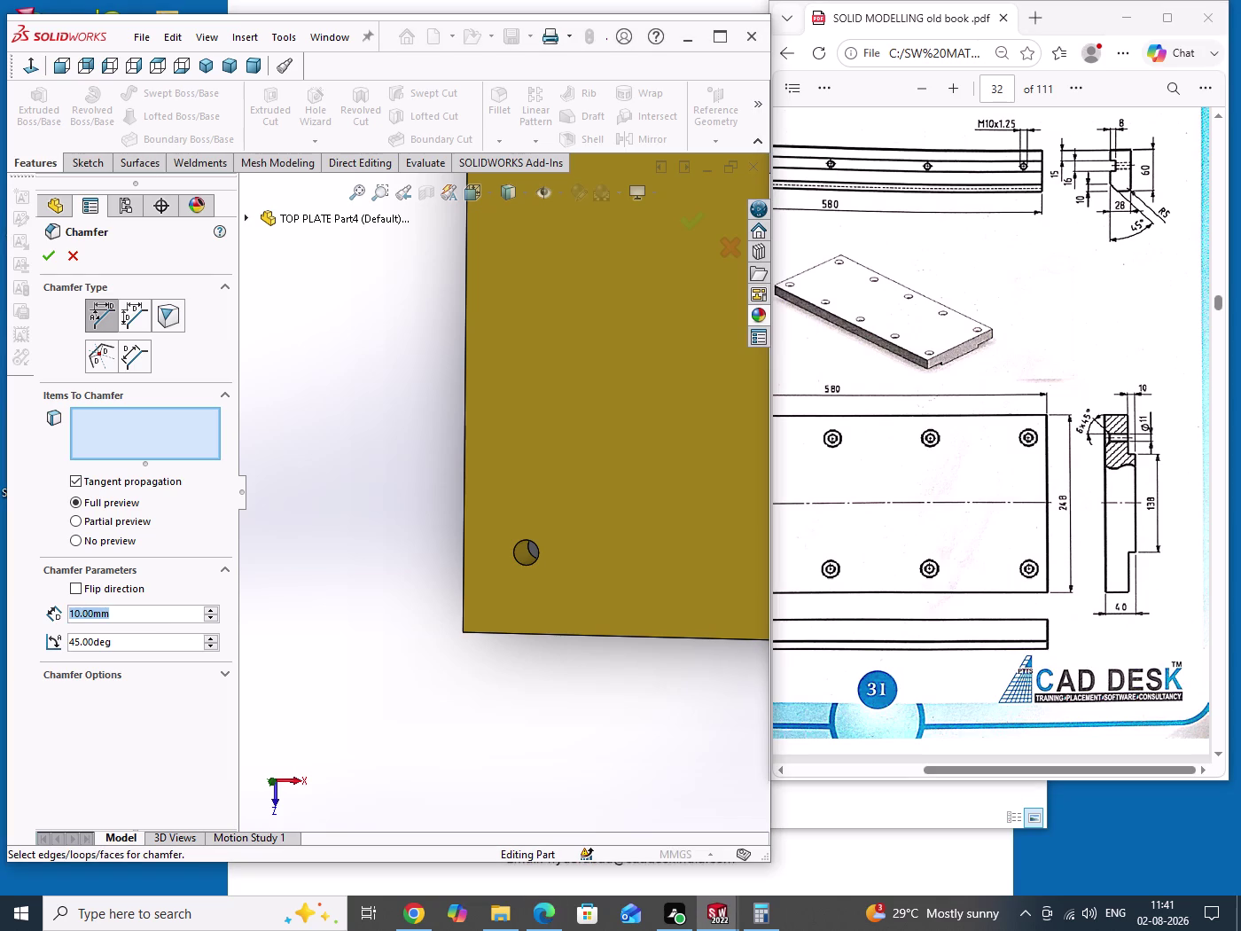
Apply a 6 mm chamfer to the top plate's hole edge and confirm it.
key(6)
key(Return)
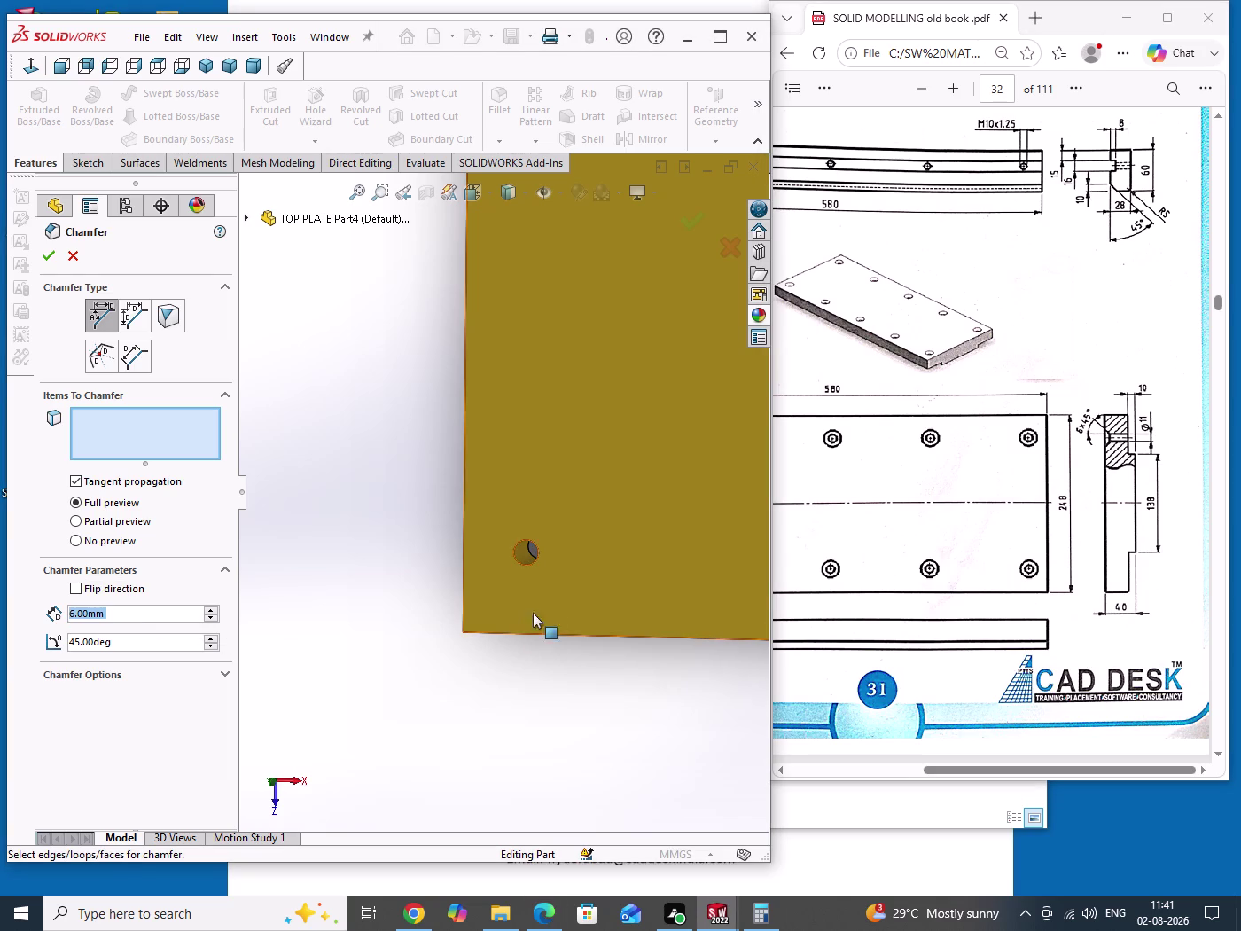
click(530, 564)
right_click(530, 564)
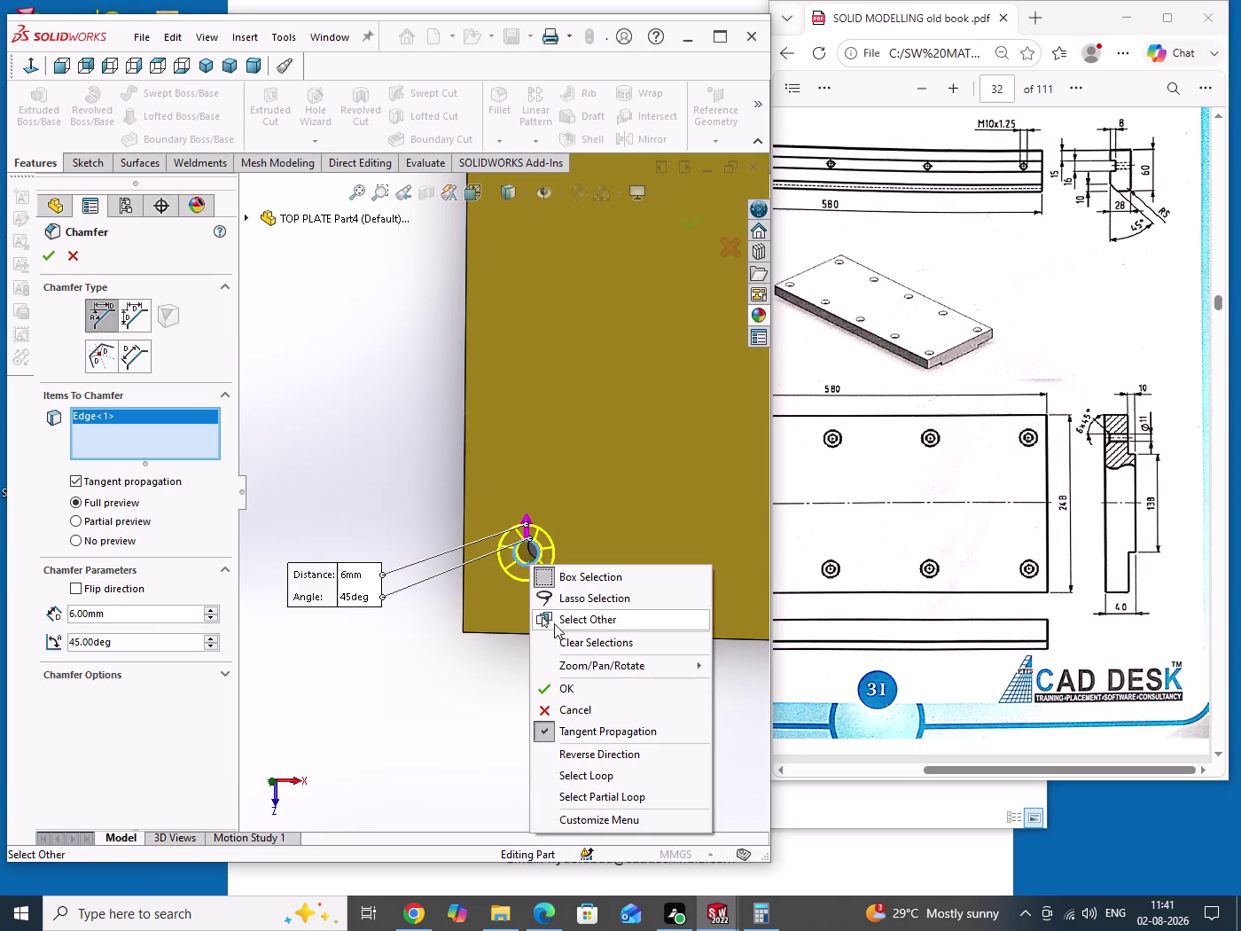
click(573, 695)
click(528, 707)
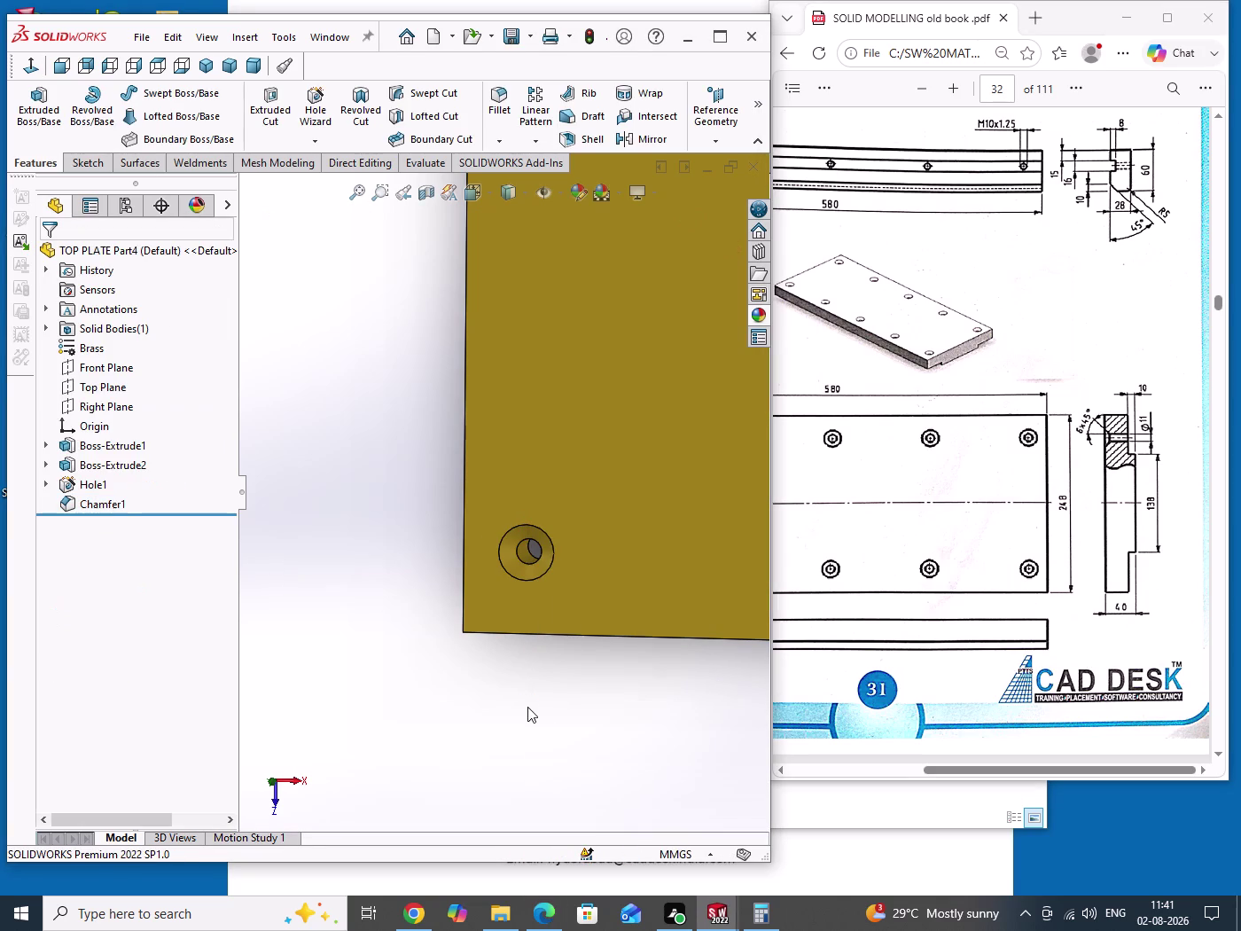
Orbit the chamfered plate and save the part.
middle_drag(528, 706, 501, 641)
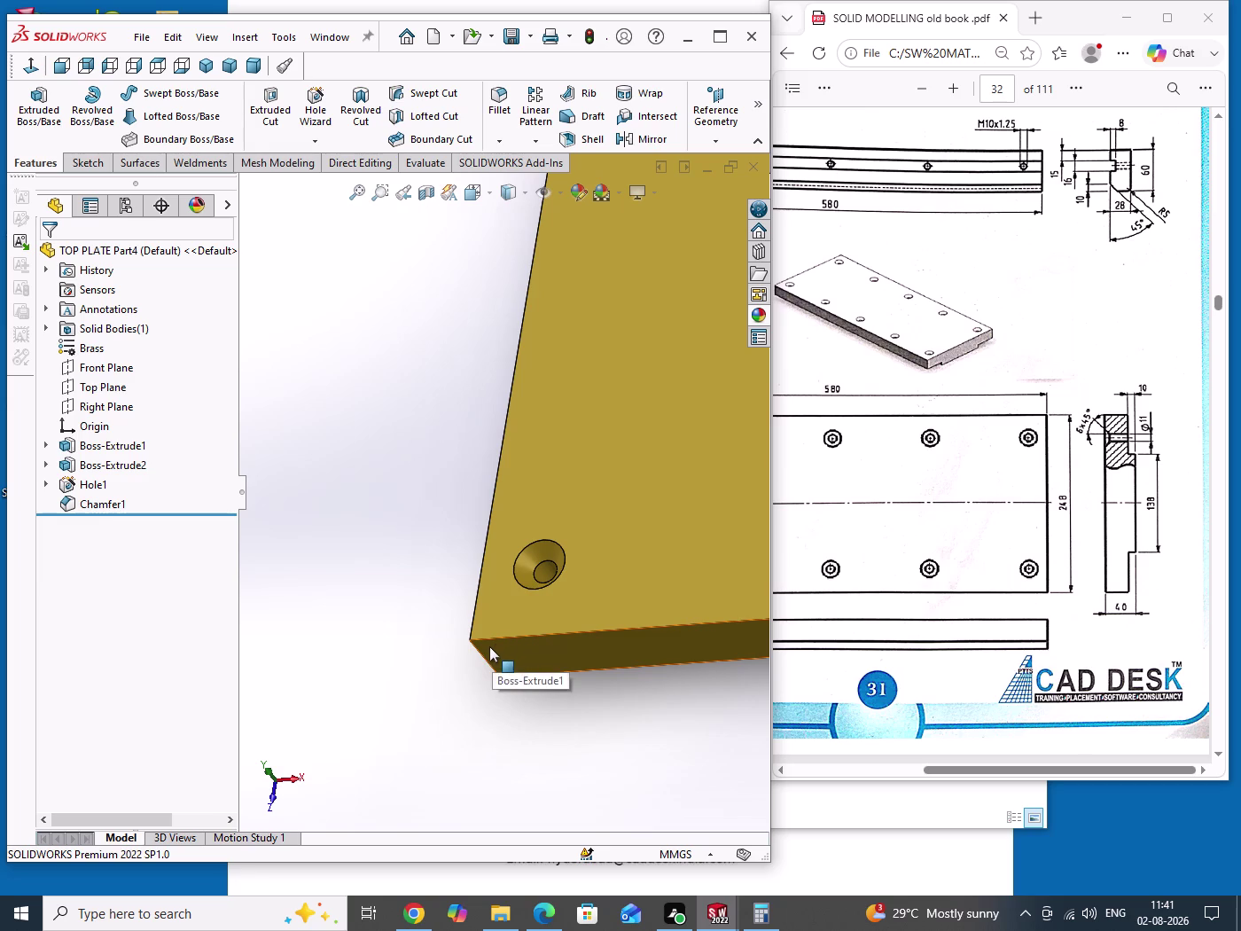
key(ctrl+s)
drag(327, 450, 367, 649)
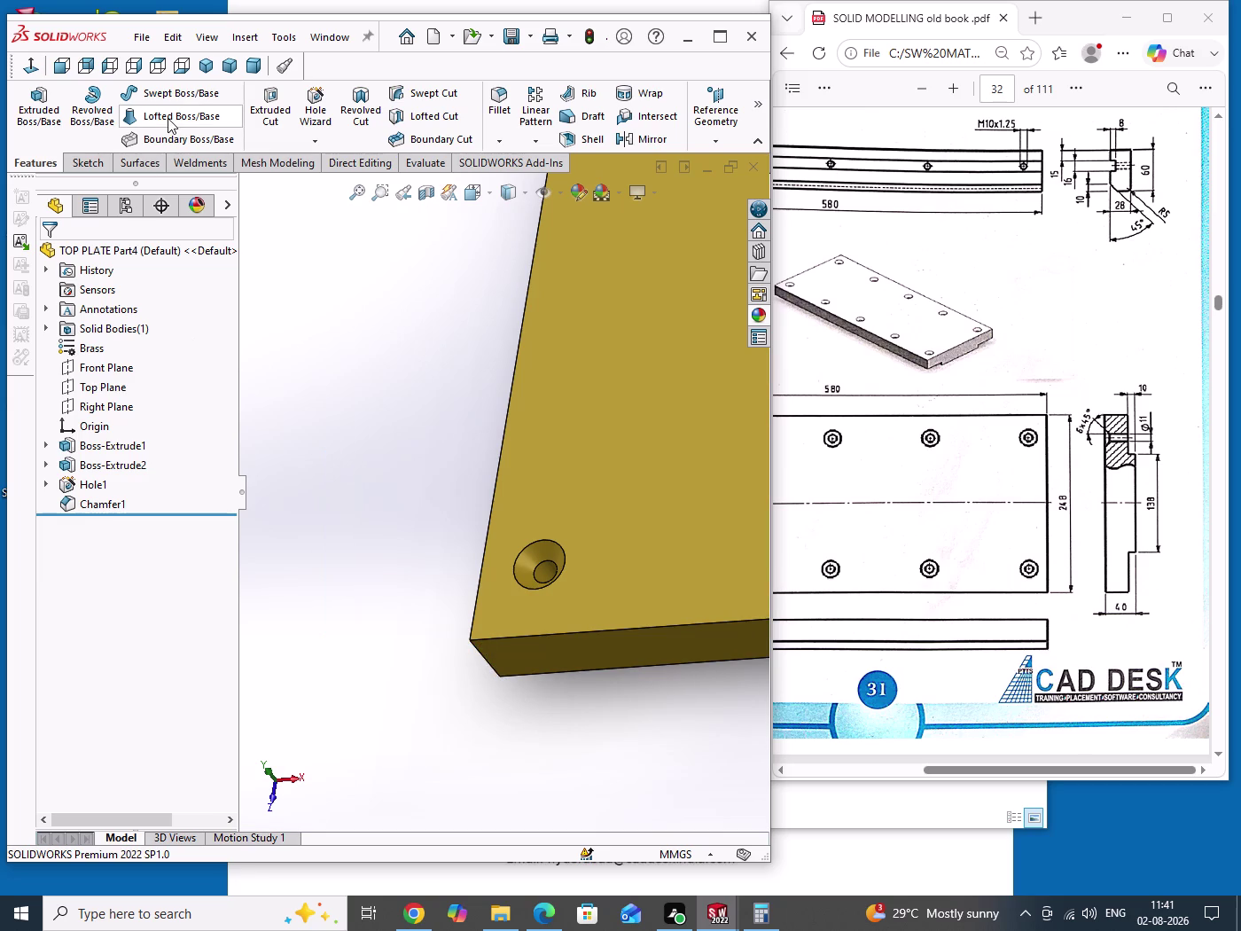
In isometric view, select Hole1 and Chamfer1 and start a Linear Pattern.
click(205, 66)
drag(336, 290, 391, 299)
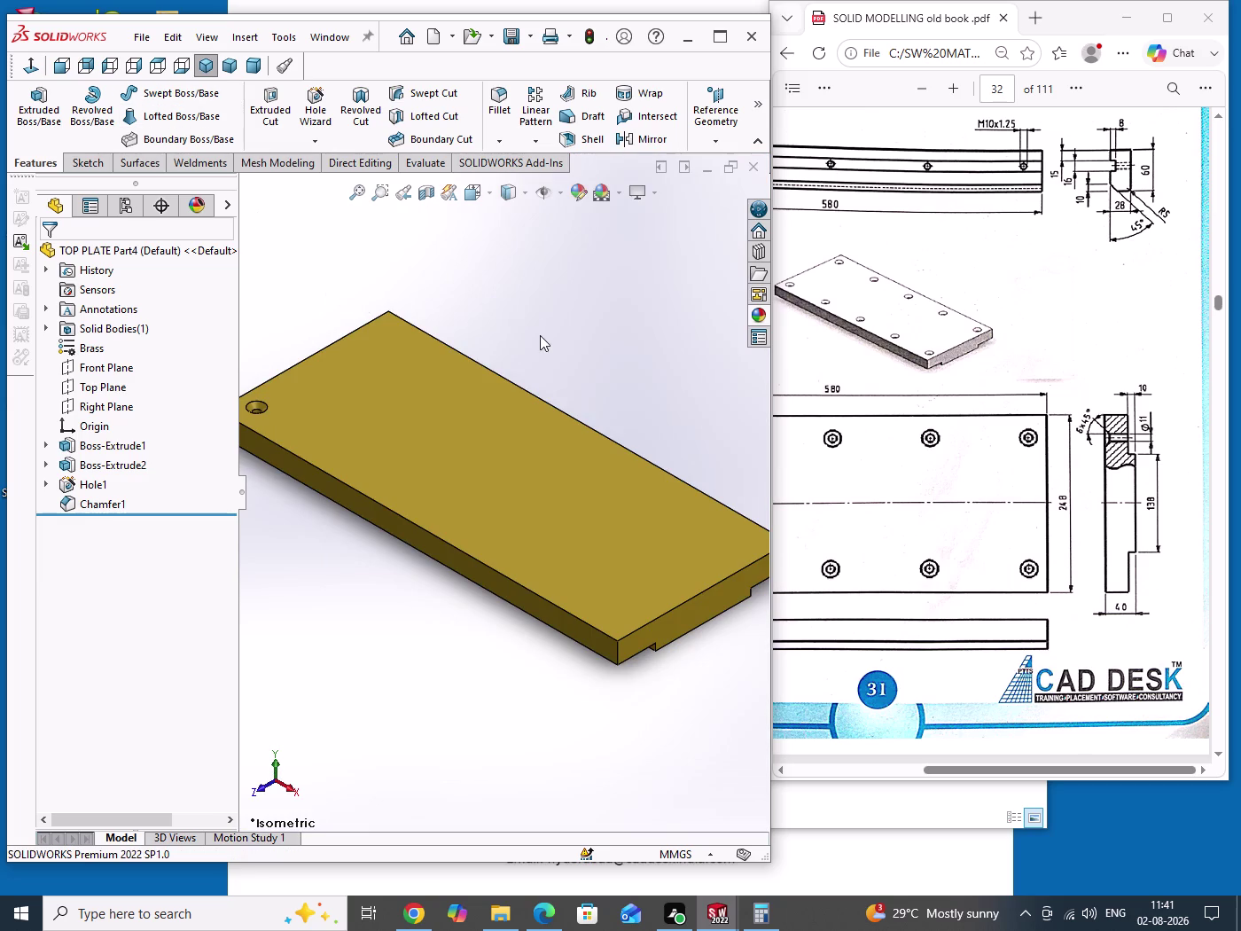
scroll(up, 3)
click(89, 487)
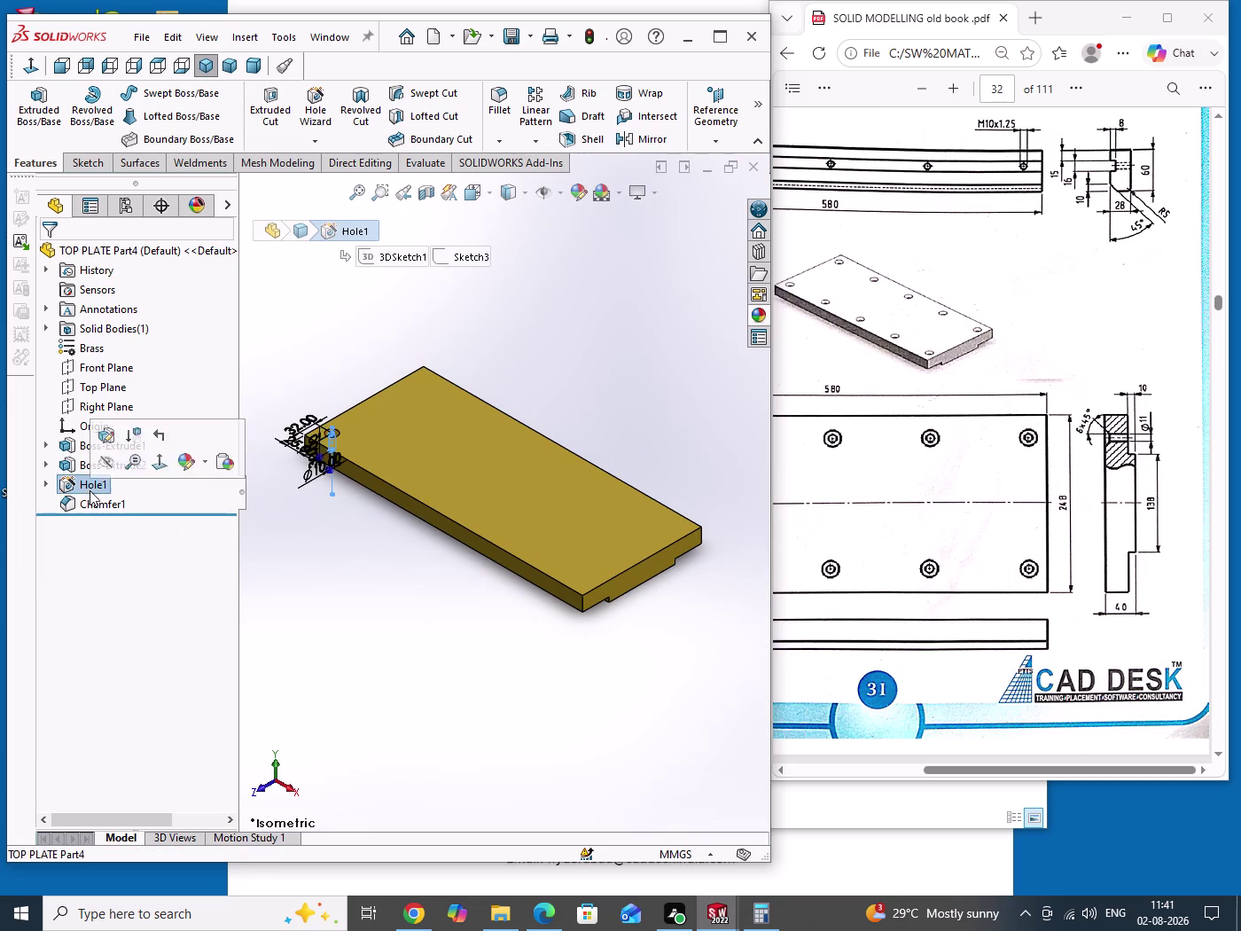
click(94, 511)
click(547, 111)
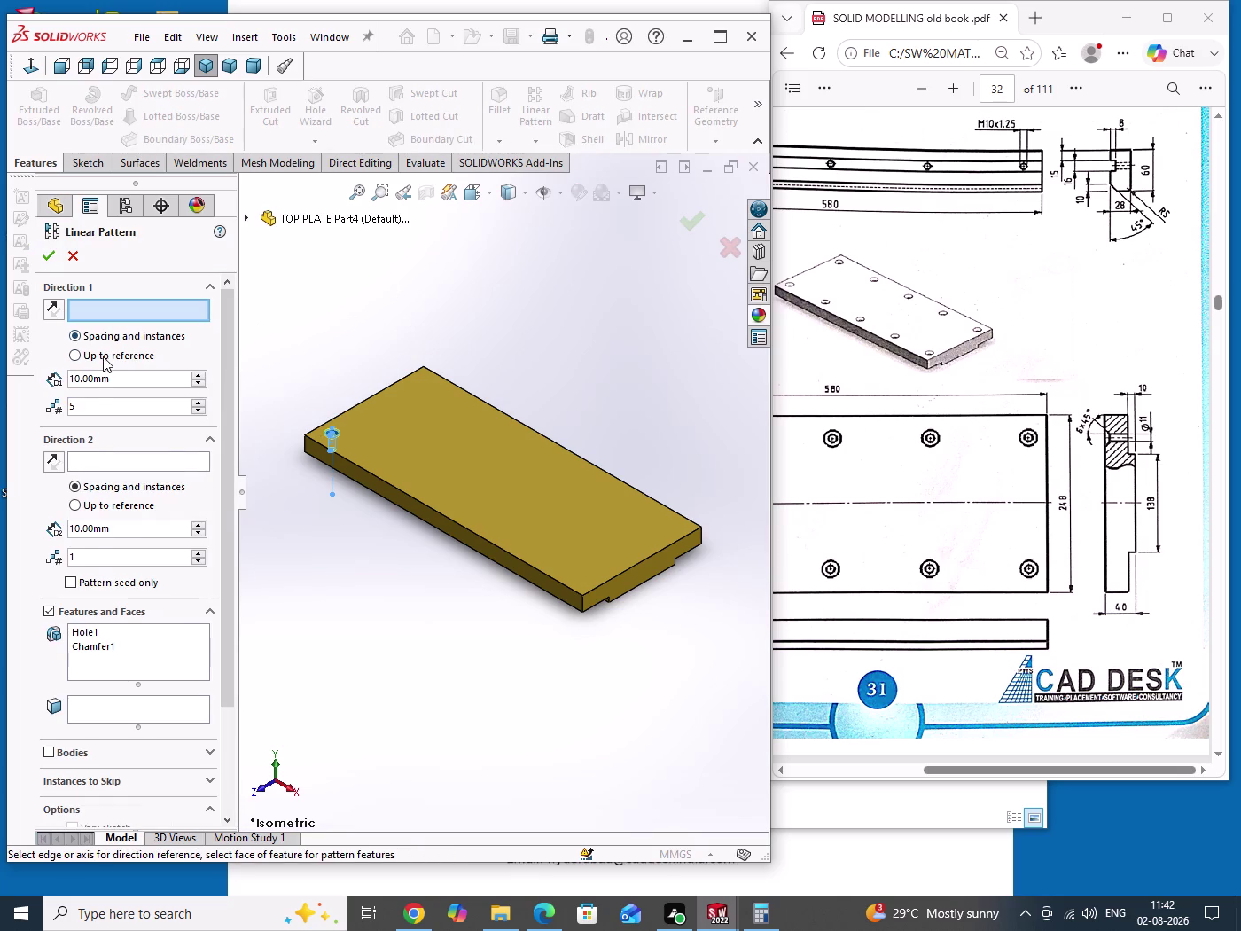
Set Direction 1 to Up to reference along the plate's long edge.
click(102, 357)
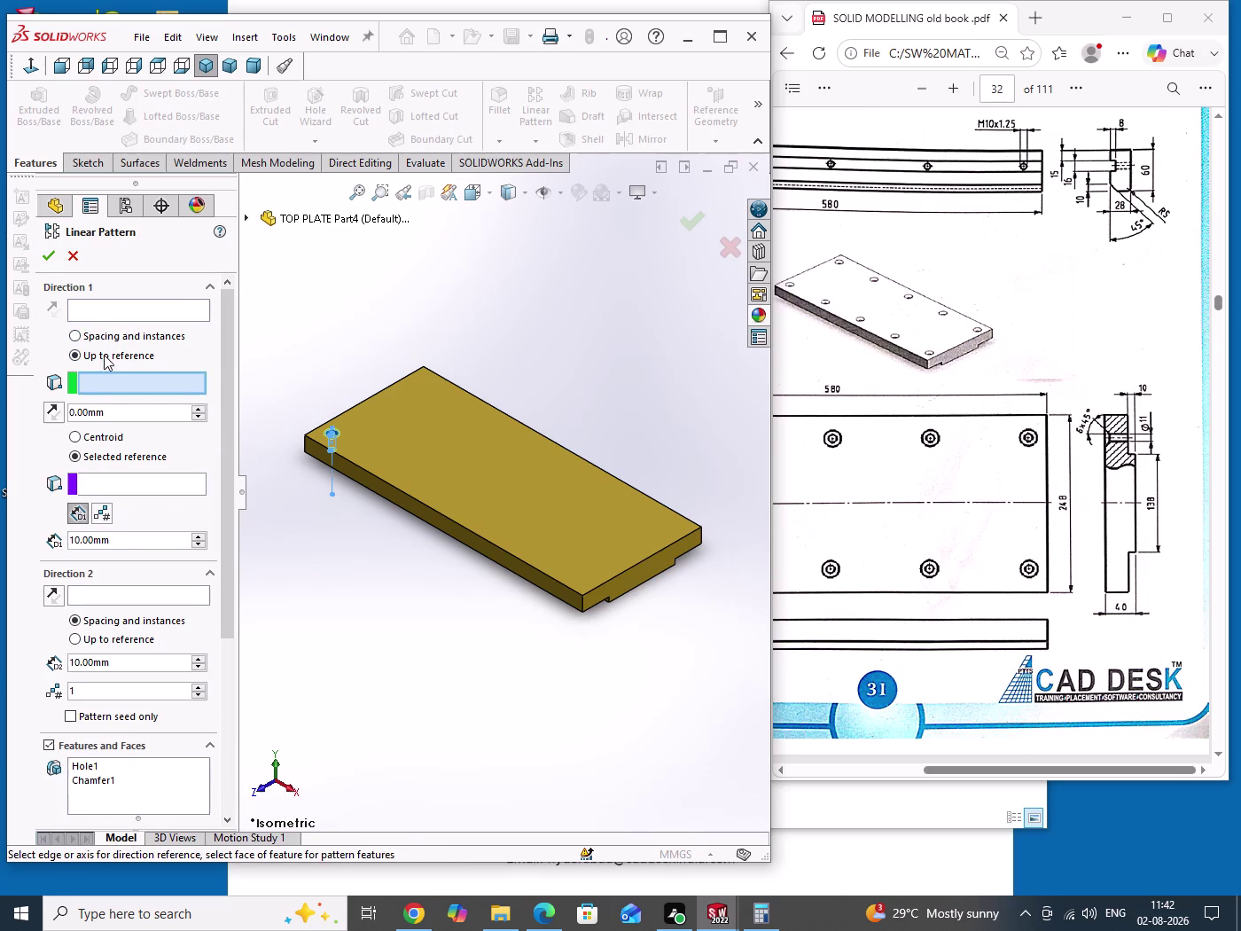
click(89, 311)
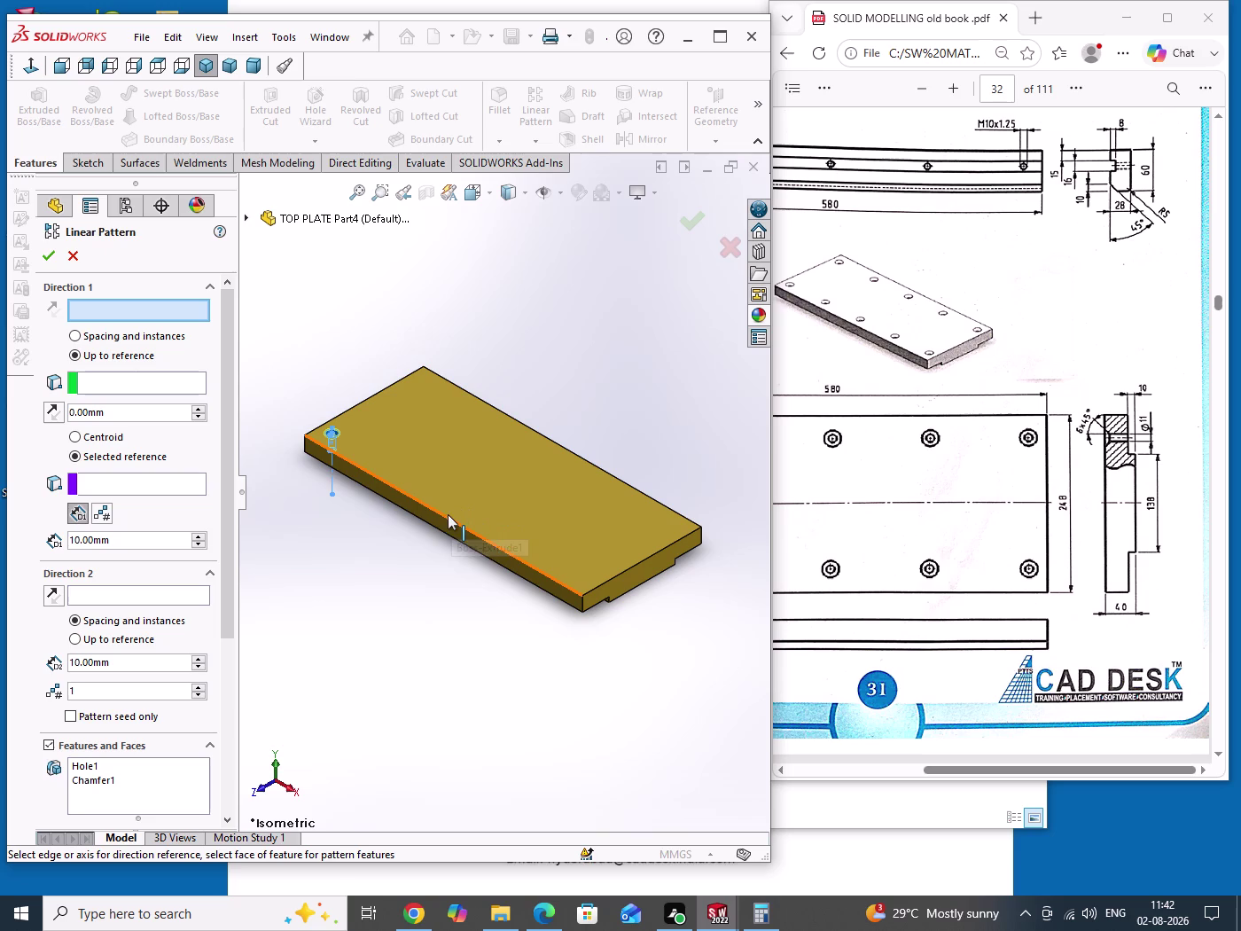
click(440, 516)
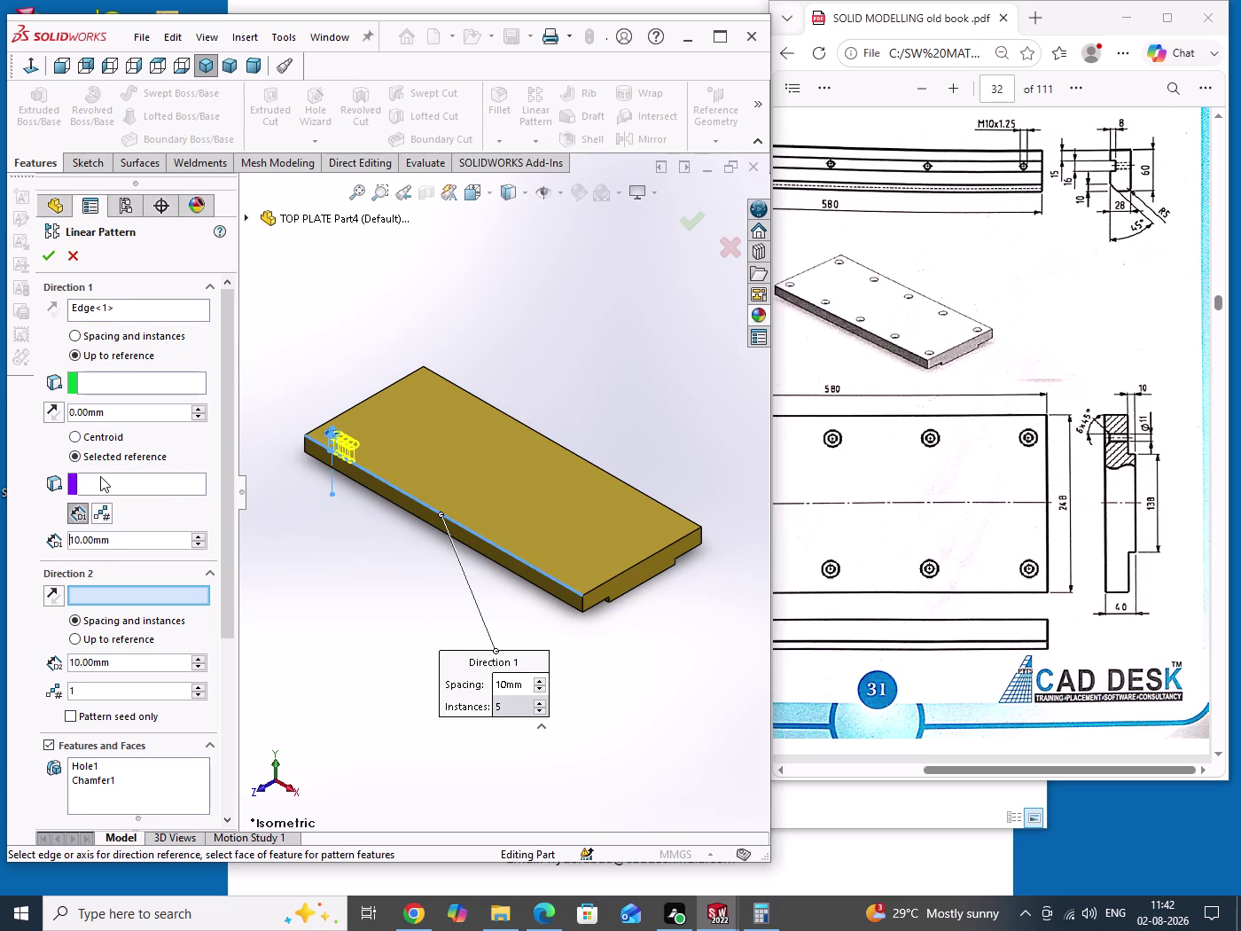
click(97, 481)
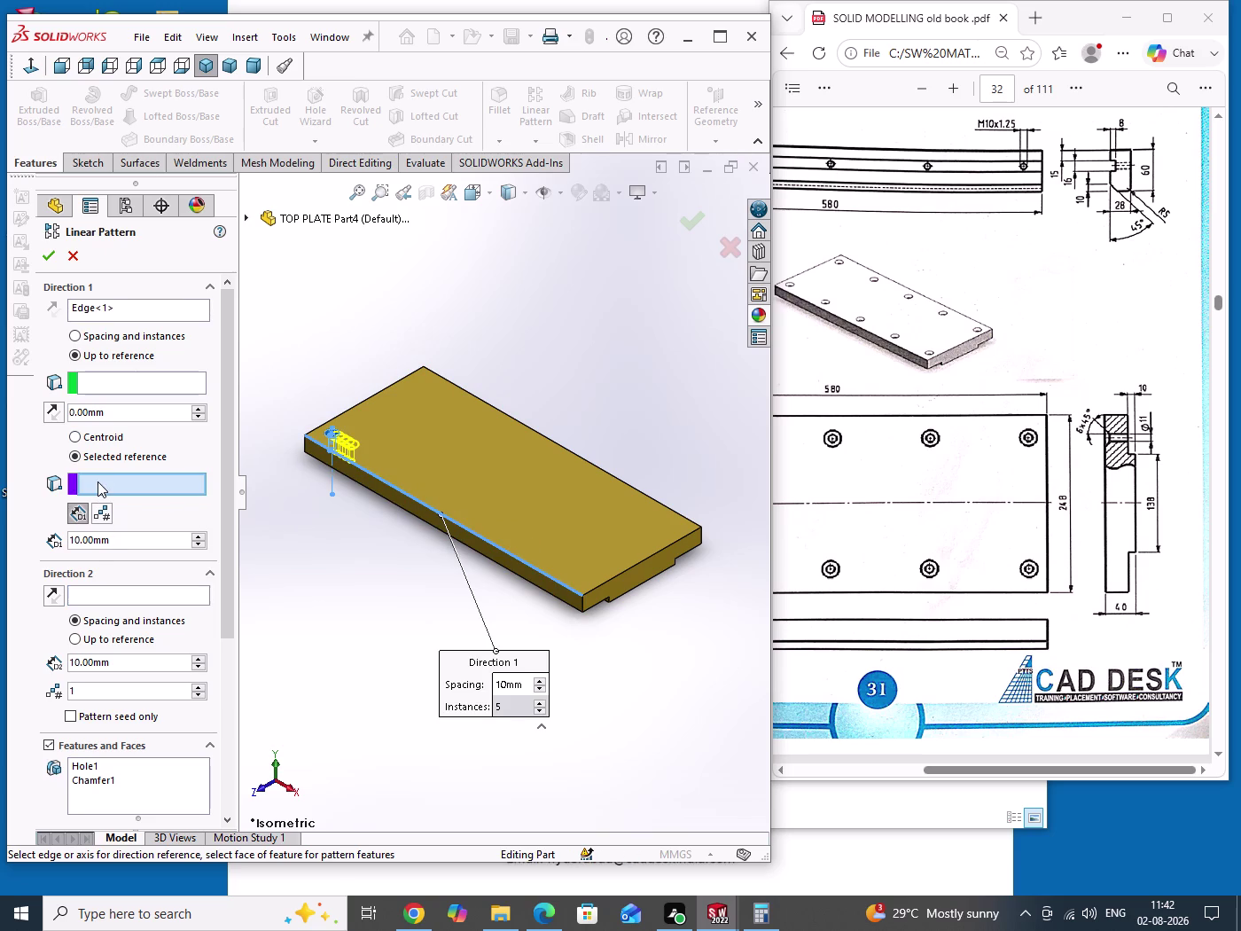
click(626, 582)
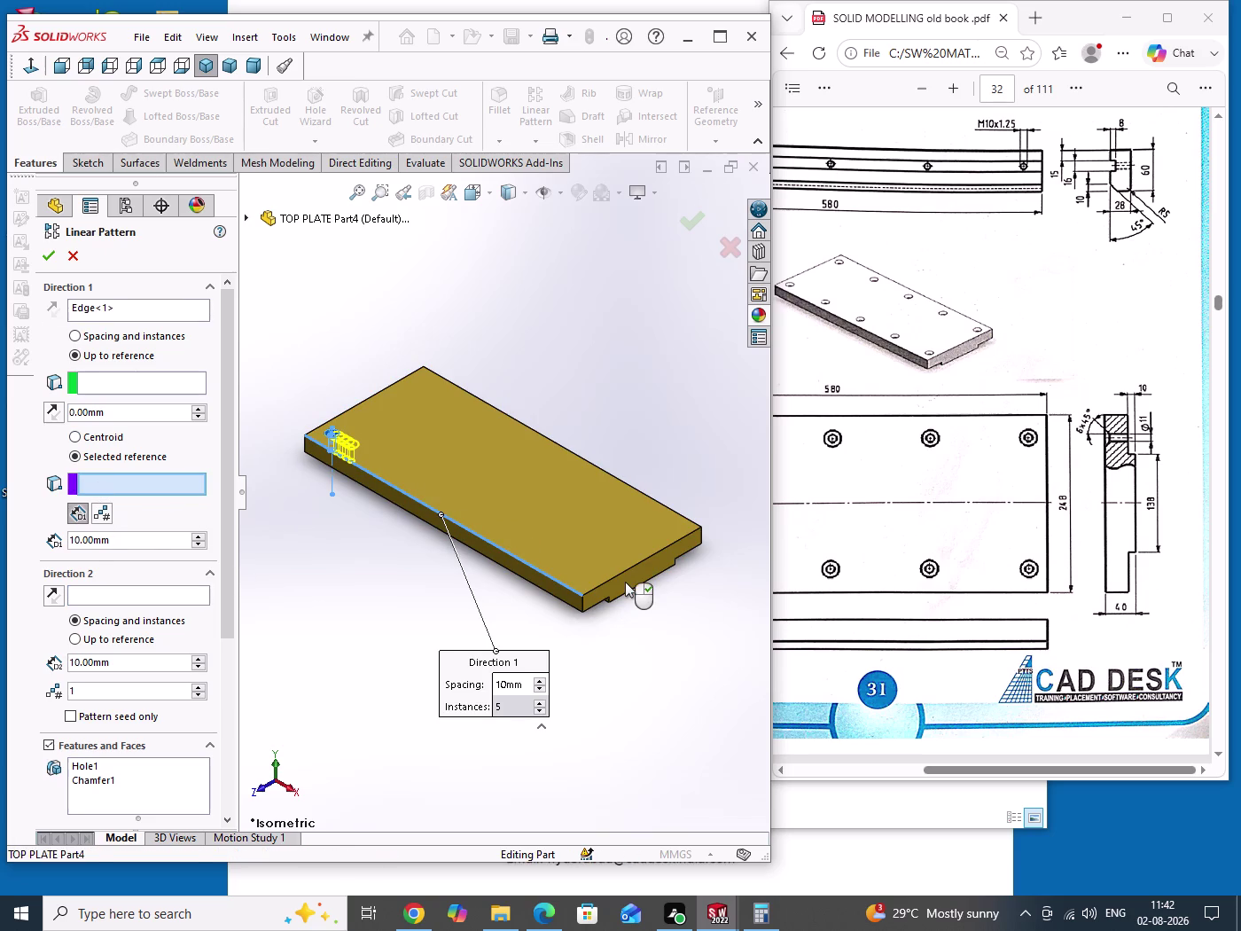
click(99, 387)
Pick an end face as the pattern limit, then remove the wrongly chosen face.
middle_drag(464, 577, 705, 640)
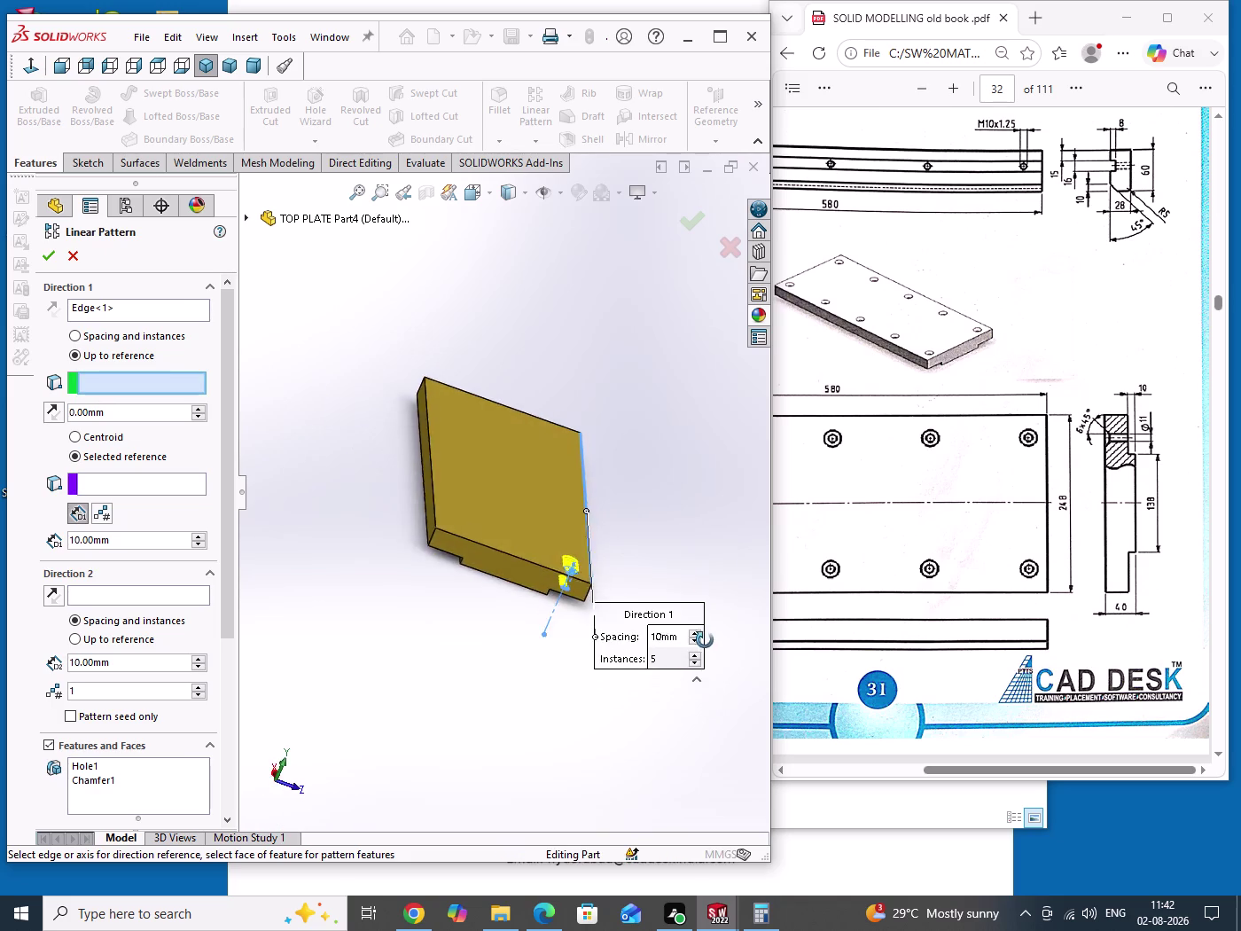
middle_drag(705, 640, 676, 652)
click(468, 592)
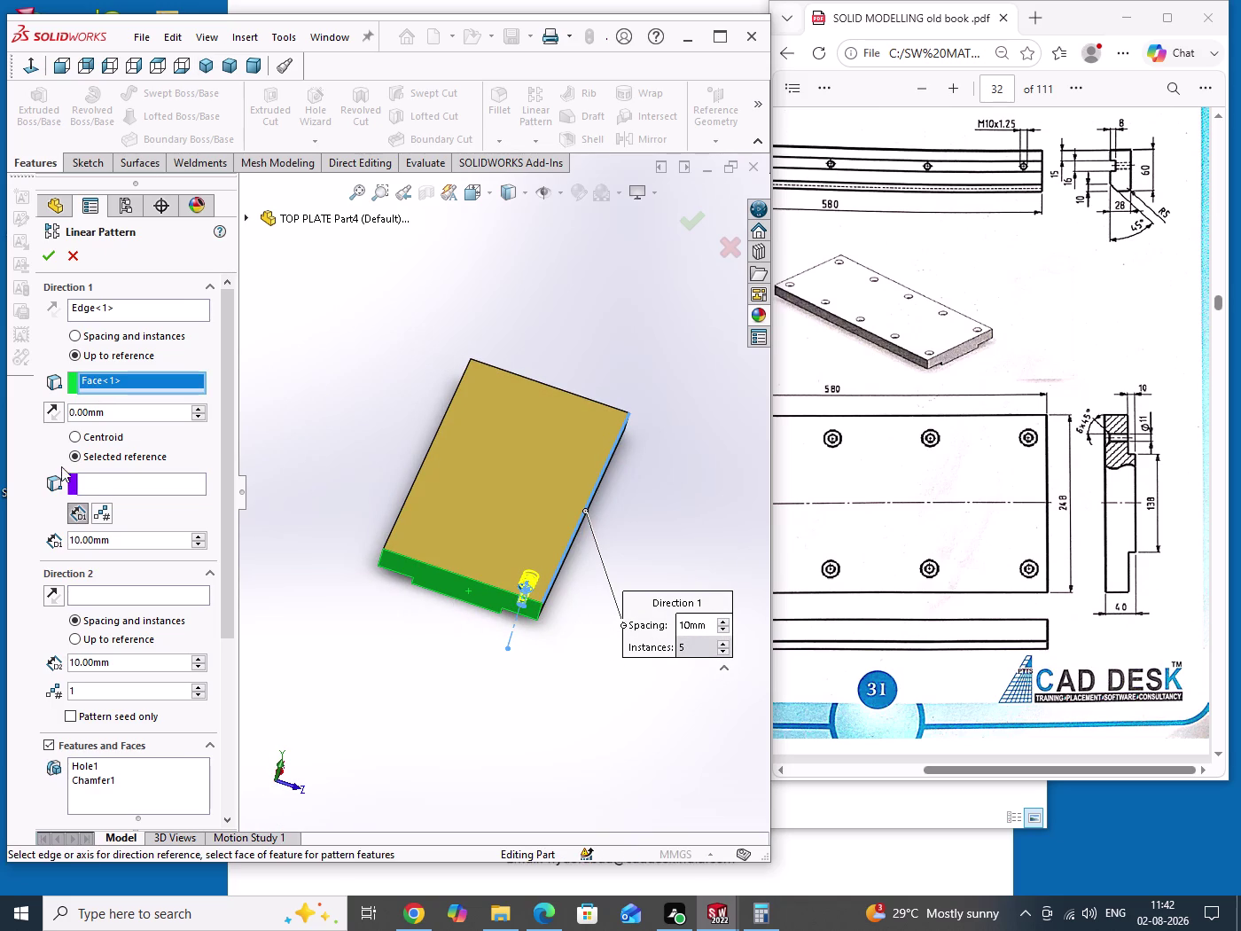
click(92, 487)
middle_drag(610, 607, 399, 644)
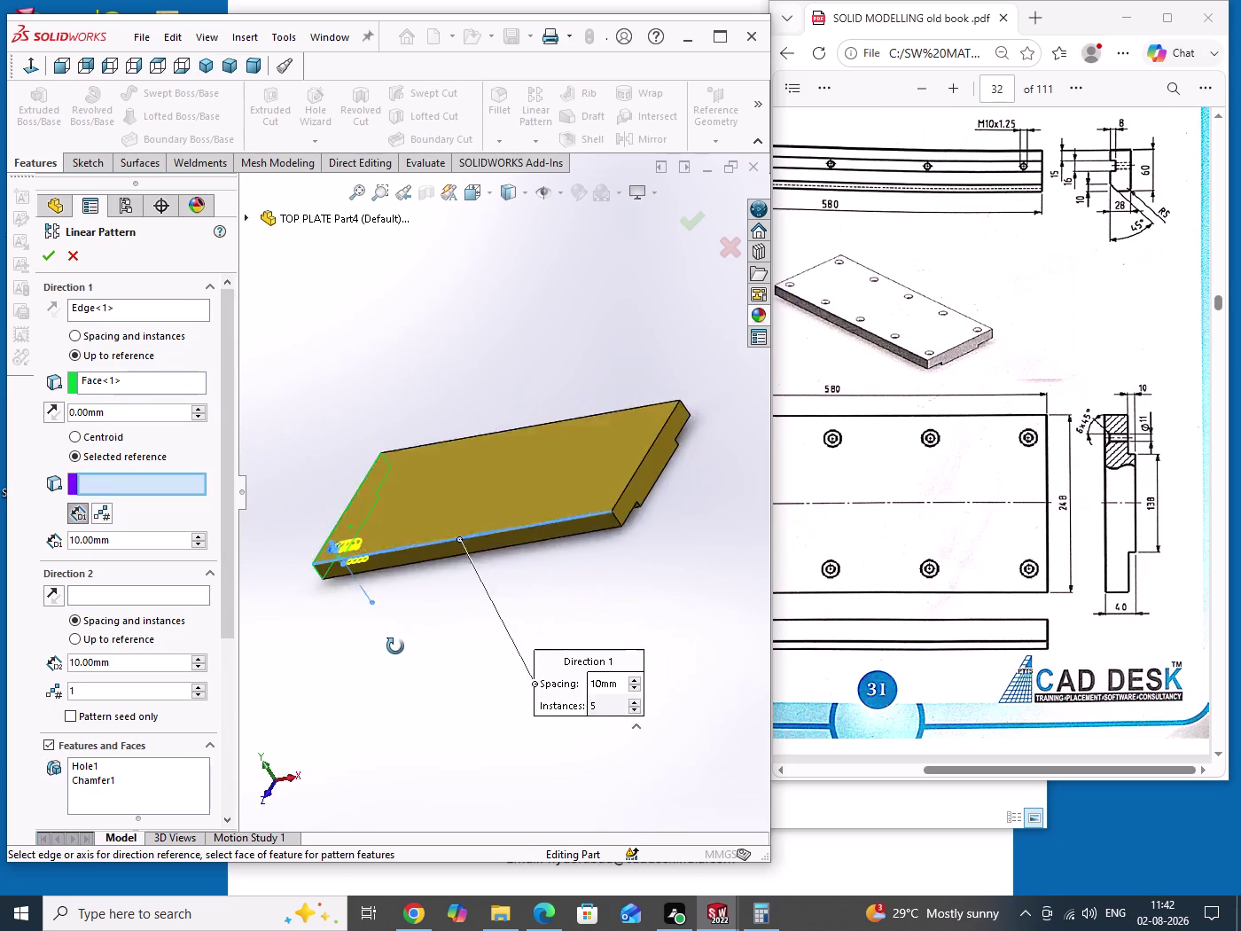
middle_drag(399, 644, 390, 666)
click(630, 505)
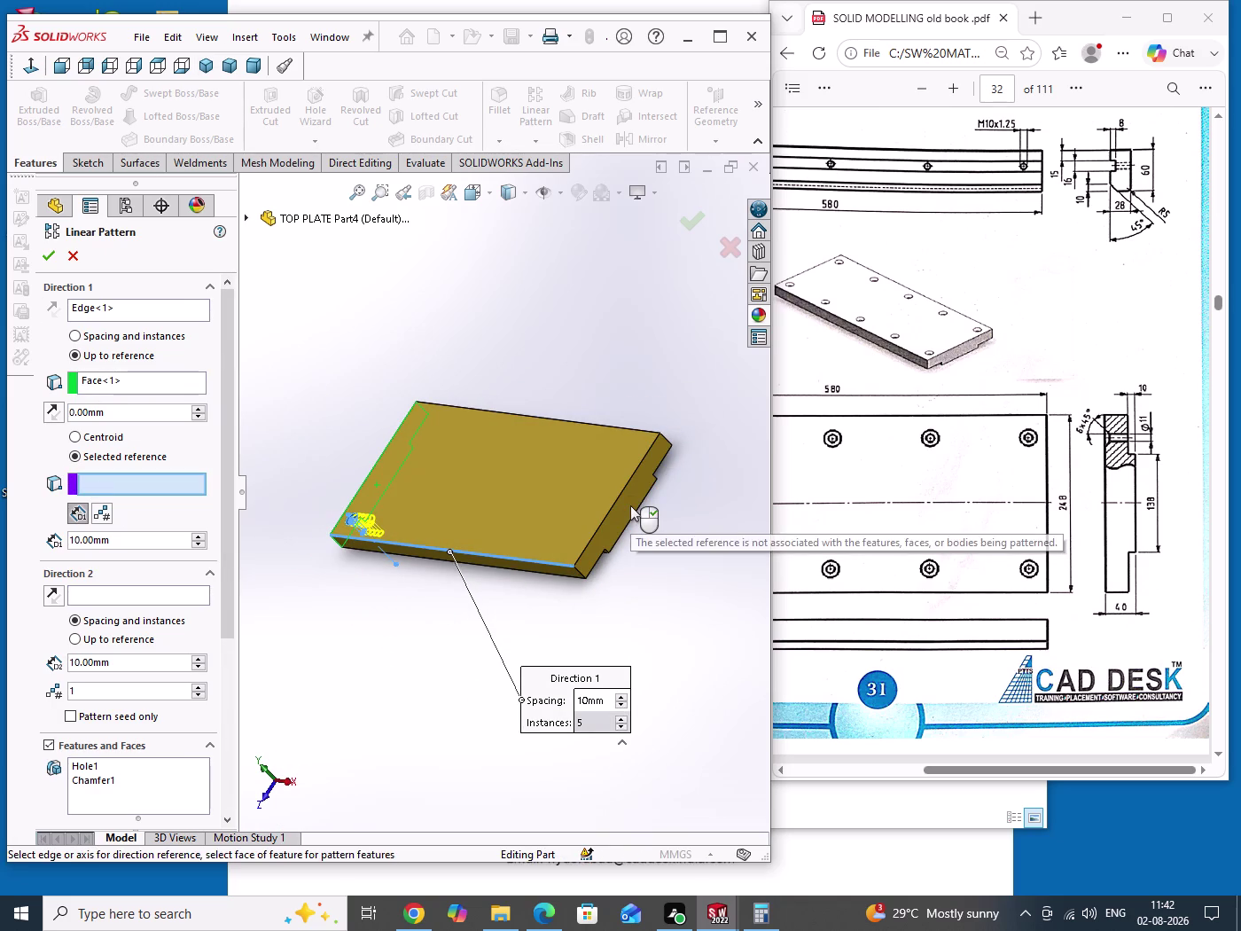
click(630, 506)
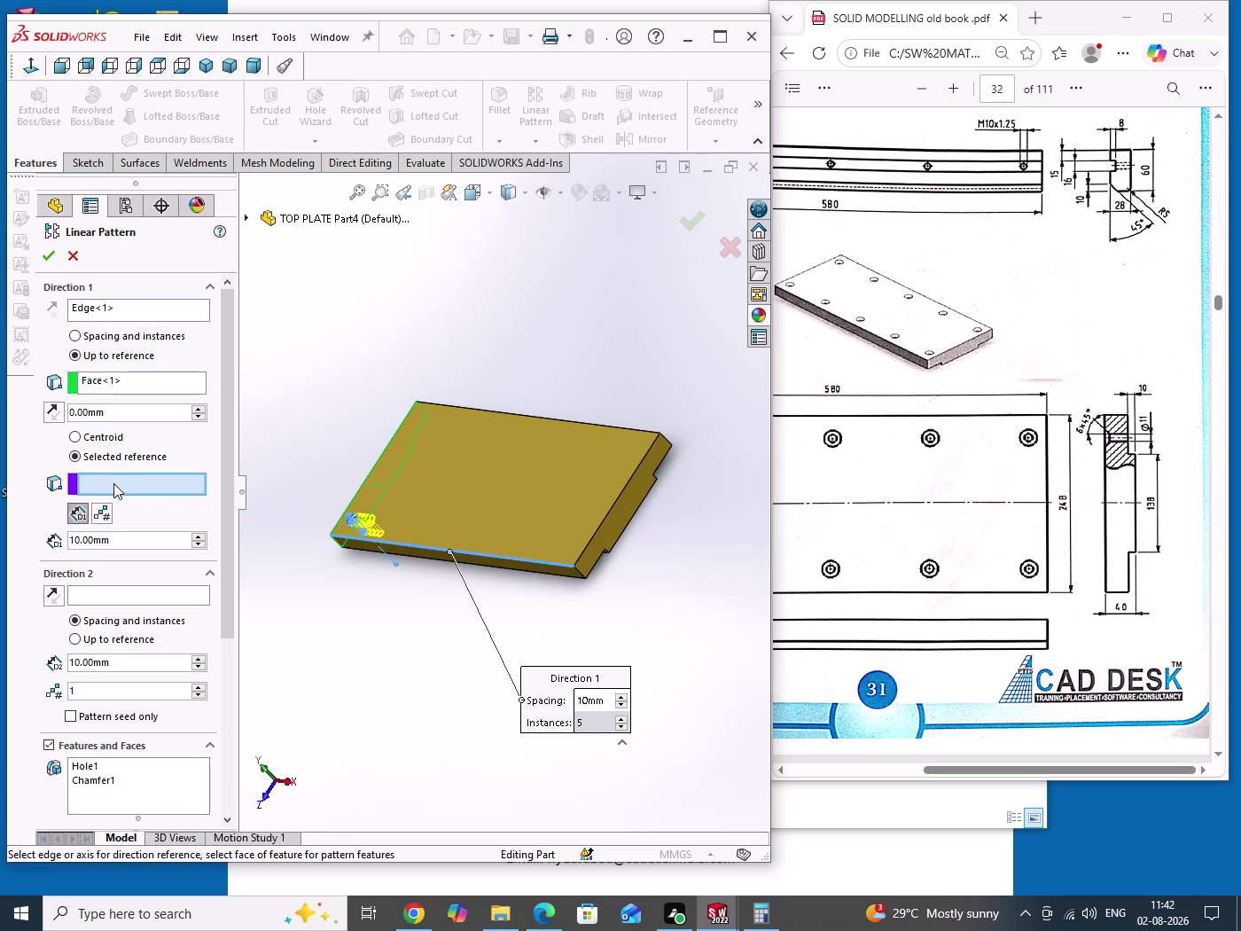
click(92, 383)
right_click(92, 383)
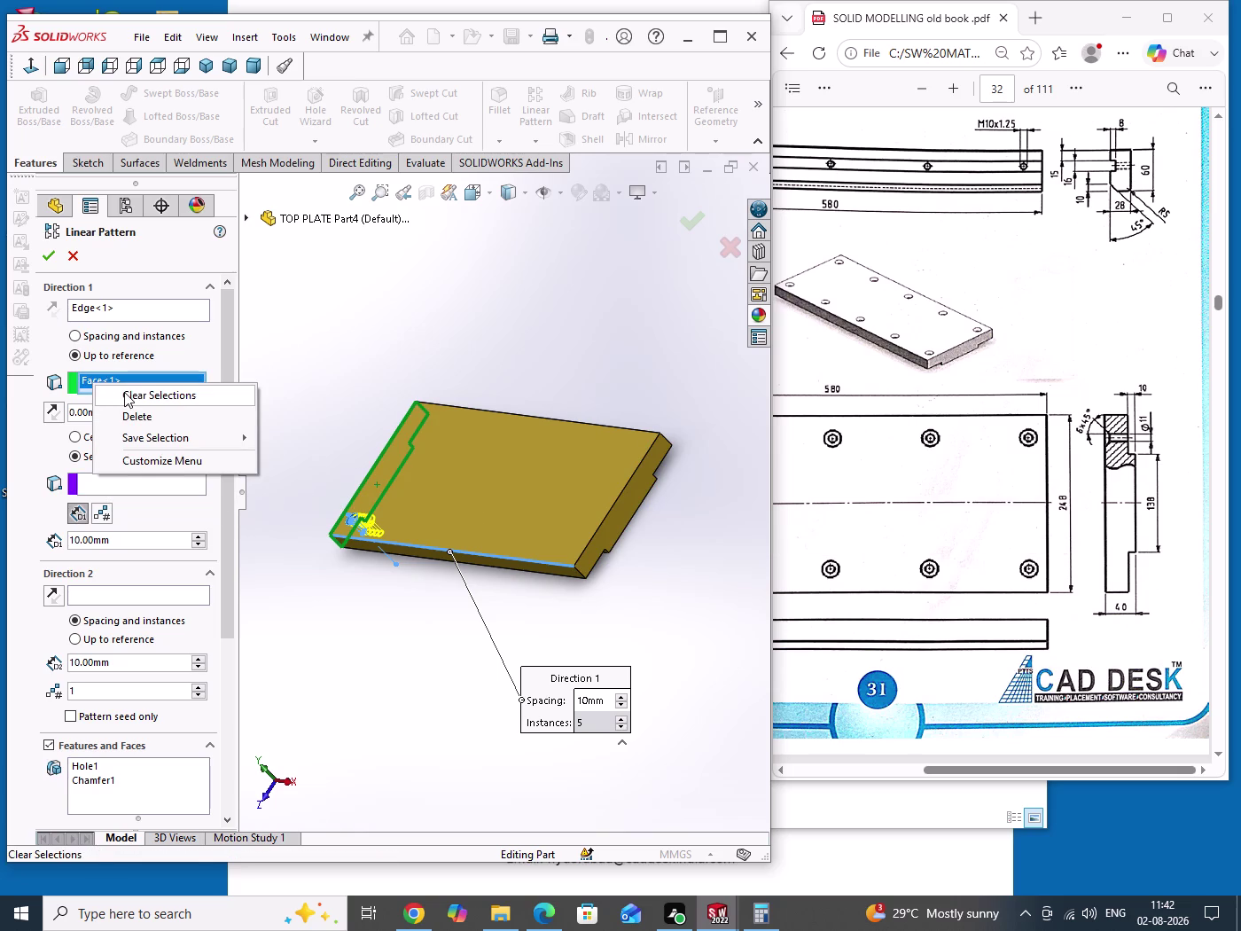
click(124, 392)
Select the far end face as the Direction 1 reference limit.
click(95, 479)
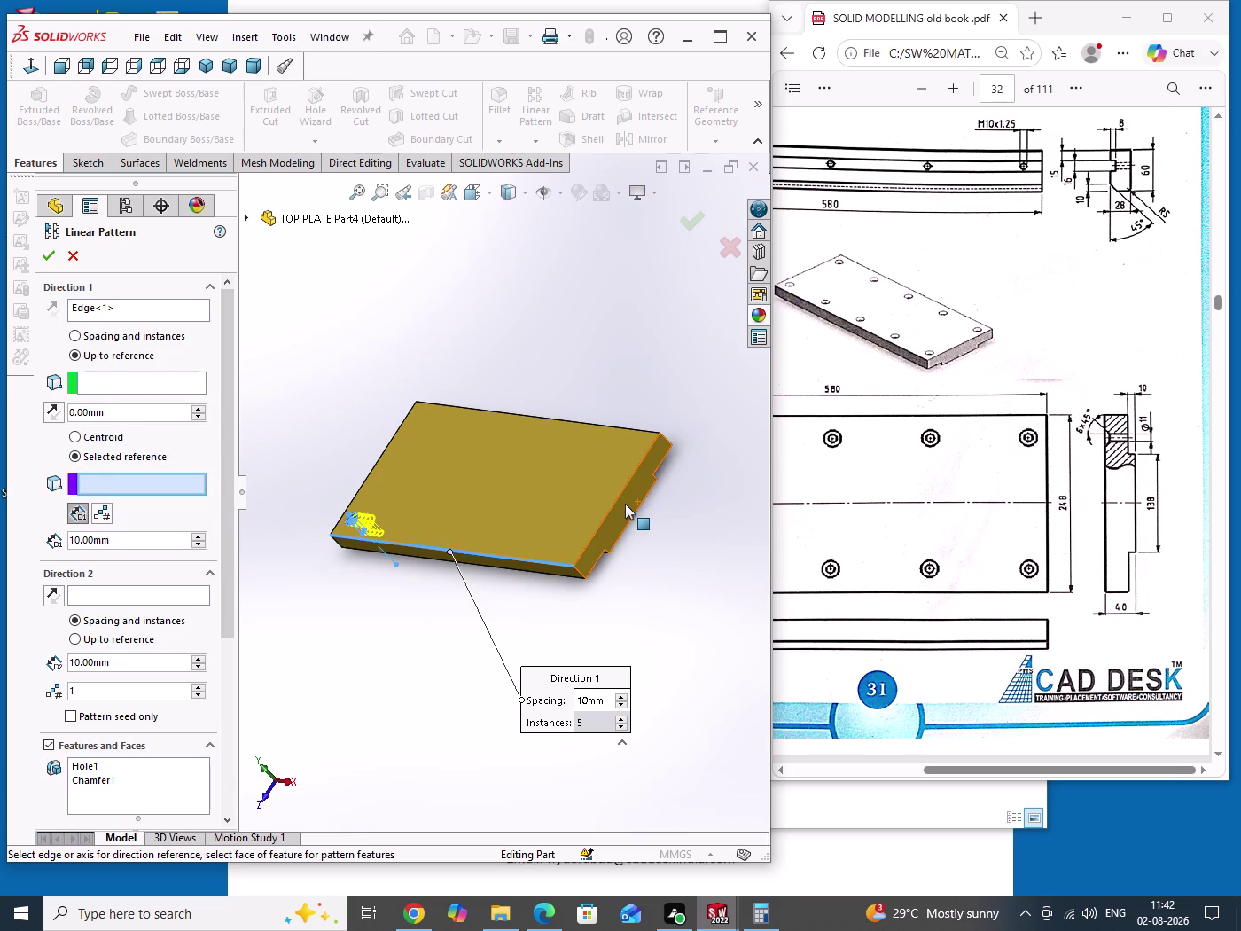
click(625, 509)
click(621, 523)
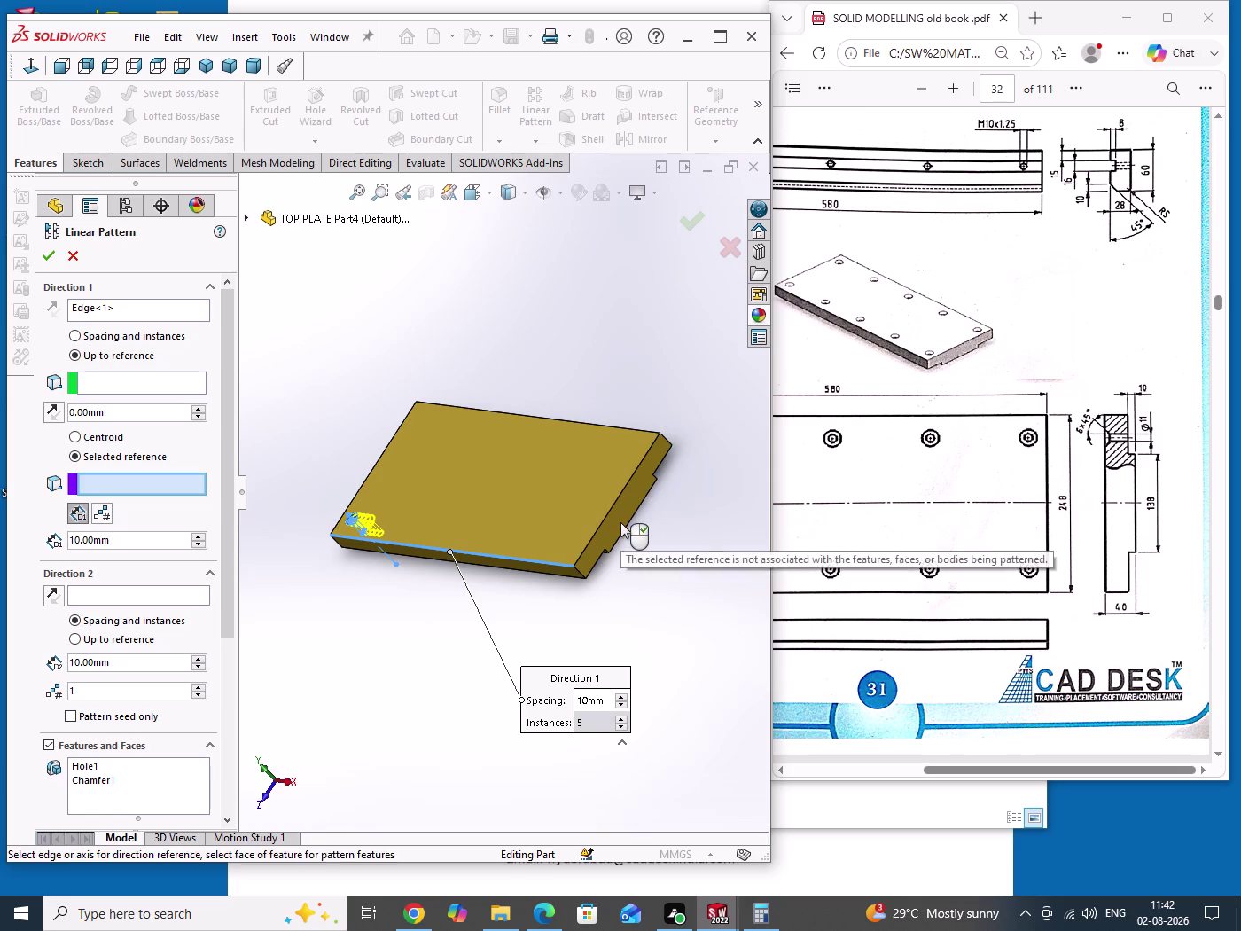
click(620, 523)
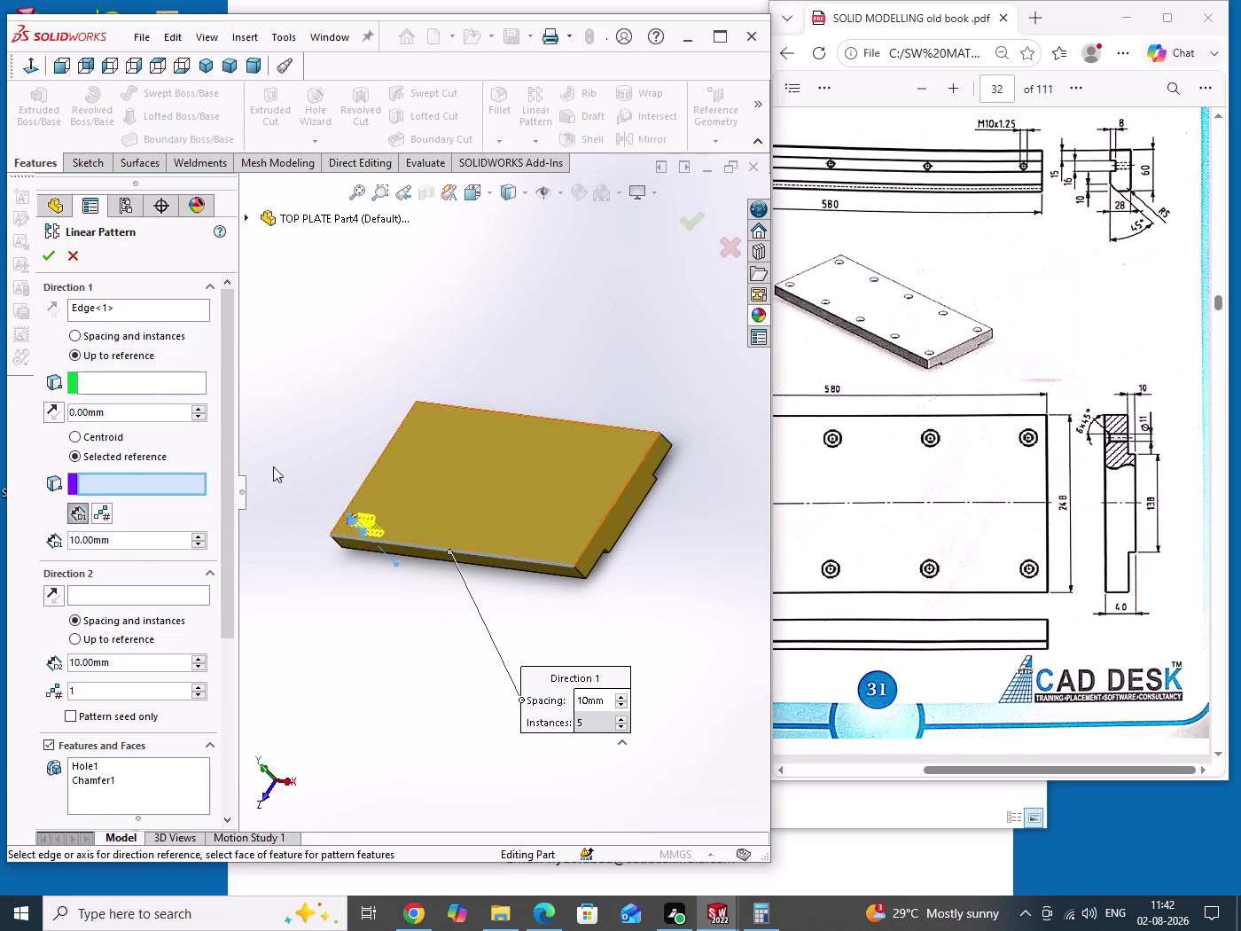
click(98, 385)
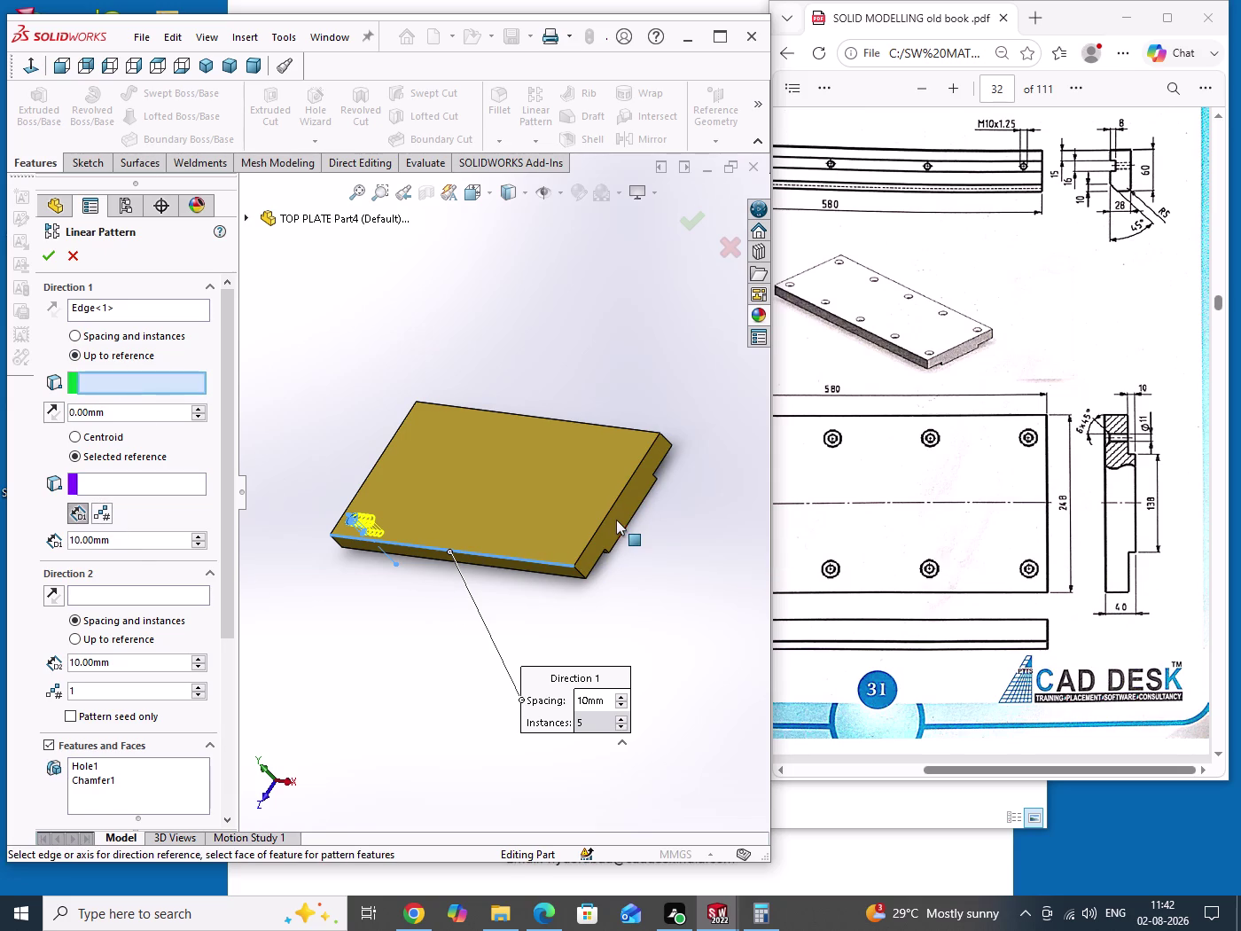
click(616, 517)
right_click(616, 517)
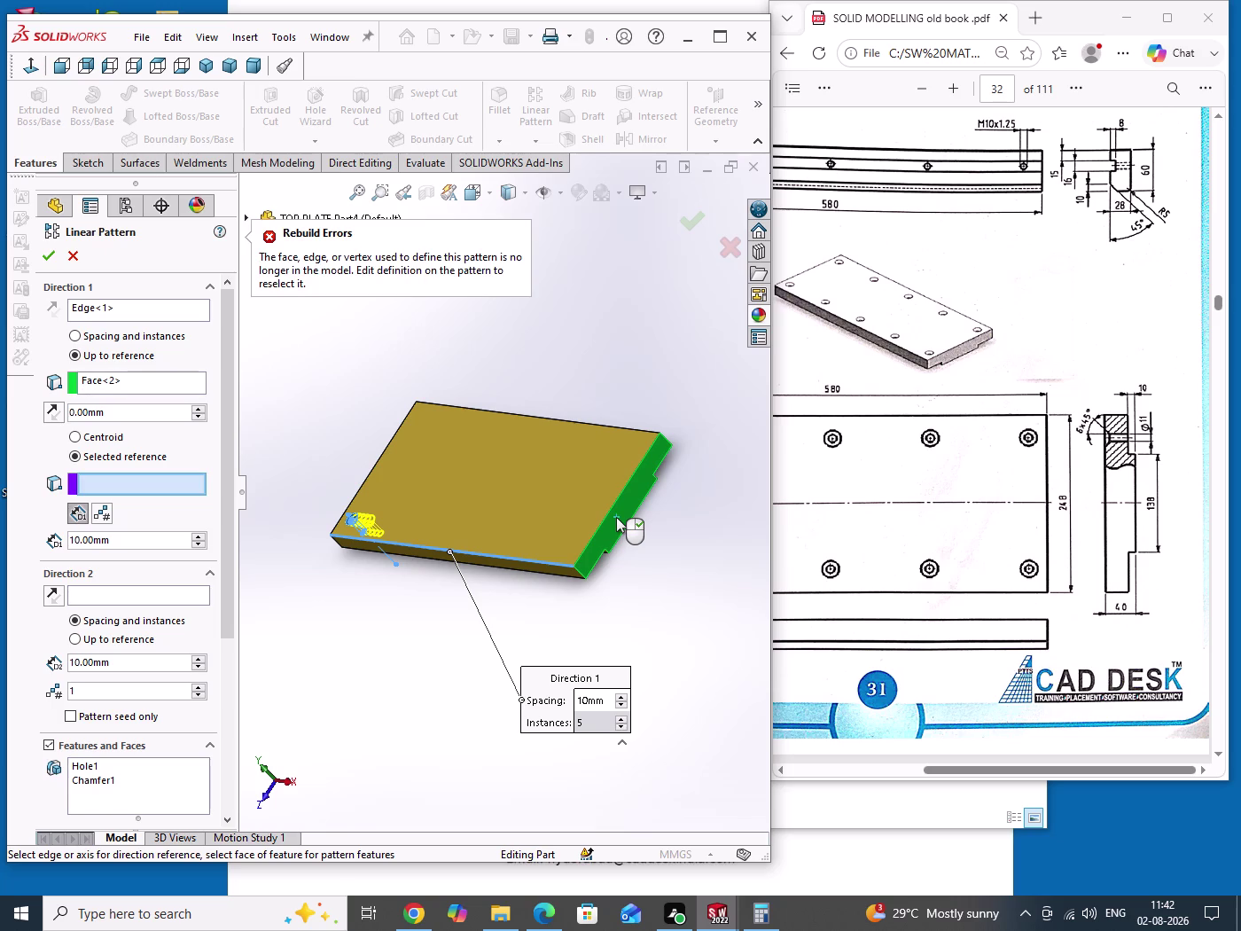
Dismiss the rebuild error and orbit around the plate to inspect the pattern preview.
click(126, 489)
middle_drag(425, 634, 610, 609)
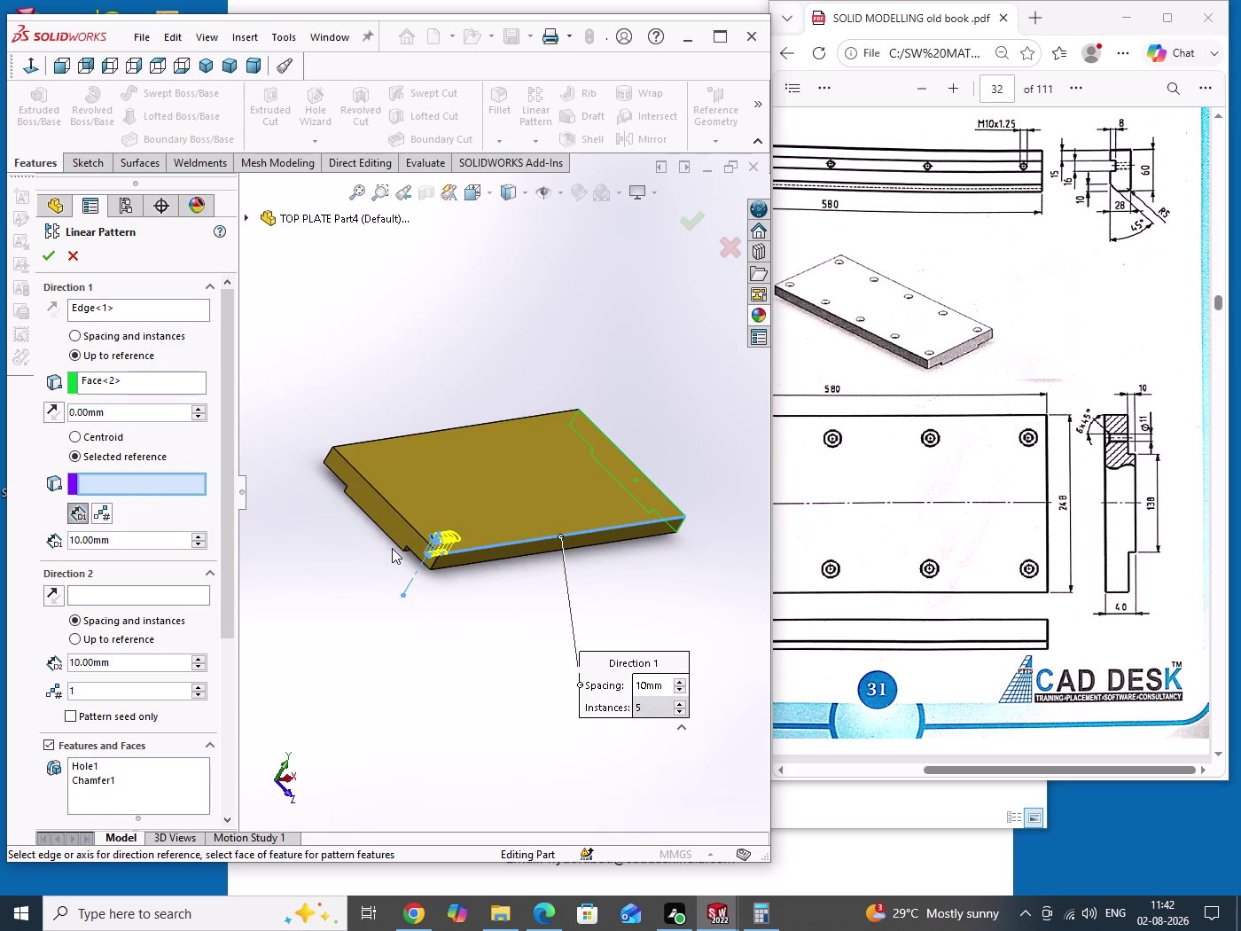
click(392, 523)
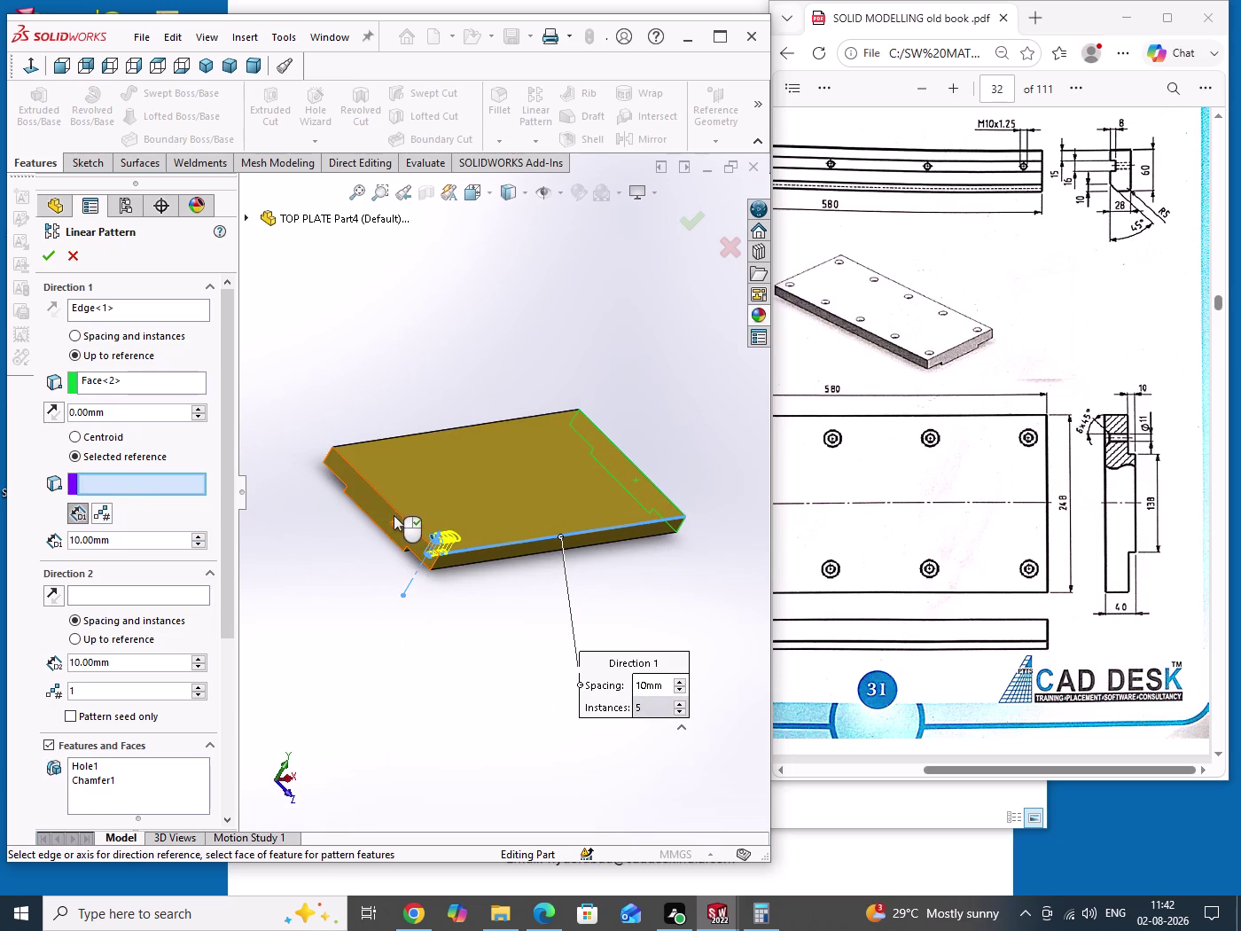
click(395, 512)
middle_drag(480, 616, 471, 611)
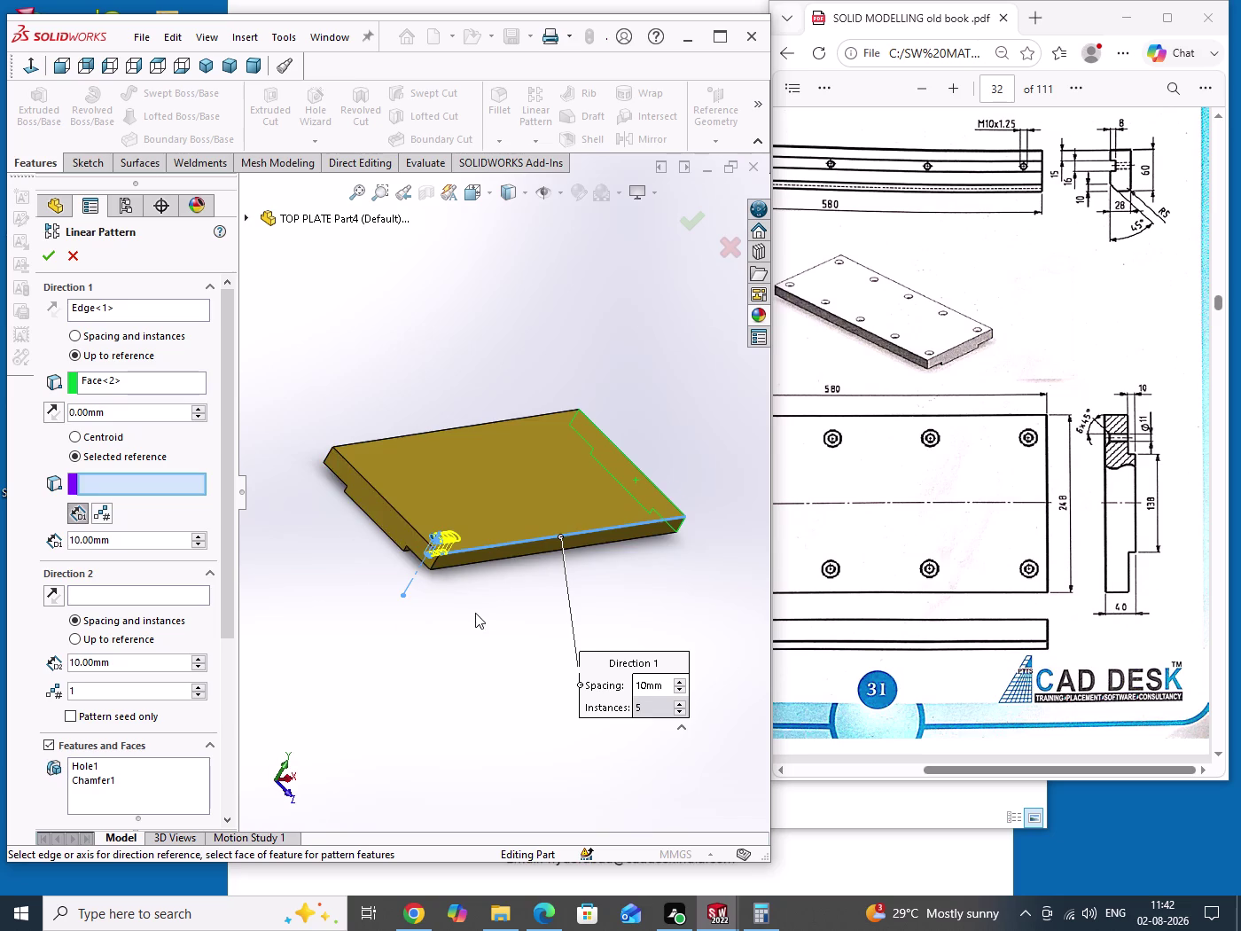
middle_drag(471, 611, 385, 676)
scroll(up, 3)
scroll(down, 3)
scroll(down, 3)
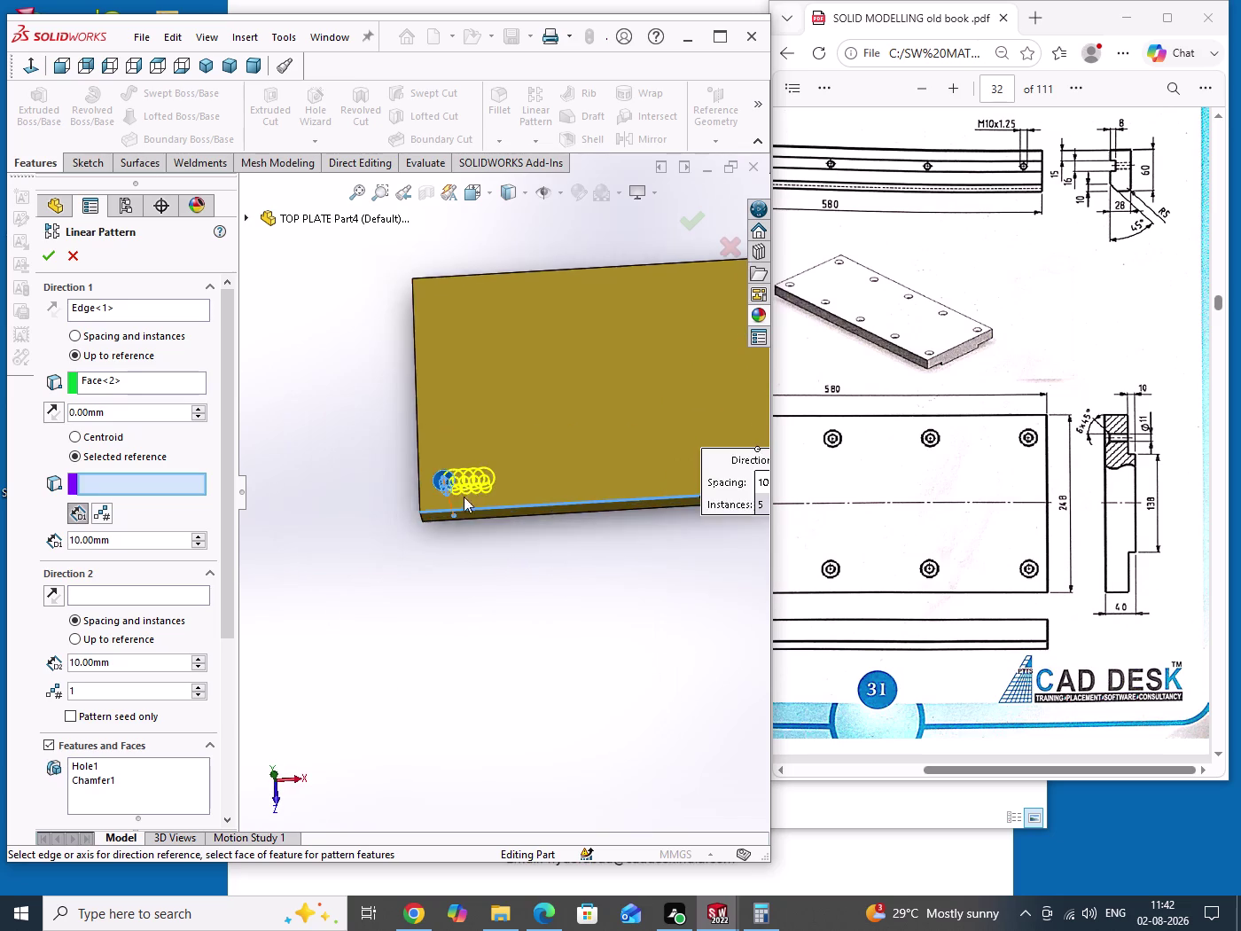
scroll(down, 3)
scroll(down, 3)
middle_drag(394, 605, 407, 653)
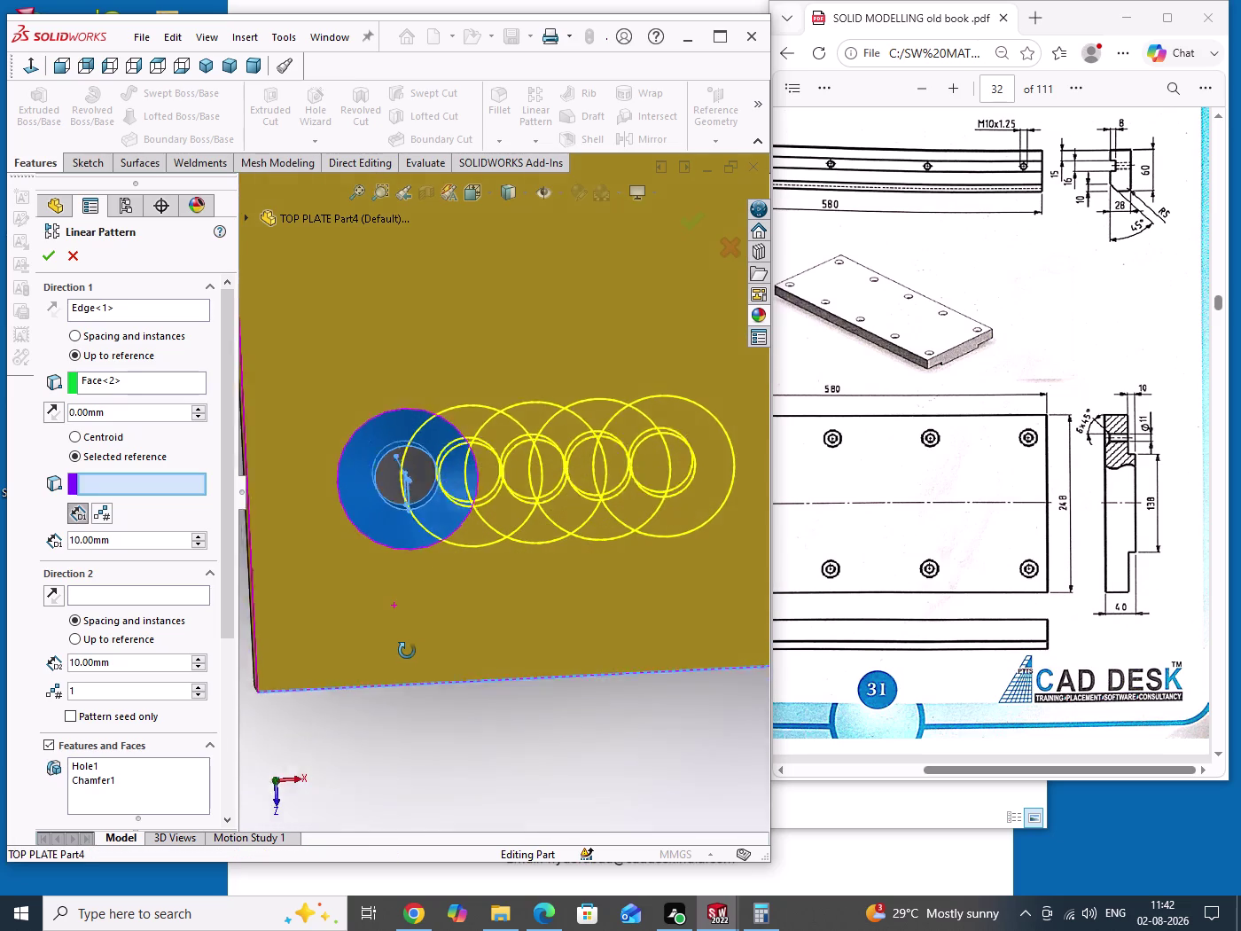
middle_drag(407, 653, 377, 647)
scroll(down, 3)
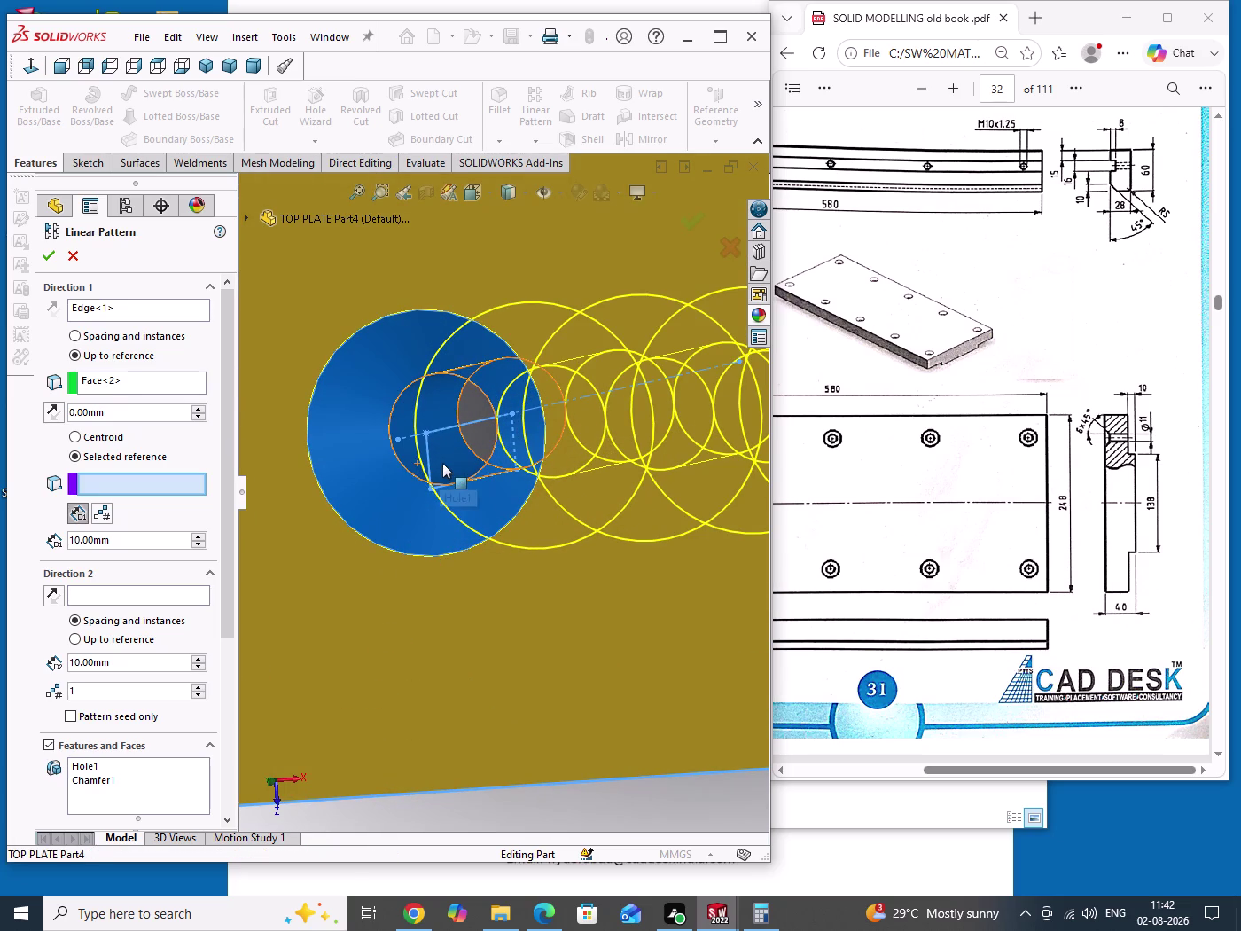
Set the hole face as the seed reference, previewing 56 holes at 10 mm spacing.
click(447, 463)
scroll(up, 3)
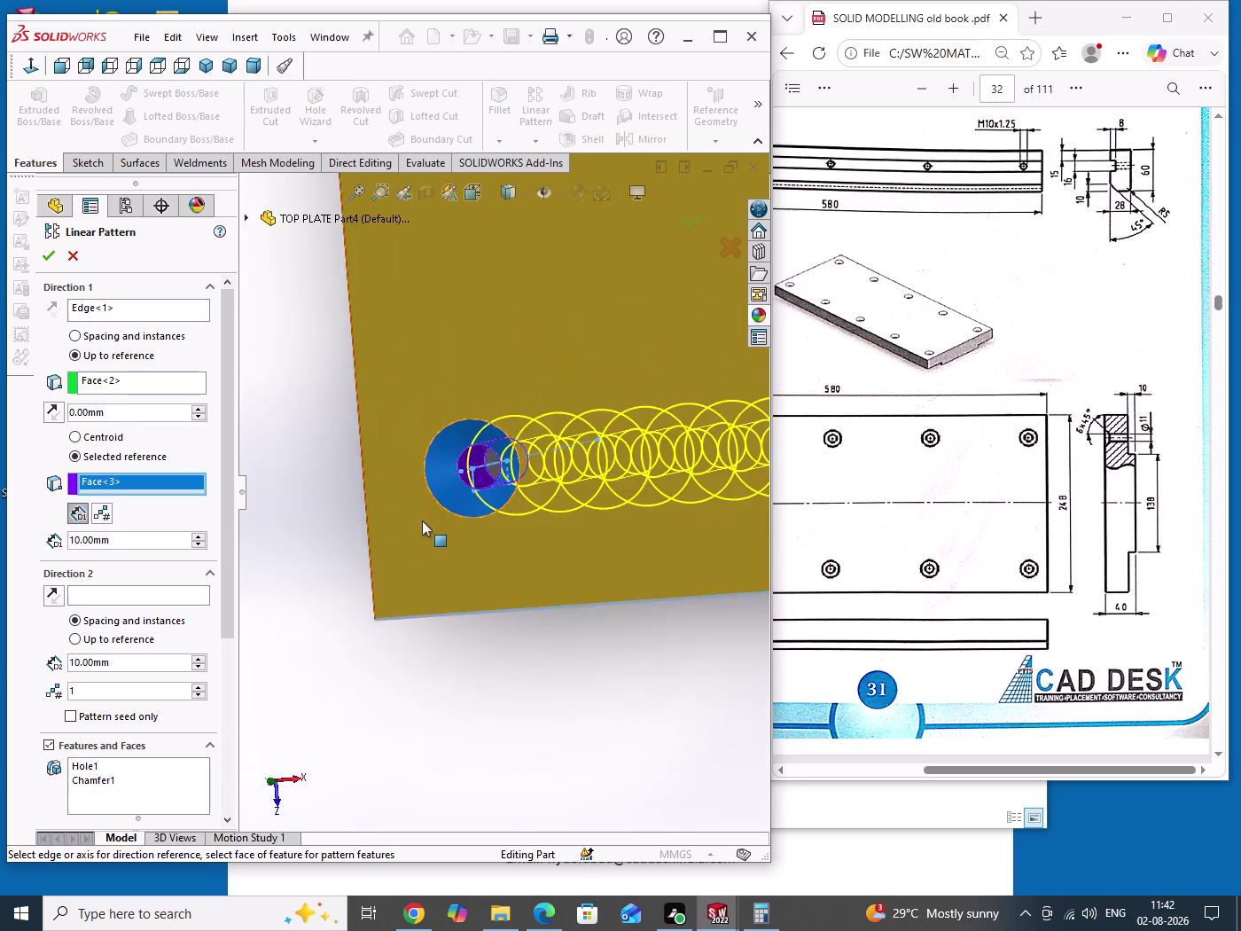
scroll(up, 3)
scroll(up, 3)
scroll(down, 3)
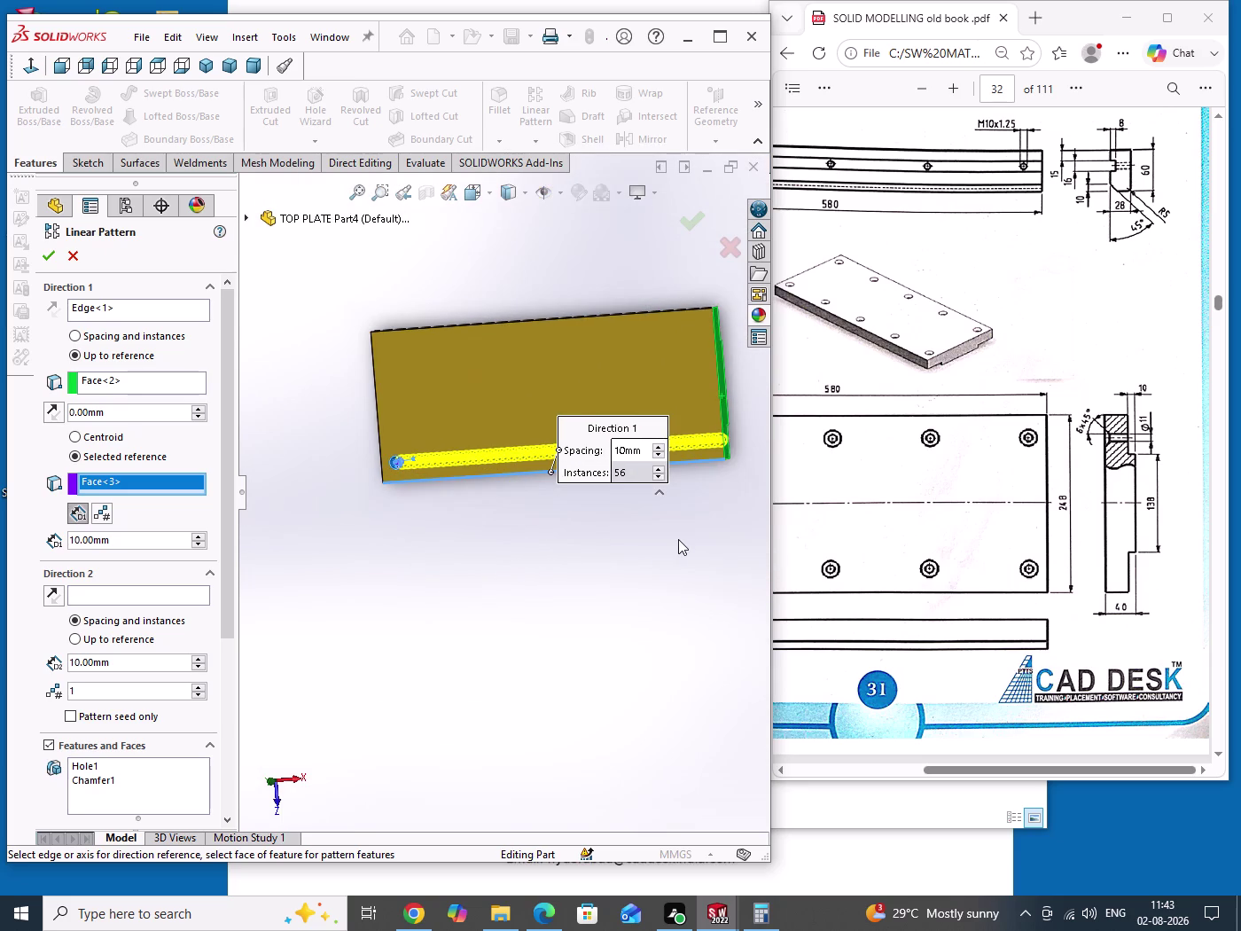
drag(579, 431, 618, 364)
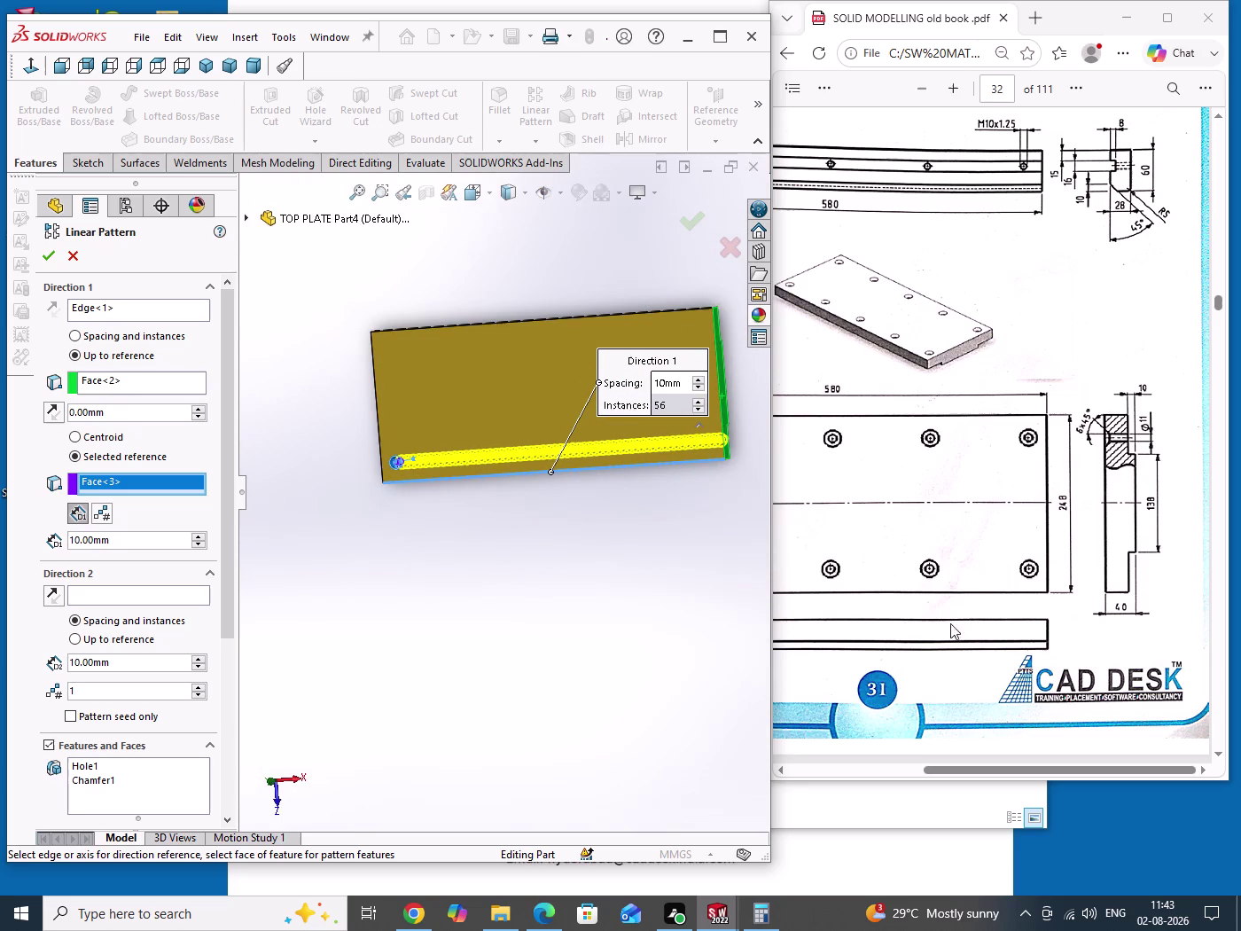
drag(967, 768, 854, 781)
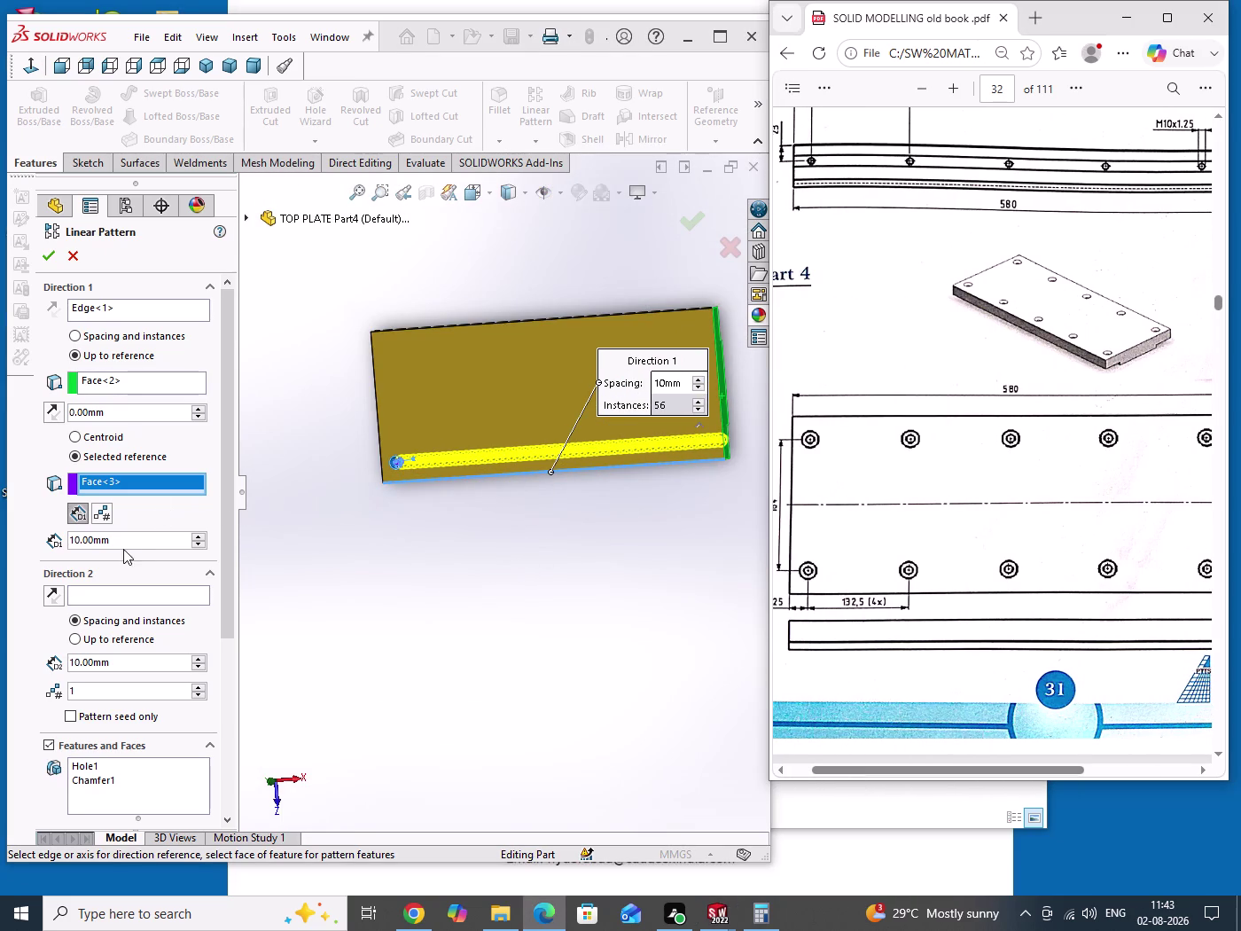
Change Direction 1 spacing to 132.5 mm, previewing five holes along the long edge.
double_click(138, 544)
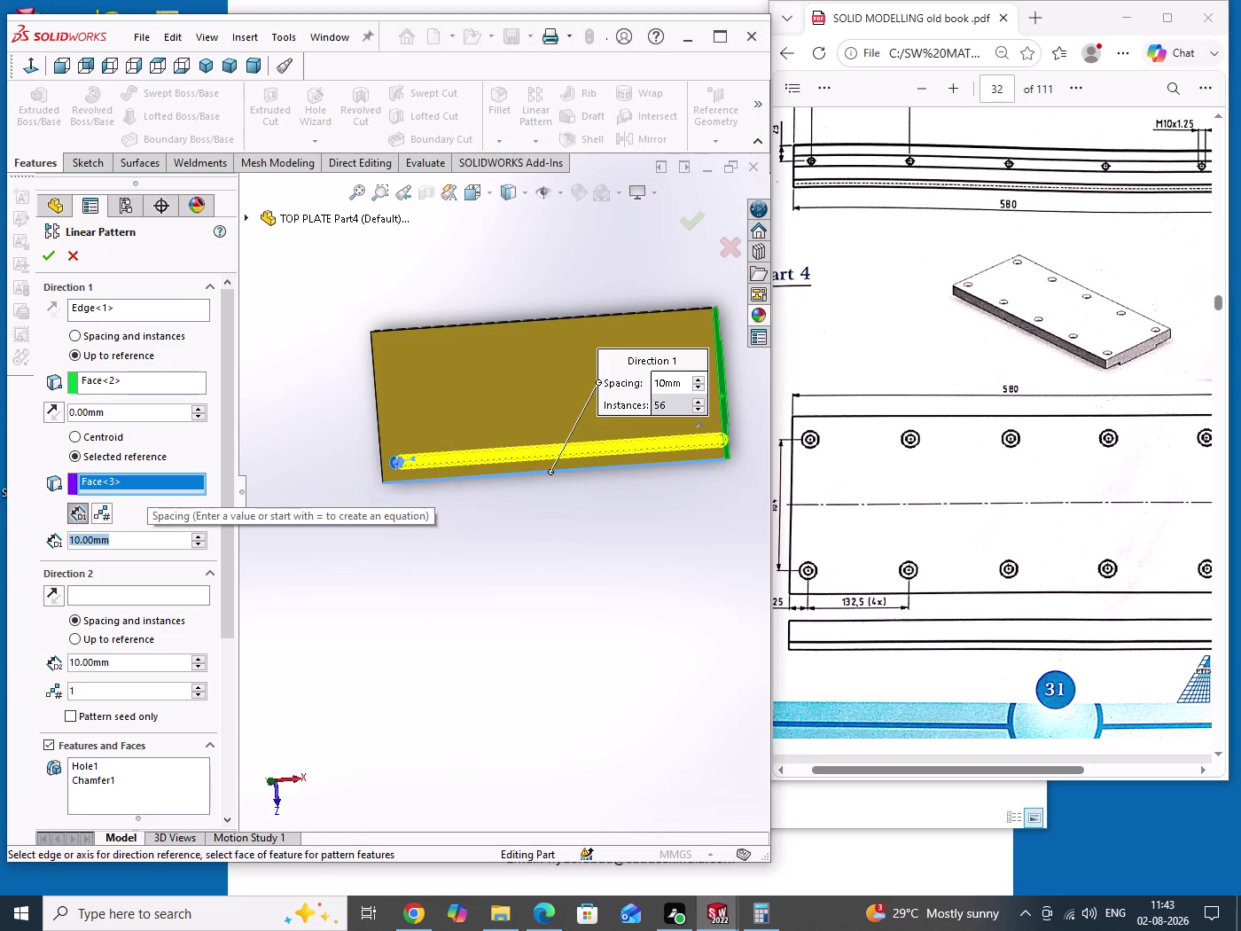
text(1)
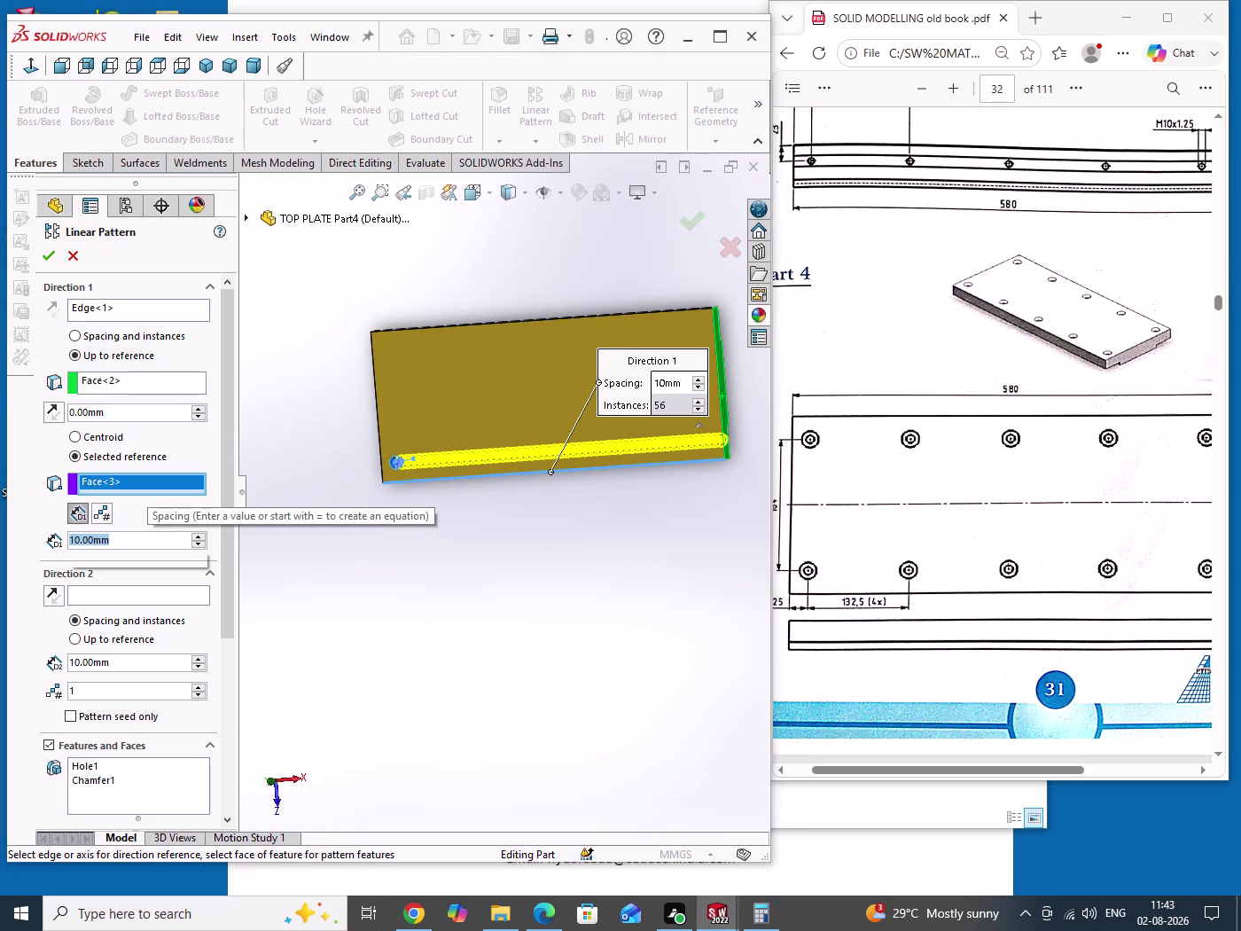
text(32.5)
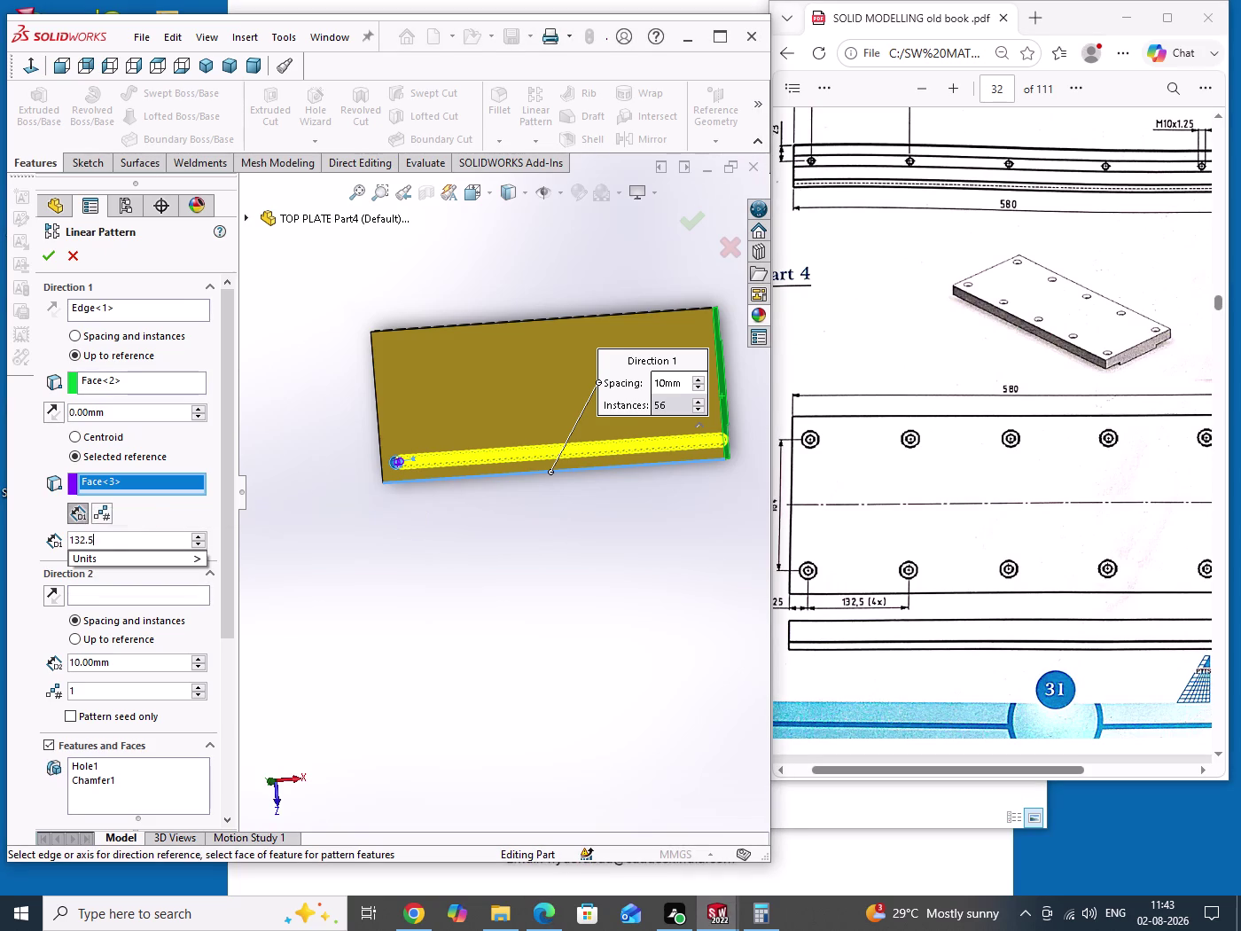
key(Return)
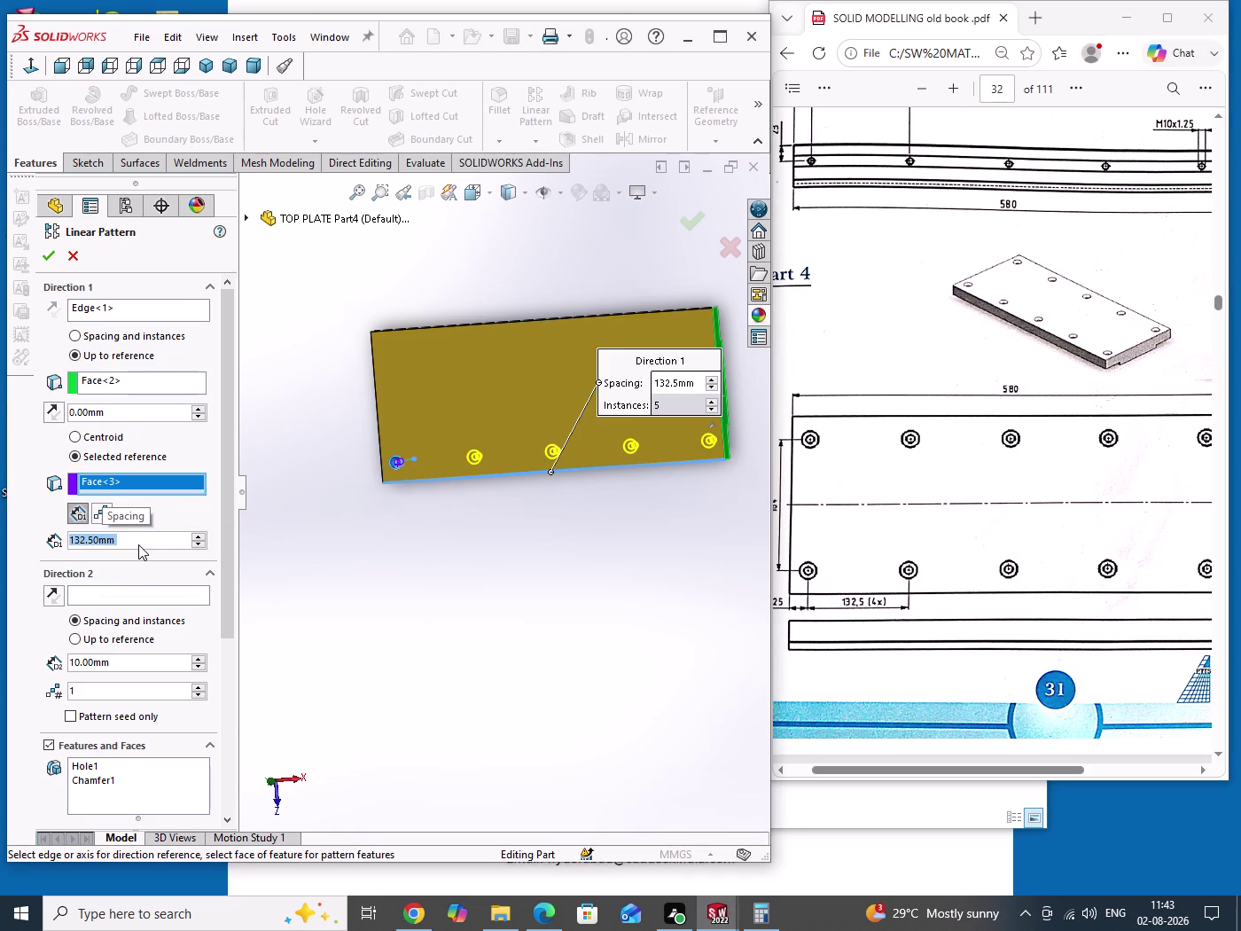
scroll(down, 3)
middle_drag(606, 557, 635, 515)
scroll(up, 3)
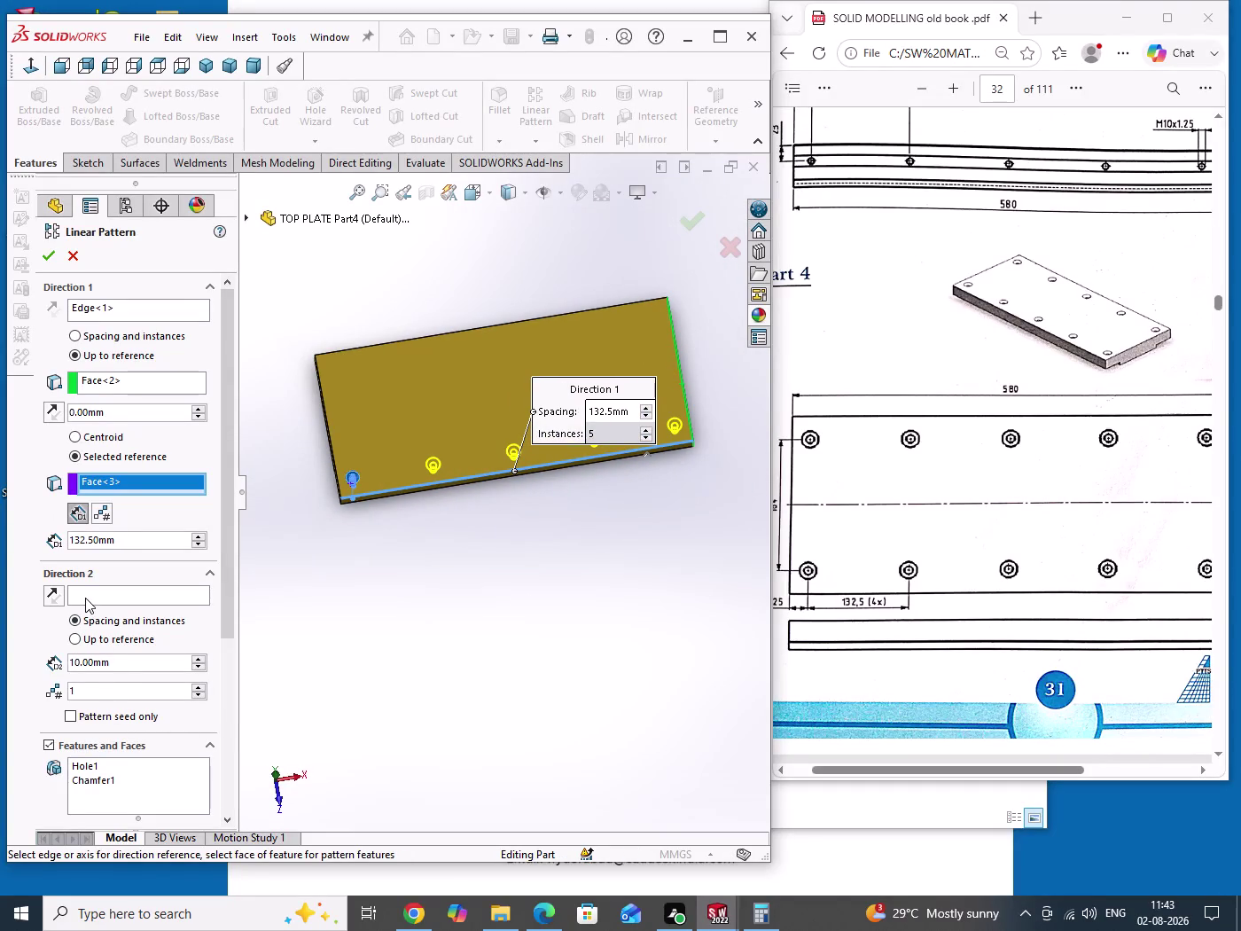
Add Direction 2 along the reversed short edge, up to the opposite side face.
click(85, 598)
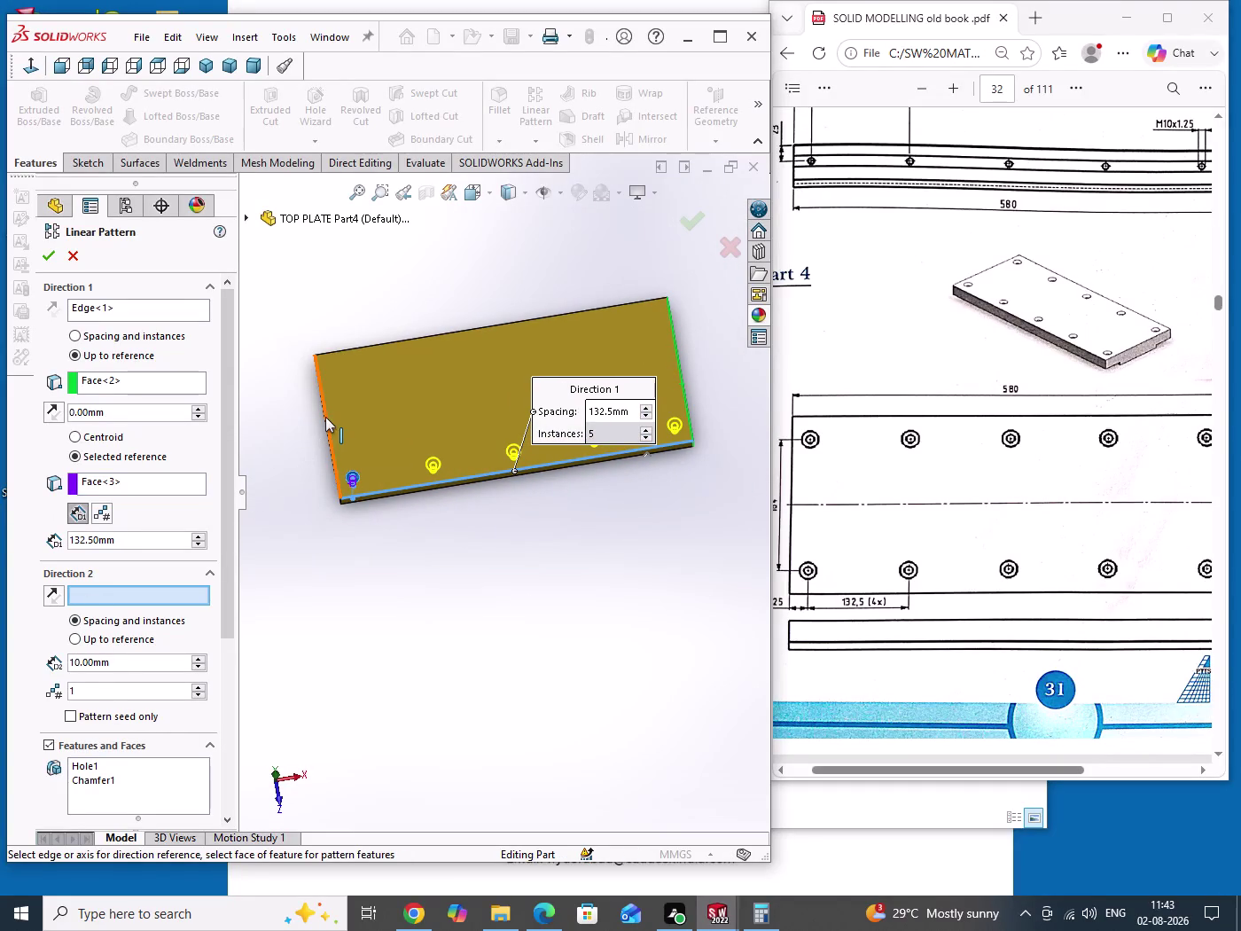
click(326, 416)
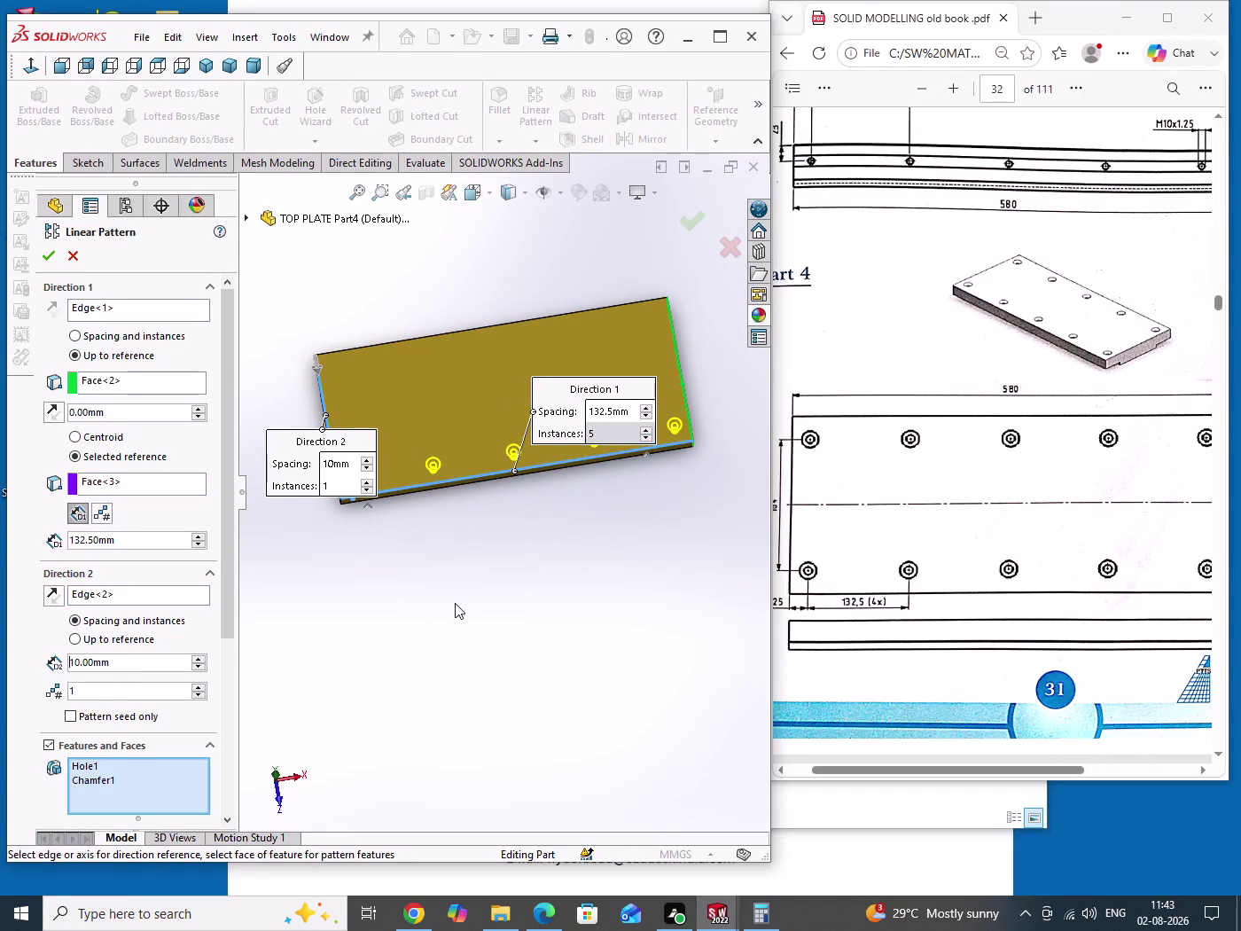
click(56, 597)
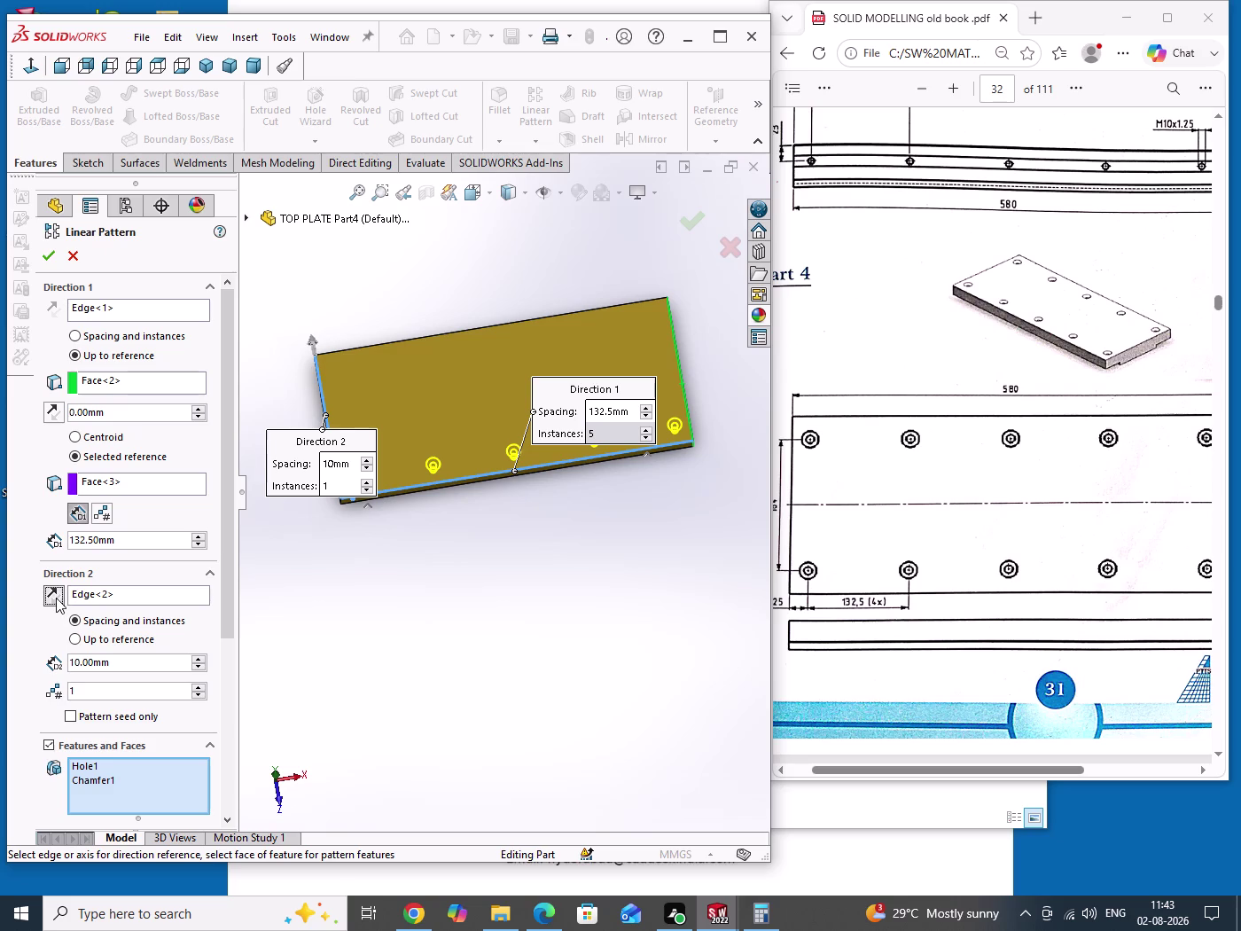
click(111, 641)
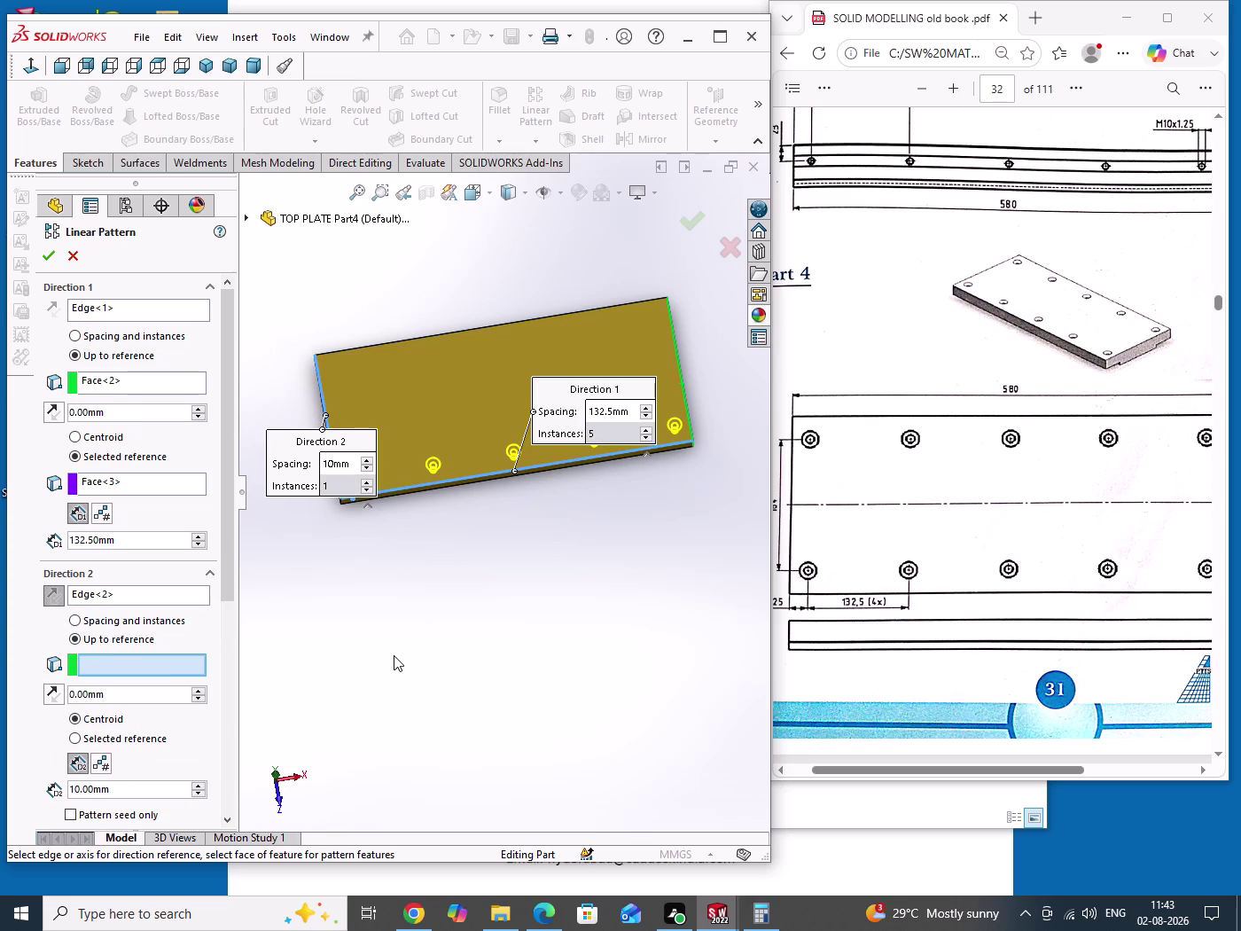
middle_drag(406, 626, 541, 655)
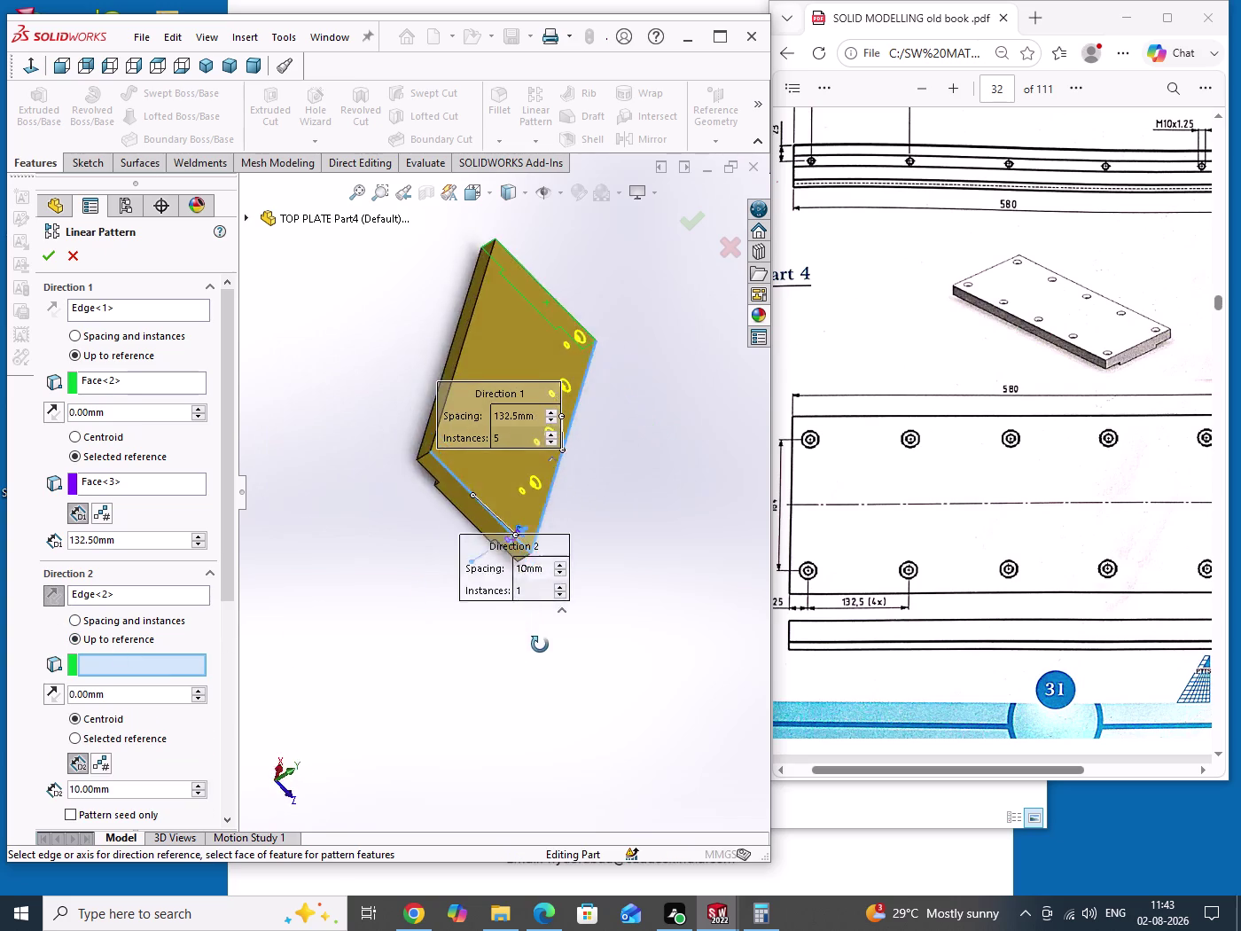
middle_drag(541, 655, 533, 658)
scroll(down, 3)
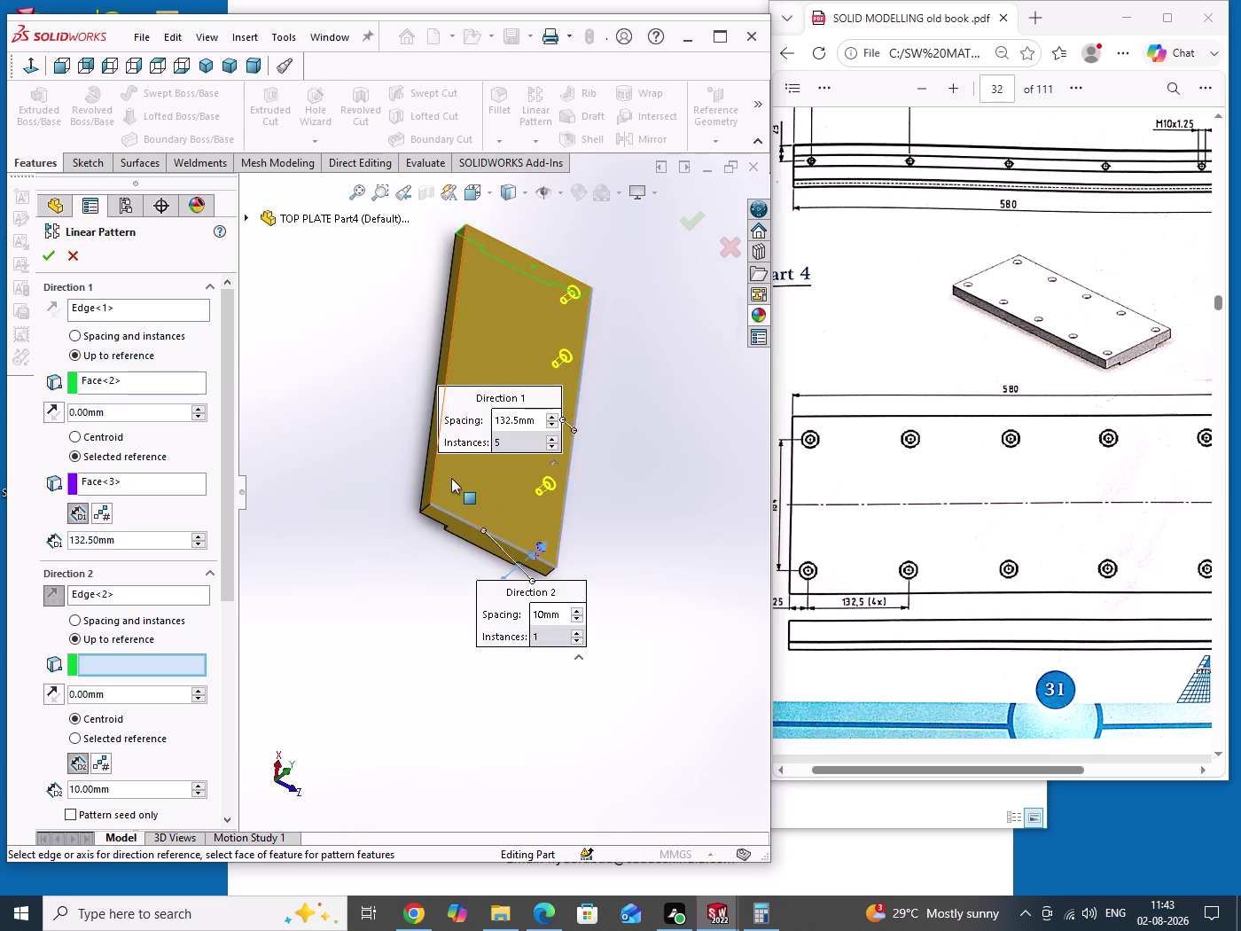
scroll(down, 3)
click(401, 515)
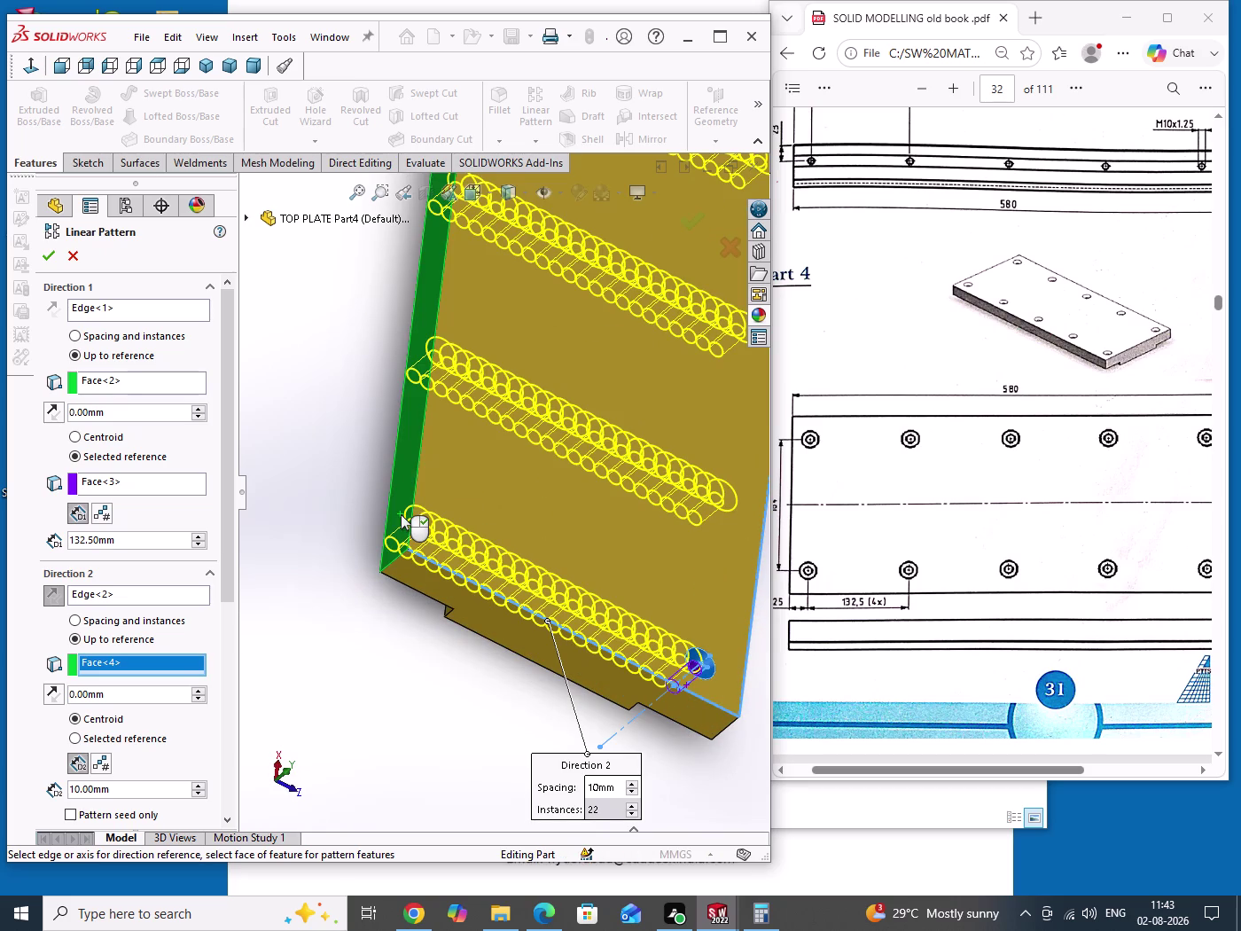
Measure Direction 2 from the hole face as the selected reference.
click(127, 738)
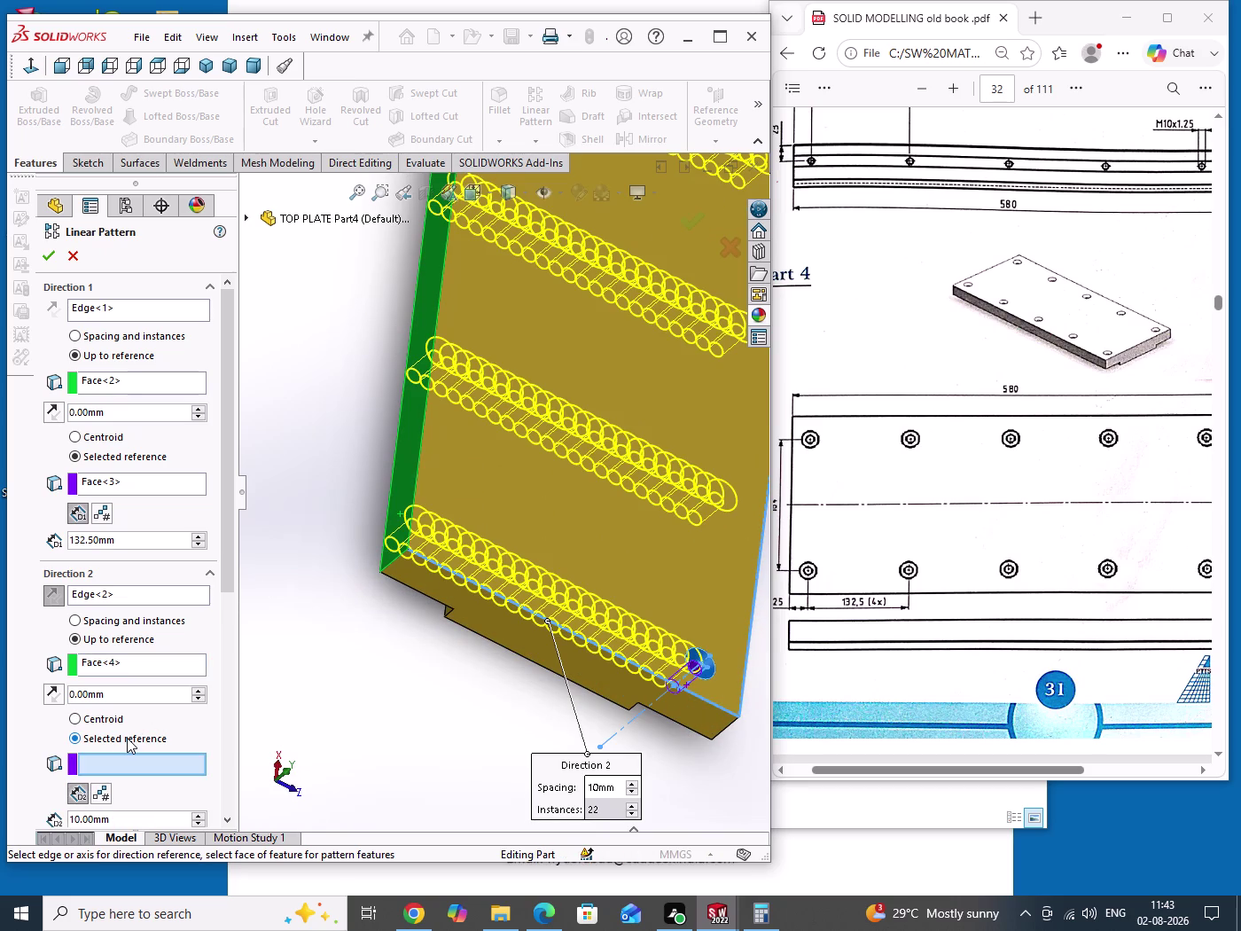
middle_drag(457, 687, 431, 665)
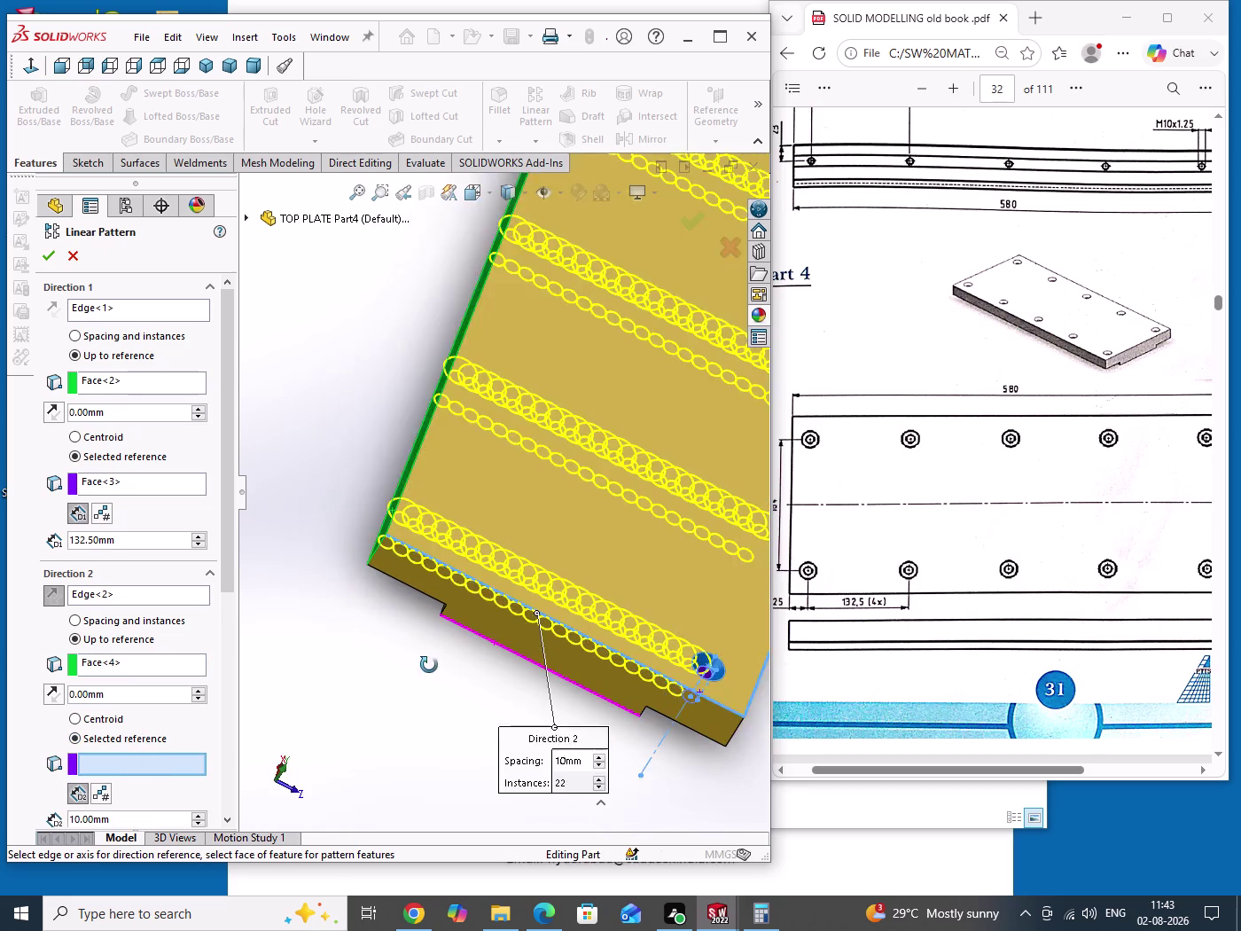
middle_drag(431, 665, 378, 728)
scroll(up, 3)
scroll(down, 3)
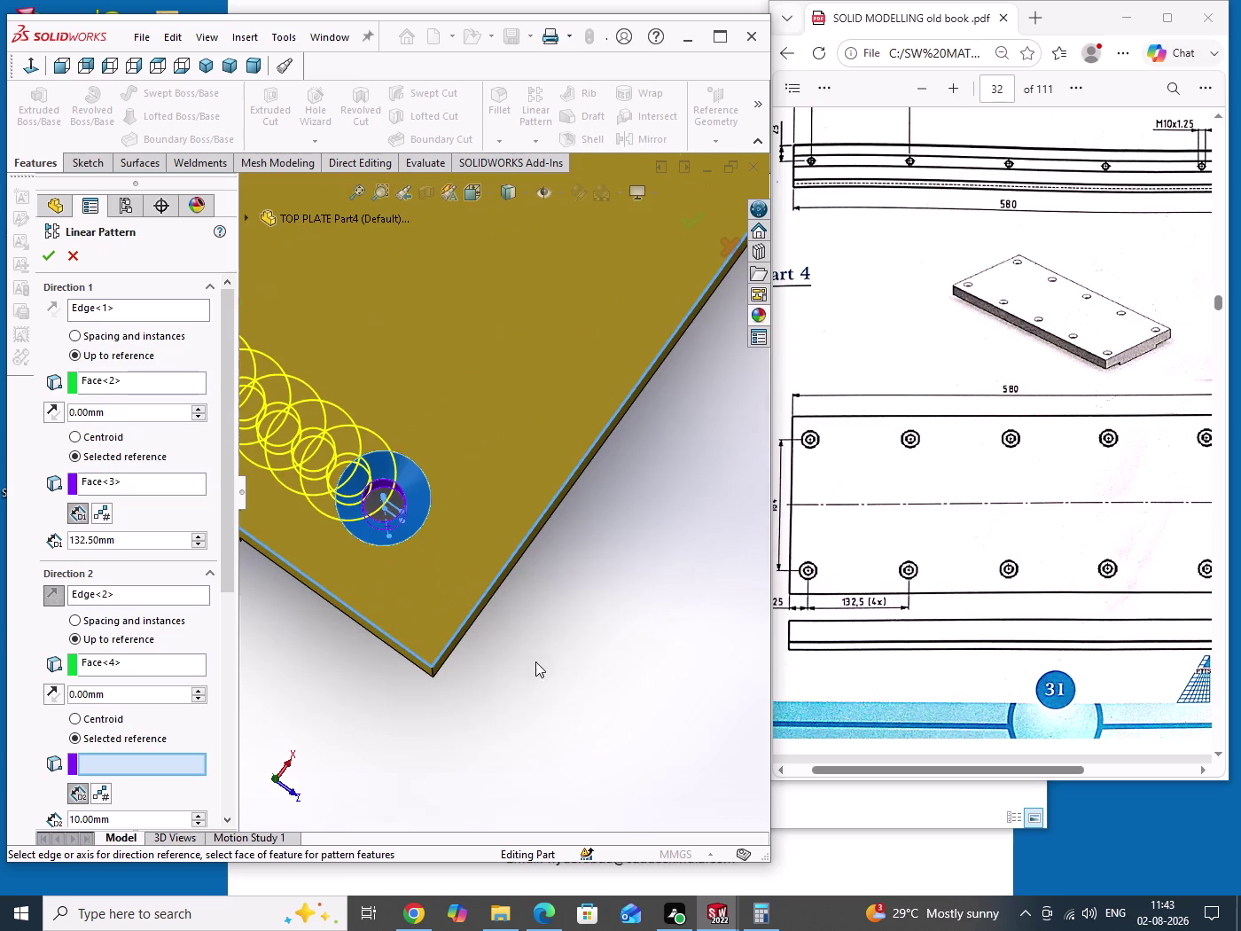
scroll(down, 3)
middle_drag(490, 569, 469, 600)
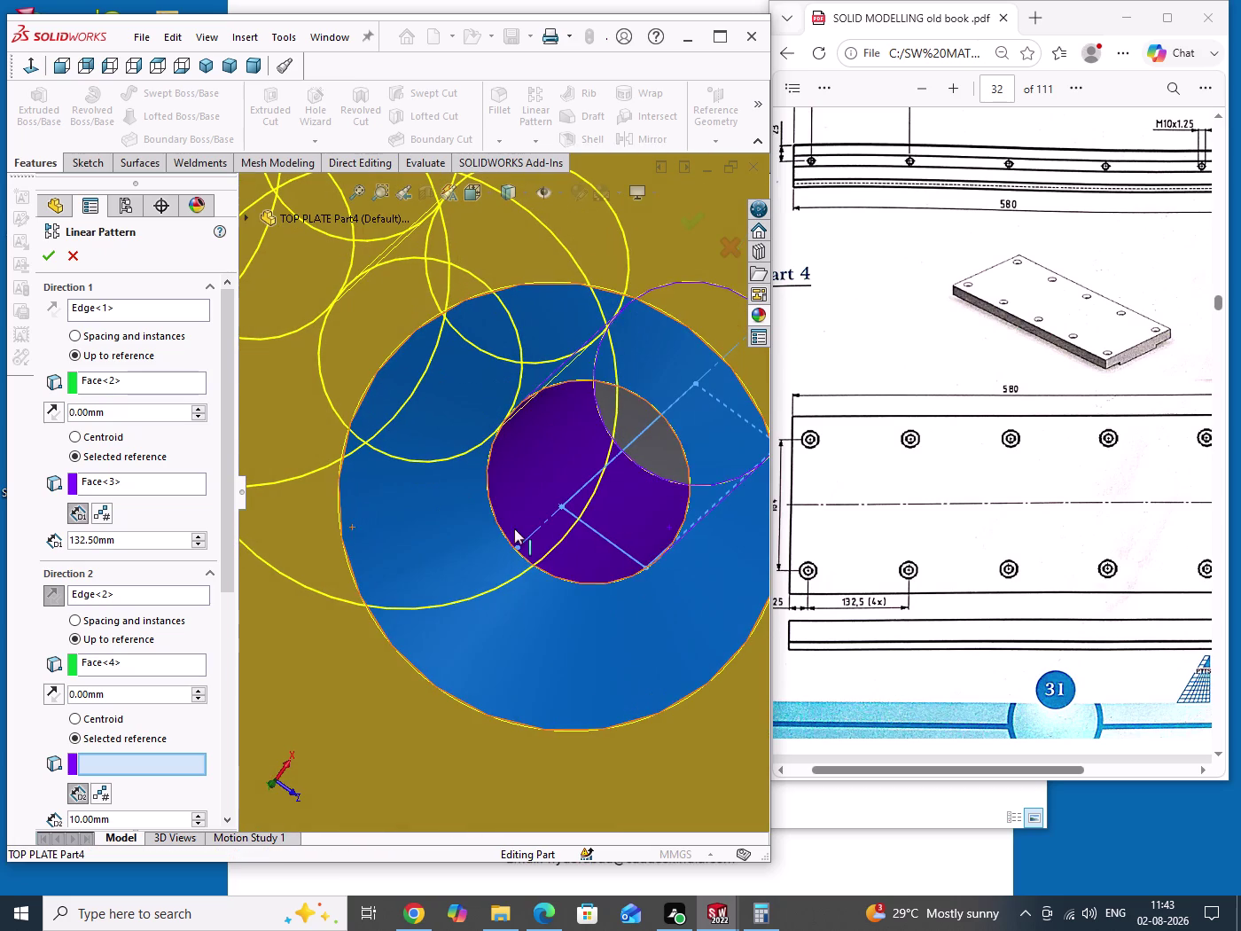
click(524, 484)
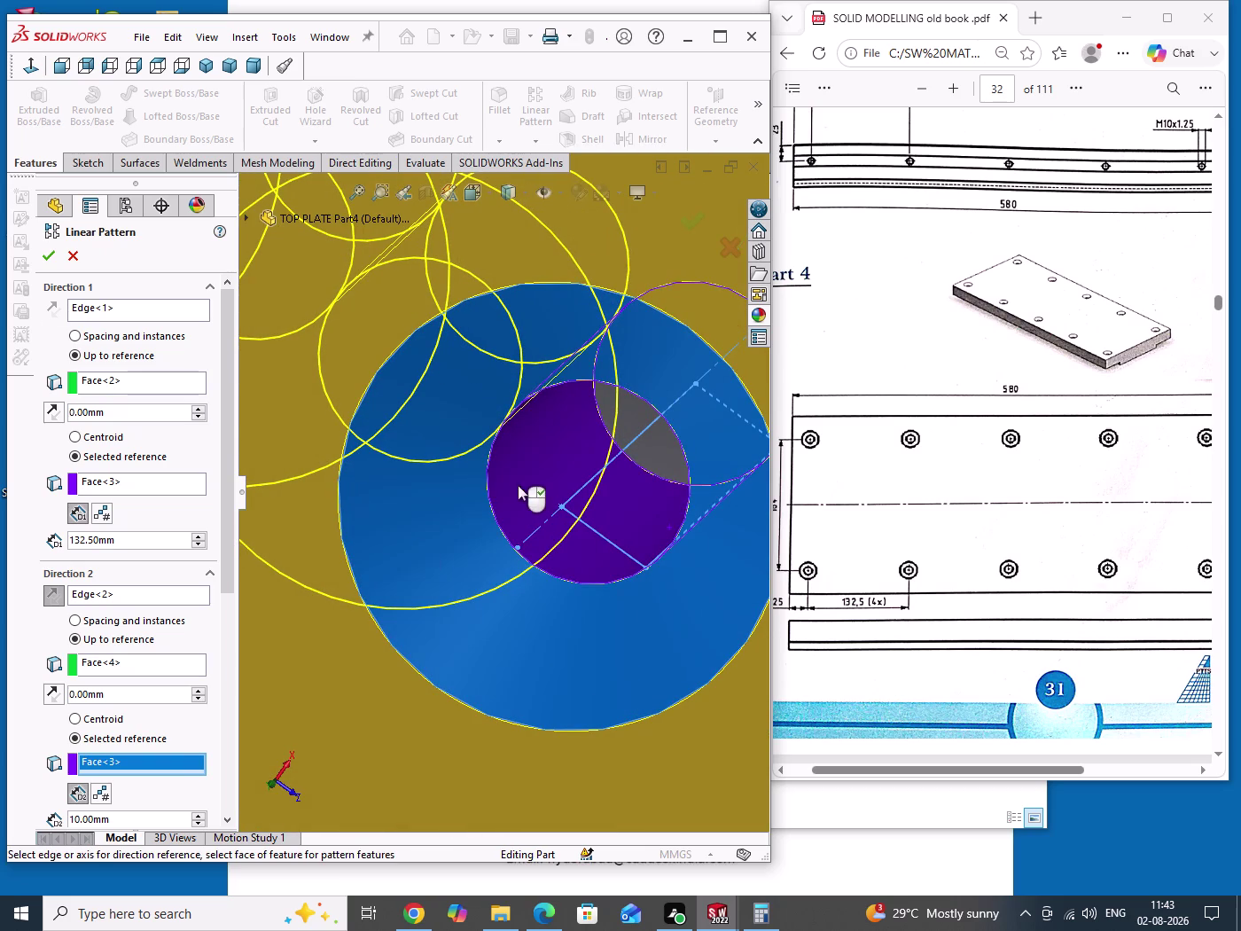
Select the Direction 2 spacing value for replacement.
drag(230, 581, 227, 647)
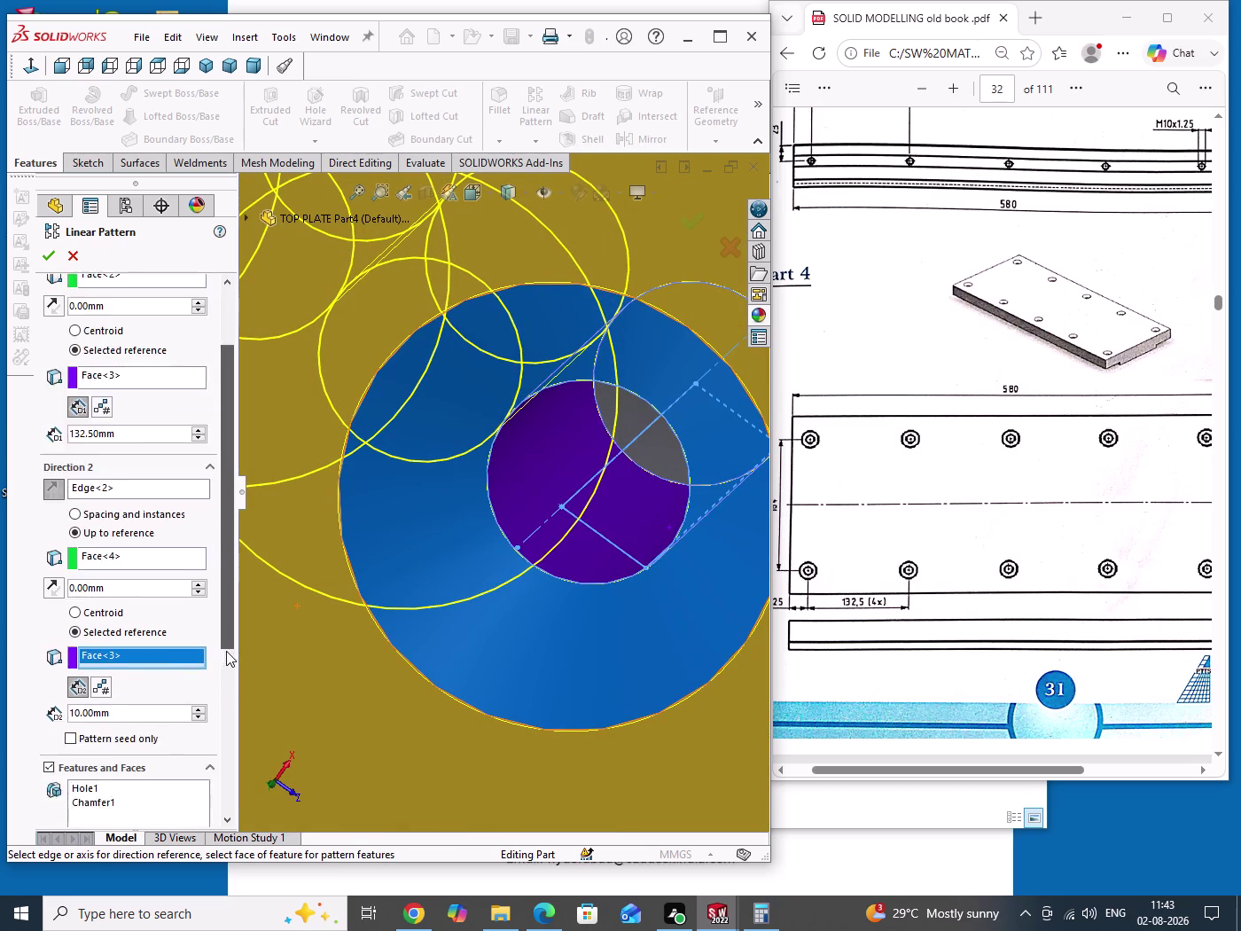
drag(227, 647, 228, 738)
double_click(150, 534)
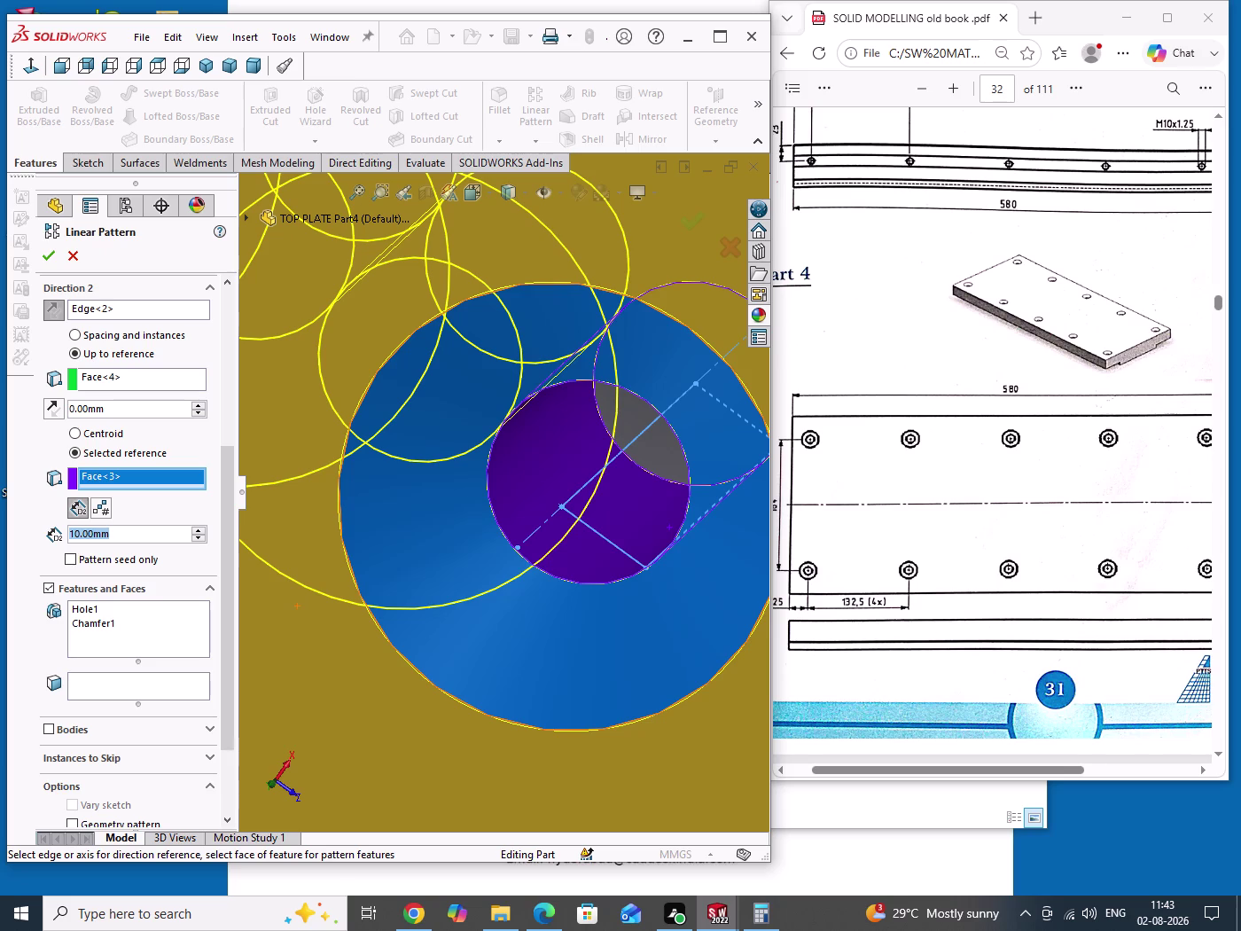
drag(894, 766, 859, 773)
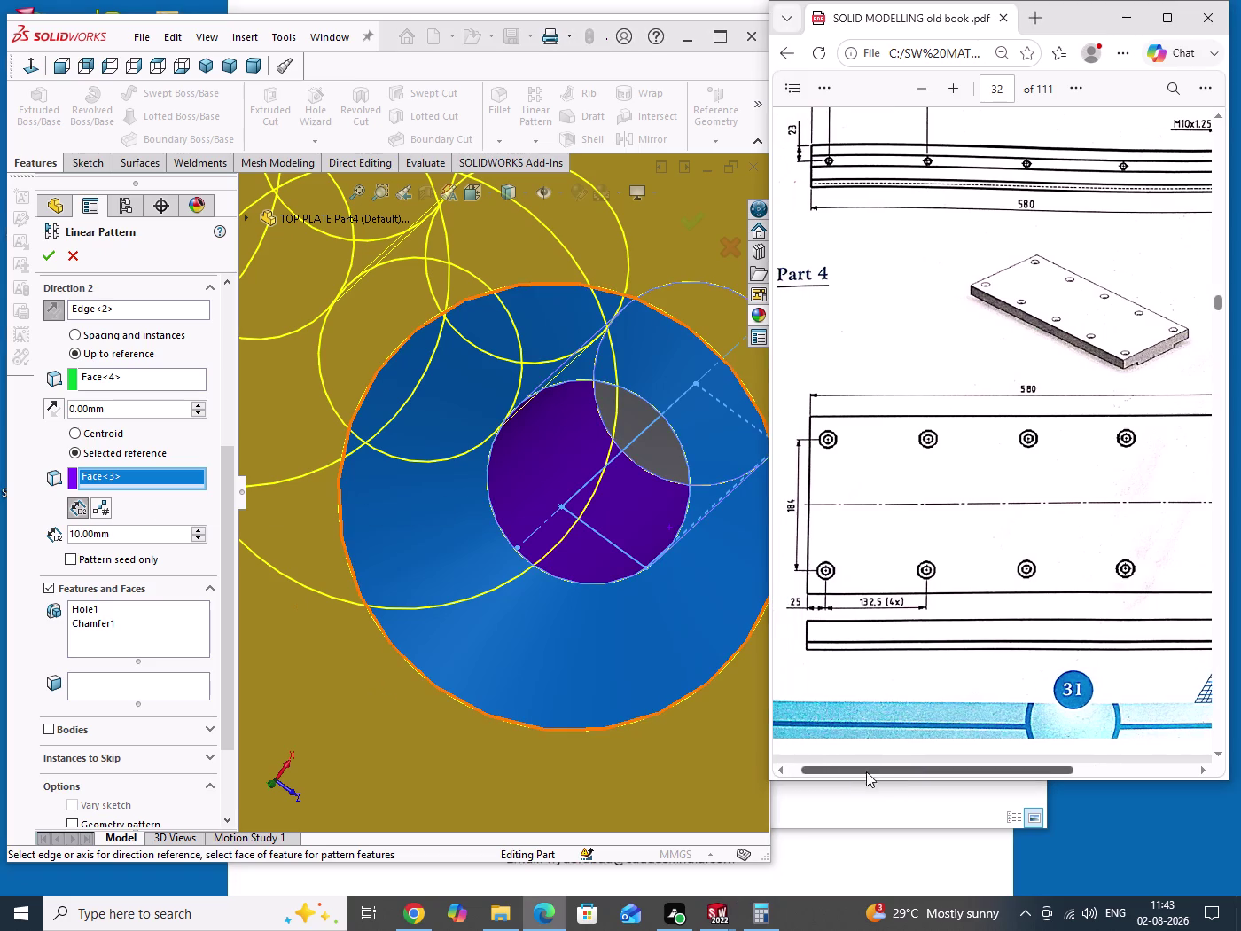
drag(859, 773, 855, 773)
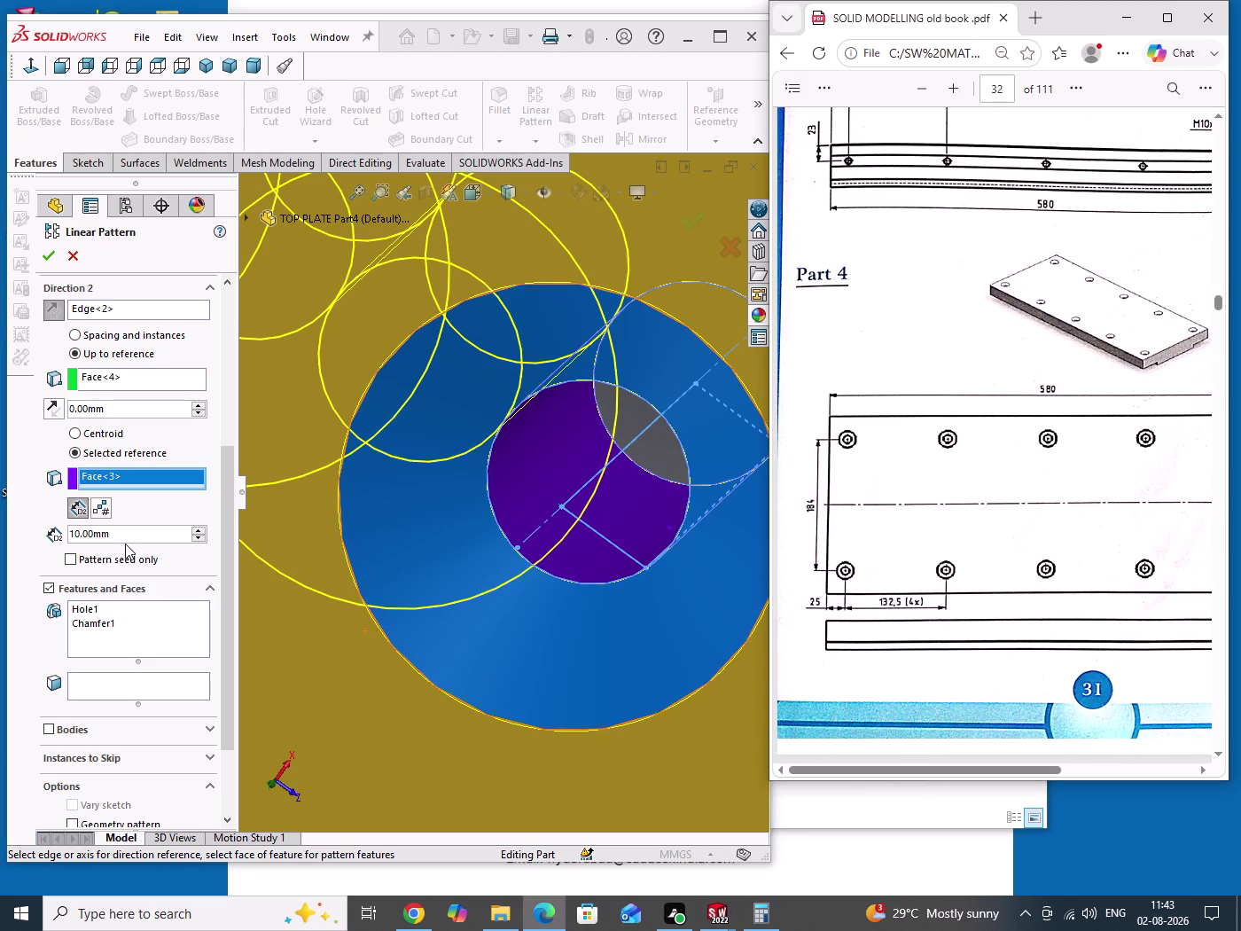
double_click(162, 536)
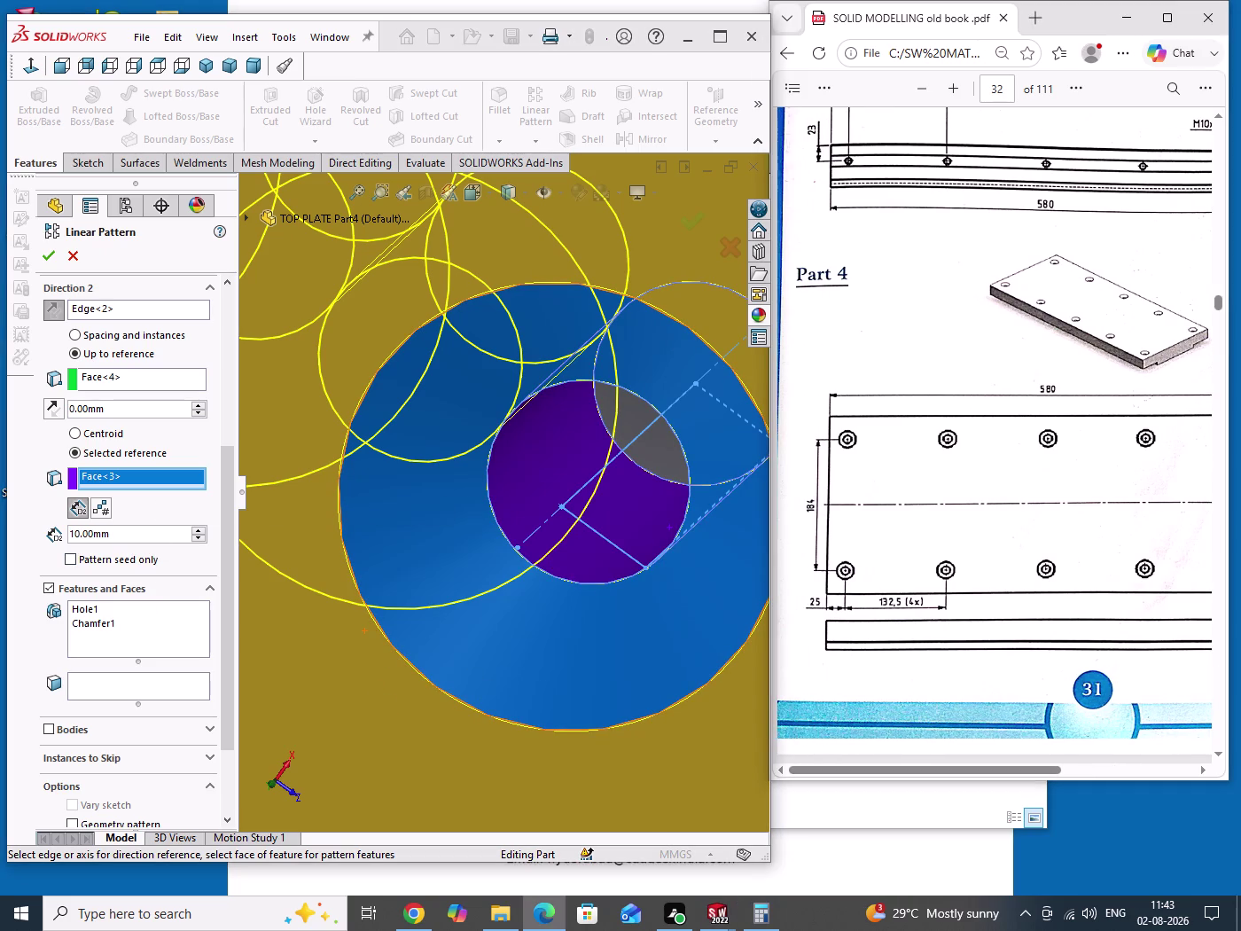
Set Direction 2 spacing to 184 mm across the plate.
text(18)
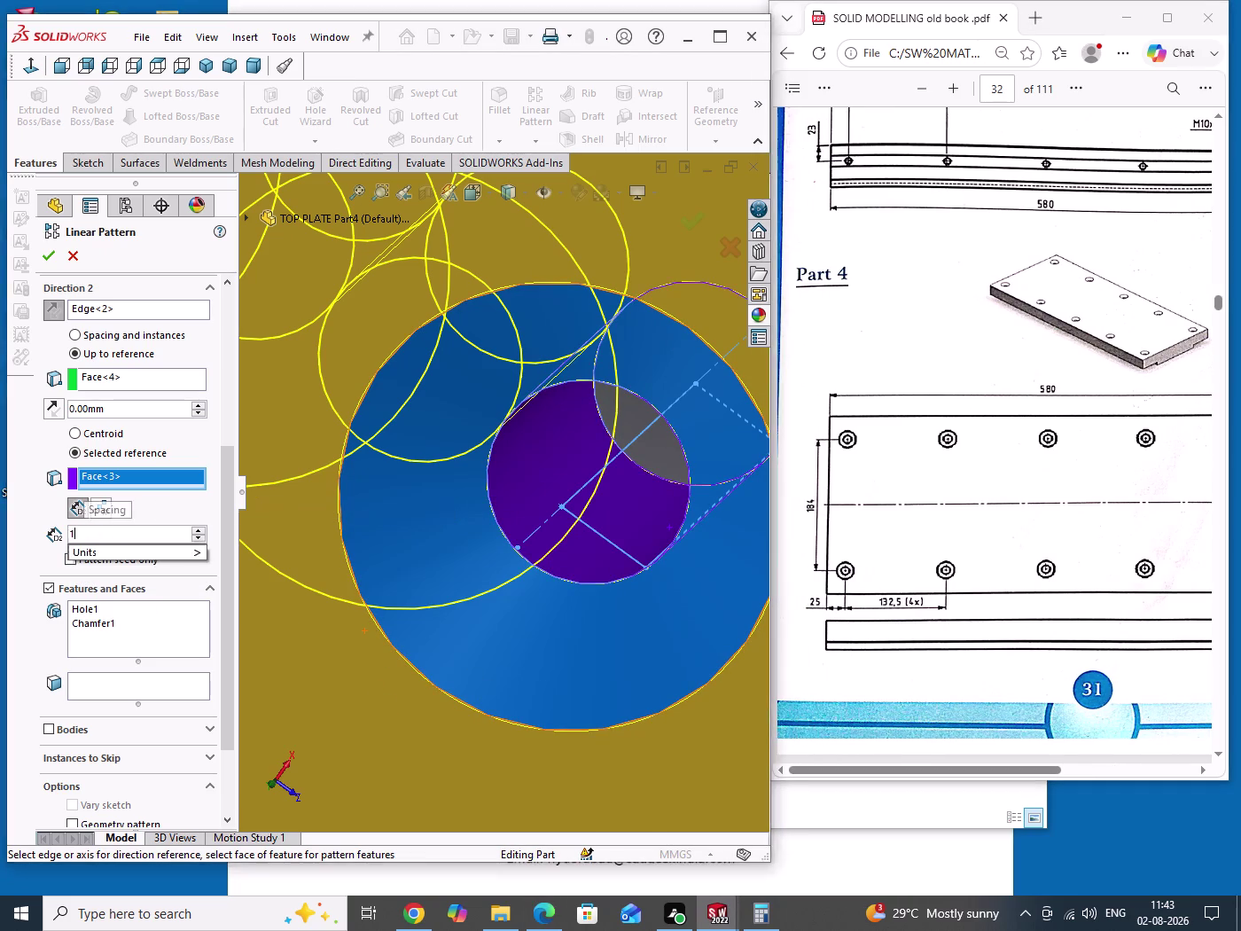
text(4)
key(Return)
scroll(up, 3)
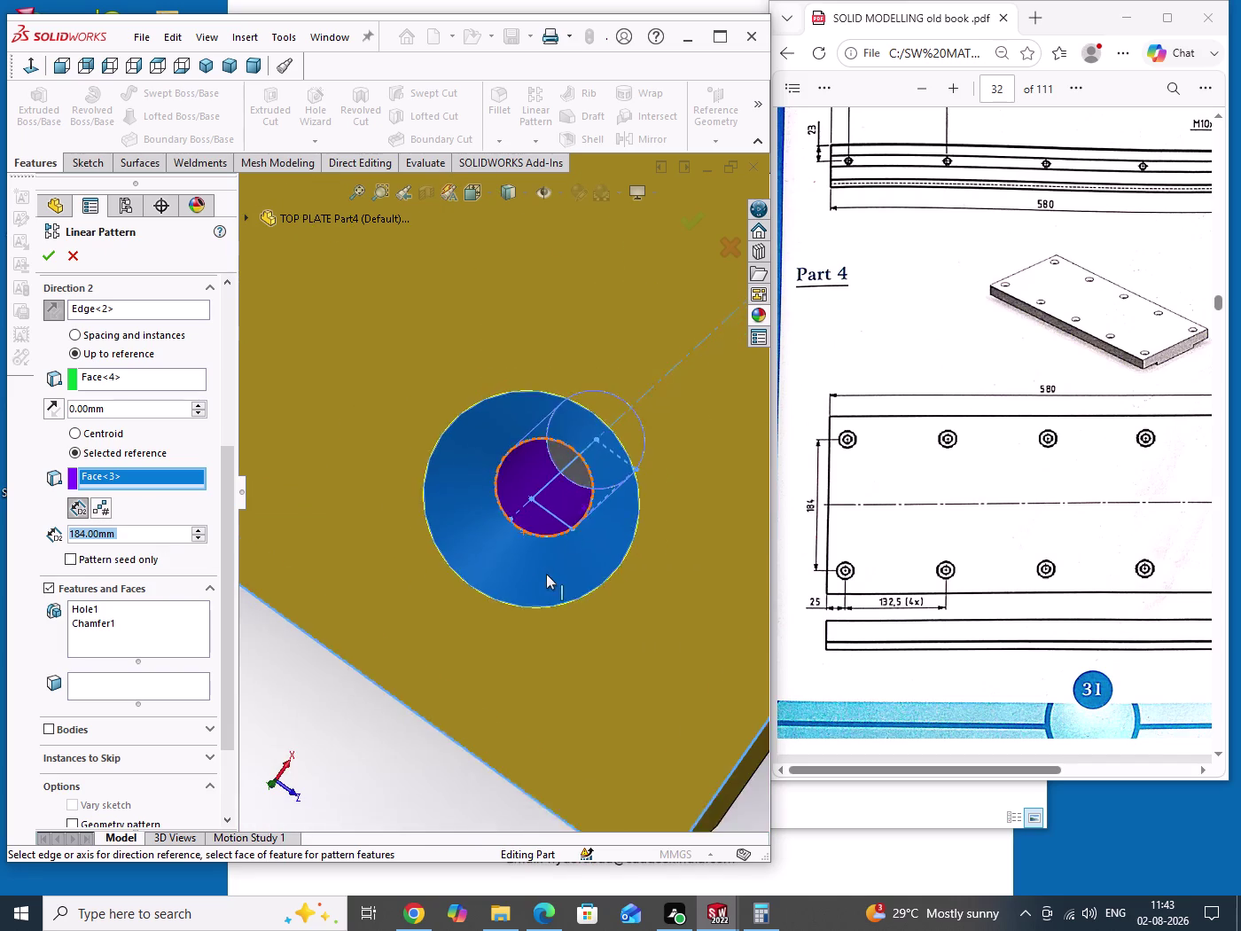
scroll(up, 3)
scroll(up, 3)
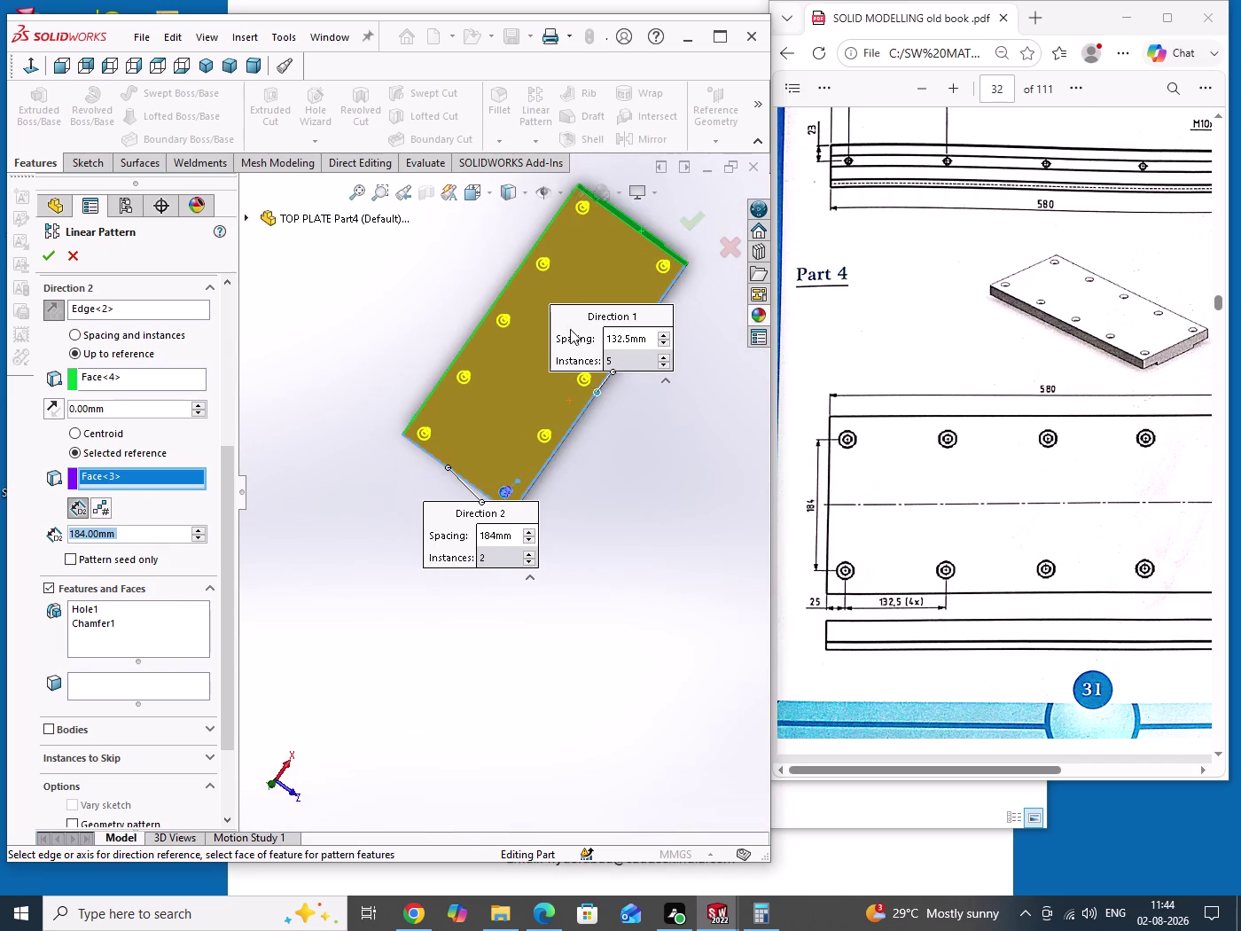
scroll(down, 3)
scroll(up, 3)
scroll(down, 3)
Check both hole rows, accept LPattern1 and save the part.
middle_drag(540, 588, 456, 427)
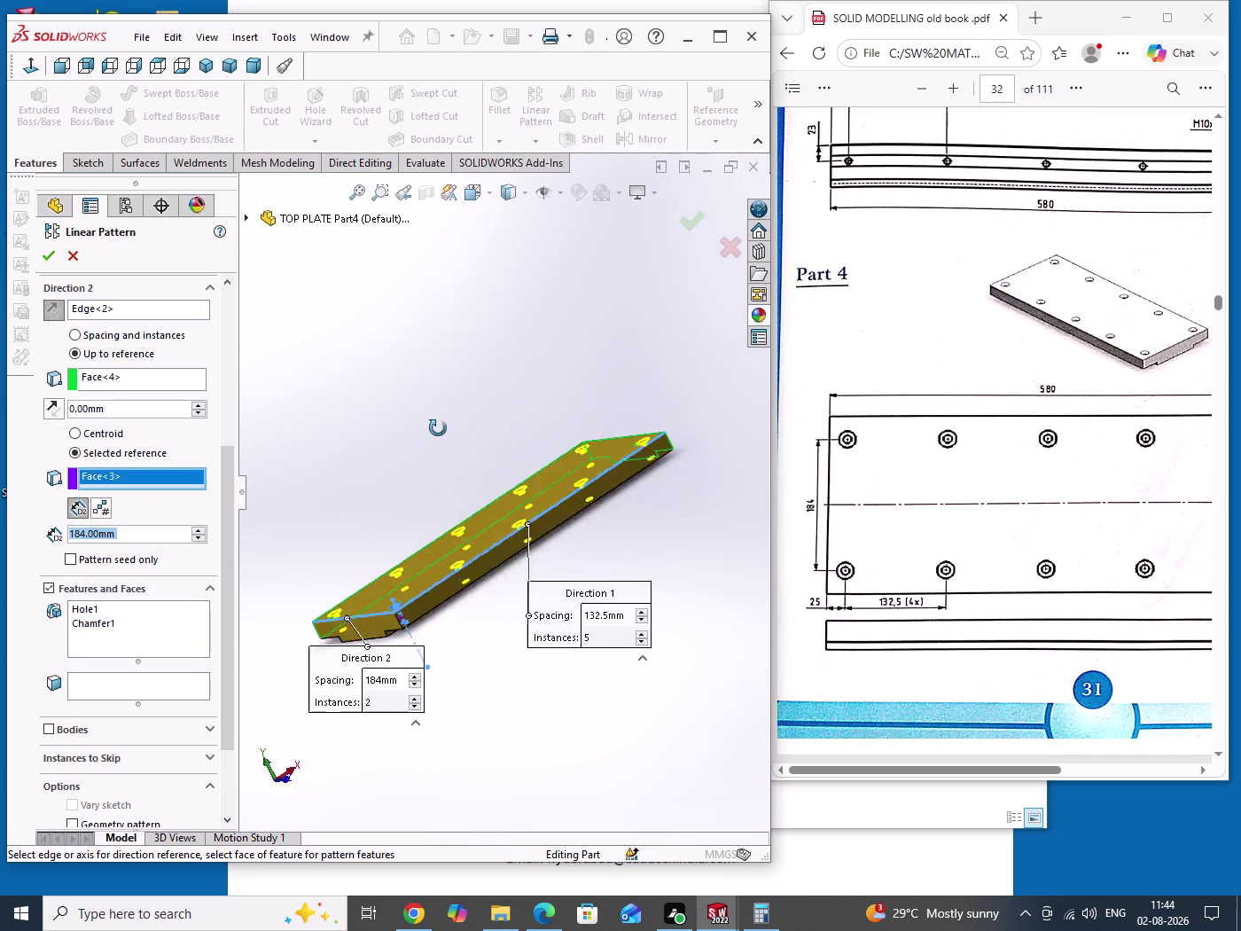
middle_drag(456, 427, 415, 593)
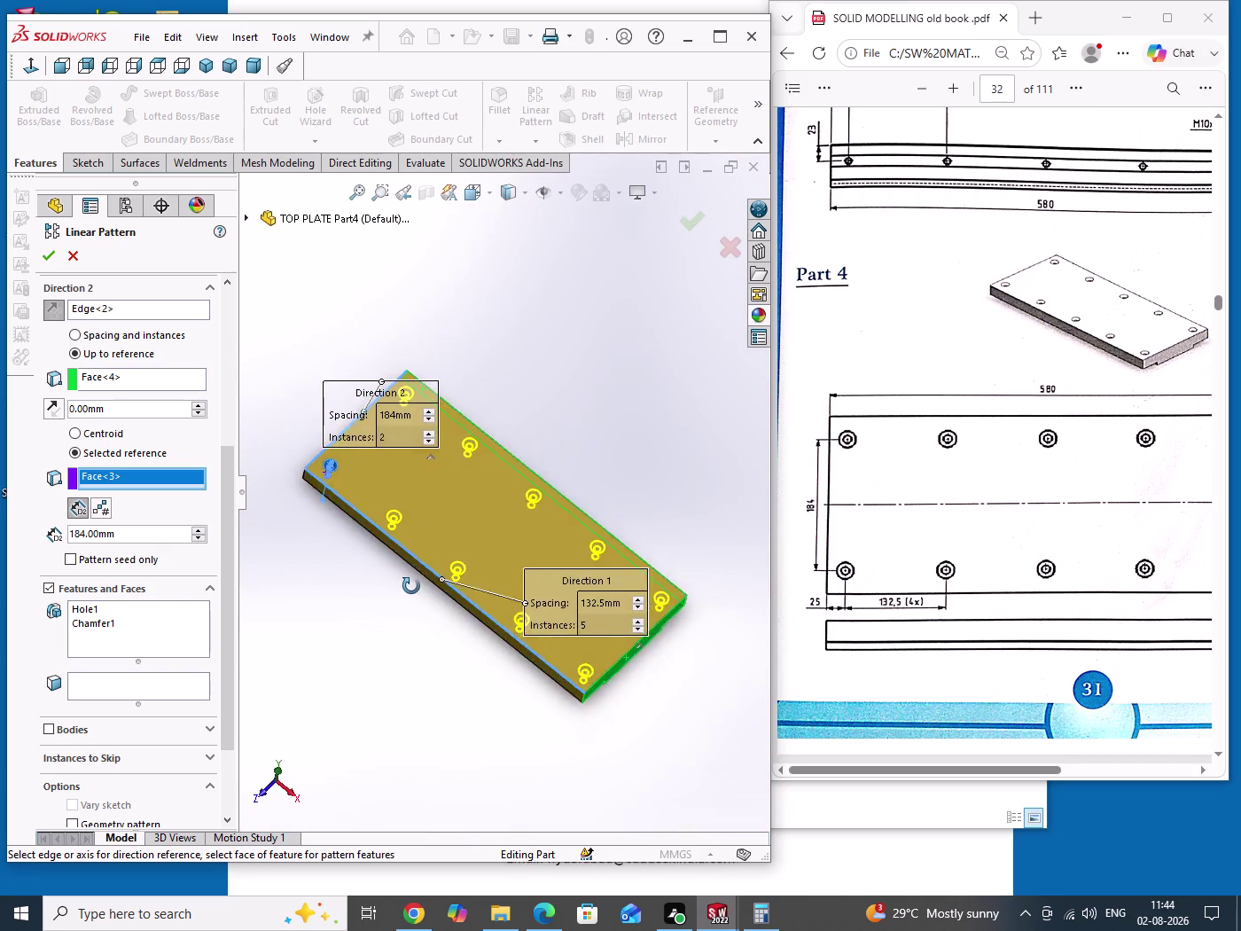
middle_drag(415, 594, 390, 601)
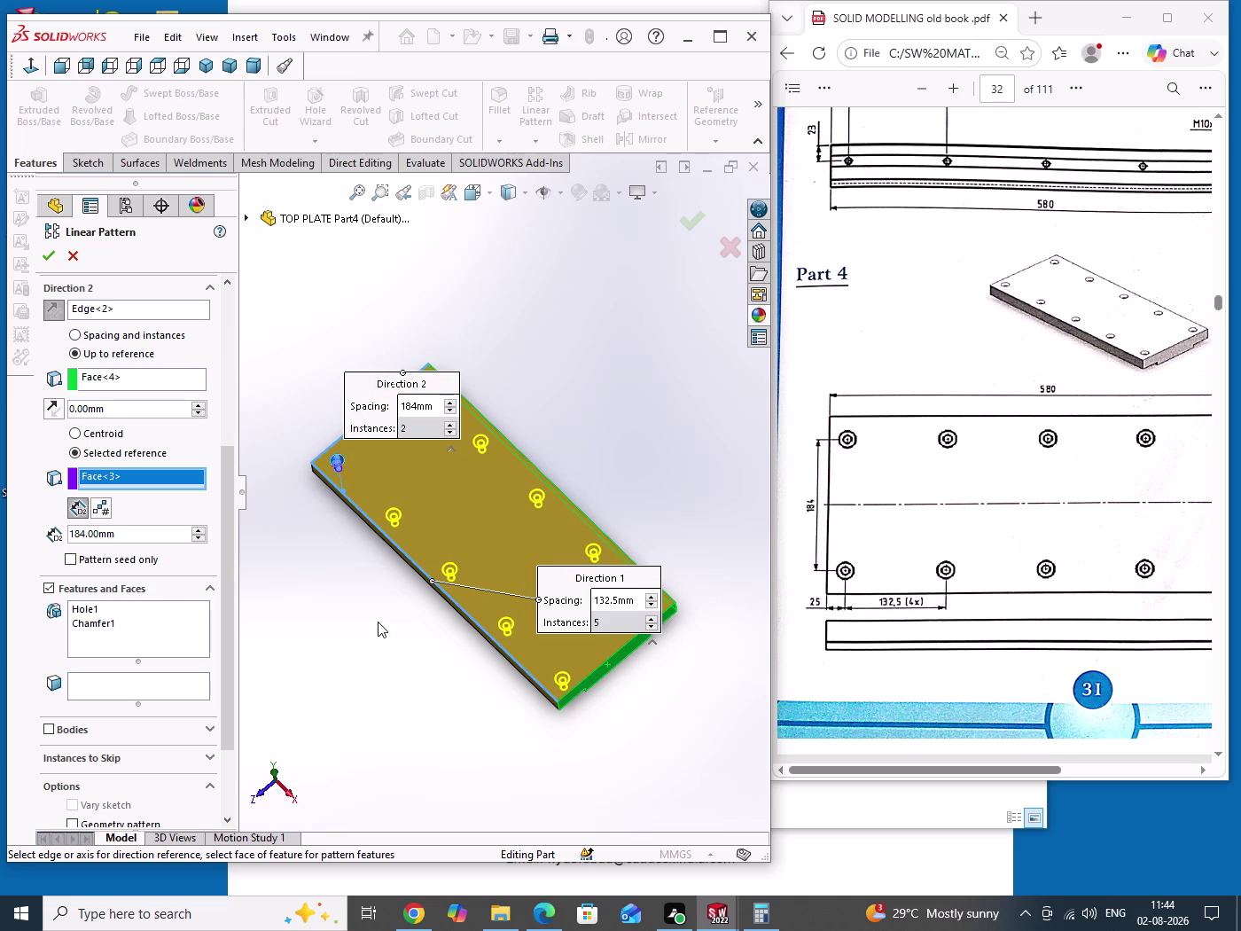
click(47, 261)
drag(581, 375, 623, 441)
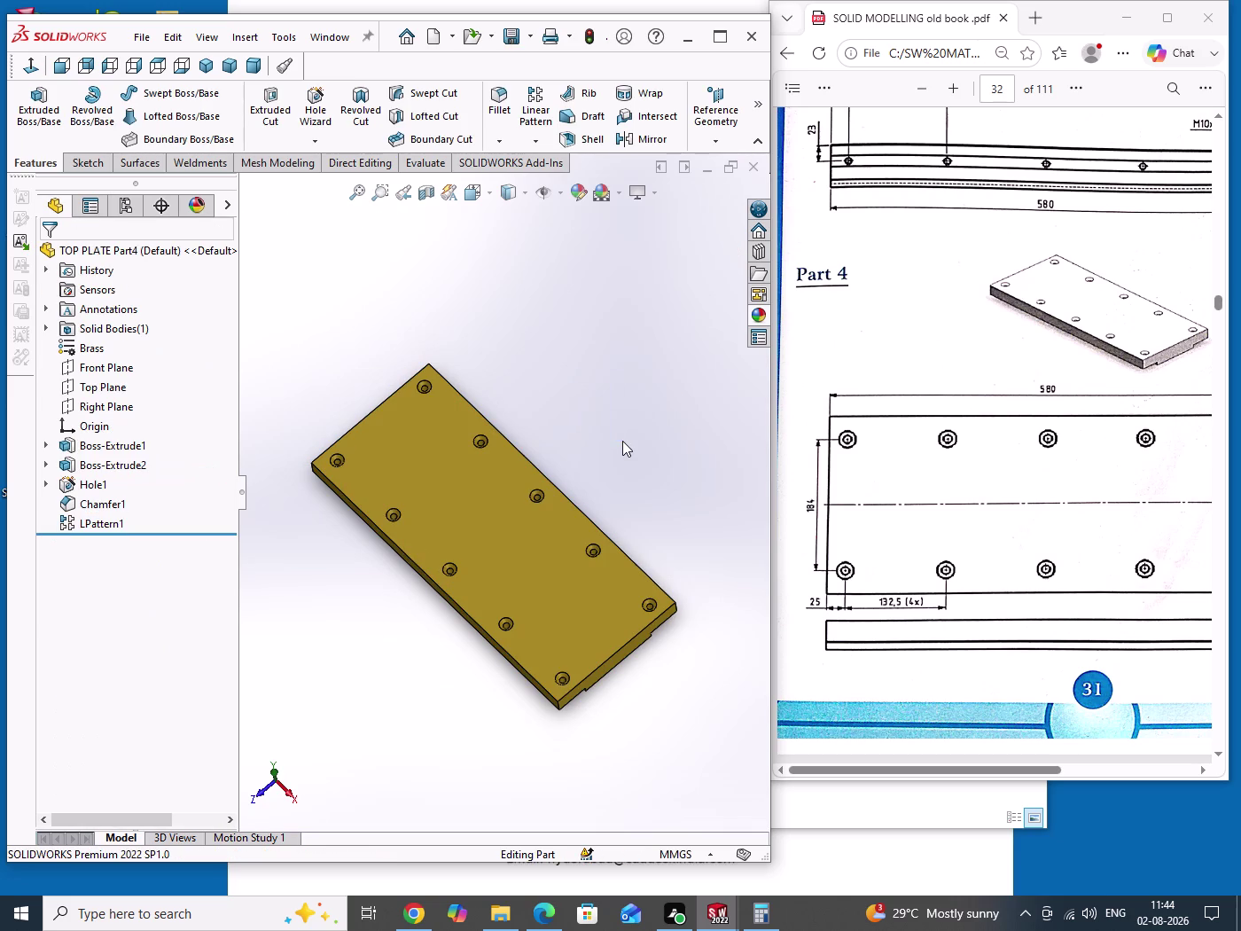
key(ctrl+s)
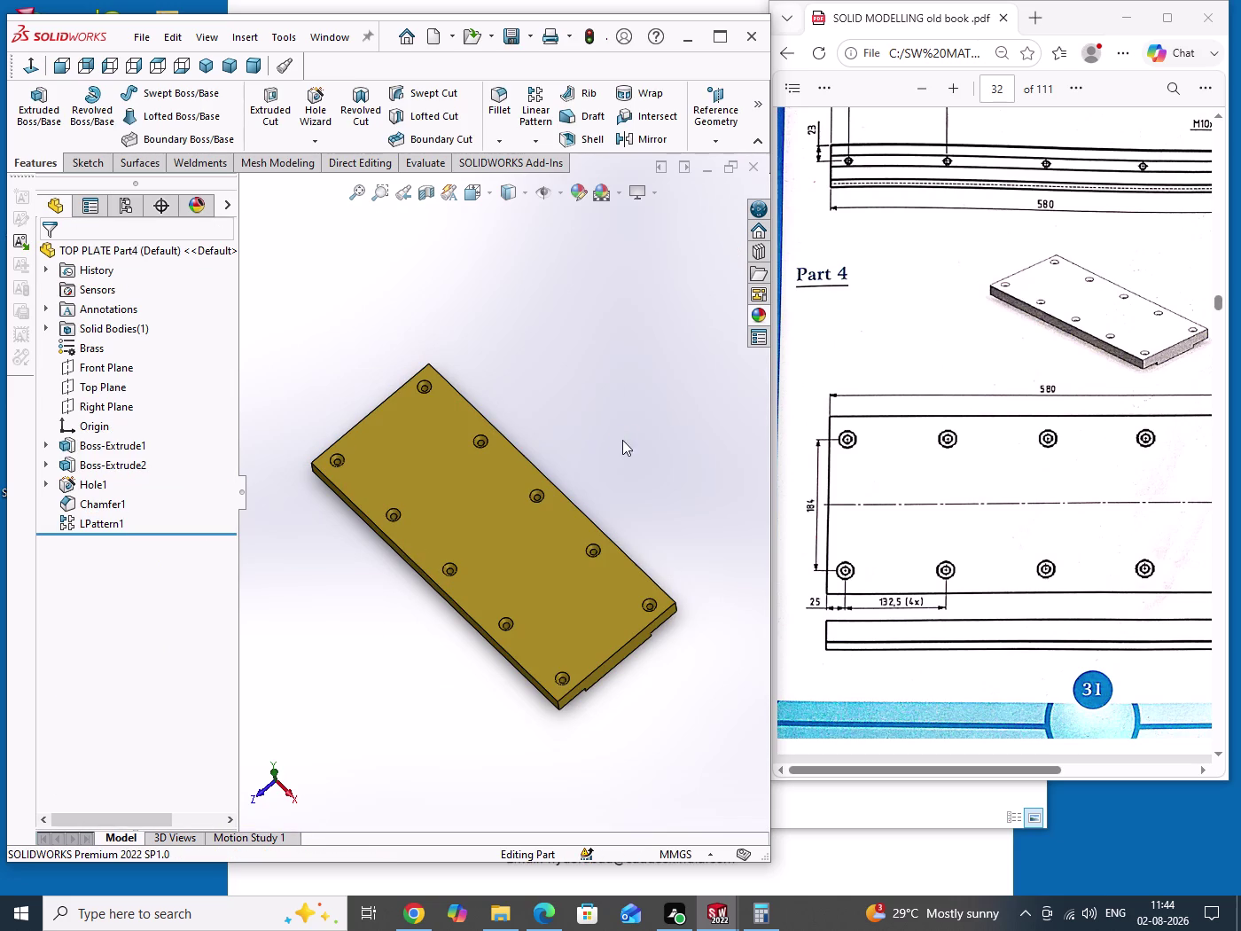
Change the plate's base sketch length from 580 to 680 mm.
click(627, 421)
click(520, 537)
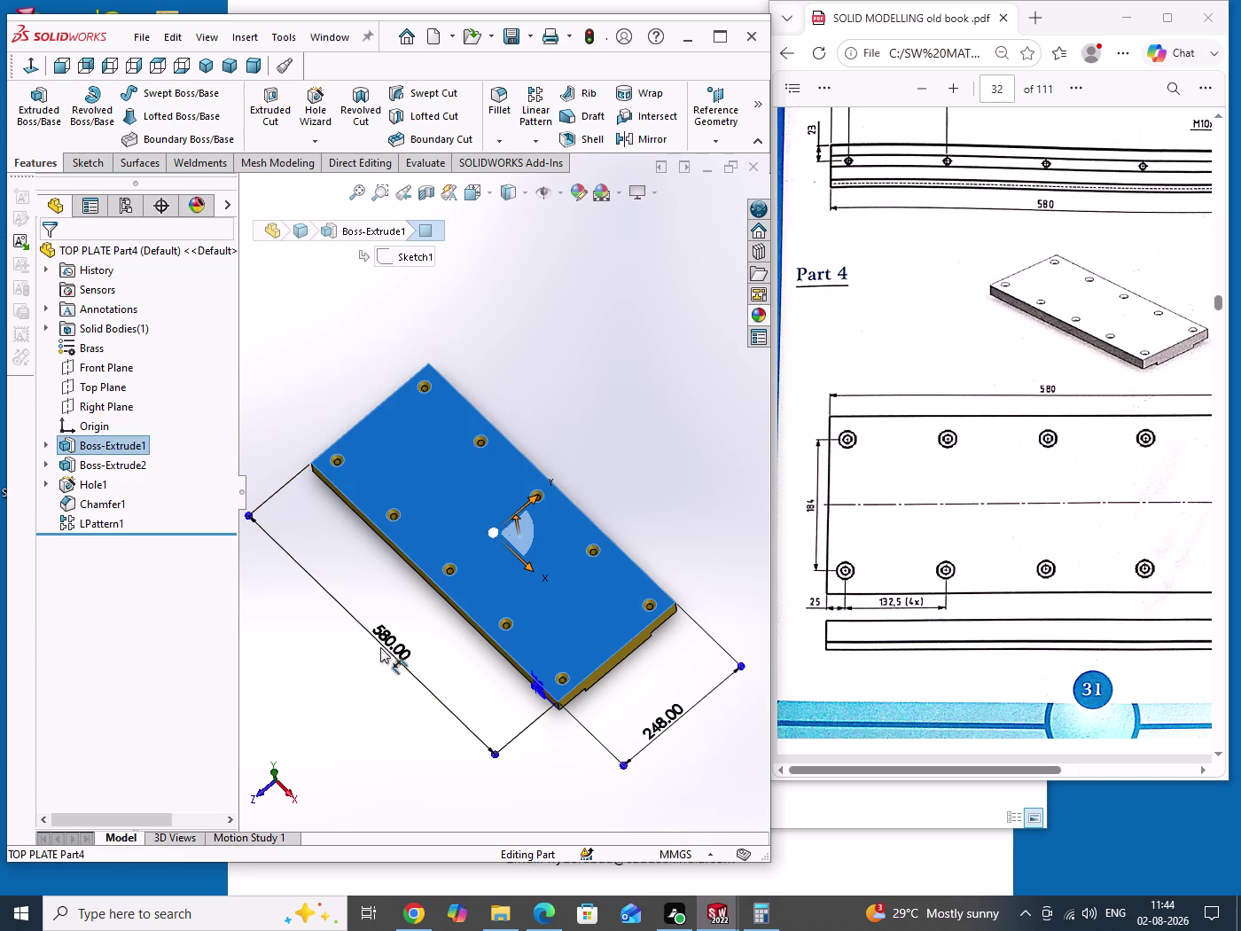
double_click(395, 641)
double_click(394, 641)
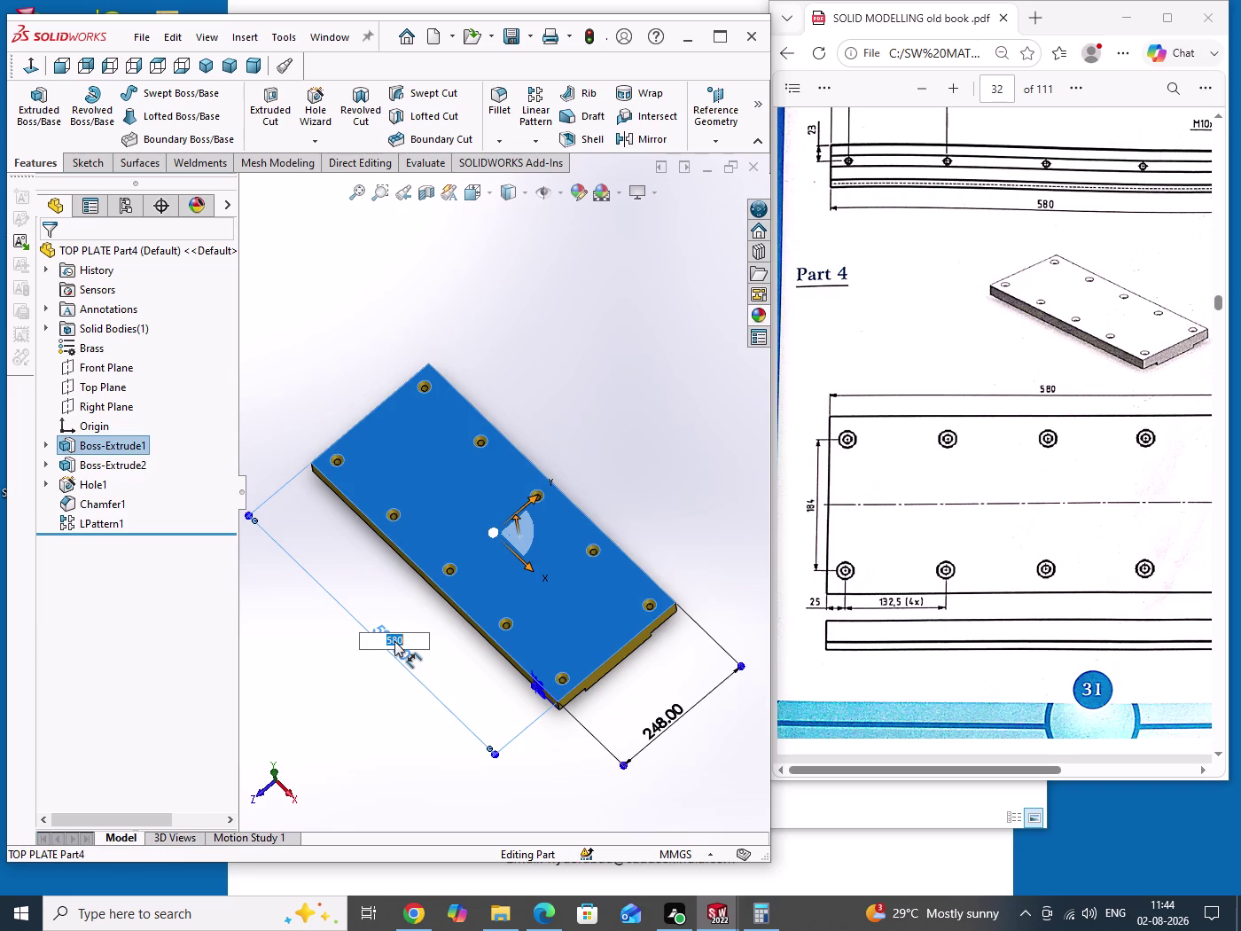
text(680)
key(Return)
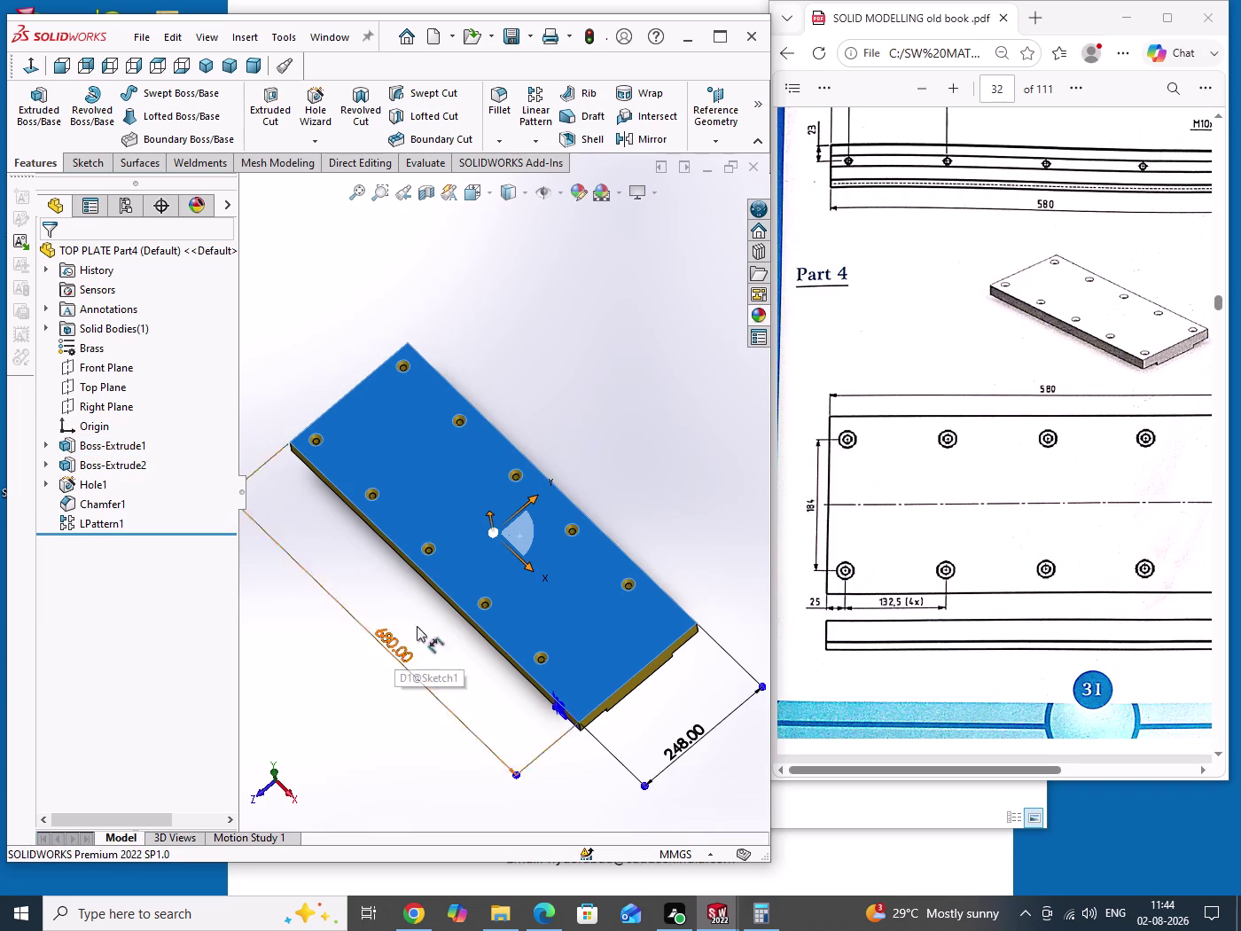
drag(636, 373, 654, 451)
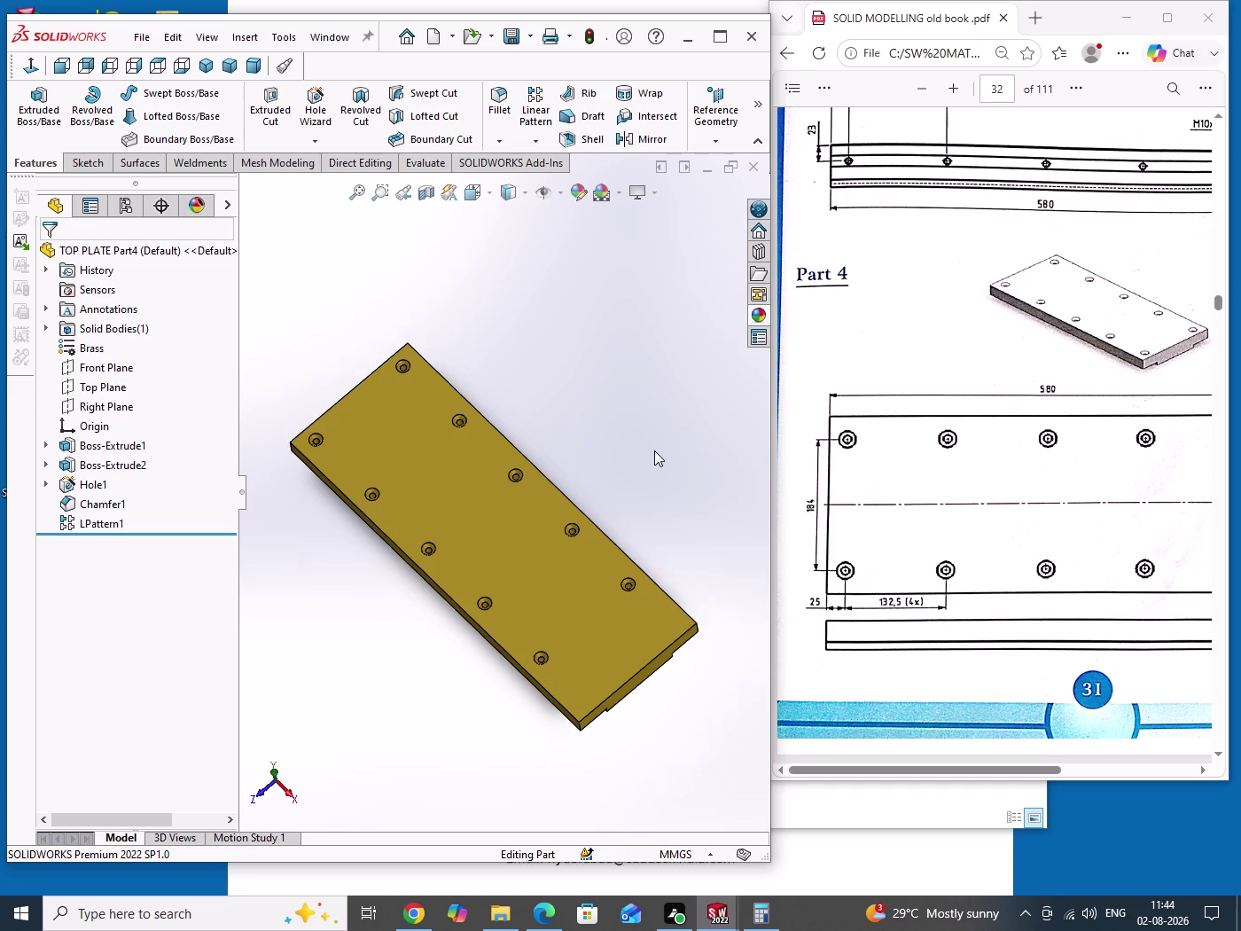
Change the plate width from 248 to 448 mm and rebuild.
click(584, 607)
double_click(689, 743)
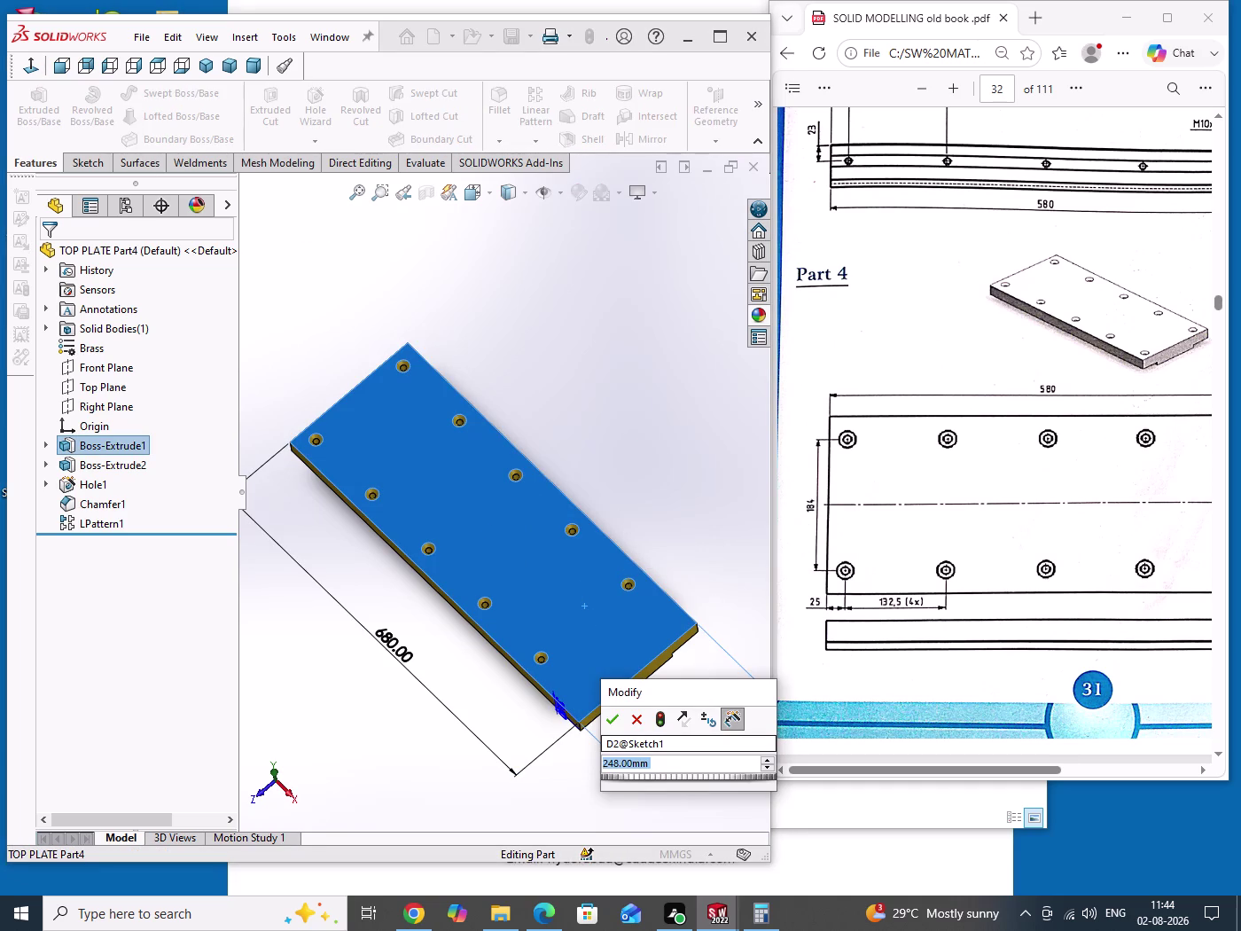
text(448)
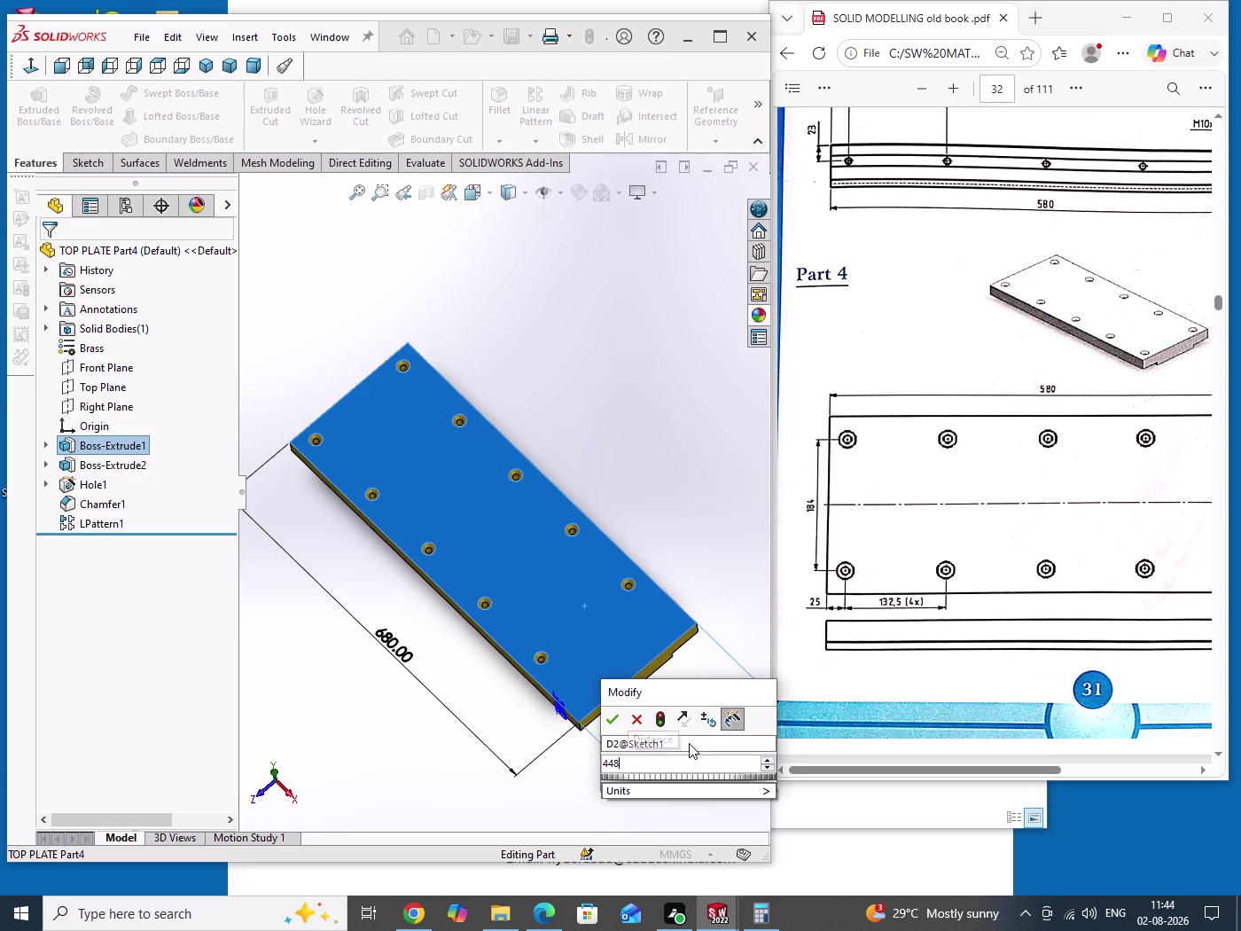
click(658, 721)
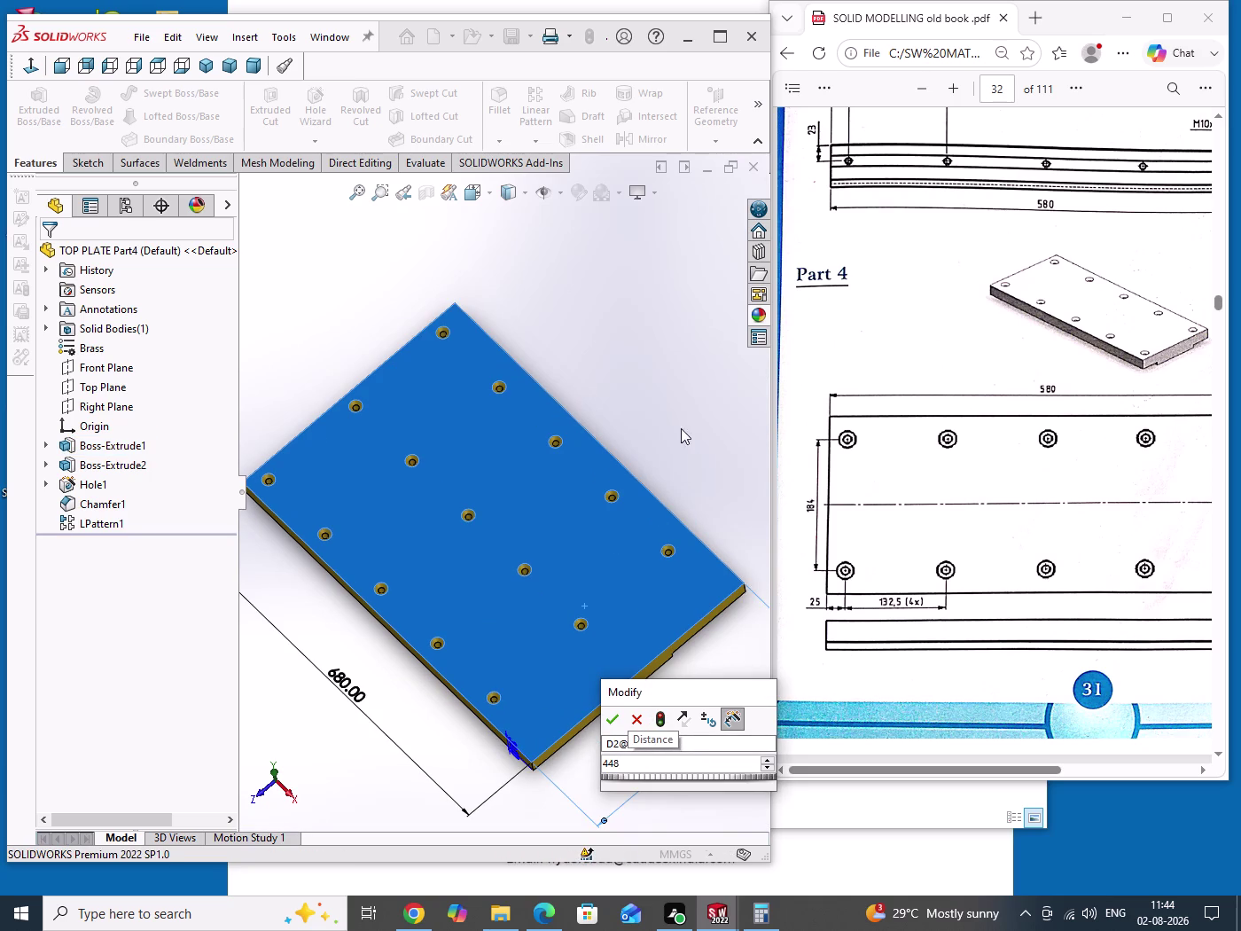
click(609, 723)
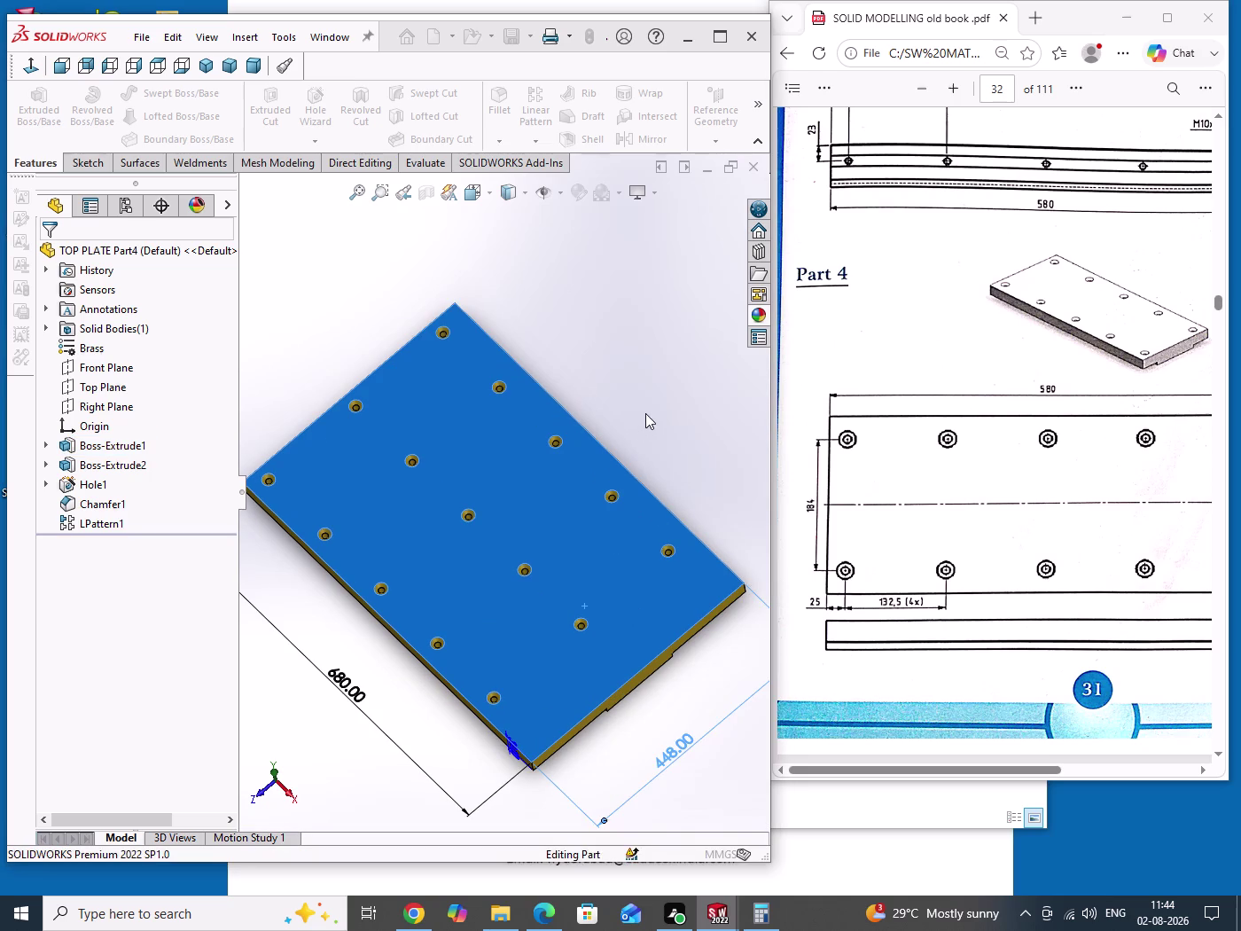
drag(645, 413, 664, 441)
scroll(up, 3)
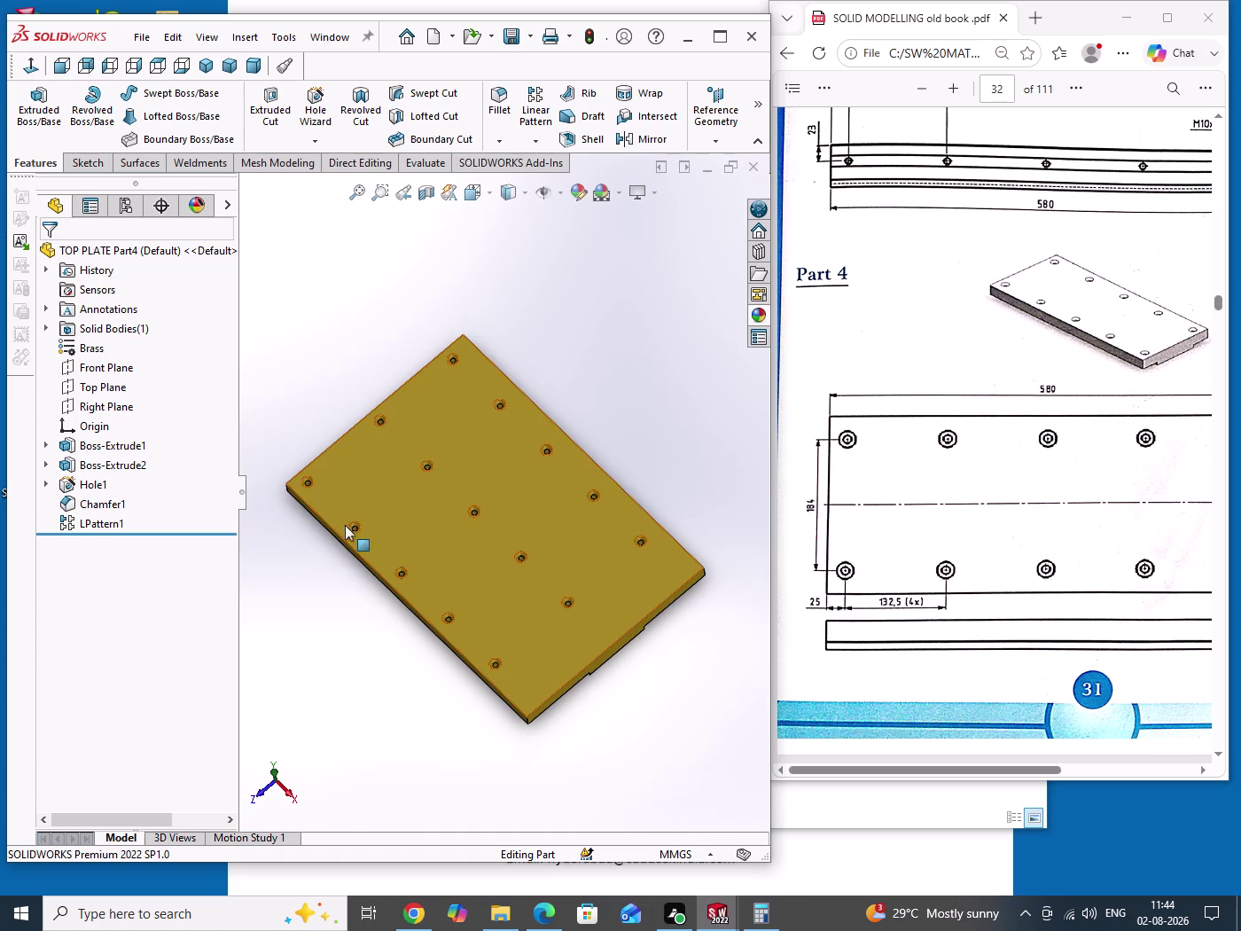
Change the plate length from 680 to 780 mm and rebuild.
click(525, 670)
double_click(373, 654)
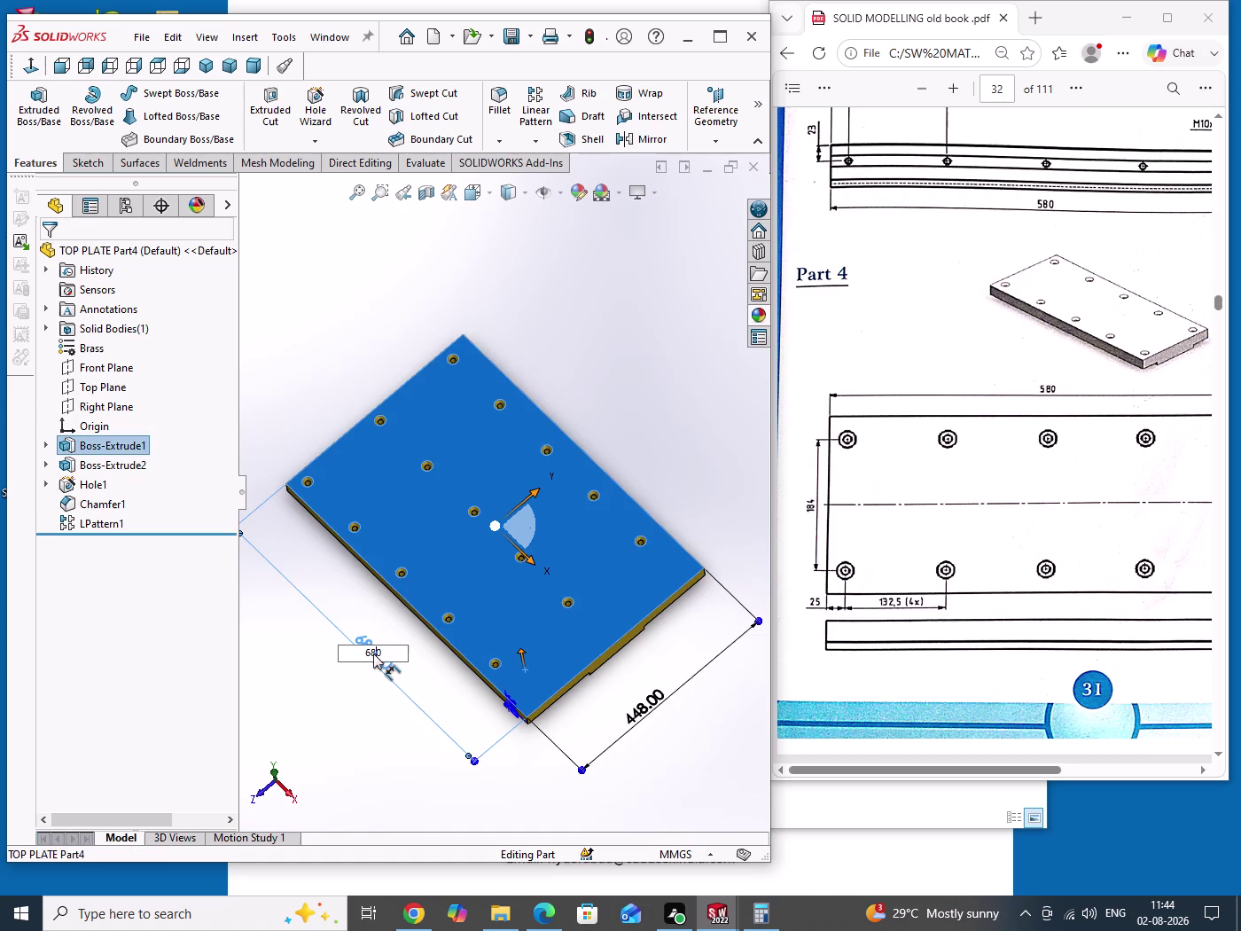
double_click(374, 654)
text(780)
key(Return)
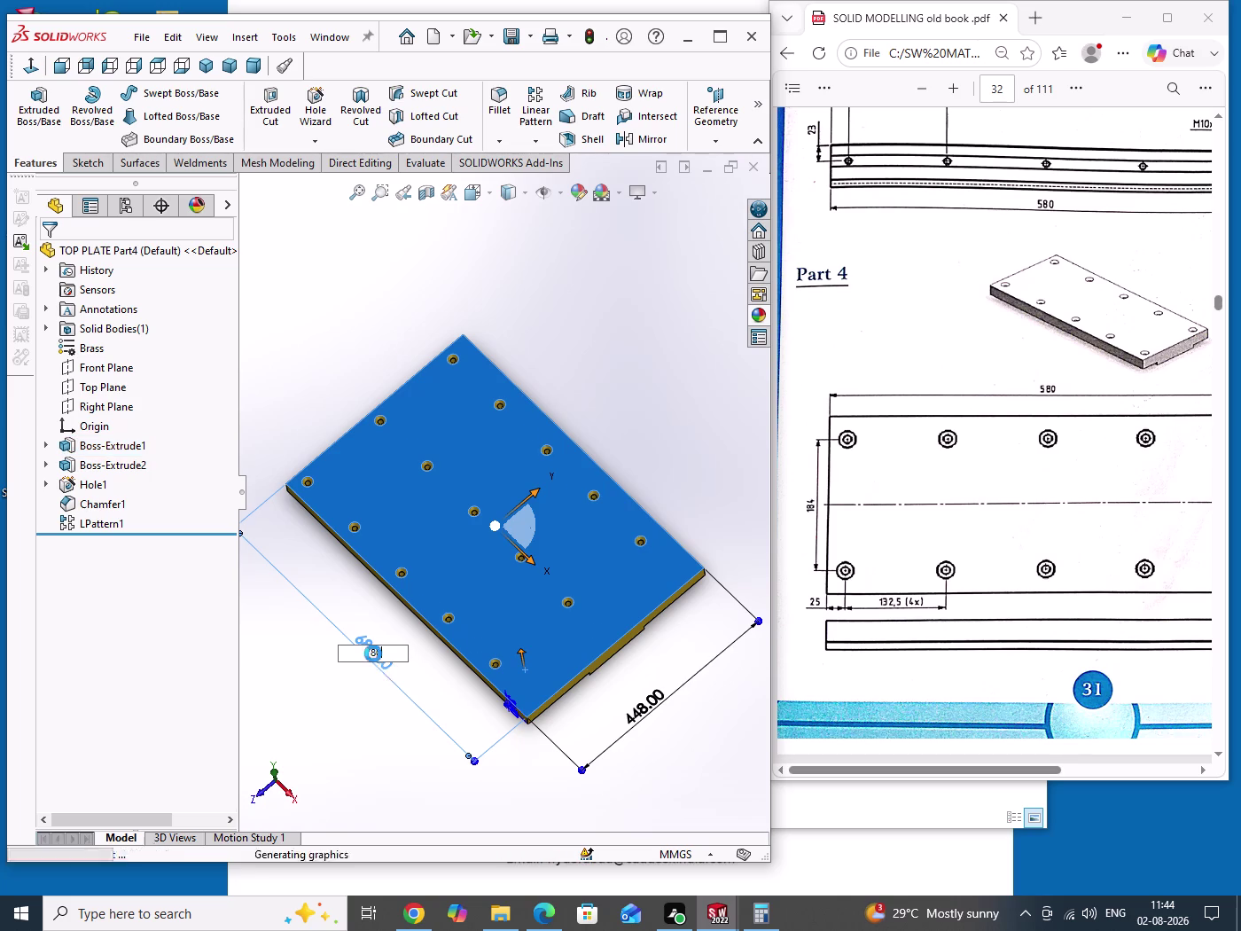
click(597, 349)
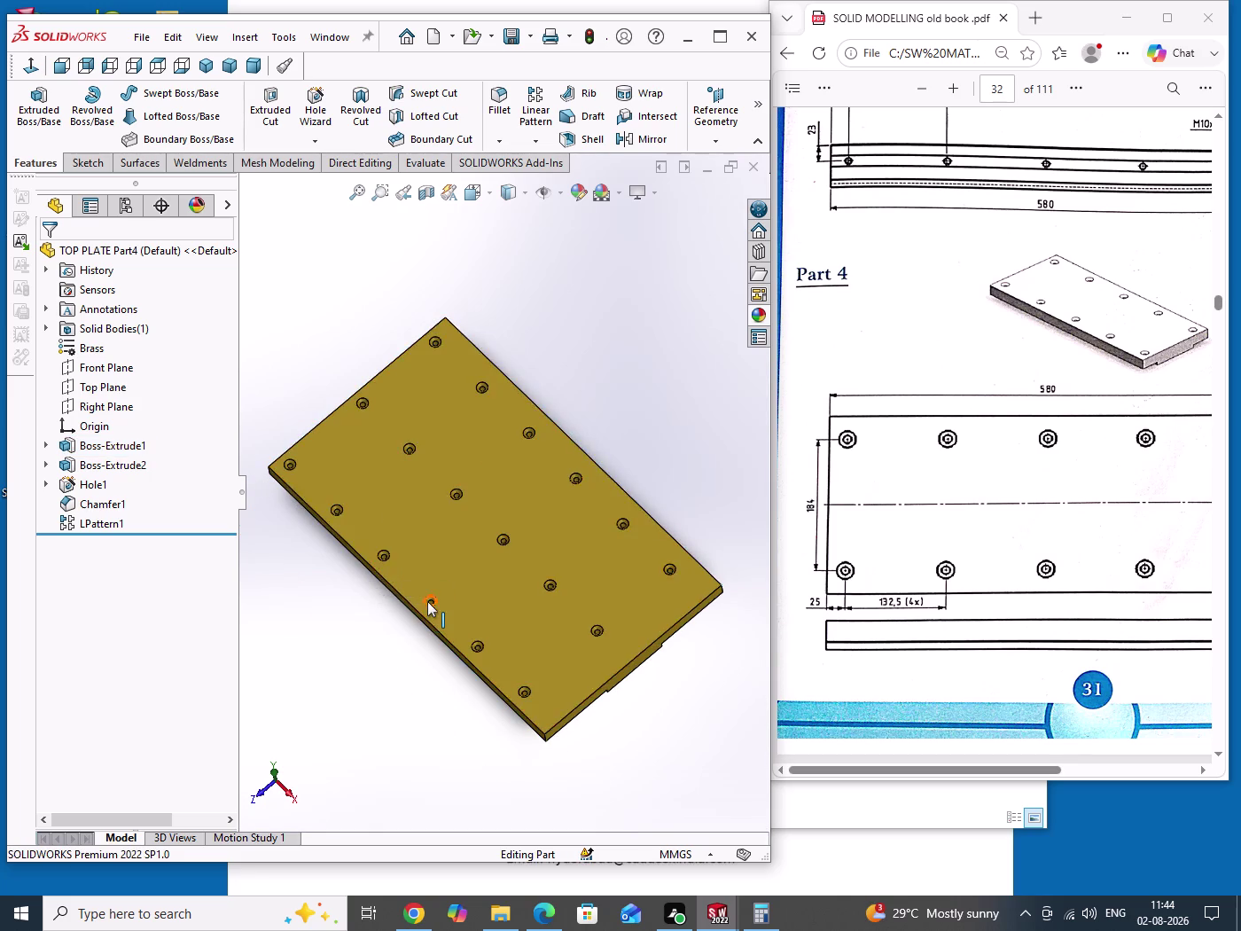
drag(648, 453, 662, 500)
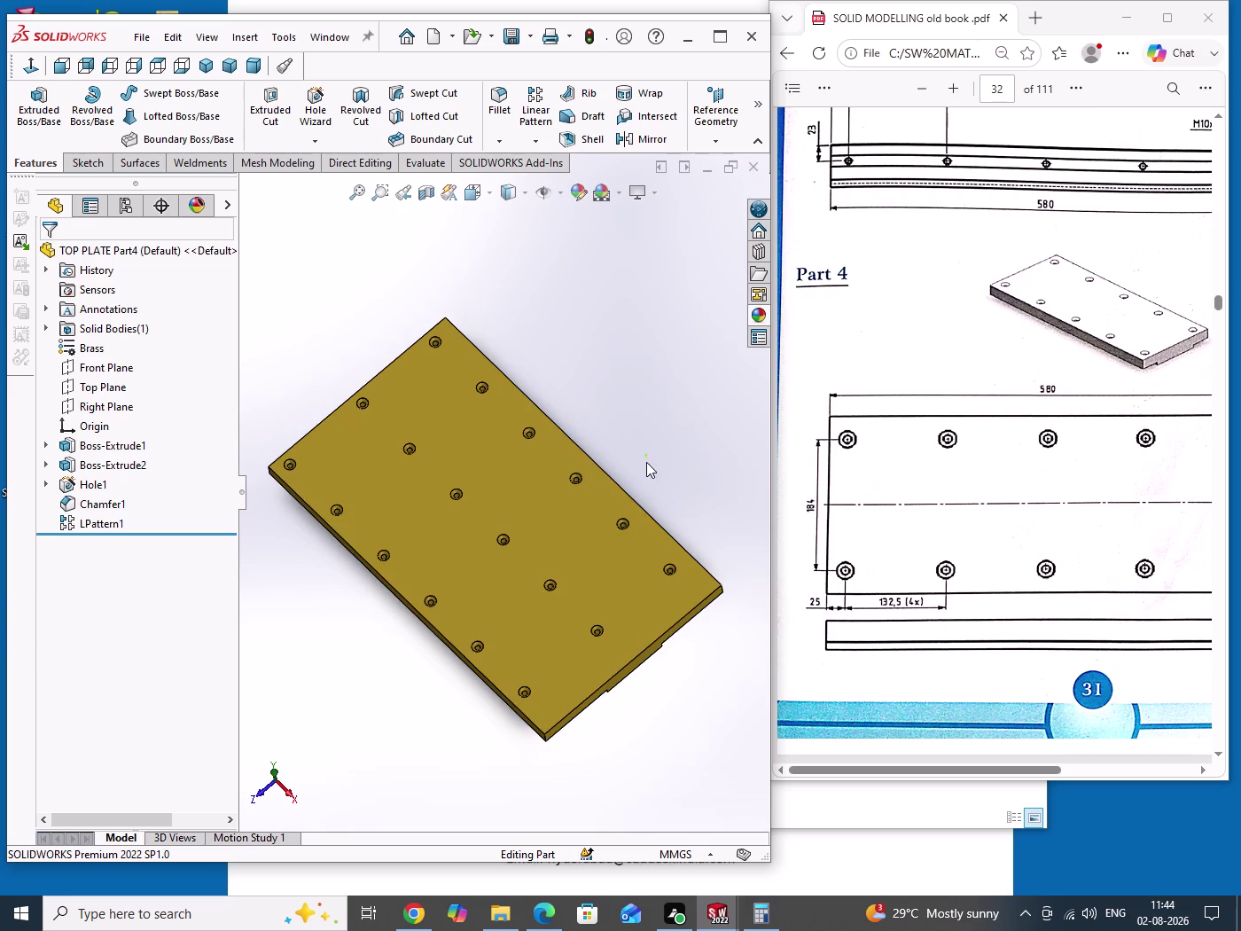
Change the plate width dimension D2@Sketch1 from 448 to 248 and rebuild.
drag(661, 499, 674, 516)
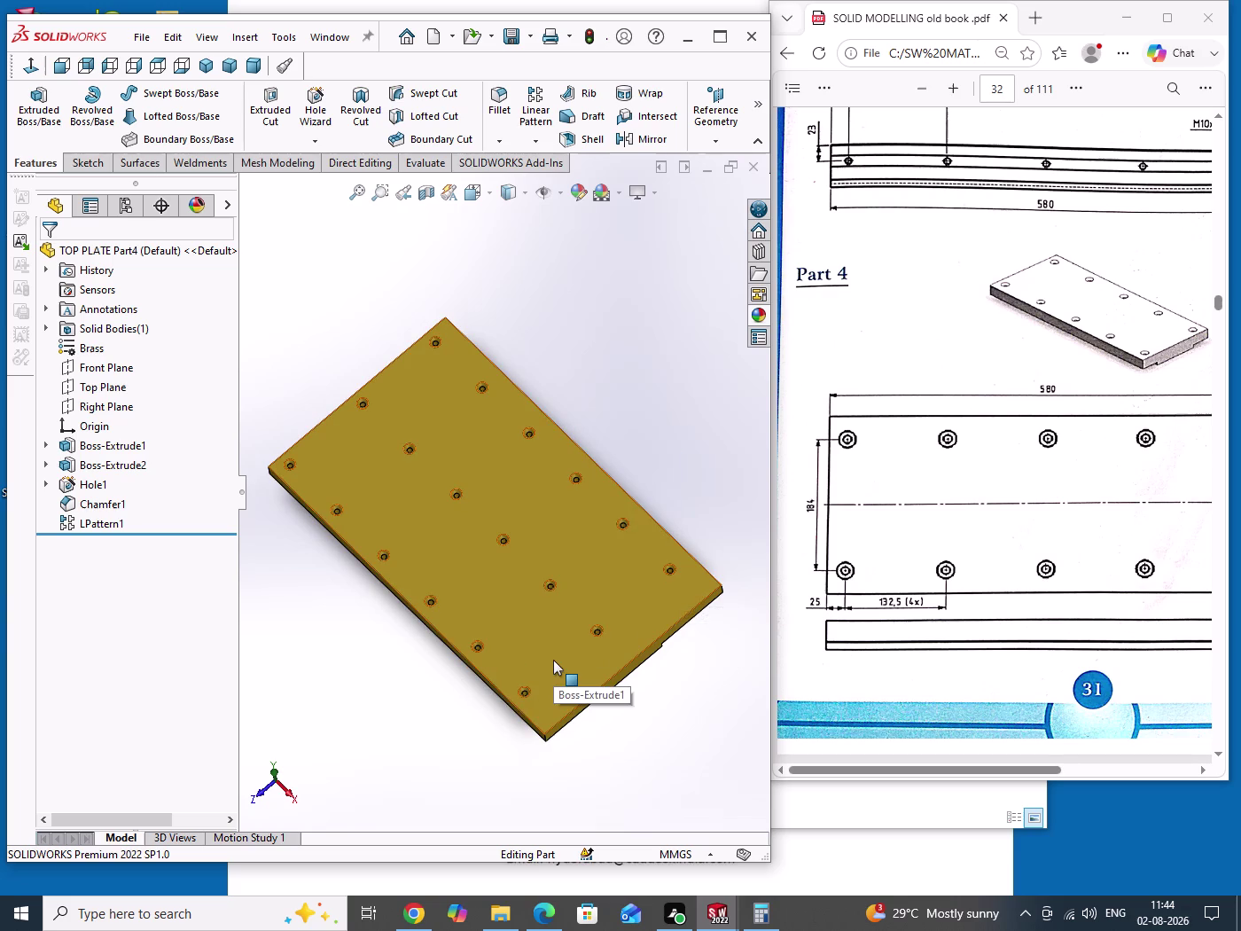
click(553, 659)
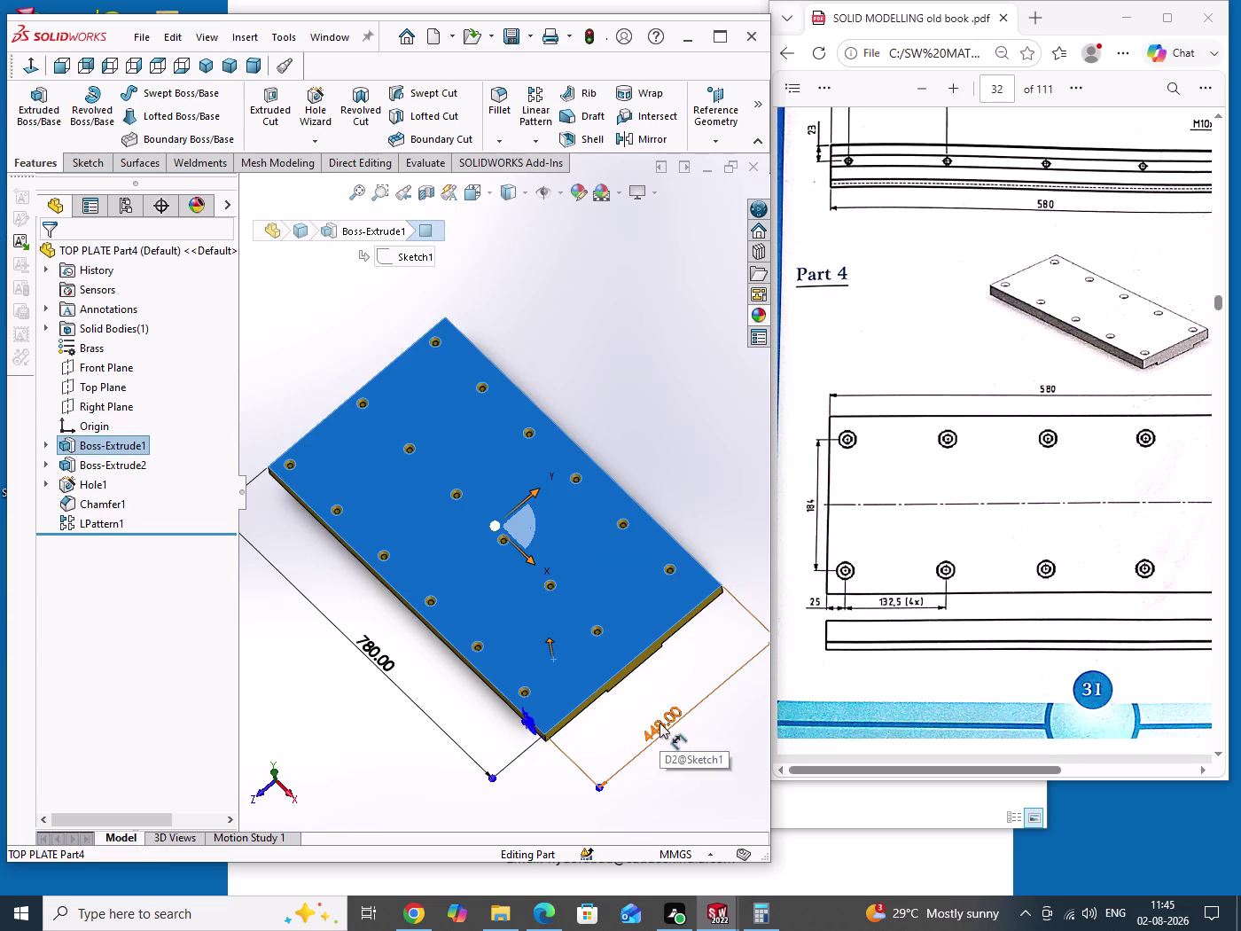
double_click(660, 723)
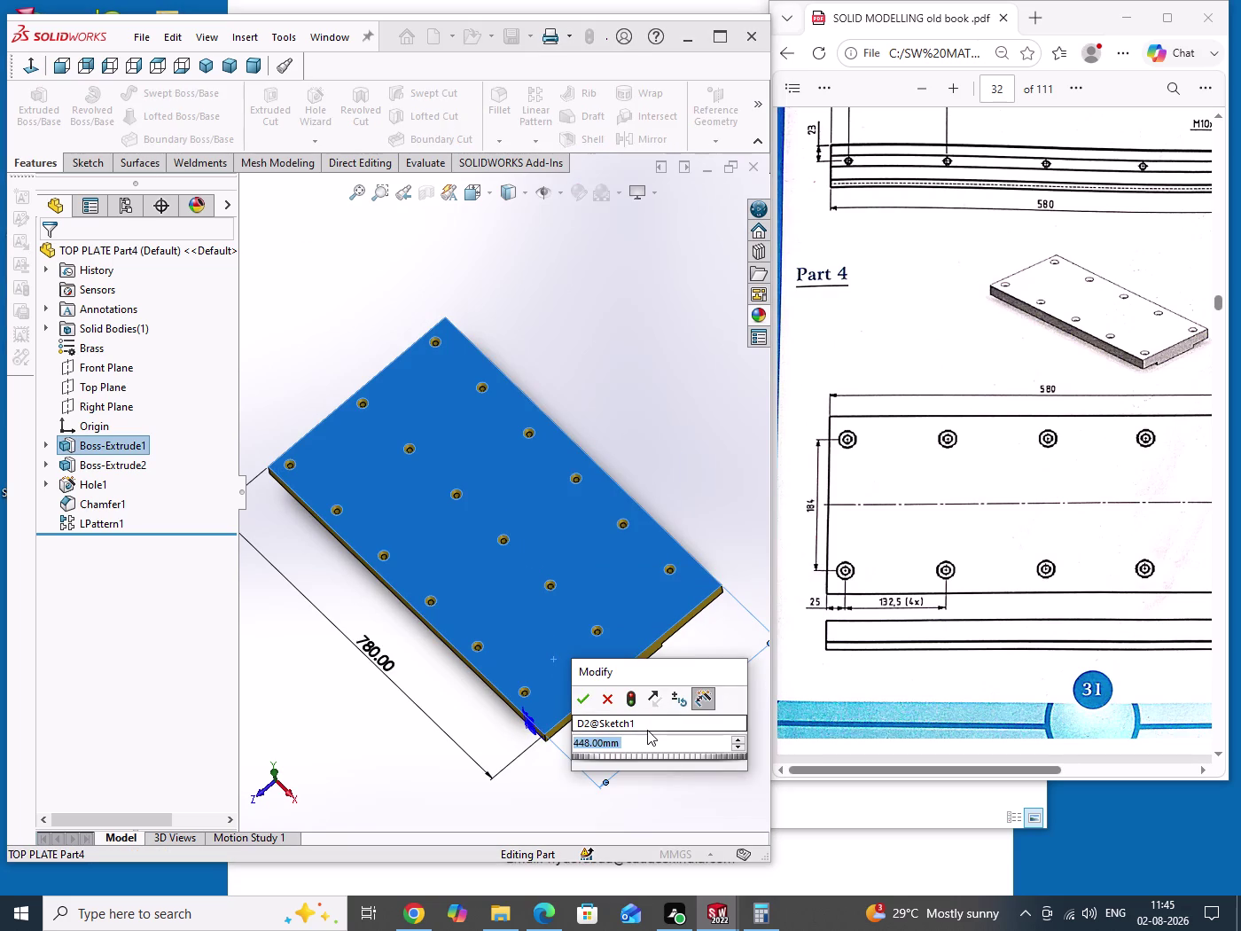
key(2)
text(48)
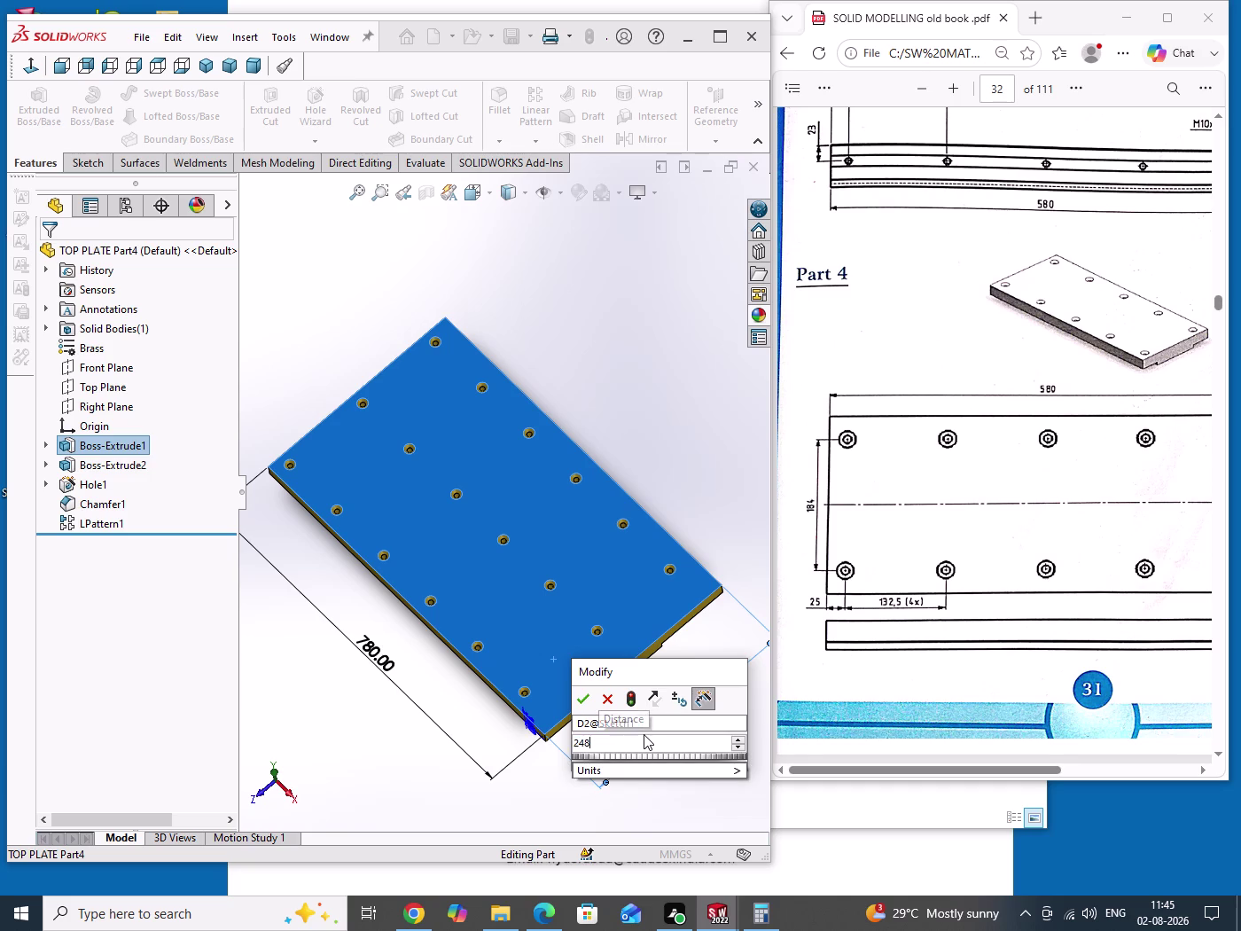
click(632, 699)
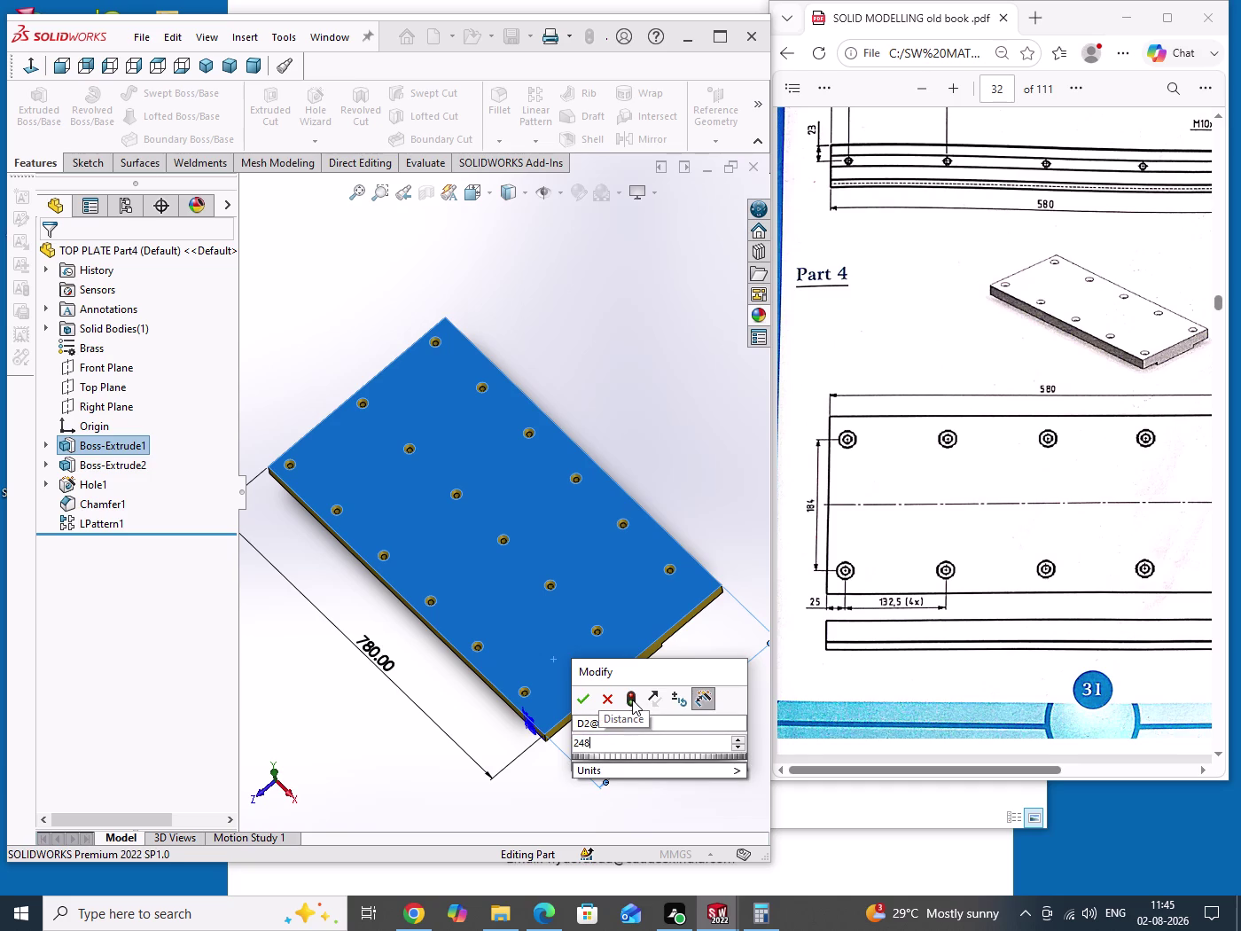
click(587, 704)
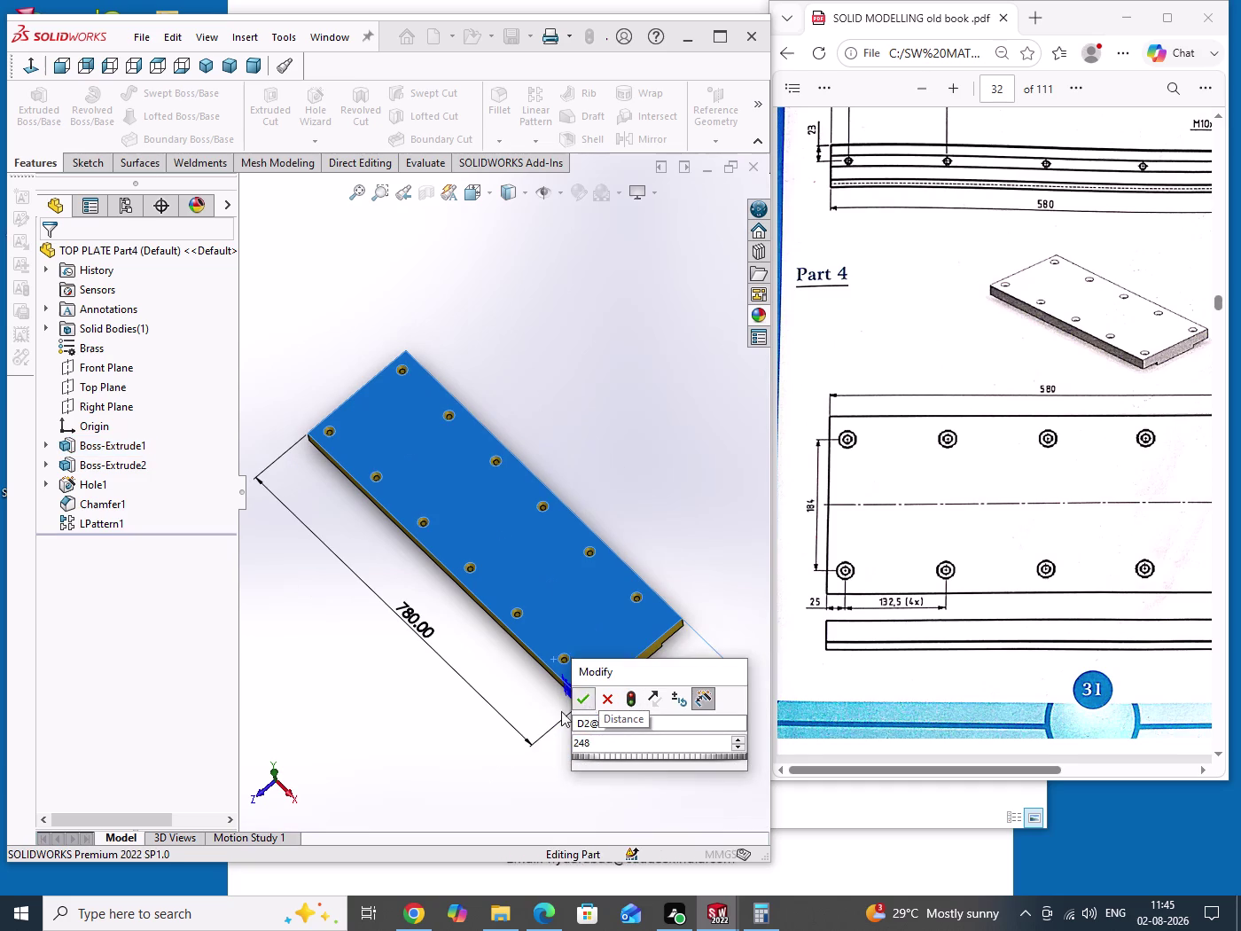
click(380, 719)
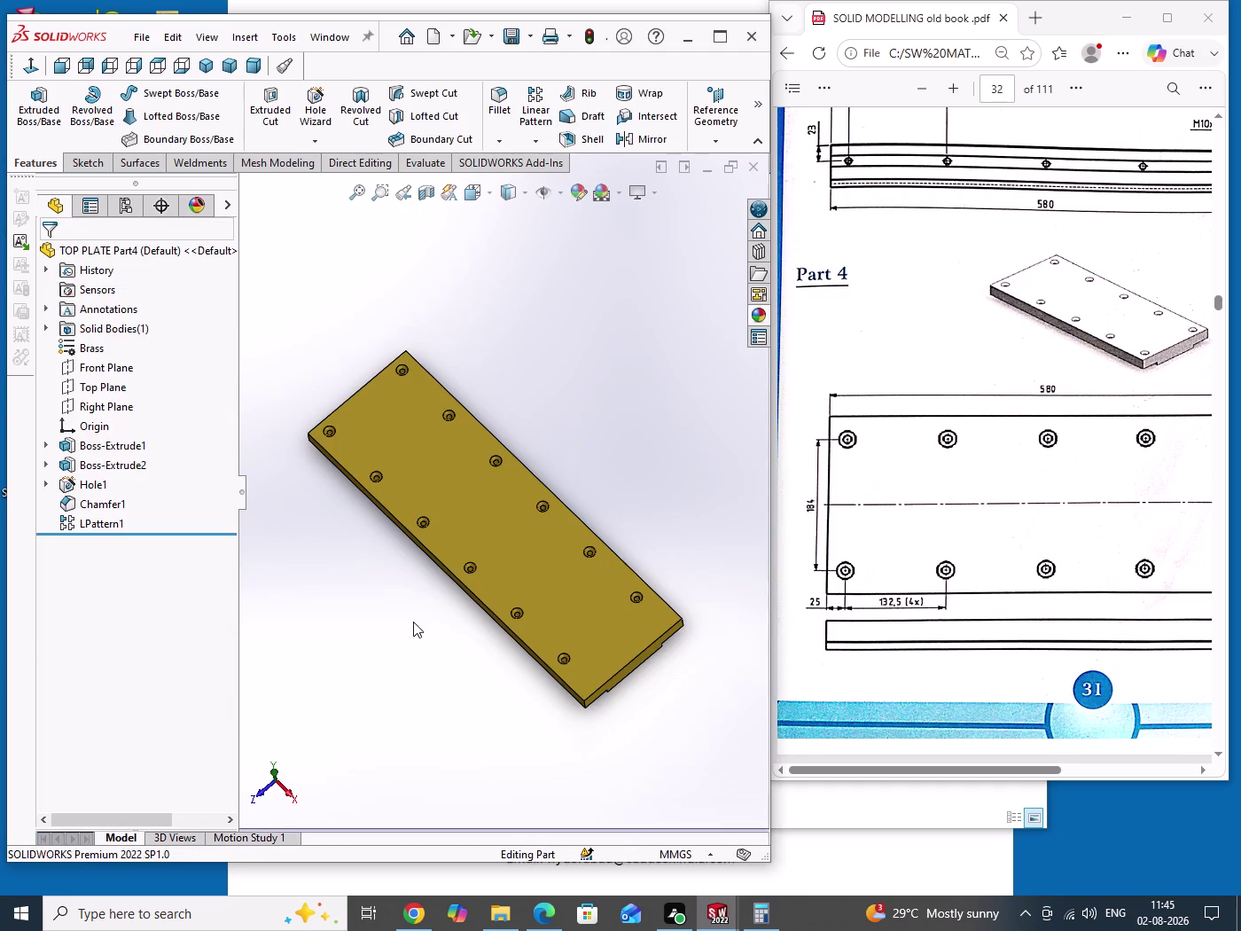
Restore the plate length D1@Sketch1 to its shorter original value.
click(485, 552)
double_click(415, 621)
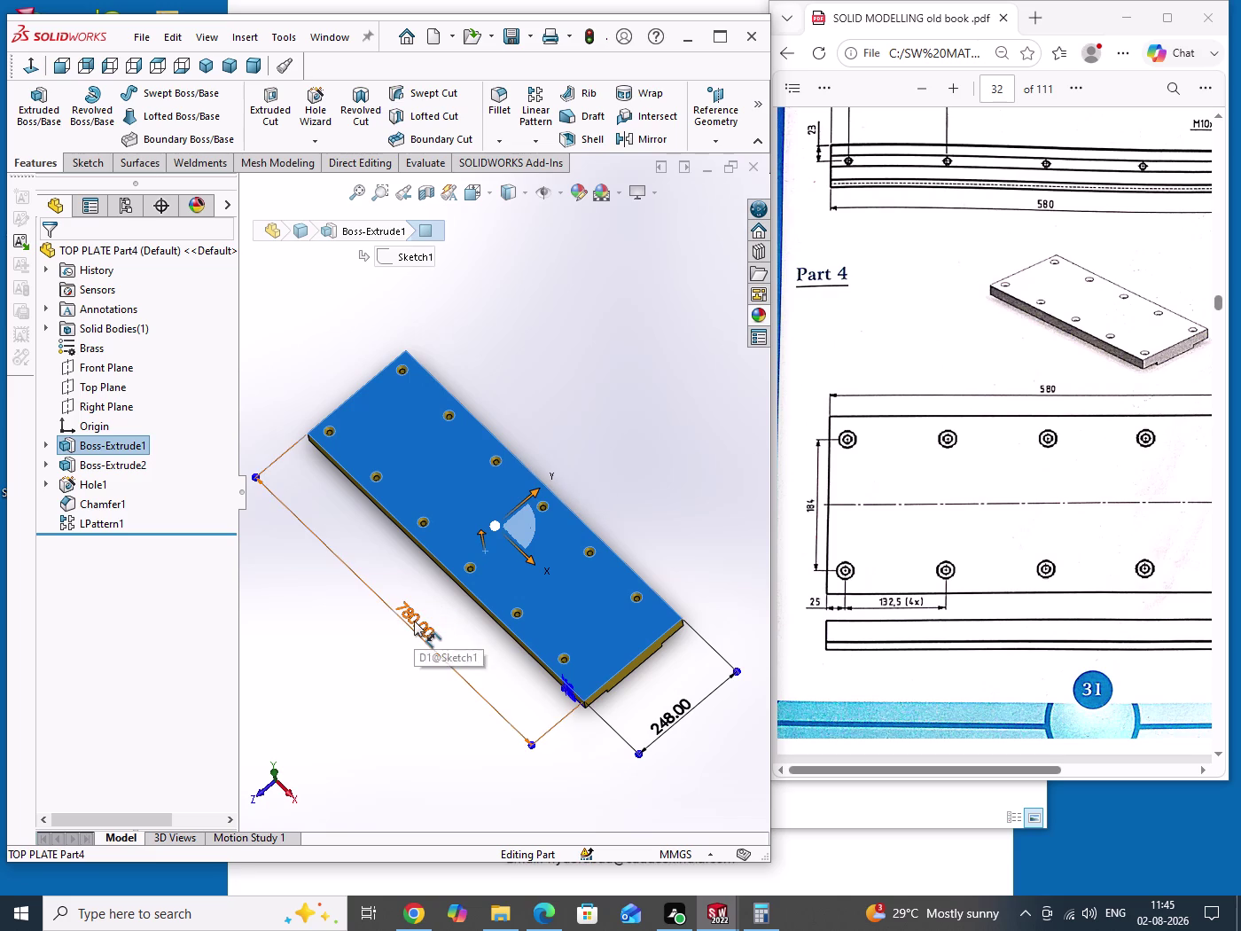
click(409, 622)
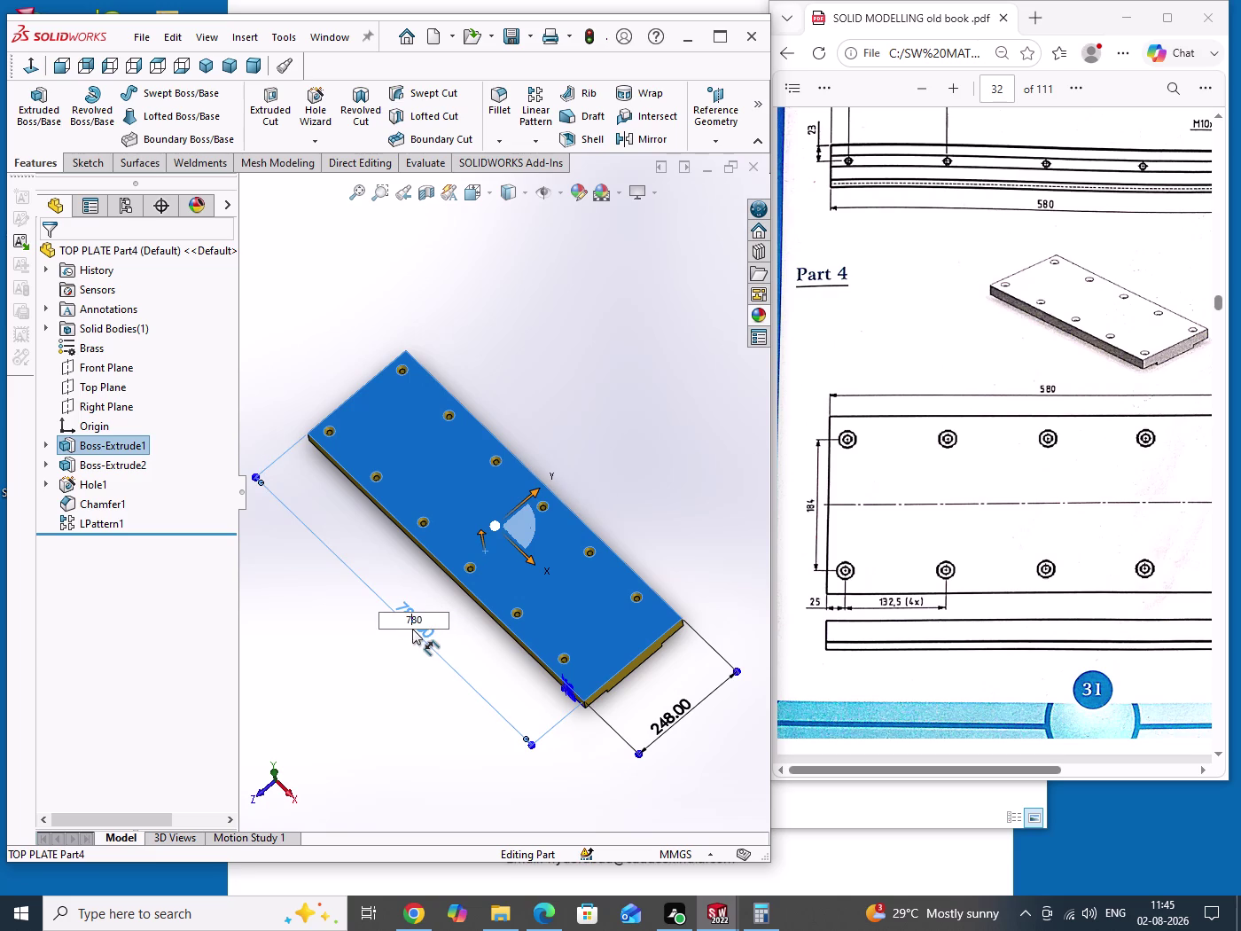
key(BackSpace)
key(5)
key(Return)
click(617, 391)
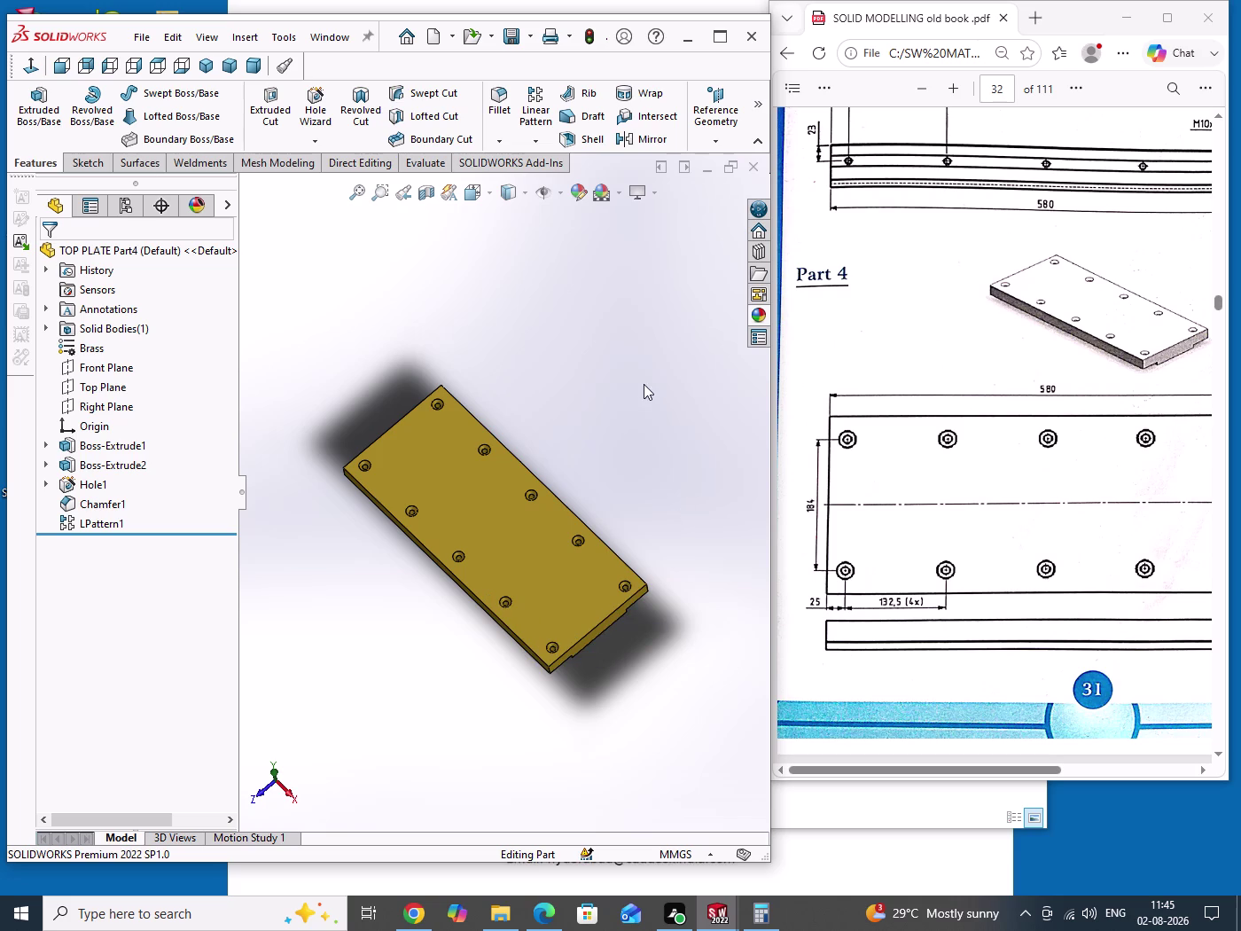
Save the top plate part and view it in isometric orientation.
drag(642, 384, 689, 552)
key(ctrl+s)
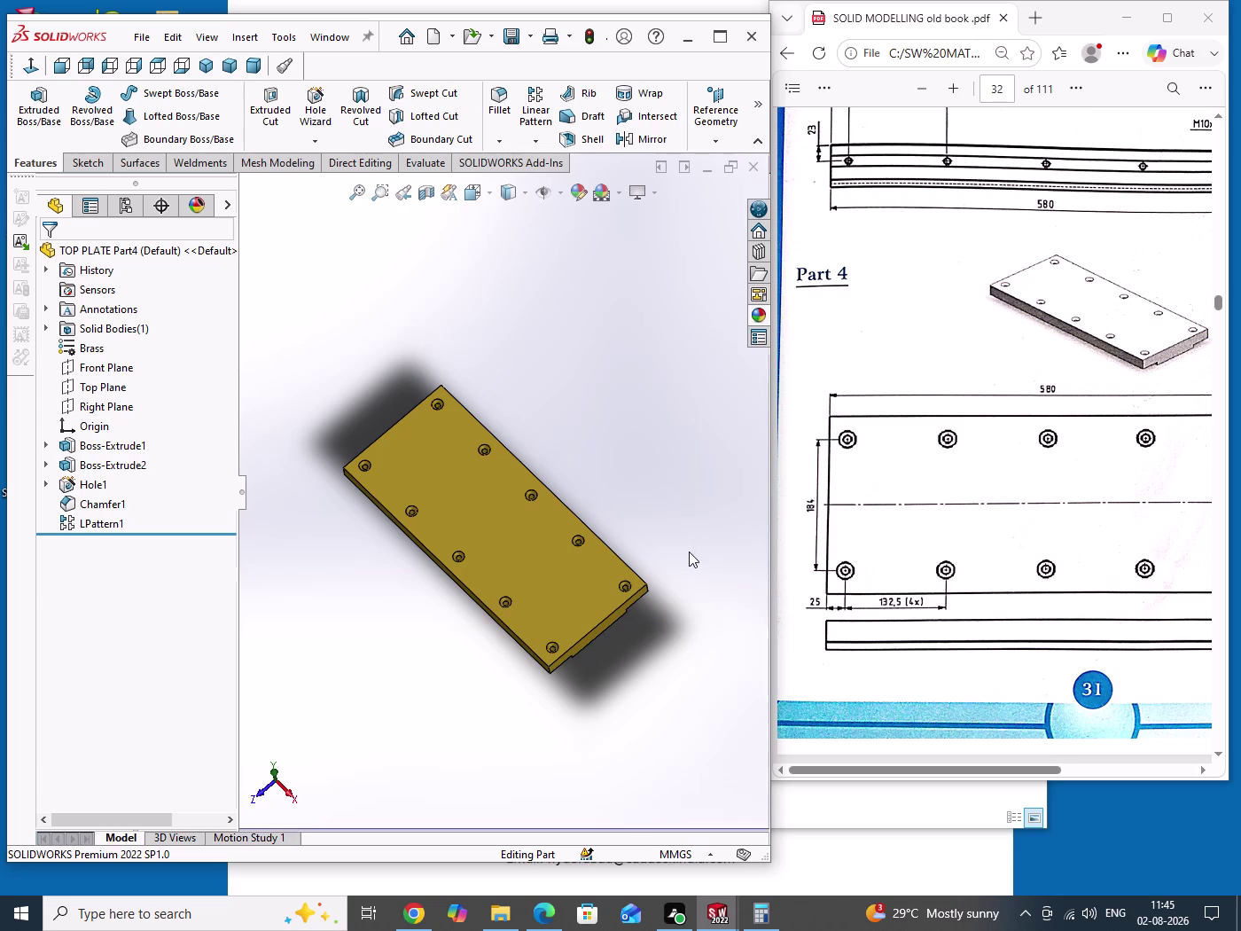
key(ctrl+7)
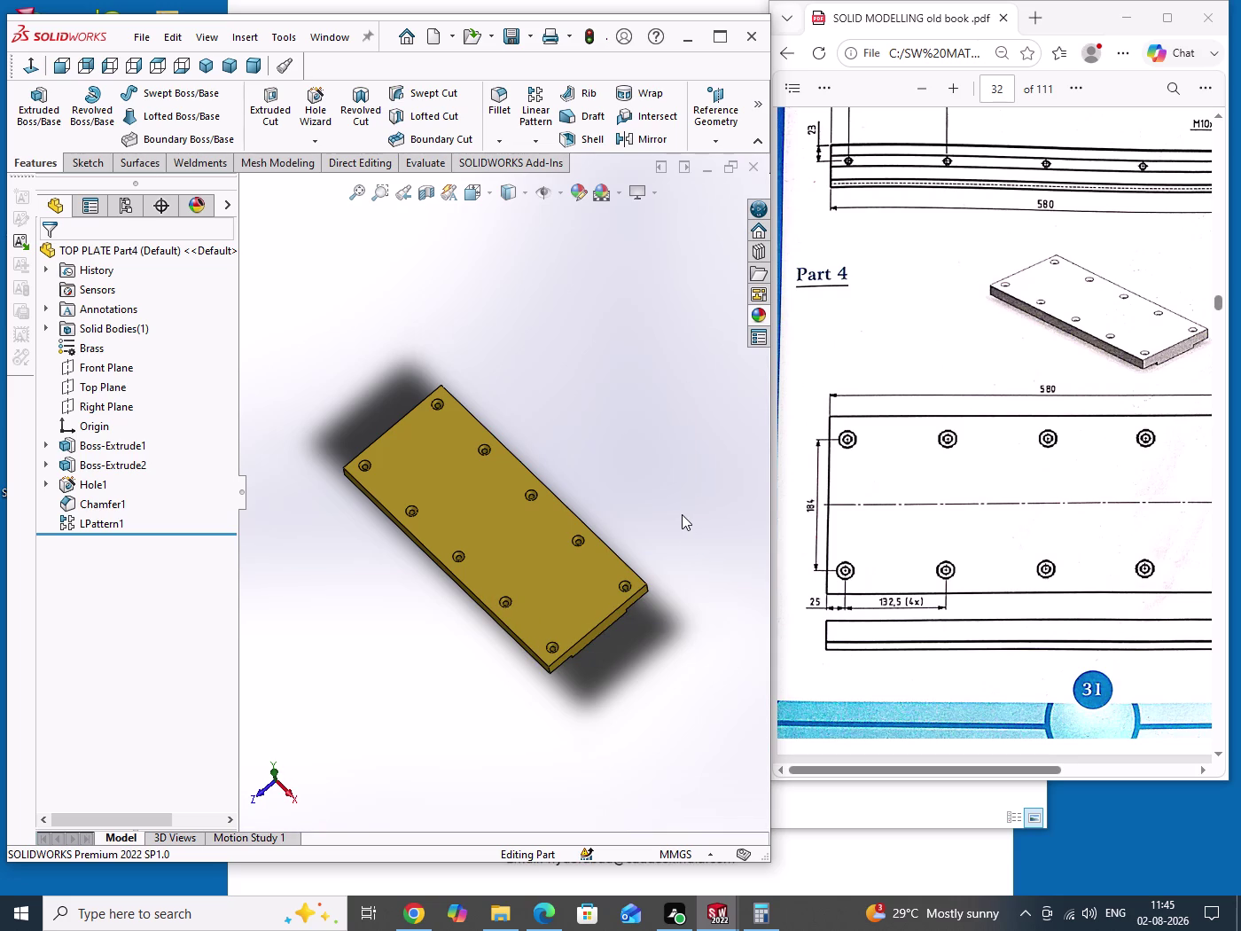
drag(600, 304, 614, 415)
scroll(up, 3)
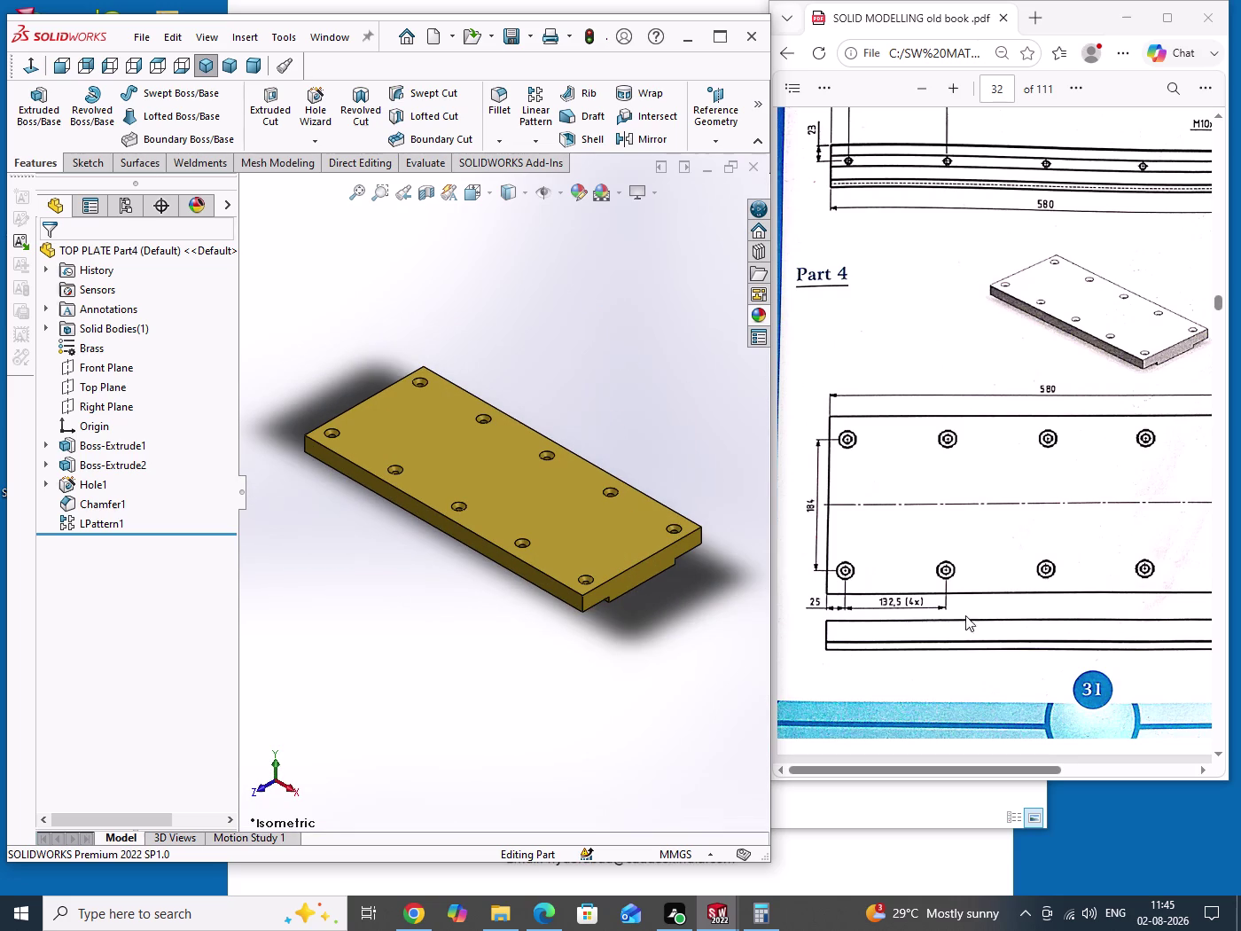
Scroll the reference PDF to the Roller Track assembly page.
click(1000, 502)
scroll(down, 3)
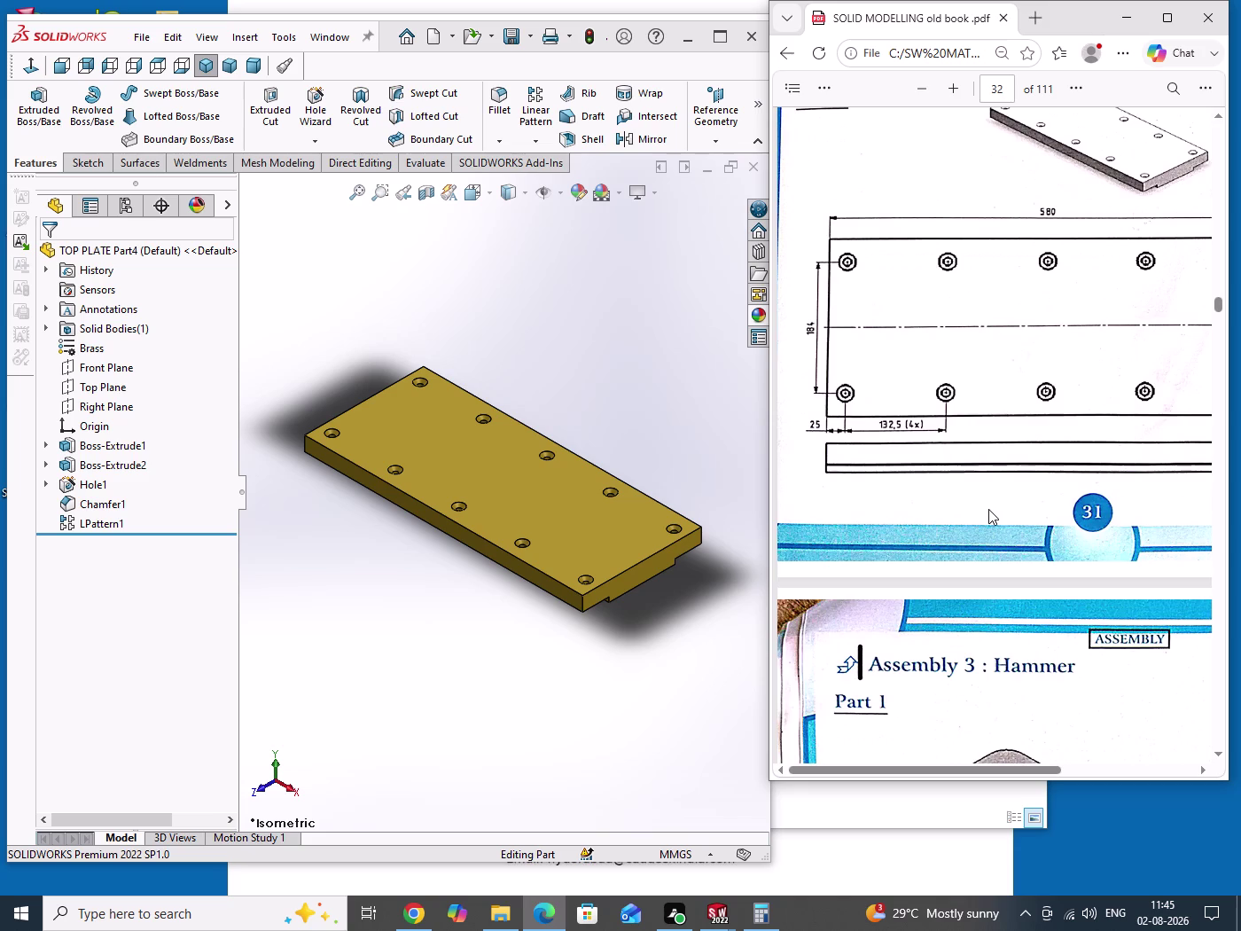
scroll(up, 3)
scroll(down, 3)
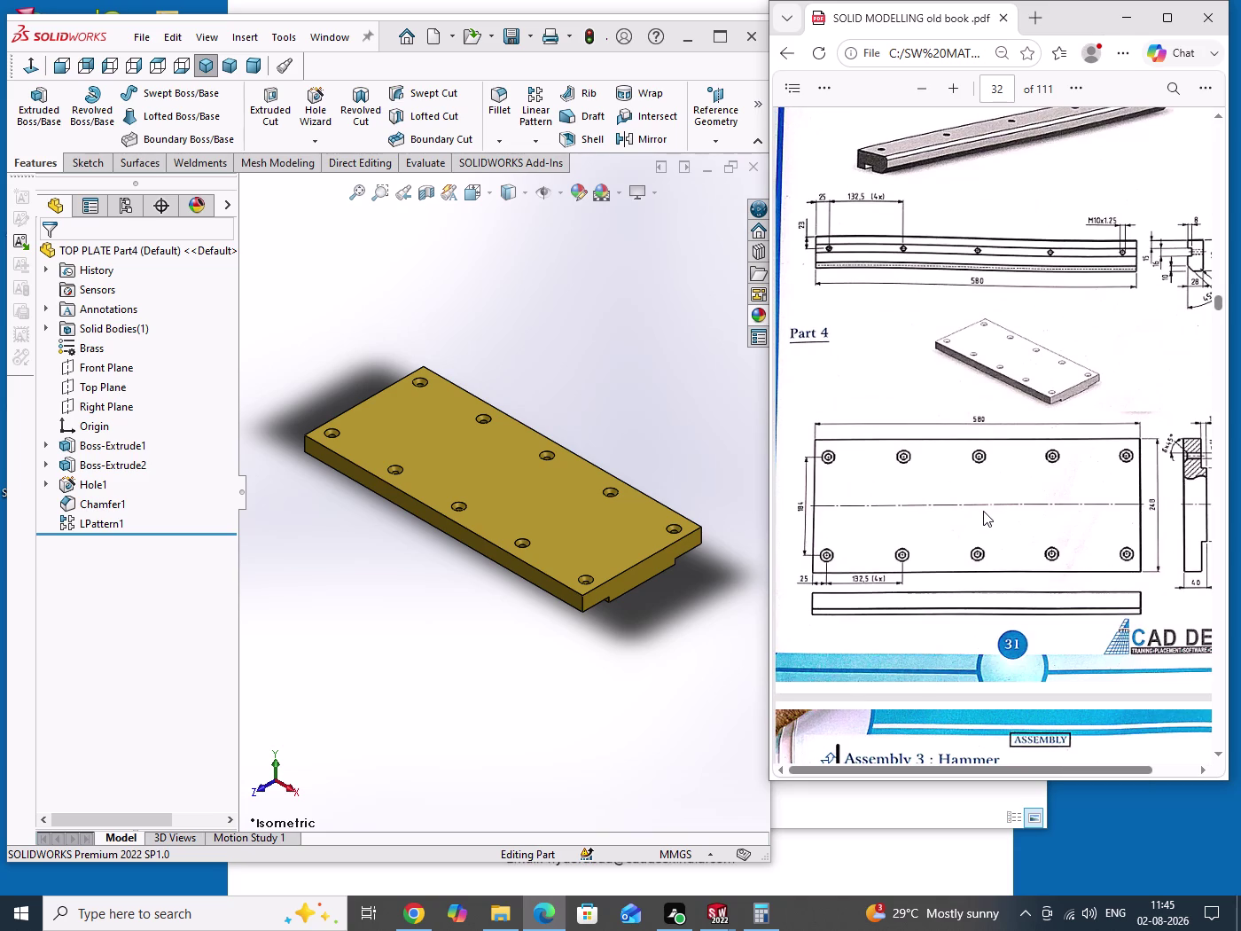
scroll(down, 3)
scroll(up, 3)
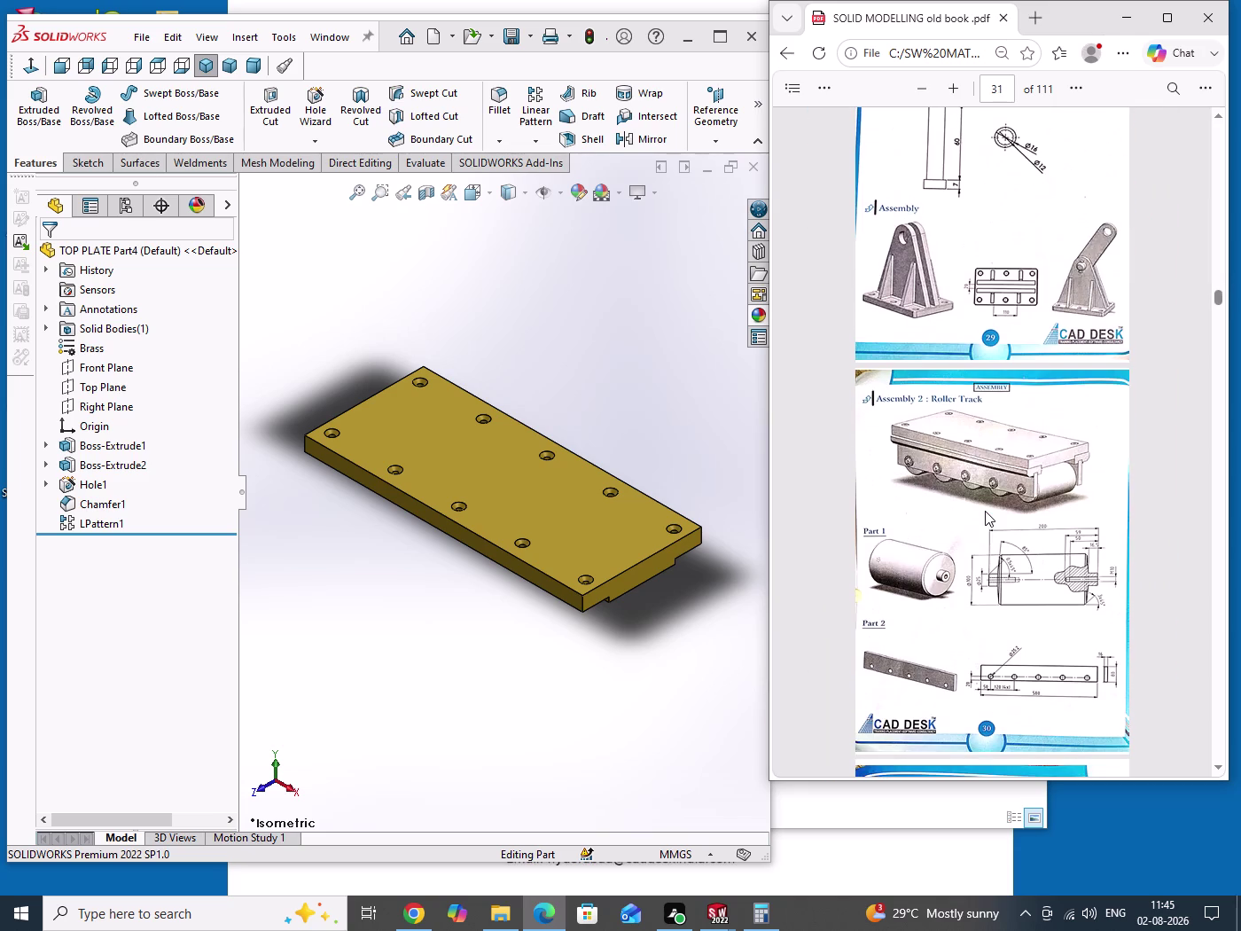
scroll(up, 3)
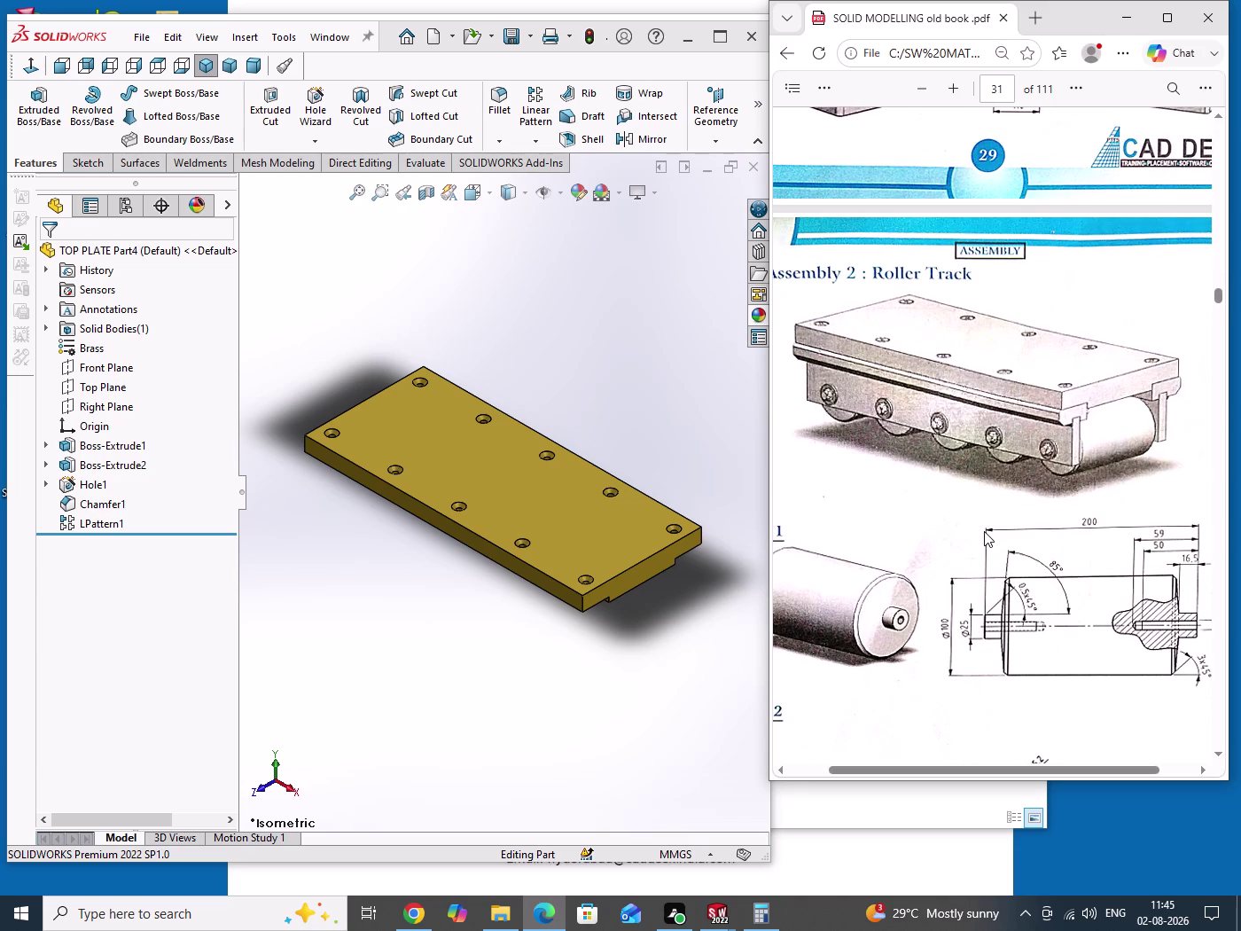
scroll(down, 3)
Save the part again and bring up the New SOLIDWORKS Document dialog with Ctrl+N.
drag(623, 339, 661, 452)
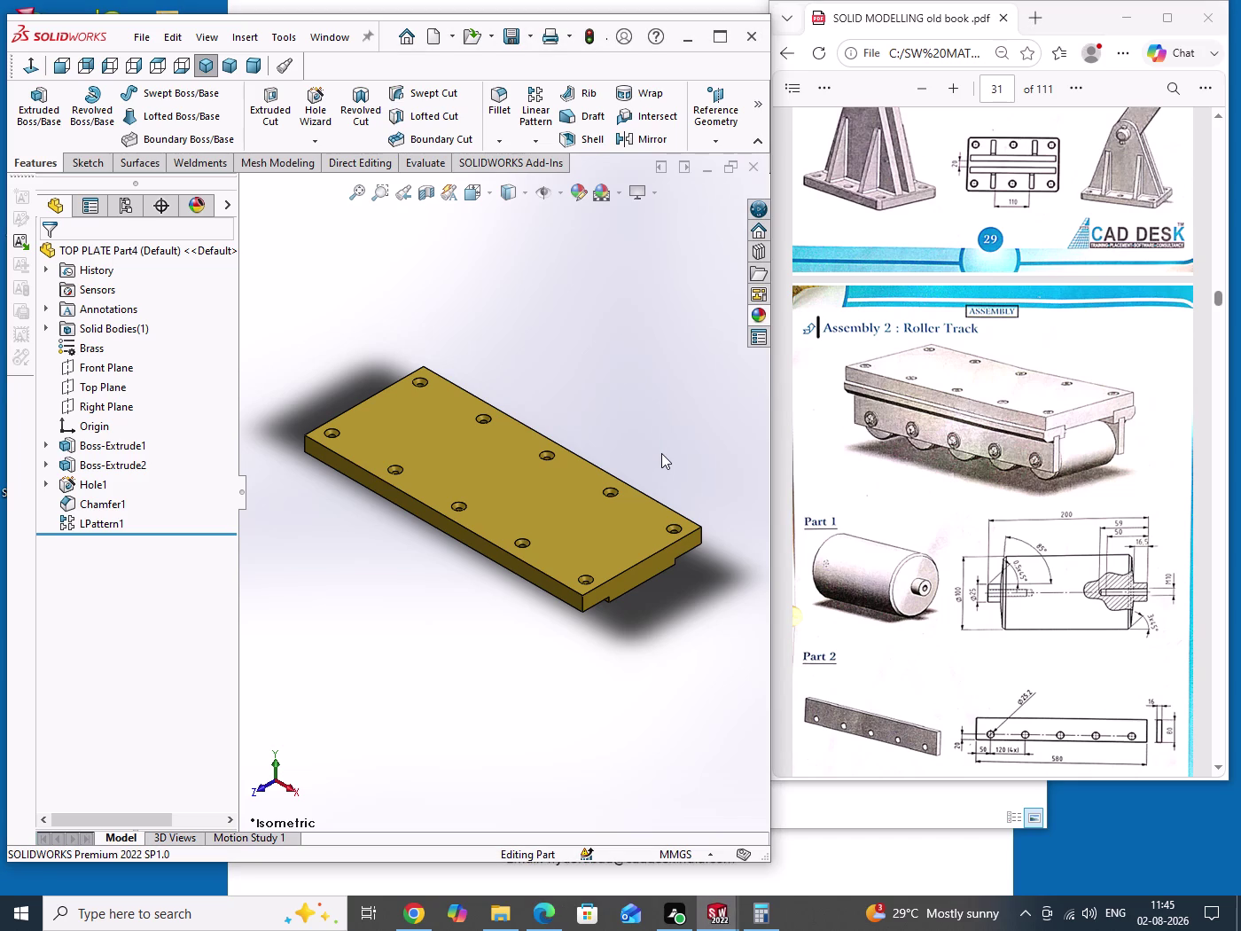
key(ctrl+s)
key(ctrl+n)
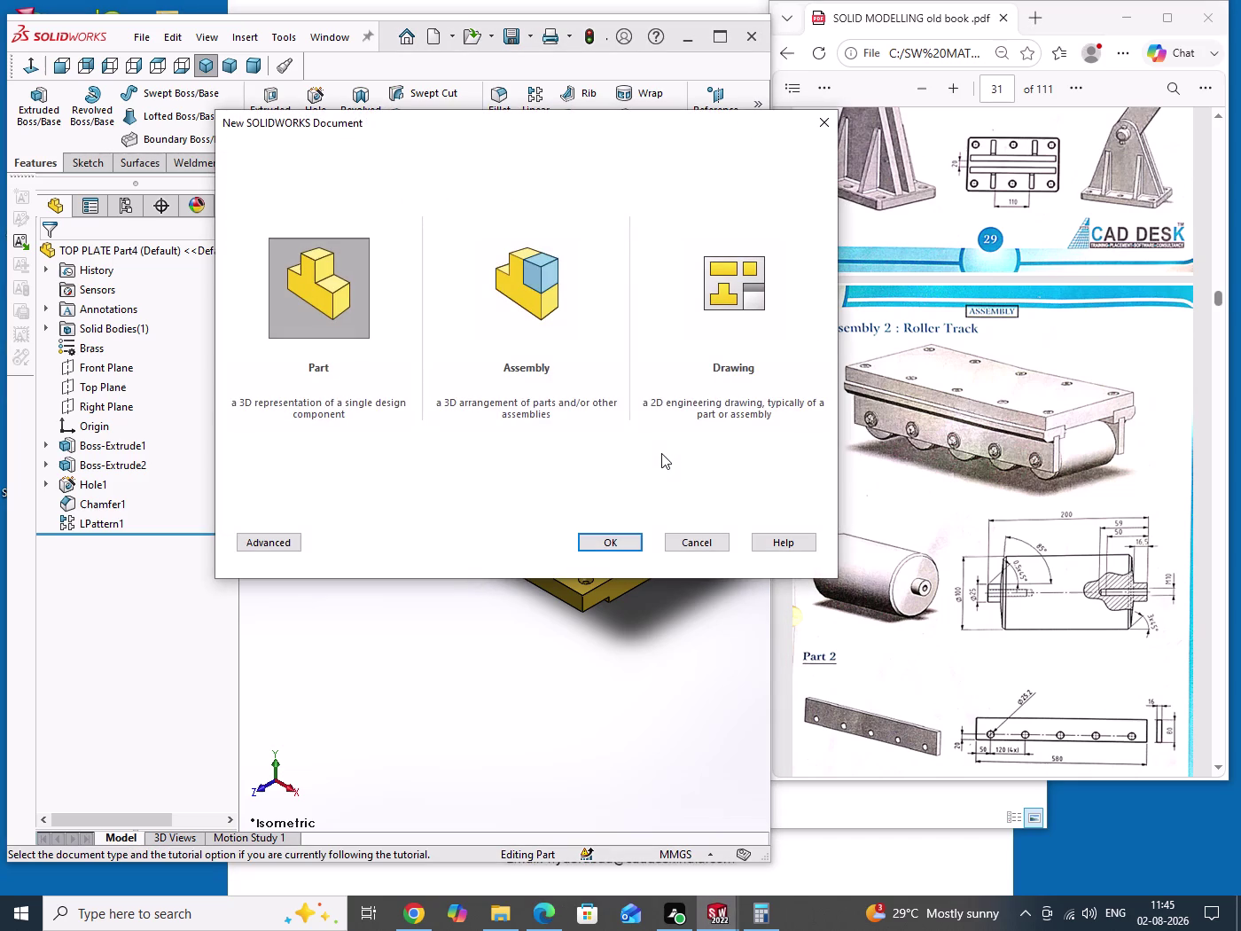
Create a new assembly and place TOP PLATE Part4 as its first component.
click(540, 266)
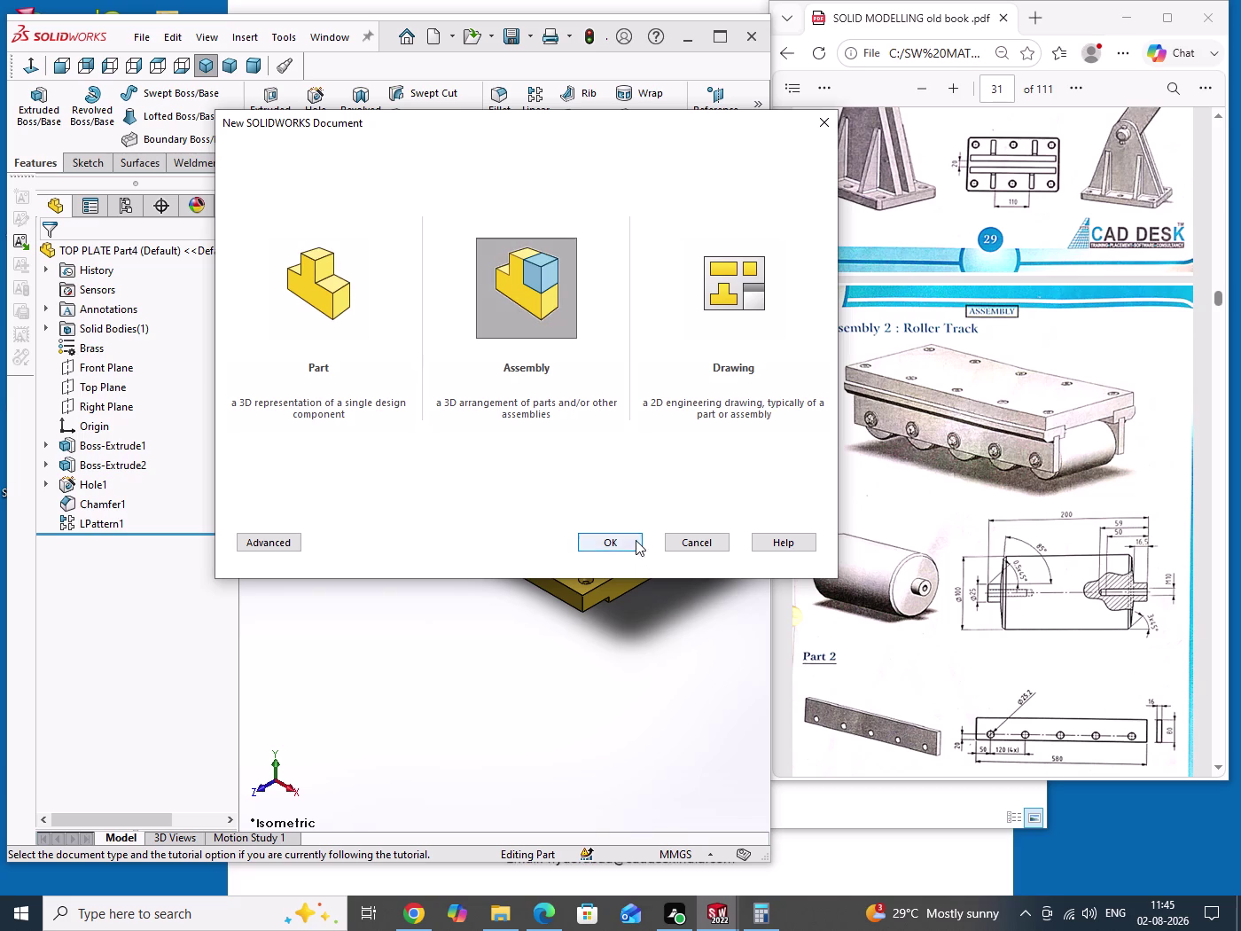
click(636, 540)
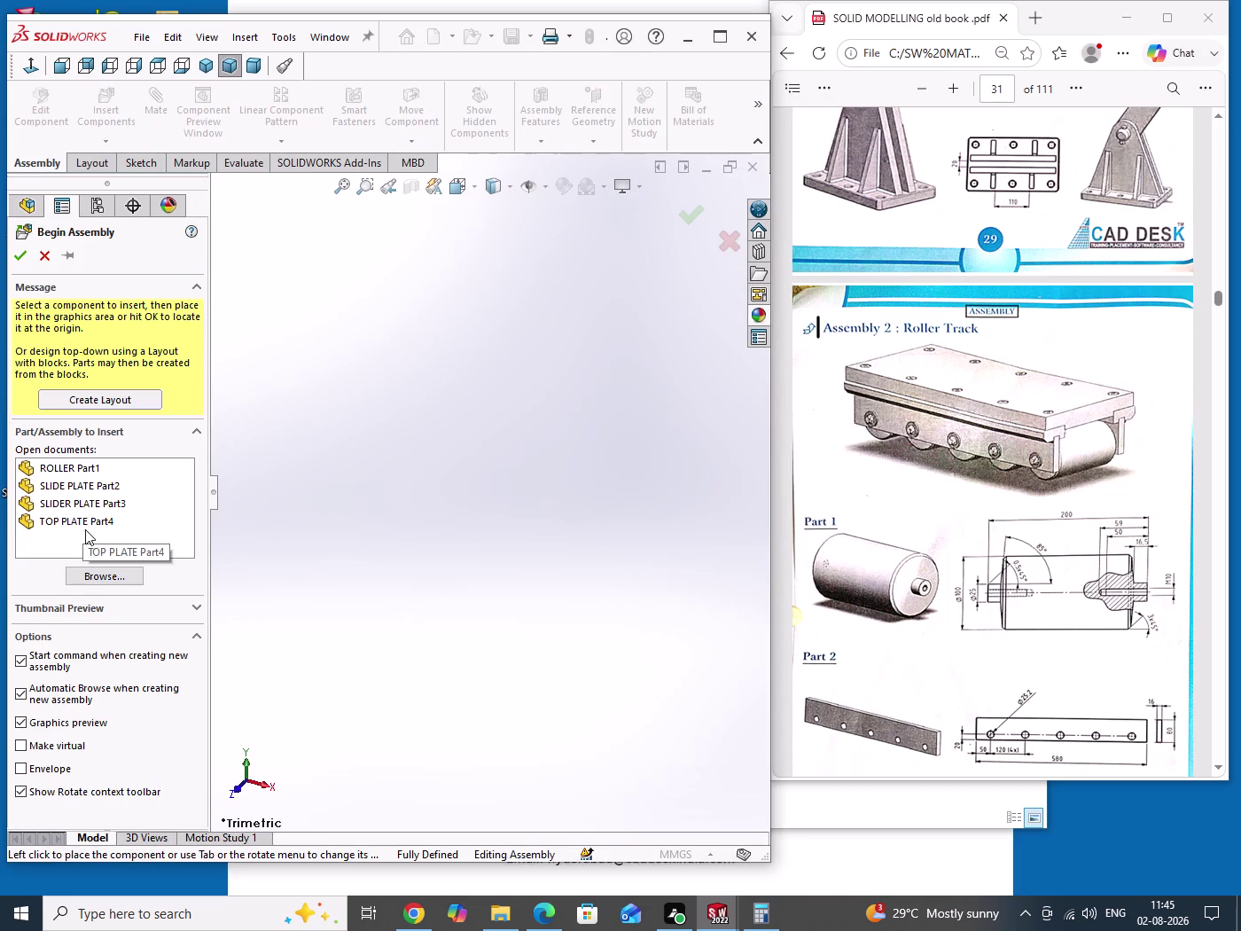
drag(80, 538, 64, 461)
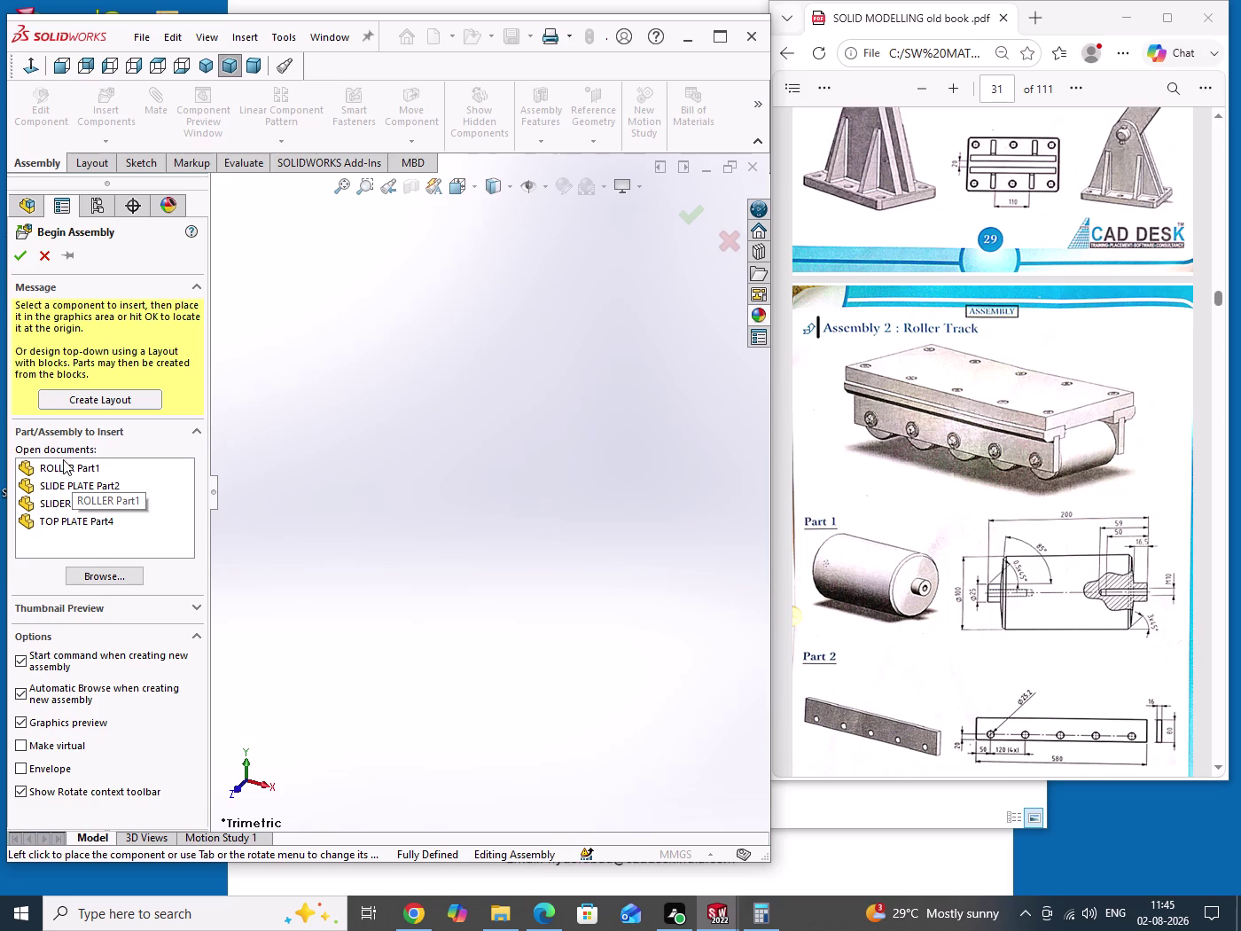
drag(64, 461, 63, 459)
click(73, 525)
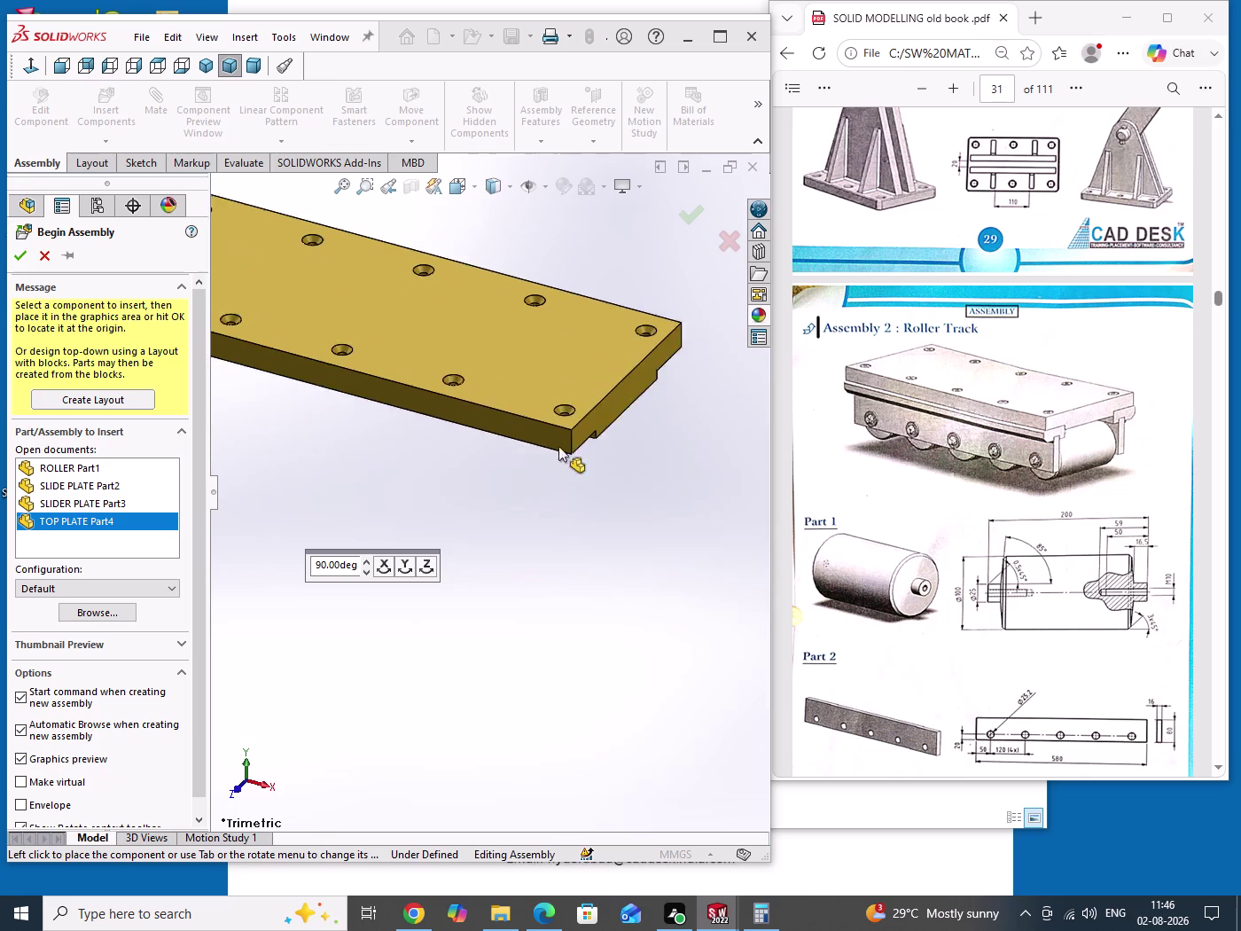
click(506, 492)
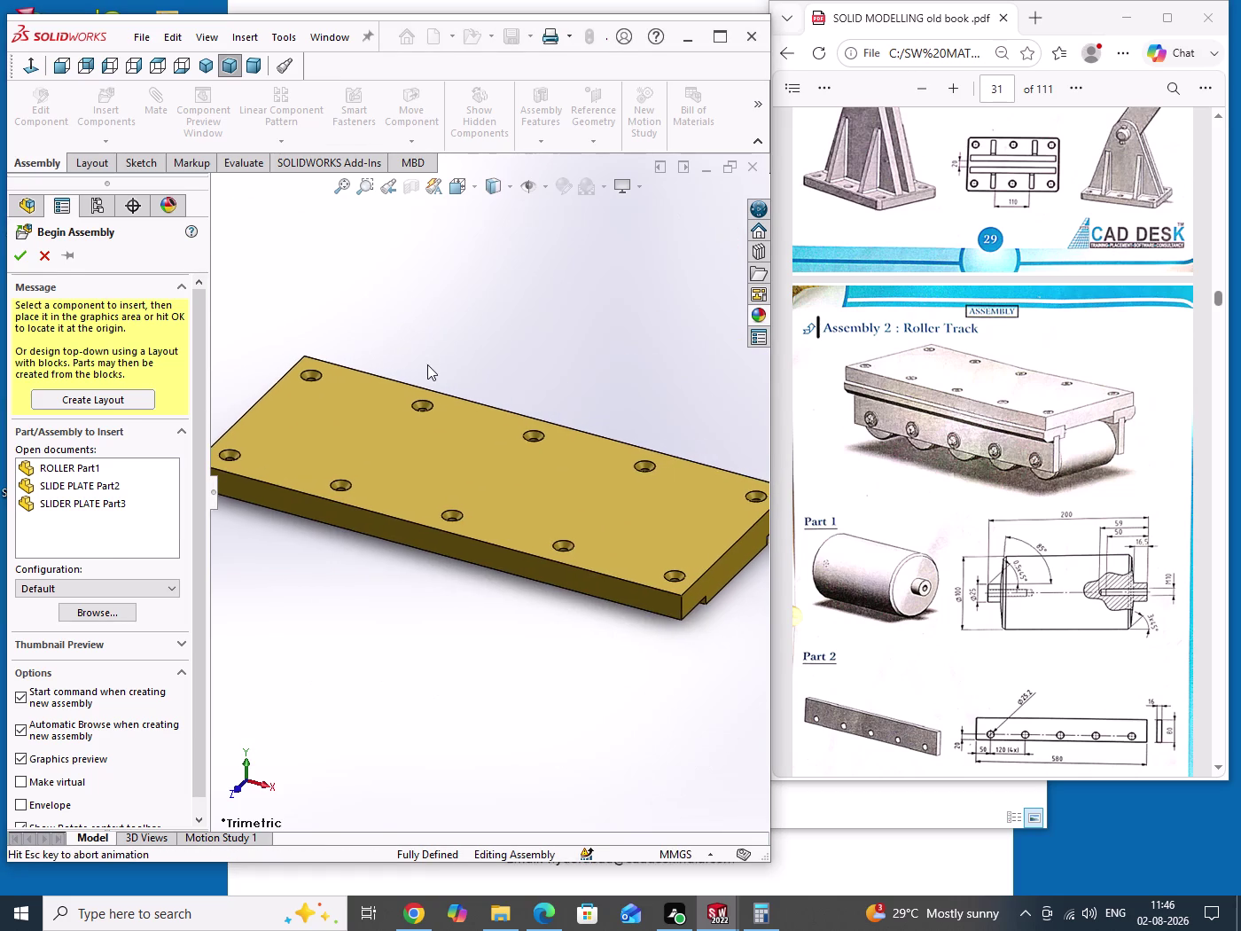
drag(496, 332, 531, 353)
right_click(94, 405)
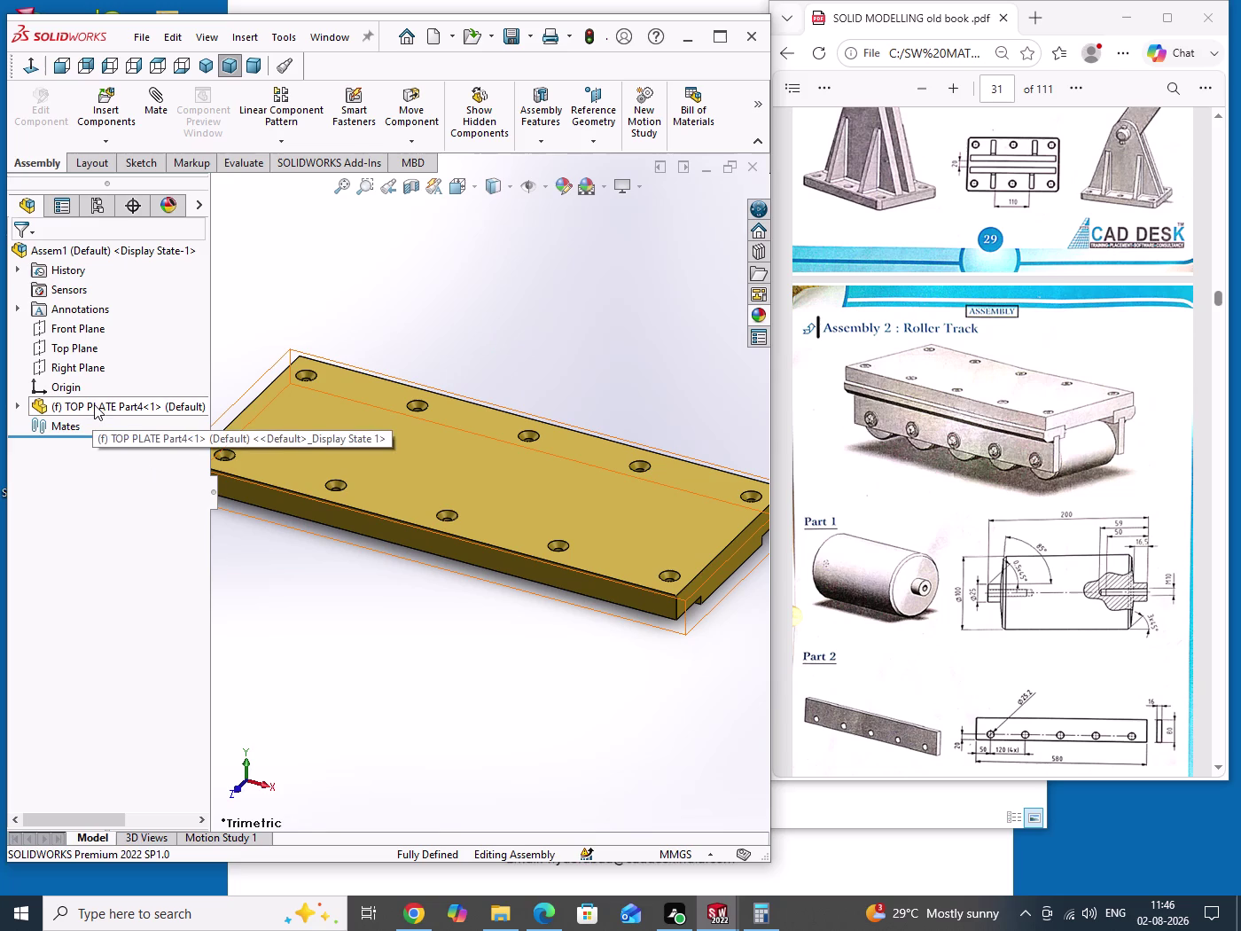
Float the top plate and change the background scene and display style.
click(145, 522)
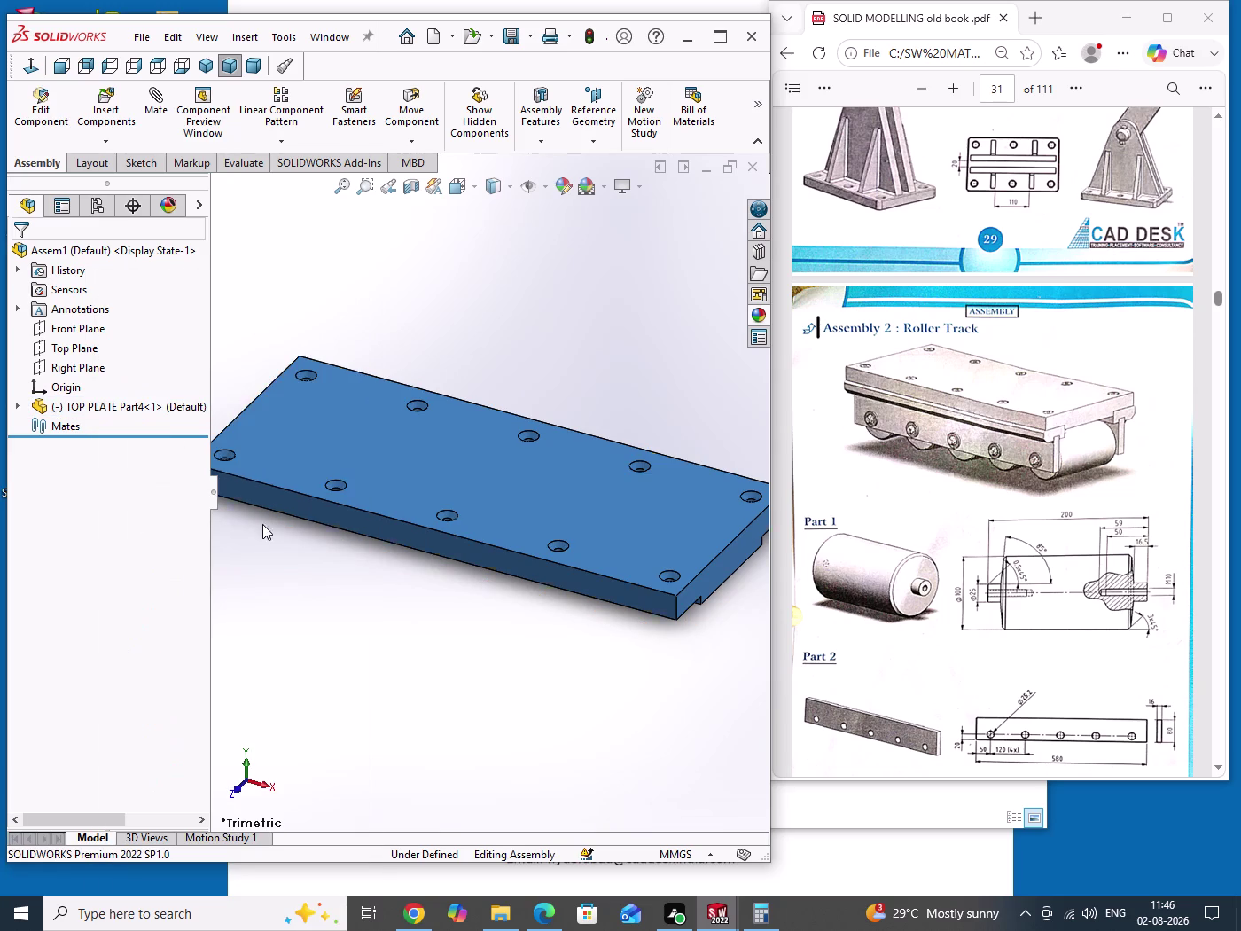
drag(464, 336, 552, 388)
scroll(up, 3)
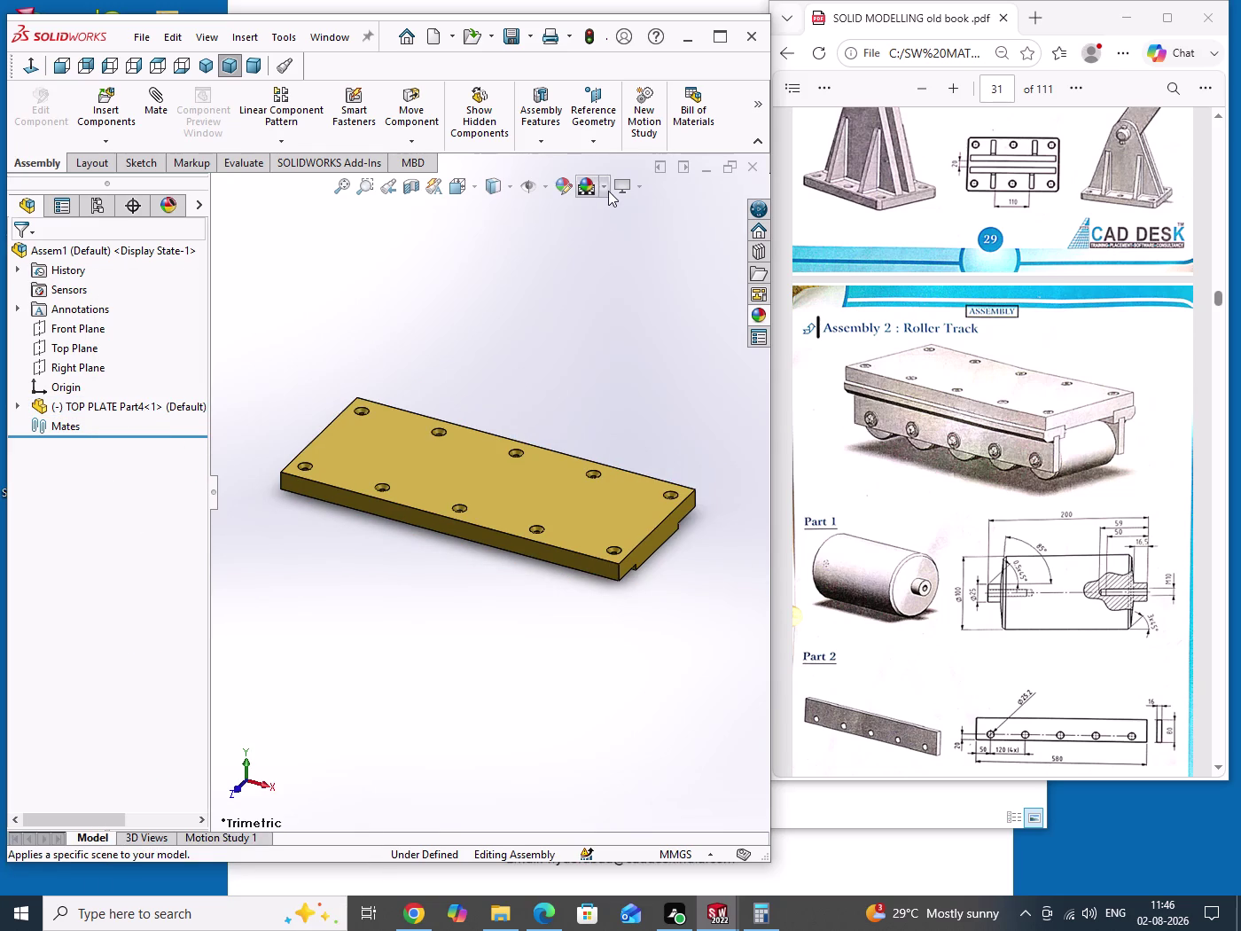
click(608, 190)
click(607, 232)
drag(547, 333, 548, 440)
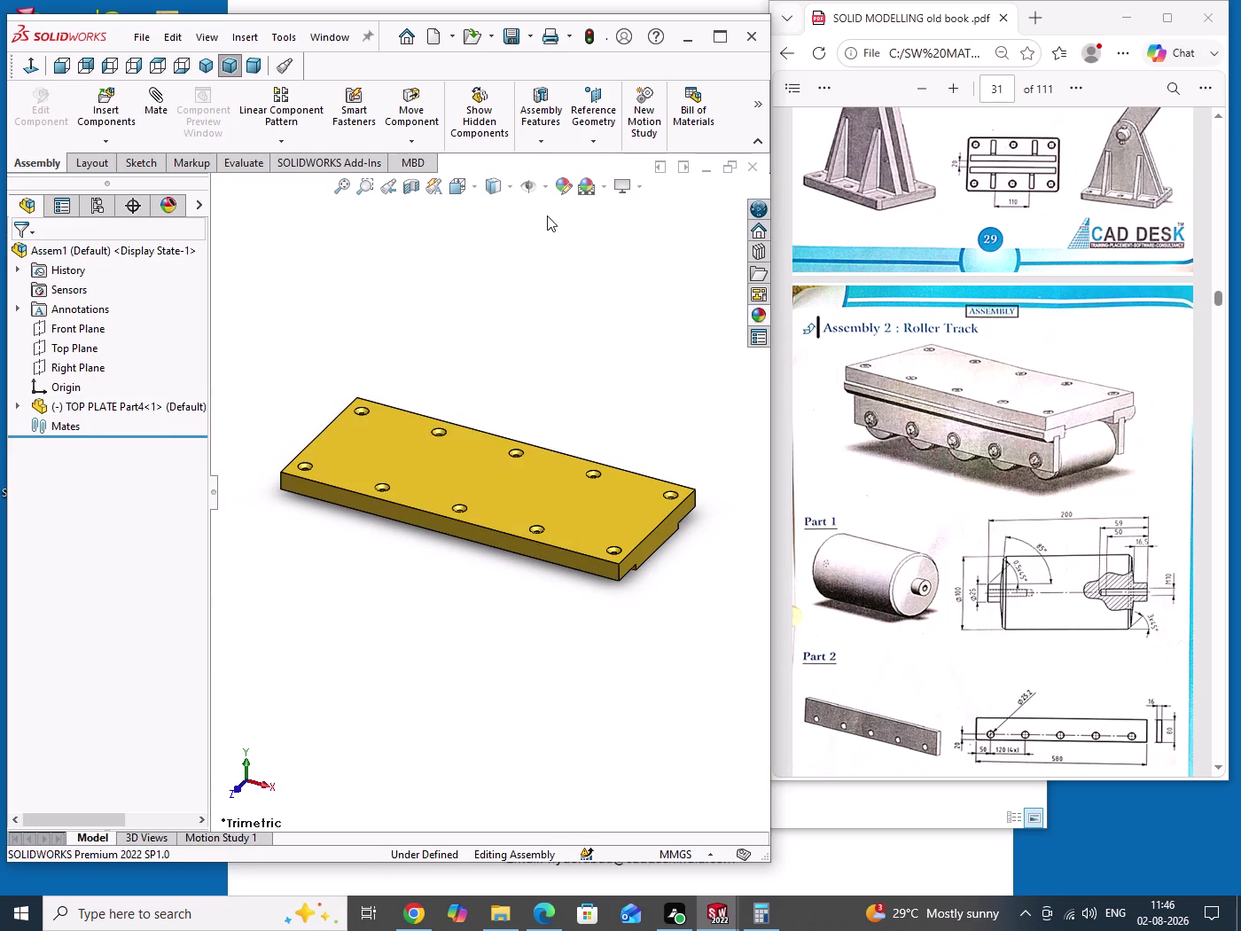
click(510, 187)
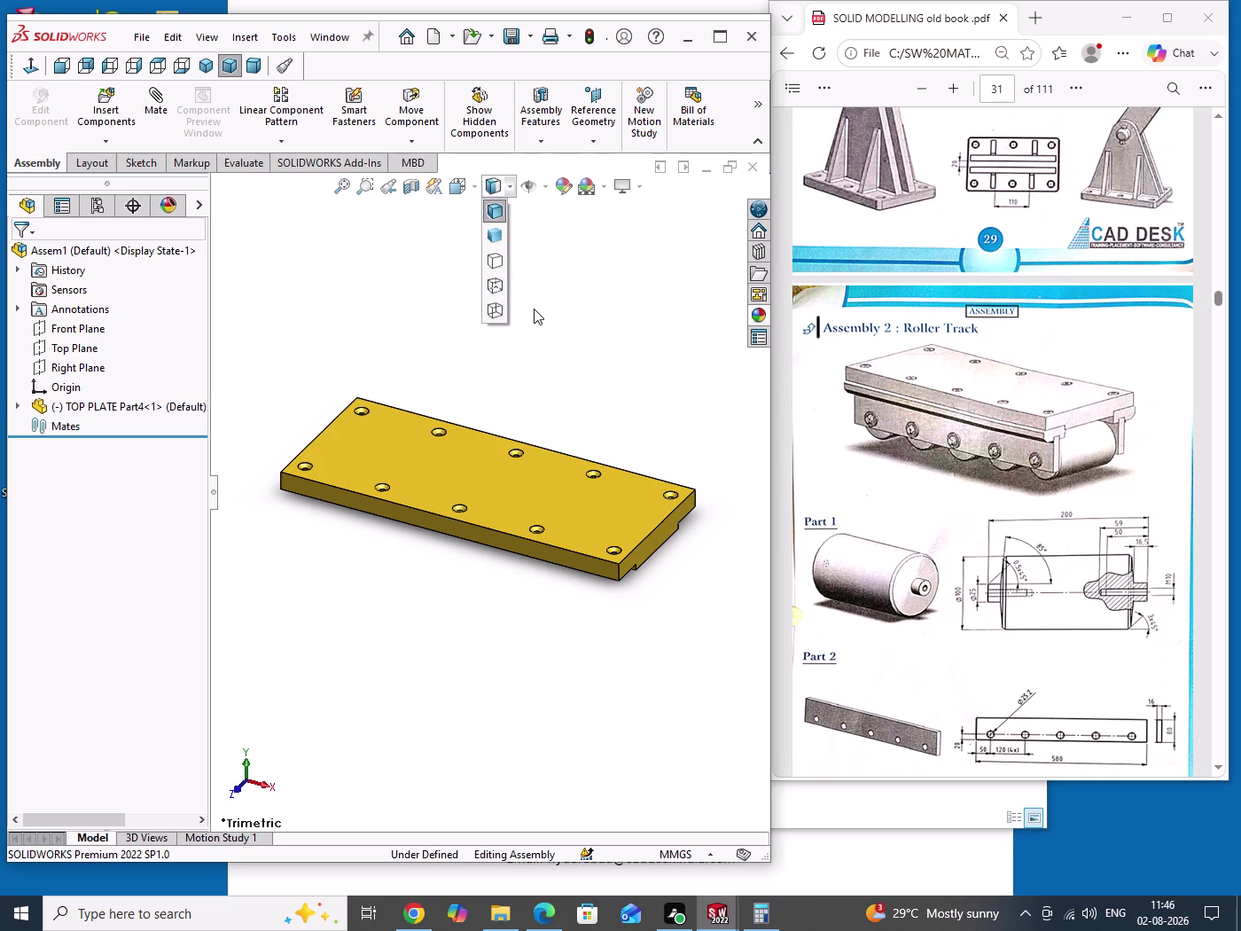
drag(585, 358, 632, 424)
click(83, 329)
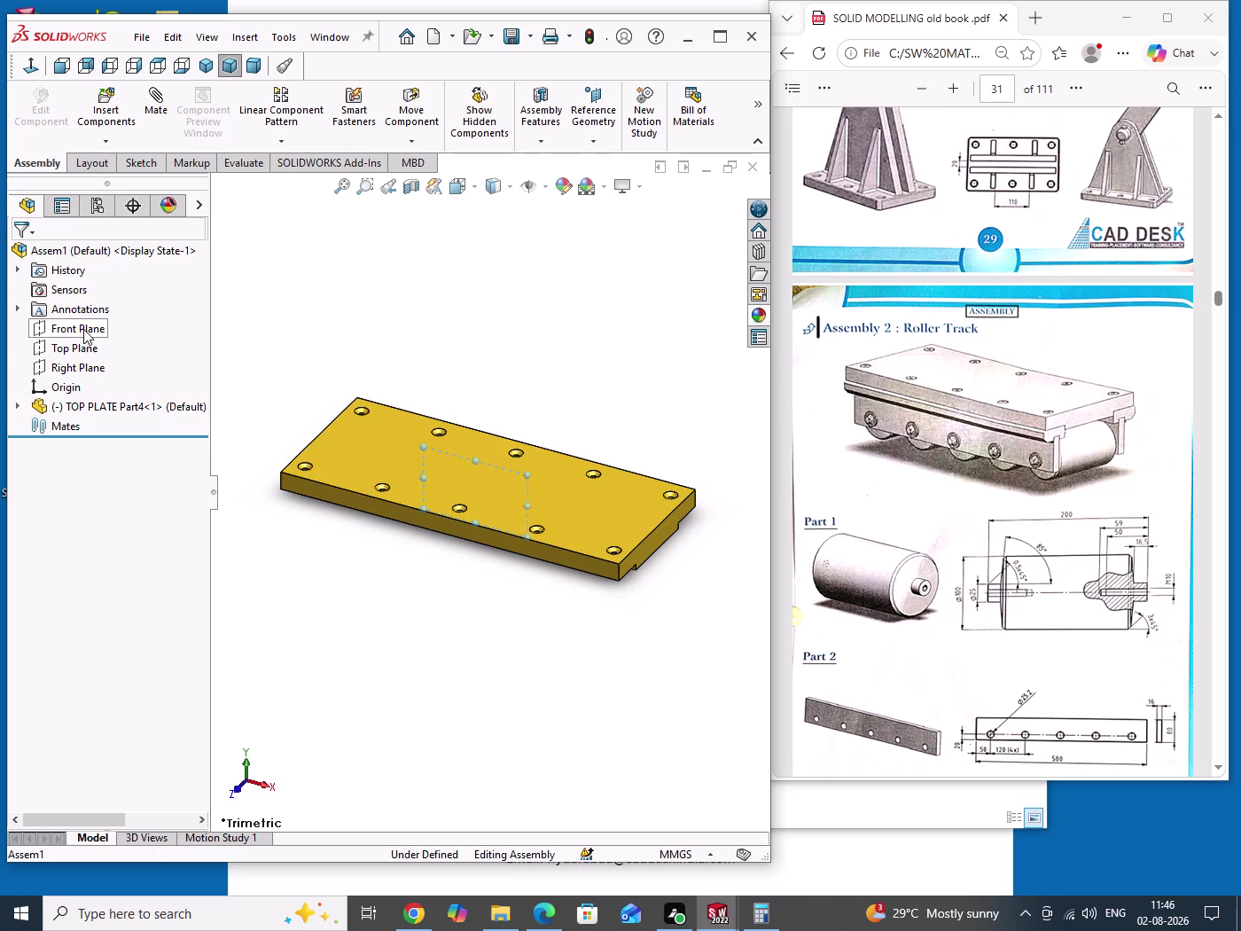
Mate the top plate's Front, Top and Right Planes coincident with the assembly planes.
click(16, 410)
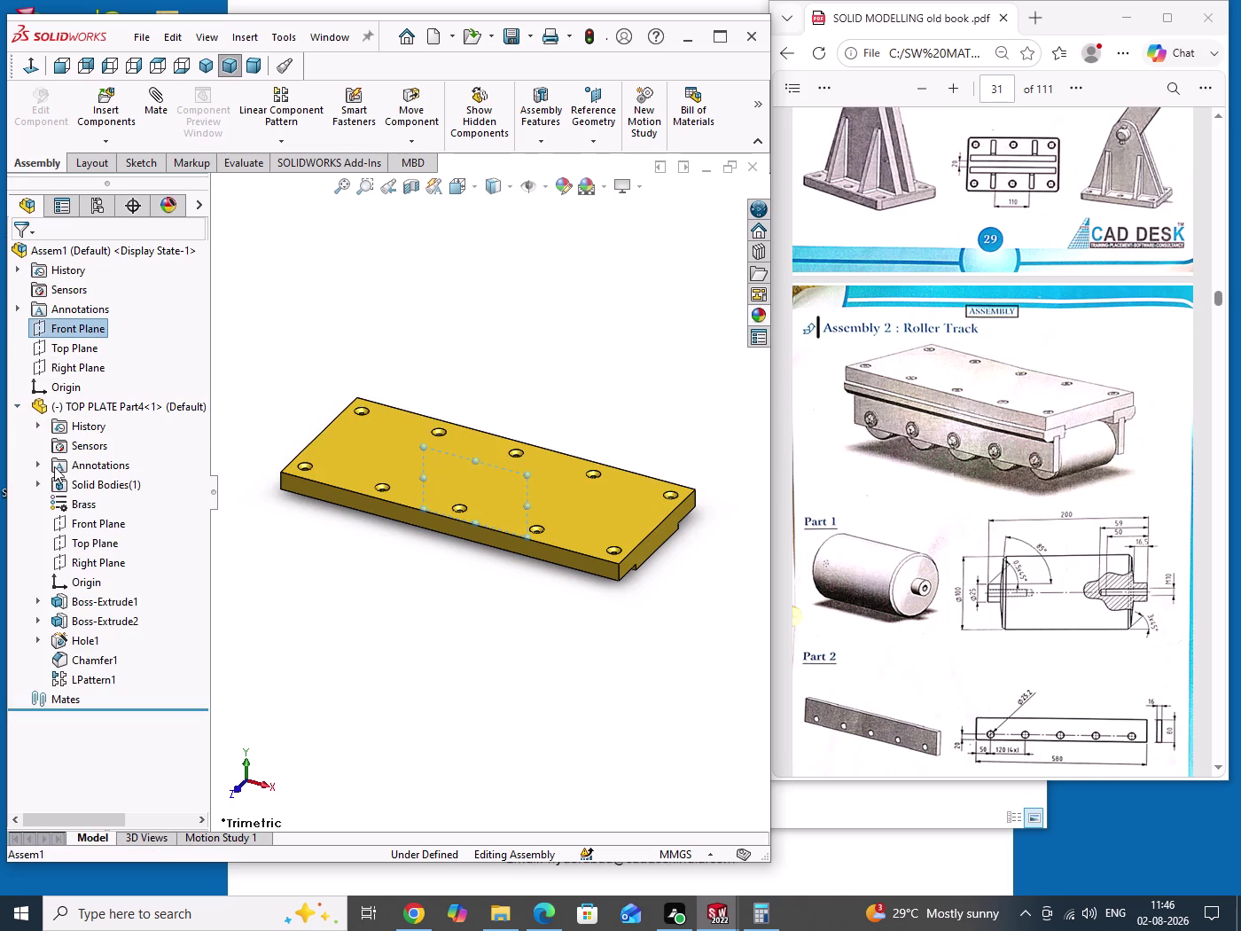
click(97, 528)
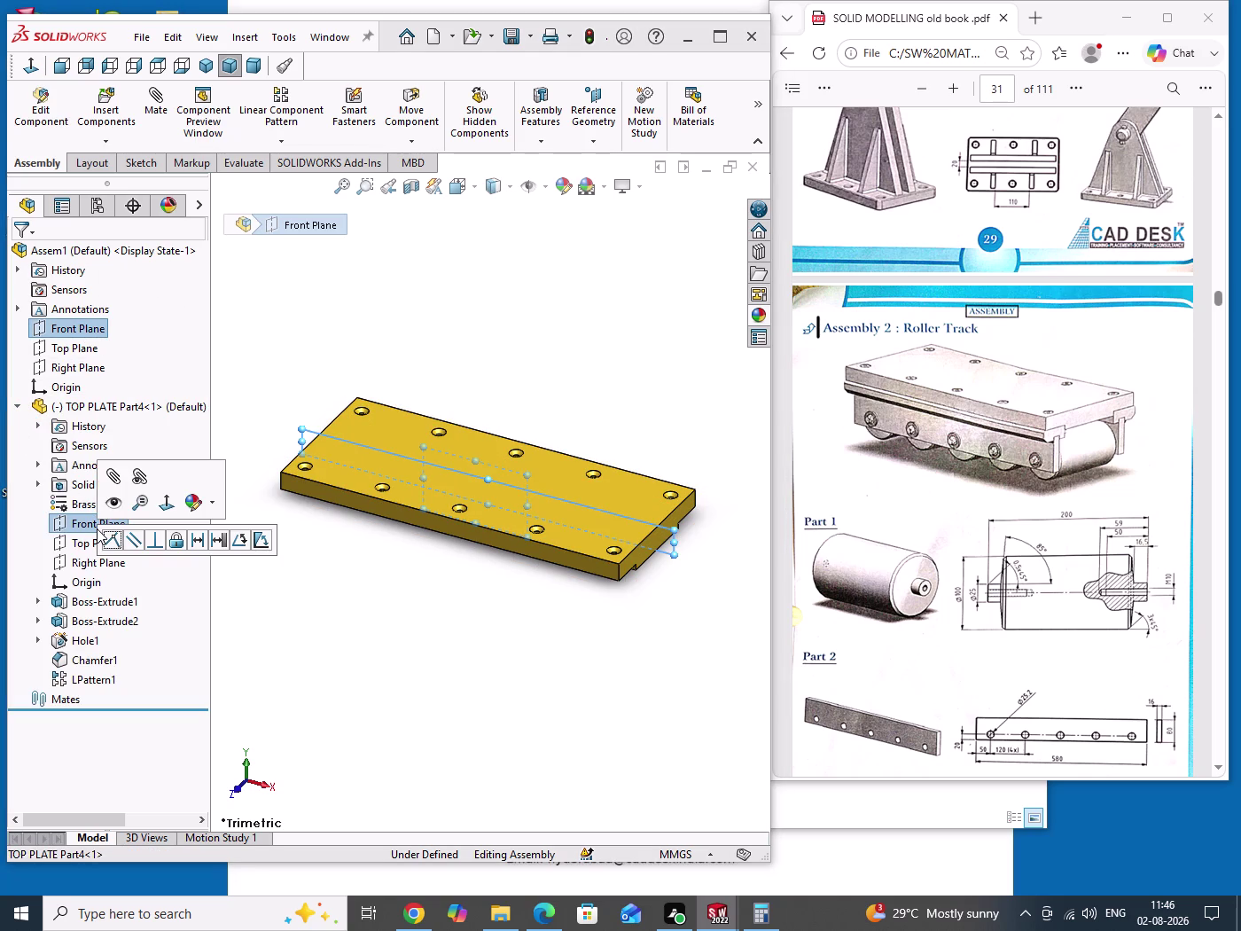
click(109, 541)
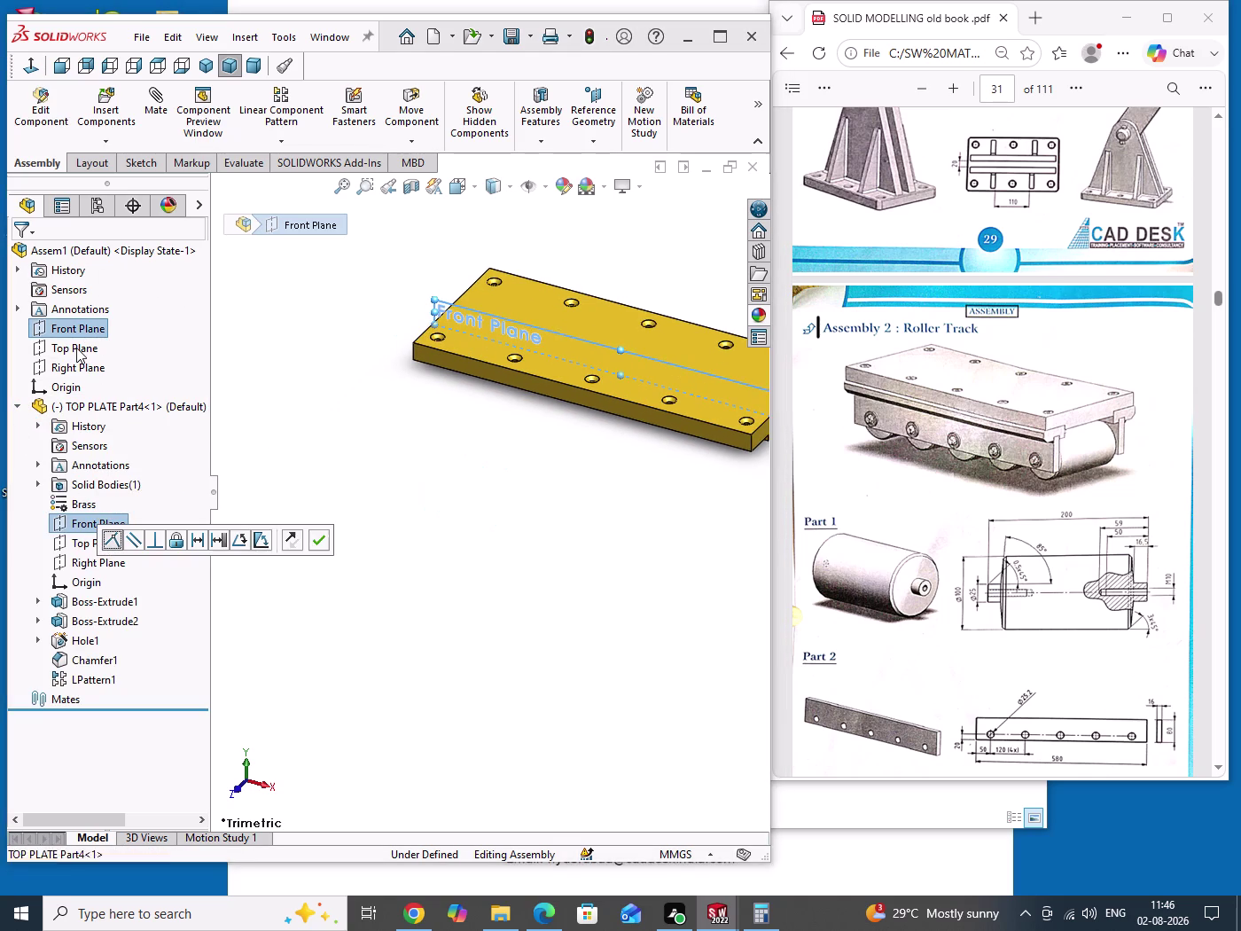
click(77, 347)
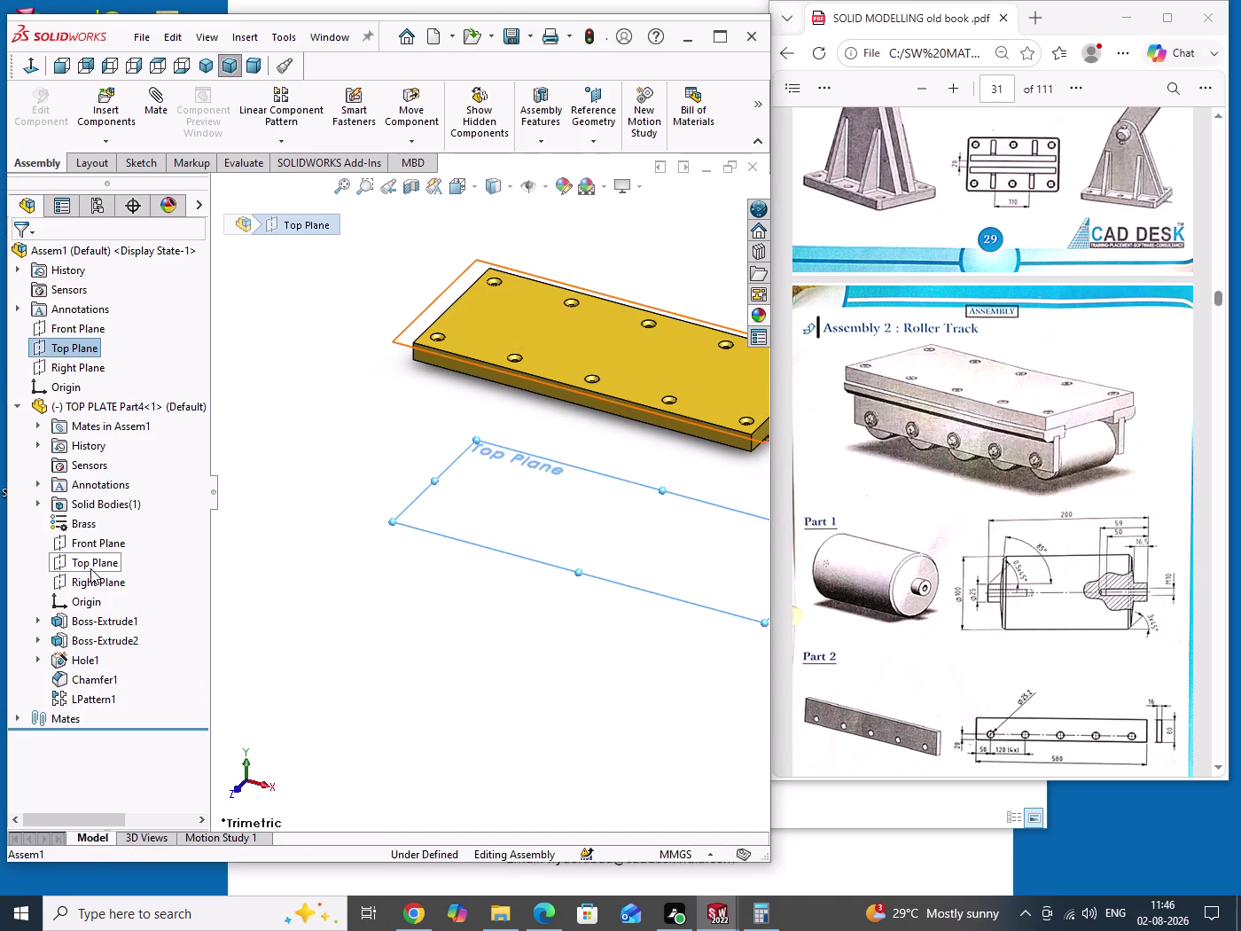
click(91, 568)
click(103, 577)
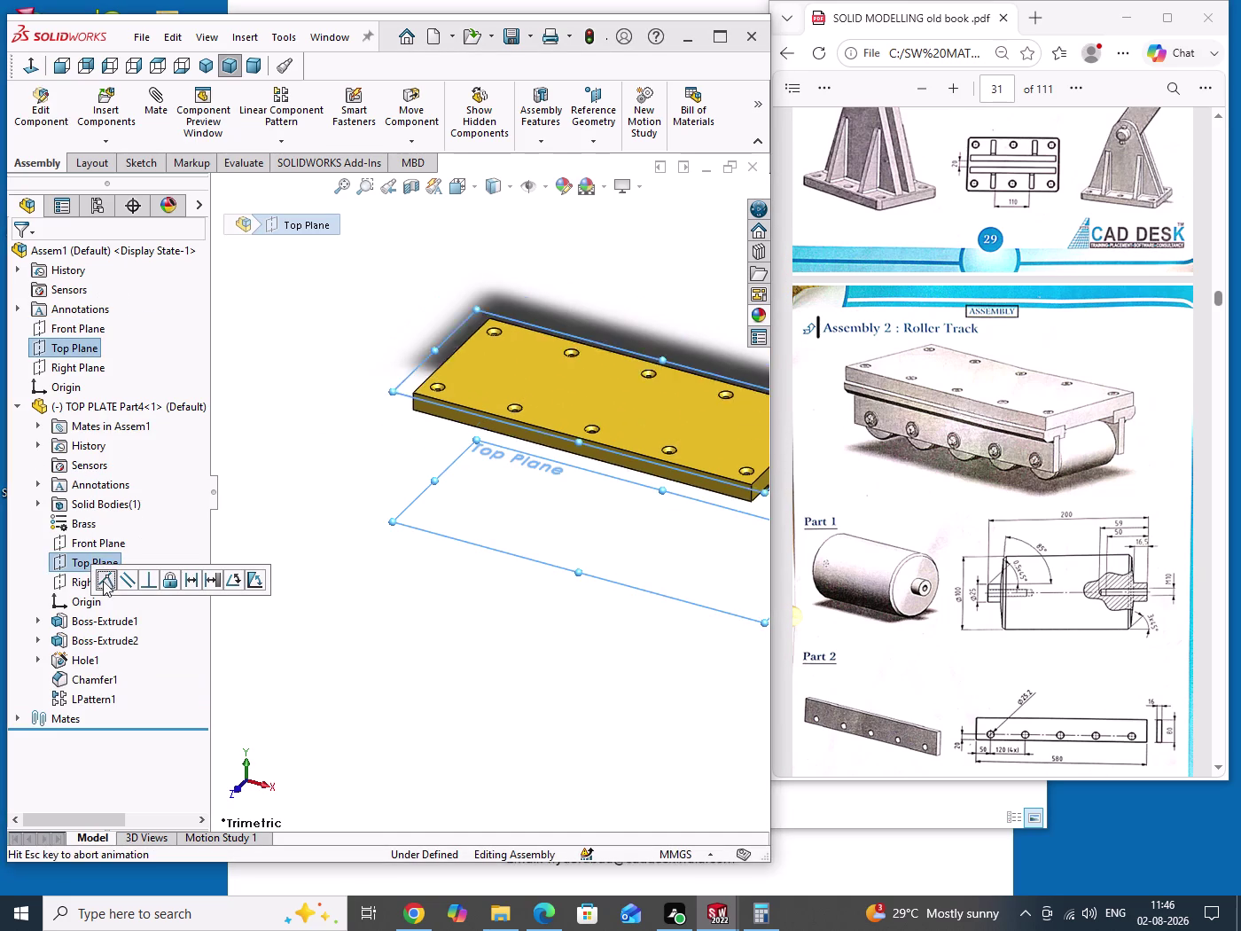
click(75, 583)
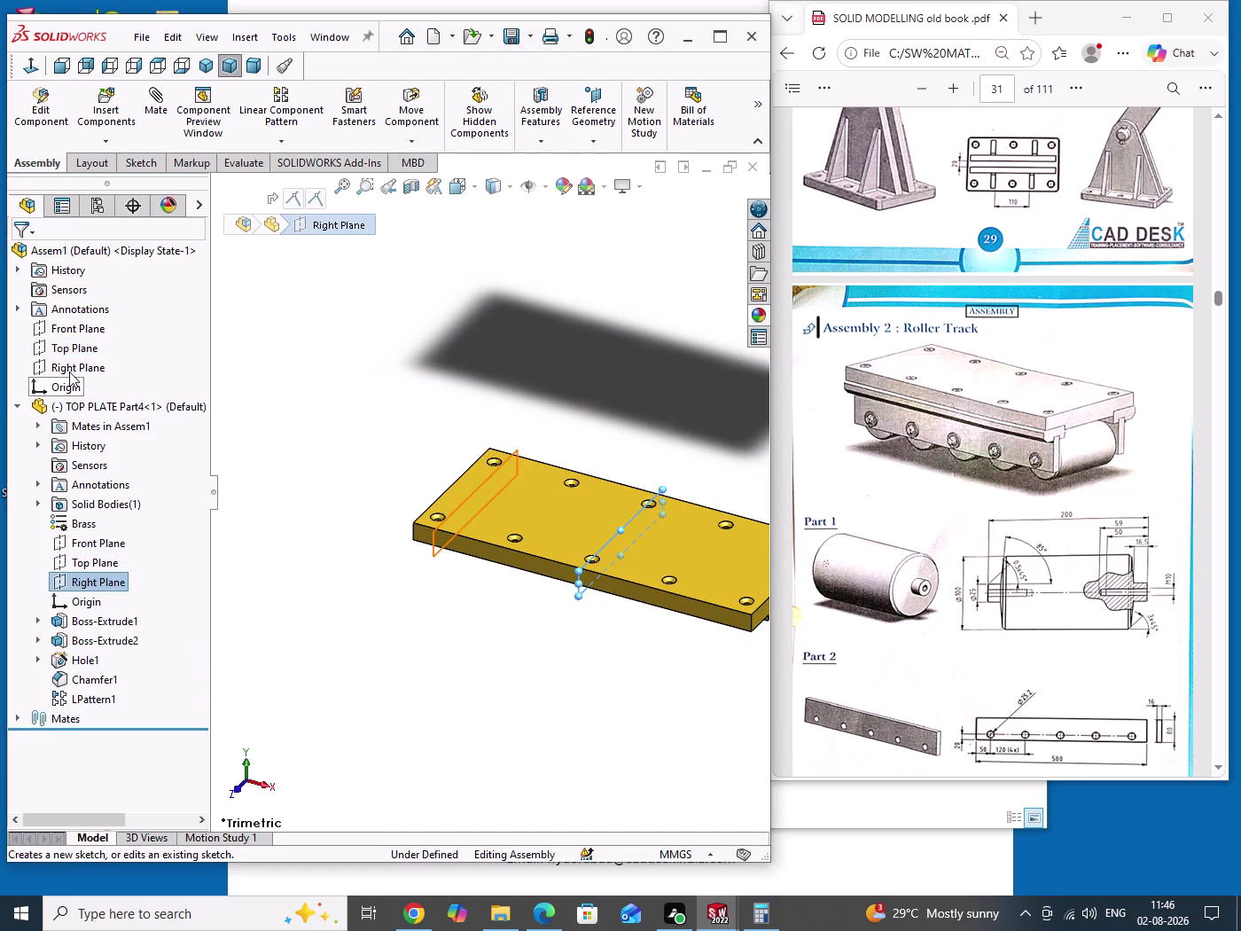
click(69, 369)
click(88, 384)
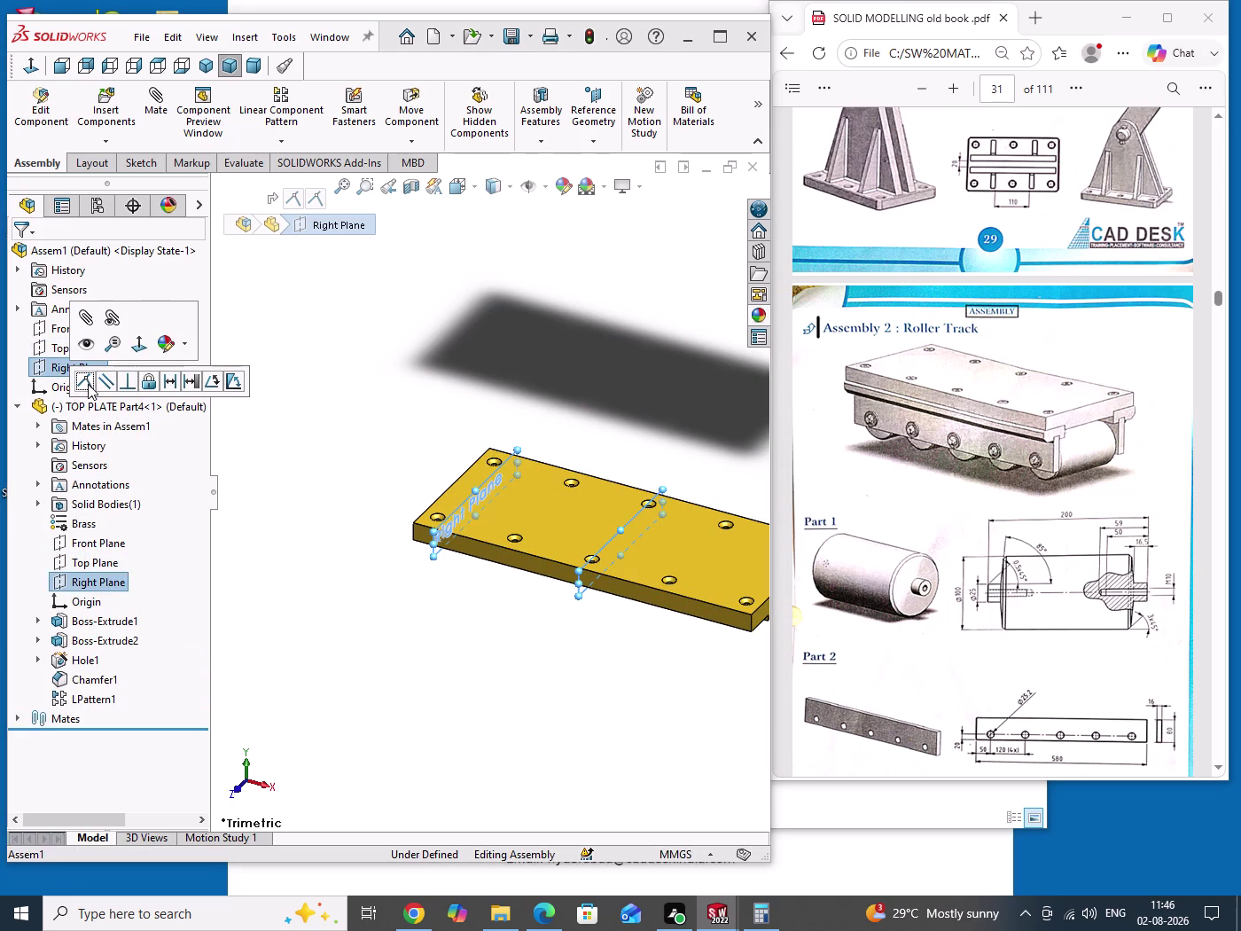
drag(541, 320, 597, 369)
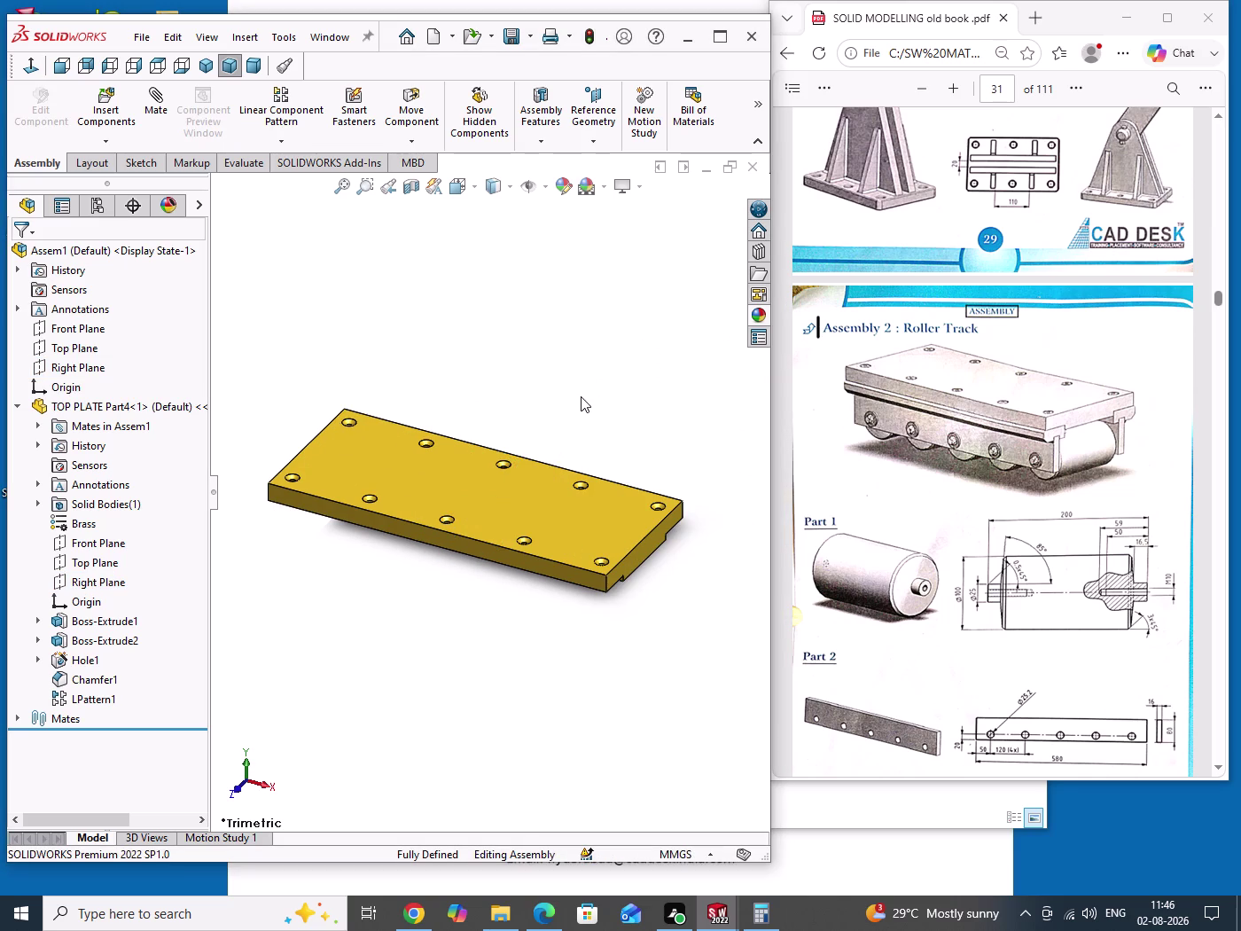
Return to isometric, collapse the top plate's feature list, and bring up Insert Components.
key(ctrl+7)
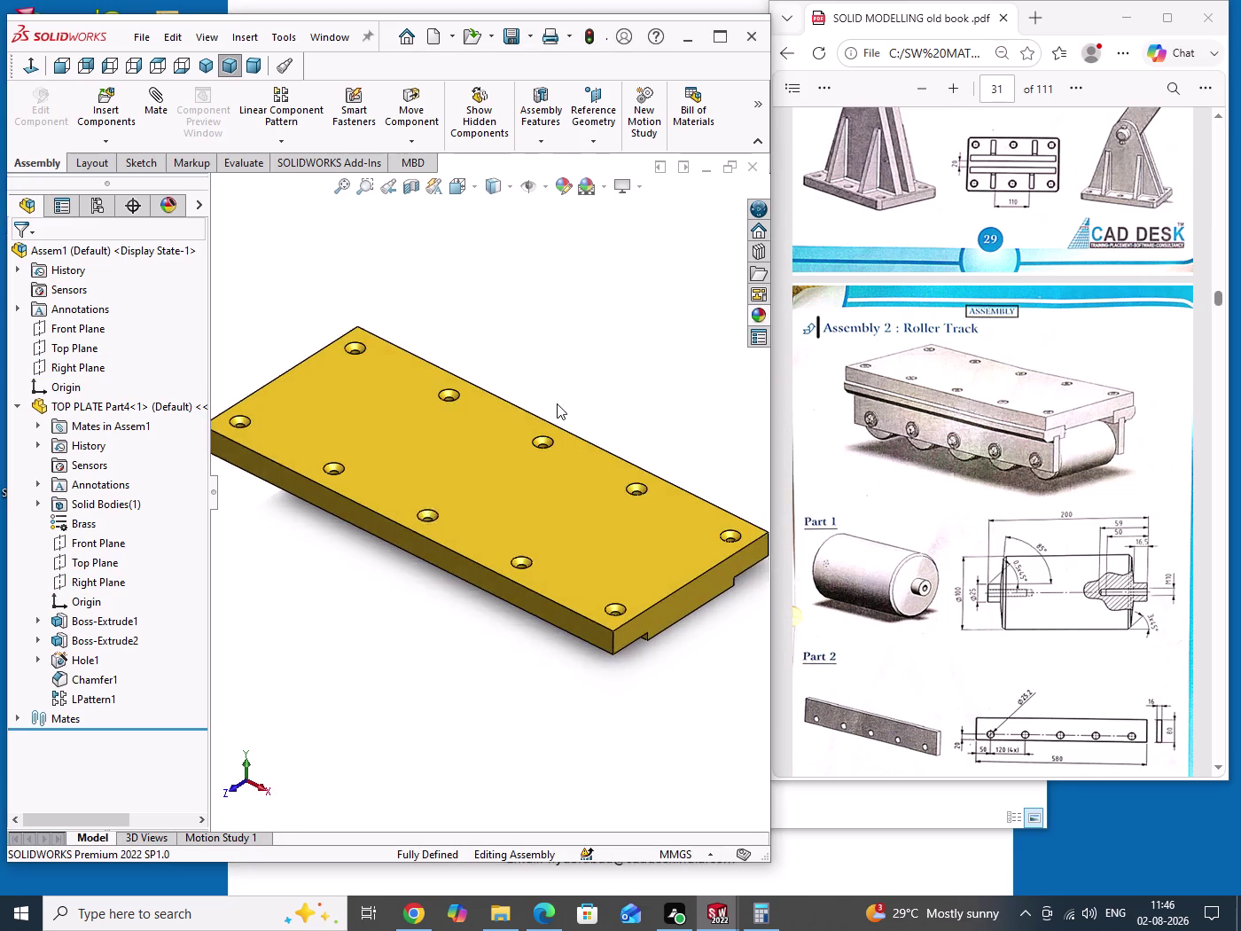
drag(566, 323, 599, 399)
scroll(up, 3)
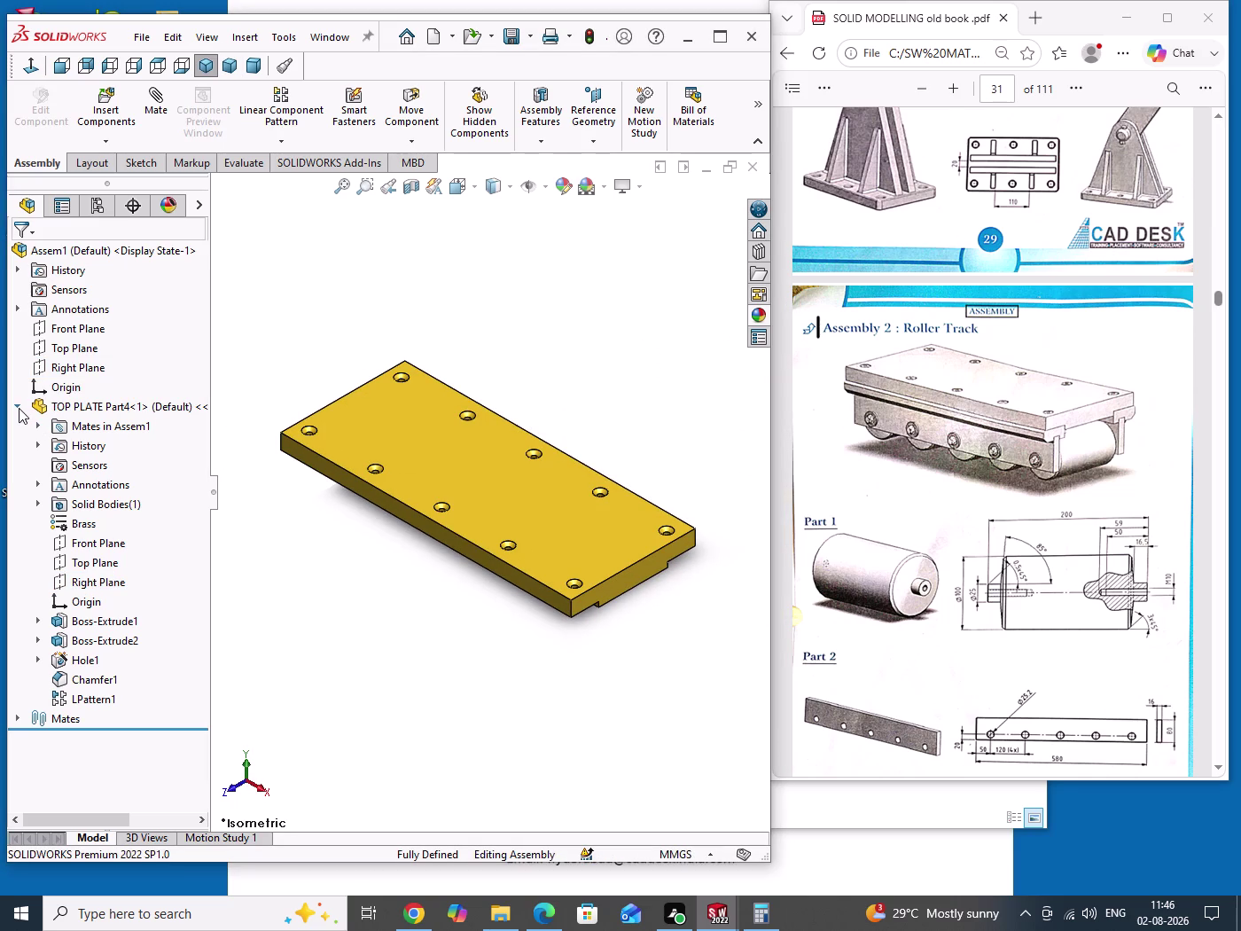
click(18, 408)
drag(329, 324, 334, 389)
click(104, 117)
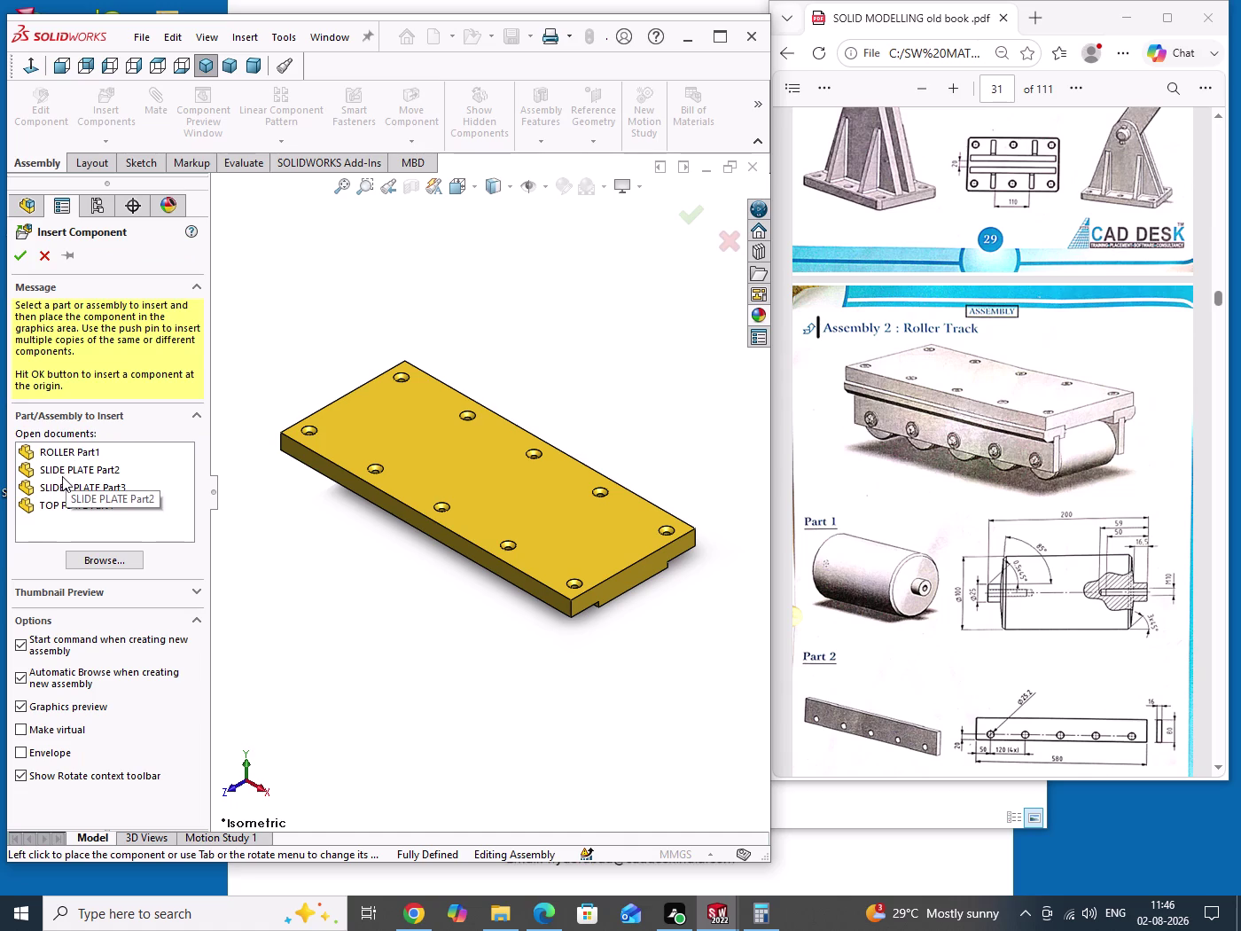
Insert the SLIDER PLATE part beside the top plate and orbit to inspect it.
click(56, 487)
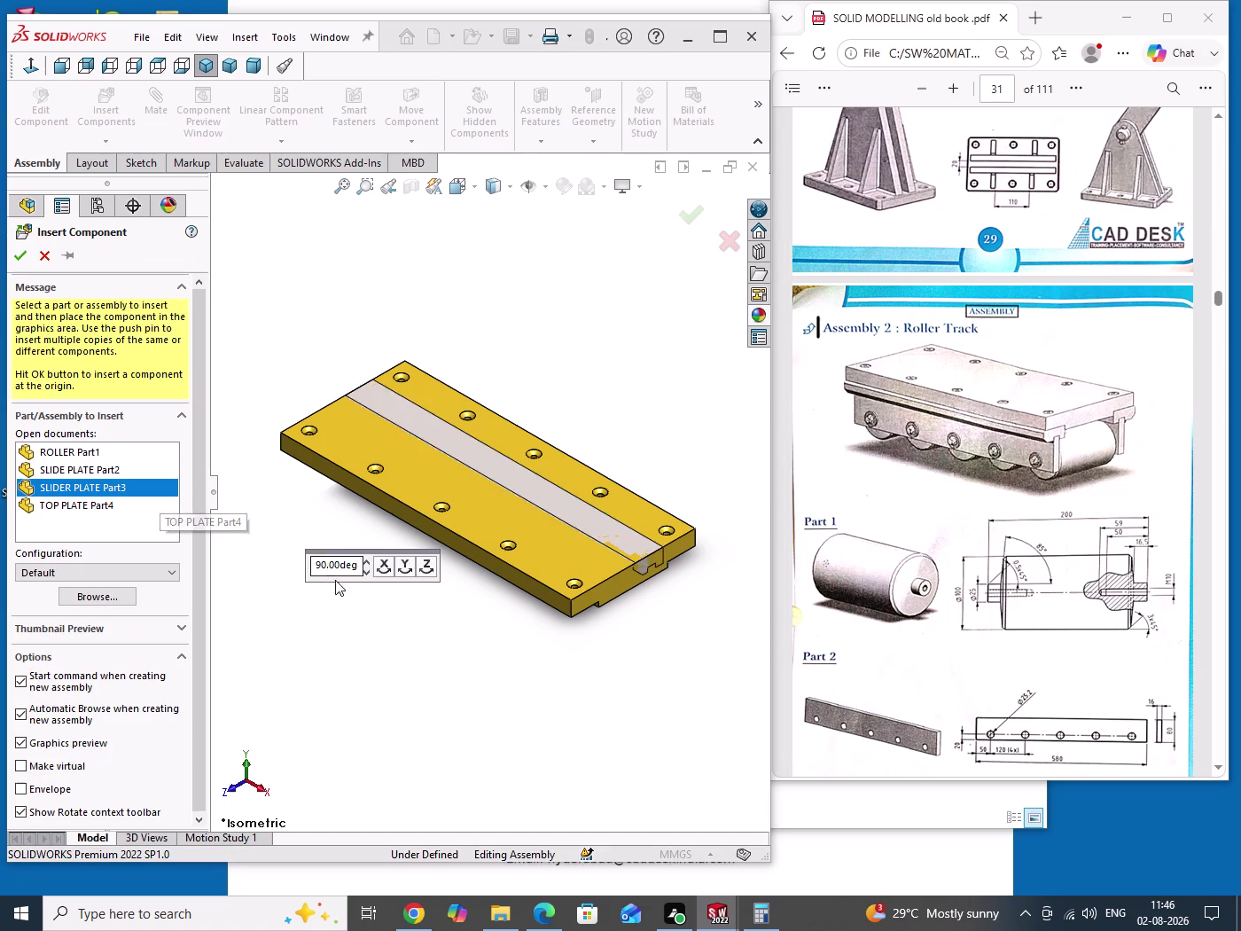
click(425, 587)
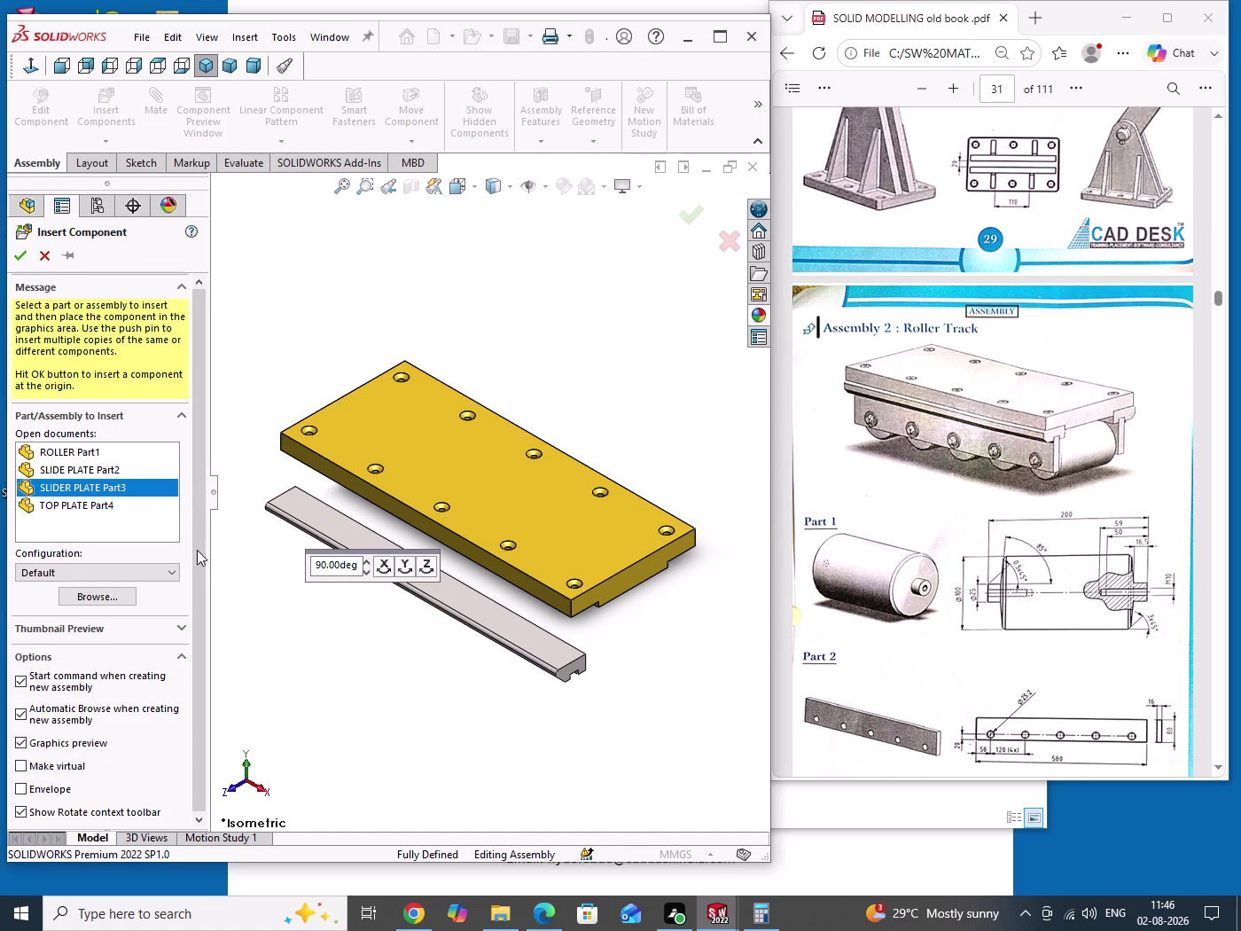
drag(306, 298, 310, 382)
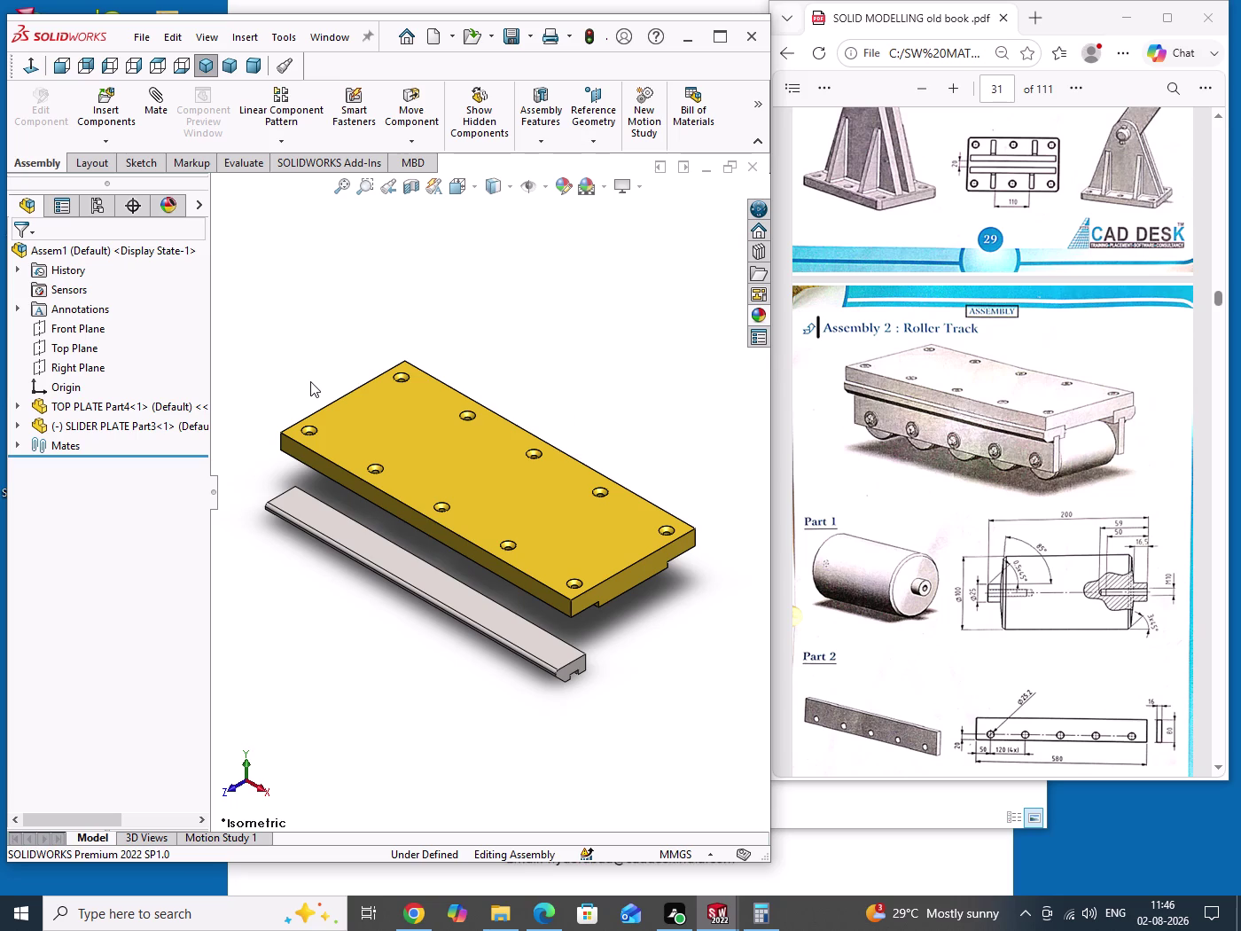
middle_drag(405, 541, 405, 539)
middle_drag(405, 539, 375, 542)
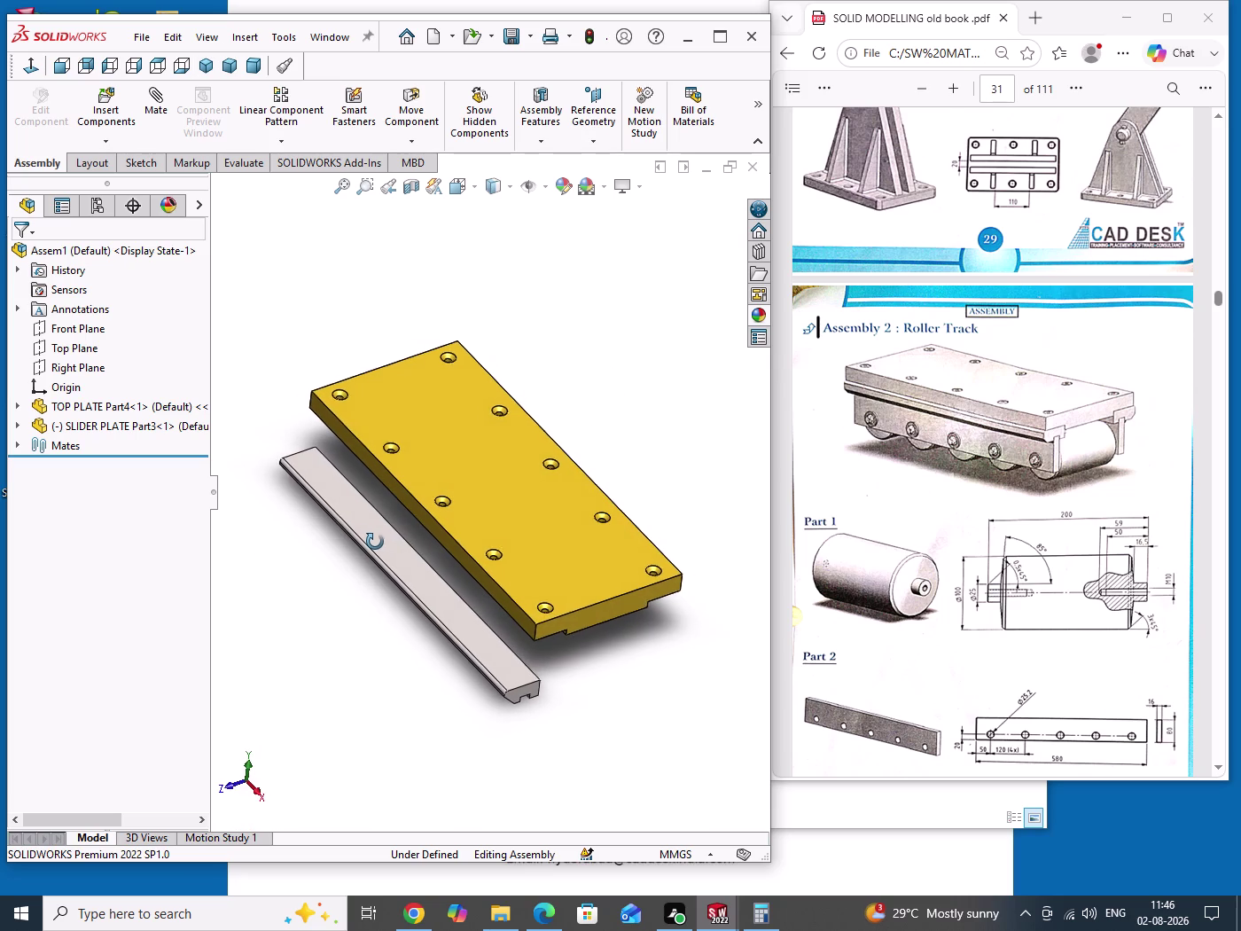
middle_drag(375, 542, 377, 543)
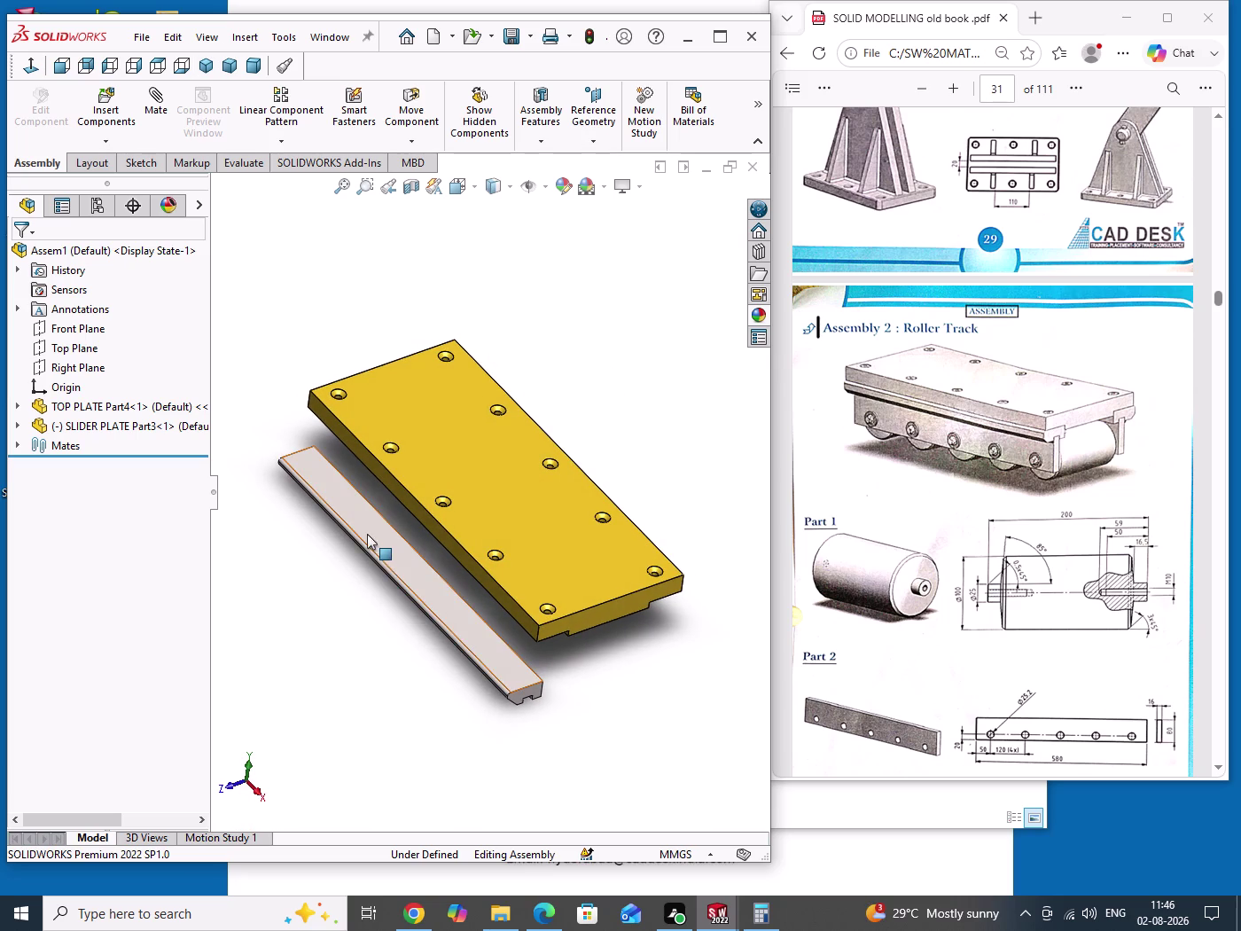
Delete the slider plate component and confirm its removal.
right_click(366, 534)
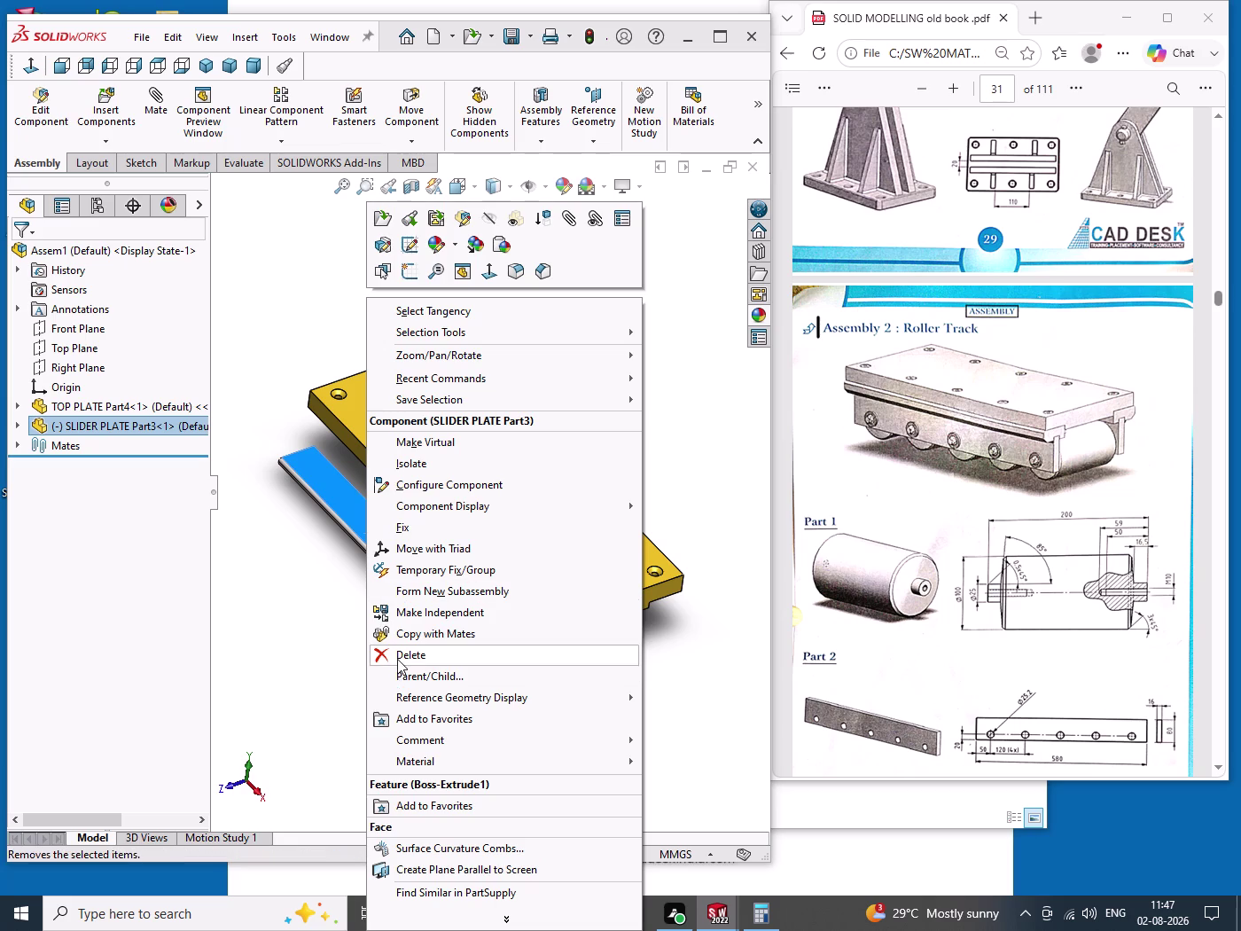
click(397, 658)
click(722, 246)
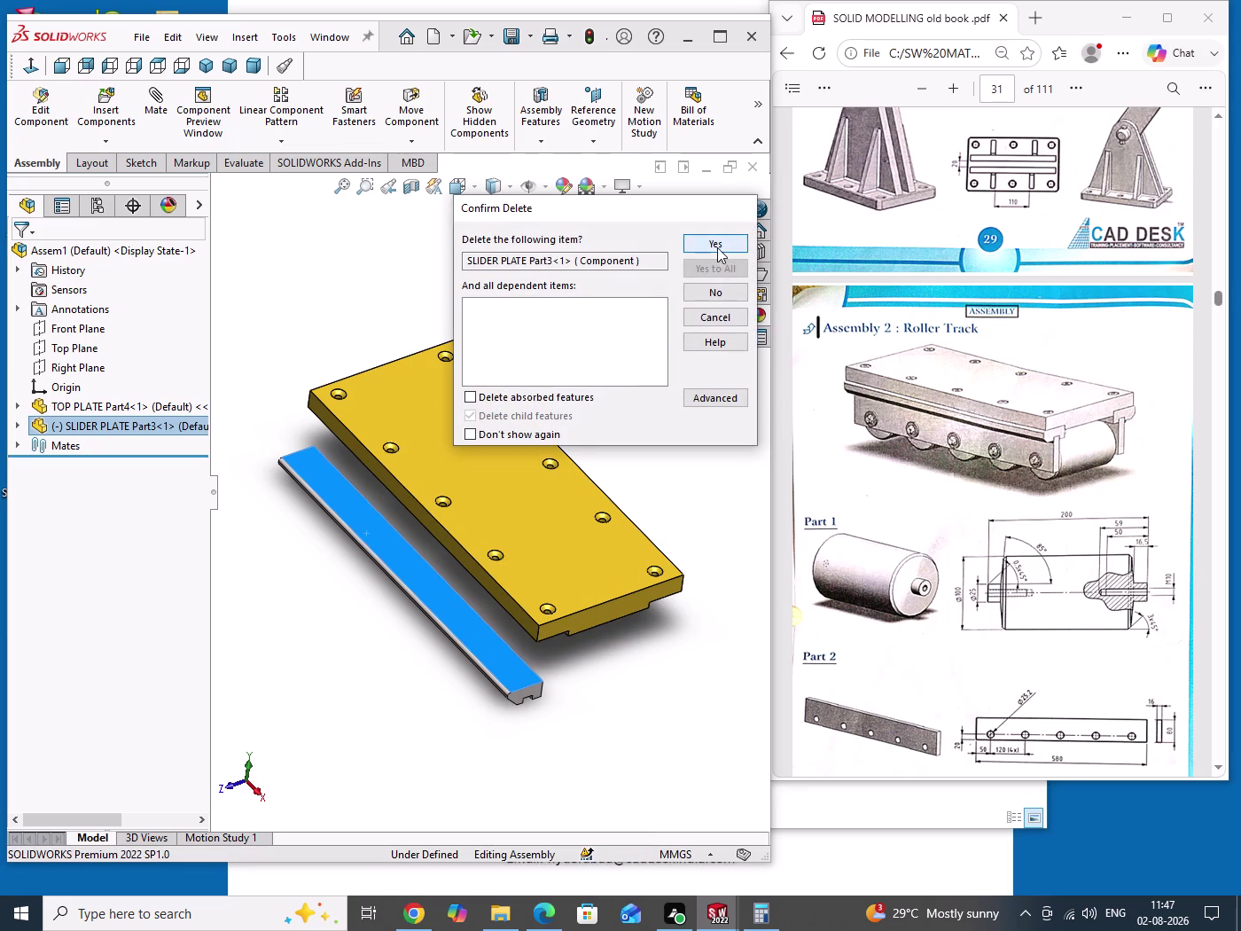
drag(630, 395, 630, 435)
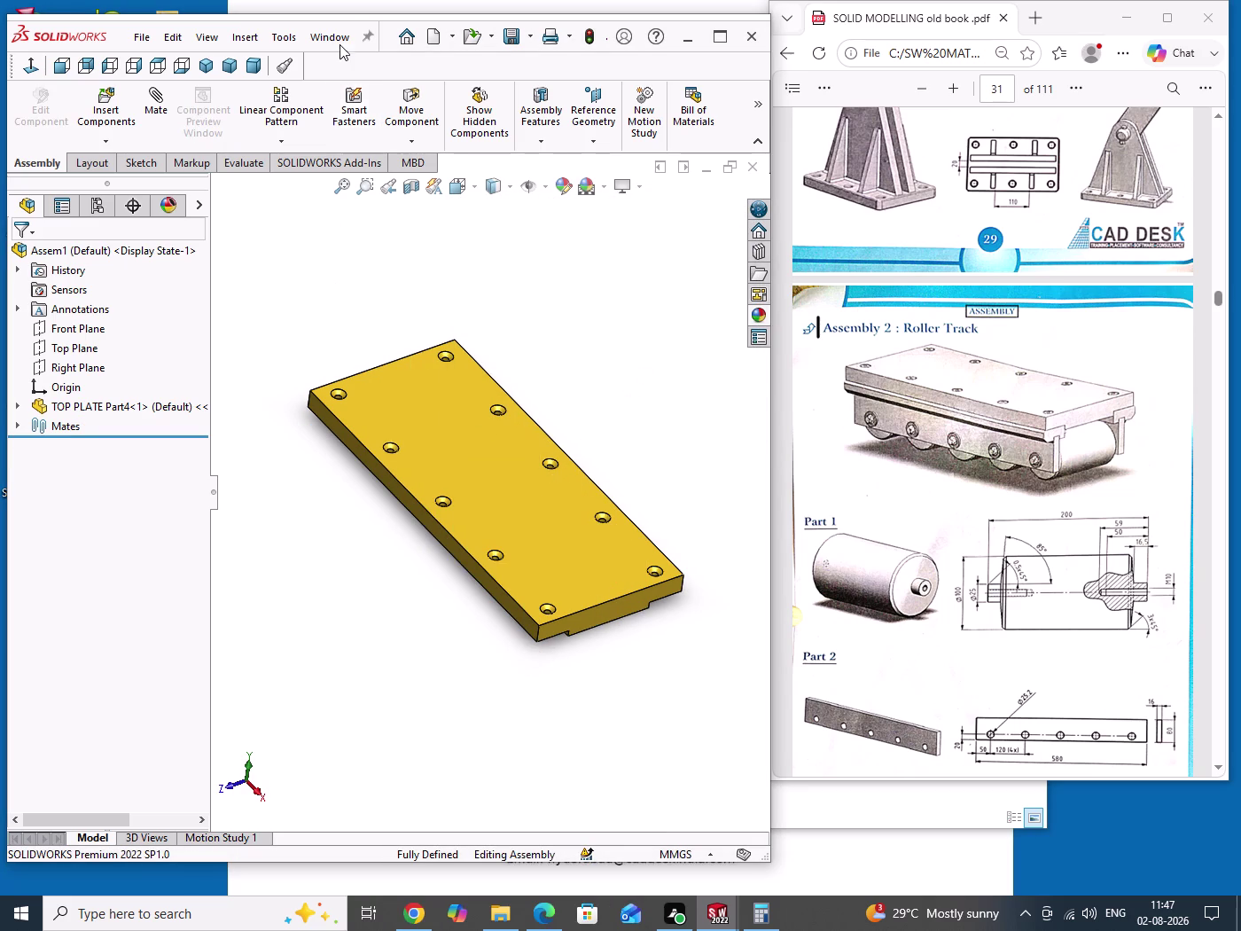
click(339, 43)
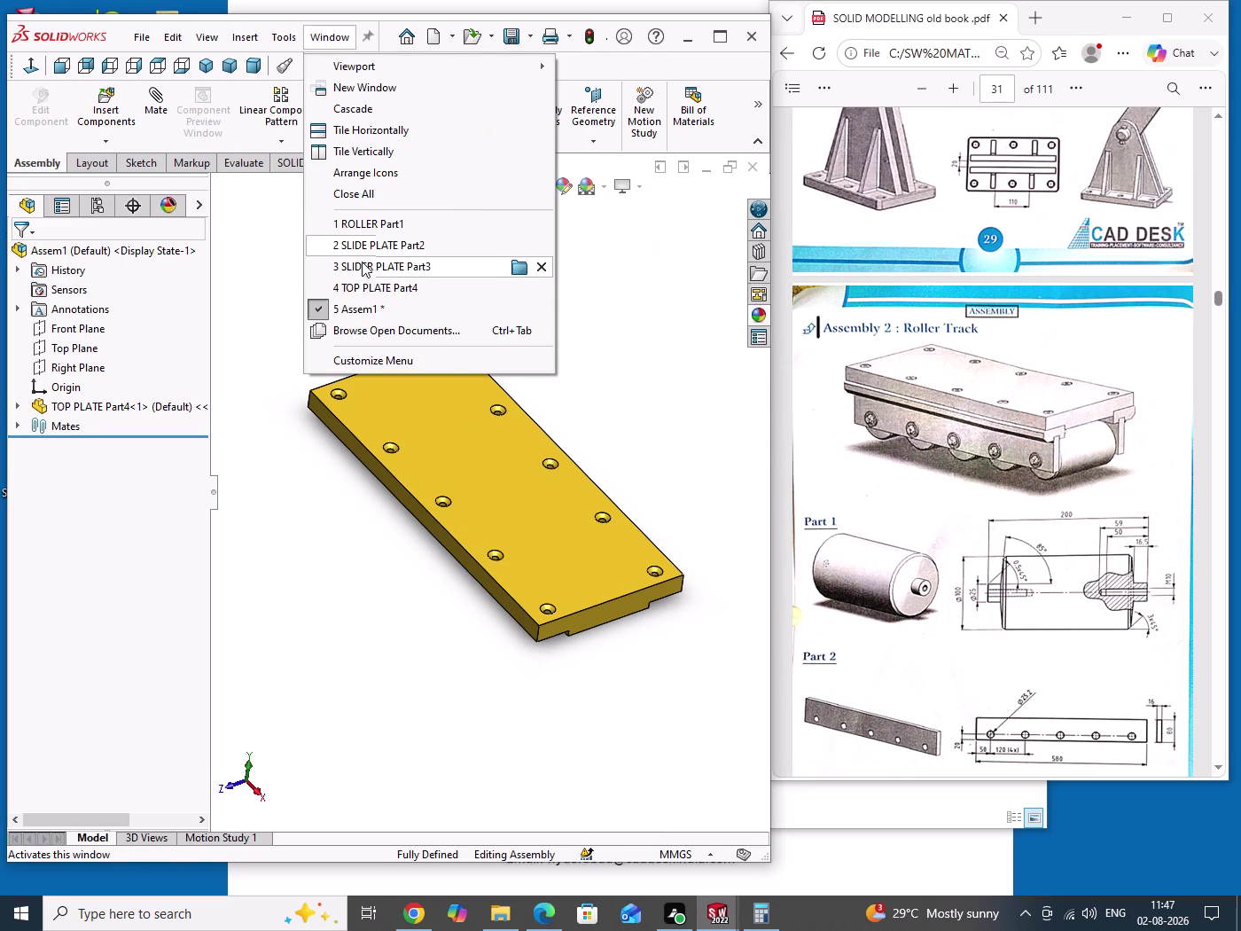
In SLIDER PLATE Part3, create a mate reference on the plate's top face and save.
click(361, 267)
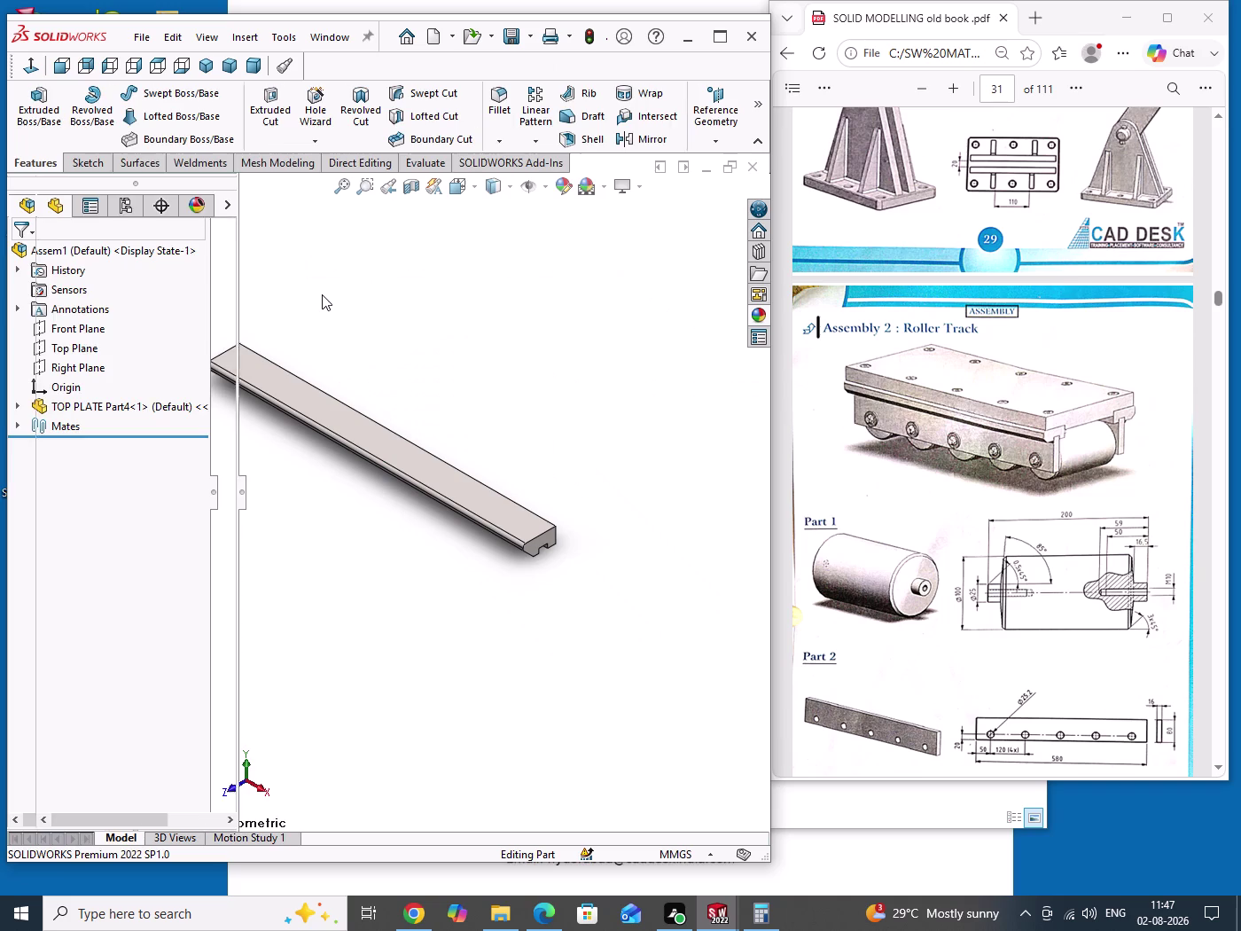
drag(322, 295, 467, 340)
scroll(up, 3)
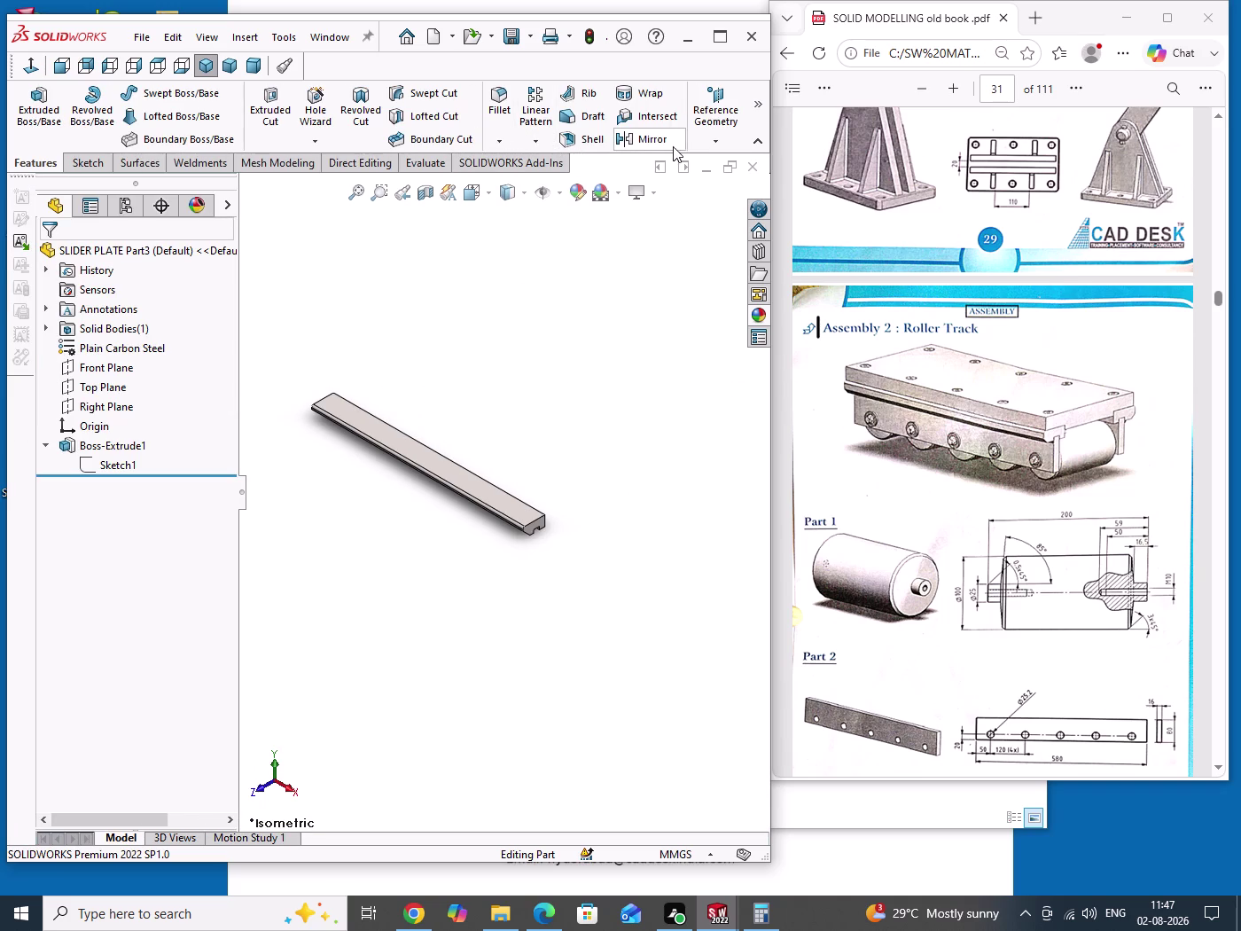
click(713, 141)
click(723, 293)
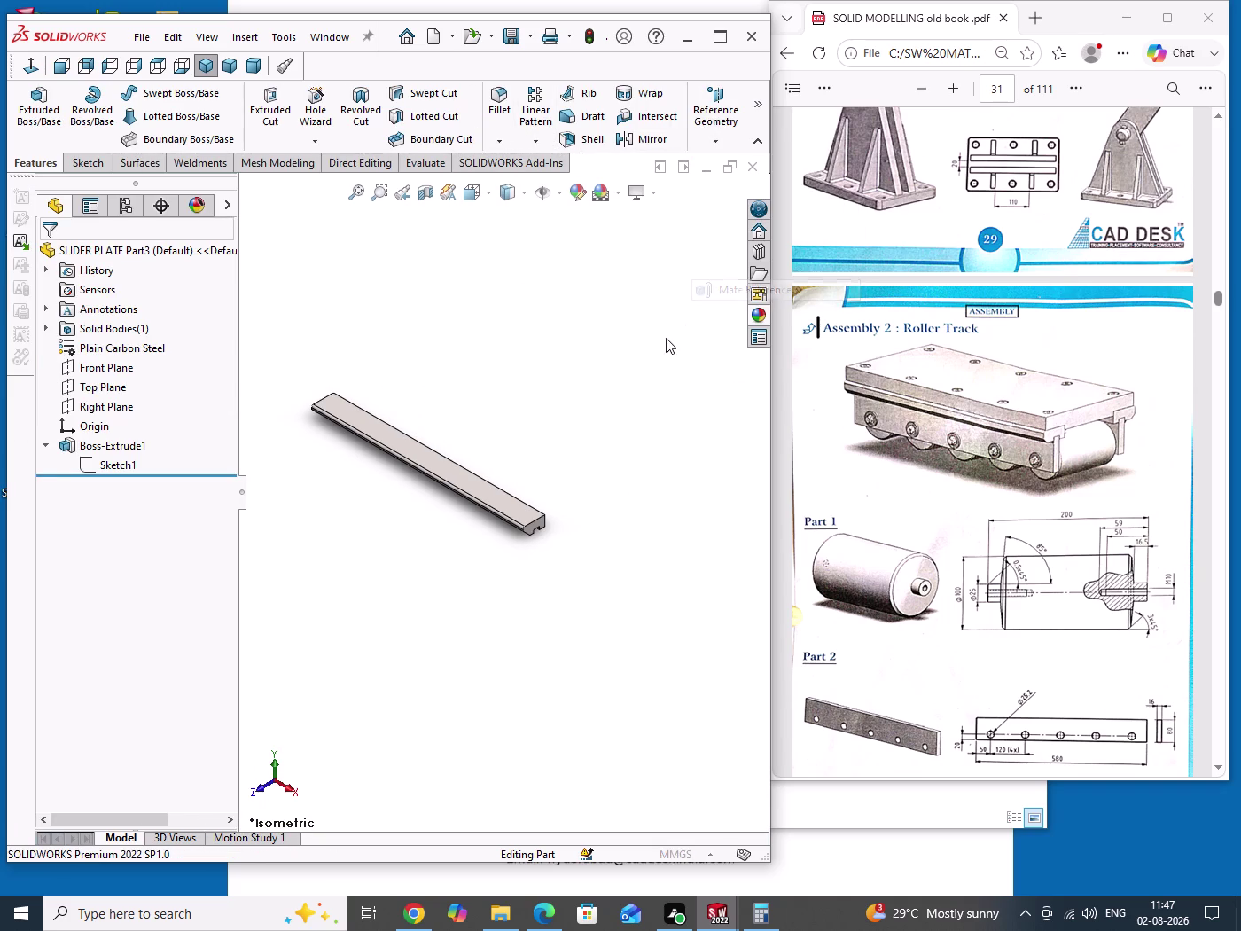
scroll(down, 3)
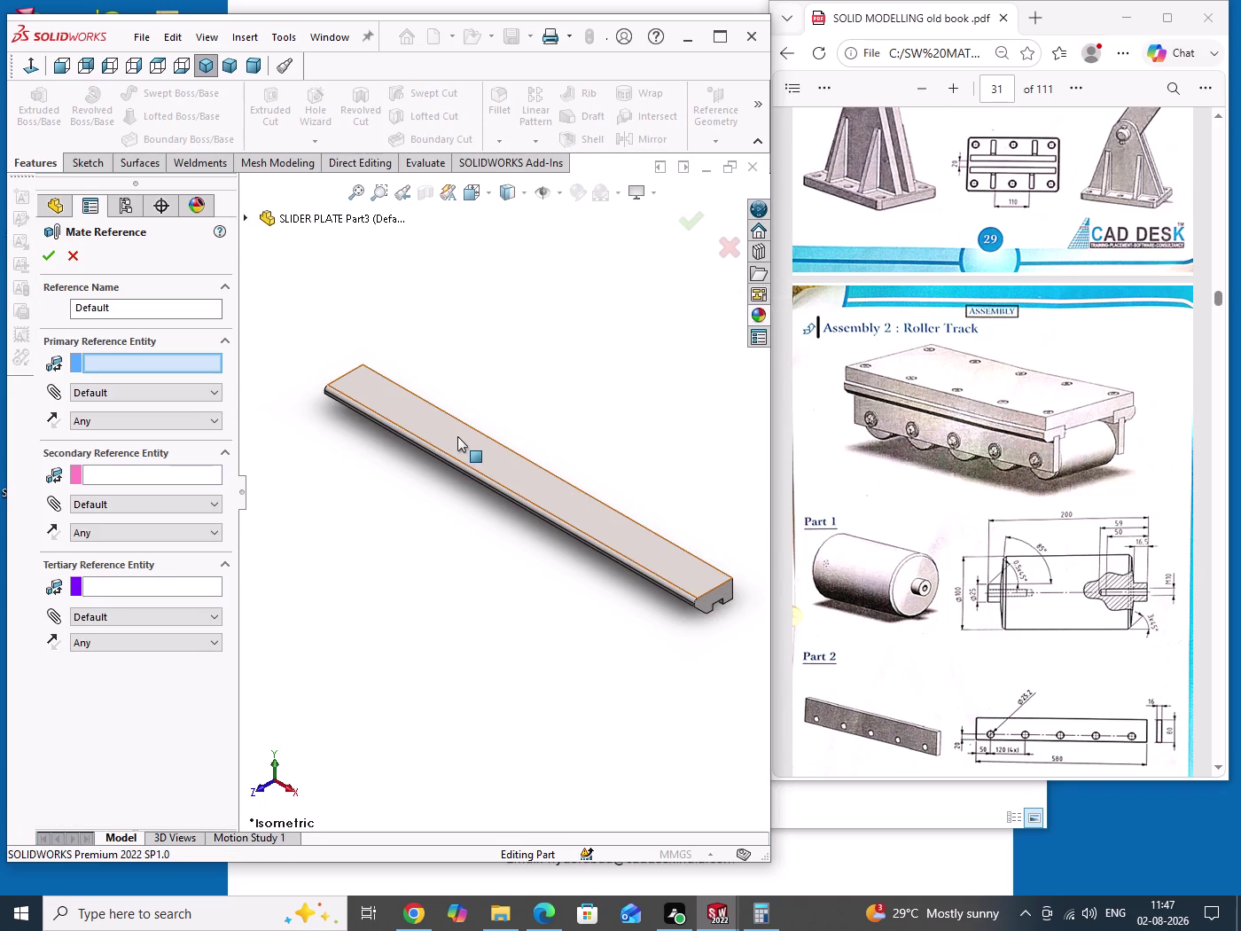
click(457, 437)
right_click(458, 437)
drag(503, 375, 506, 375)
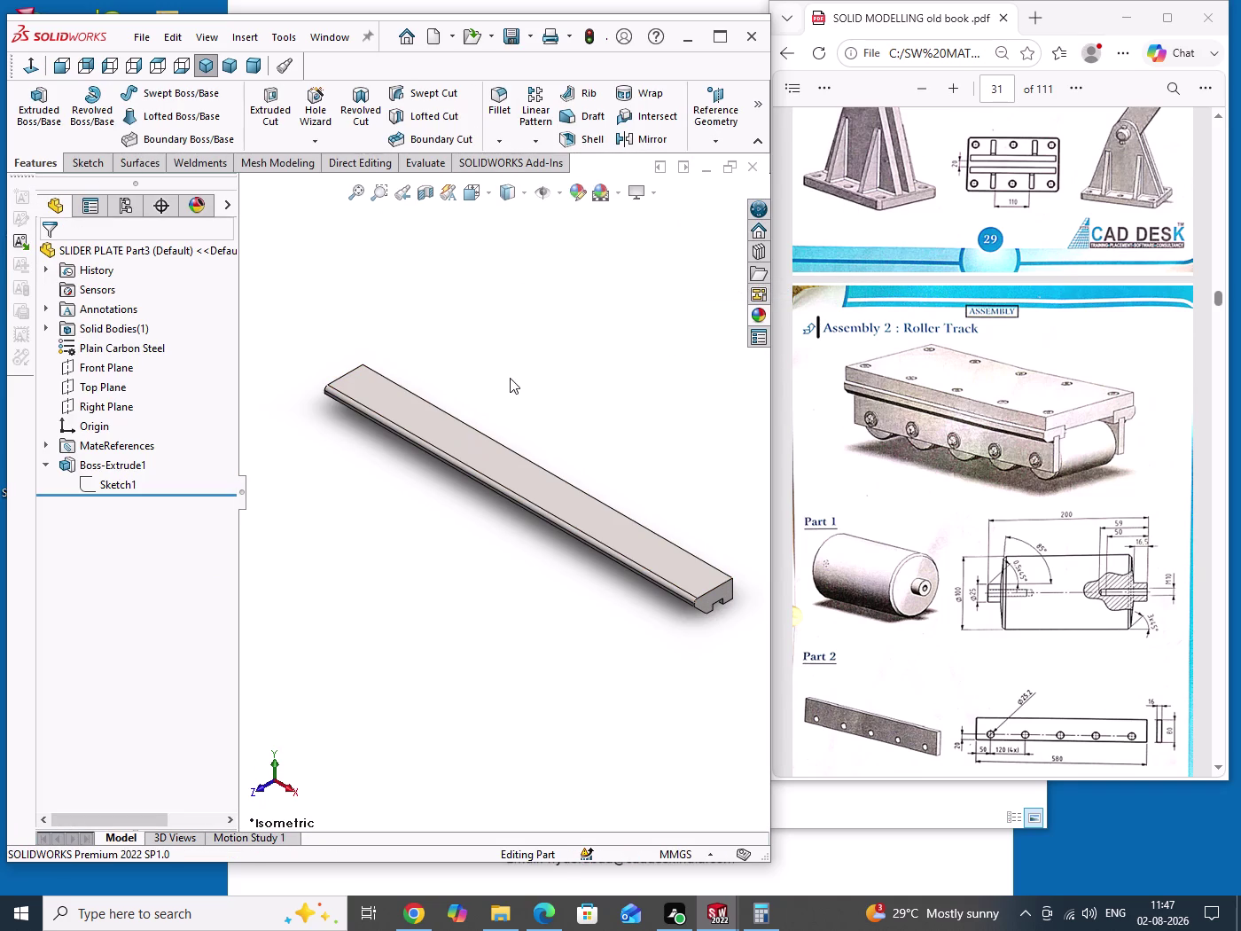
drag(506, 375, 553, 413)
key(ctrl+s)
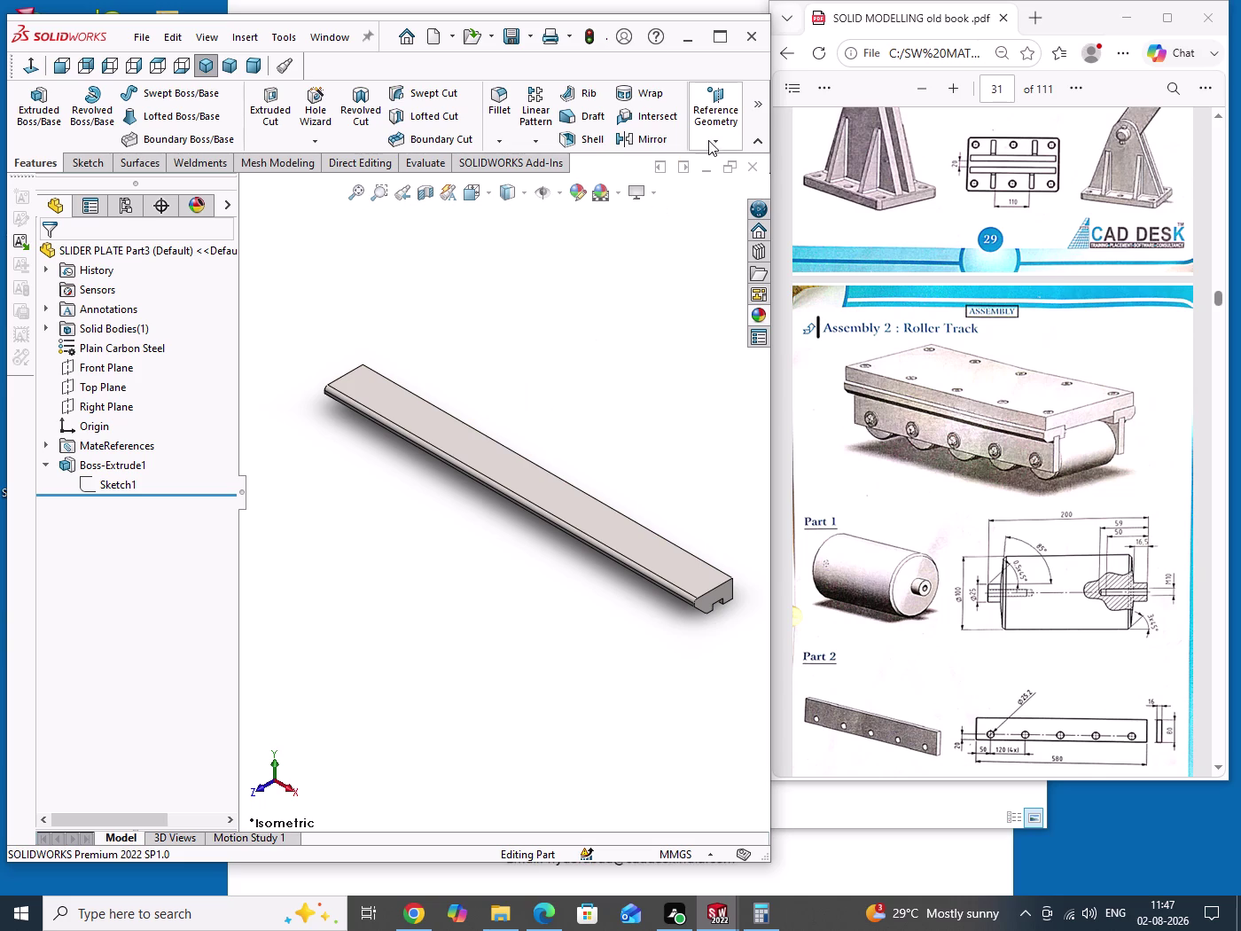
Edit the Default mate reference to add the plate's end face as secondary, then save.
right_click(104, 447)
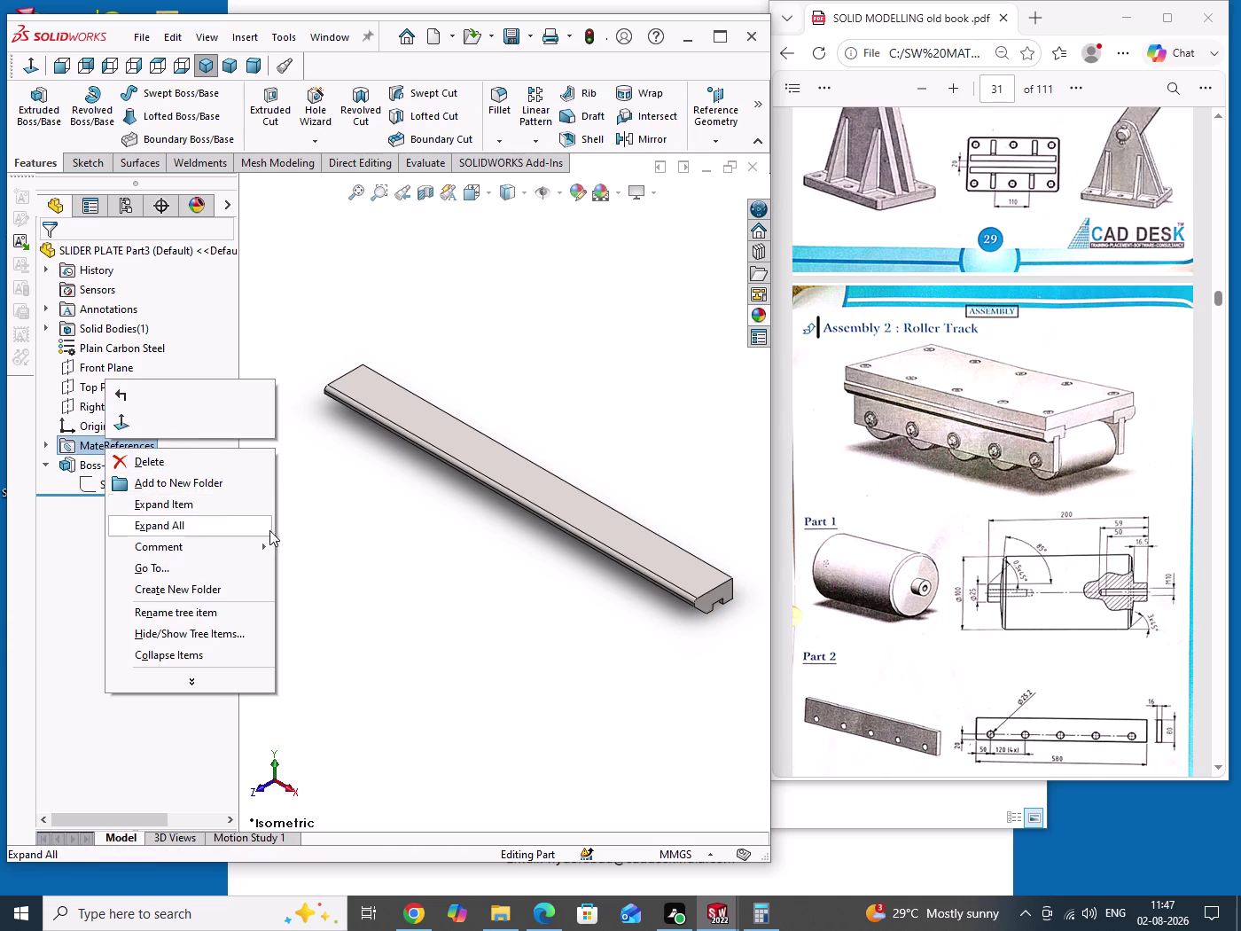
click(337, 554)
click(46, 447)
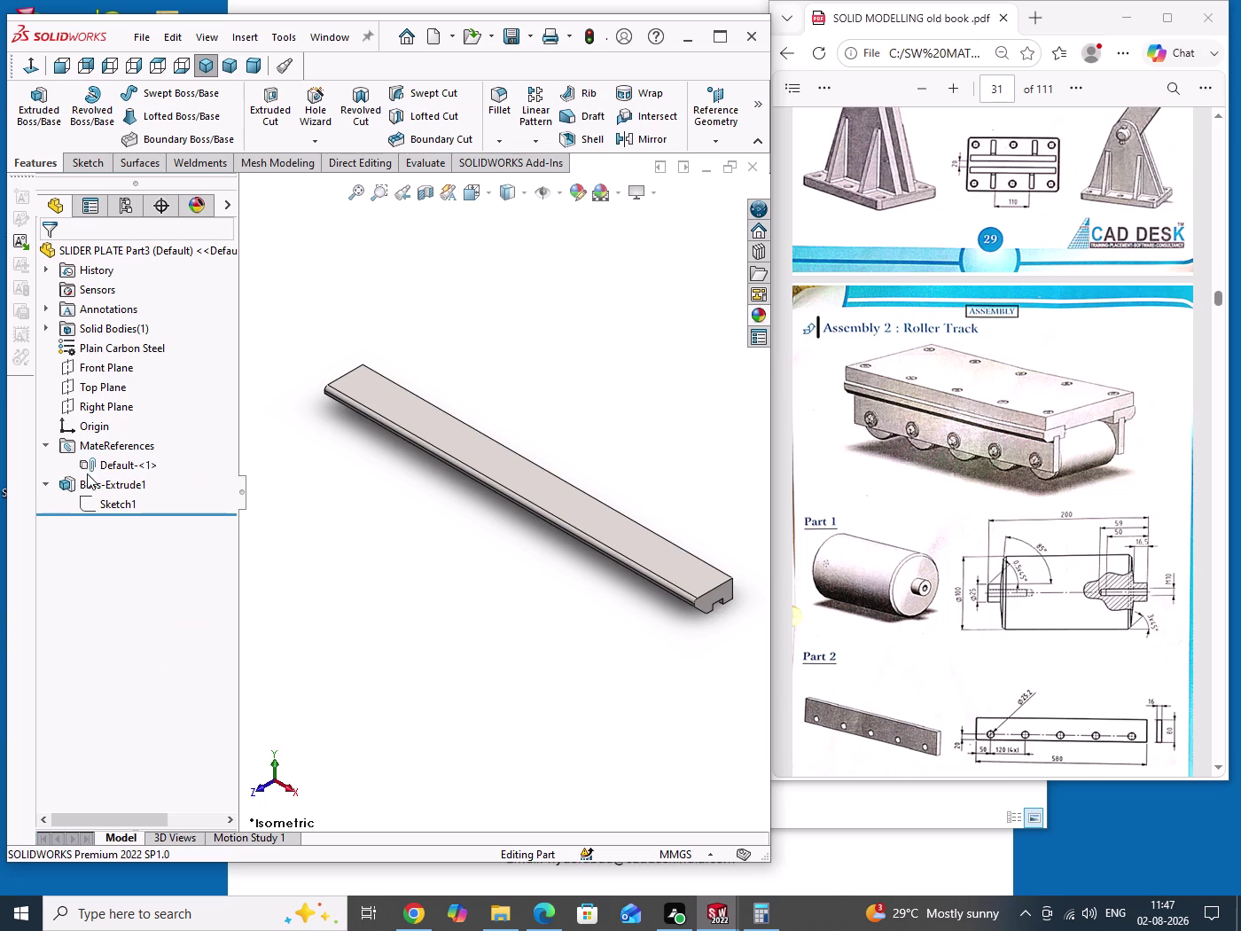
click(118, 471)
right_click(123, 467)
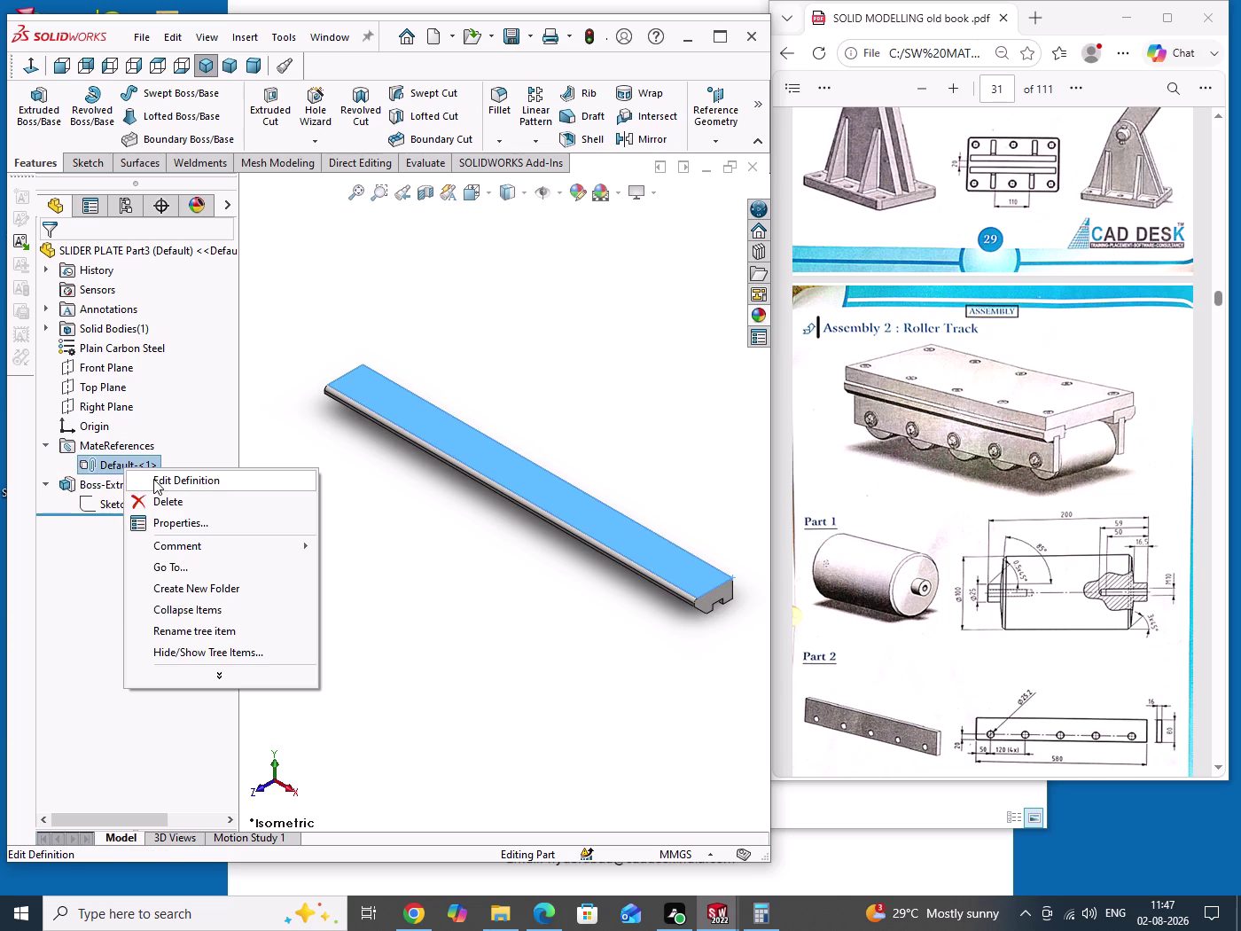
click(154, 479)
scroll(up, 3)
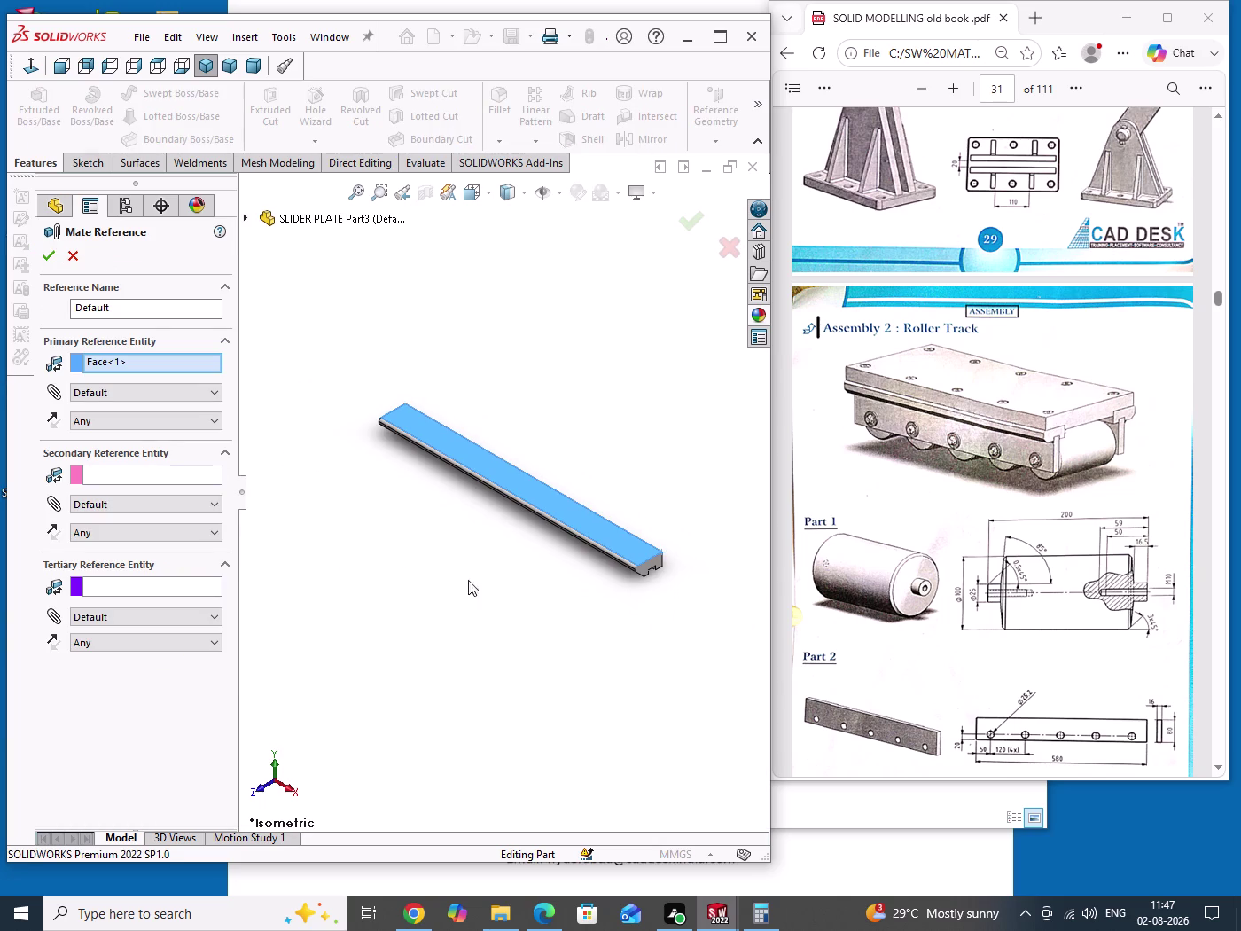
scroll(down, 3)
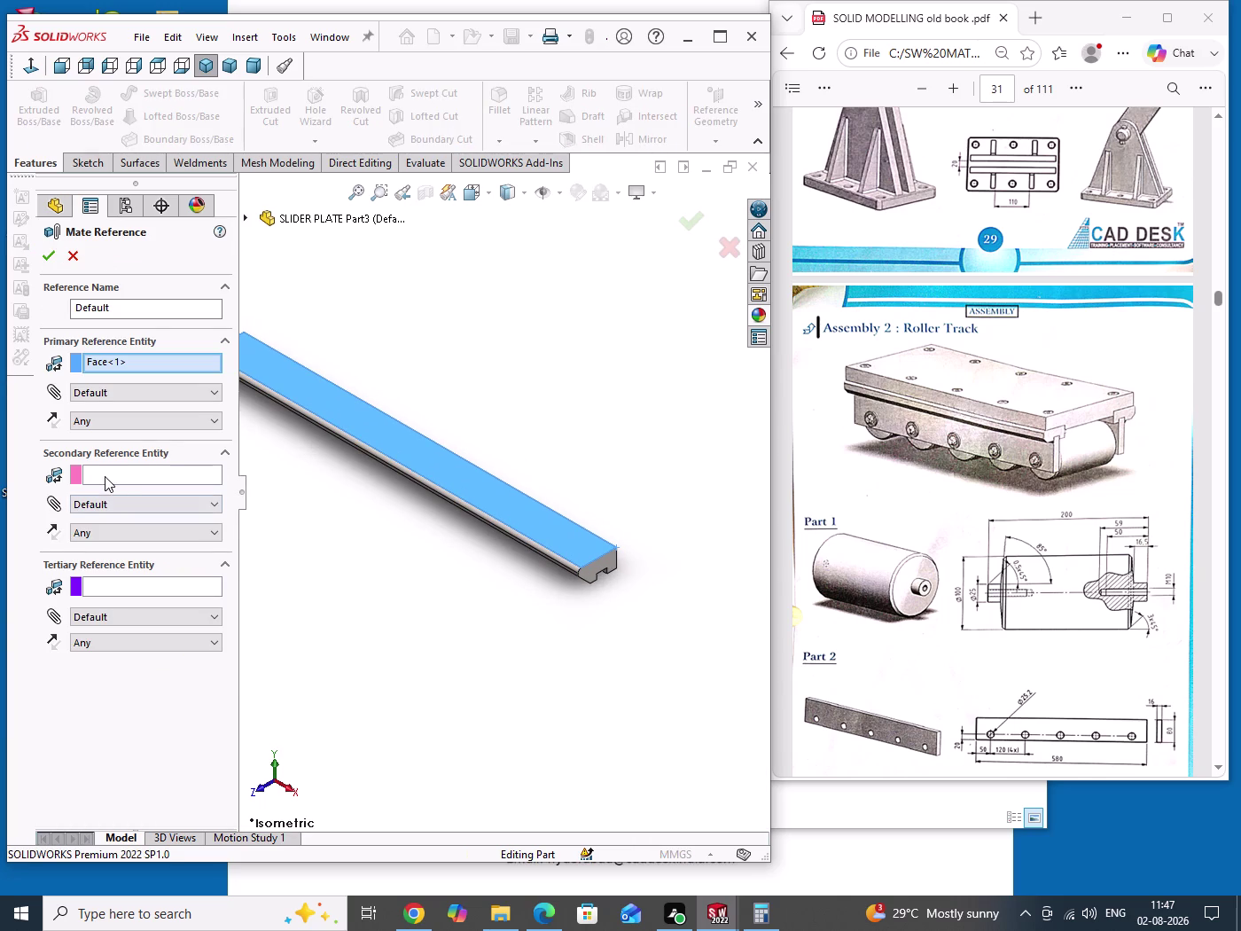
click(104, 476)
scroll(down, 3)
scroll(down, 3)
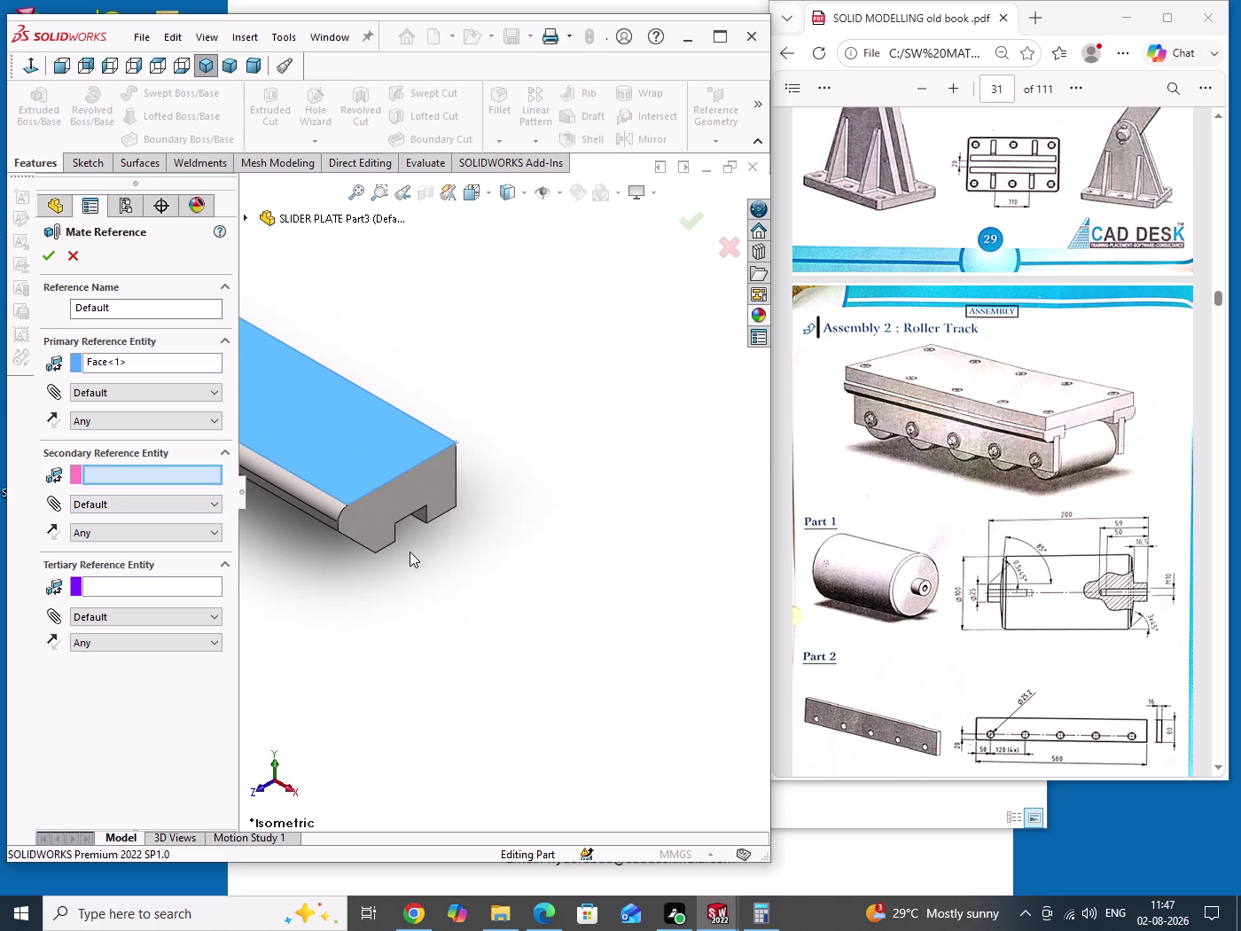
click(440, 492)
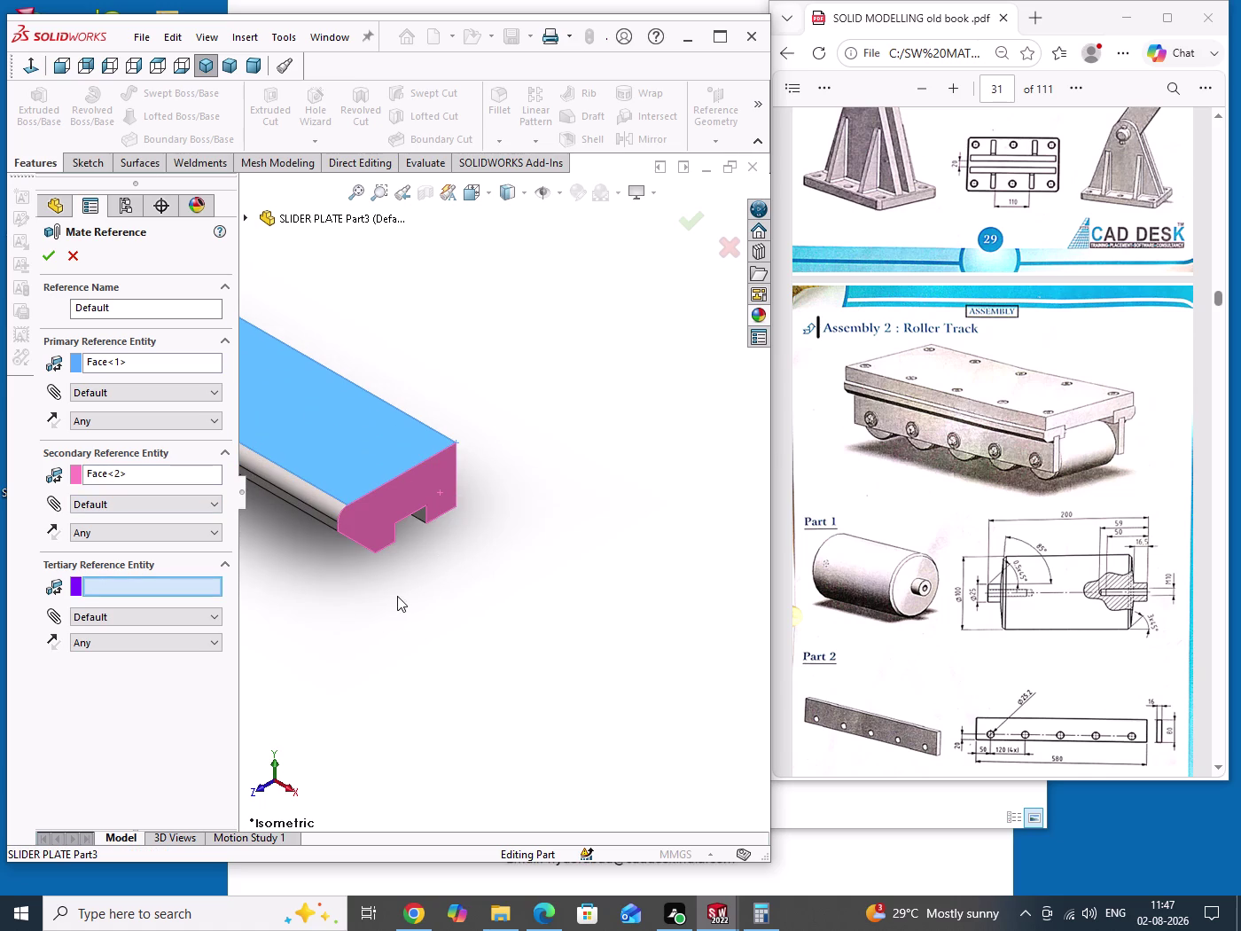
scroll(down, 3)
scroll(down, 3)
click(495, 366)
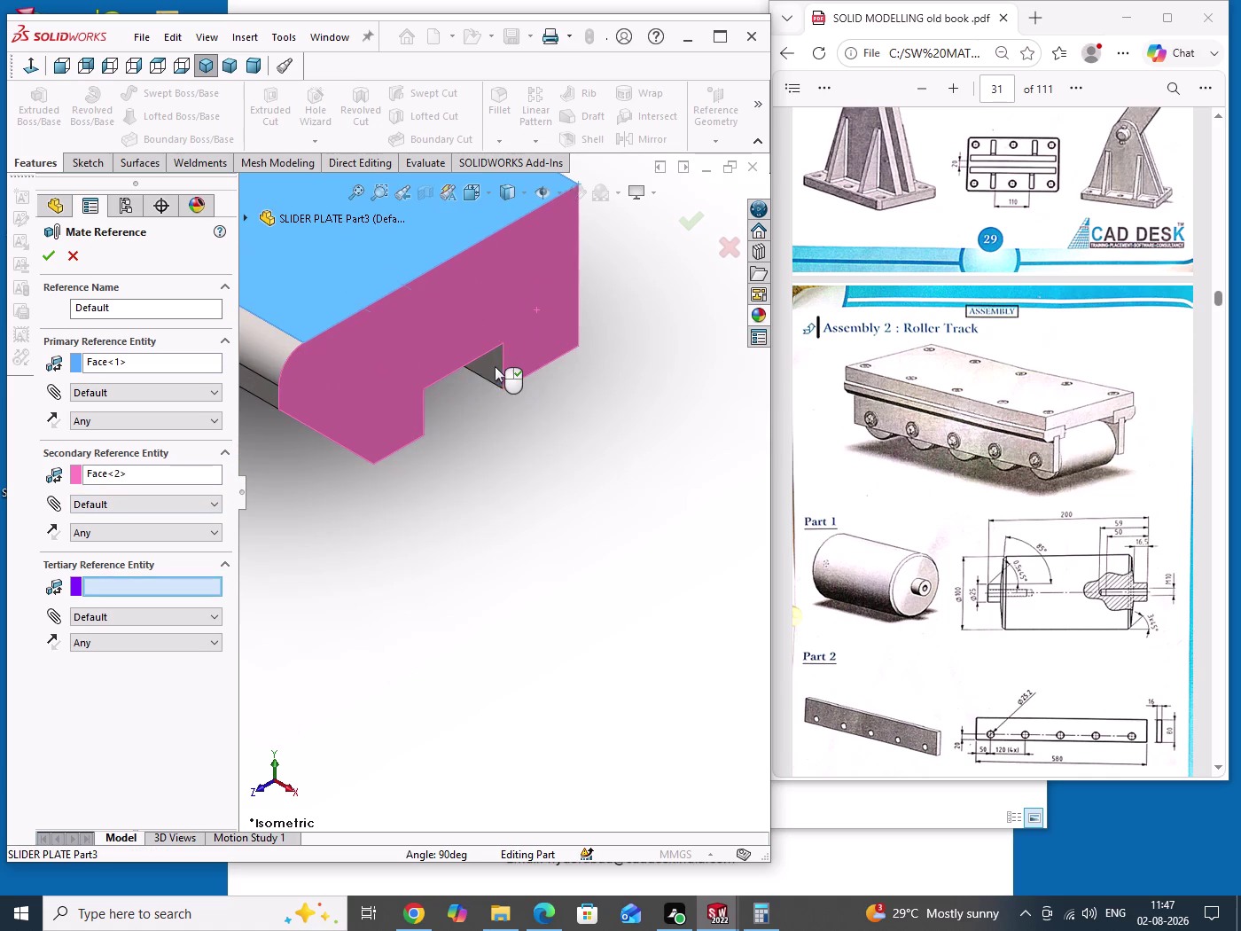
right_click(495, 367)
drag(503, 515, 515, 574)
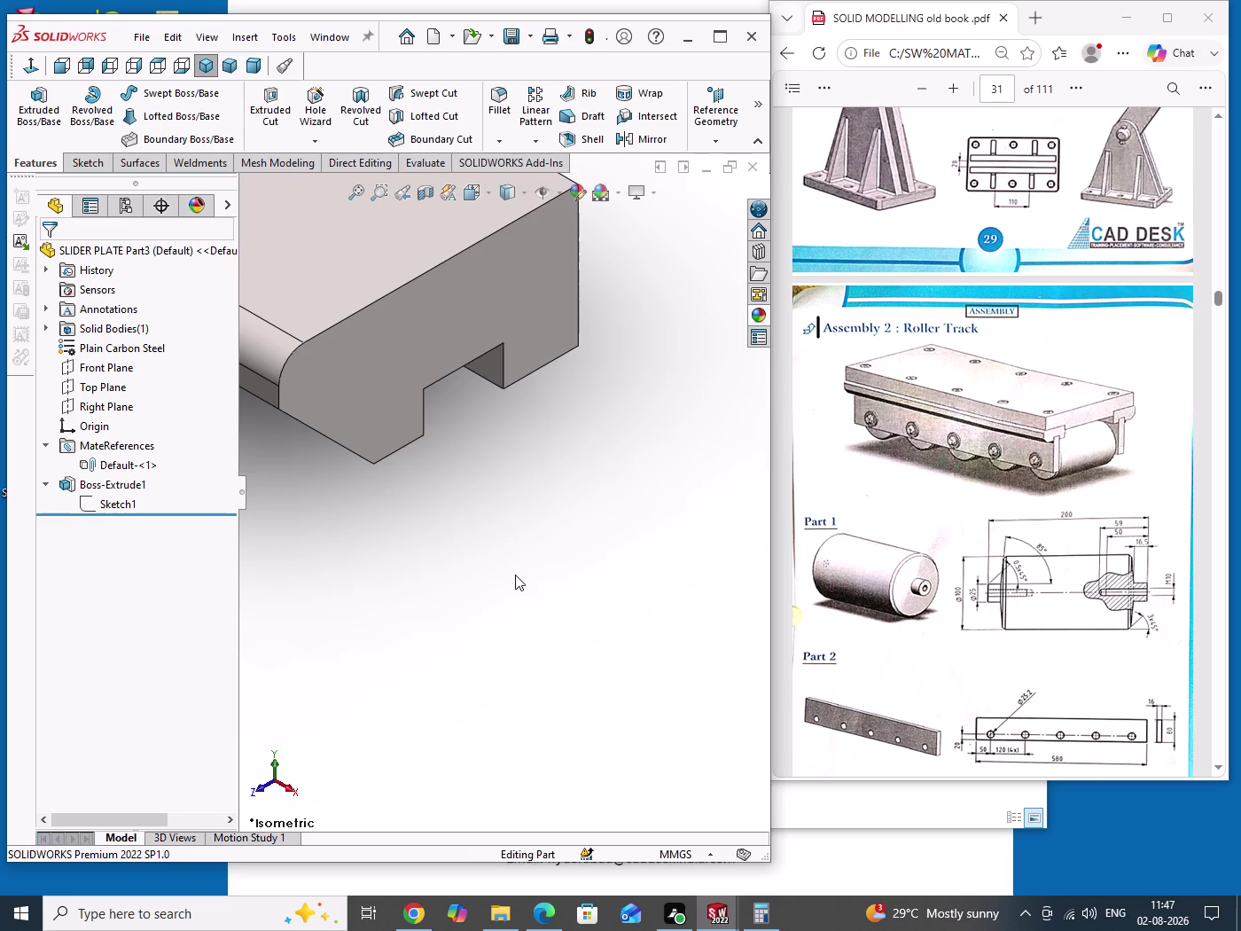
key(ctrl+s)
Collapse Boss-Extrude1 and switch to the SLIDE PLATE Part2 document.
click(47, 445)
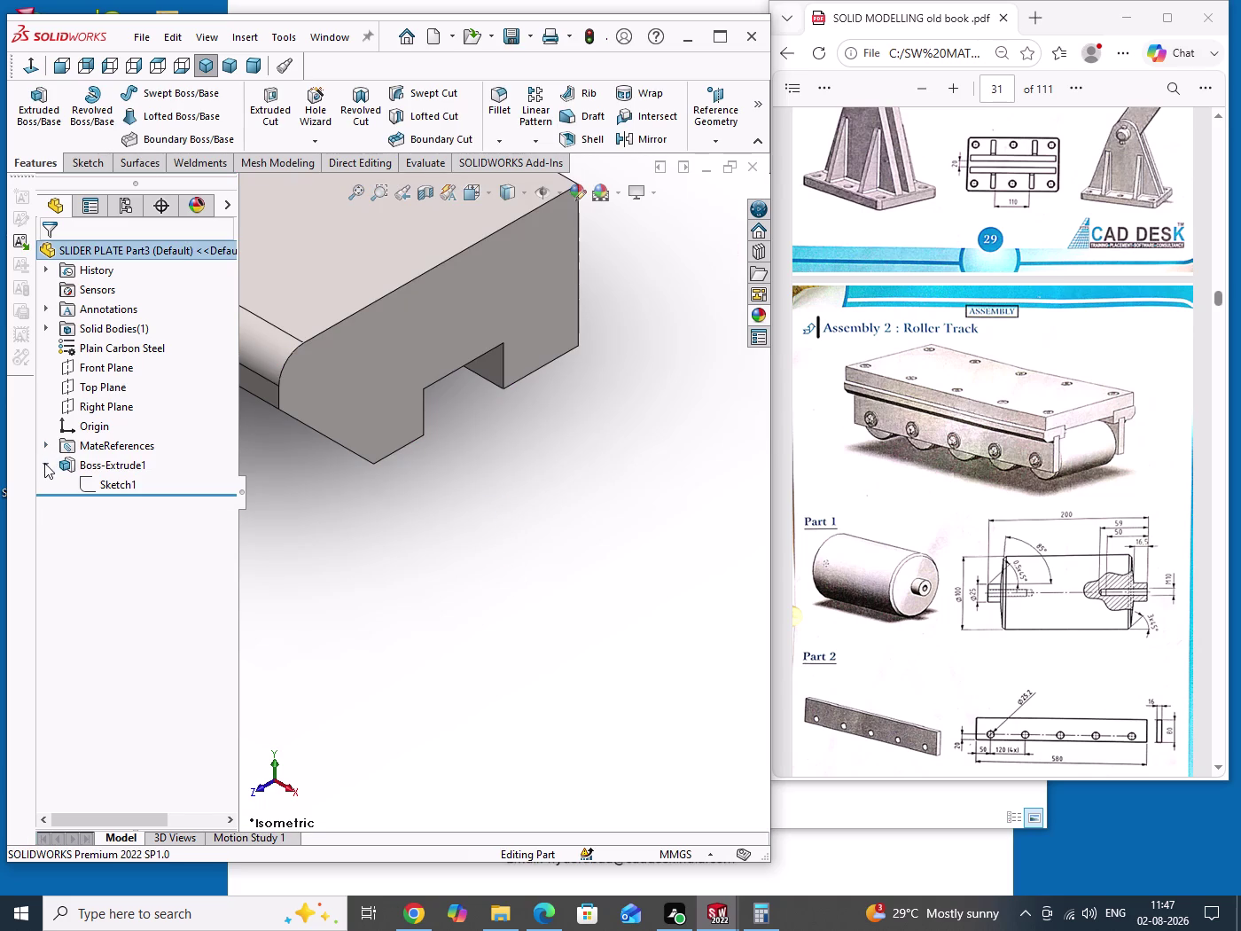
click(44, 463)
click(441, 555)
scroll(up, 3)
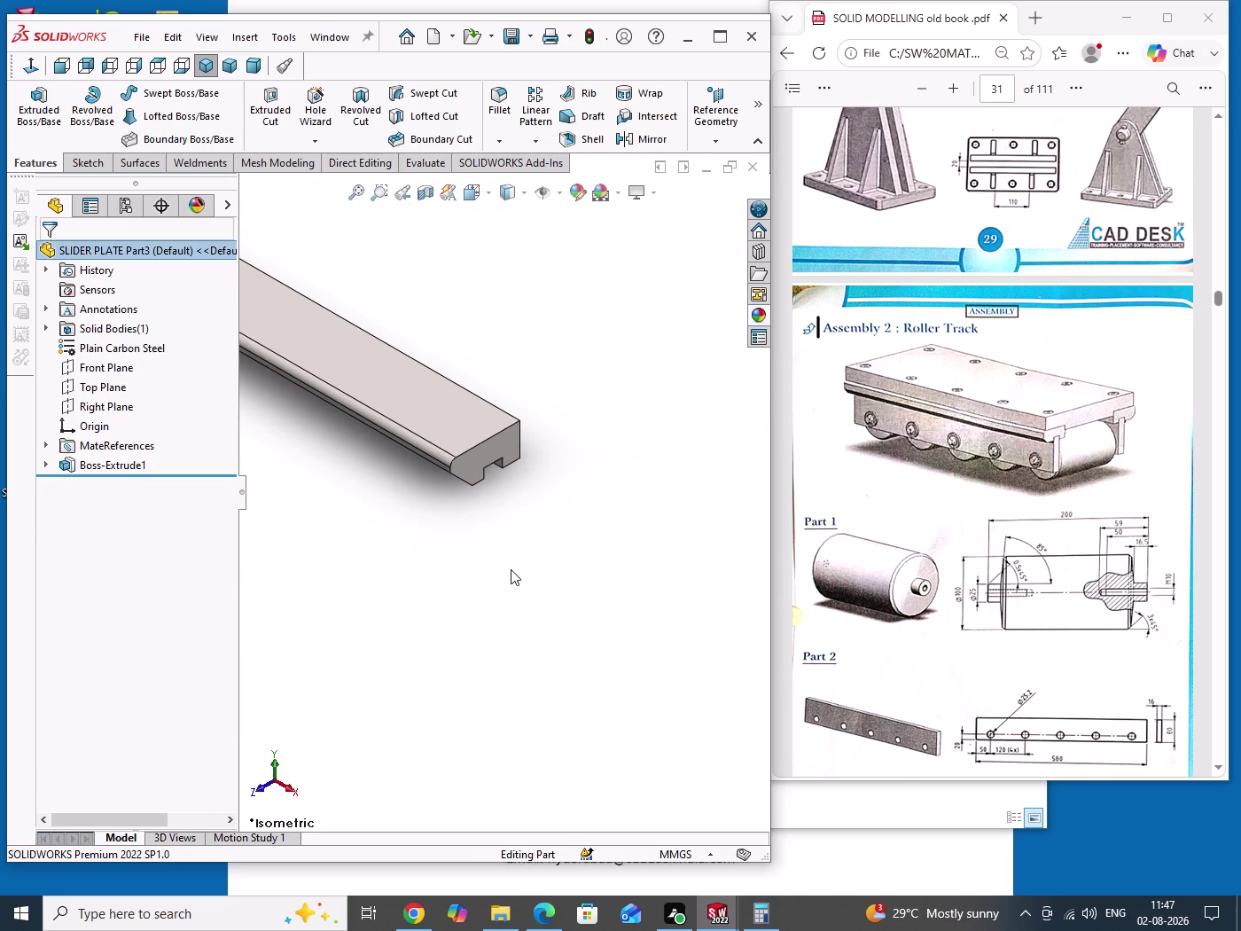
scroll(up, 3)
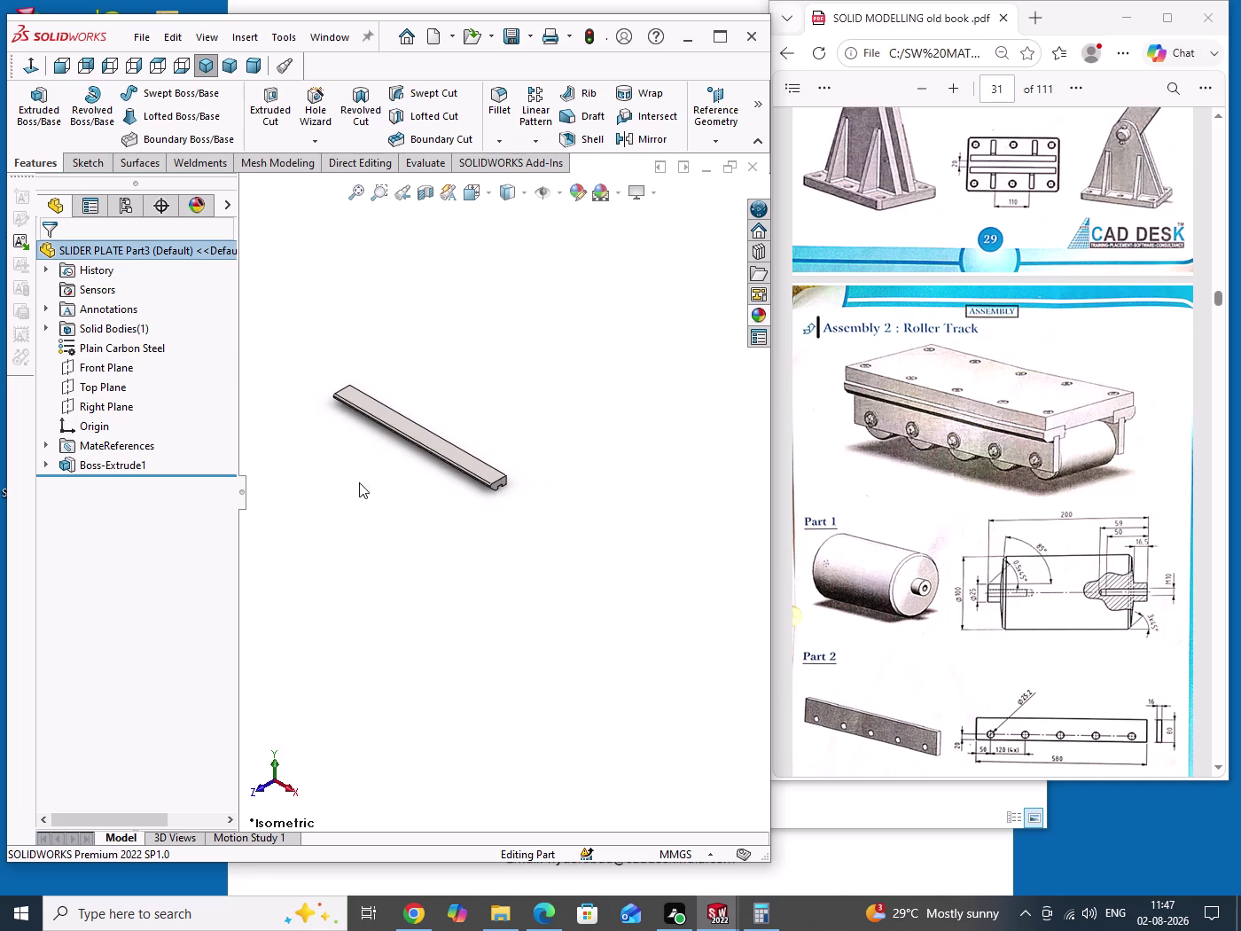
scroll(down, 3)
click(310, 37)
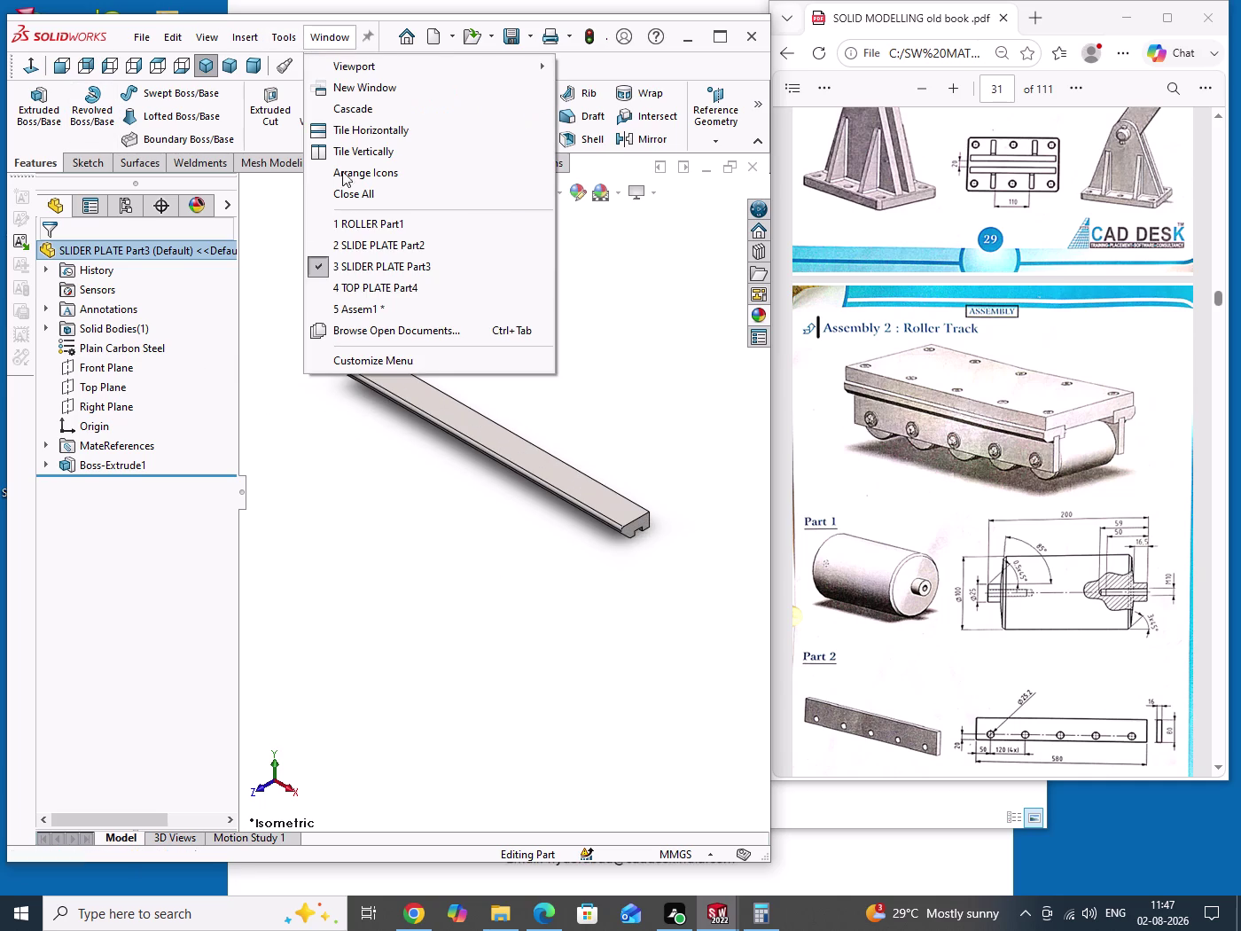
click(359, 250)
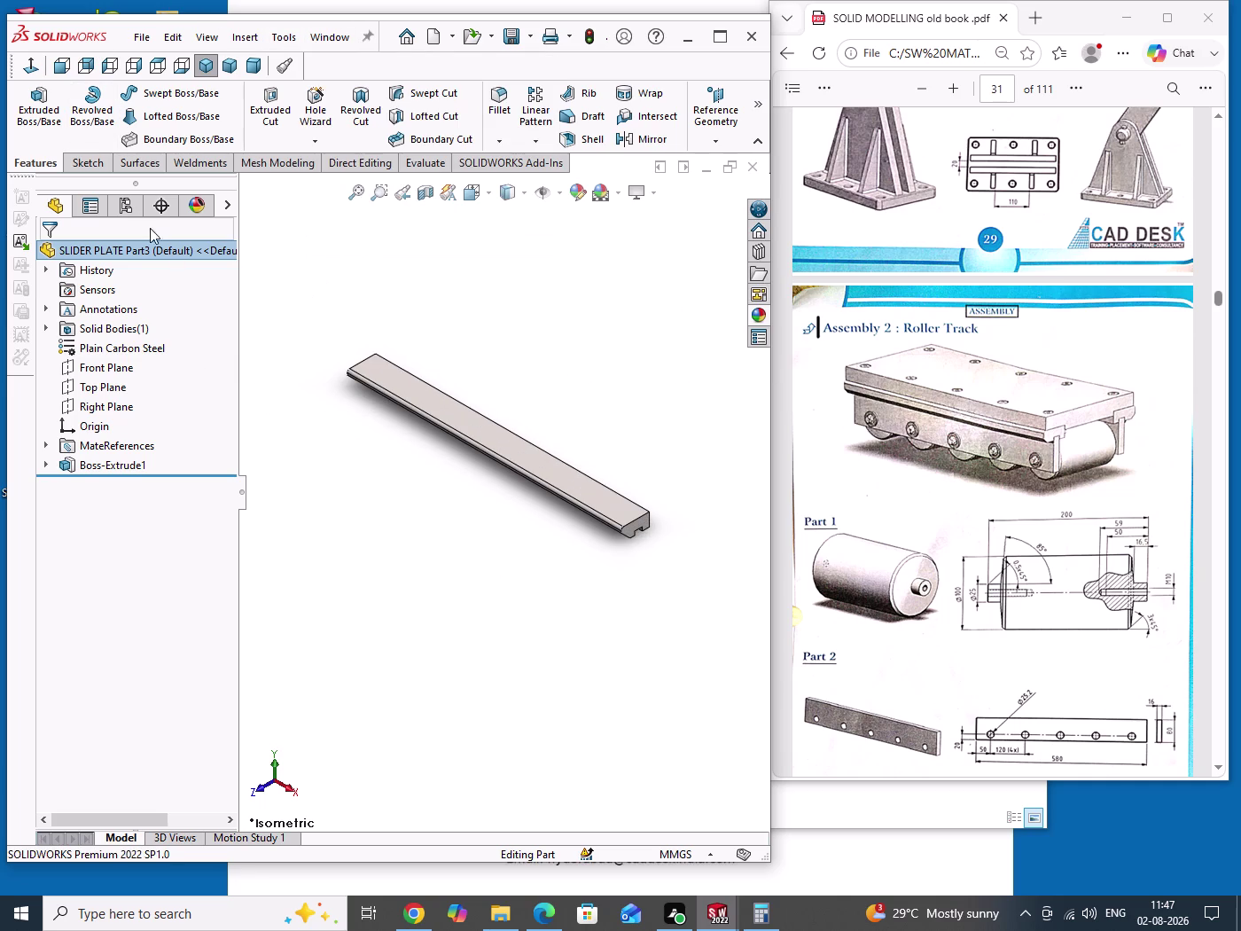
Start a slide plate mate reference using its broad side face and narrow edge face.
drag(558, 355, 586, 451)
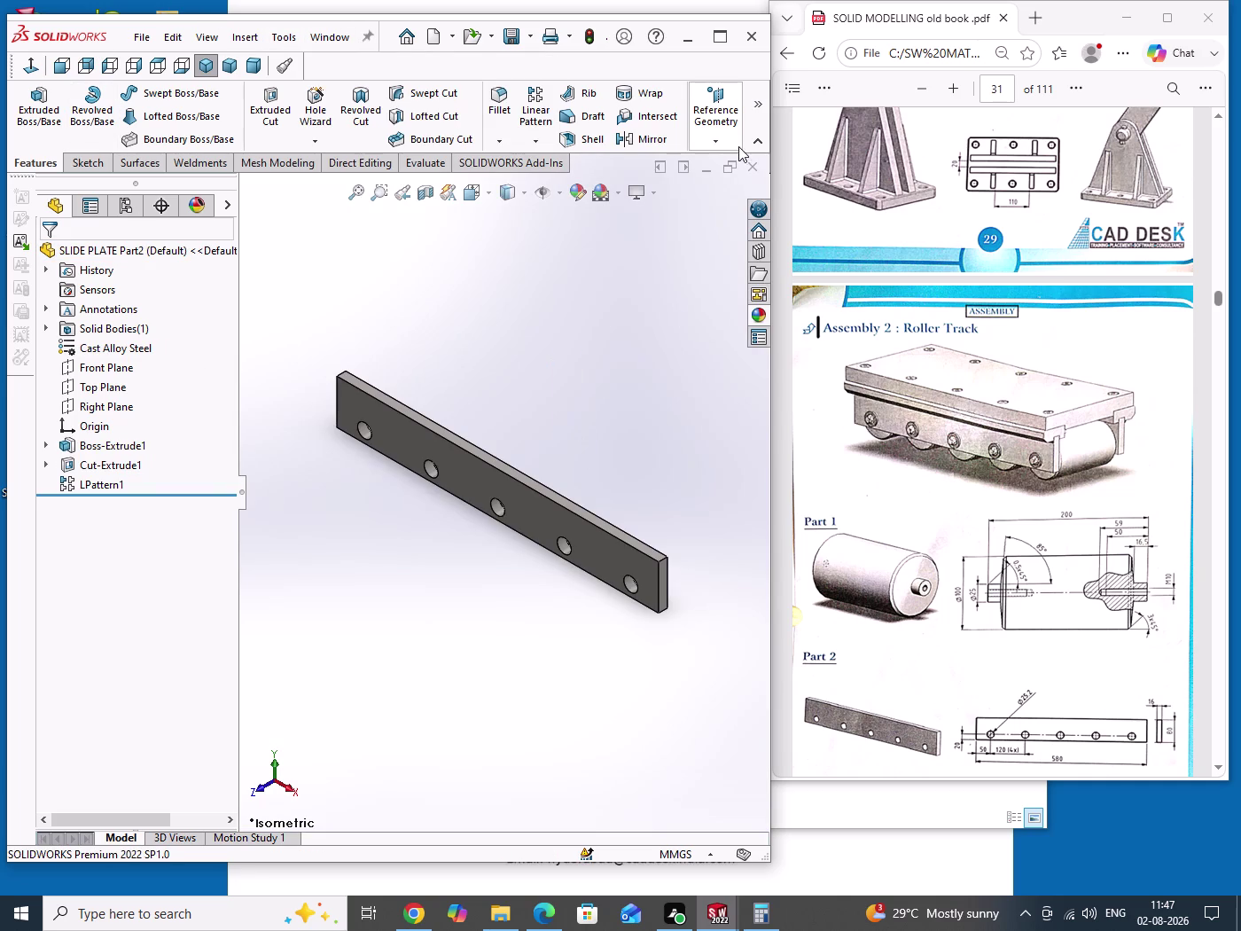
click(725, 140)
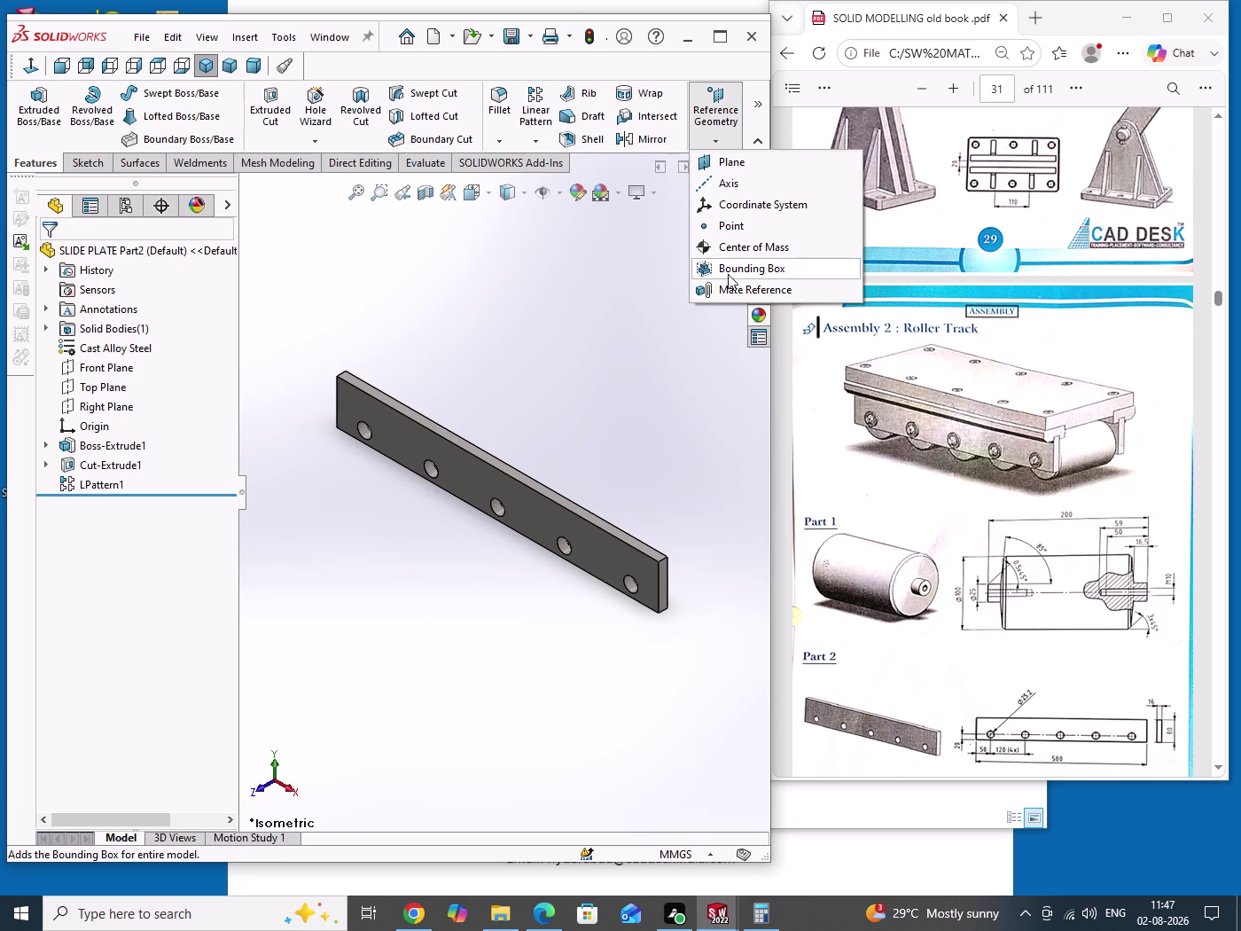
click(728, 286)
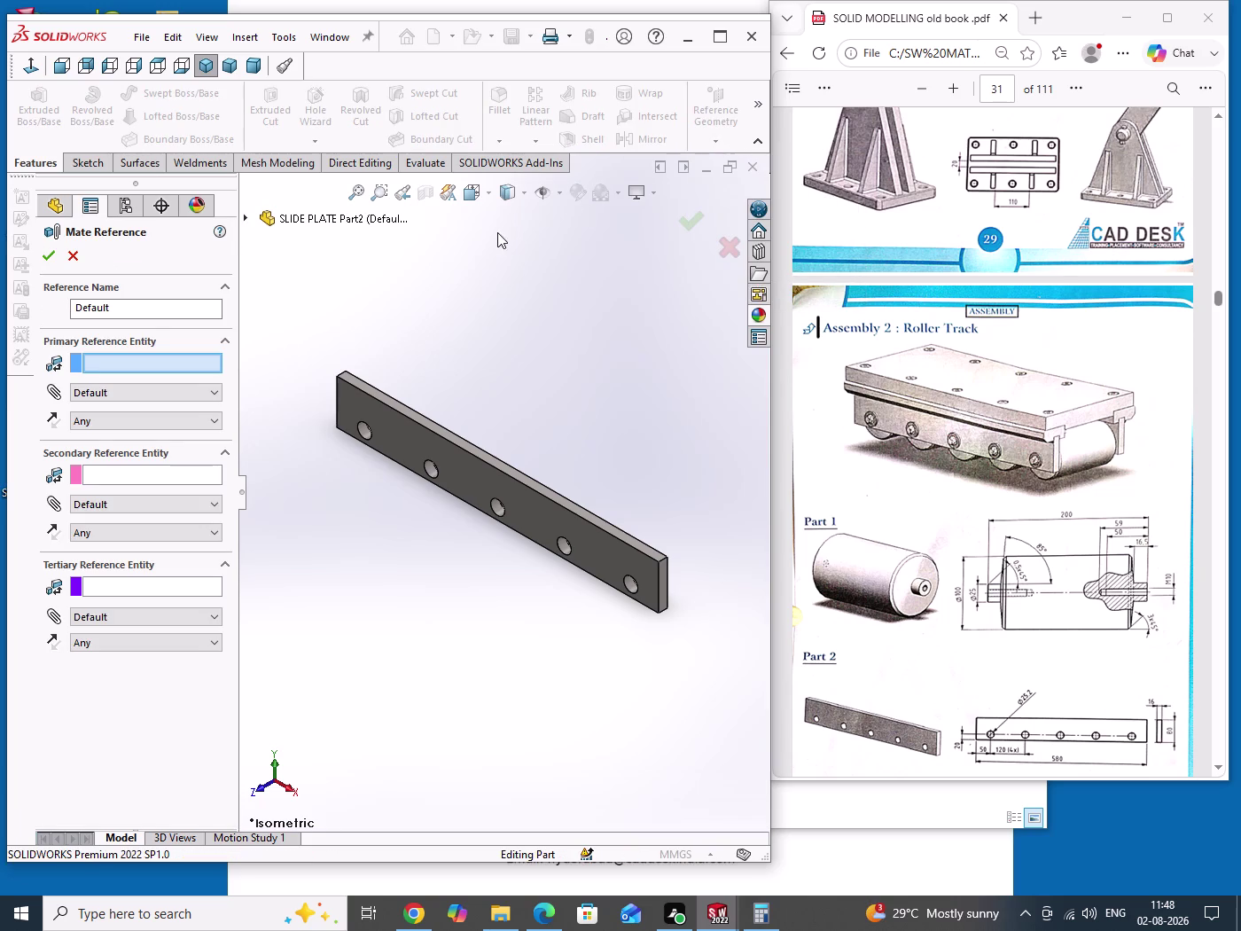
scroll(down, 3)
middle_drag(627, 576, 624, 573)
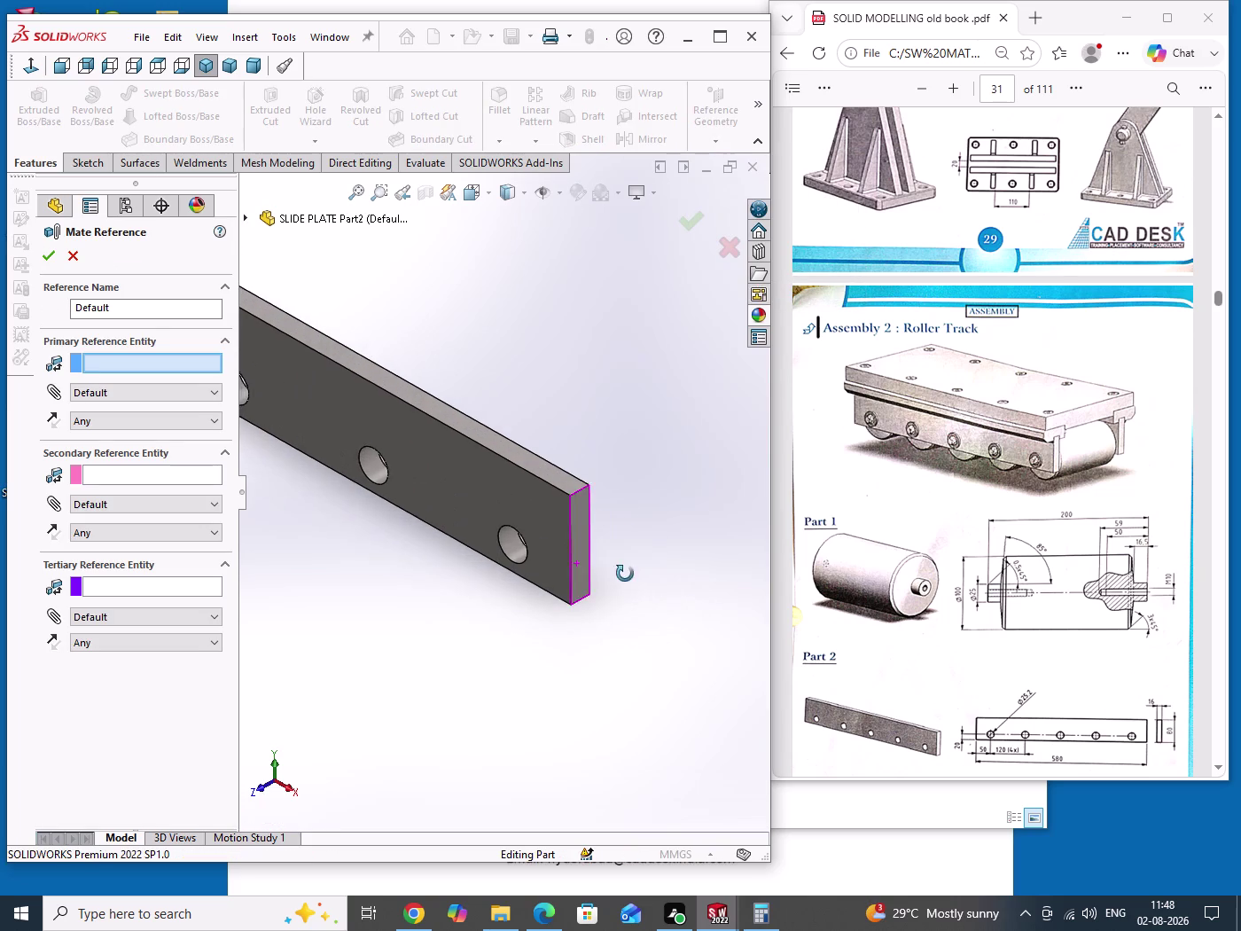
middle_drag(624, 574, 551, 603)
click(563, 479)
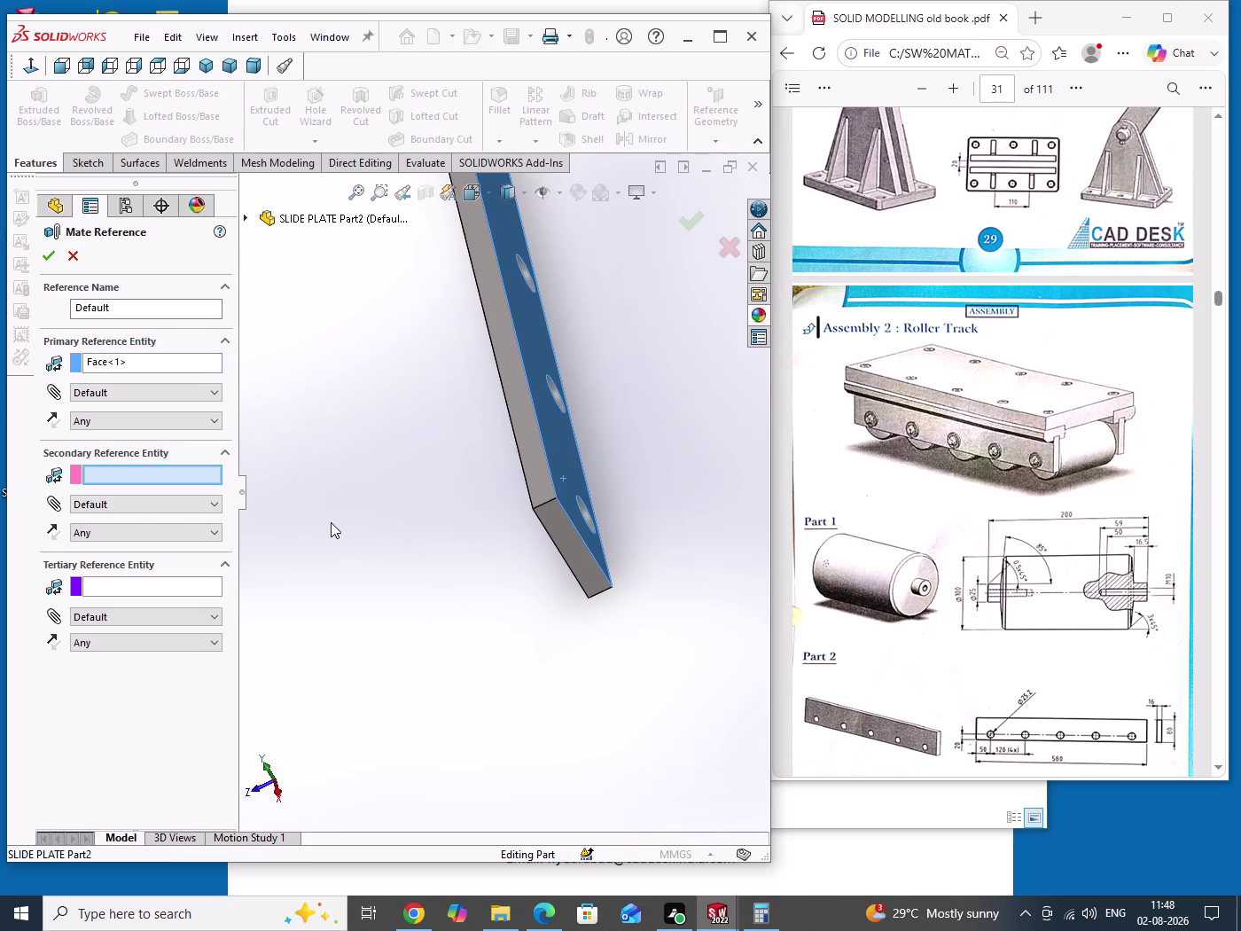
click(544, 478)
Orbit around the slide plate's end, confirm the mate reference and save.
middle_drag(516, 586, 516, 585)
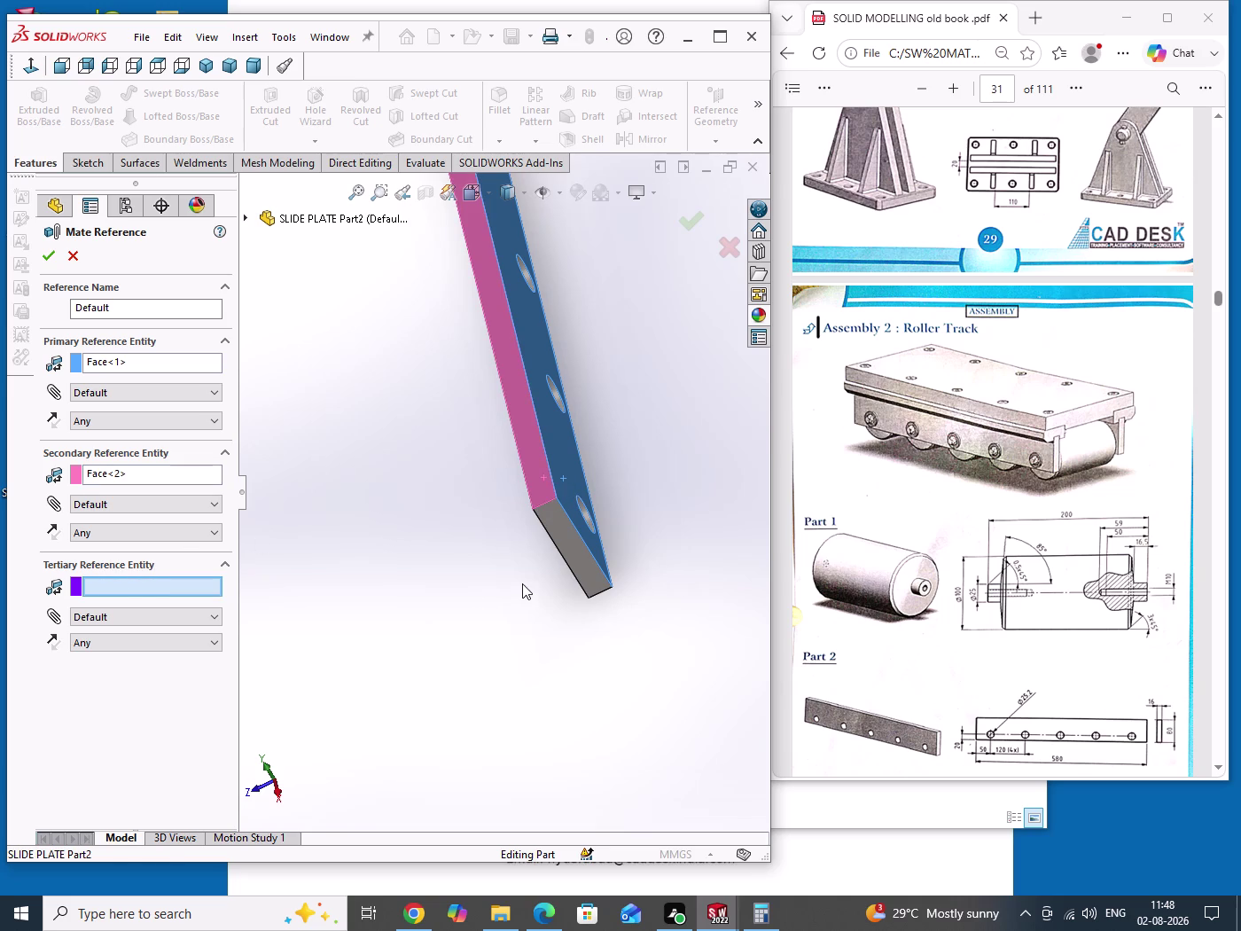
middle_drag(516, 585, 577, 550)
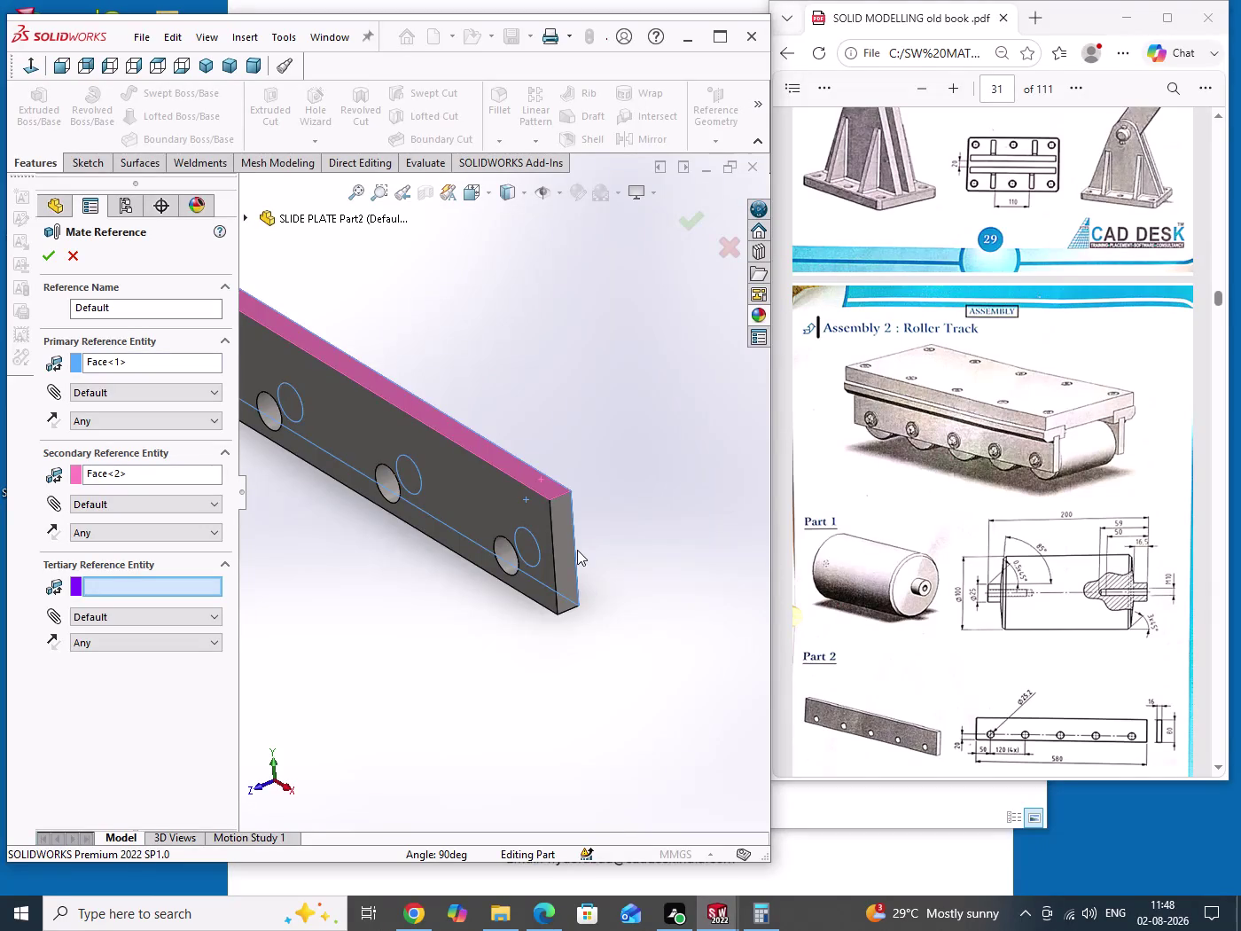
middle_drag(578, 550, 493, 577)
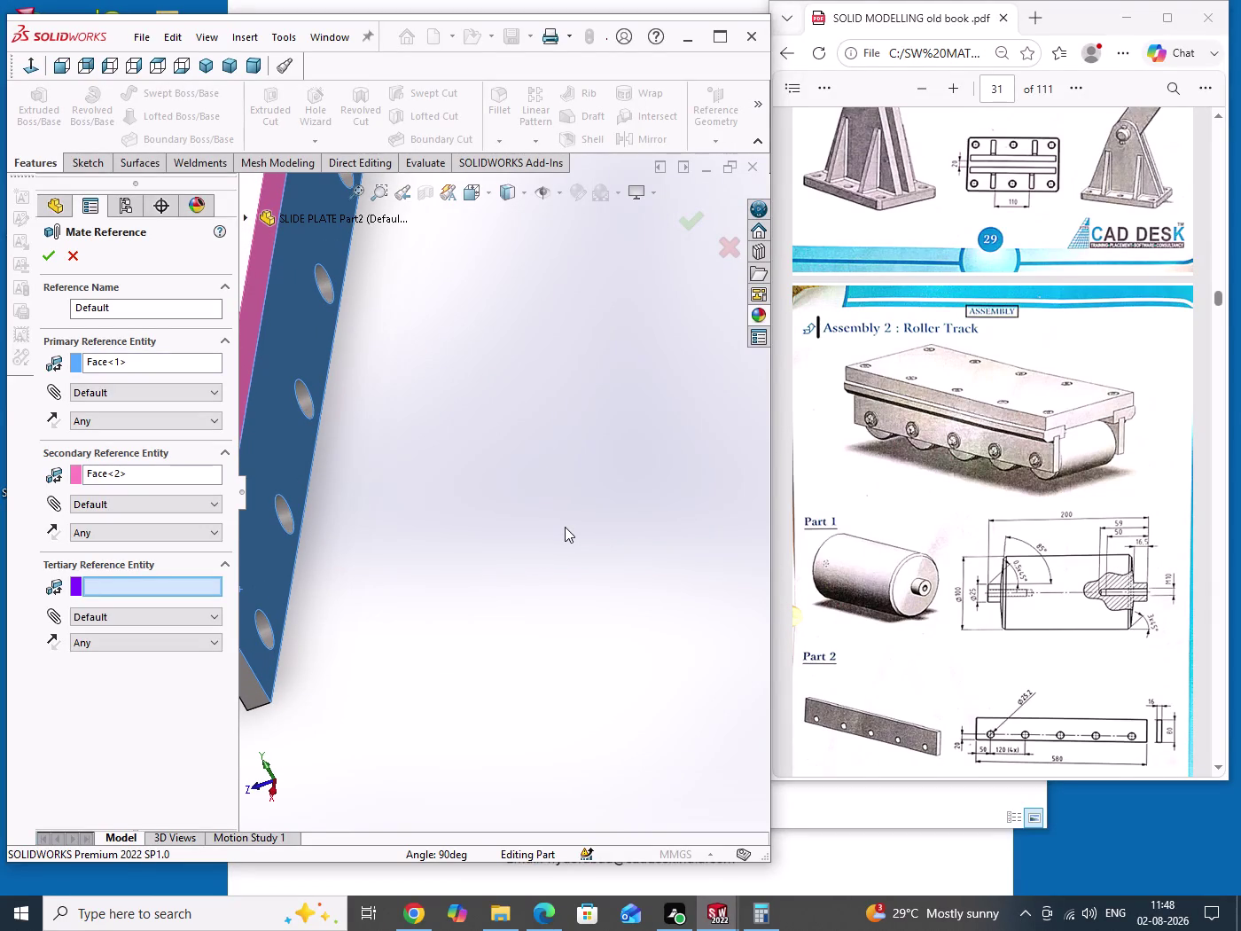
scroll(up, 3)
scroll(up, 3)
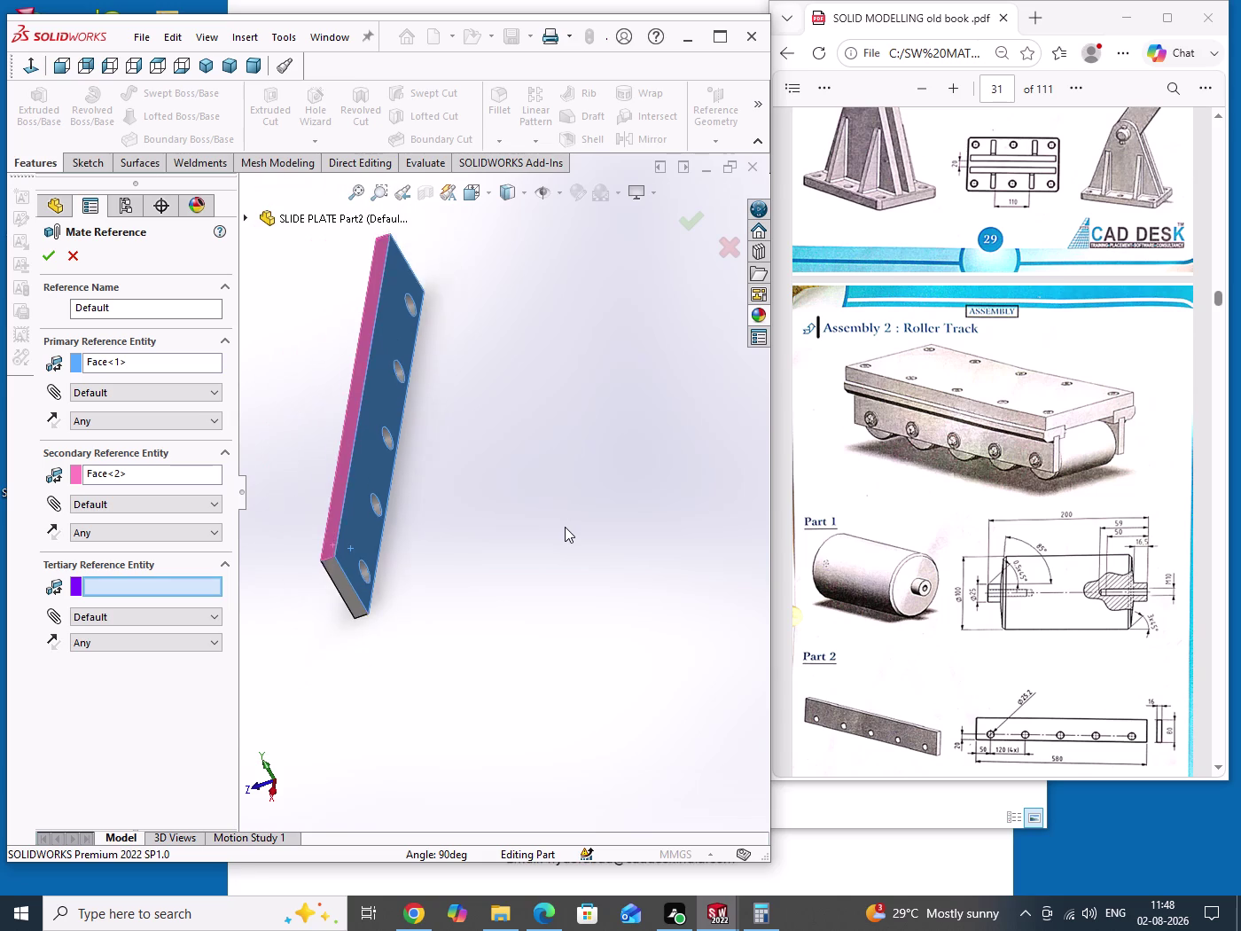
scroll(up, 3)
middle_drag(549, 536, 589, 450)
scroll(down, 3)
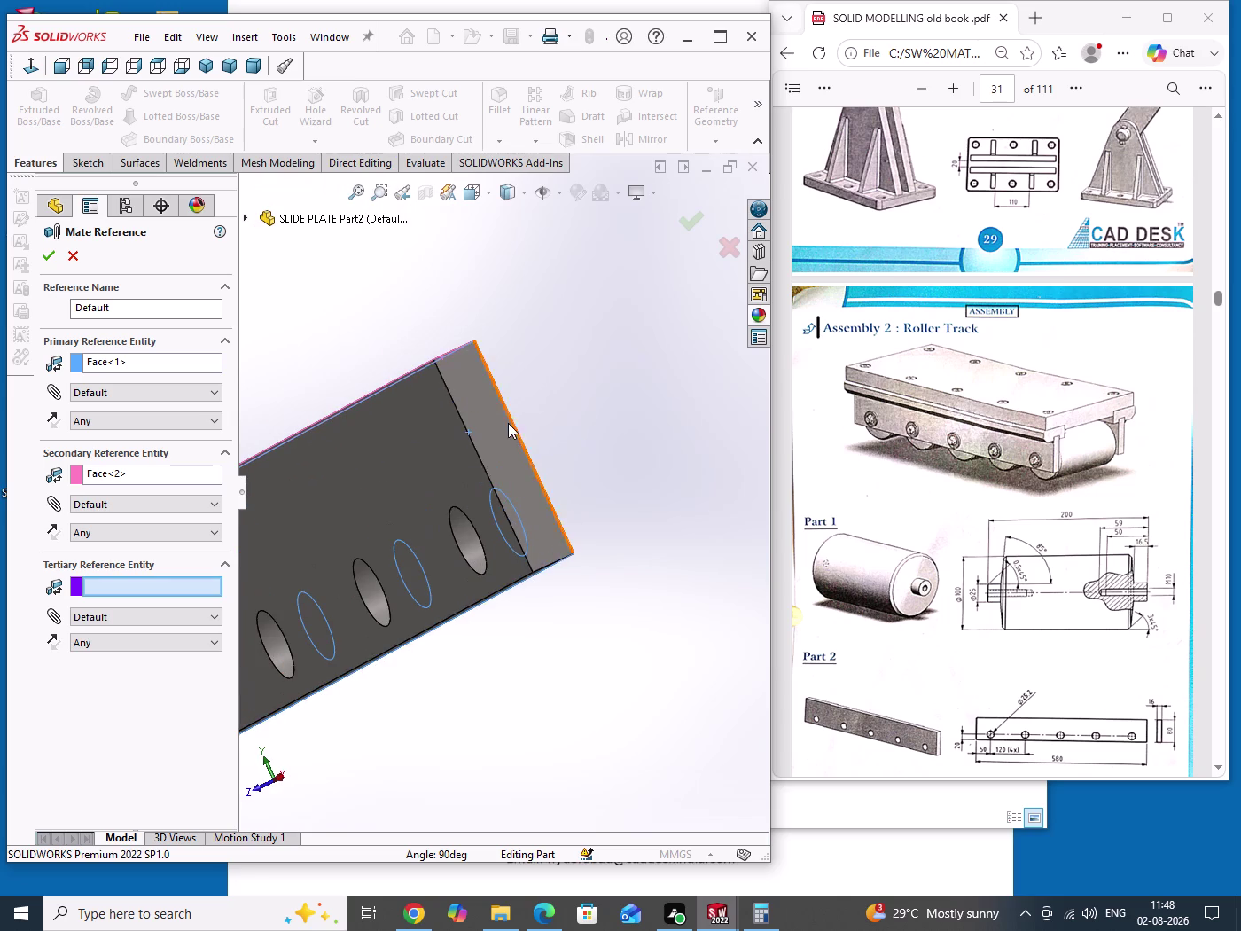
click(484, 406)
right_click(484, 405)
drag(620, 362, 626, 475)
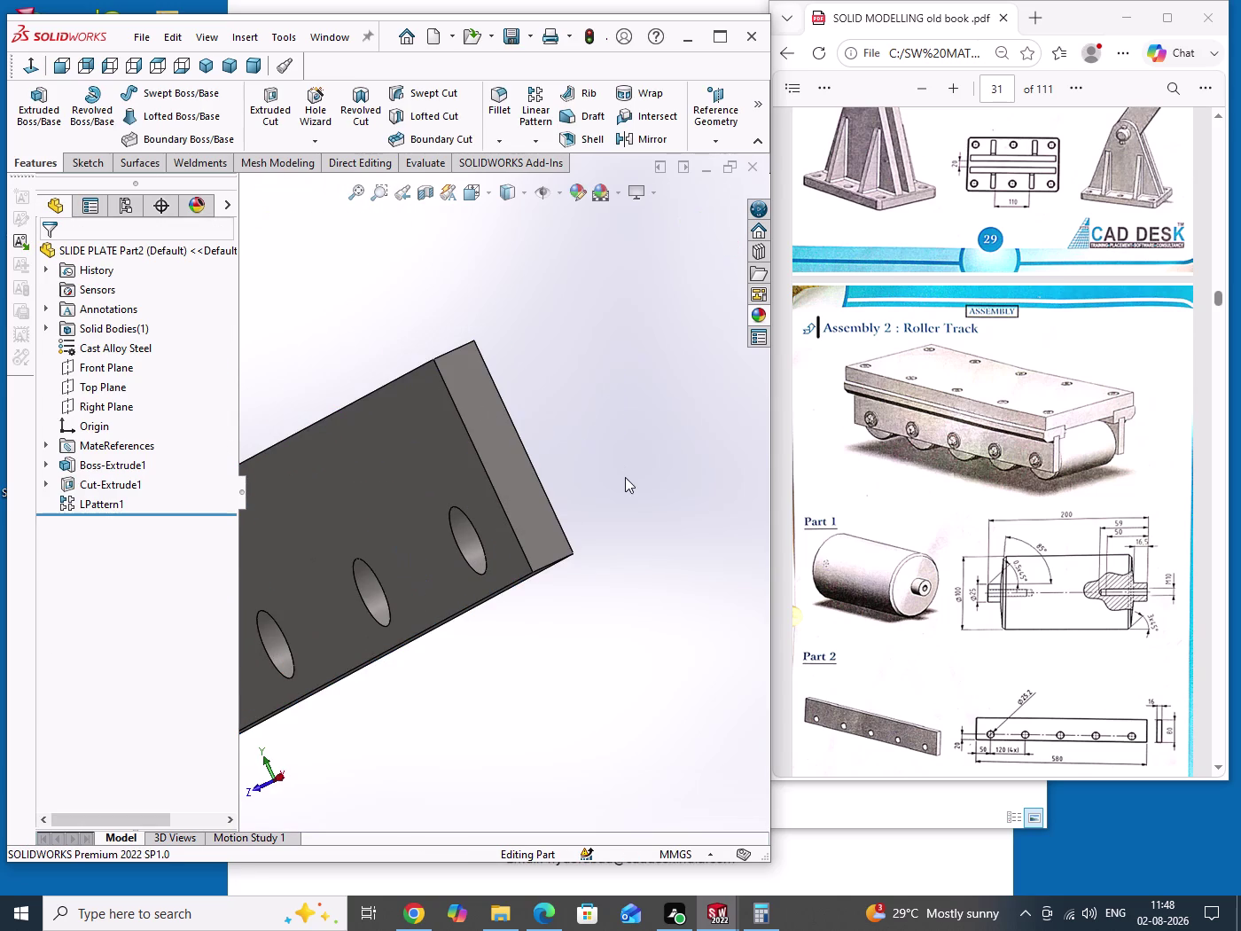
key(ctrl+s)
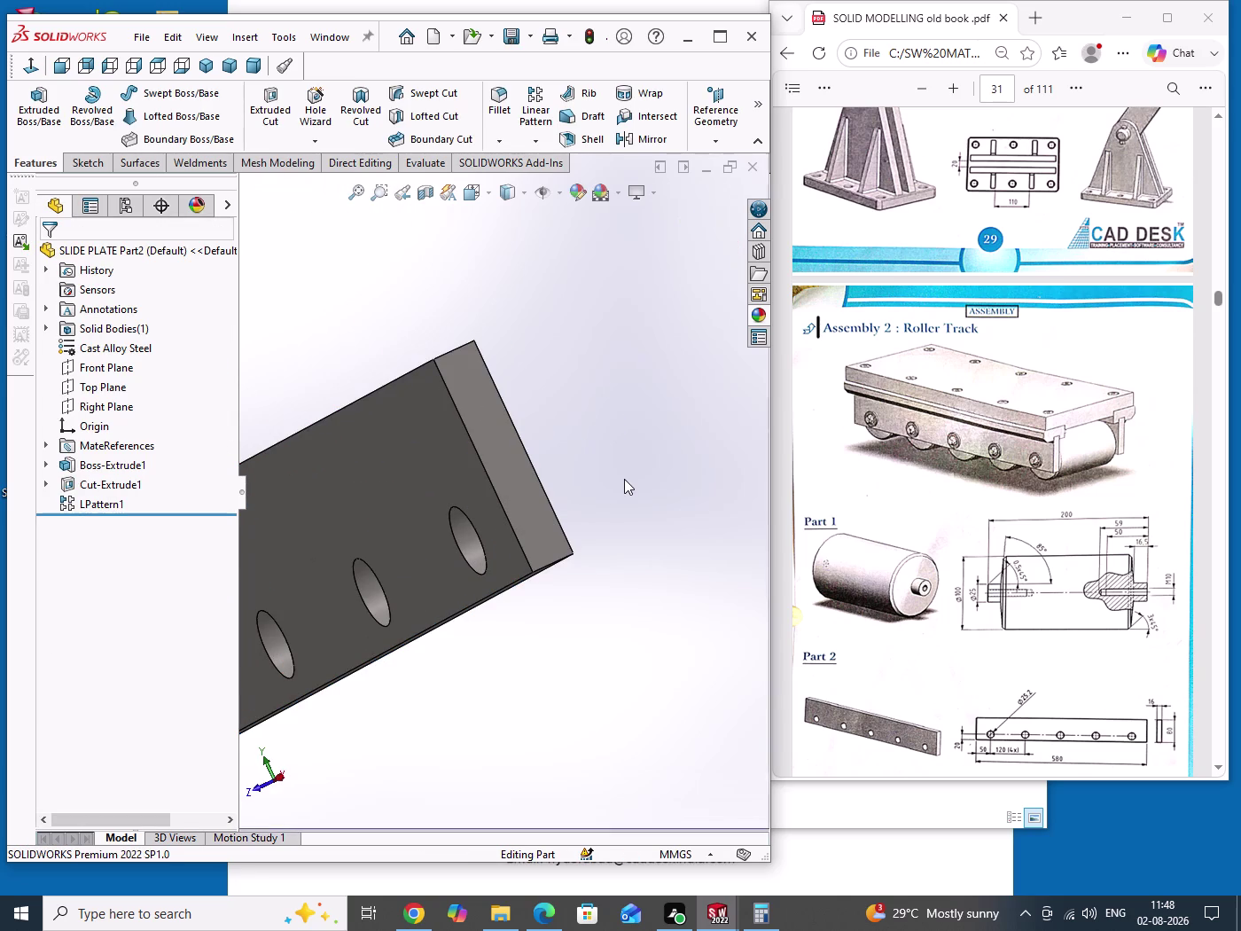
Show the whole slide plate in isometric view.
key(ctrl+7)
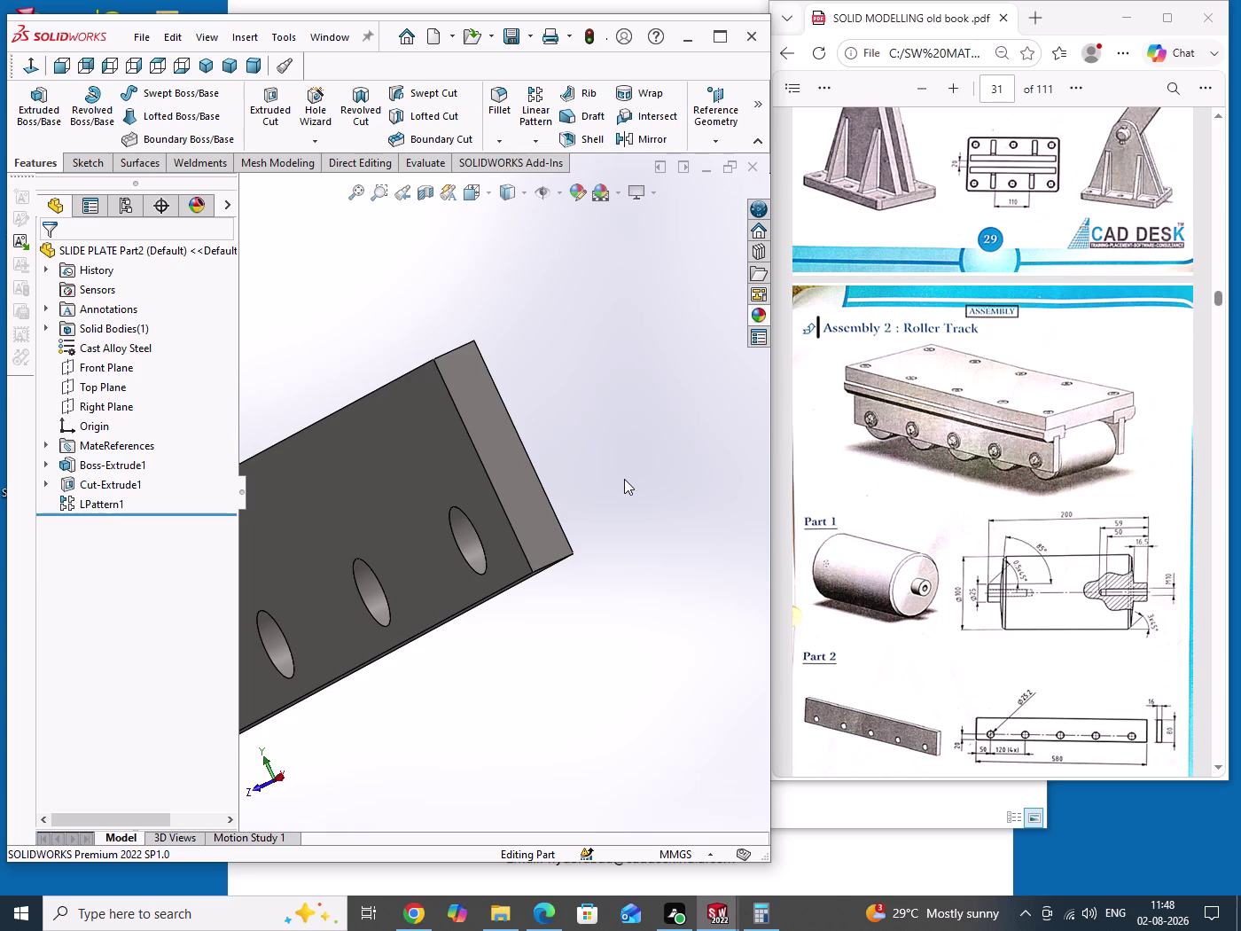
drag(597, 338, 615, 405)
scroll(up, 3)
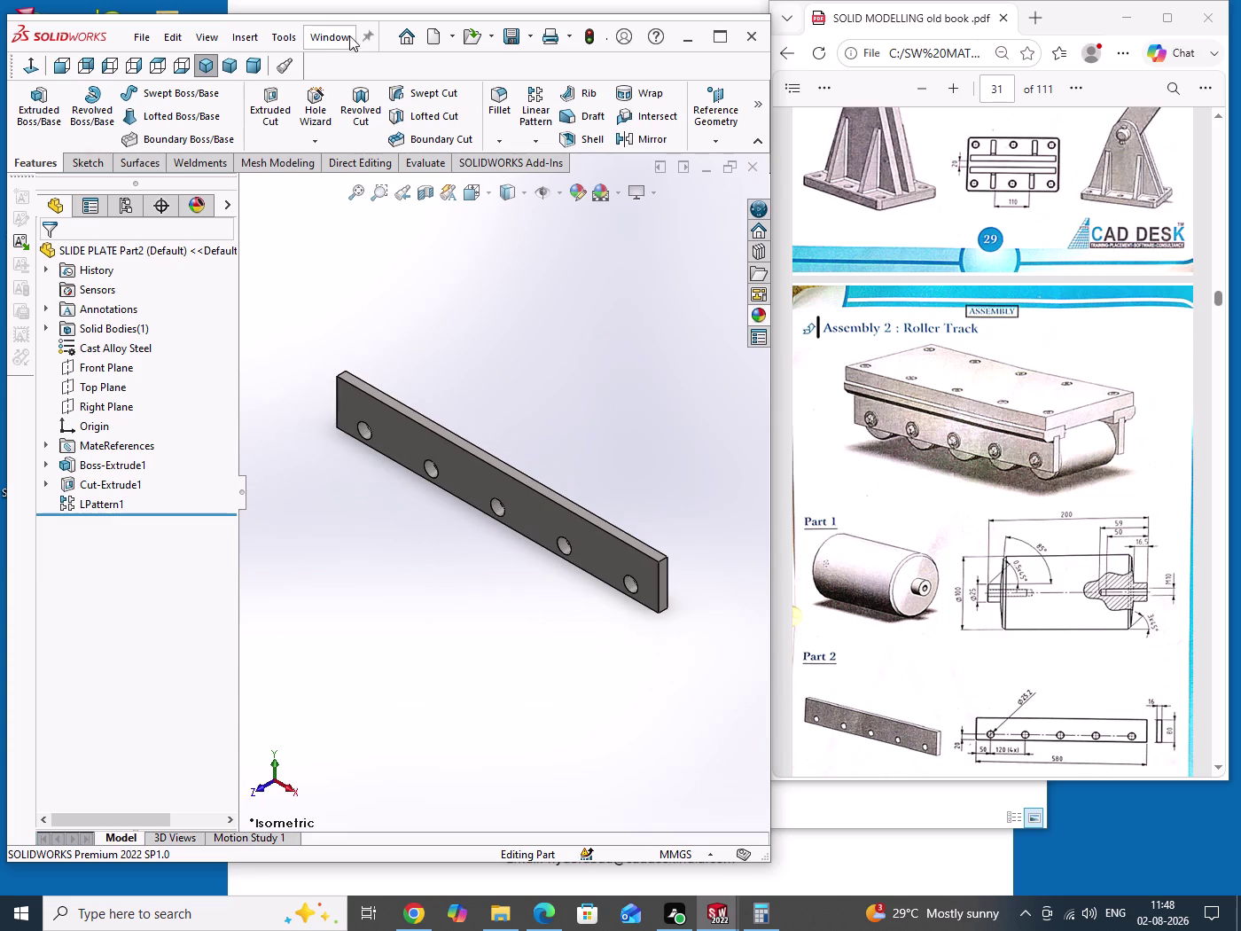
click(332, 40)
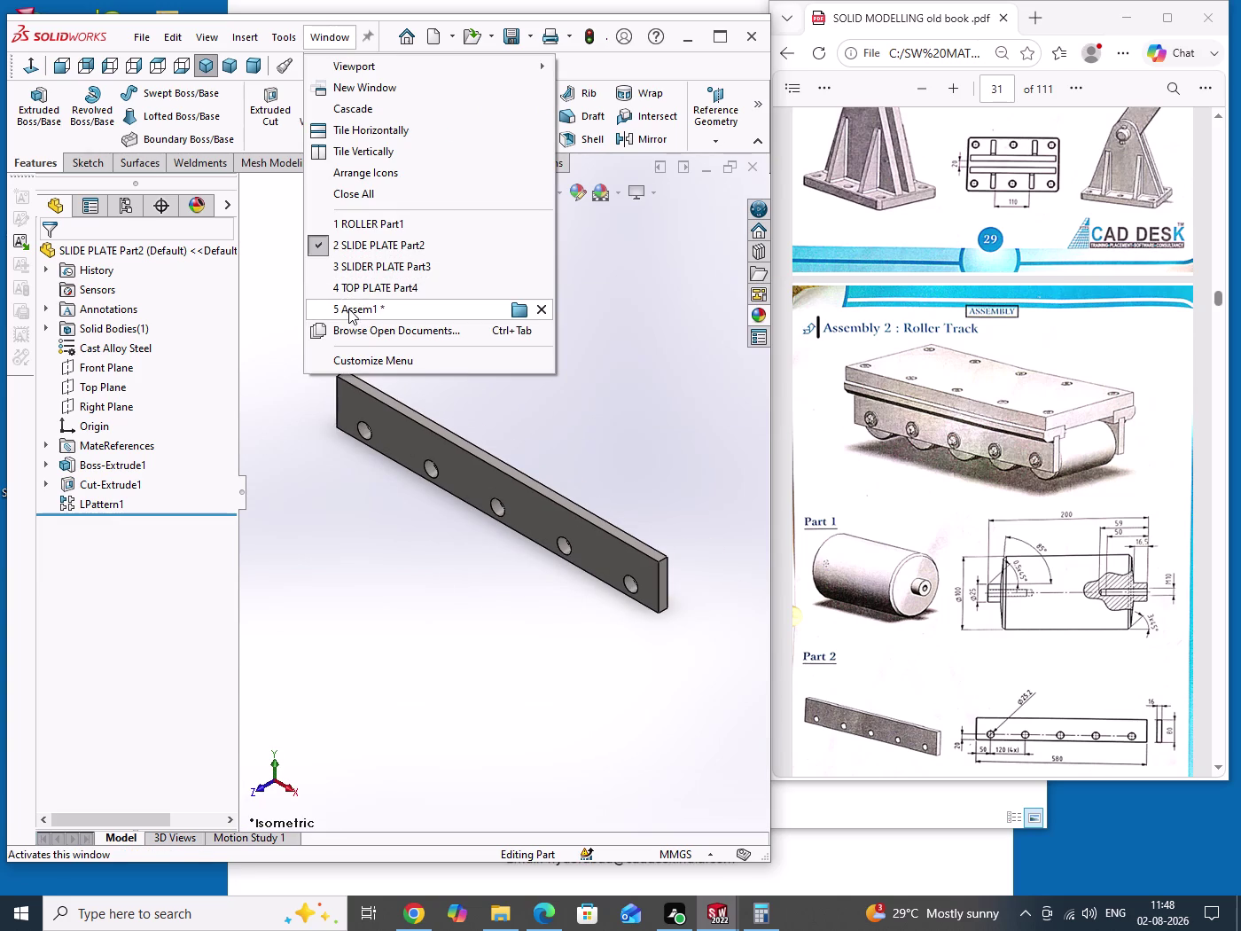
Switch to the top-plate assembly and save it as 'ROLLER TRACK Assem1'.
click(348, 308)
drag(547, 340, 584, 386)
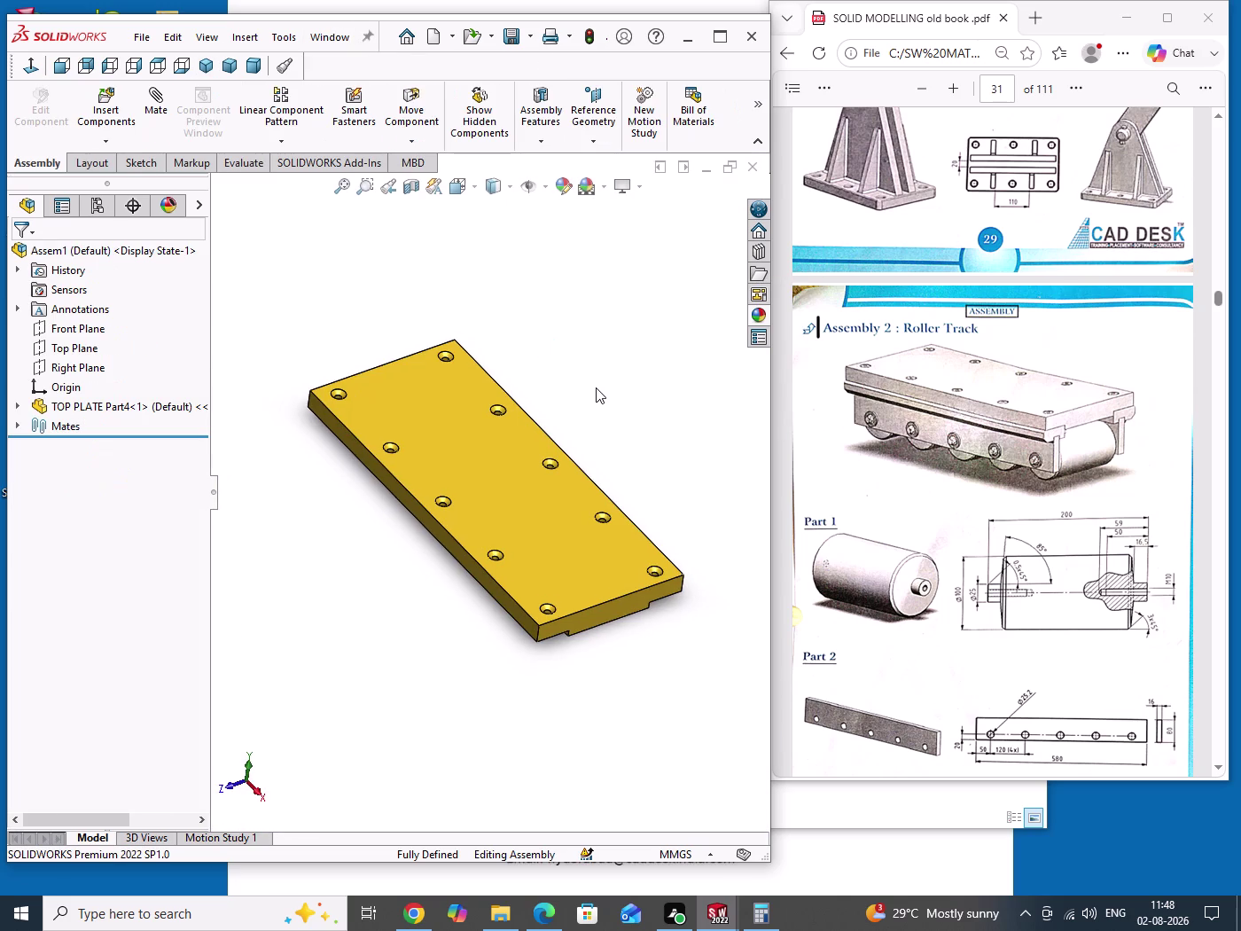
key(ctrl+s)
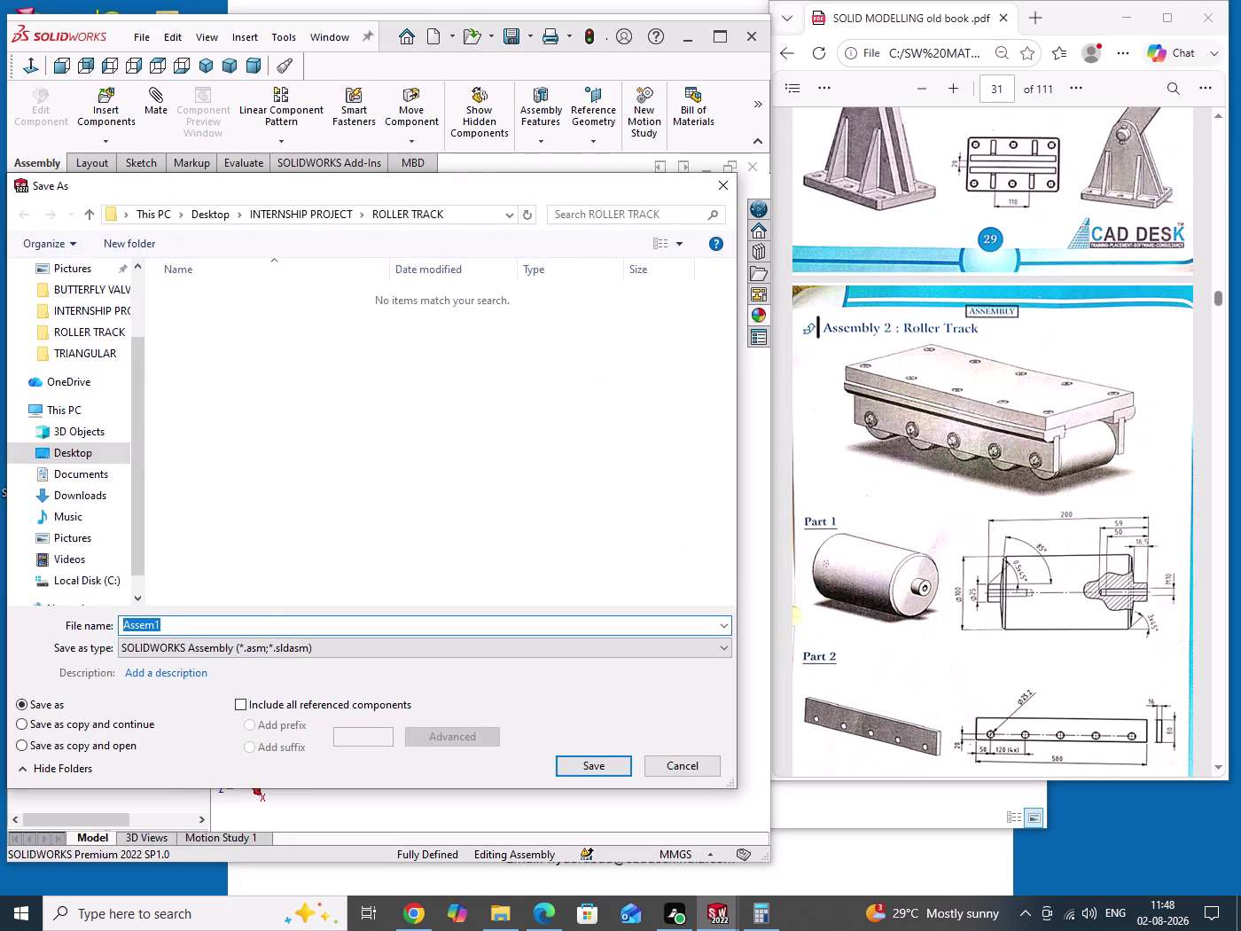
key(Left)
key(Left)
key(Left)
text(R)
text(OLLER)
key(space)
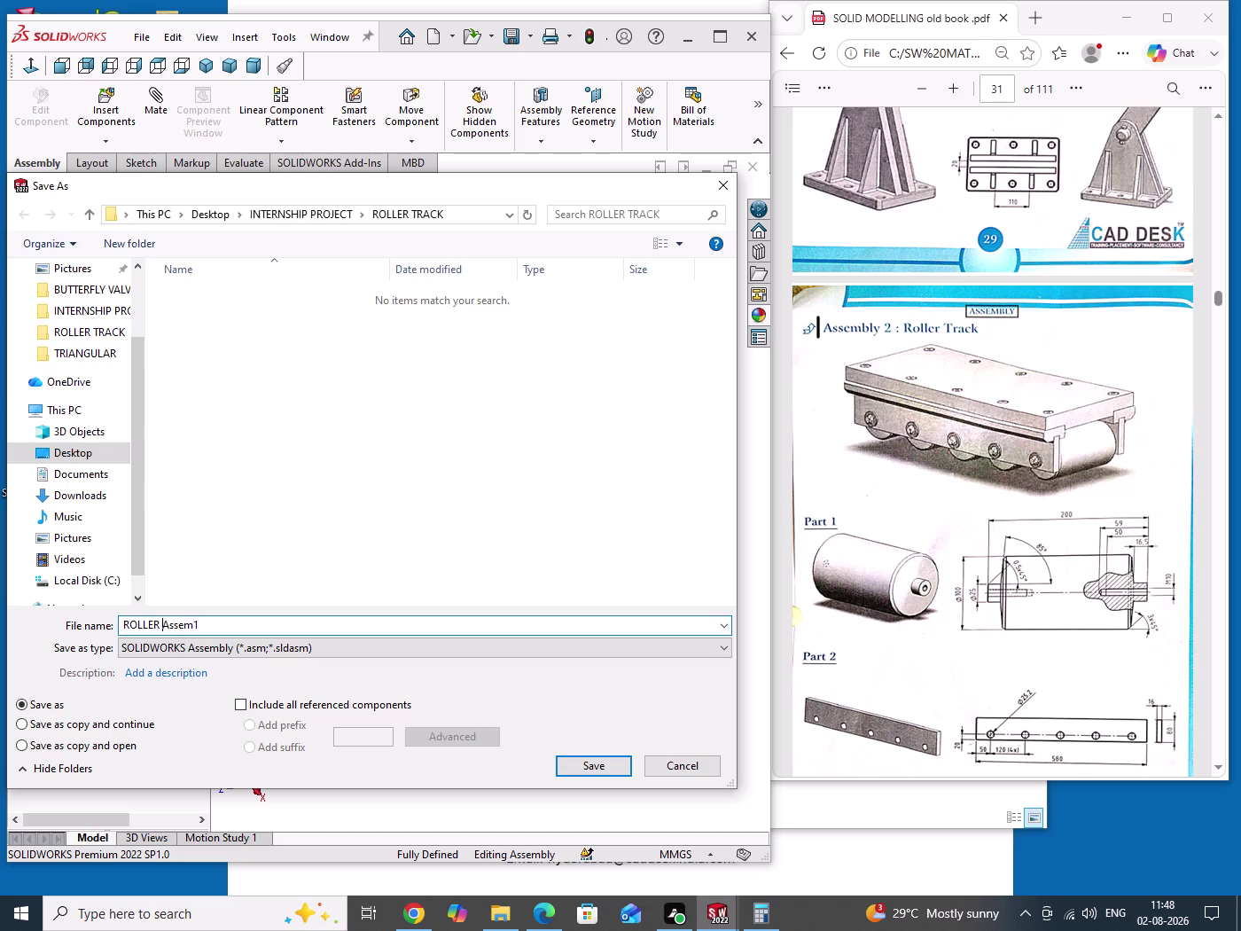
text(TRAC)
text(K)
key(space)
click(575, 769)
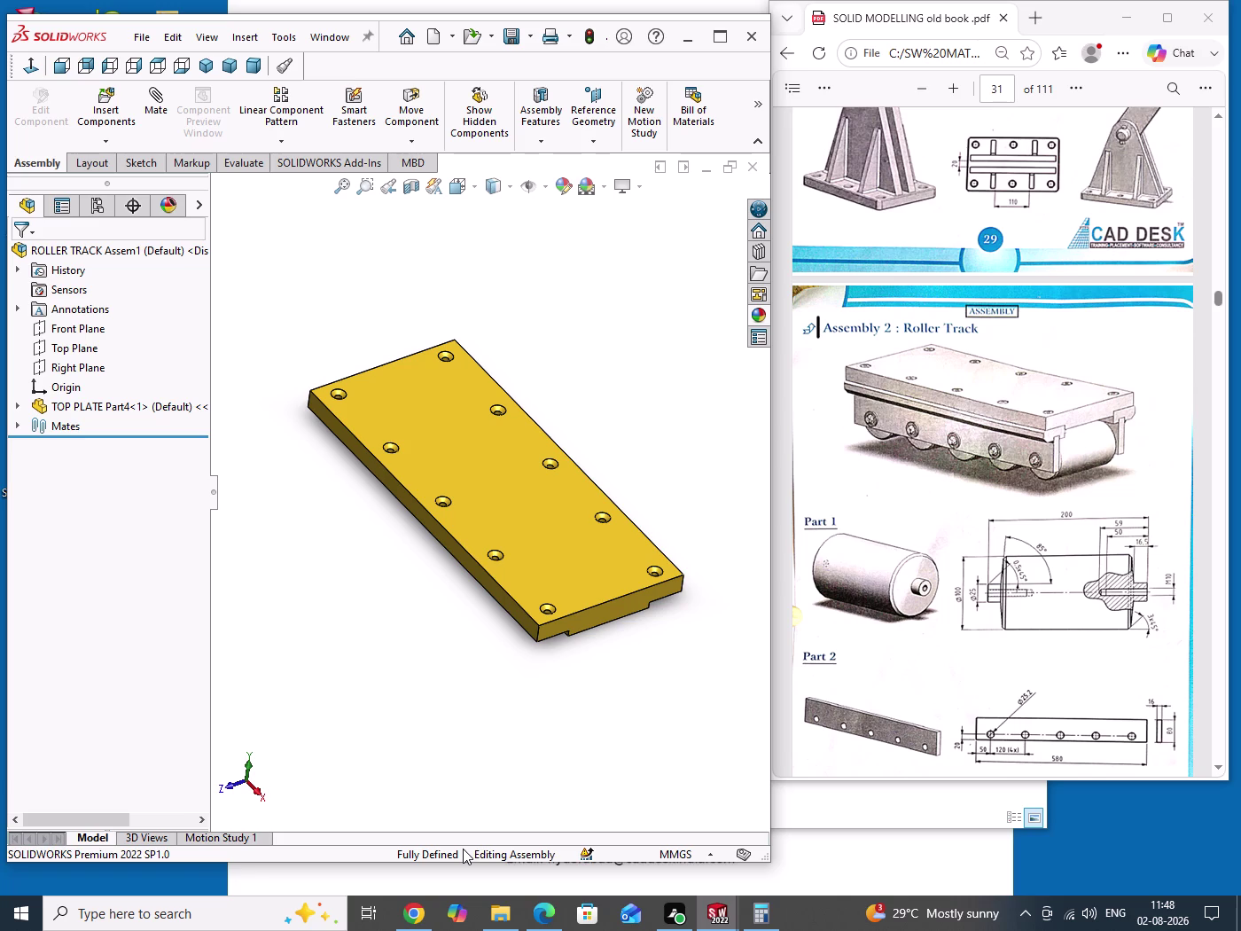
drag(697, 393, 717, 525)
key(ctrl+s)
key(ctrl+7)
drag(644, 360, 678, 416)
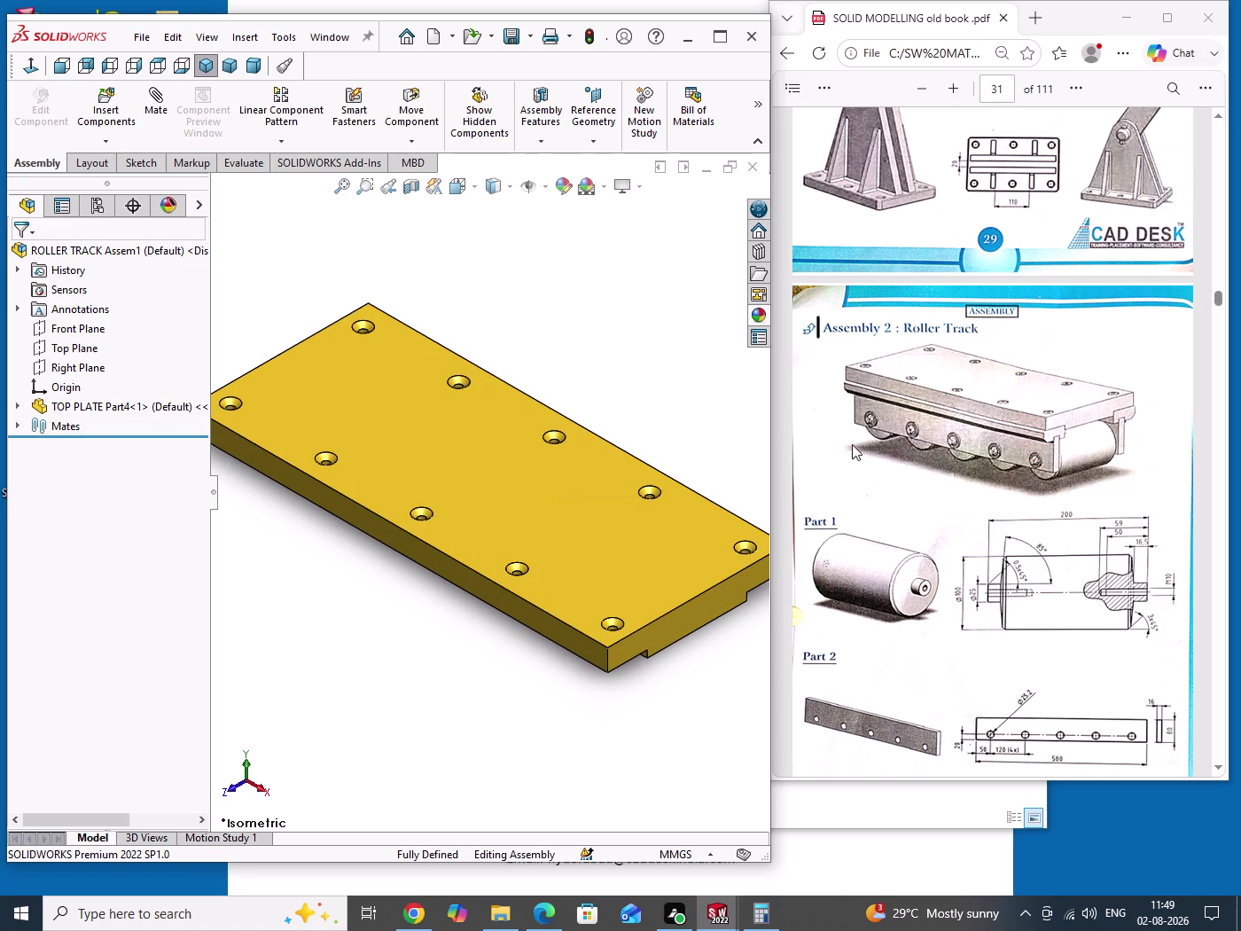
drag(563, 288, 586, 325)
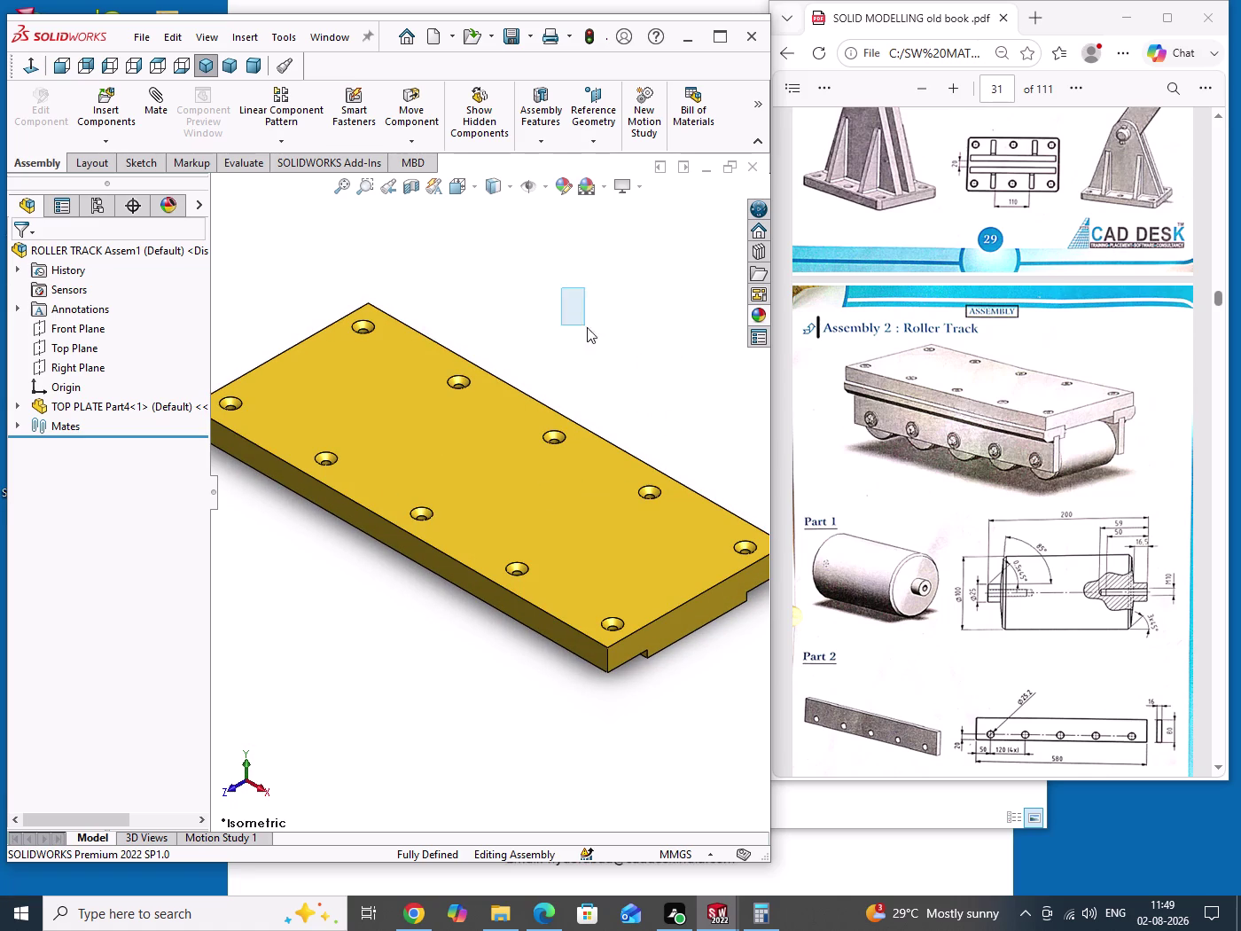
drag(586, 325, 607, 349)
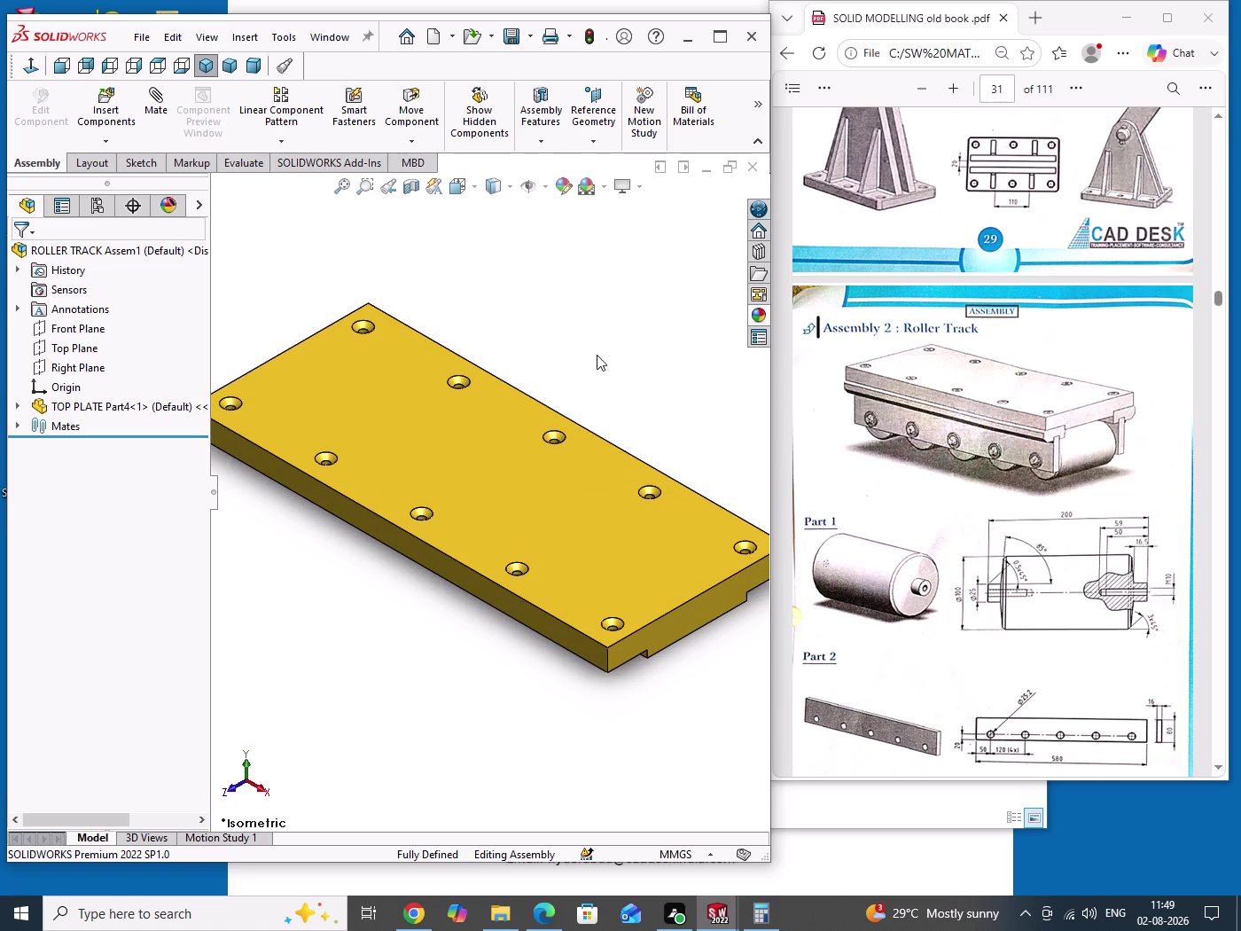
drag(627, 334, 651, 400)
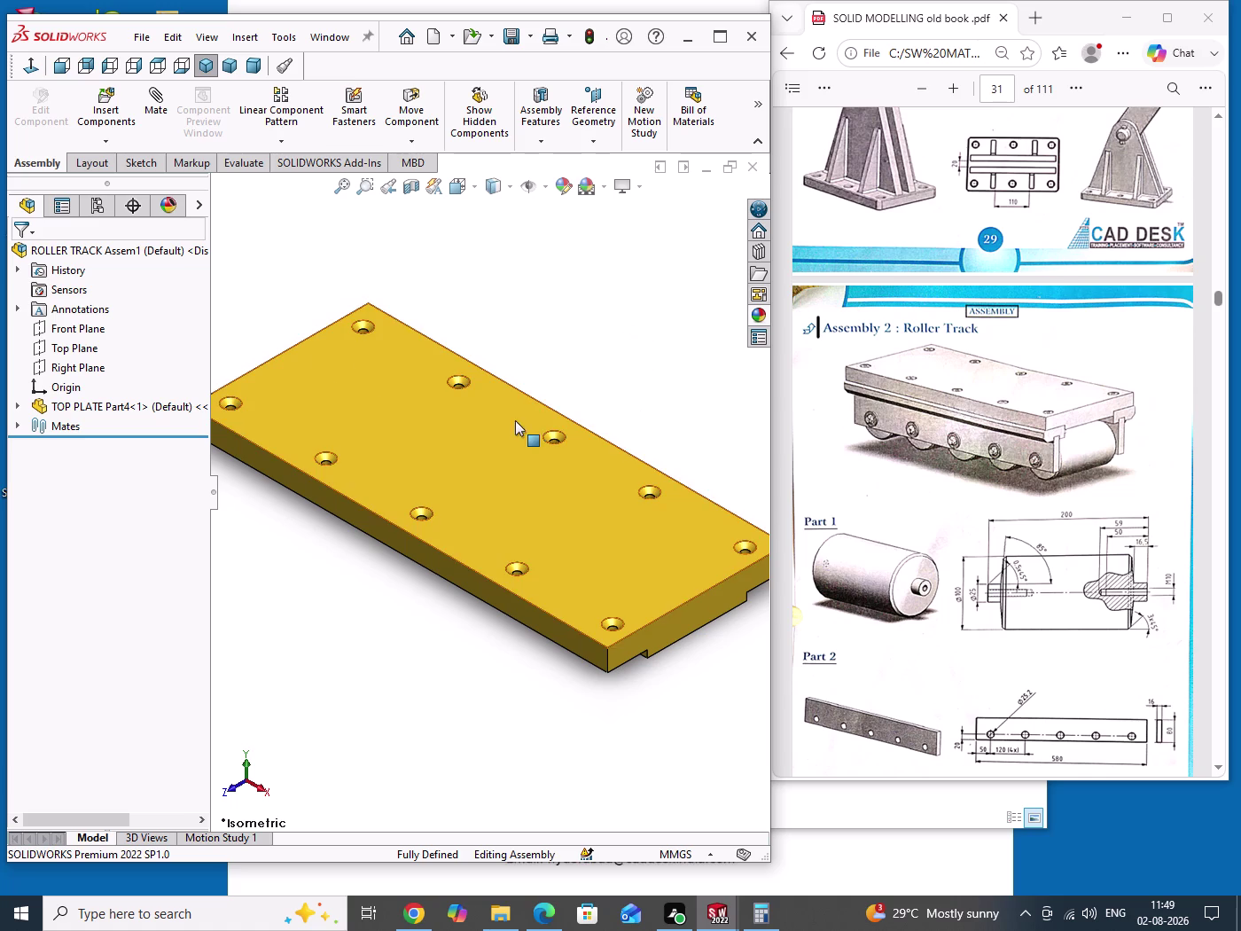
click(132, 115)
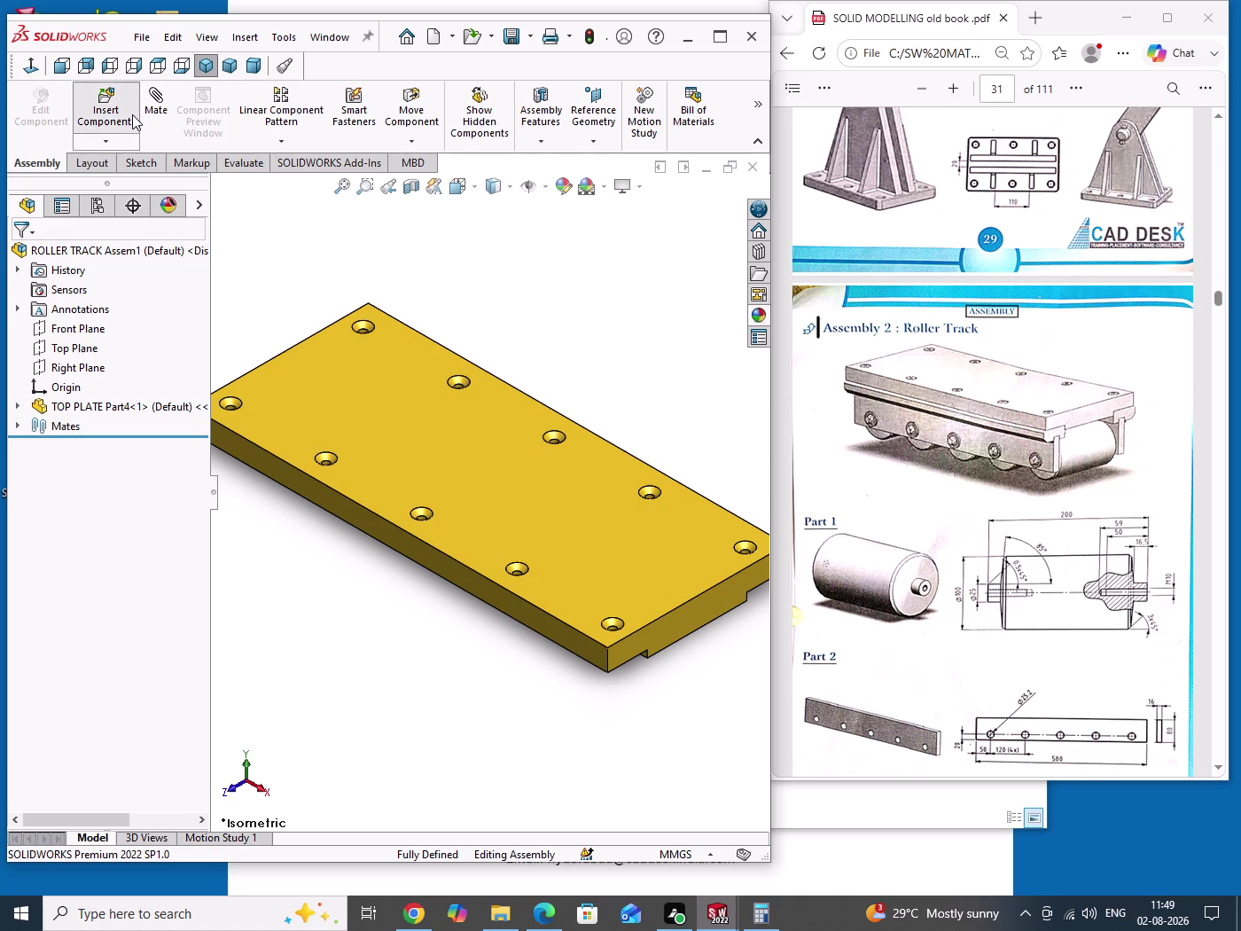
middle_drag(441, 693, 432, 537)
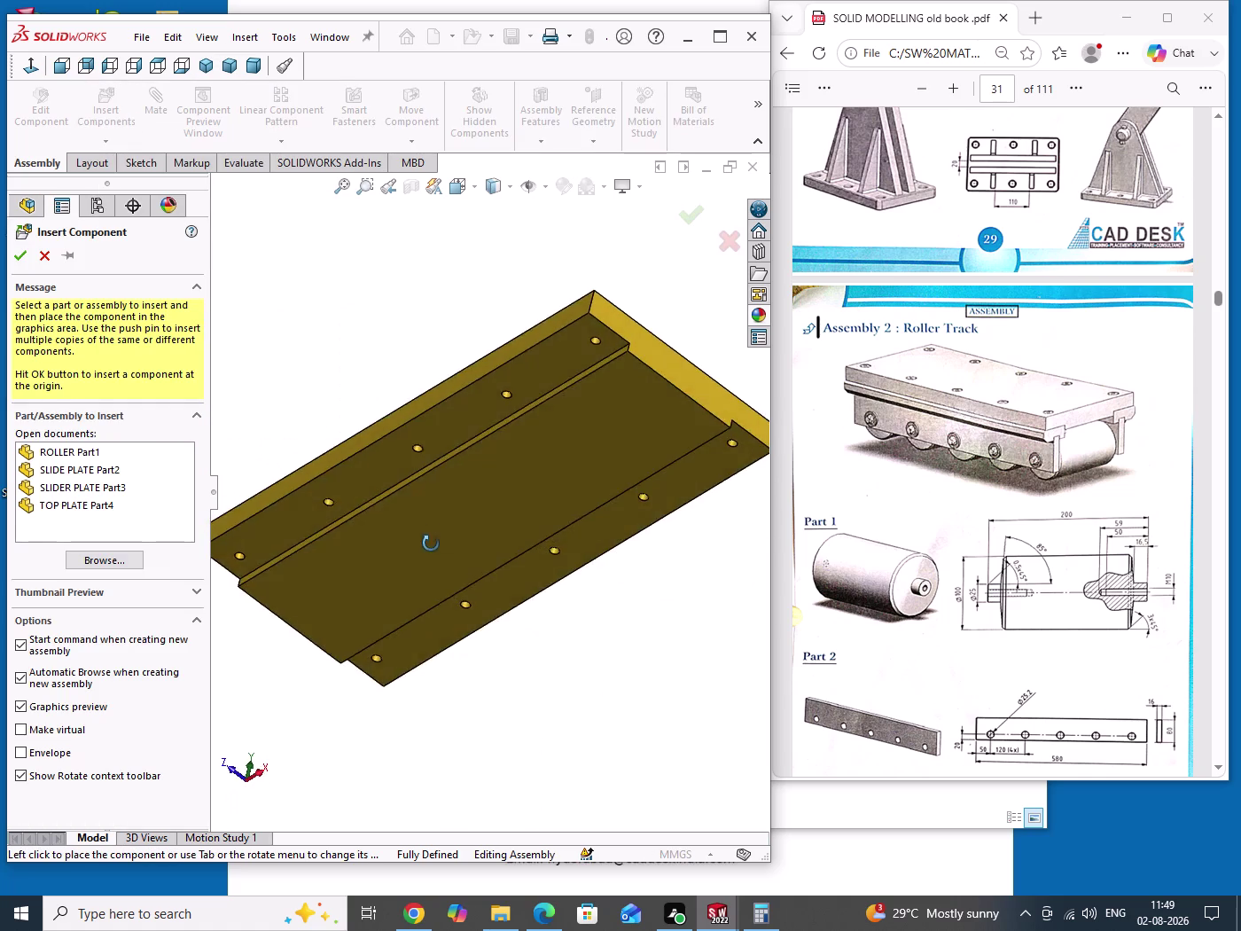
middle_drag(433, 537, 451, 536)
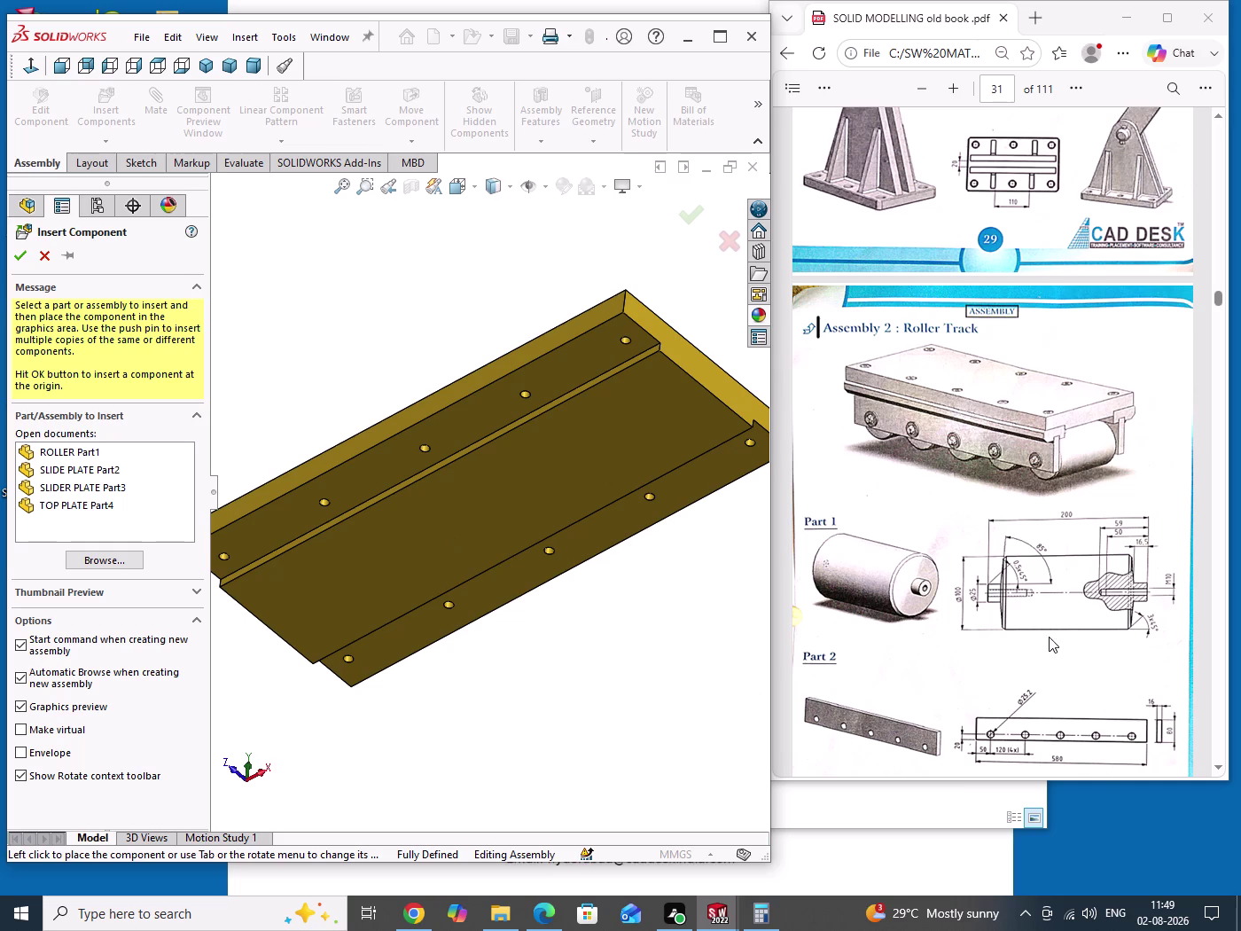
scroll(down, 3)
scroll(down, 3)
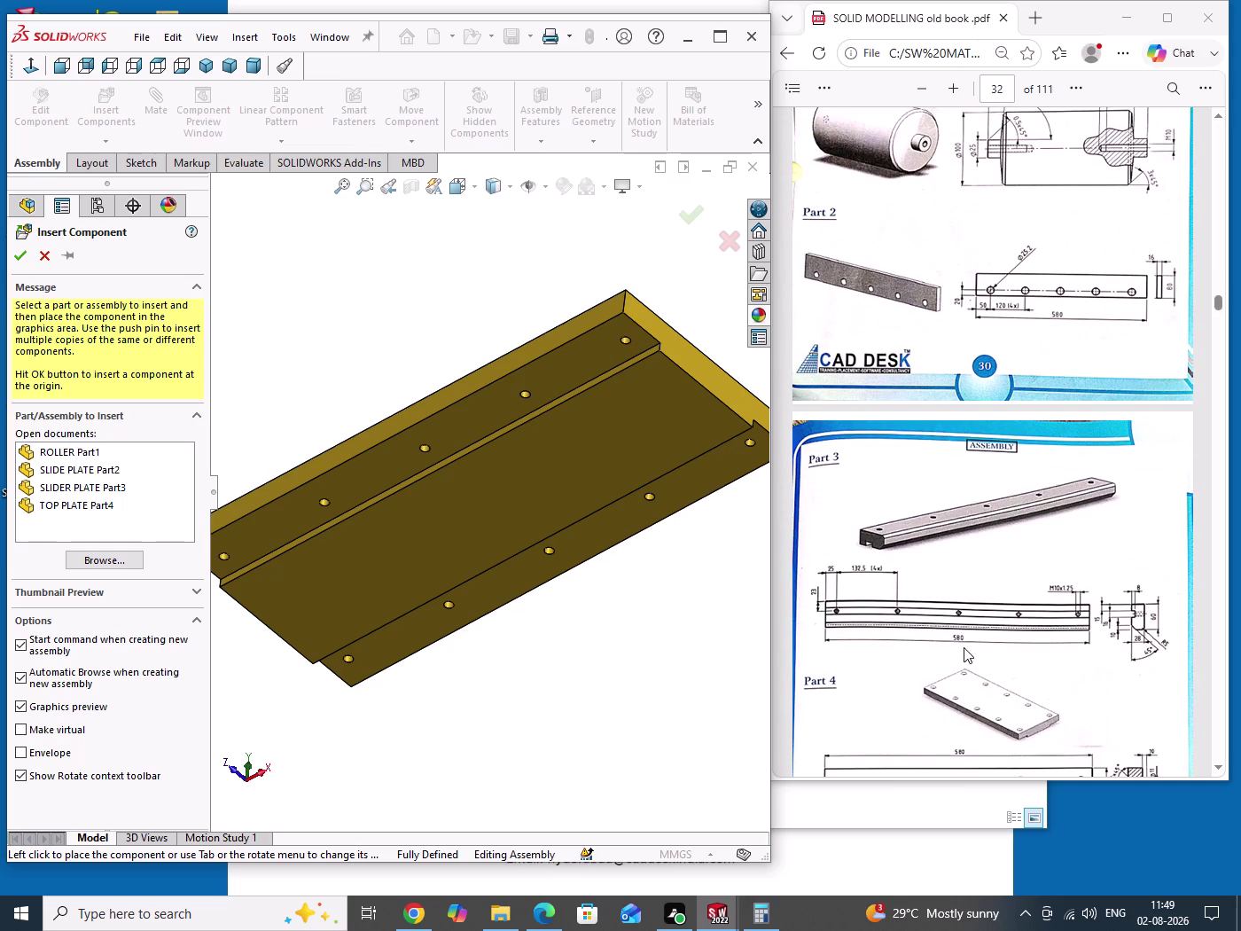
click(44, 261)
drag(433, 342, 441, 363)
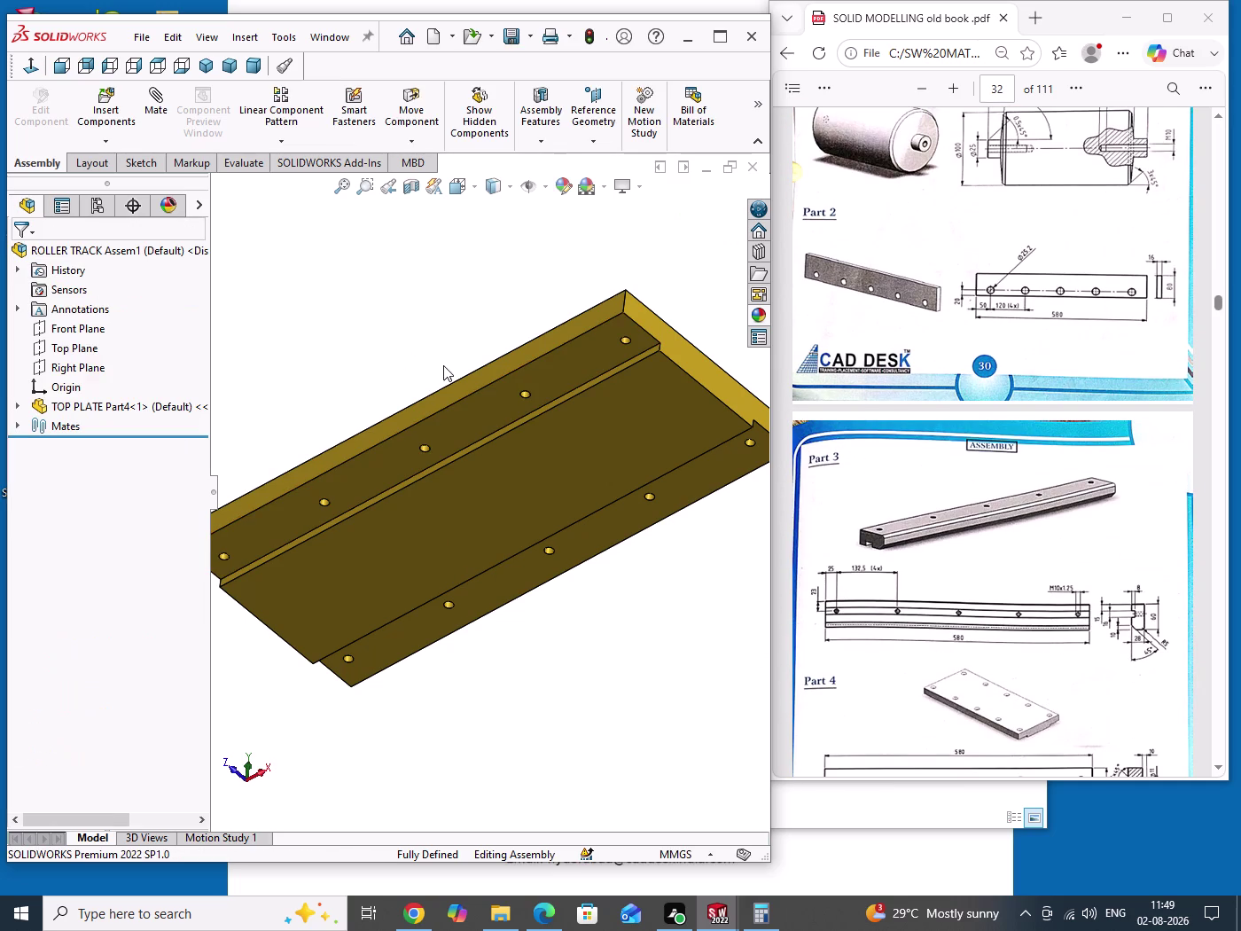
click(321, 39)
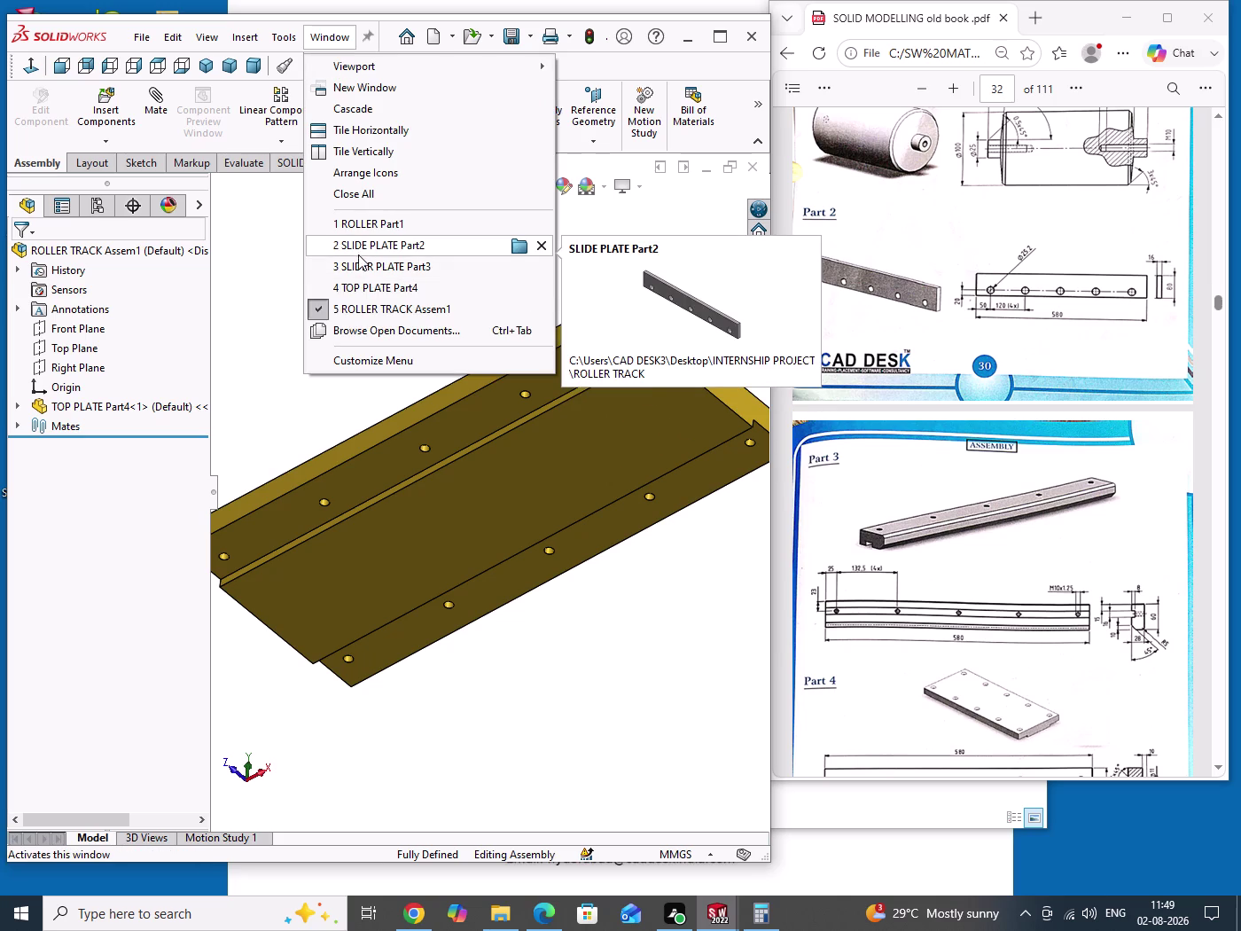
Activate SLIDER PLATE Part3, zoom around the Part 3 drawing, and bring up hole options.
click(344, 269)
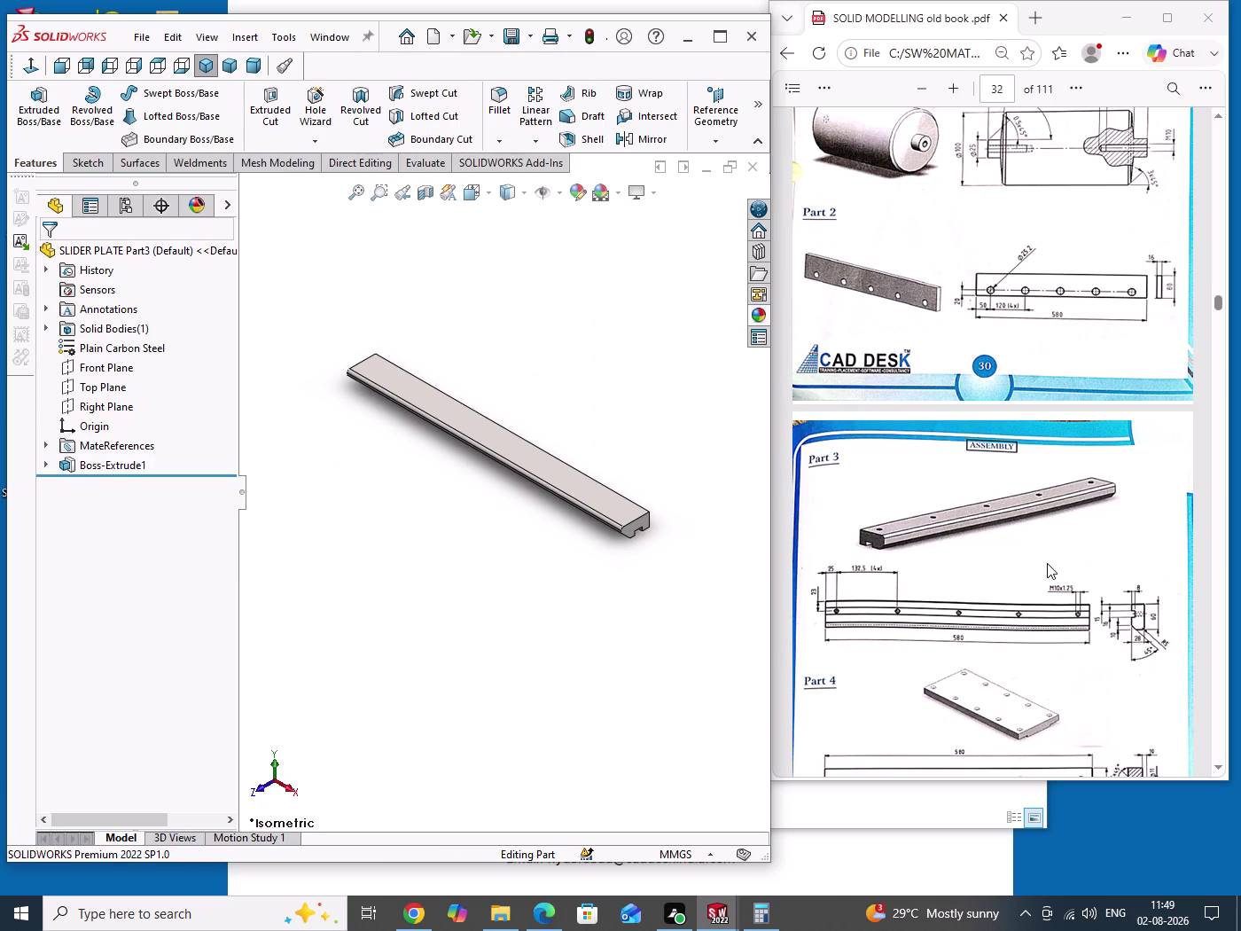
click(1049, 564)
scroll(up, 3)
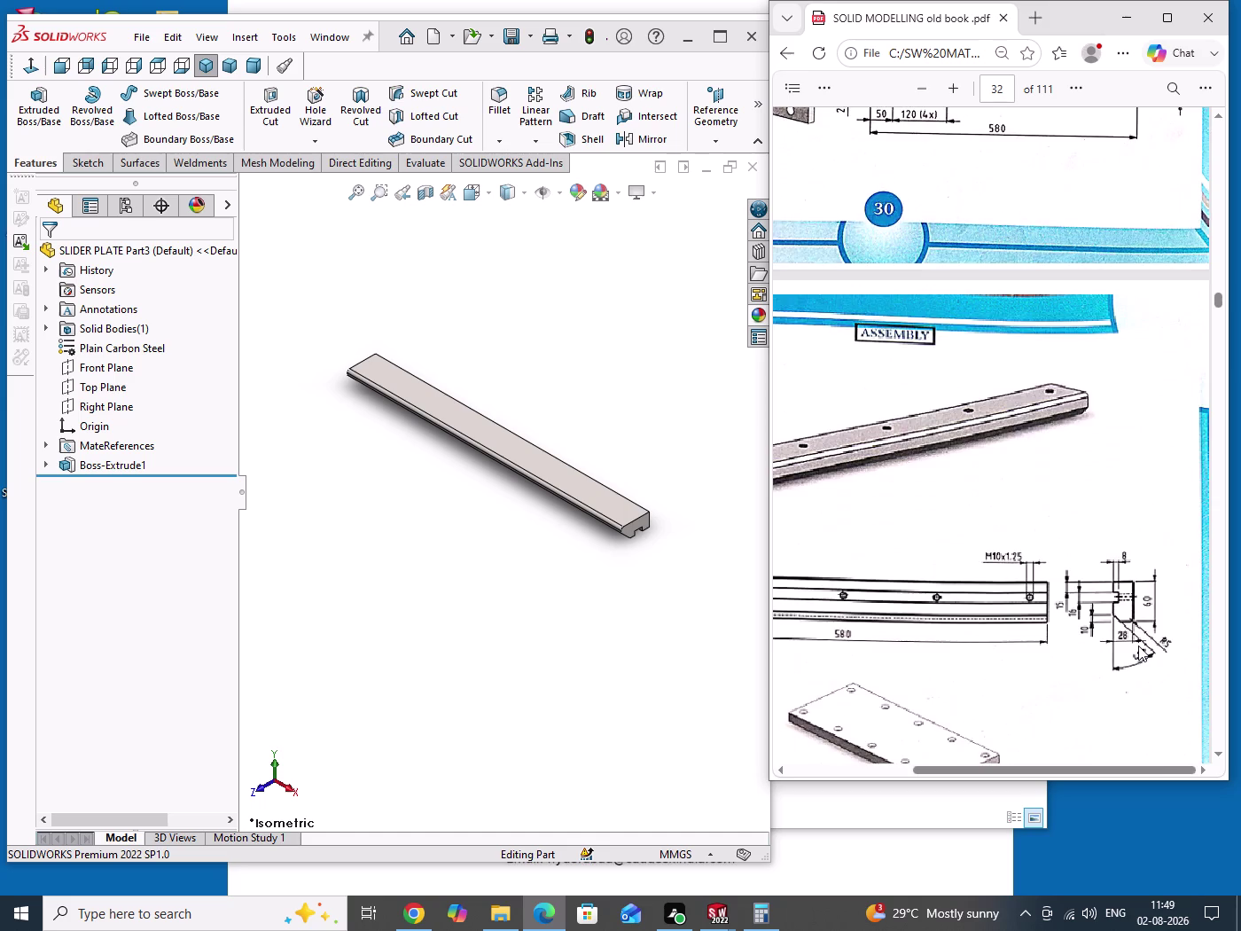
scroll(up, 3)
scroll(up, 3)
scroll(down, 3)
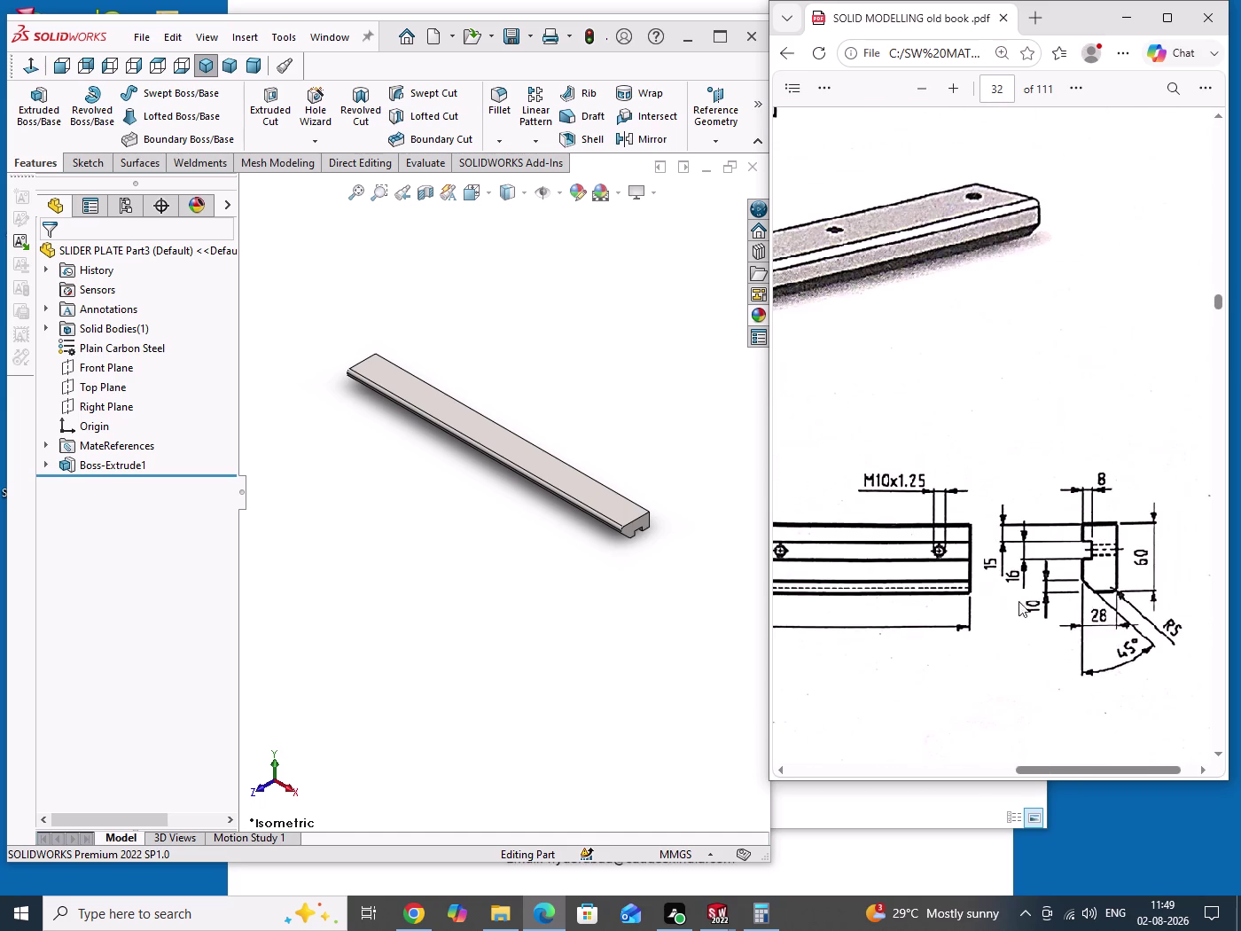
scroll(up, 3)
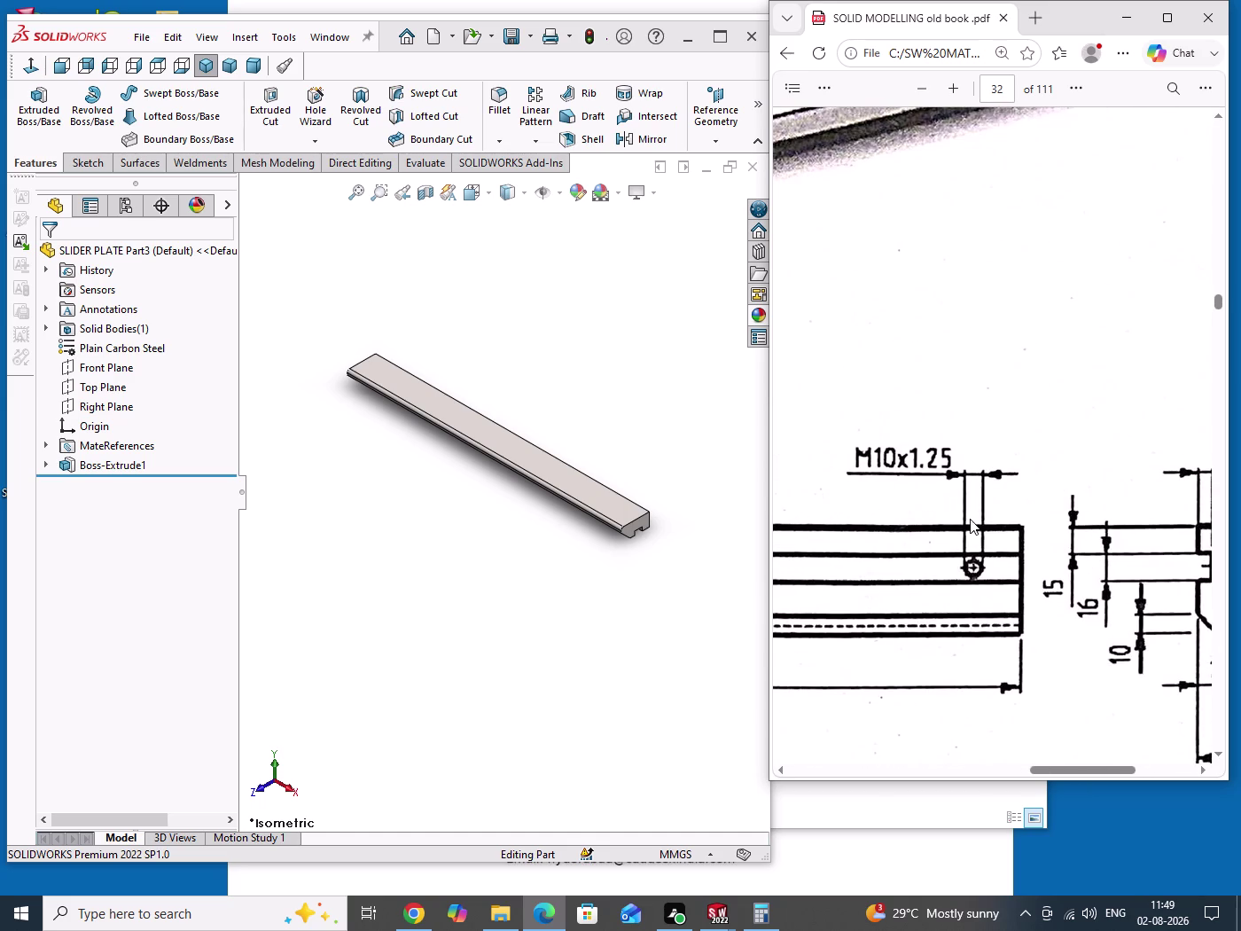
scroll(down, 3)
scroll(down, 3)
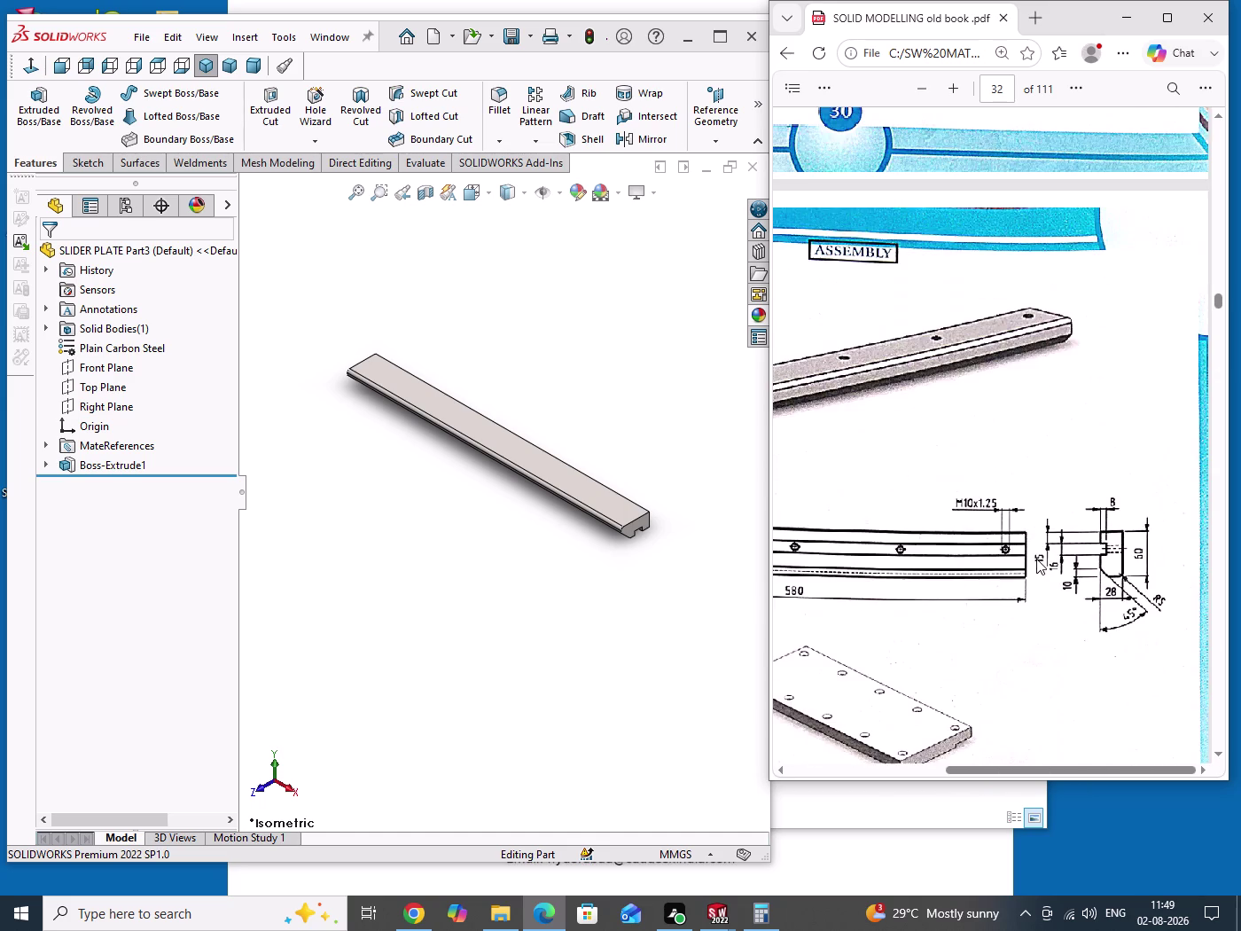
drag(662, 454, 708, 598)
scroll(up, 3)
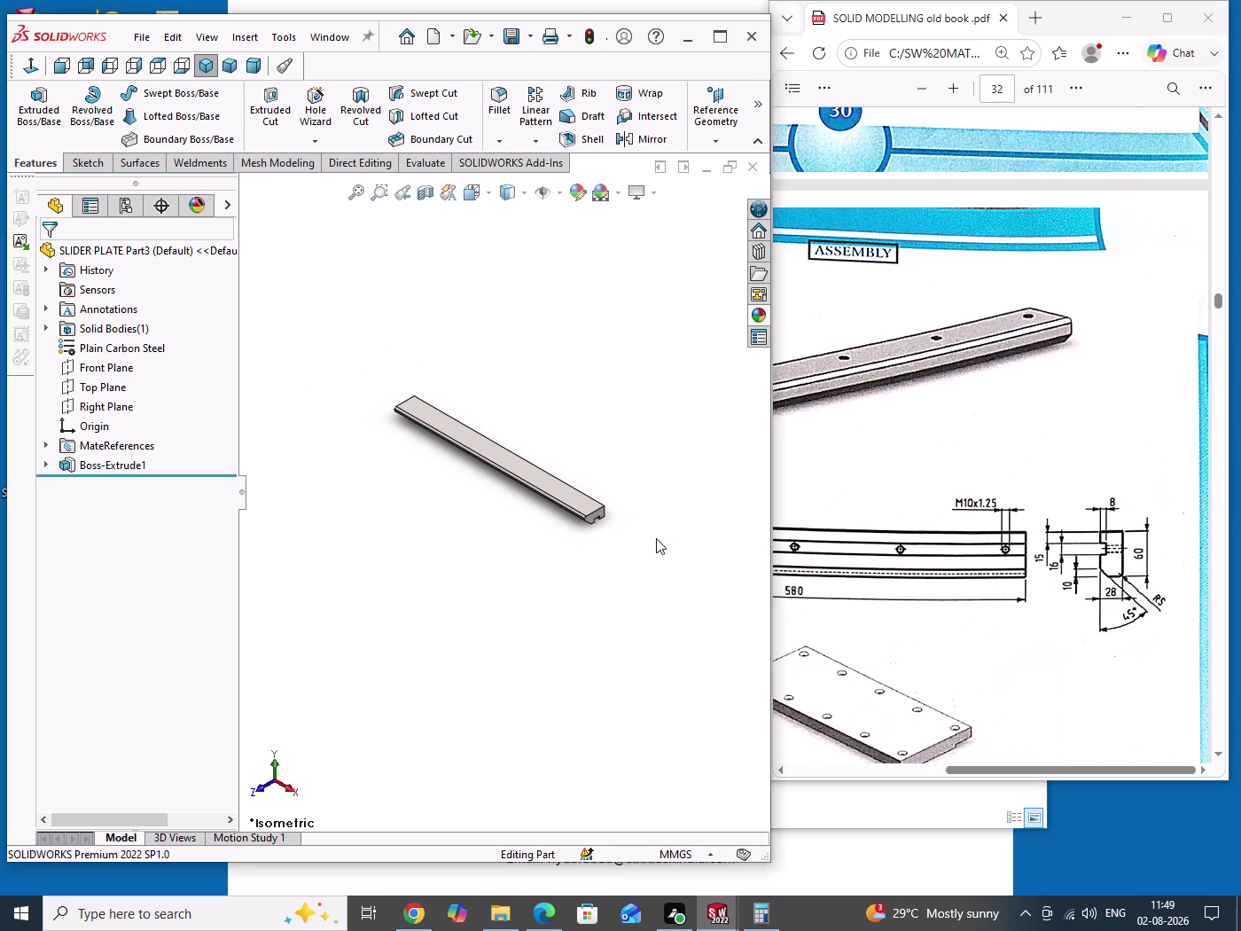
scroll(down, 3)
scroll(up, 3)
scroll(down, 3)
scroll(down, 3)
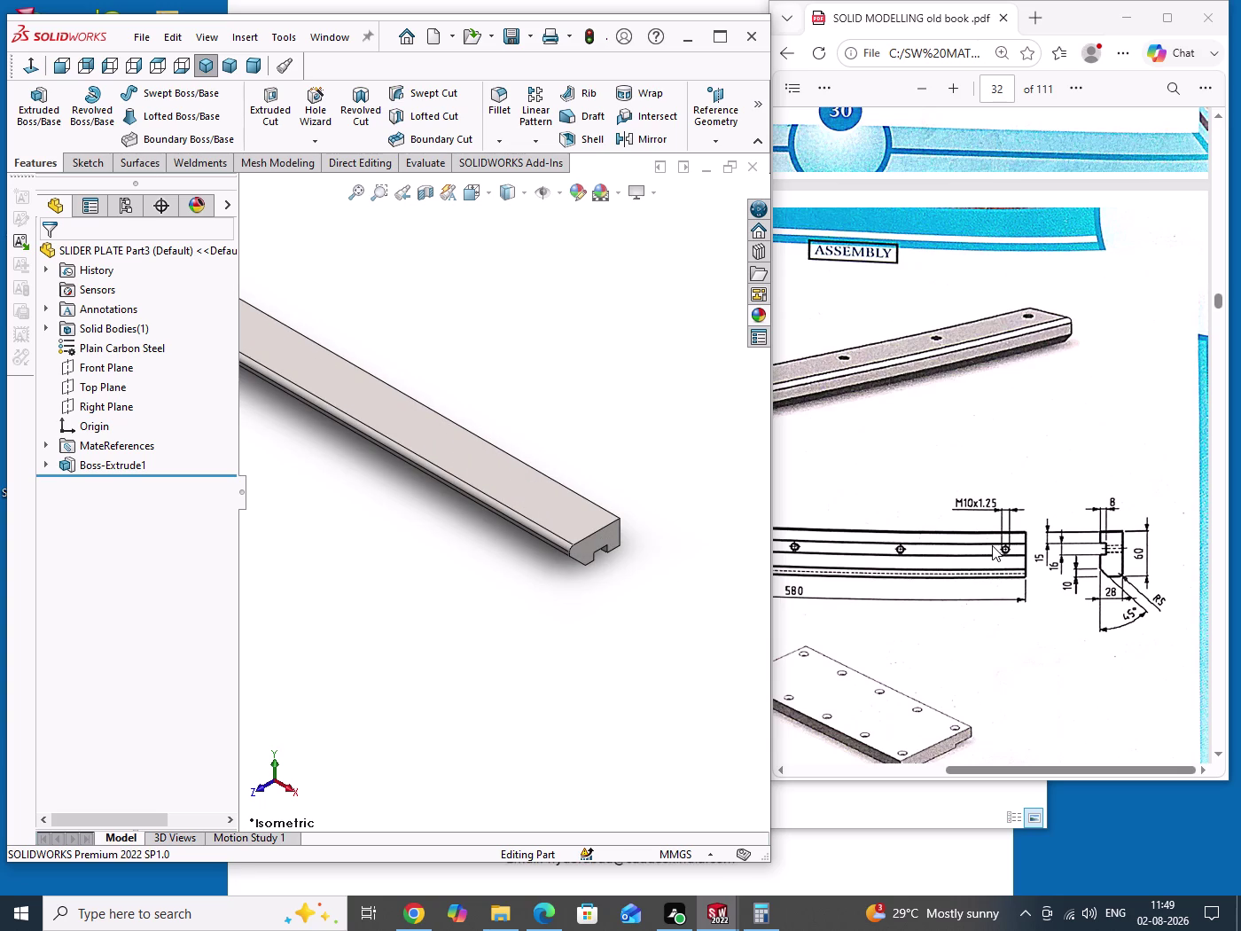
click(311, 150)
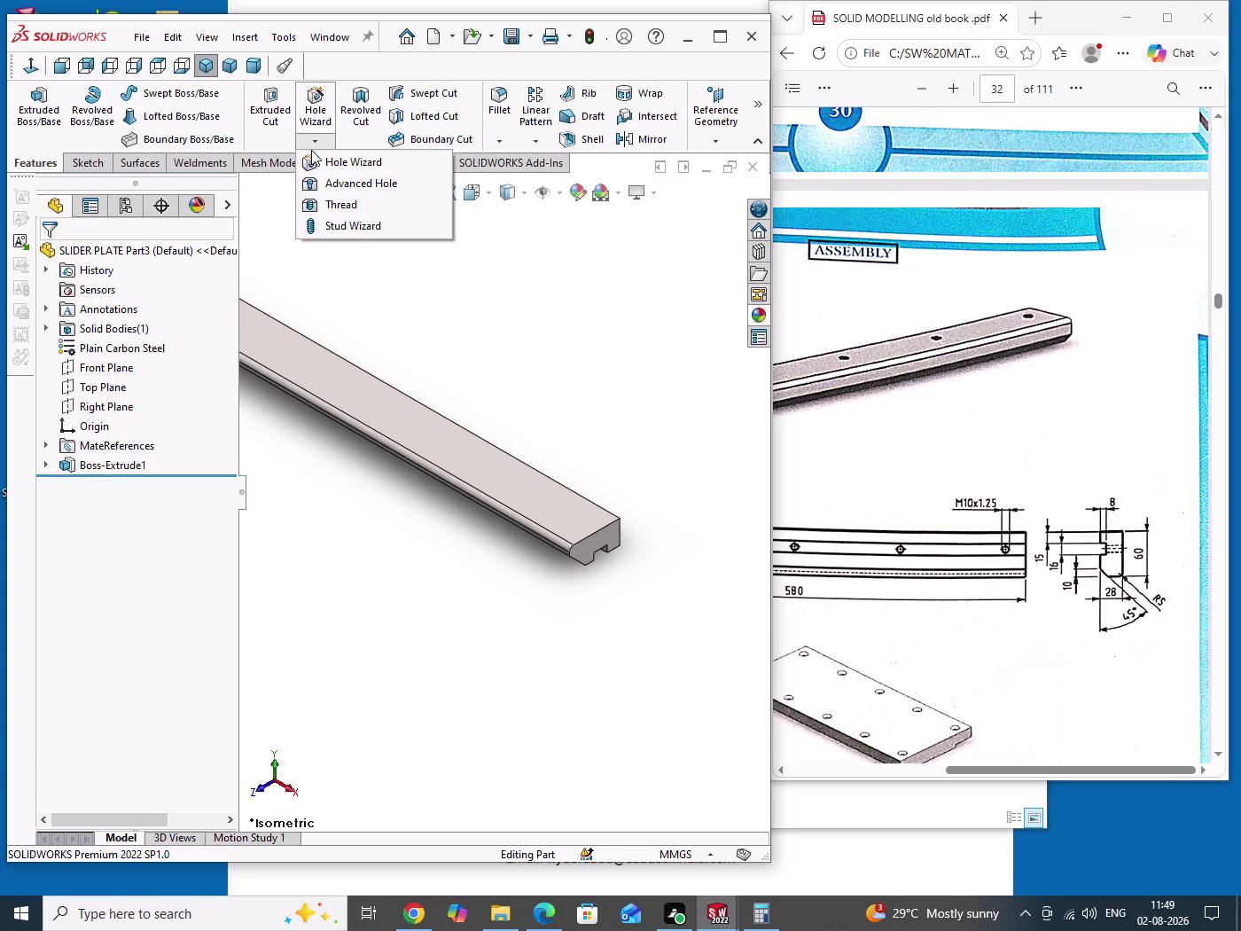
Start a Straight Tap hole with type Tap Drills and size M10x1.25.
click(346, 168)
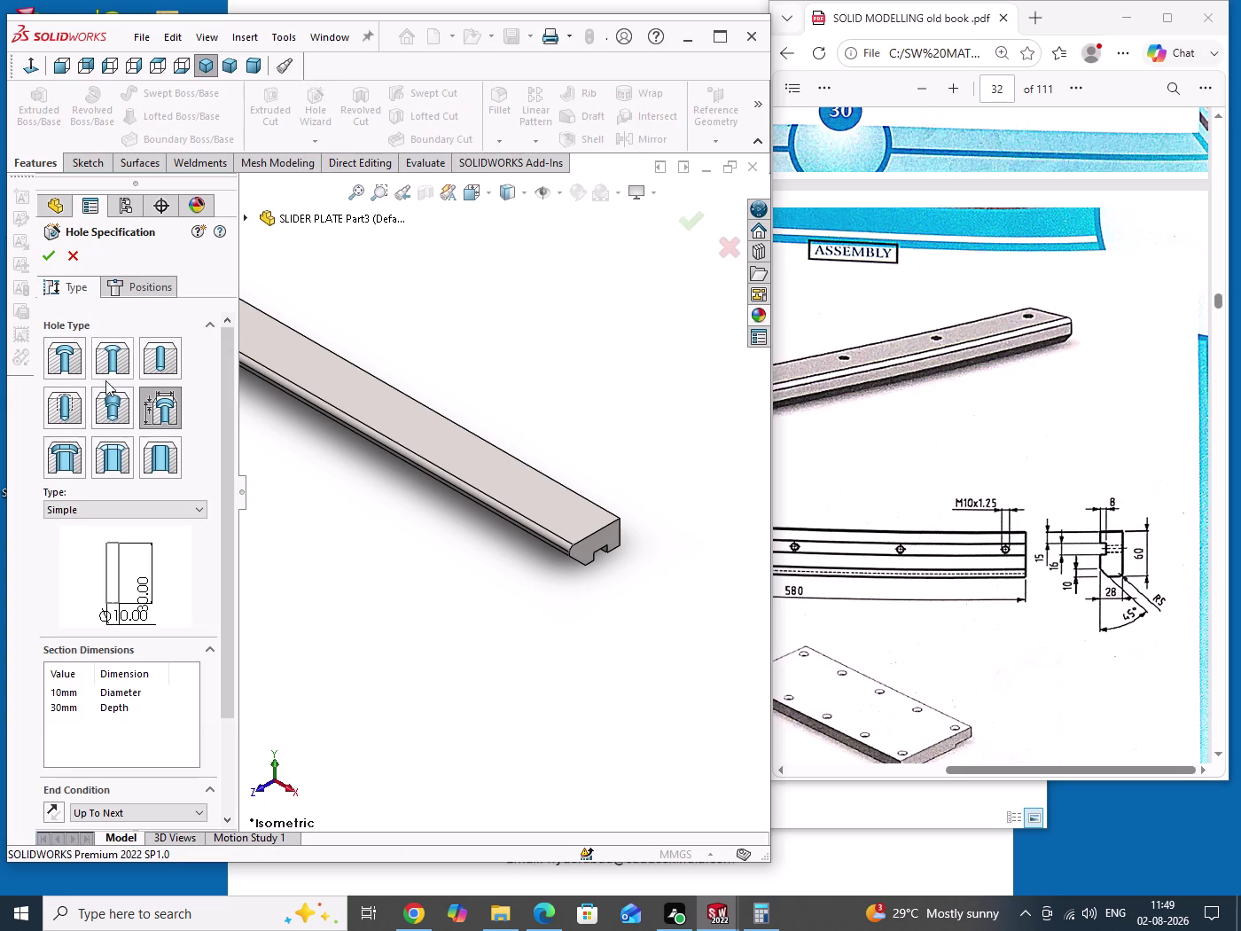
click(168, 357)
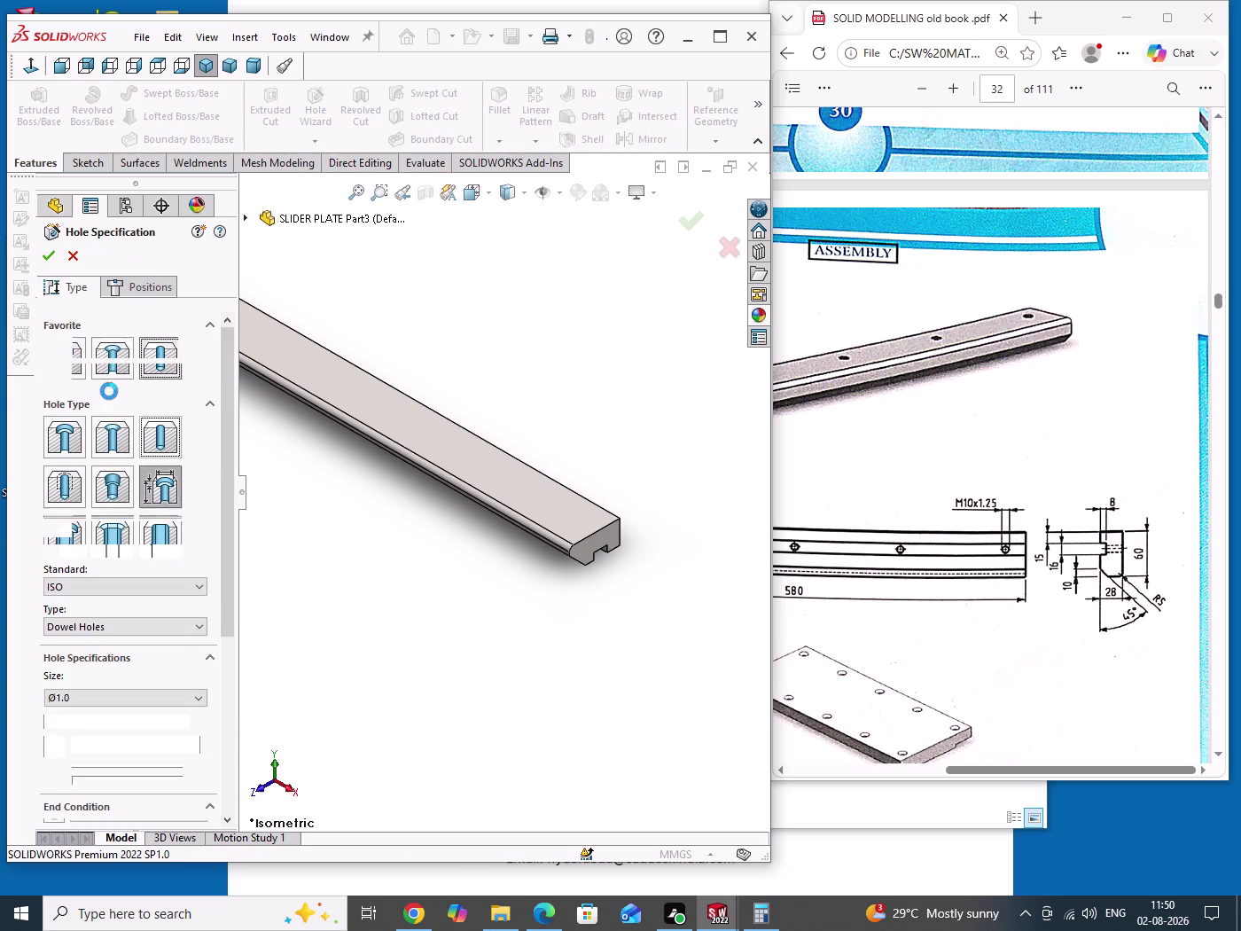
click(135, 628)
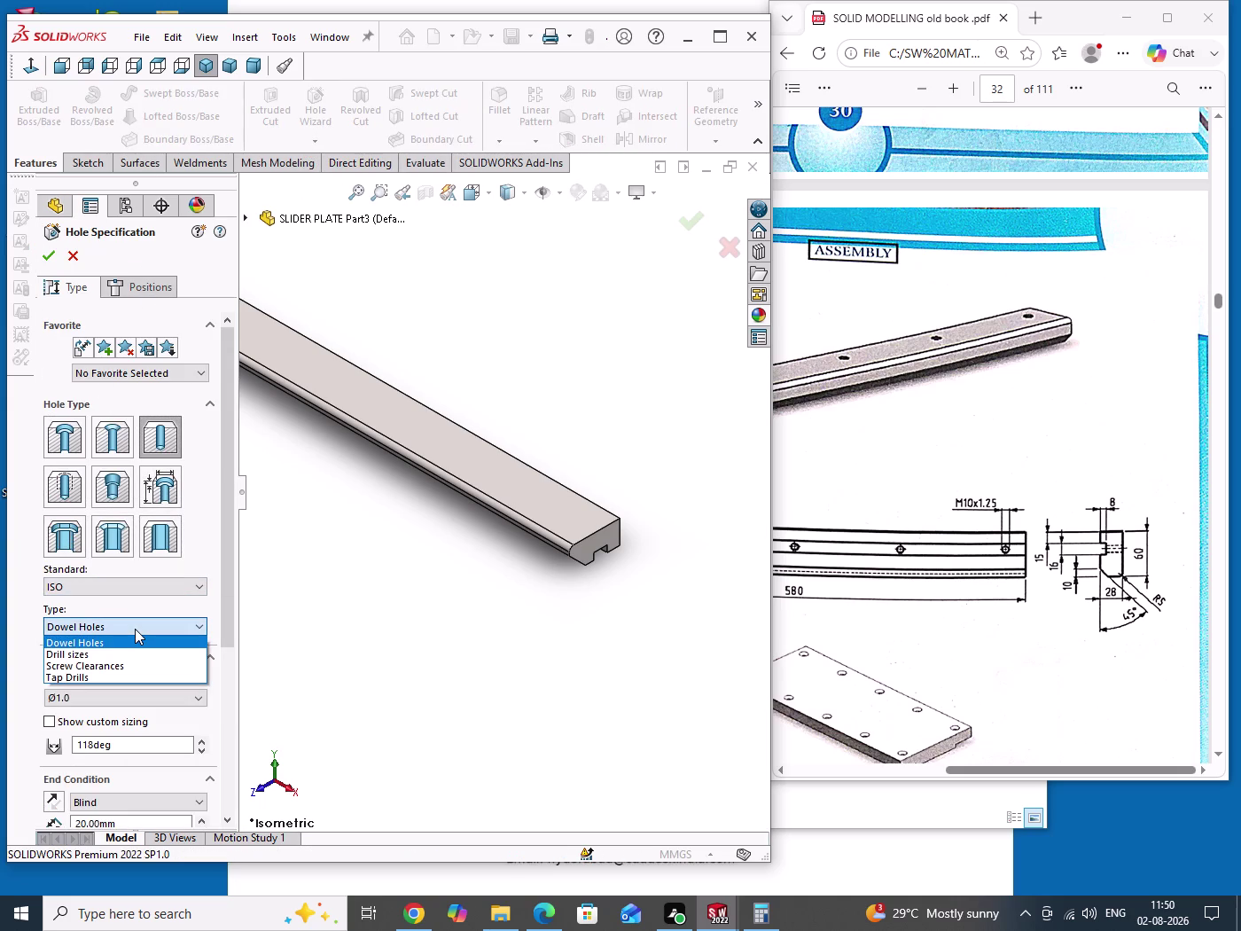
click(87, 656)
click(95, 694)
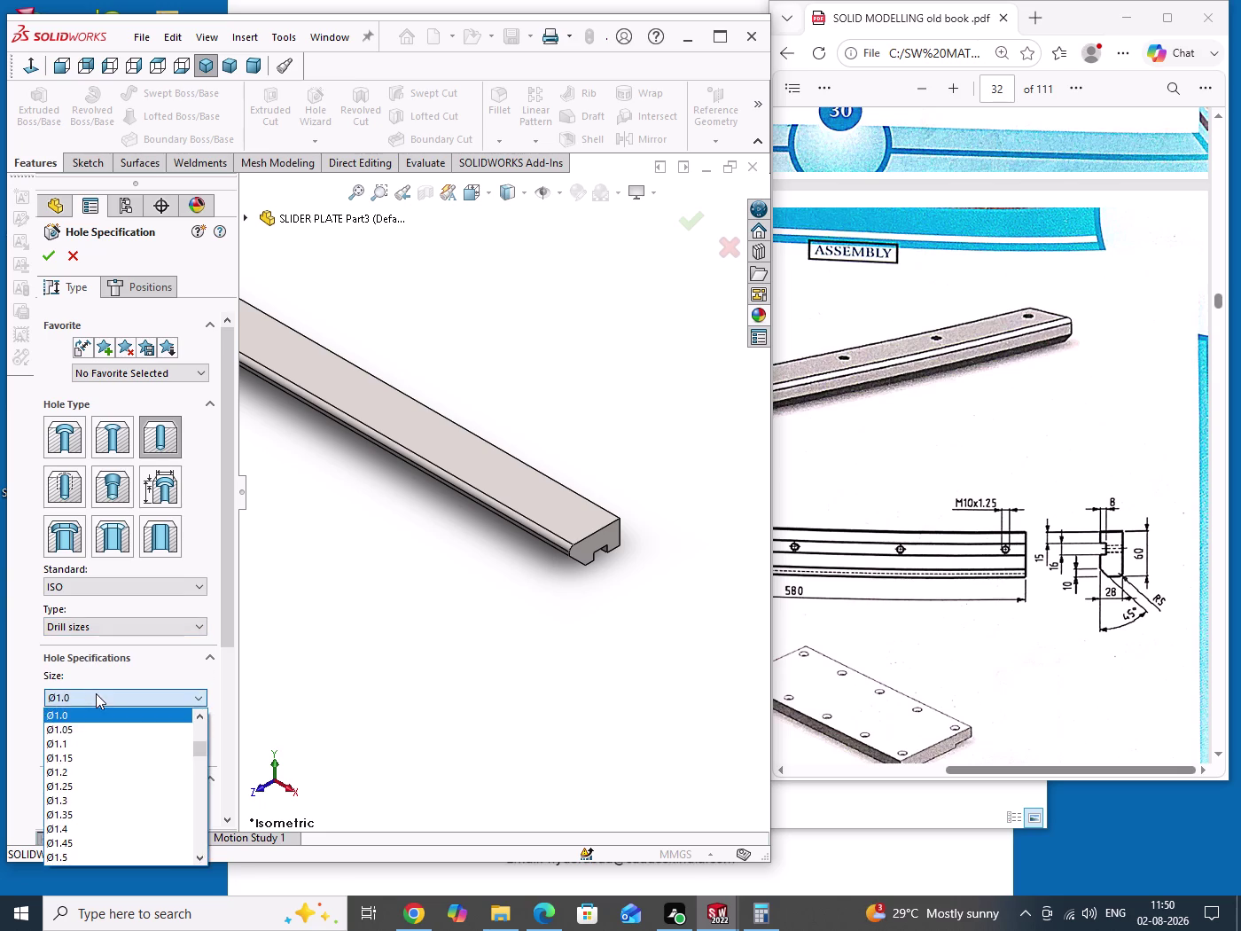
click(95, 694)
click(109, 626)
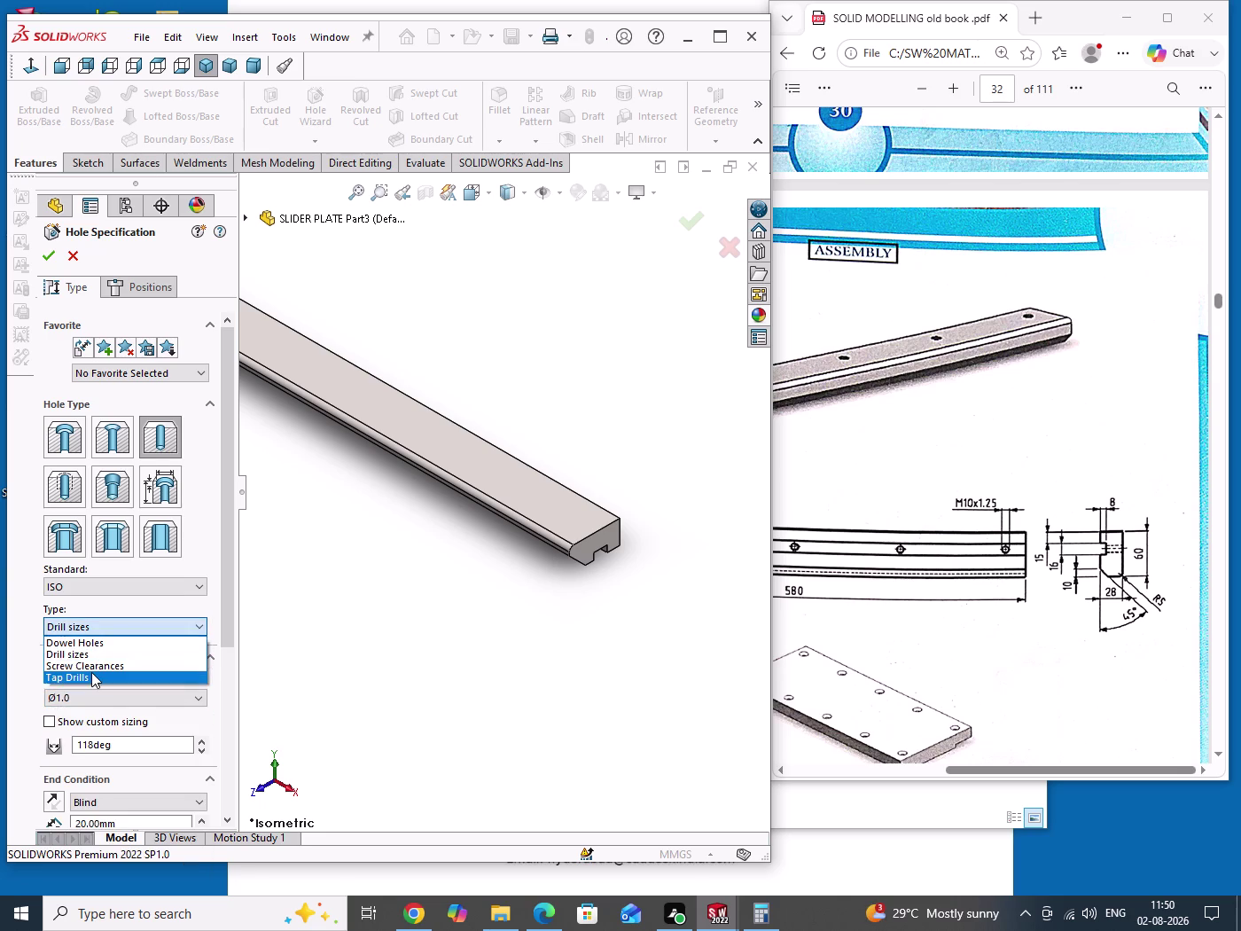
click(91, 672)
click(99, 697)
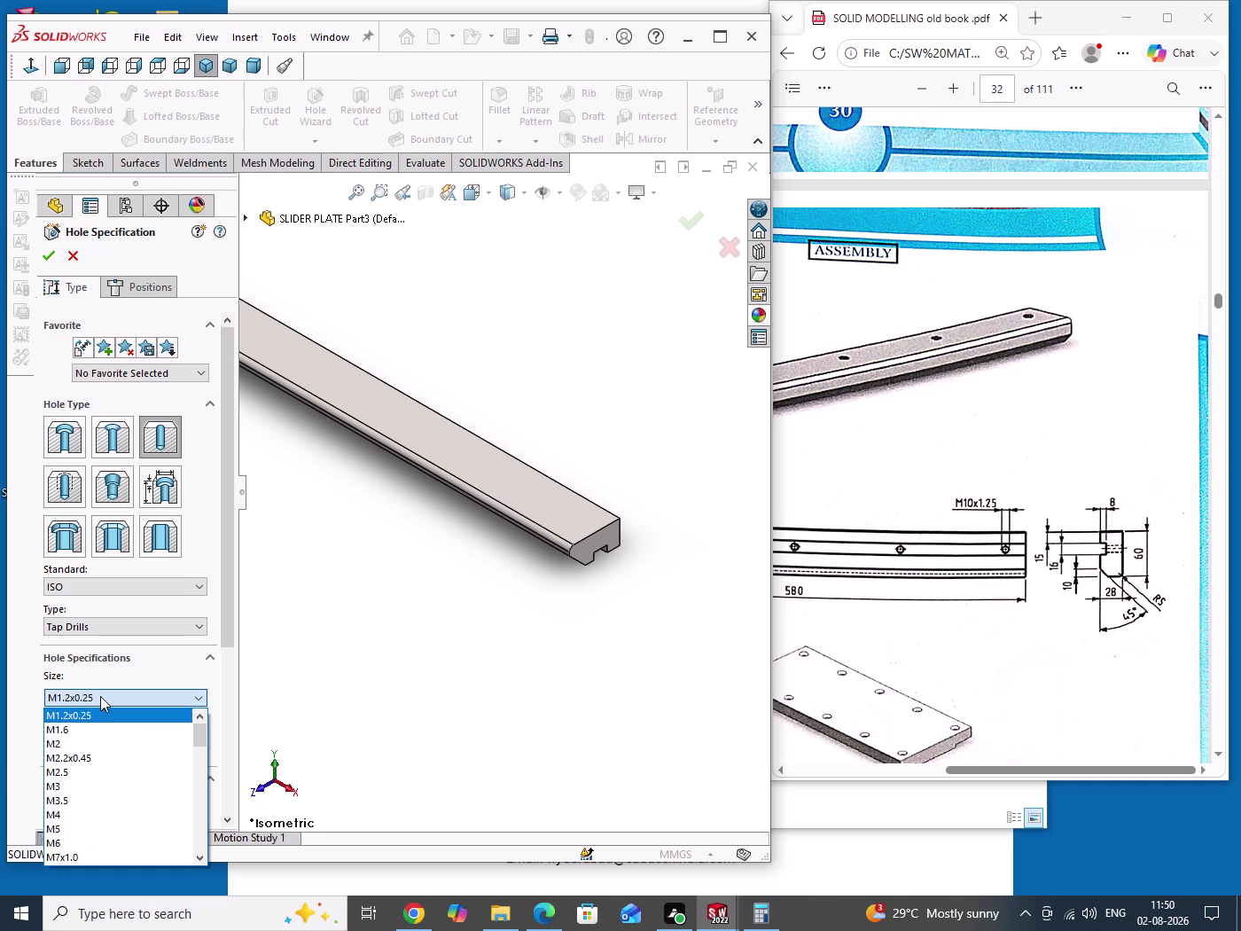
scroll(down, 3)
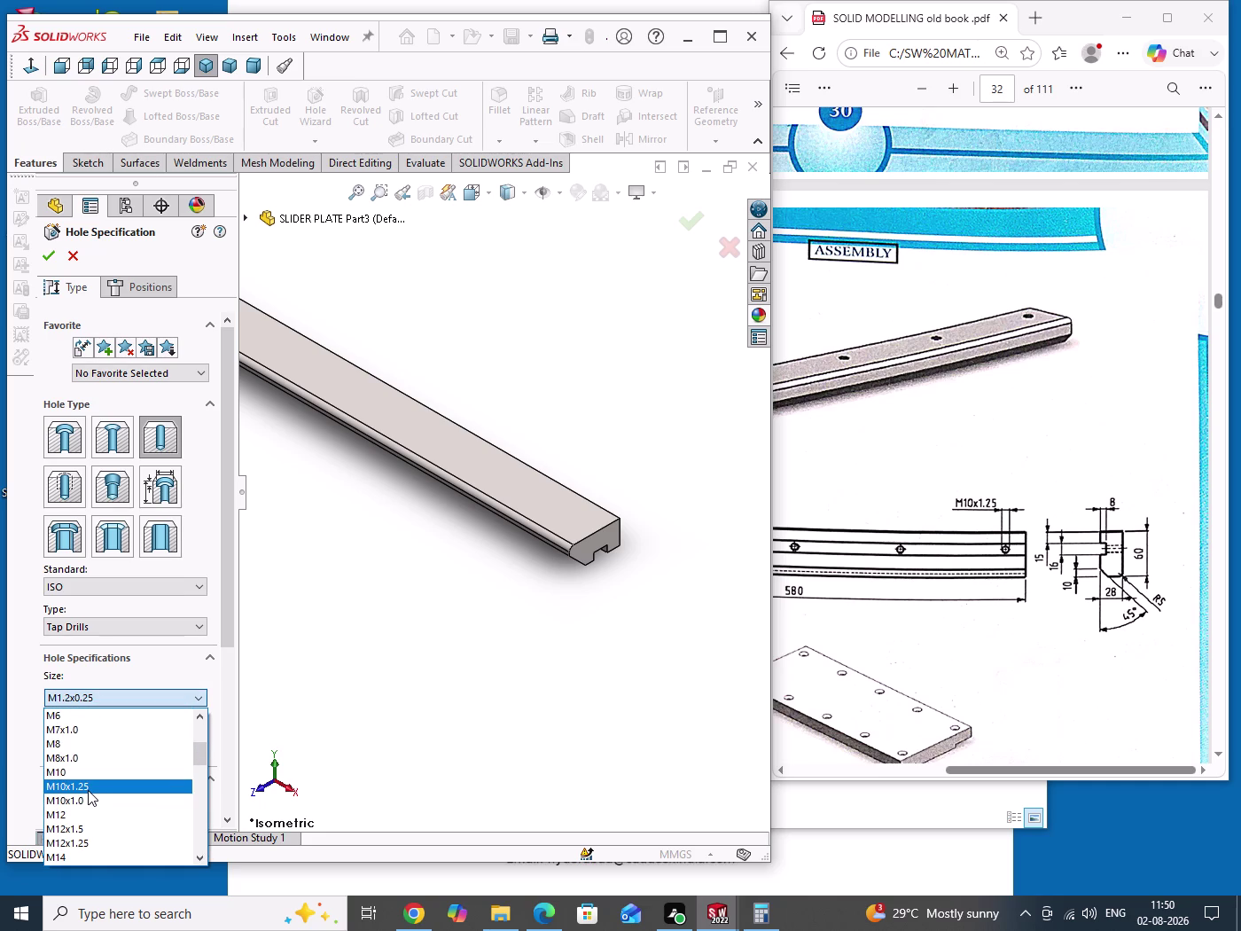
click(88, 787)
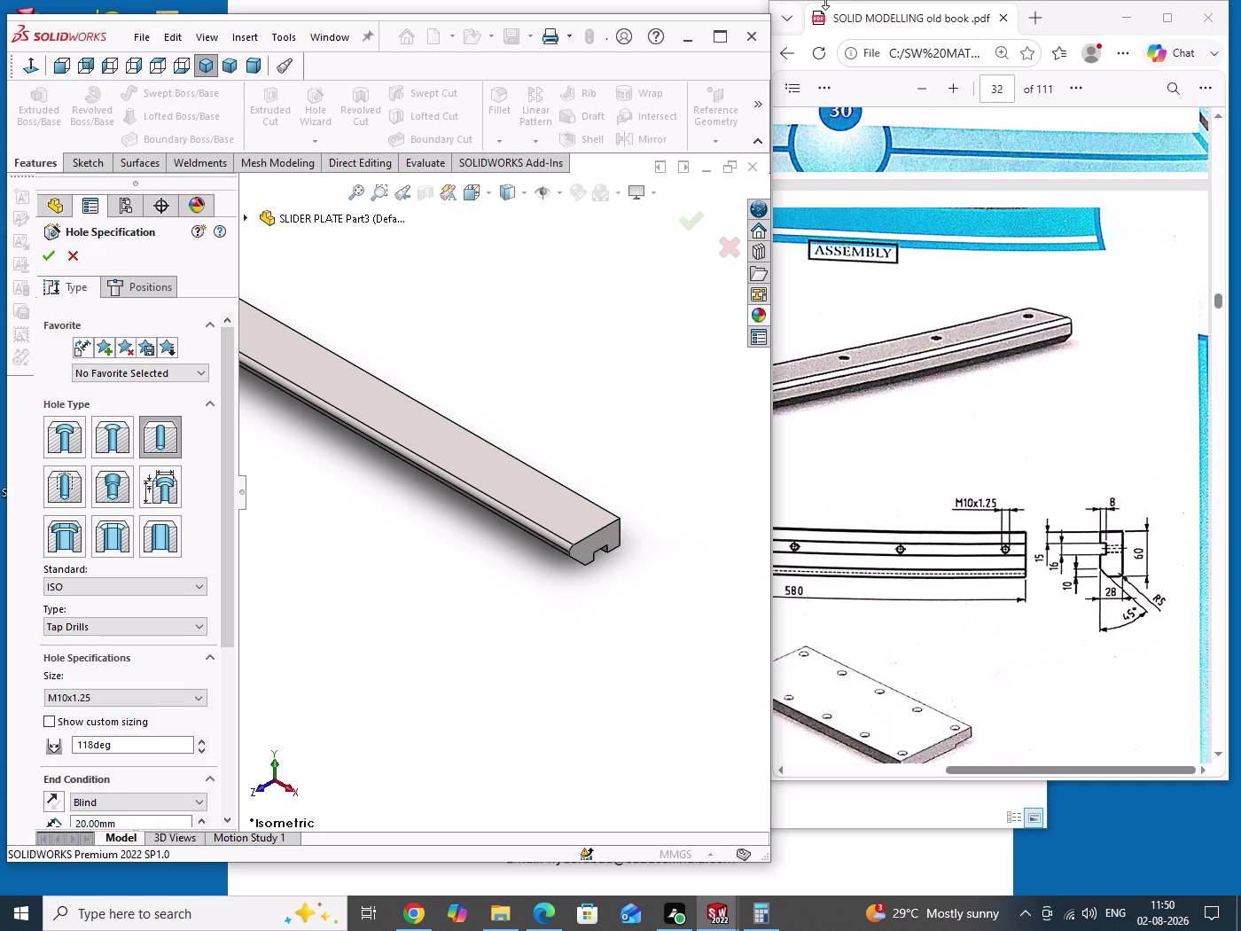
Set the hole's end condition to Through All.
drag(228, 539, 236, 616)
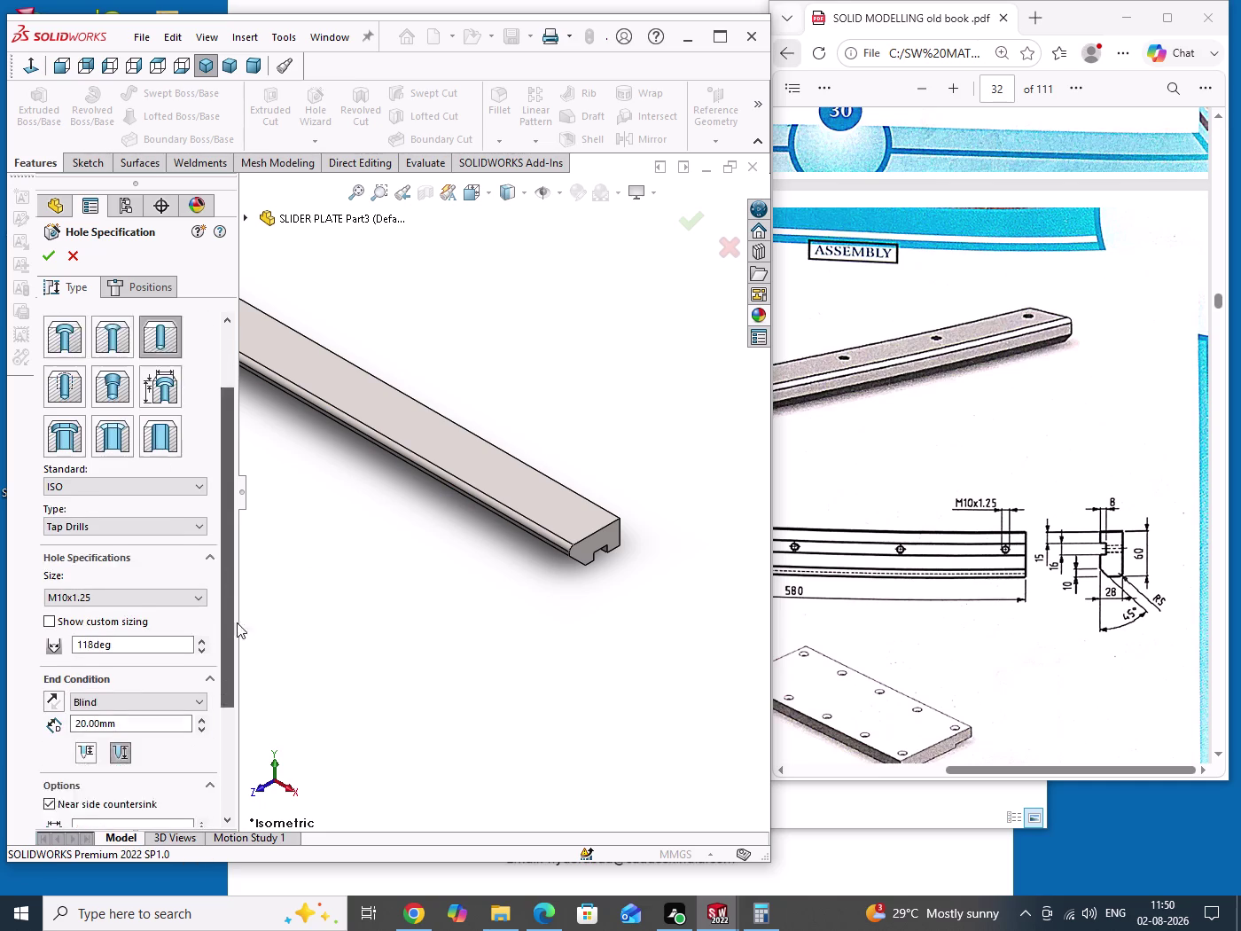
drag(236, 615, 236, 676)
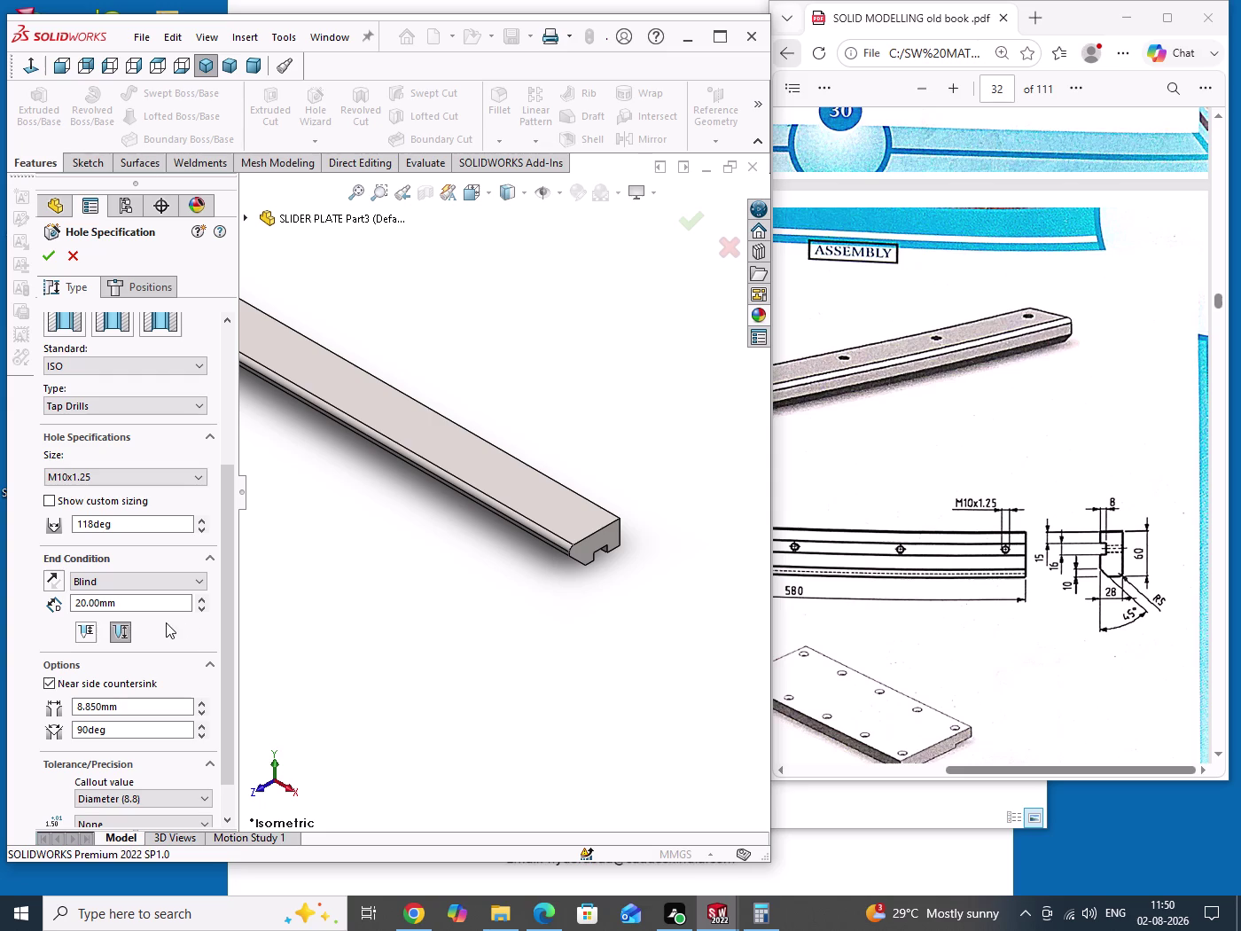
click(82, 630)
click(163, 586)
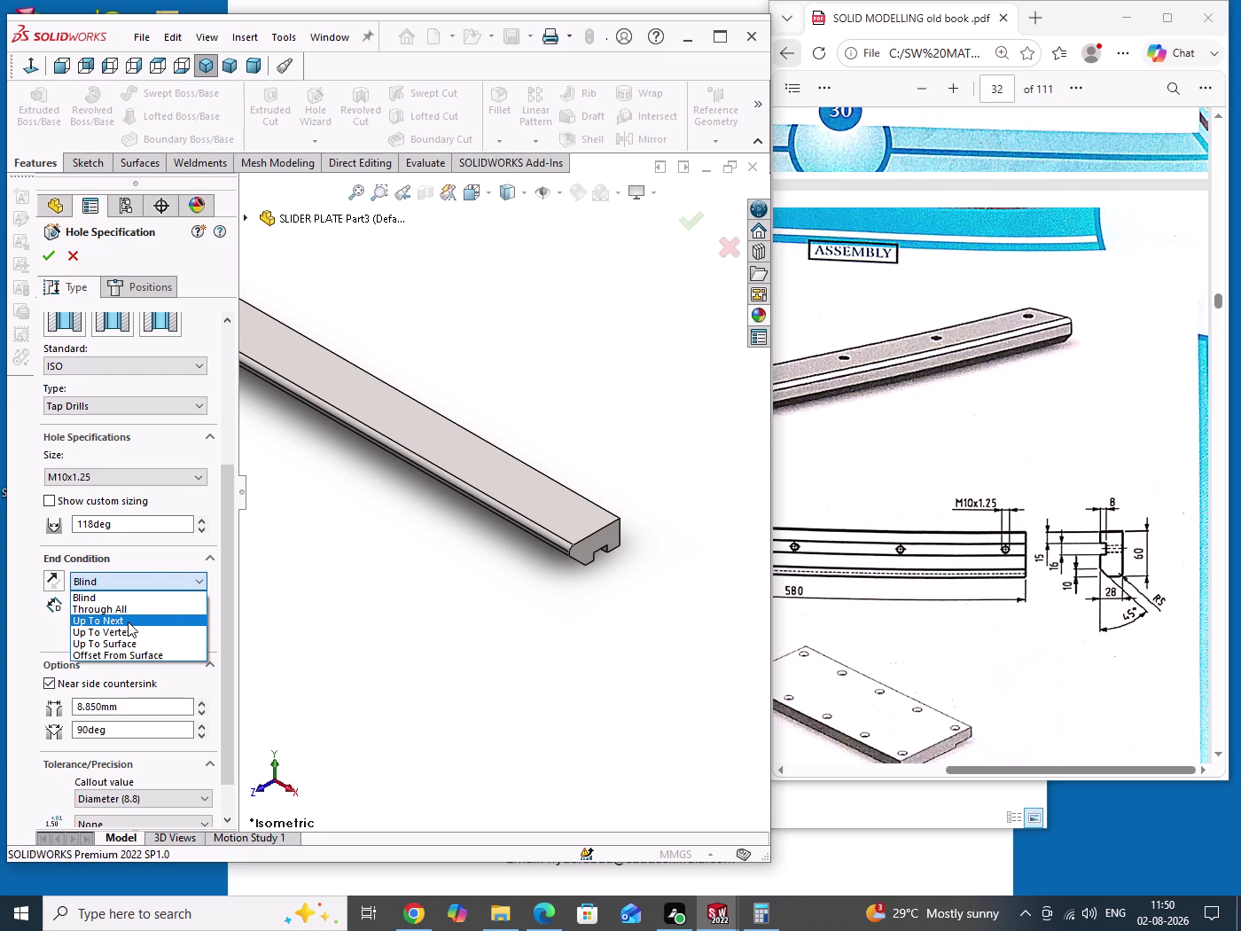
click(127, 613)
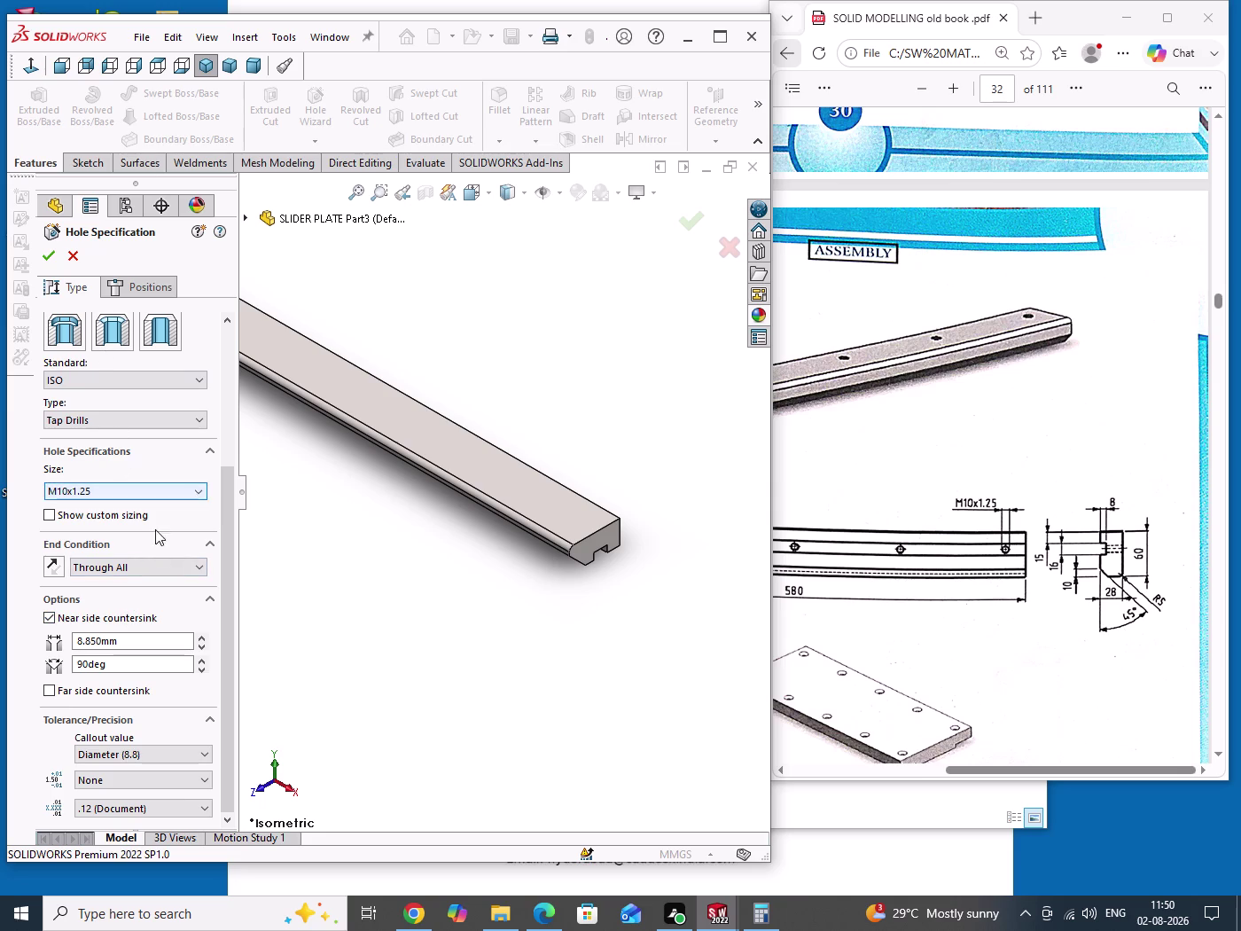
drag(229, 587, 242, 384)
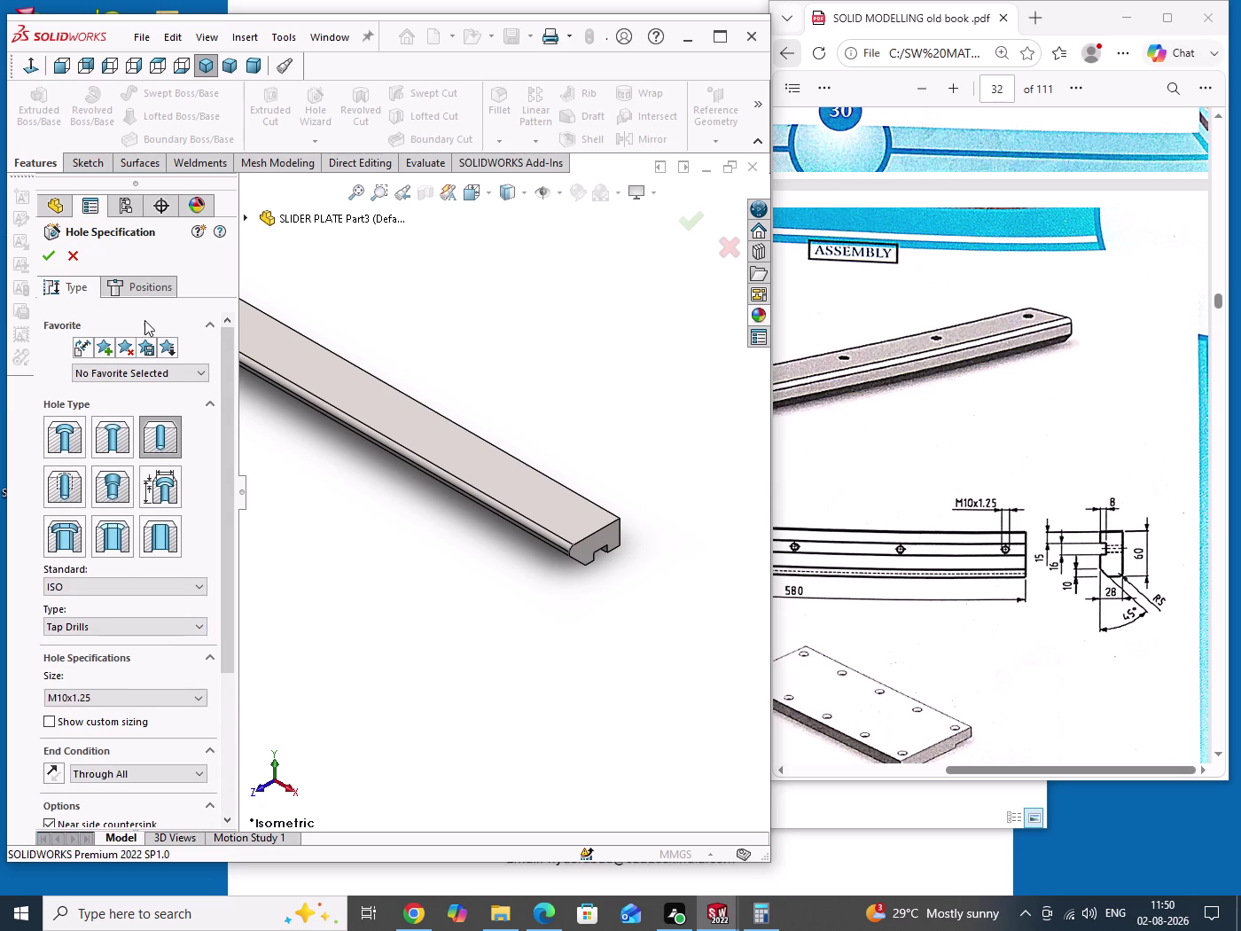
drag(1003, 764, 810, 768)
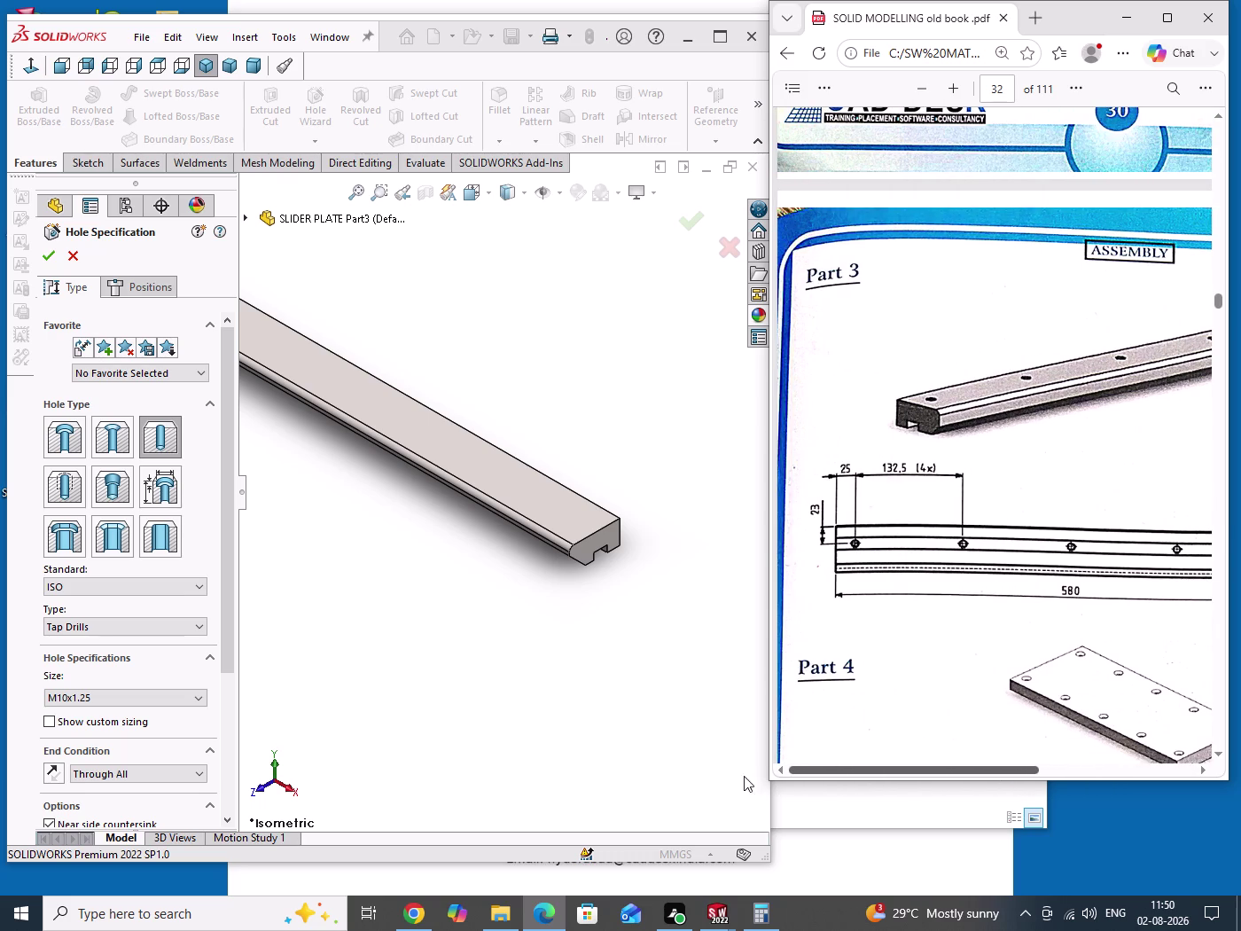
Place the hole point near the left end of the plate's top face in Top view.
click(152, 286)
click(147, 442)
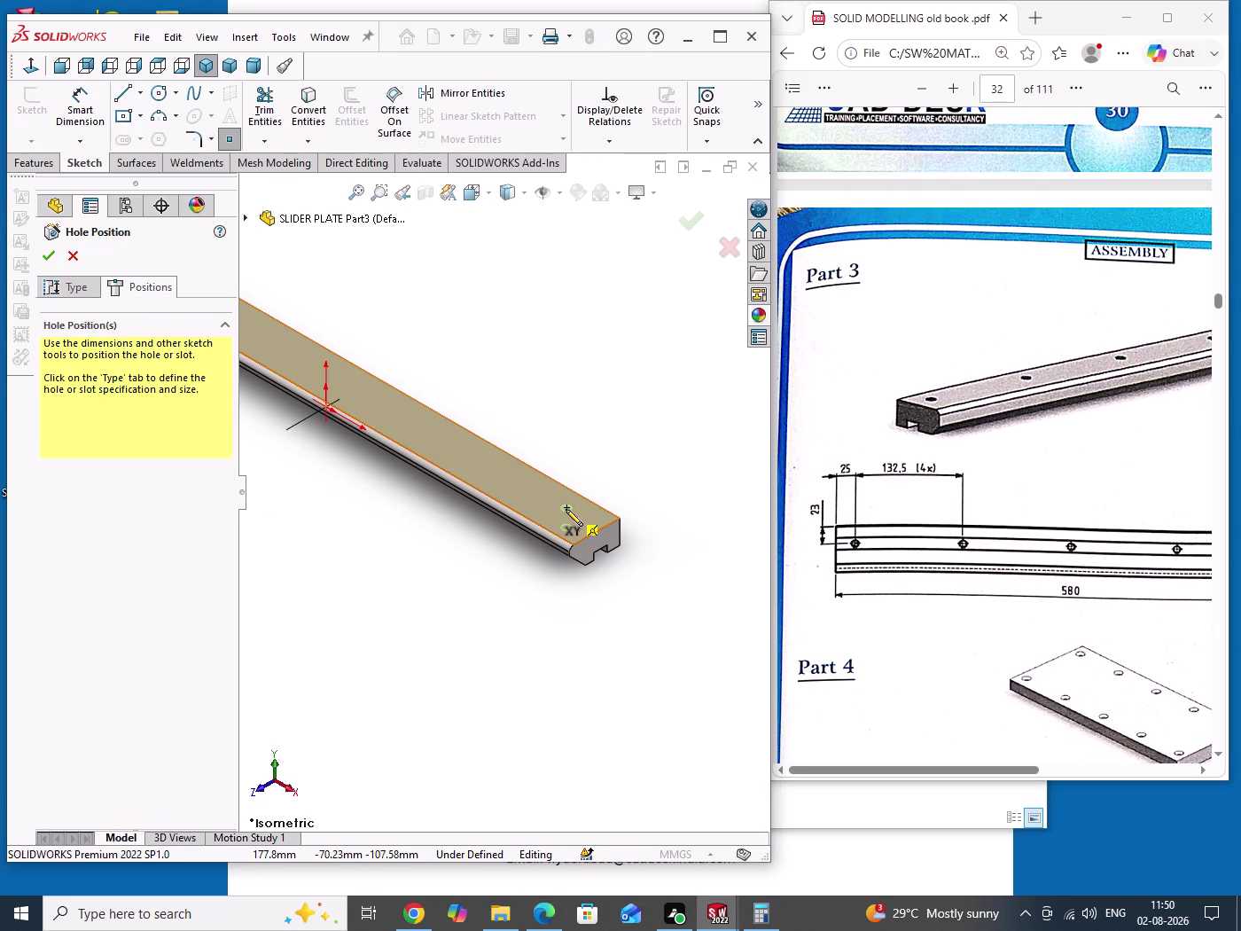
scroll(up, 3)
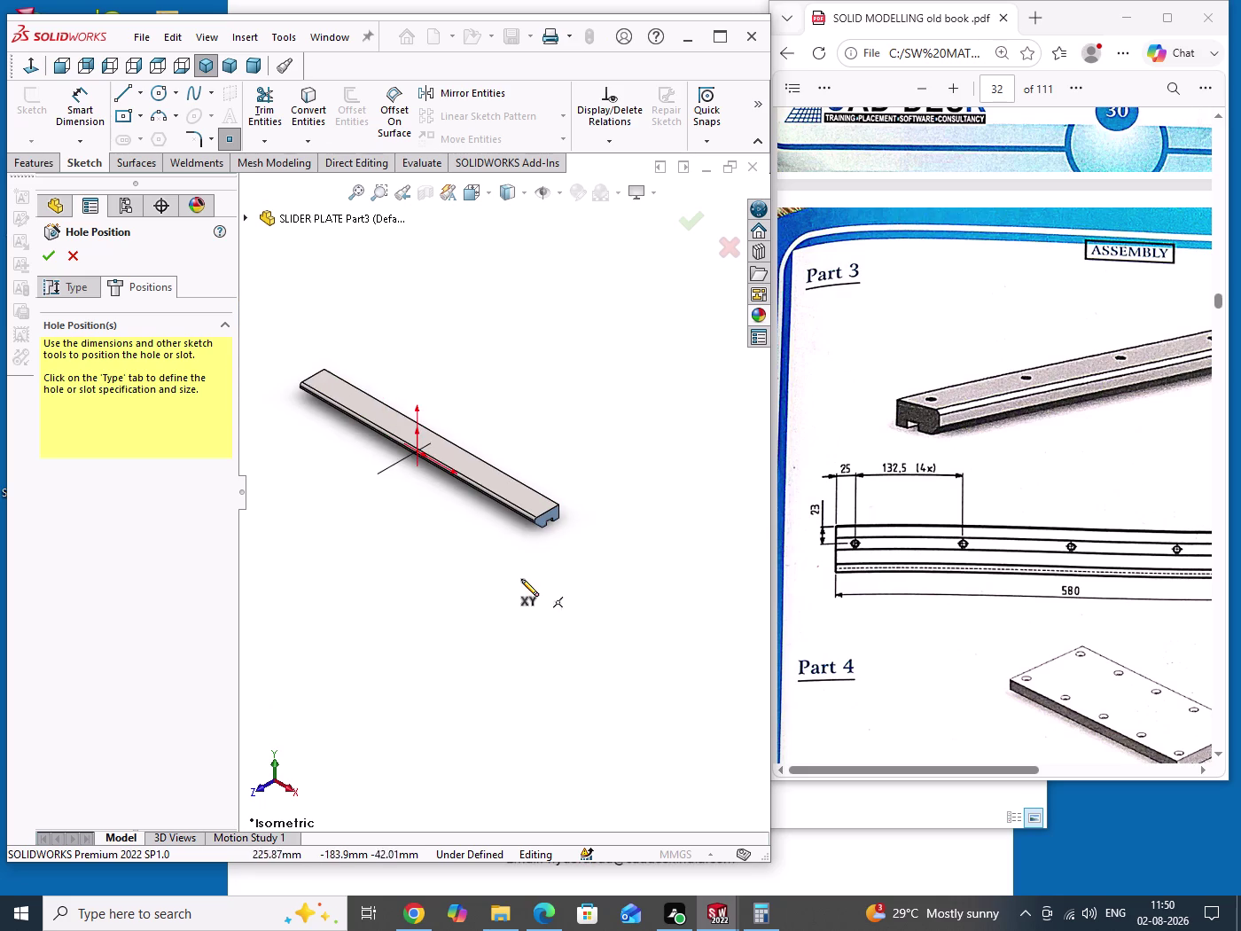
middle_drag(515, 576, 605, 641)
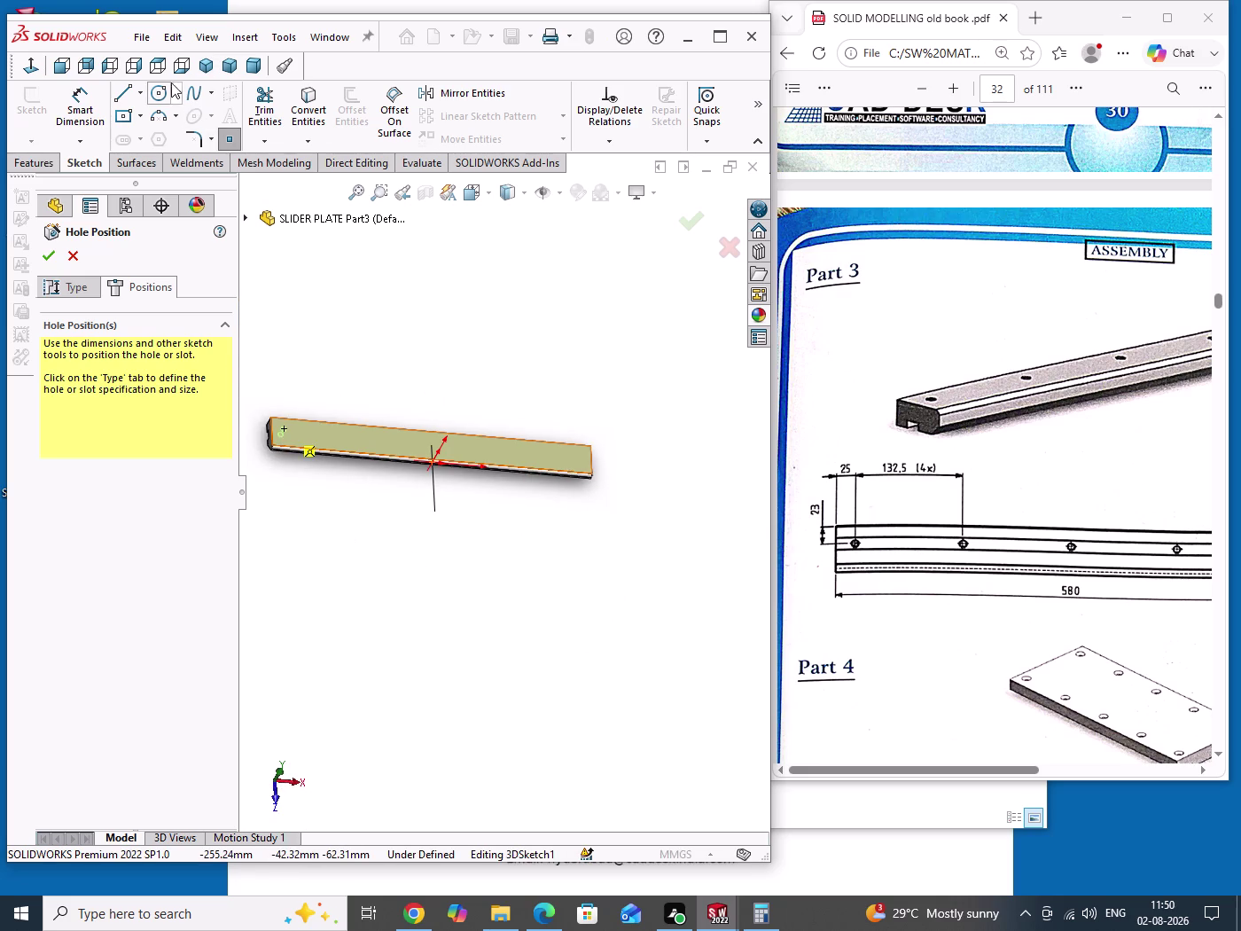
click(160, 70)
scroll(up, 3)
scroll(down, 3)
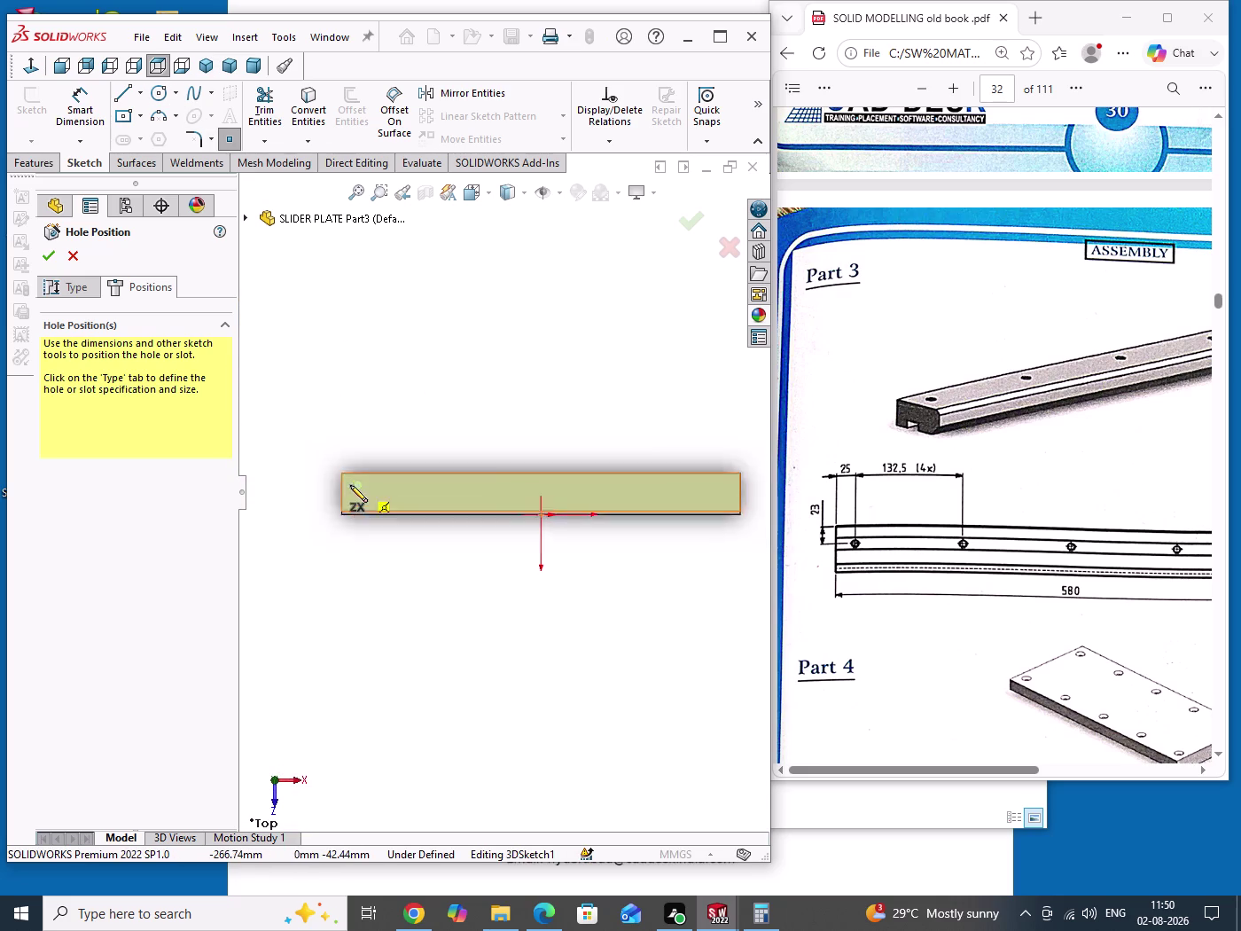
scroll(down, 3)
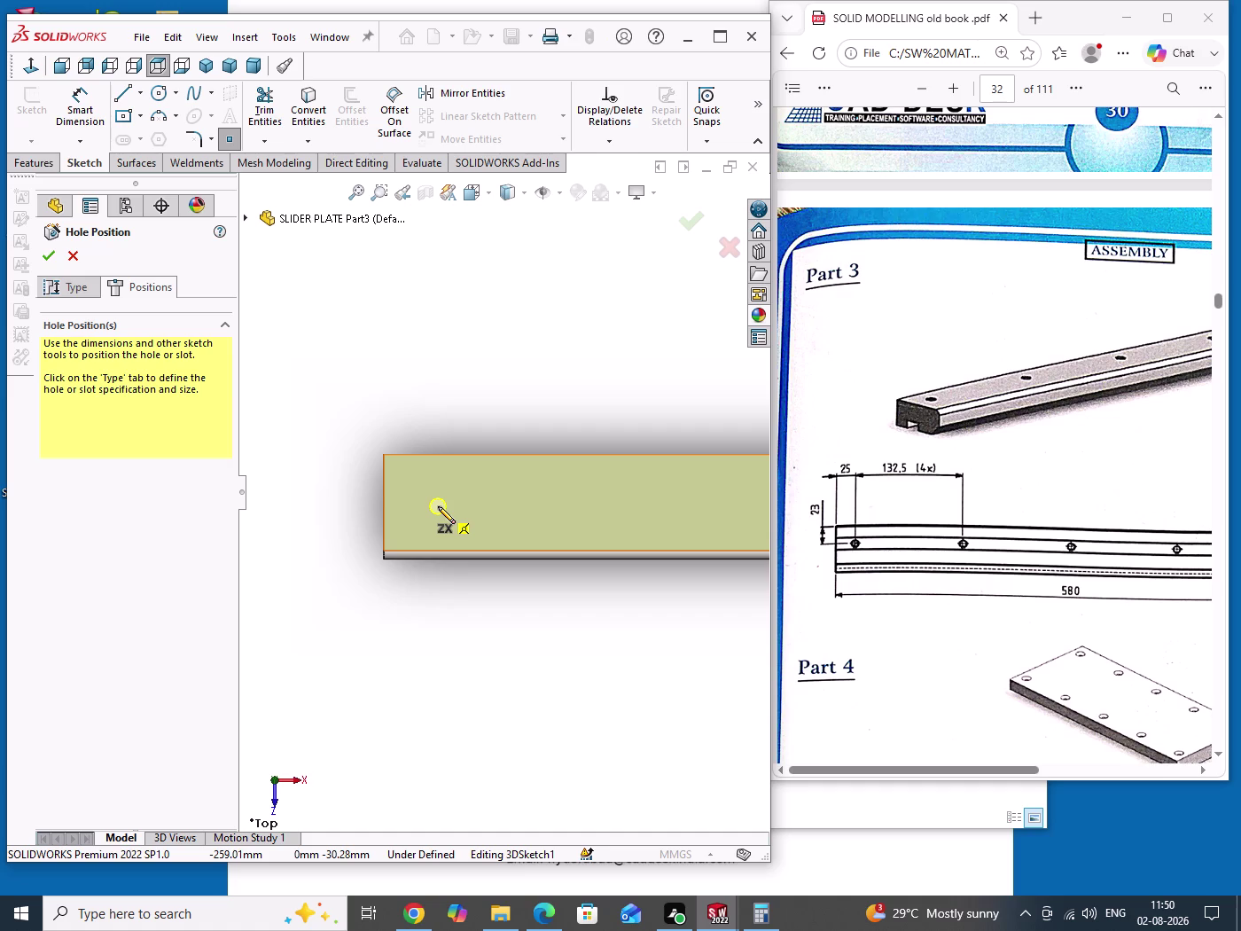
click(438, 506)
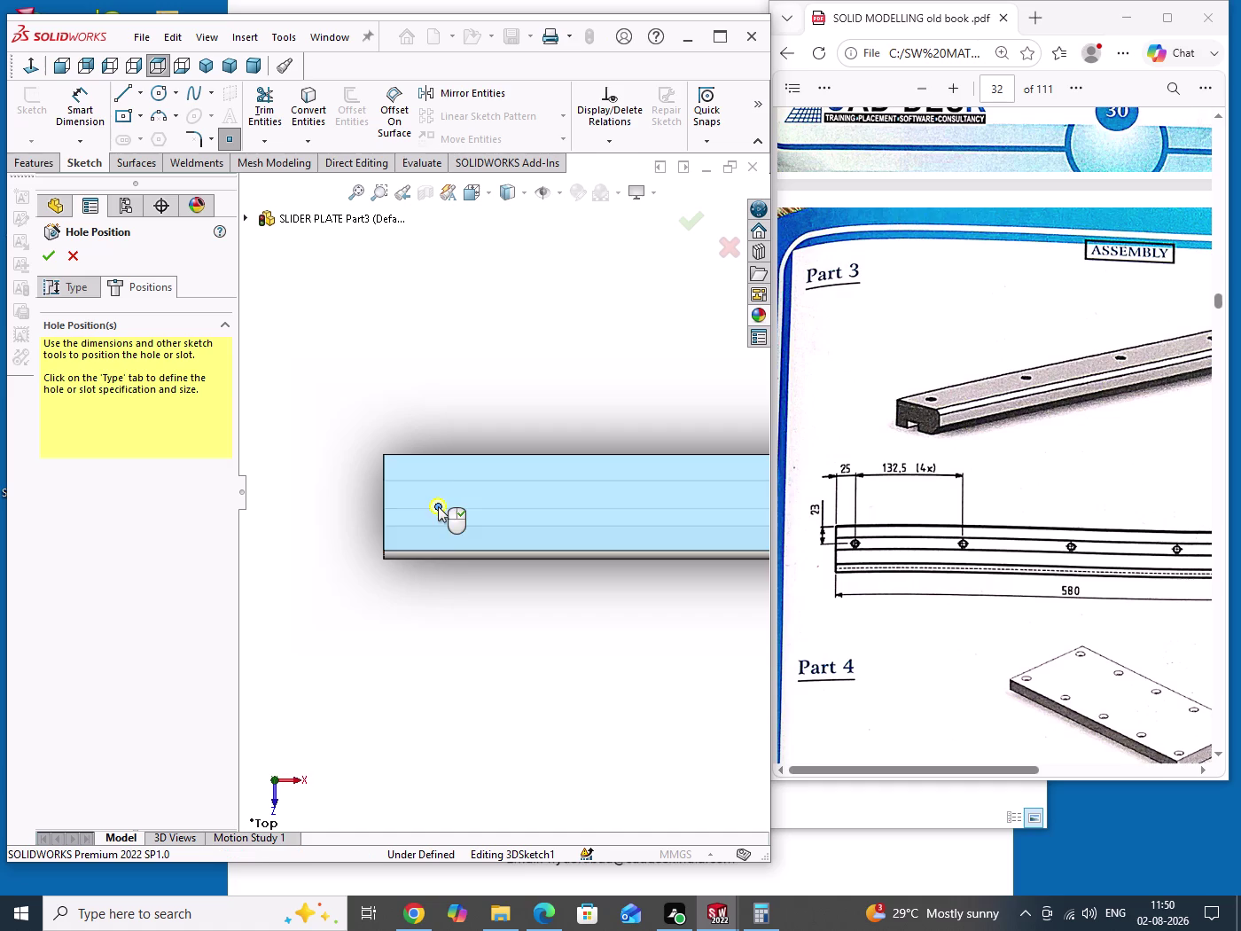
Dimension the hole point 25 mm from the plate's left end.
right_click(453, 398)
click(462, 404)
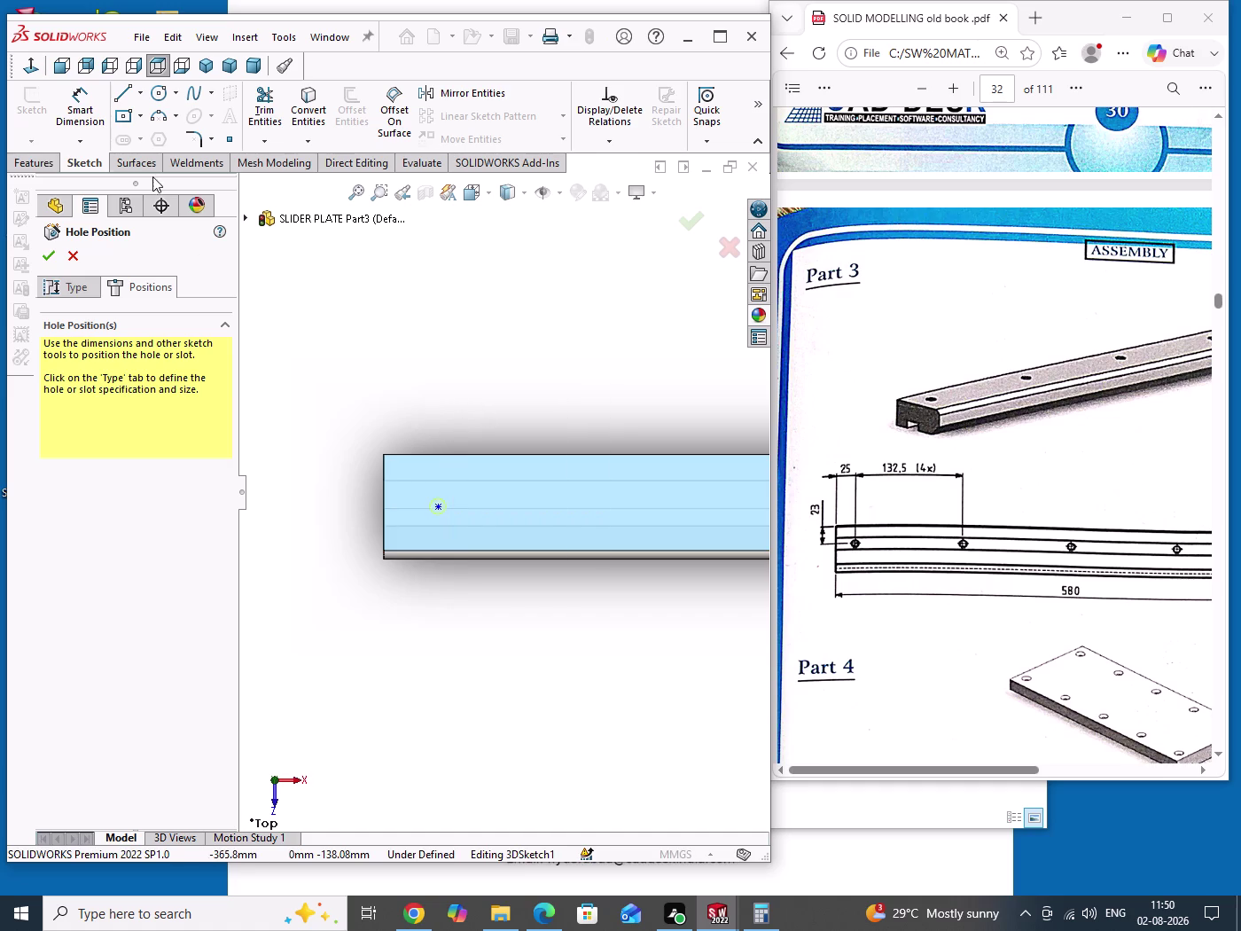
click(99, 108)
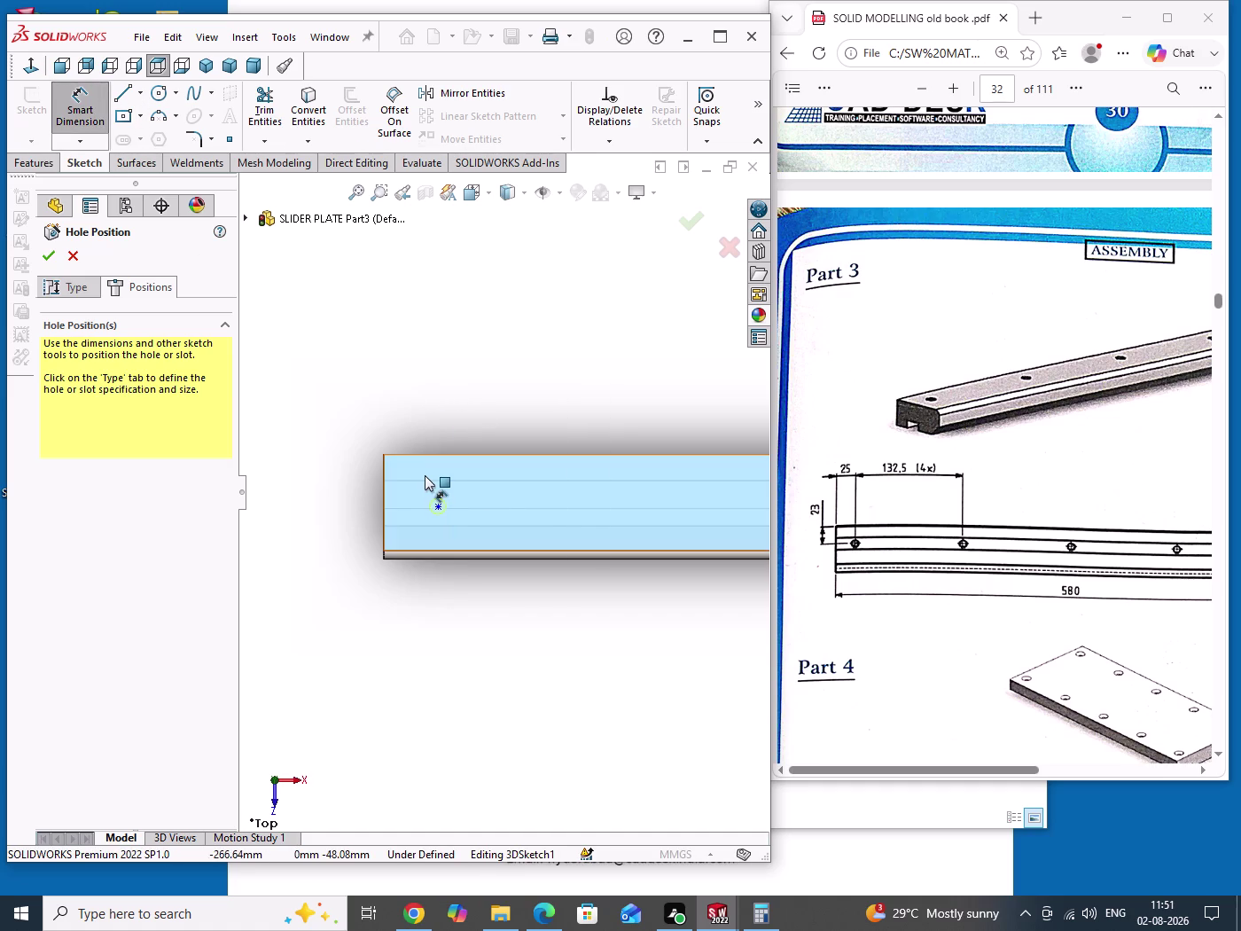
scroll(down, 3)
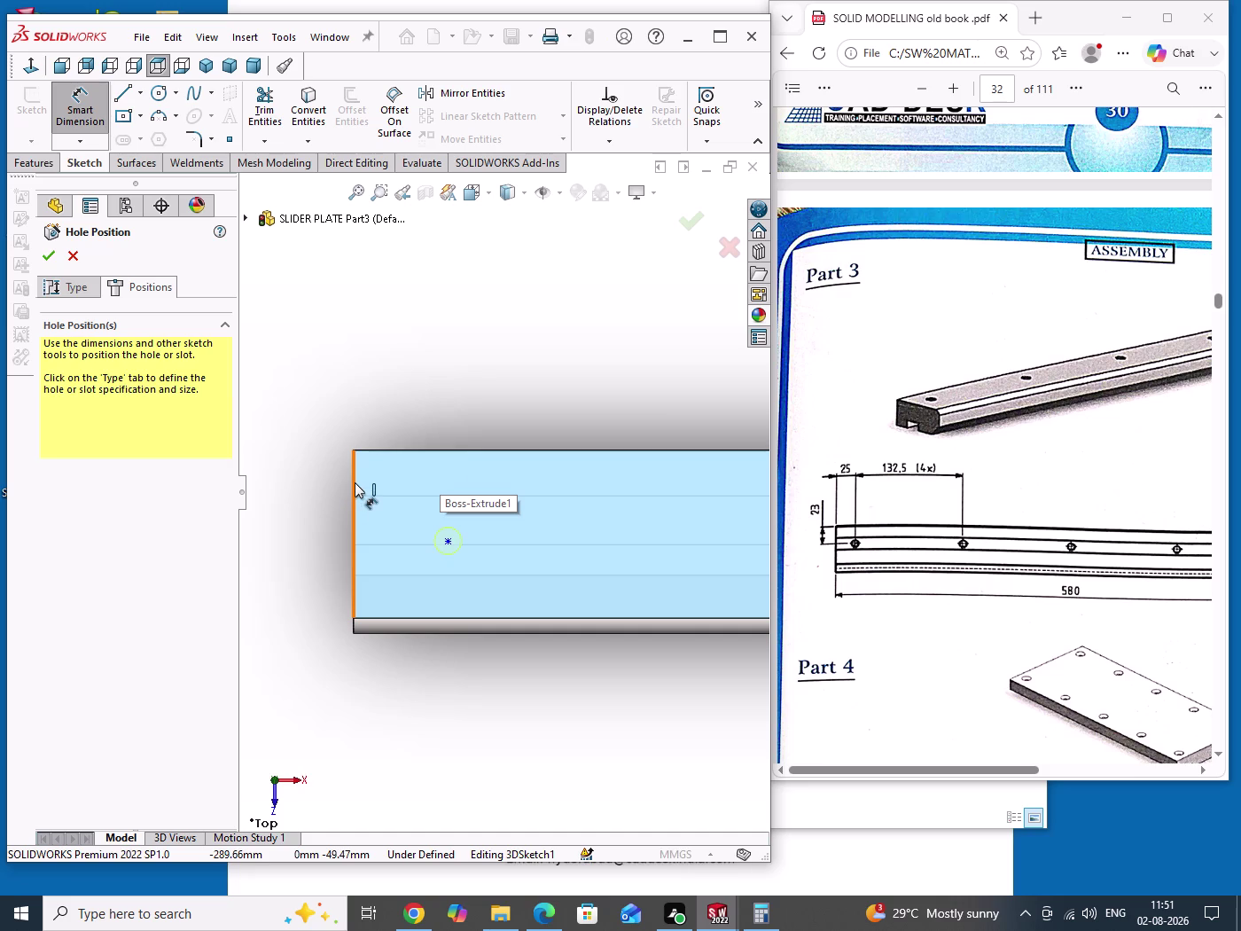
click(355, 482)
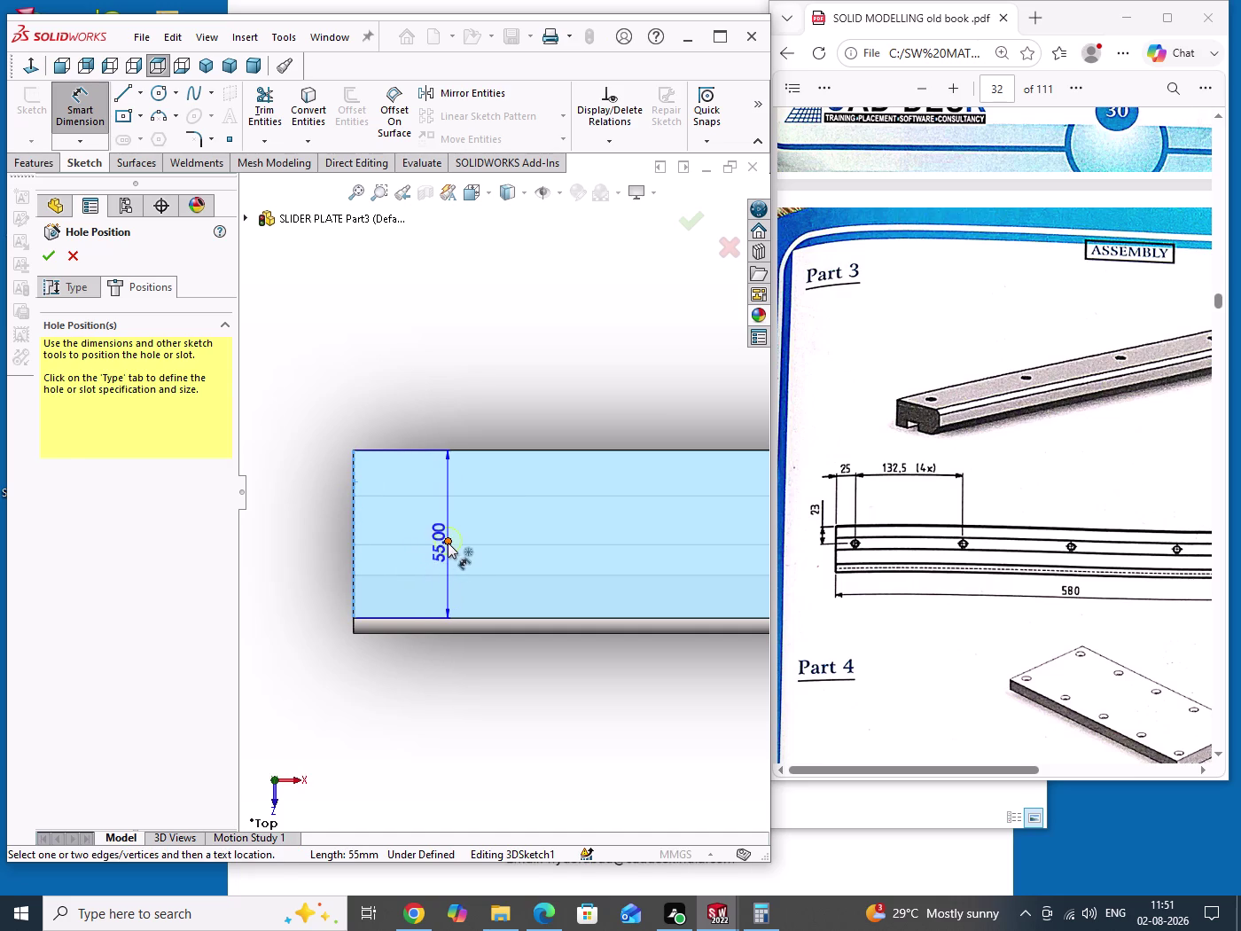
click(448, 542)
click(416, 390)
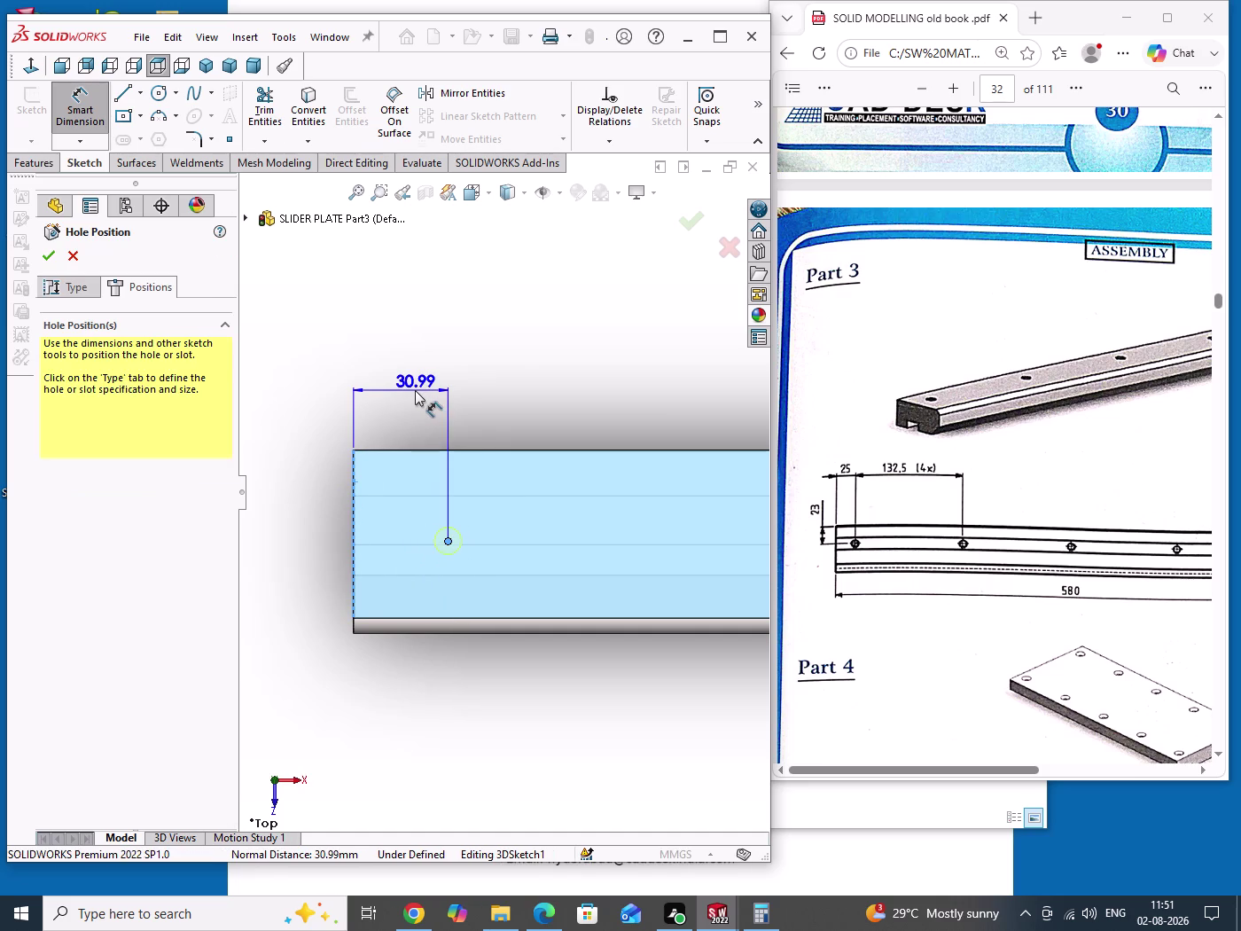
text(25)
key(Return)
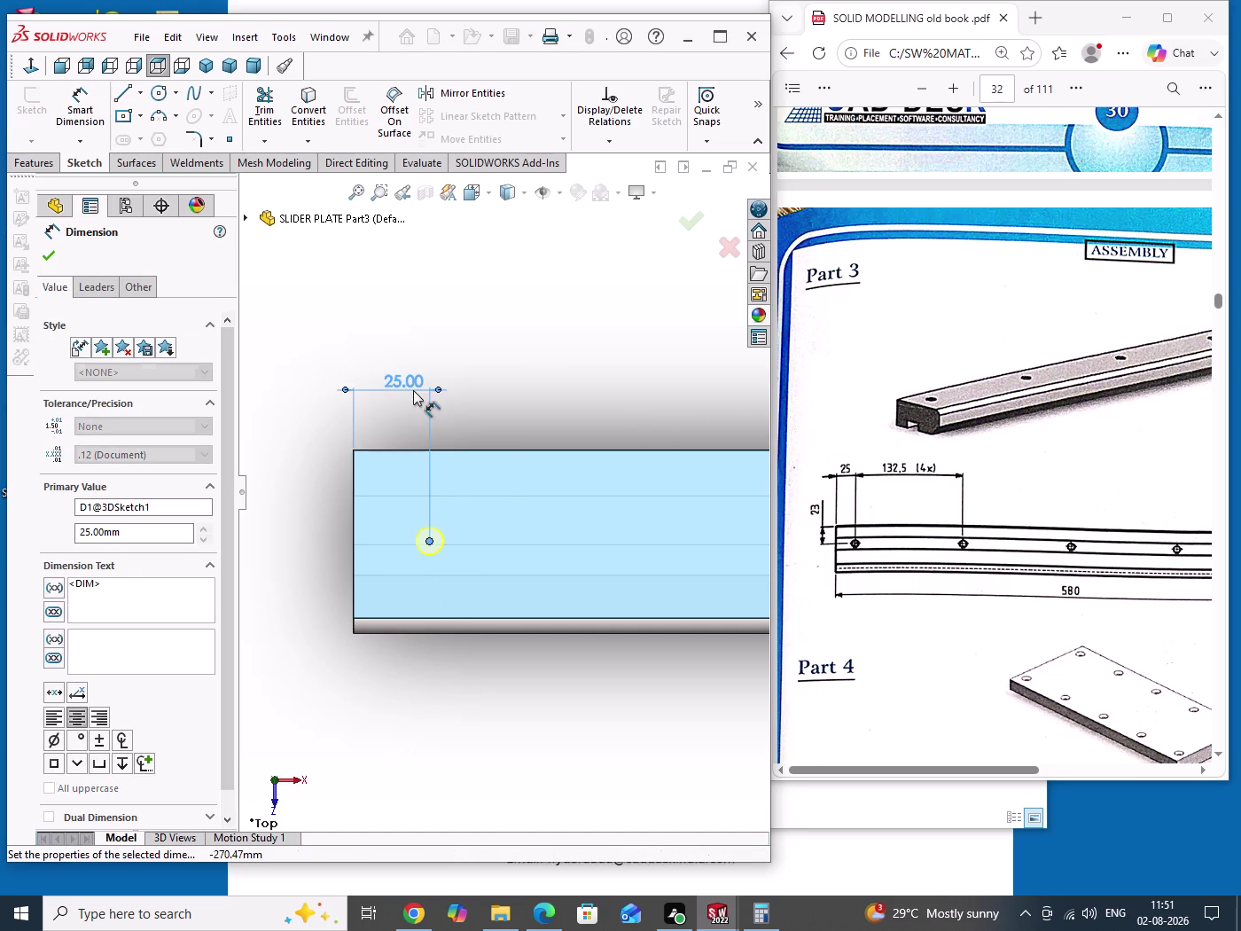
right_click(521, 324)
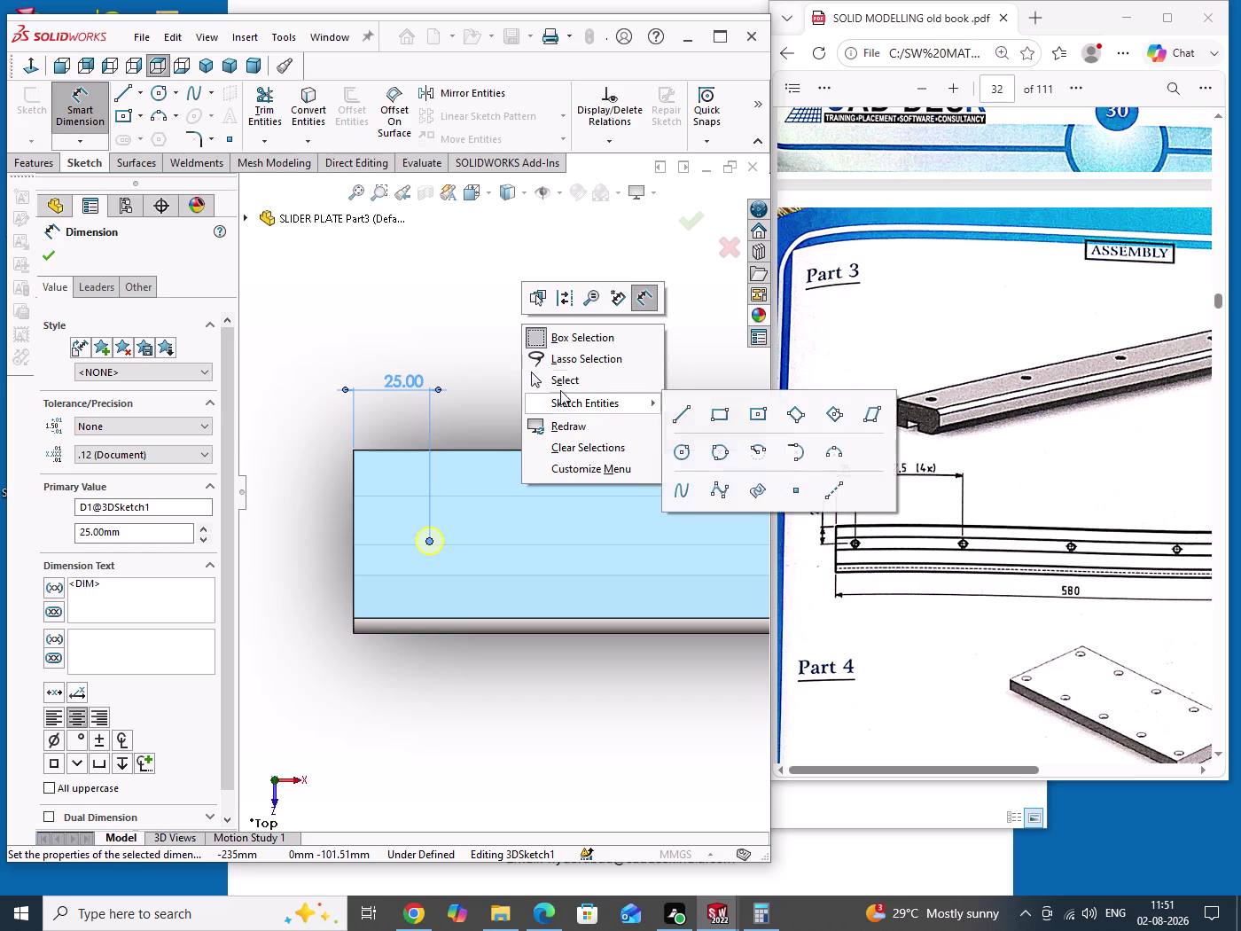
click(561, 386)
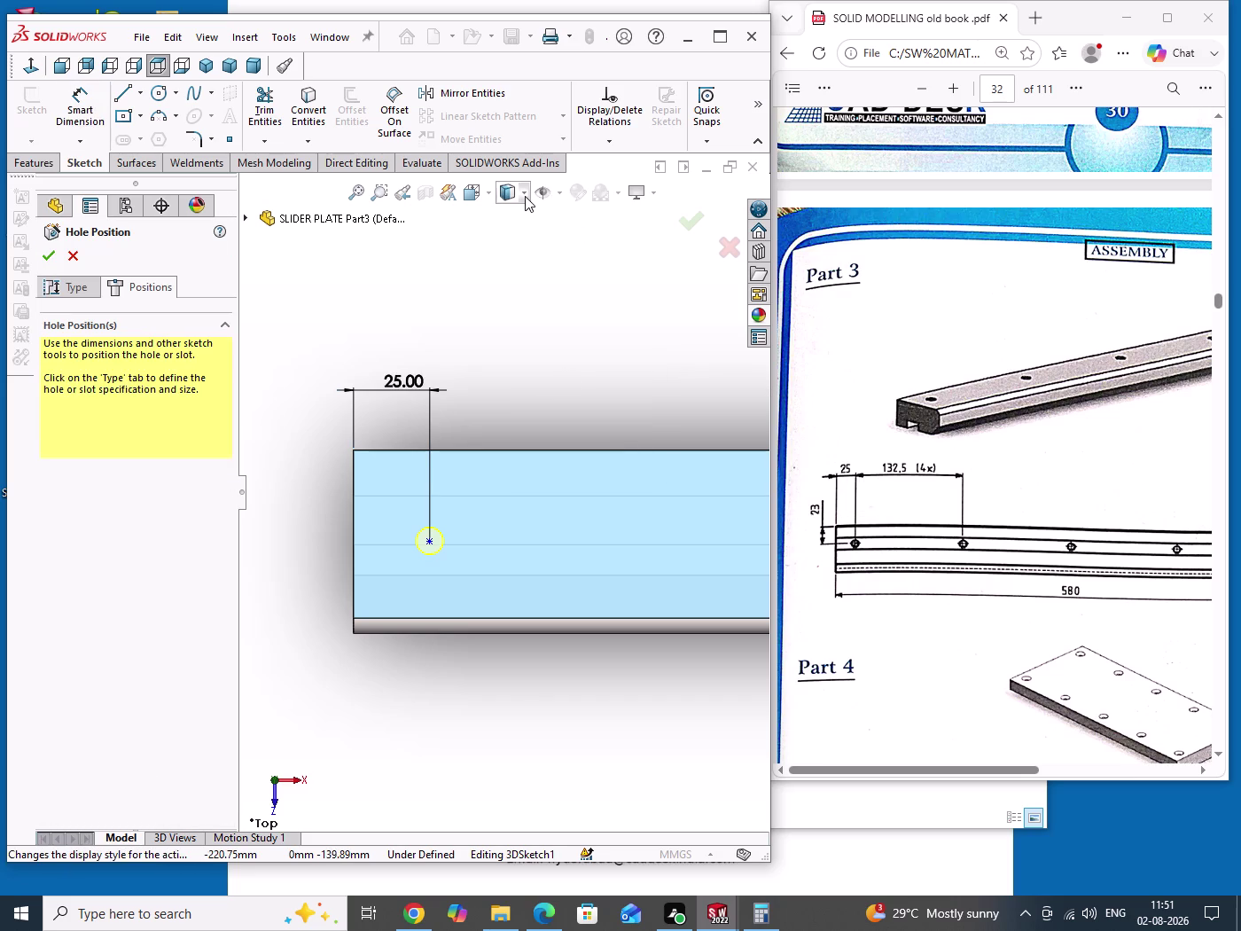
Show hidden edges and dimension the hole point 23 mm from the long edge.
click(524, 194)
click(512, 297)
drag(519, 334, 539, 354)
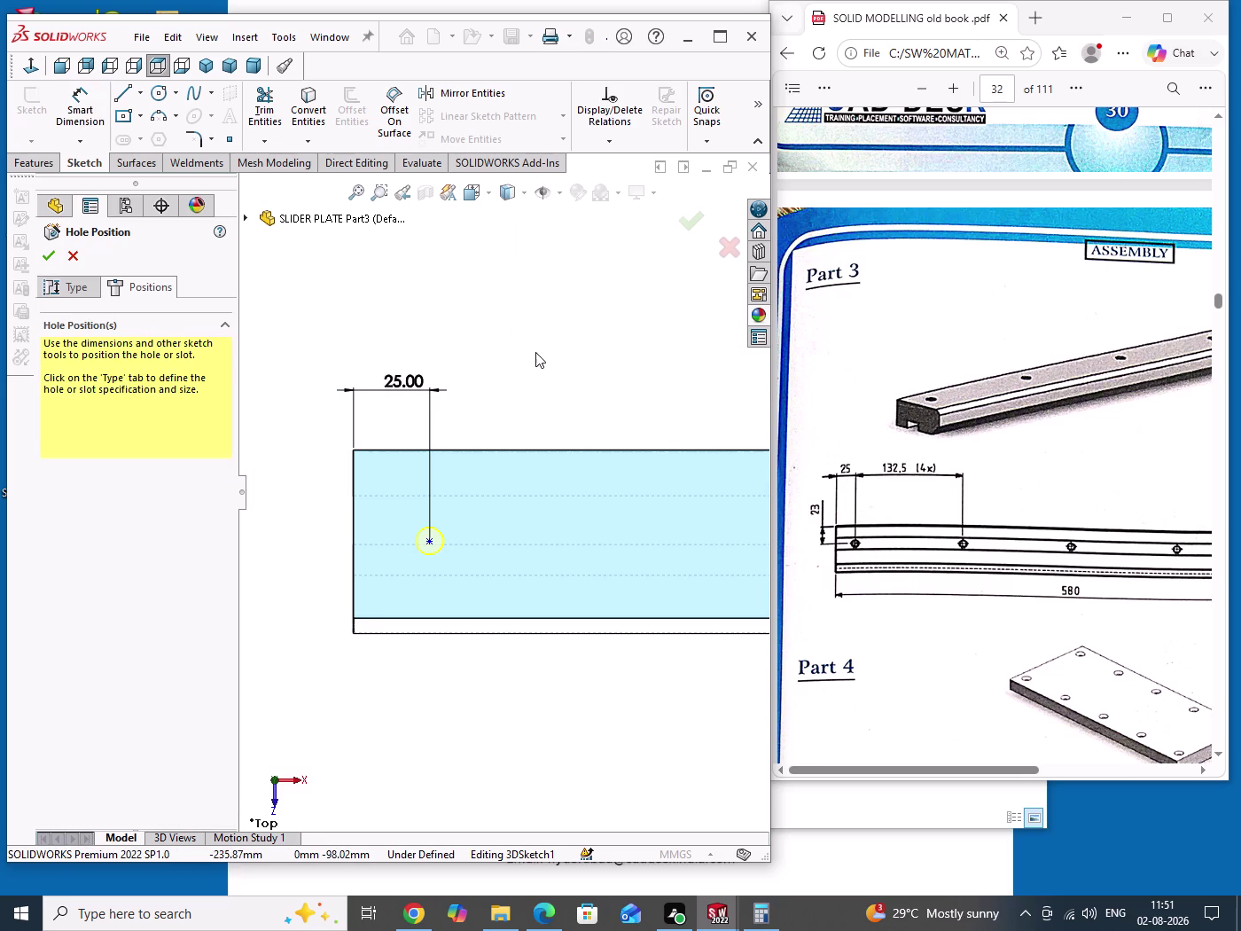
drag(539, 353, 567, 371)
click(63, 112)
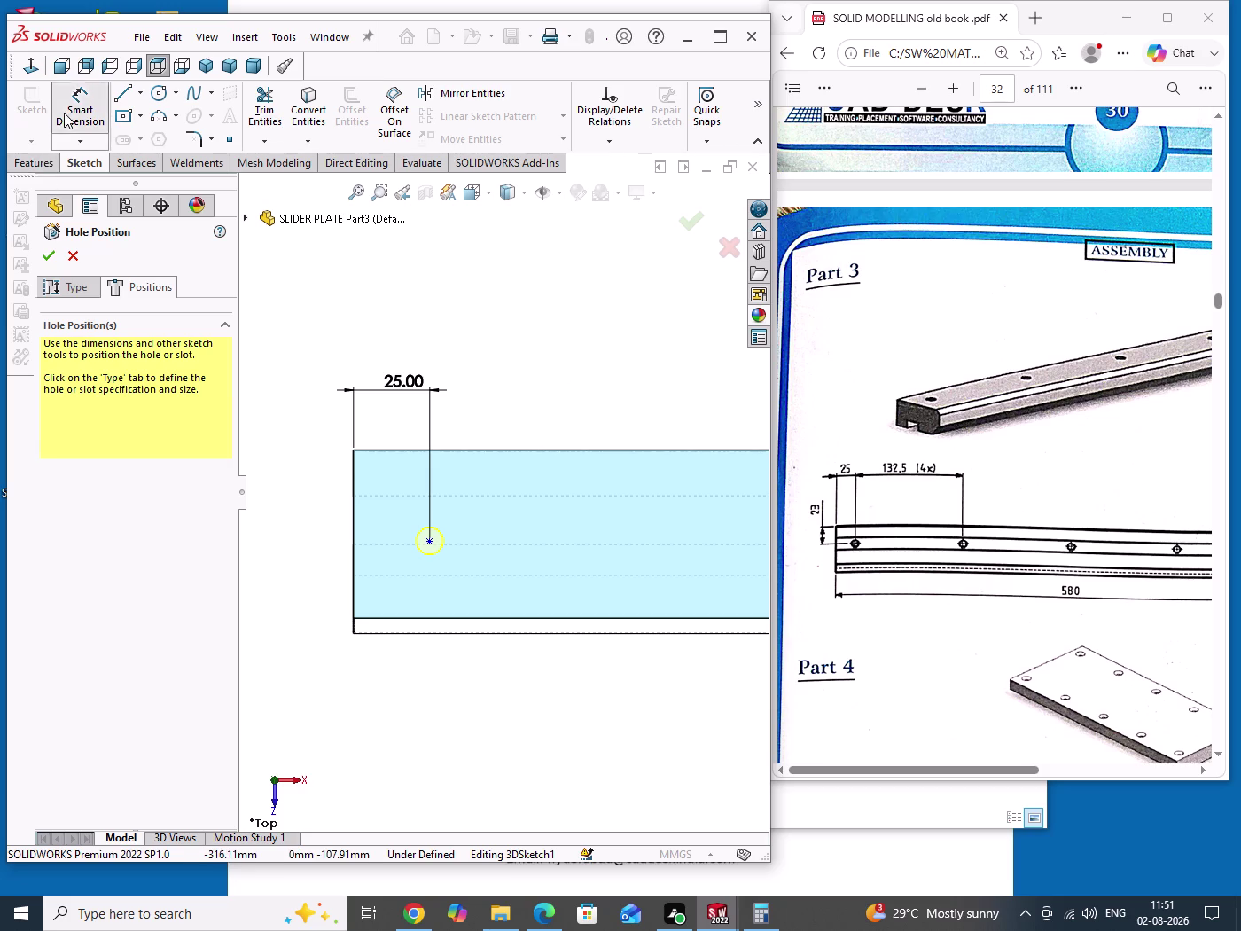
click(400, 449)
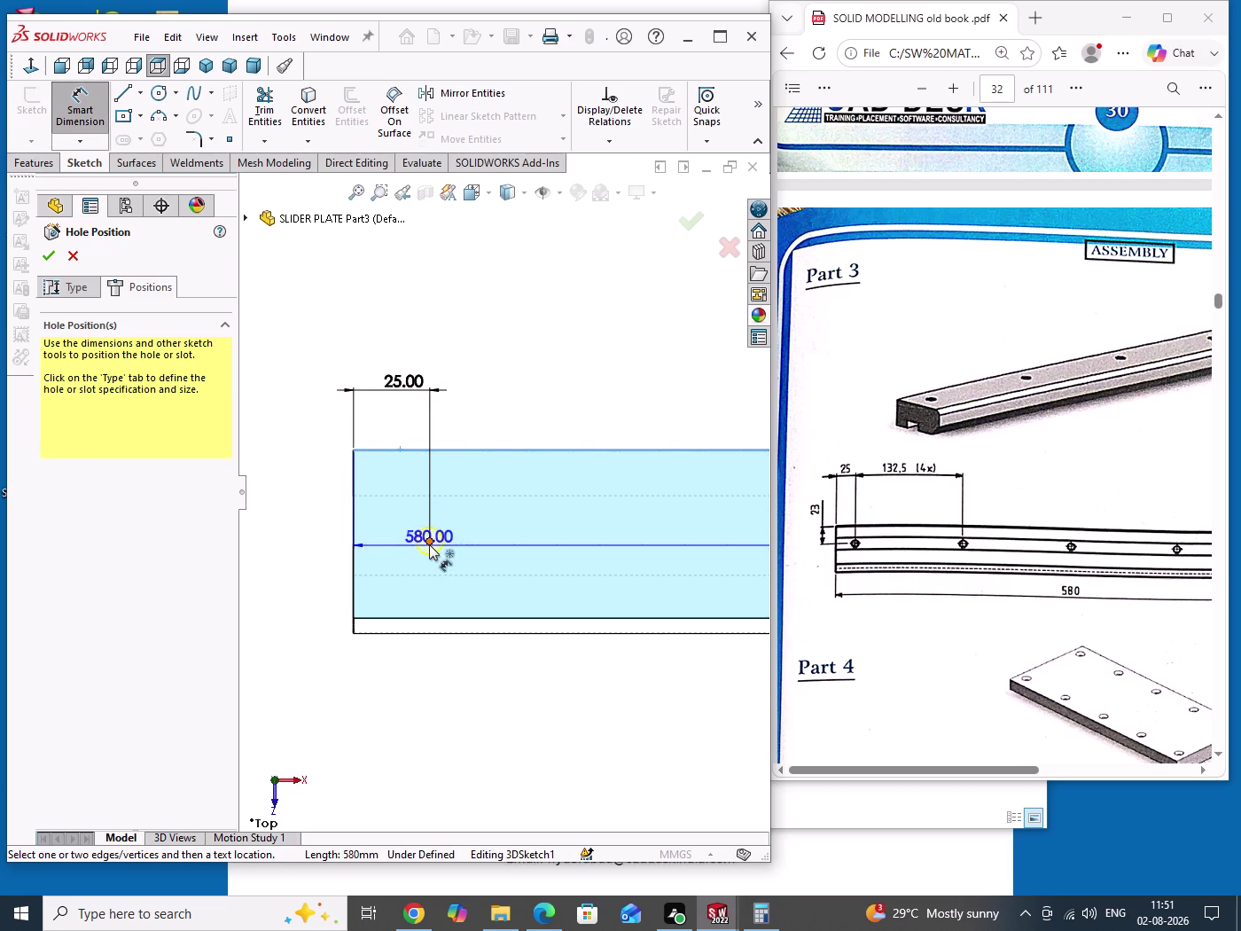
click(429, 544)
click(334, 502)
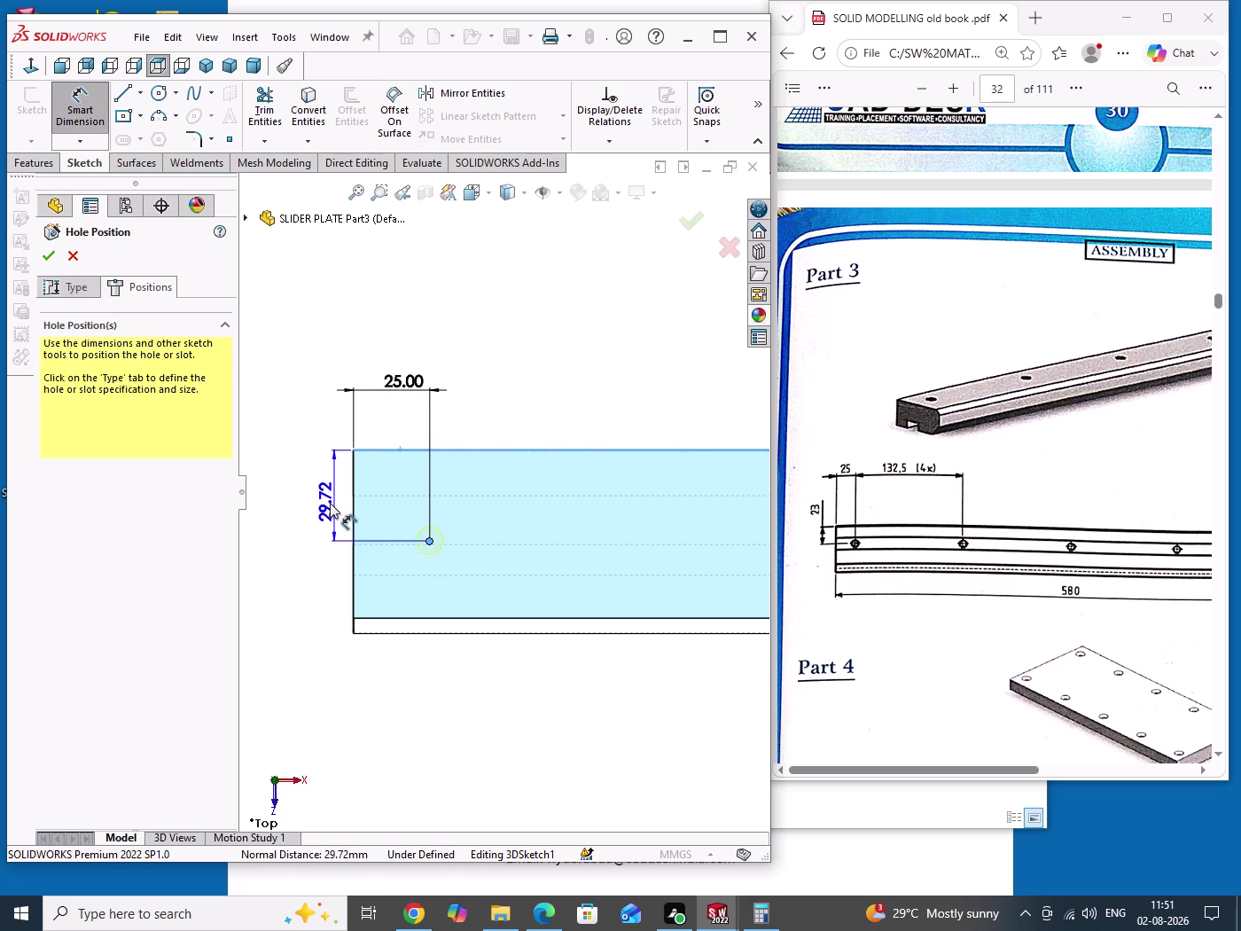
text(23)
key(Return)
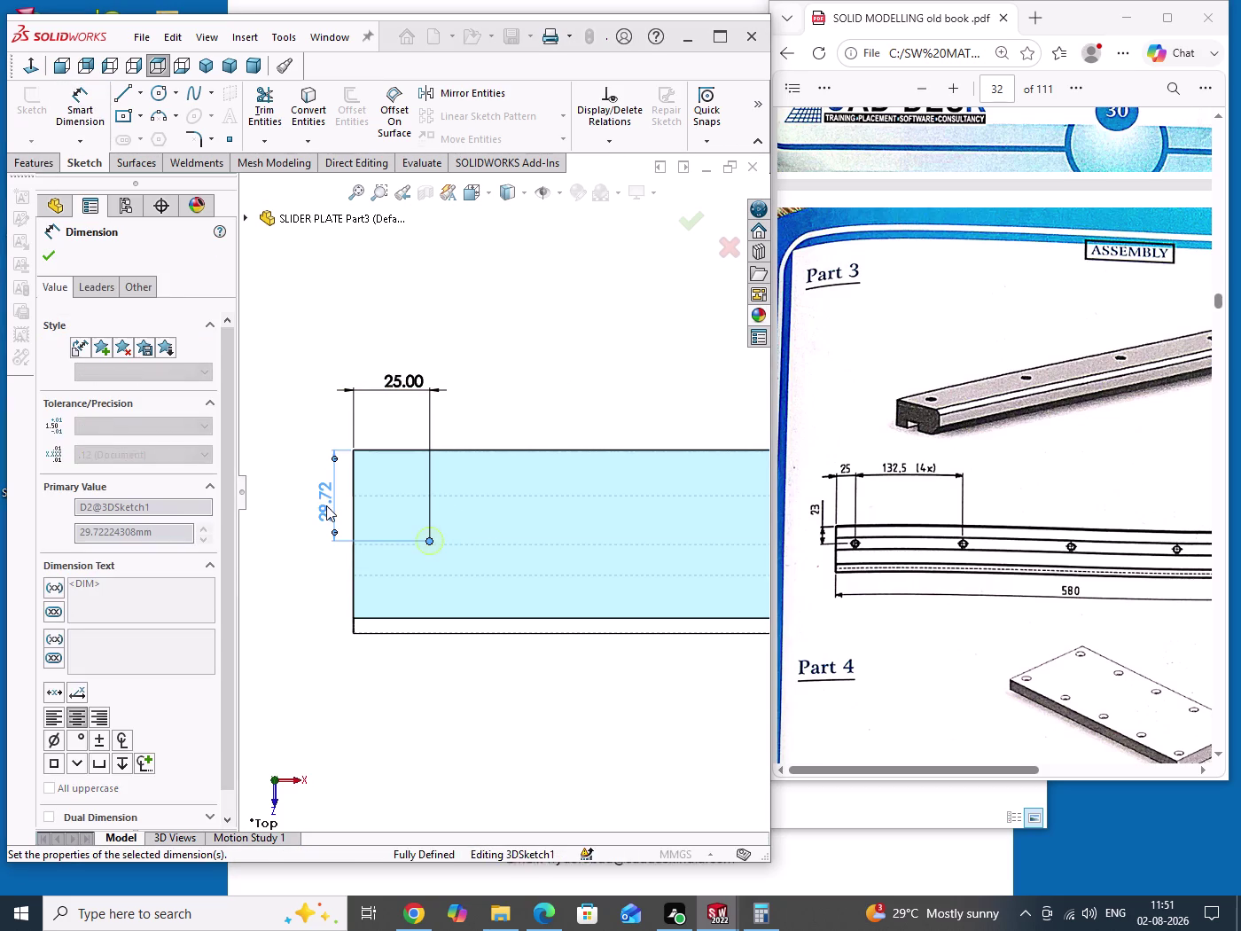
right_click(527, 350)
click(558, 407)
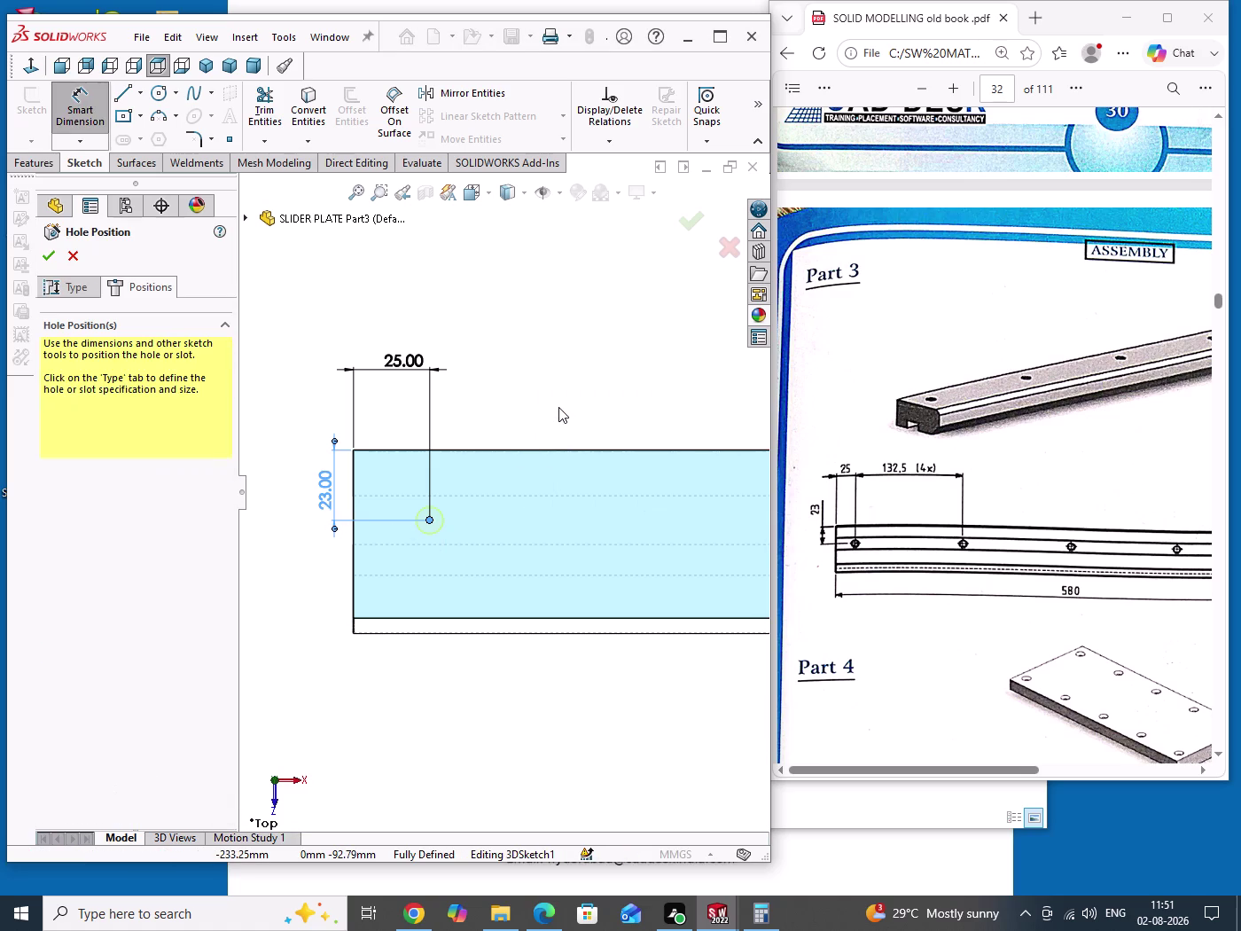
Confirm Hole Wizard to cut the M10x1.25 tapped hole.
drag(556, 353, 576, 366)
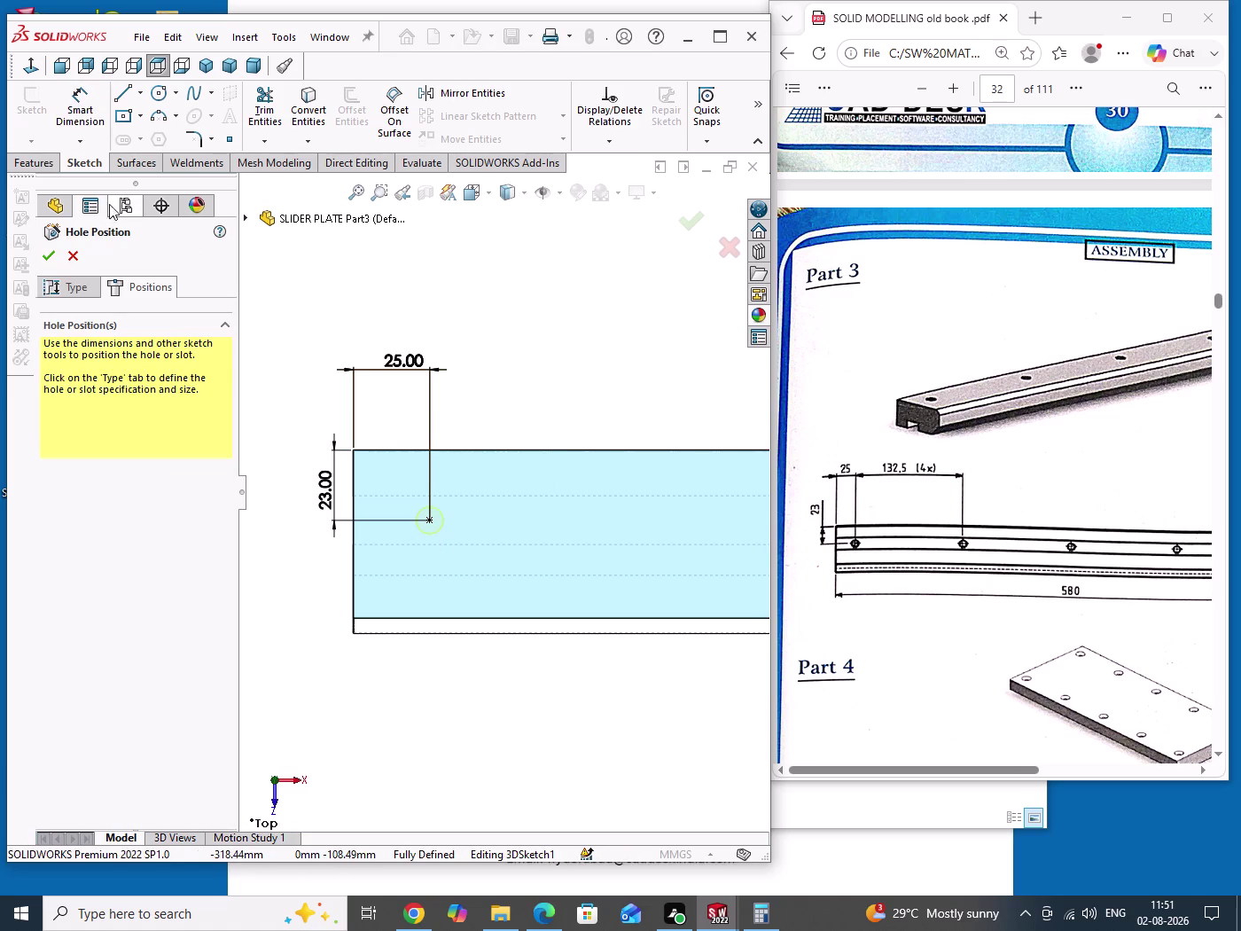
click(74, 288)
click(47, 258)
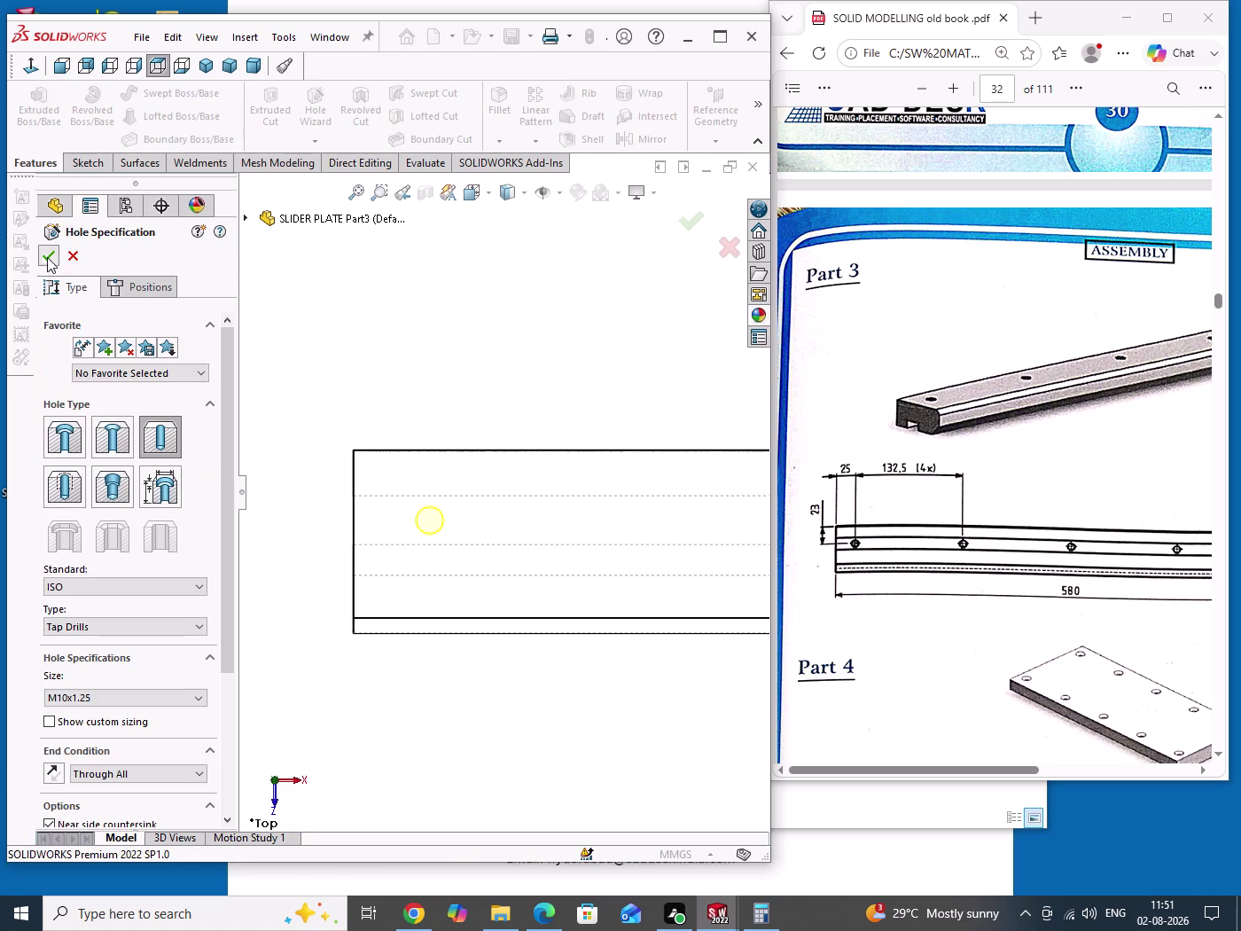
click(336, 313)
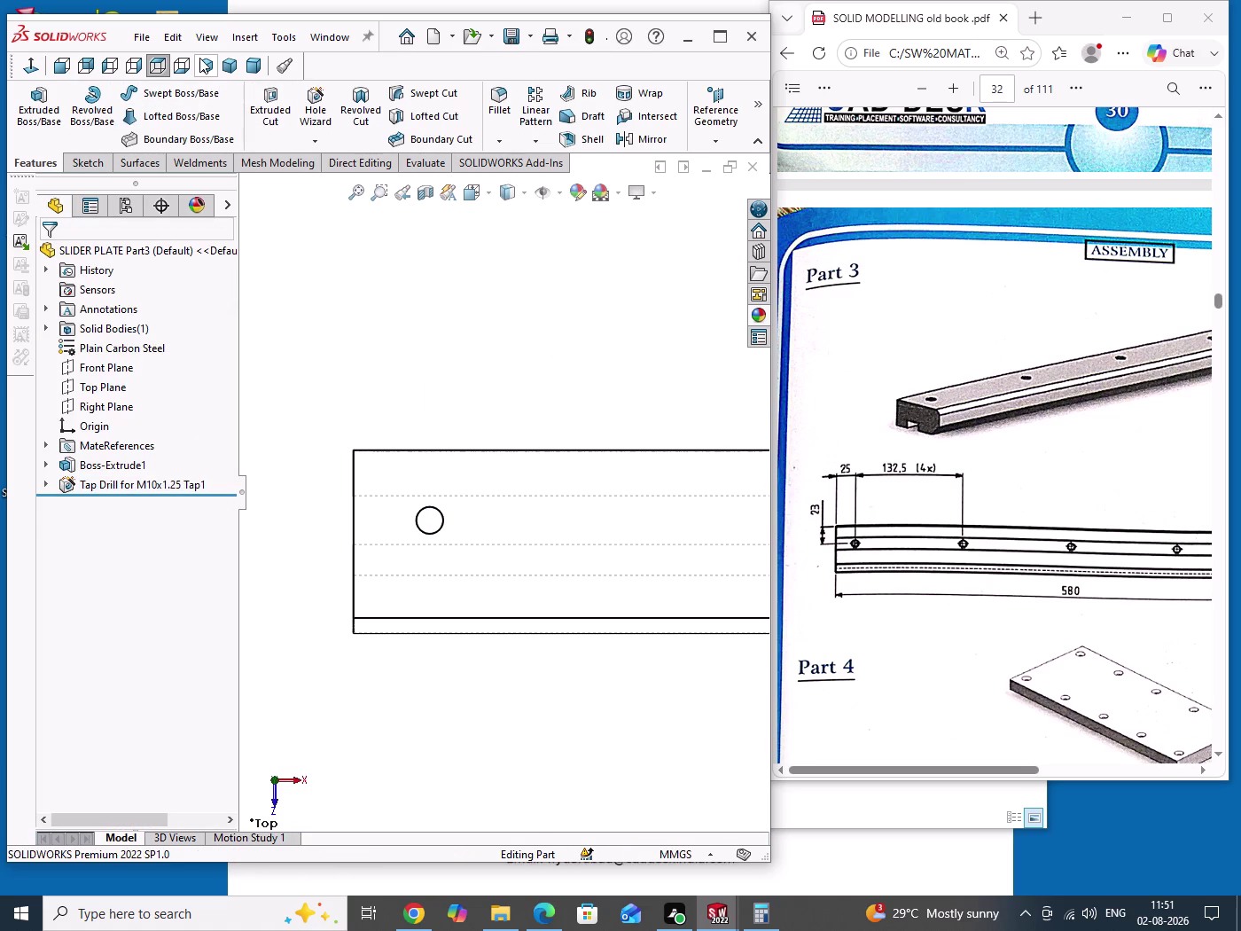
Show the plate isometric and shaded, then linear-pattern the selected Tap Drill feature.
click(199, 58)
drag(461, 330, 510, 356)
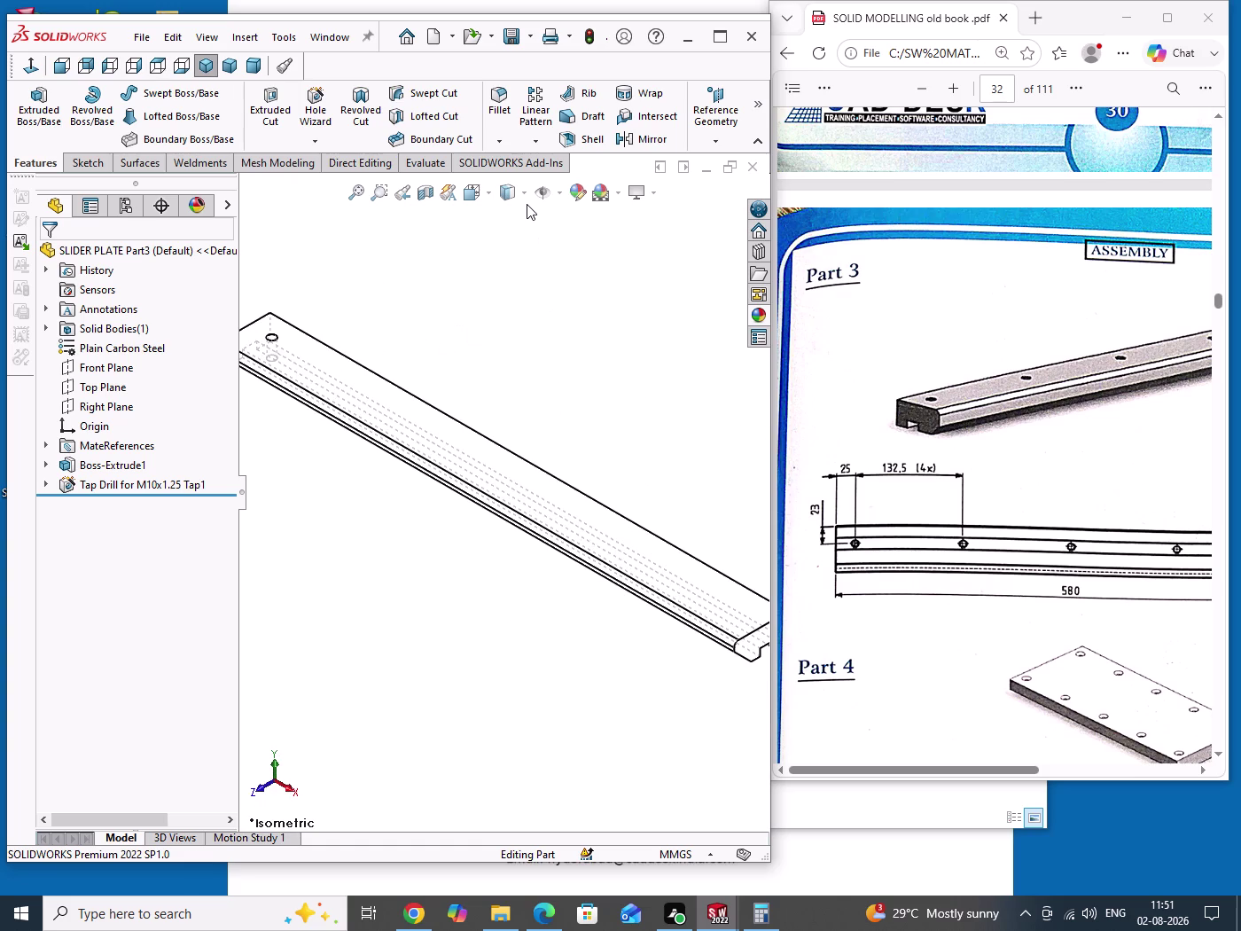
click(527, 197)
click(510, 219)
drag(524, 292, 531, 304)
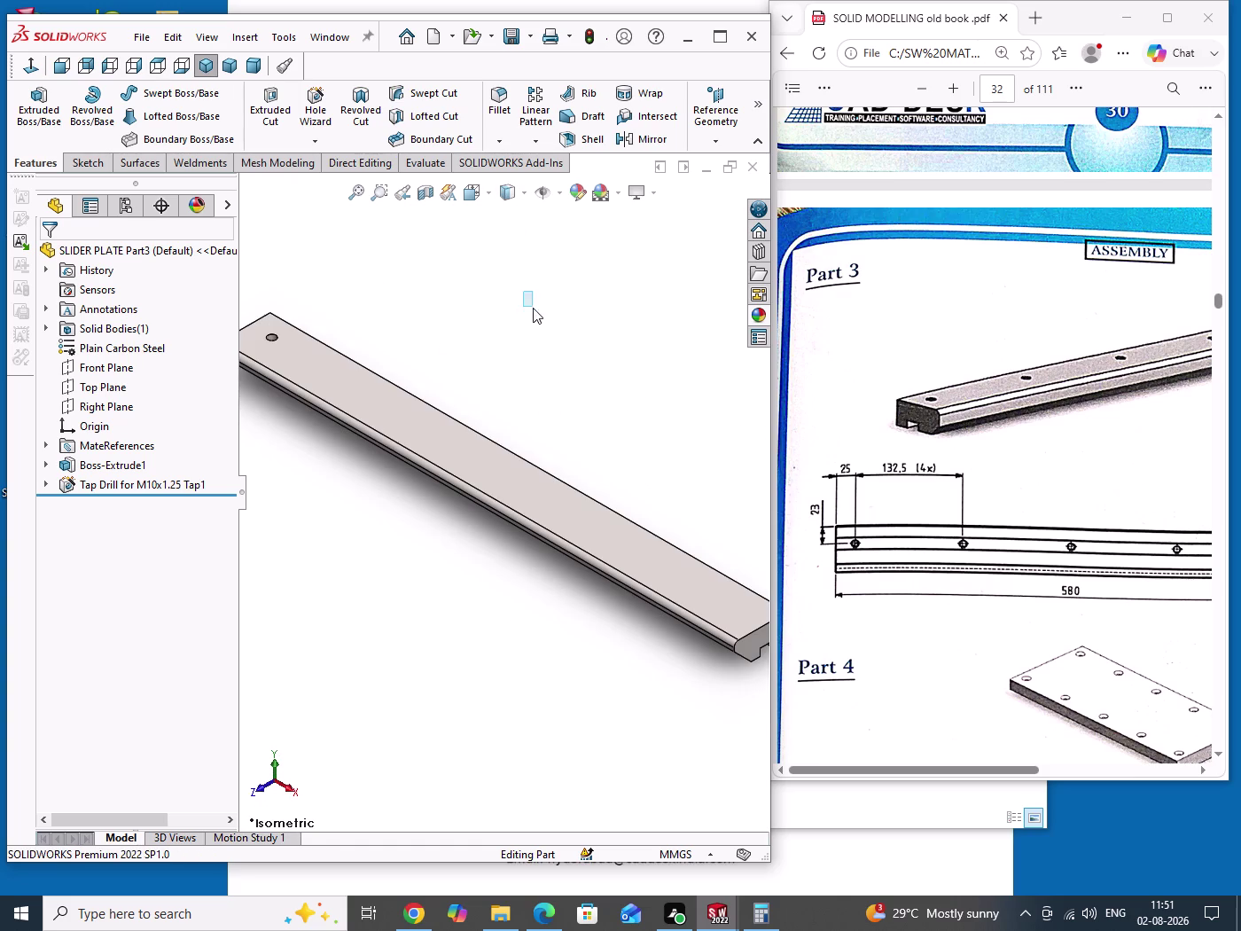
drag(531, 304, 536, 315)
click(146, 487)
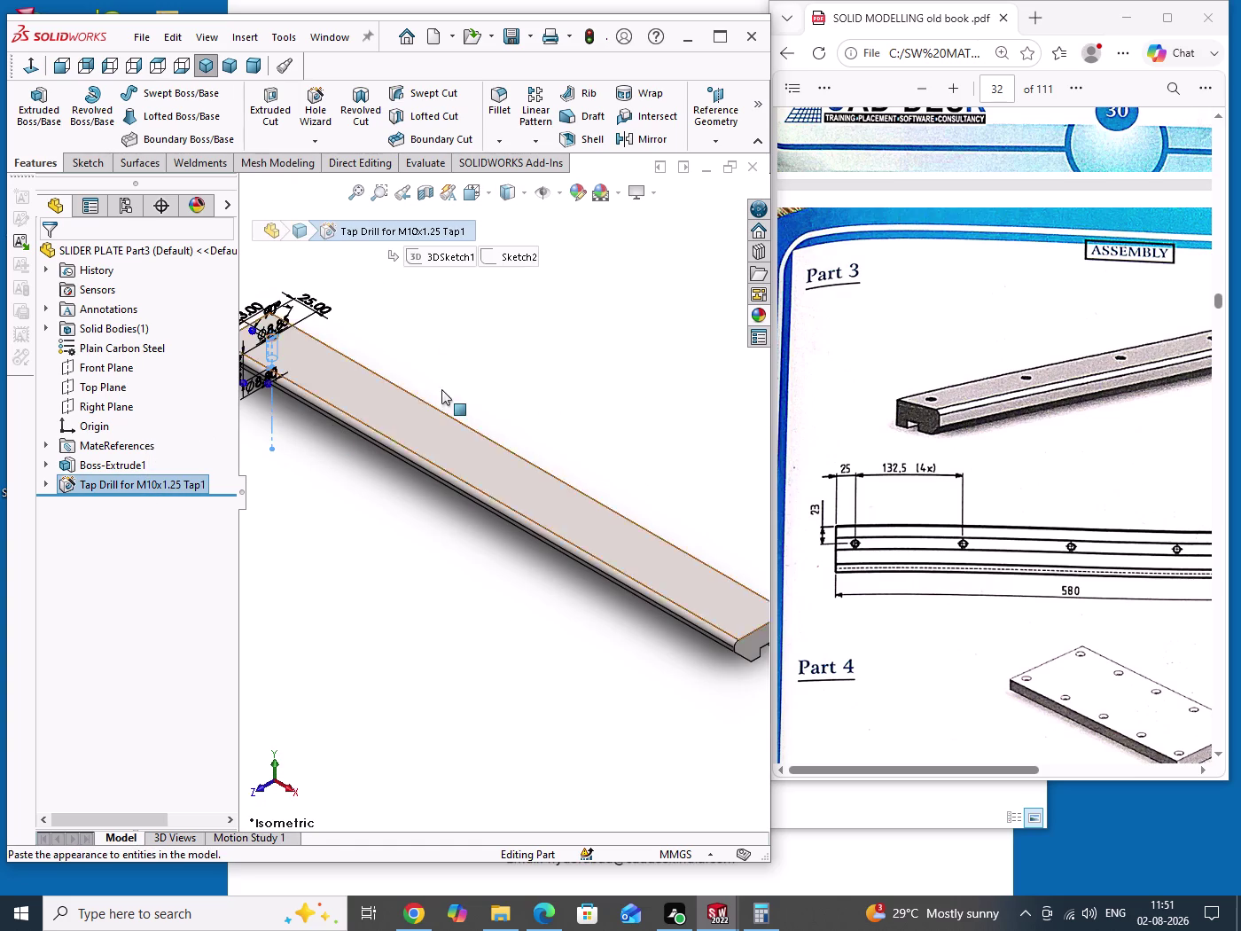
click(540, 103)
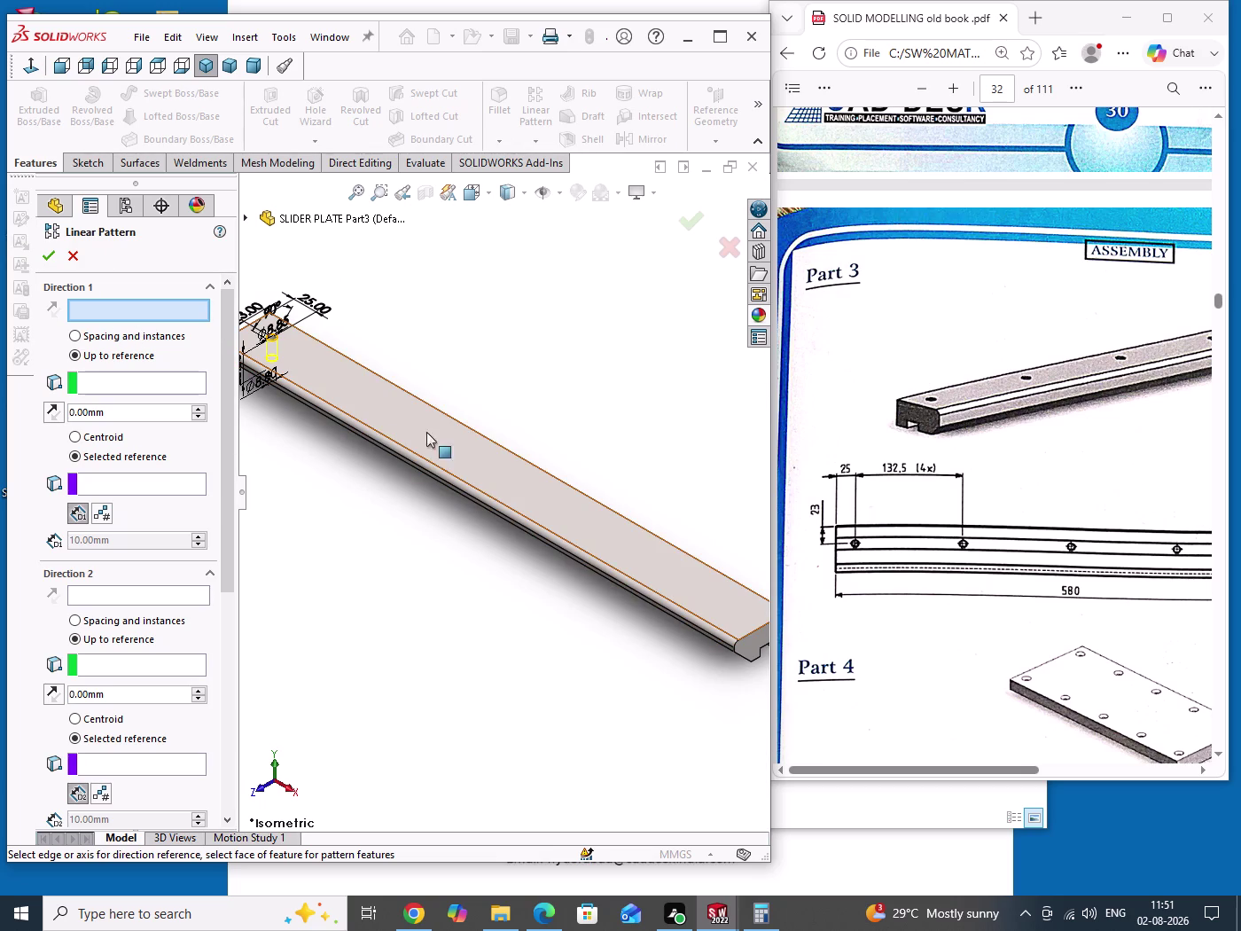
Pattern along the long edge up to the far end face with 132.5 mm spacing.
click(462, 422)
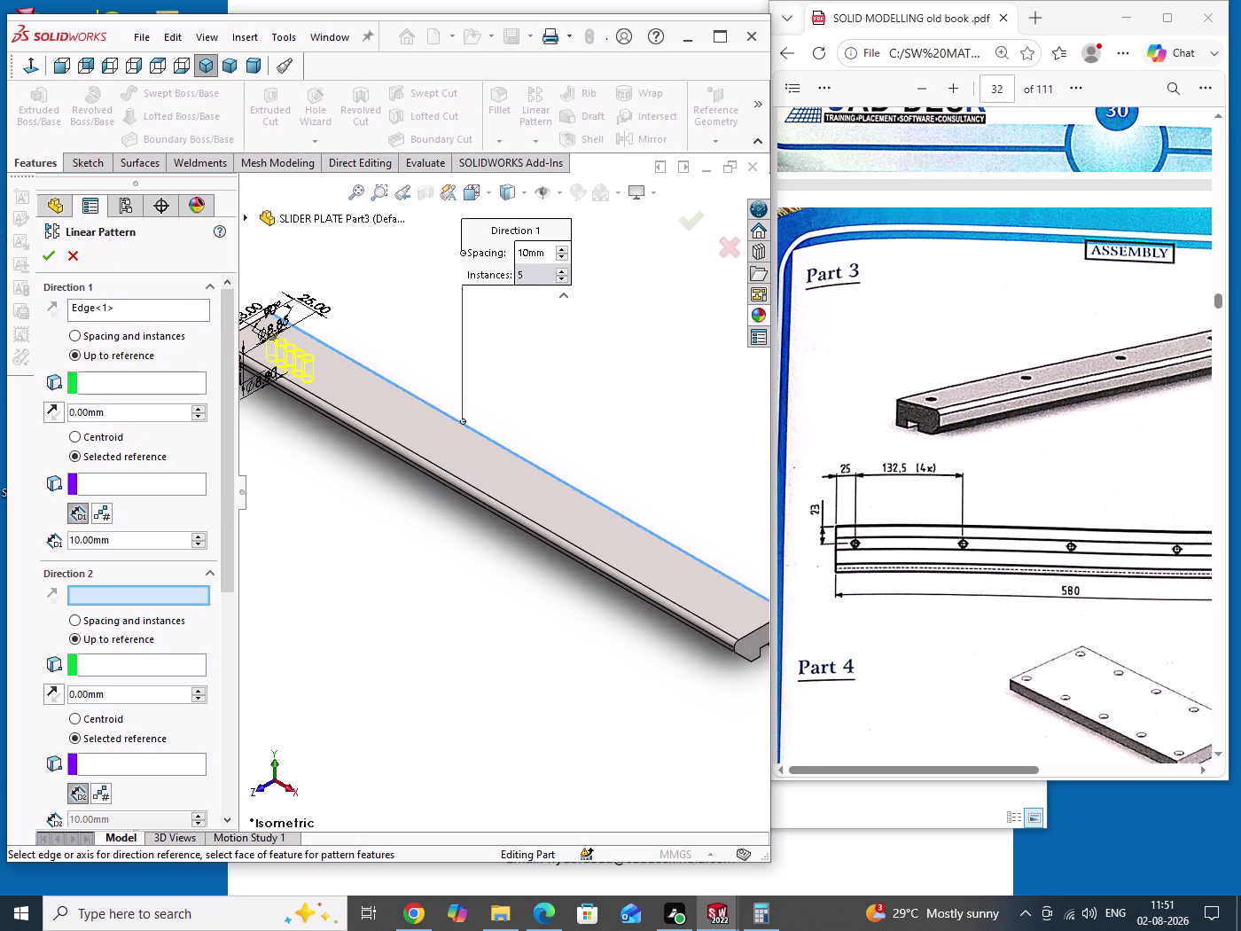
click(93, 382)
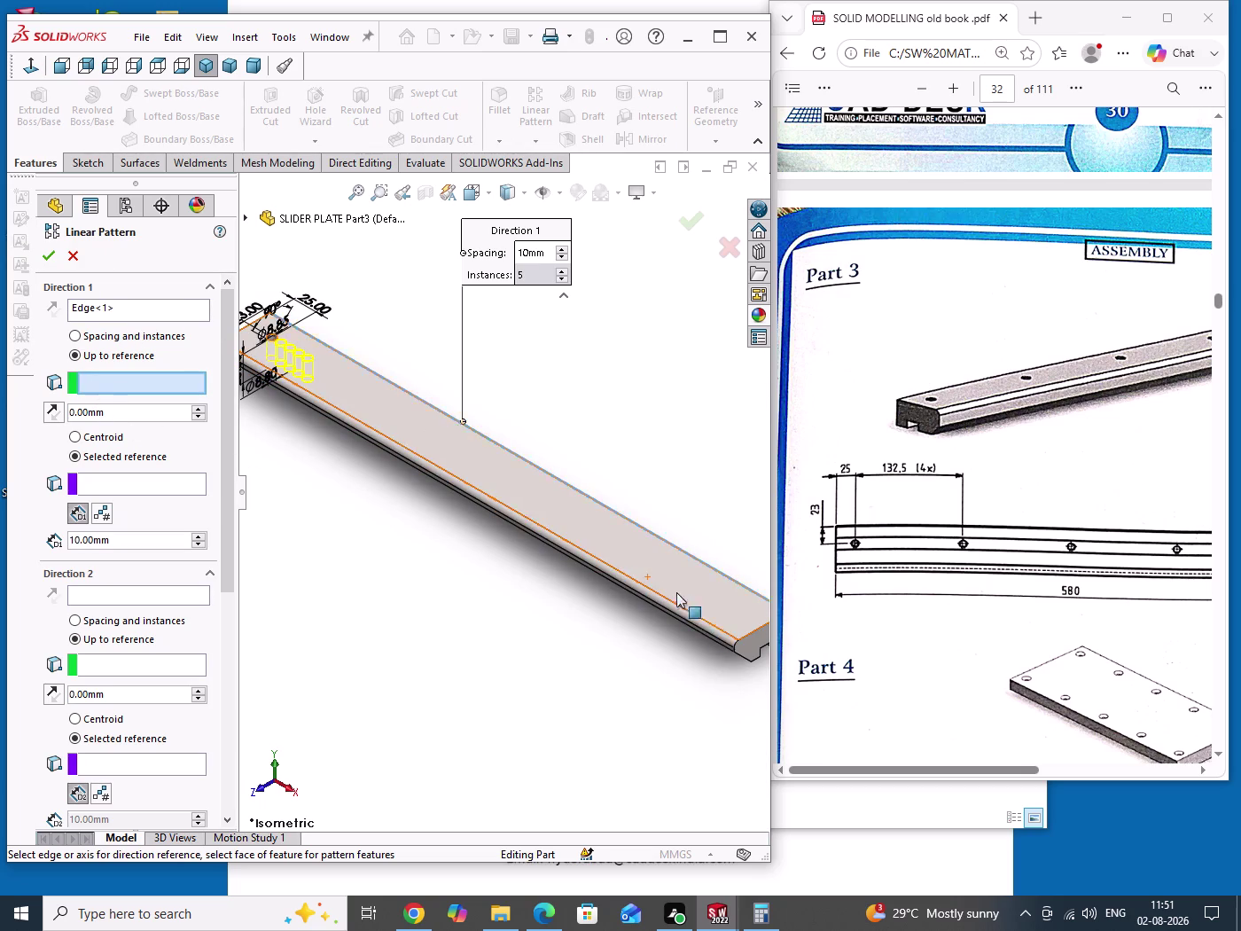
click(755, 645)
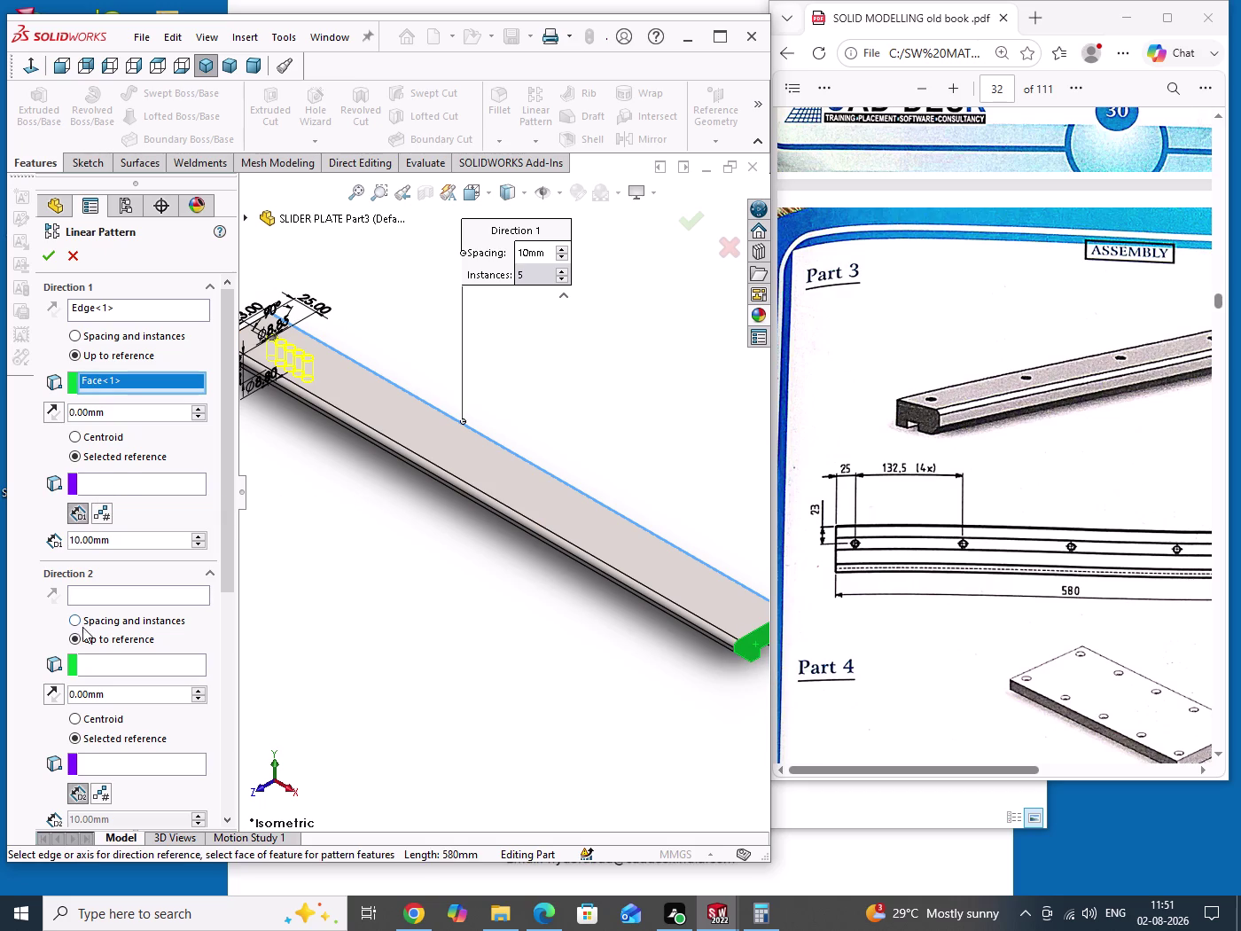
click(207, 574)
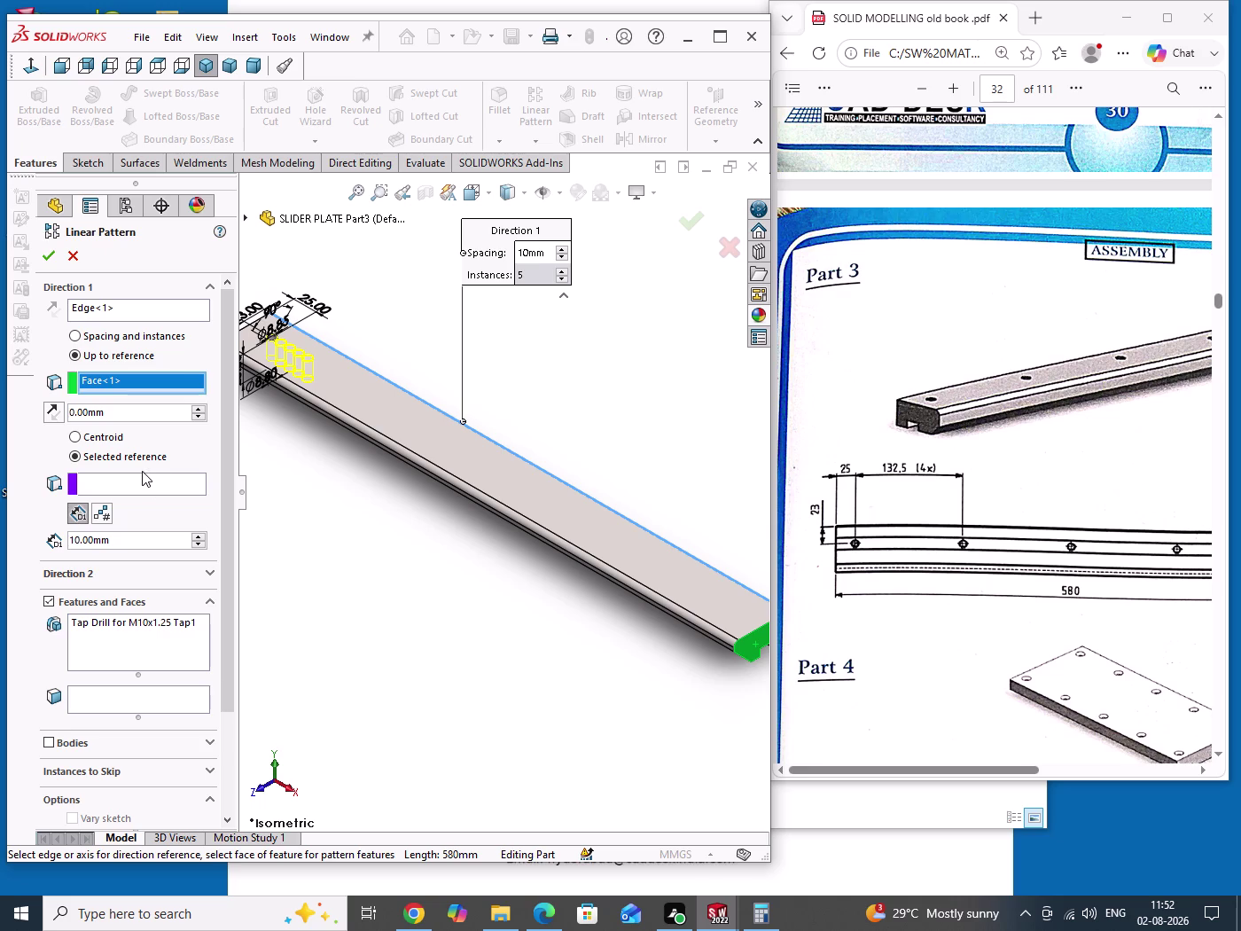
click(105, 482)
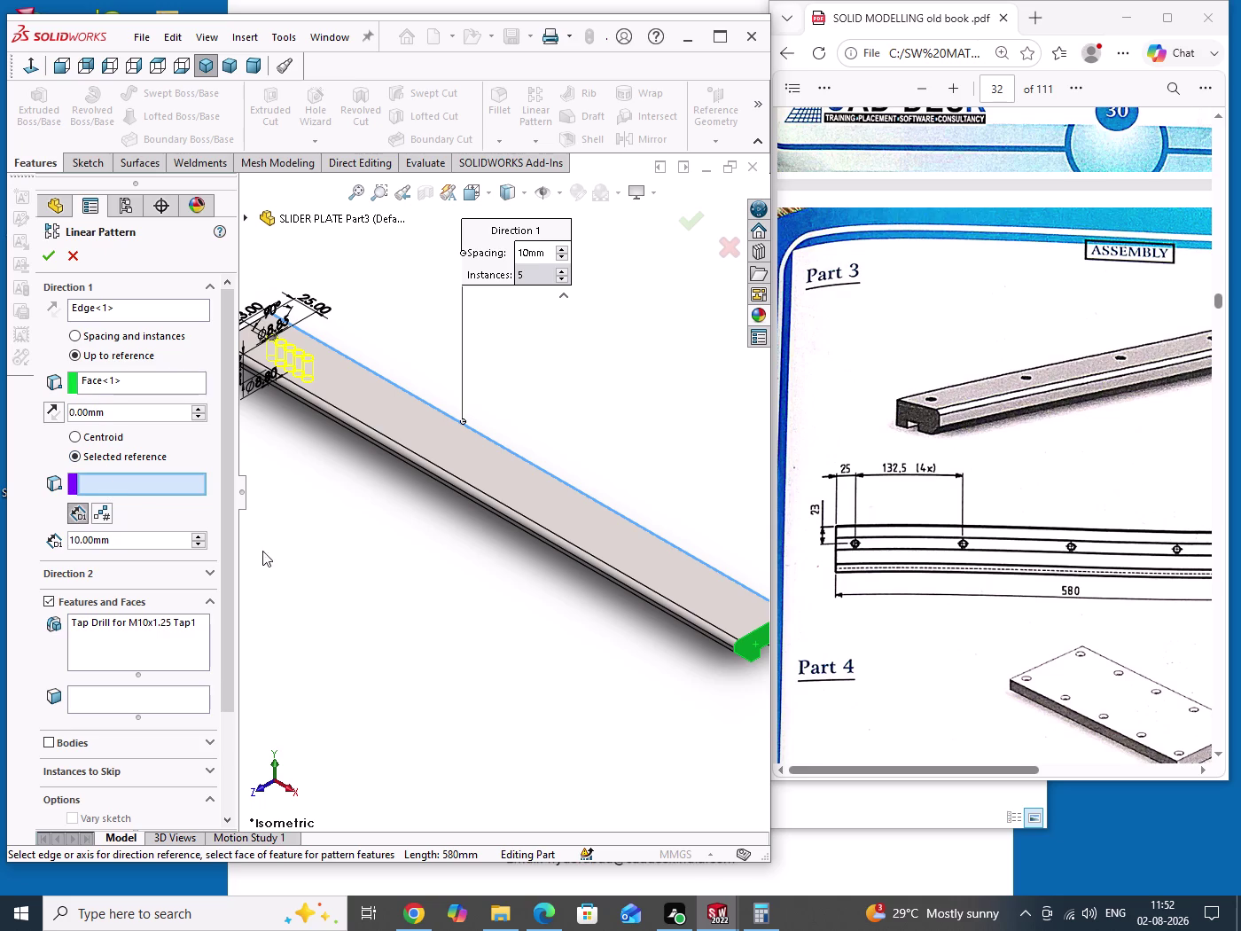
double_click(160, 546)
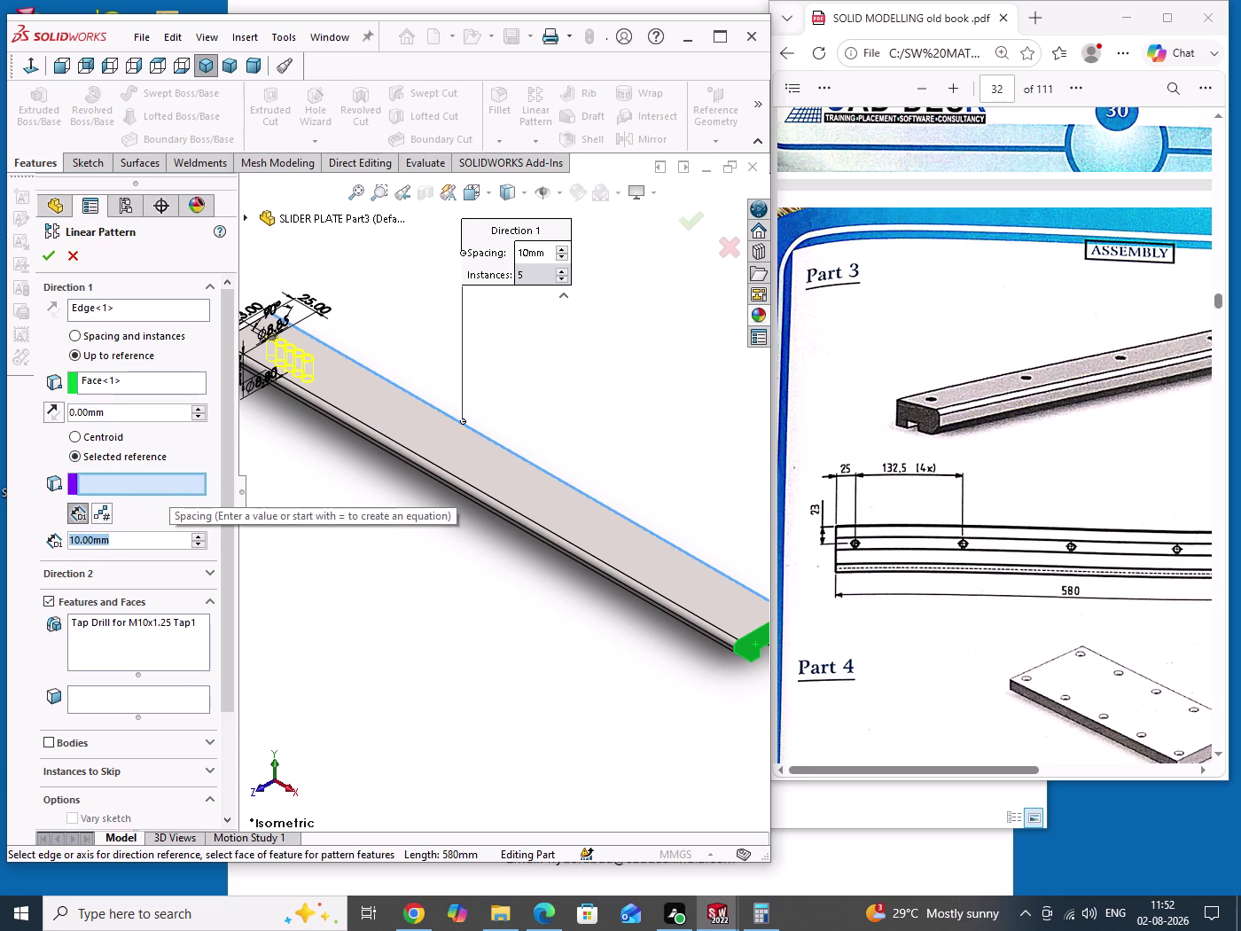
text(132)
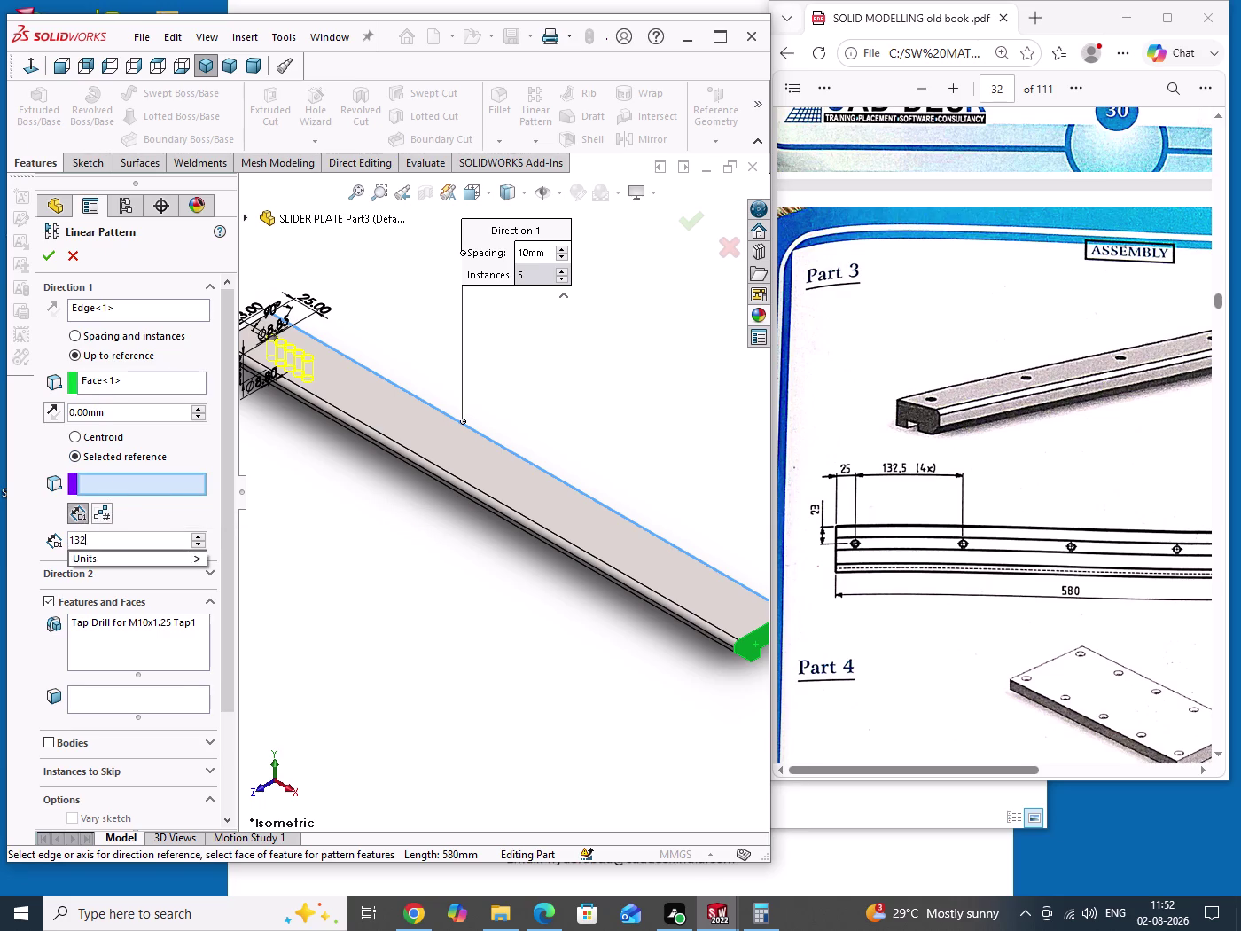
text(.5)
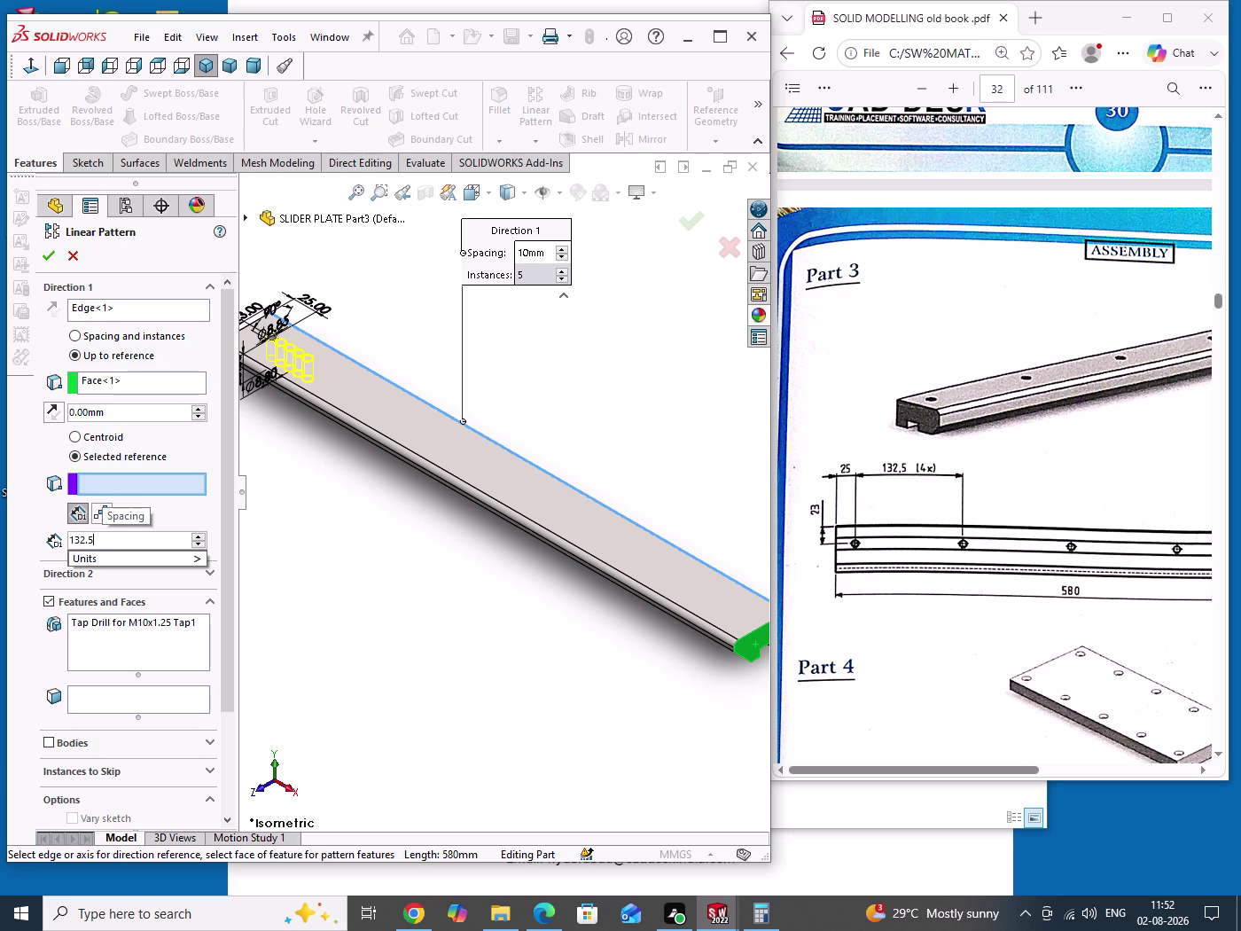
key(Return)
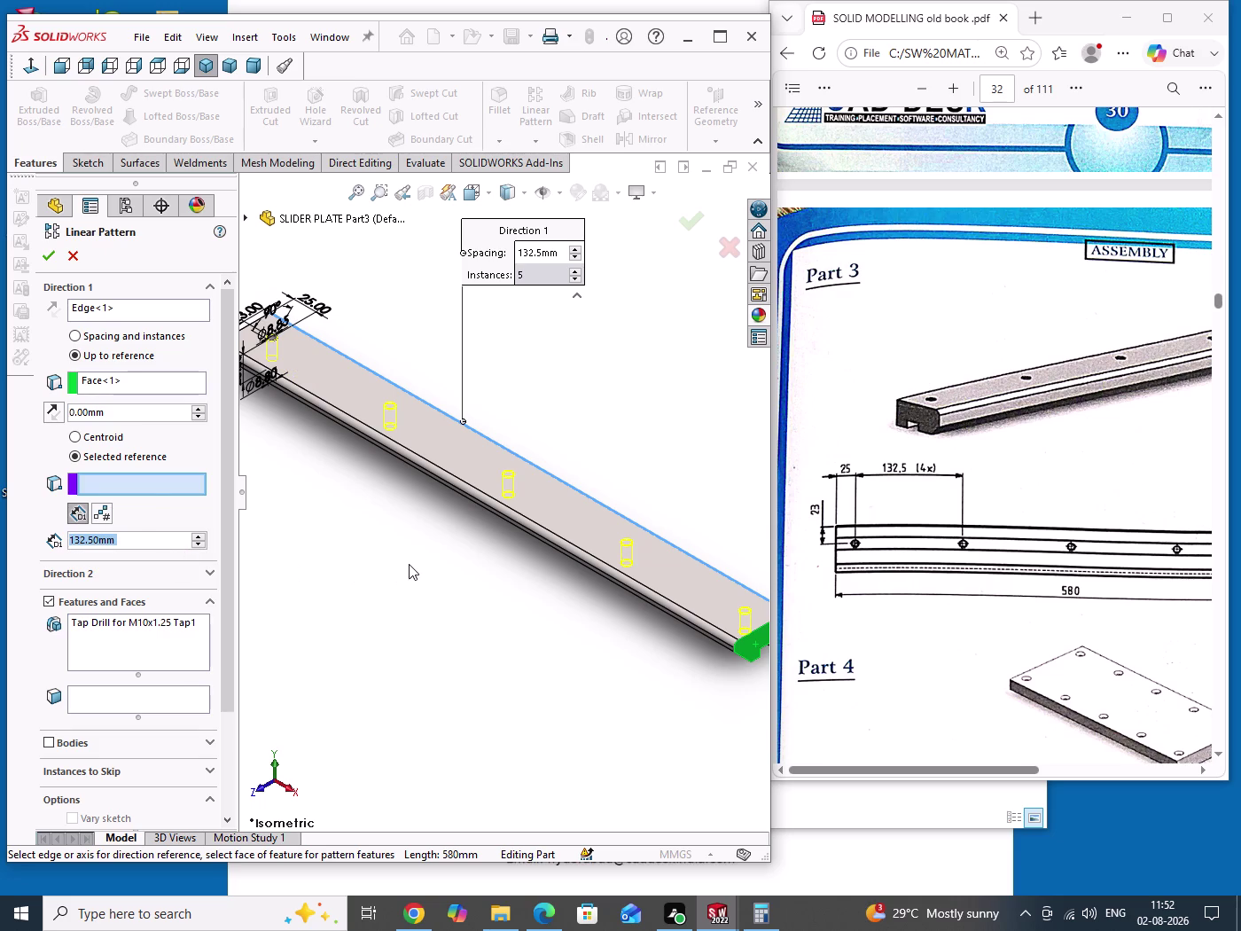
Pick the original hole's face as reference and confirm LPattern1.
scroll(up, 3)
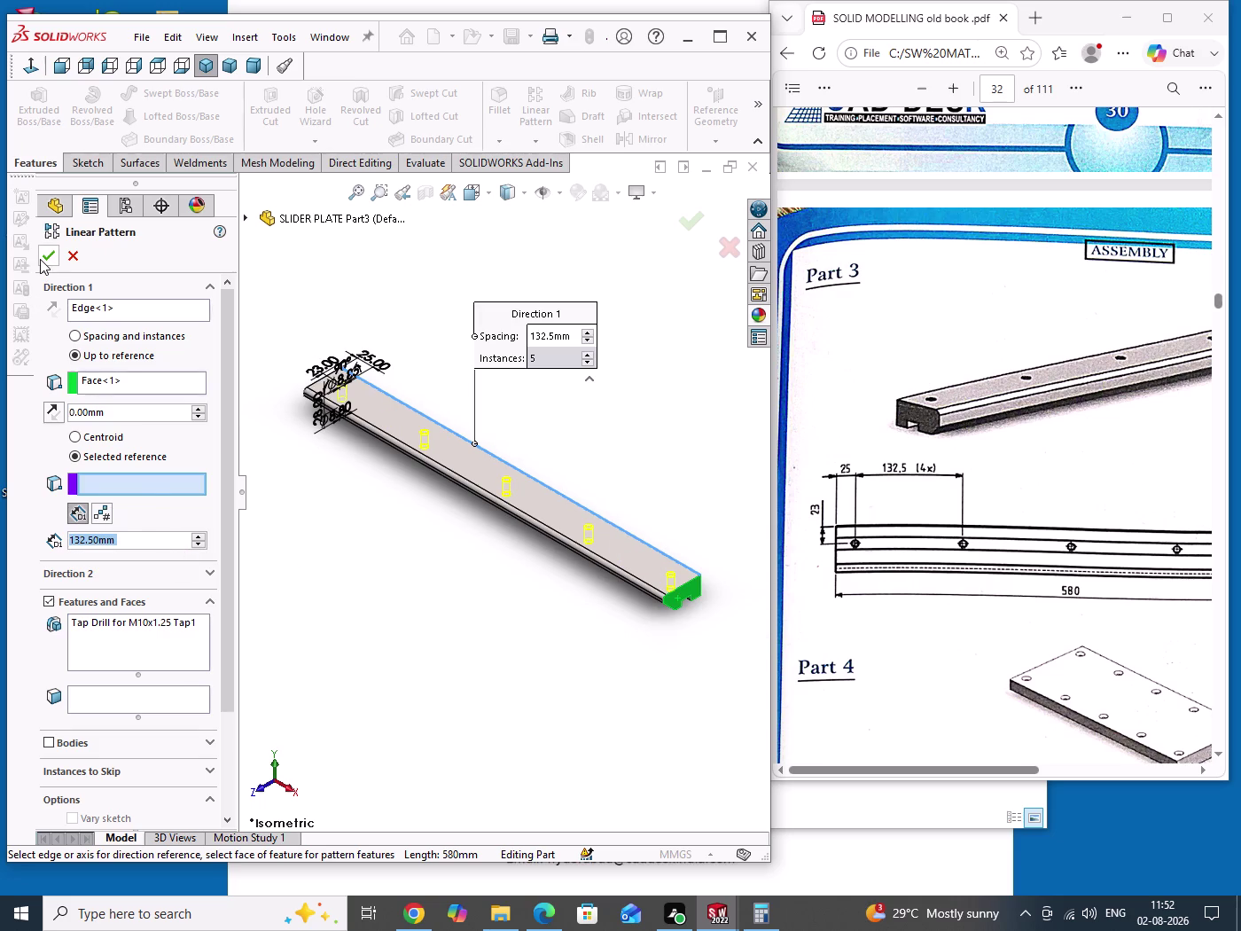
click(40, 259)
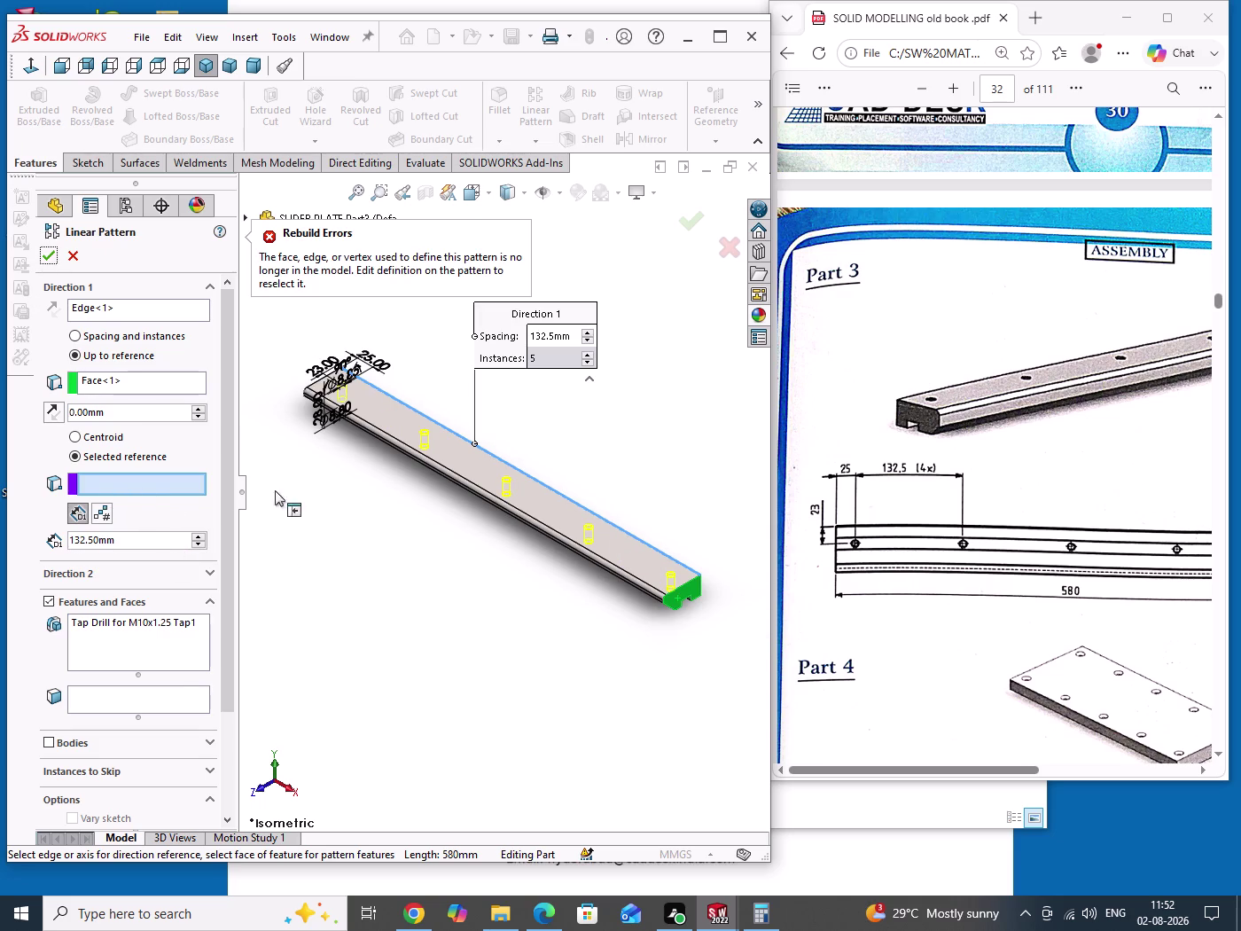
middle_drag(343, 510, 385, 602)
scroll(down, 3)
scroll(down, 3)
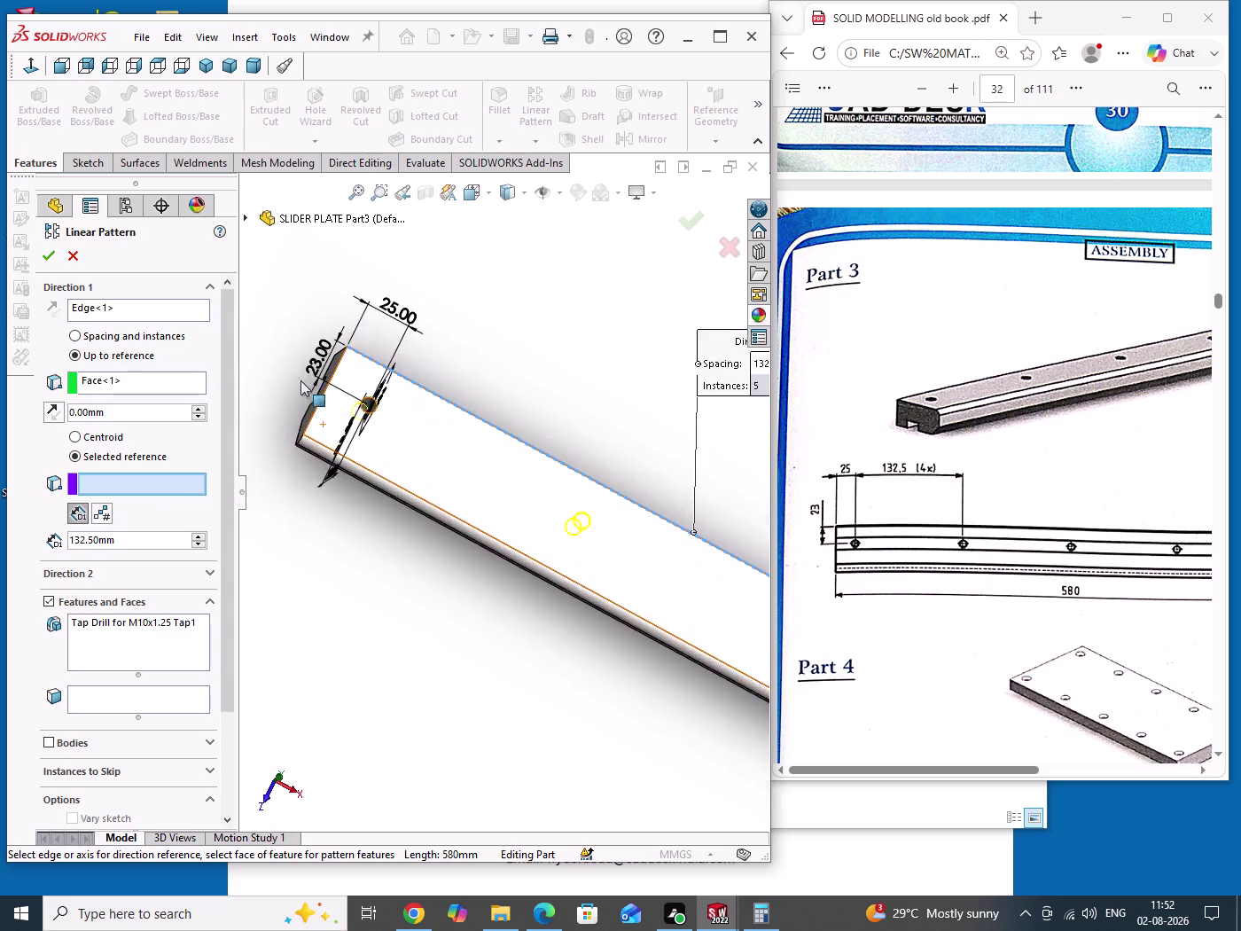
middle_drag(452, 484, 416, 501)
scroll(down, 3)
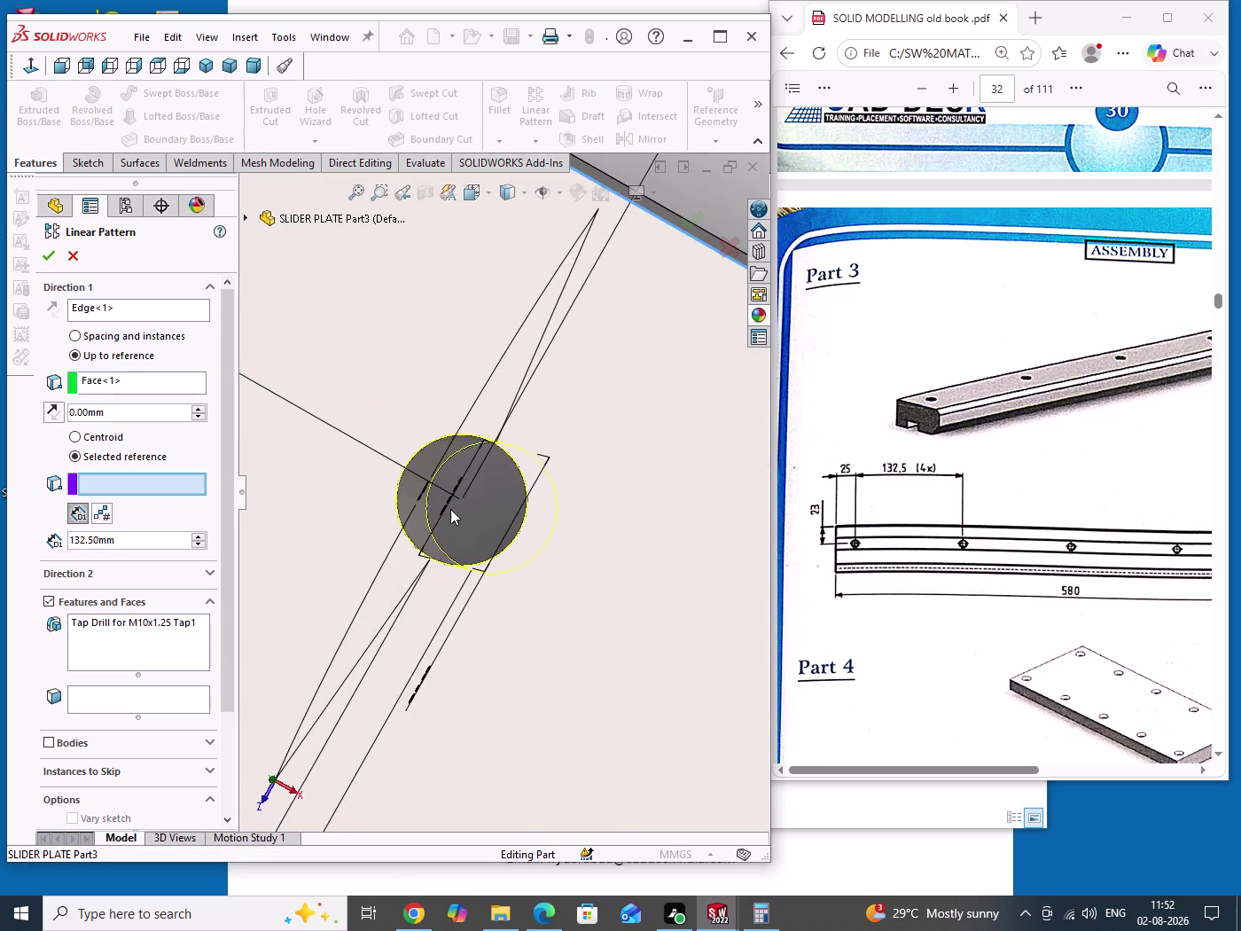
click(412, 533)
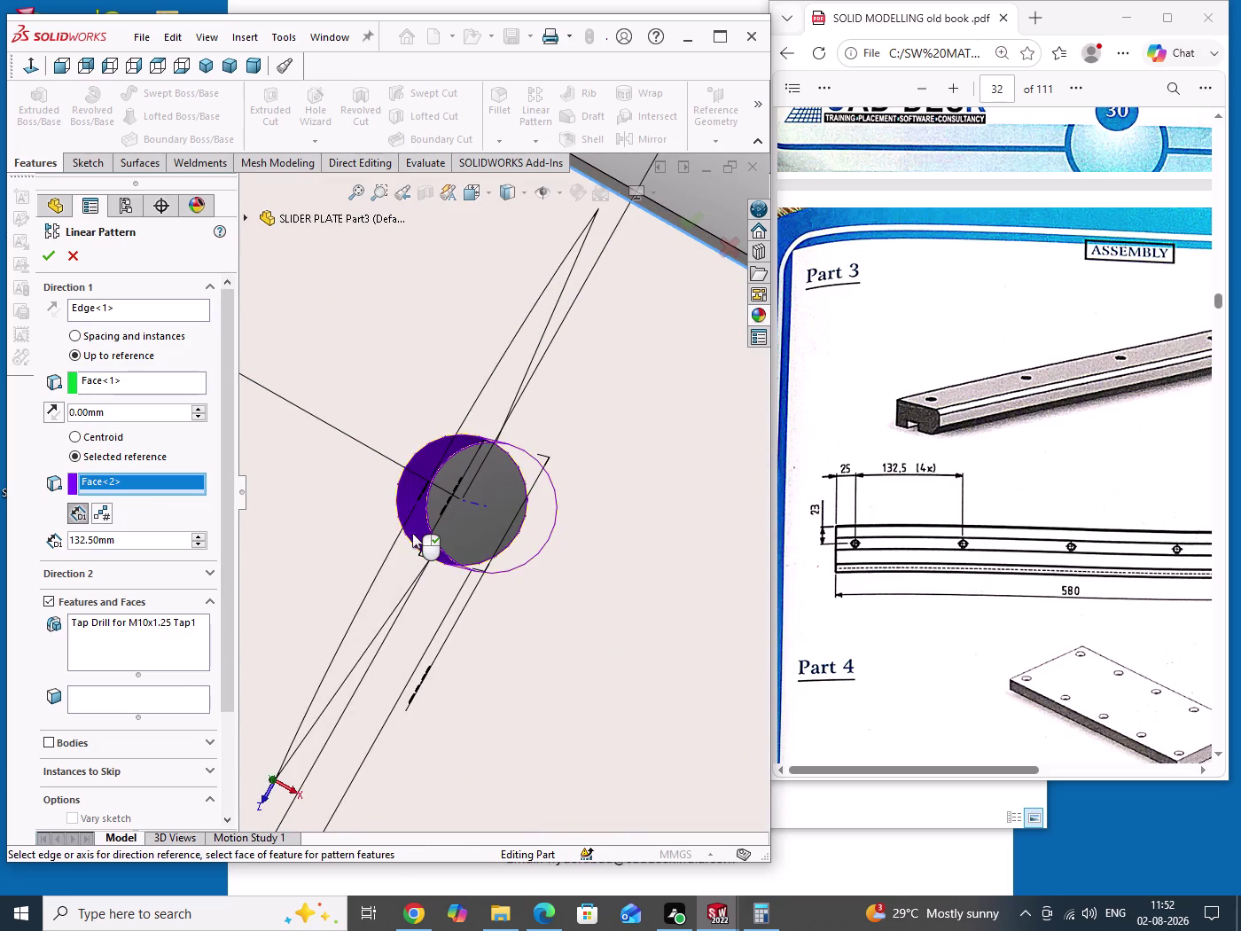
right_click(413, 533)
scroll(up, 3)
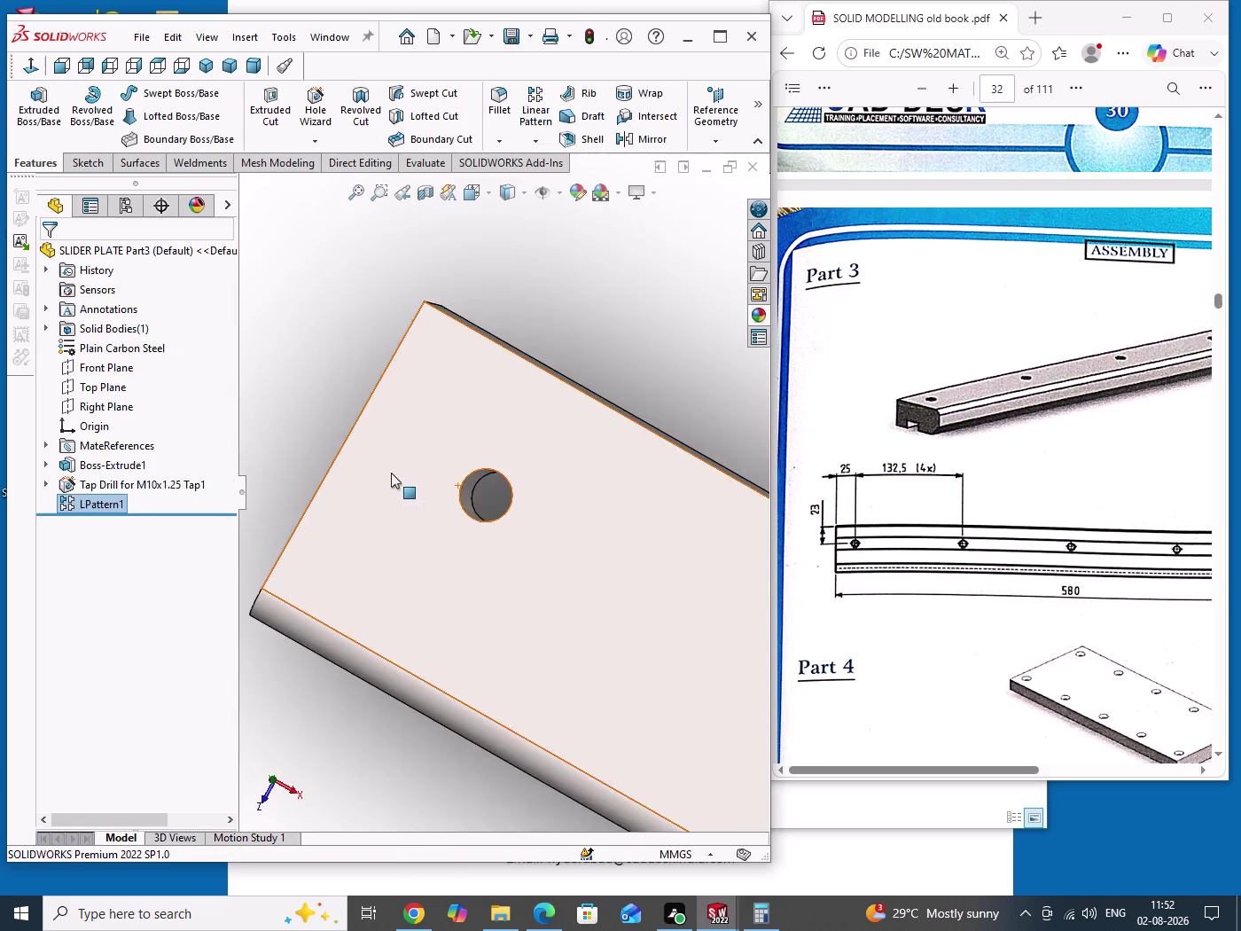
Return the patterned slider plate to isometric view and save it.
scroll(up, 3)
drag(341, 392, 349, 474)
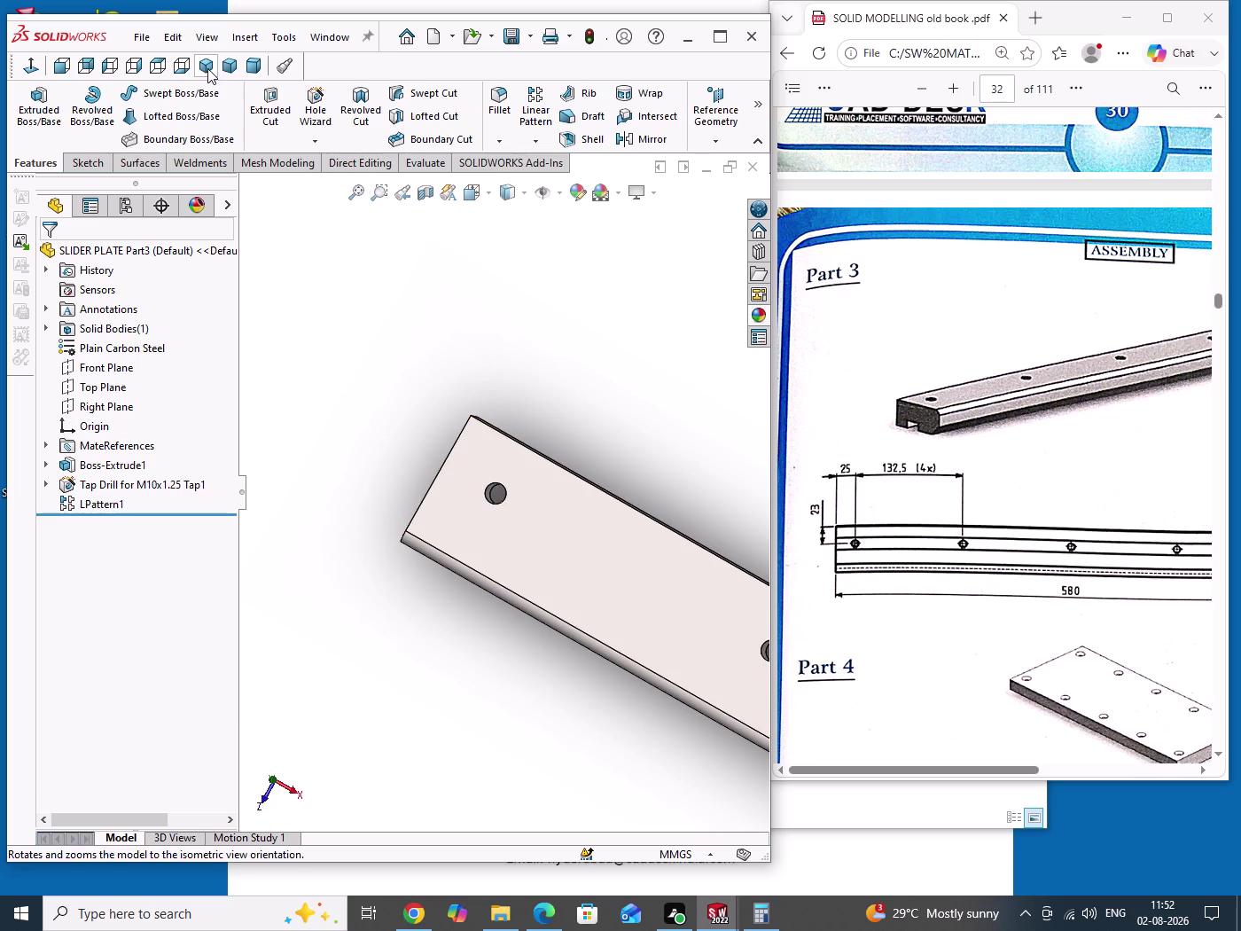
click(207, 68)
drag(425, 303, 495, 342)
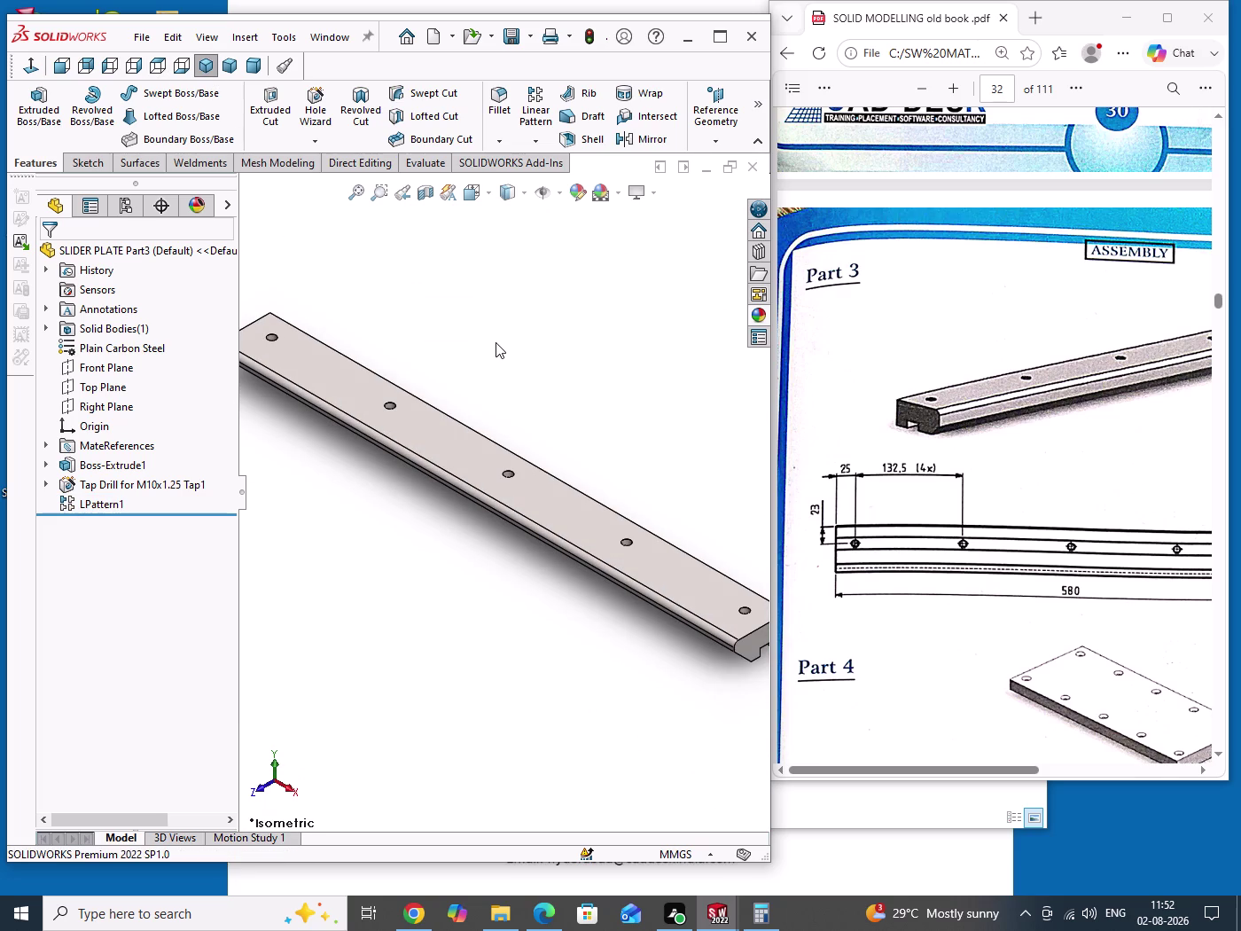
key(ctrl+s)
drag(496, 342, 541, 377)
drag(986, 772, 1106, 769)
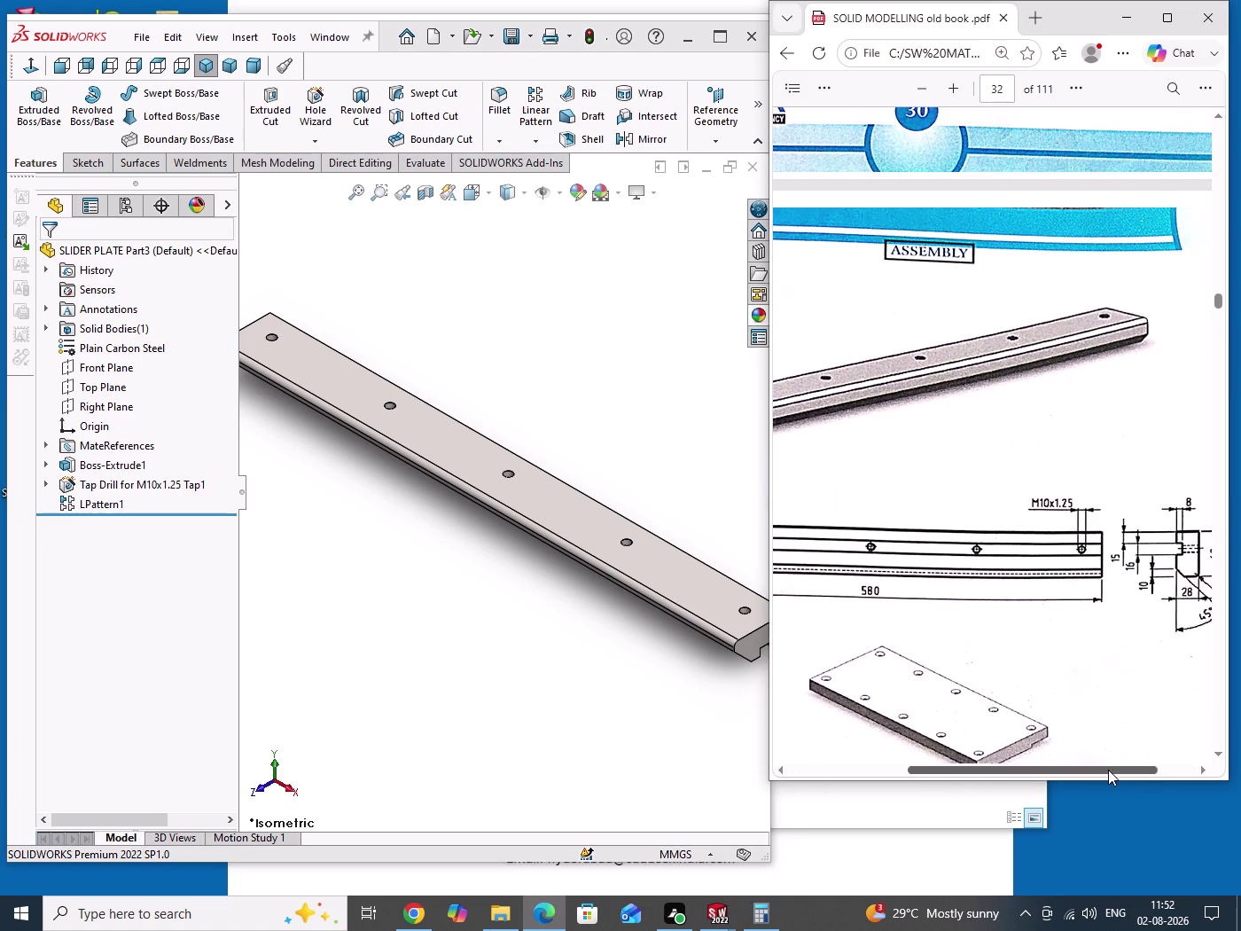
drag(1107, 770, 1160, 765)
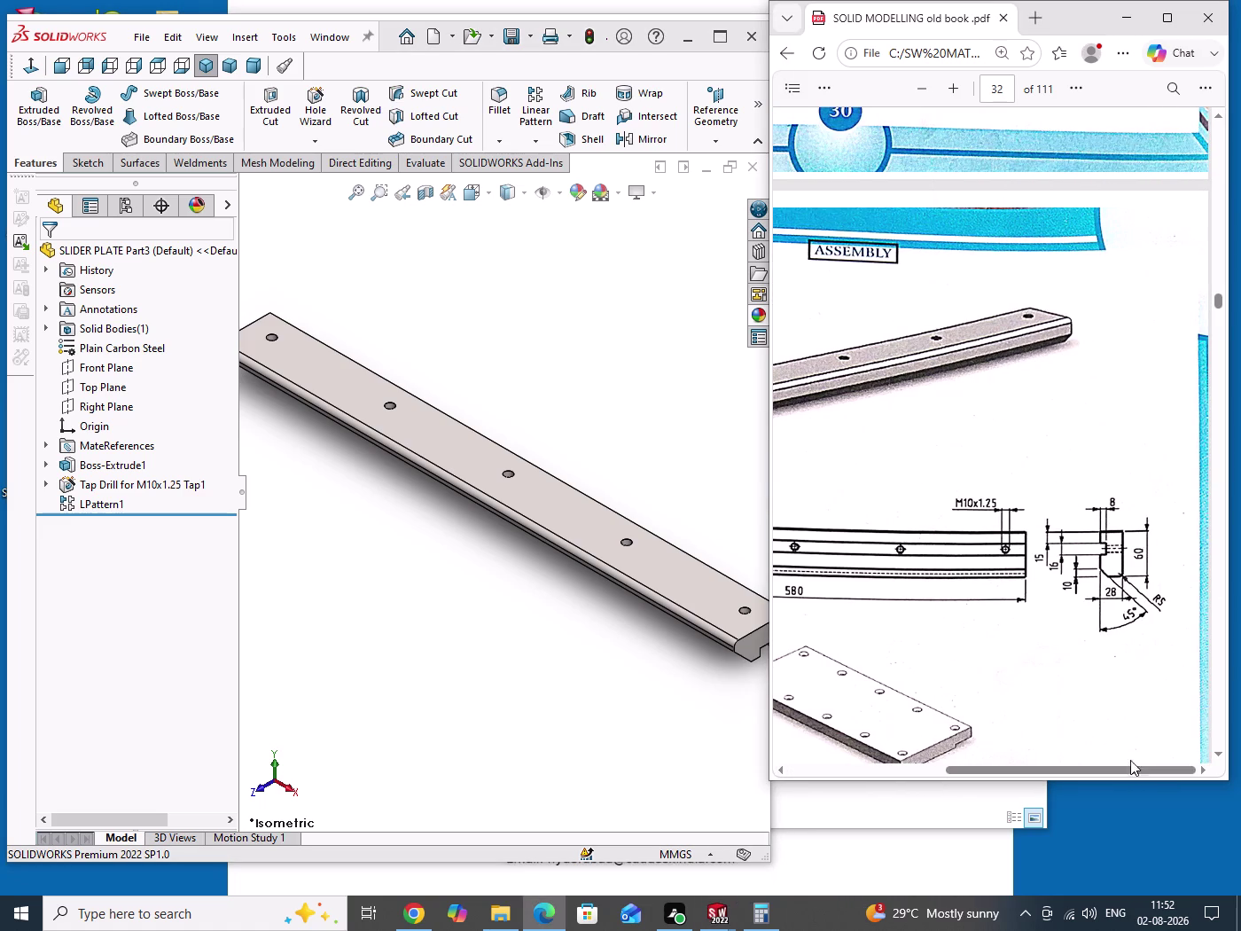
drag(499, 346, 547, 374)
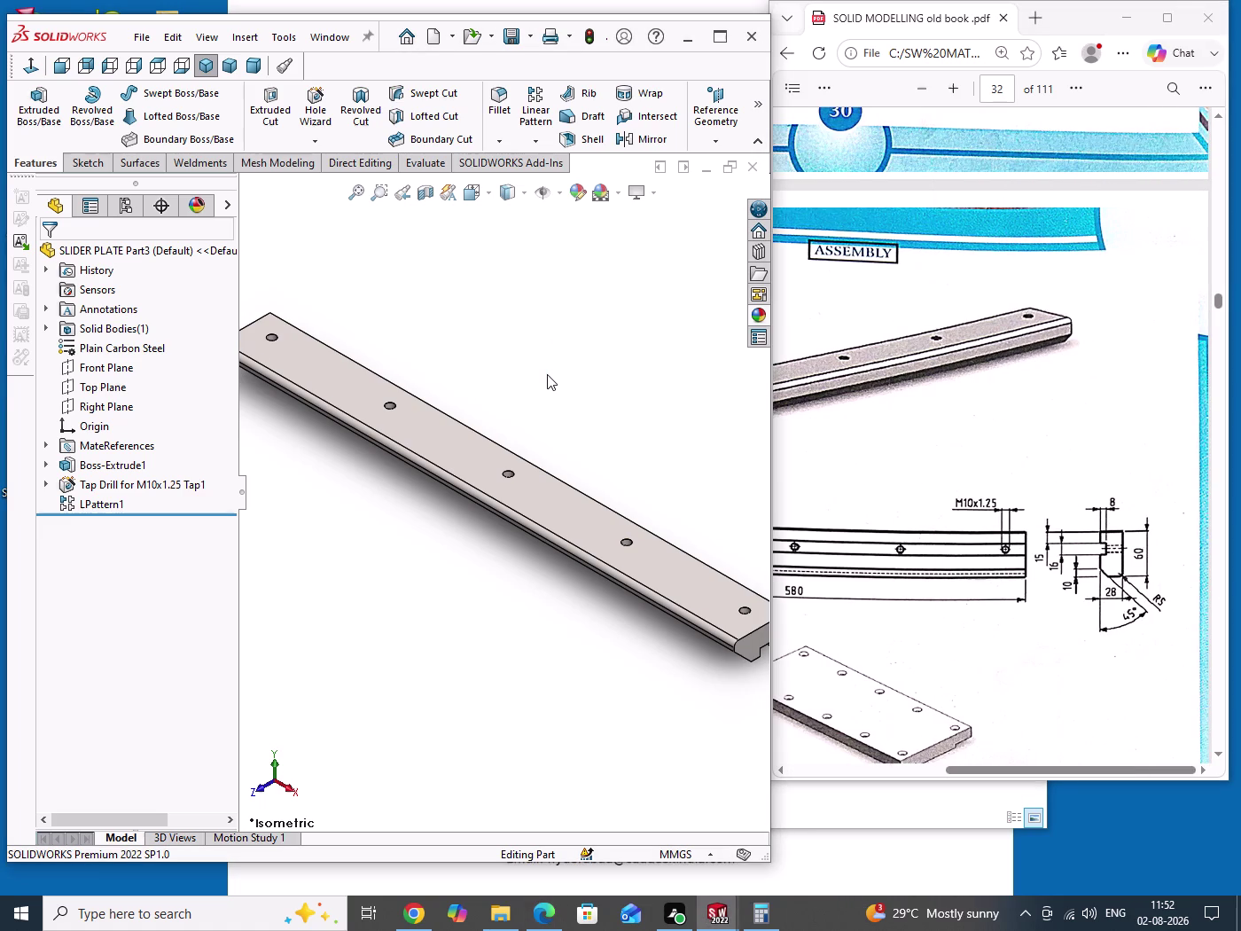
key(ctrl+s)
Zoom around the plate and expand the MateReferences folder.
drag(547, 376, 565, 416)
scroll(up, 3)
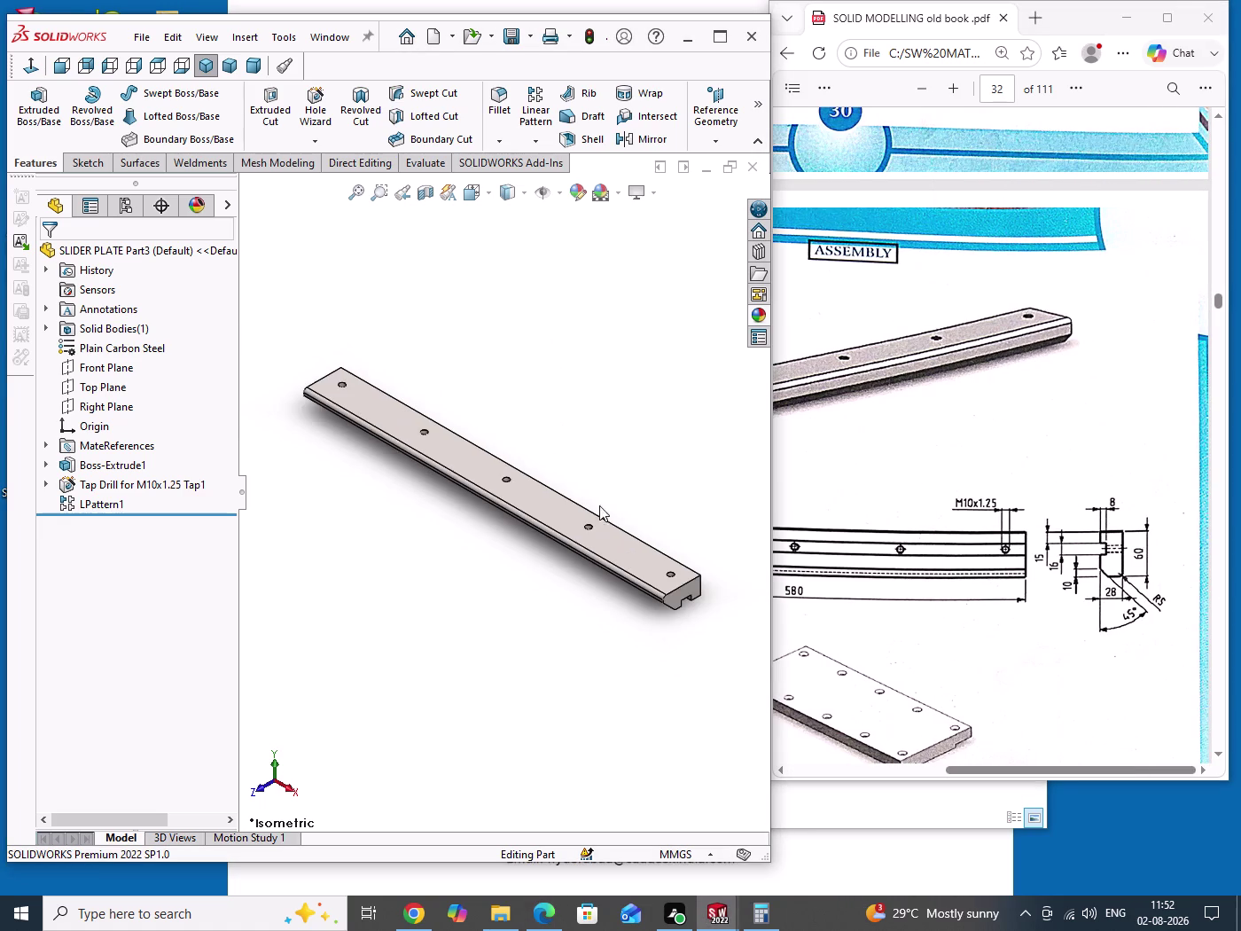
scroll(down, 3)
scroll(down, 3)
scroll(down, 3)
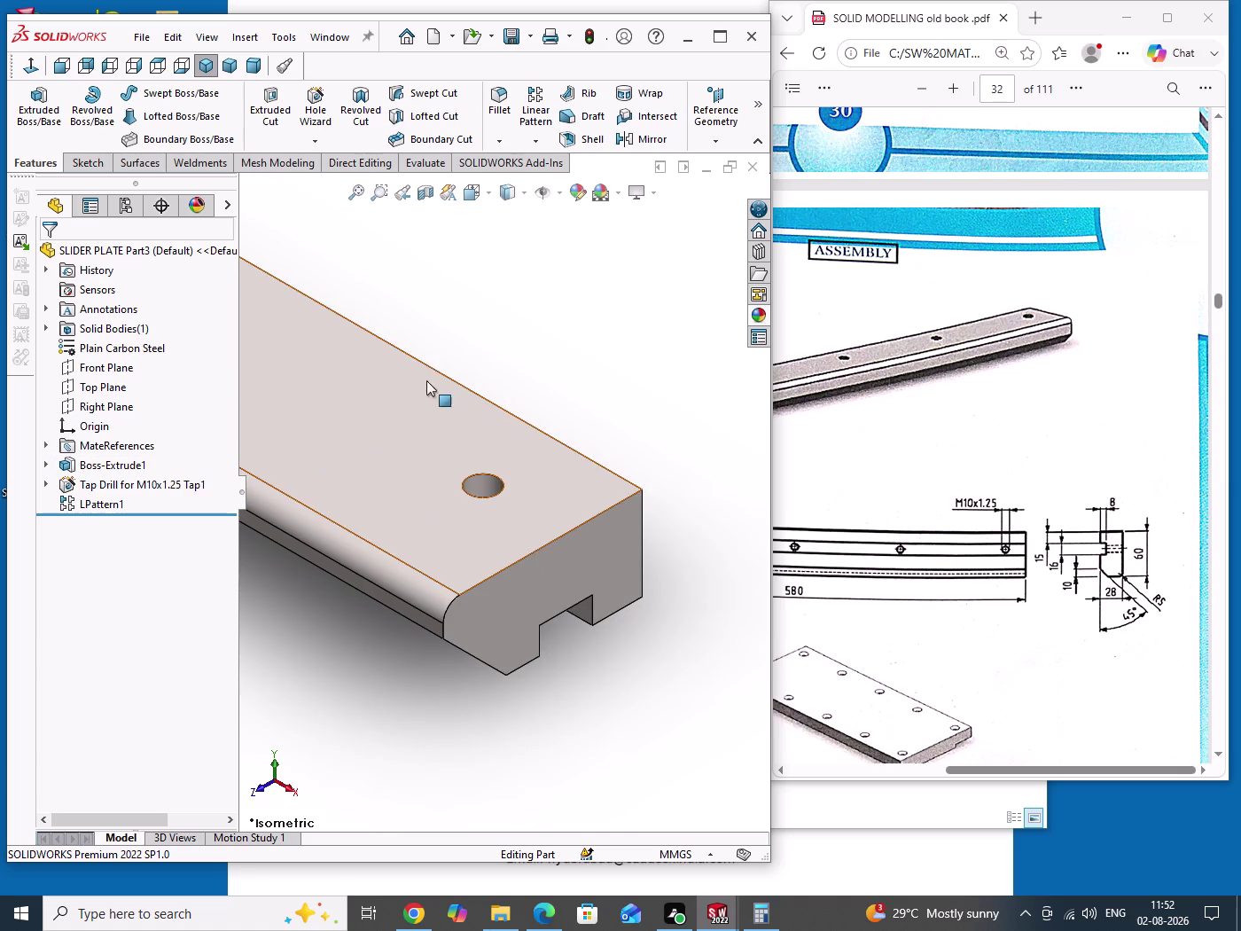
drag(609, 324, 634, 370)
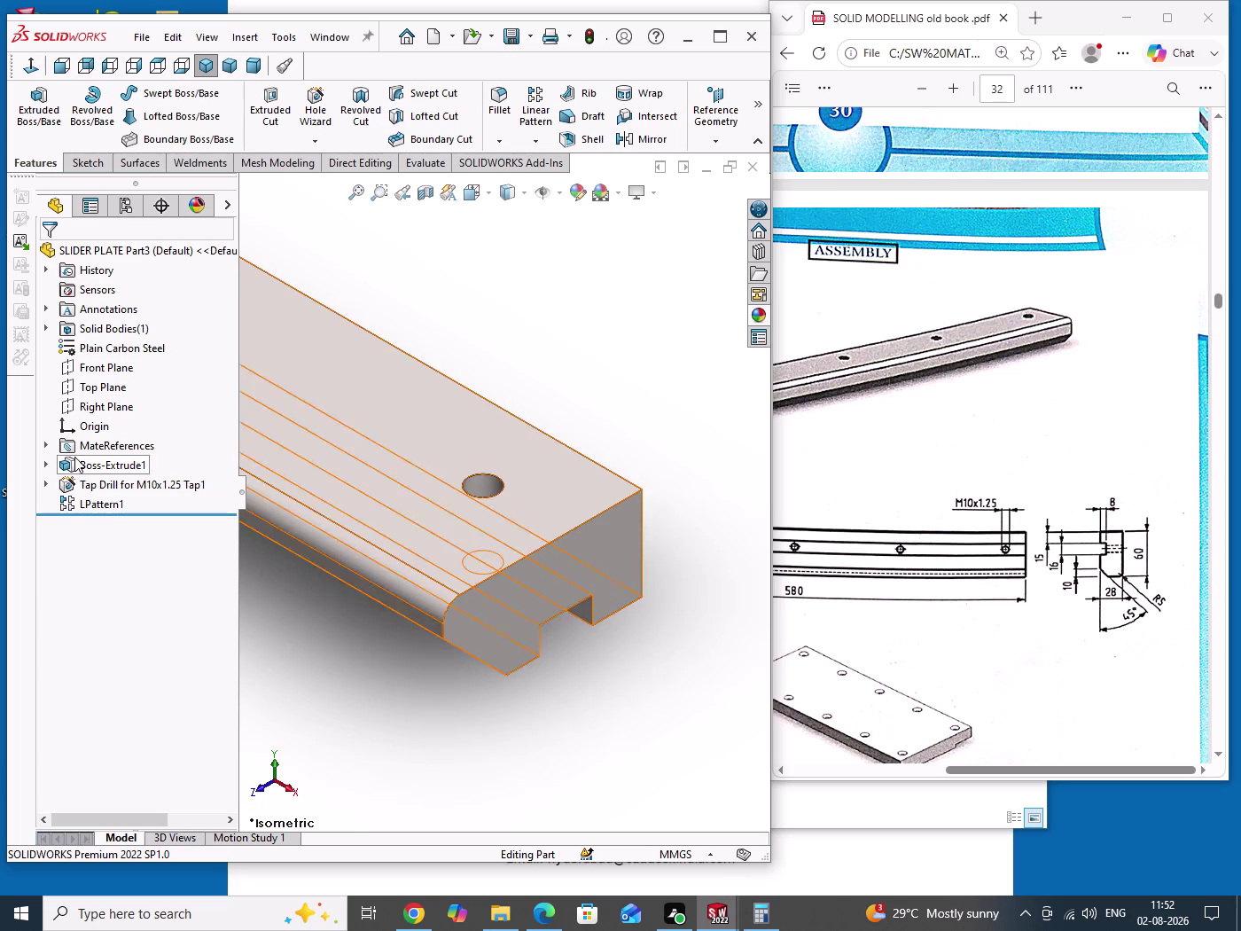
click(47, 443)
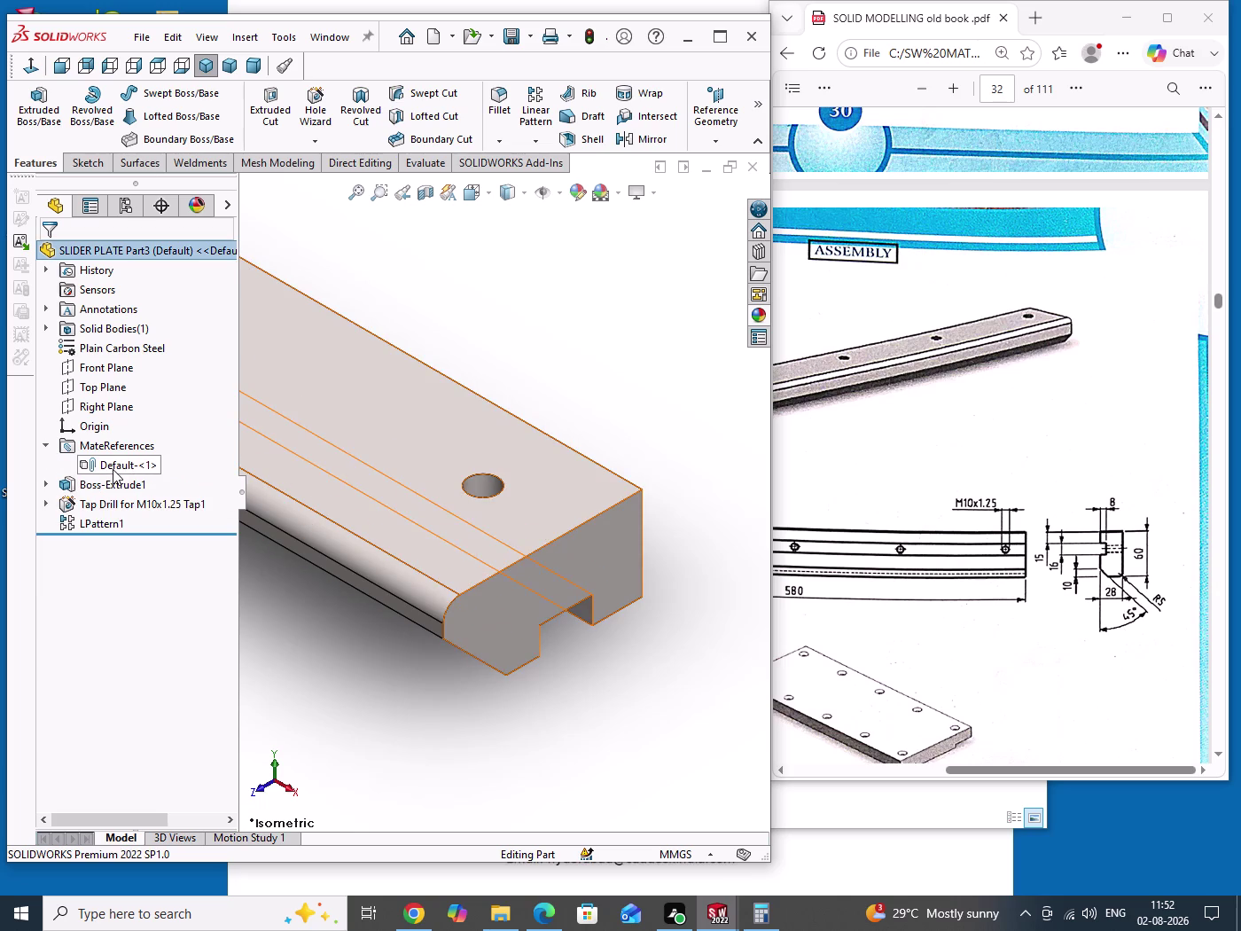
Create mate reference Default-<2> using the tapped hole's axis as primary entity.
click(114, 469)
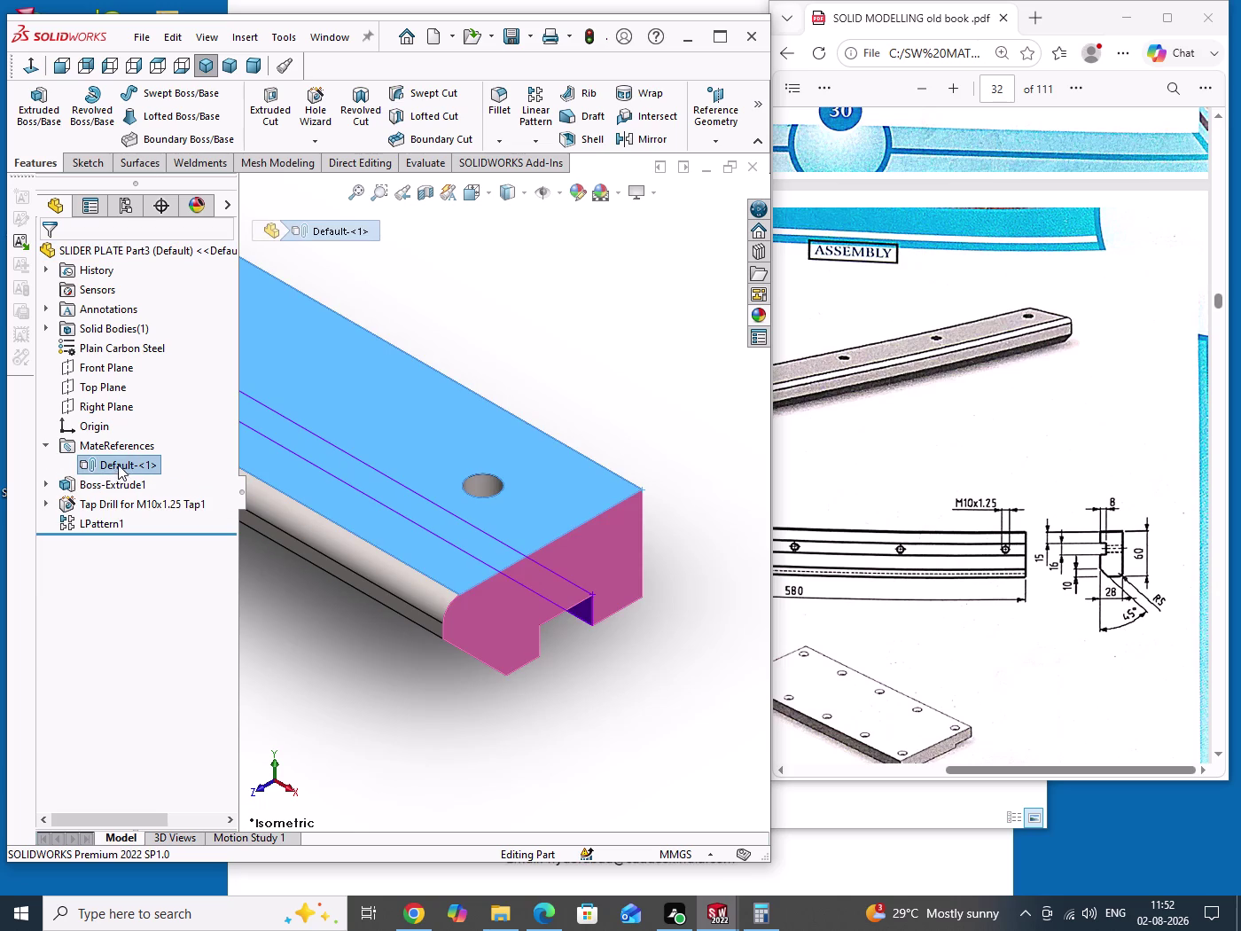
click(487, 353)
click(719, 141)
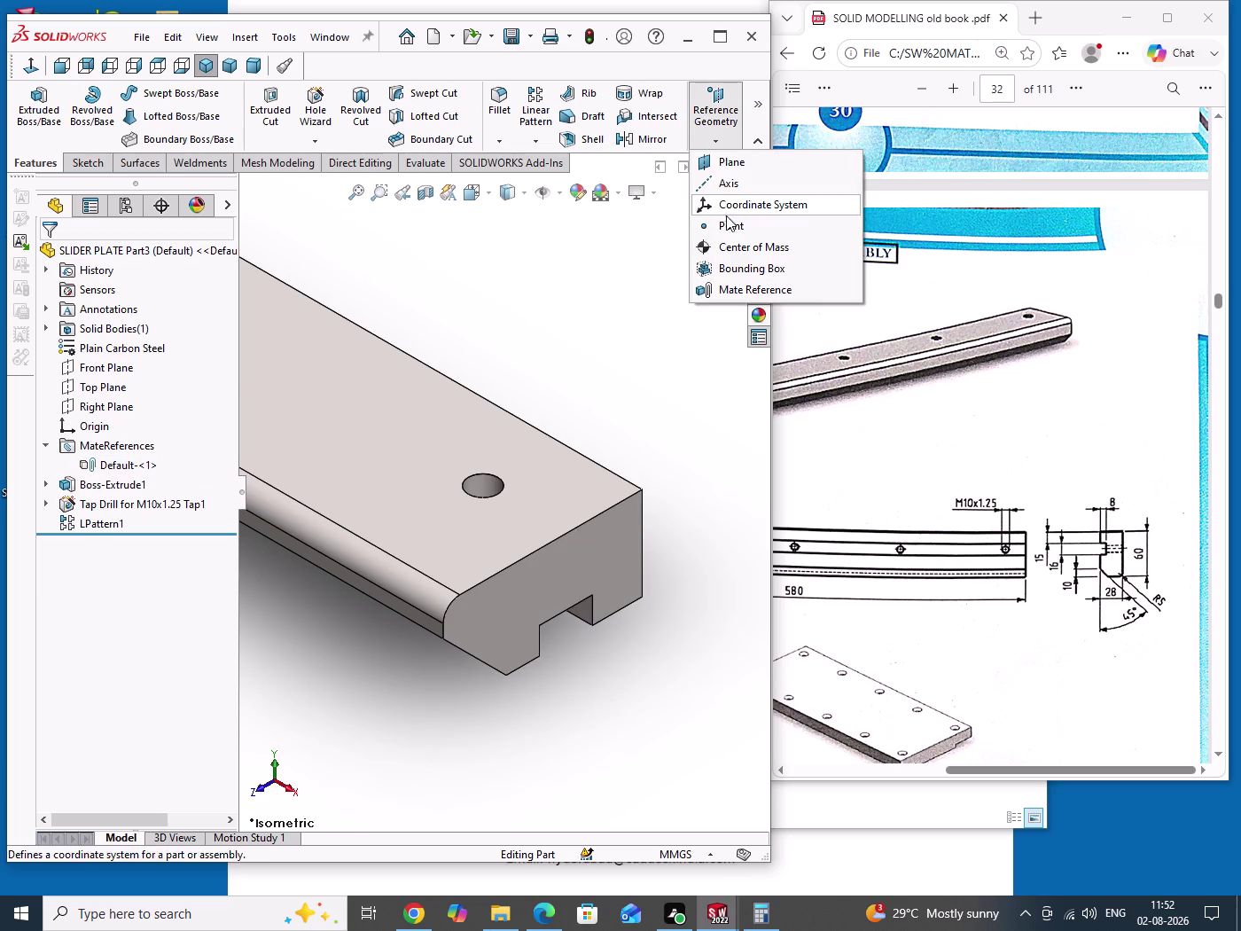
click(726, 290)
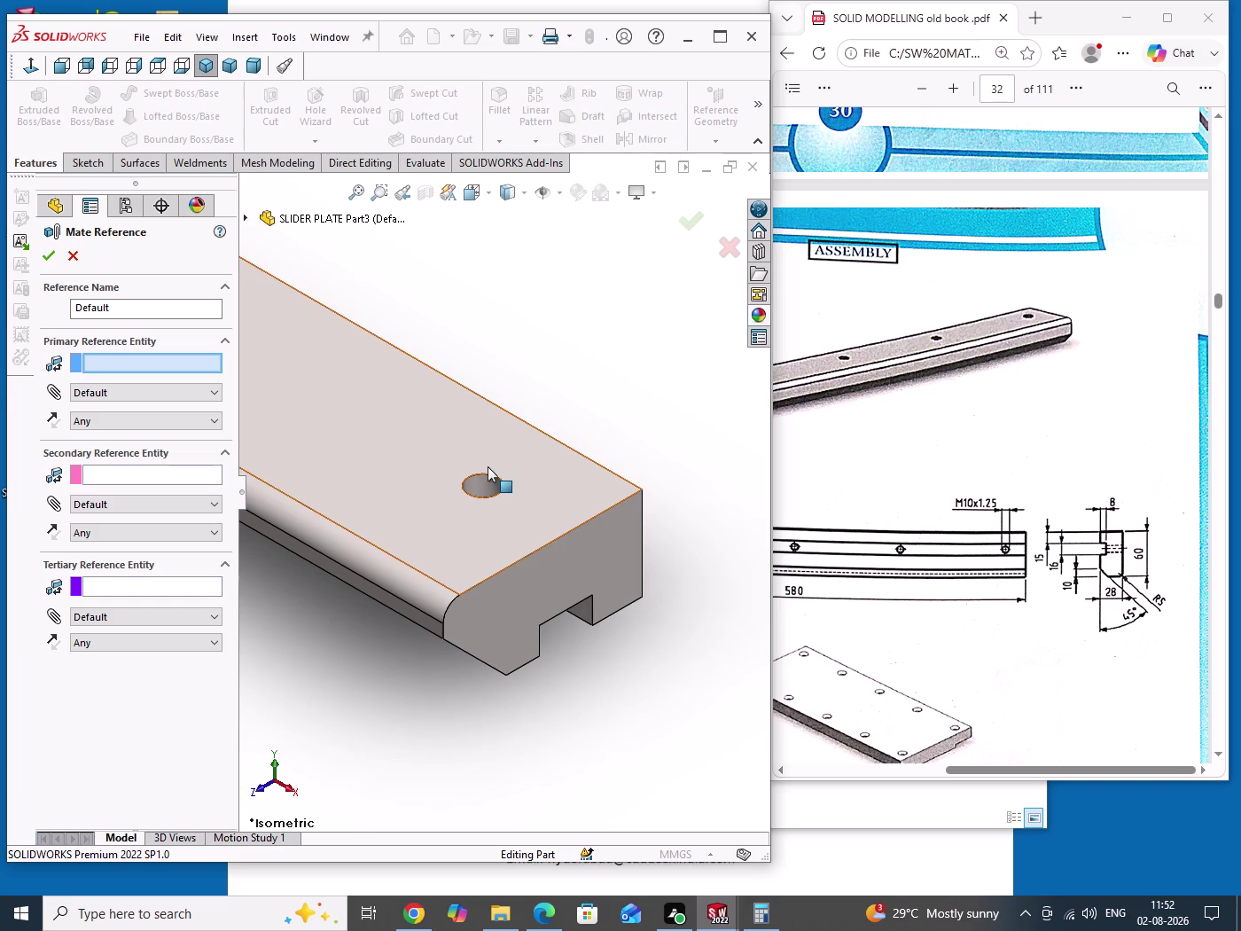
click(482, 488)
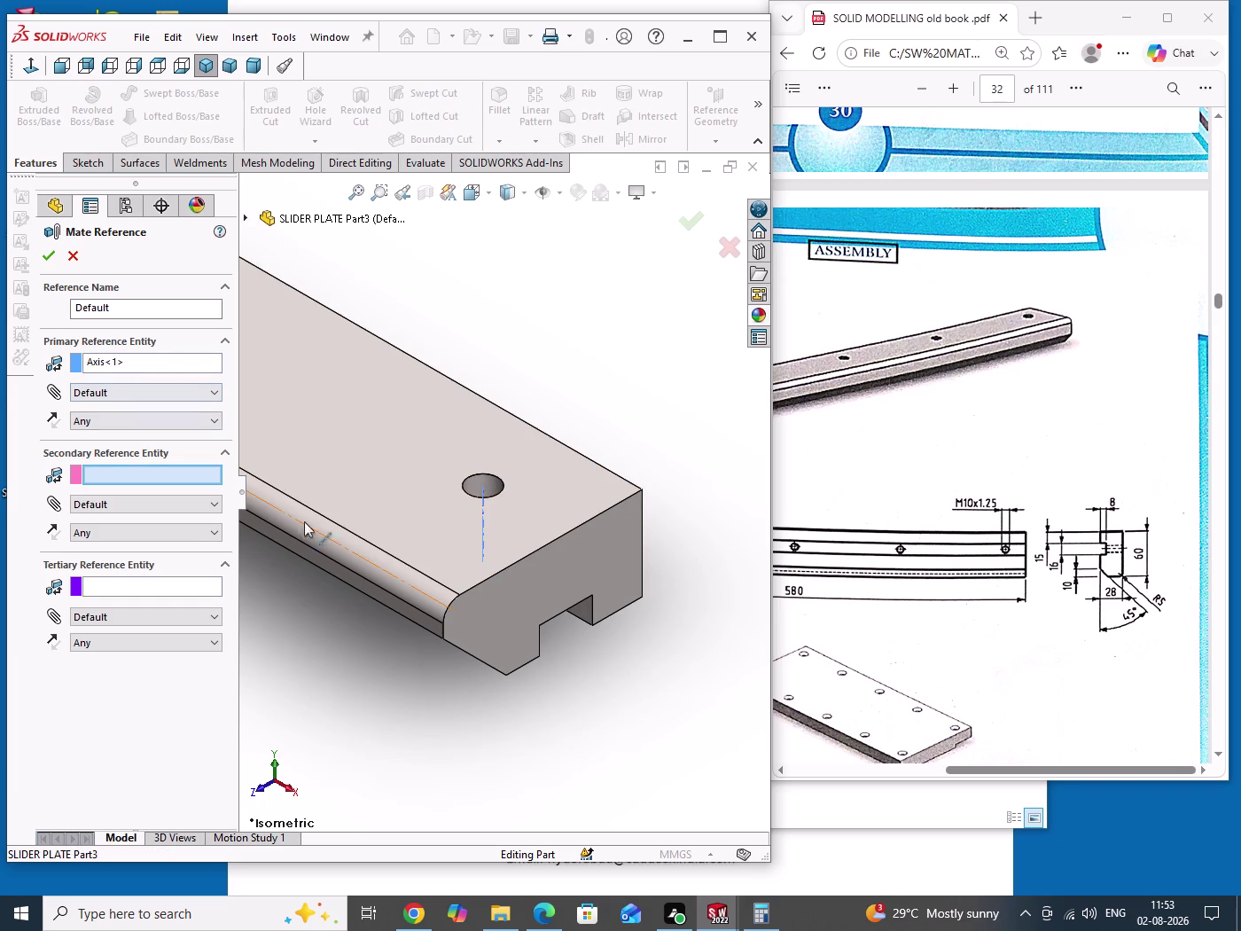
click(41, 258)
Collapse MateReferences, adjust the view and save the slider plate.
drag(558, 343, 618, 383)
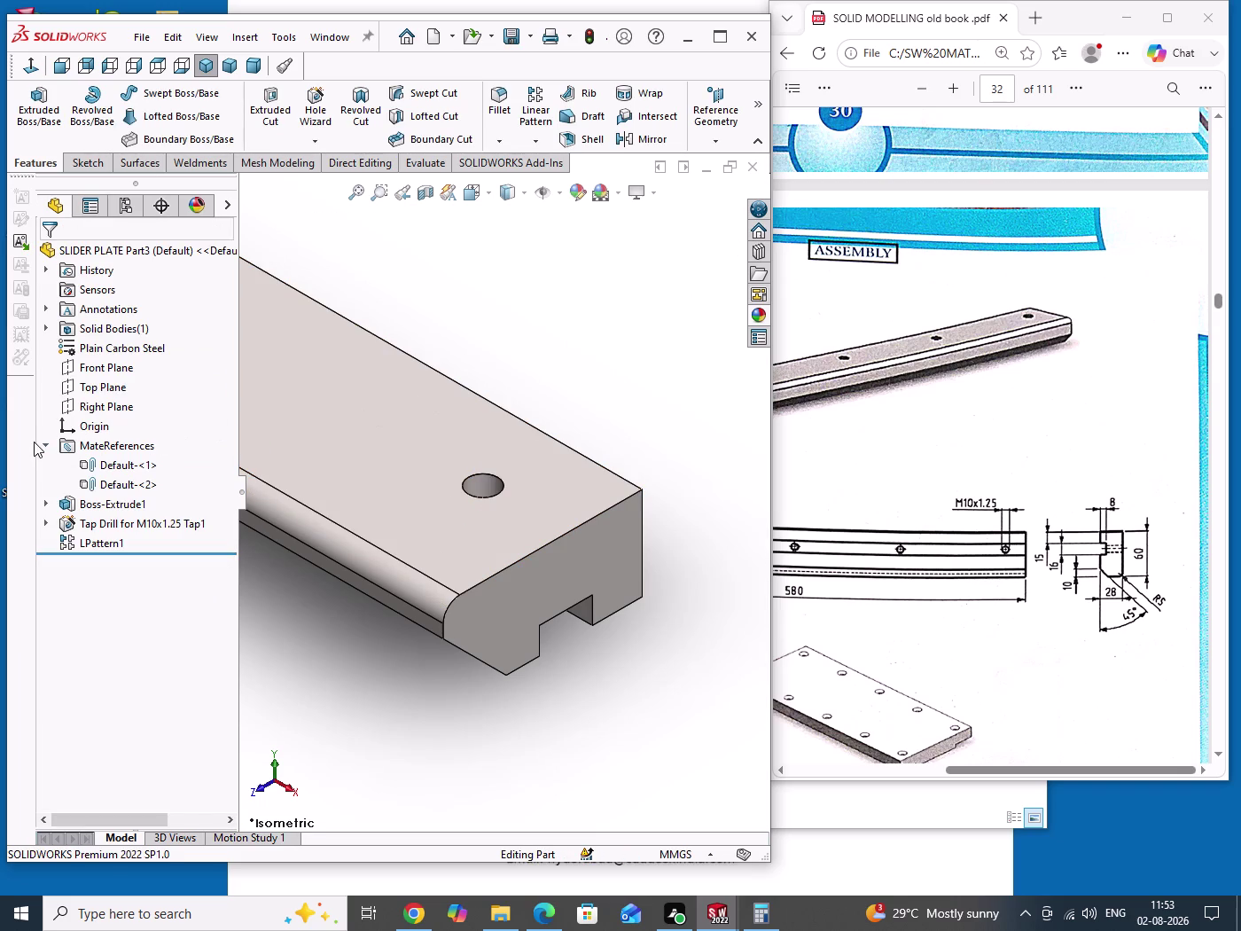
click(46, 448)
drag(518, 331, 574, 366)
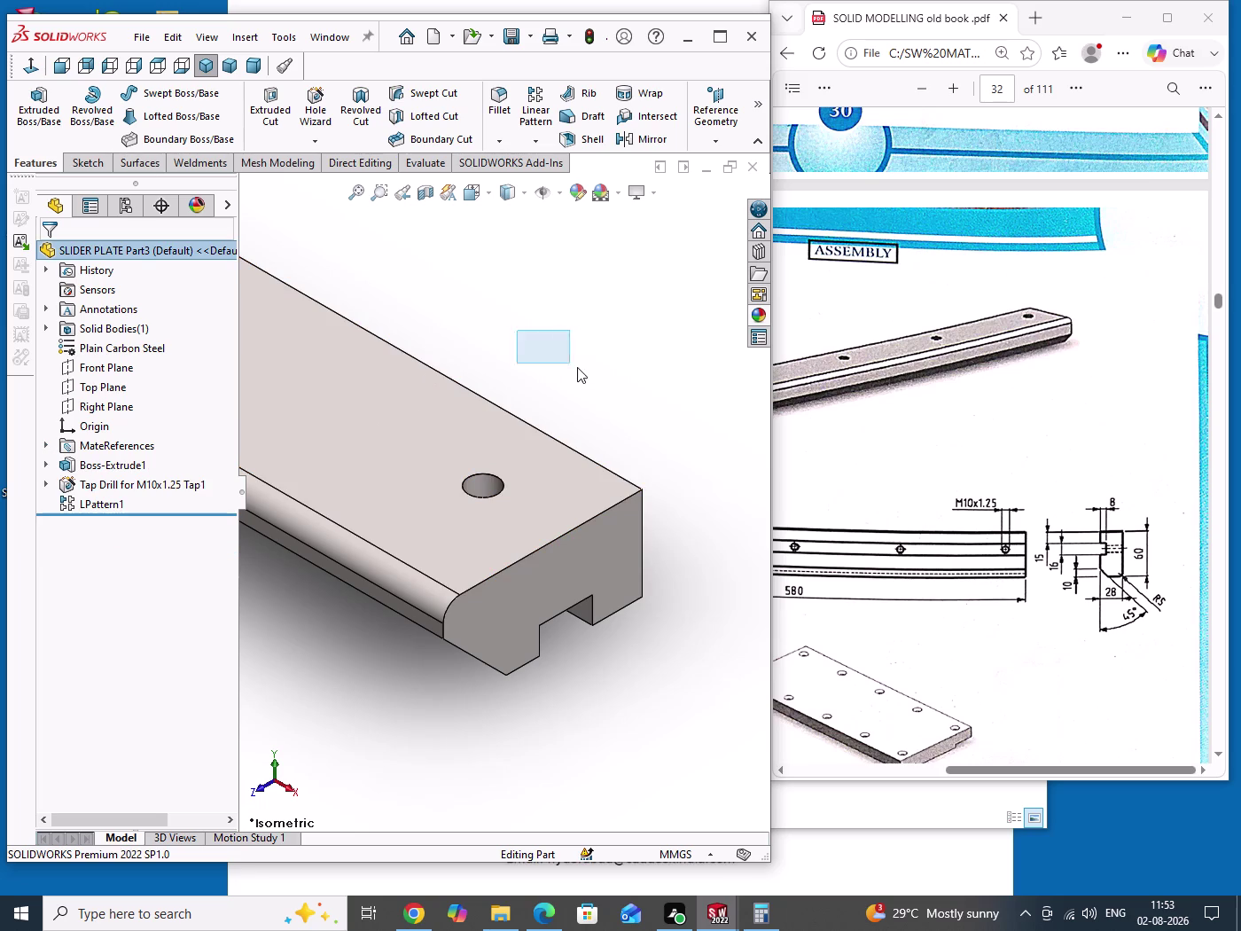
drag(573, 366, 578, 368)
scroll(up, 3)
key(ctrl+s)
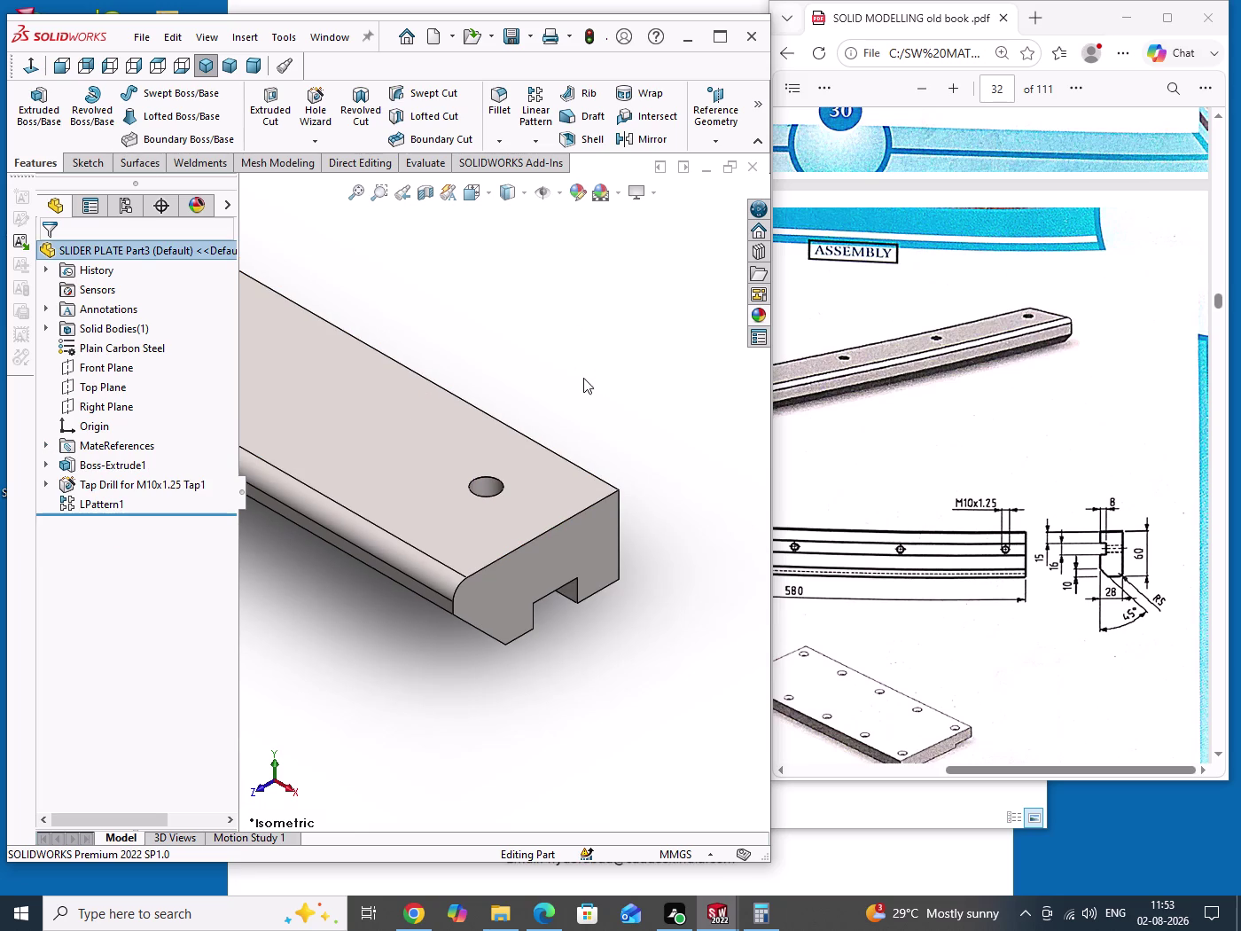
click(333, 35)
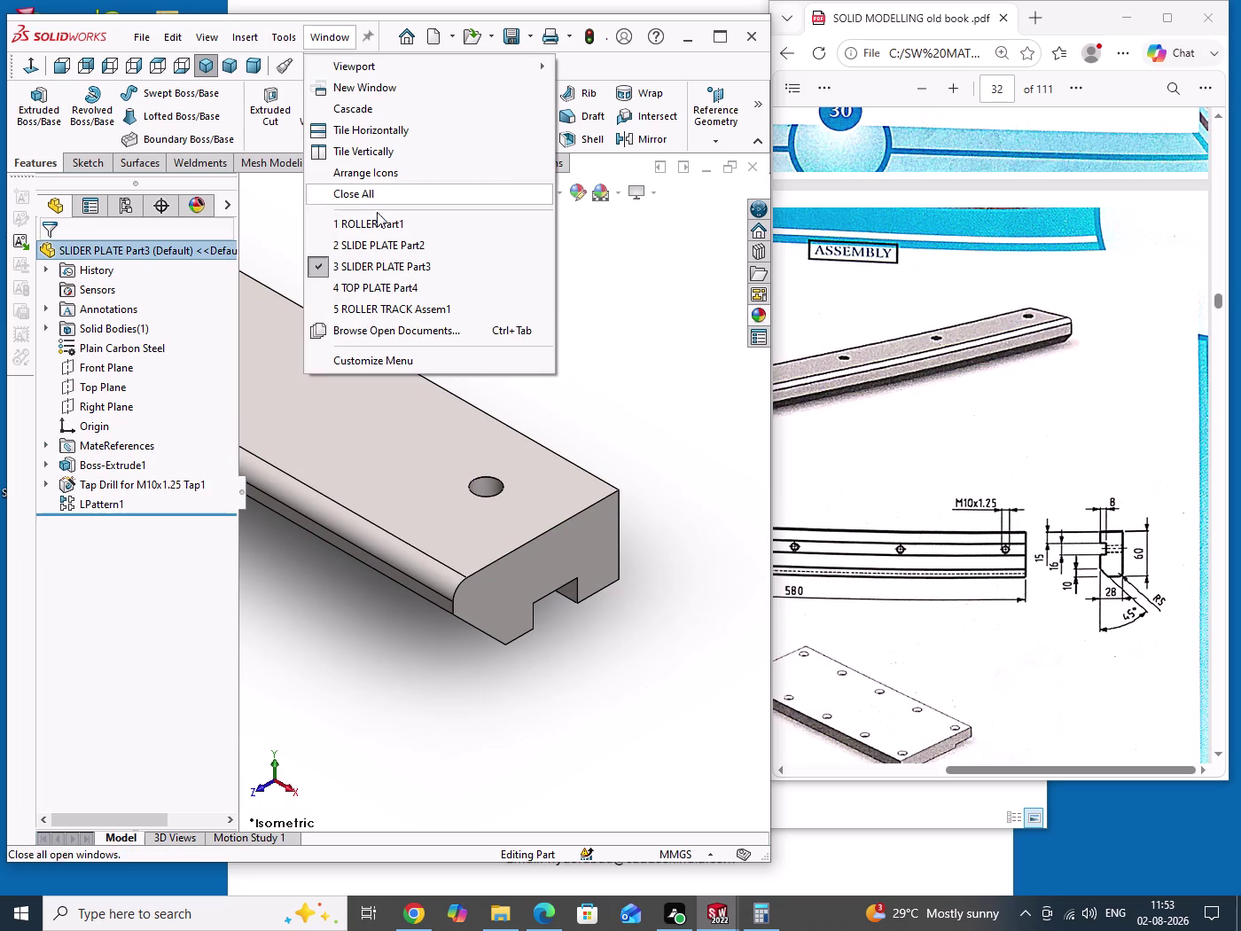
Switch to the 5 ROLLER TRACK Assem1 window in isometric view and start Insert Components.
click(386, 313)
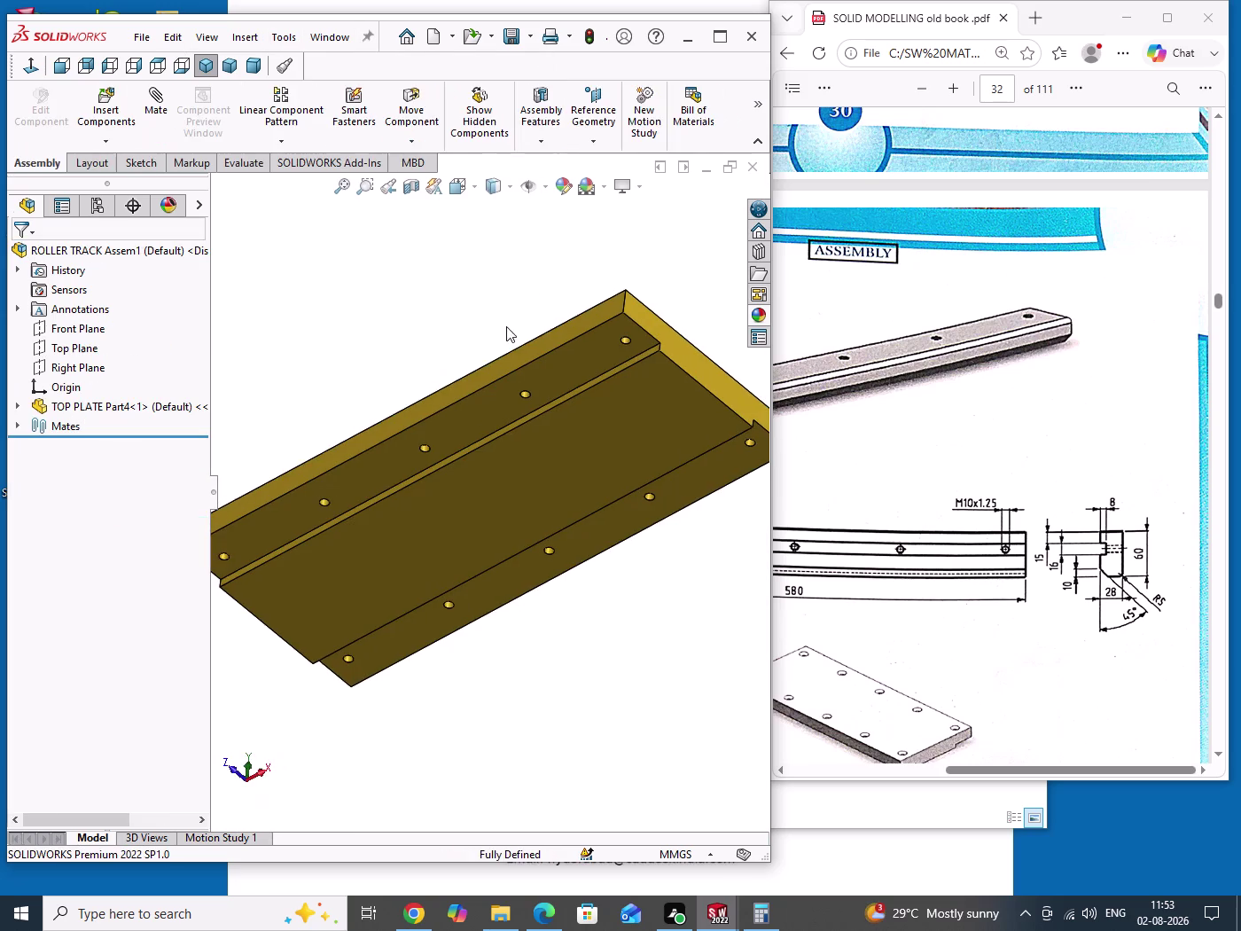
drag(477, 297, 479, 327)
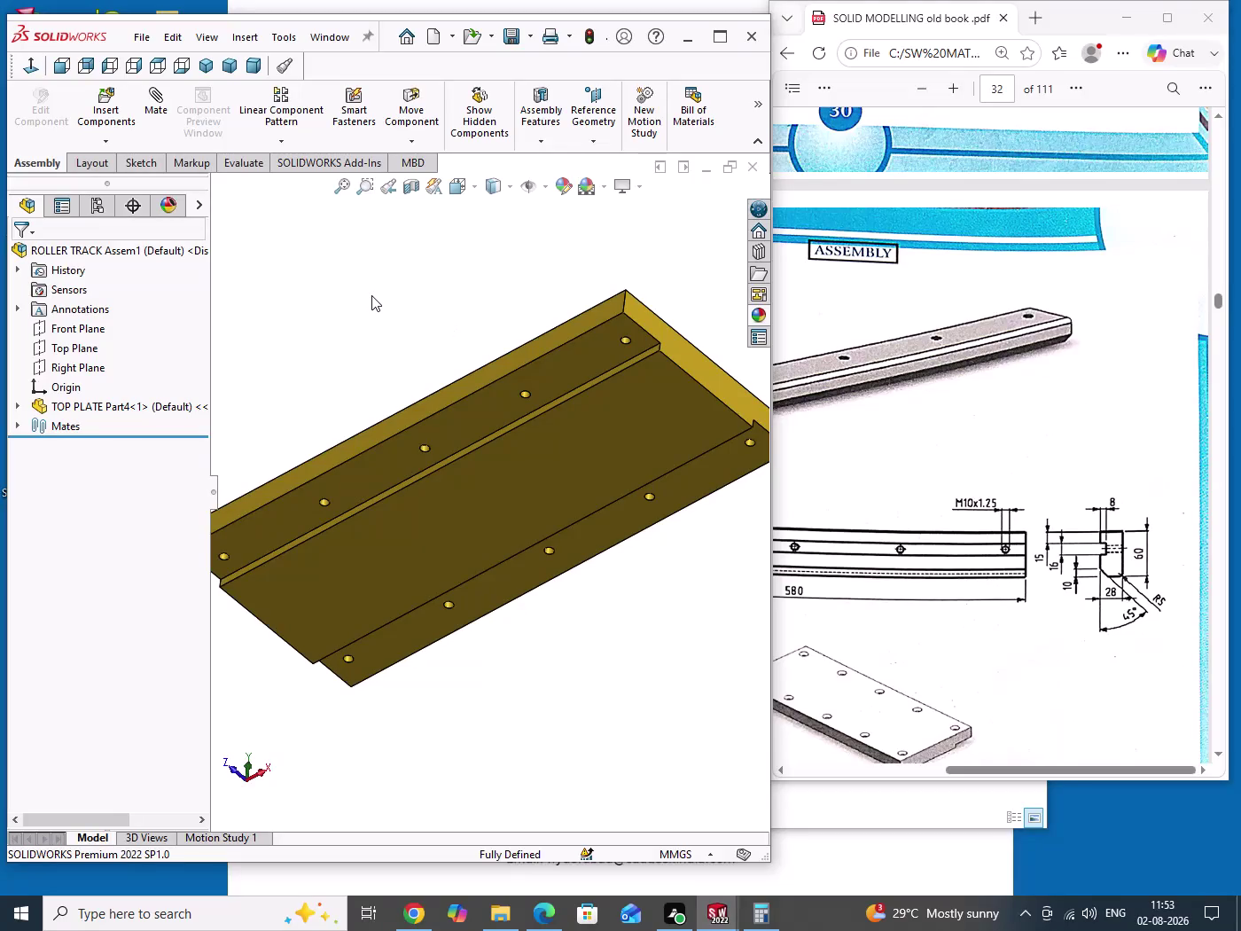
key(ctrl+7)
drag(371, 295, 396, 316)
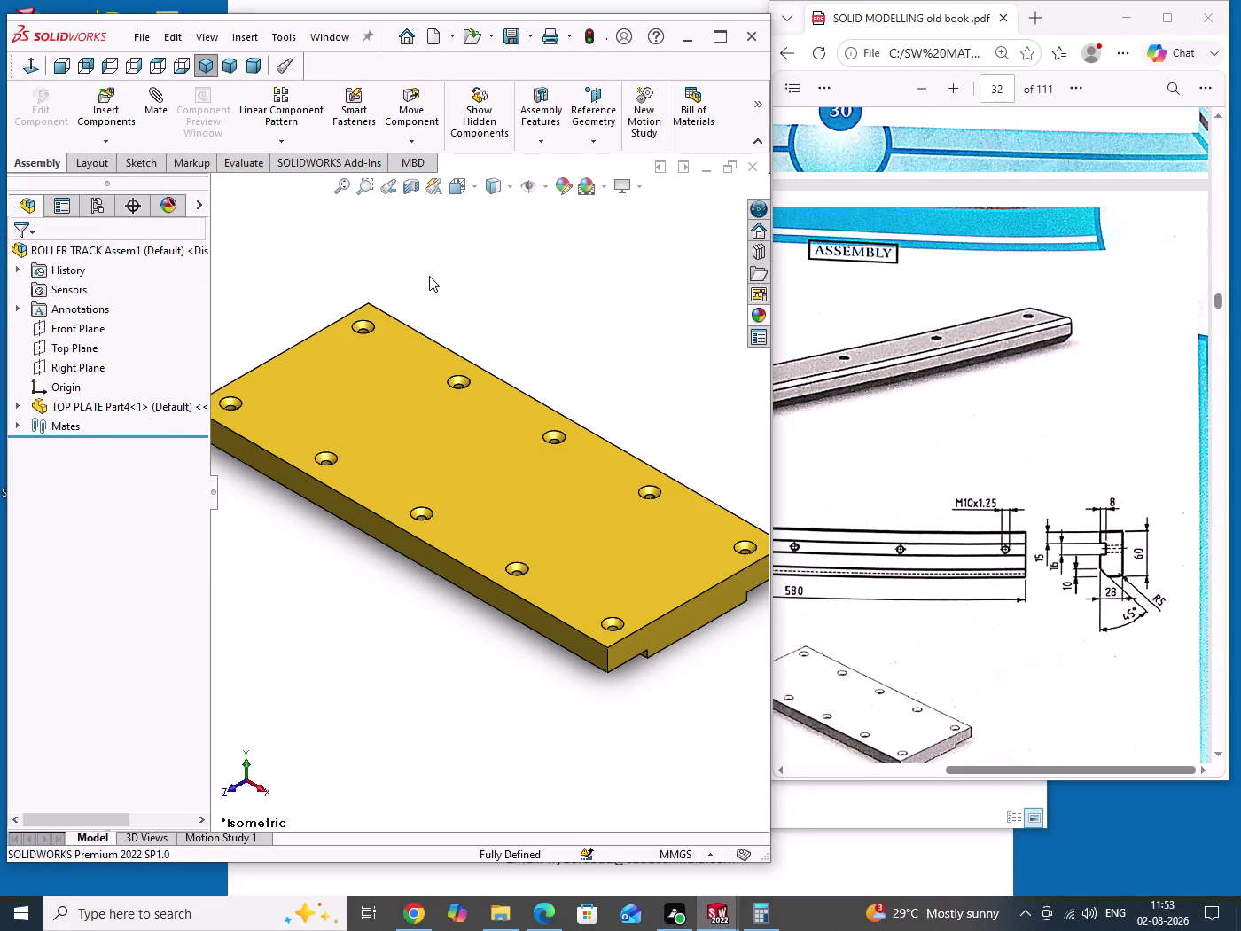
drag(431, 269, 443, 315)
click(120, 110)
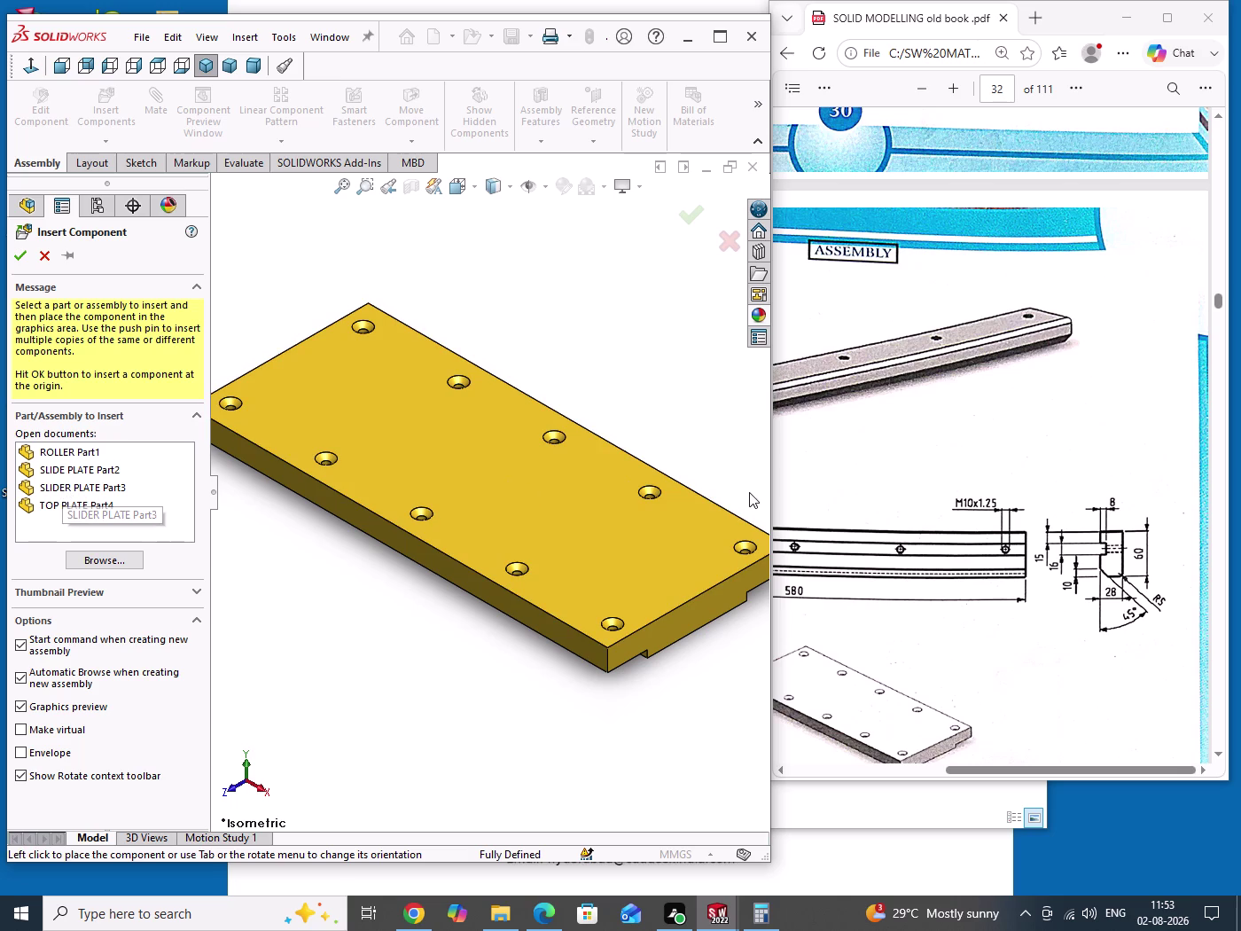
Select SLIDER PLATE Part3 from the Insert Component part list.
click(1102, 470)
scroll(up, 3)
scroll(up, 3)
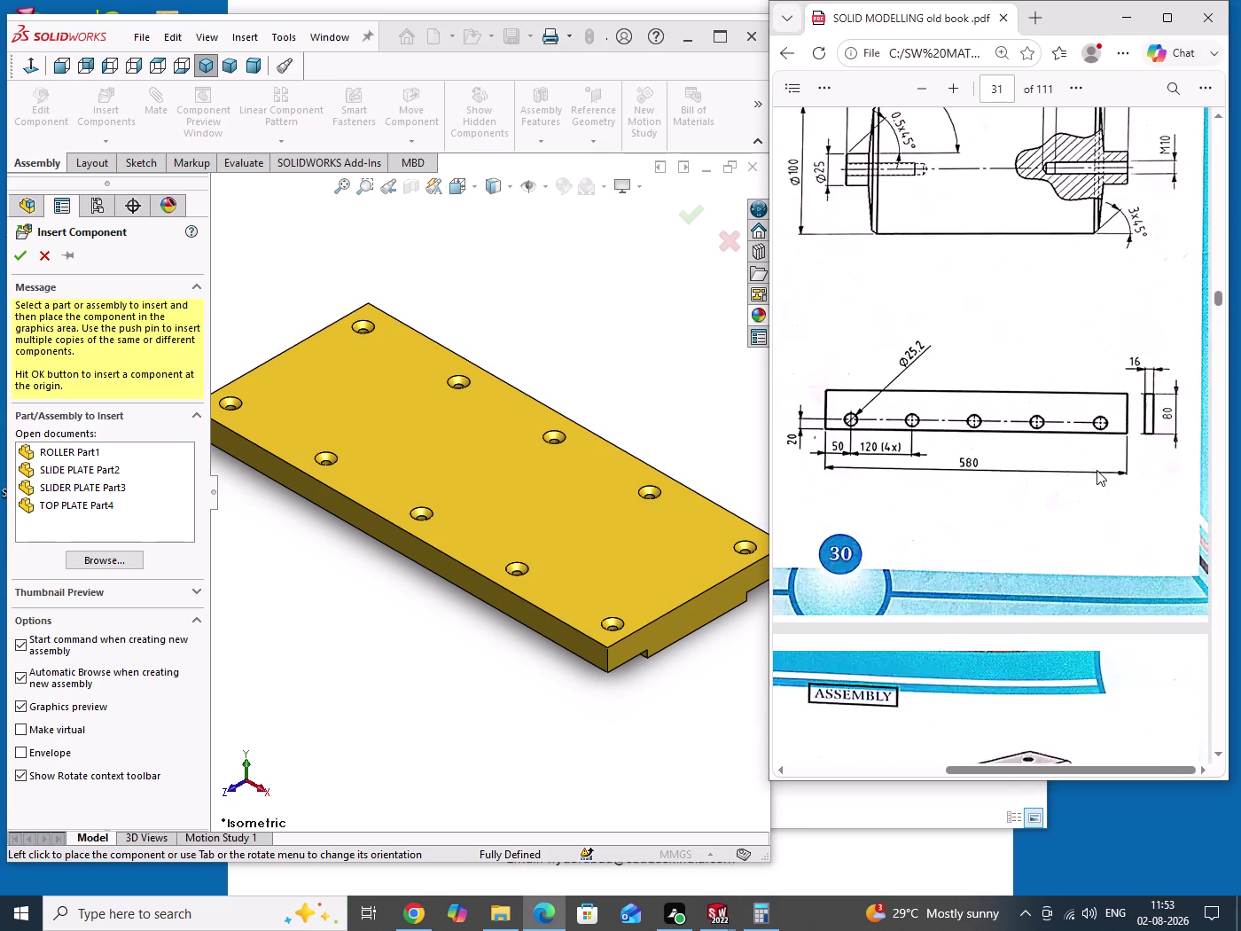
scroll(up, 3)
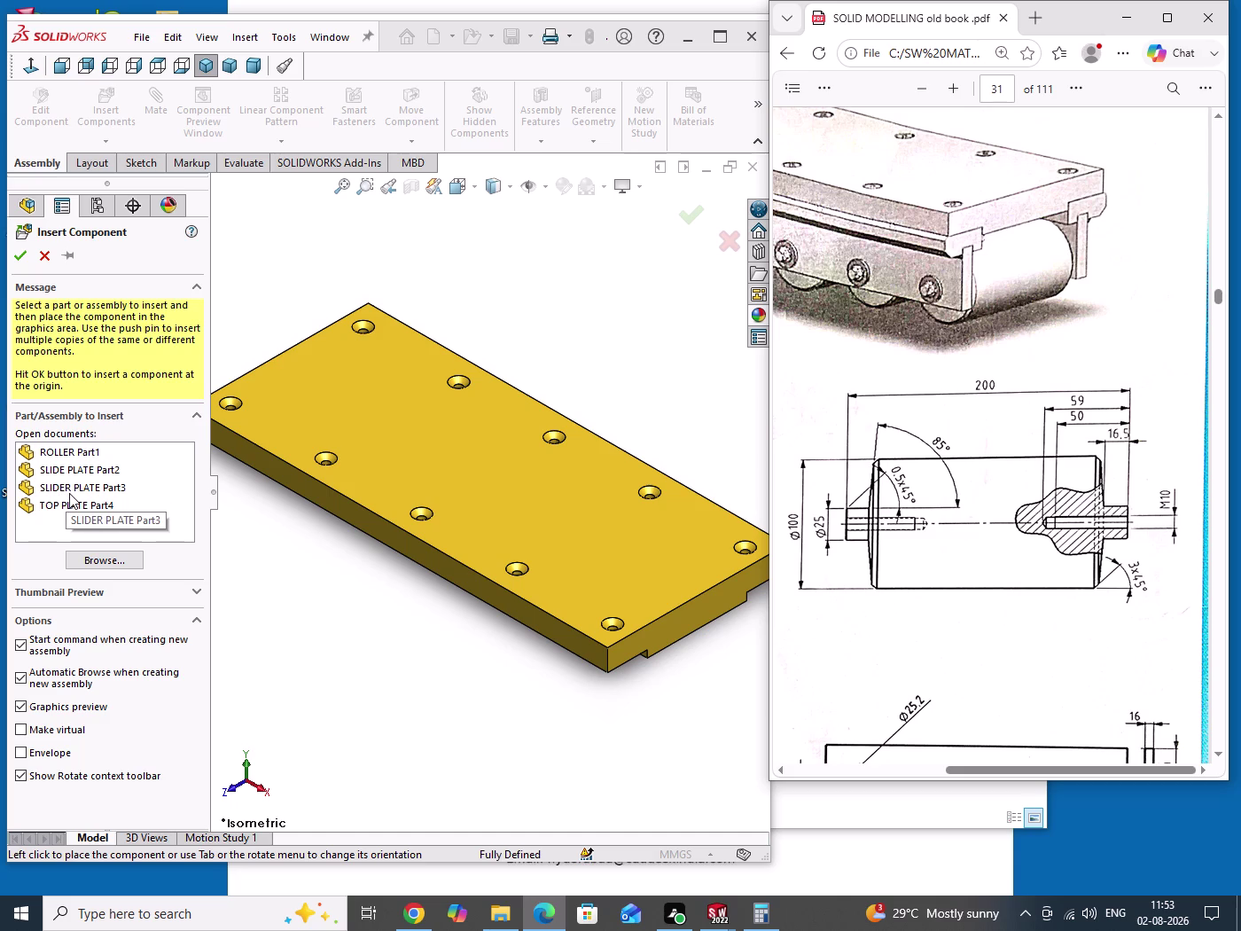
click(71, 489)
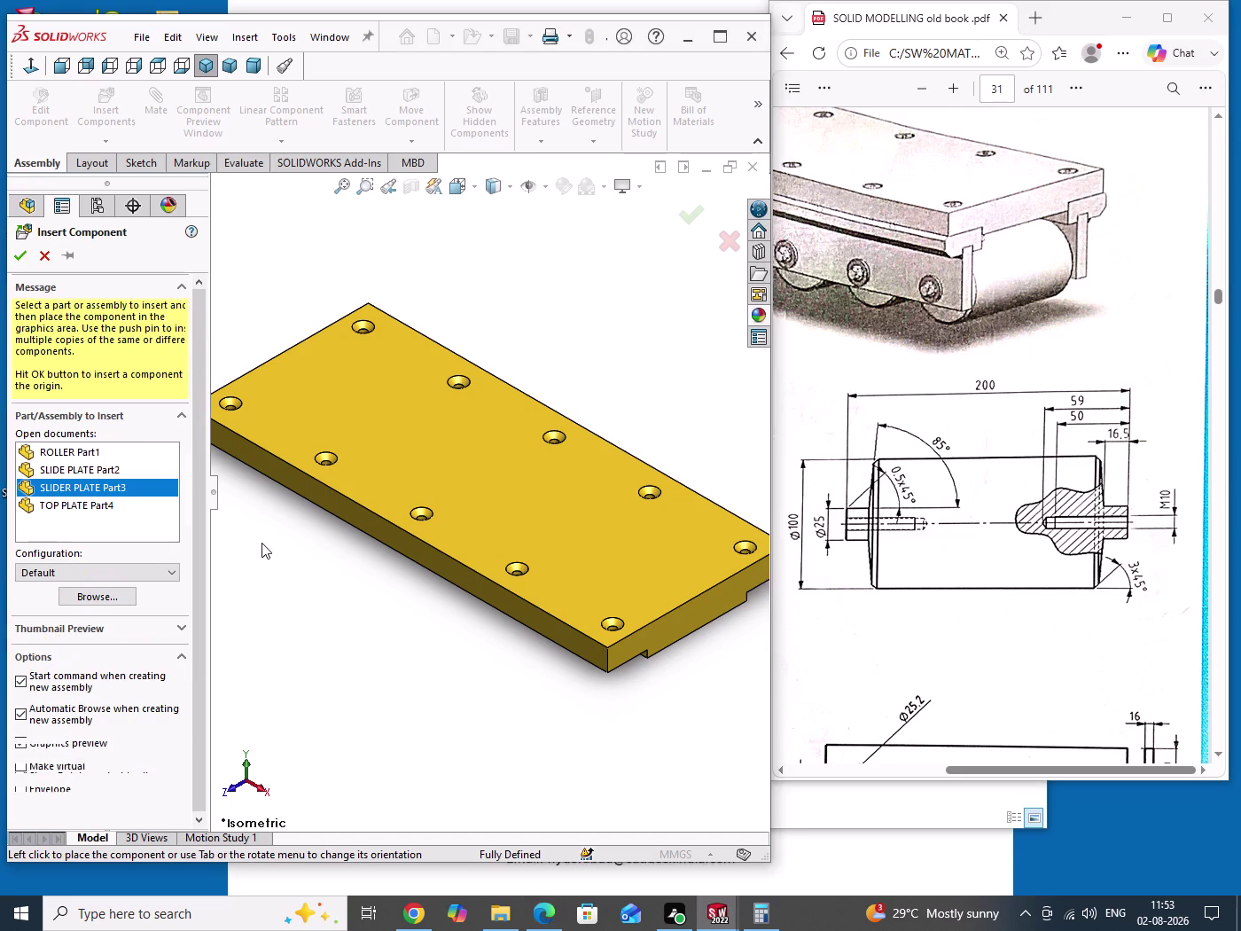
Orbit and zoom to look under the yellow top plate along its length.
scroll(up, 3)
scroll(down, 3)
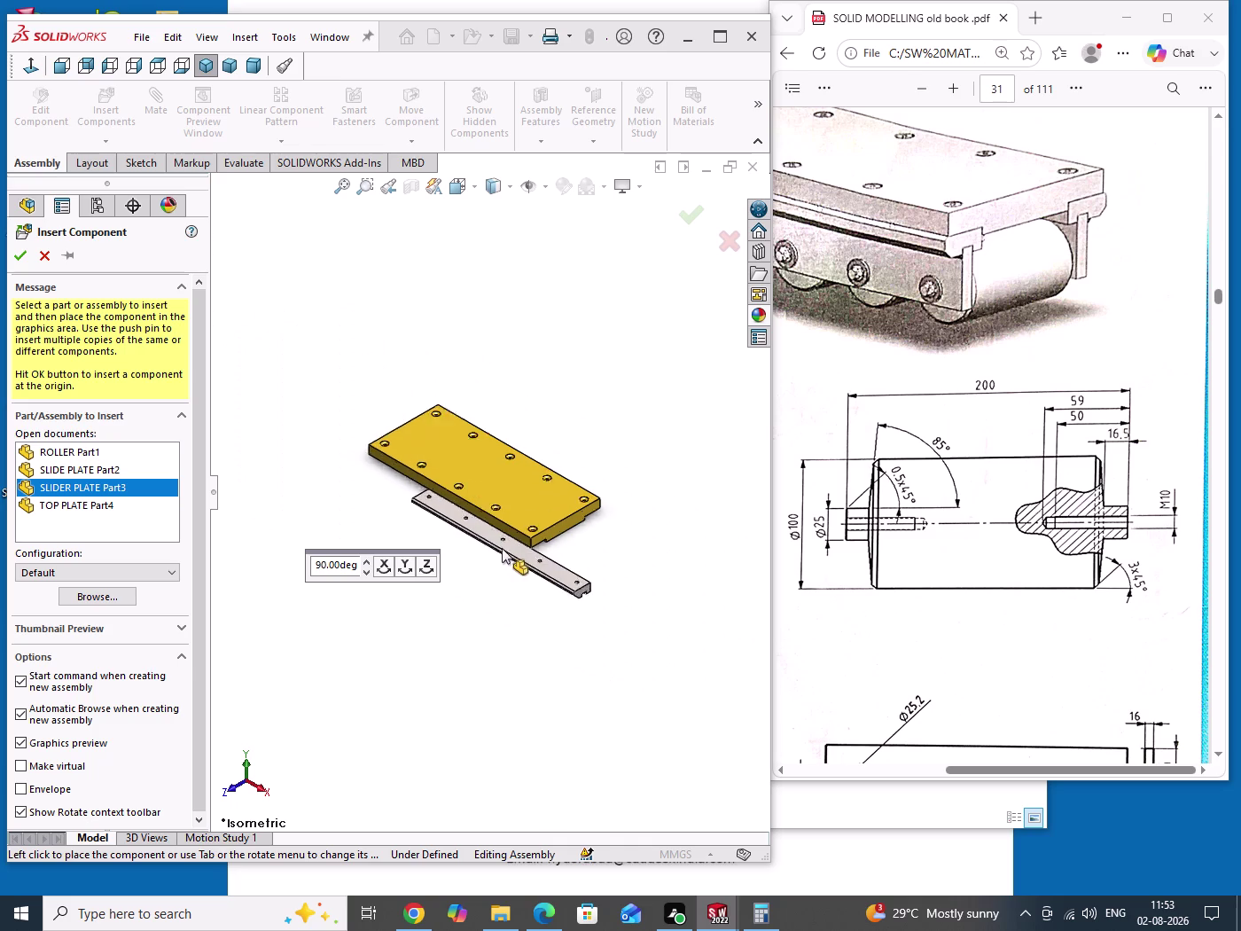
scroll(down, 3)
scroll(up, 3)
scroll(down, 3)
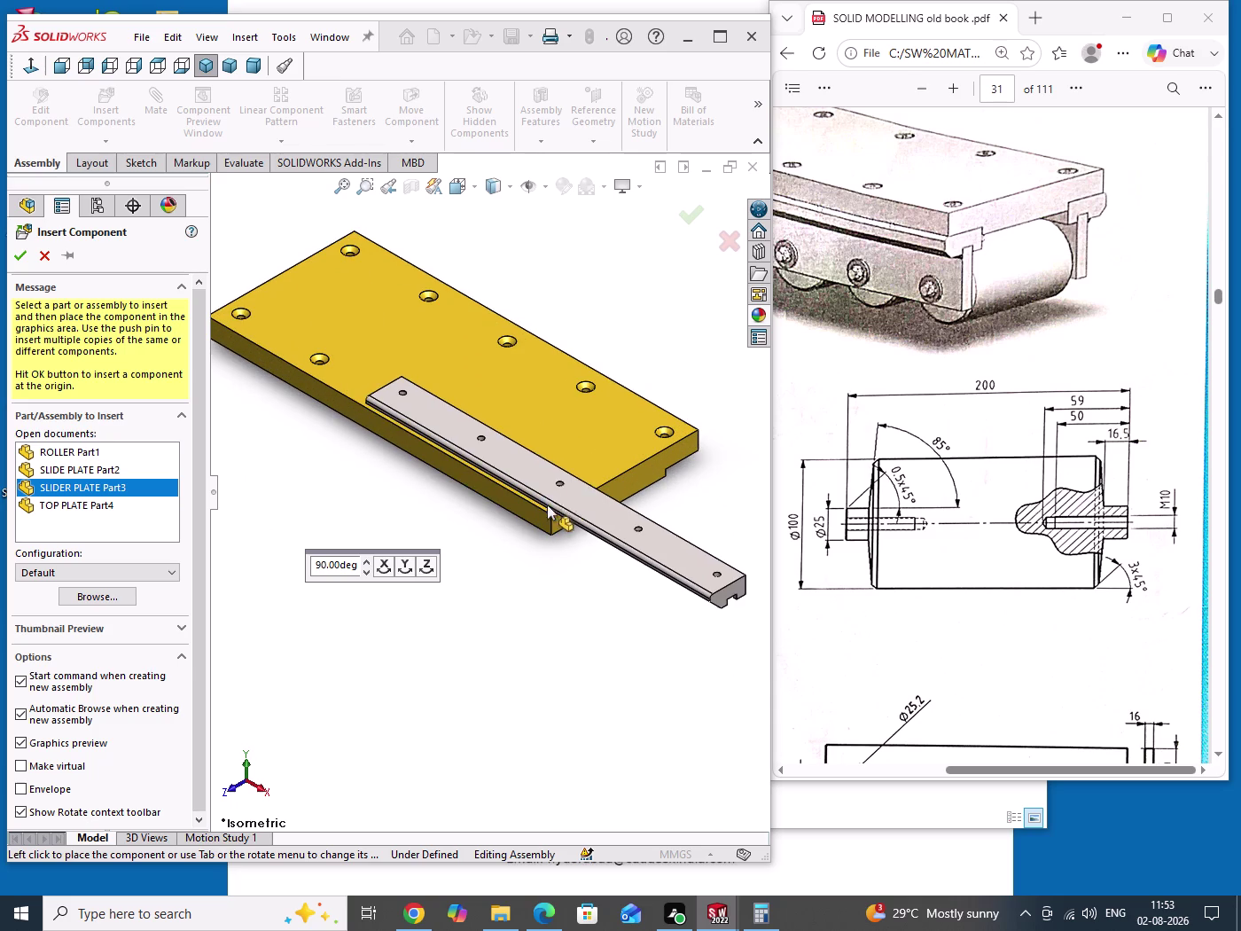
scroll(down, 3)
middle_drag(495, 520, 487, 399)
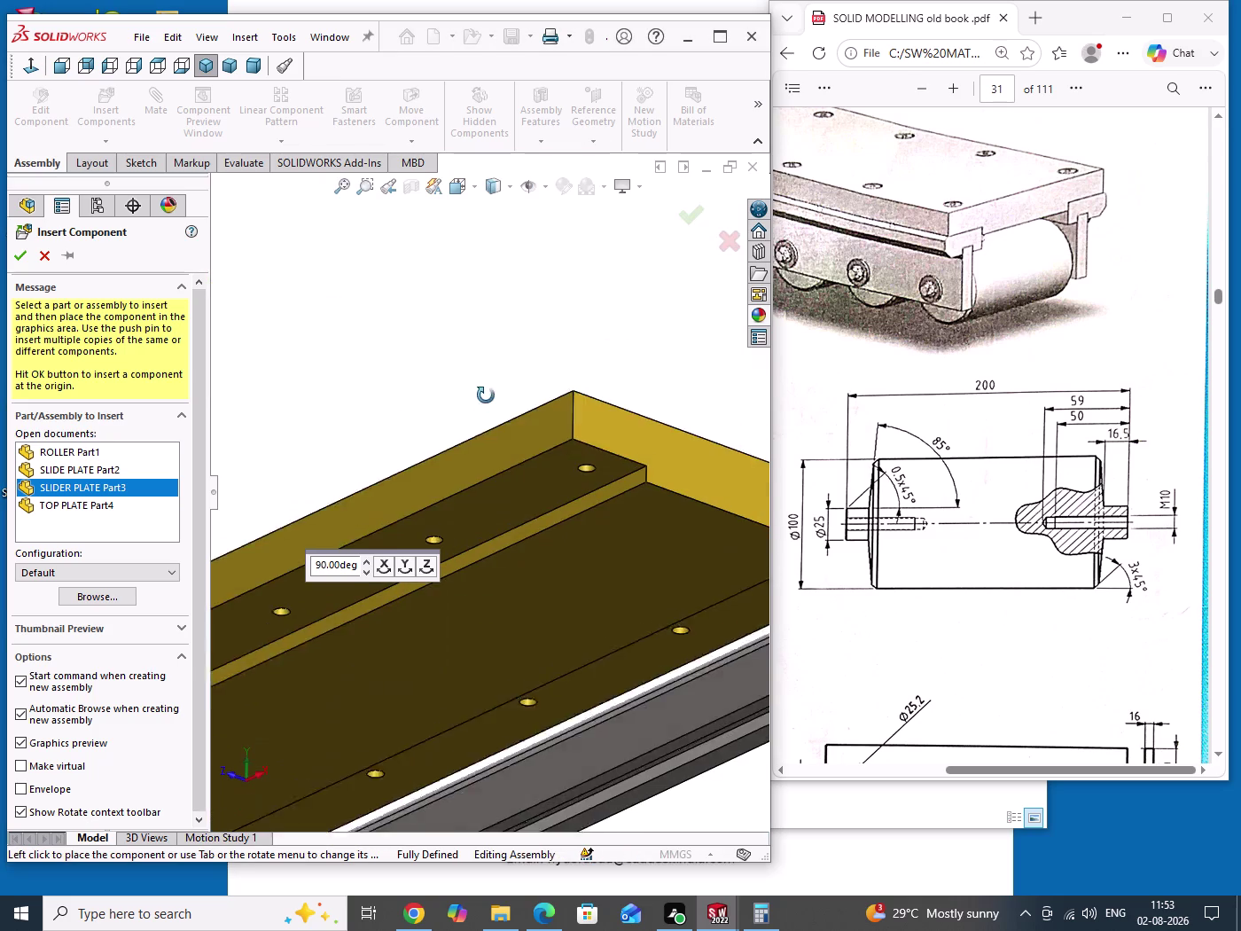
middle_drag(486, 399, 485, 390)
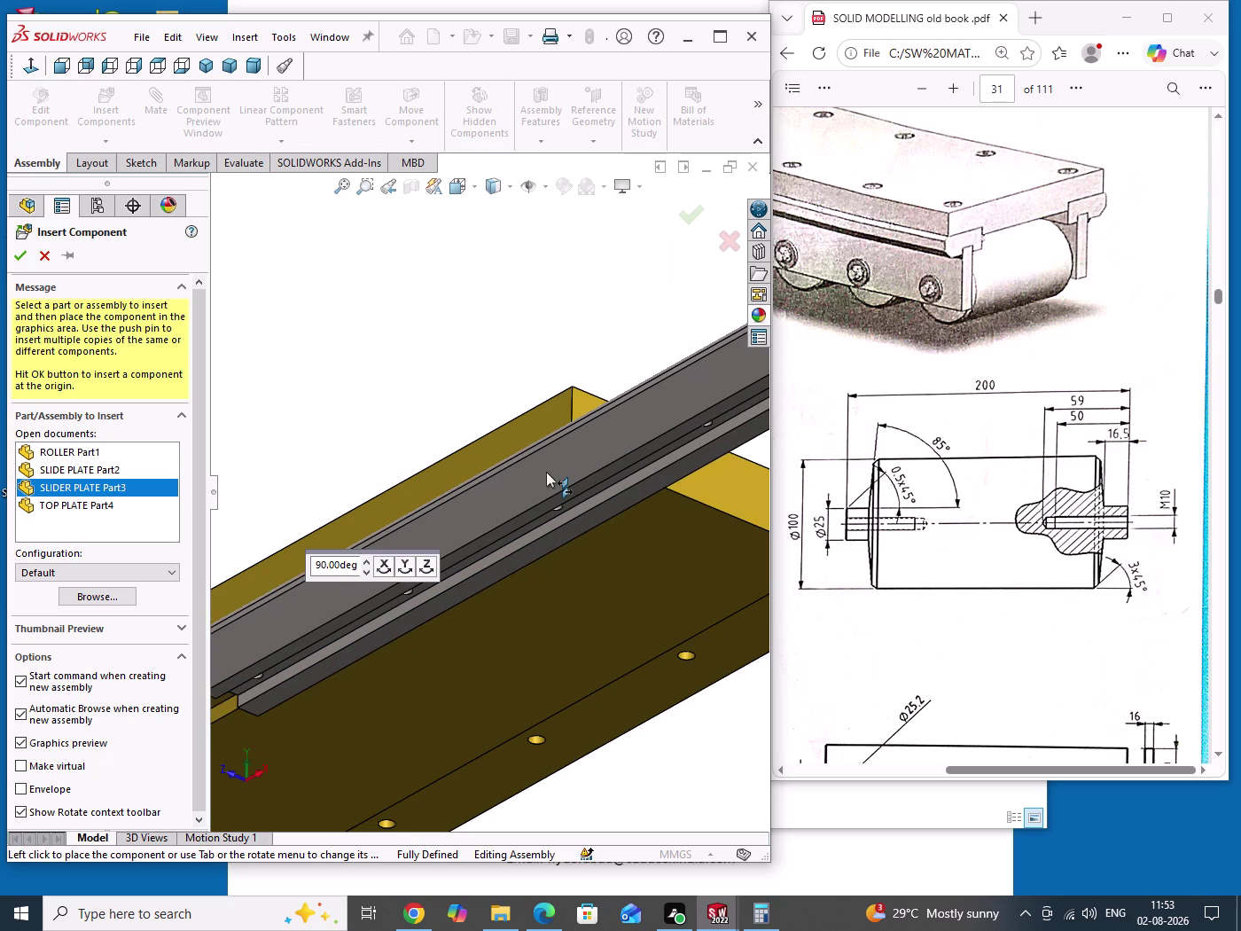
scroll(up, 3)
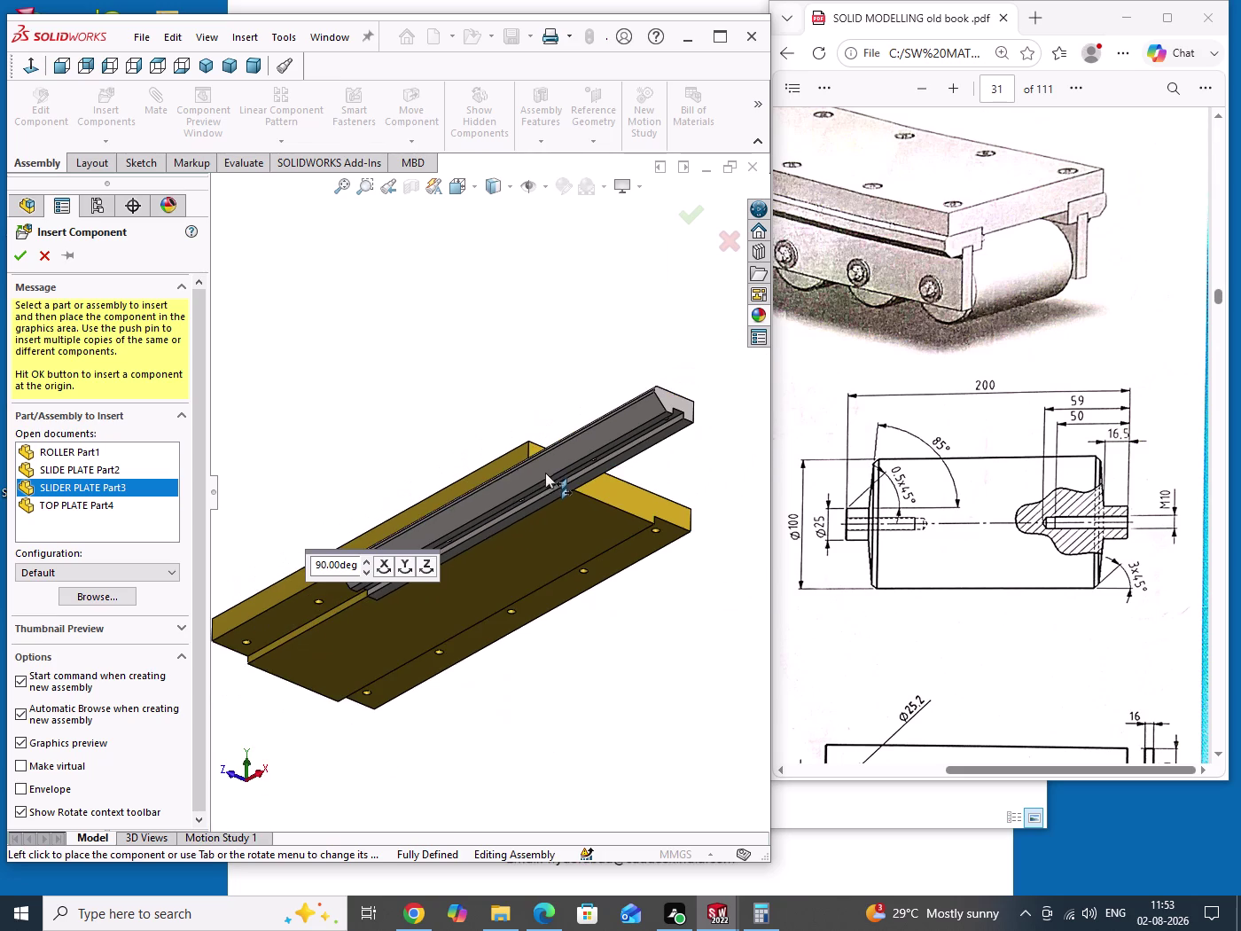
middle_drag(545, 473, 671, 458)
scroll(up, 3)
scroll(up, 3)
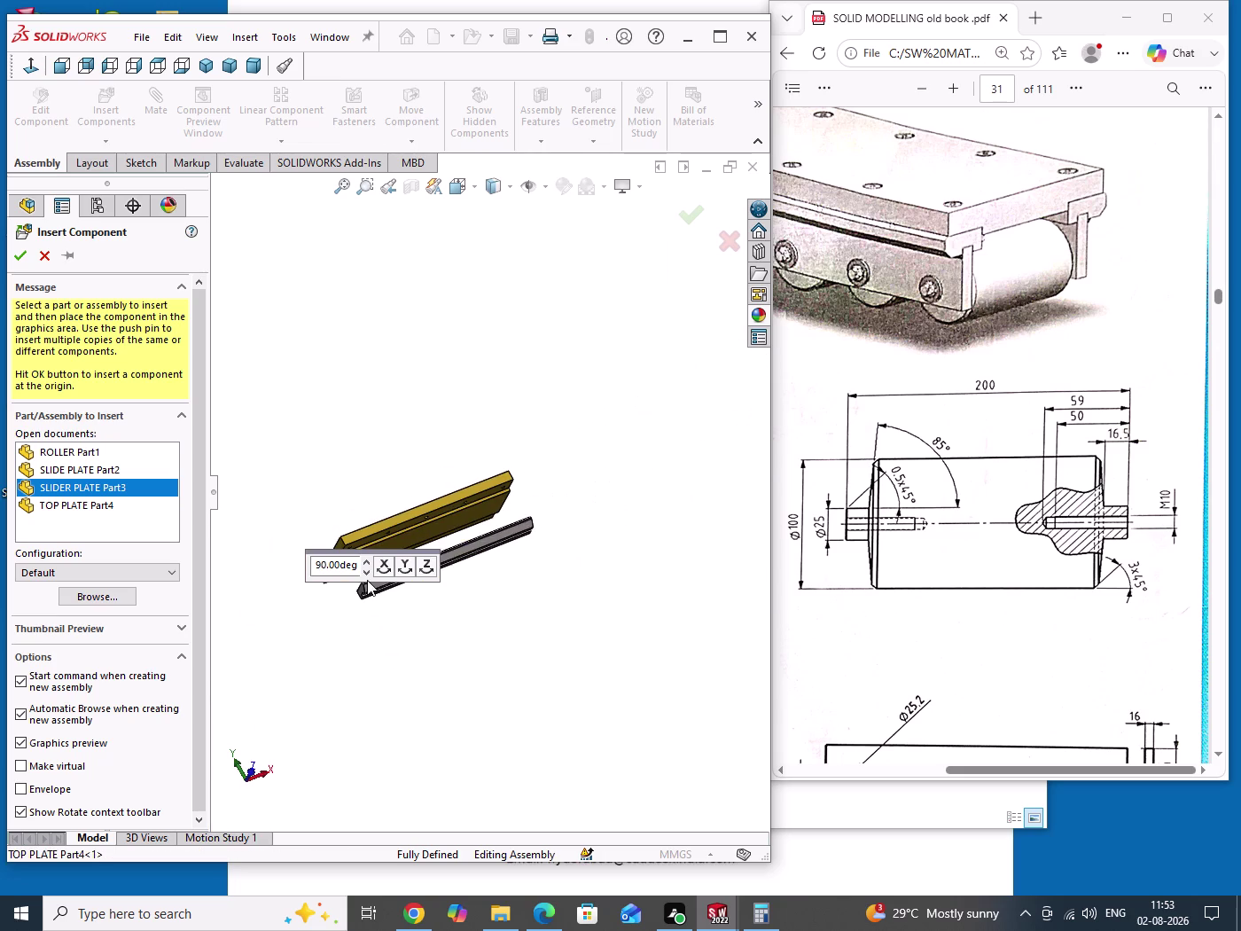
scroll(down, 3)
scroll(down, 3)
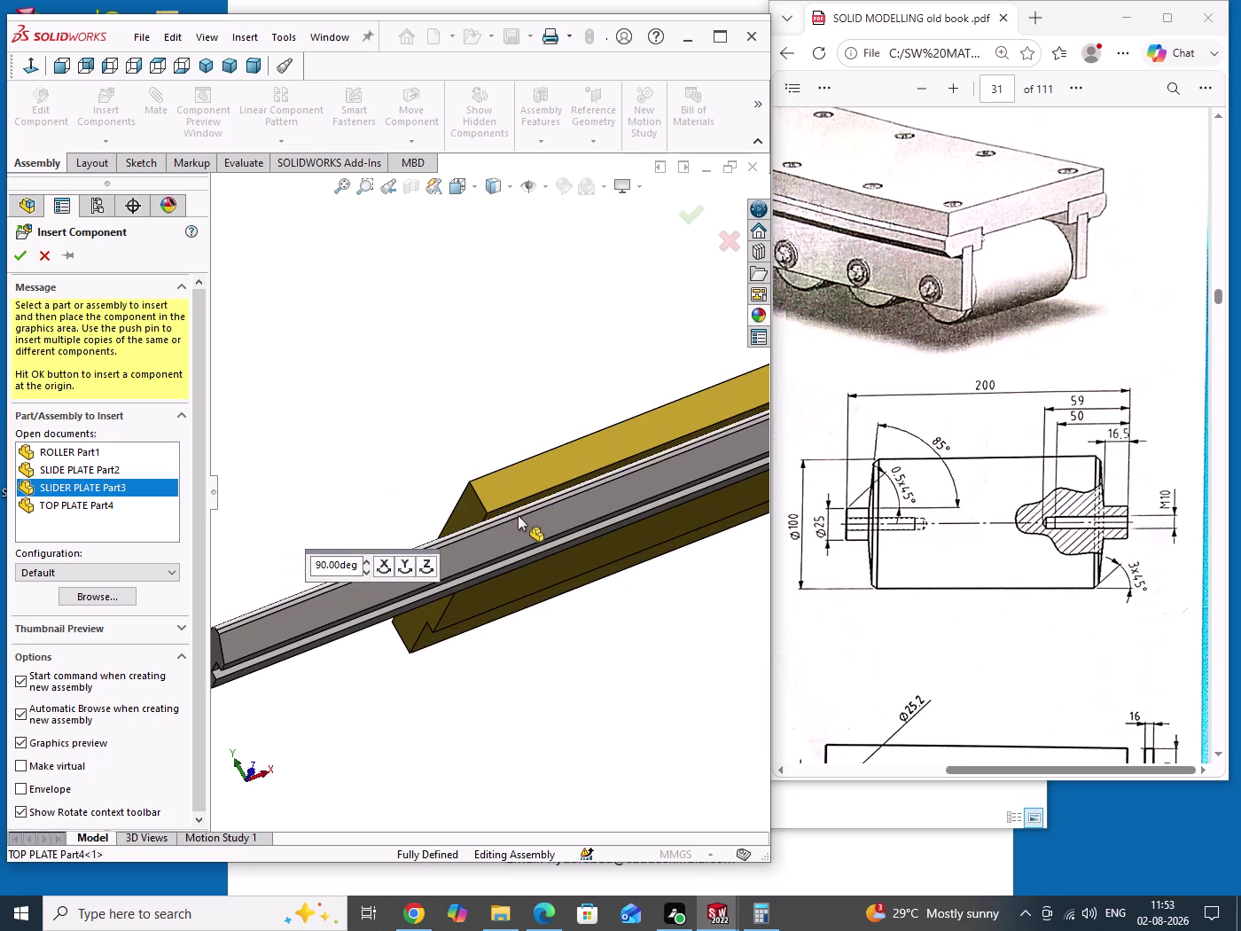
middle_drag(521, 512, 543, 536)
scroll(up, 3)
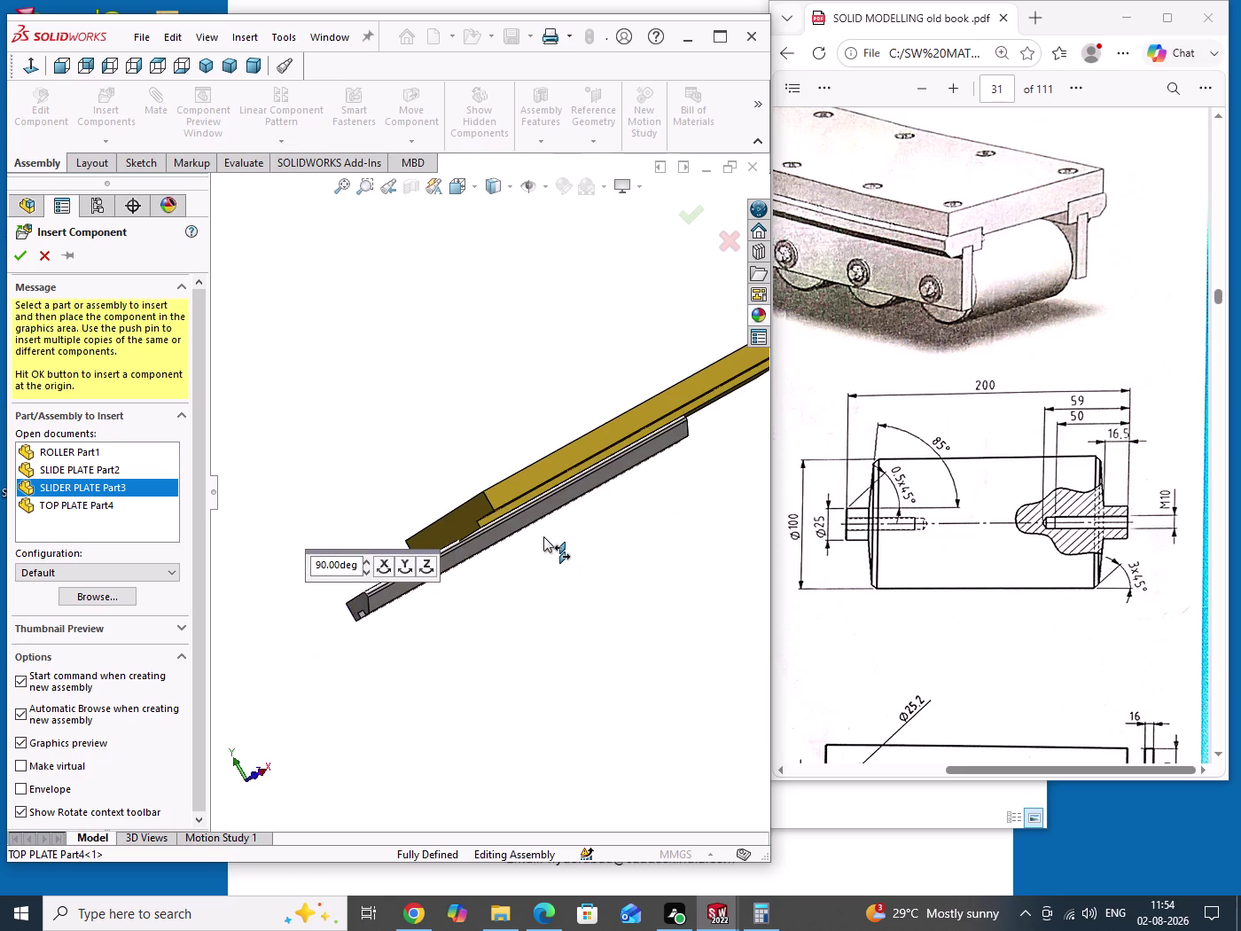
scroll(down, 3)
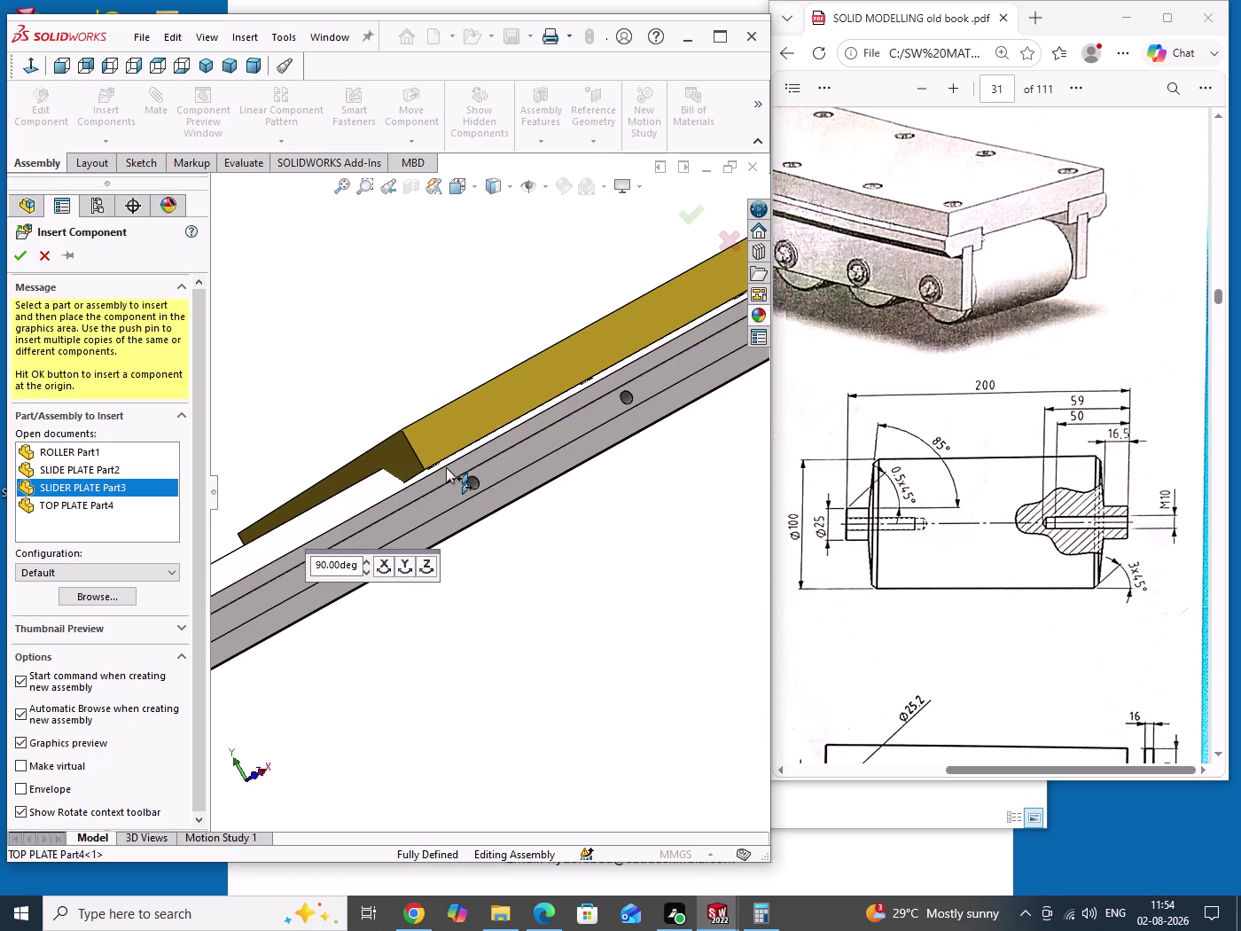
Turn toward the plate ends and place the slider plate in the underside groove.
middle_drag(502, 514, 522, 516)
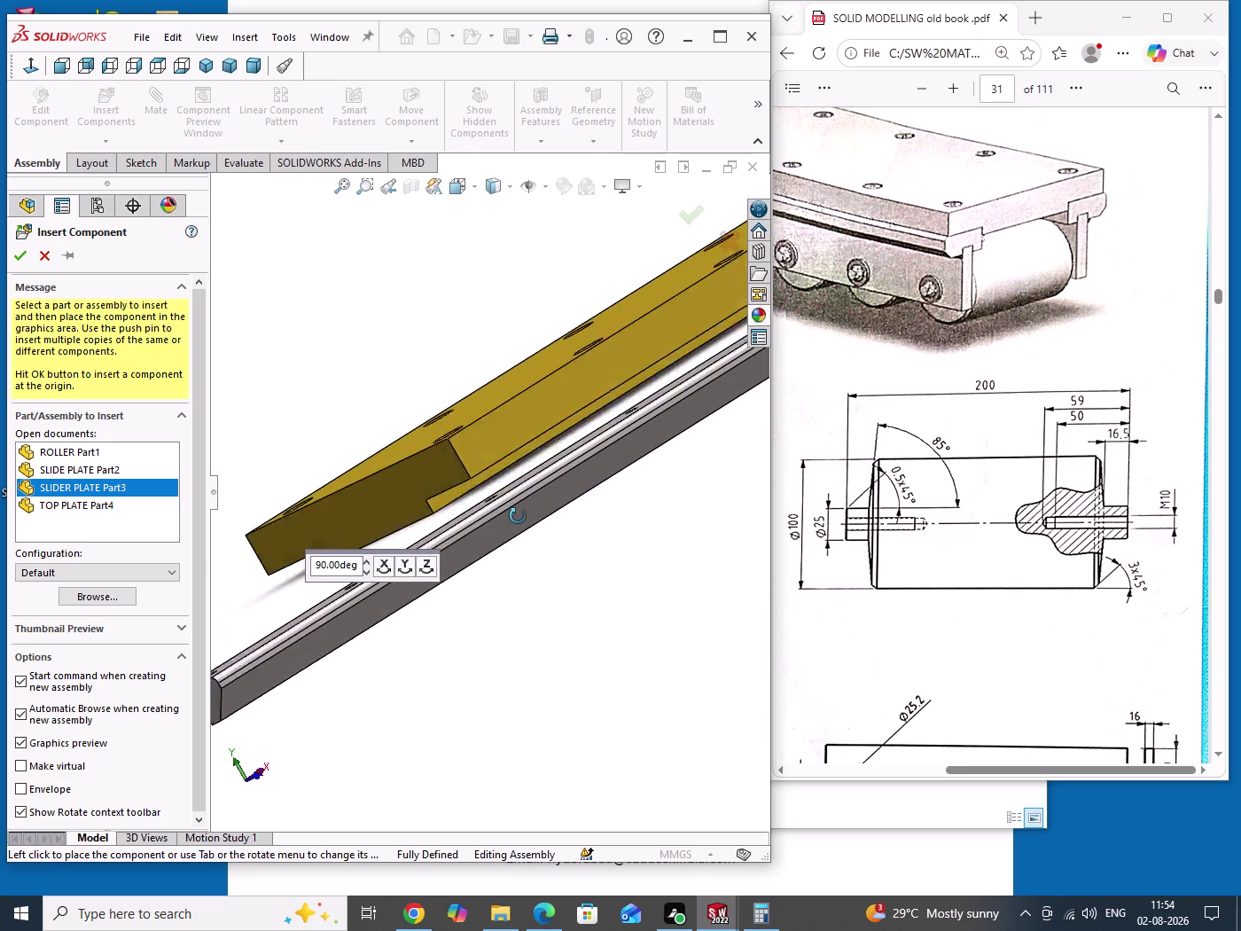
middle_drag(522, 516, 543, 503)
middle_drag(572, 472, 353, 574)
scroll(down, 3)
scroll(up, 3)
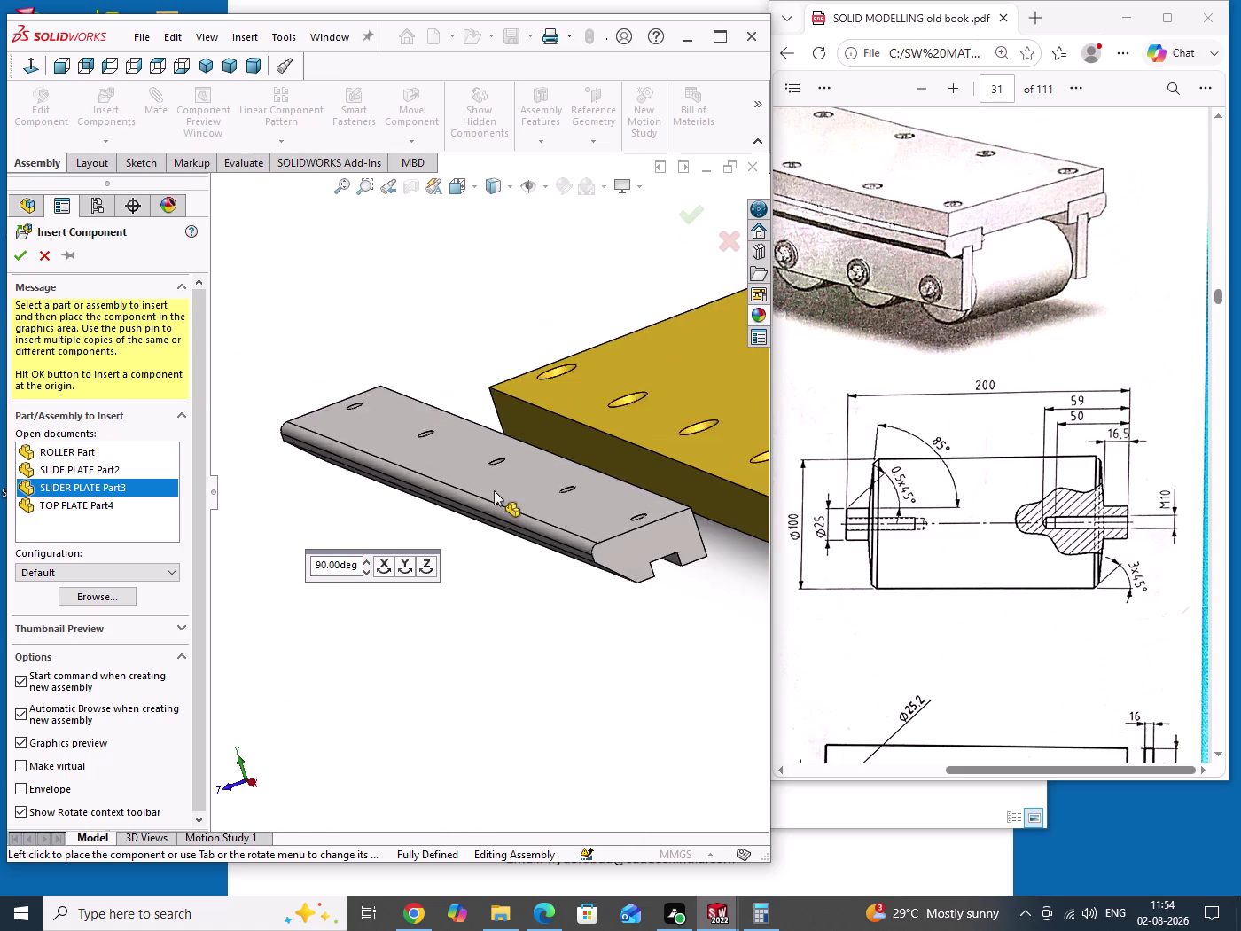
scroll(up, 3)
scroll(down, 3)
scroll(down, 3)
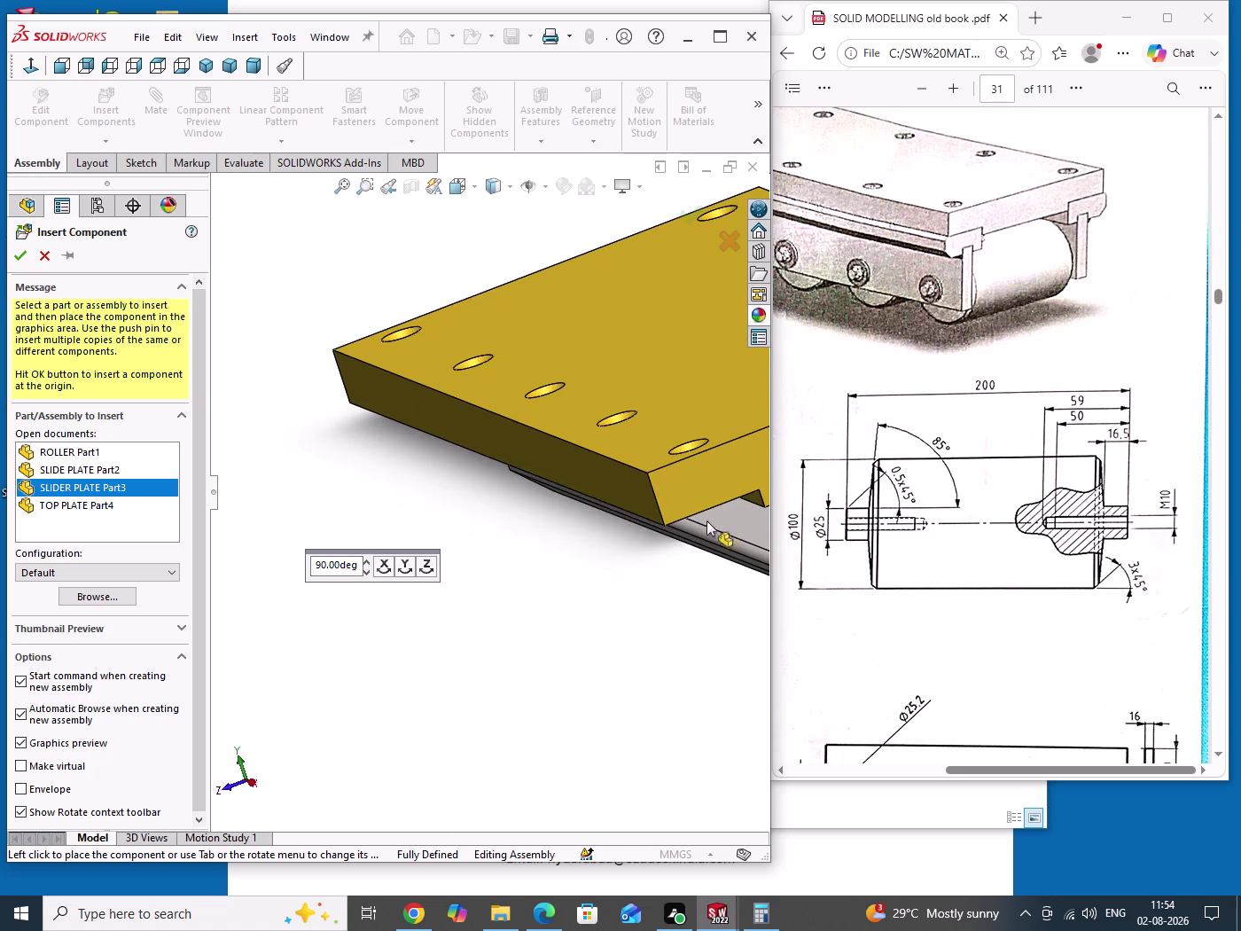
scroll(down, 3)
scroll(up, 3)
scroll(down, 3)
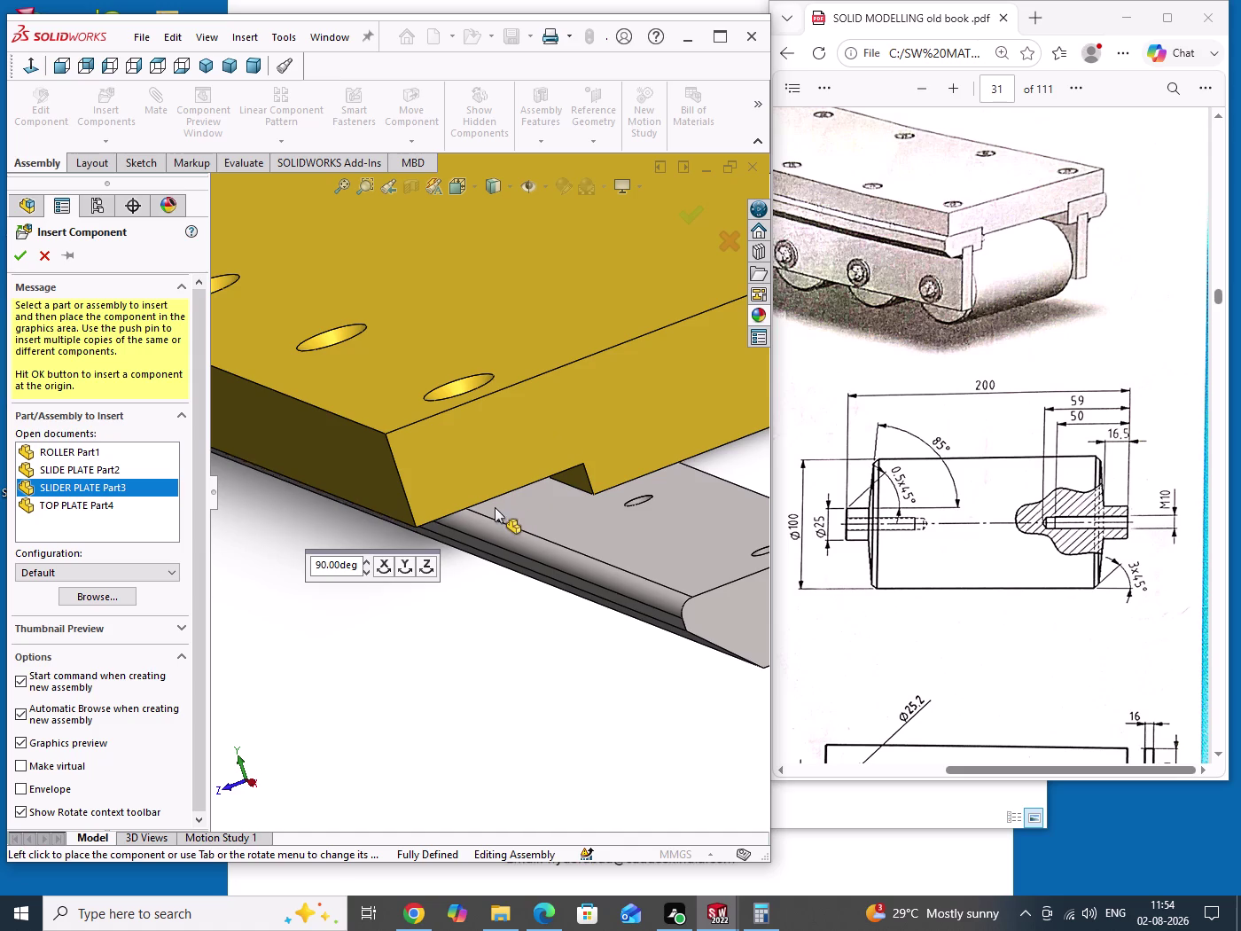
middle_drag(483, 516, 491, 473)
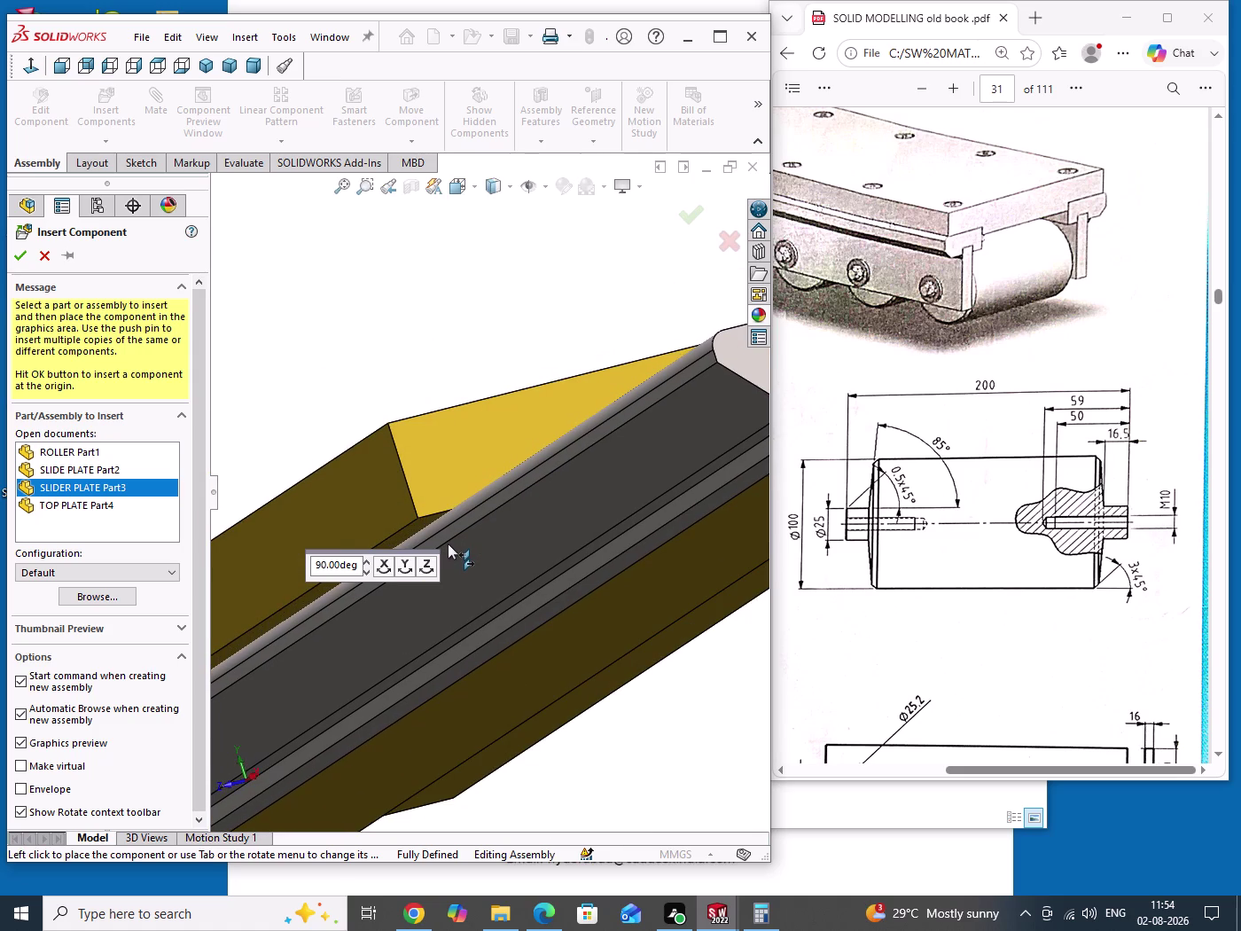
click(448, 544)
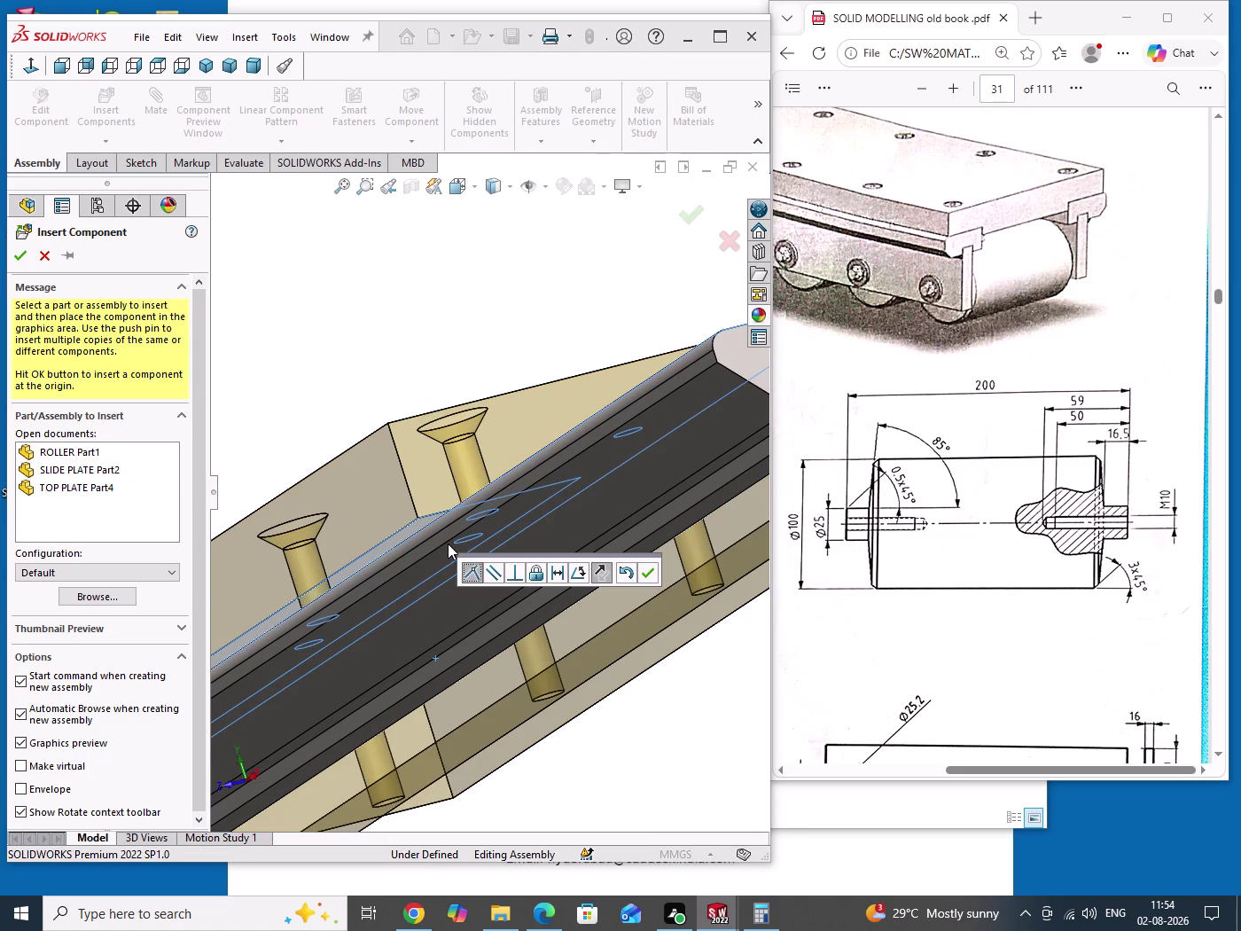
Cancel Insert Component and drag SLIDER PLATE Part3<2> apart, below the top plate.
click(470, 576)
click(650, 571)
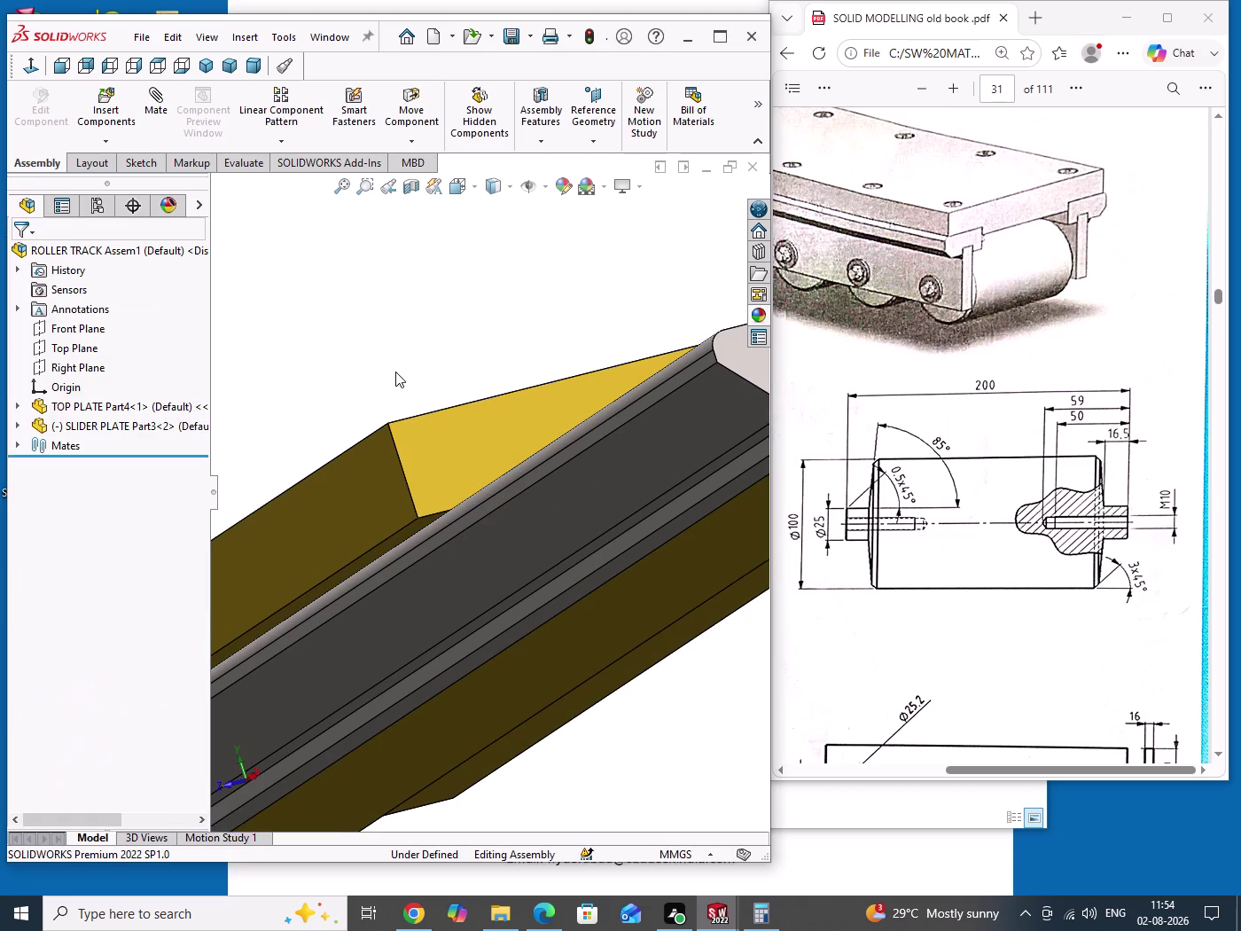
scroll(up, 3)
middle_drag(513, 540, 537, 576)
scroll(up, 3)
drag(606, 495, 501, 576)
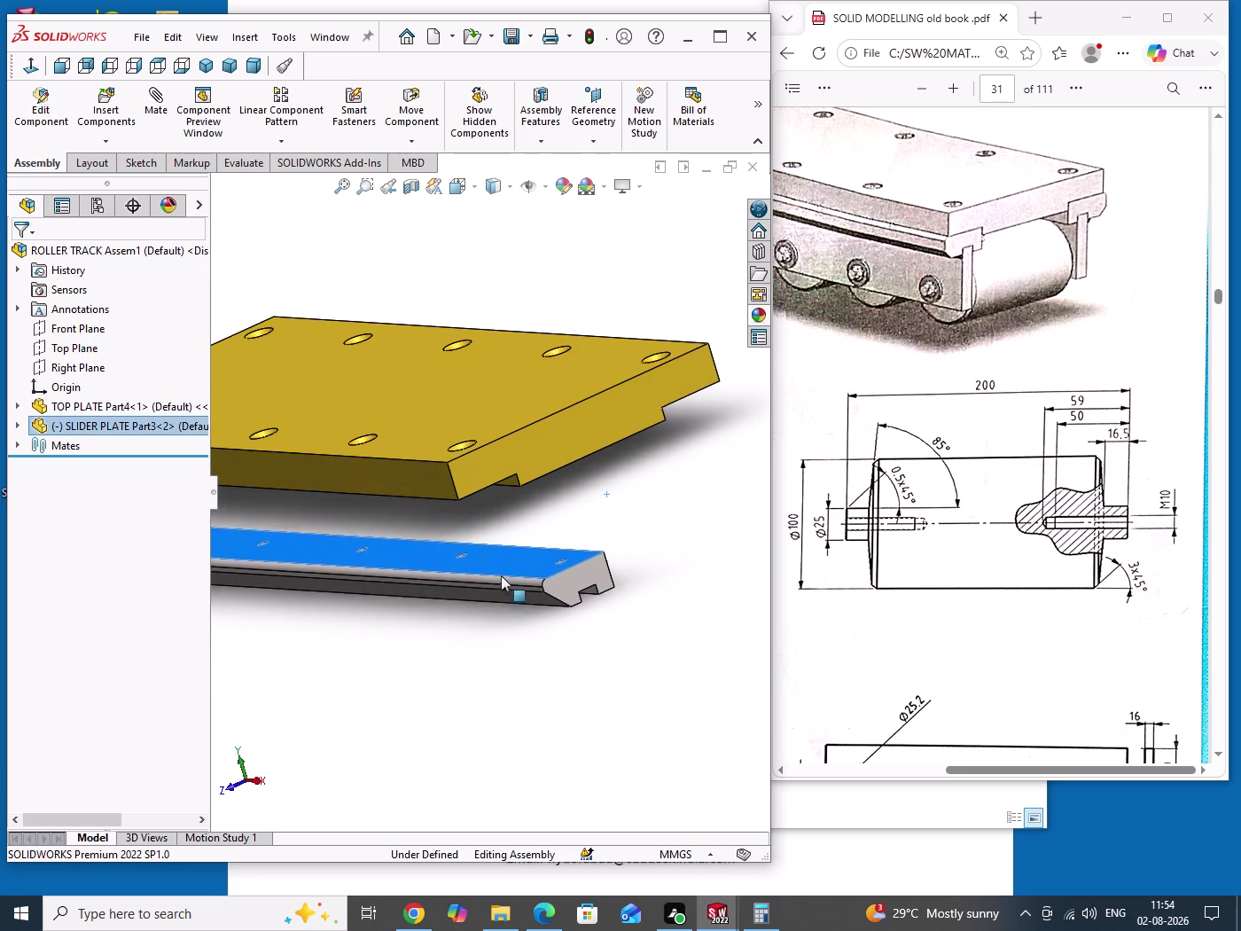
drag(501, 576, 480, 535)
Shift the slide plate toward the top plate's end and mate their long faces Coincident.
drag(453, 641, 454, 648)
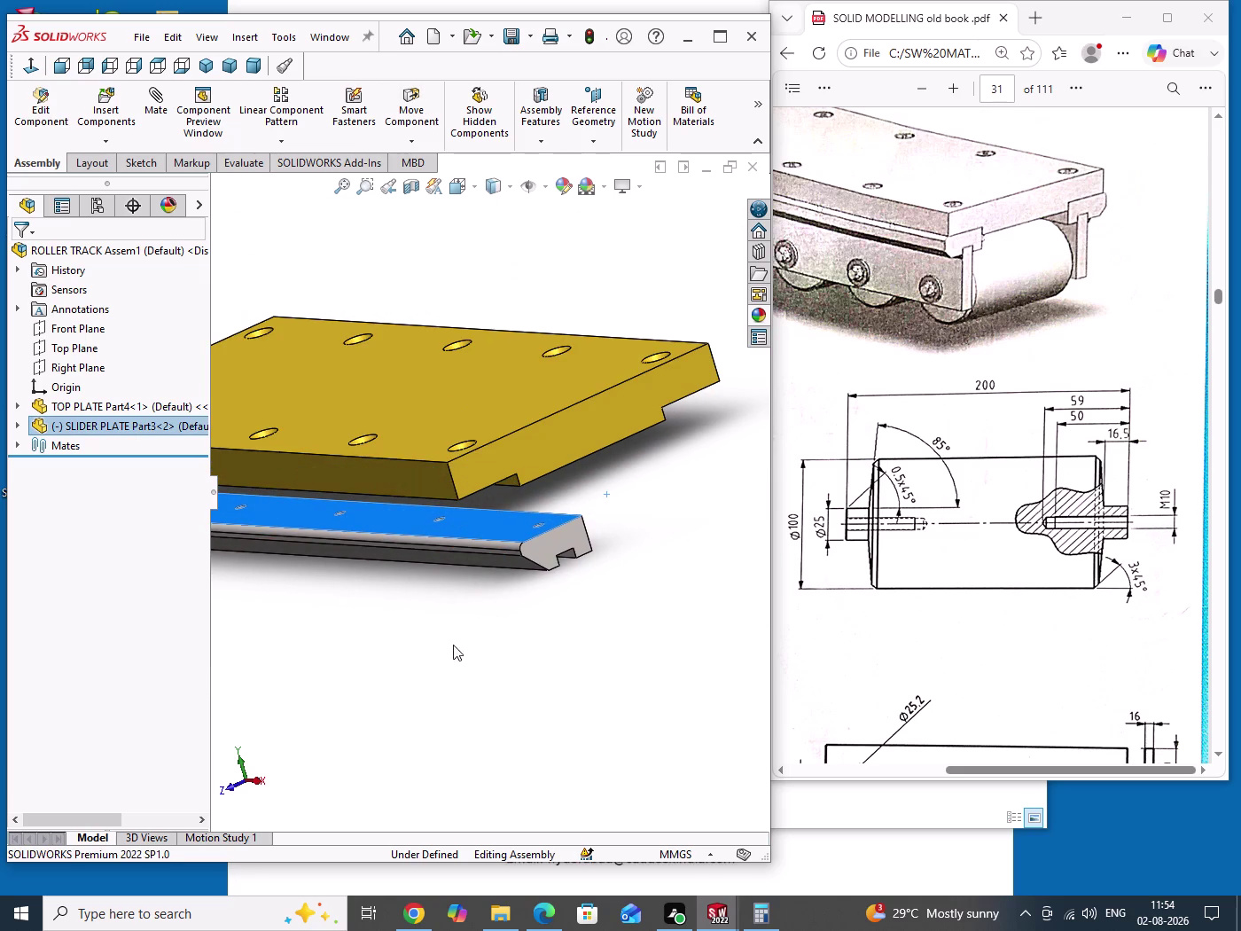
drag(453, 648, 473, 669)
scroll(down, 3)
middle_drag(515, 620, 448, 634)
scroll(up, 3)
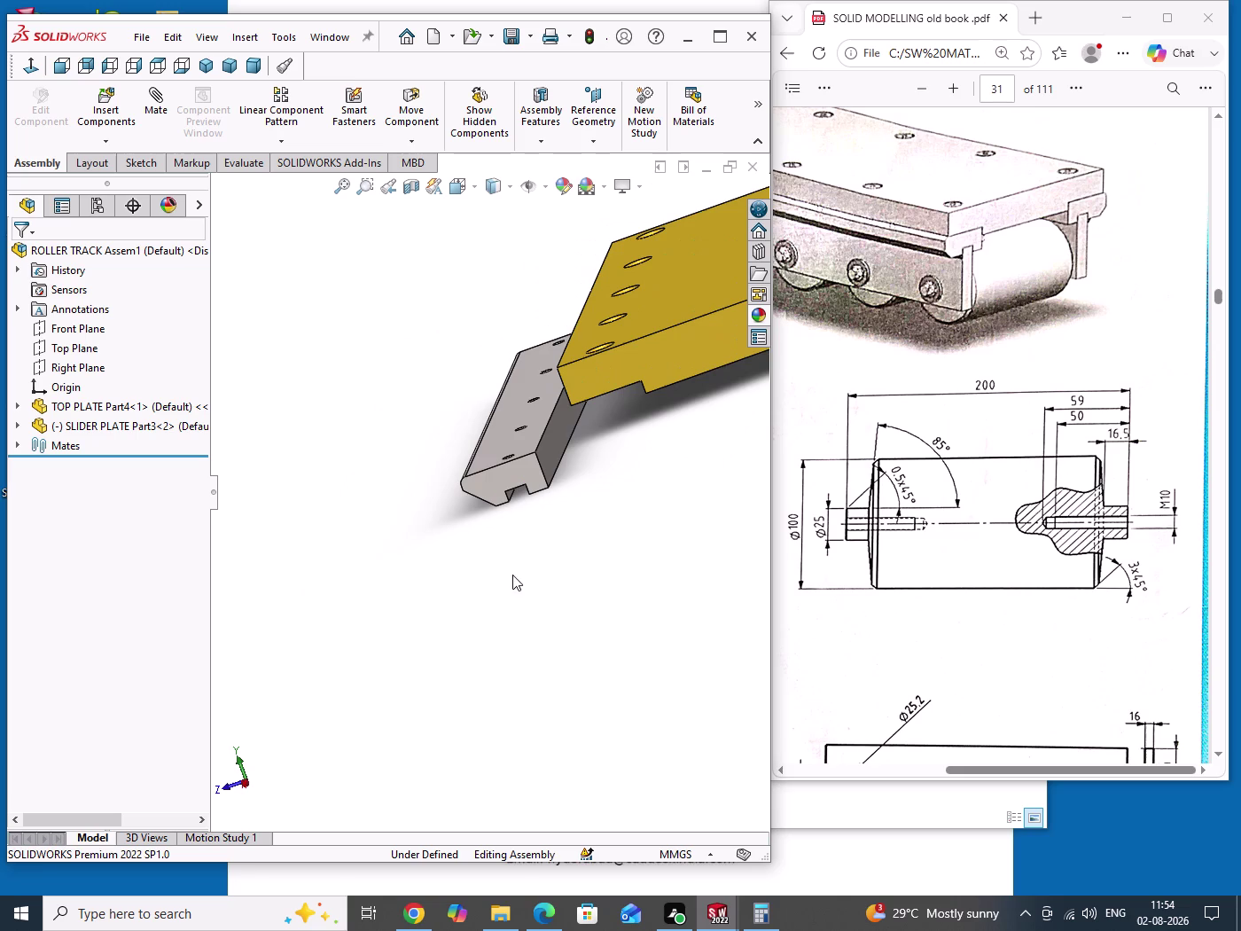
scroll(down, 3)
click(398, 557)
middle_drag(472, 590, 516, 557)
middle_drag(643, 537, 615, 517)
scroll(down, 3)
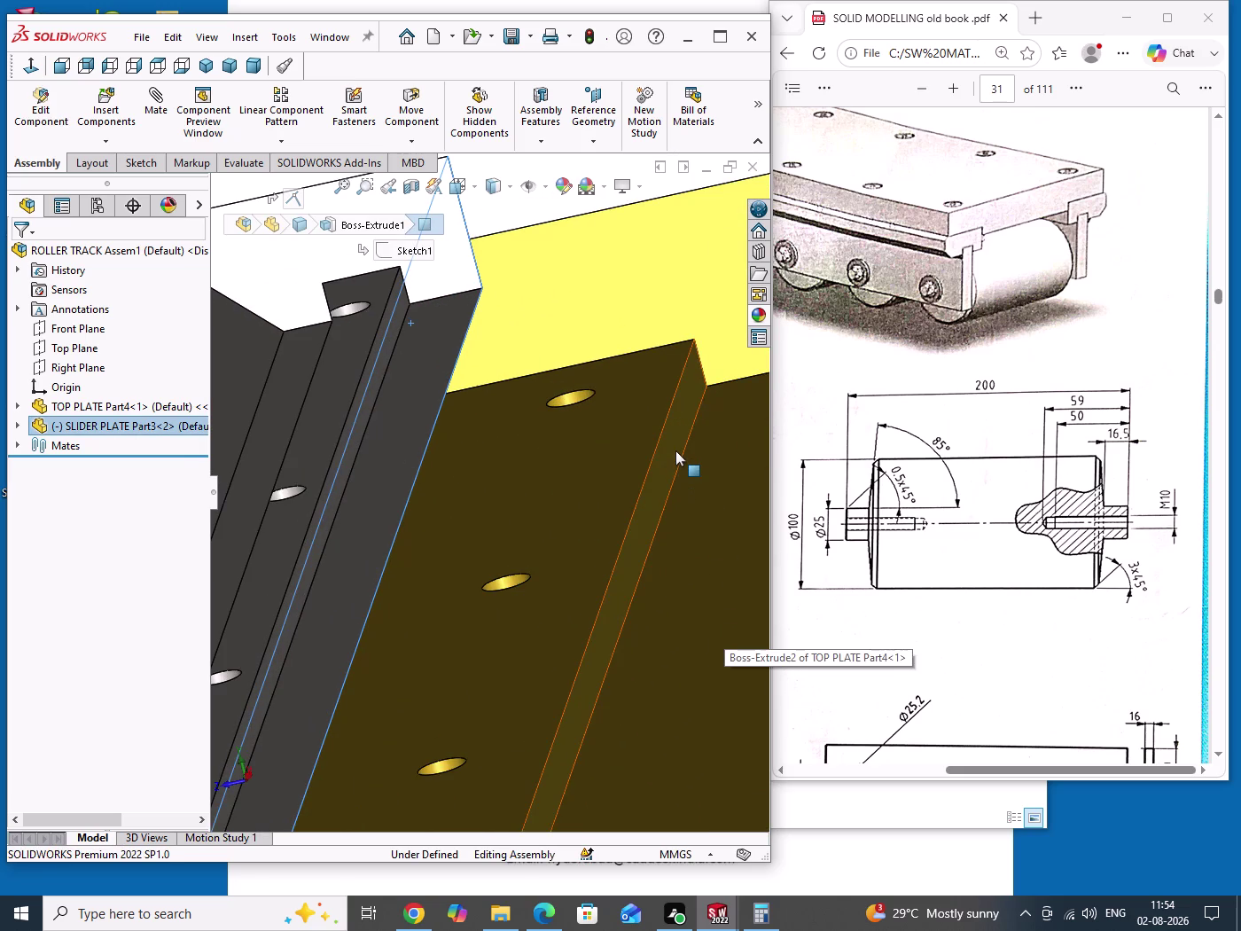
click(676, 450)
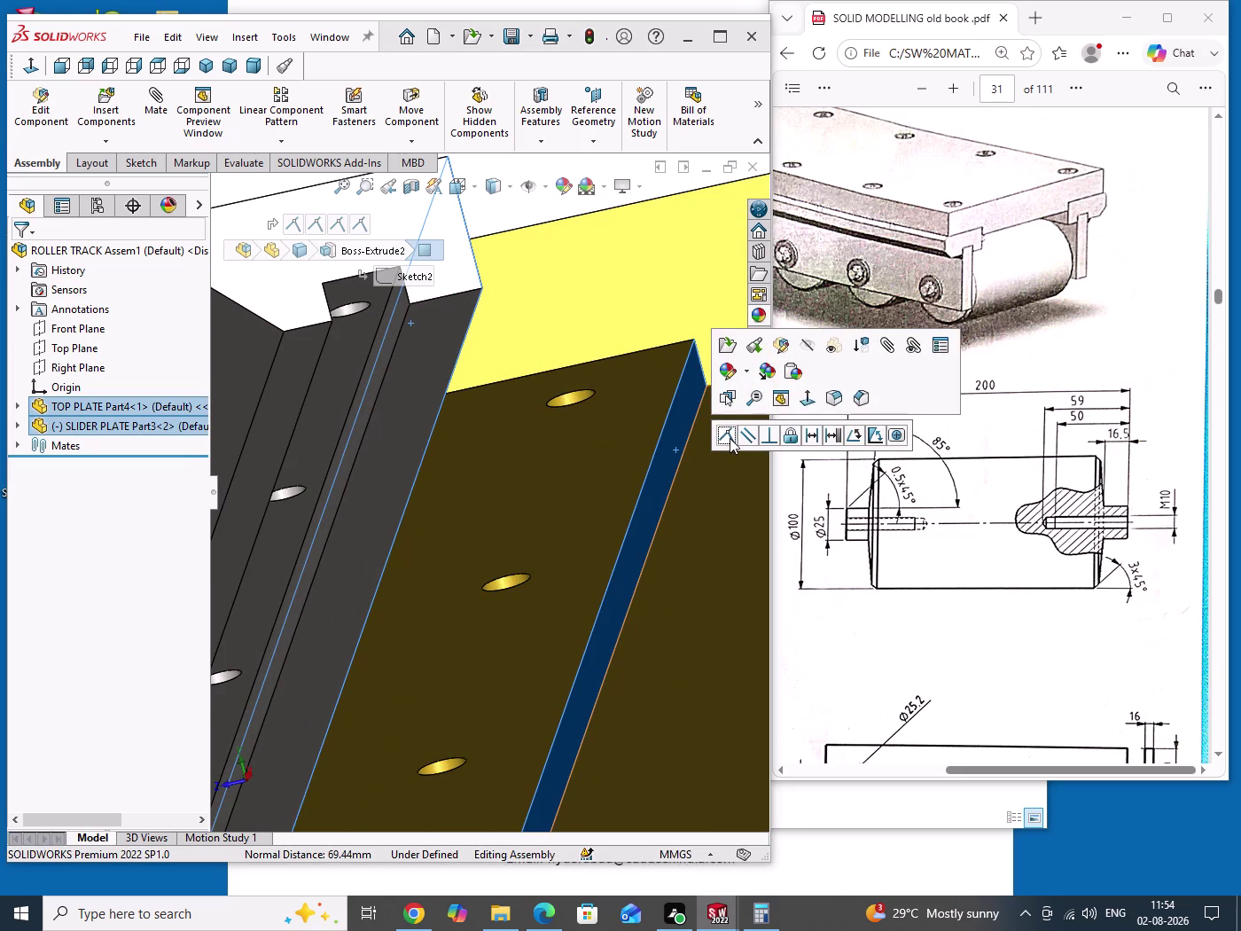
click(730, 438)
Mate the slide plate's end face flush with the top plate's end face, then save.
scroll(up, 3)
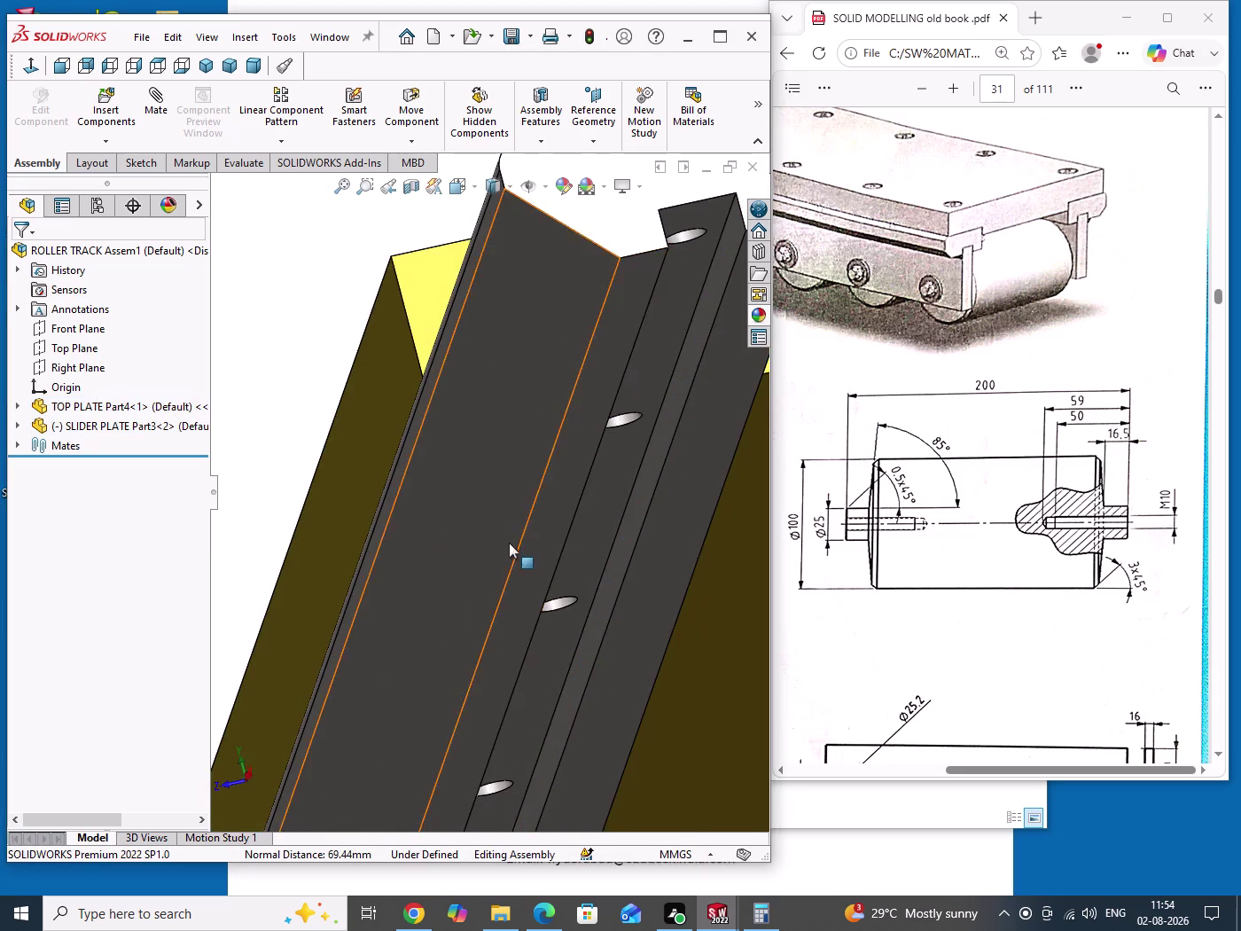
scroll(up, 3)
click(604, 340)
click(671, 391)
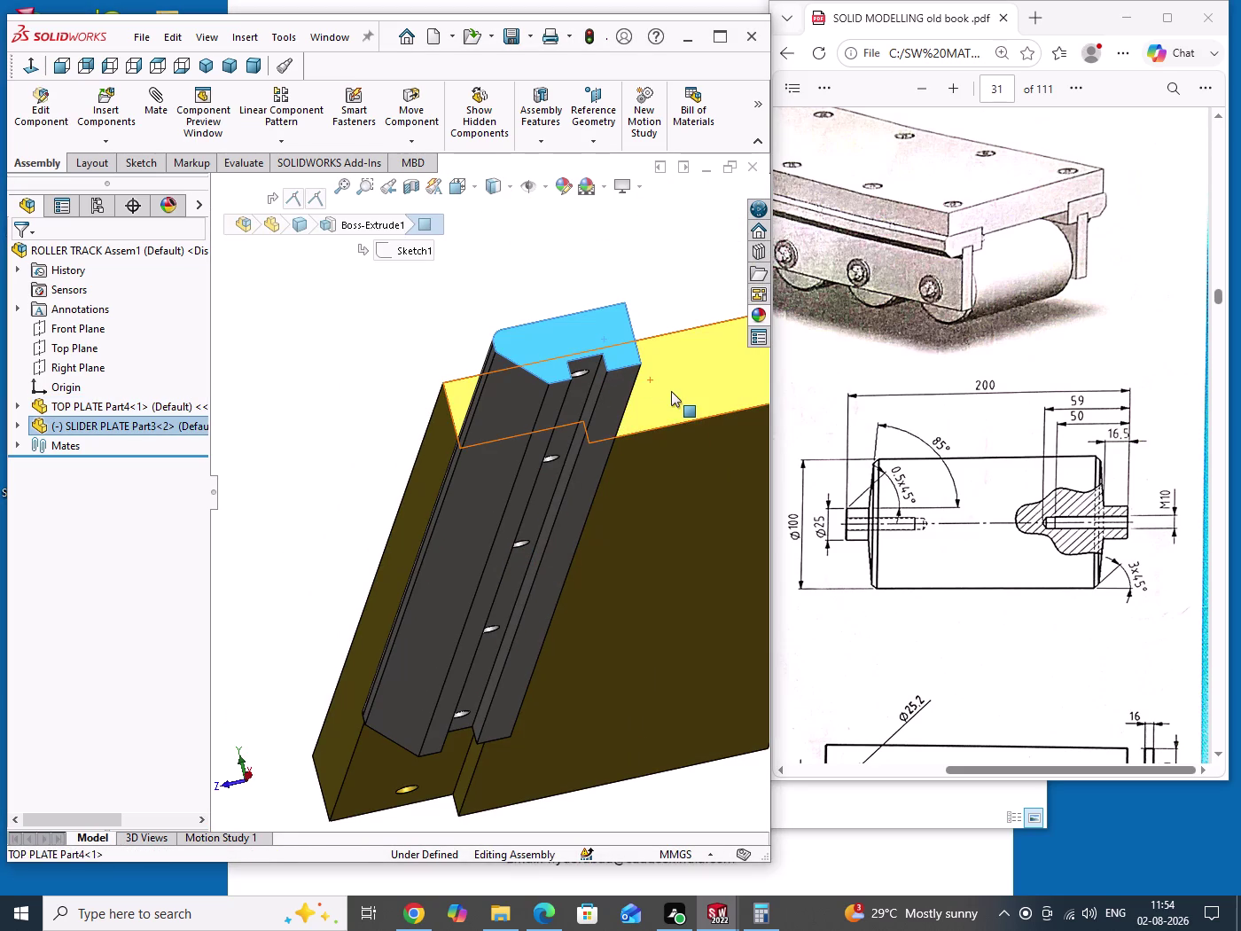
click(717, 382)
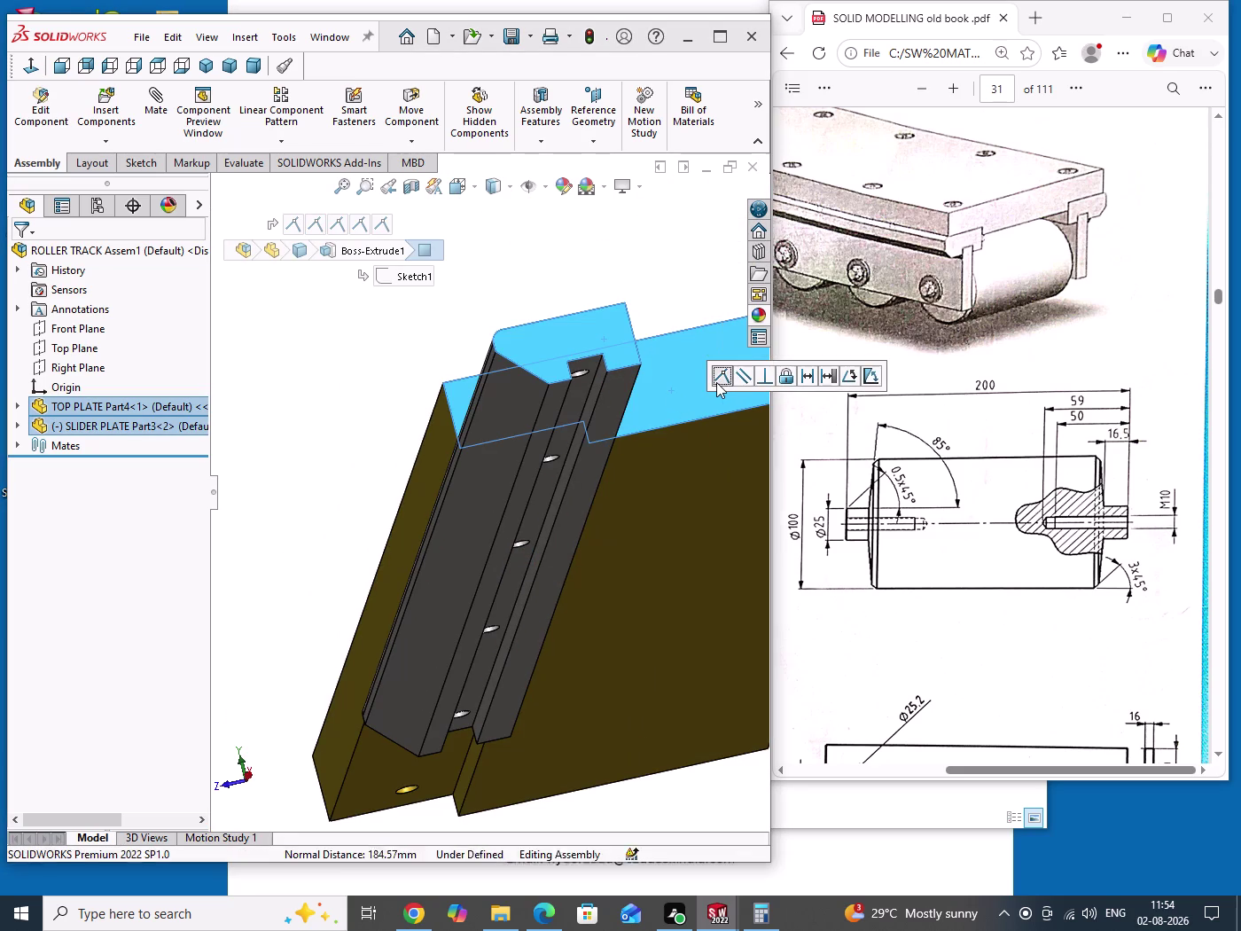
drag(373, 342, 473, 471)
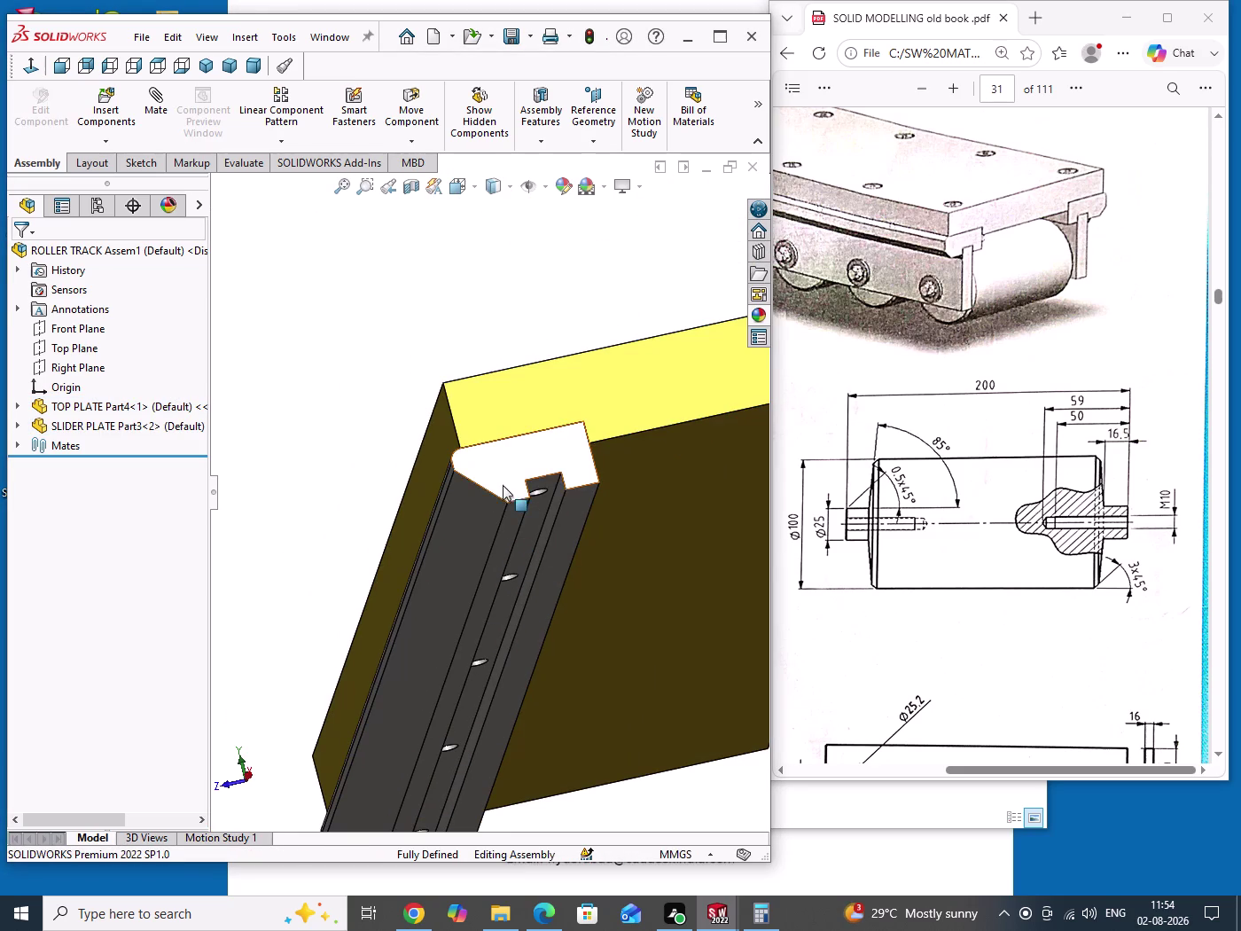
middle_drag(551, 468, 592, 677)
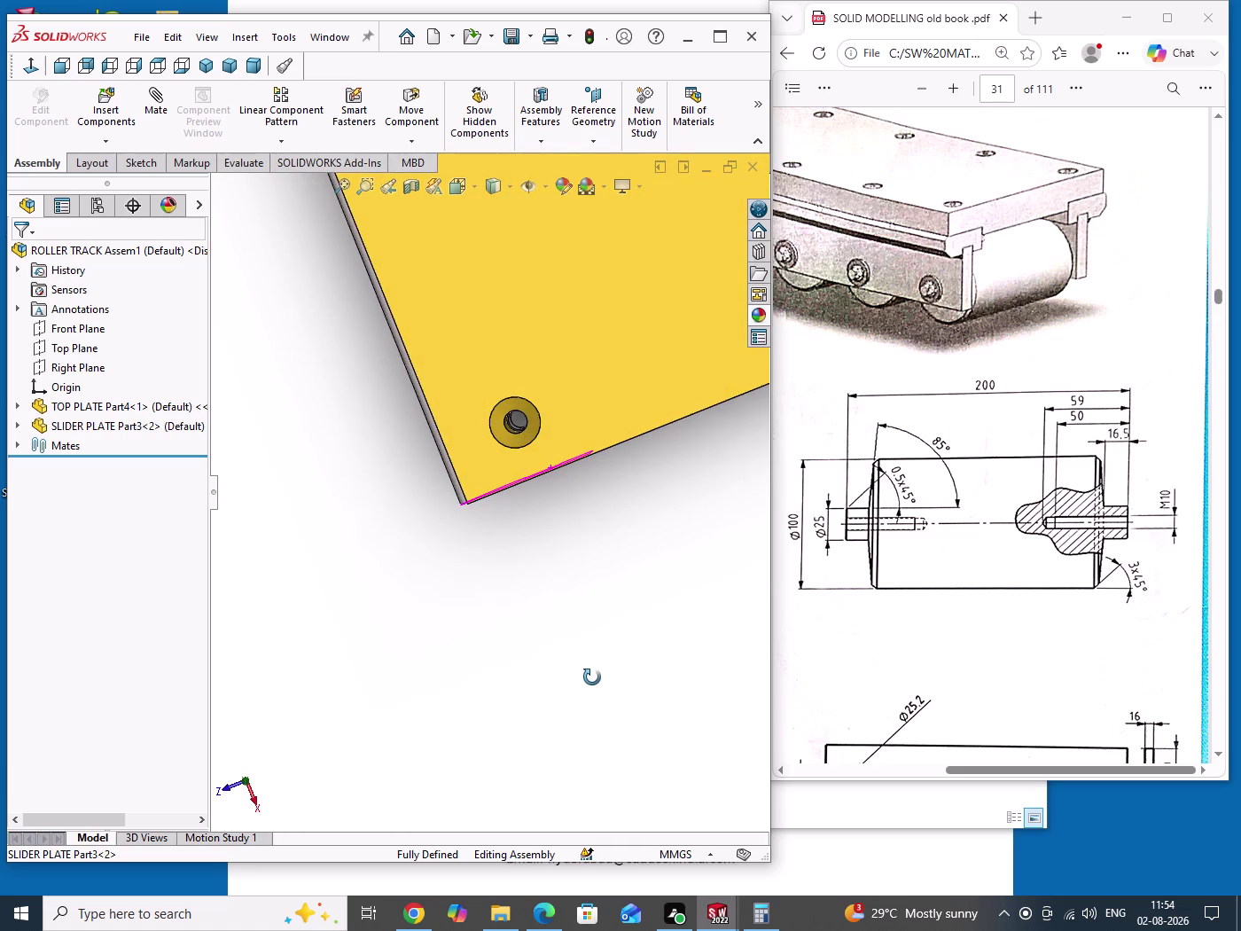
middle_drag(593, 678, 600, 647)
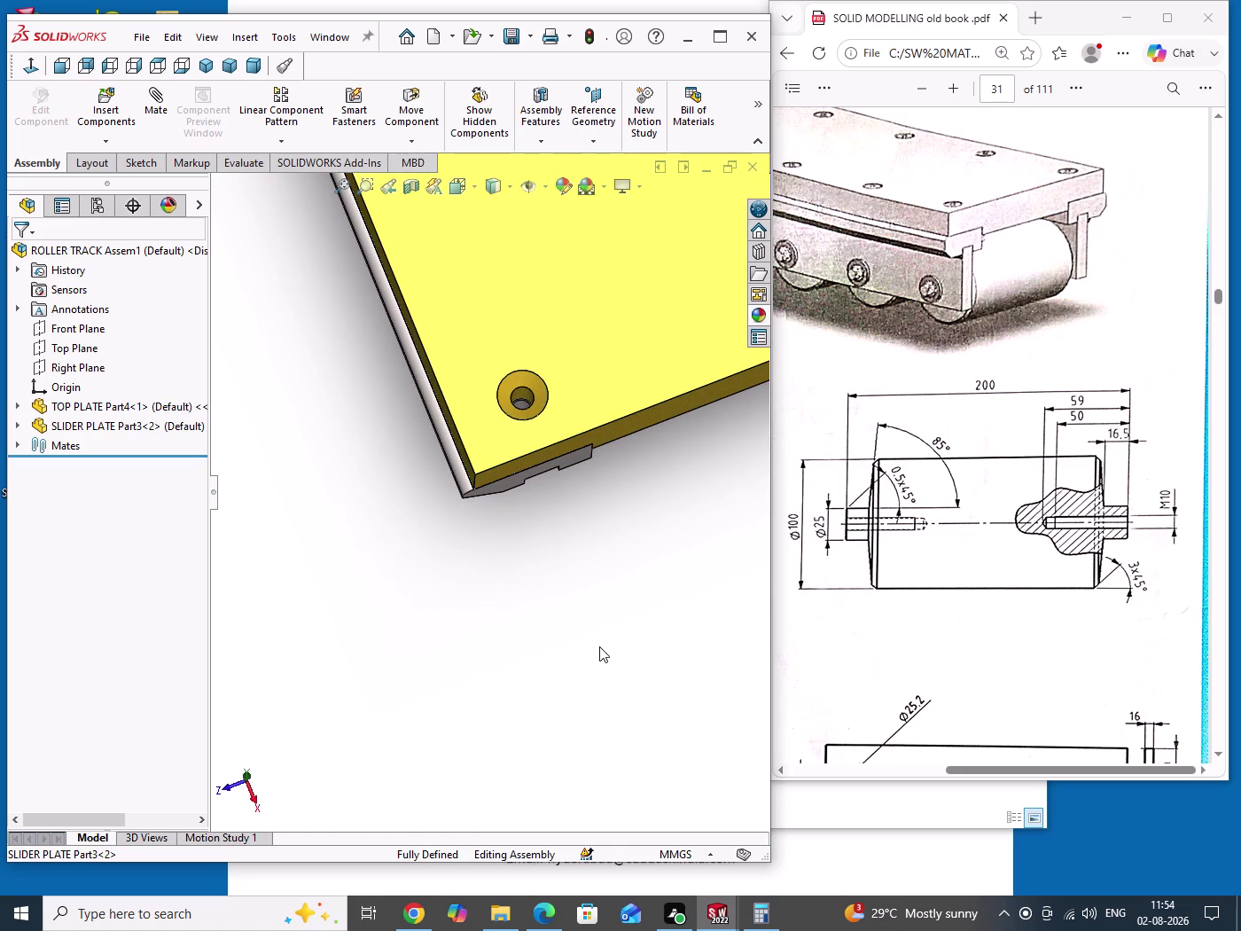
key(ctrl+s)
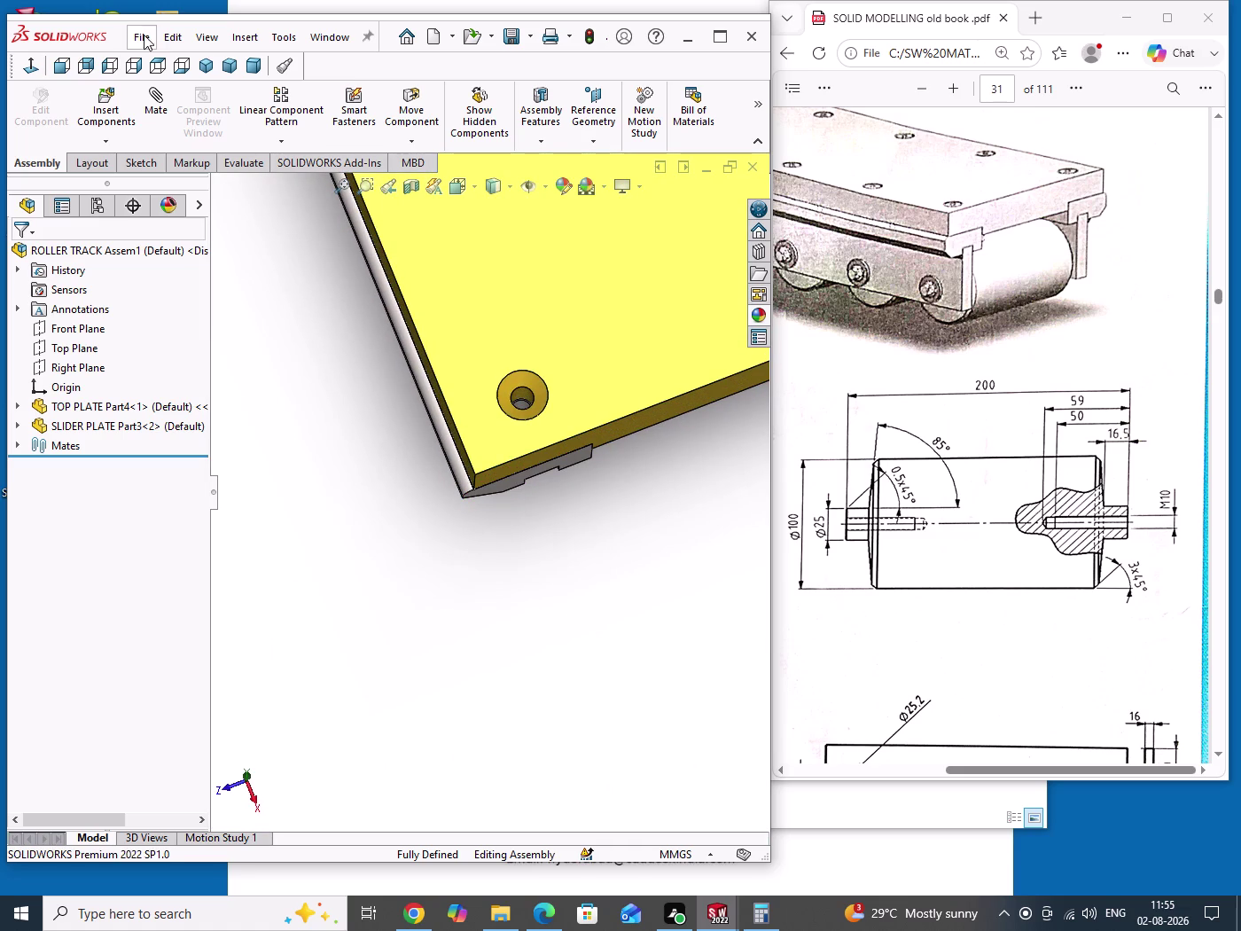
Reframe the assembly in isometric view and choose Copy with Mates from Insert Components.
click(206, 71)
drag(375, 612, 374, 613)
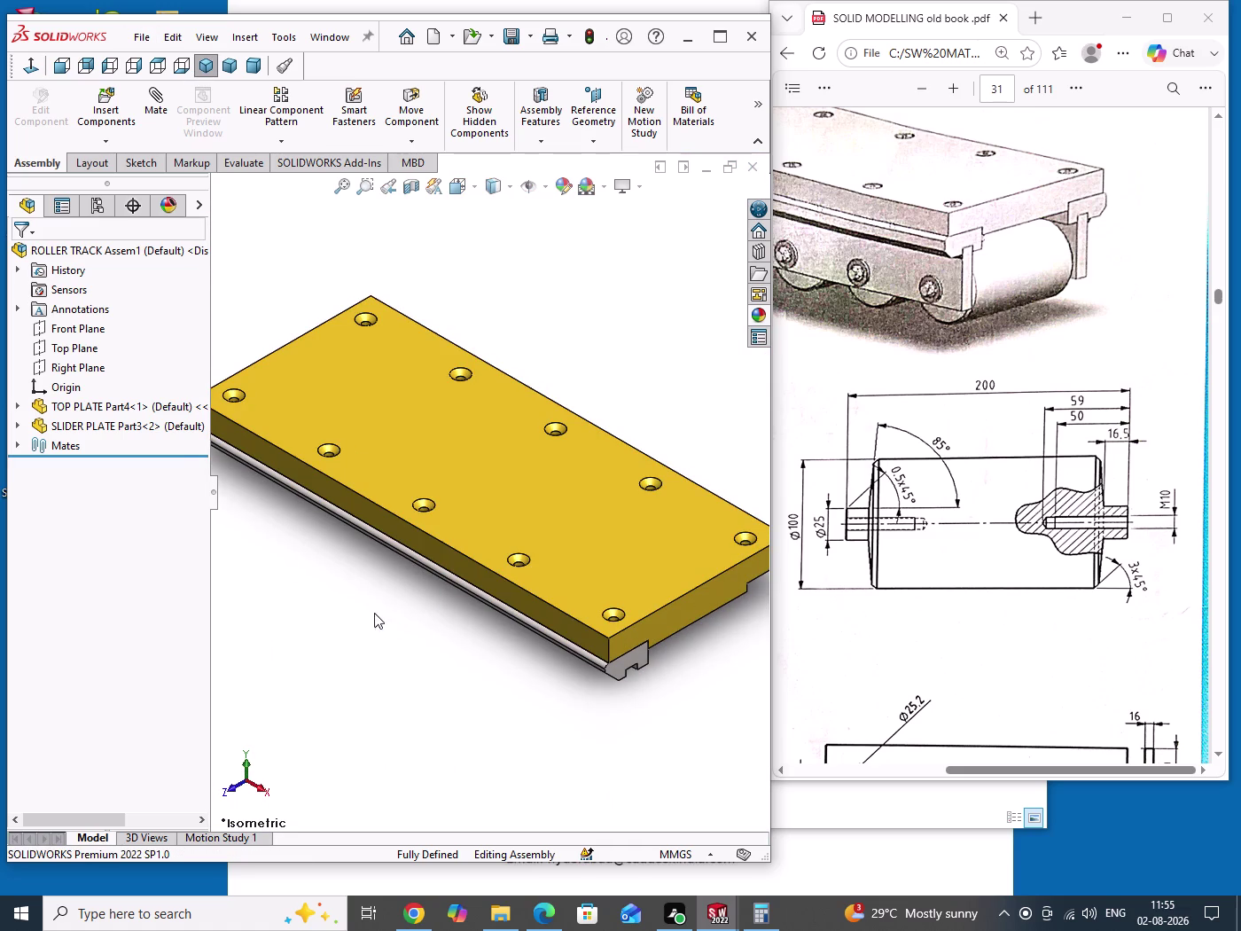
drag(375, 613, 397, 639)
scroll(up, 3)
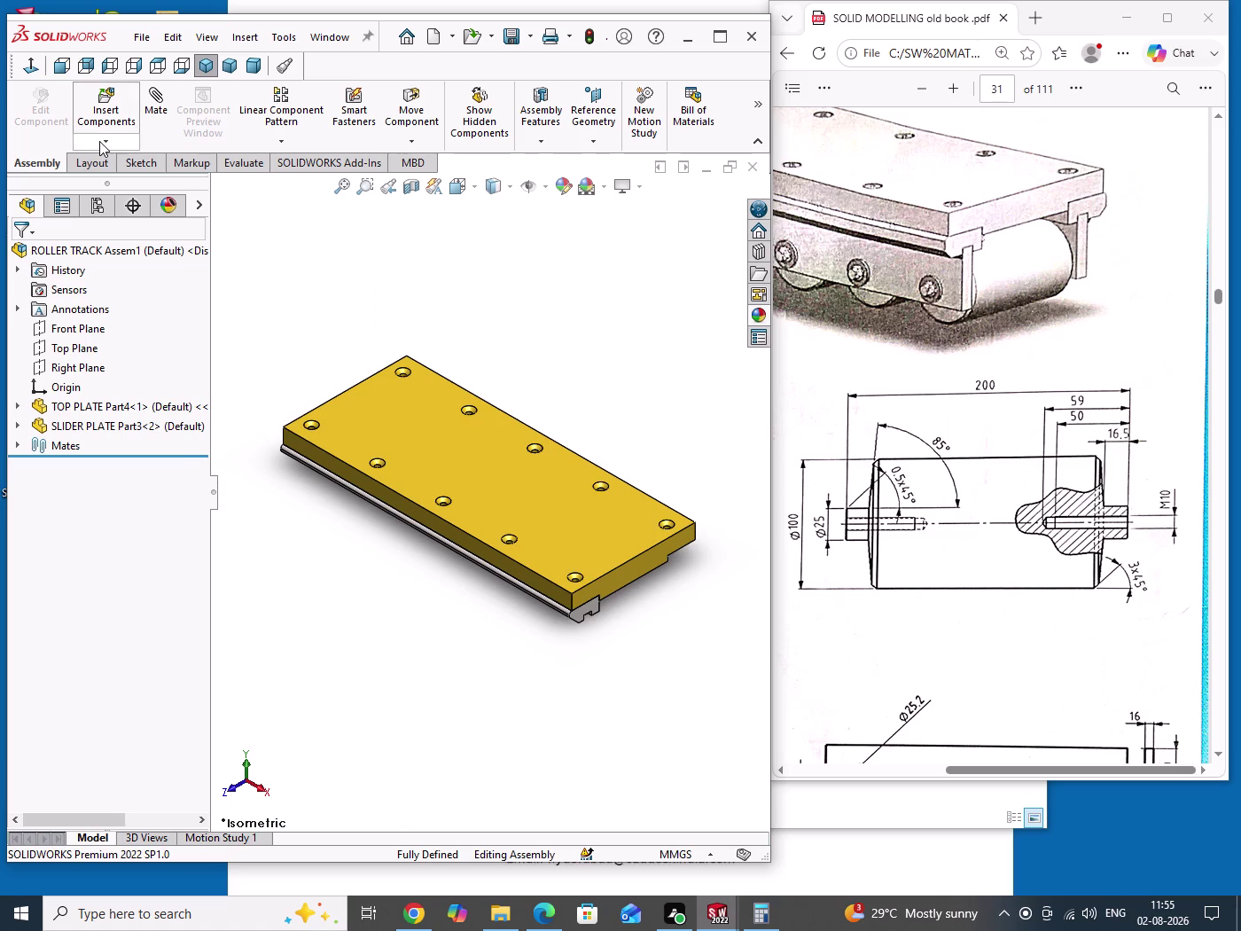
click(96, 146)
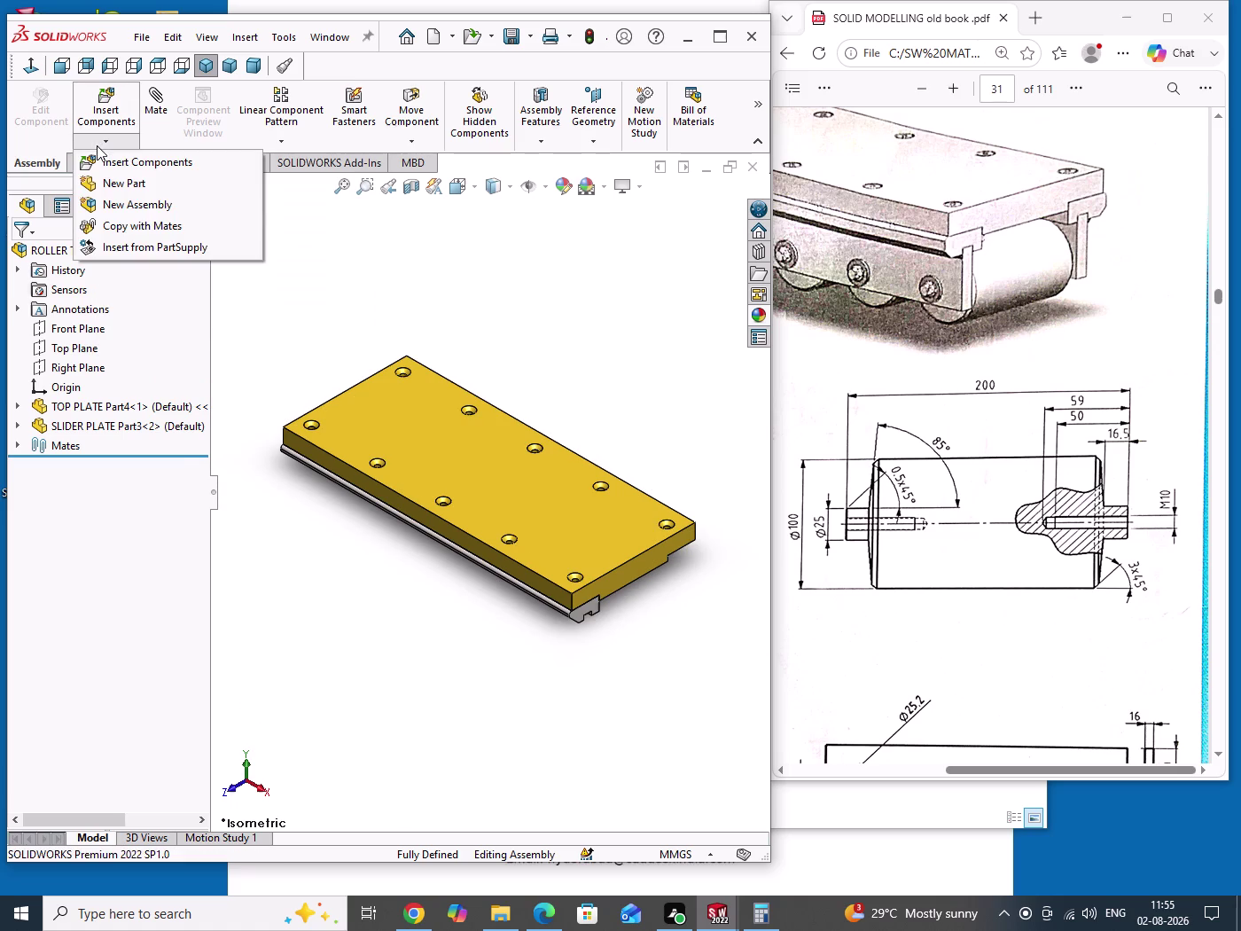
click(121, 227)
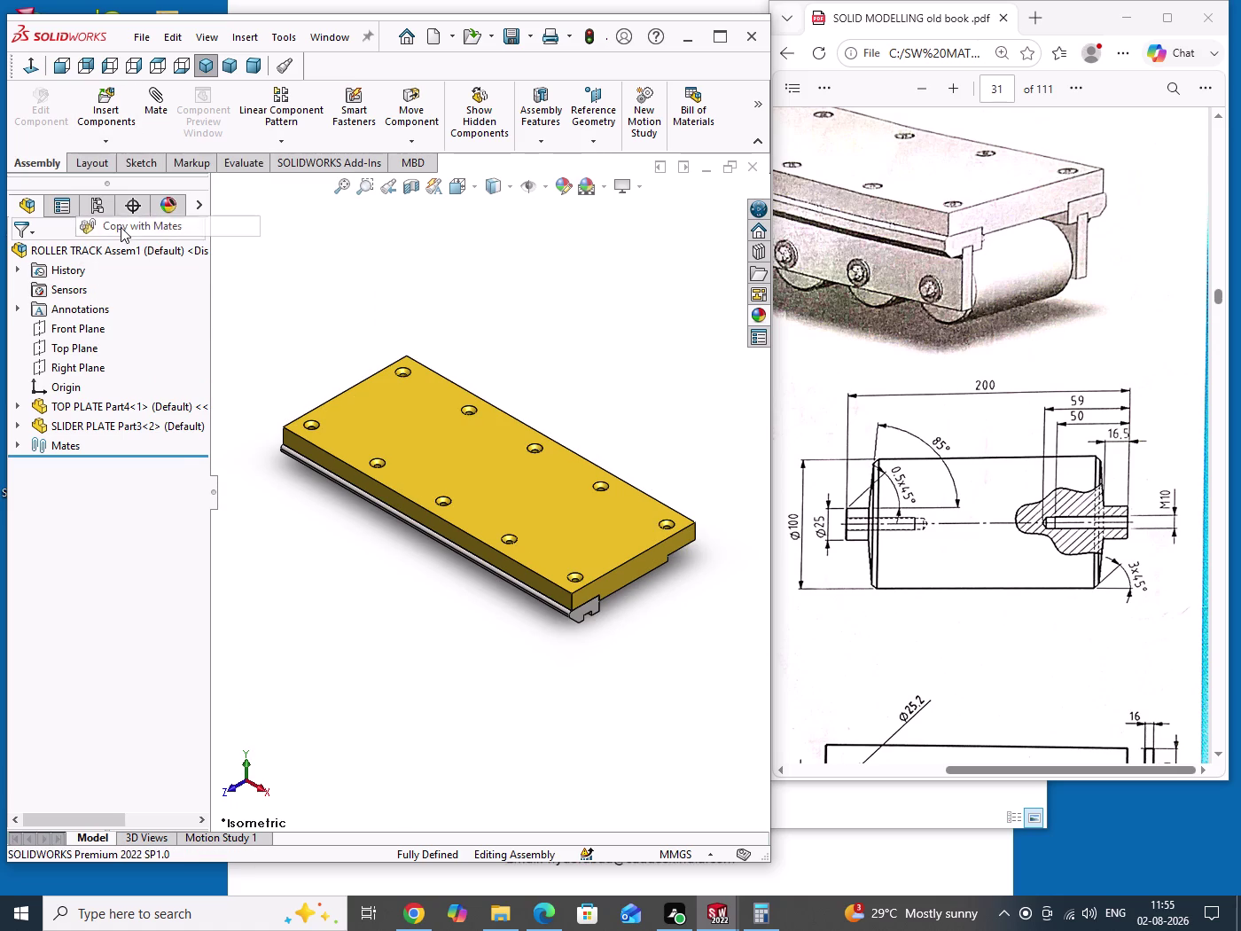
scroll(up, 3)
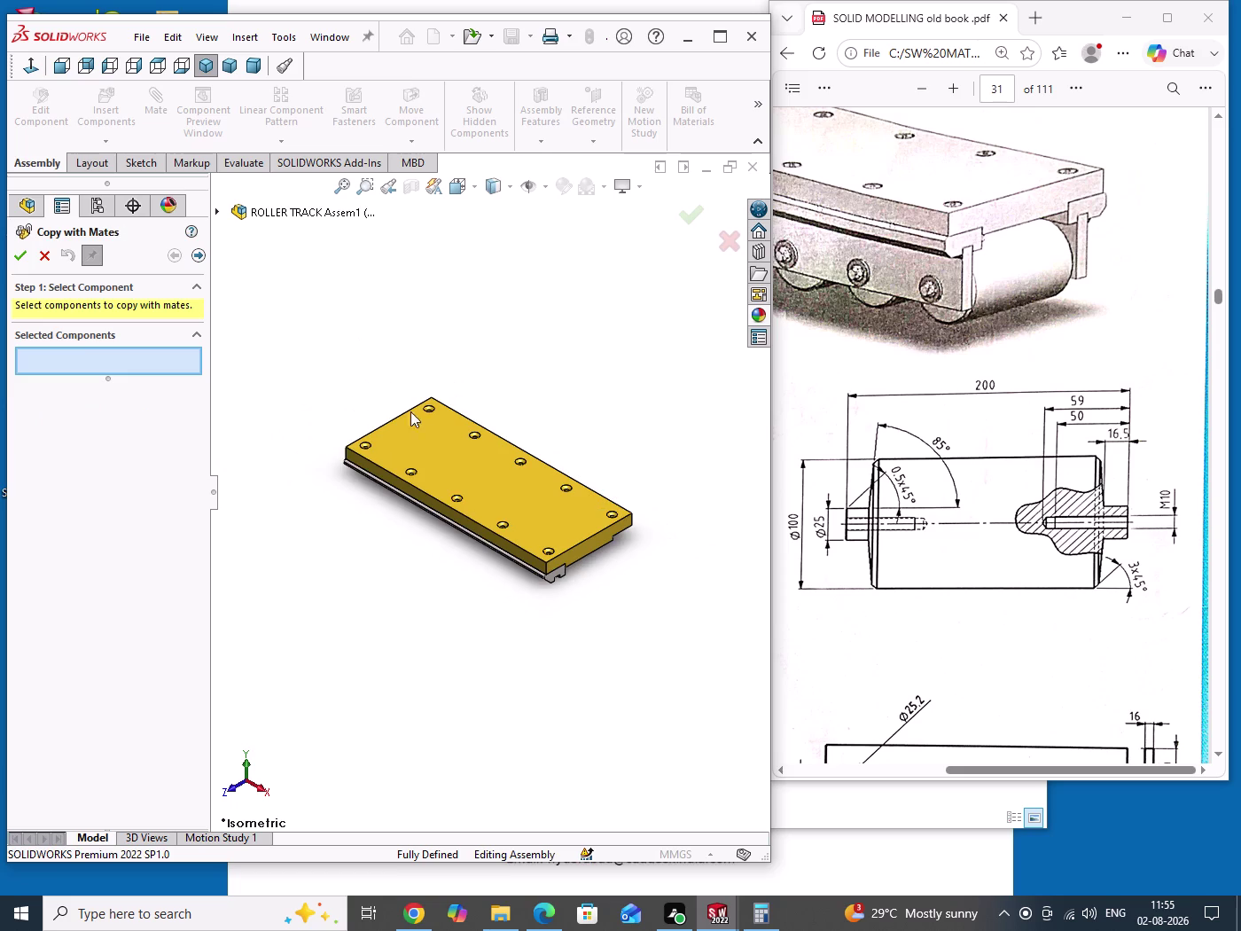
Select SLIDER PLATE as the component to copy and advance to Step 2: Mates.
scroll(down, 3)
scroll(down, 3)
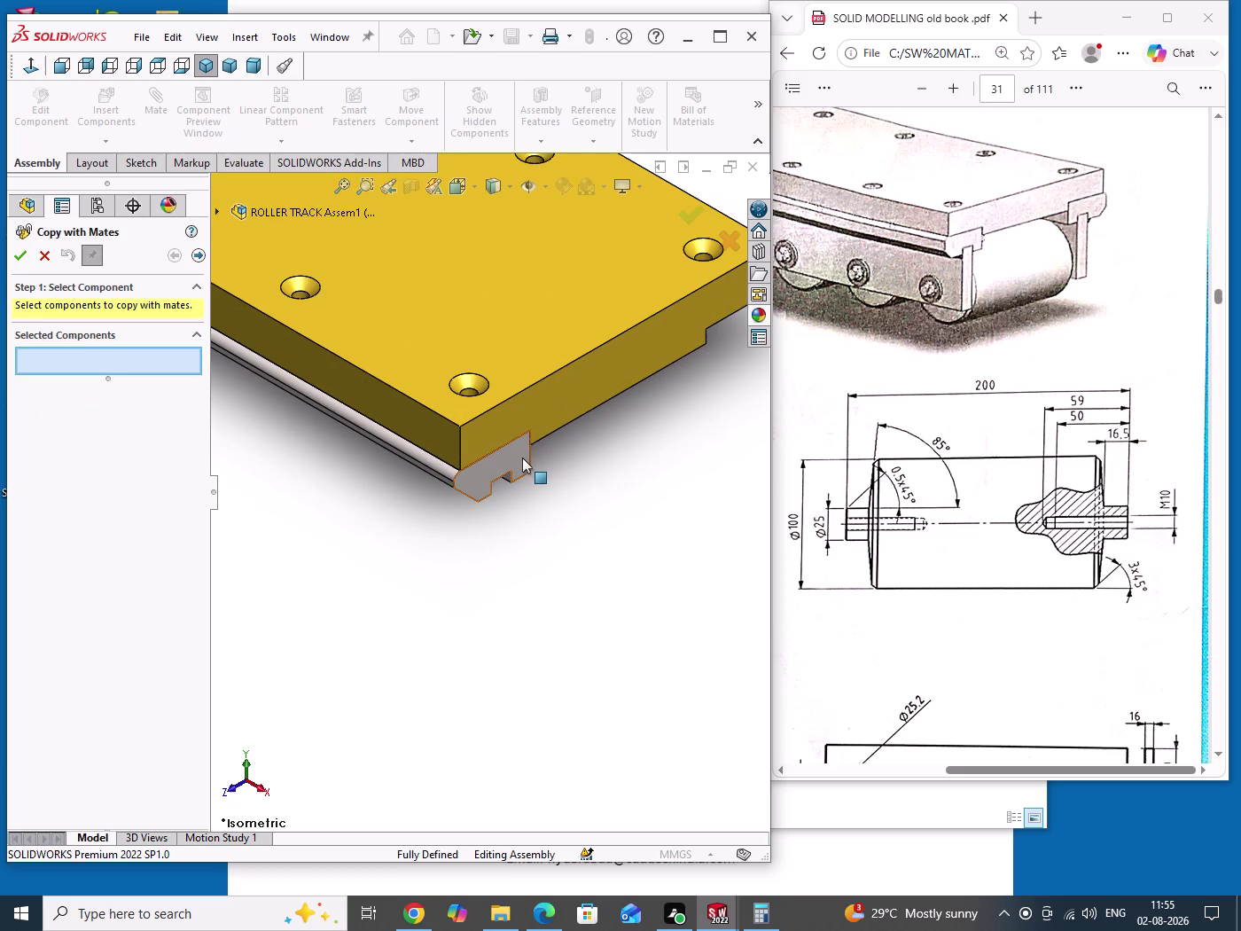
click(522, 458)
scroll(up, 3)
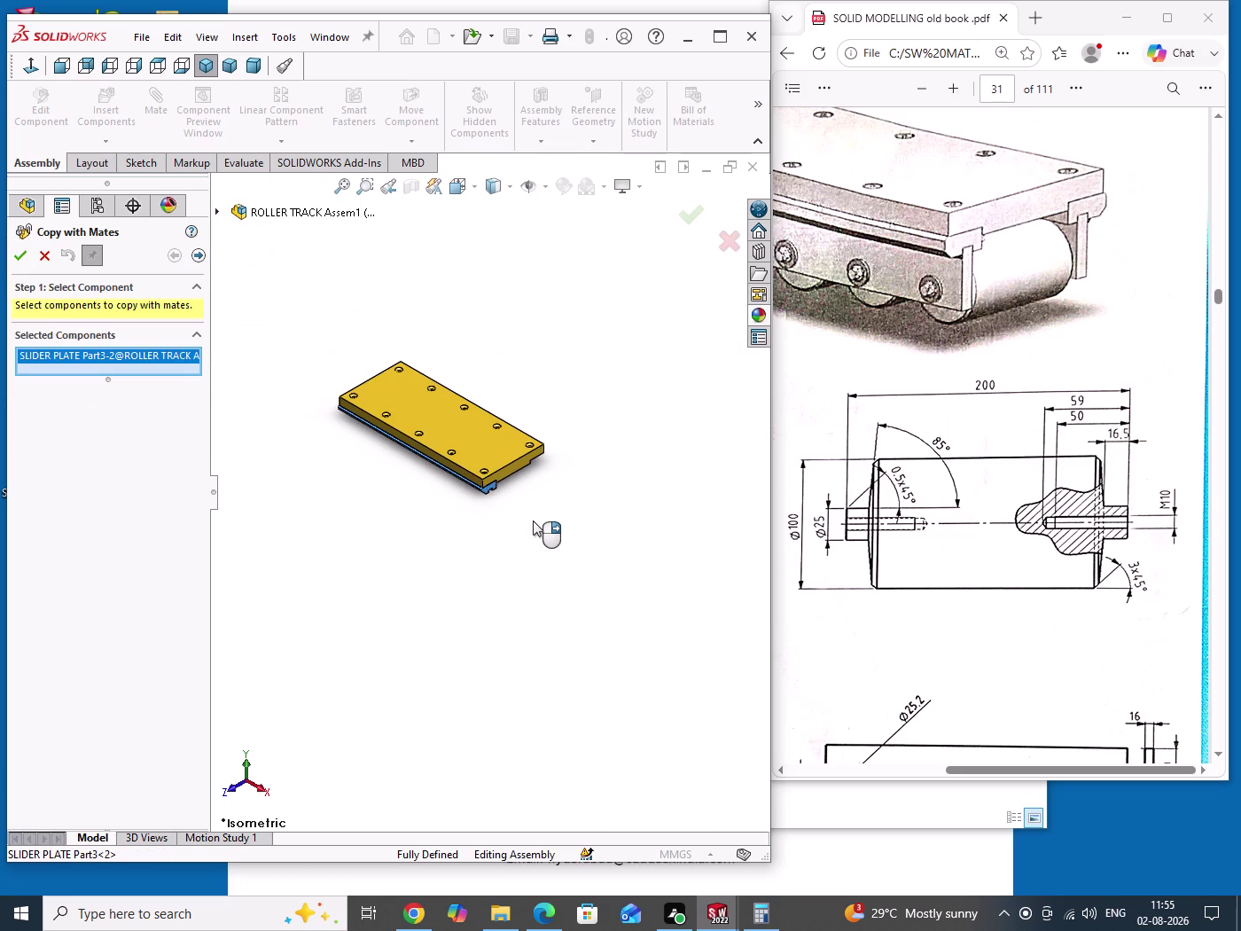
right_click(301, 444)
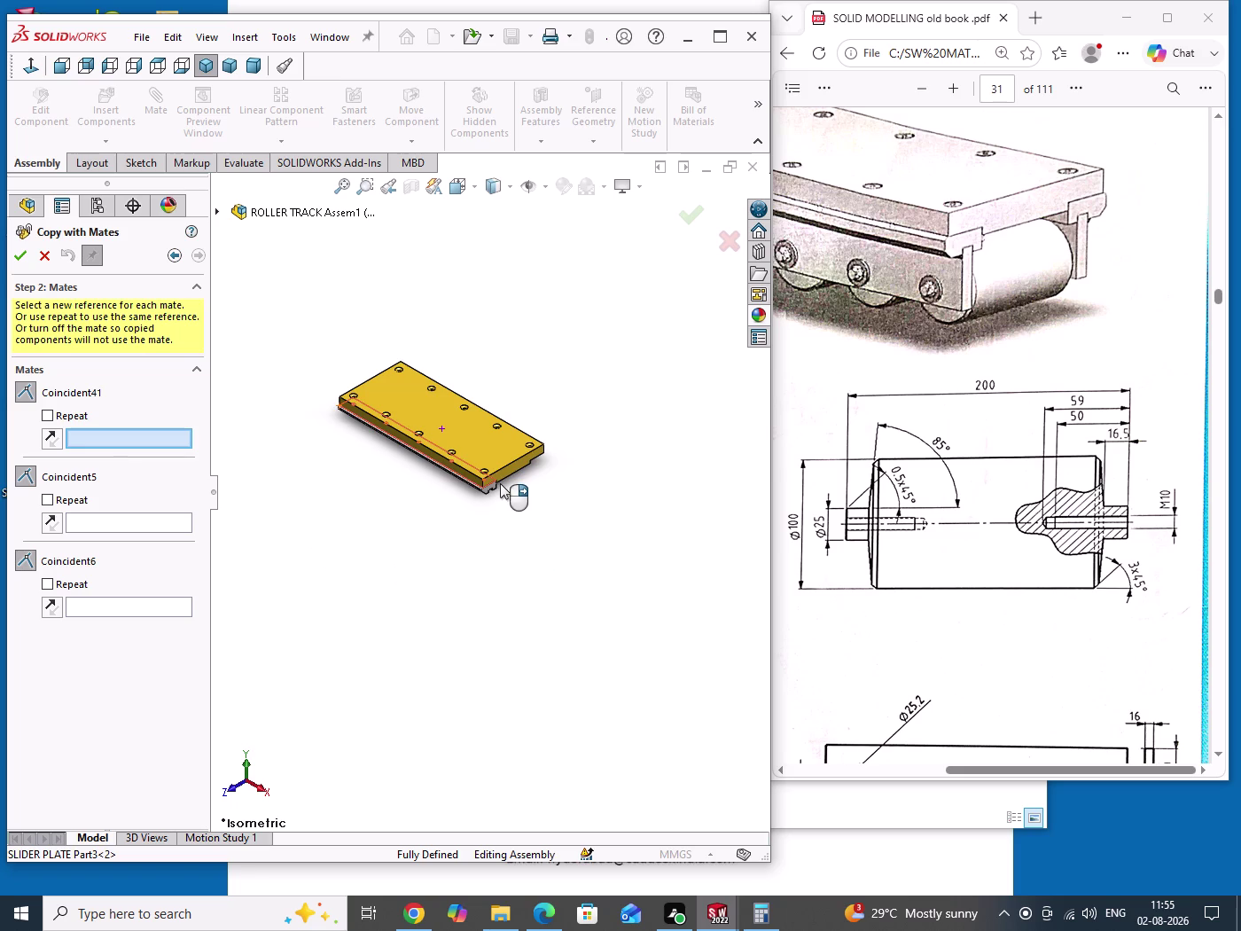
Pick top-plate faces for the first mate and the far-end second mate.
scroll(down, 3)
middle_drag(540, 545, 453, 518)
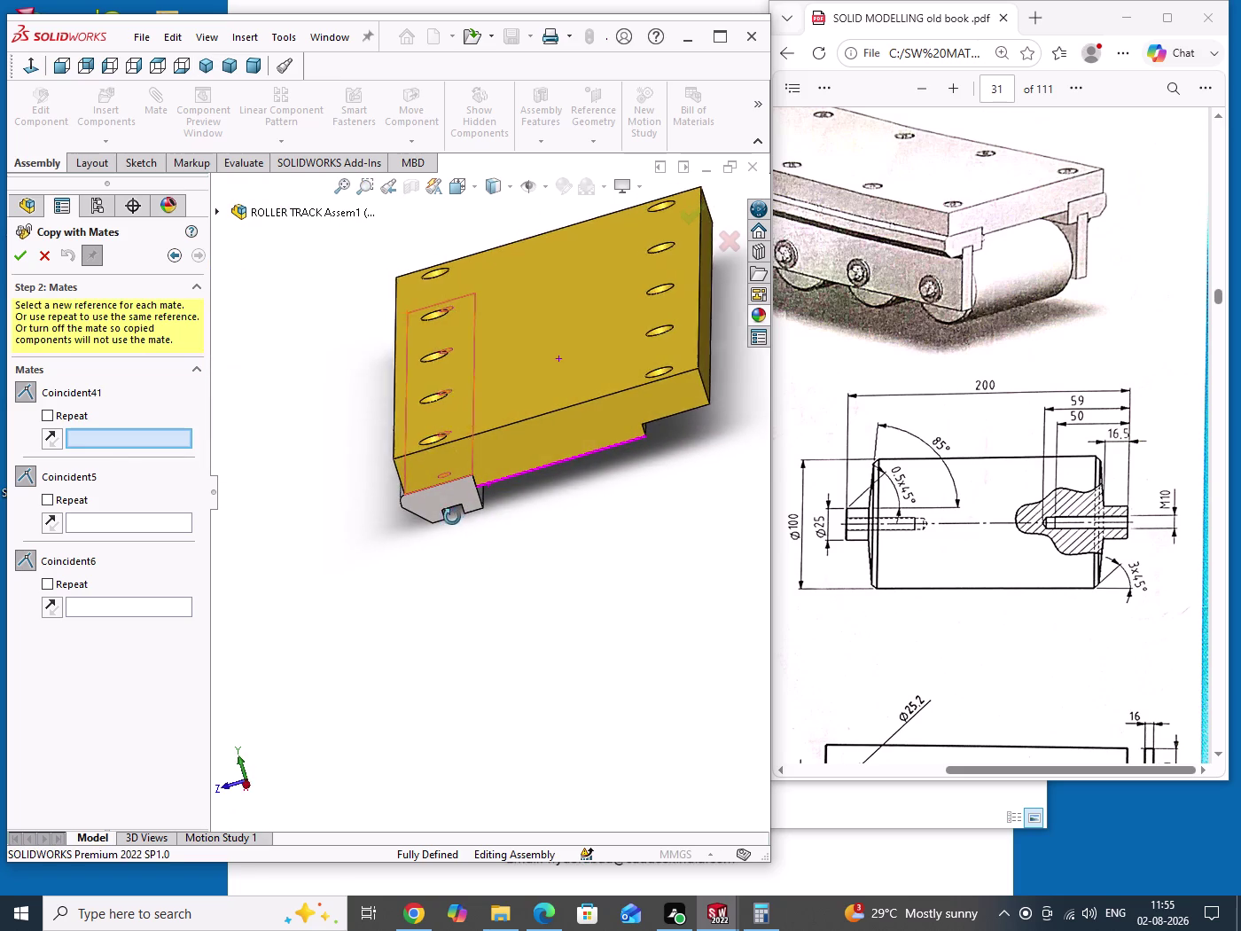
middle_drag(453, 518, 443, 499)
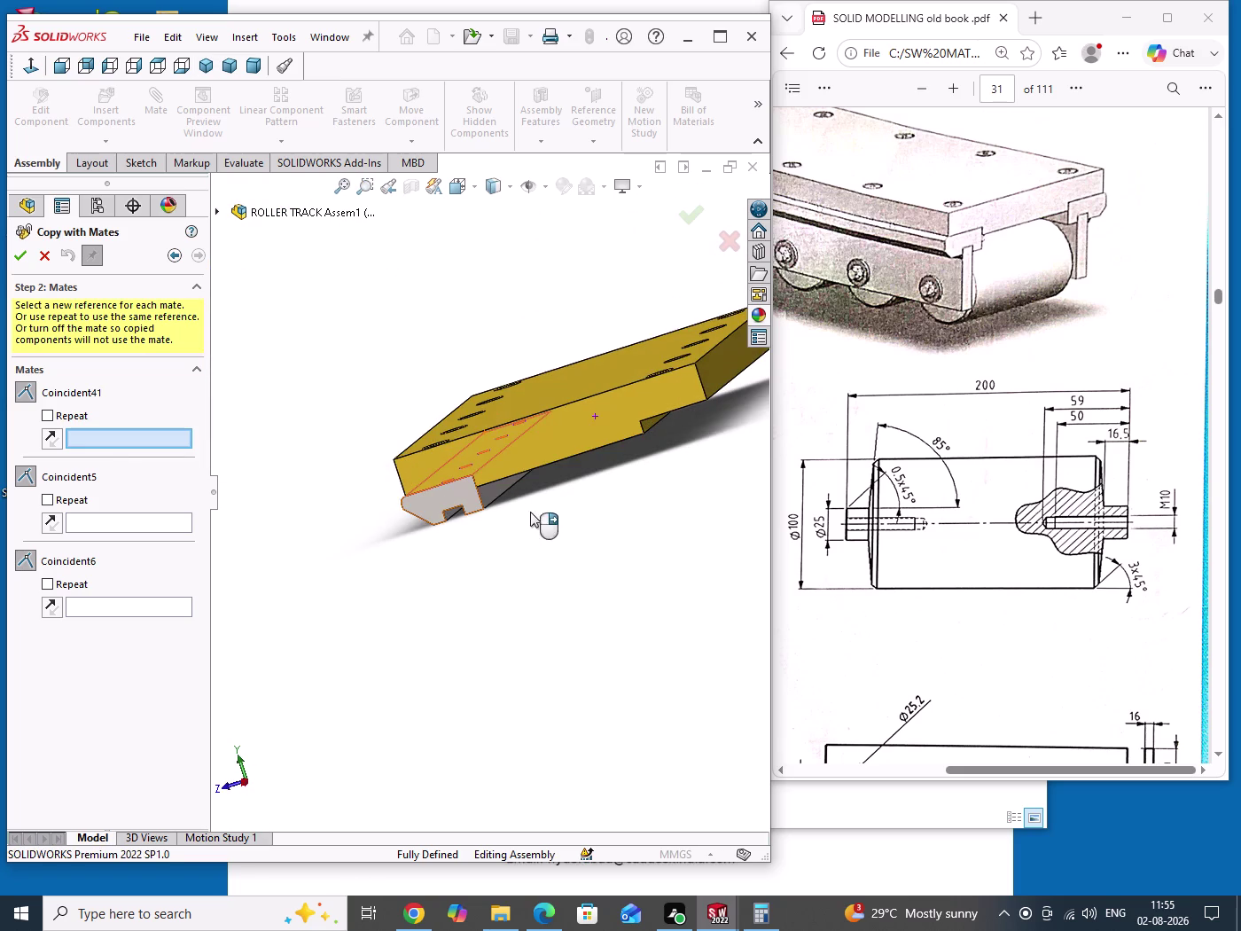
scroll(down, 3)
click(527, 467)
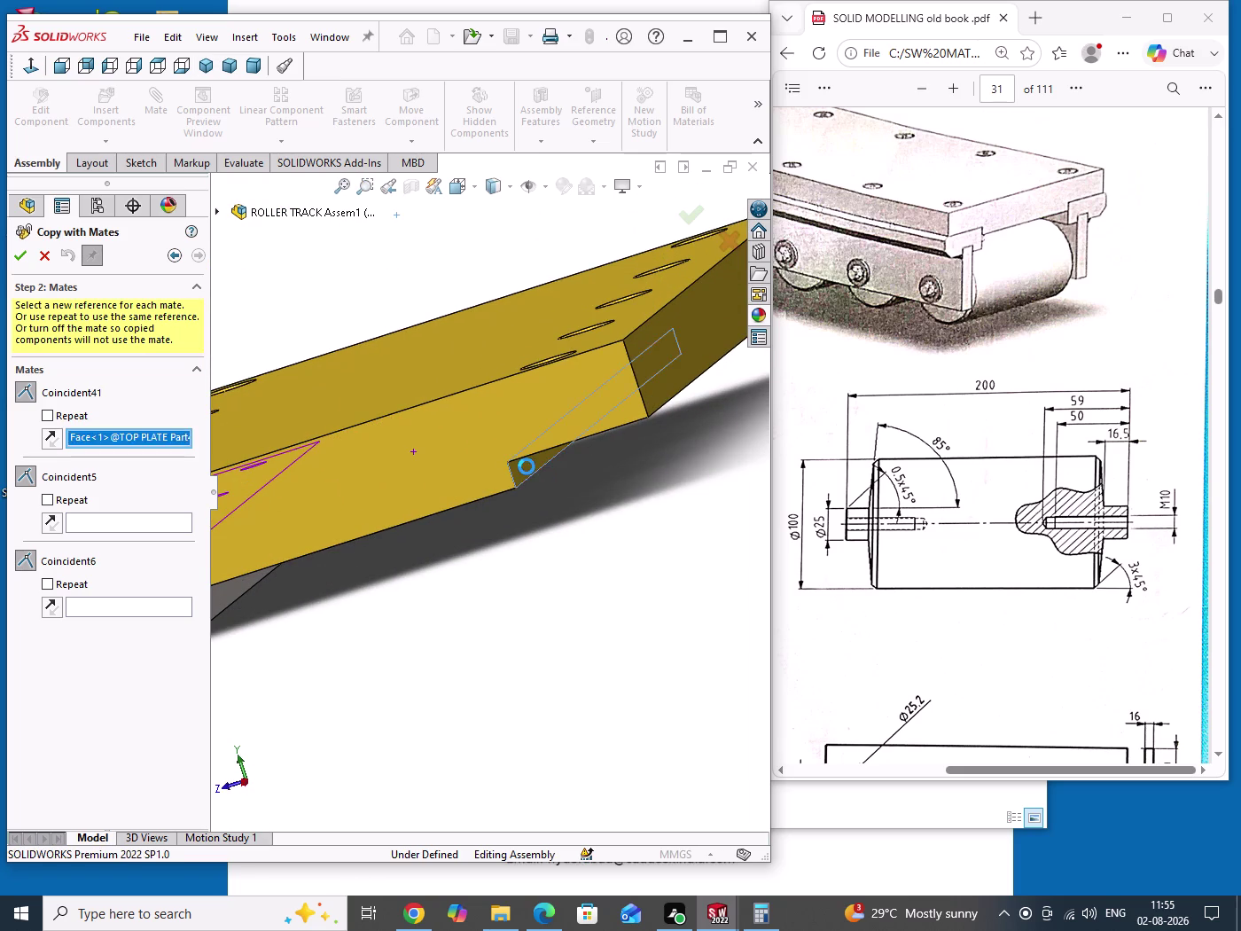
scroll(up, 3)
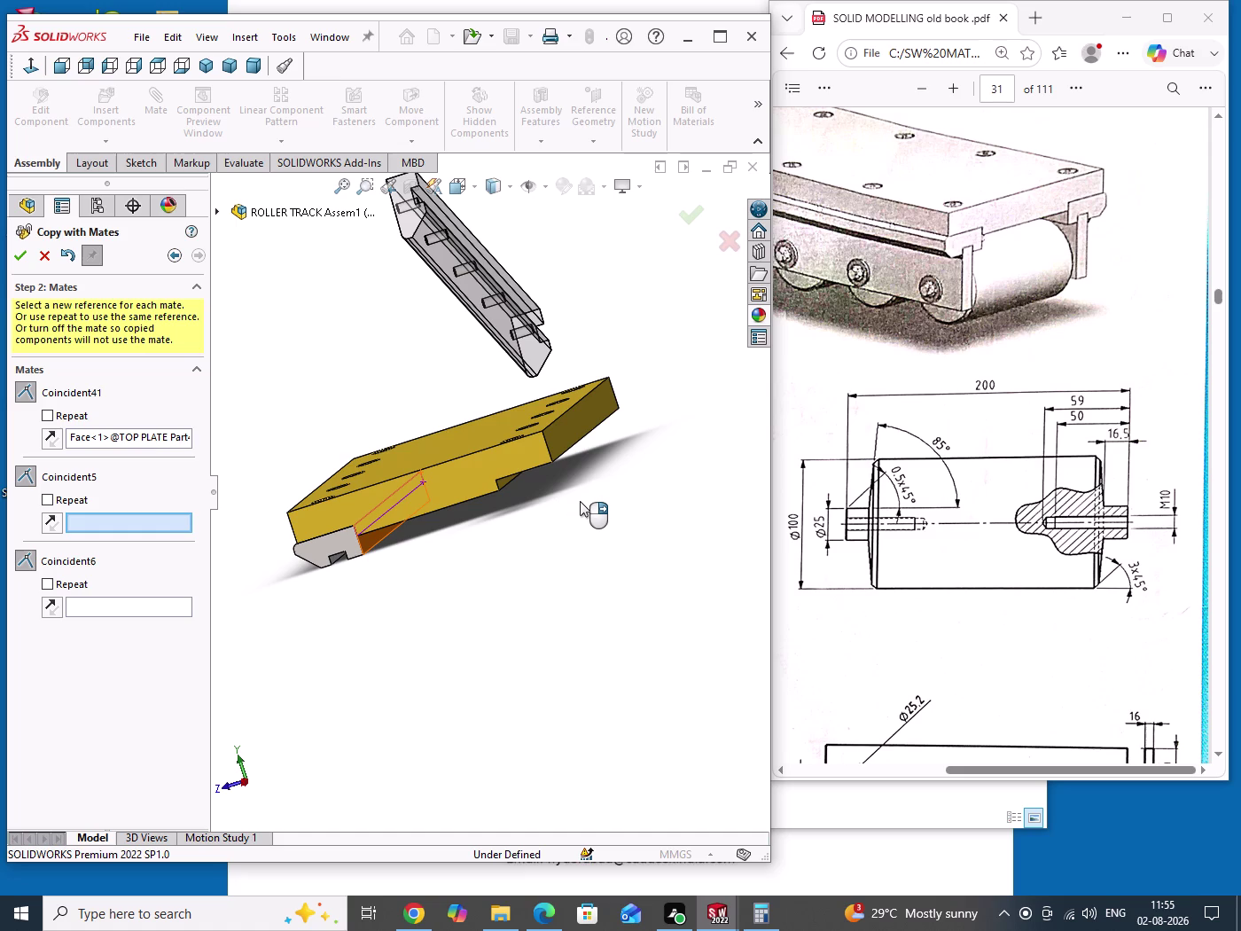
middle_drag(579, 505, 597, 500)
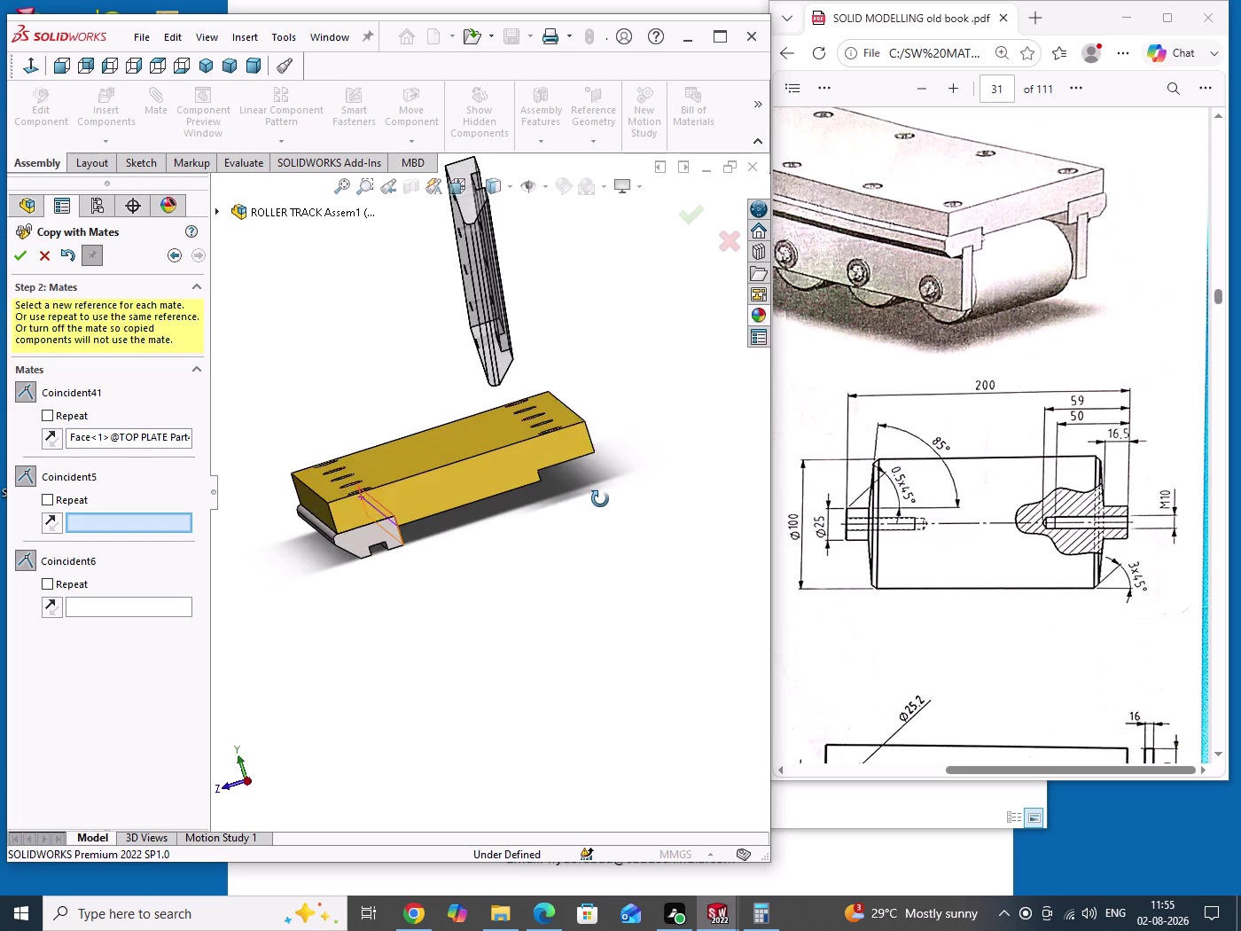
middle_drag(597, 500, 593, 481)
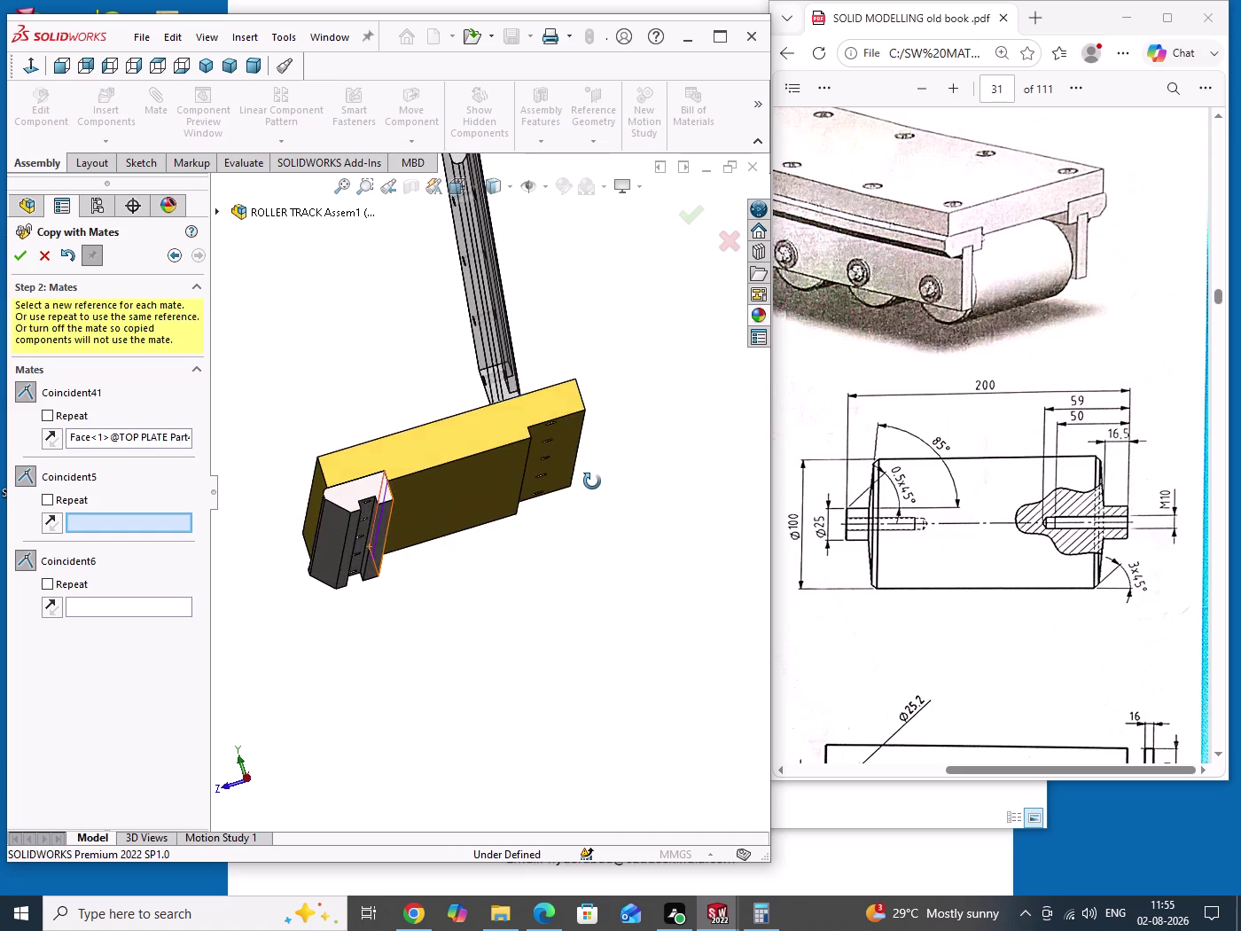
middle_drag(592, 481, 585, 468)
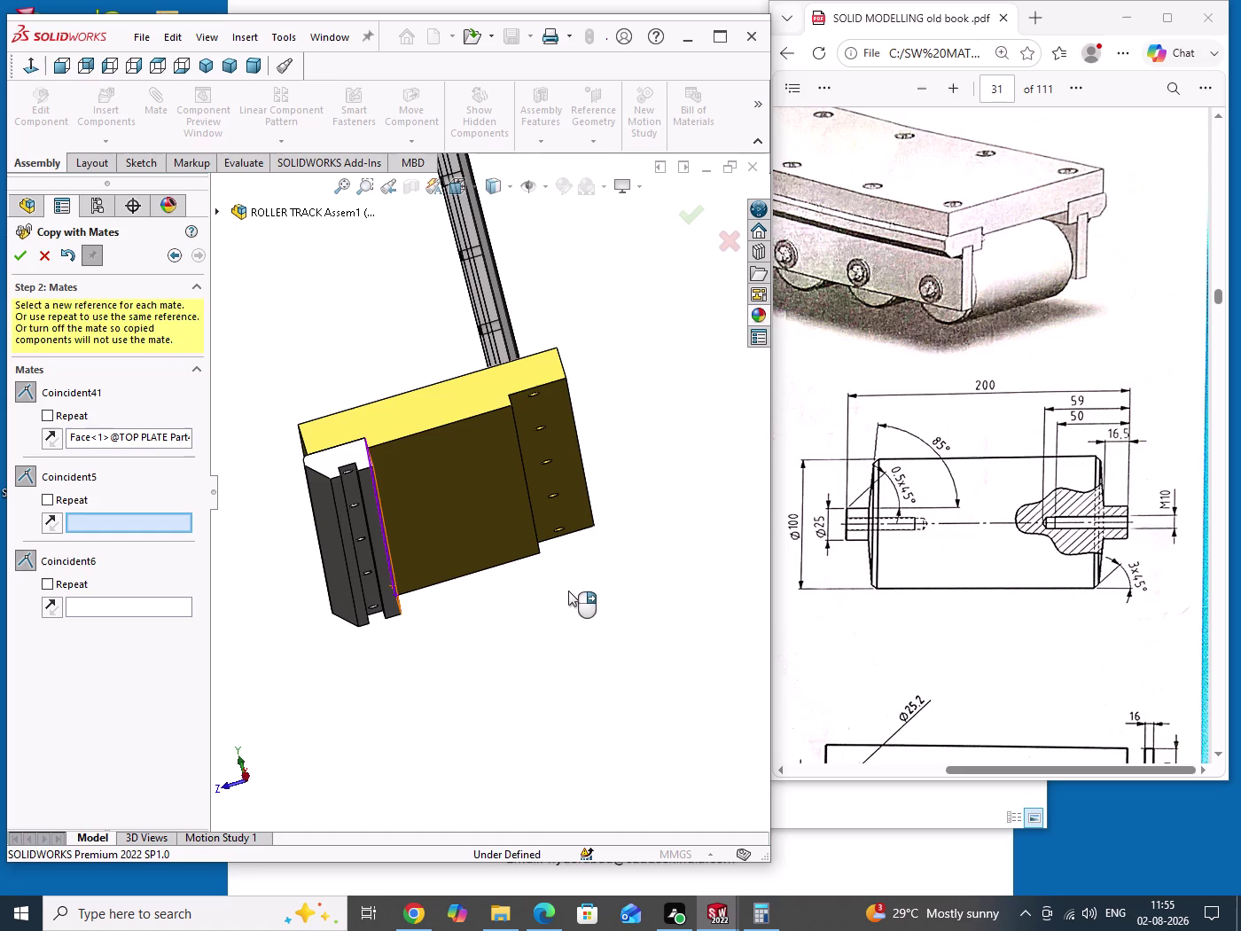
middle_drag(568, 591, 569, 600)
click(565, 471)
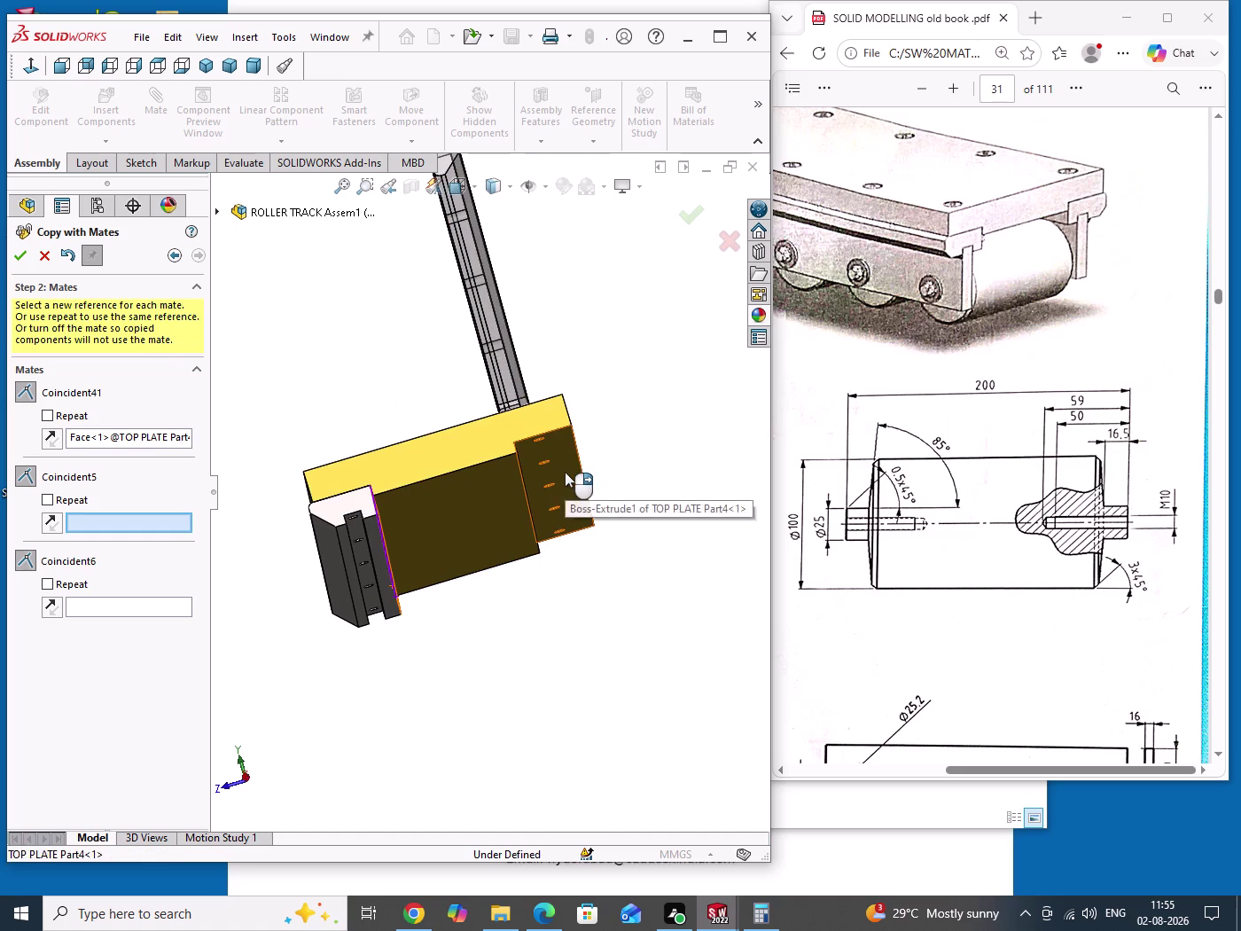
Orbit under the plates to inspect where the slider plate copy landed.
middle_drag(636, 512, 639, 537)
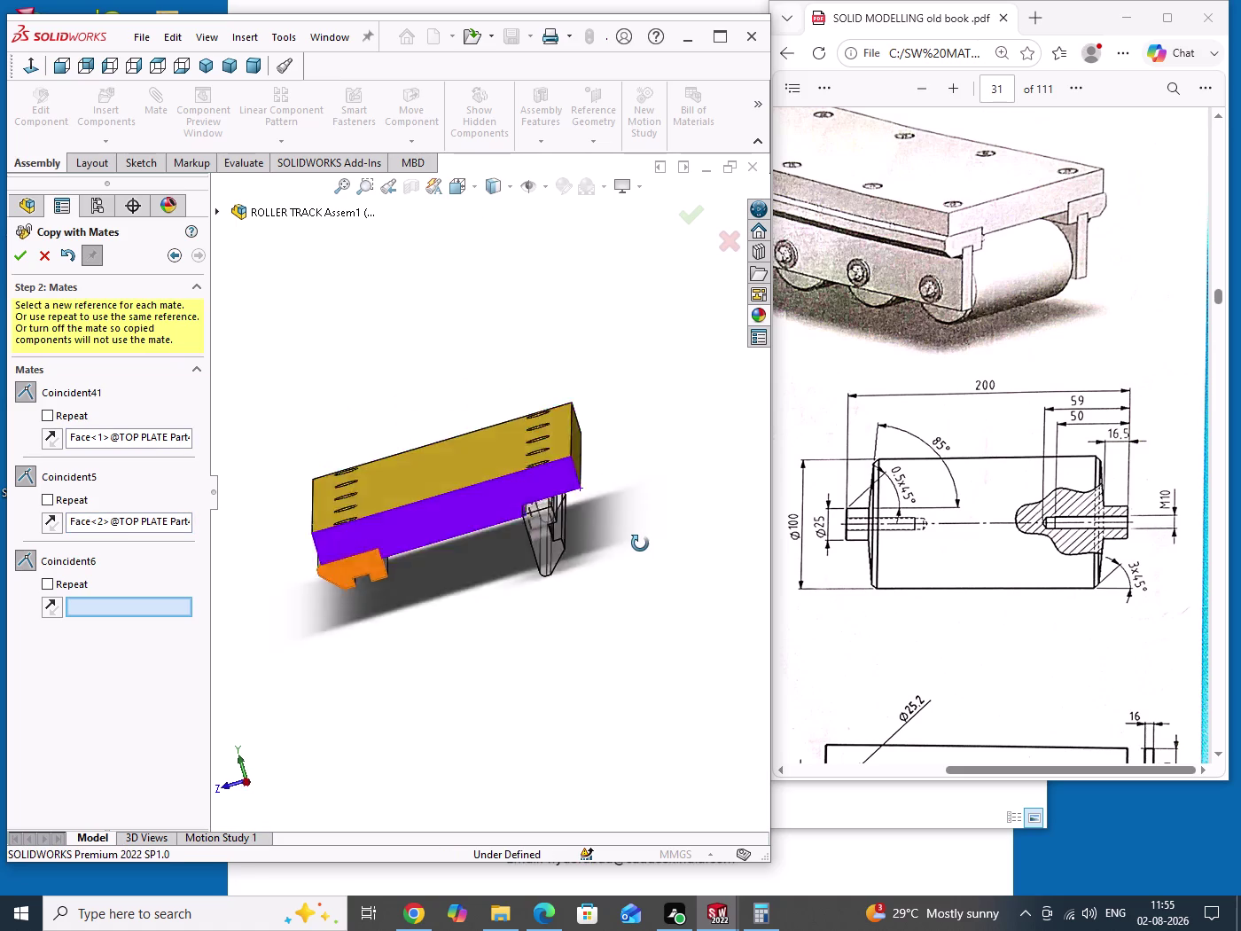
middle_drag(638, 537, 650, 563)
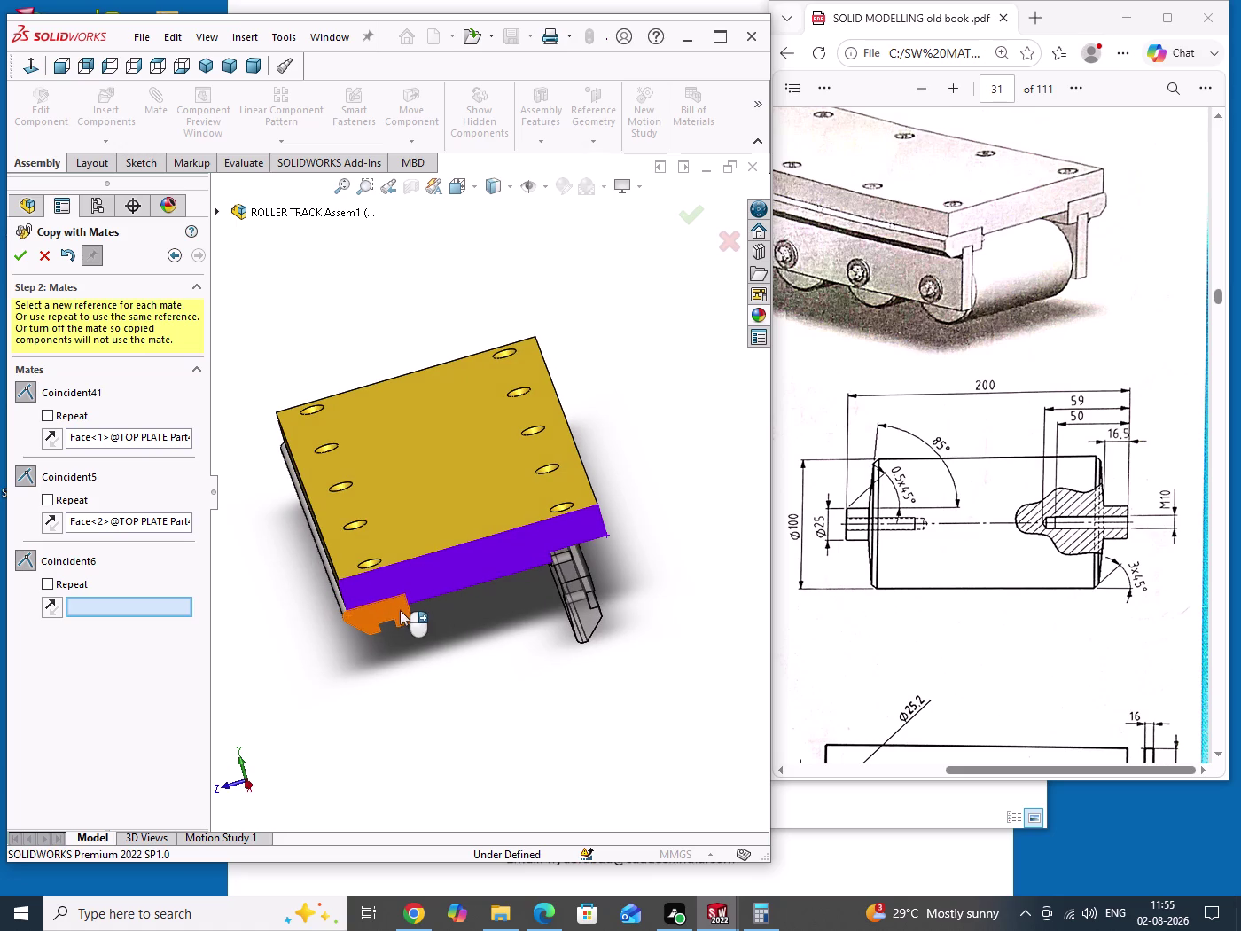
click(585, 618)
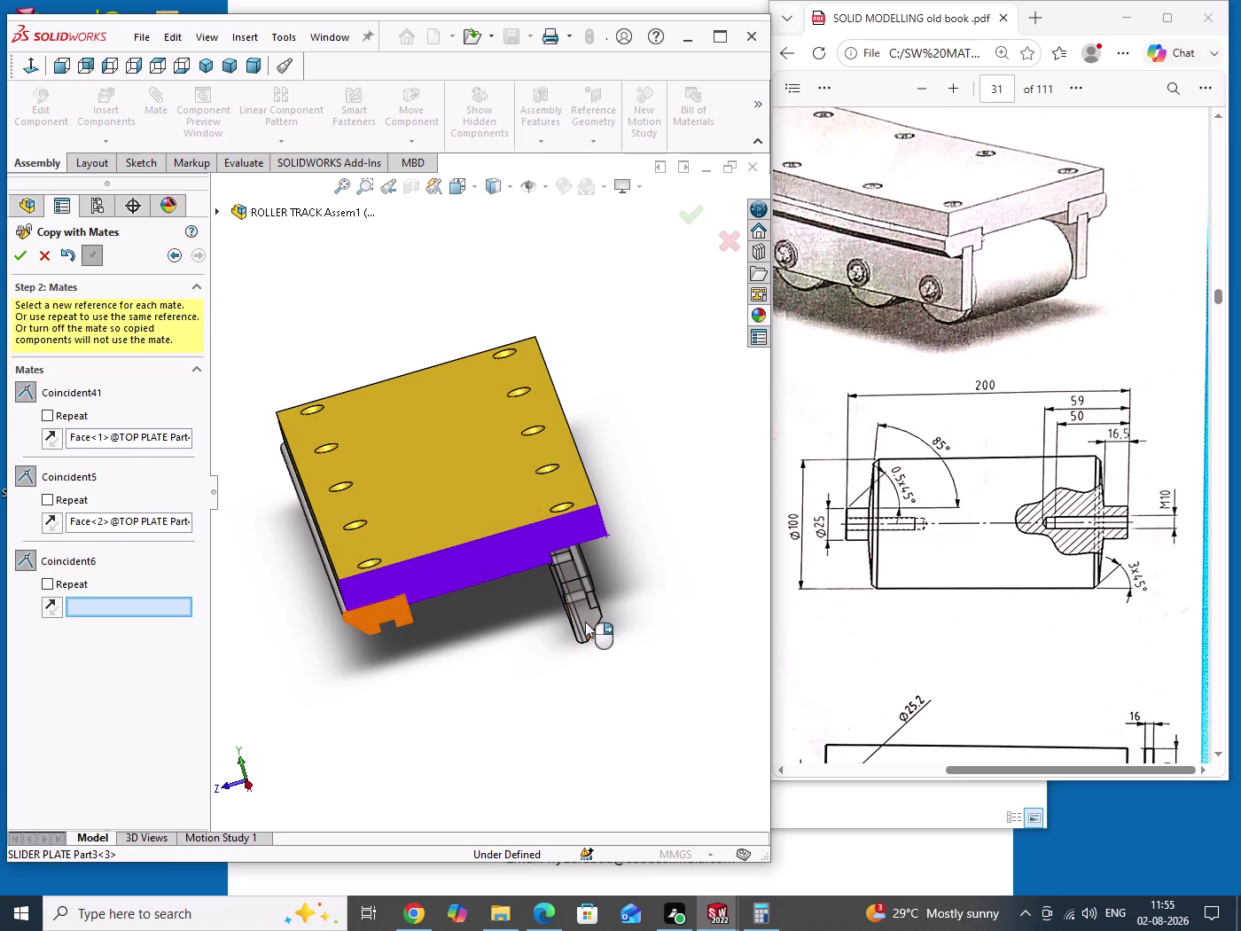
click(586, 620)
middle_drag(506, 620, 494, 615)
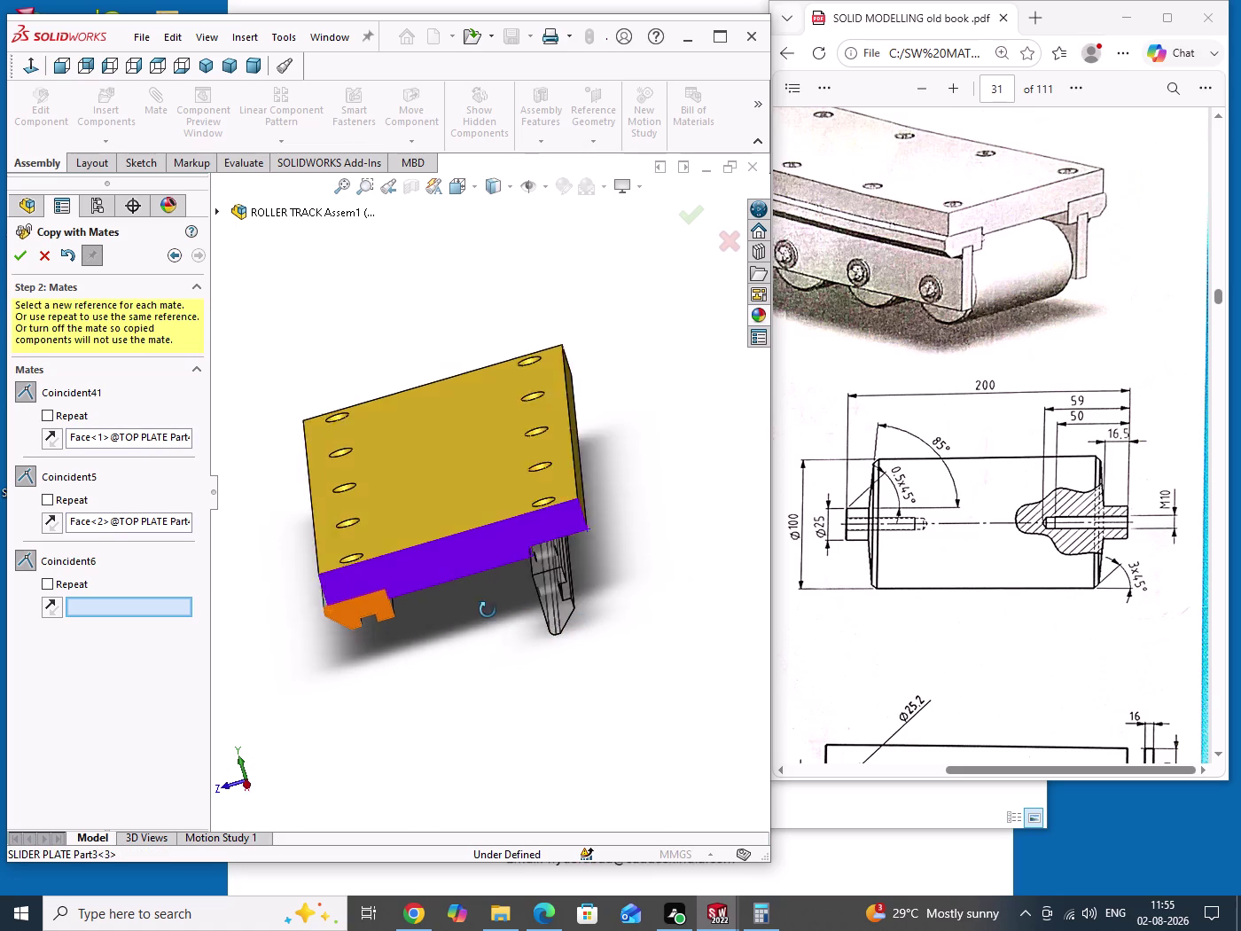
middle_drag(494, 614, 455, 594)
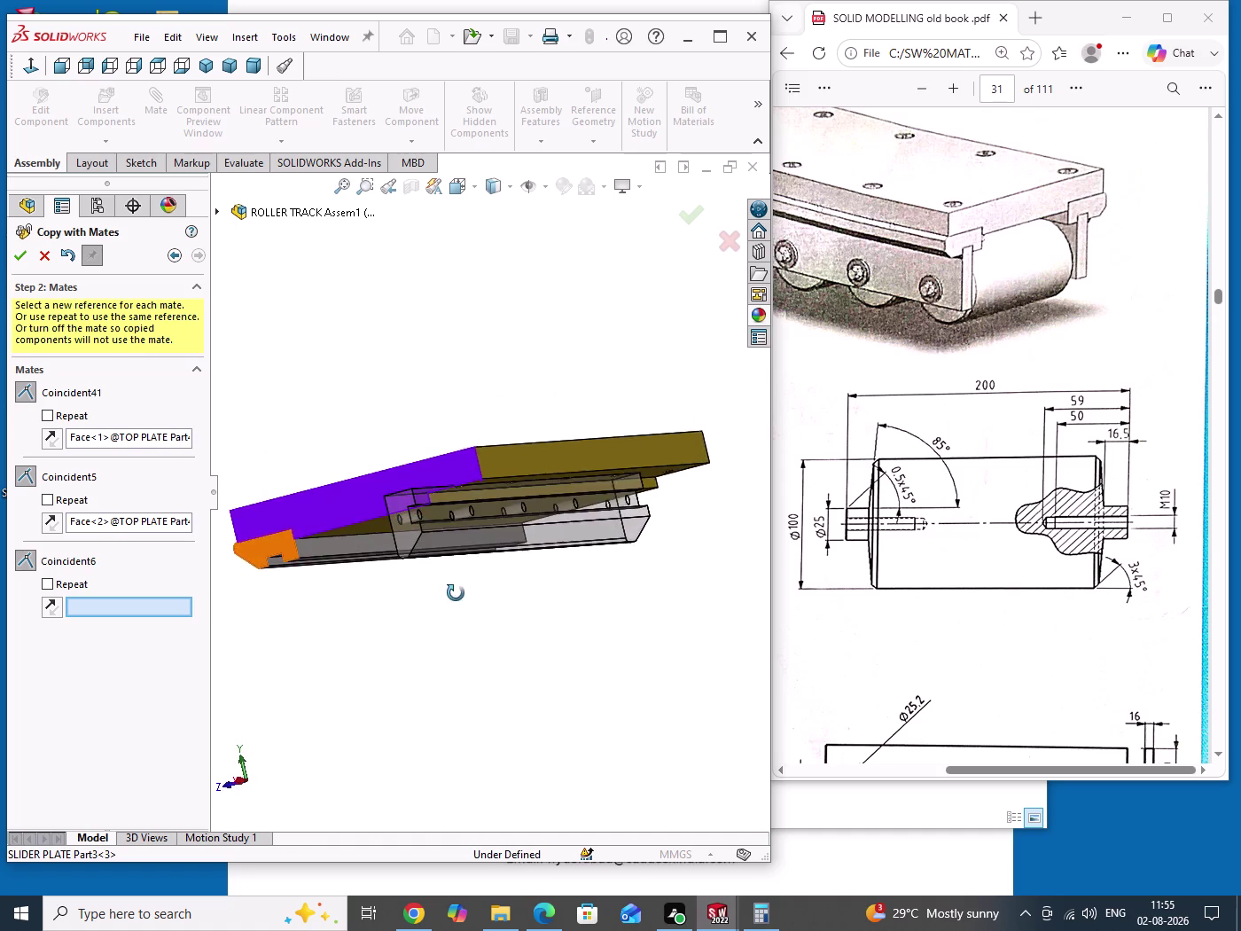
middle_drag(456, 594, 523, 588)
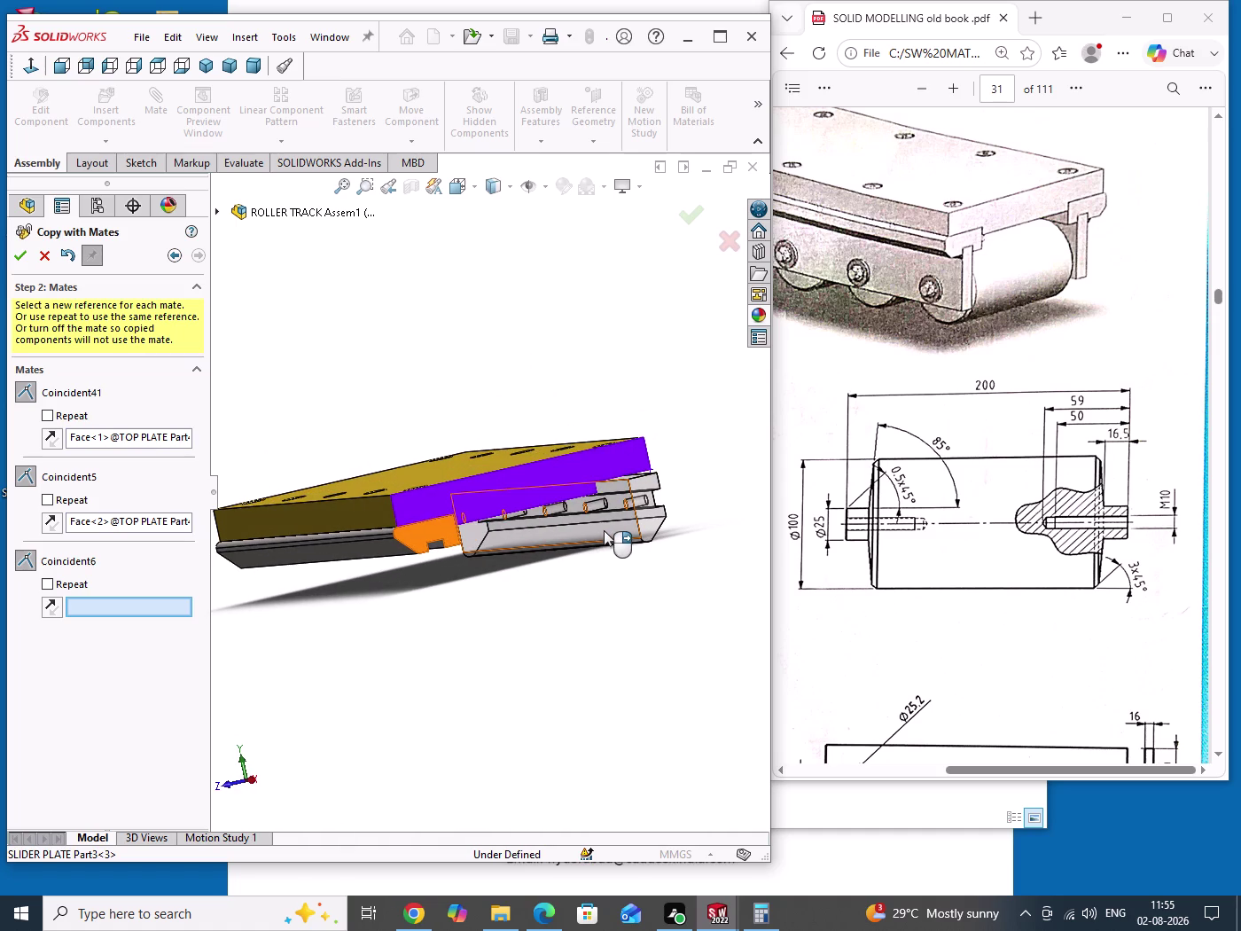
click(604, 531)
middle_drag(543, 577, 491, 580)
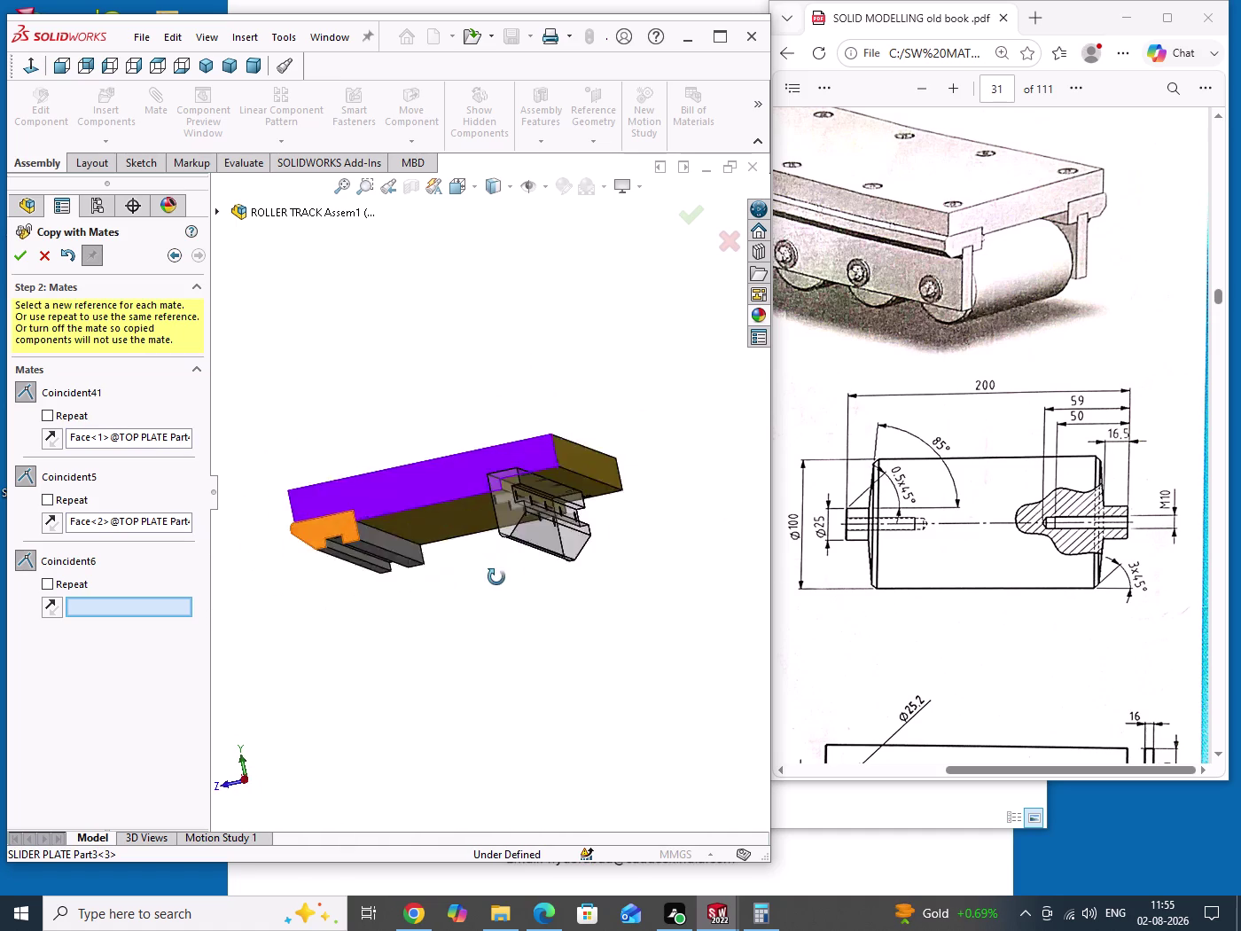
middle_drag(491, 580, 478, 621)
scroll(down, 3)
middle_drag(519, 616, 544, 585)
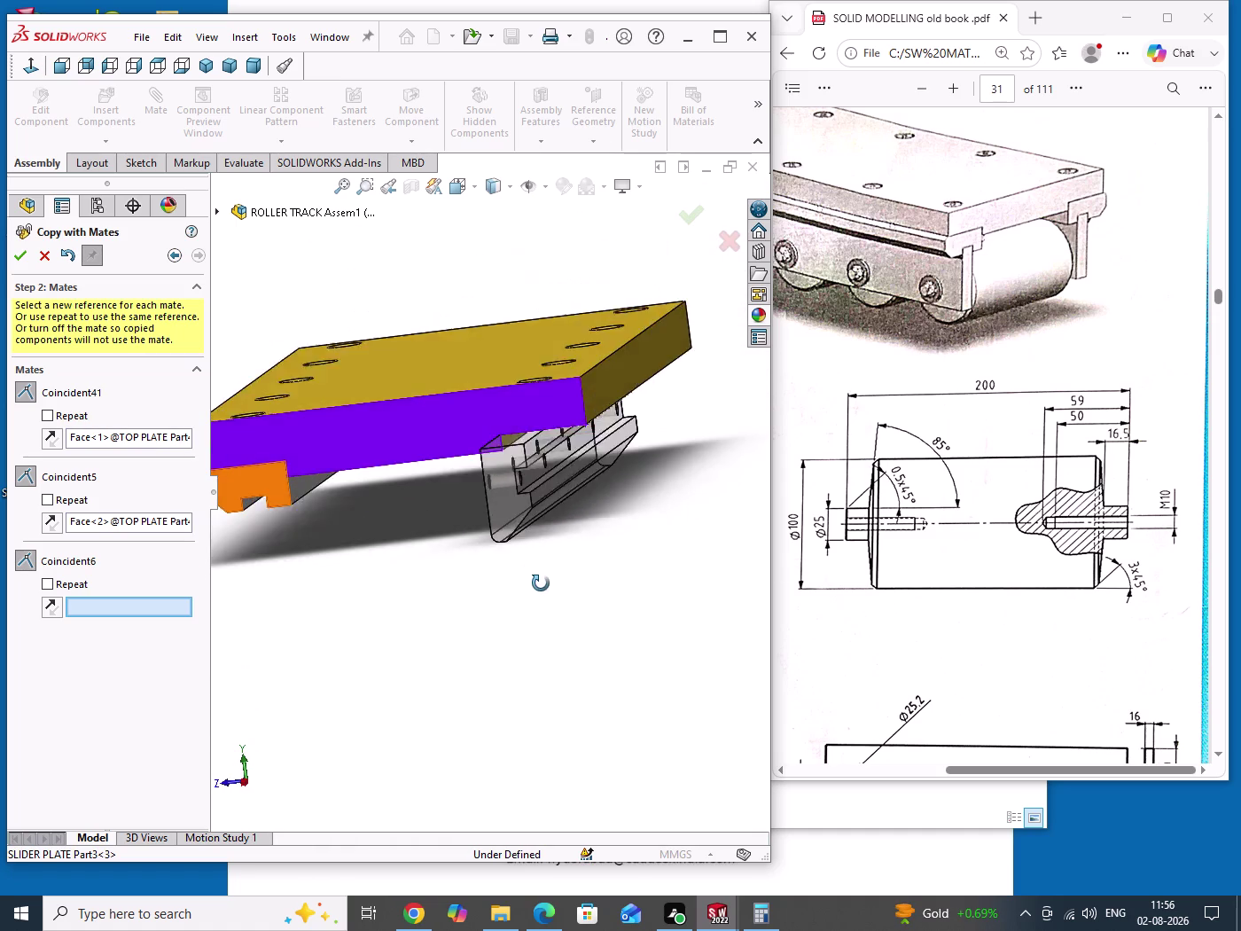
middle_drag(545, 585, 540, 584)
scroll(down, 3)
middle_drag(627, 464, 638, 457)
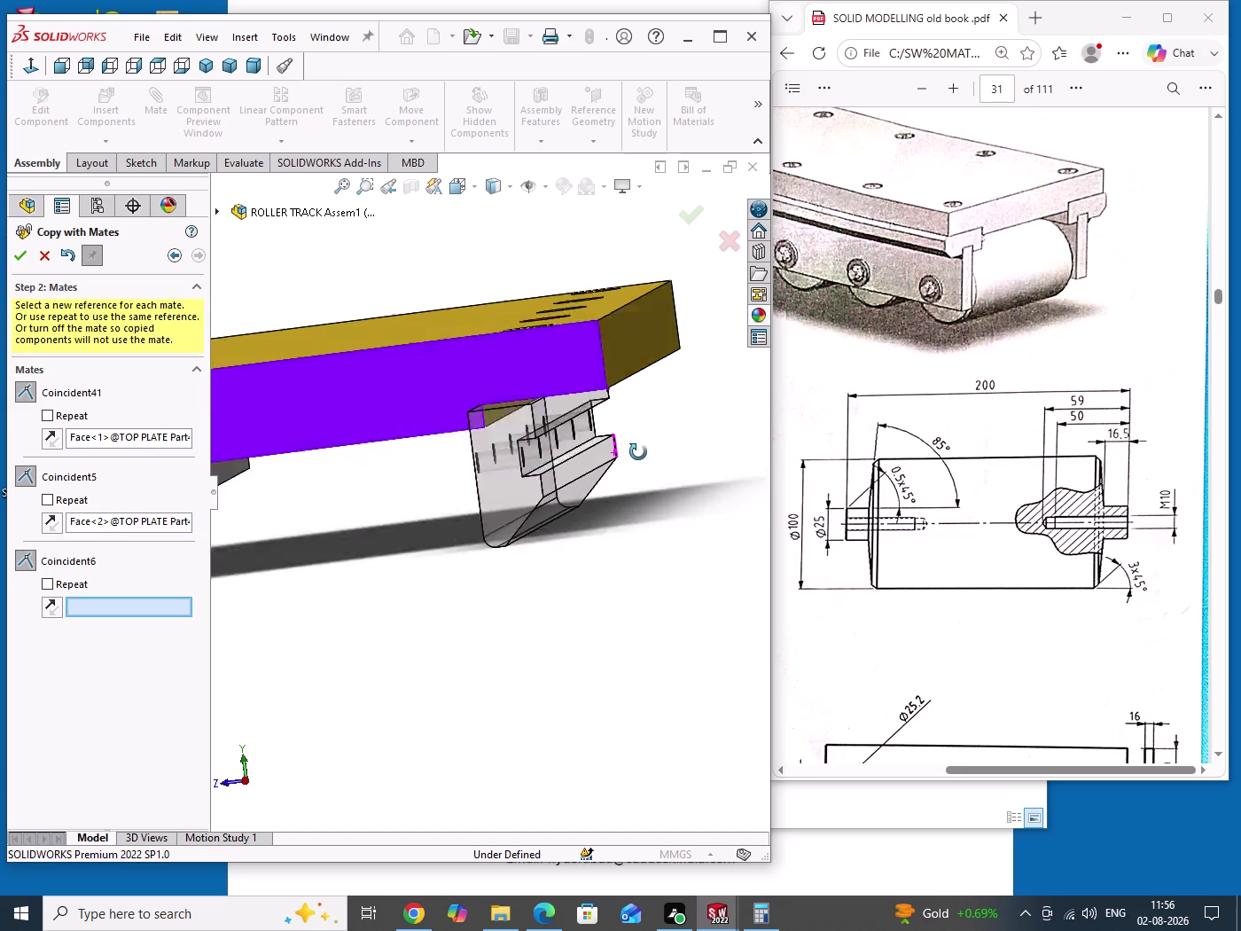
middle_drag(638, 456, 632, 449)
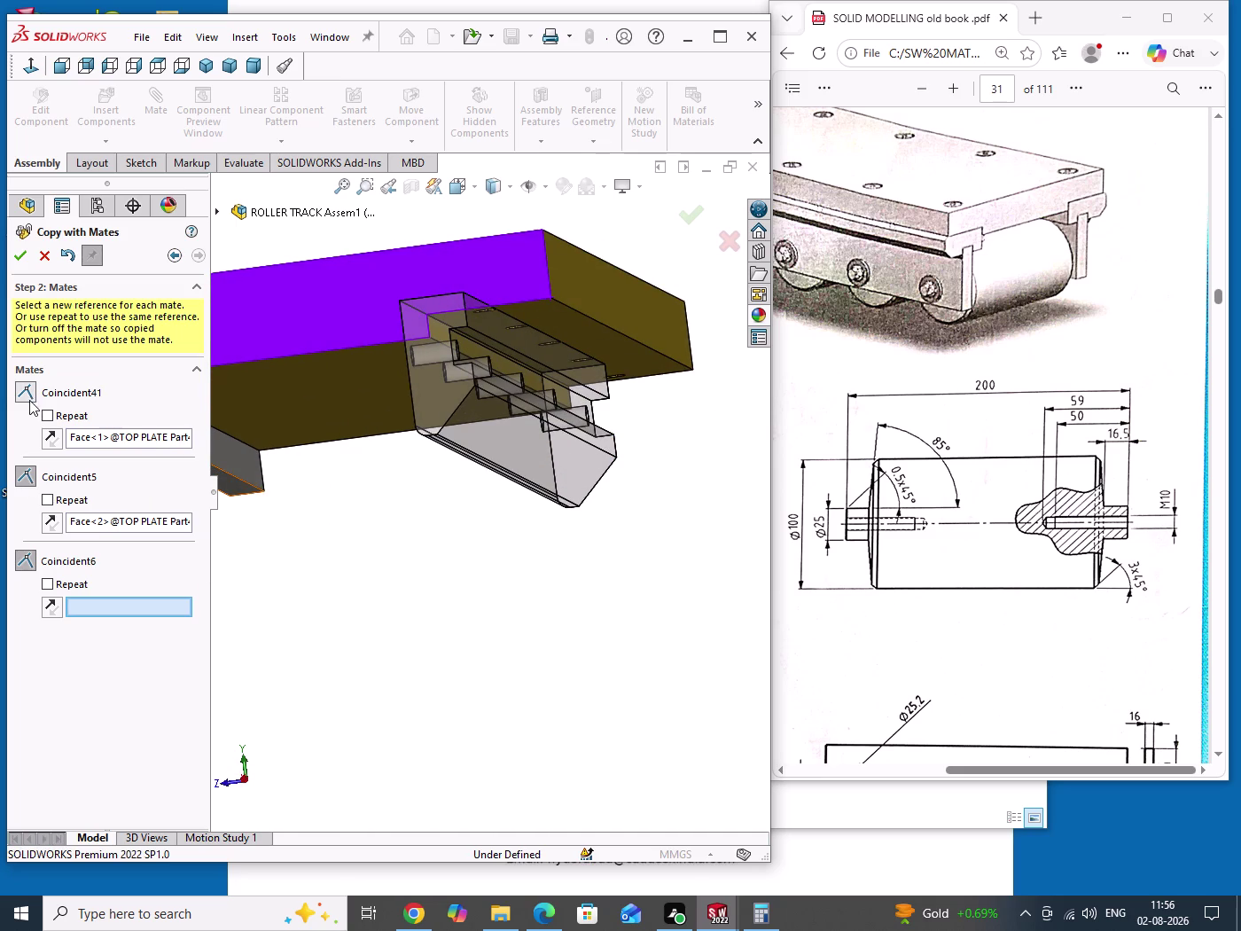
Review the first coincident mate's entries in the Copy with Mates list.
click(52, 440)
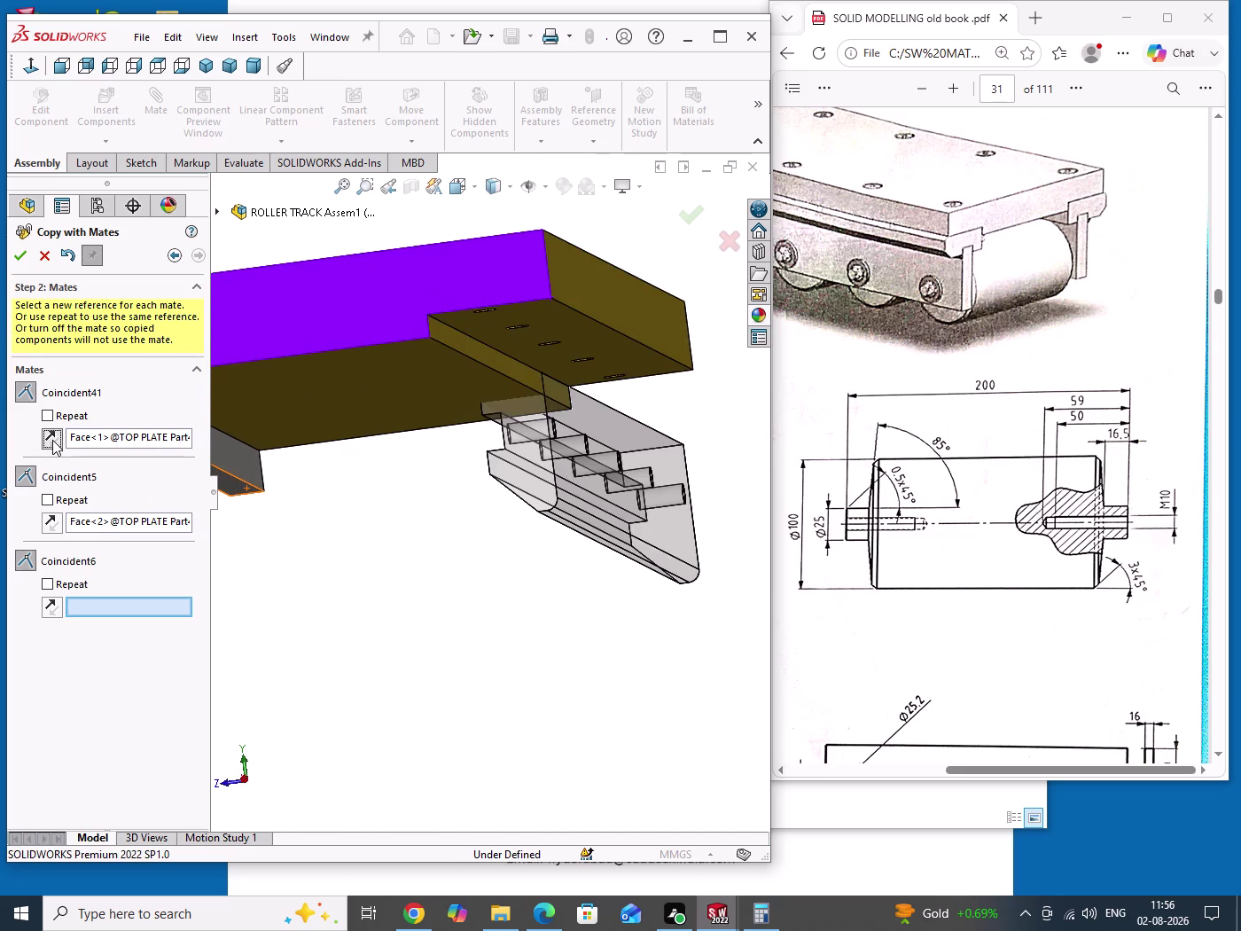
middle_drag(432, 575, 431, 588)
click(54, 527)
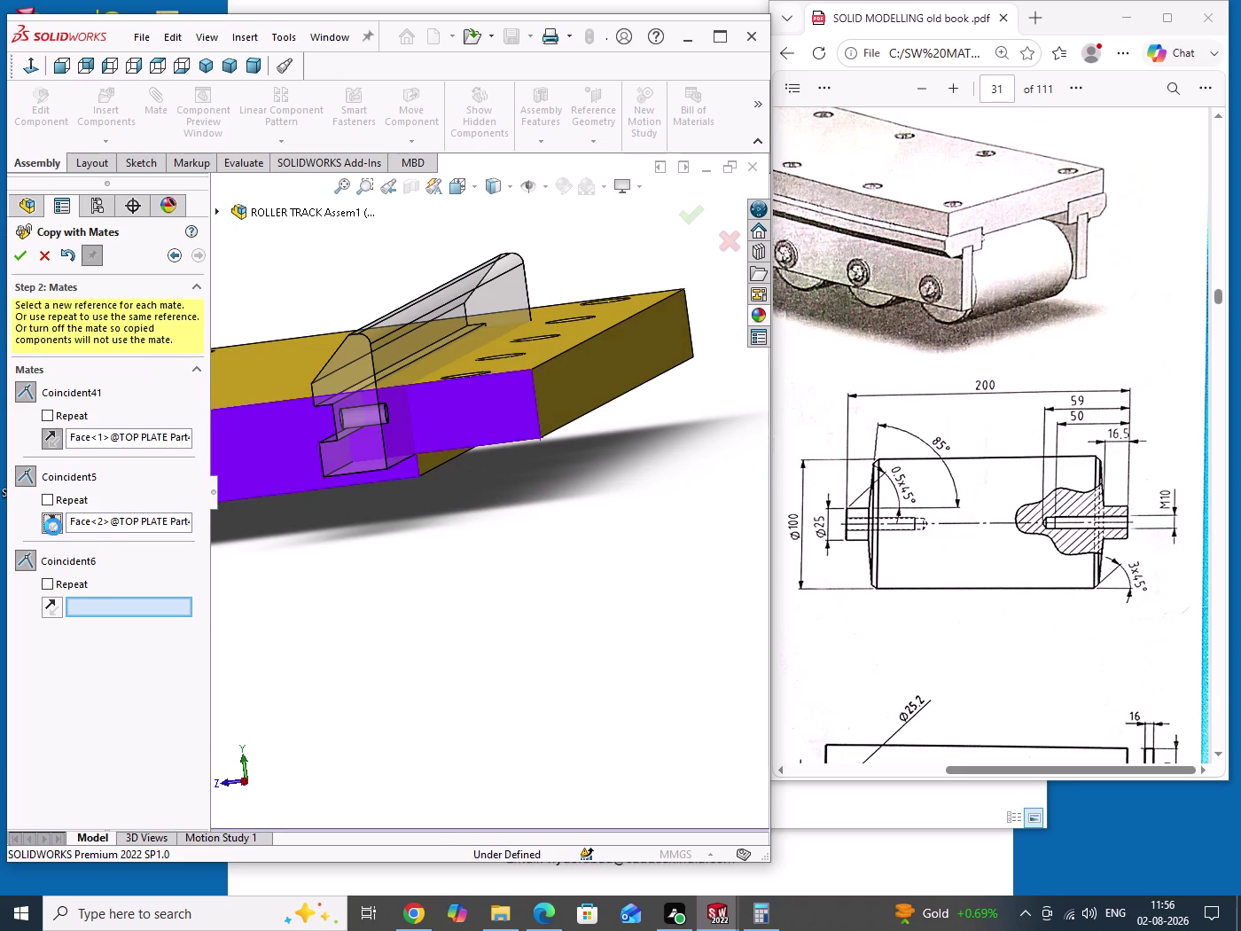
click(53, 527)
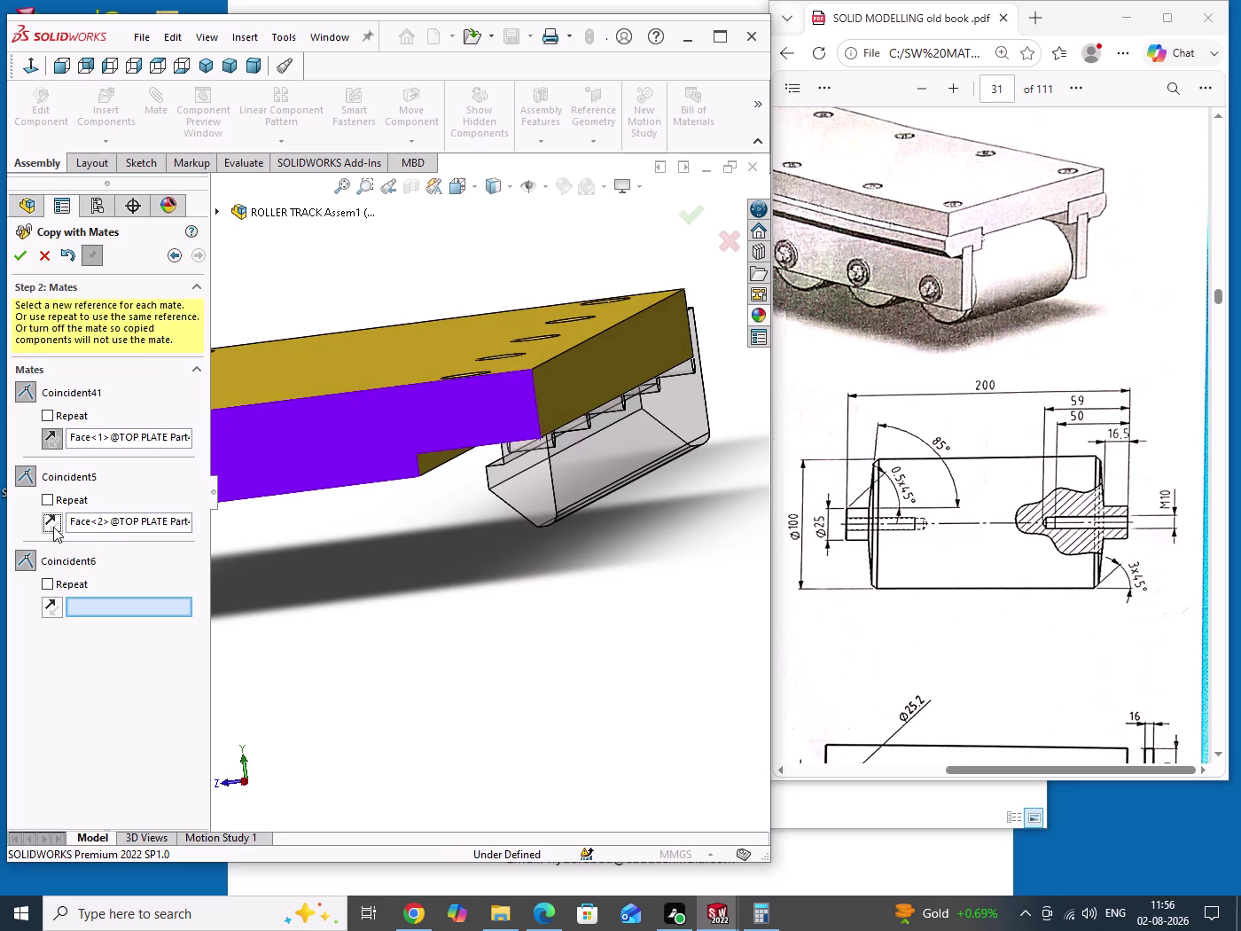
click(46, 438)
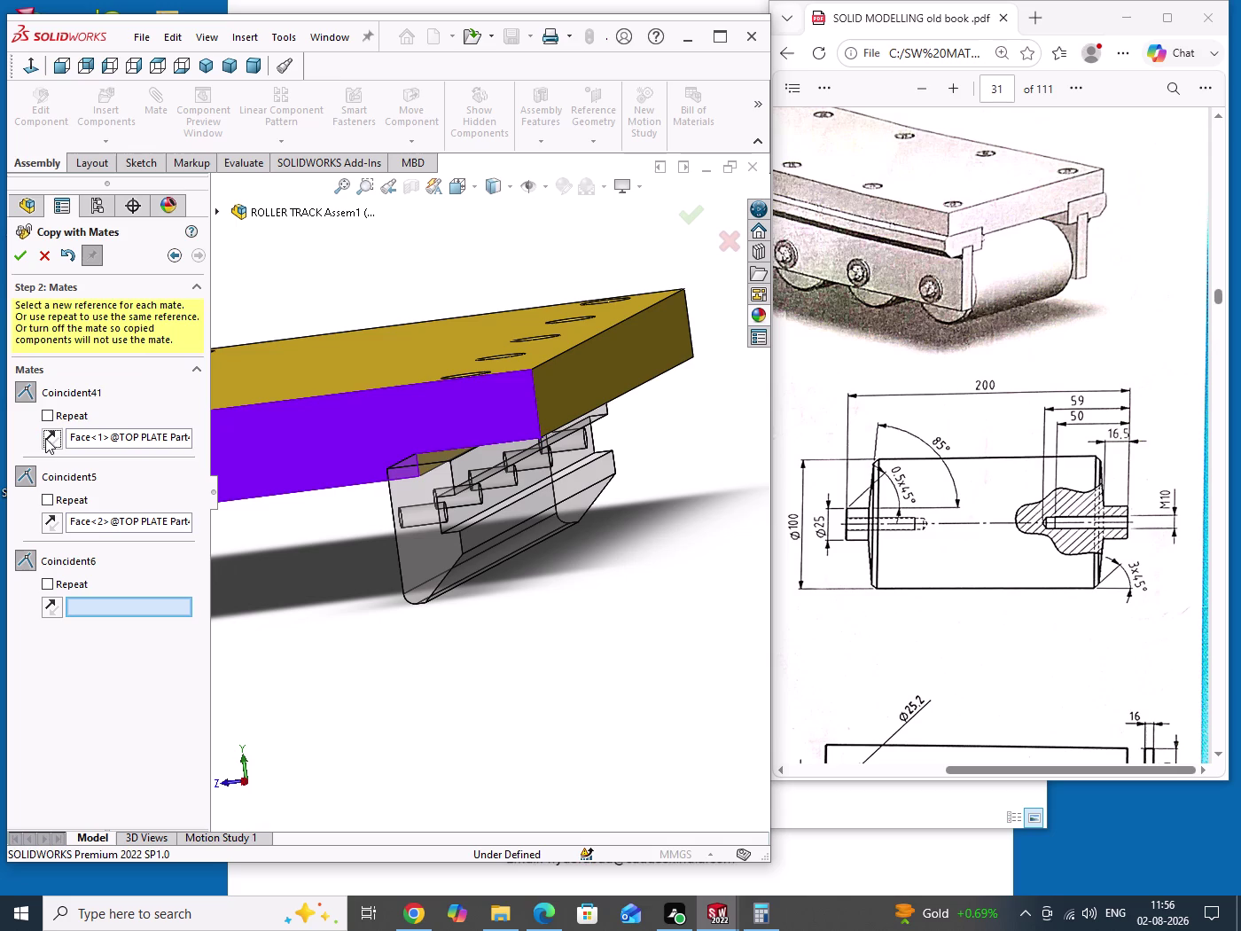
Replace Coincident41's reference with a new top-plate face, toggle flip alignment, and return to Step 1.
right_click(120, 439)
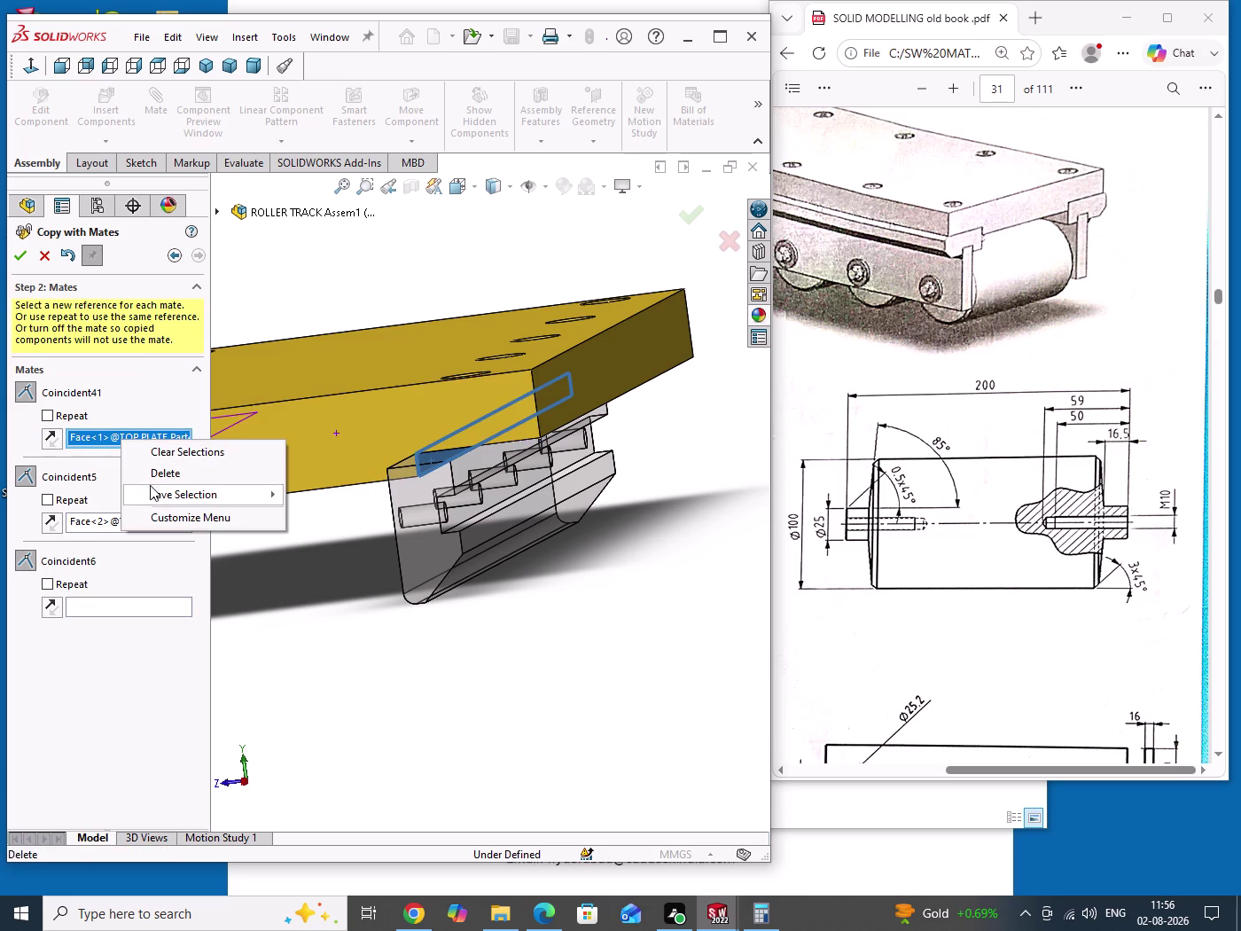
click(161, 480)
middle_drag(525, 597, 525, 587)
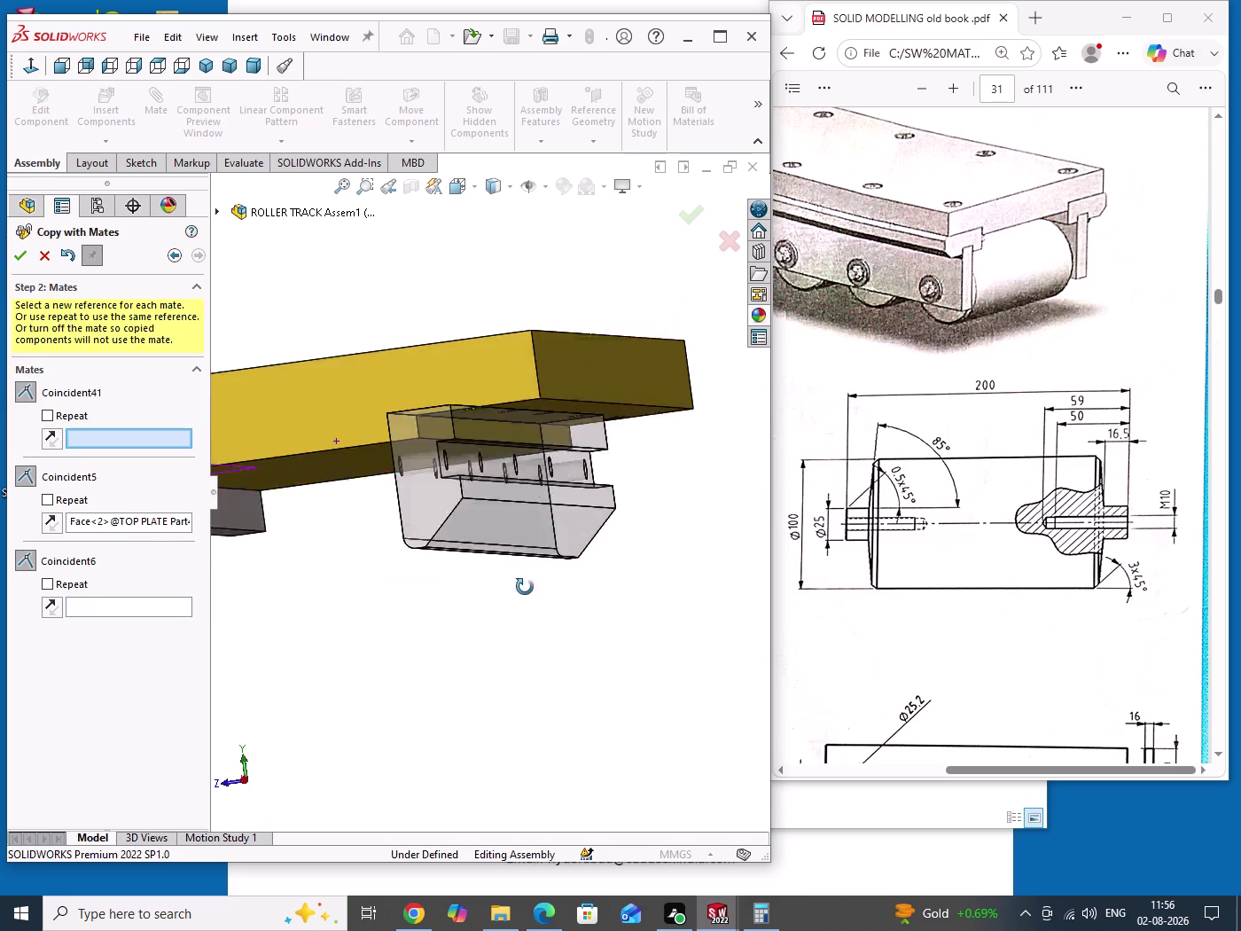
middle_drag(525, 587, 532, 579)
click(630, 428)
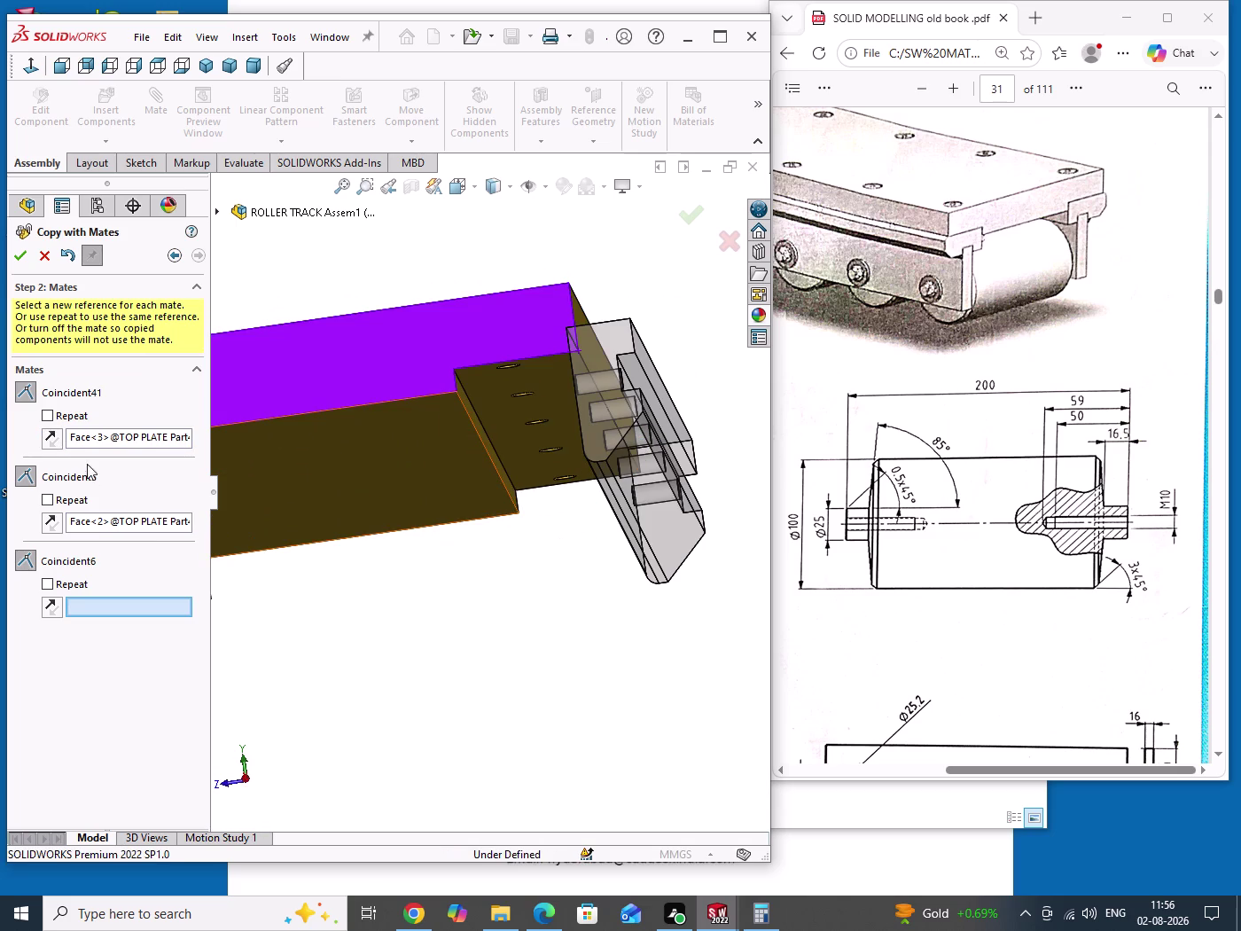
click(59, 444)
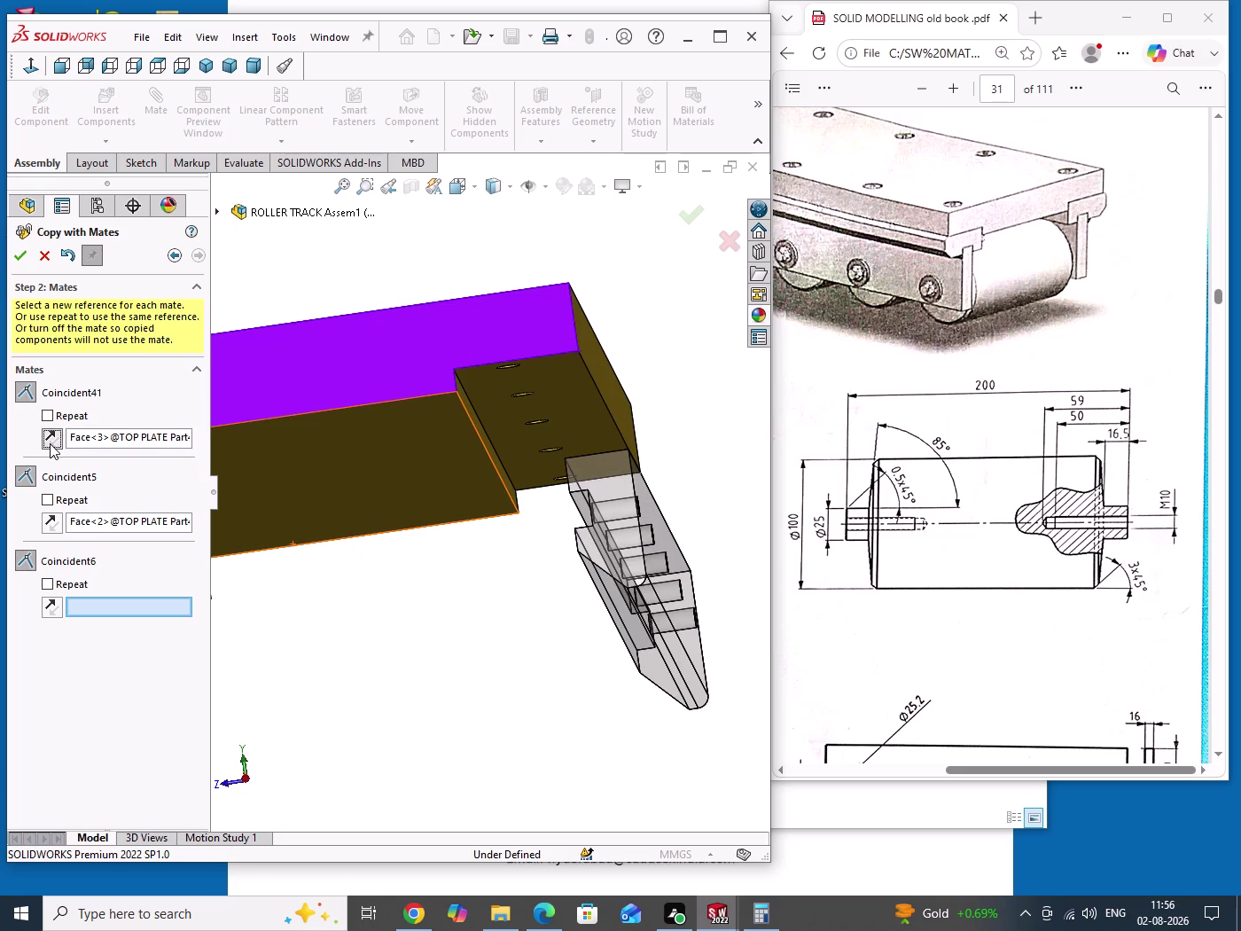
click(45, 441)
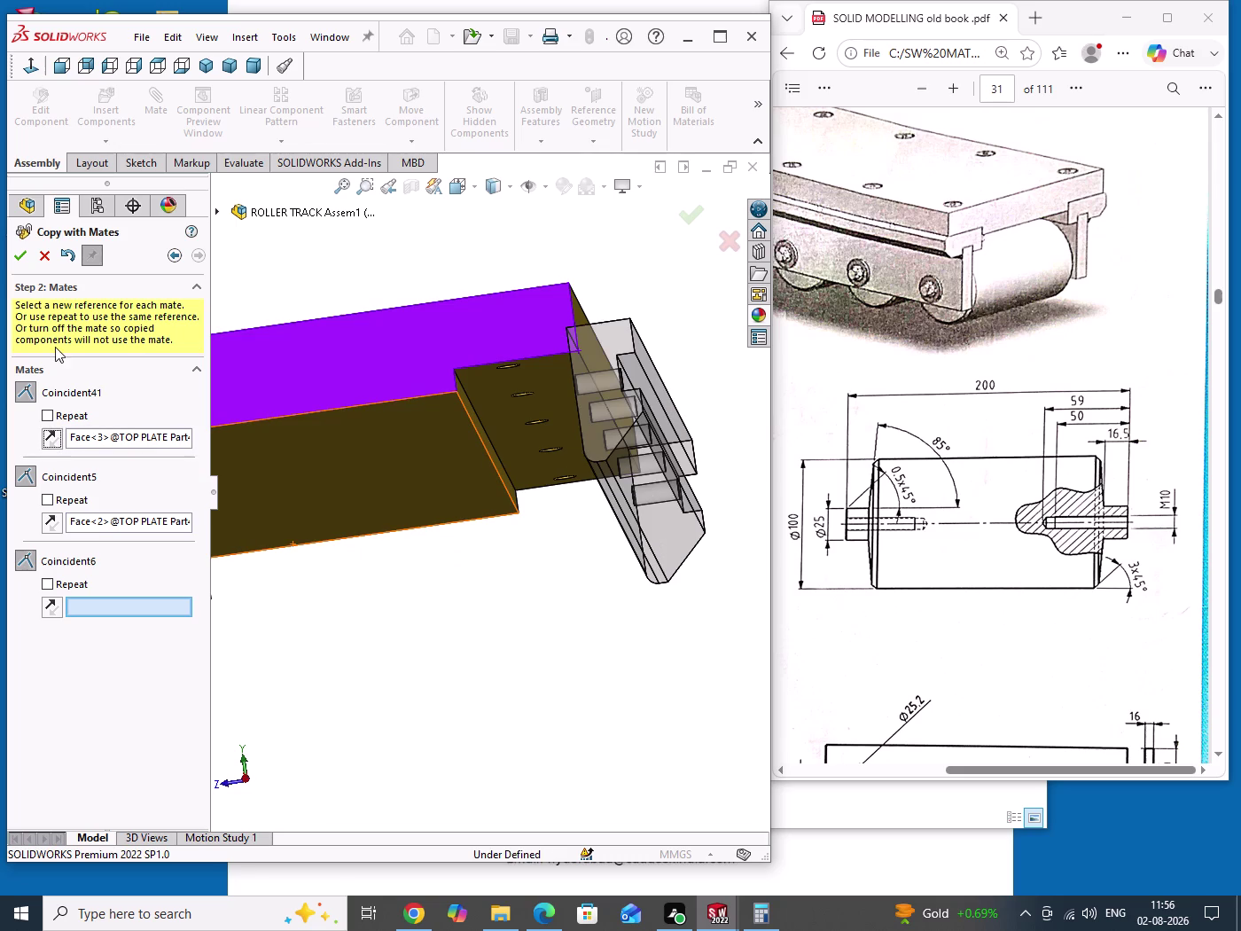
click(173, 260)
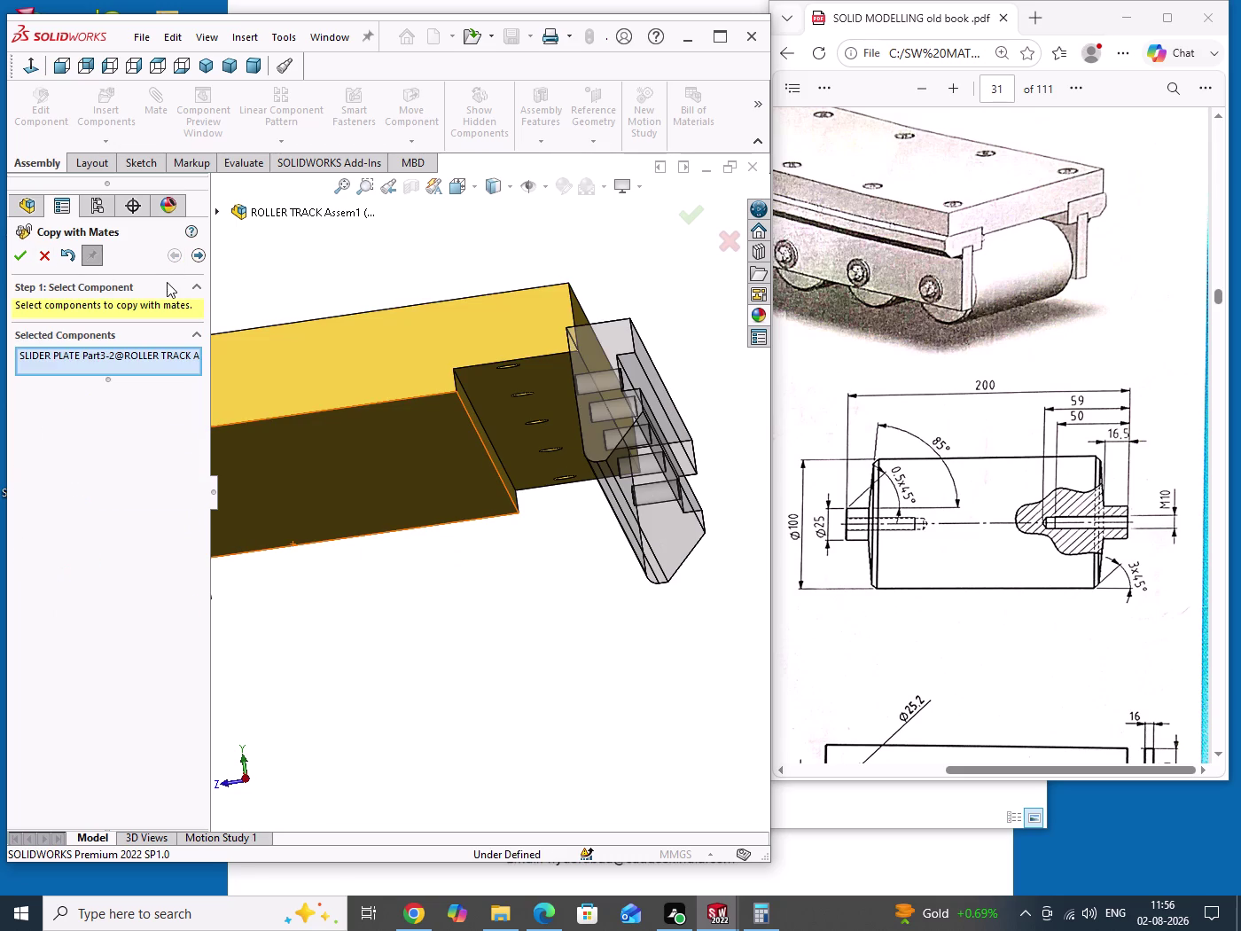
scroll(up, 3)
Cancel the current Copy with Mates operation.
scroll(up, 3)
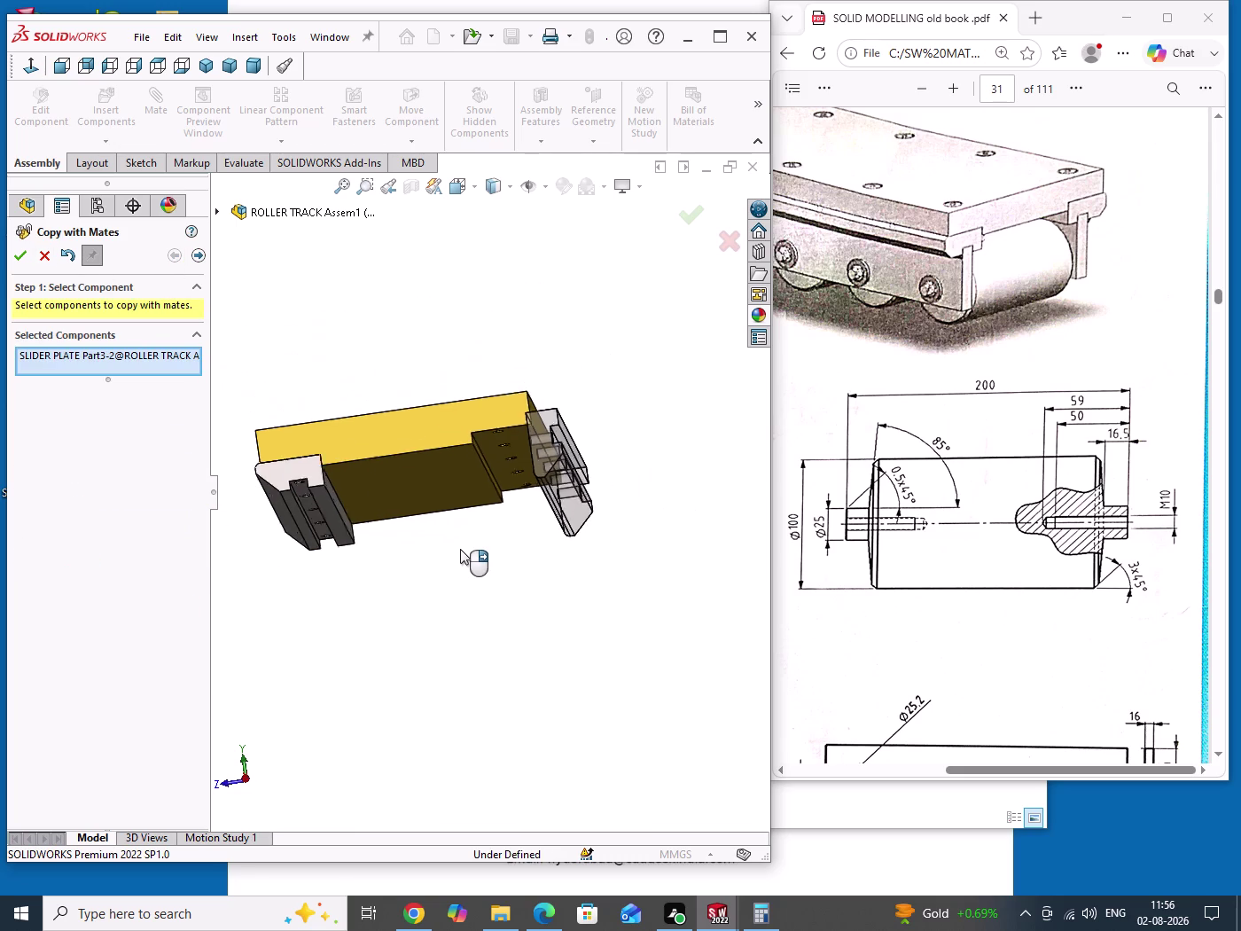
scroll(up, 3)
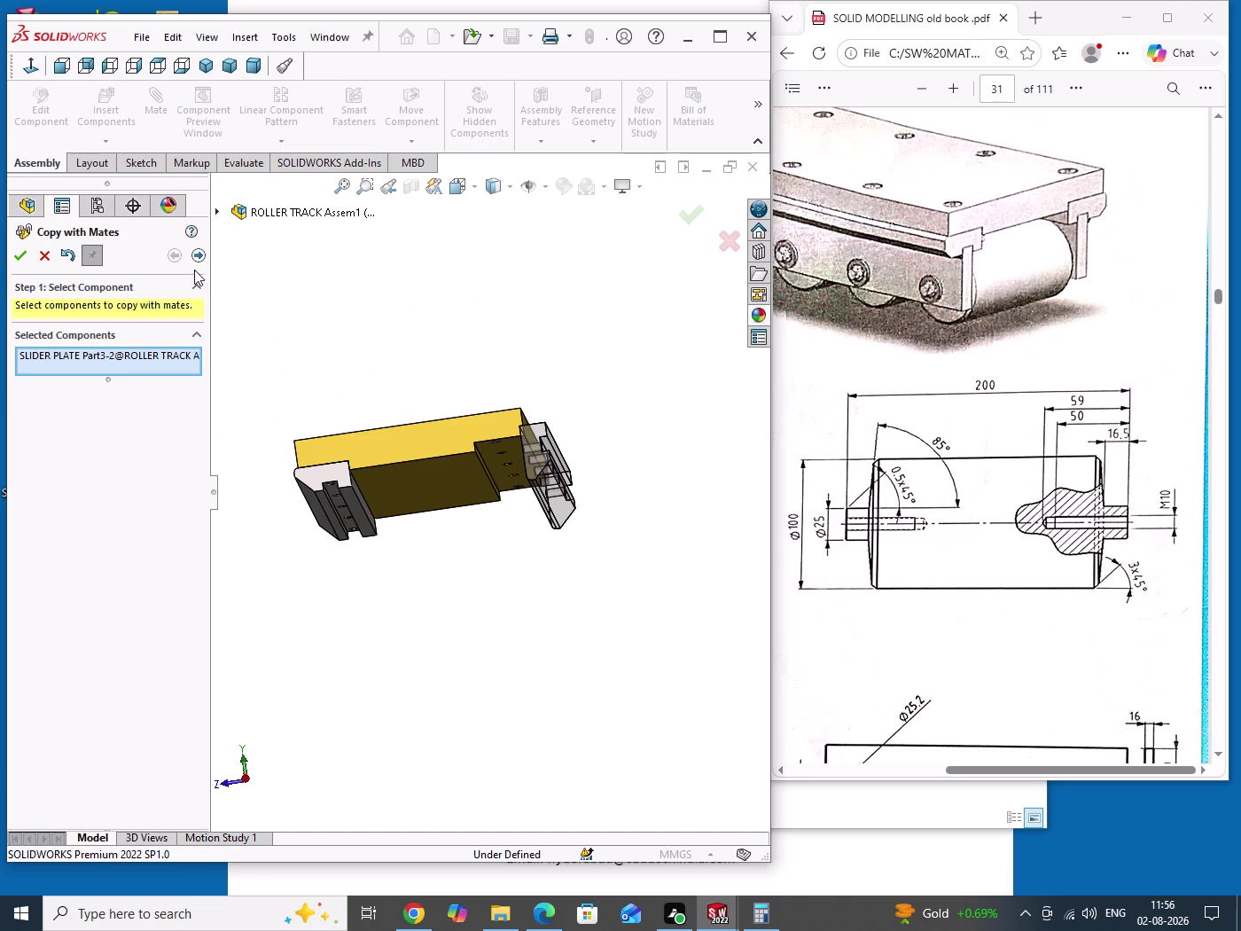
click(69, 260)
click(46, 259)
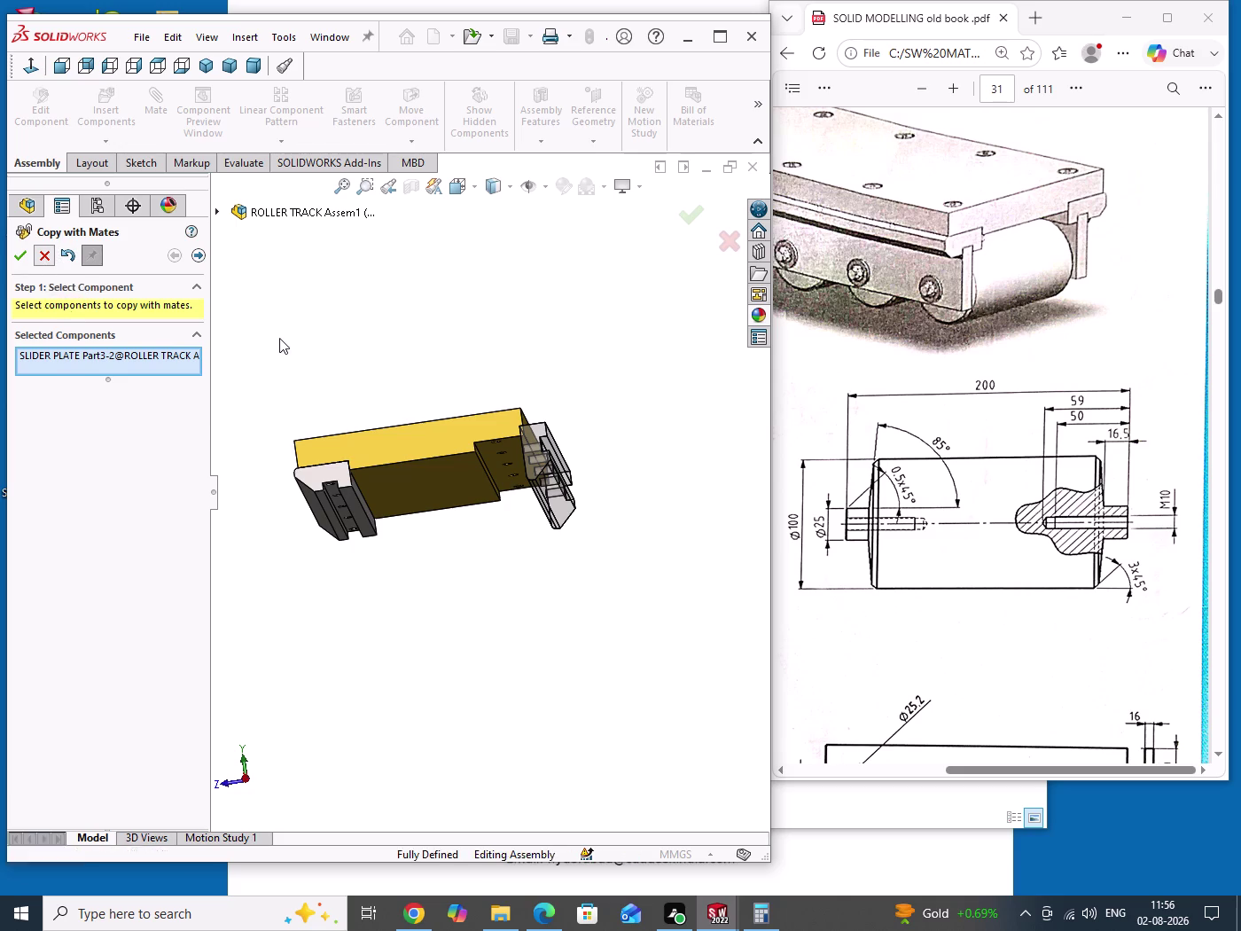
drag(286, 338, 295, 417)
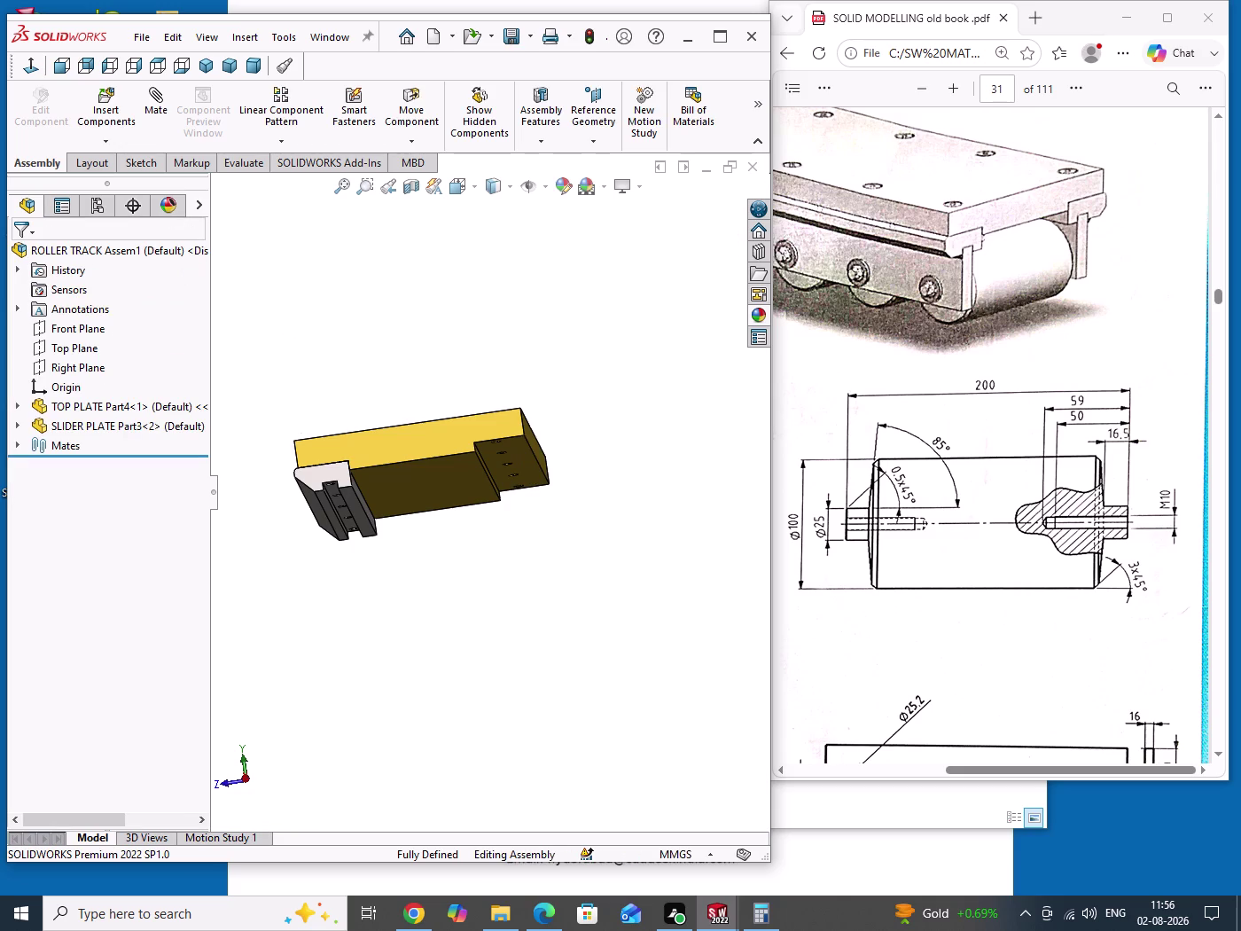
Restart Copy with Mates on SLIDER PLATE Part3<2> and advance to Step 2: Mates.
click(109, 146)
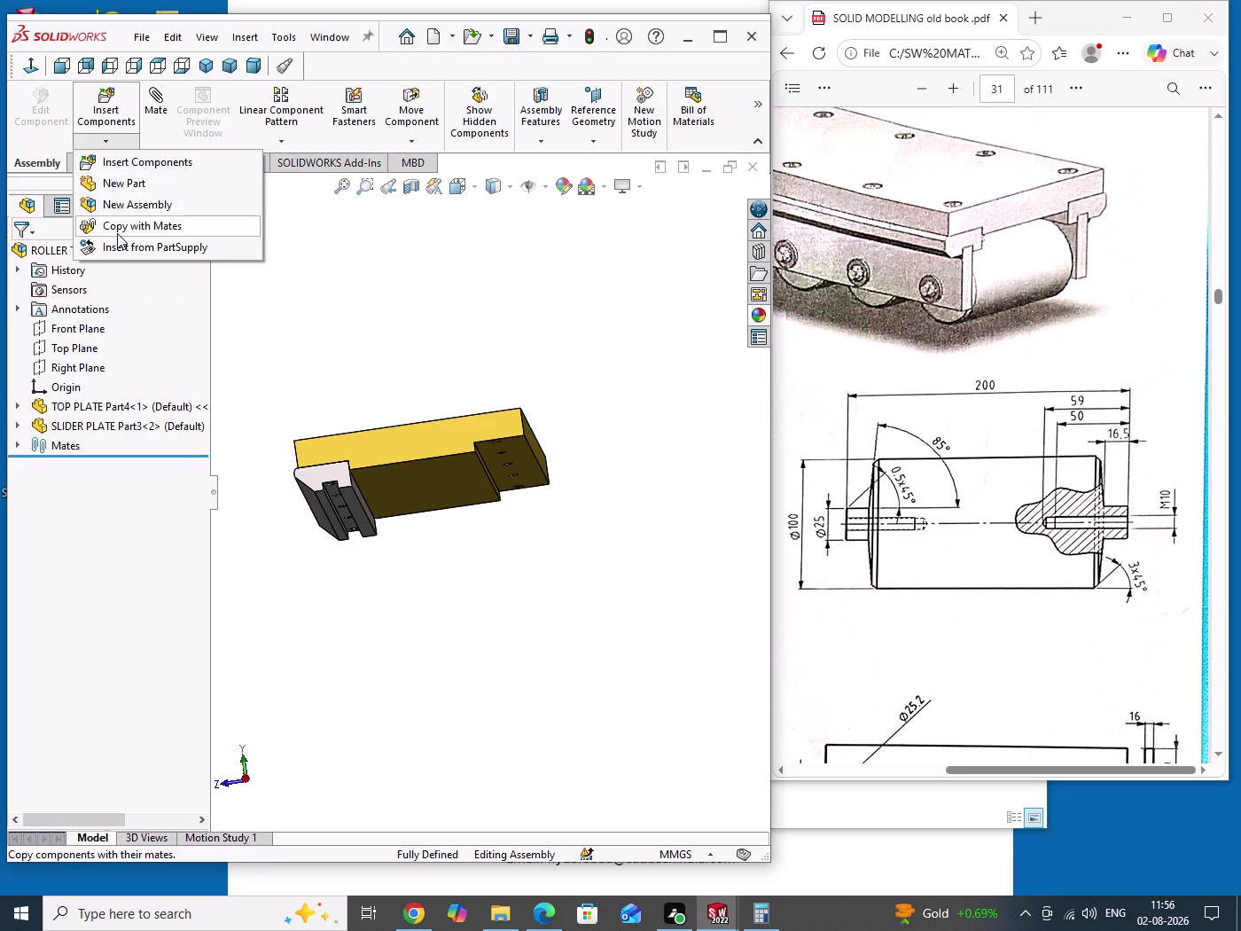
click(123, 229)
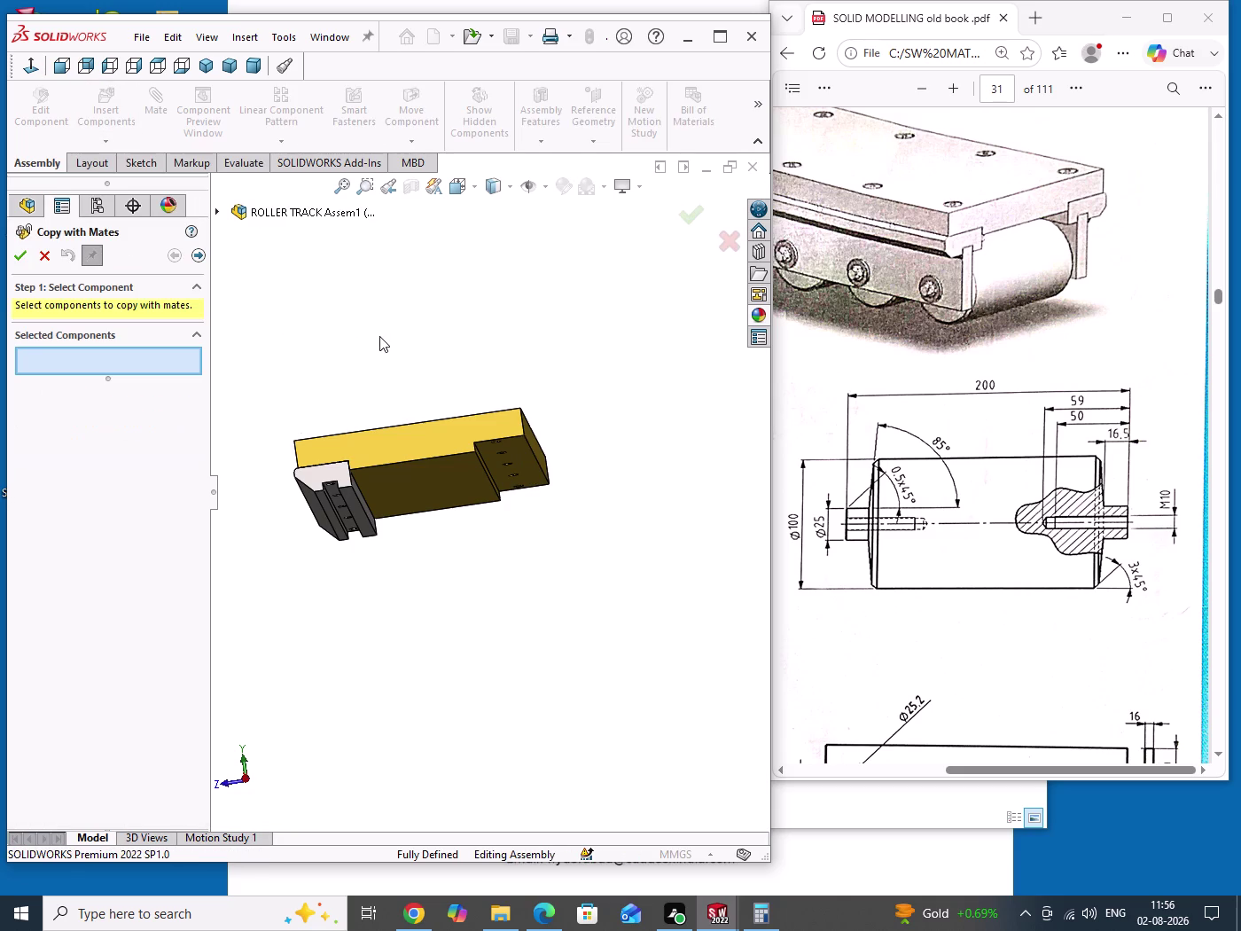
click(356, 518)
right_click(357, 518)
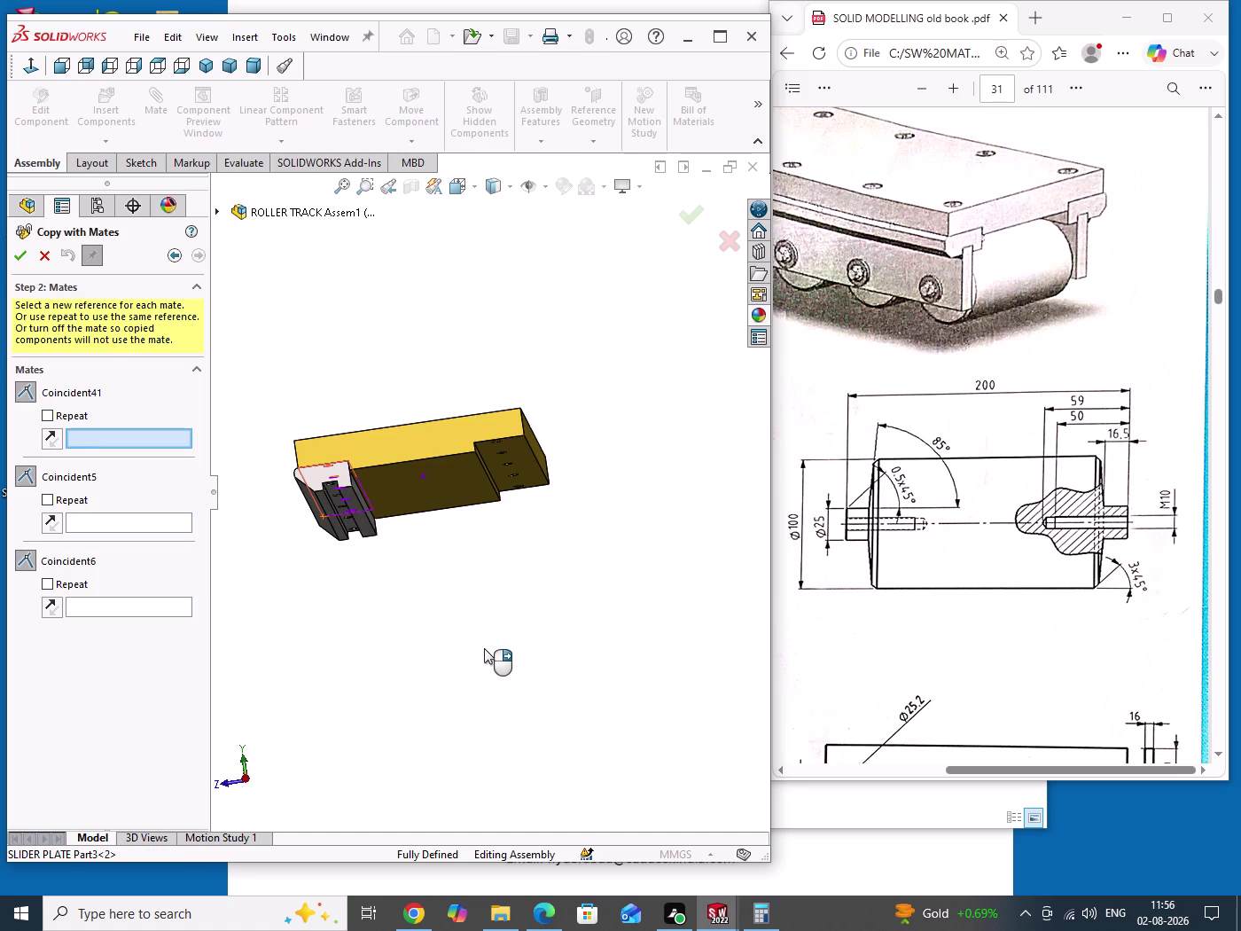
Pick top-plate faces for the first and second coincident mates.
click(528, 468)
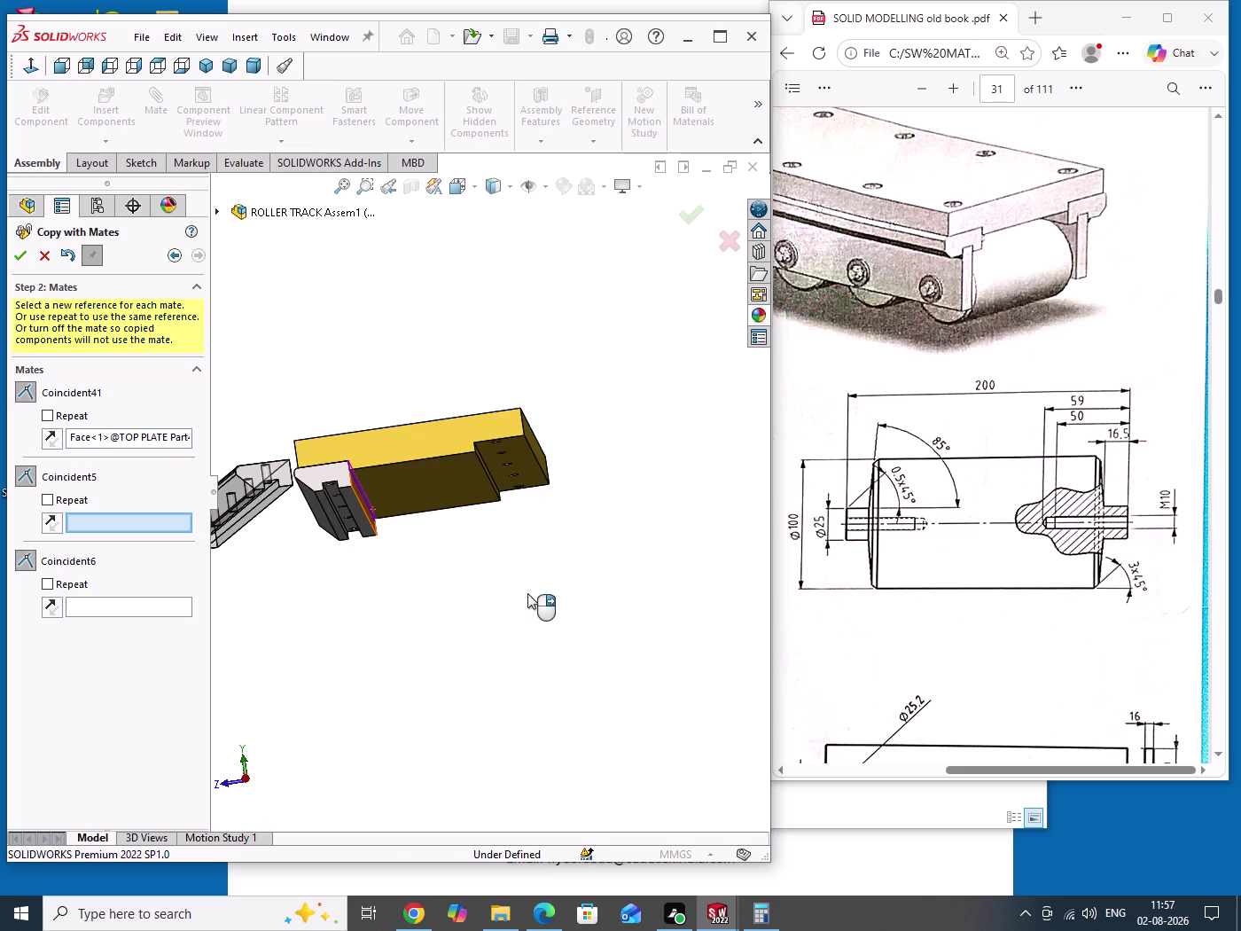
middle_drag(531, 575, 520, 578)
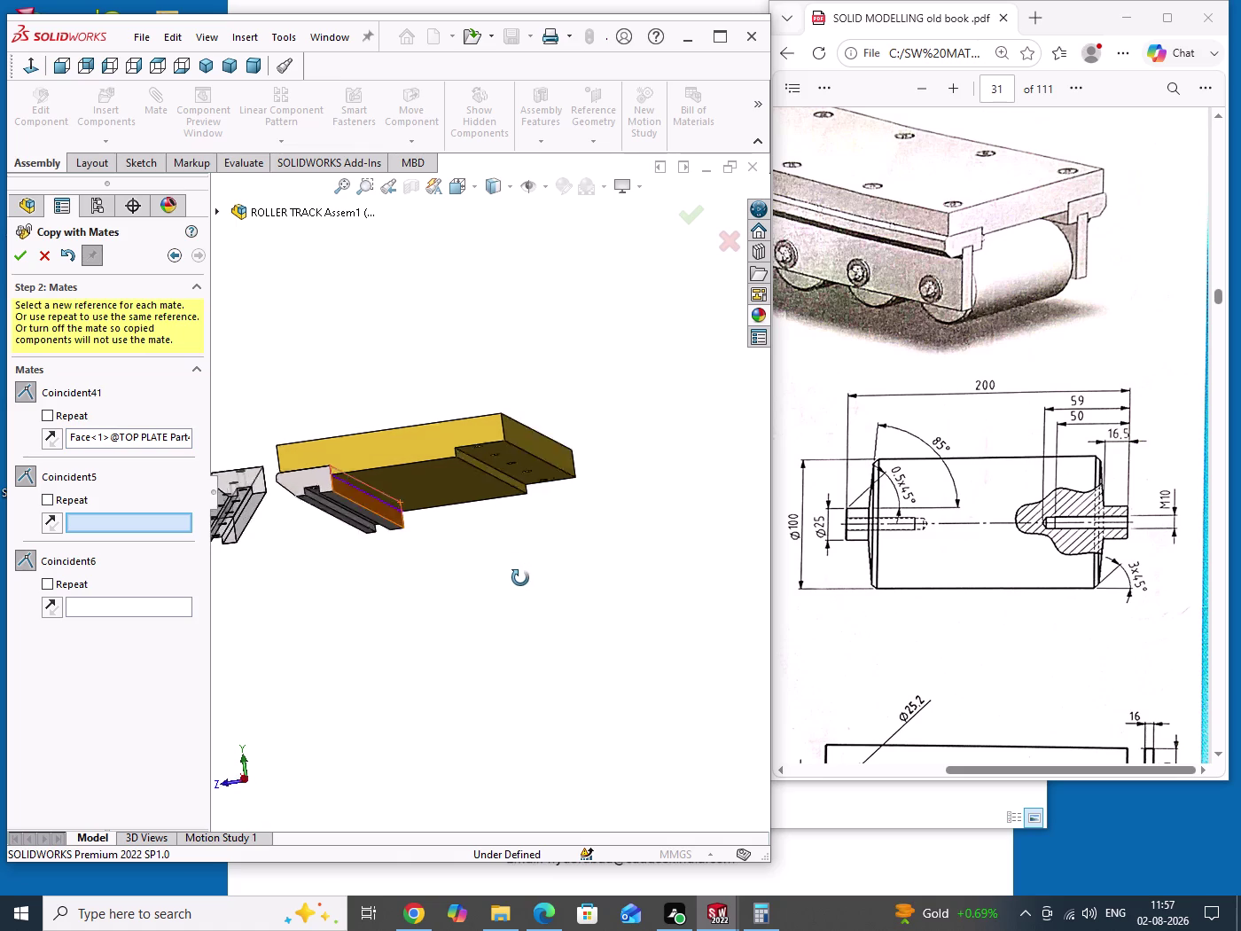
middle_drag(521, 579, 515, 581)
scroll(up, 3)
scroll(down, 3)
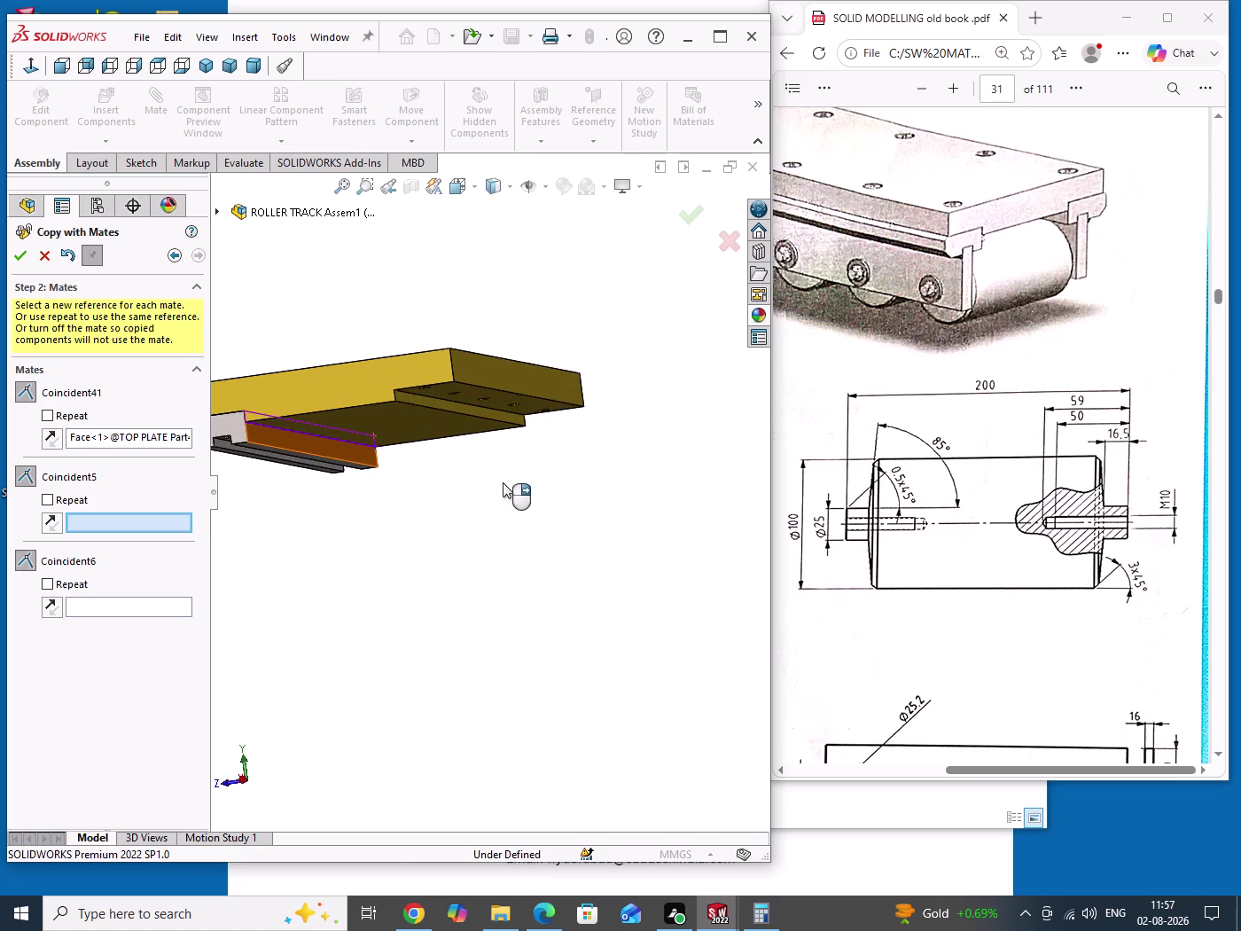
scroll(down, 3)
click(415, 454)
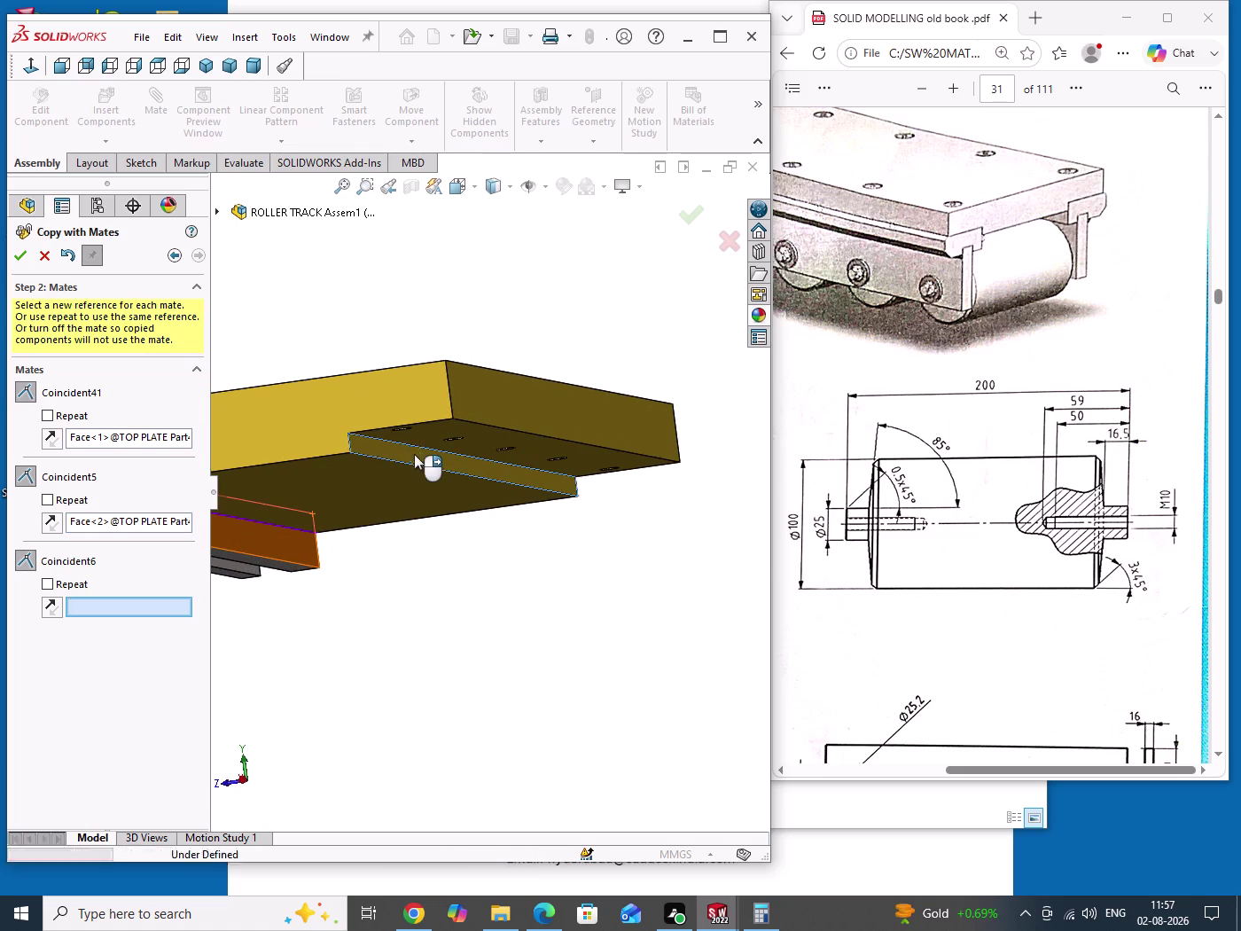
Orbit beneath the plates and select a face on the copied slider plate.
scroll(up, 3)
middle_drag(475, 560, 488, 577)
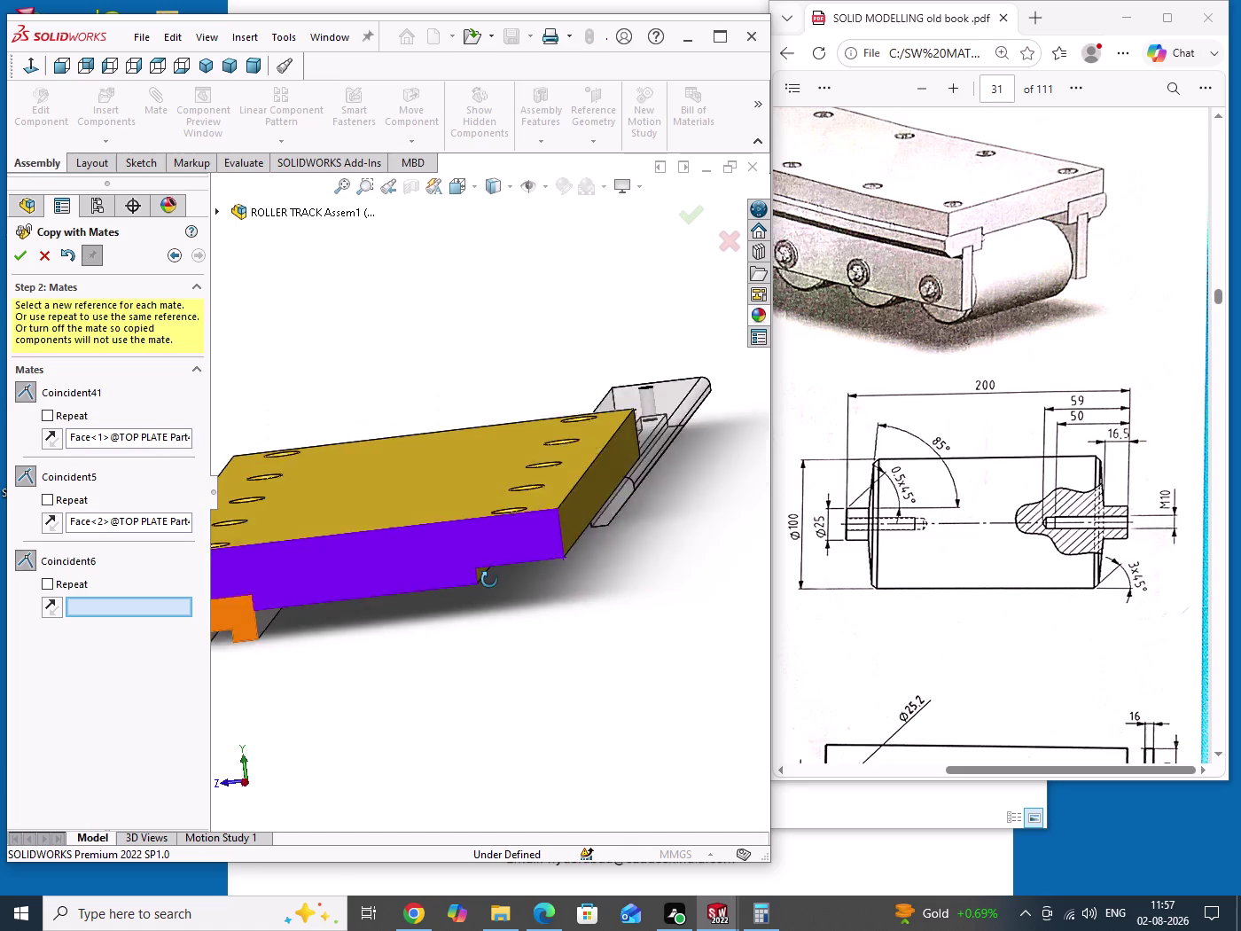
middle_drag(489, 578, 491, 572)
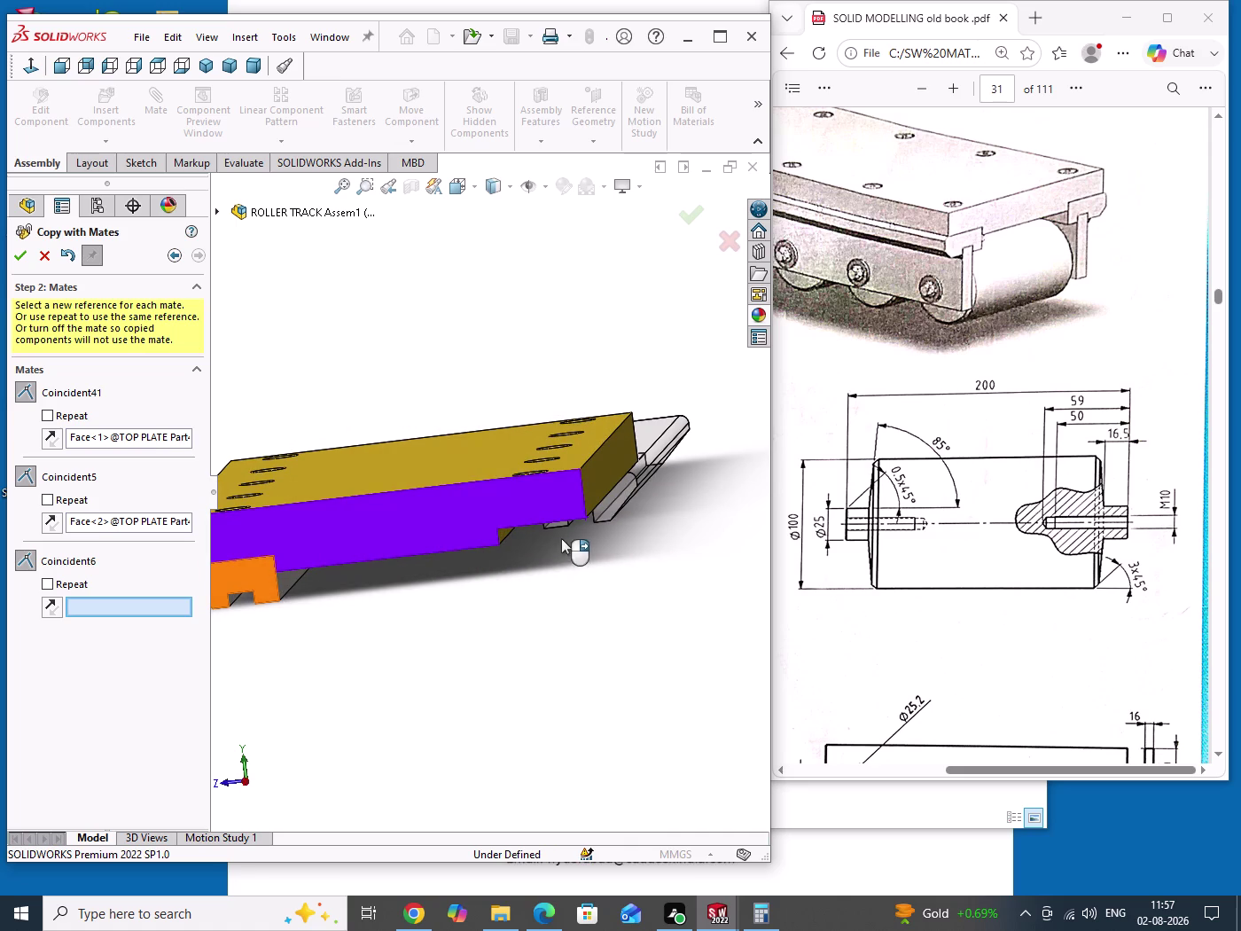
middle_drag(553, 562, 538, 555)
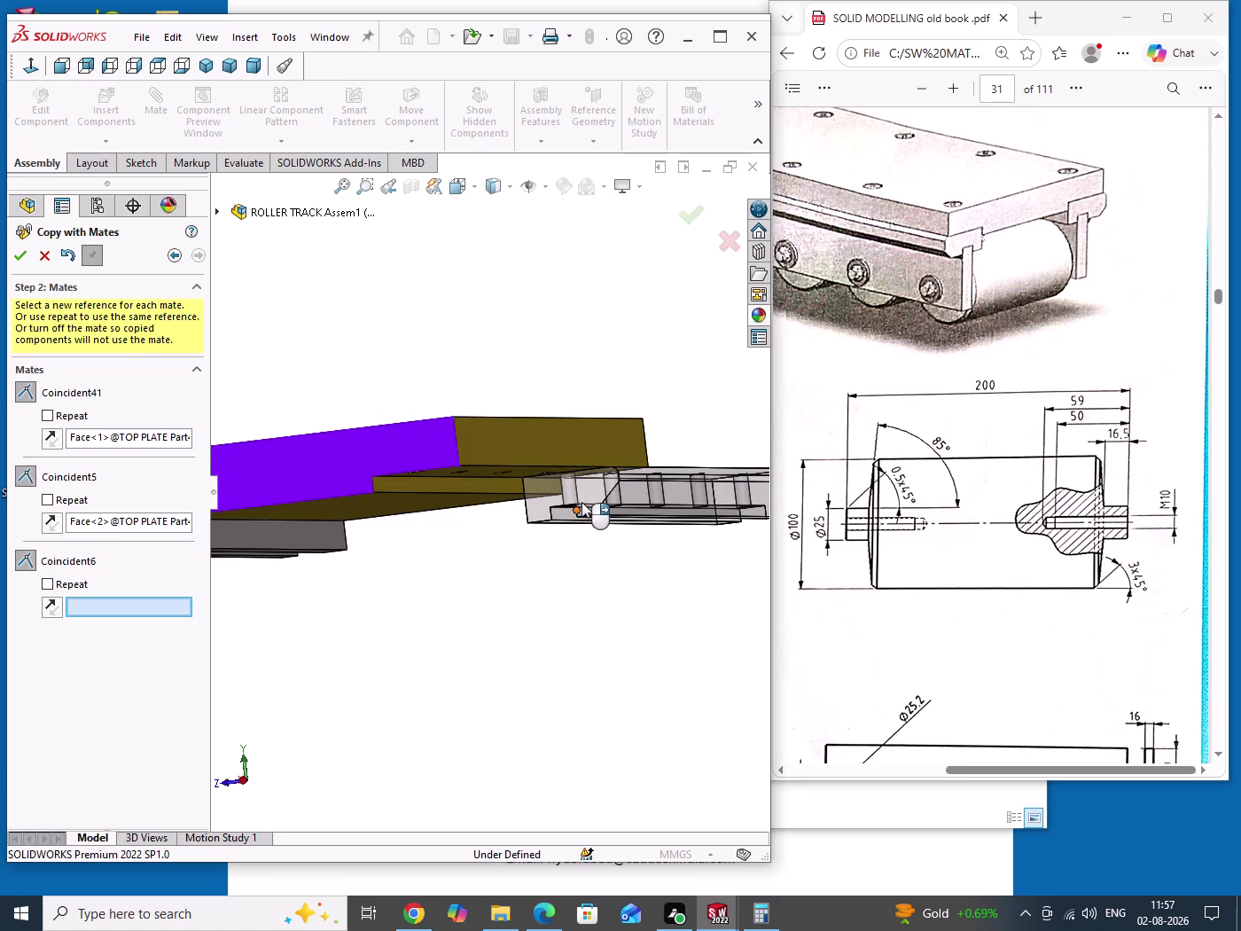
scroll(up, 3)
middle_drag(579, 570, 372, 597)
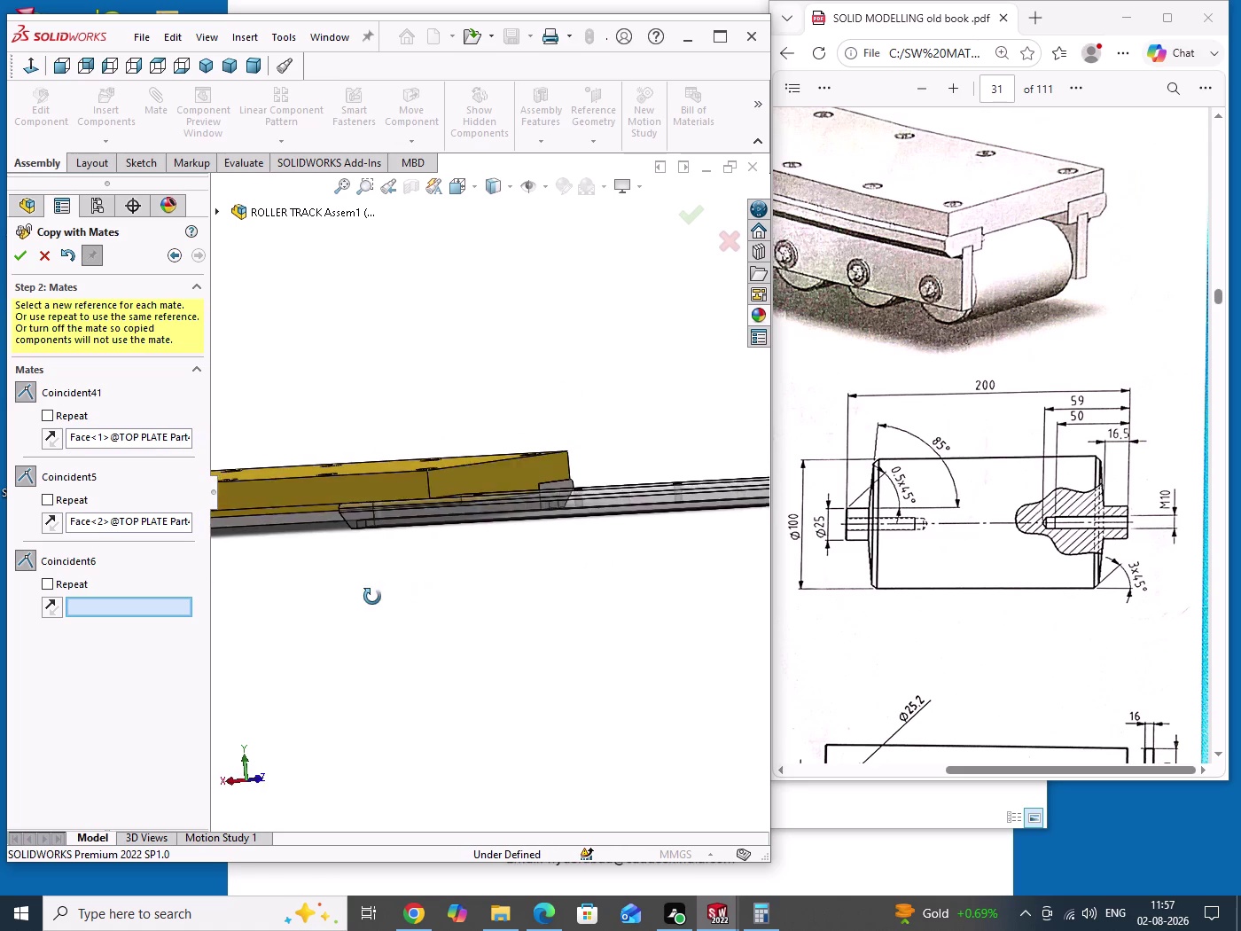
middle_drag(372, 597, 307, 606)
scroll(down, 3)
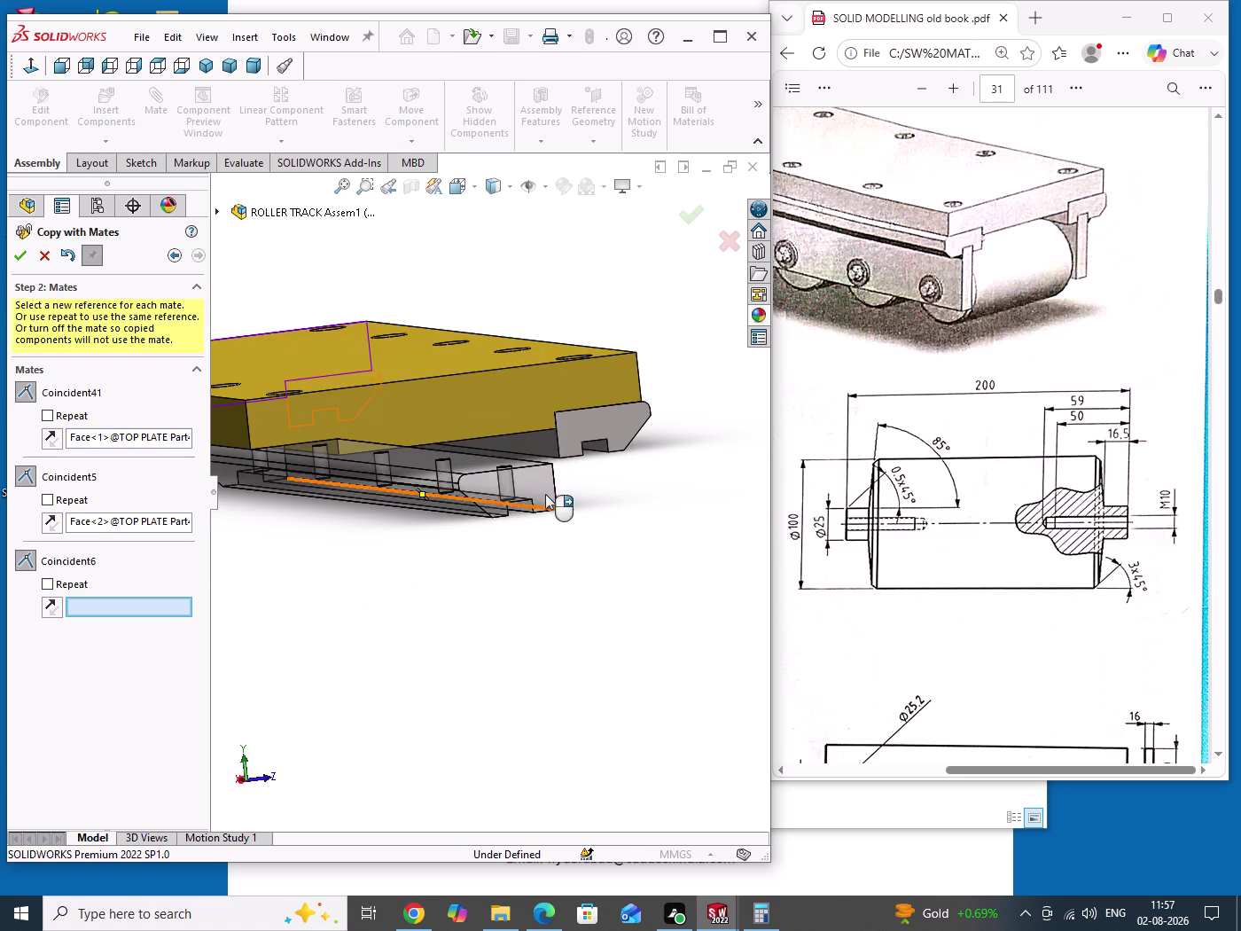
click(540, 484)
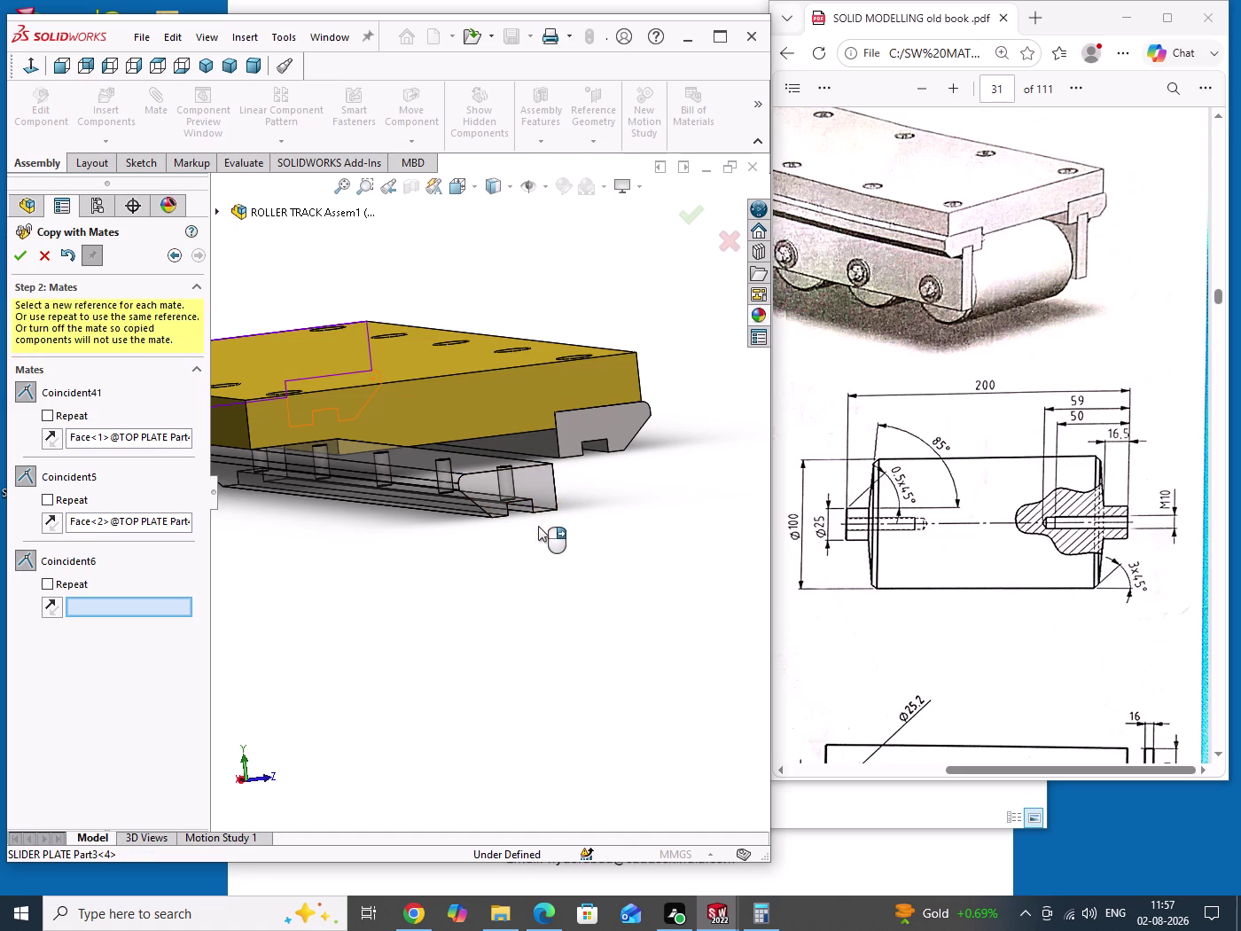
click(546, 485)
Select the slider plate end face for Coincident6, fully defining the copy.
scroll(up, 3)
middle_drag(480, 571, 495, 570)
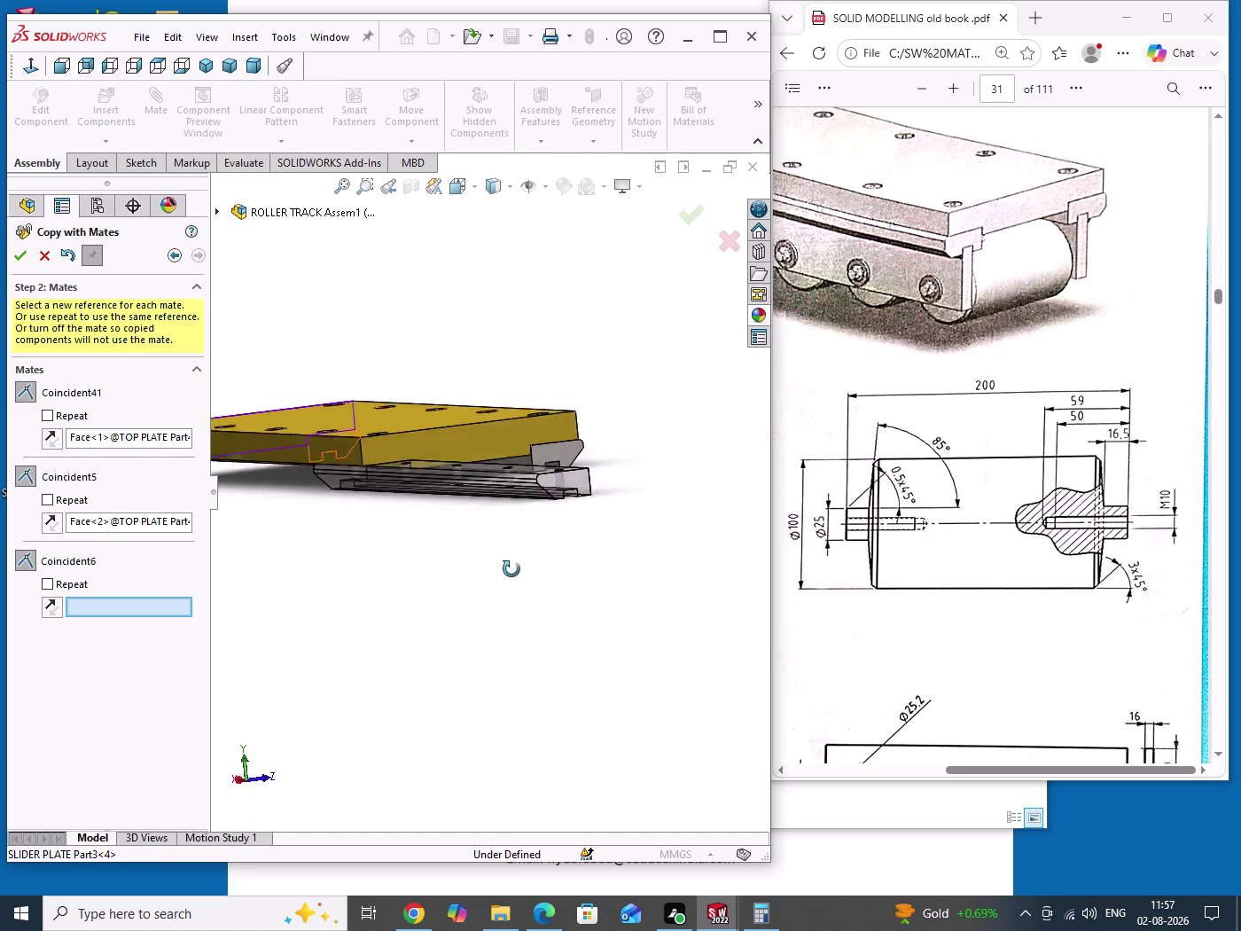
middle_drag(496, 569, 720, 588)
middle_drag(534, 576, 581, 554)
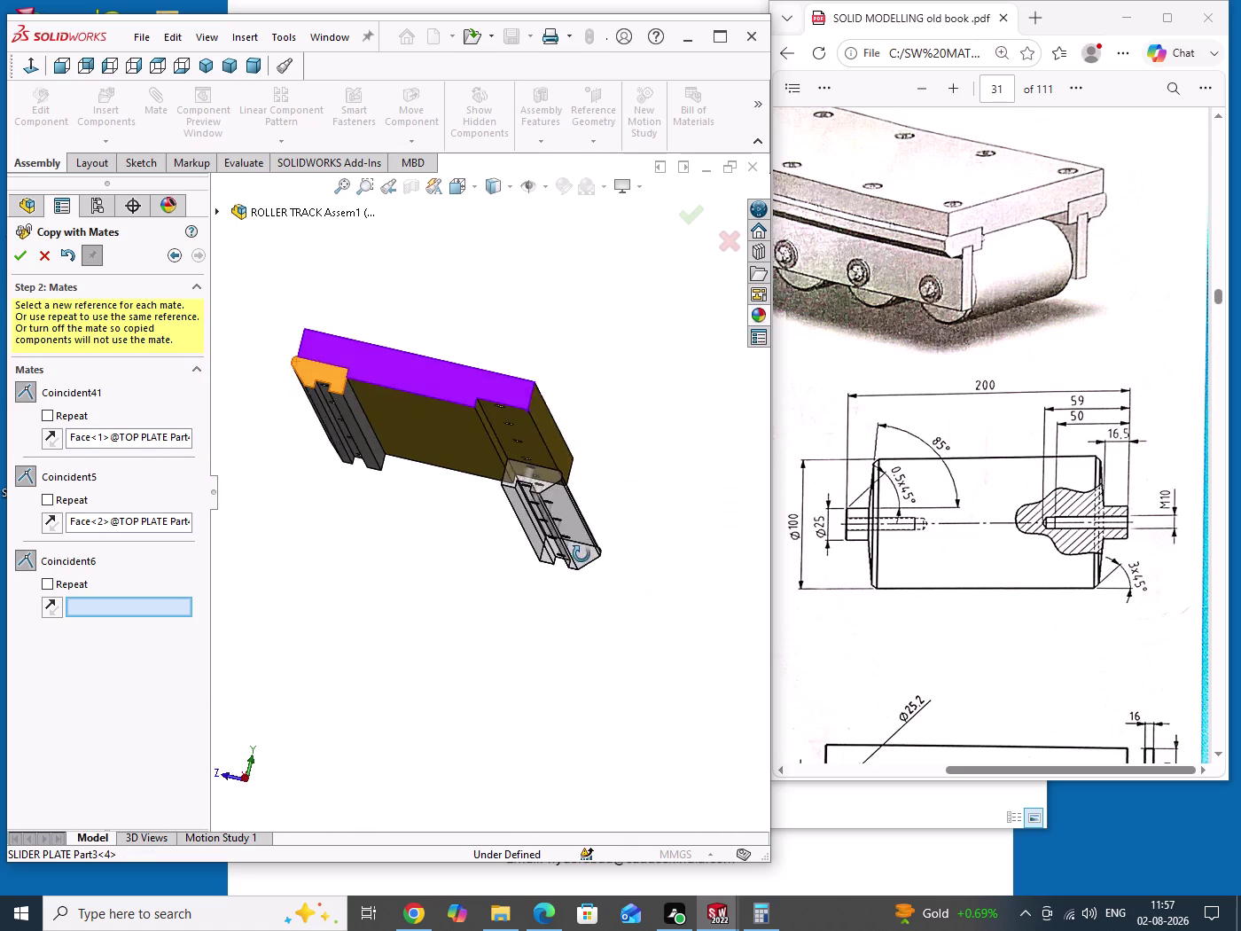
middle_drag(581, 554, 584, 565)
scroll(down, 3)
scroll(down, 3)
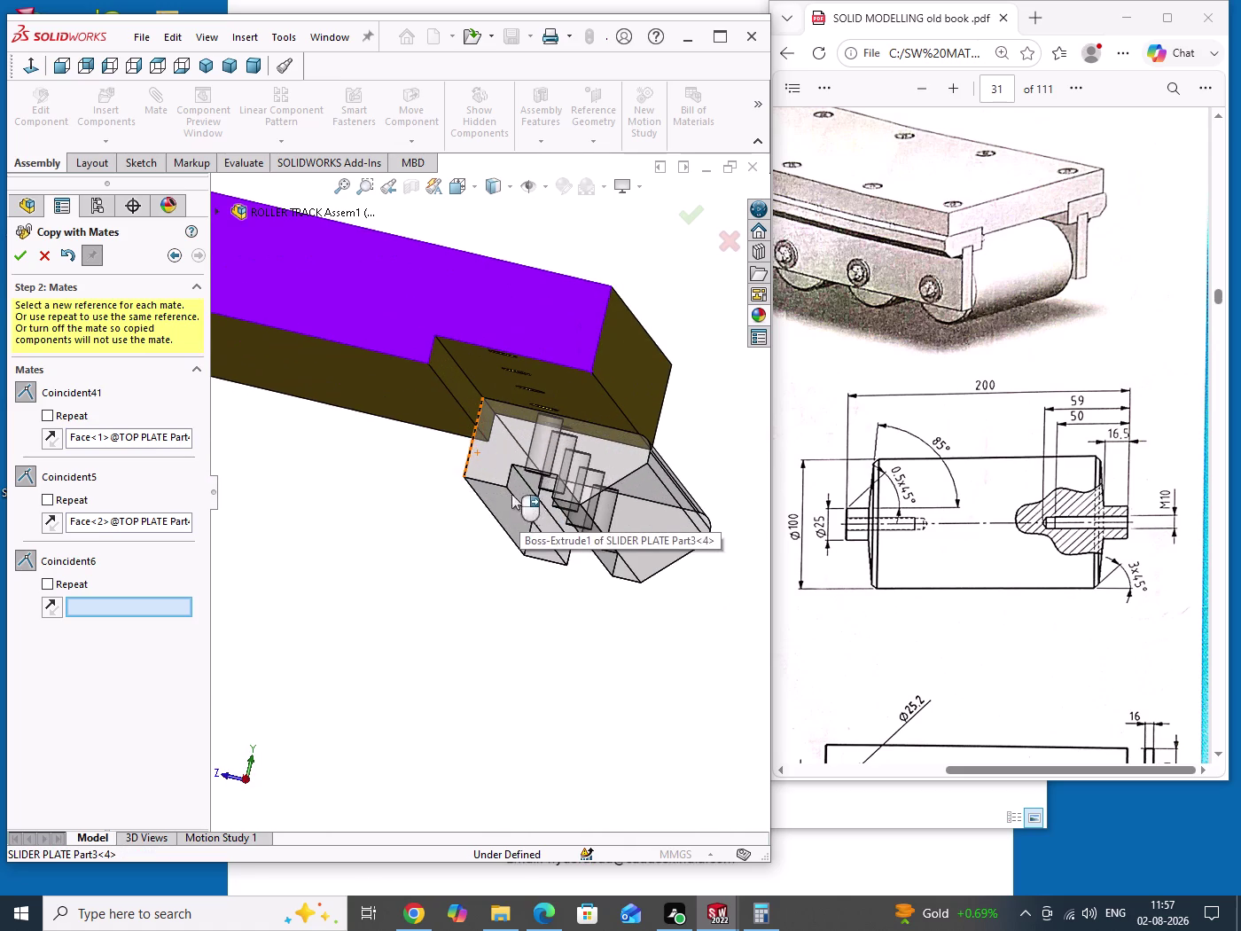
click(495, 463)
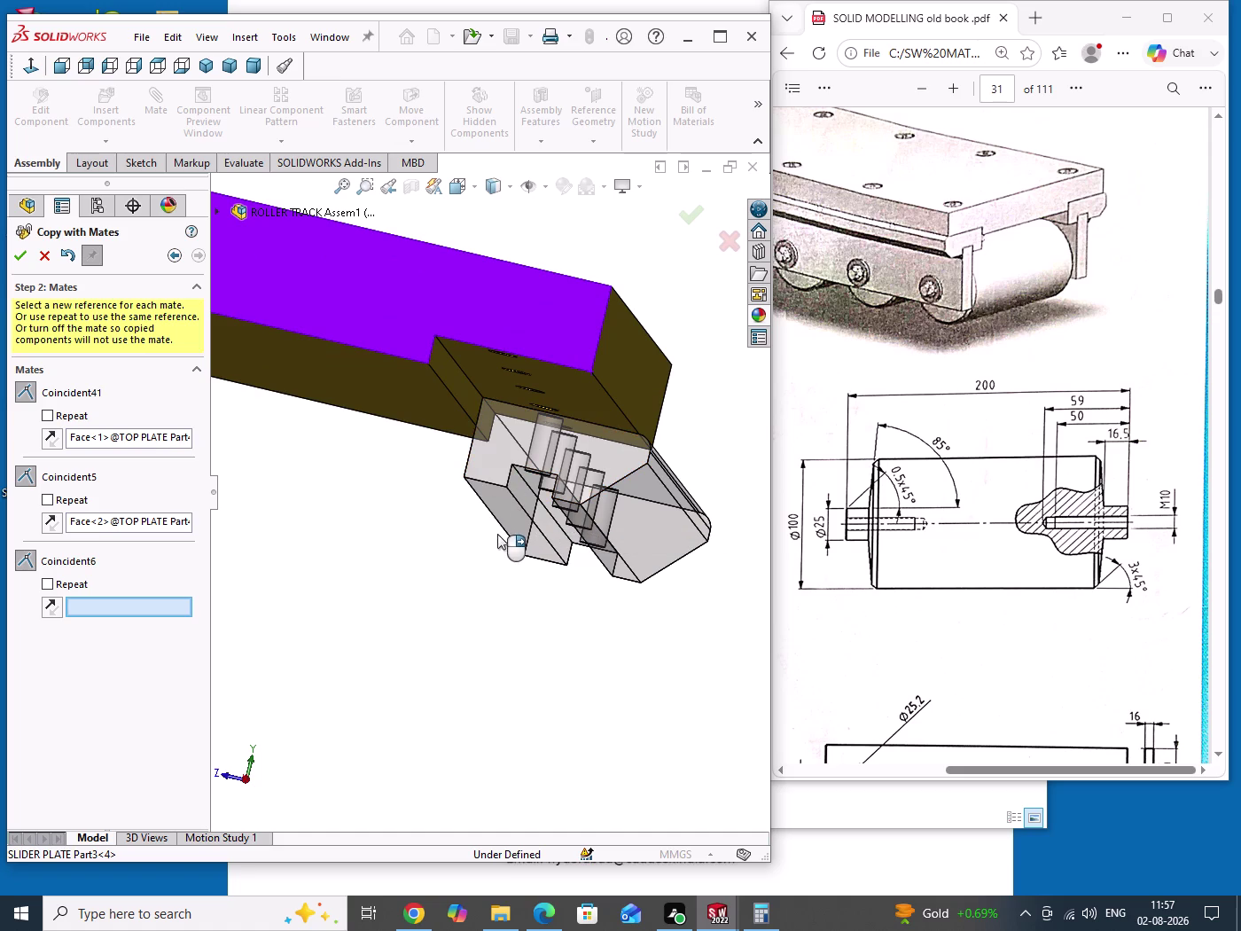
click(505, 467)
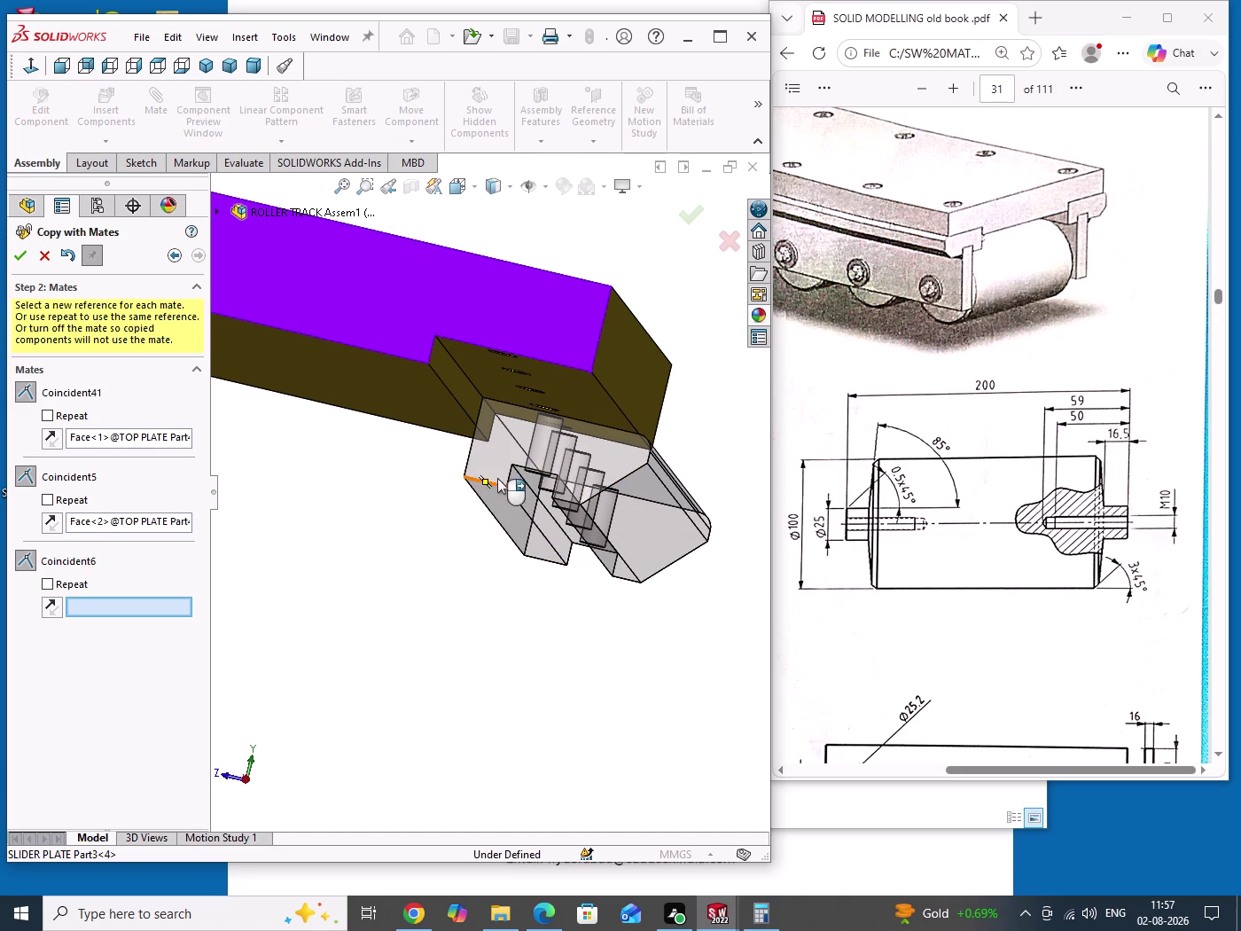
click(495, 459)
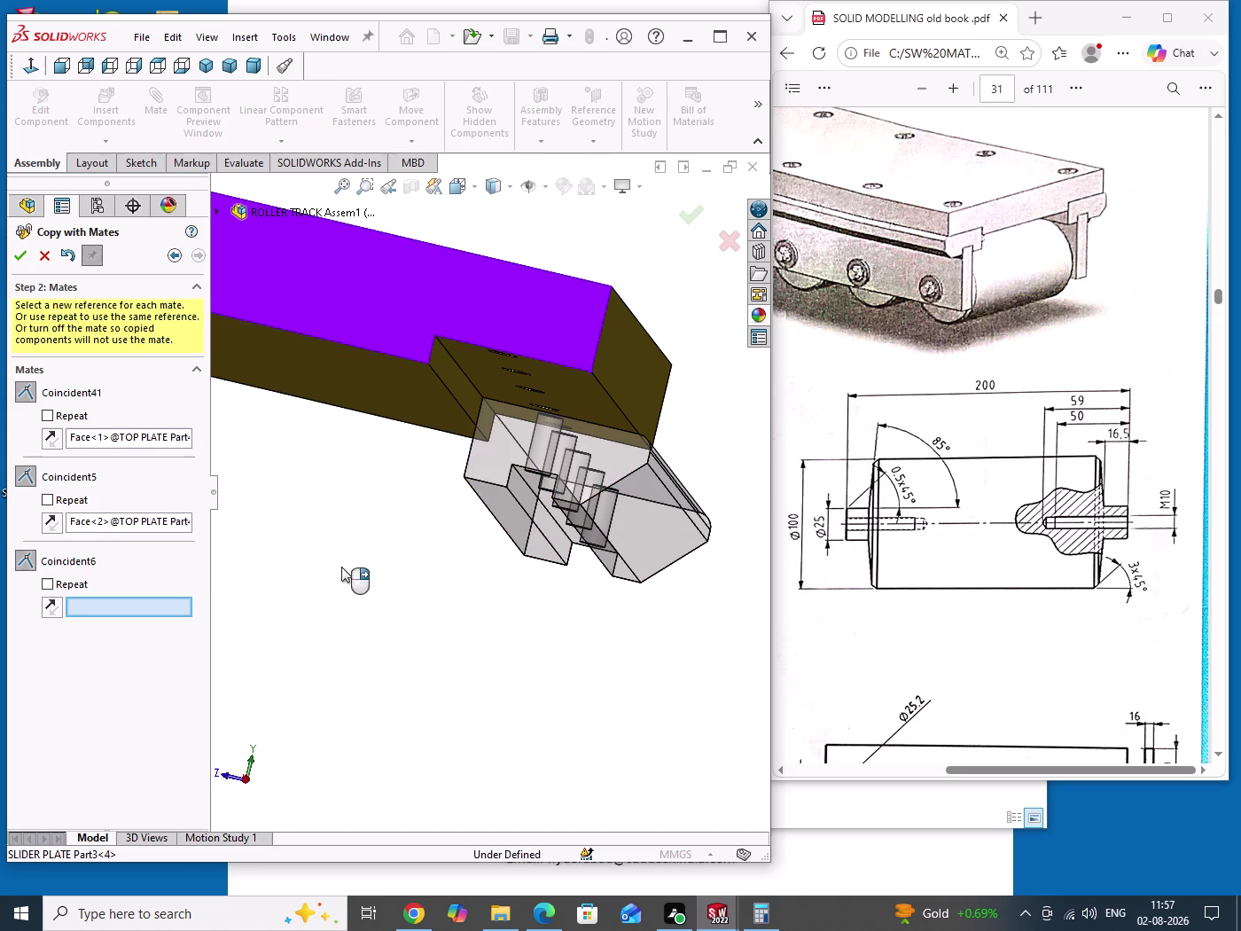
click(546, 330)
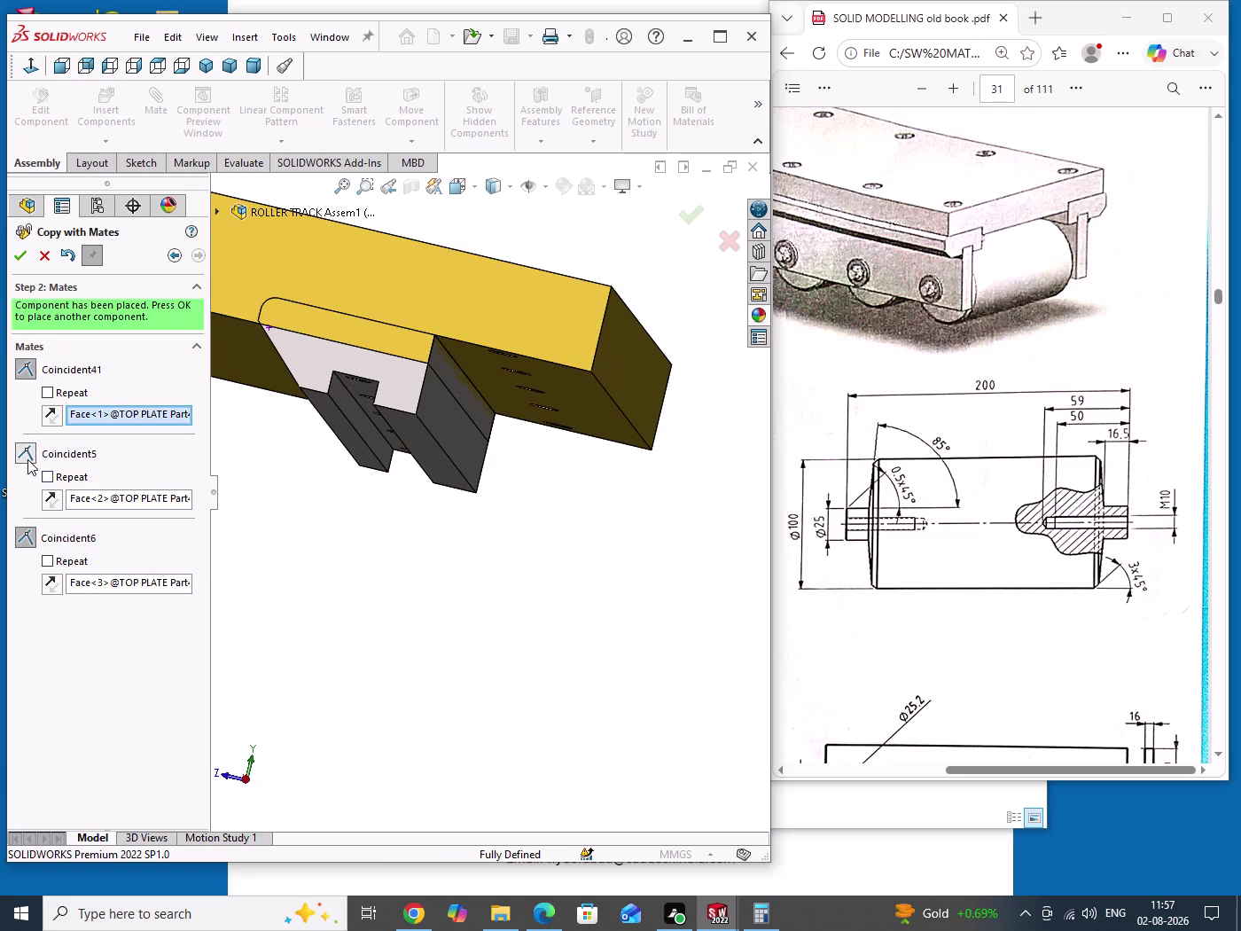
click(47, 496)
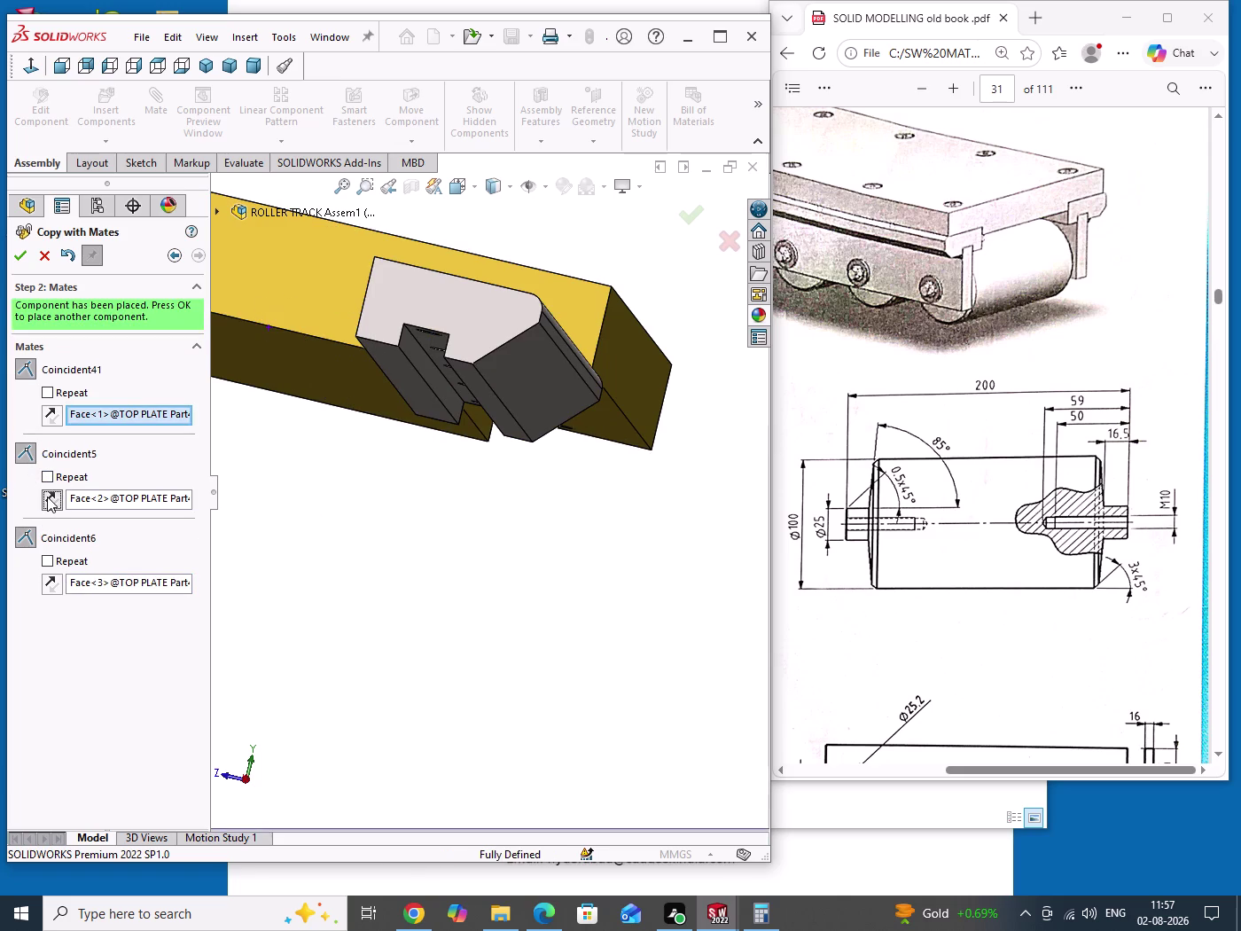
middle_drag(412, 573, 421, 587)
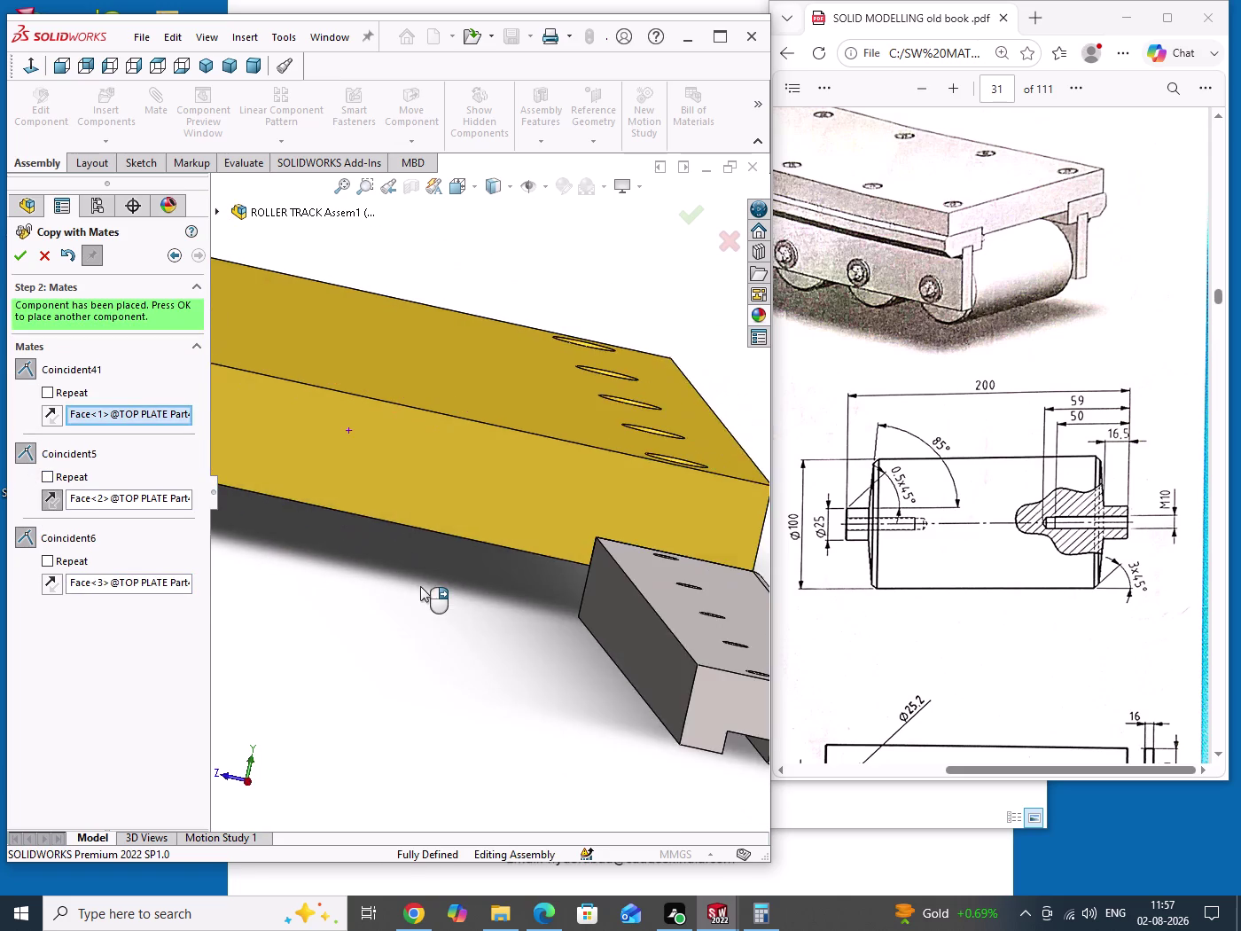
scroll(up, 3)
middle_drag(524, 611, 510, 619)
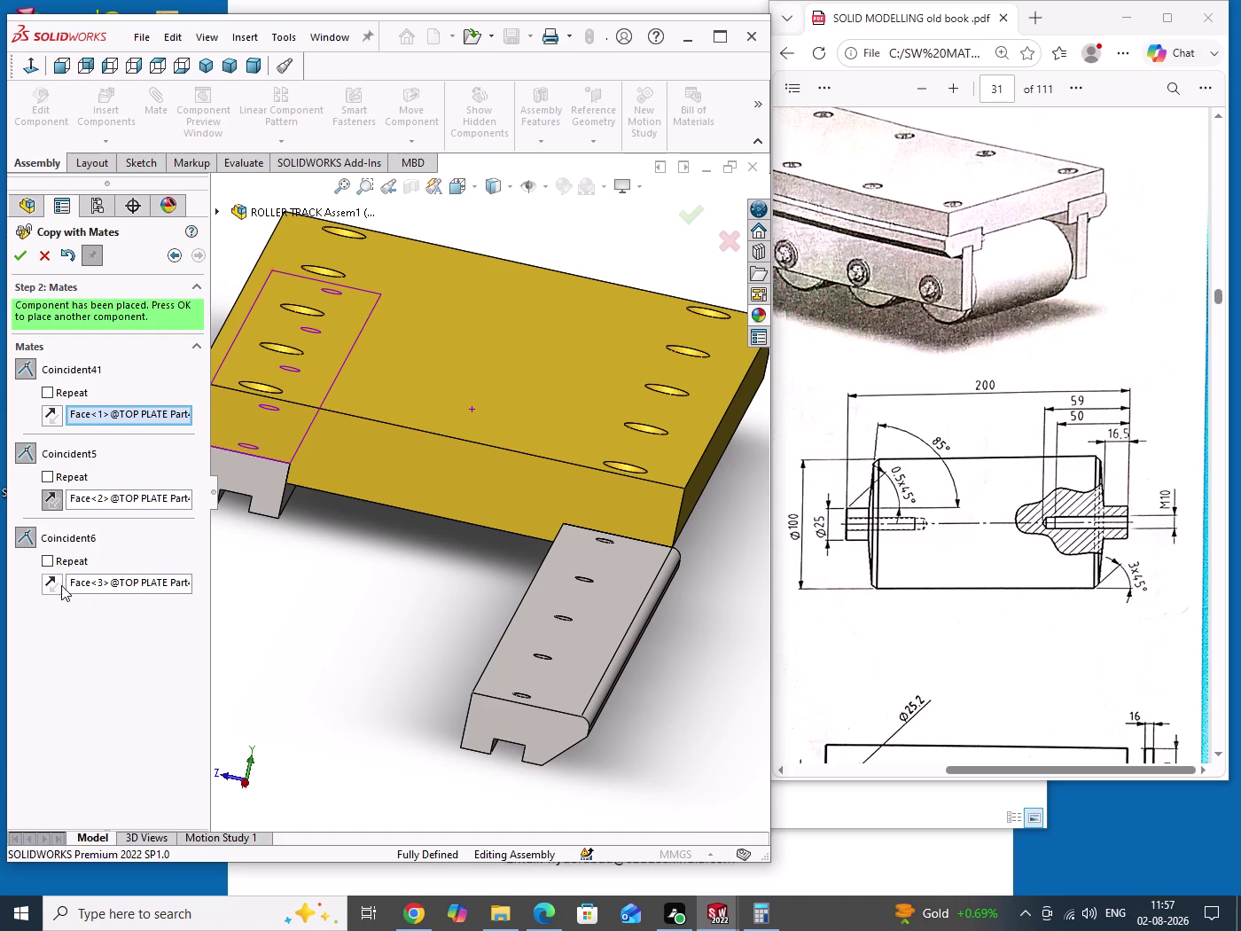
click(54, 586)
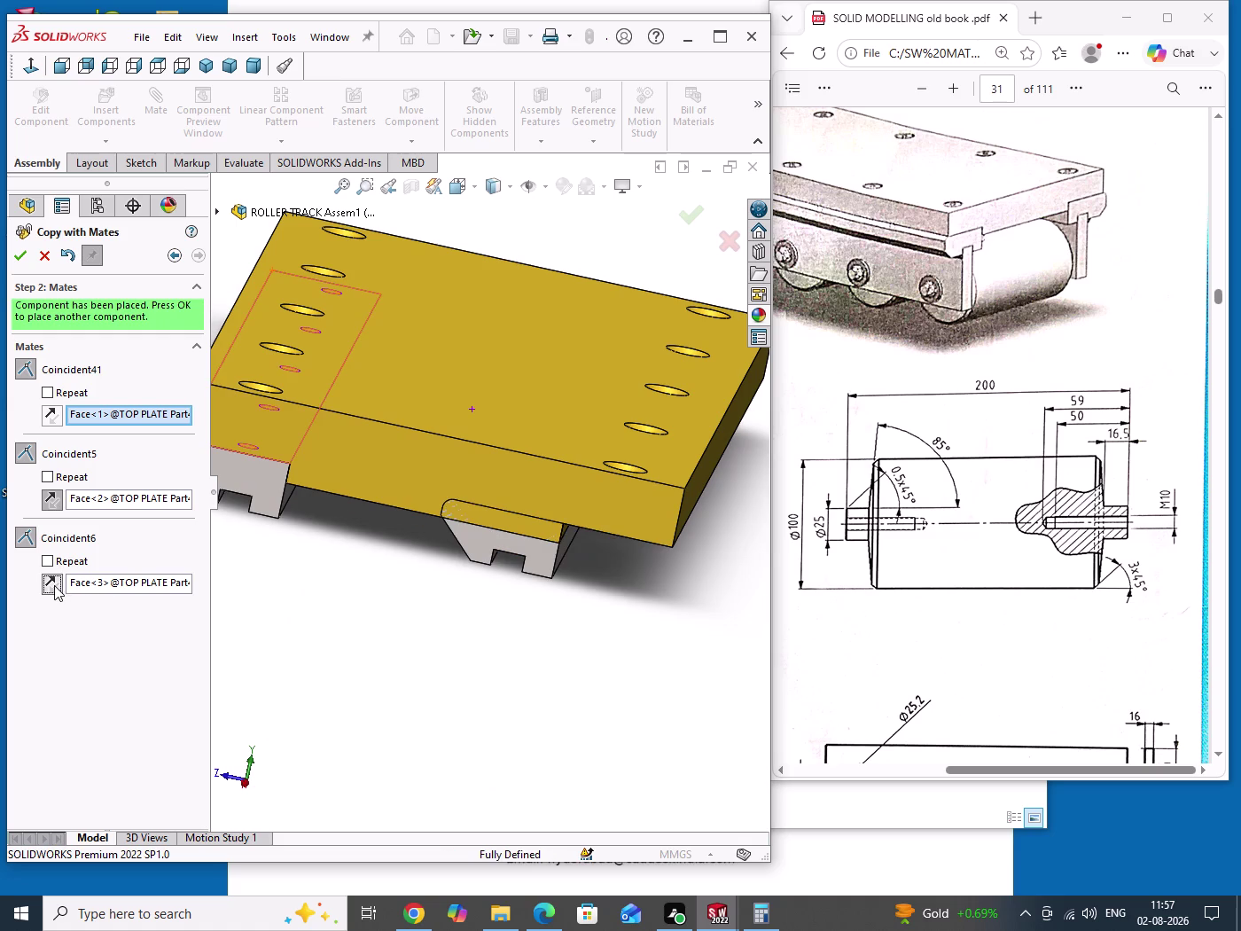
click(53, 416)
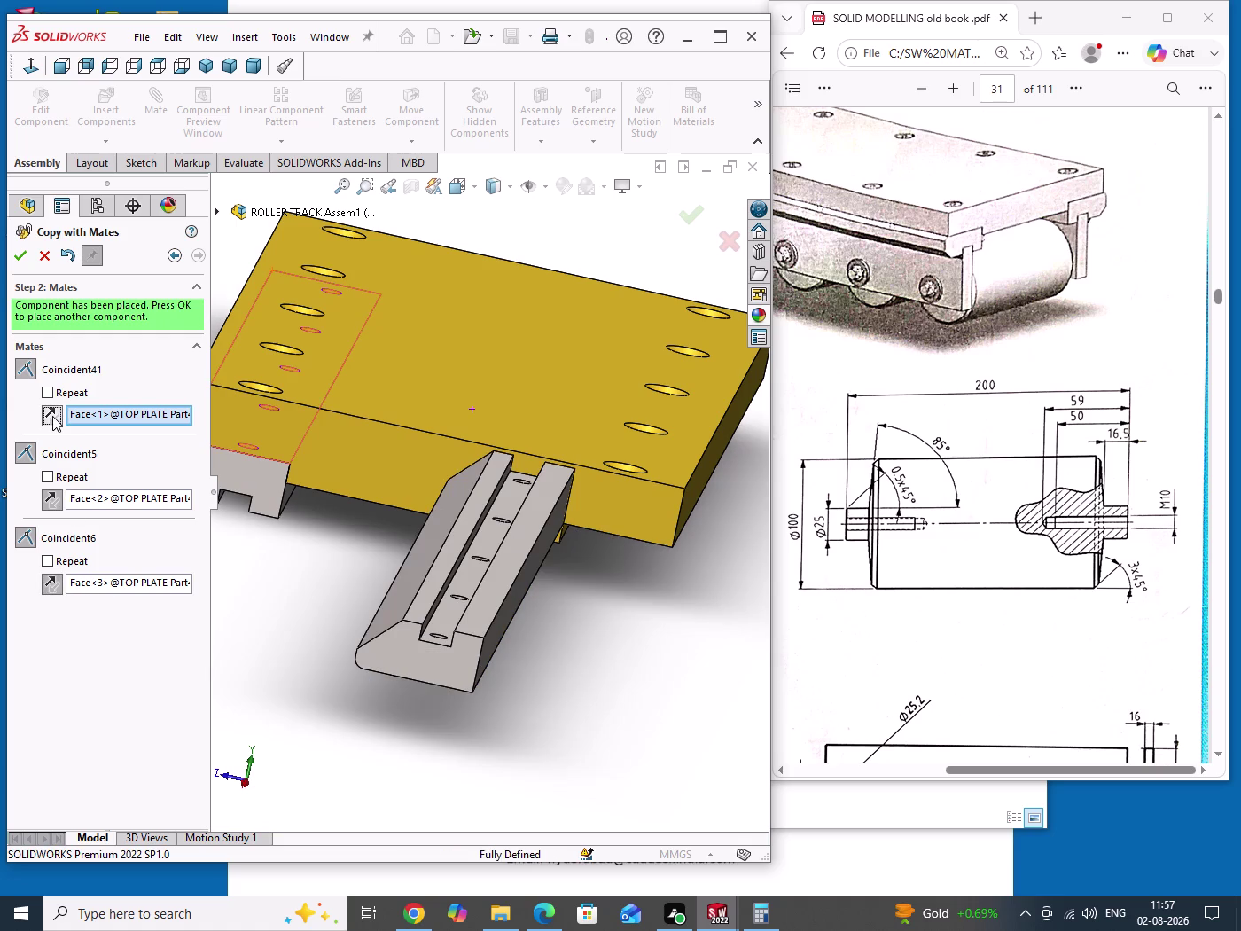
click(53, 416)
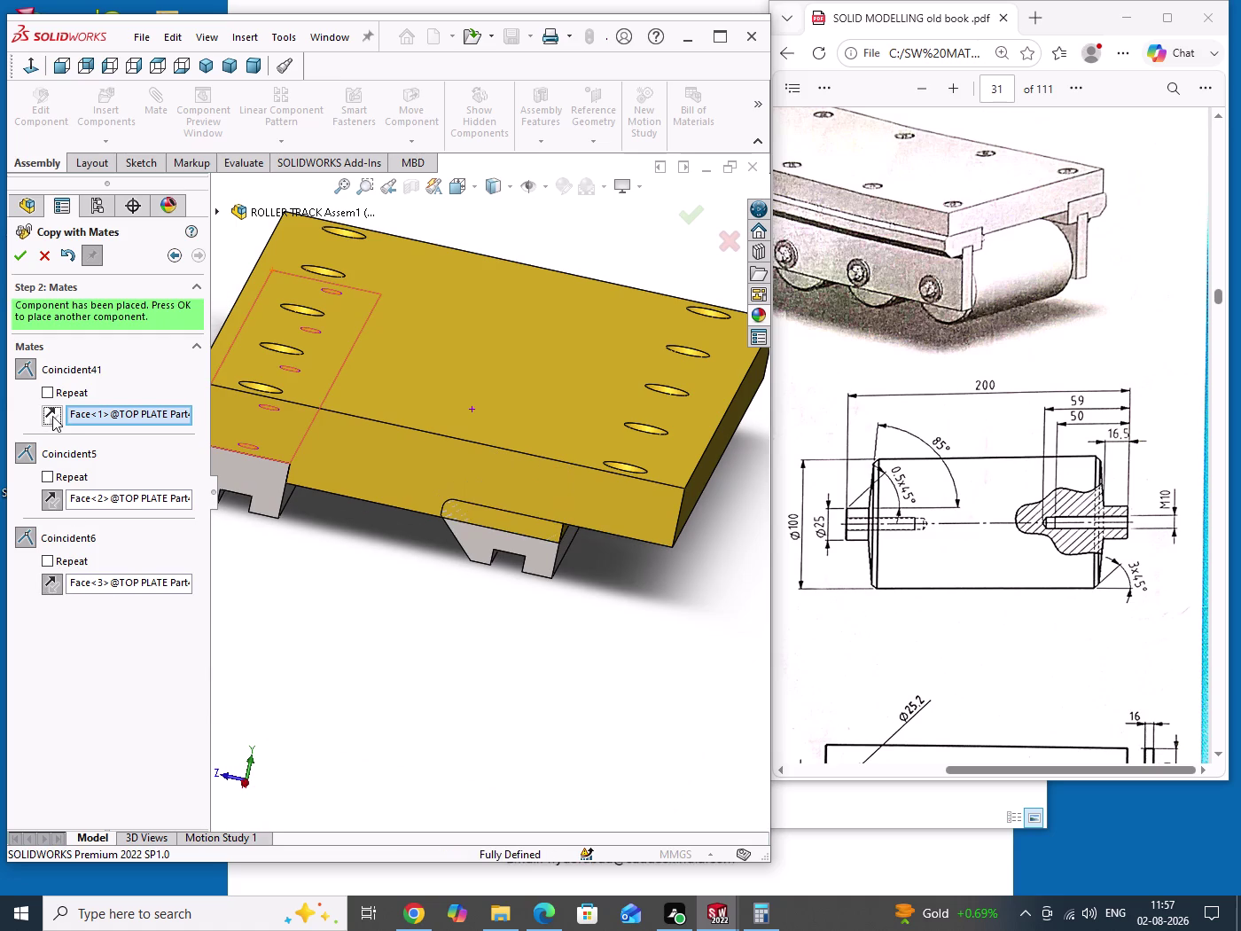
click(56, 505)
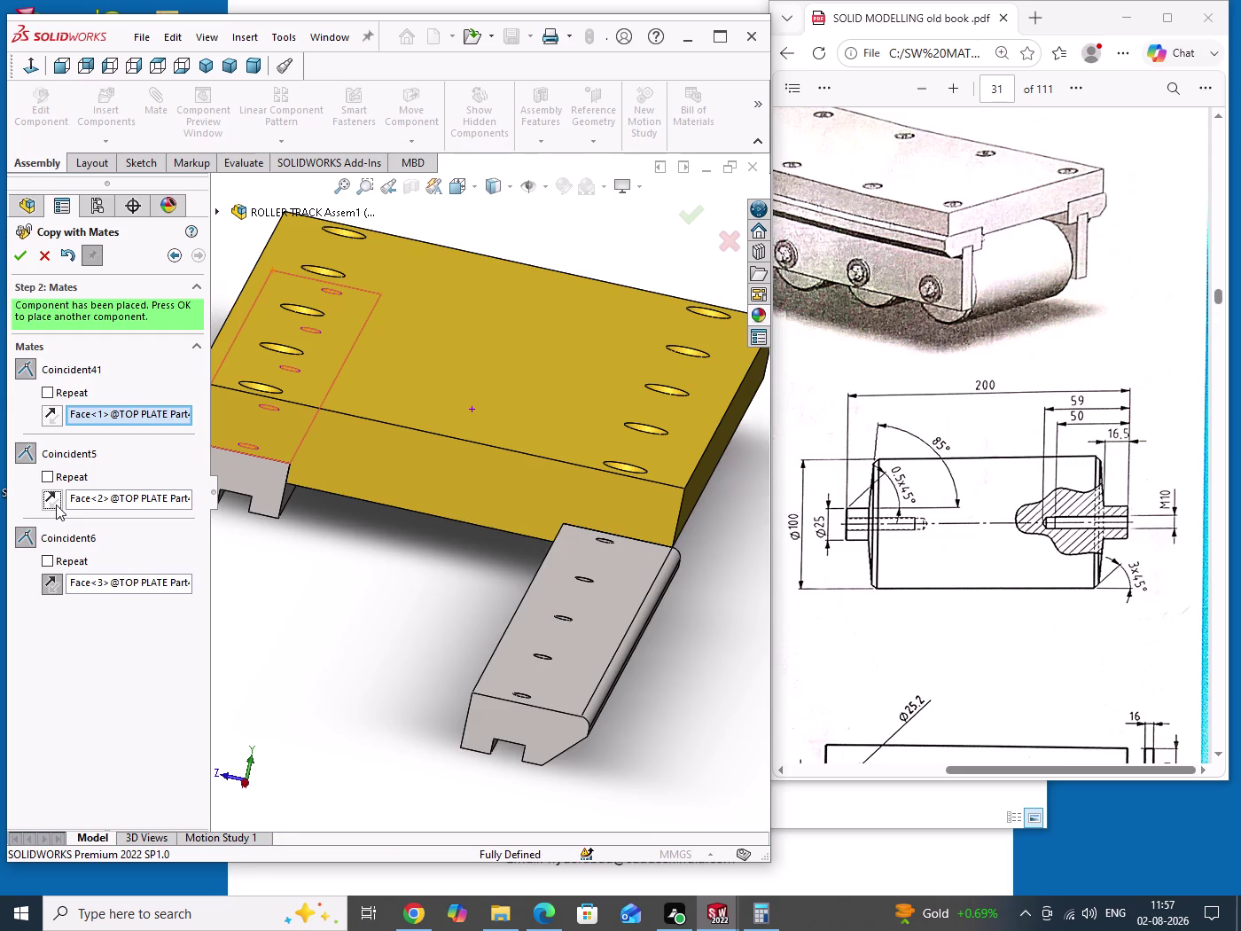
click(56, 505)
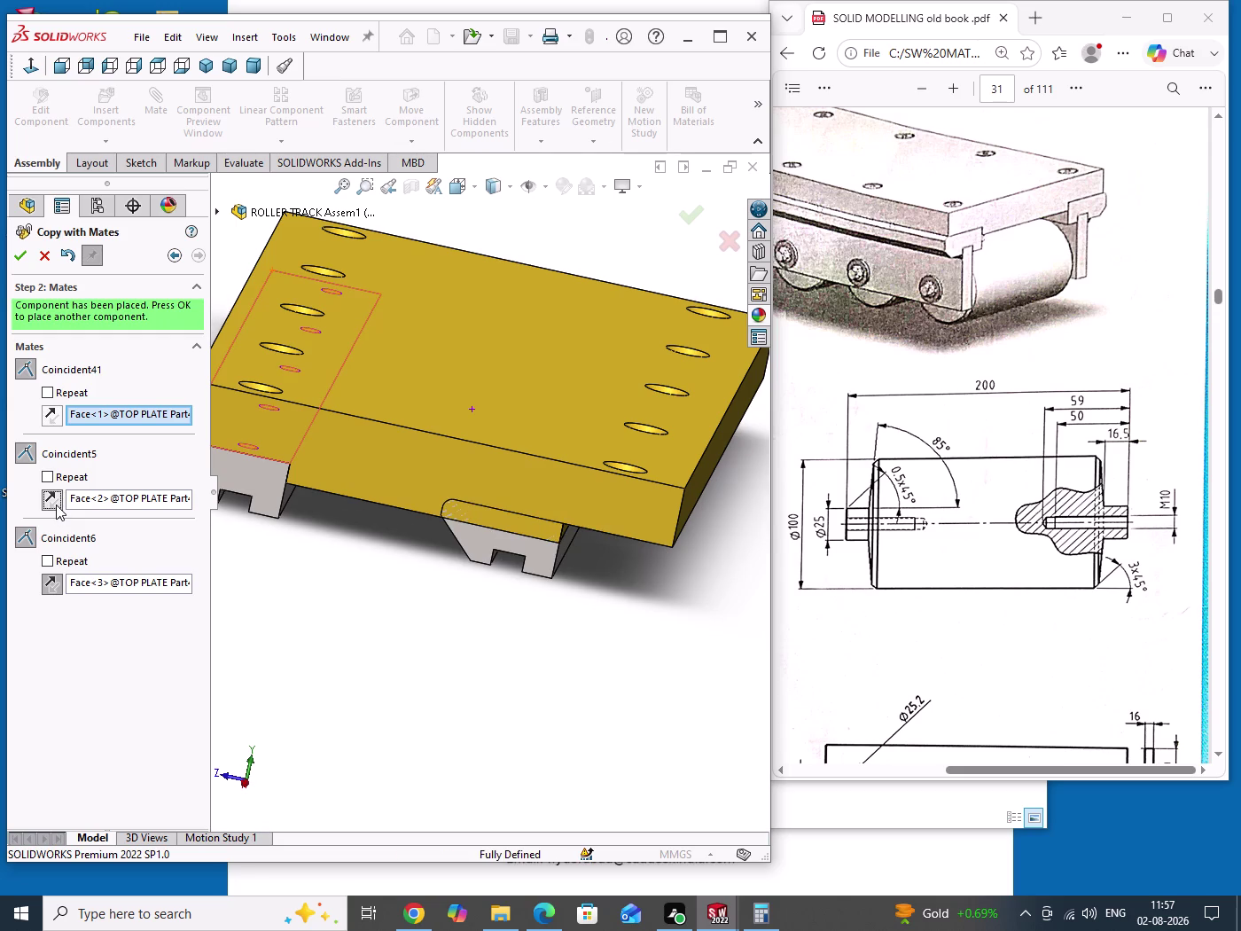
click(56, 505)
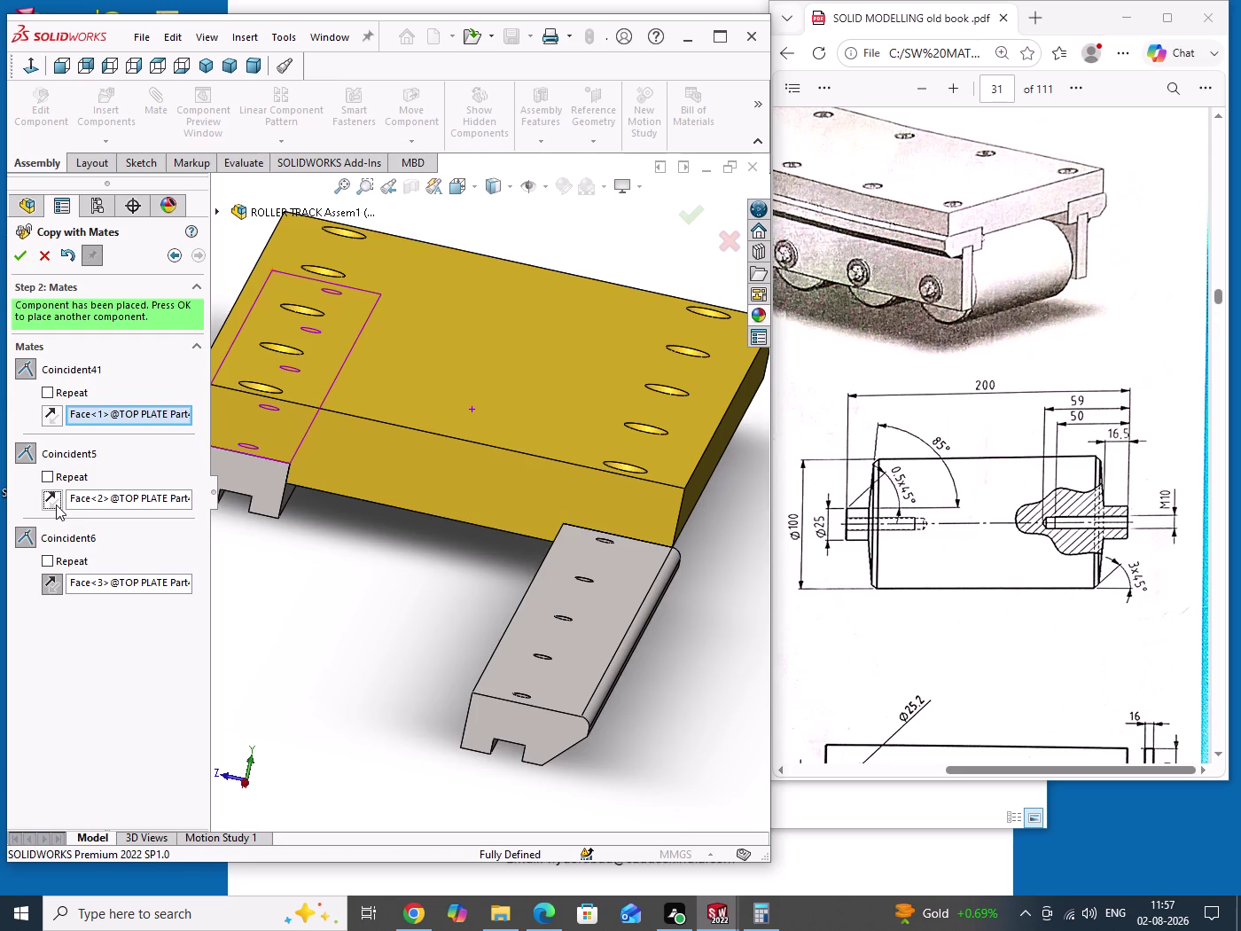
middle_drag(481, 599, 482, 577)
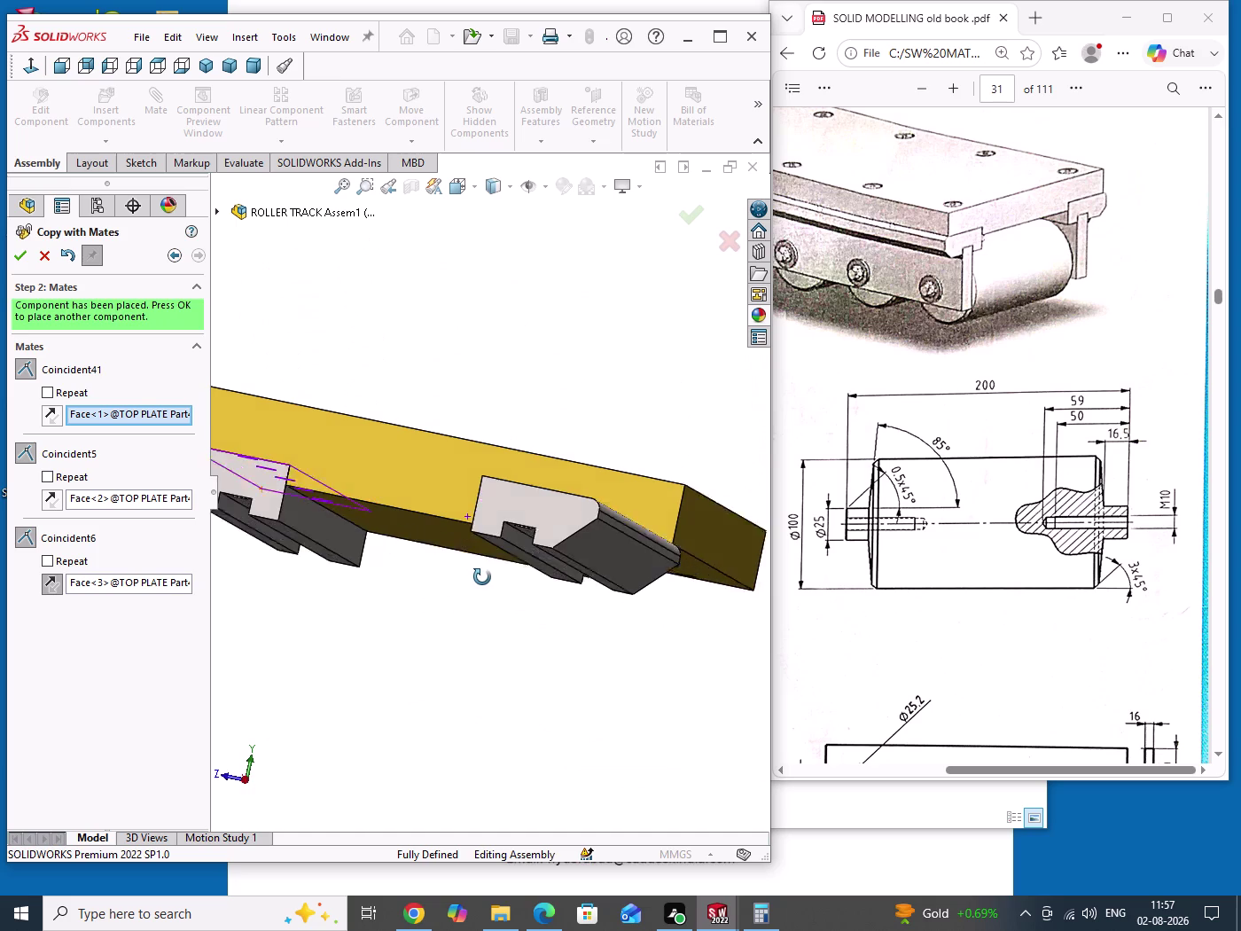
middle_drag(481, 577, 488, 581)
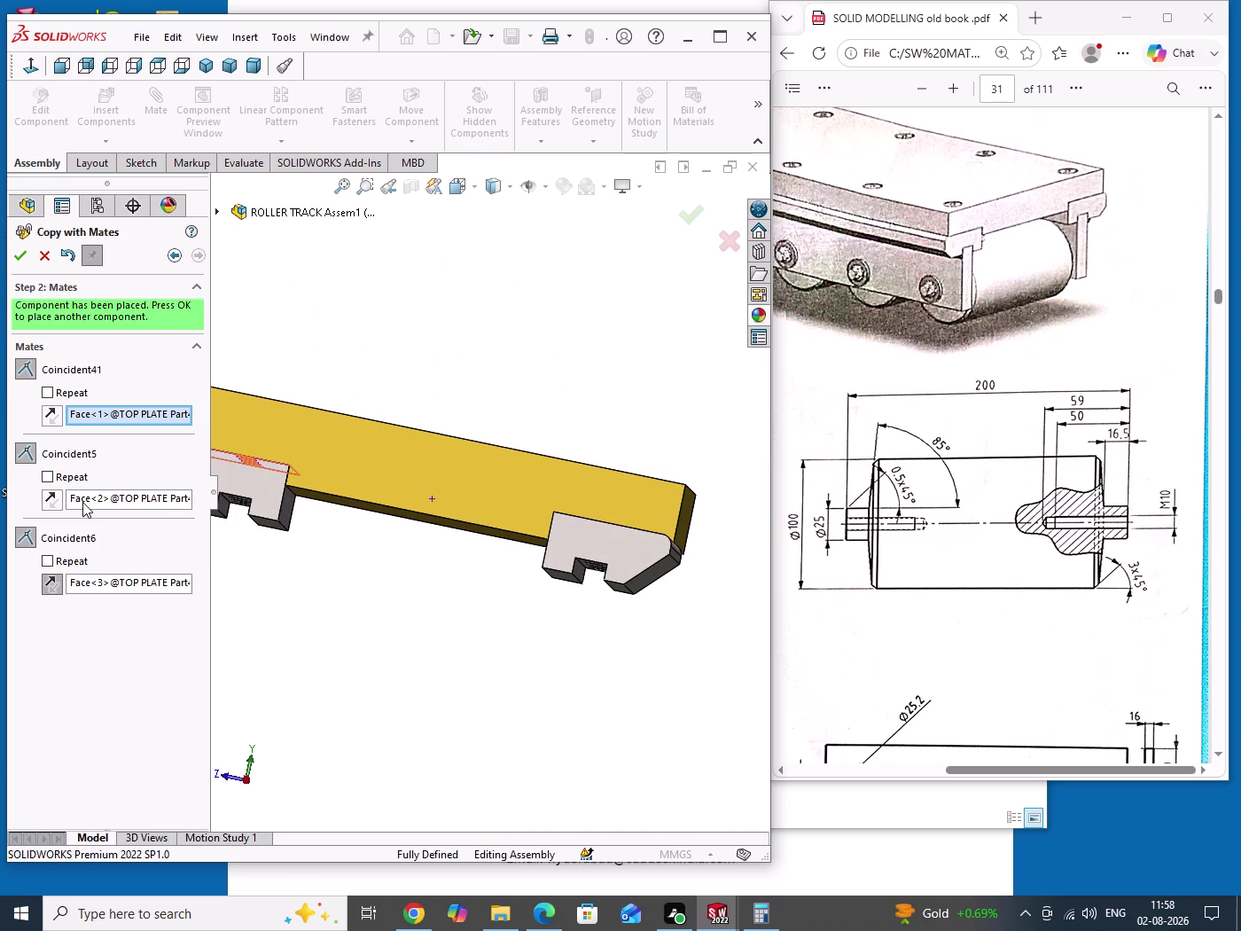
click(82, 502)
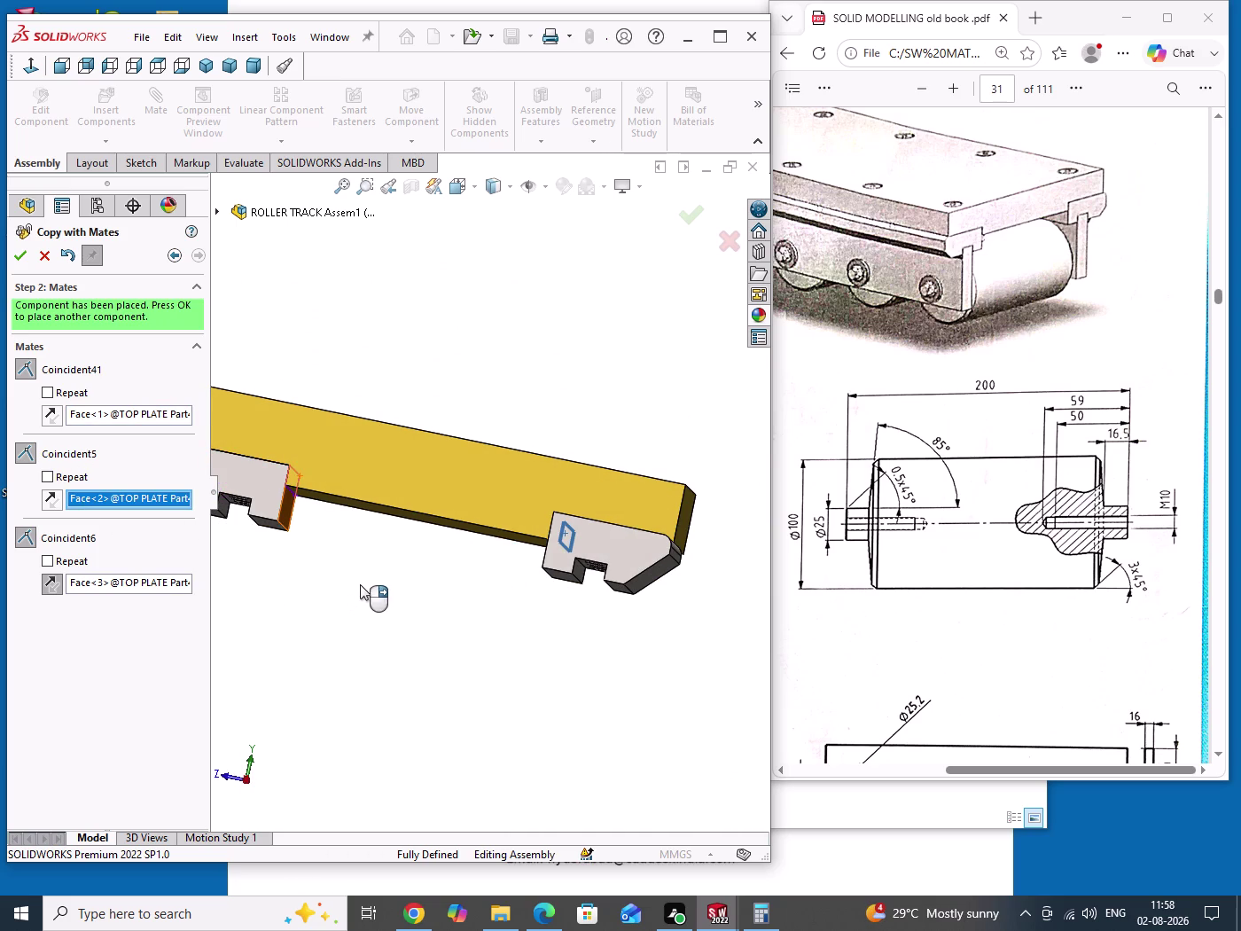
middle_drag(360, 585, 356, 607)
click(55, 583)
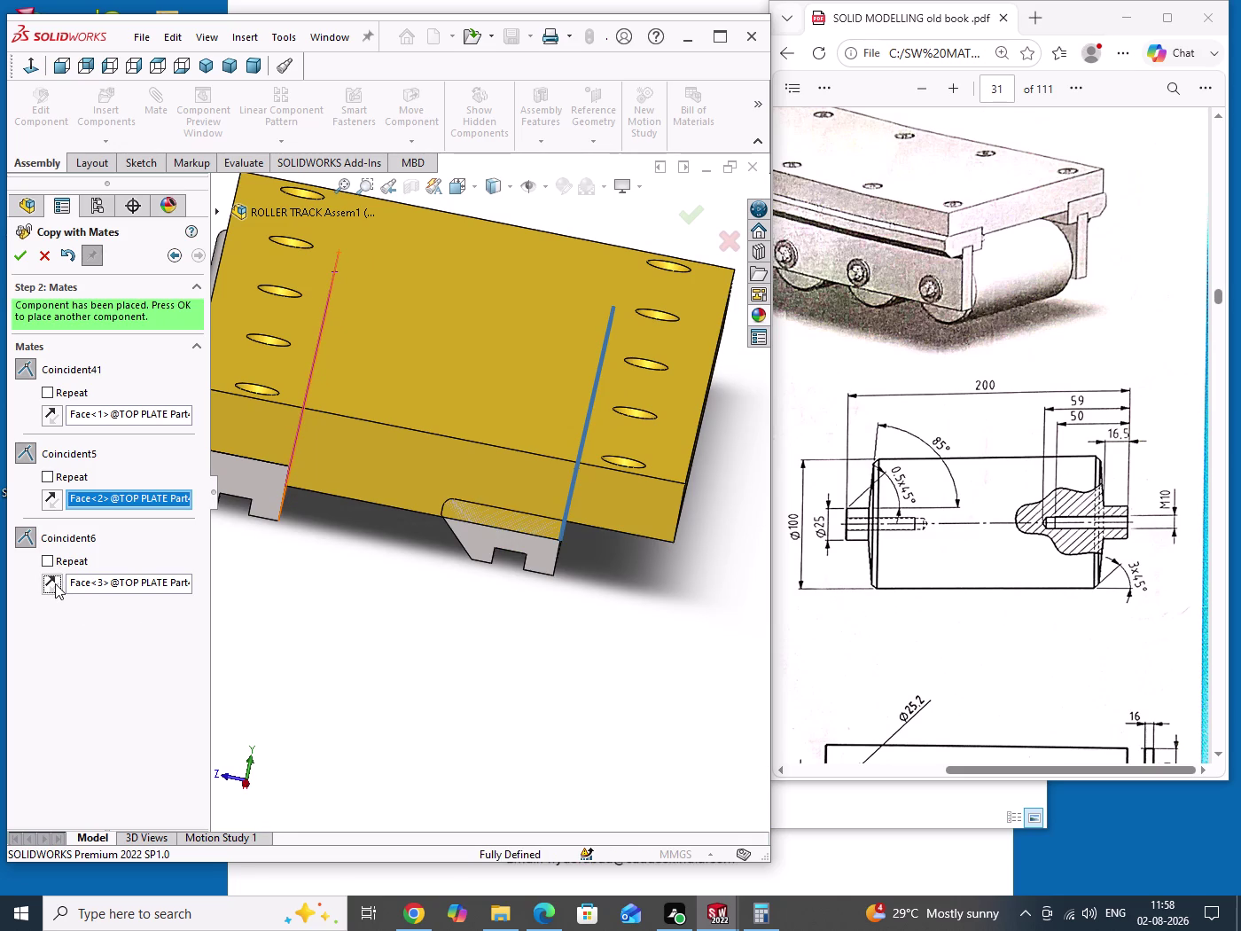
Toggle Flip Mate Alignment on the second and third mates to preview placements.
click(54, 499)
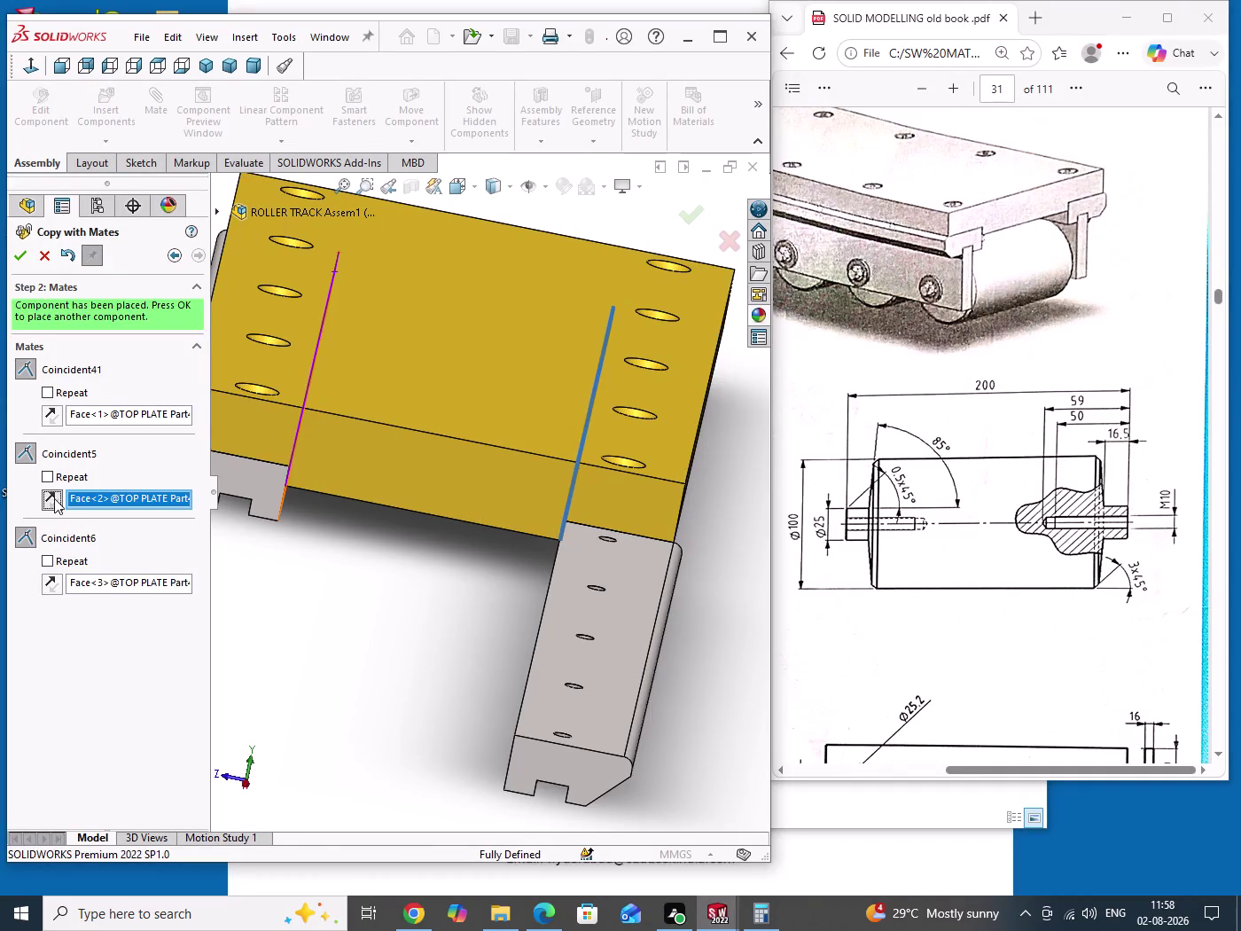
click(55, 420)
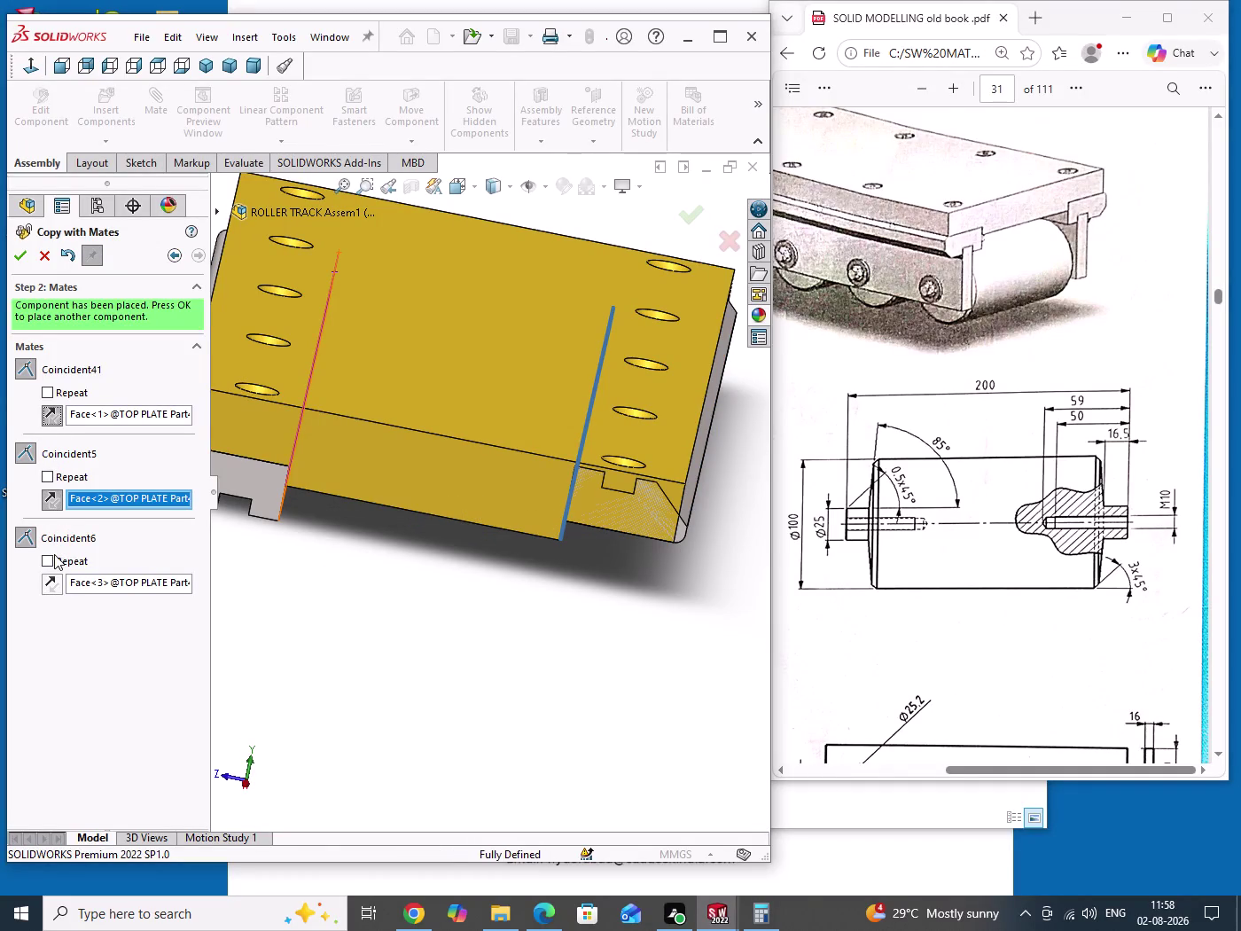
click(54, 583)
click(54, 583)
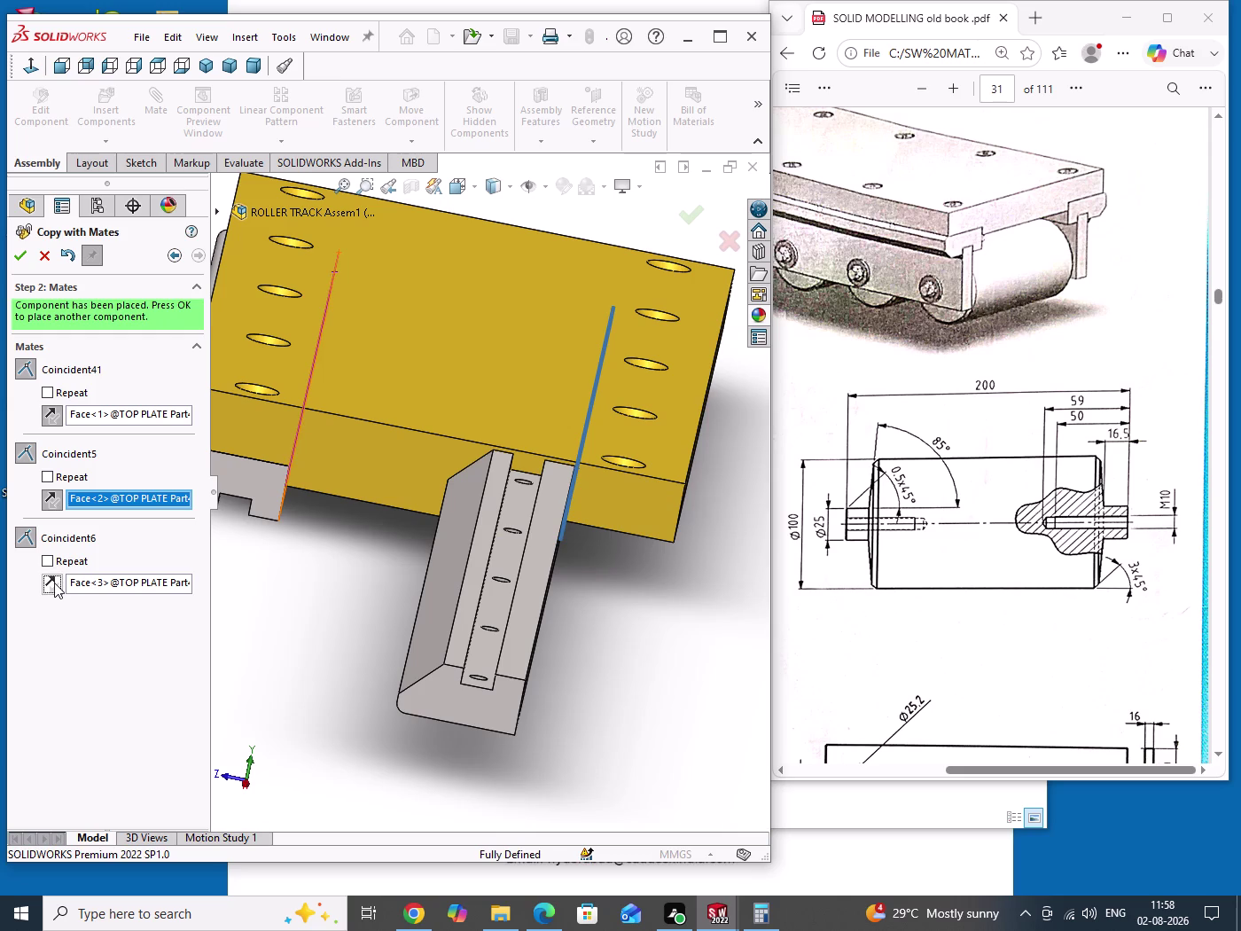
click(54, 503)
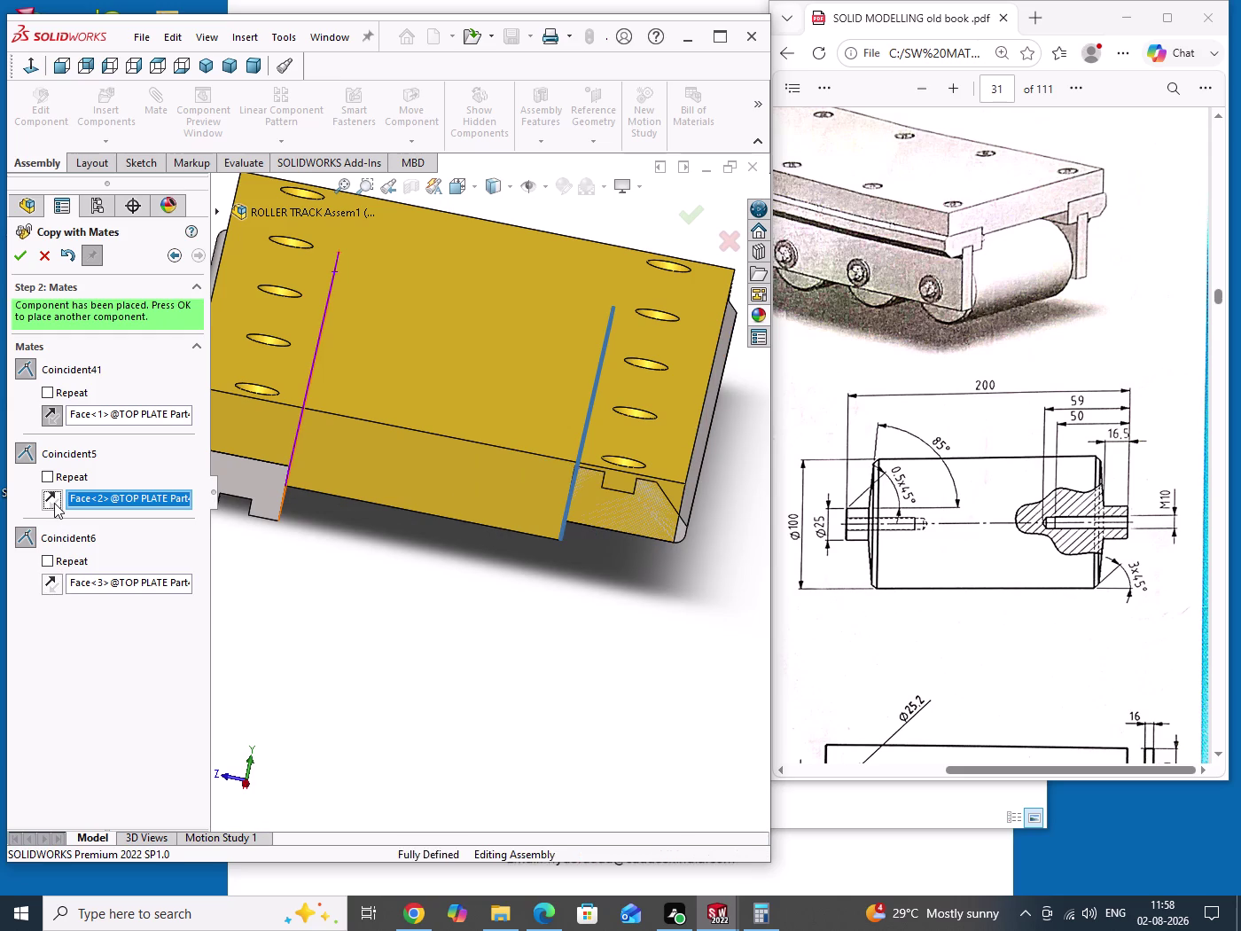
click(54, 503)
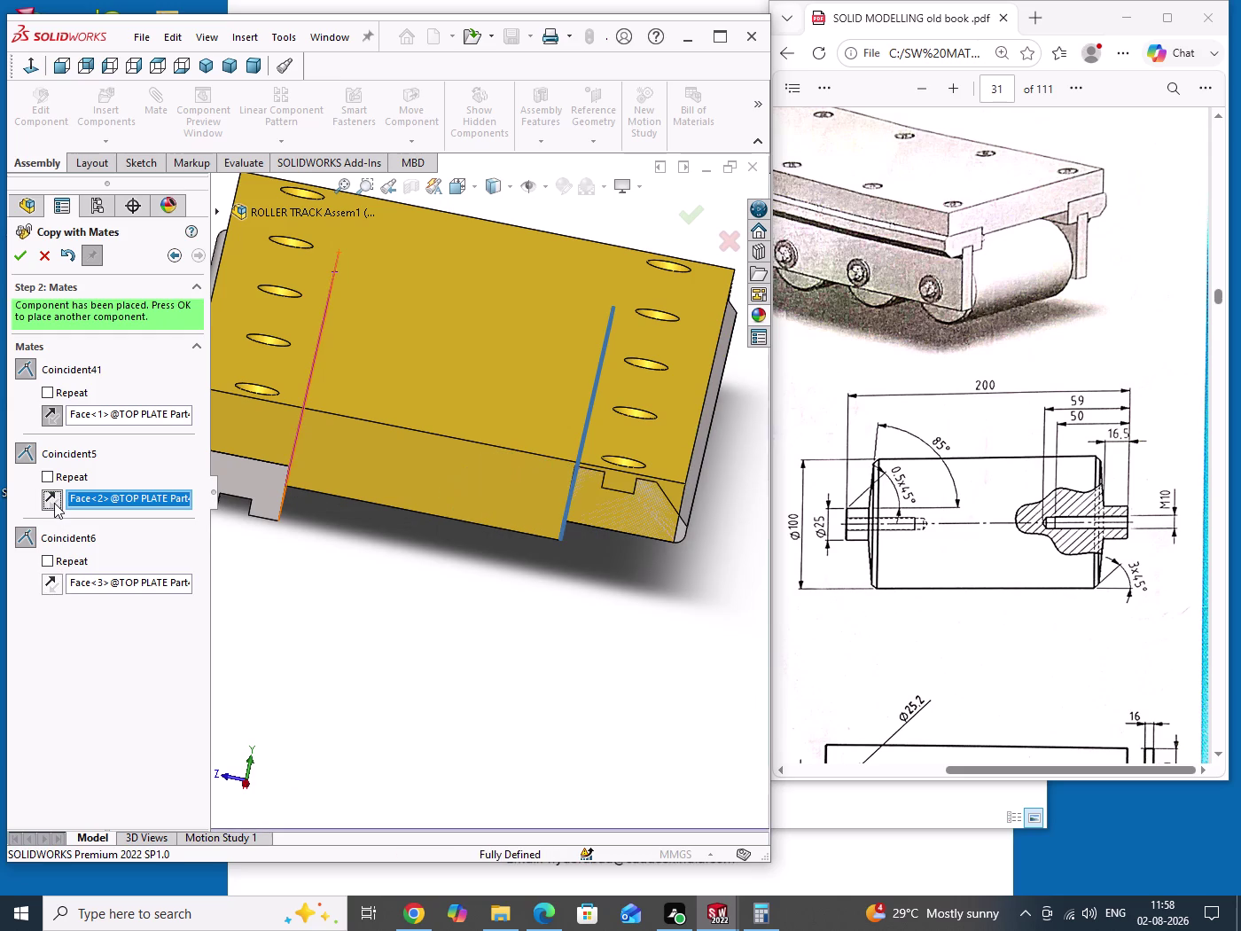
click(57, 419)
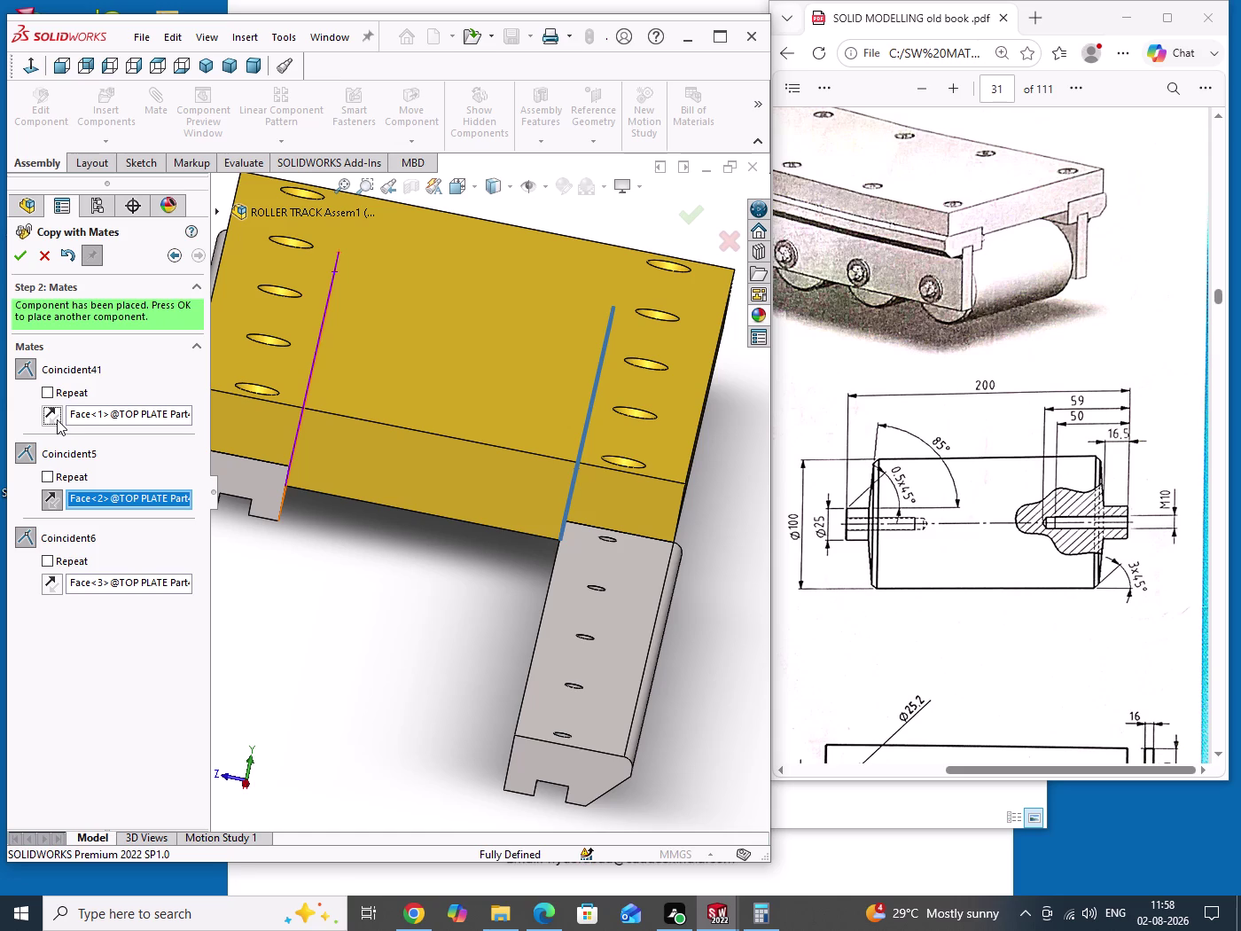
Flip the first mate's alignment and try further alignment reversals.
click(50, 497)
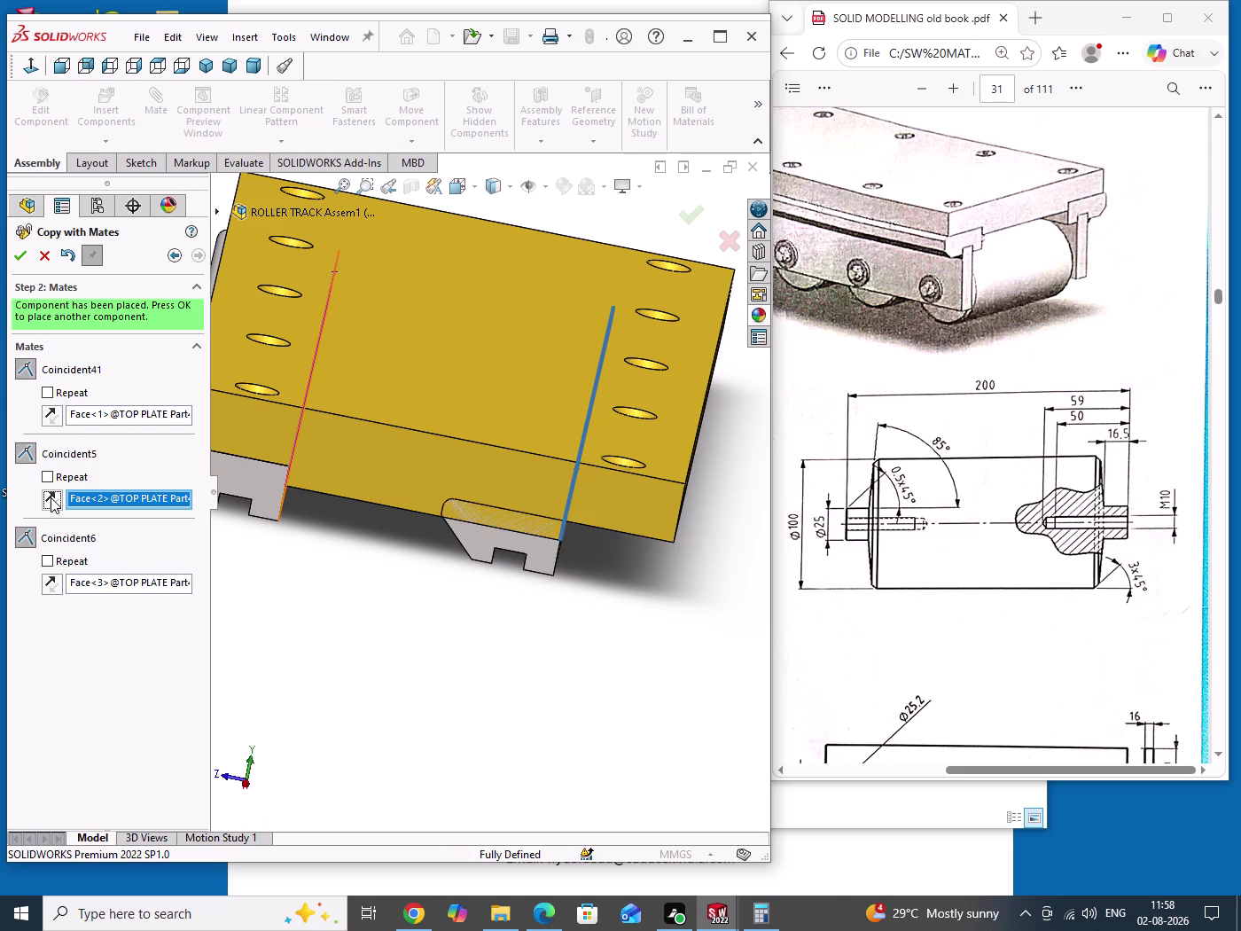
scroll(up, 3)
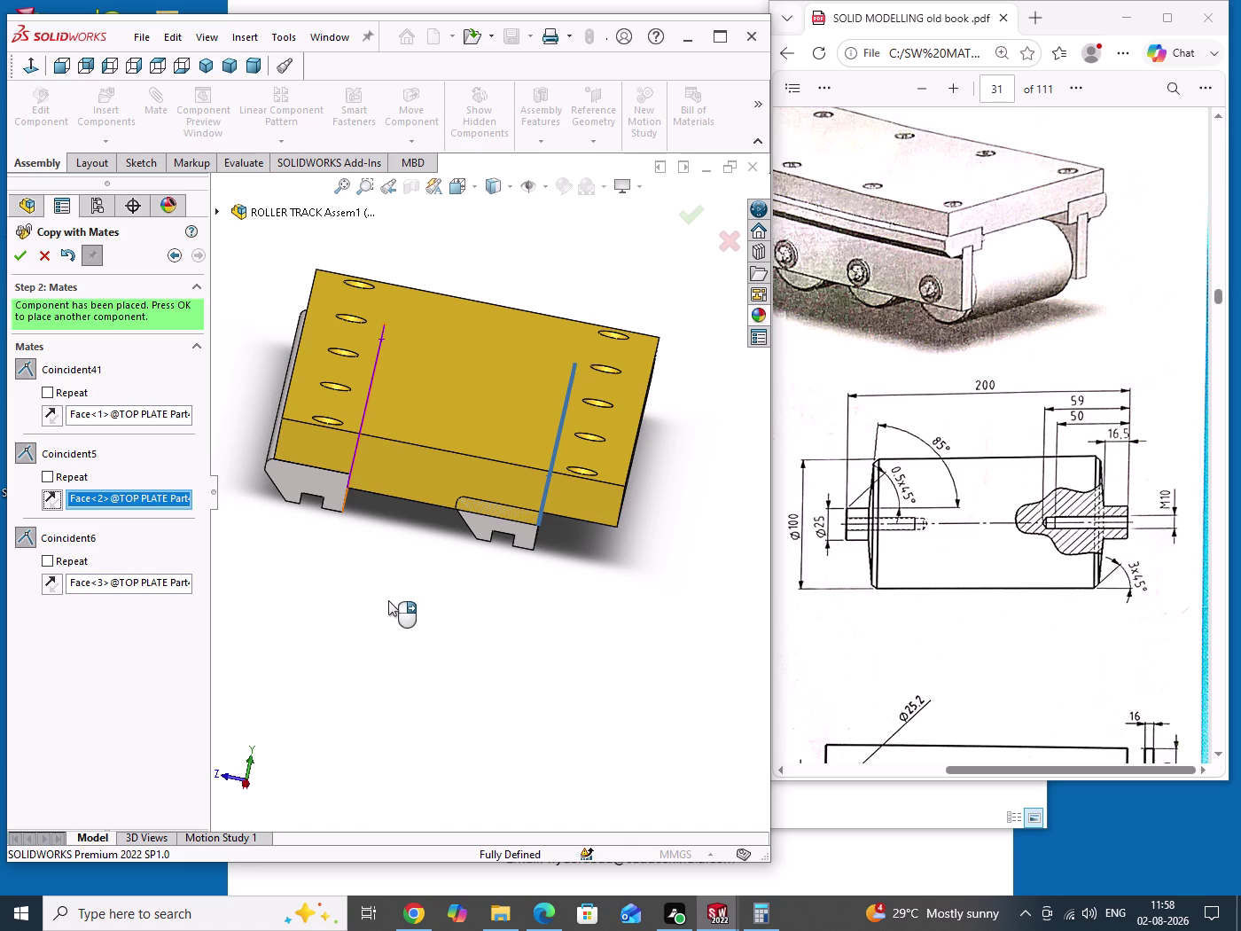
click(47, 586)
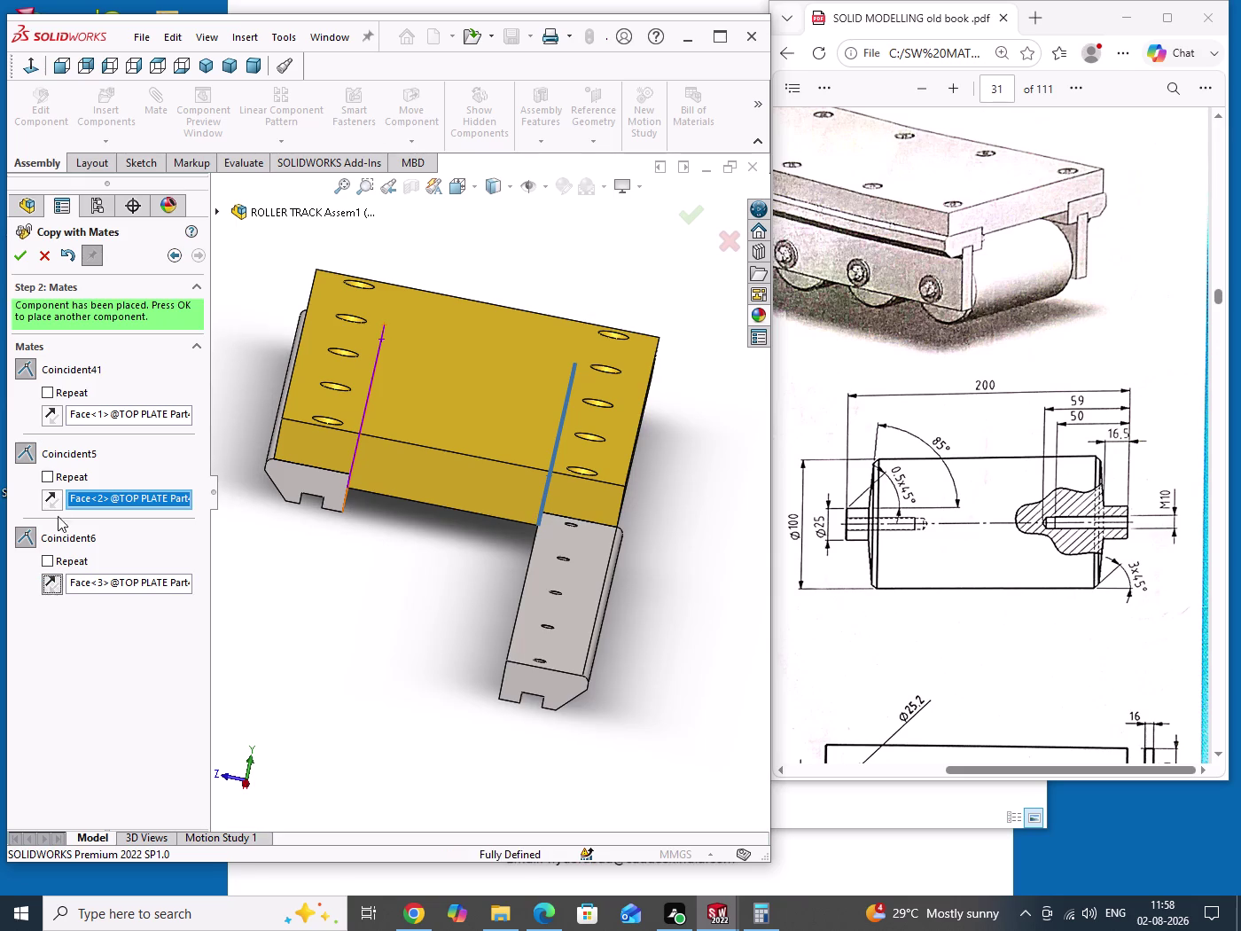
click(51, 419)
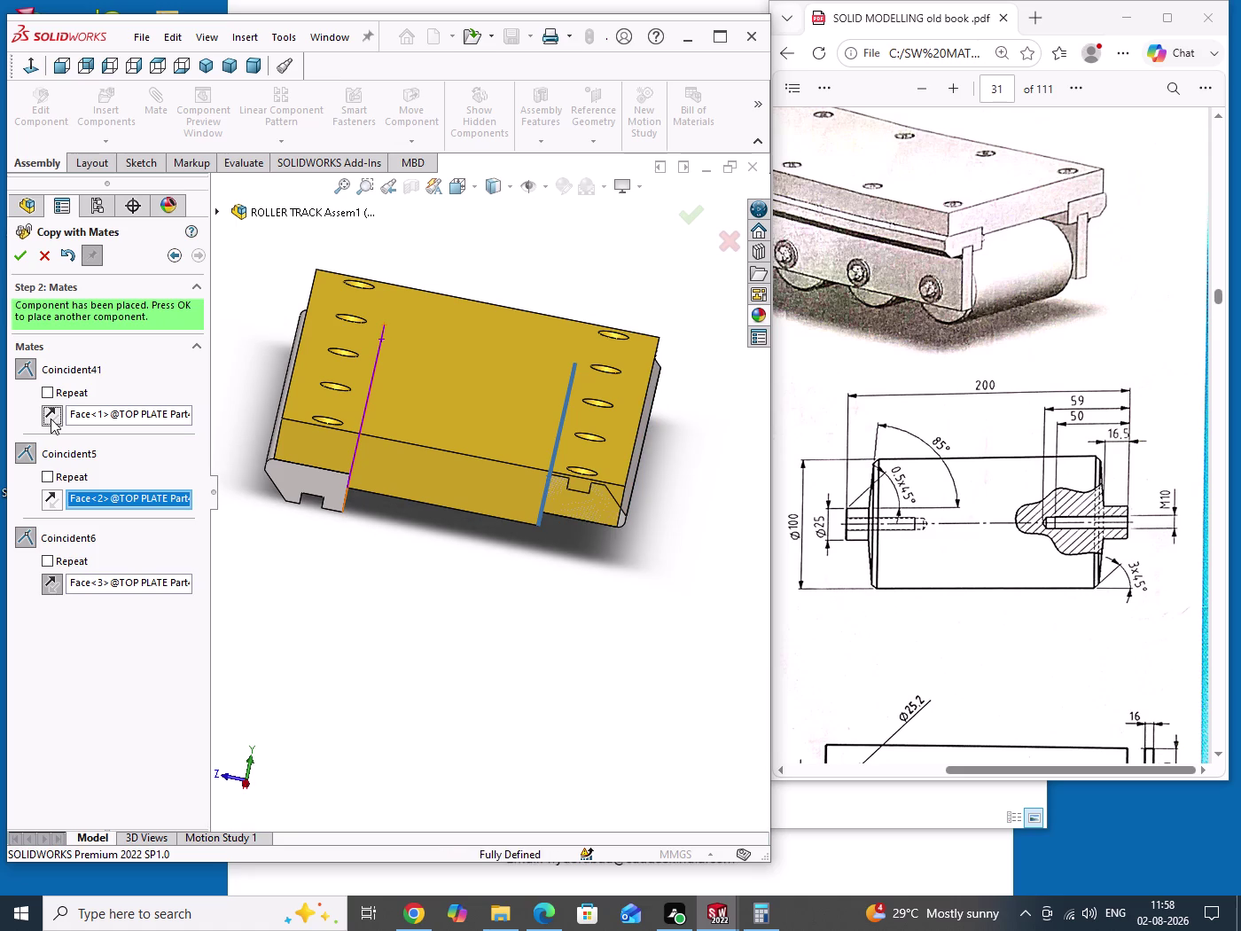
click(51, 418)
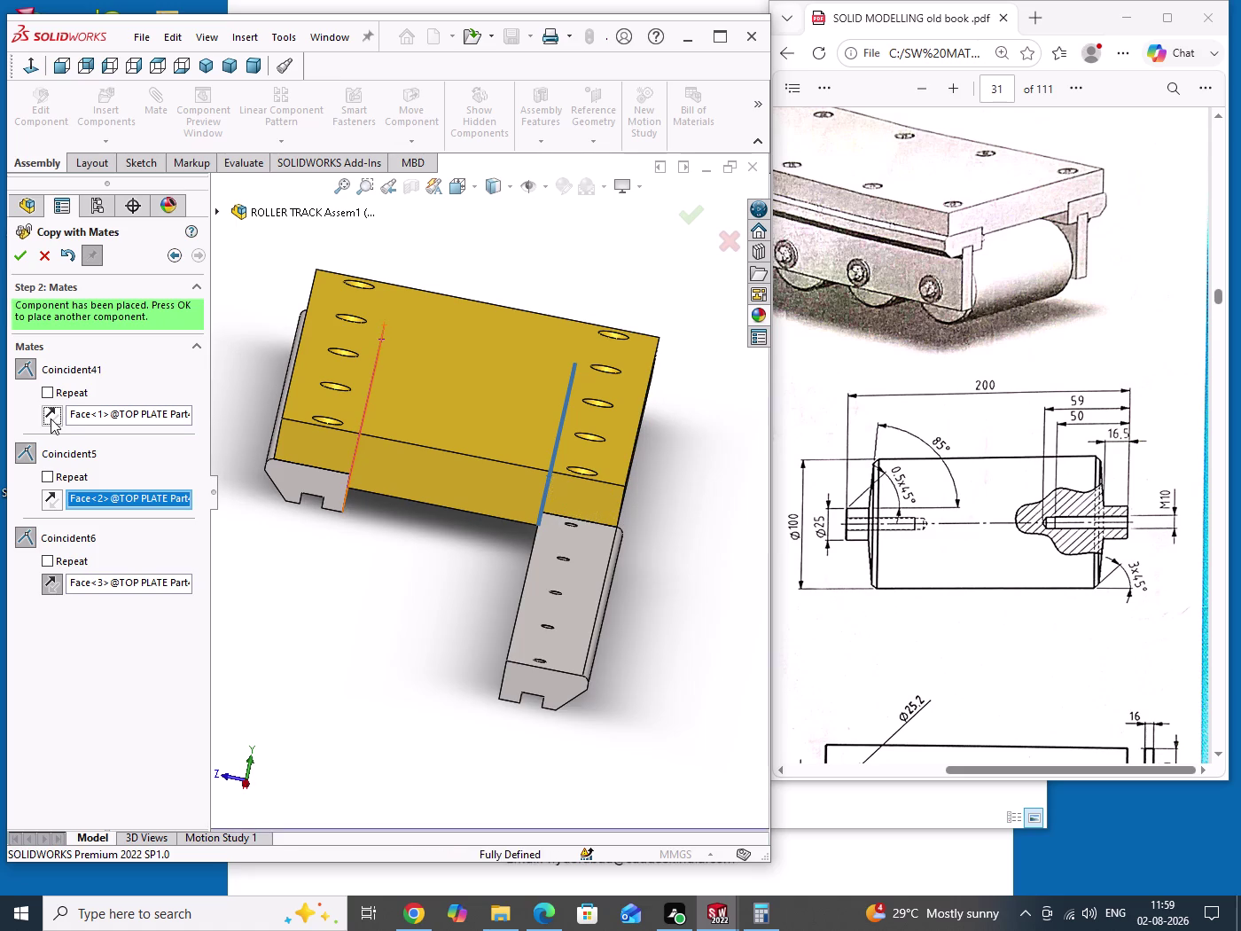
click(57, 584)
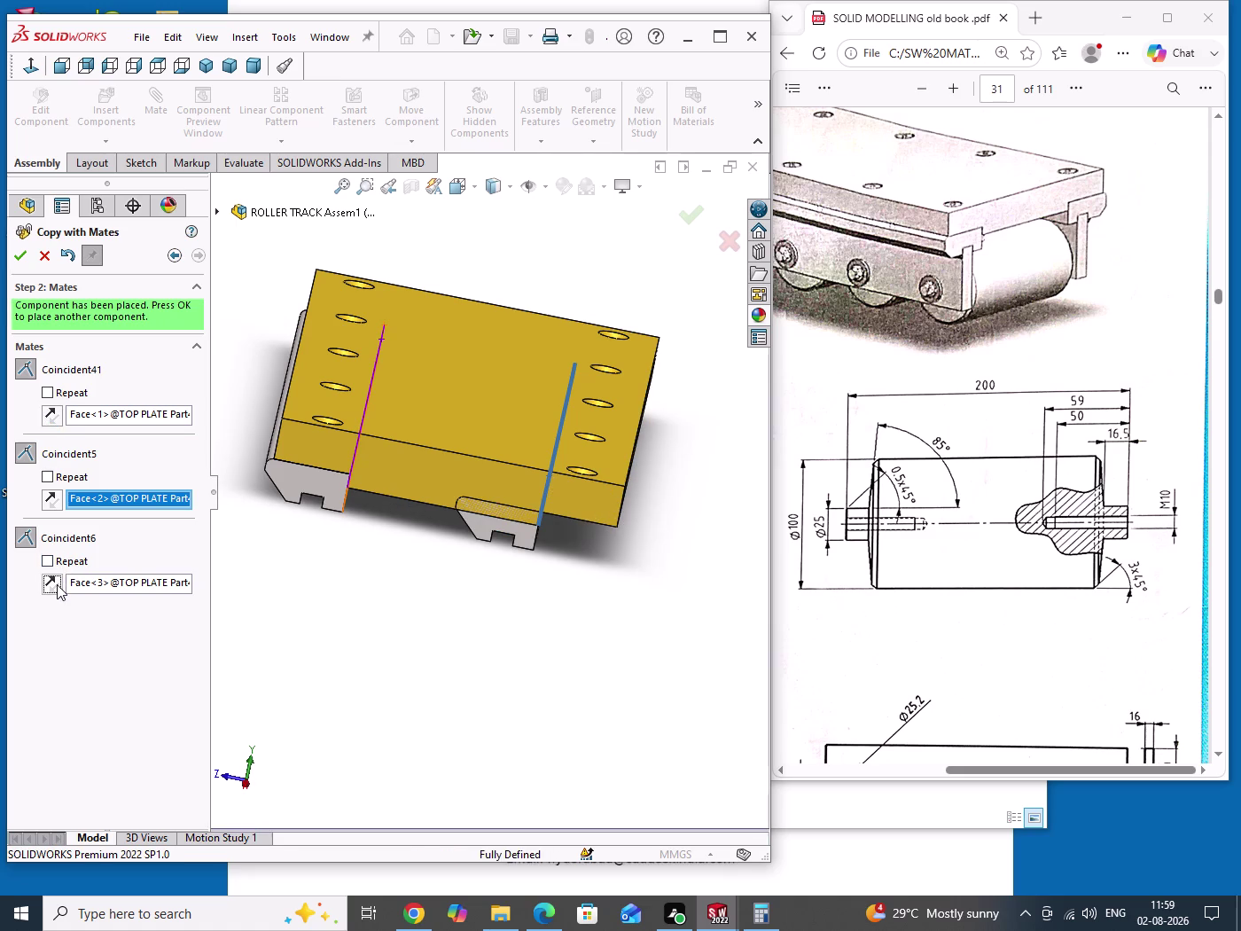
click(40, 255)
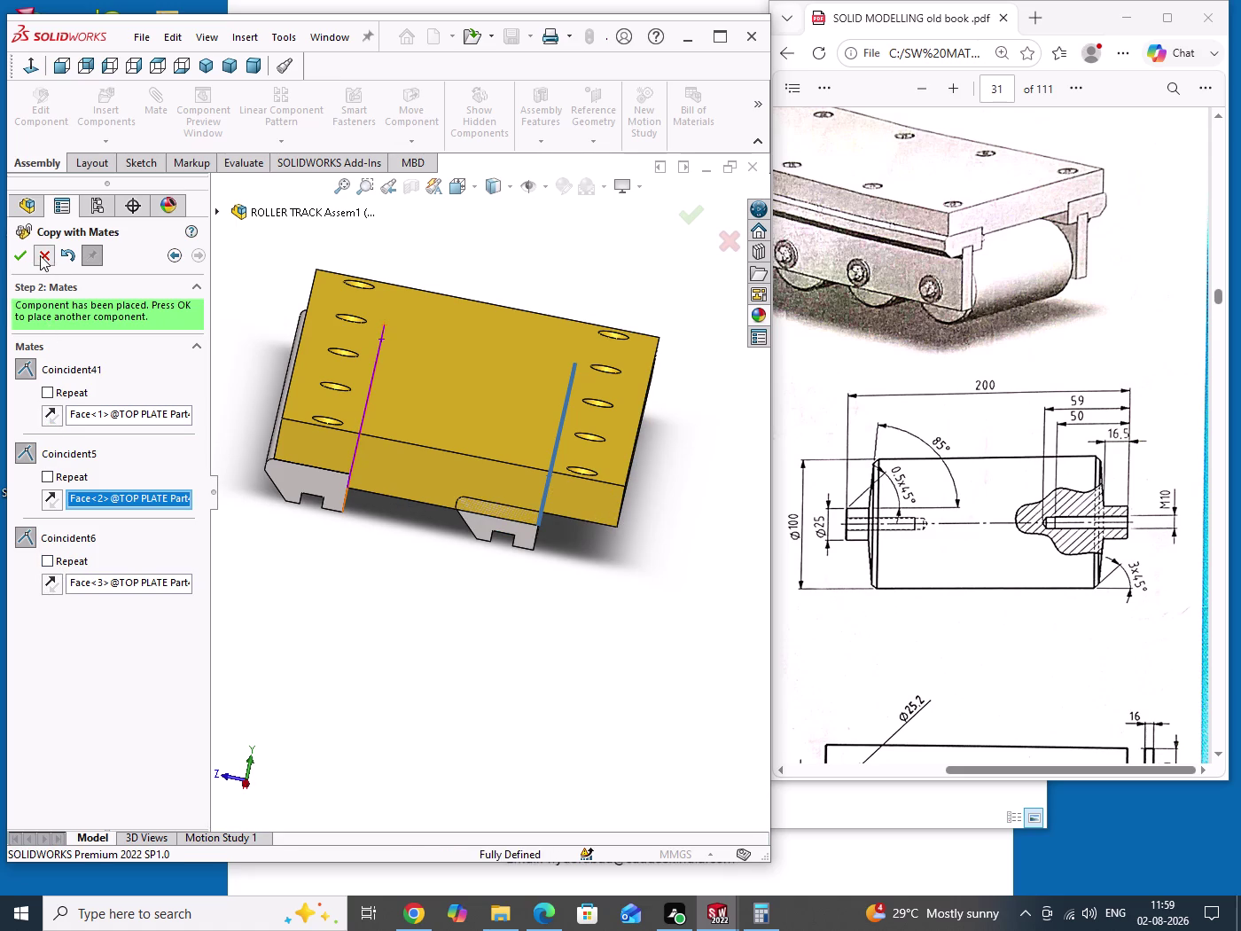
Cancel Copy with Mates without copying the slider plate.
drag(381, 619, 434, 678)
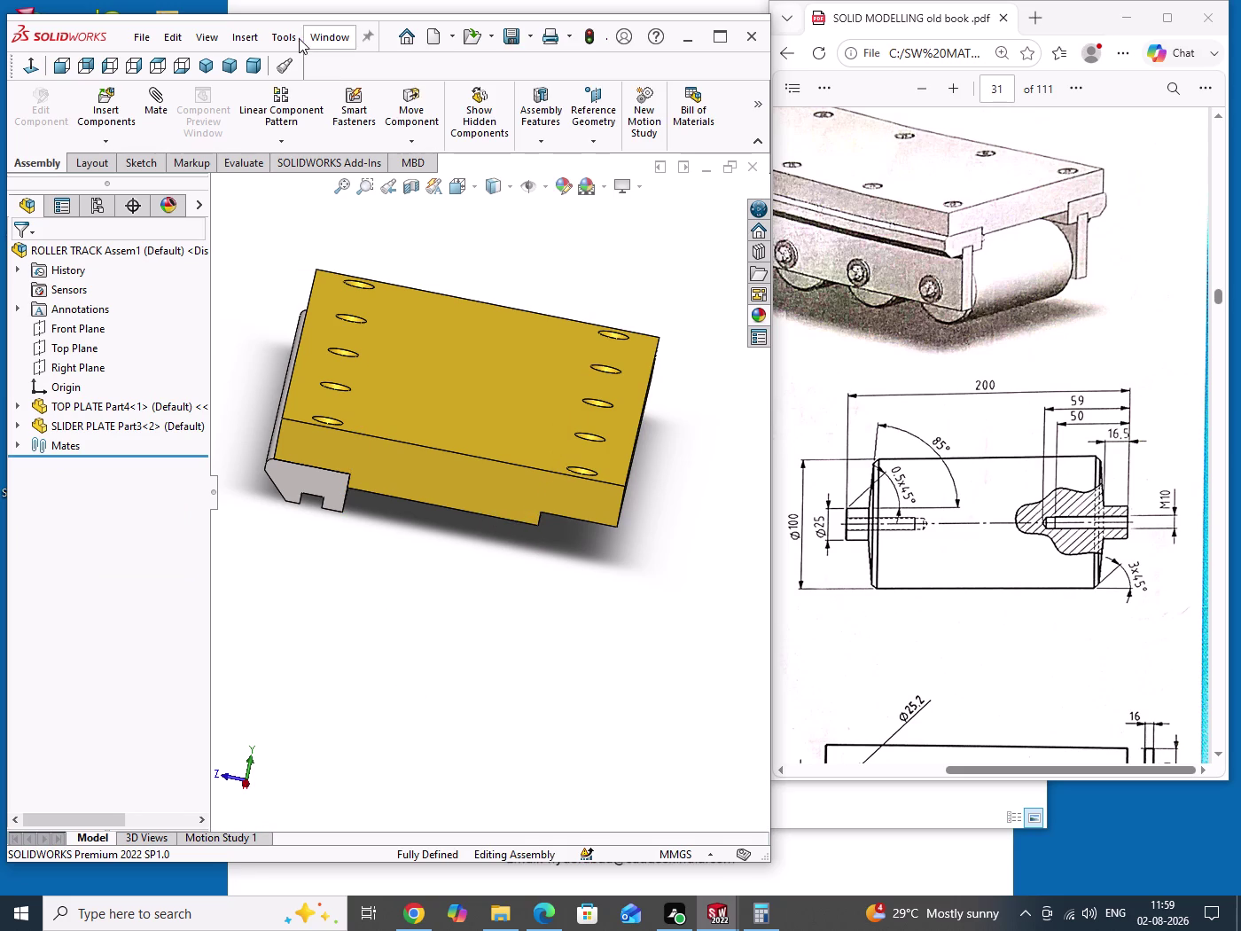
click(88, 429)
drag(453, 600, 535, 635)
Insert SLIDE PLATE Part2 from Open documents into the assembly.
click(114, 114)
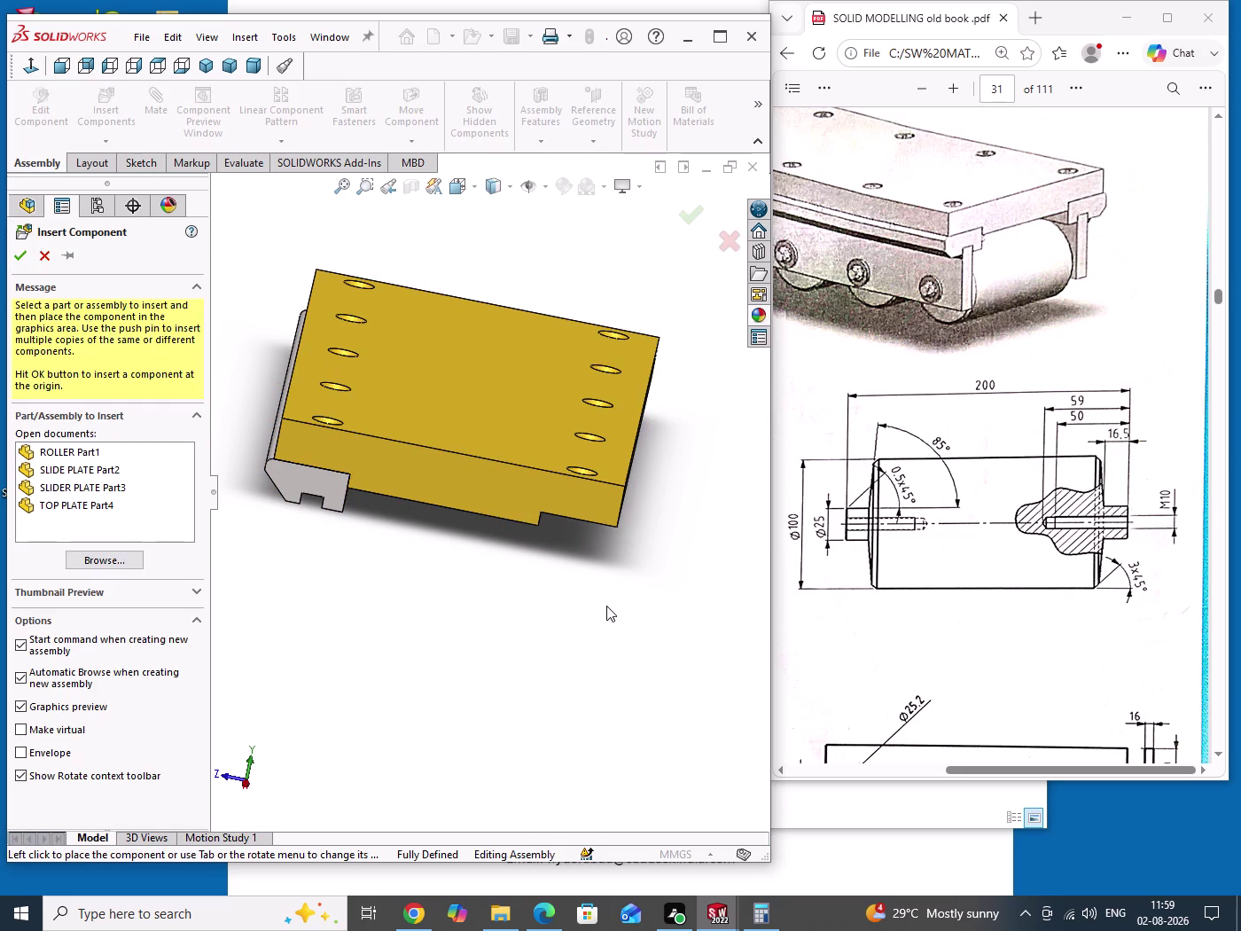
click(59, 475)
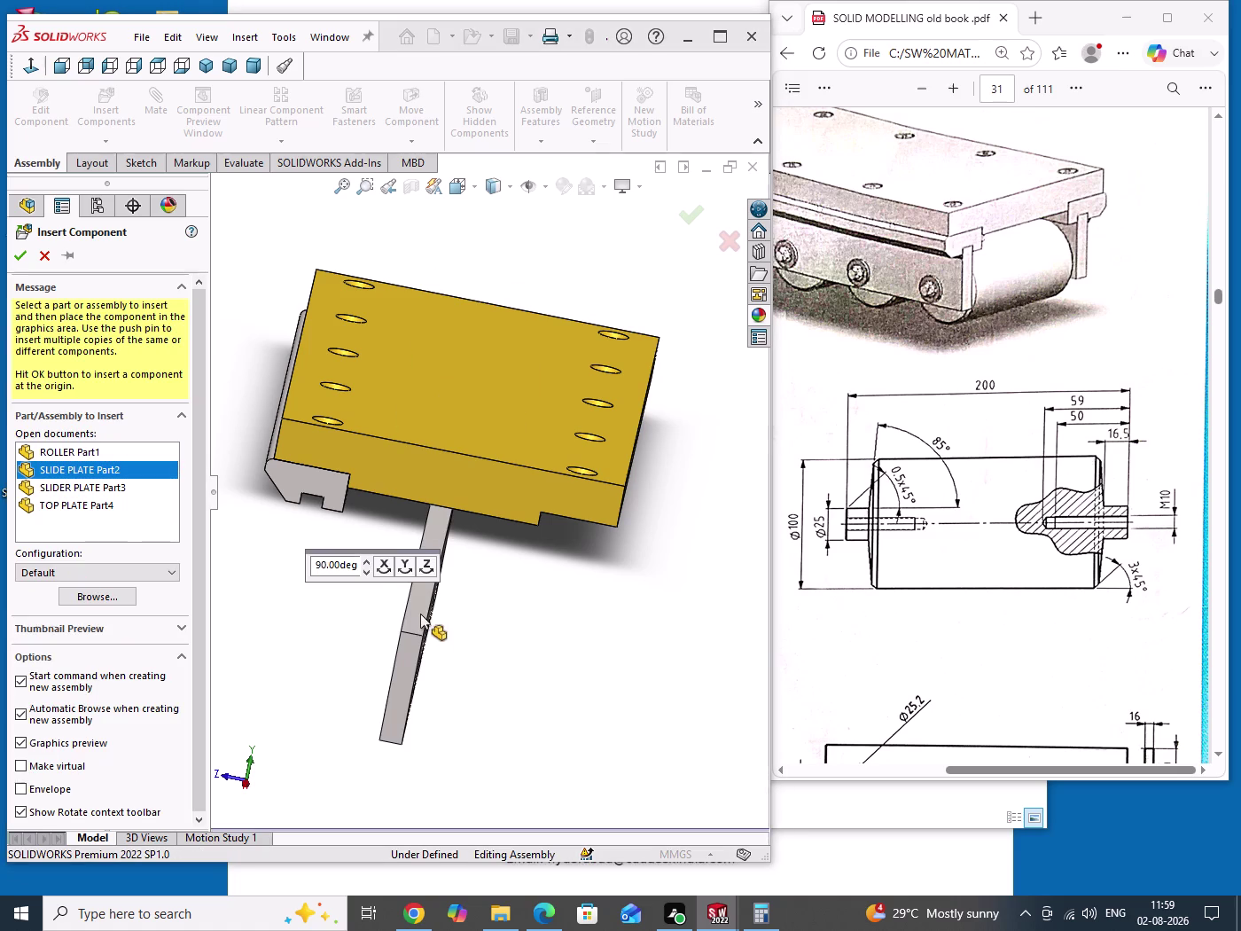
middle_drag(420, 611, 455, 554)
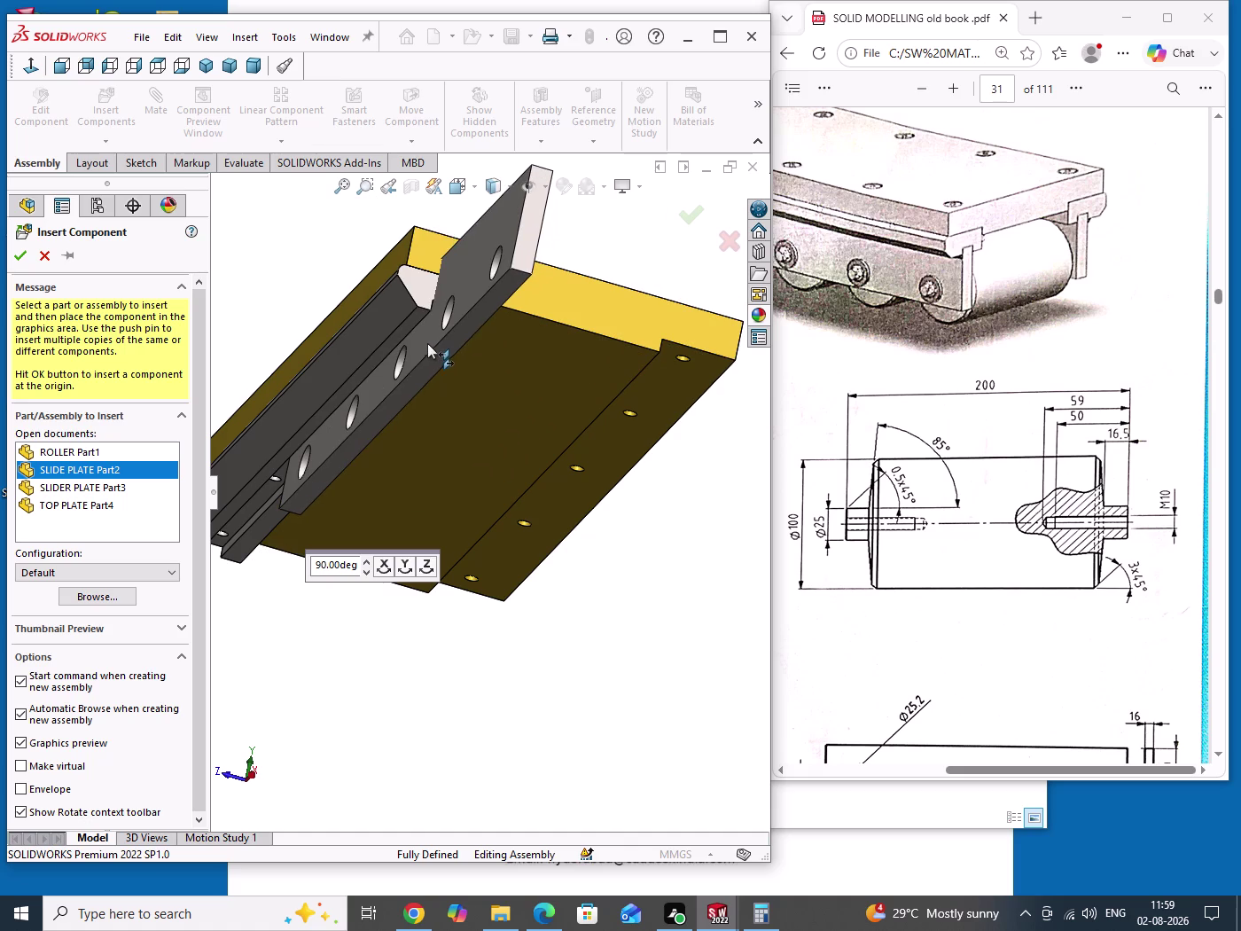
click(424, 343)
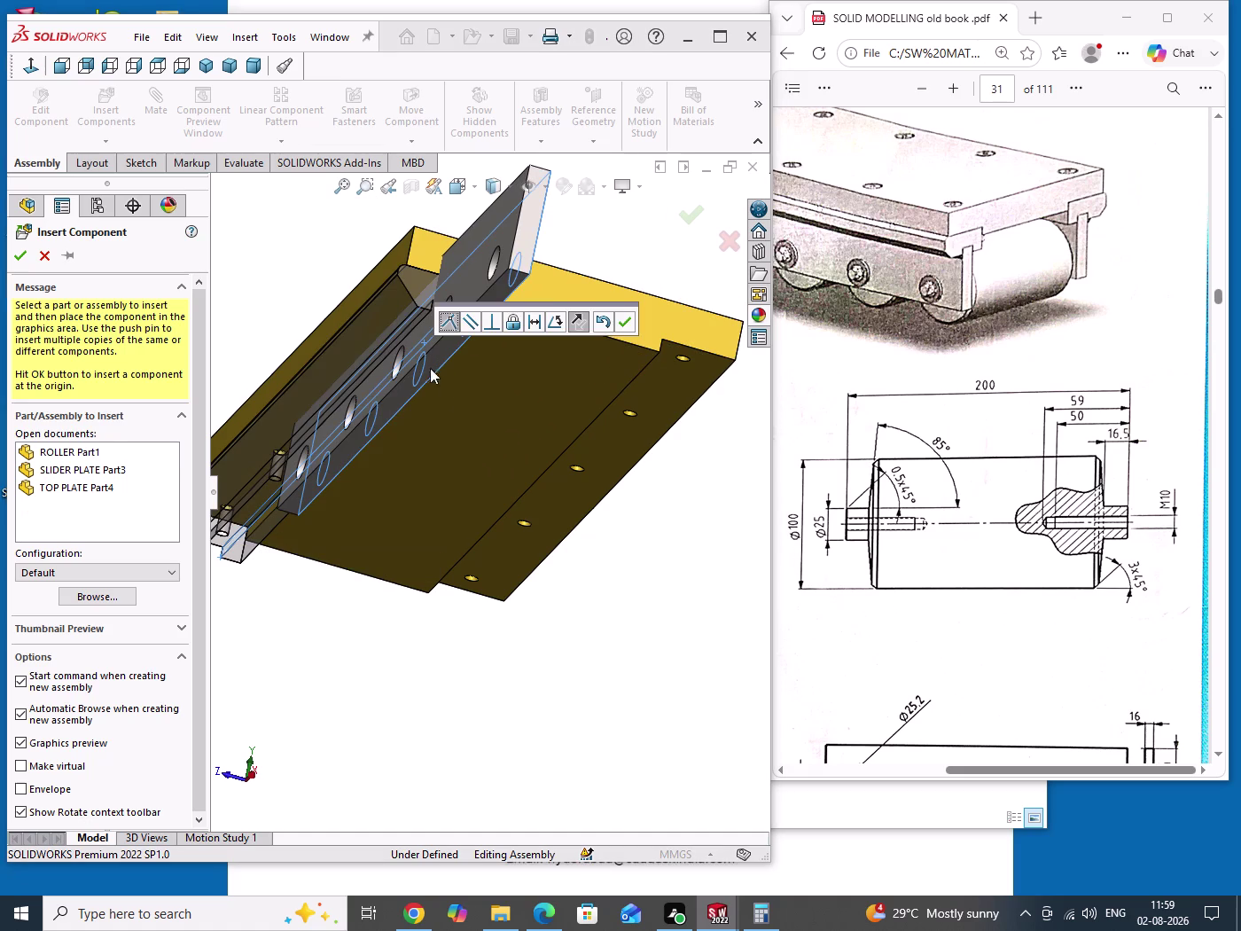
Add a quick coincident mate to the slider plate and shift the slide plate along.
click(452, 322)
click(626, 327)
drag(680, 638, 690, 671)
drag(467, 270, 464, 271)
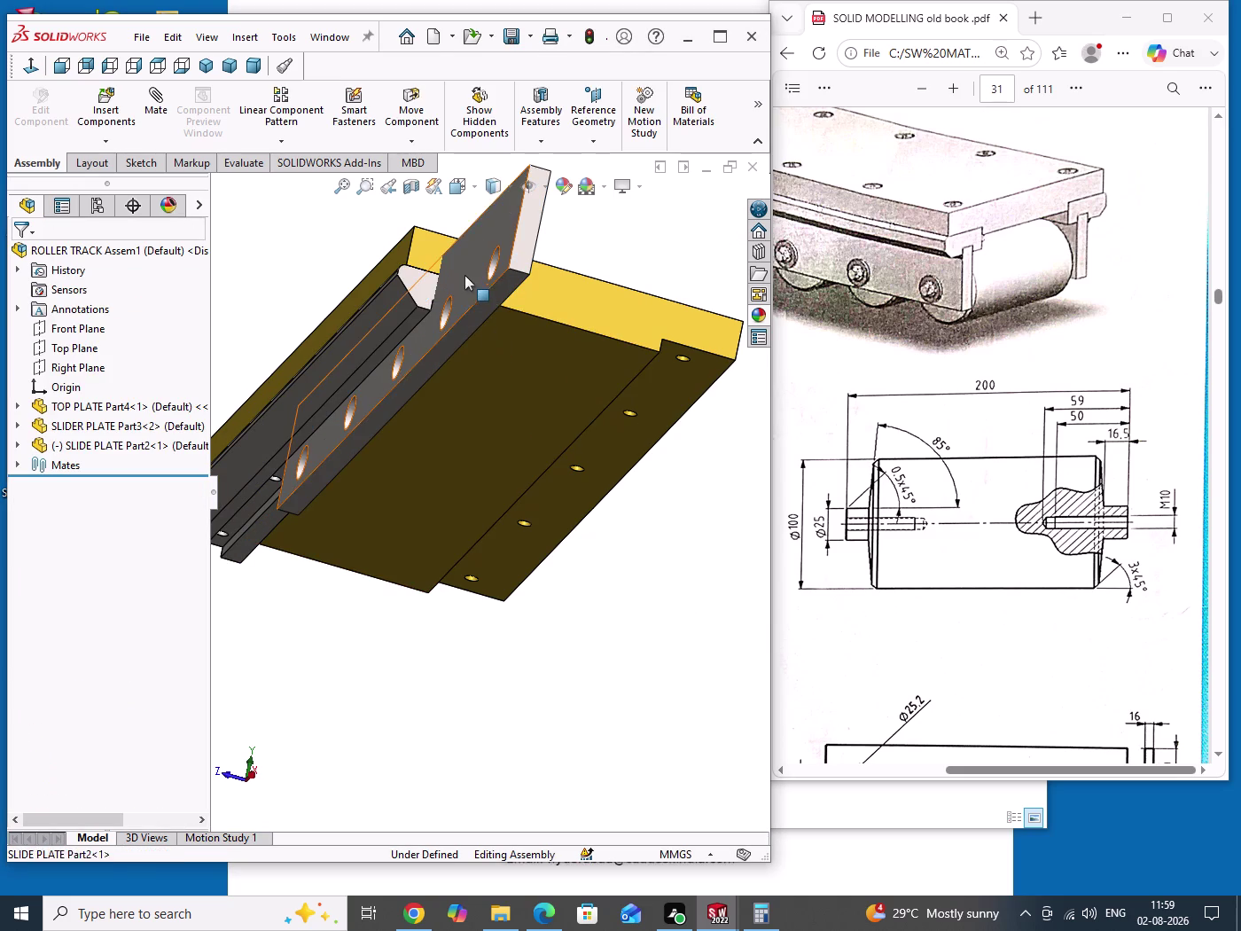
drag(465, 271, 440, 448)
Make the end faces of the slider plate and slide plate coincident.
drag(657, 655, 682, 680)
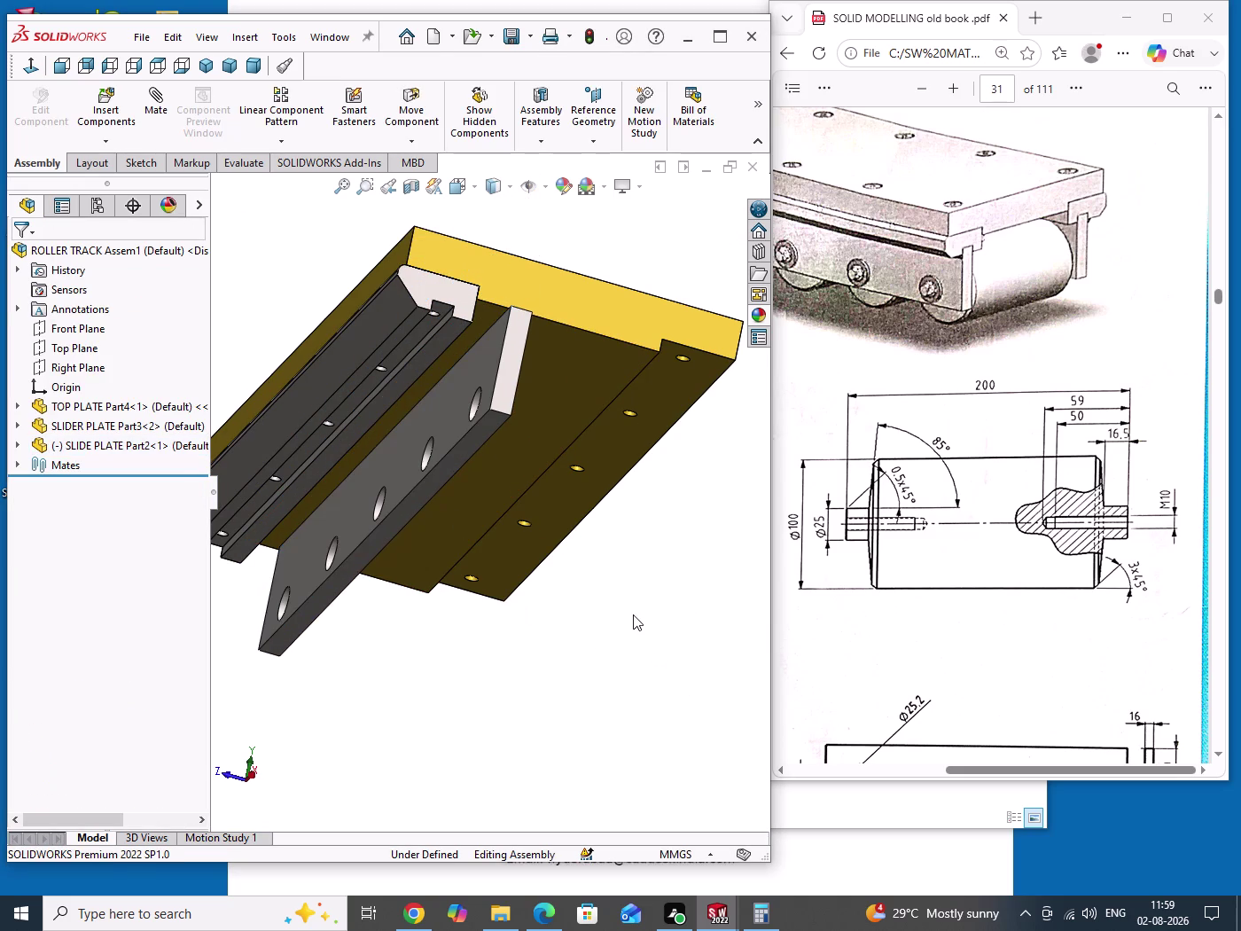
middle_drag(631, 611, 619, 643)
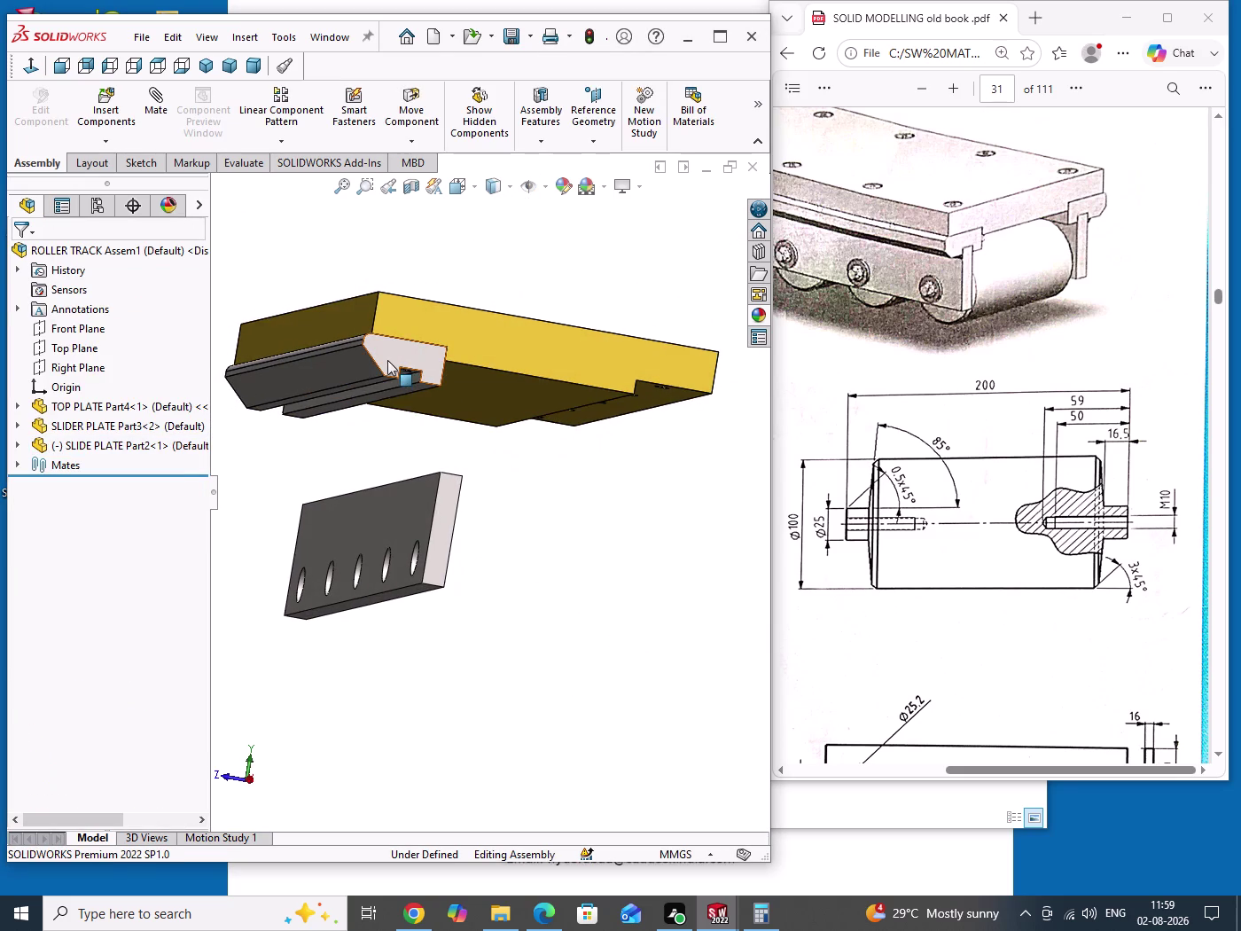
click(388, 360)
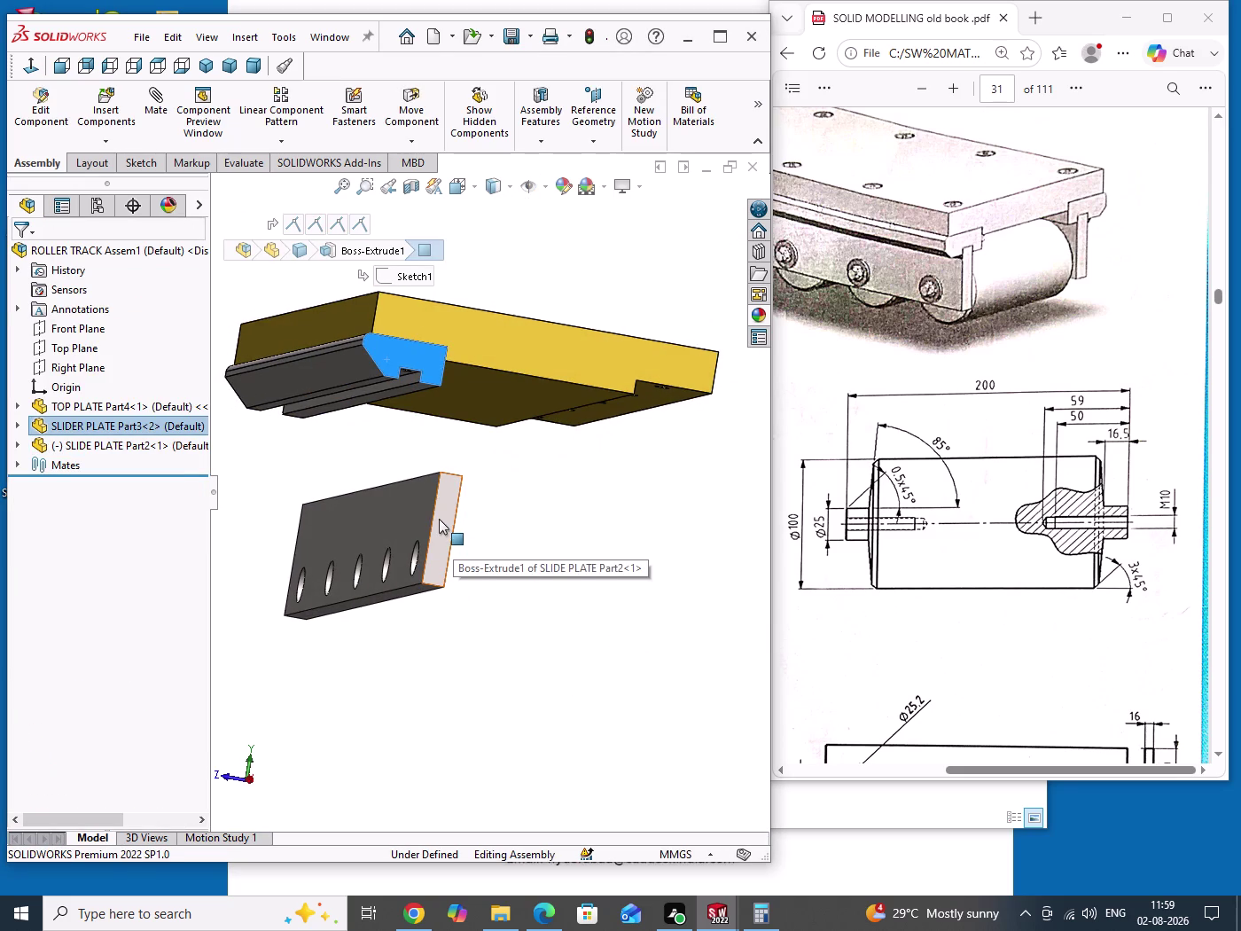
click(443, 512)
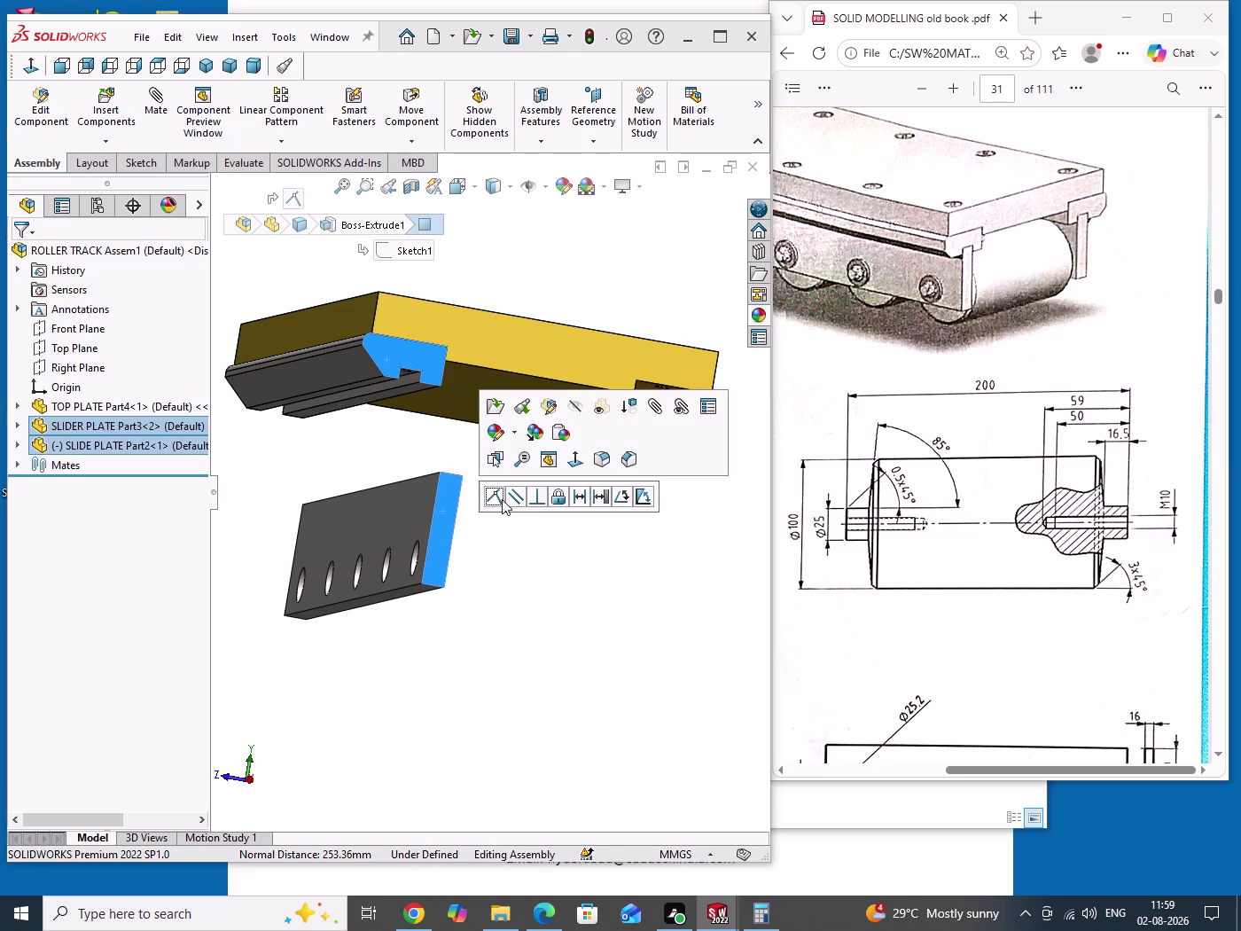
click(499, 497)
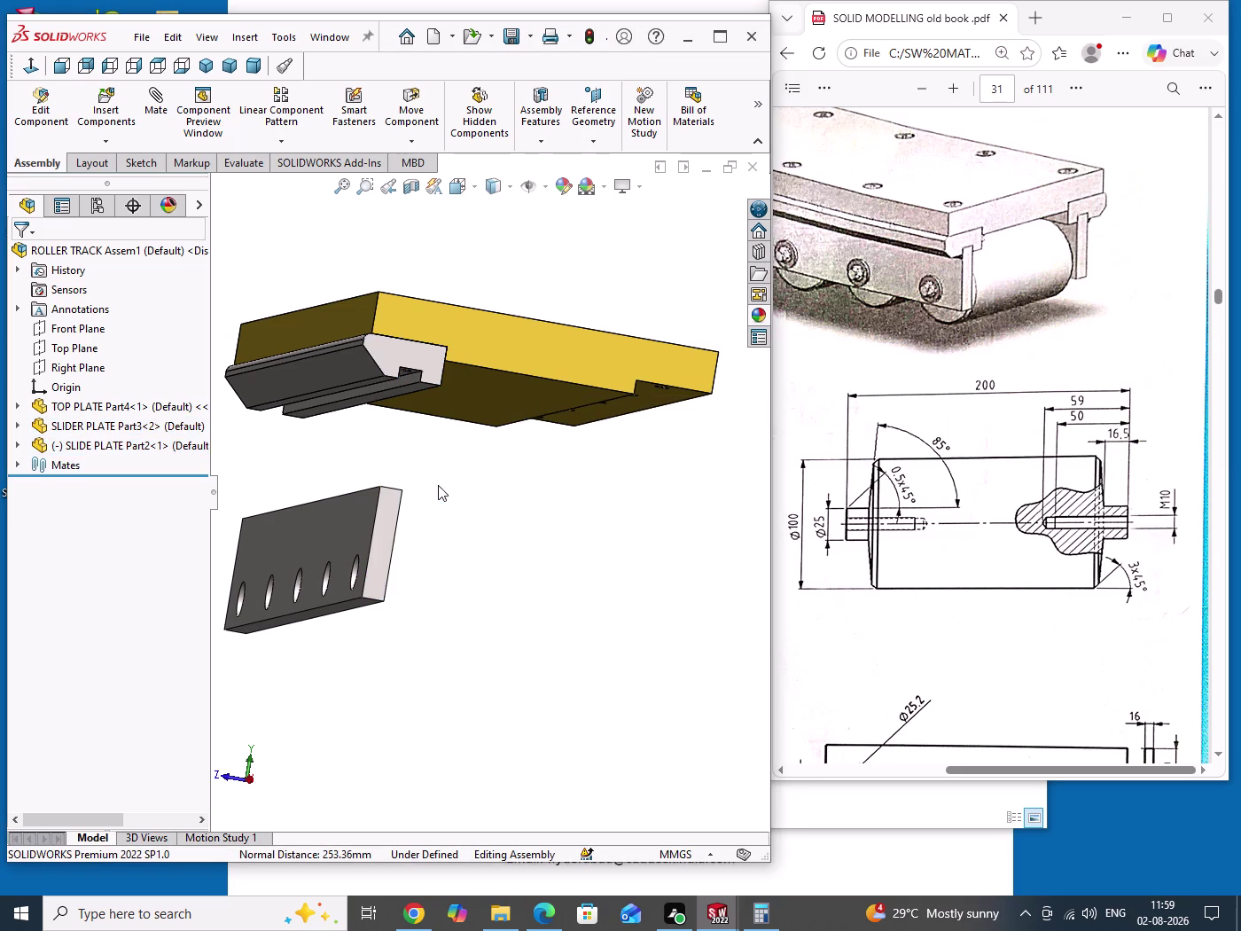
drag(437, 480, 439, 521)
Make the side faces of the slide plate and slider plate coincident.
middle_drag(439, 532, 385, 525)
click(362, 545)
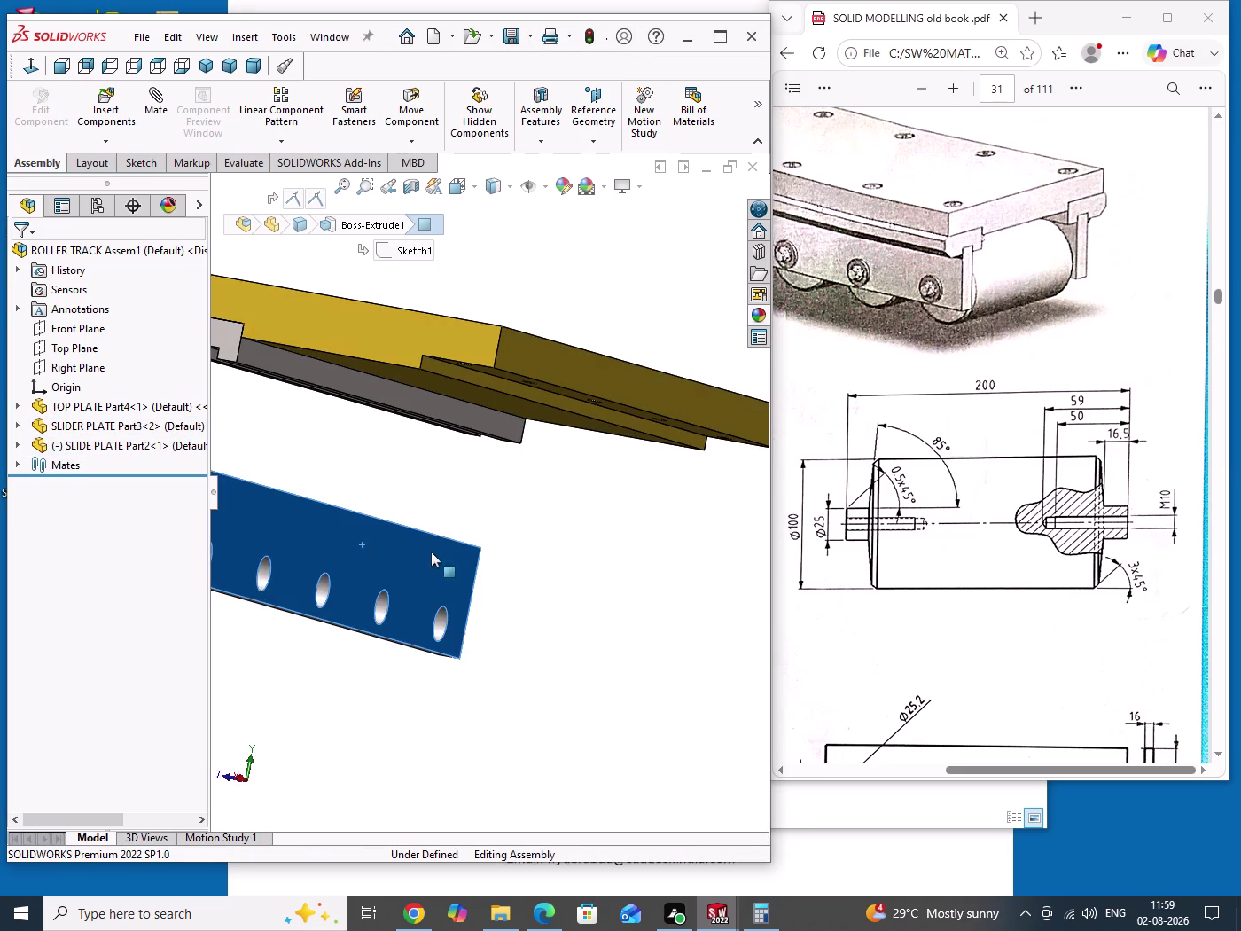
scroll(up, 3)
middle_drag(542, 592, 593, 583)
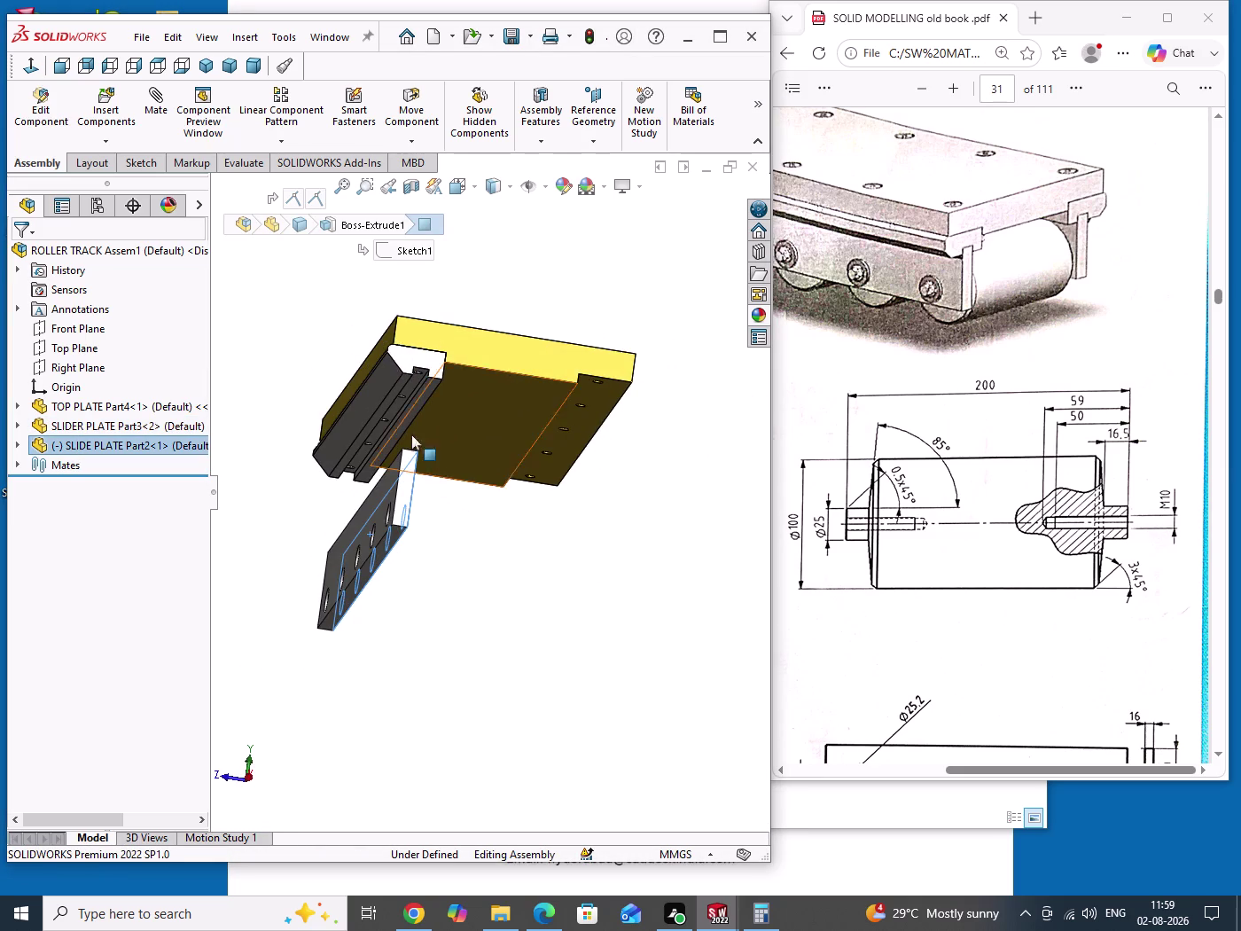
scroll(down, 3)
scroll(down, 3)
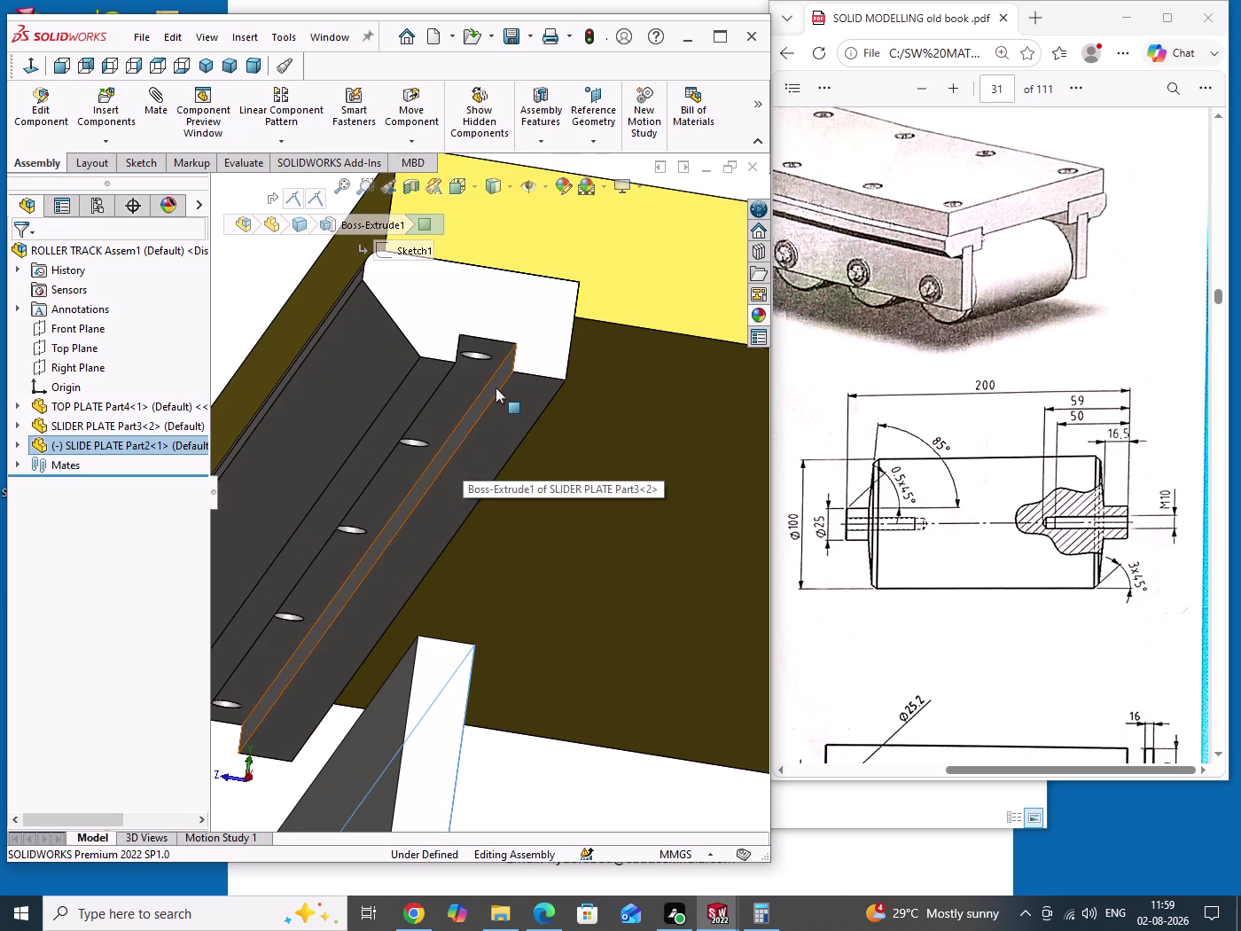
click(495, 387)
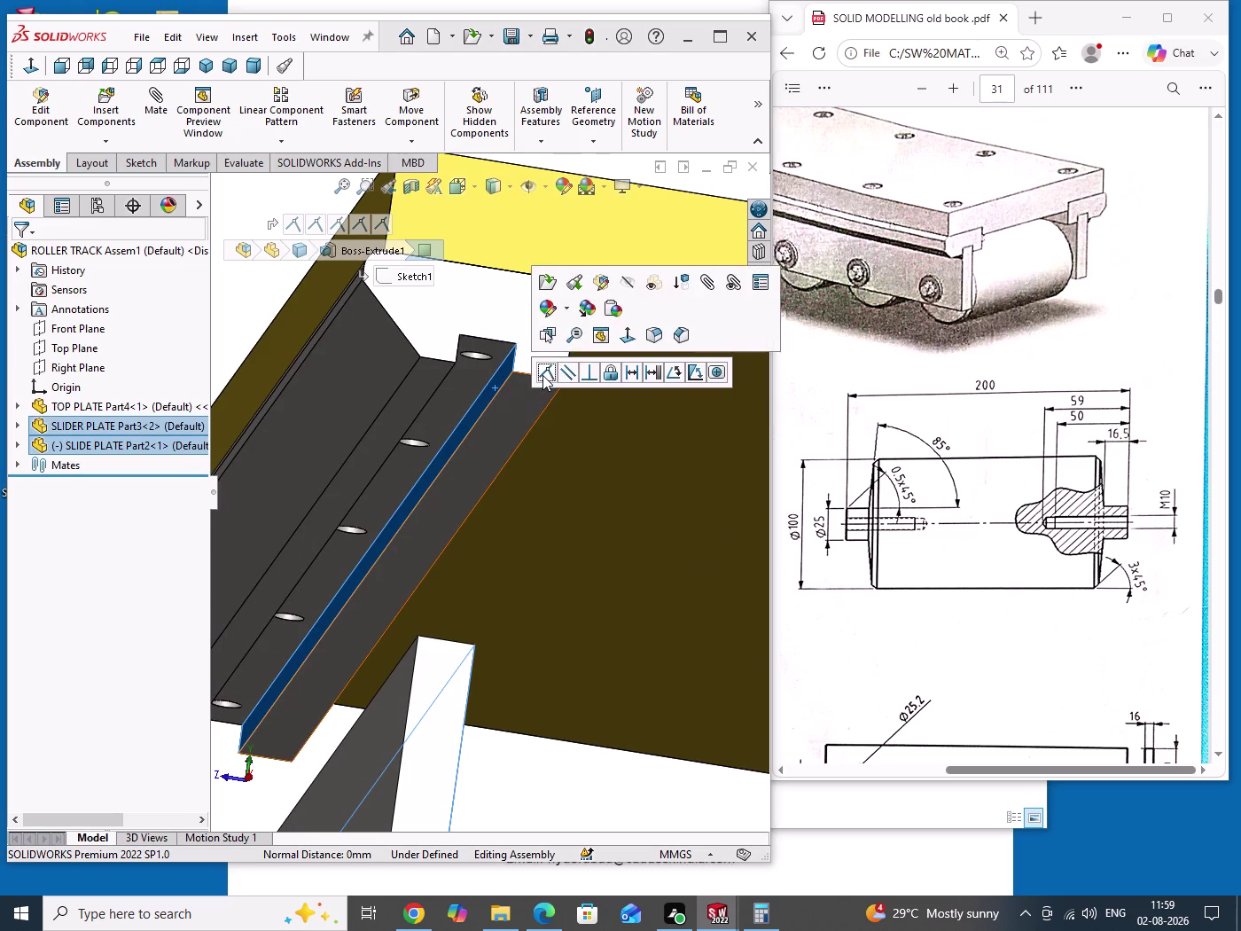
click(544, 375)
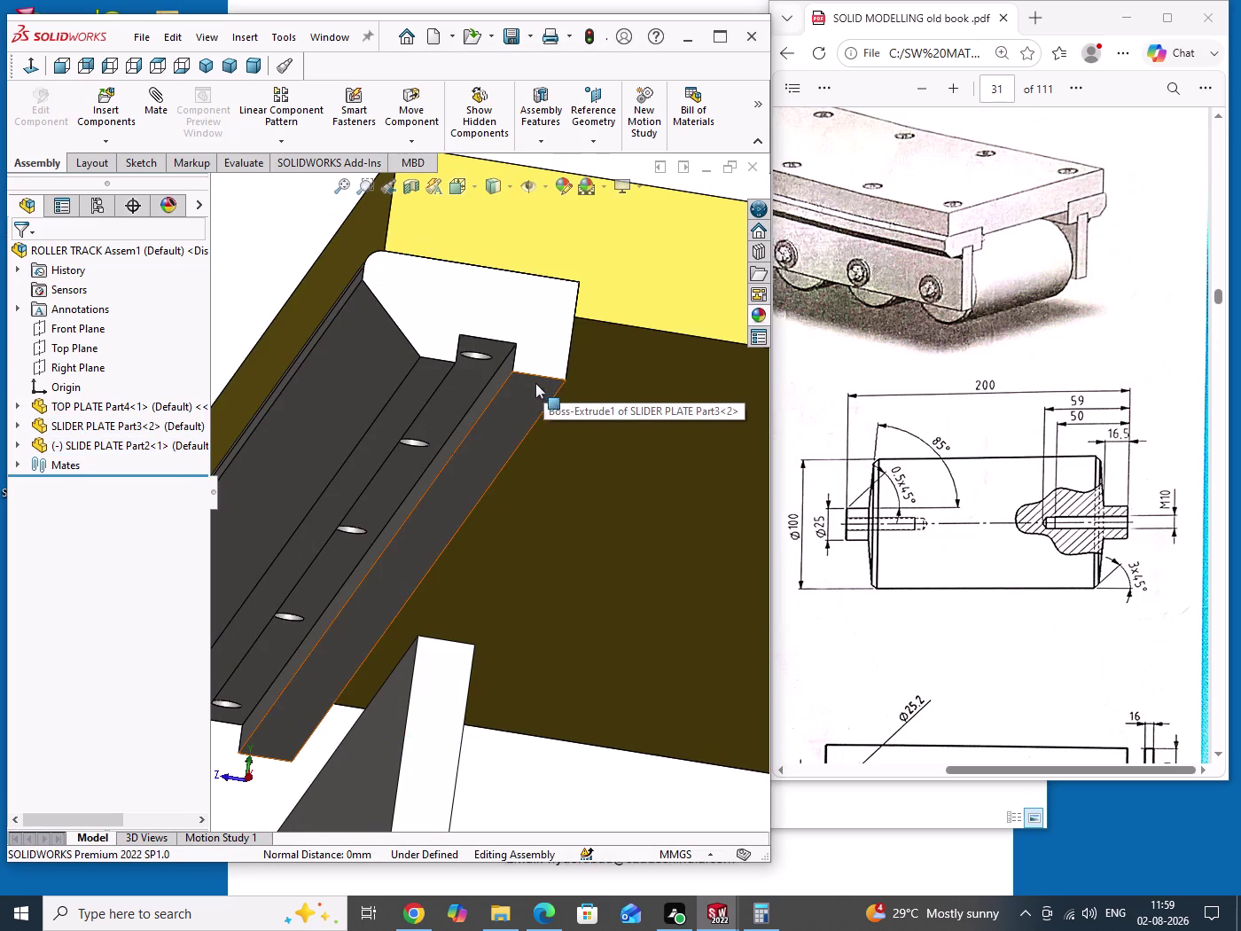
click(454, 400)
Add the final mate that fully defines the slide plate, then save.
scroll(up, 3)
middle_drag(521, 534, 522, 613)
click(458, 769)
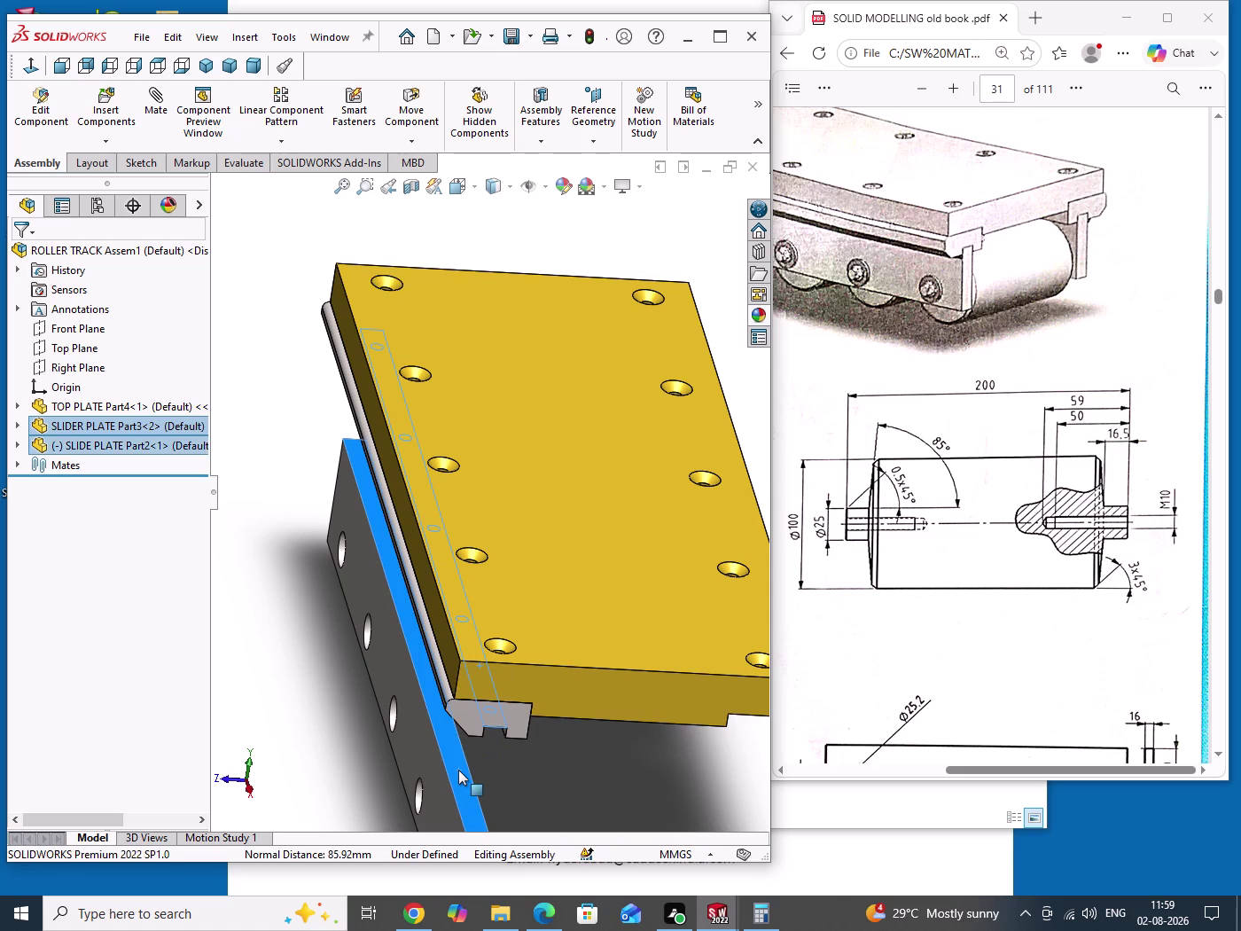
click(506, 757)
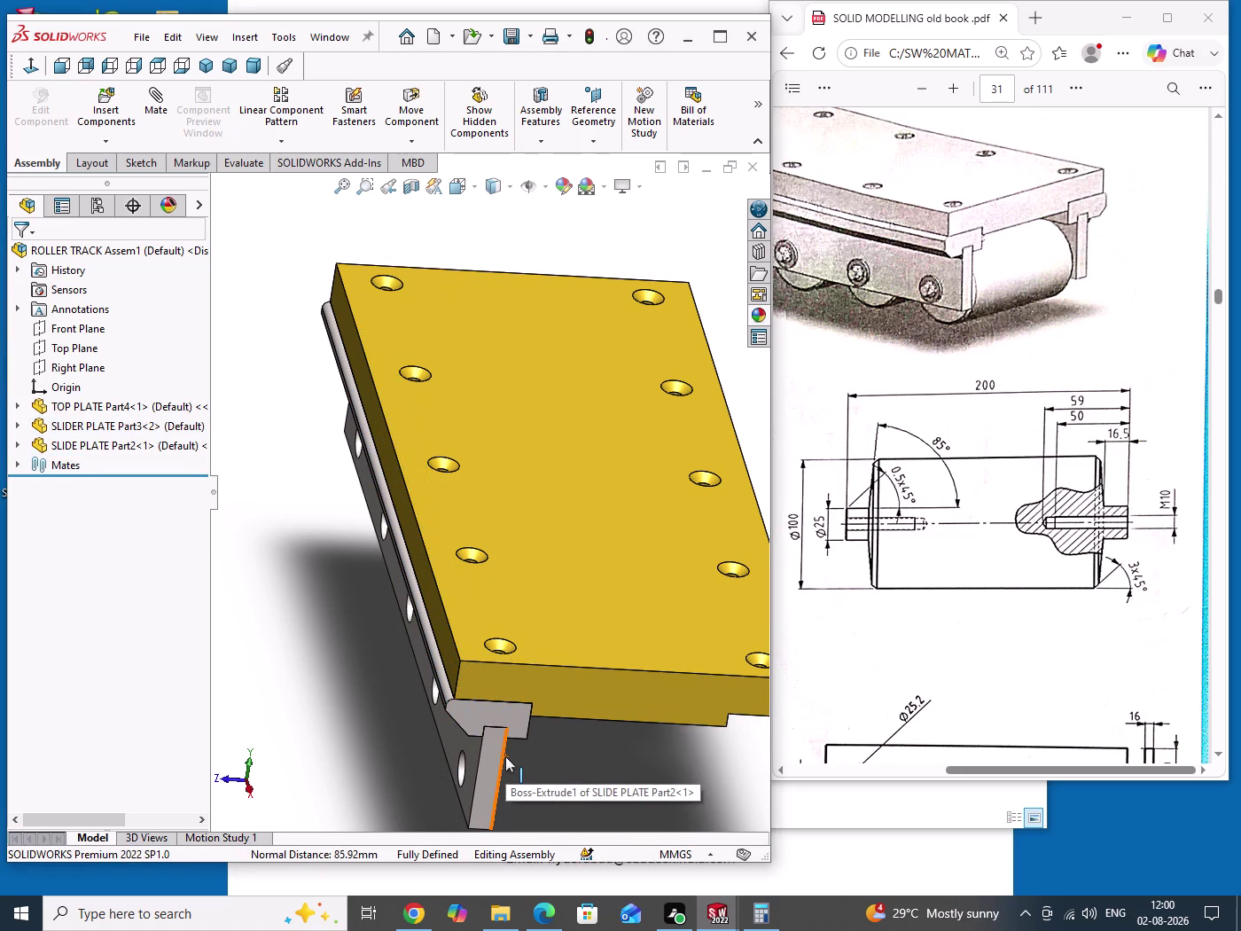
drag(282, 422, 296, 564)
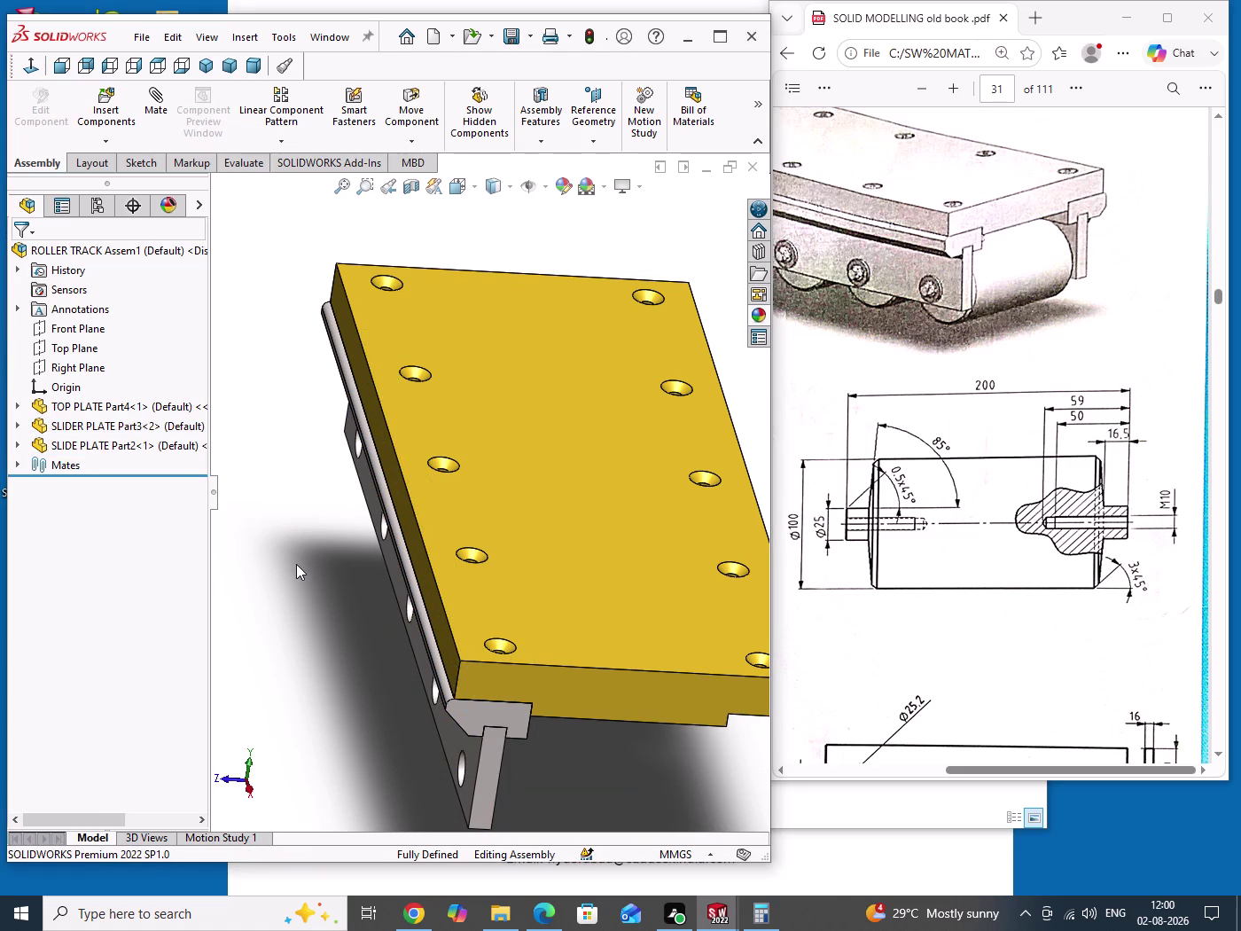
key(ctrl+s)
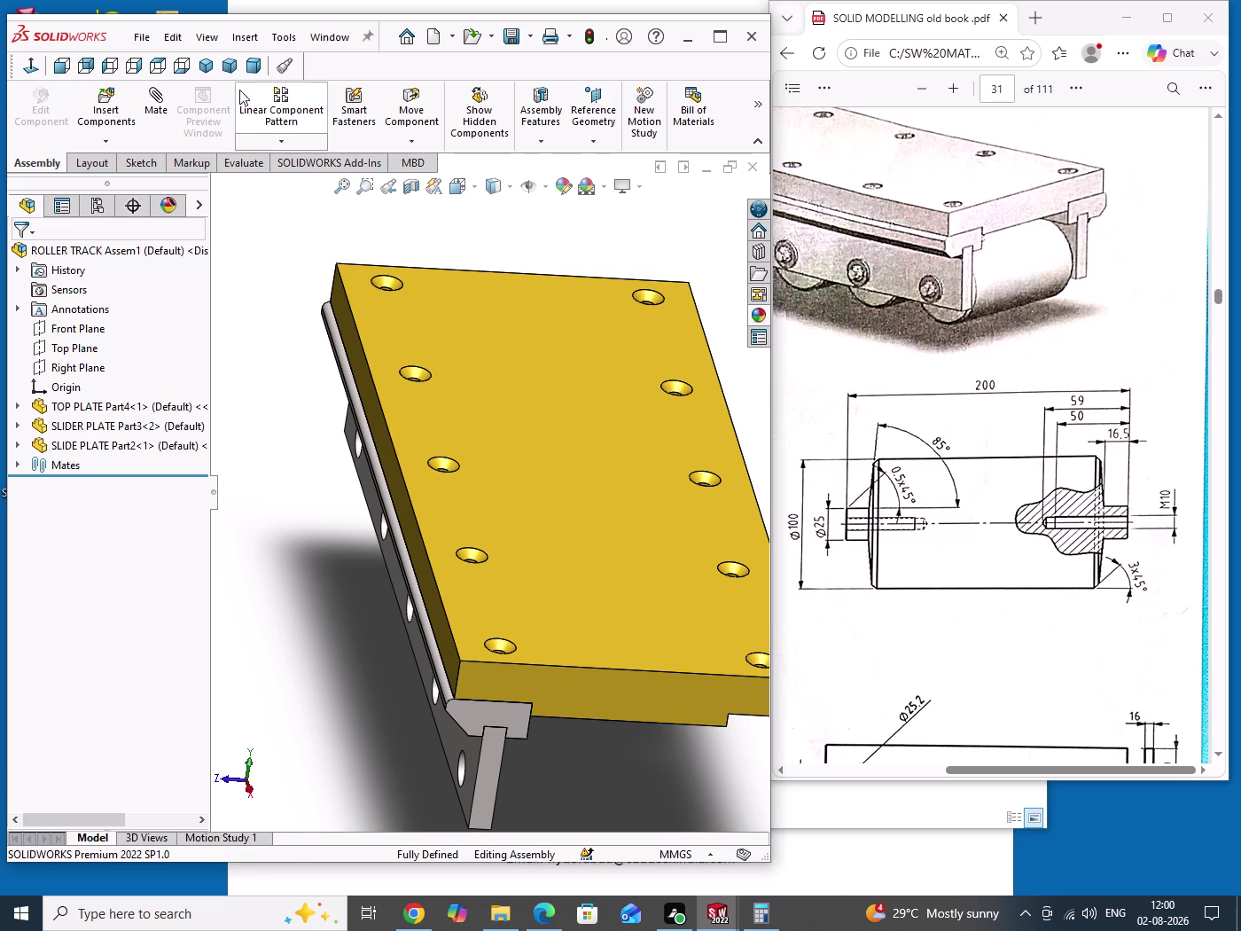
Switch the roller track assembly to isometric view.
click(207, 70)
drag(640, 305, 673, 394)
scroll(up, 3)
scroll(down, 3)
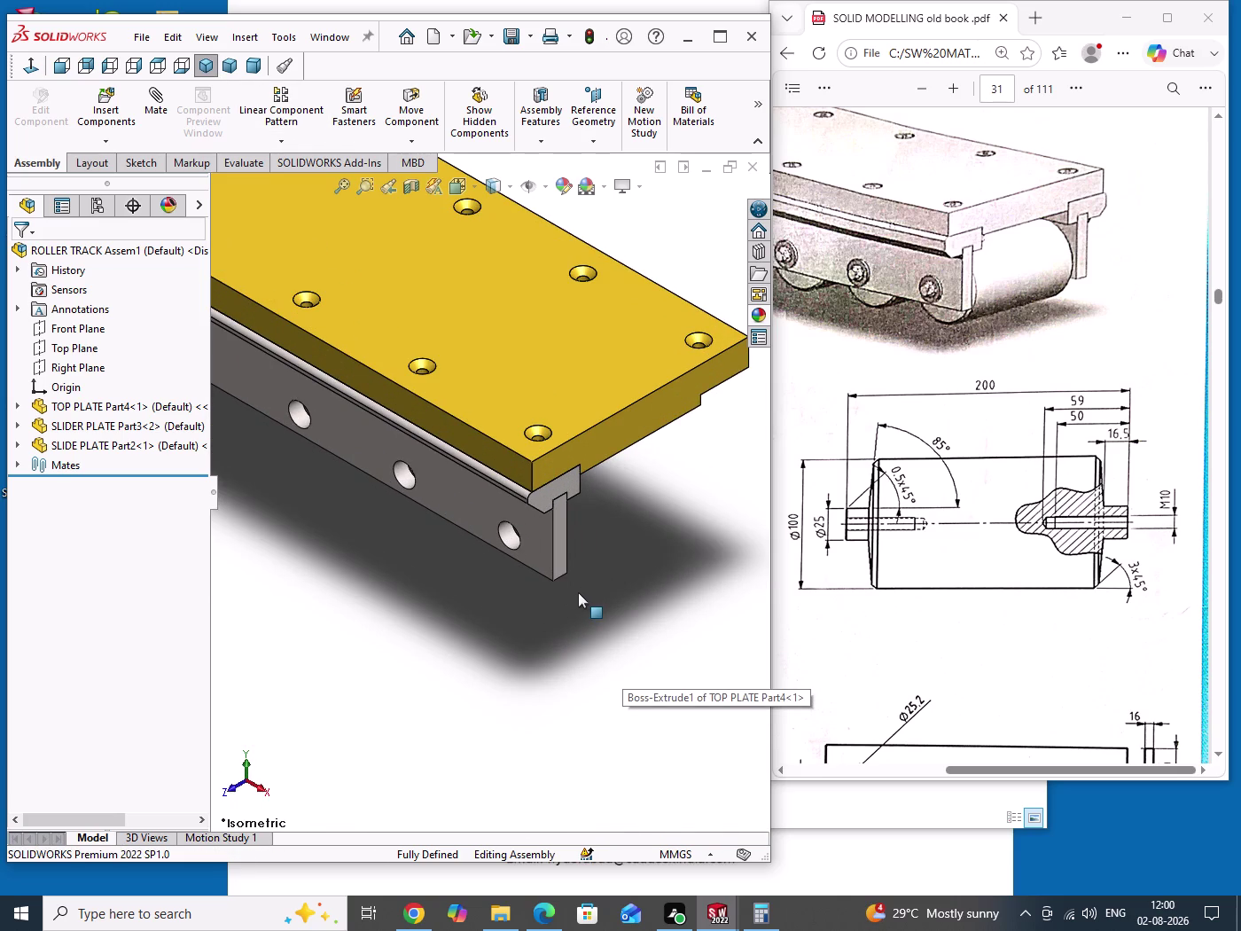
scroll(up, 3)
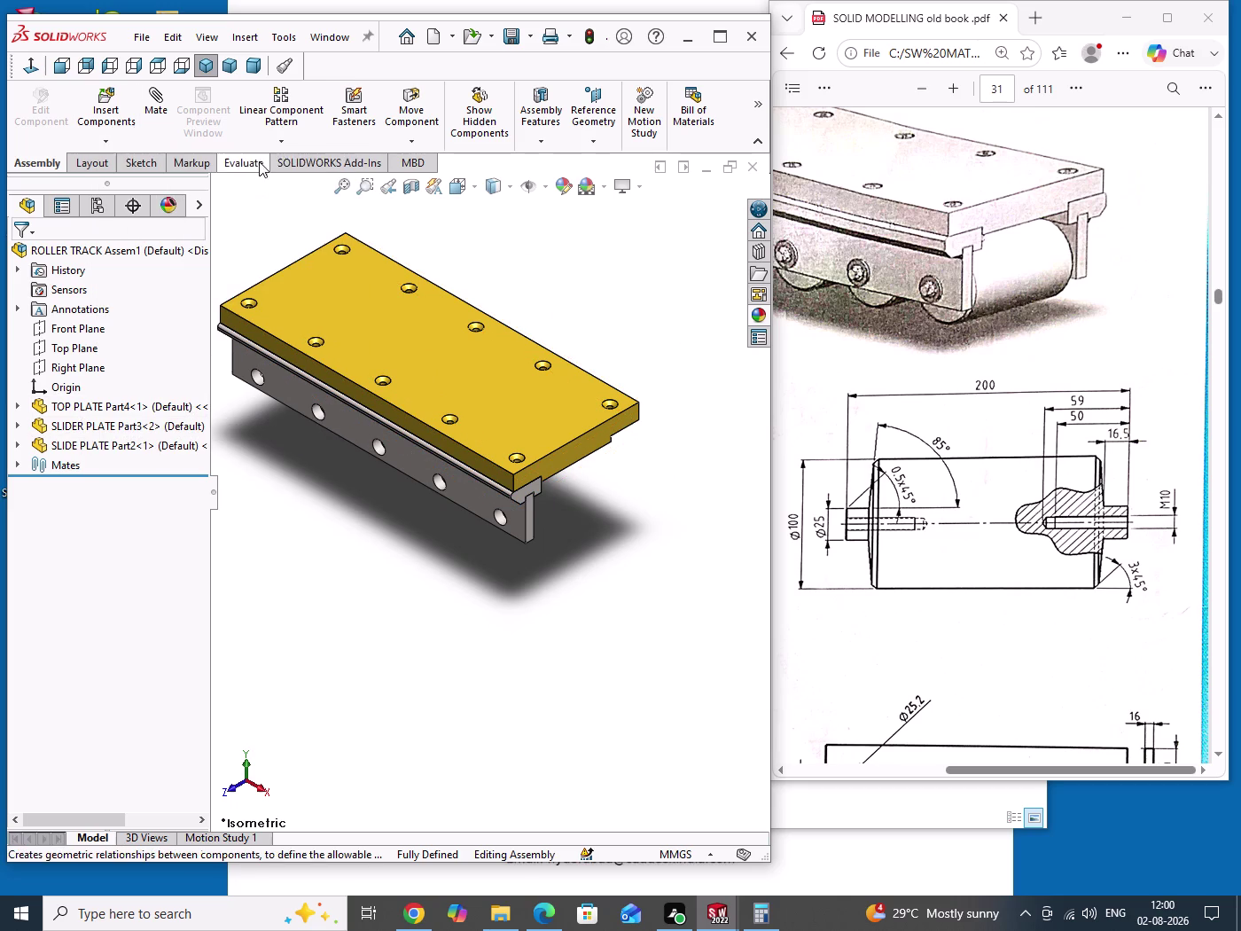
Try Mirror Components, then choose Copy with Mates from the Insert Components dropdown.
click(285, 141)
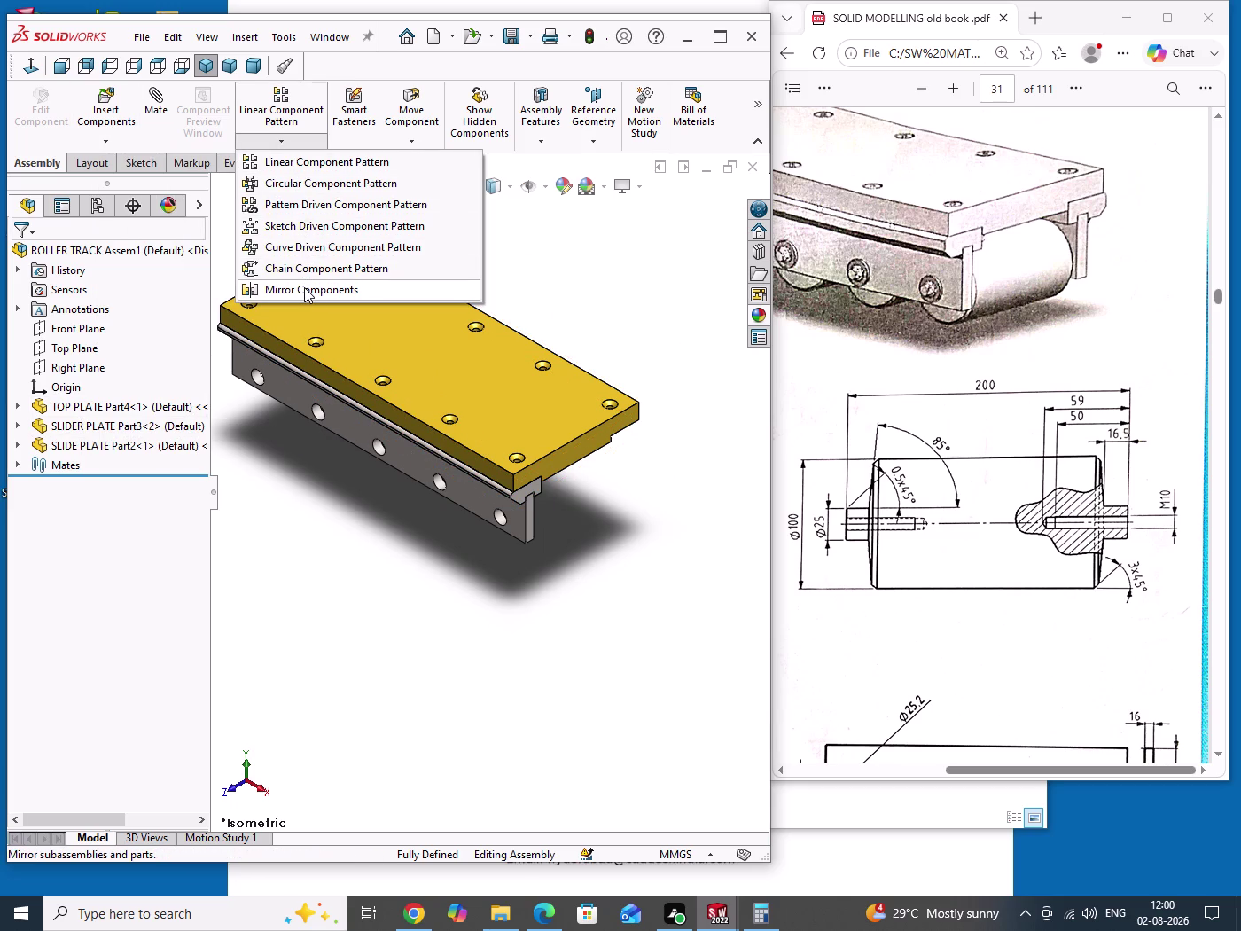
click(304, 288)
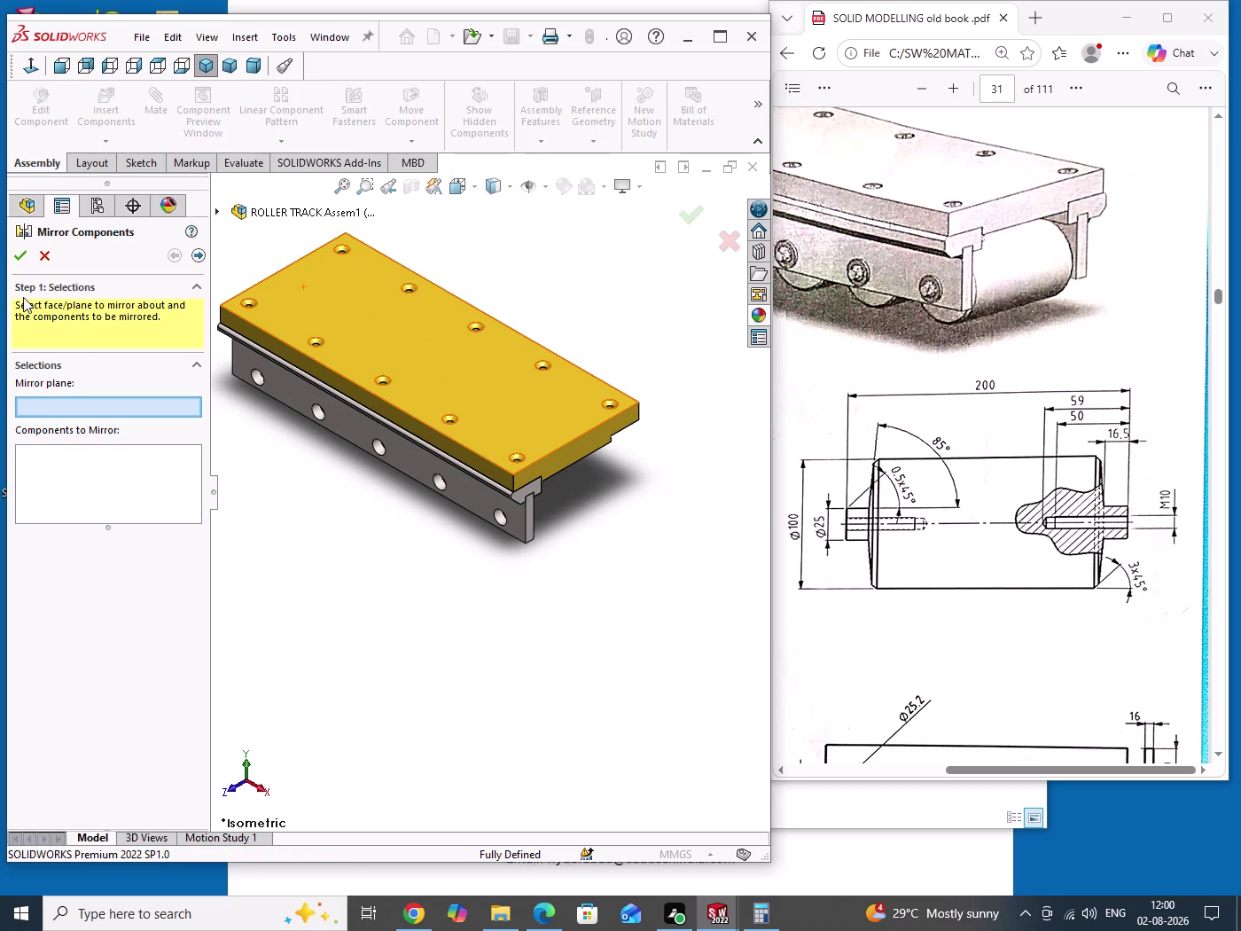
click(43, 258)
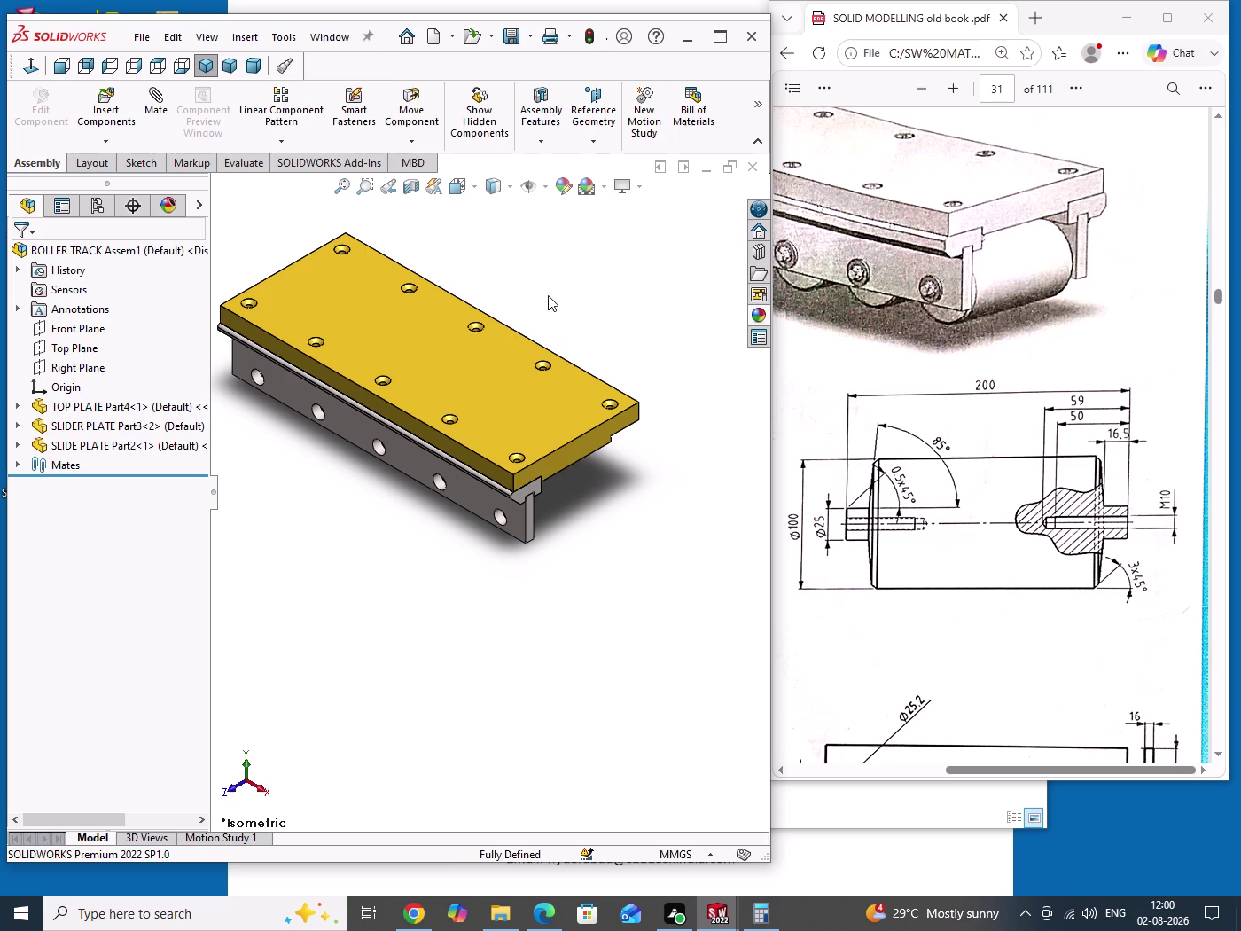
drag(565, 288, 624, 357)
click(112, 143)
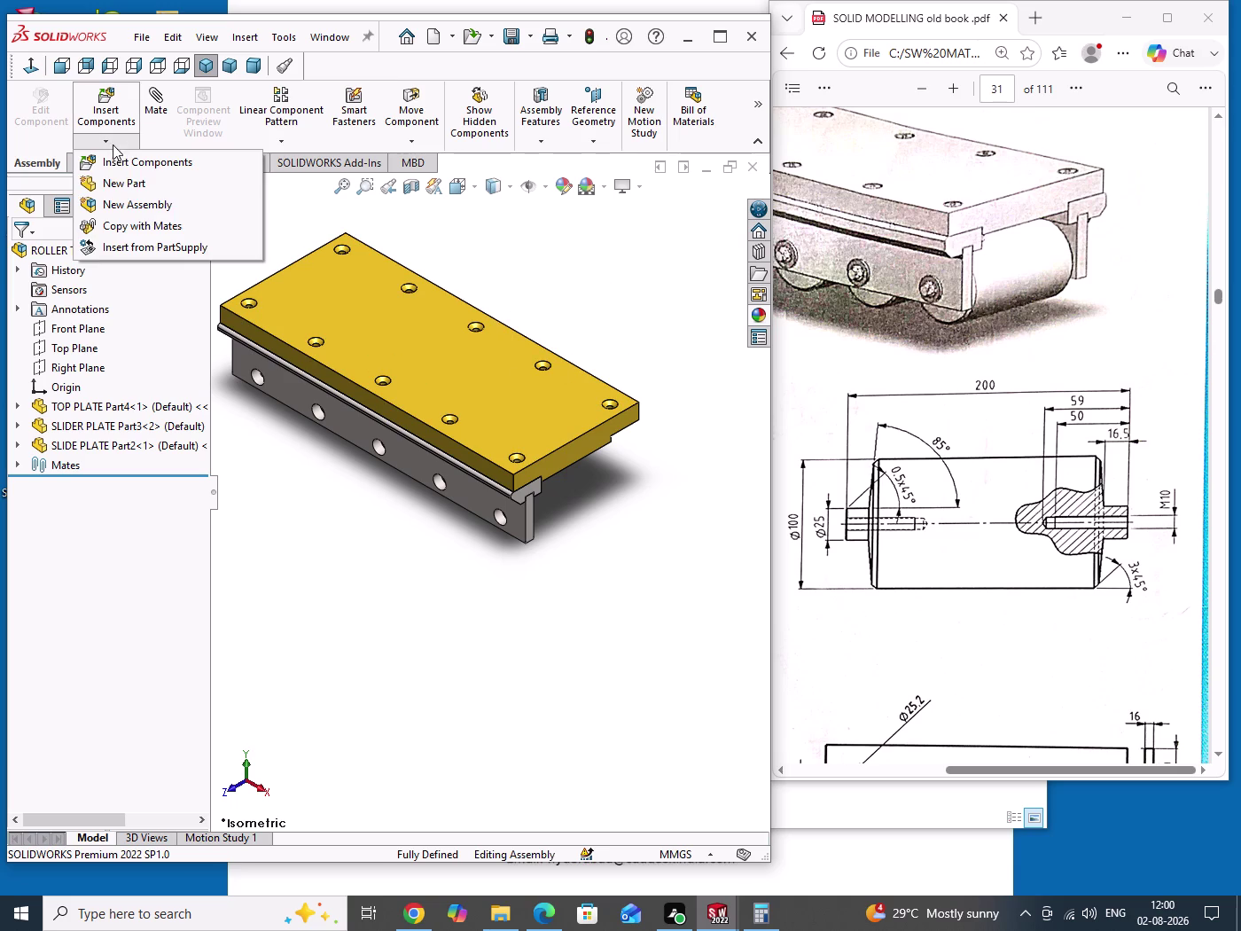
click(143, 230)
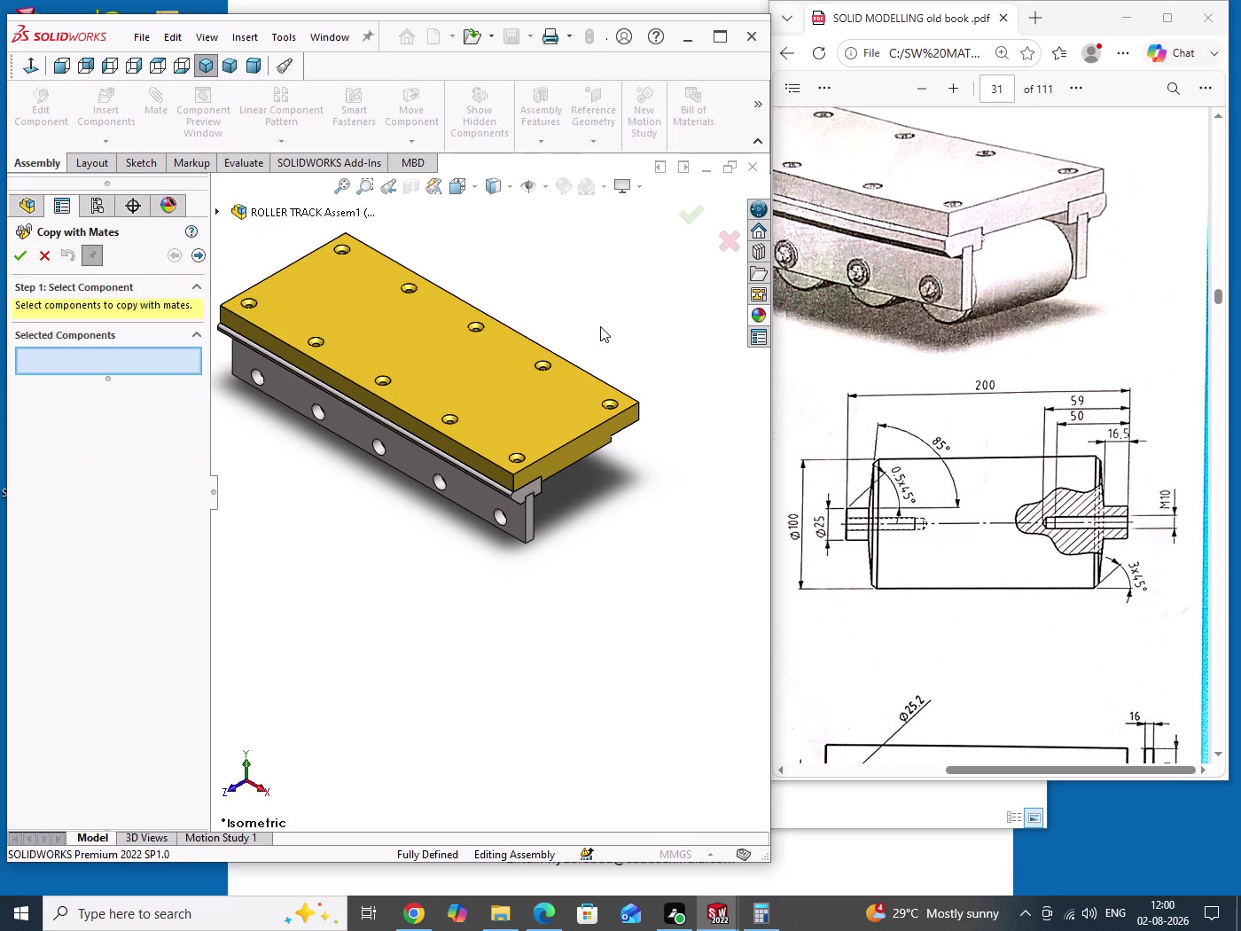
Select the slide plate and slider plate as components to copy.
click(481, 506)
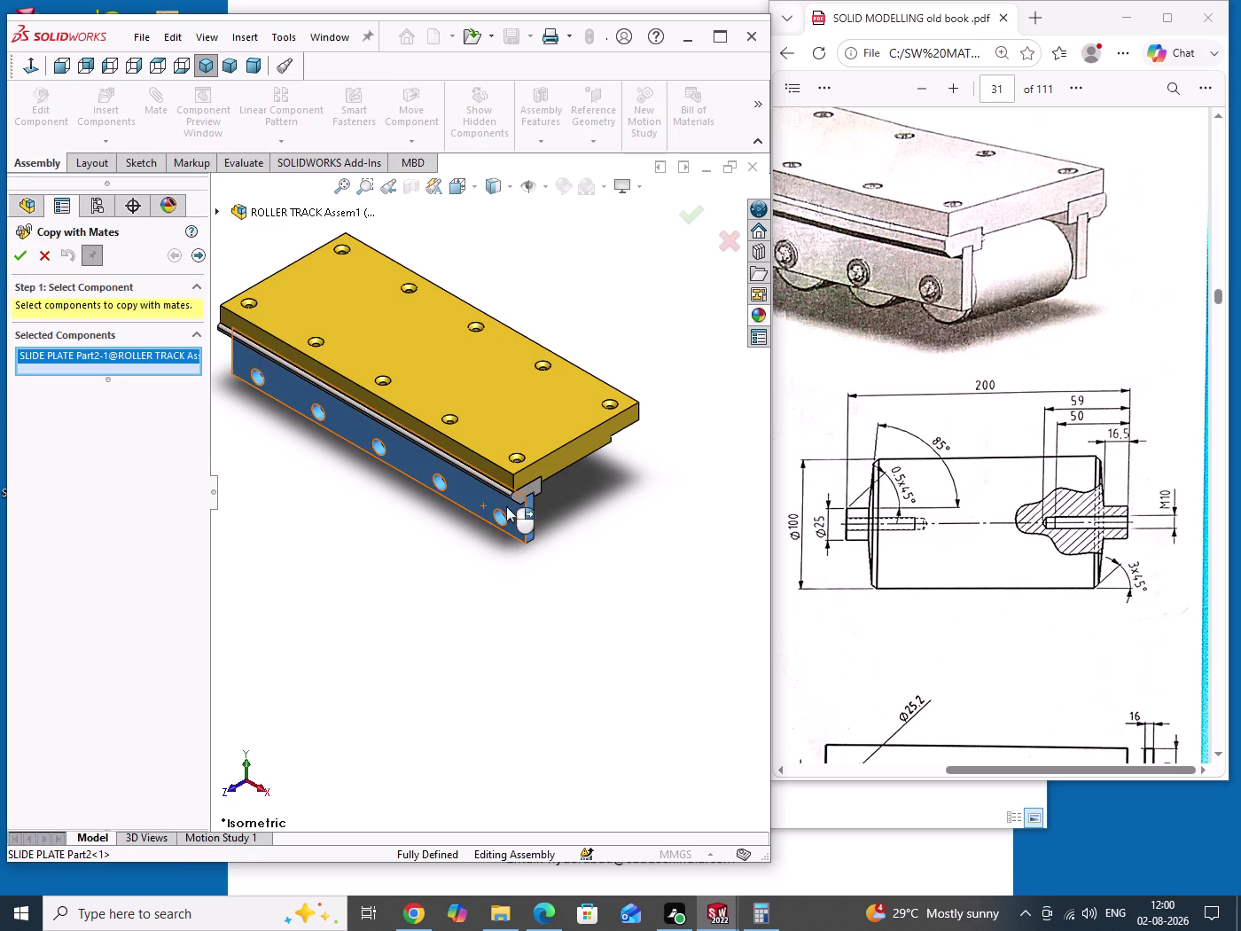
scroll(down, 3)
click(545, 455)
right_click(546, 456)
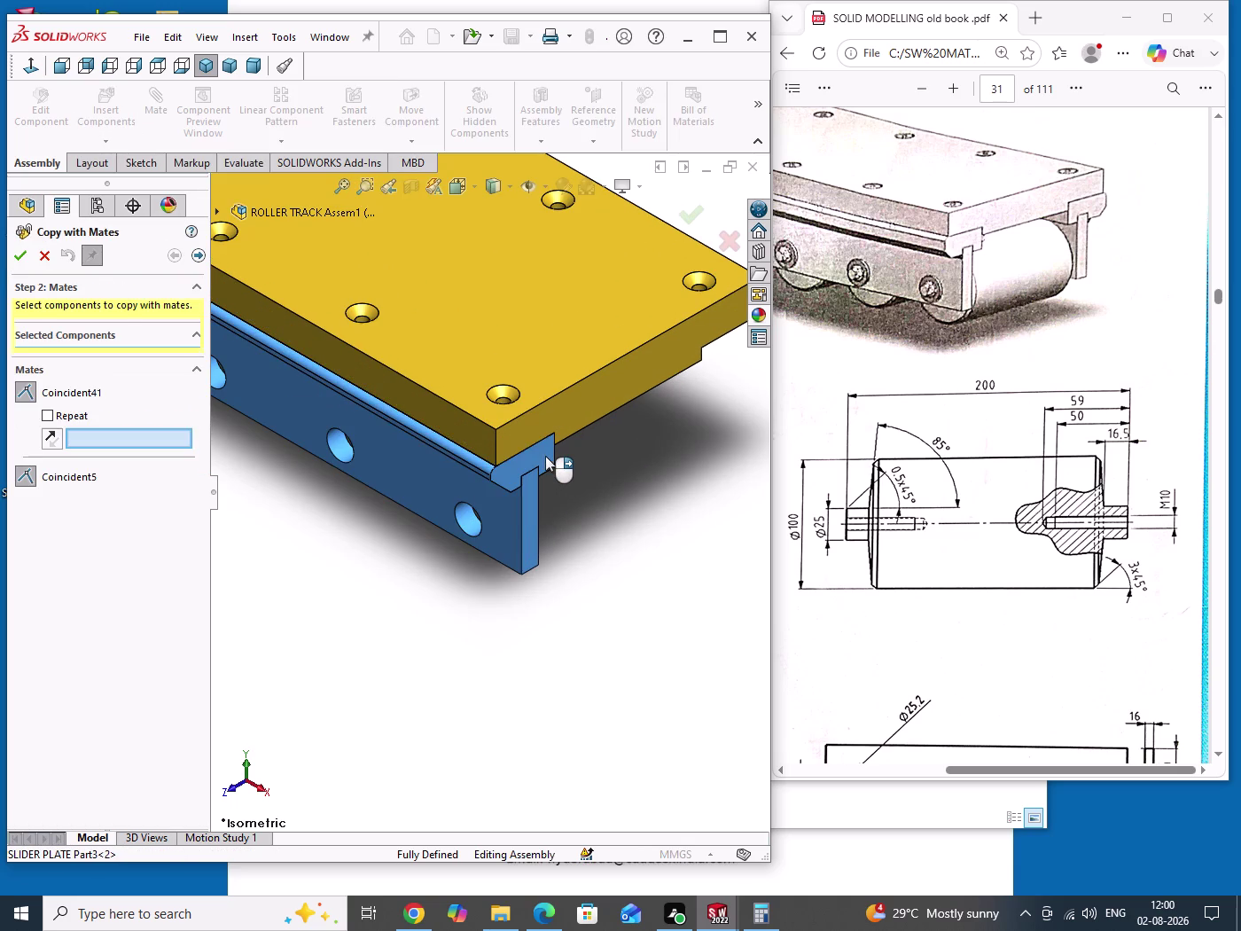
Pick a top-plate face on the opposite edge for the first mate.
scroll(up, 3)
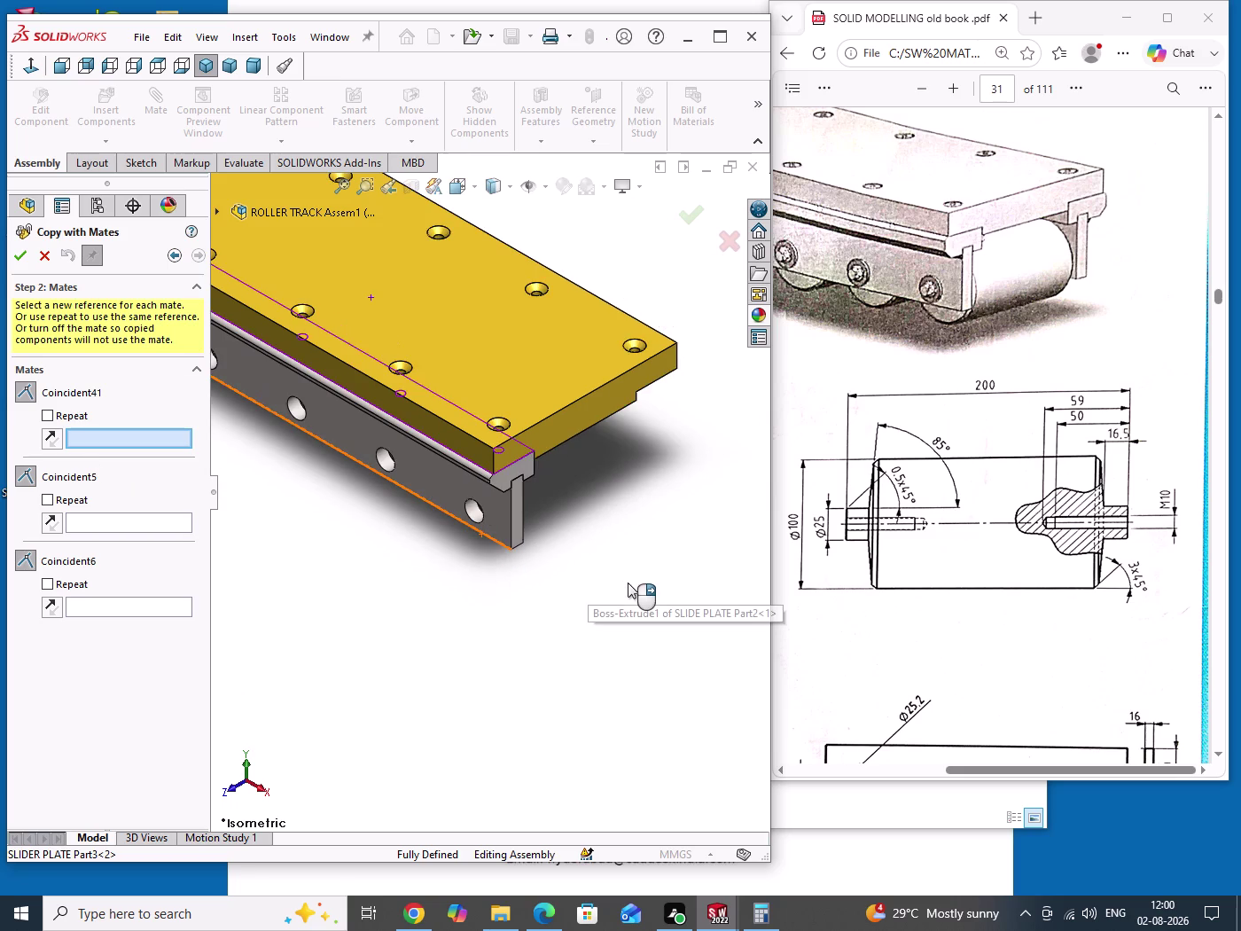
scroll(up, 3)
middle_drag(507, 595, 432, 543)
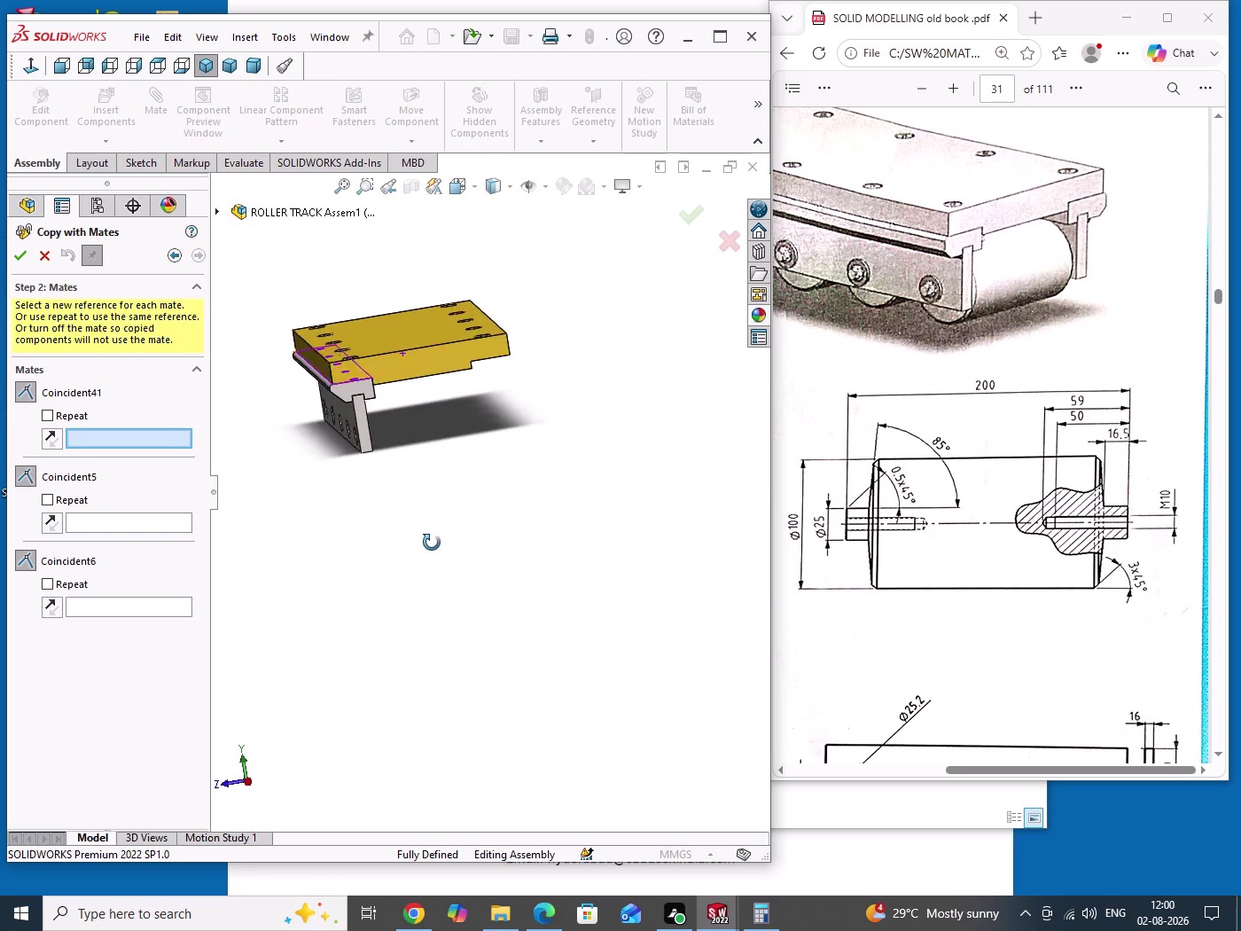
middle_drag(432, 543, 421, 542)
scroll(down, 3)
scroll(down, 3)
middle_drag(446, 472, 447, 441)
click(528, 393)
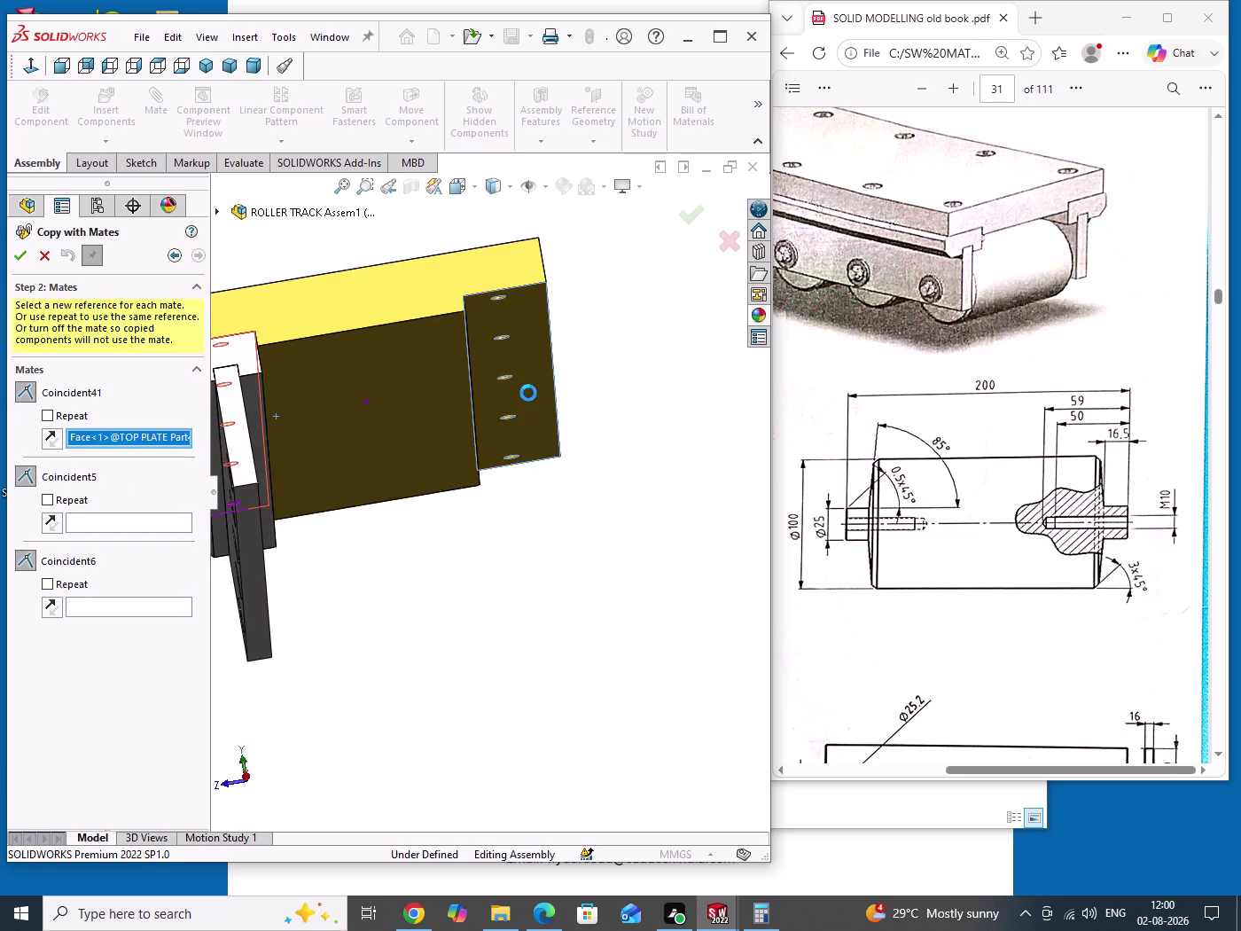
Pick top-plate faces for the second and third mates.
scroll(up, 3)
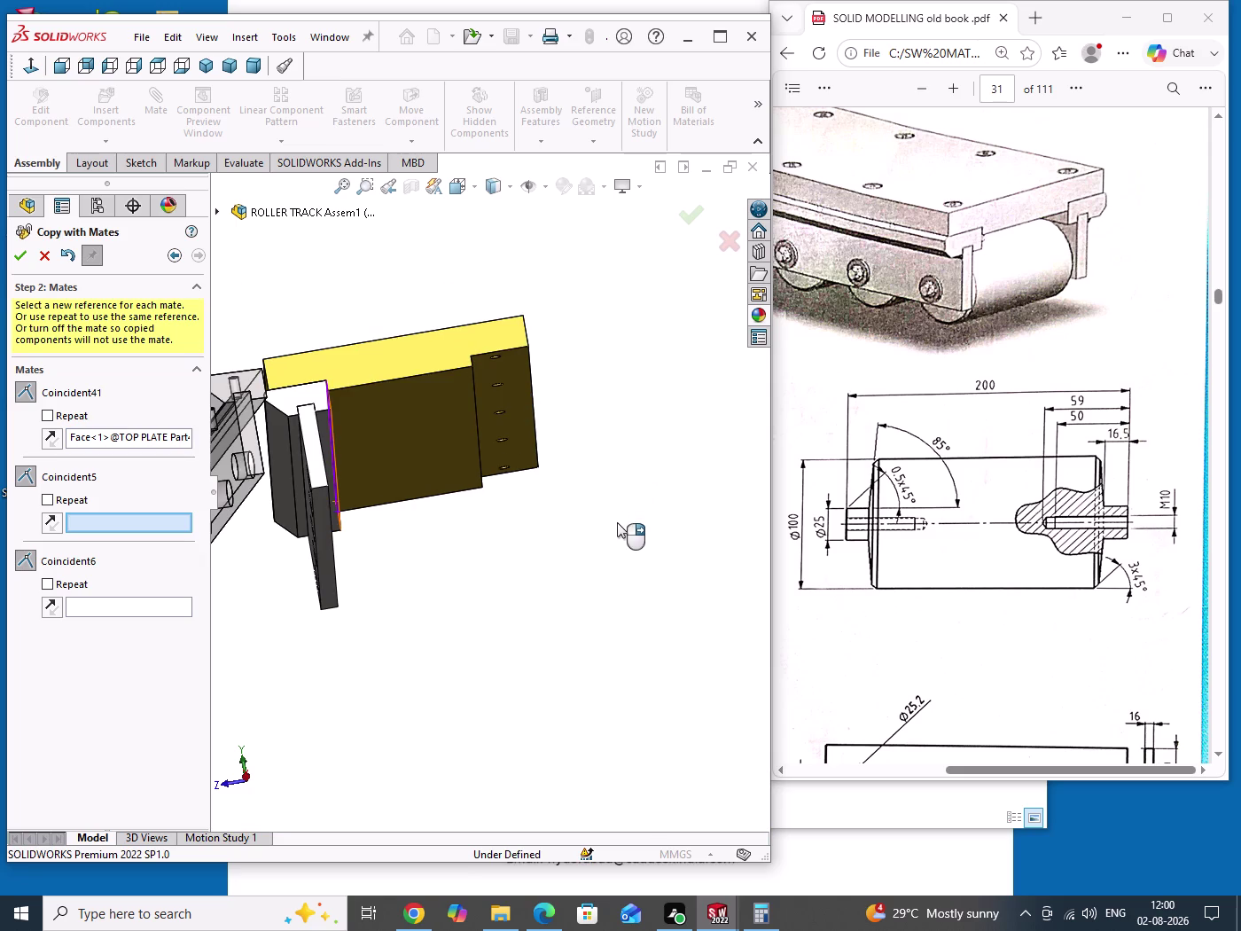
scroll(up, 3)
middle_drag(617, 523, 587, 537)
scroll(down, 3)
scroll(down, 3)
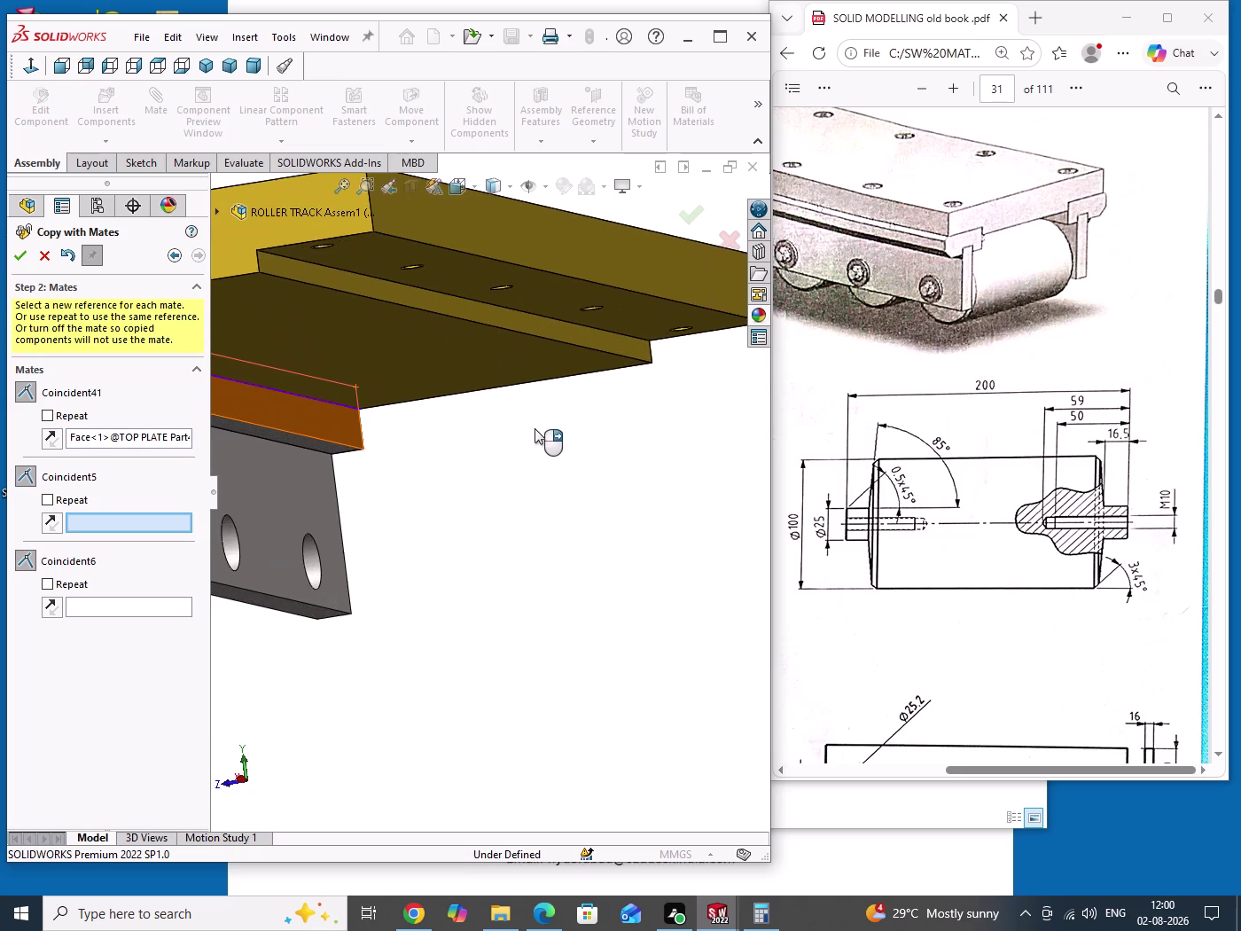
scroll(up, 3)
click(369, 342)
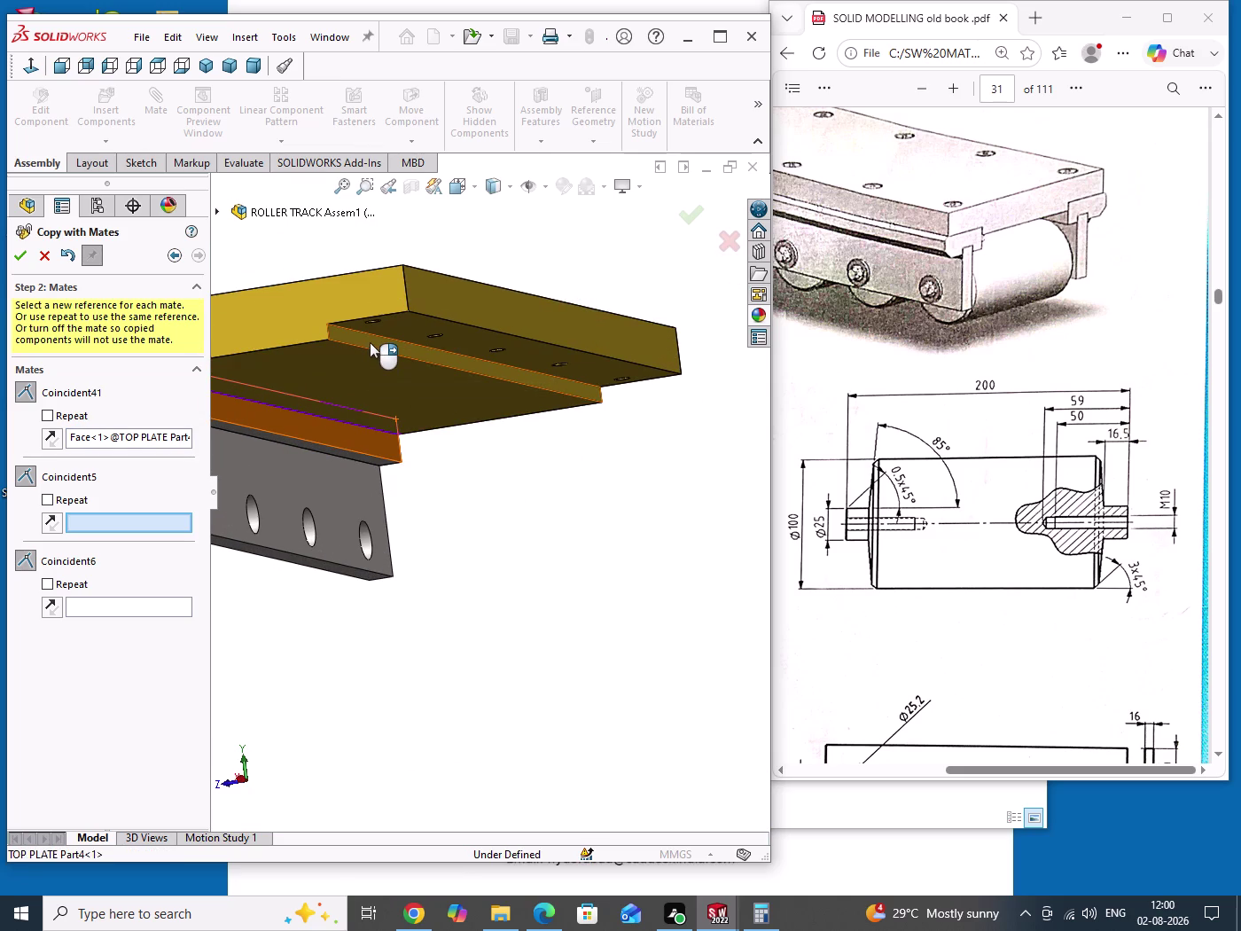
scroll(up, 3)
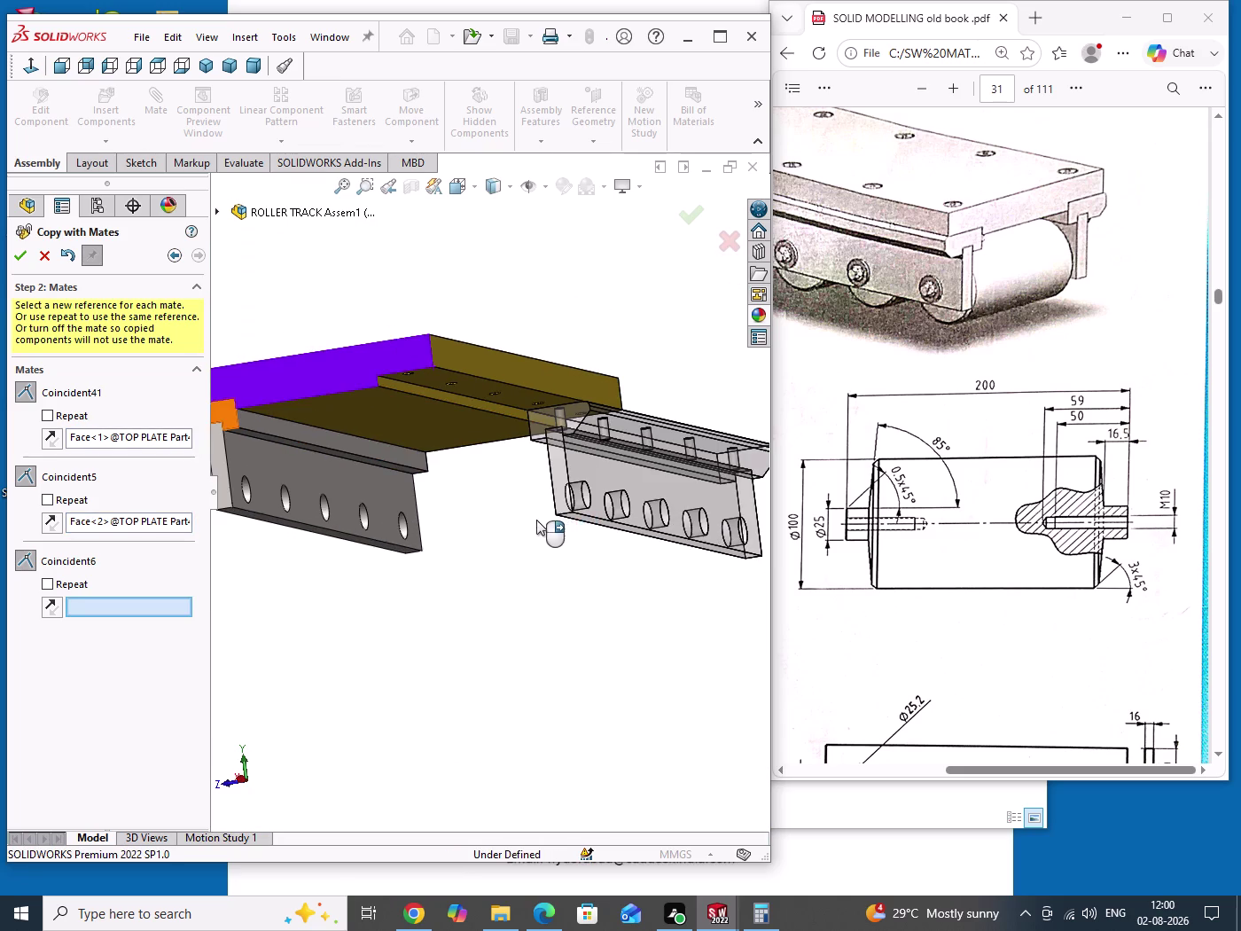
middle_drag(537, 520, 555, 554)
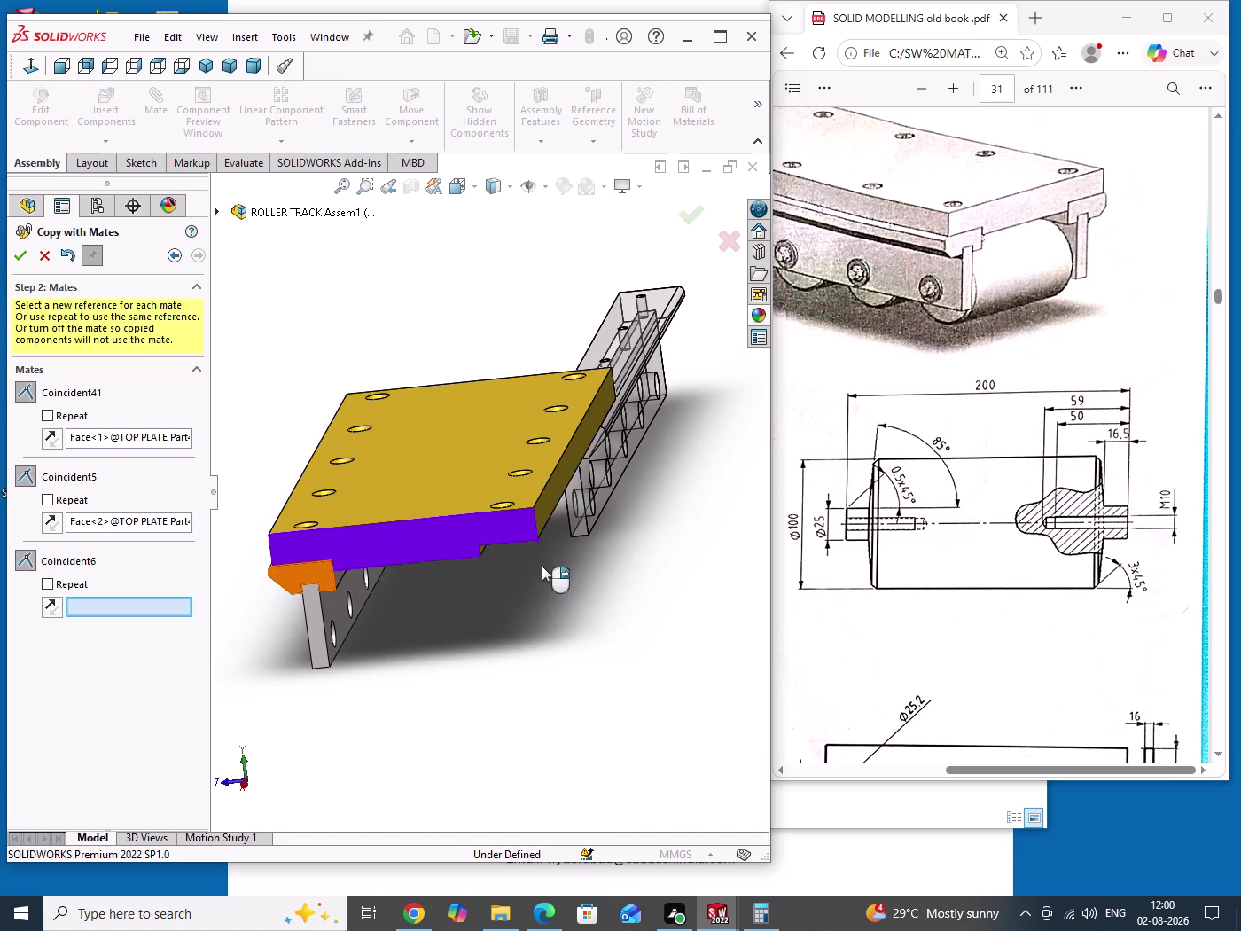
click(449, 547)
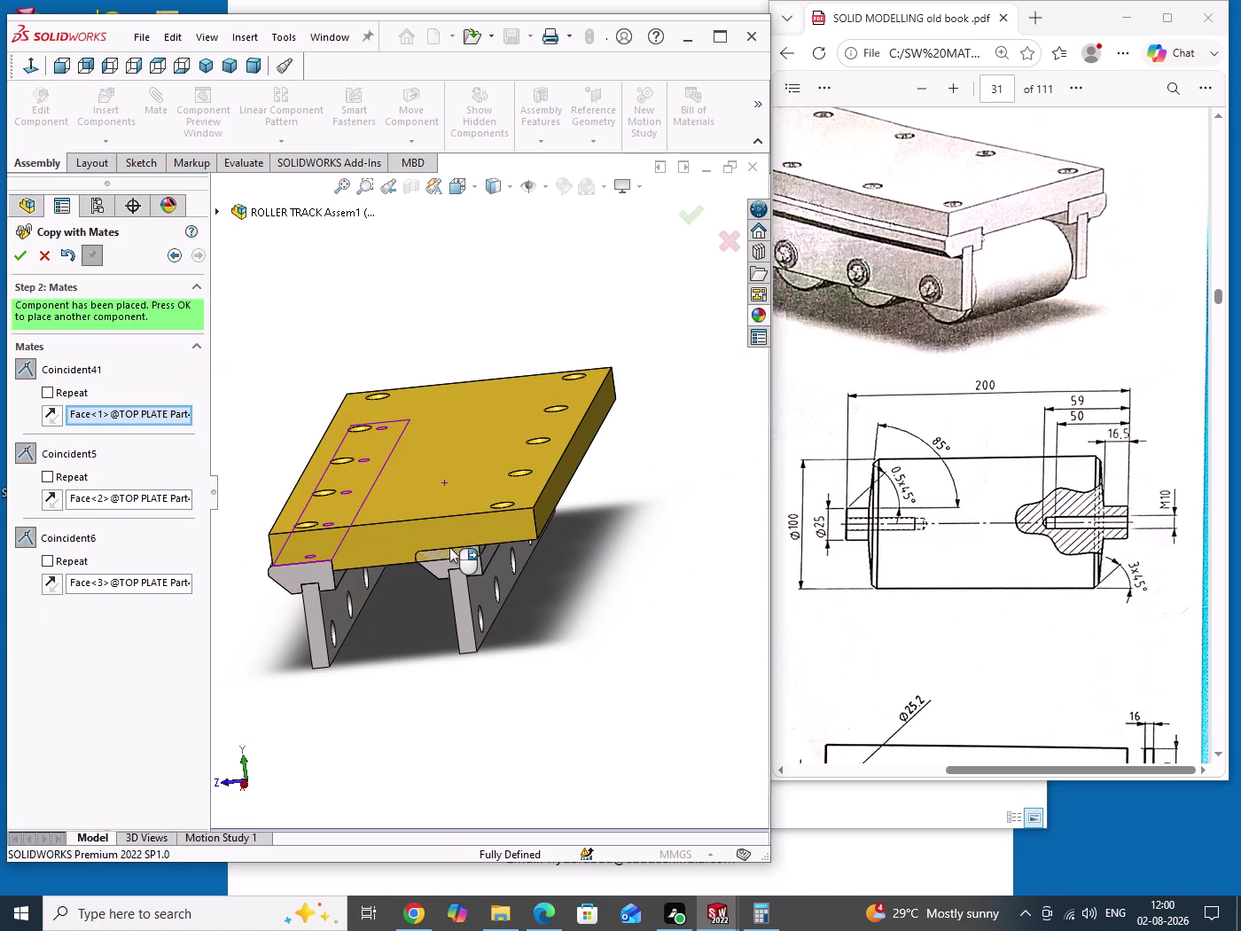
Replace the wrong third-mate face with a different top-plate face and check placement.
click(54, 585)
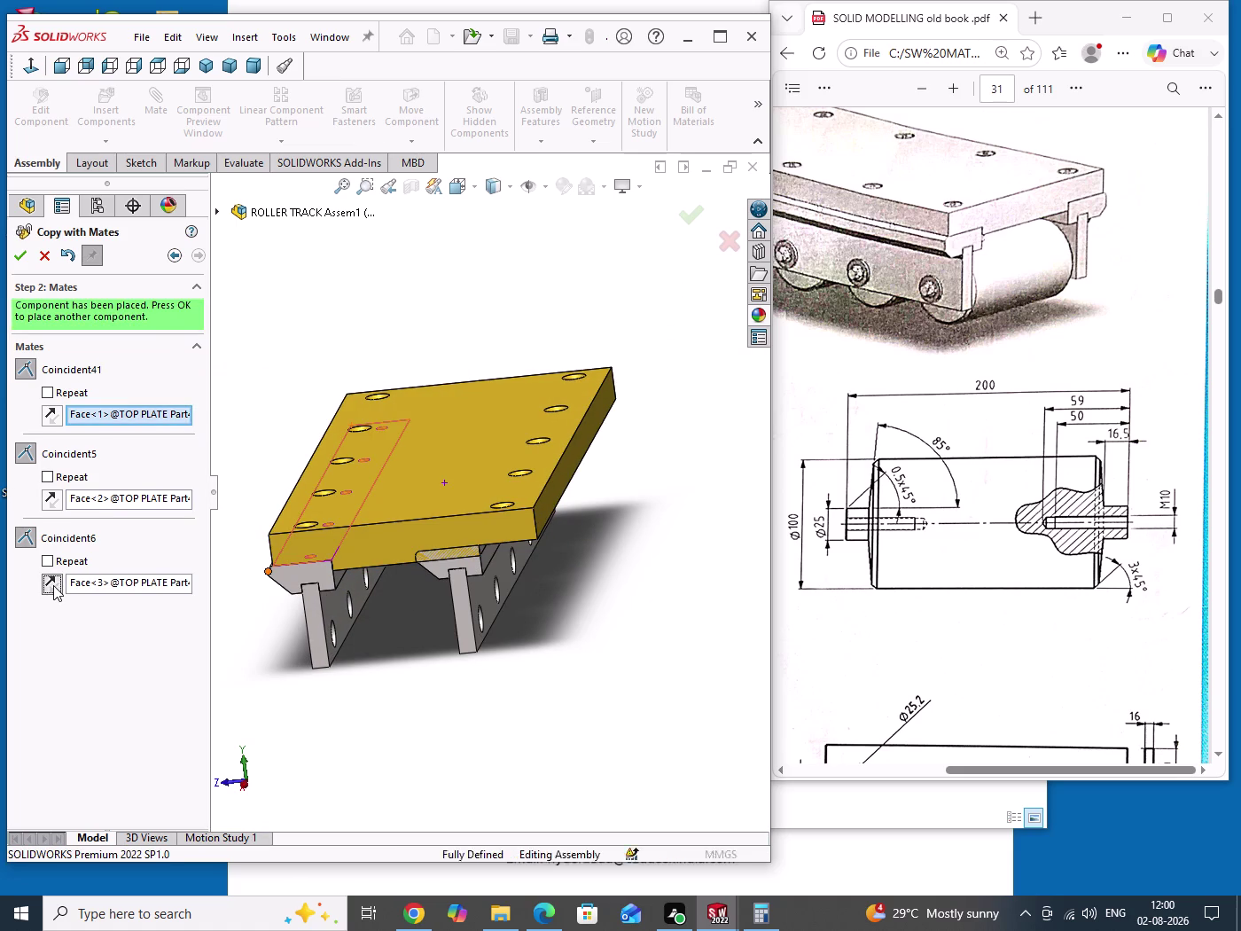
click(89, 583)
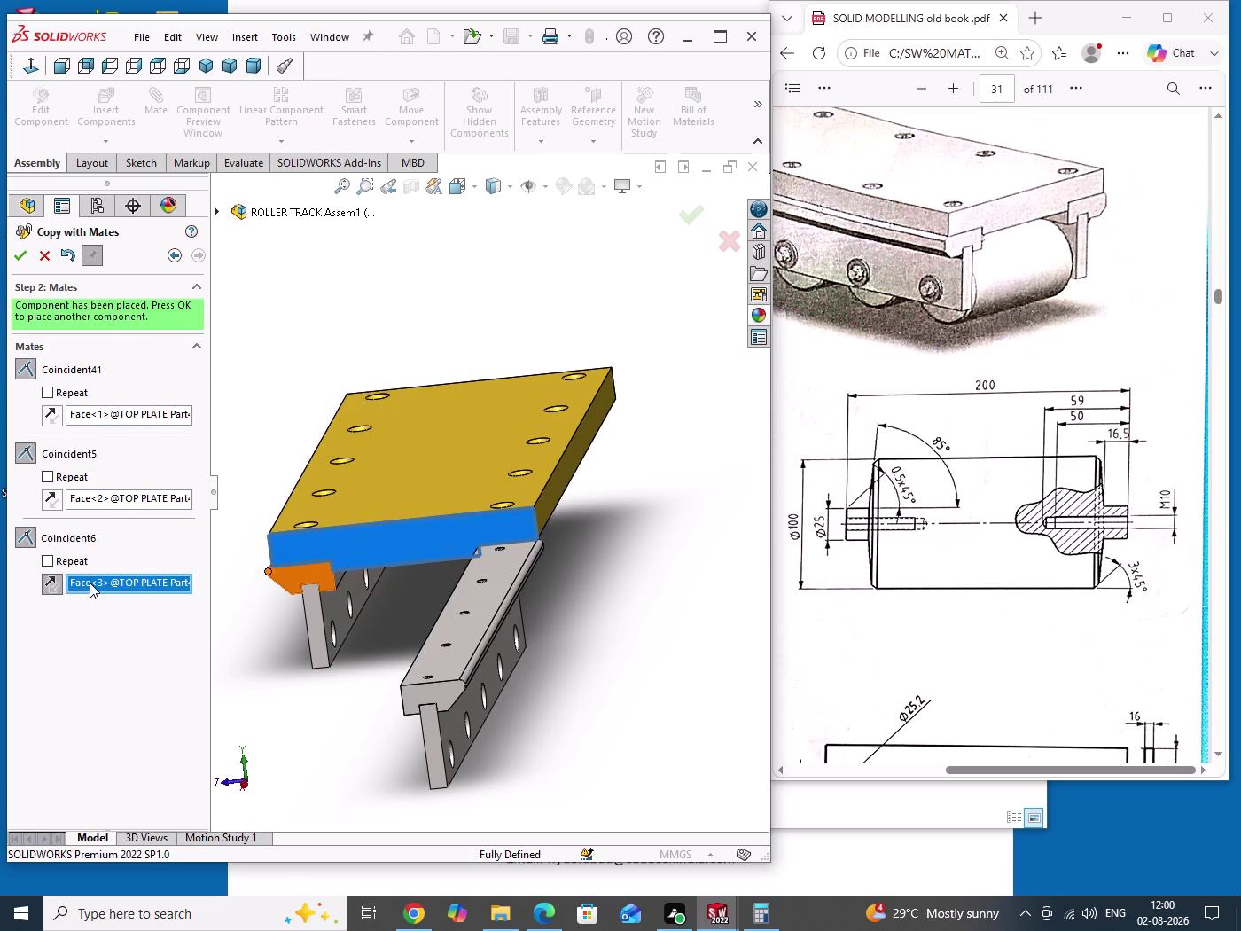
right_click(89, 582)
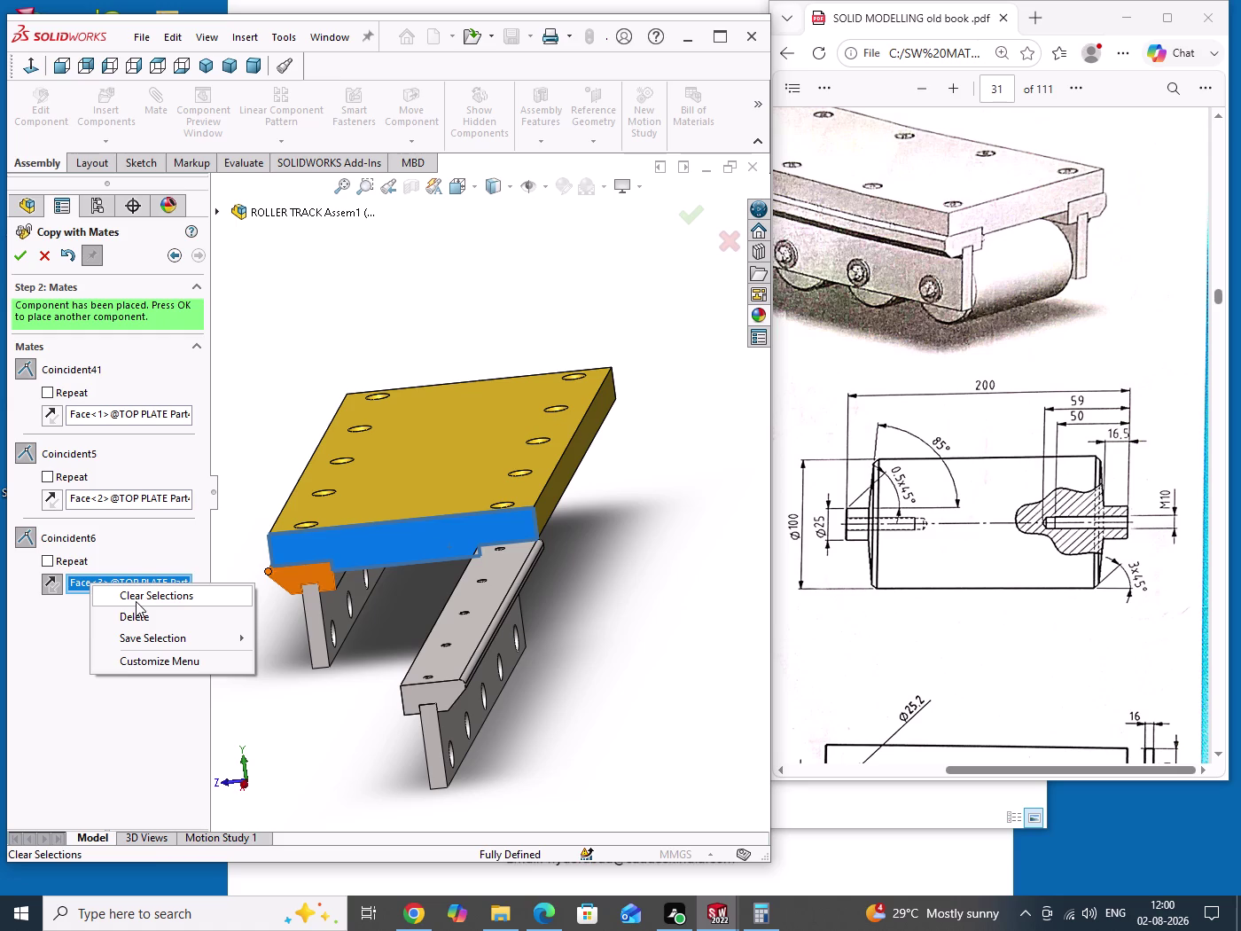
click(136, 601)
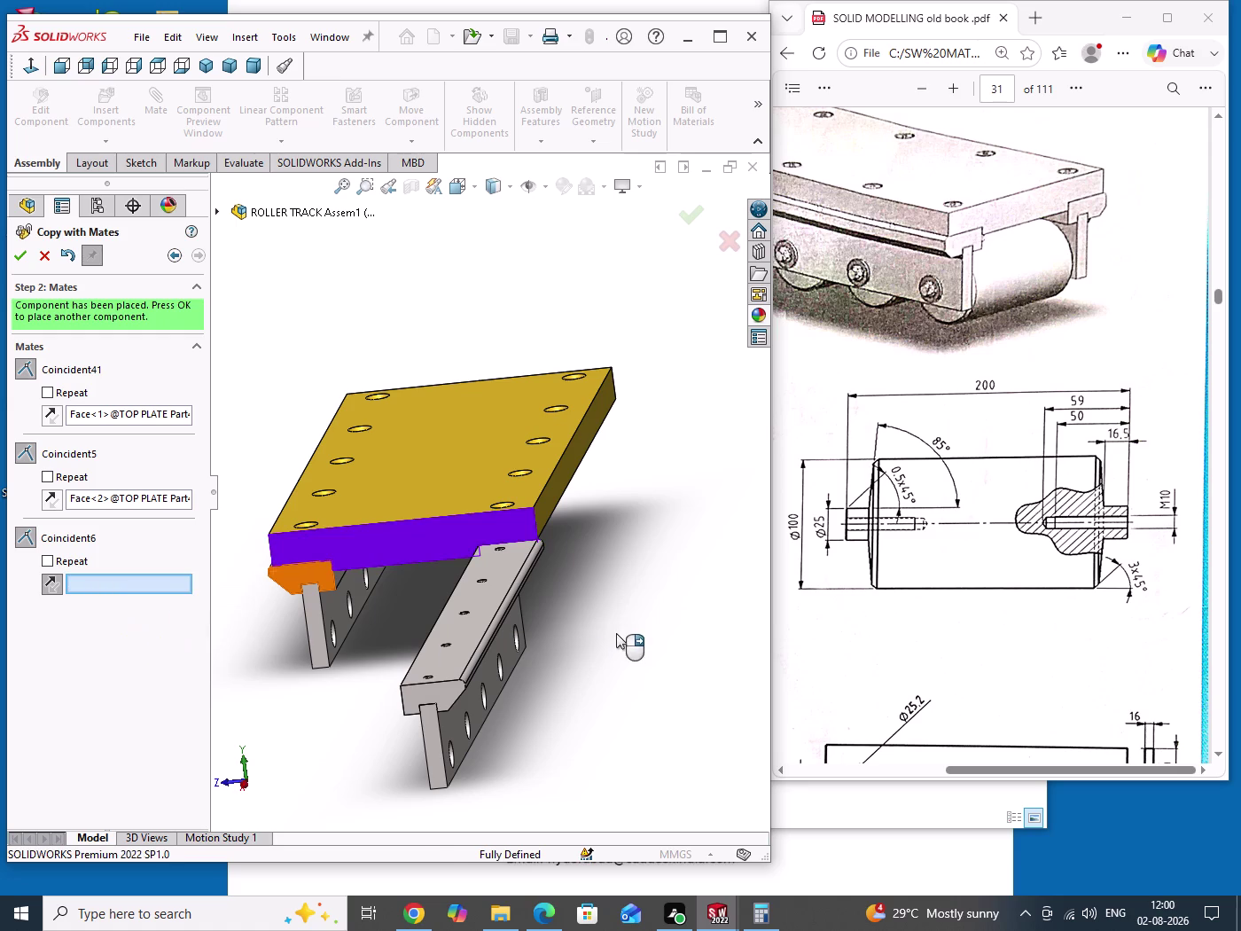
middle_drag(617, 633, 309, 663)
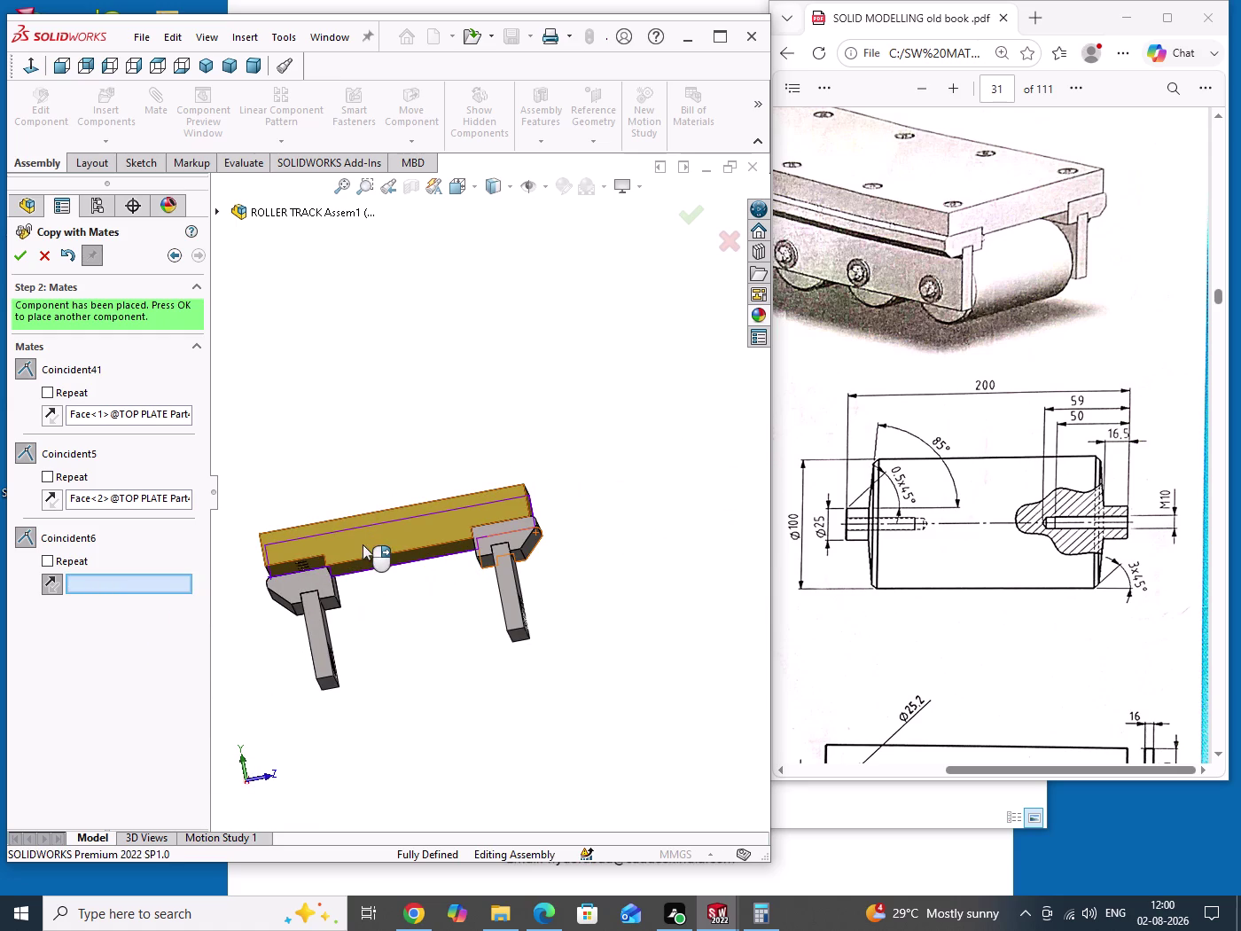
click(363, 545)
middle_drag(394, 614, 463, 604)
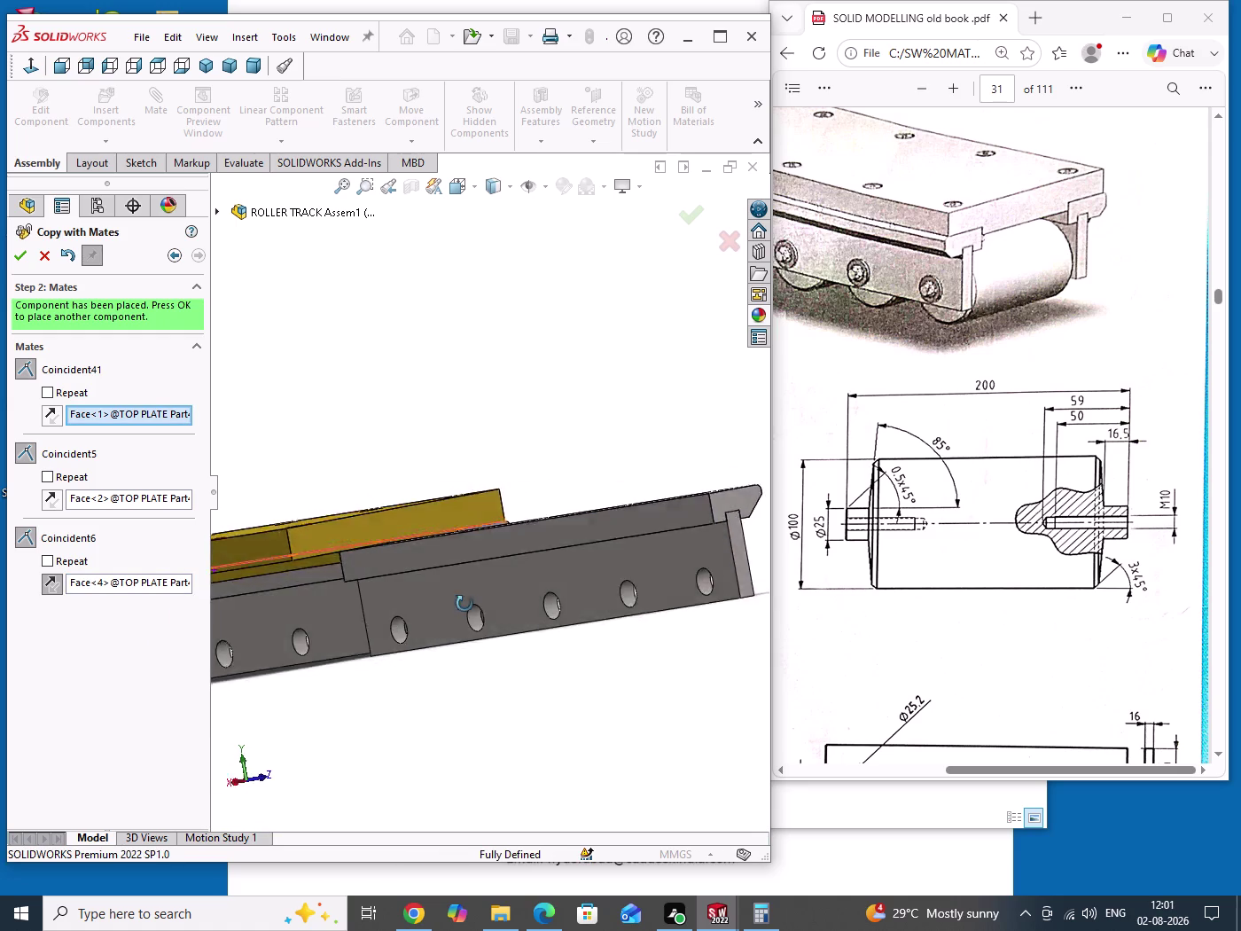
middle_drag(462, 604, 577, 639)
scroll(up, 3)
middle_drag(485, 642, 489, 633)
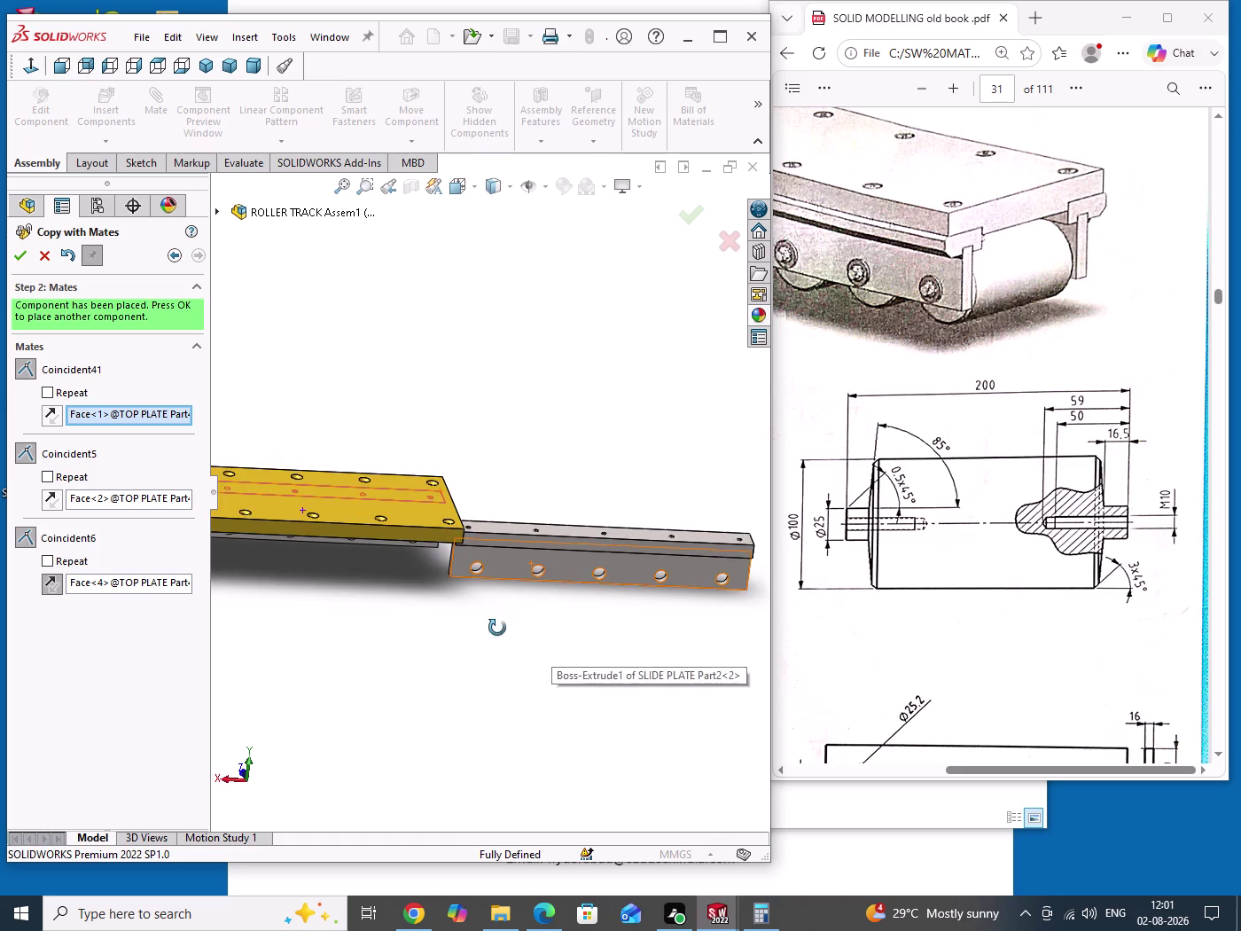
middle_drag(489, 633, 569, 636)
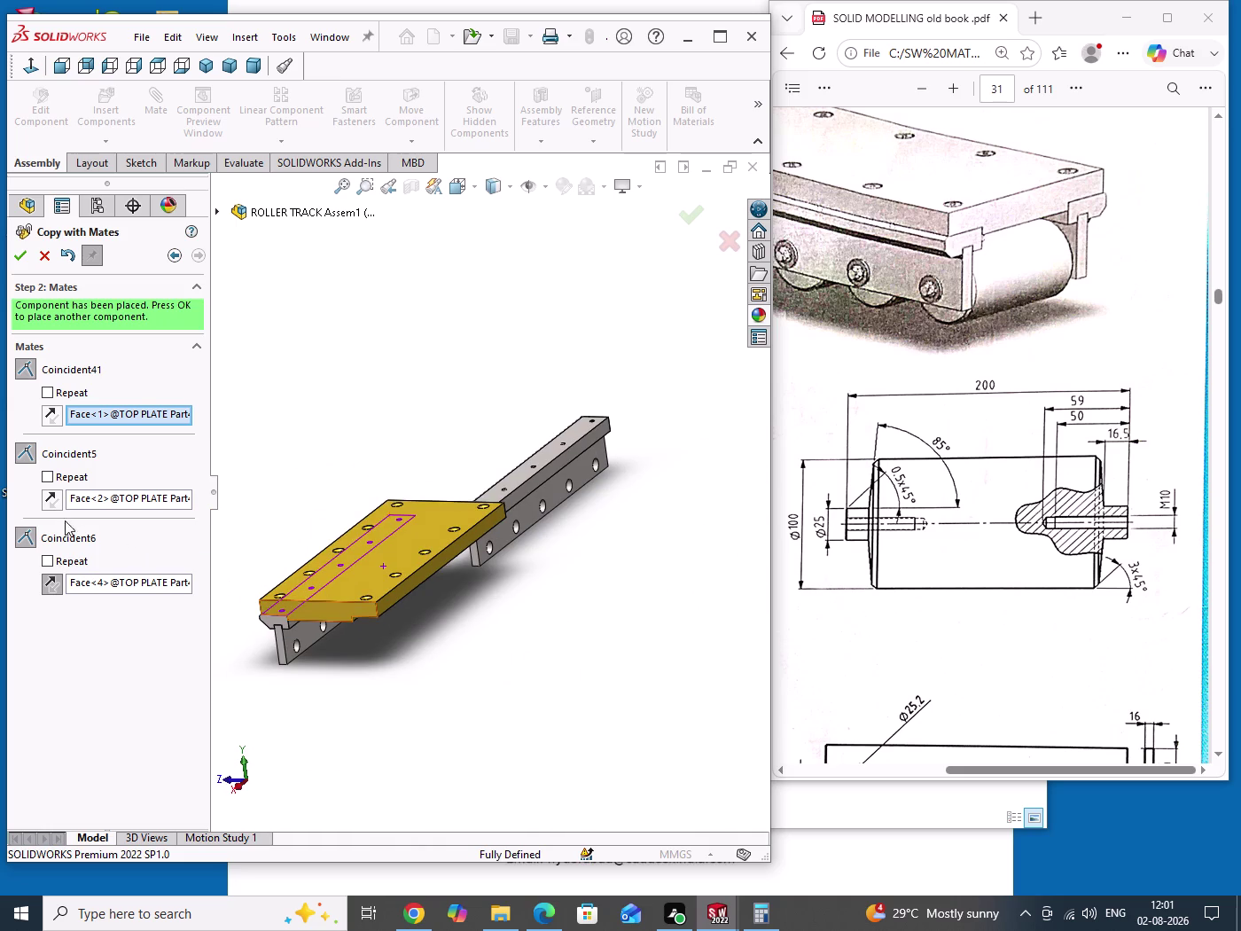
Accept the copied slide and slider plates and close Copy with Mates.
click(51, 506)
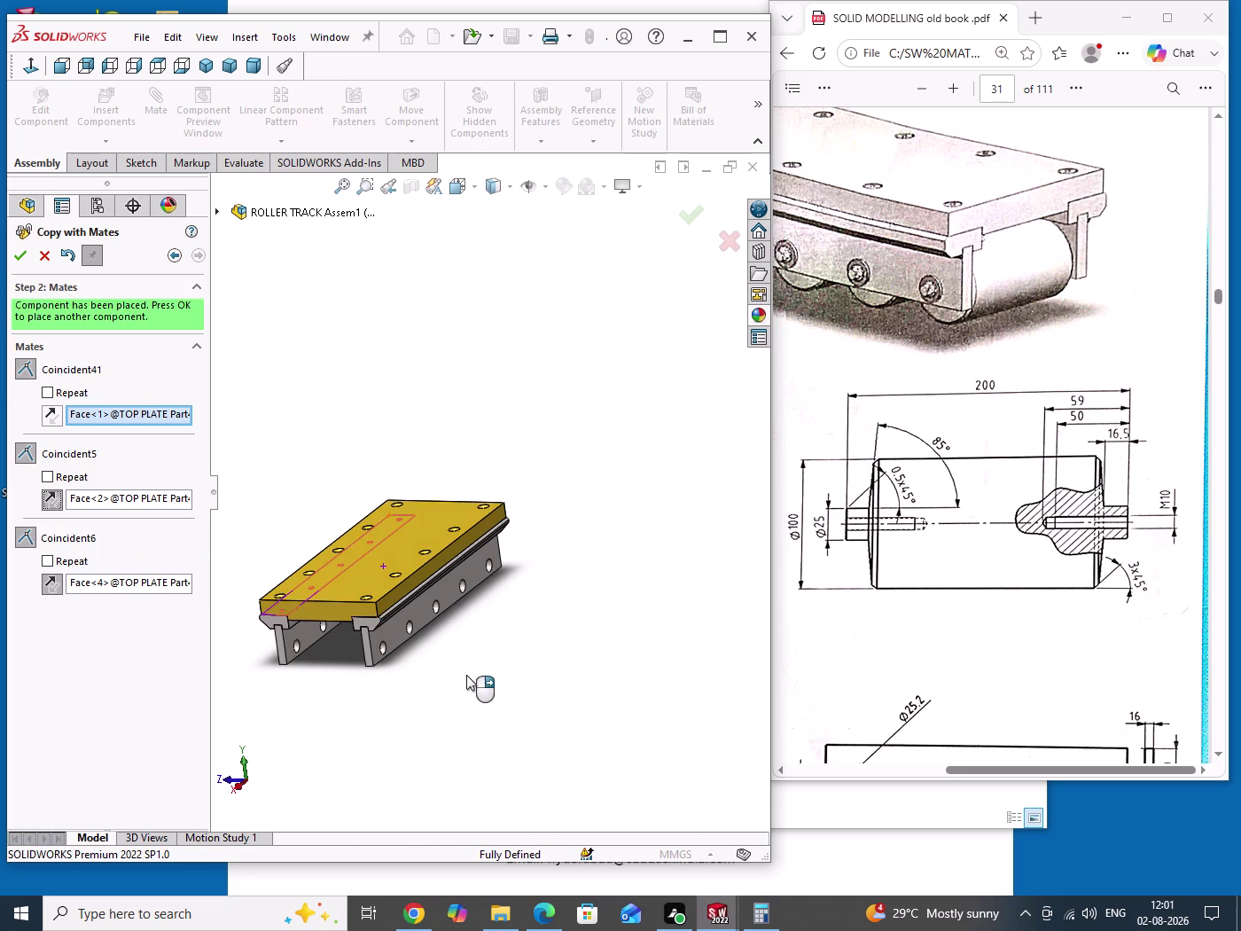
scroll(down, 3)
middle_drag(326, 651, 404, 628)
scroll(up, 3)
scroll(down, 3)
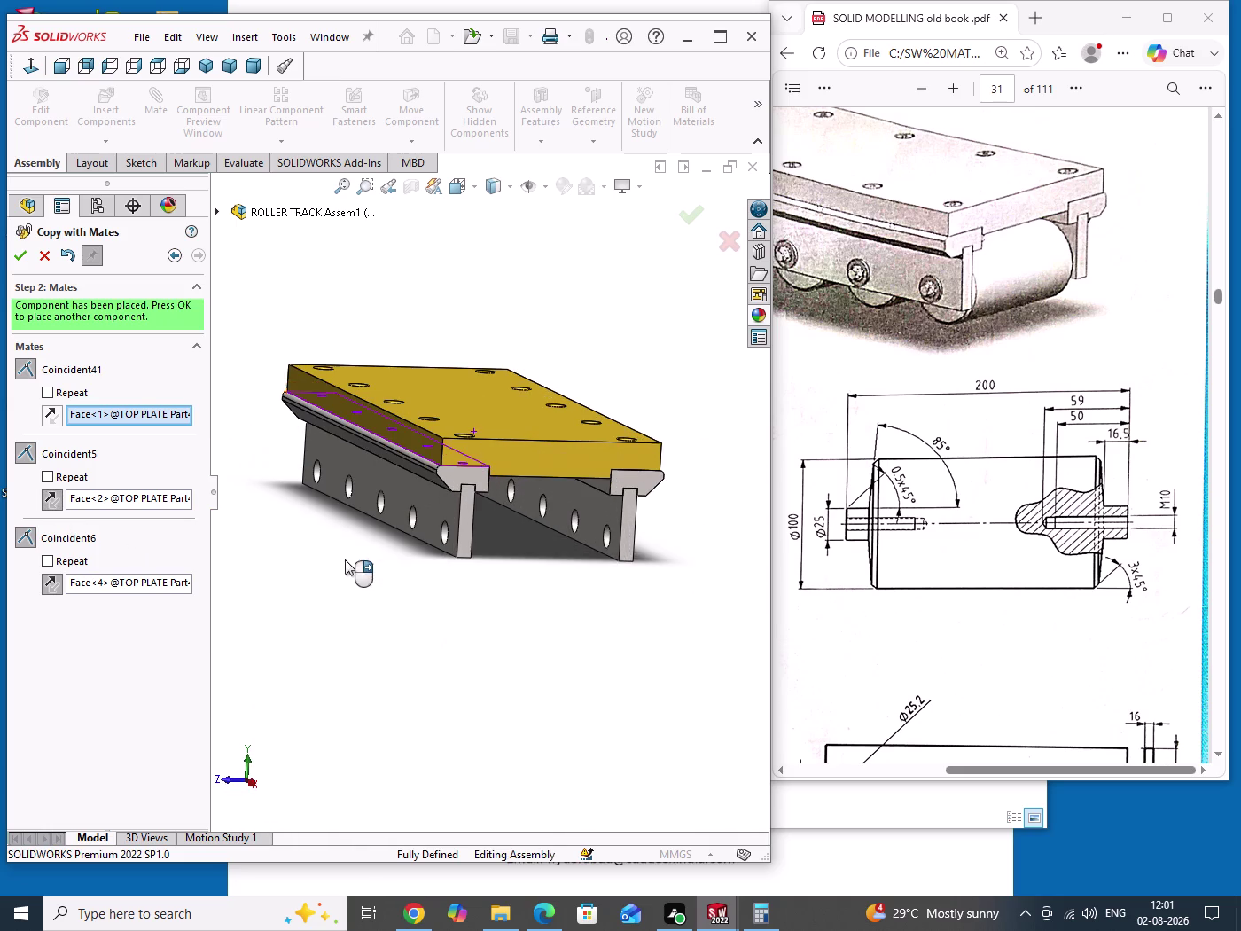
middle_drag(515, 590, 498, 624)
scroll(up, 3)
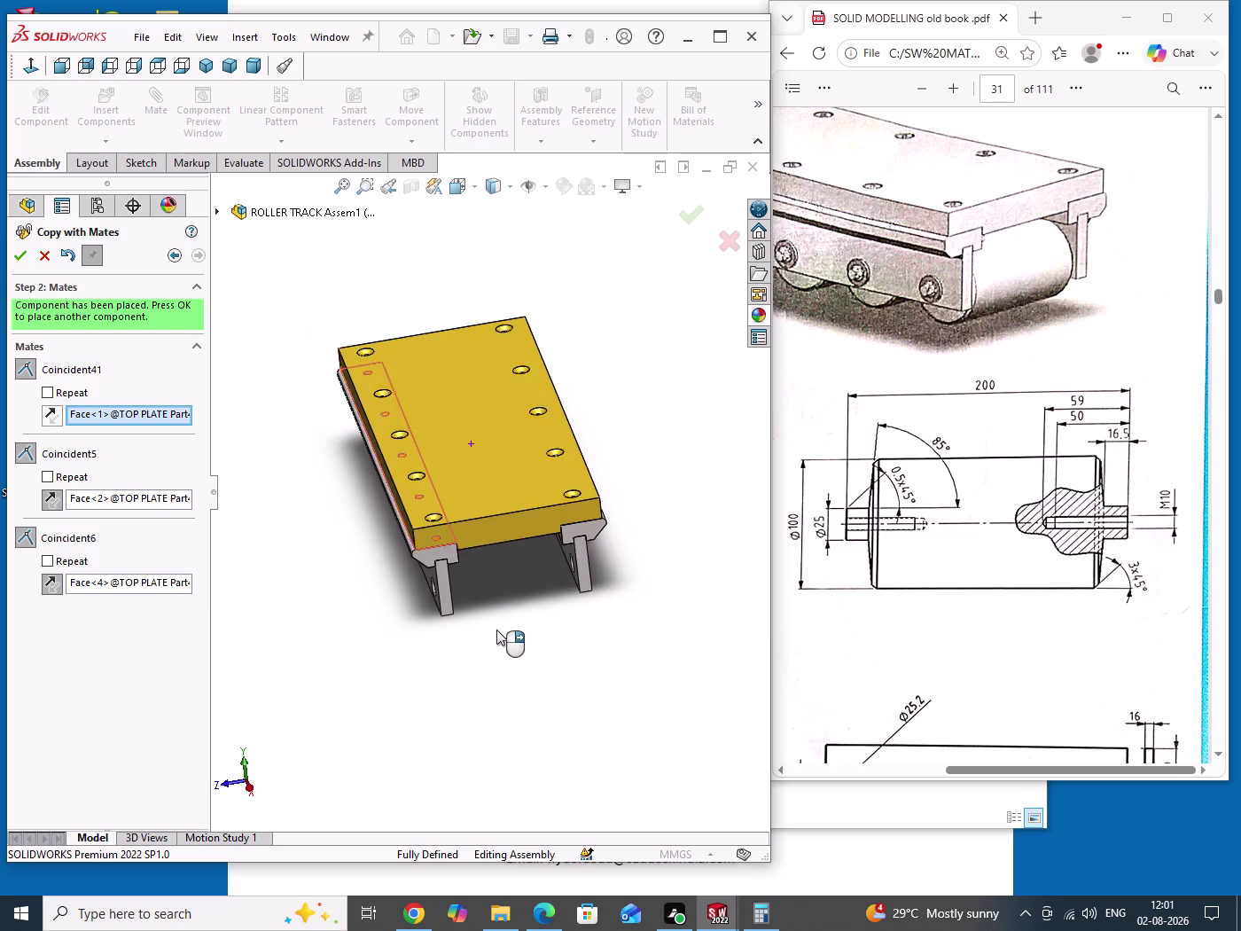
scroll(down, 3)
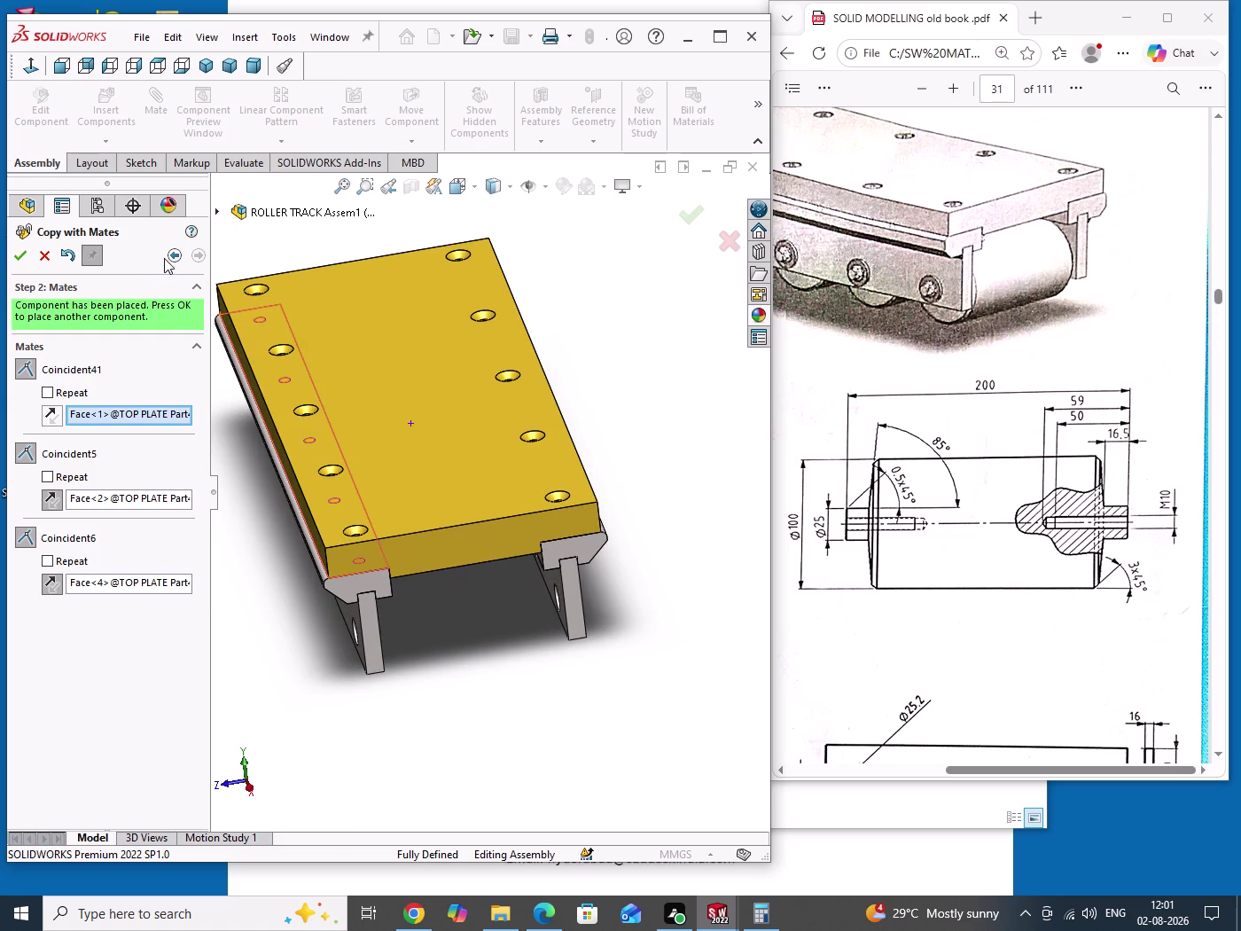
click(20, 258)
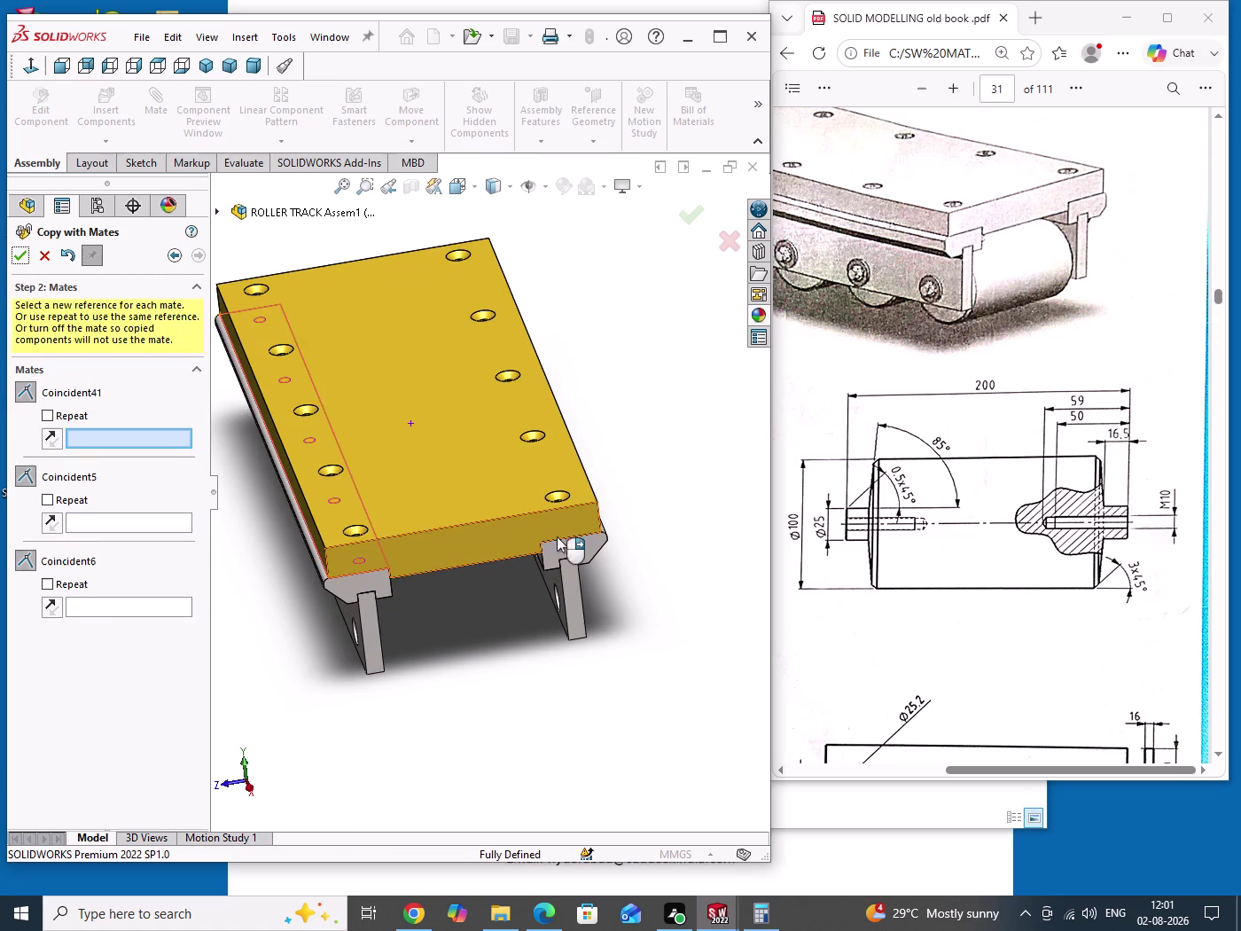
right_click(470, 645)
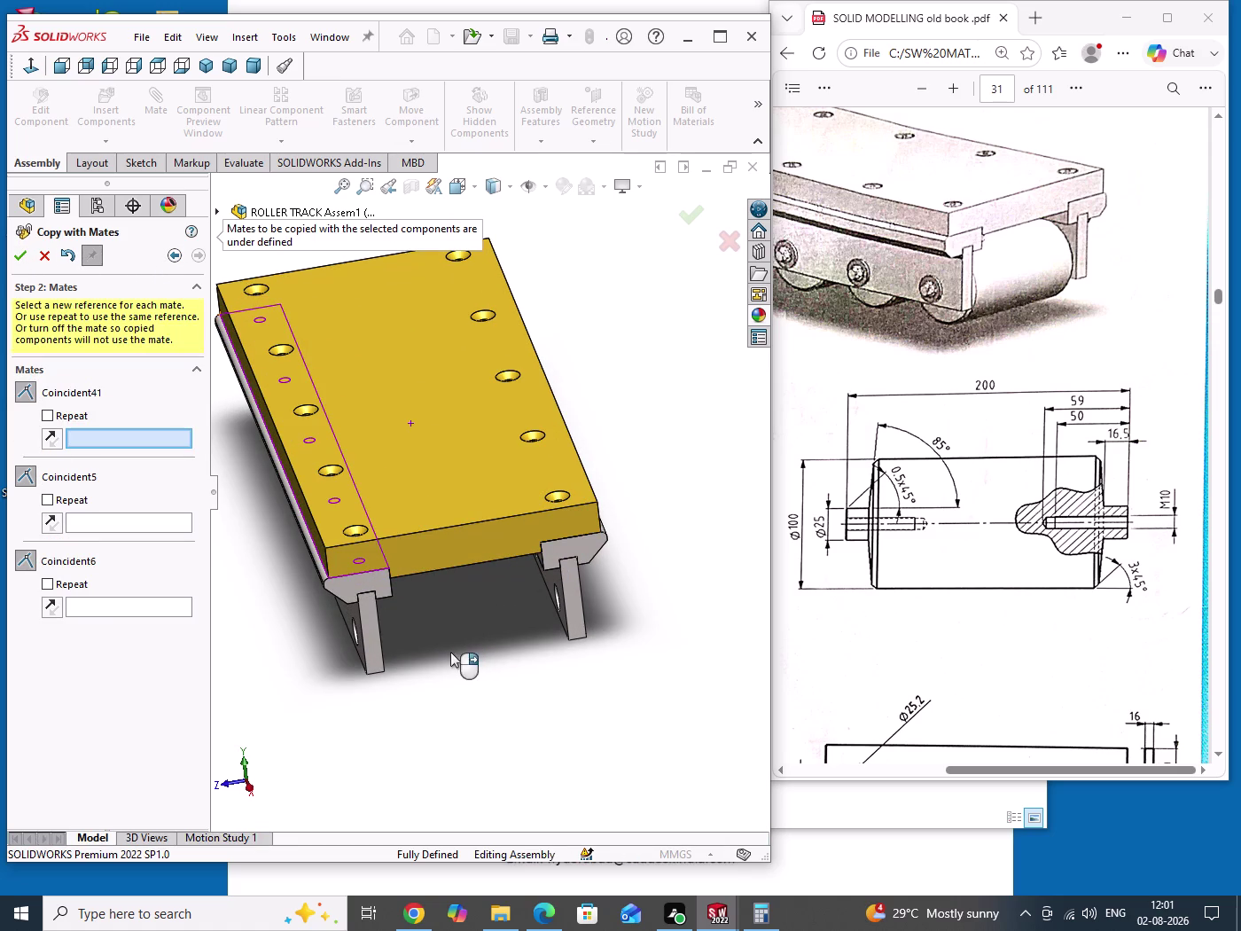
click(49, 260)
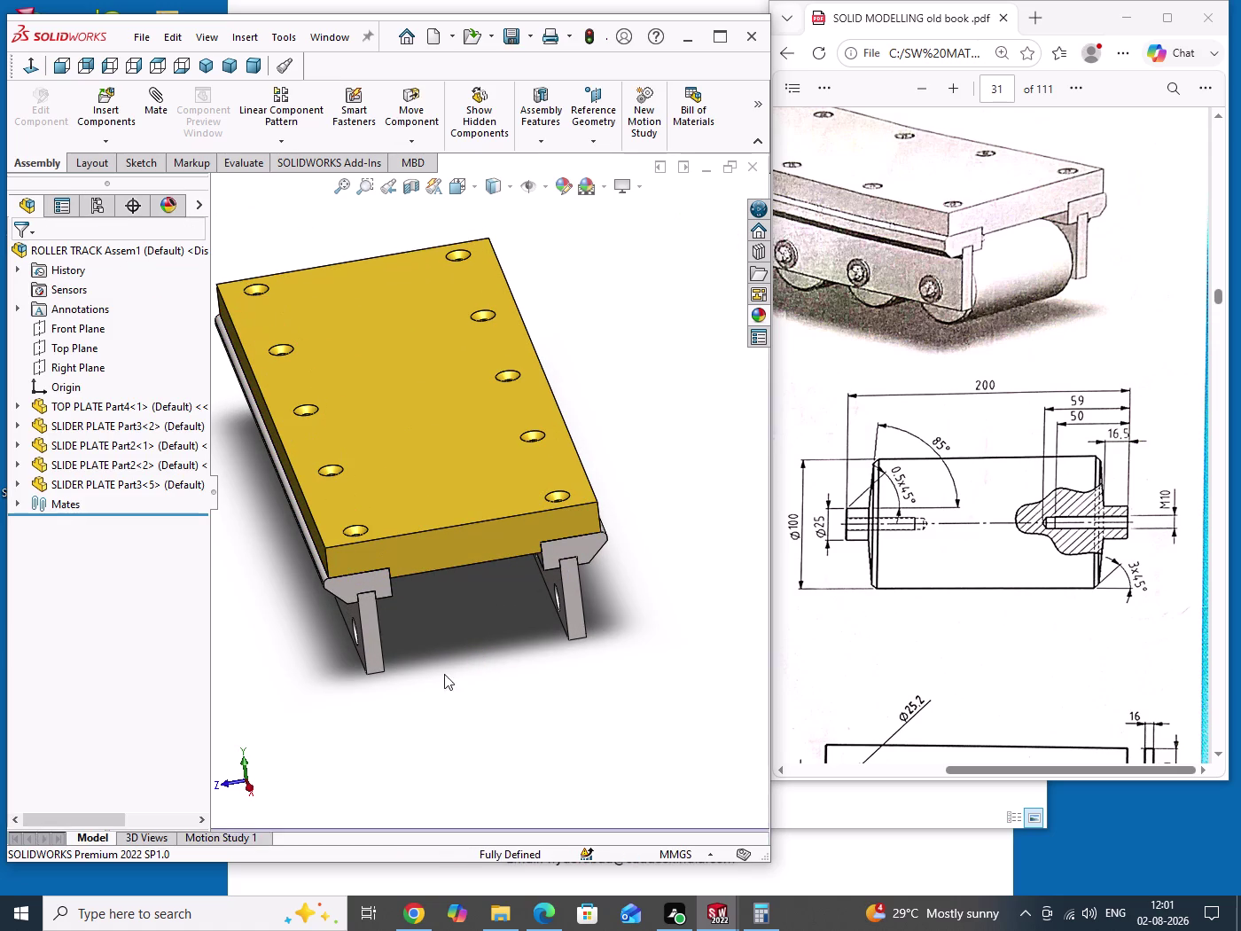
Save the roller, then add a mate reference on its outer cylindrical face.
drag(452, 638, 497, 705)
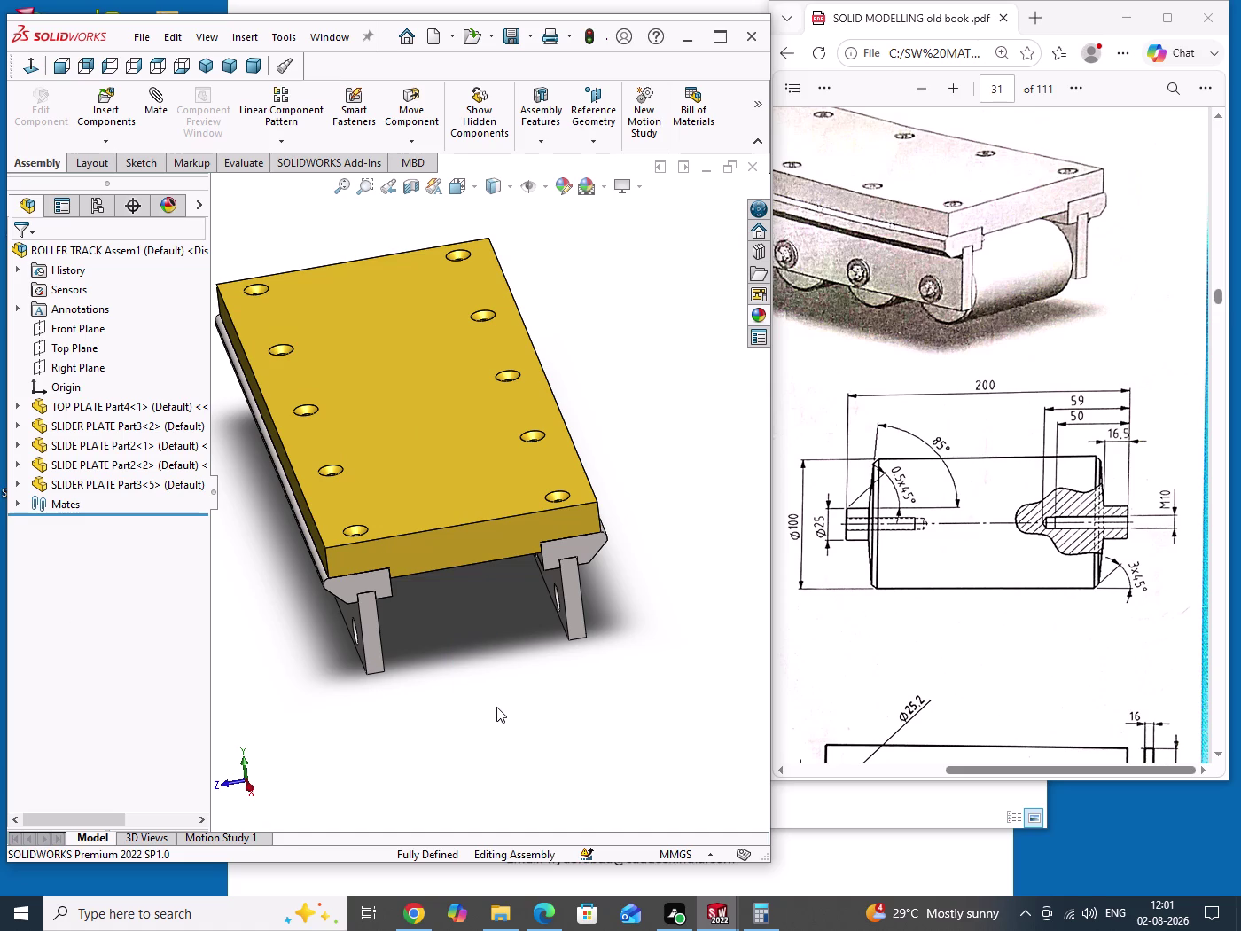
key(ctrl+s)
drag(480, 659, 481, 689)
drag(474, 671, 472, 705)
drag(629, 291, 638, 448)
click(322, 43)
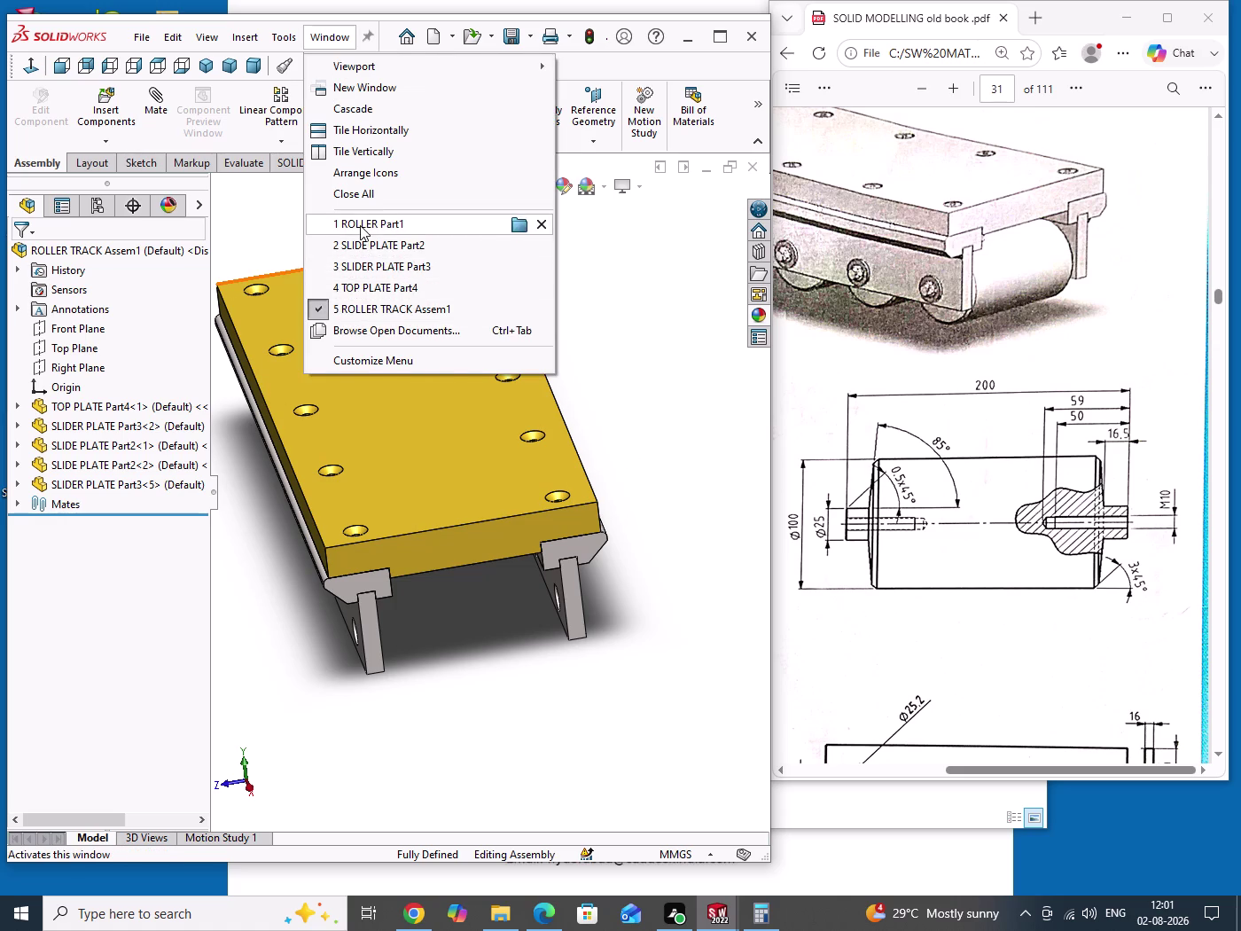
click(360, 225)
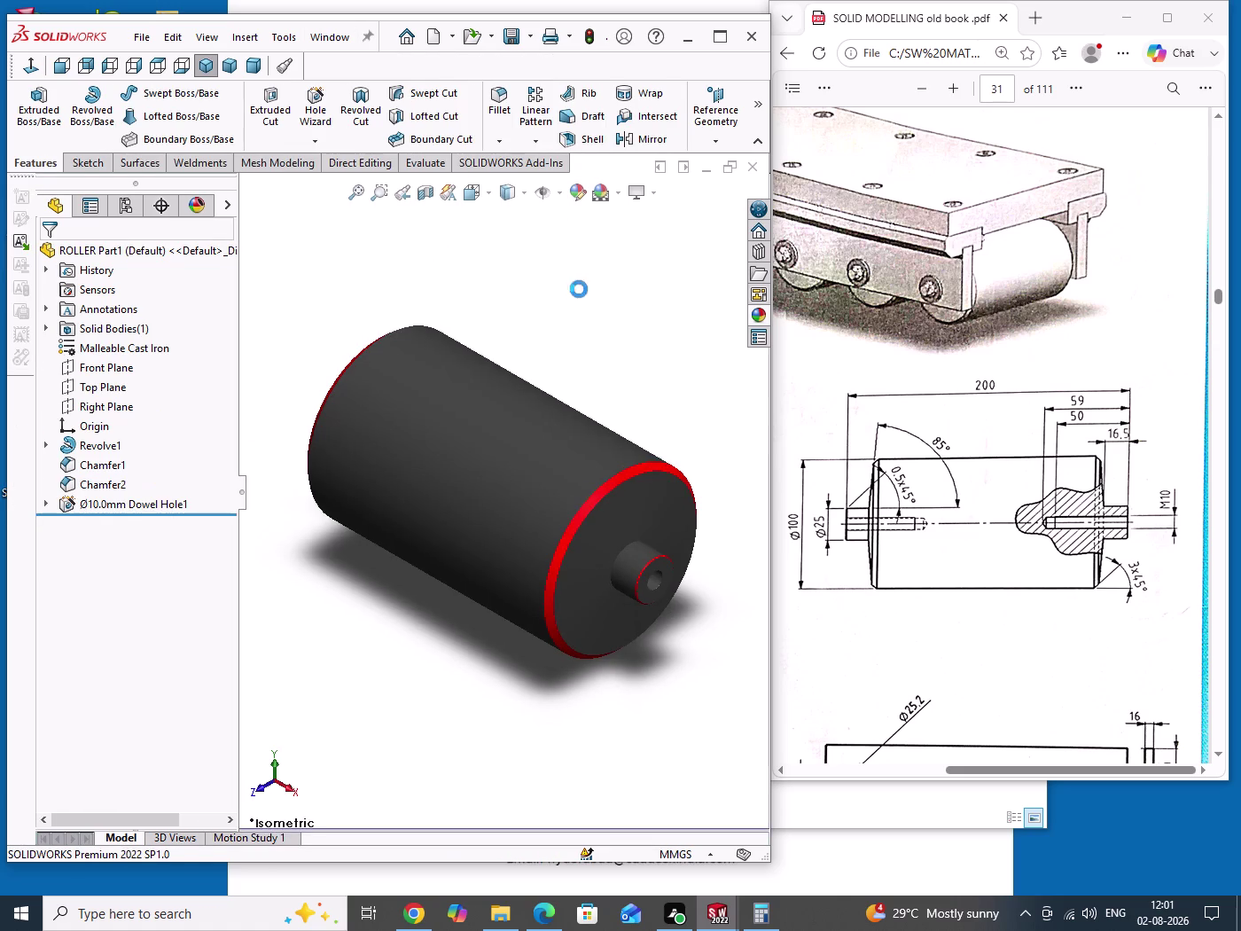
drag(579, 287, 627, 345)
click(721, 144)
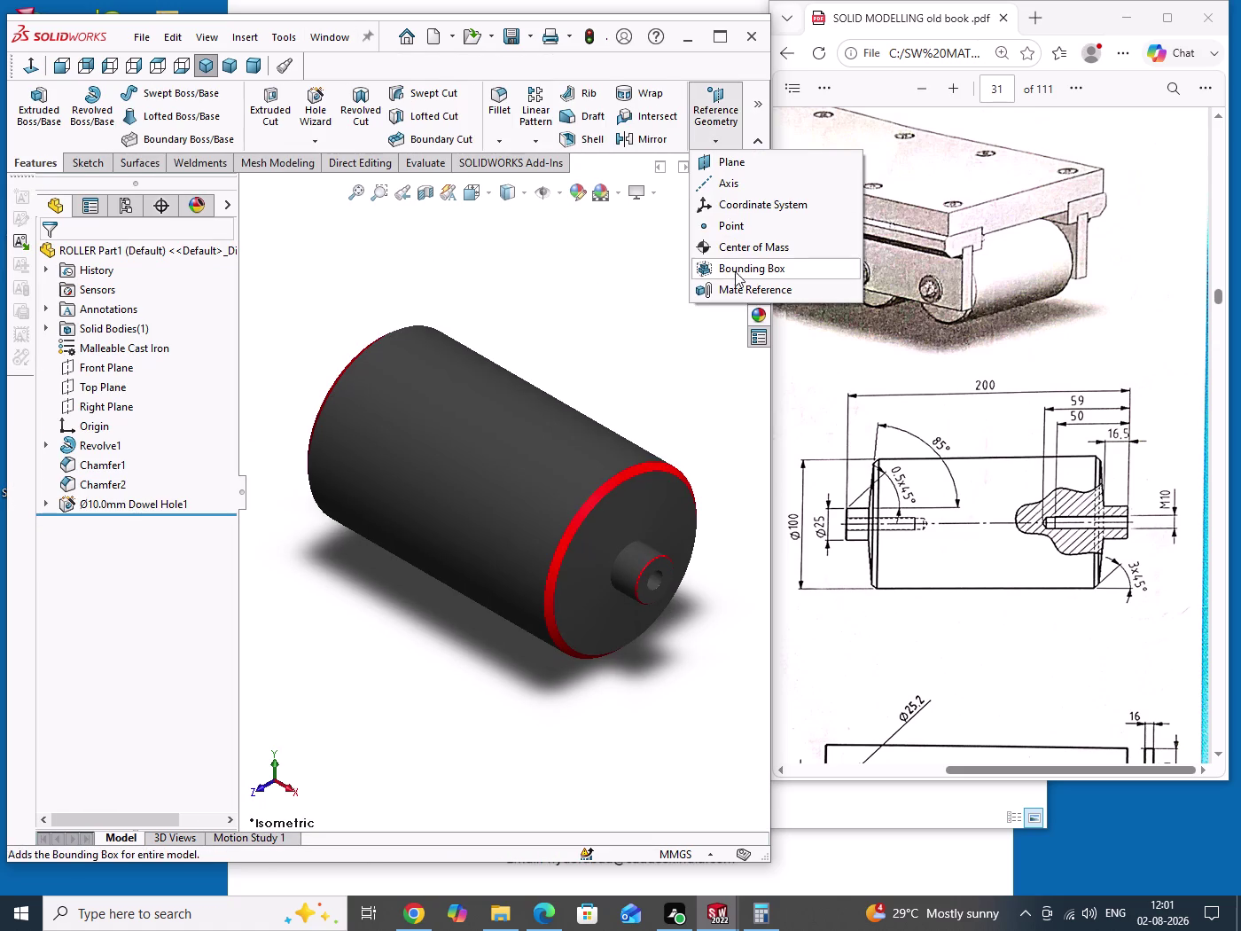
click(735, 288)
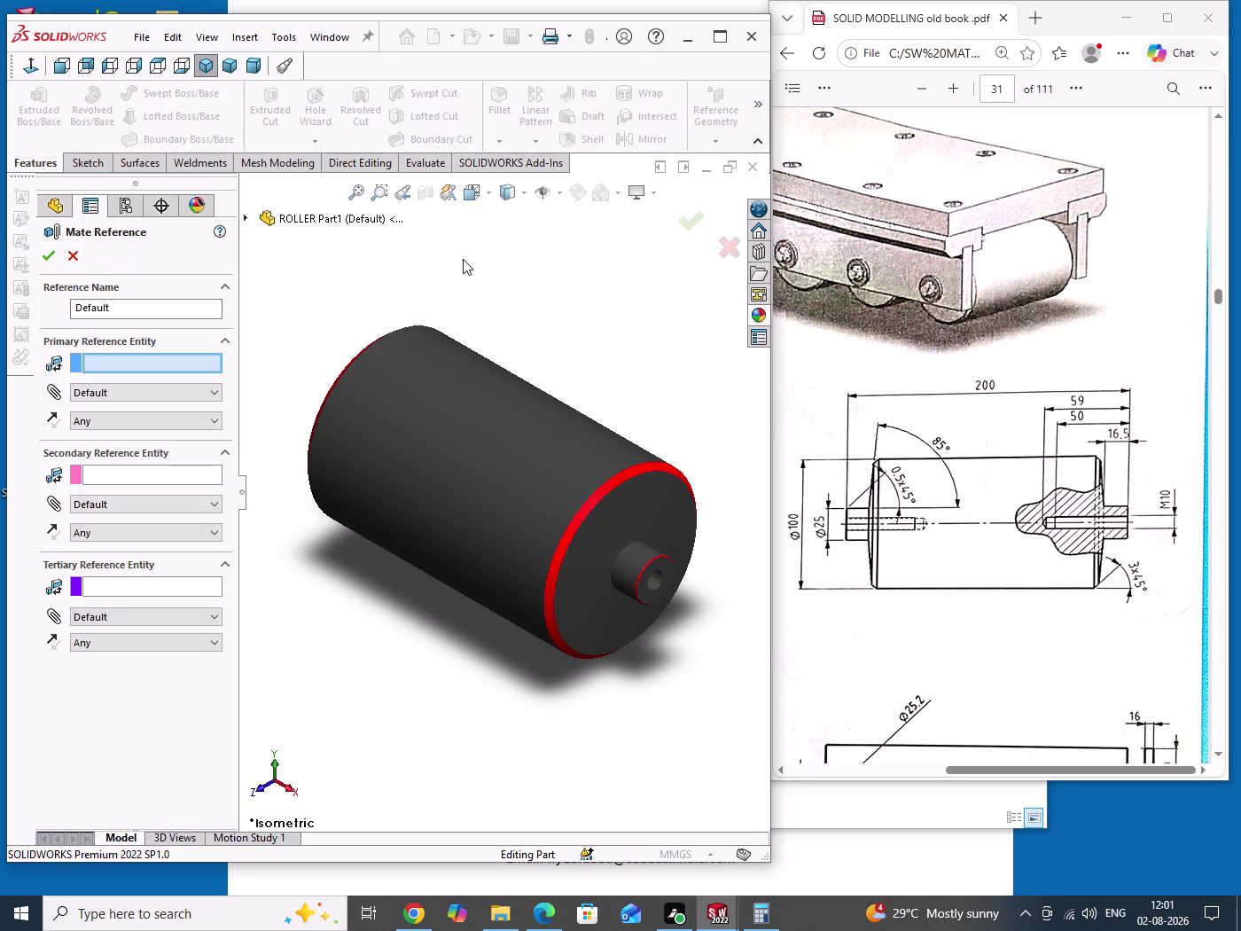
click(526, 438)
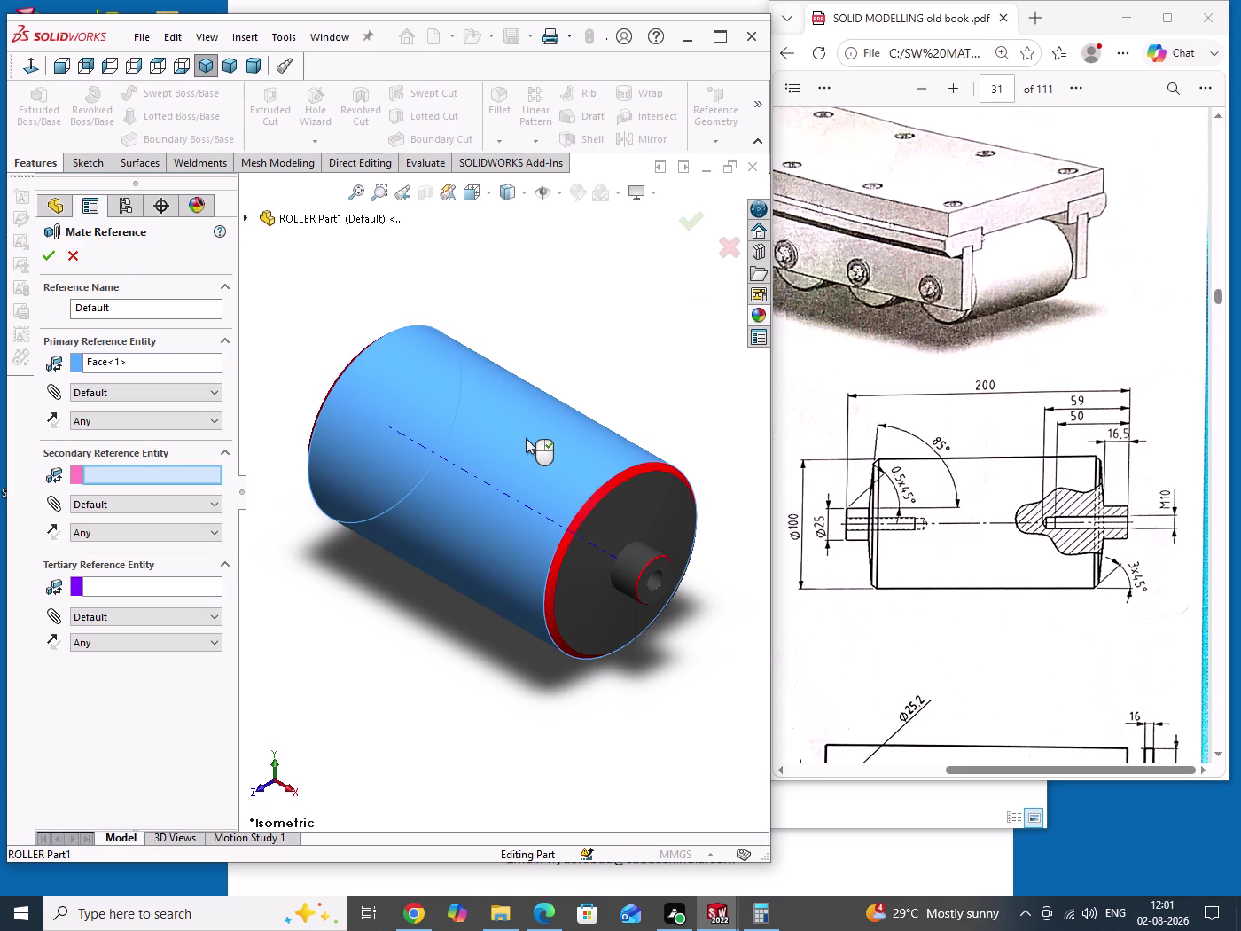
right_click(526, 438)
drag(613, 343, 645, 386)
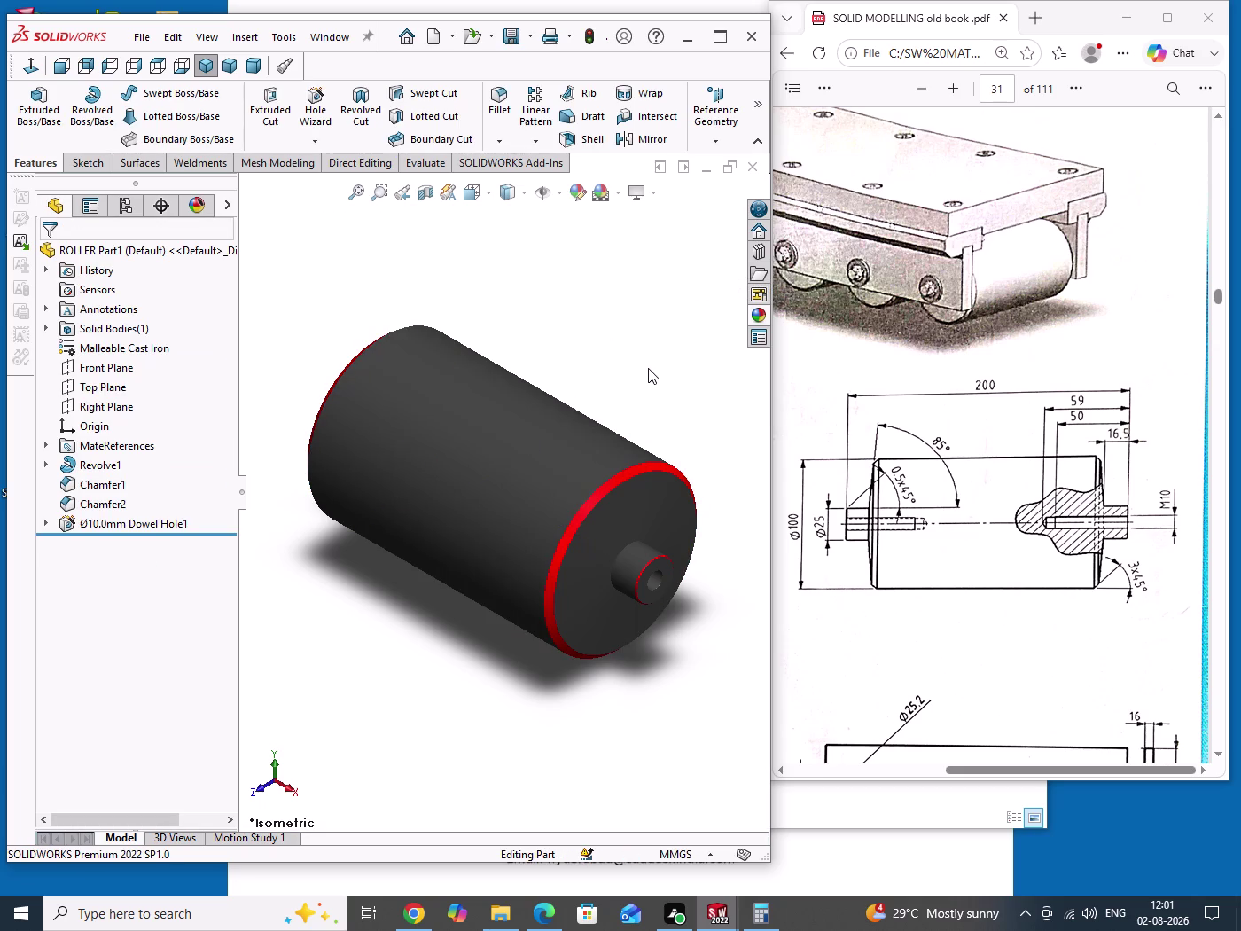
Redefine the Default mate reference, replacing its primary face with the small bore face.
click(46, 446)
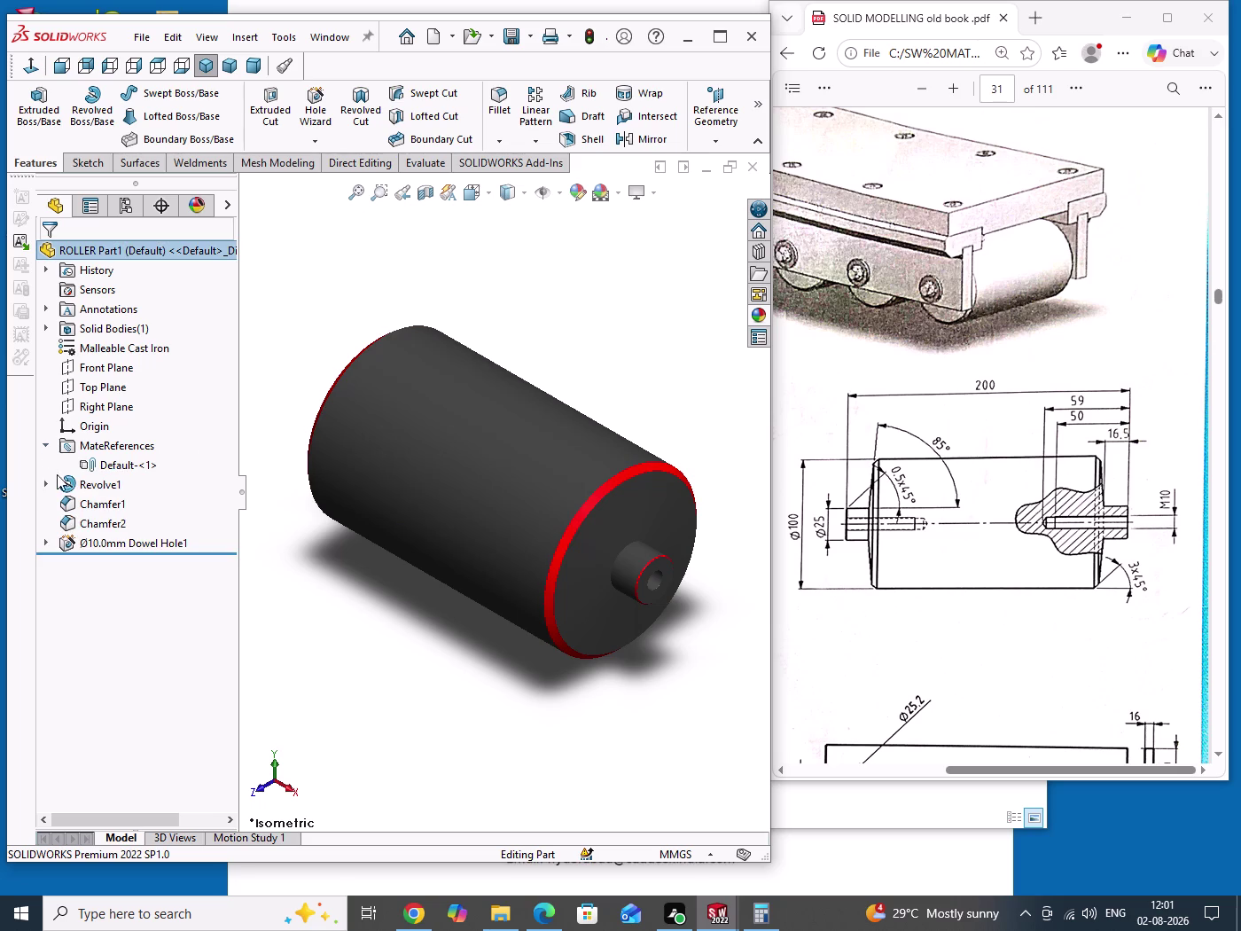
click(120, 470)
right_click(120, 470)
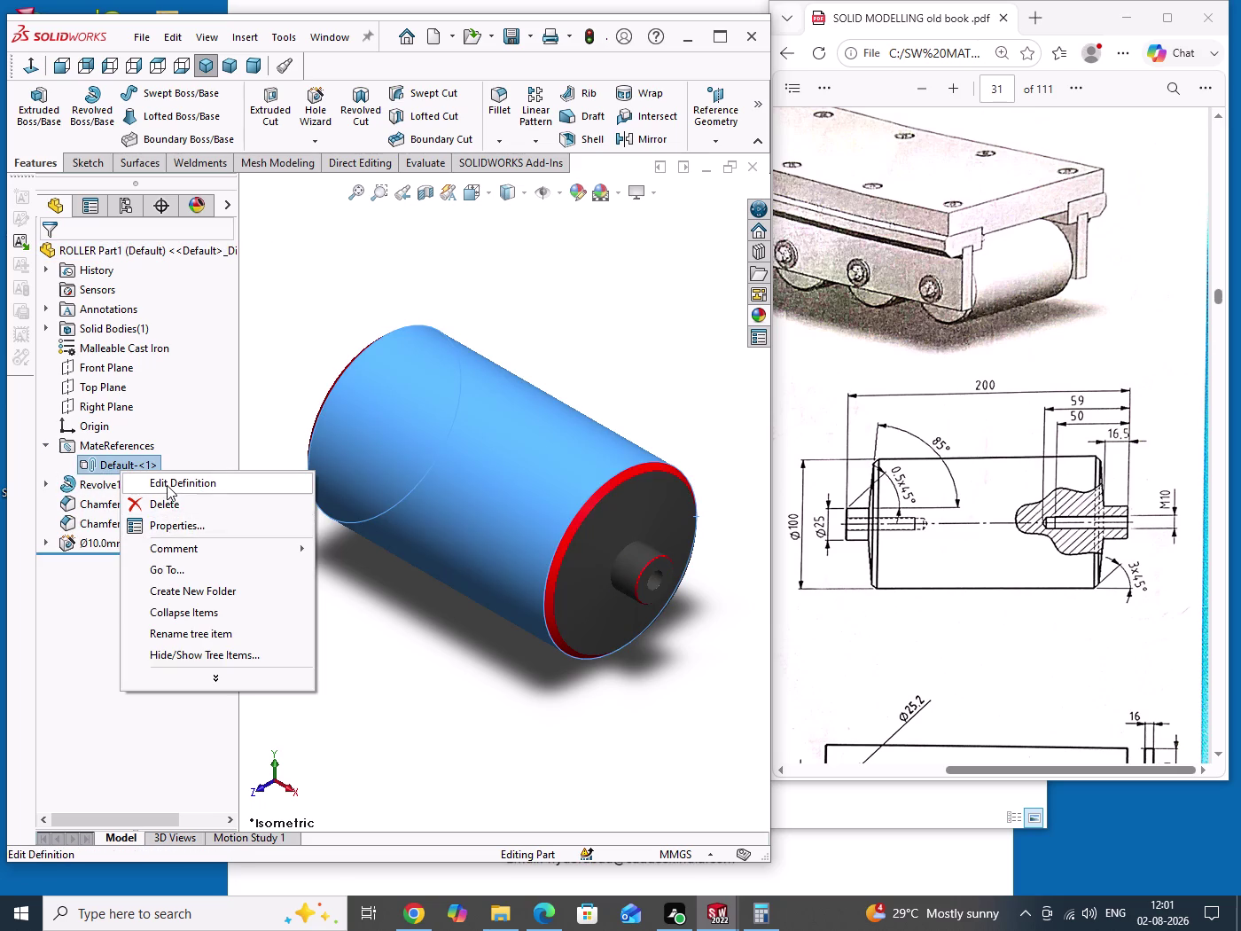
click(167, 485)
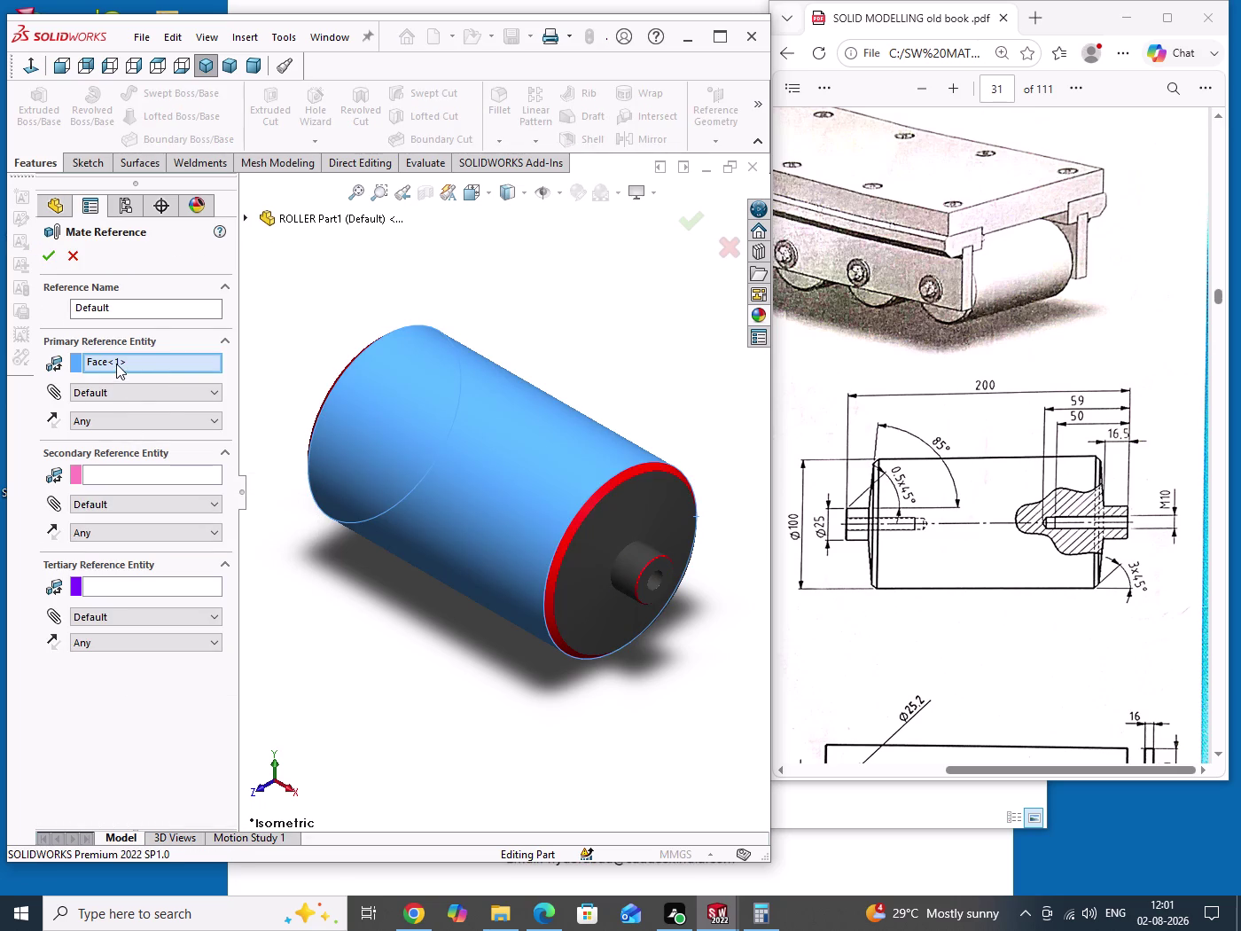
right_click(116, 364)
click(176, 380)
scroll(down, 3)
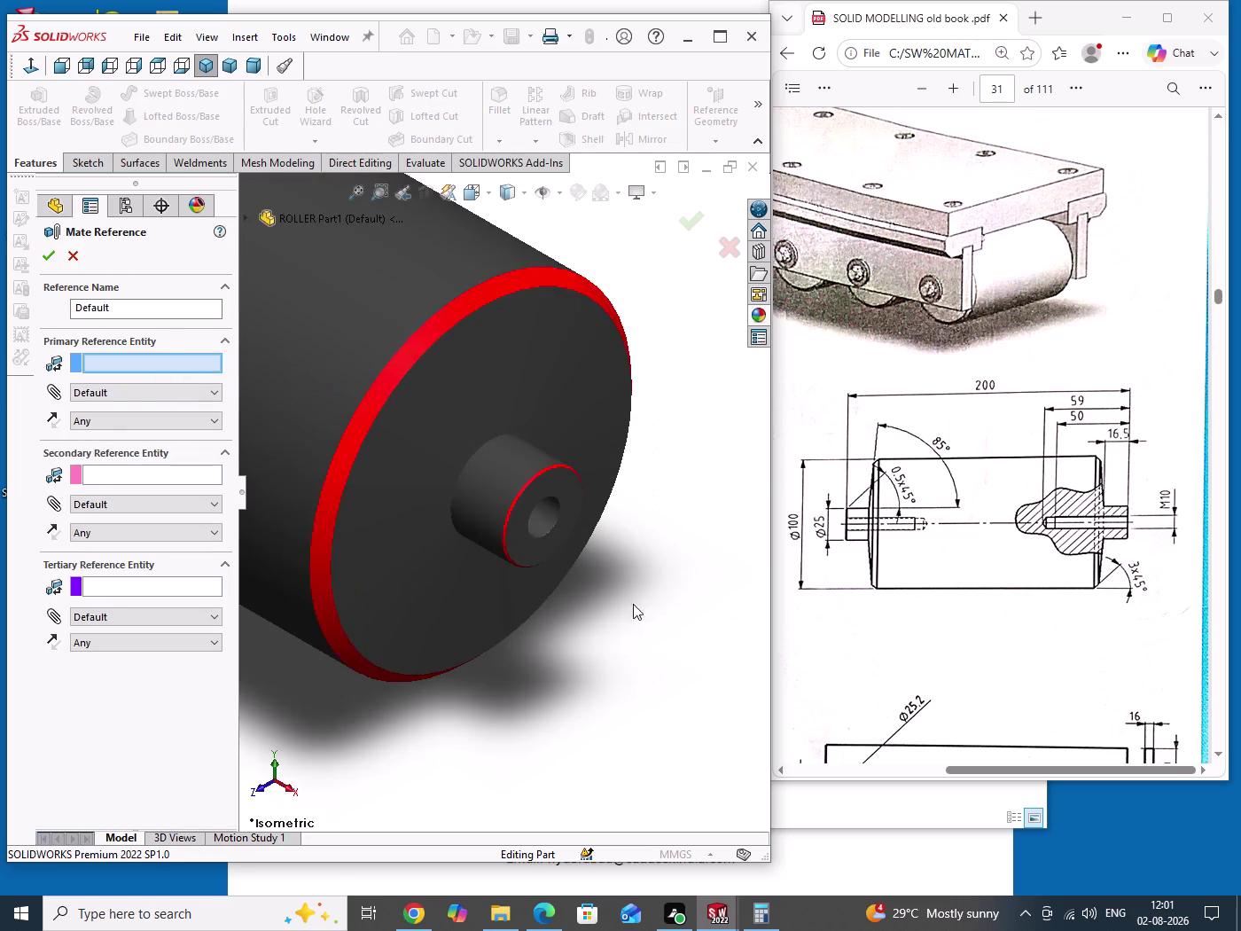
scroll(down, 3)
click(478, 395)
right_click(478, 395)
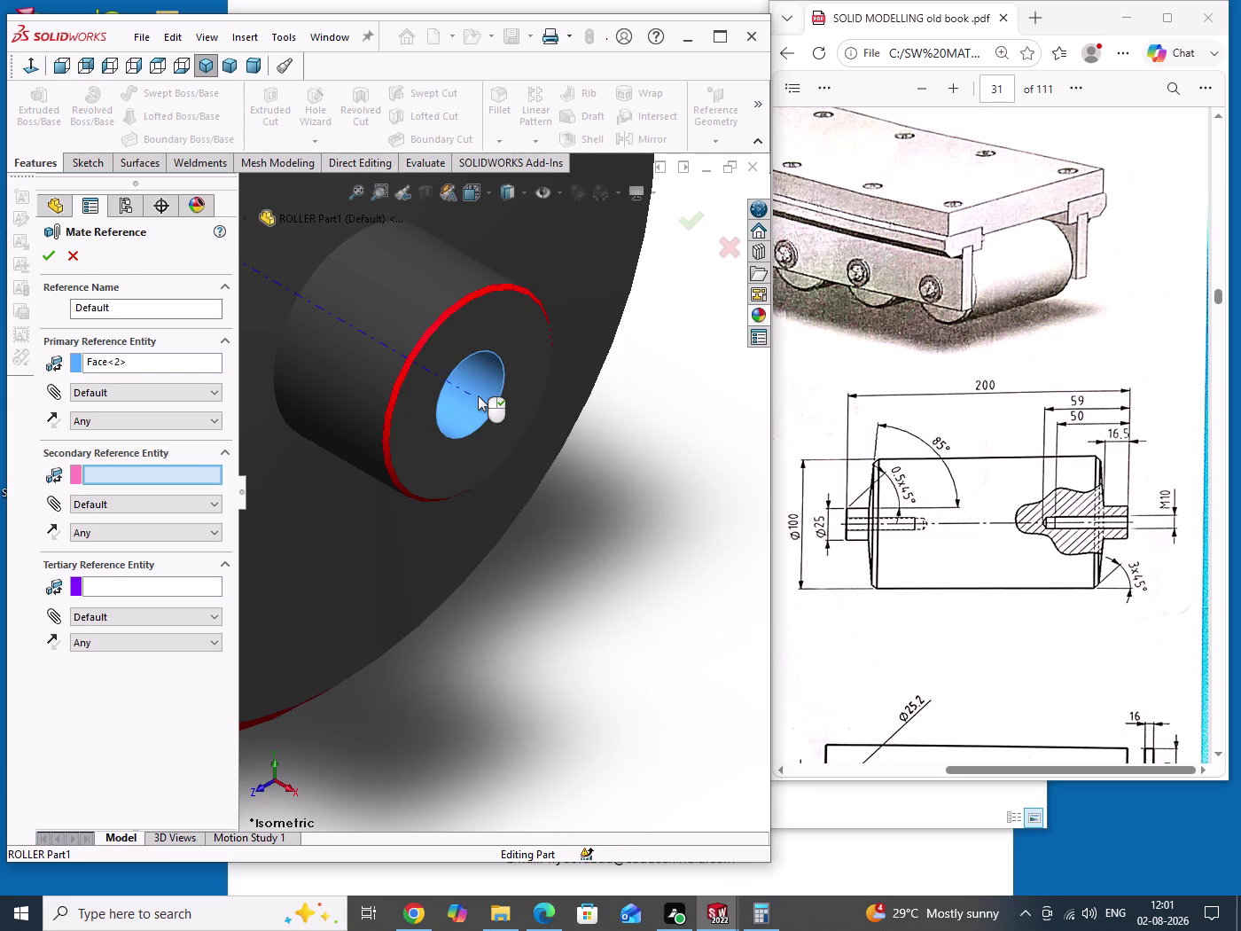
Save the roller part with the updated mate reference.
scroll(up, 3)
scroll(up, 3)
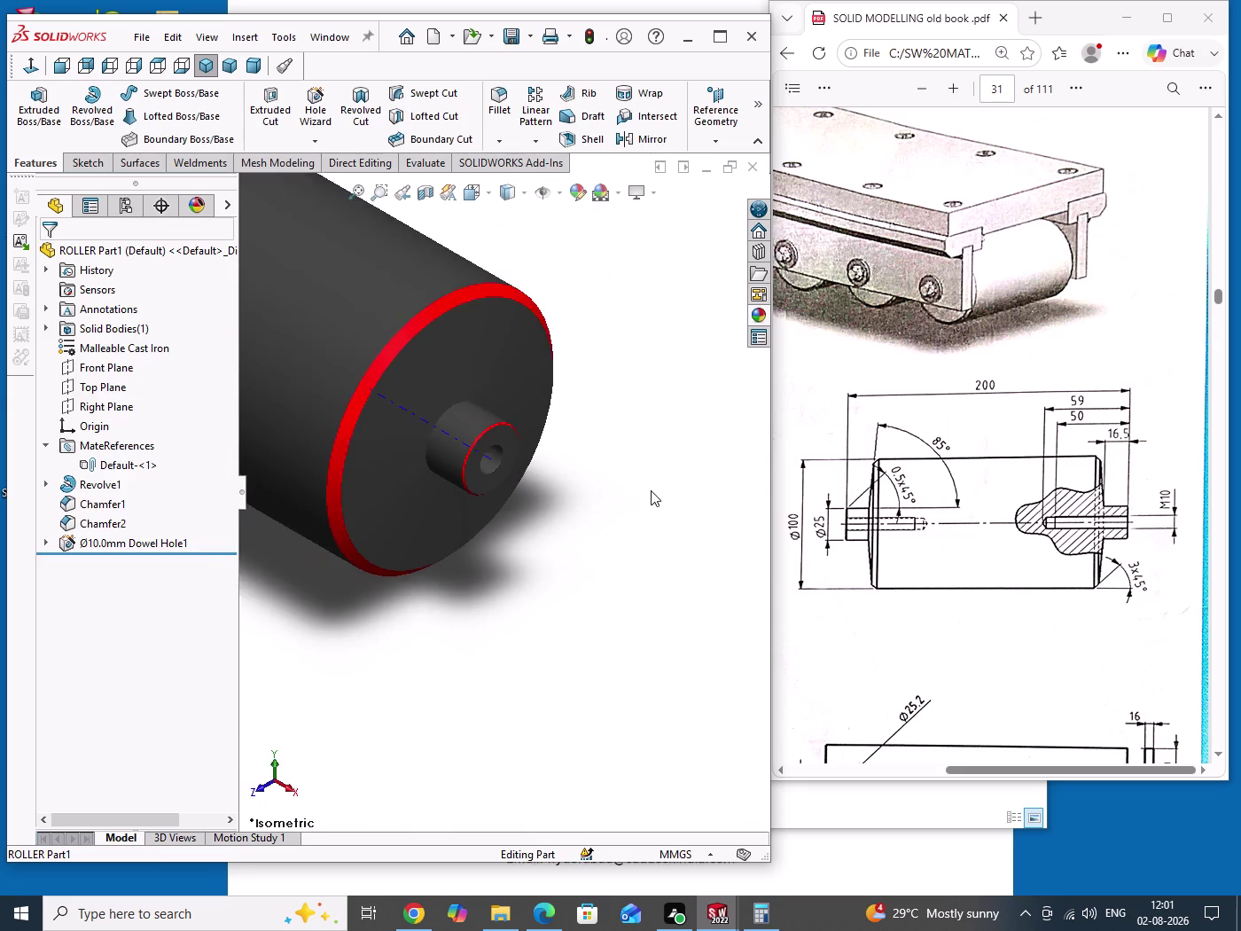
scroll(up, 3)
drag(676, 341, 675, 488)
key(ctrl+s)
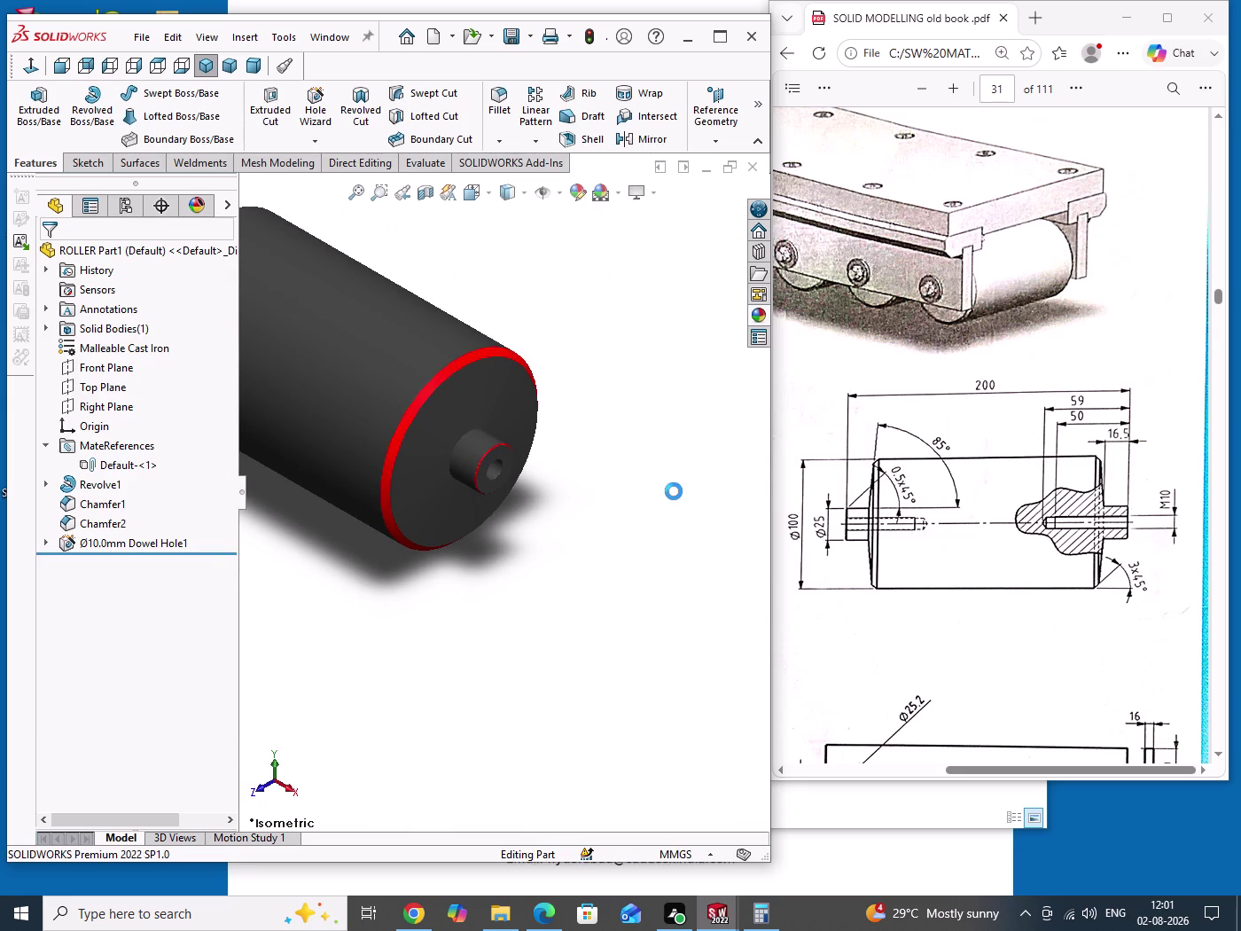
click(323, 32)
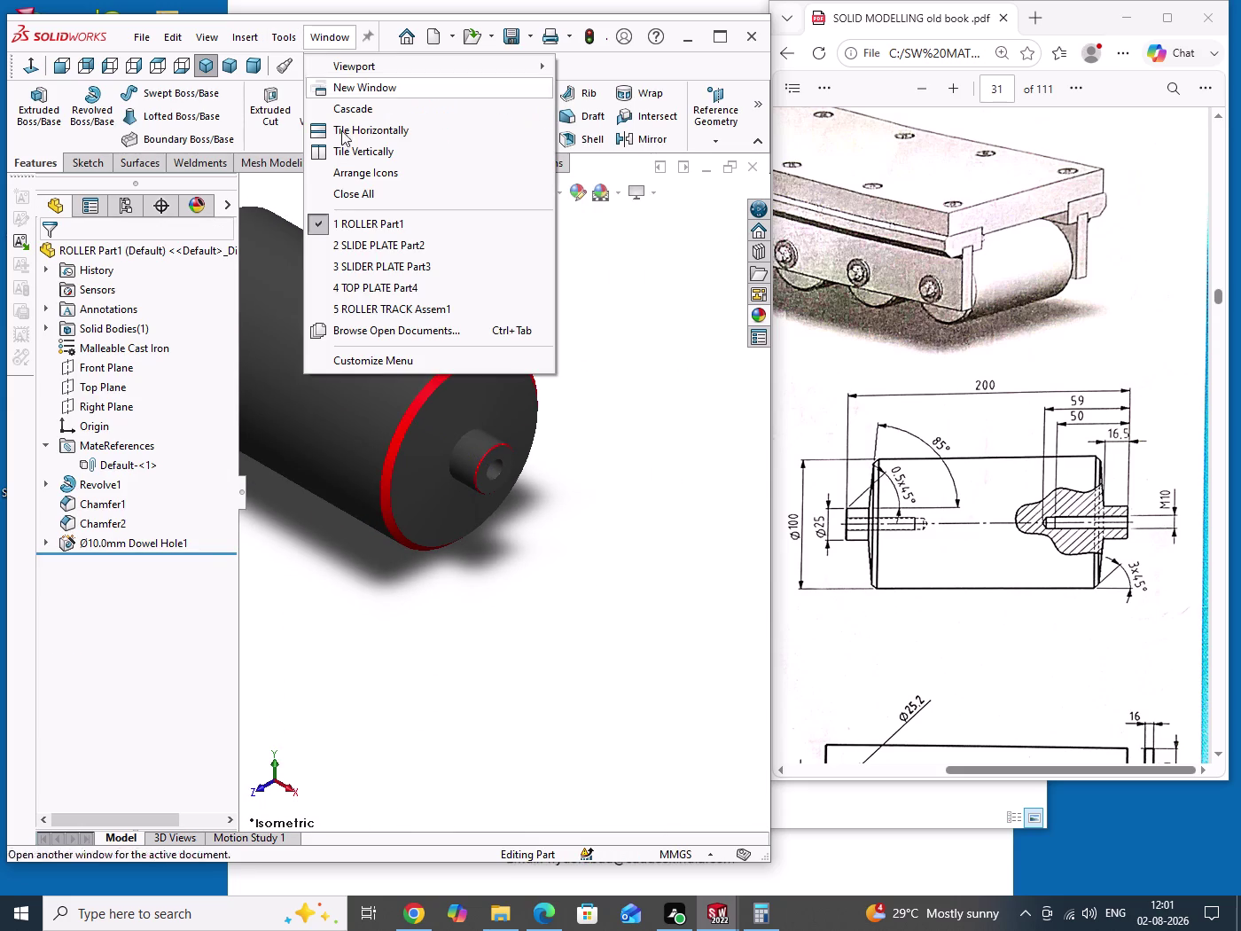
click(376, 312)
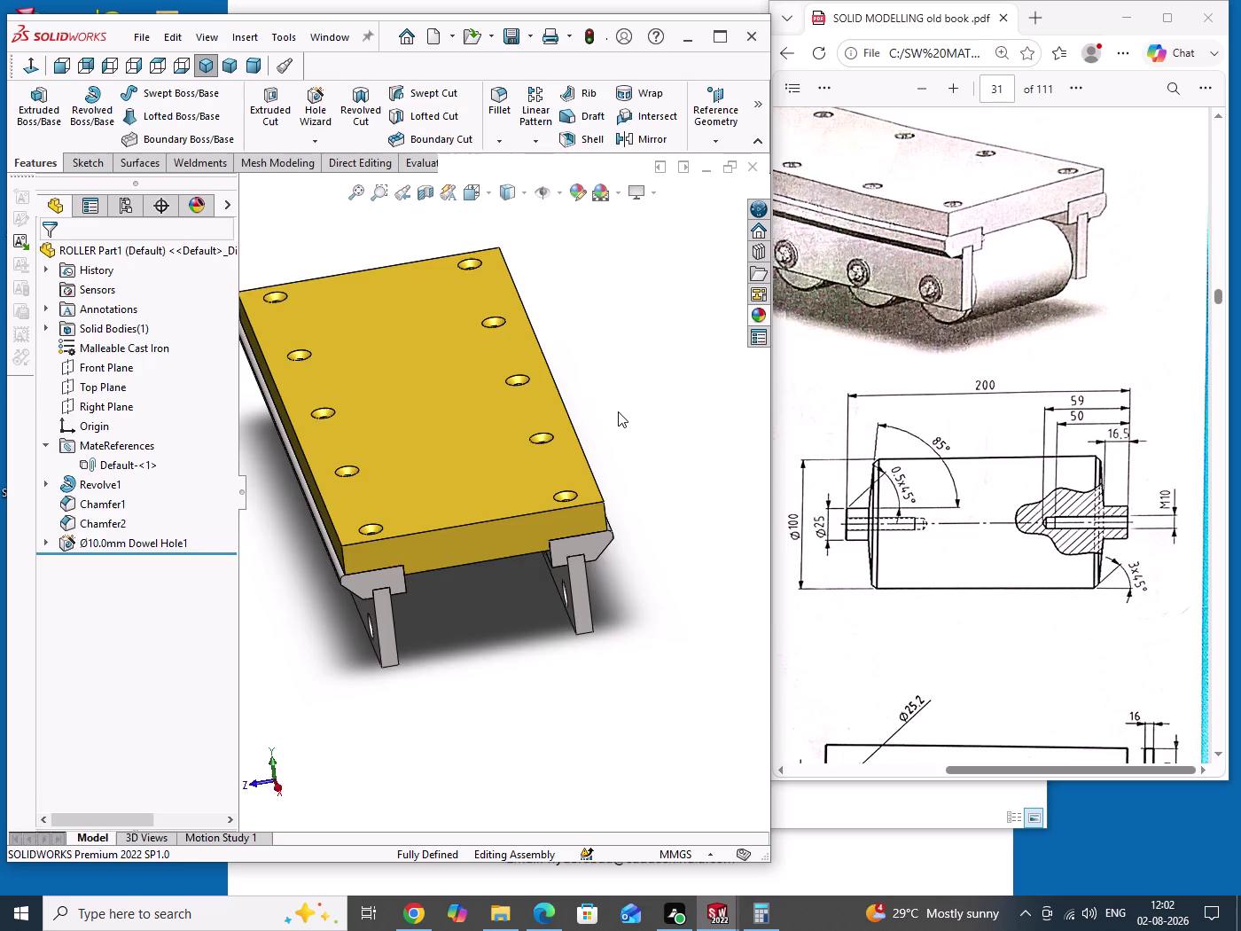
drag(629, 381, 656, 482)
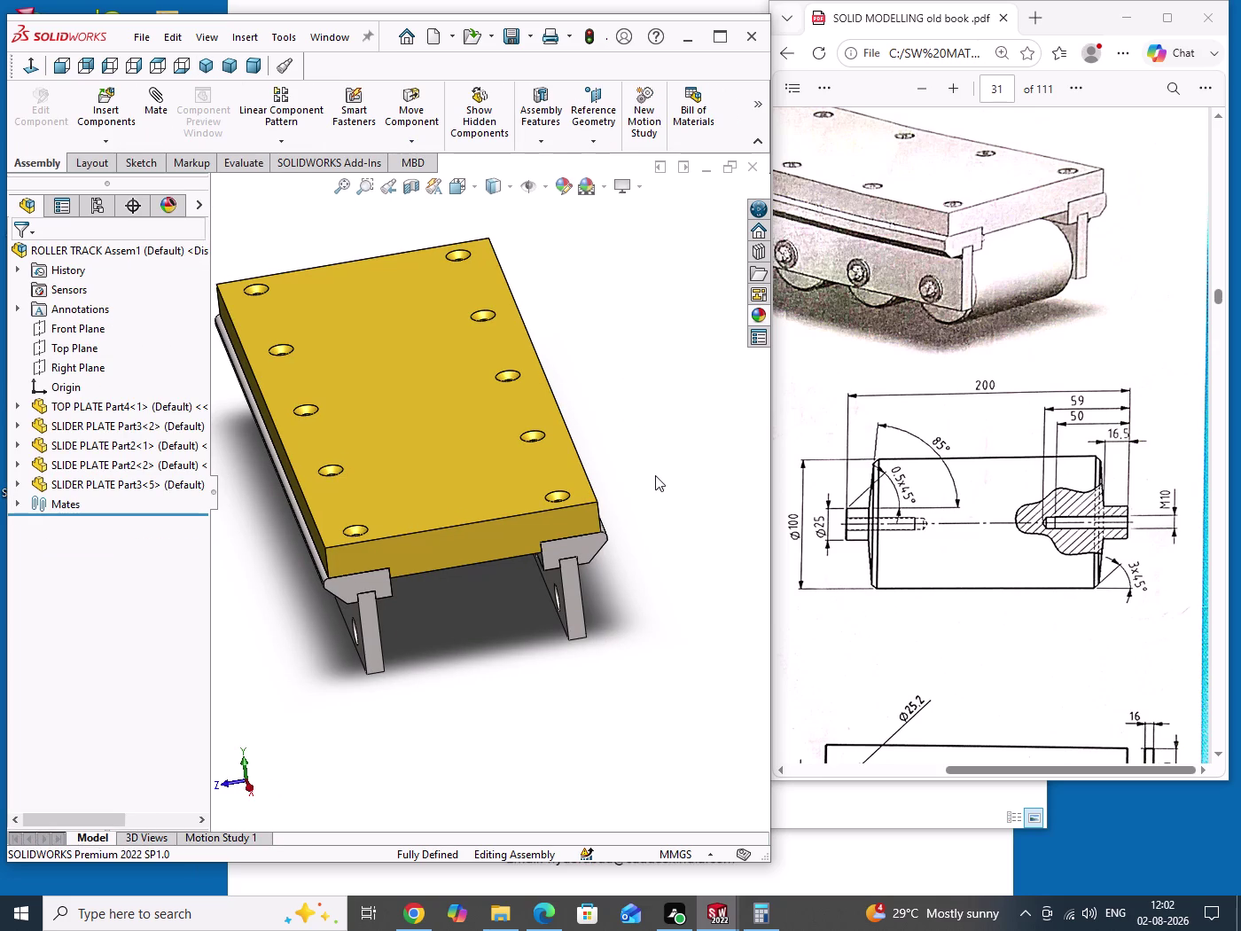
key(ctrl+s)
key(ctrl+7)
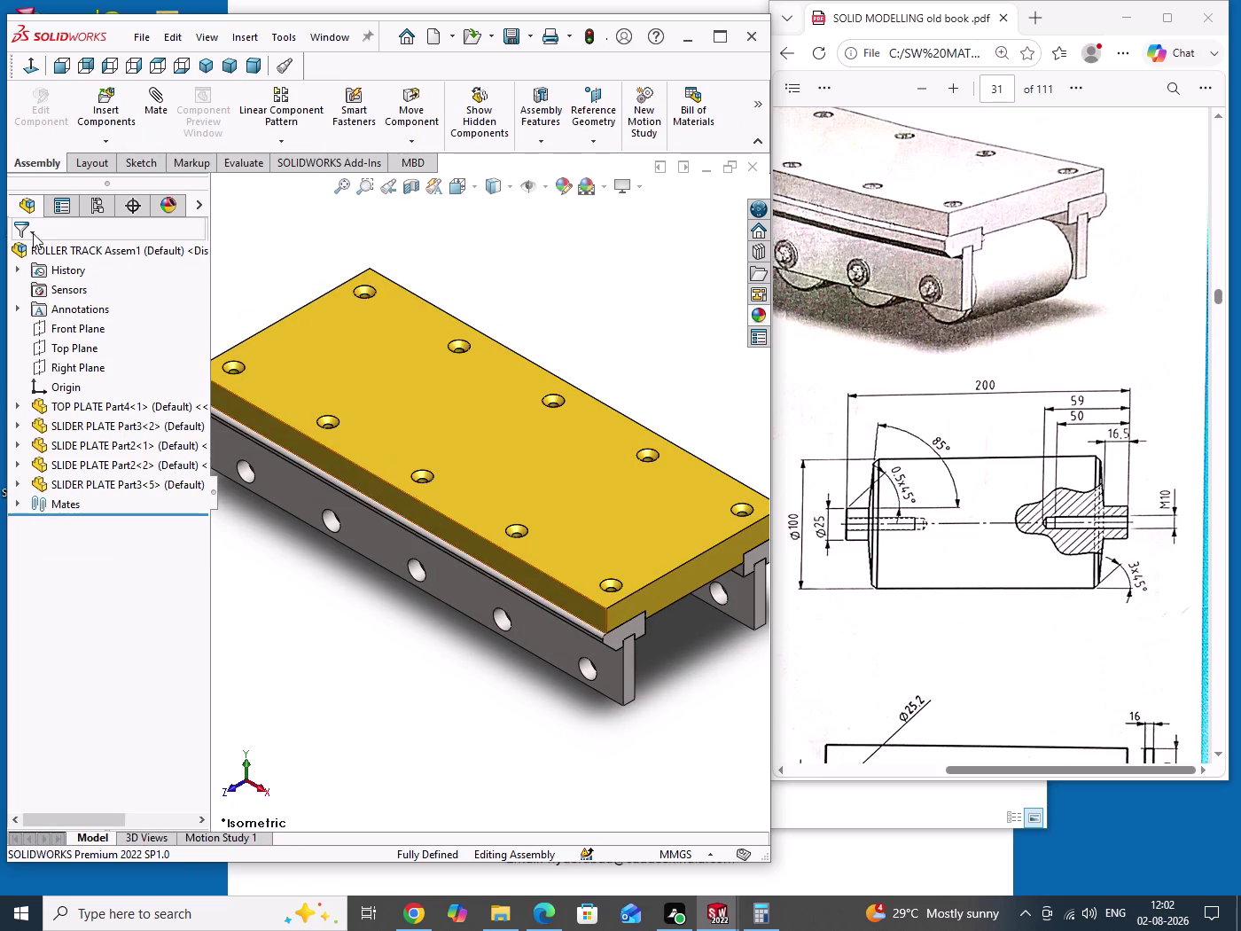
click(107, 102)
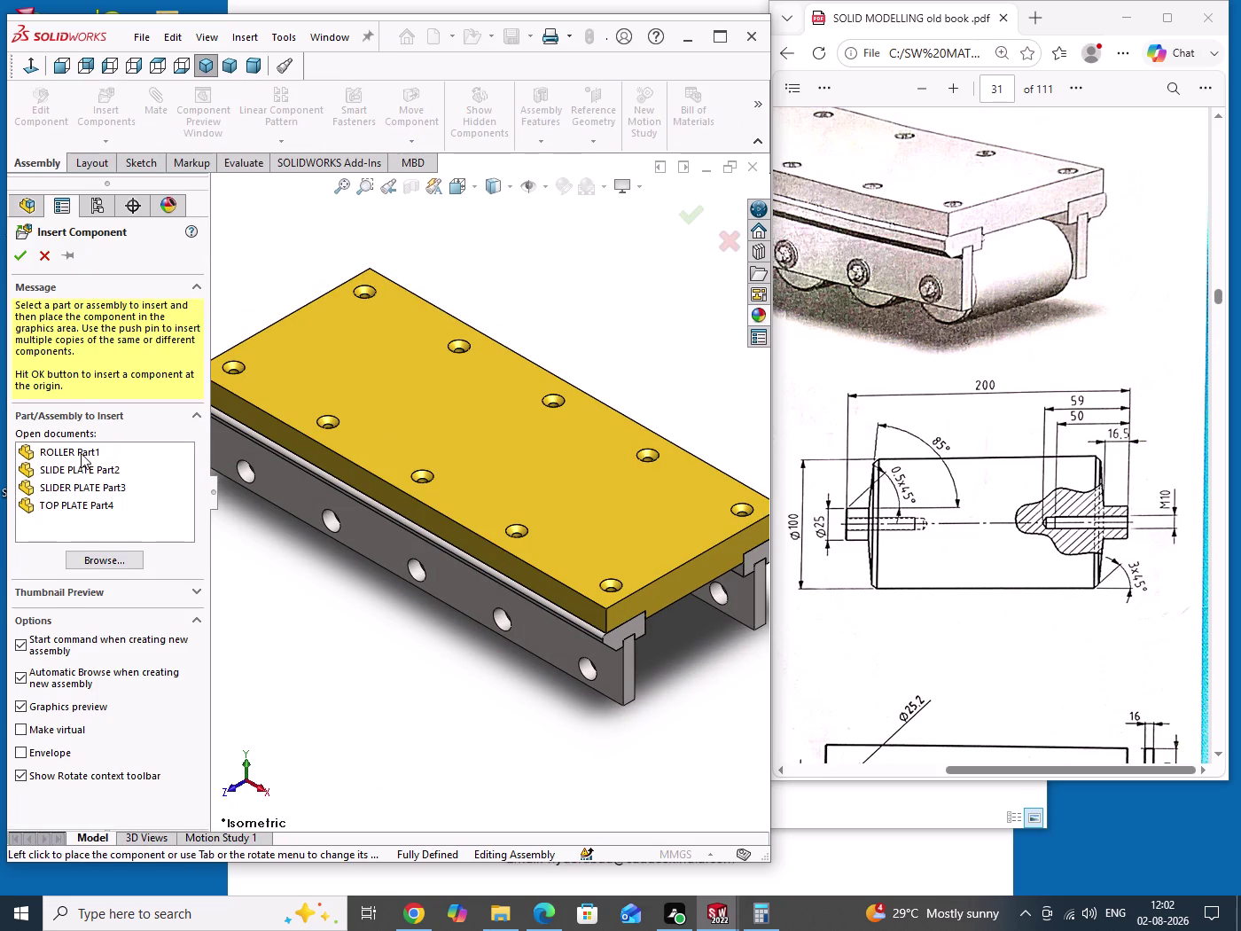
click(81, 452)
scroll(up, 3)
scroll(down, 3)
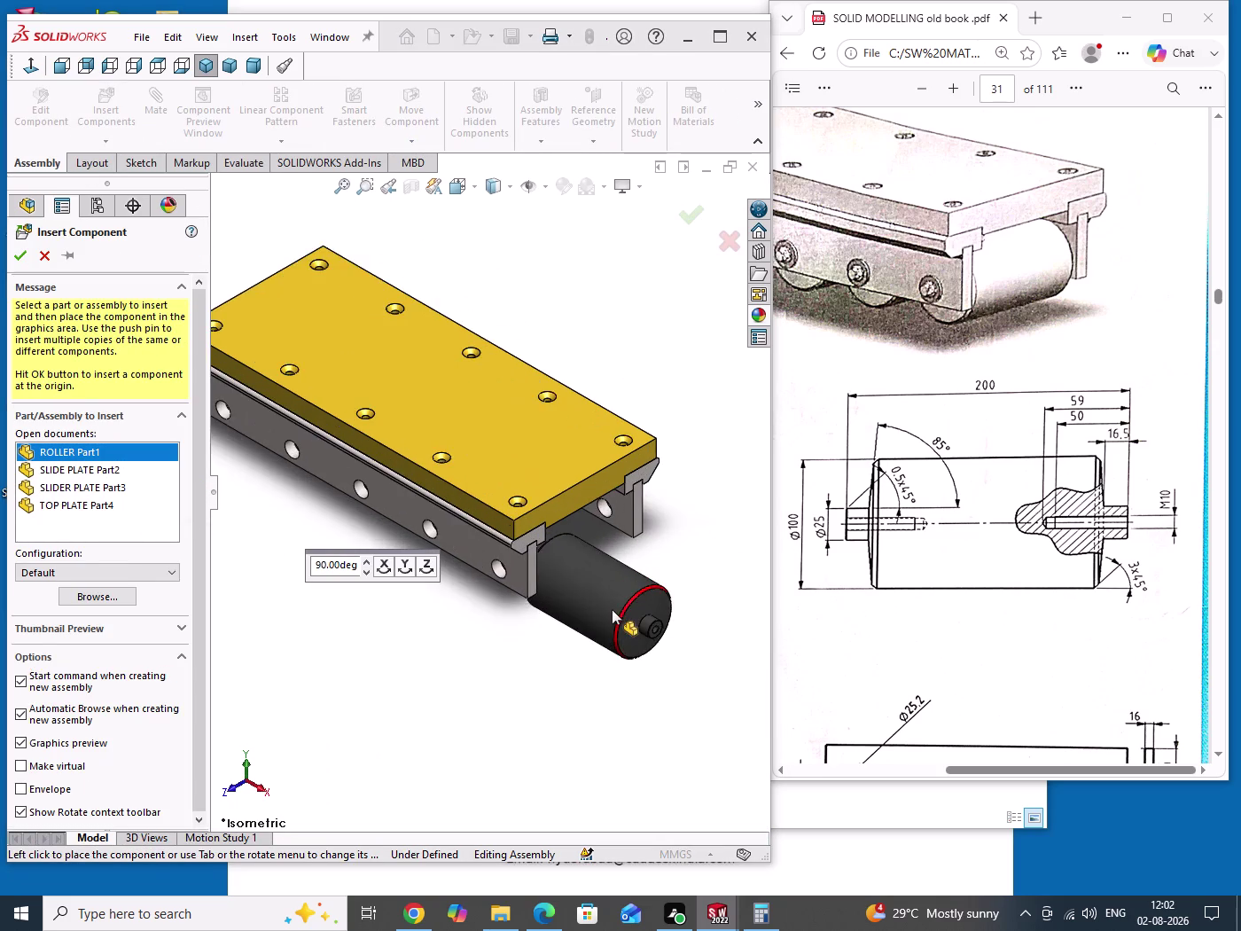
scroll(down, 3)
scroll(down, 3)
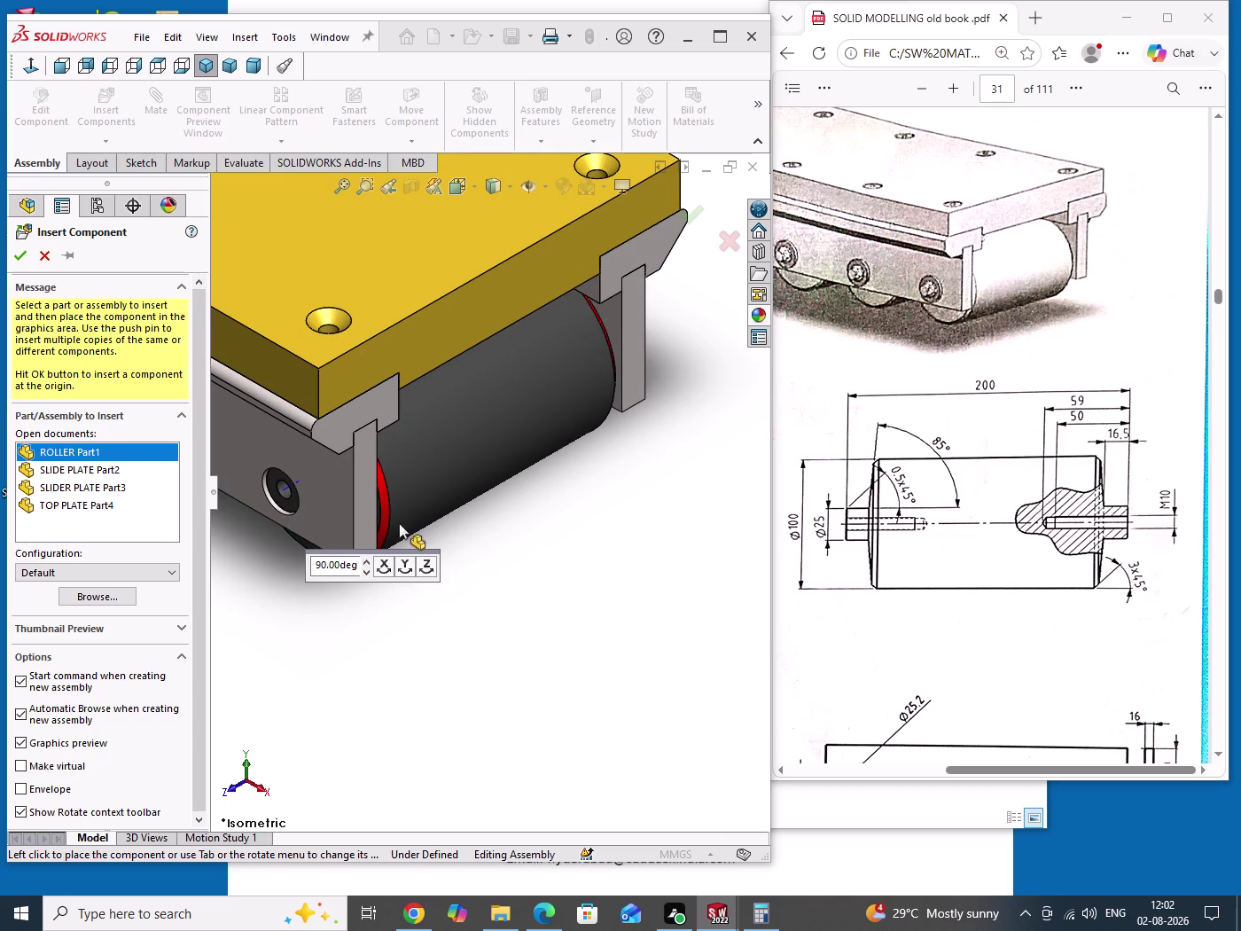
key(Escape)
key(Escape)
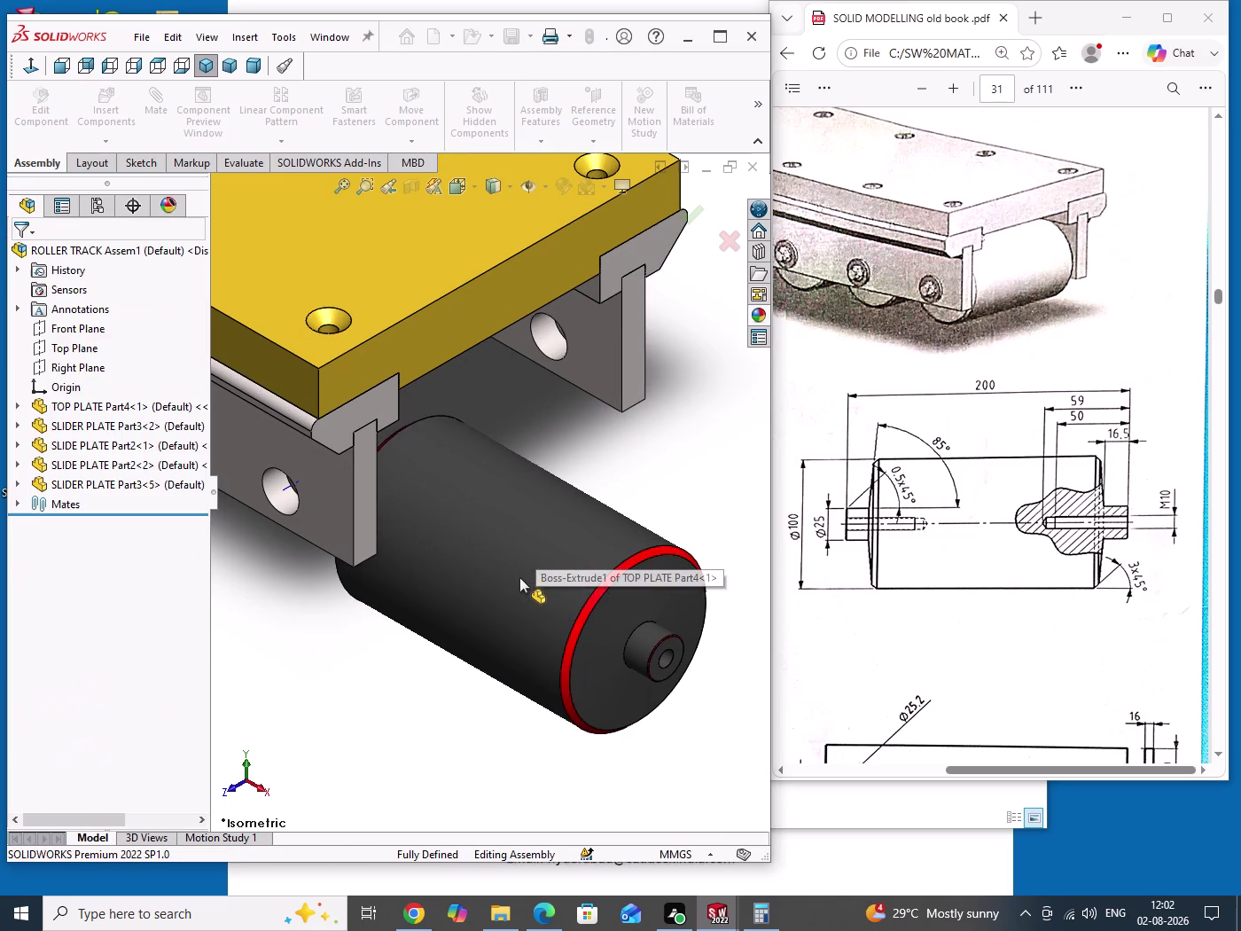
key(Escape)
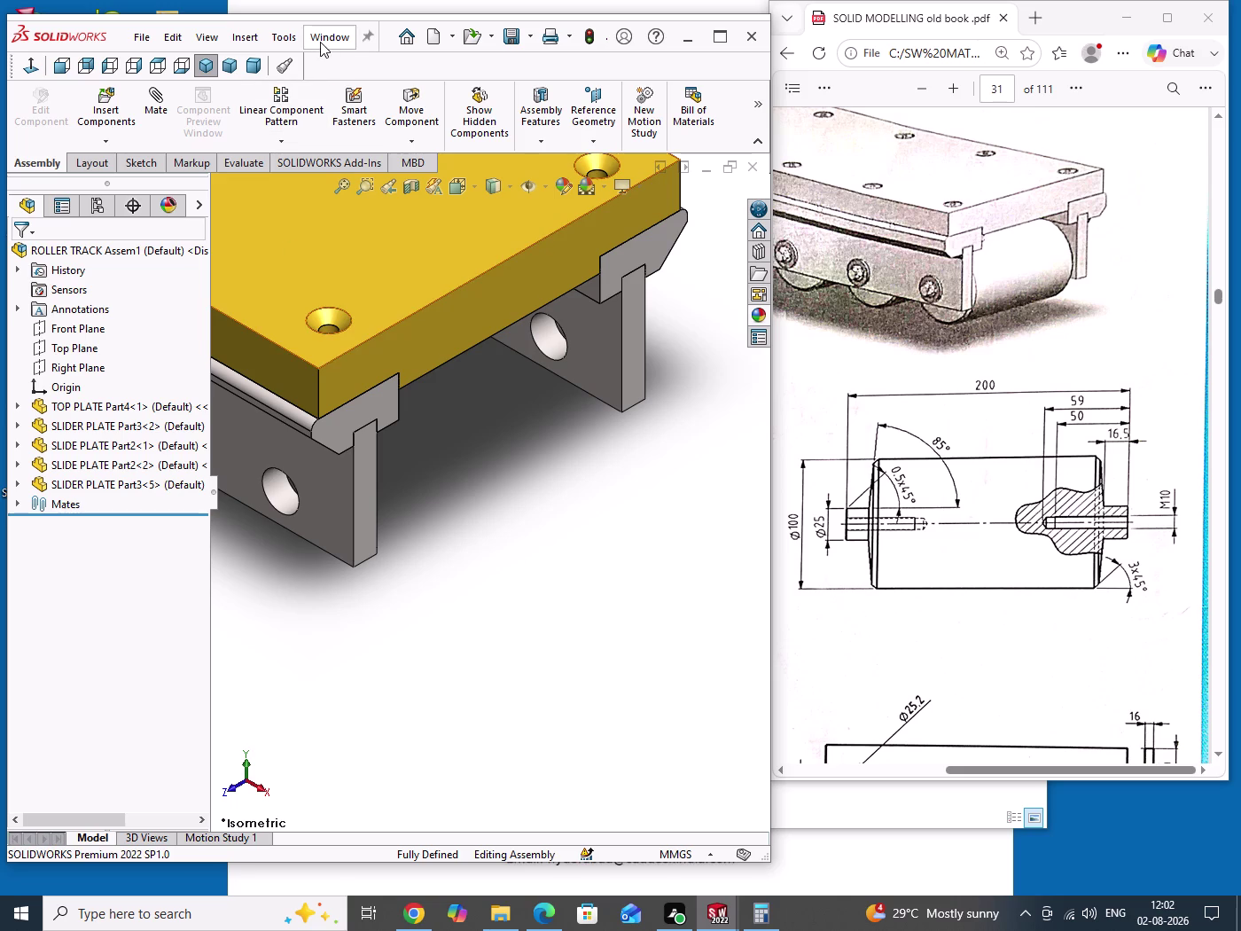
click(320, 42)
click(359, 231)
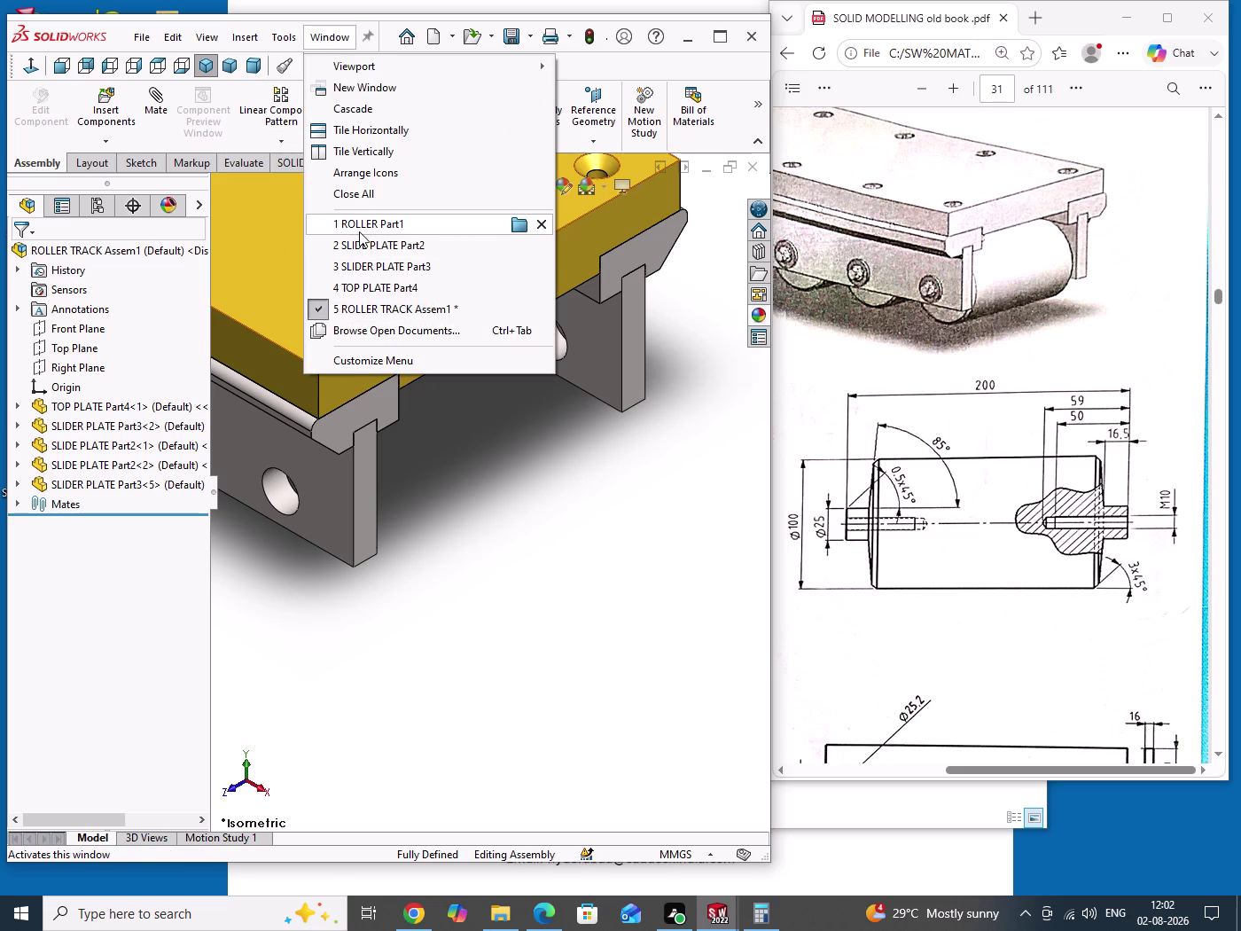
drag(593, 408, 626, 525)
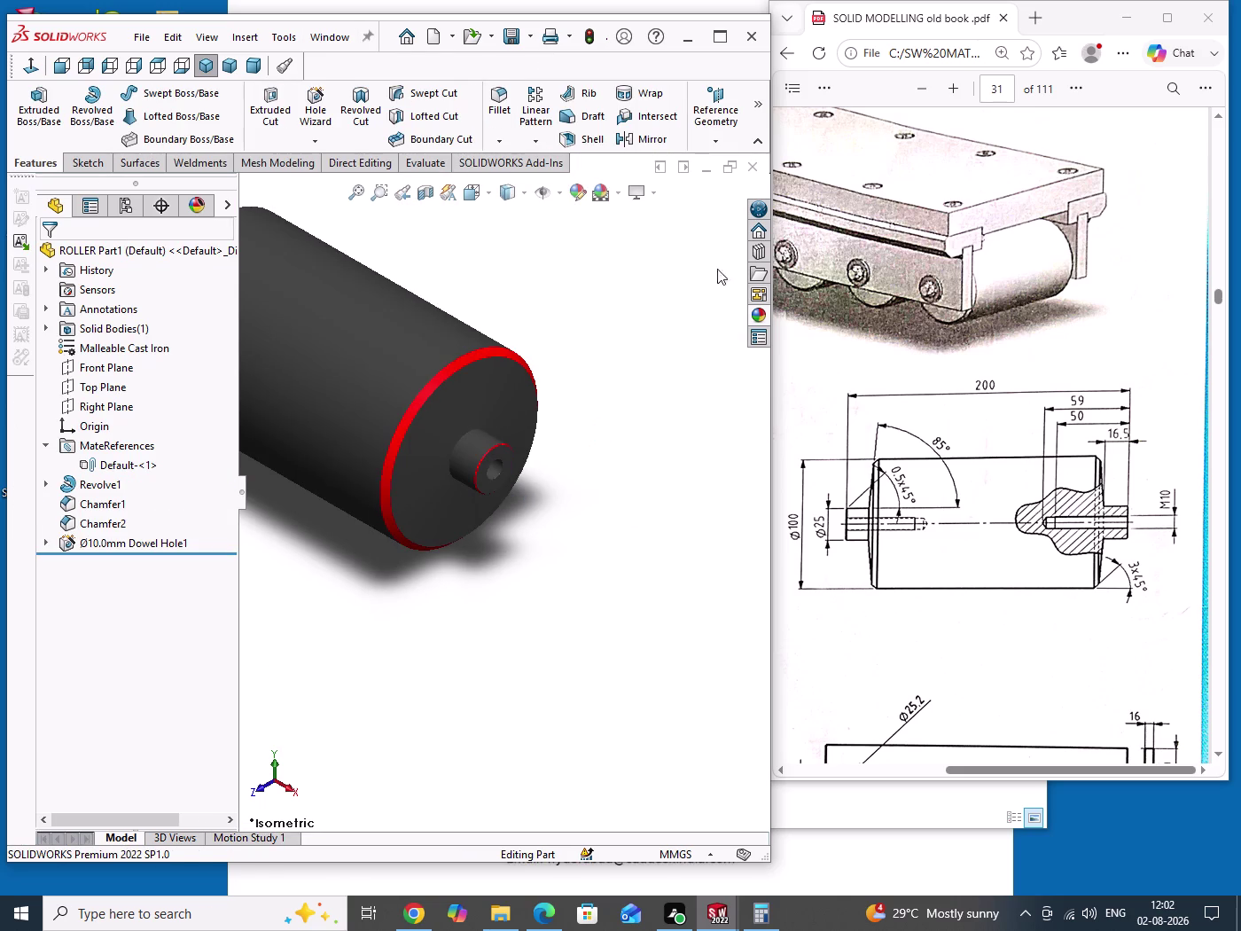
Add the boss end face as the Default mate reference's secondary entity and save.
click(130, 469)
right_click(130, 469)
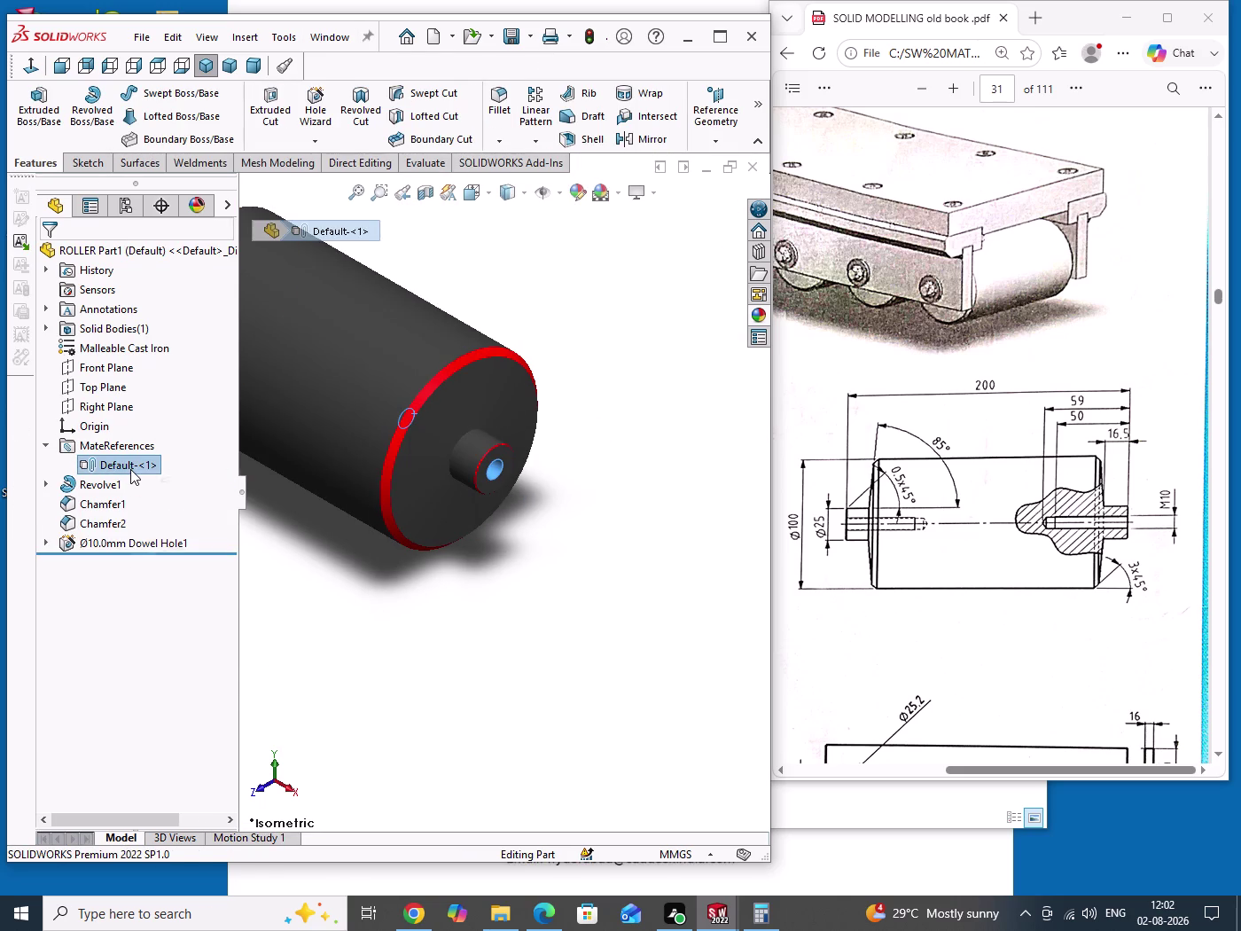
click(155, 482)
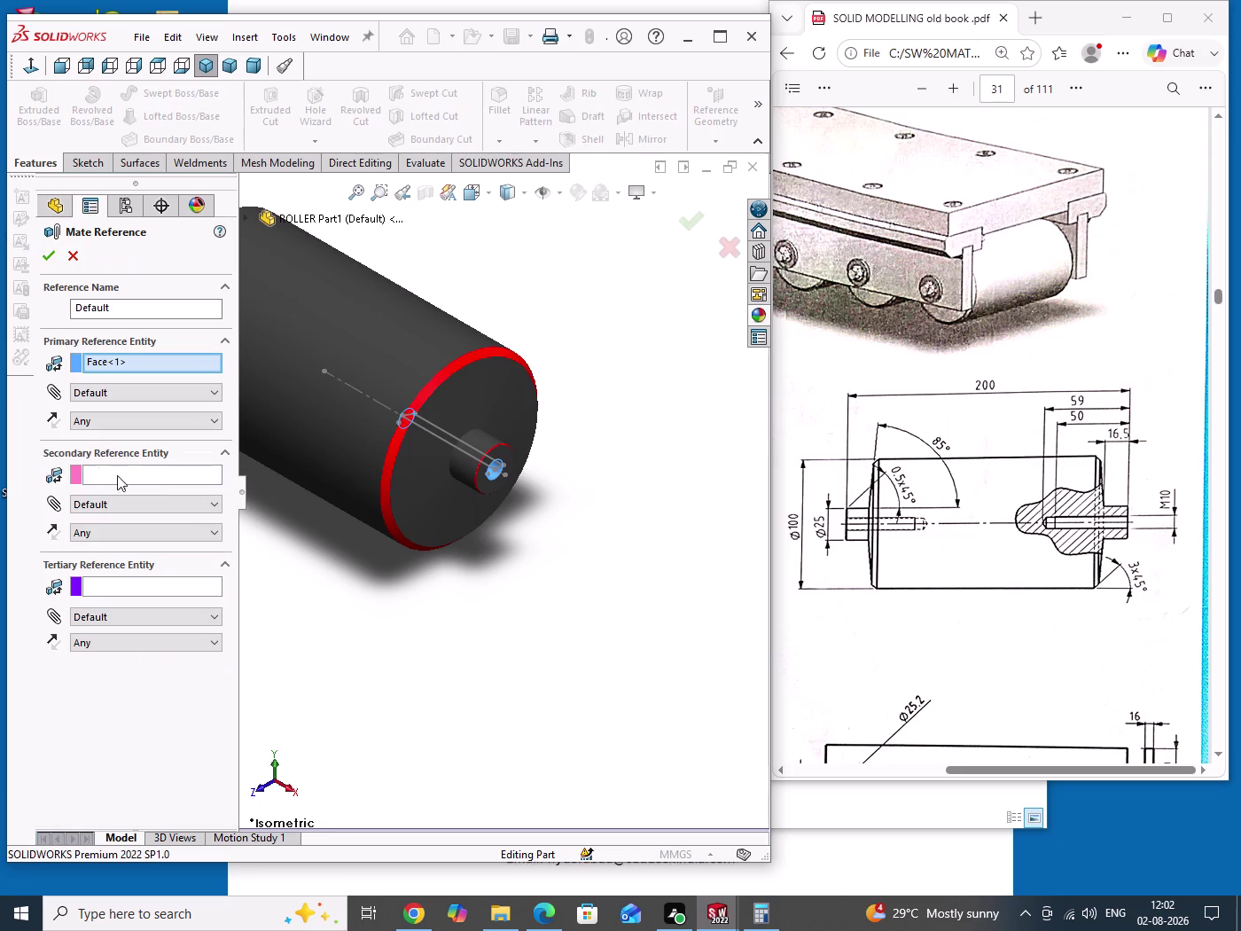
click(102, 473)
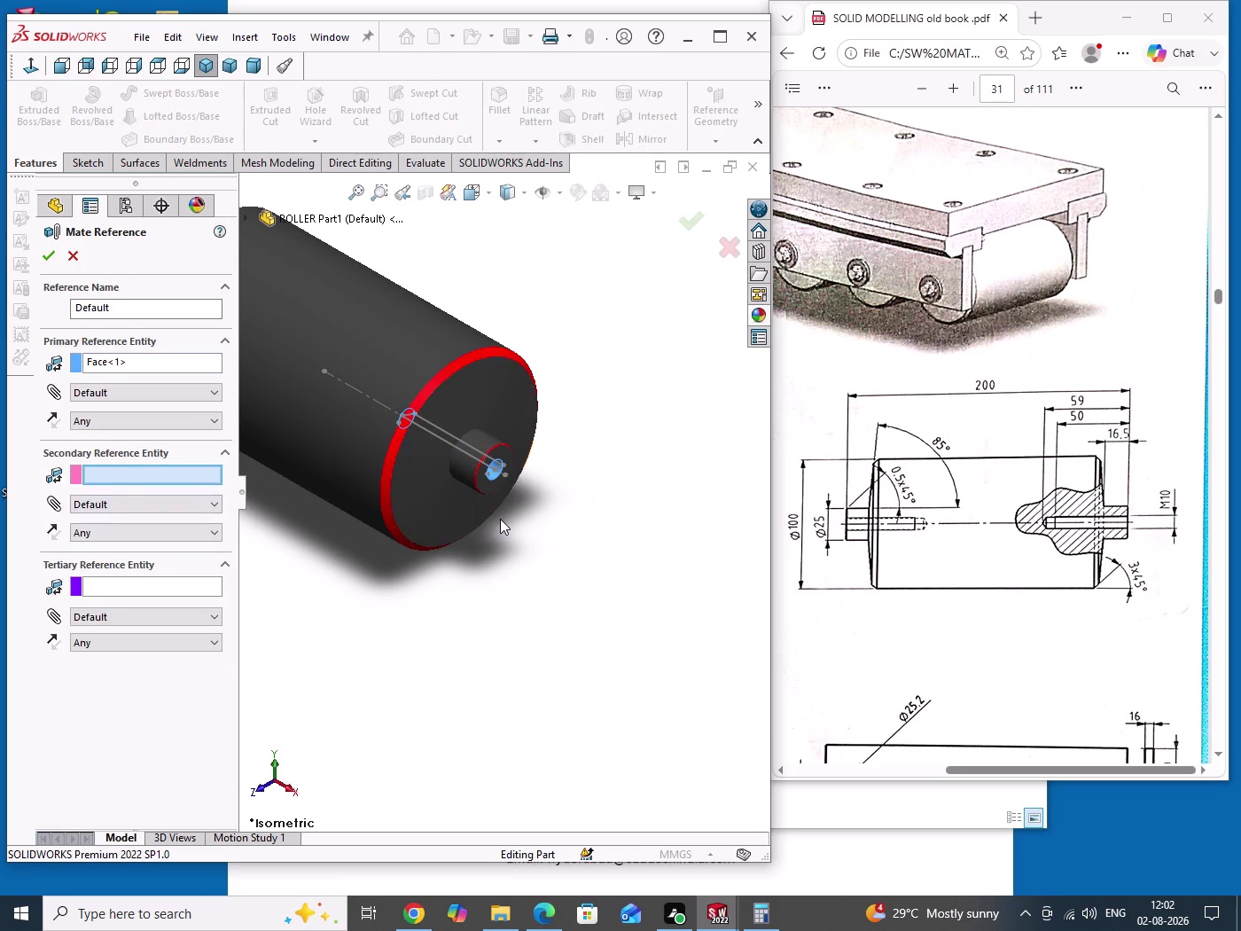
scroll(down, 3)
click(448, 412)
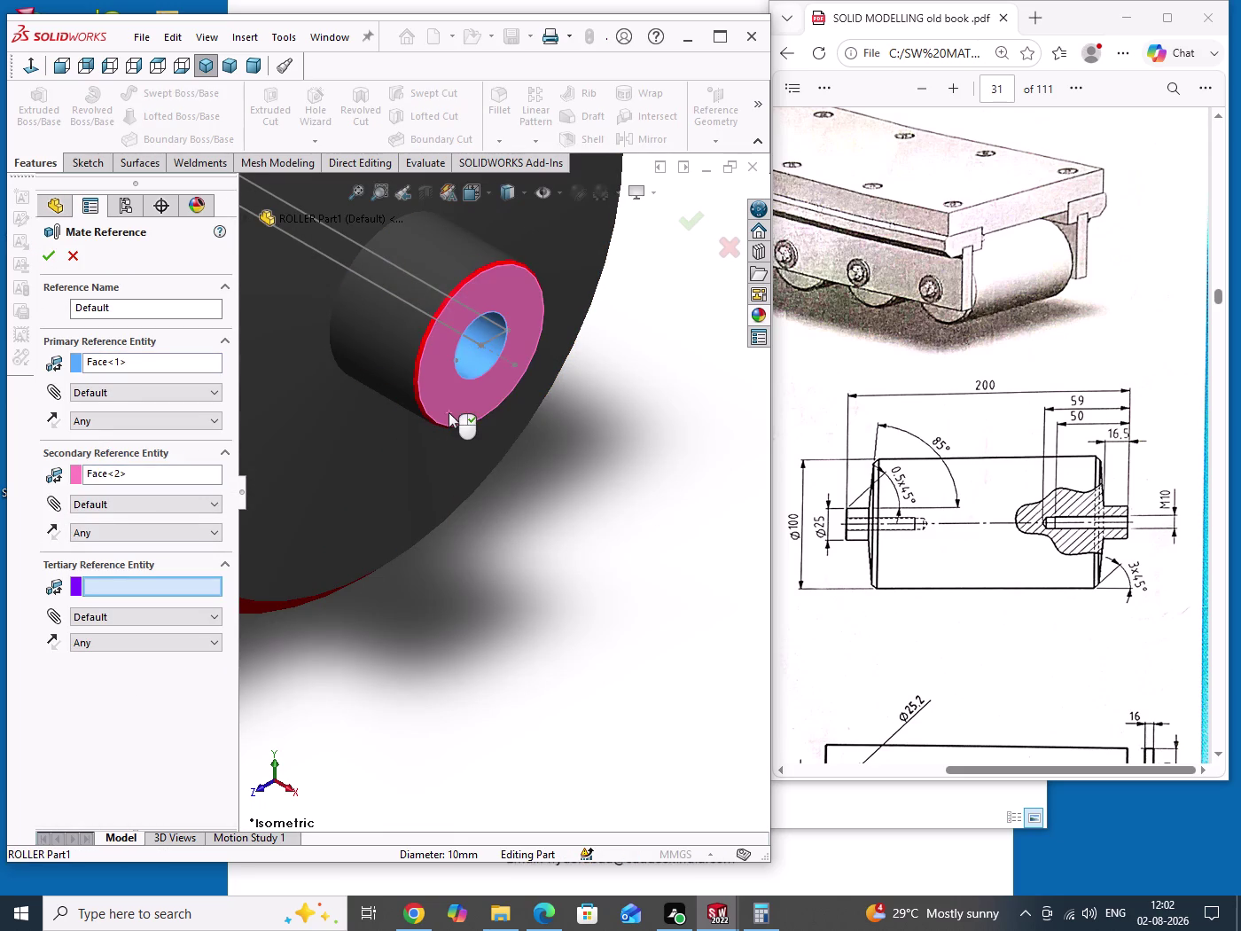
right_click(448, 413)
drag(603, 497, 647, 591)
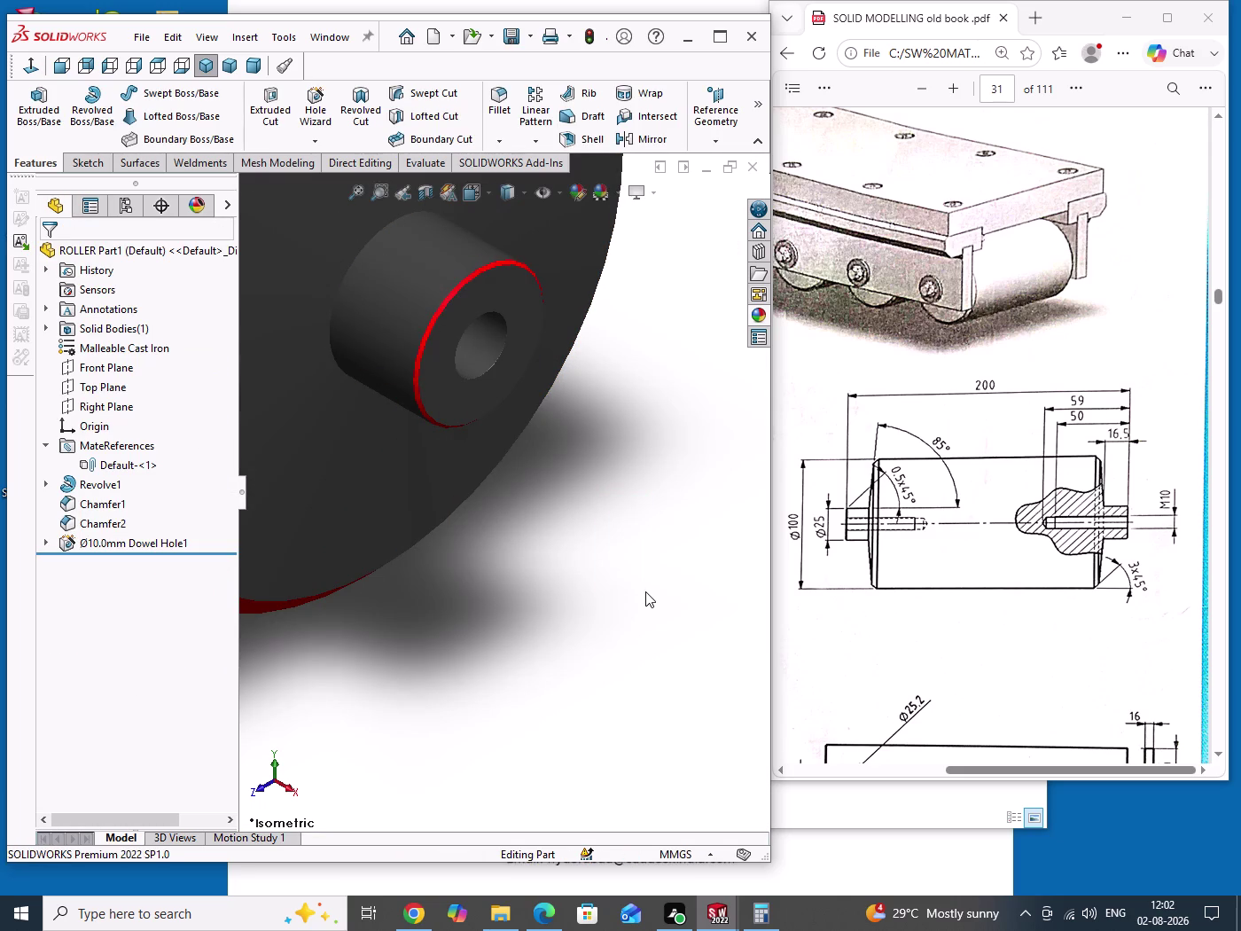
key(ctrl+s)
Switch to the ROLLER TRACK Assem1 window.
click(326, 42)
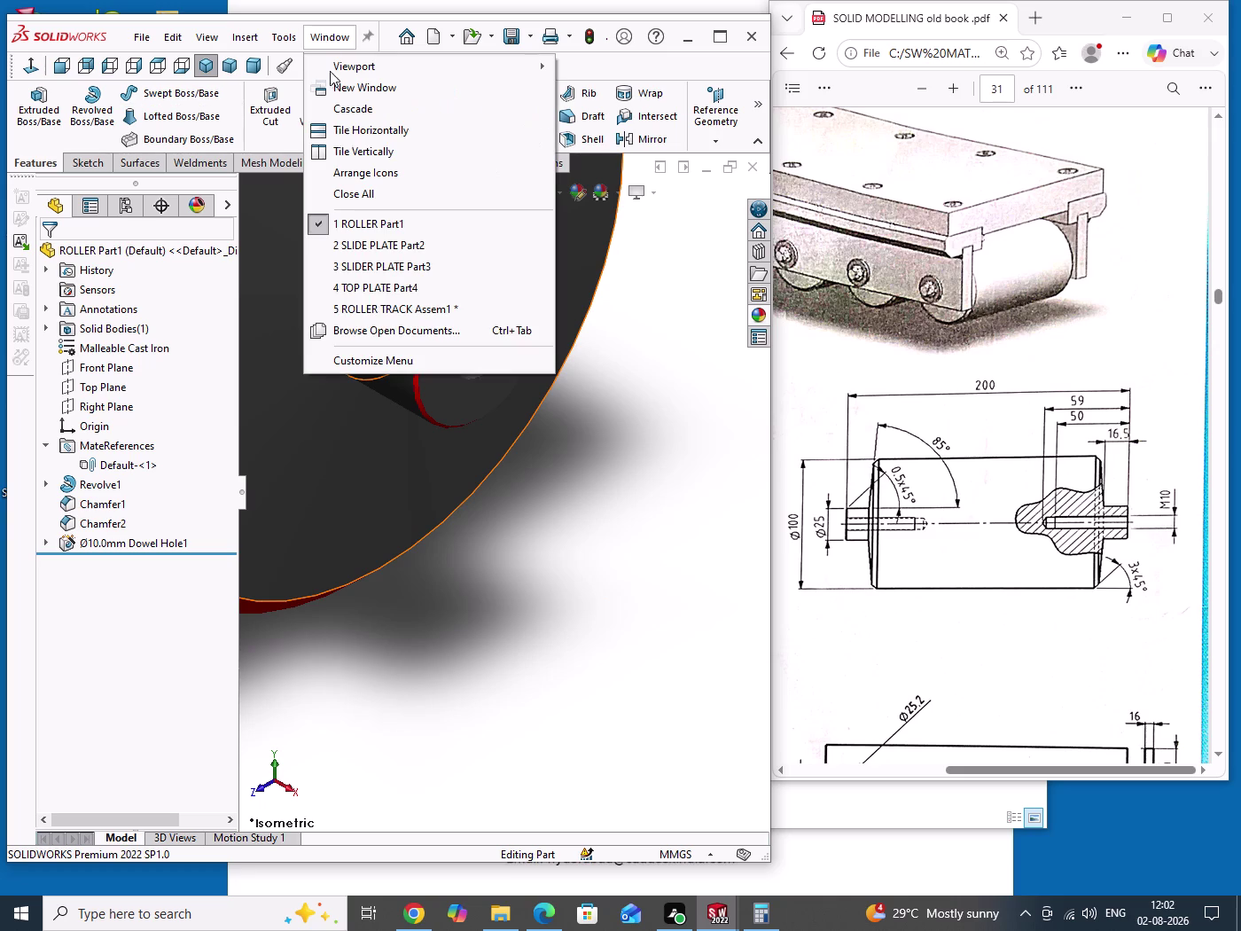
click(381, 313)
drag(589, 532, 623, 633)
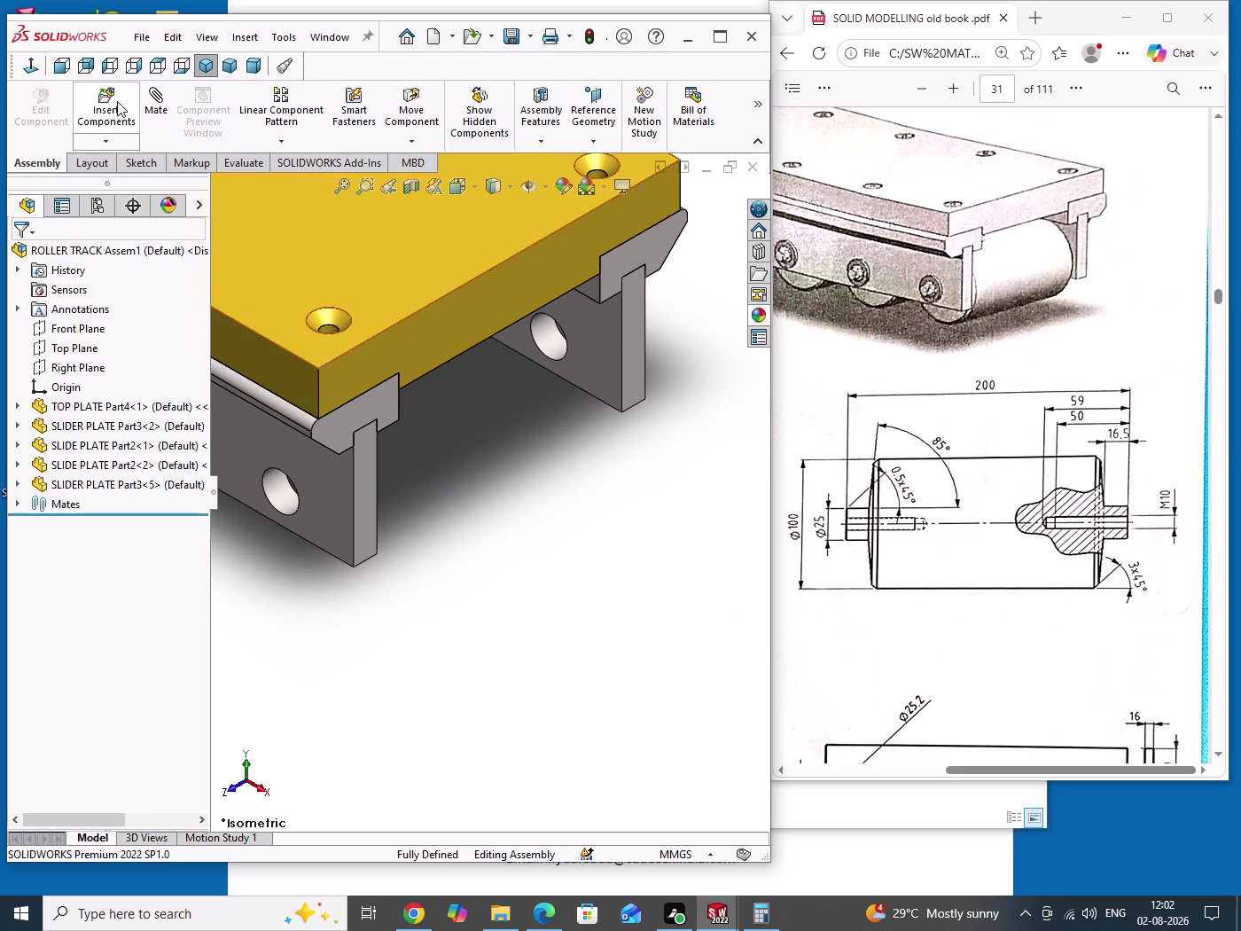
Insert the roller, rotated 90°, and place it between the slide plates.
click(117, 101)
click(70, 453)
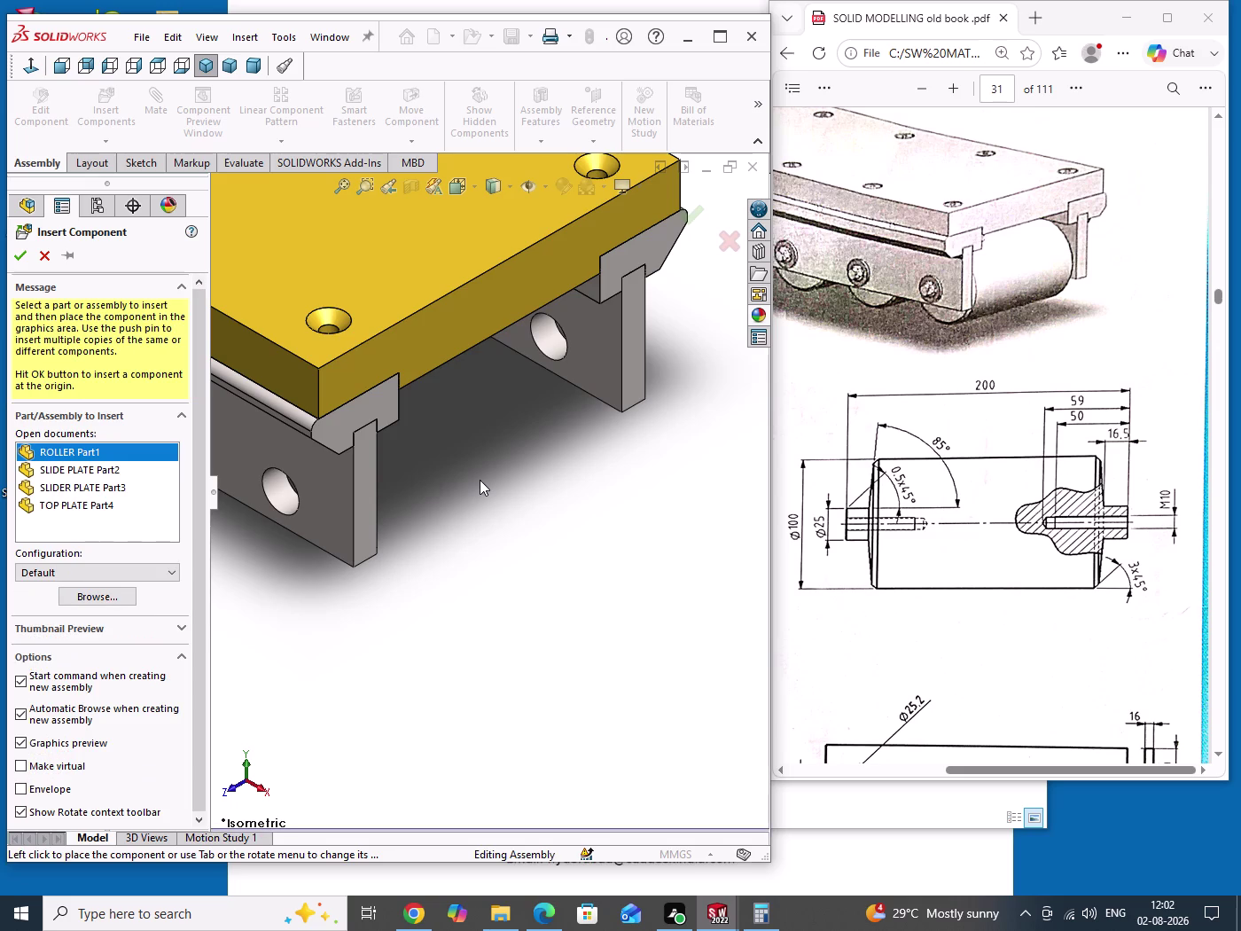
scroll(up, 3)
scroll(up, 3)
scroll(down, 3)
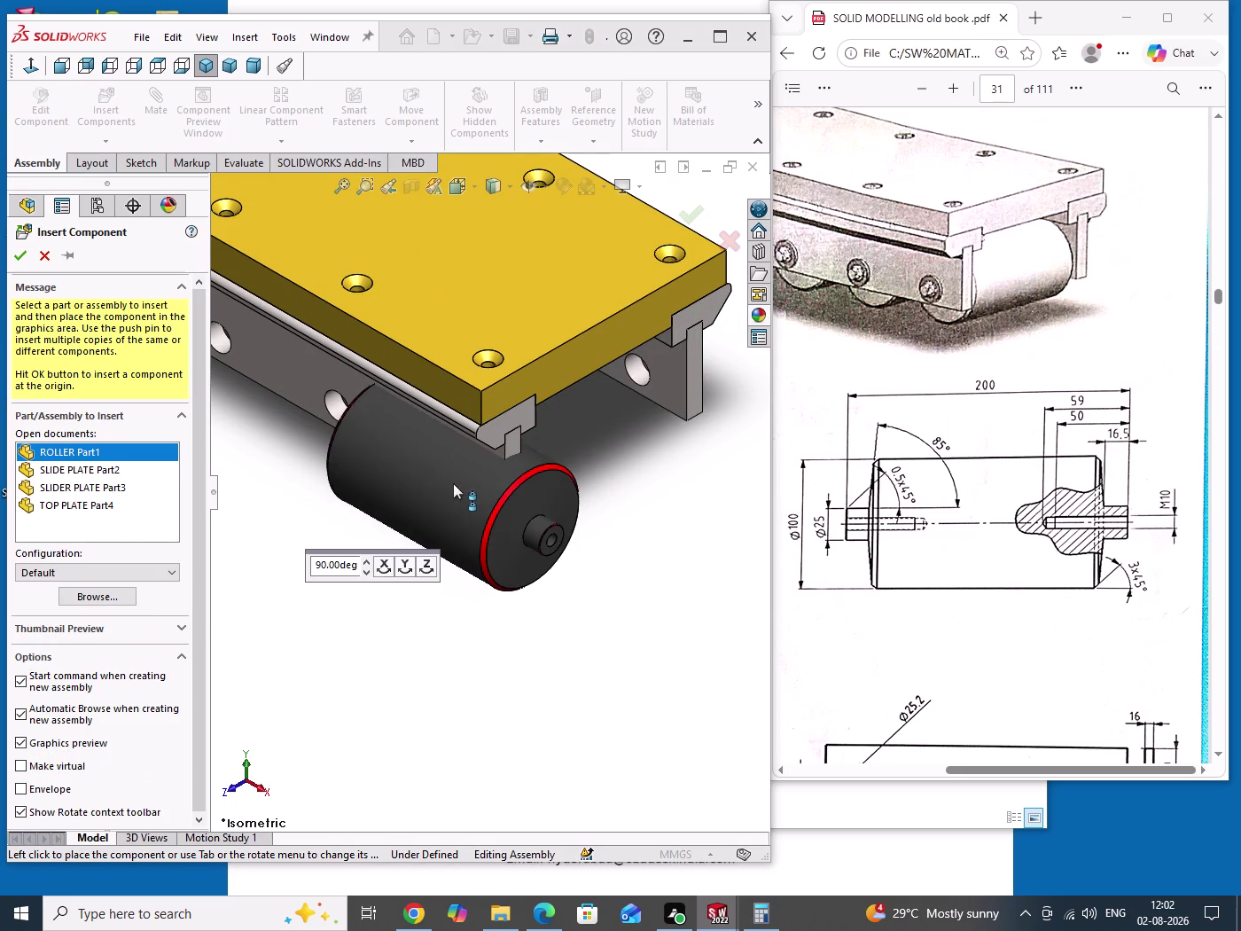
click(454, 482)
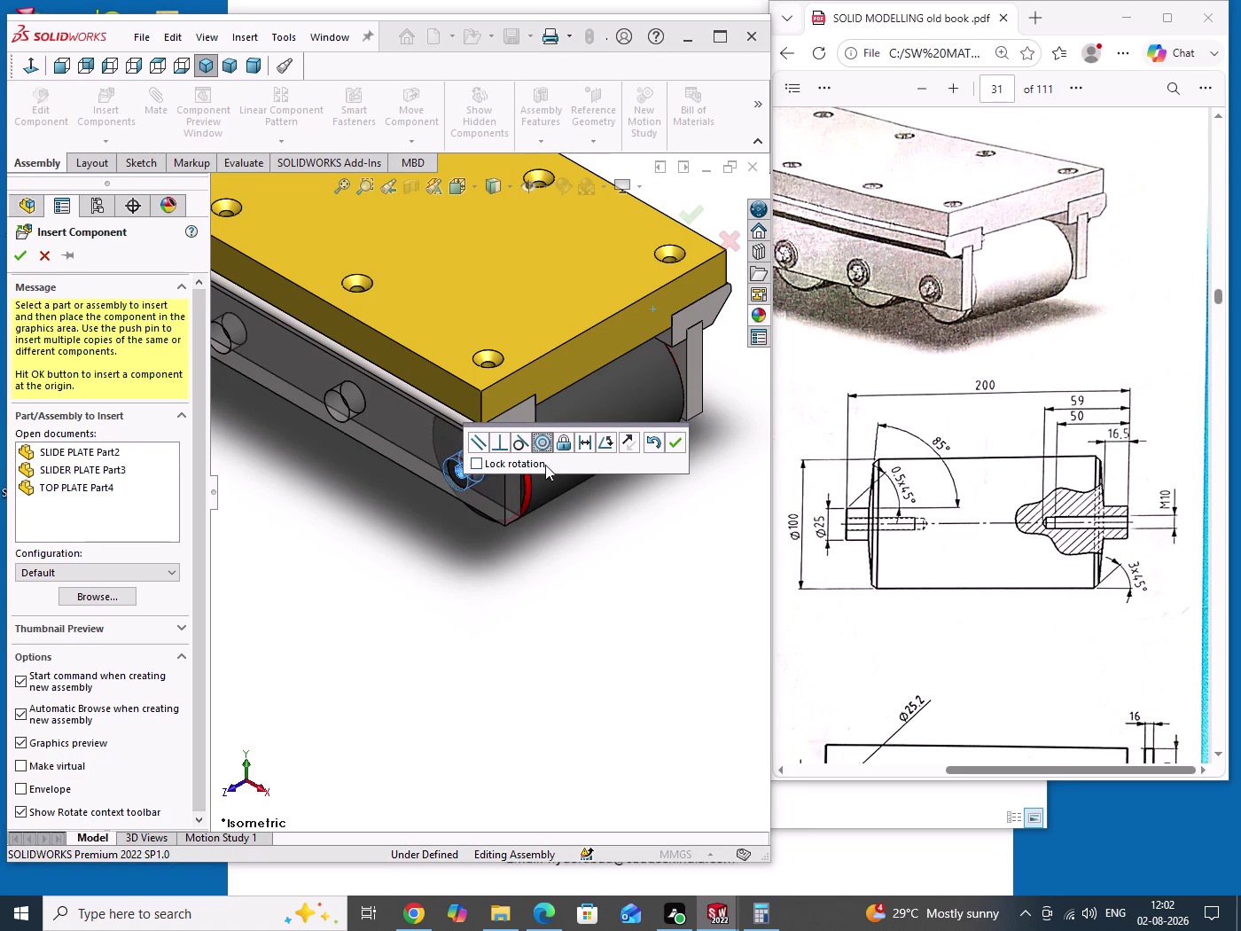
click(679, 443)
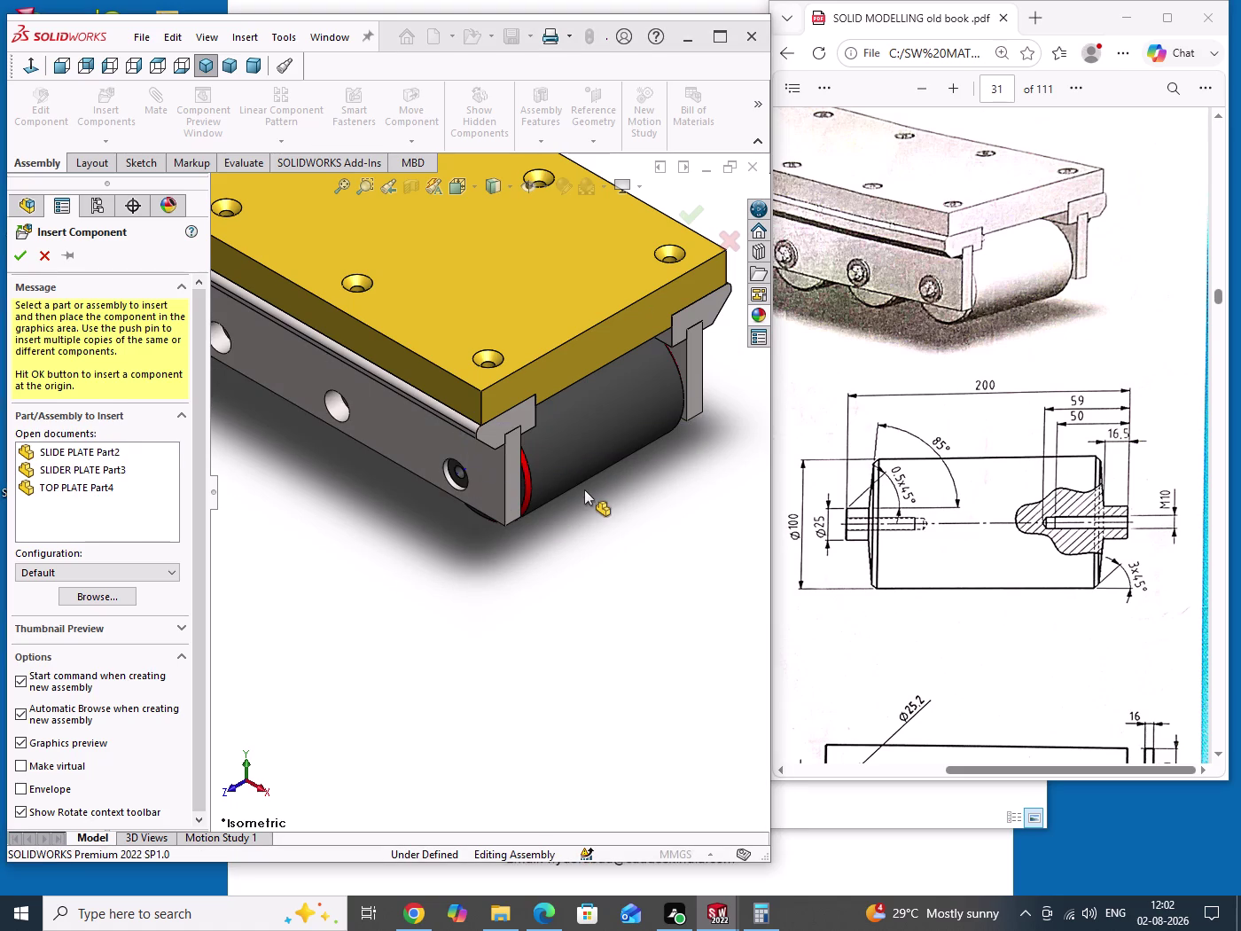
Pick the slide plate's end hole and outer face for positioning the roller.
scroll(down, 3)
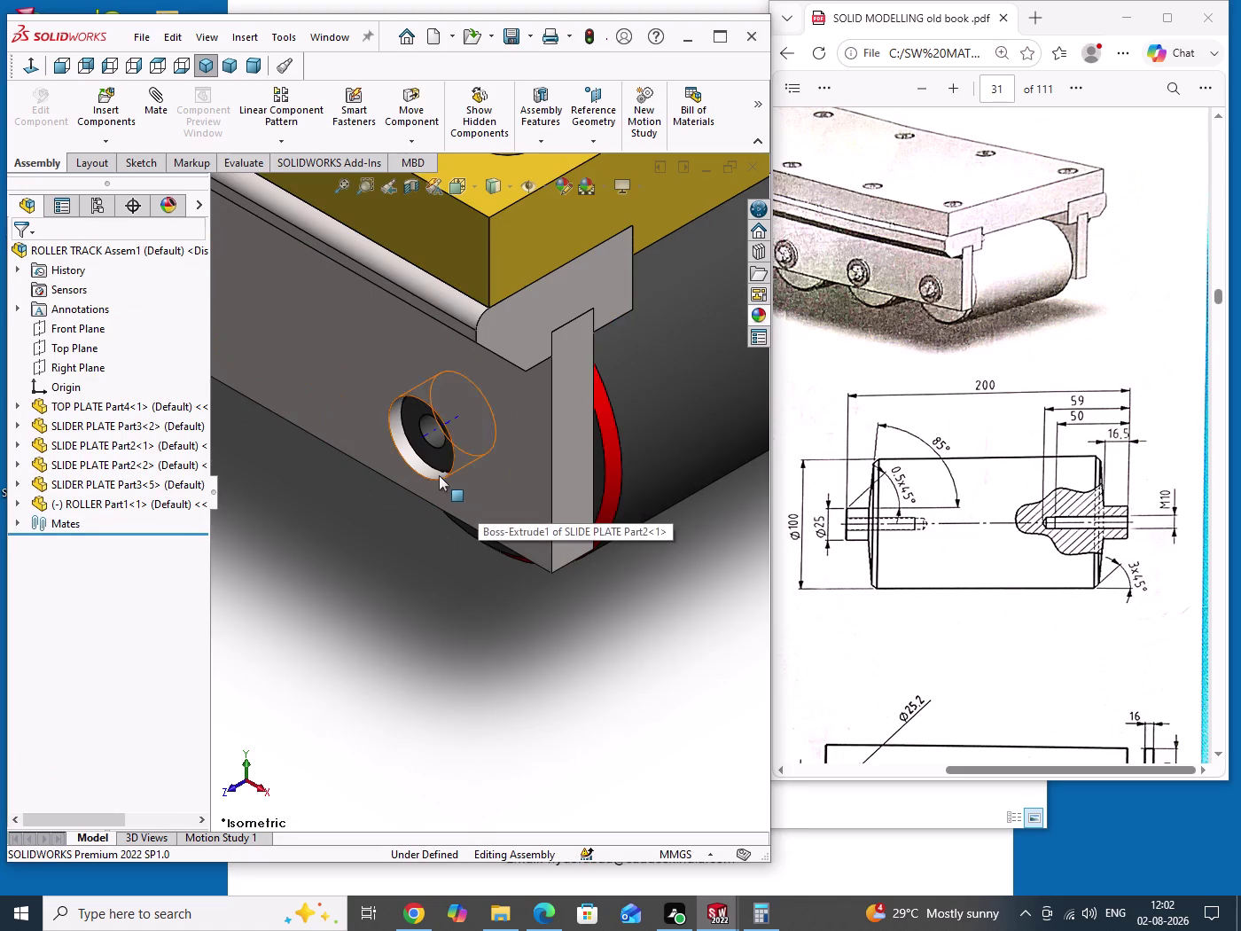
click(432, 462)
click(472, 505)
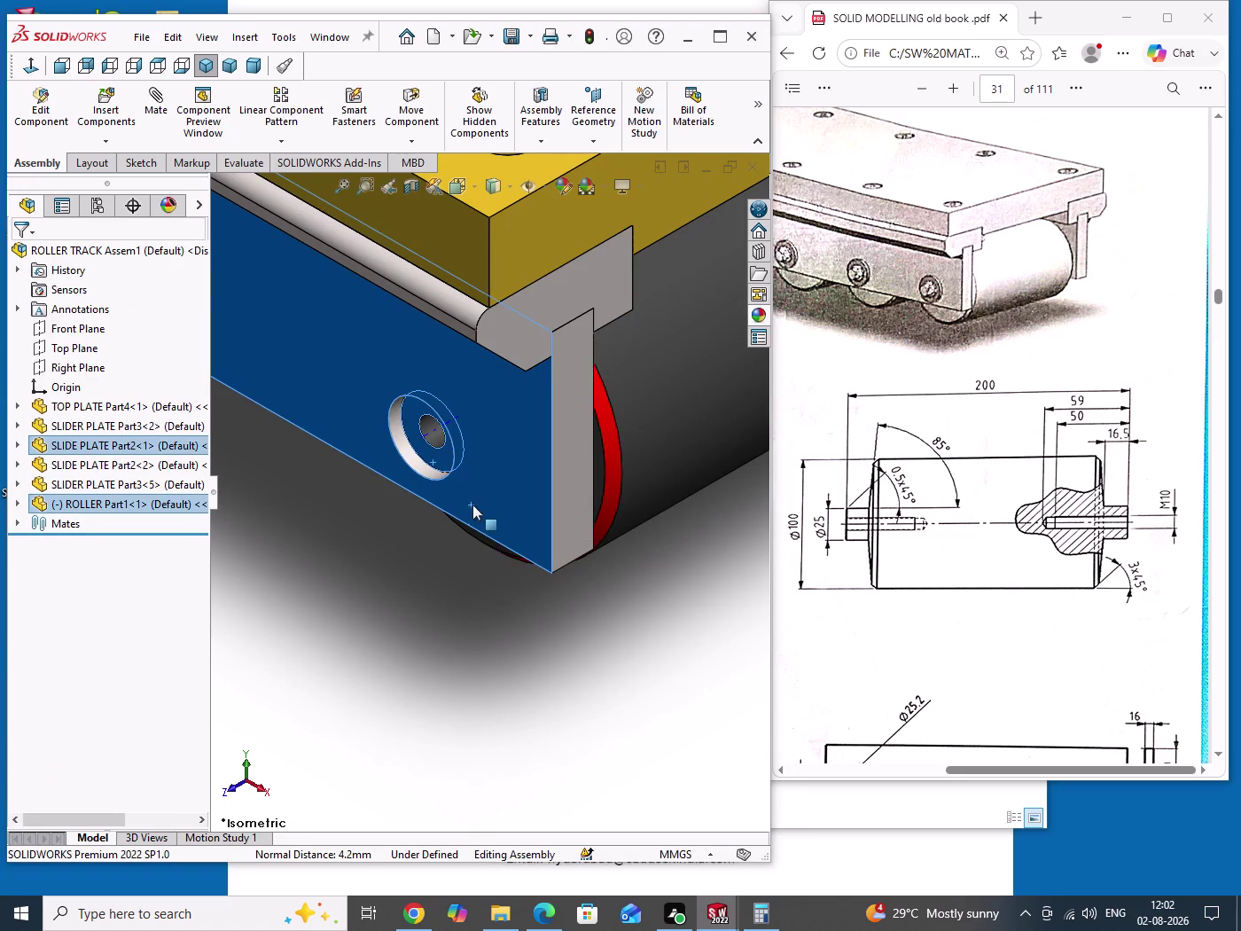
click(522, 490)
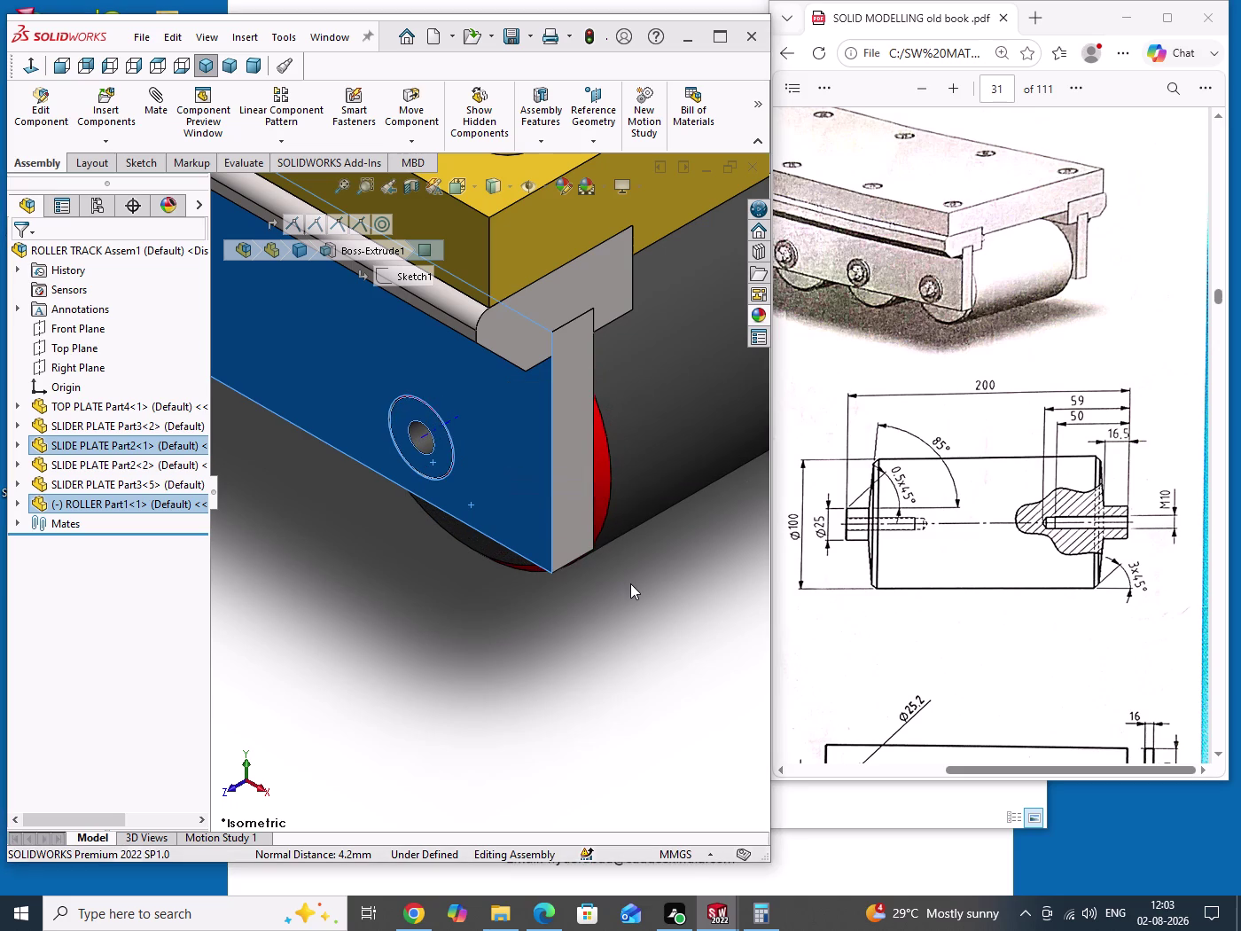
drag(636, 598, 643, 614)
scroll(up, 3)
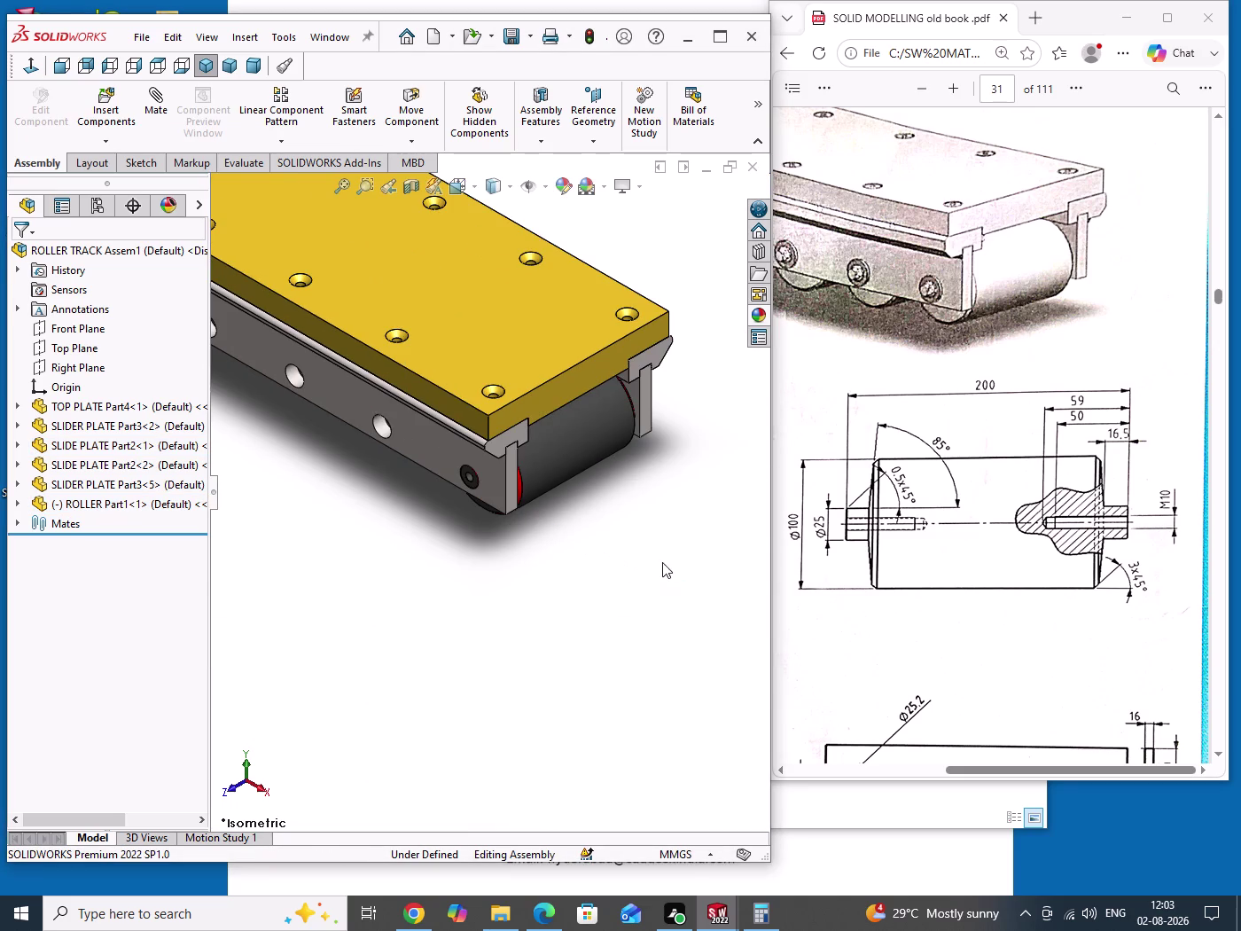
middle_drag(662, 562, 501, 596)
scroll(down, 3)
scroll(down, 3)
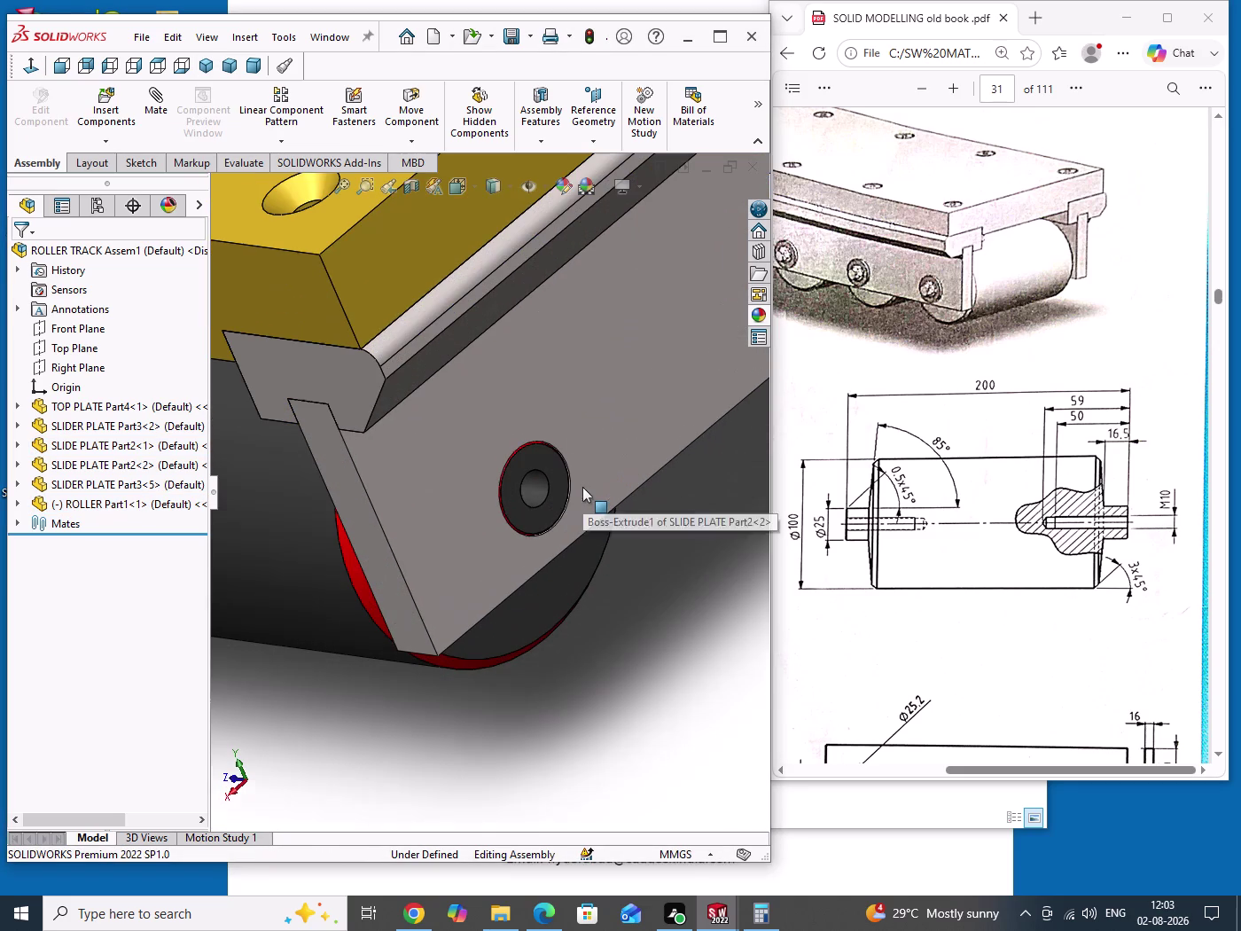
key(ctrl+s)
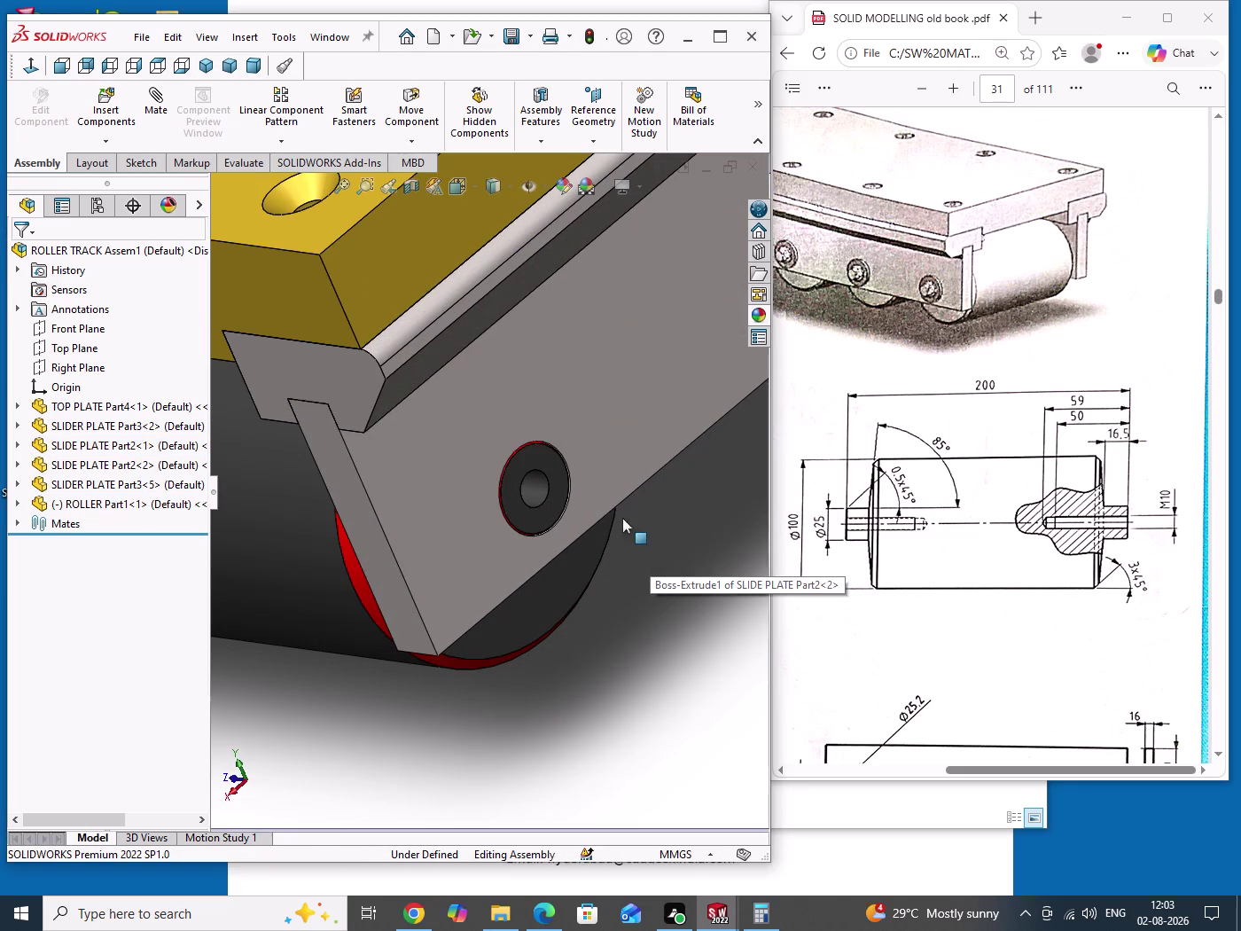
click(211, 63)
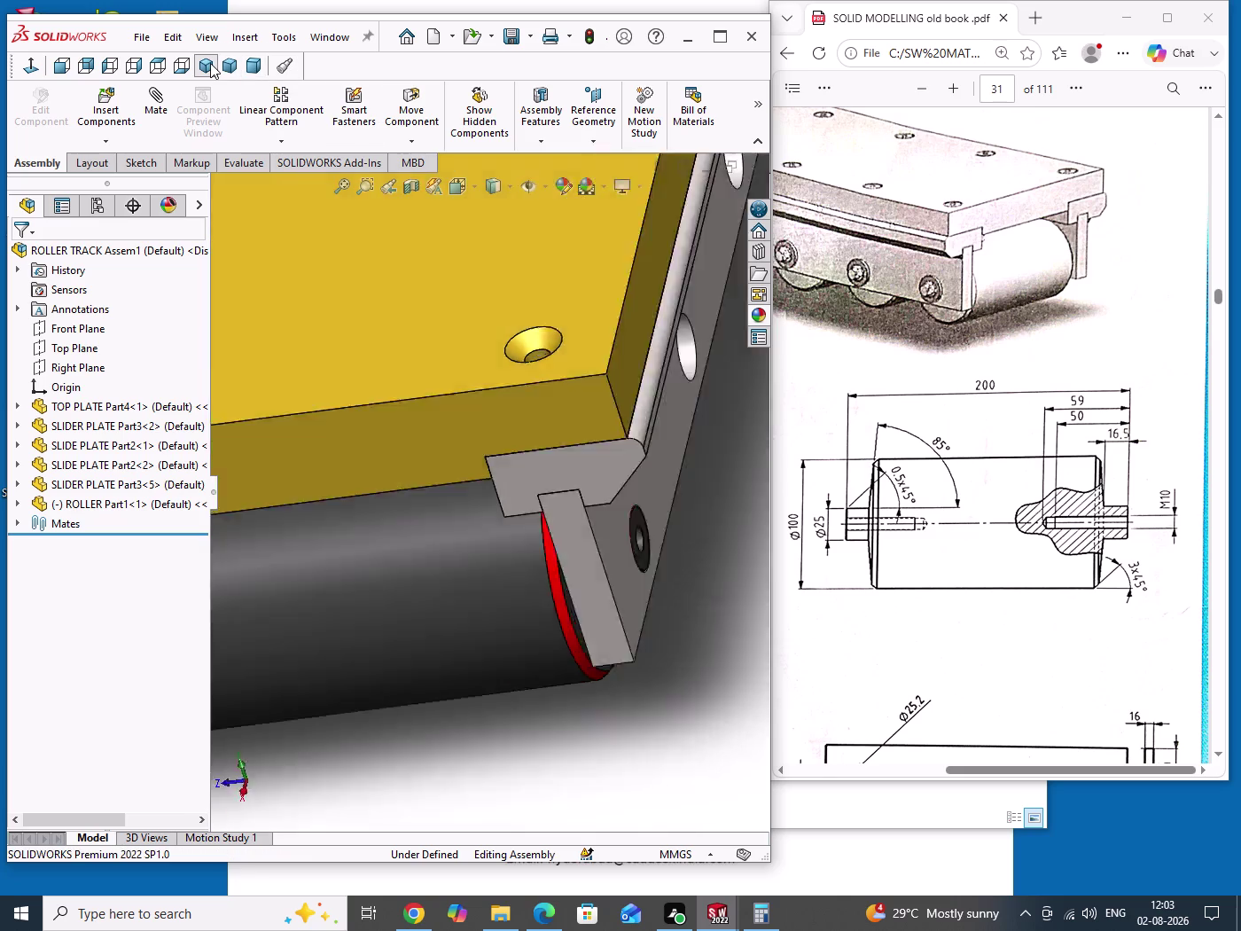
drag(616, 301, 646, 330)
scroll(up, 3)
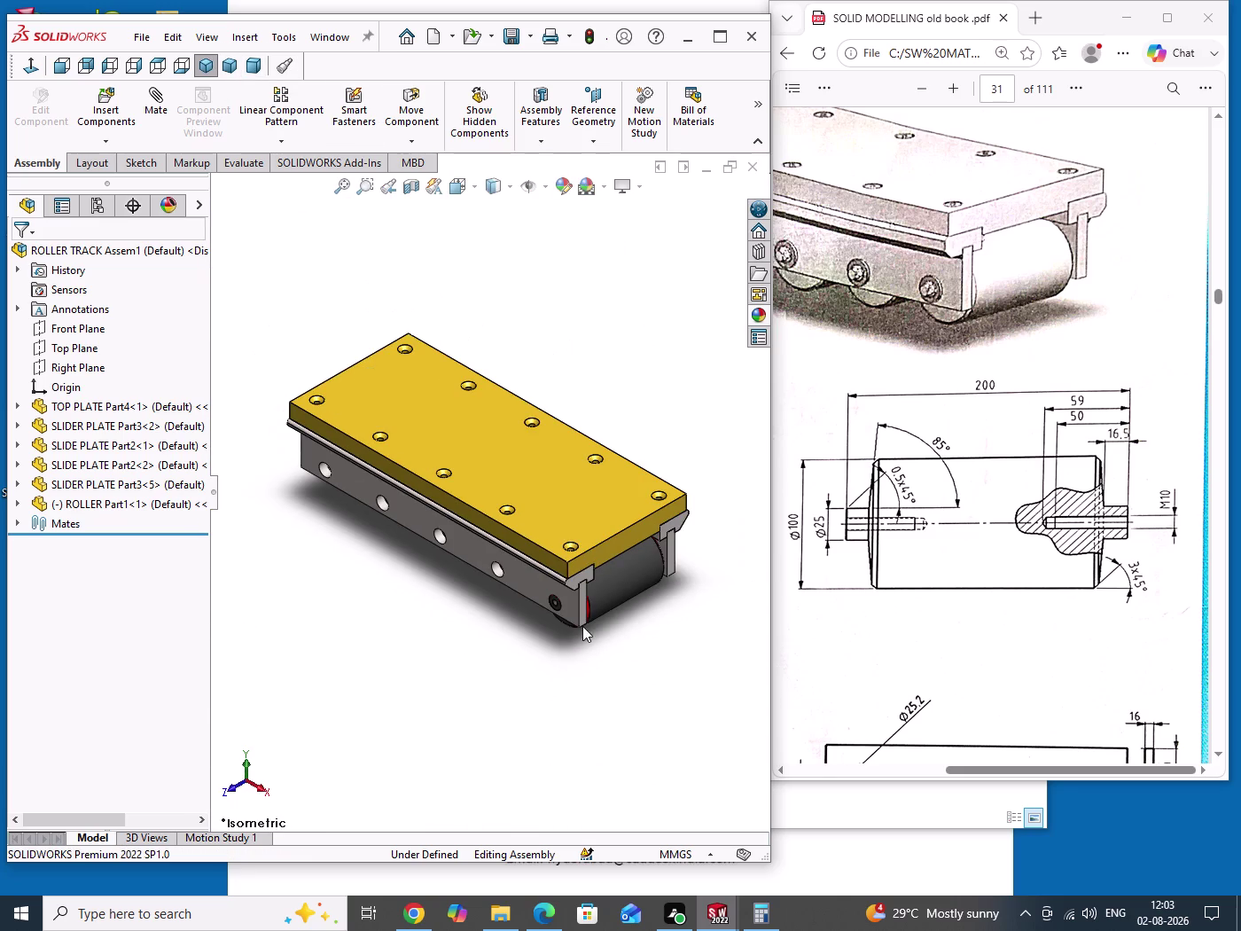
scroll(down, 3)
scroll(down, 3)
scroll(down, 3)
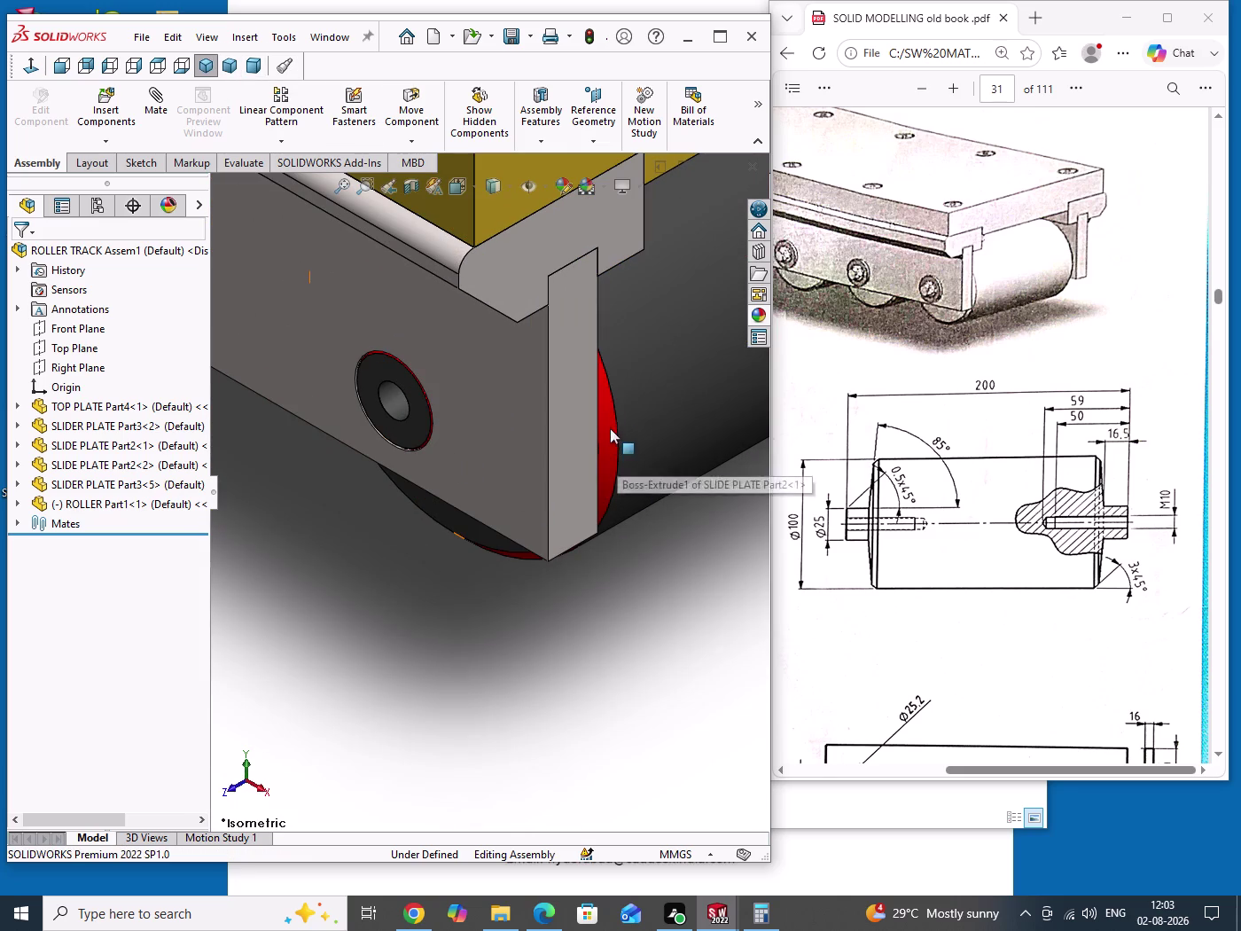
drag(614, 403, 616, 468)
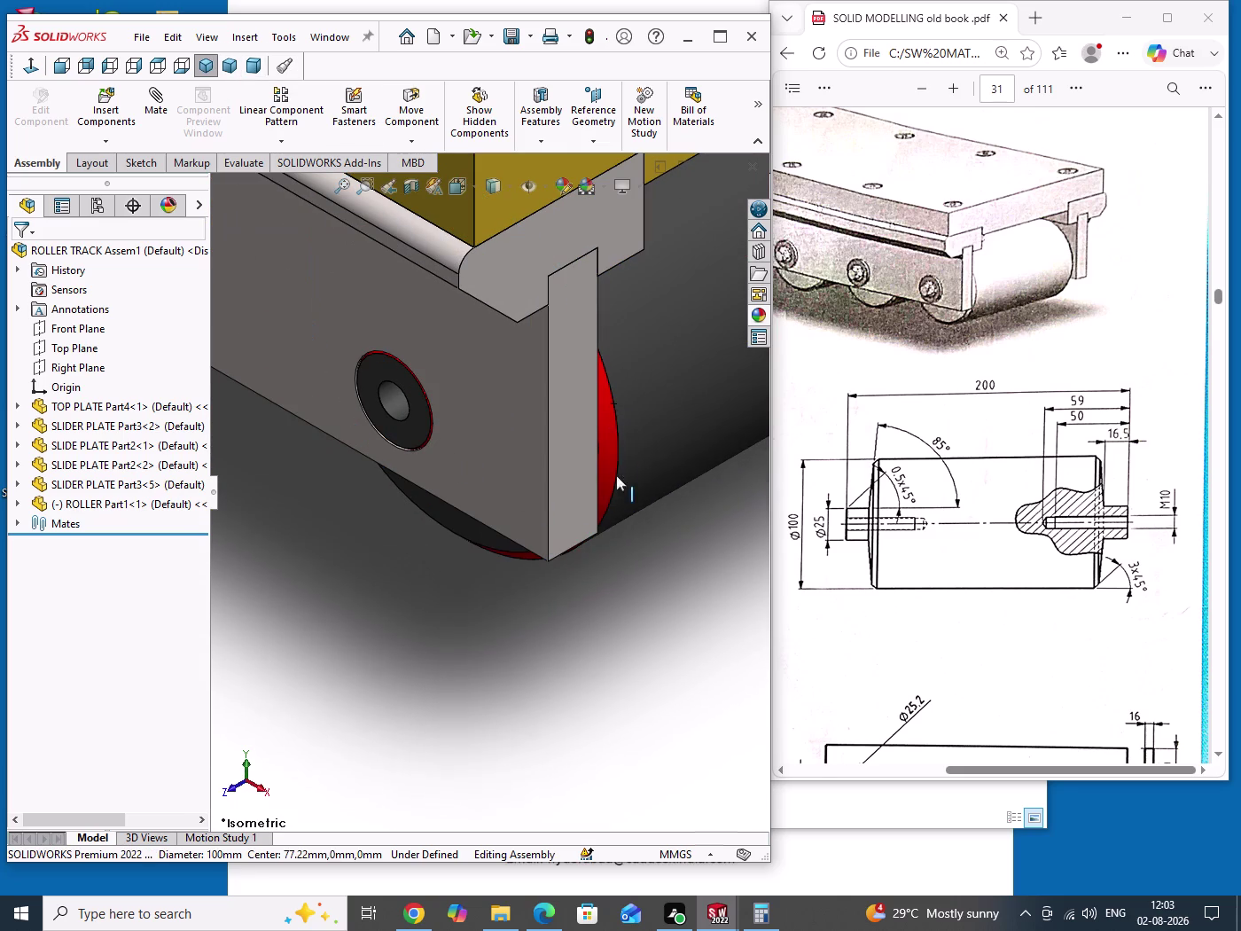
drag(616, 467, 605, 542)
drag(649, 634, 692, 670)
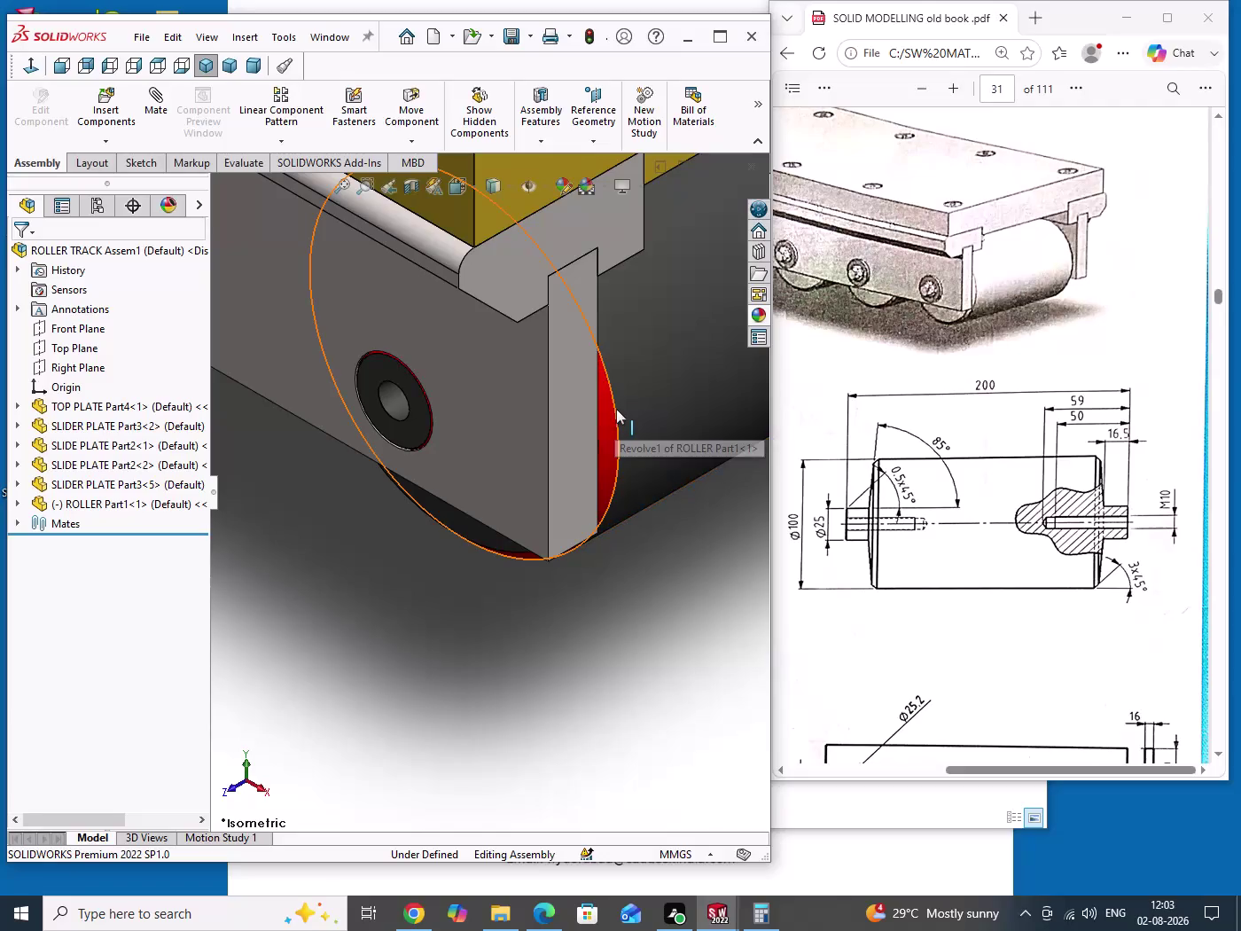
drag(616, 406, 414, 408)
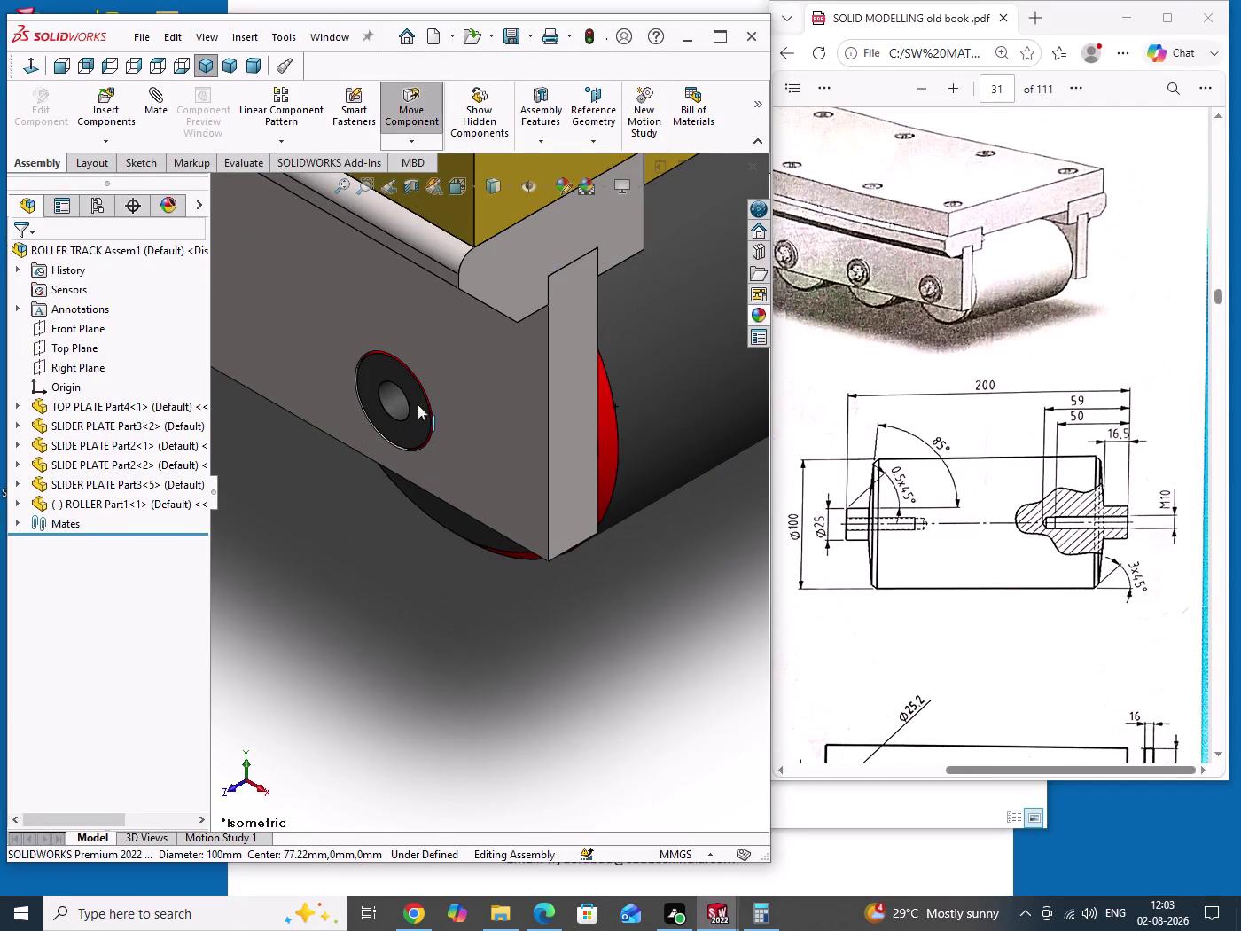
drag(414, 408, 651, 596)
drag(379, 579, 518, 651)
scroll(down, 3)
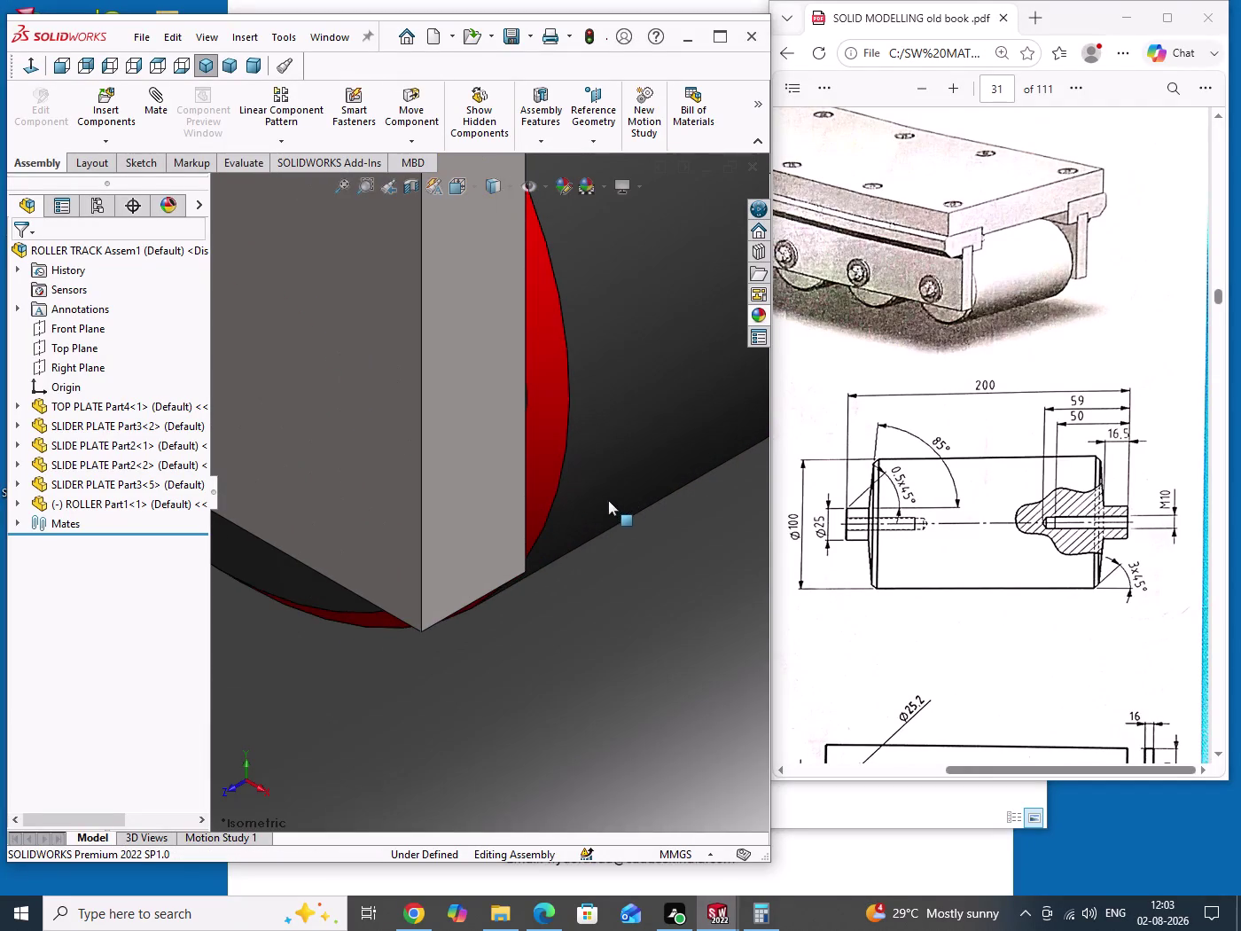
scroll(up, 3)
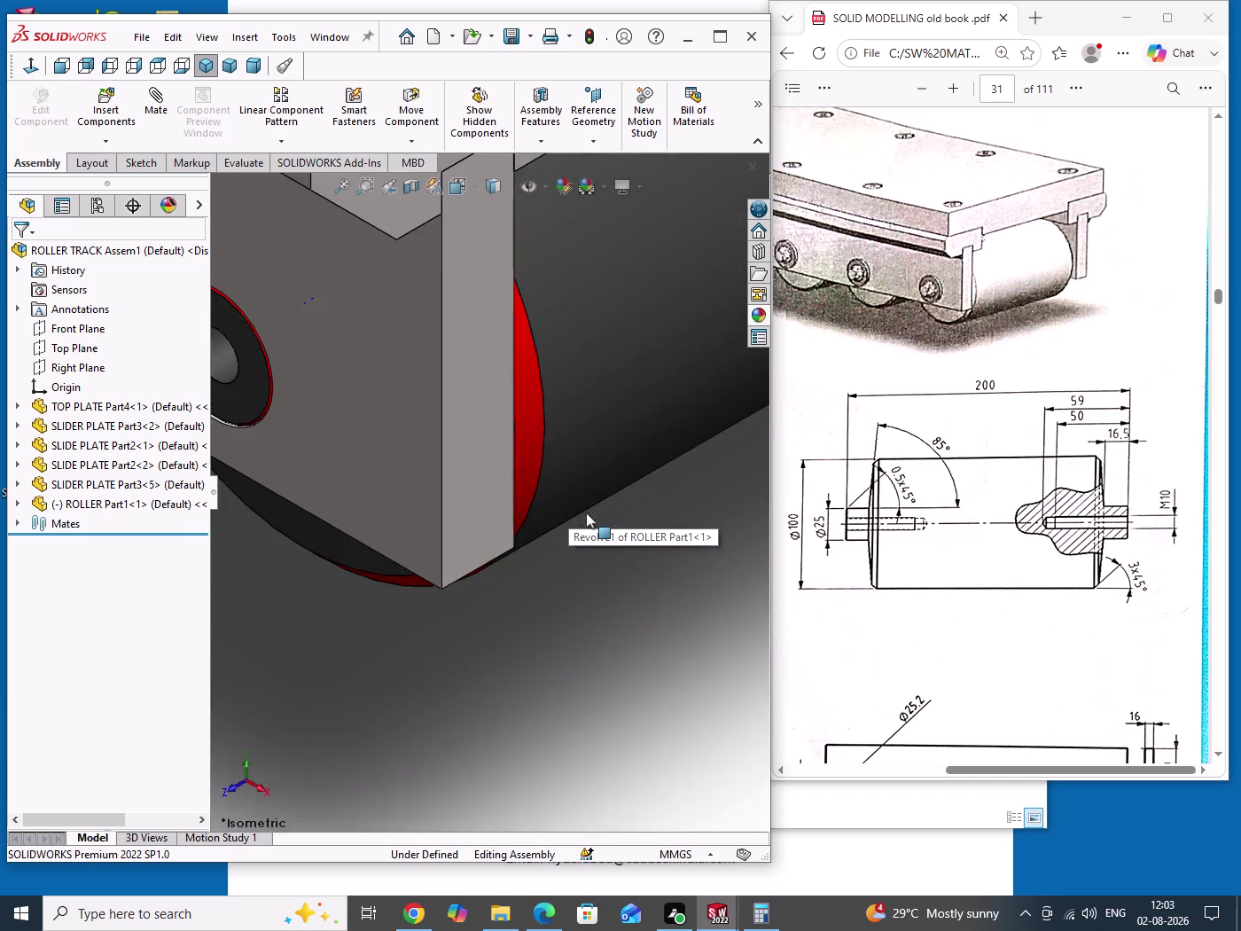
scroll(up, 3)
scroll(down, 3)
scroll(down, 3)
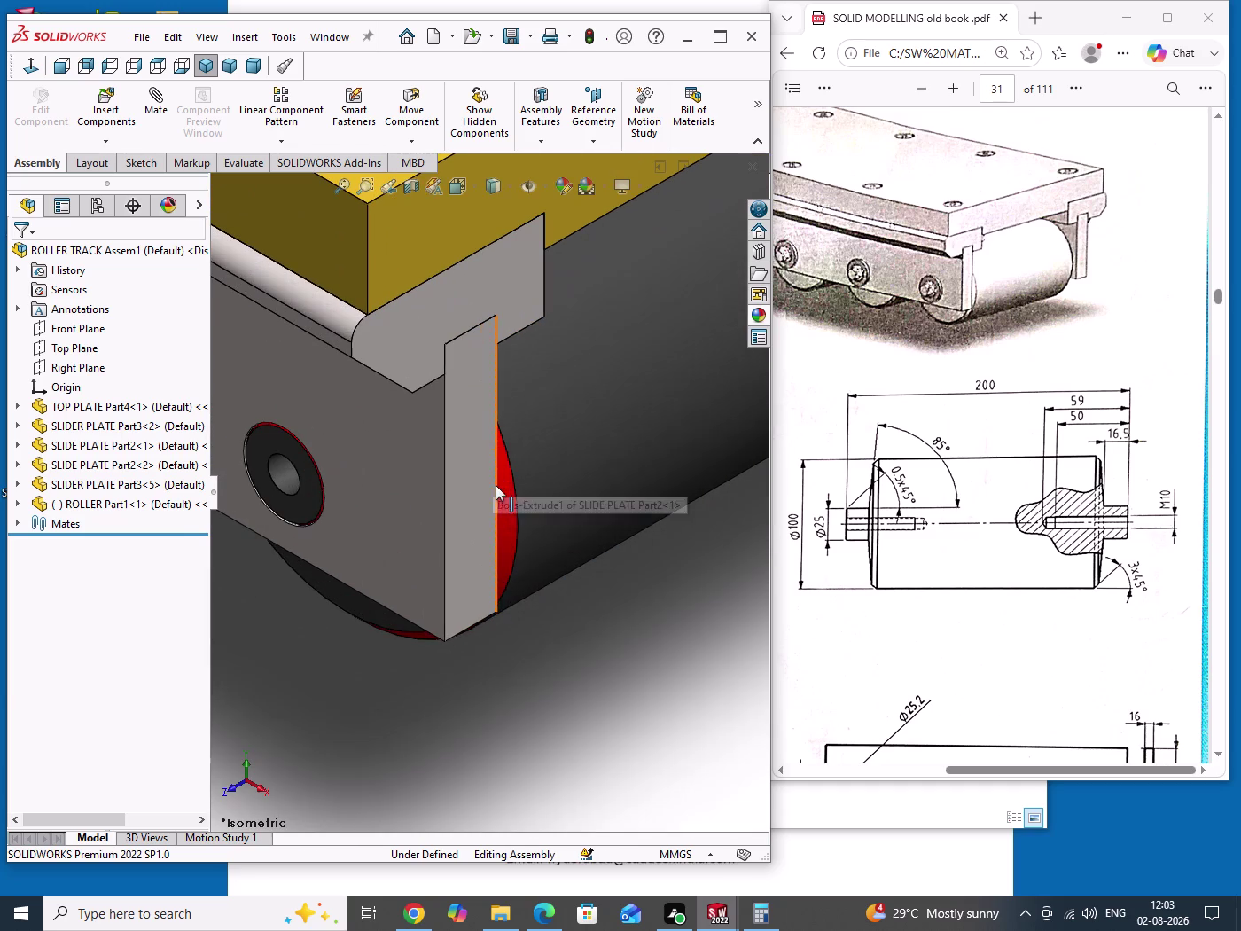
drag(513, 471, 513, 472)
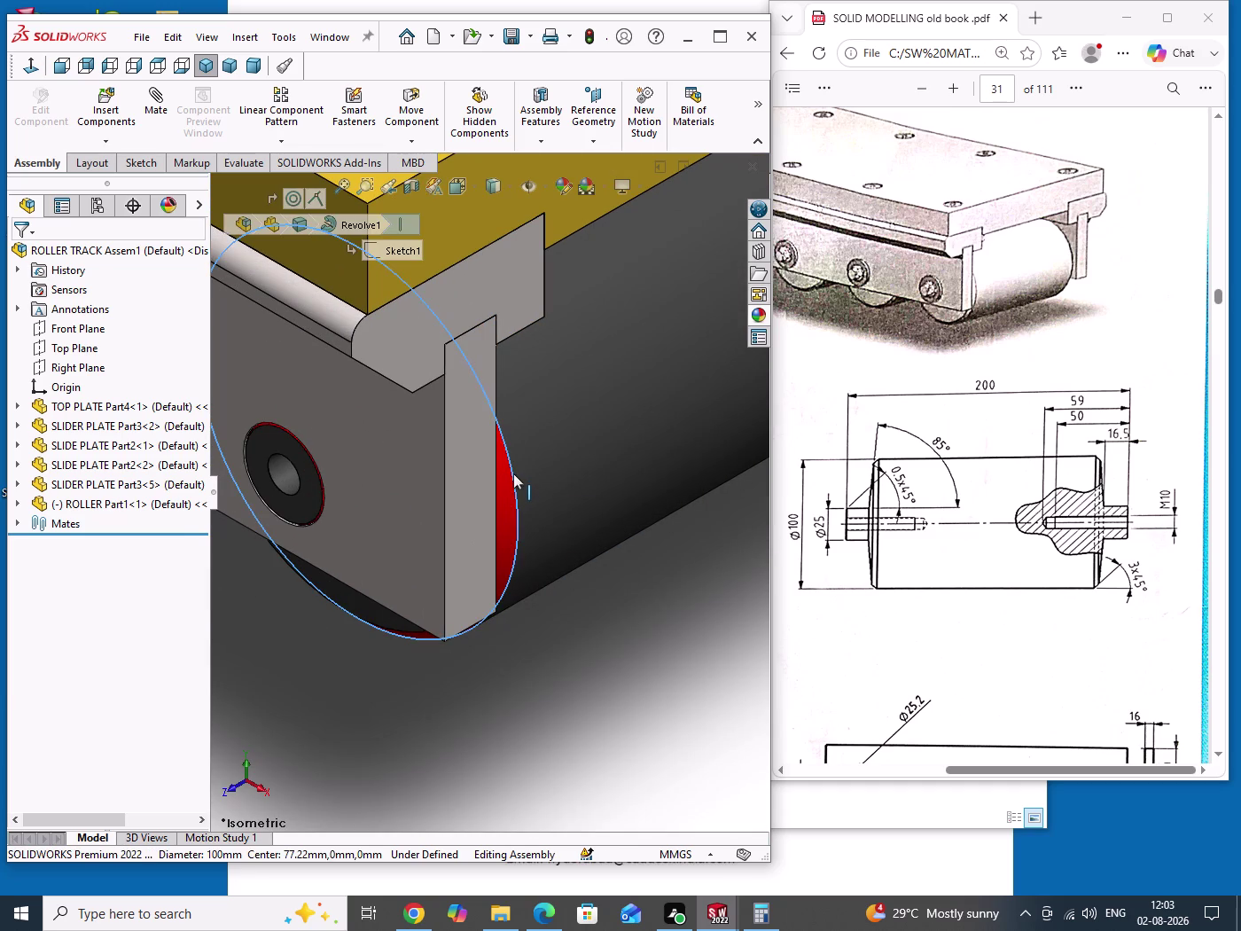
drag(513, 473, 520, 590)
drag(647, 640, 673, 655)
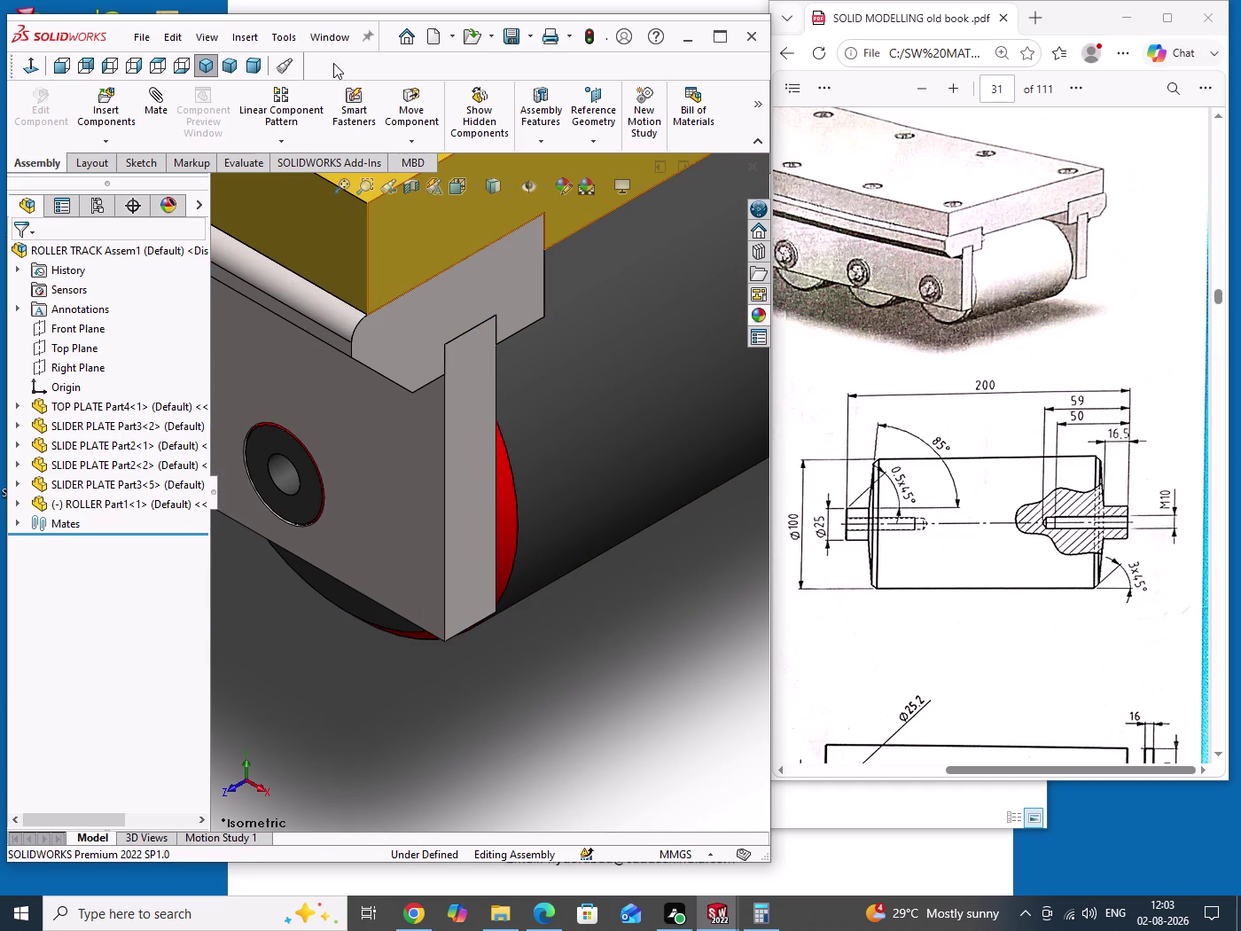
click(338, 38)
click(362, 232)
Open ROLLER Part1, select its Chamfer1 feature, and show the Appearances task pane.
drag(608, 396, 638, 513)
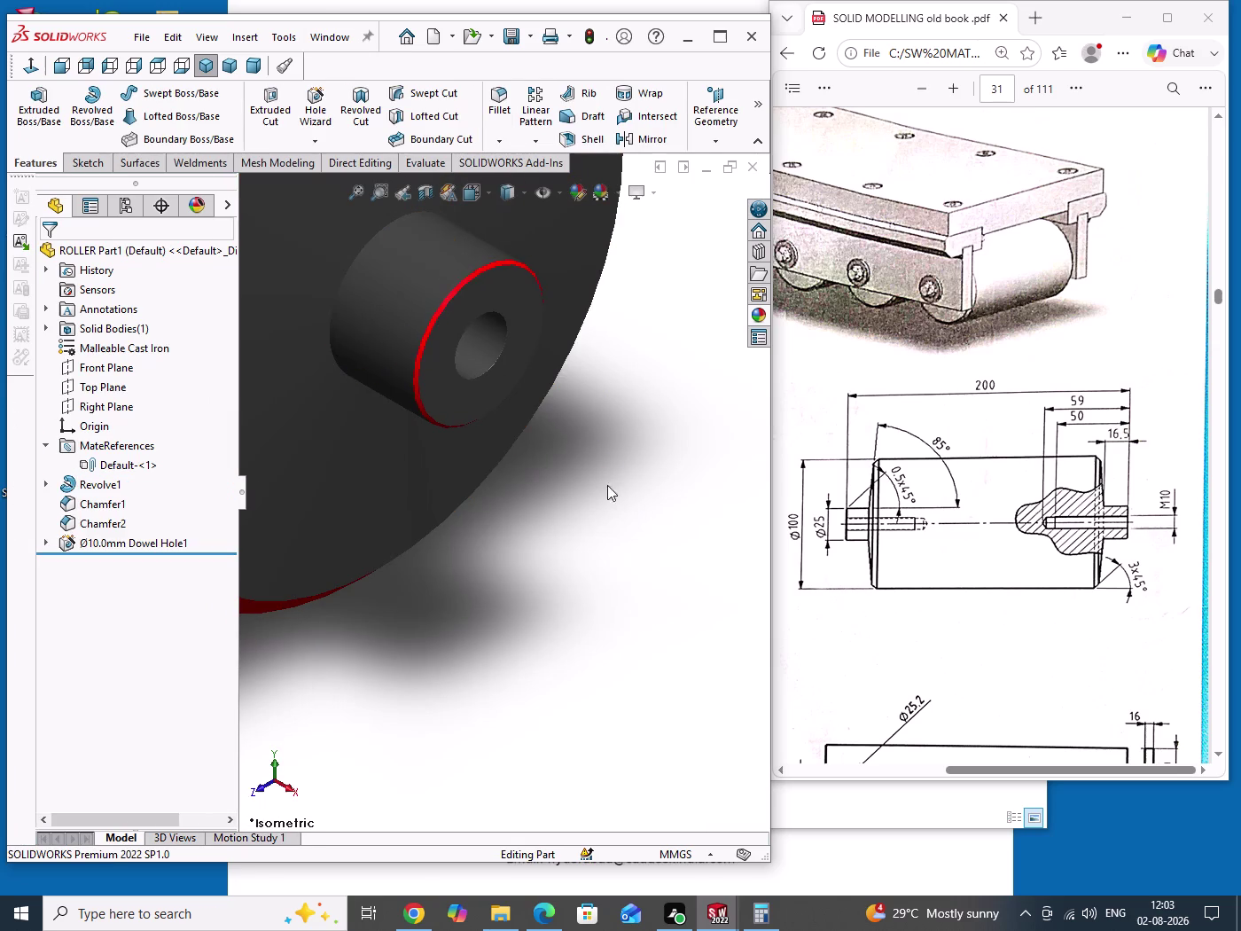
click(360, 188)
drag(645, 269, 675, 365)
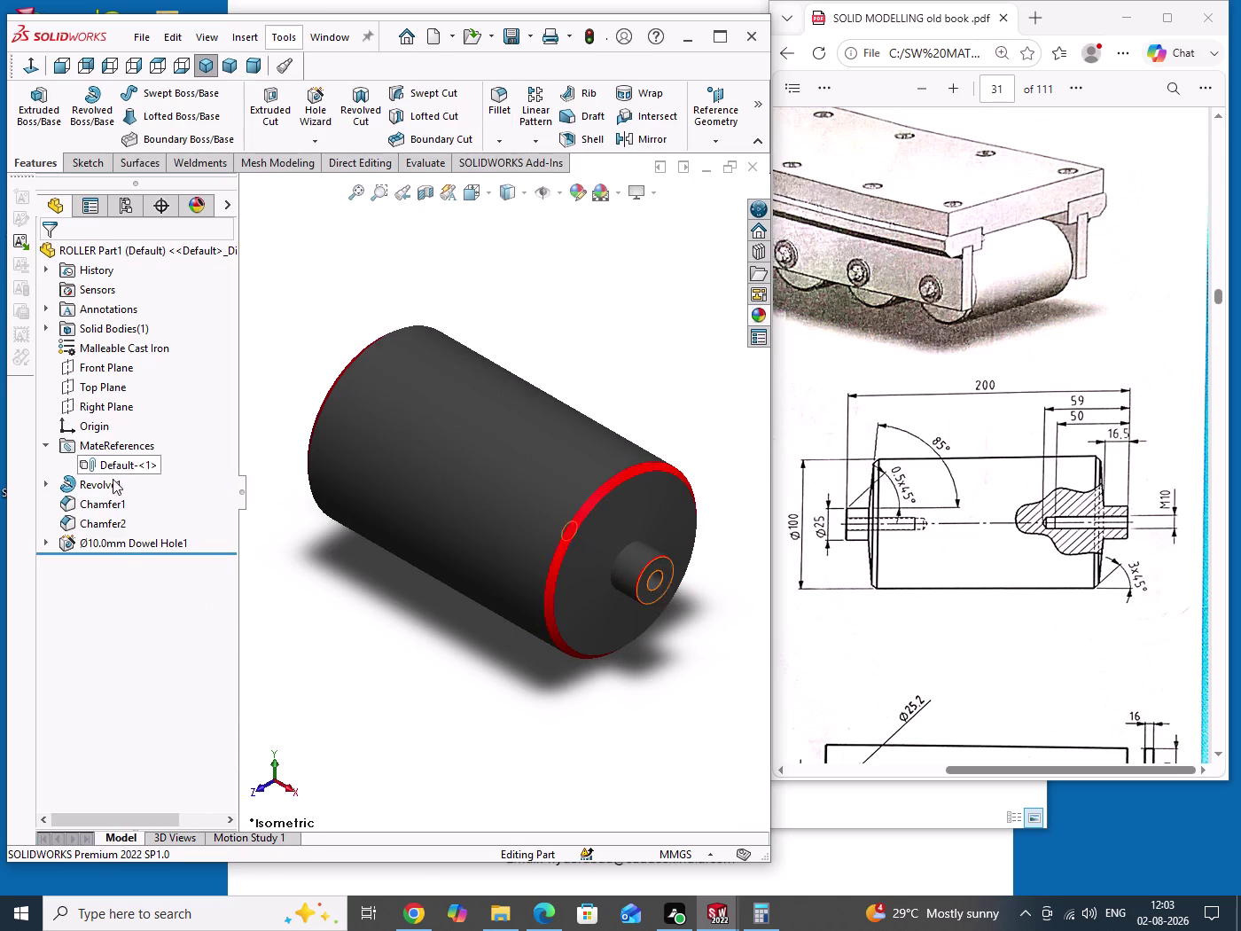
click(108, 512)
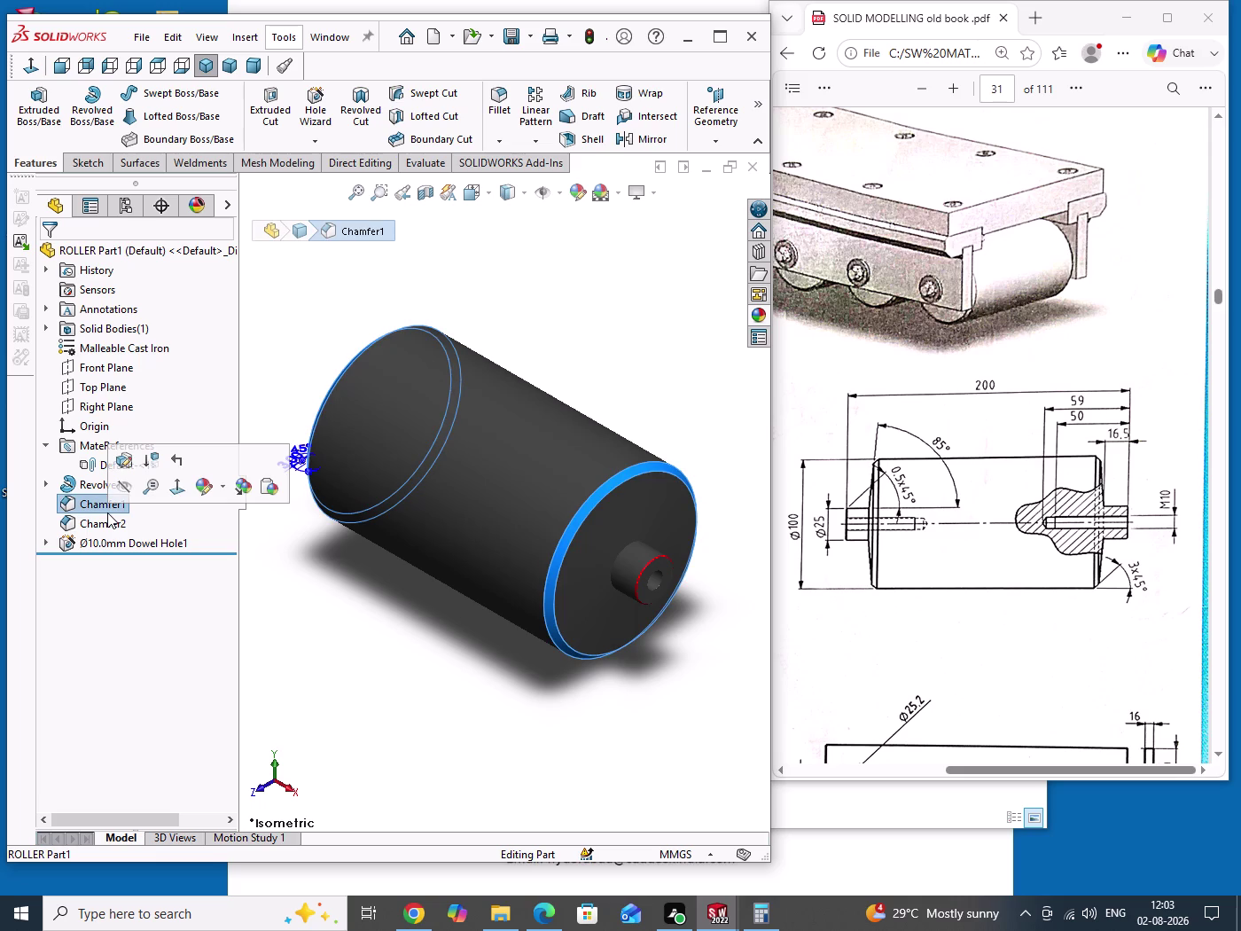
click(762, 315)
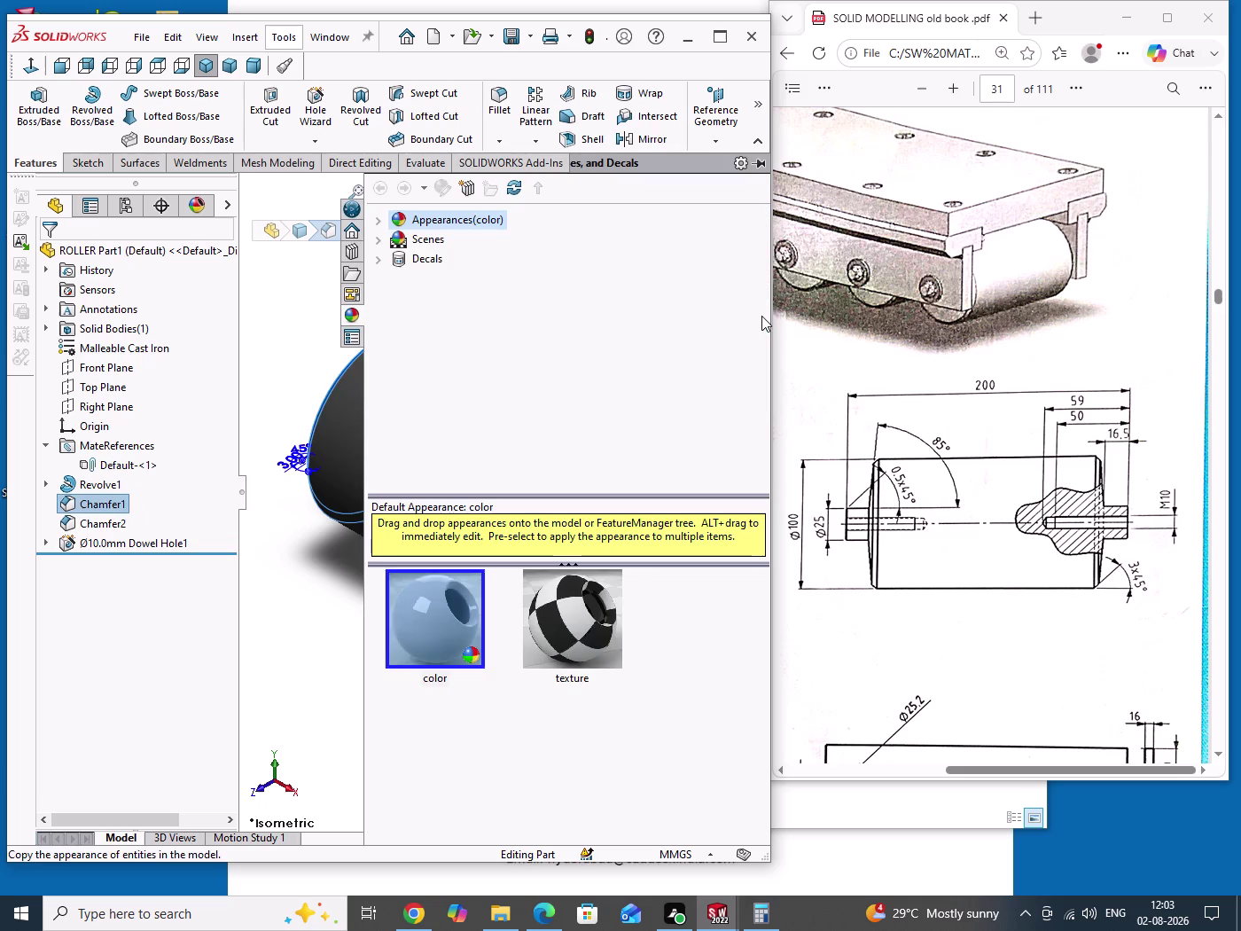
Browse the Organic wood appearances: Rosewood, Cherry and Walnut.
click(378, 246)
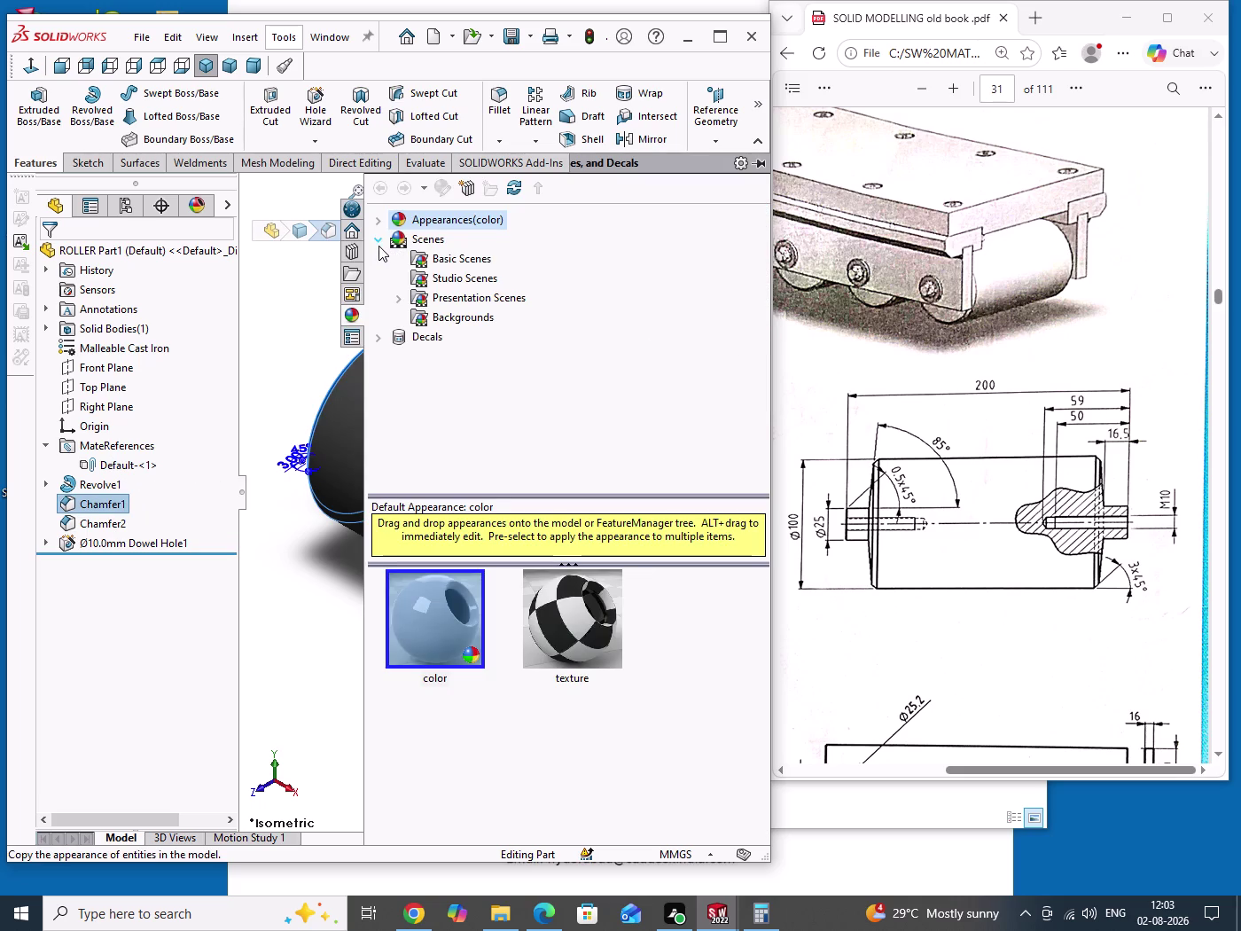
click(380, 226)
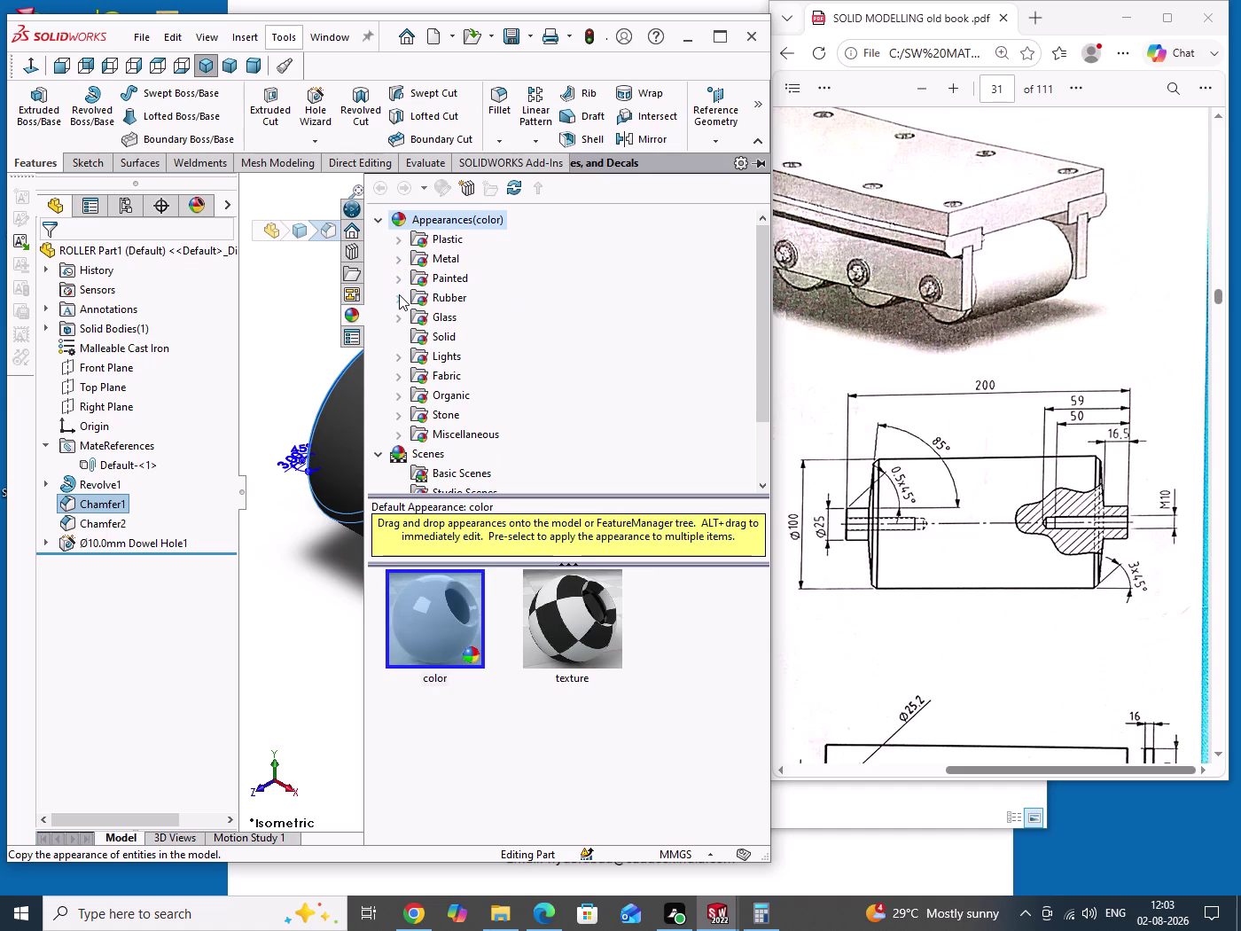
click(402, 398)
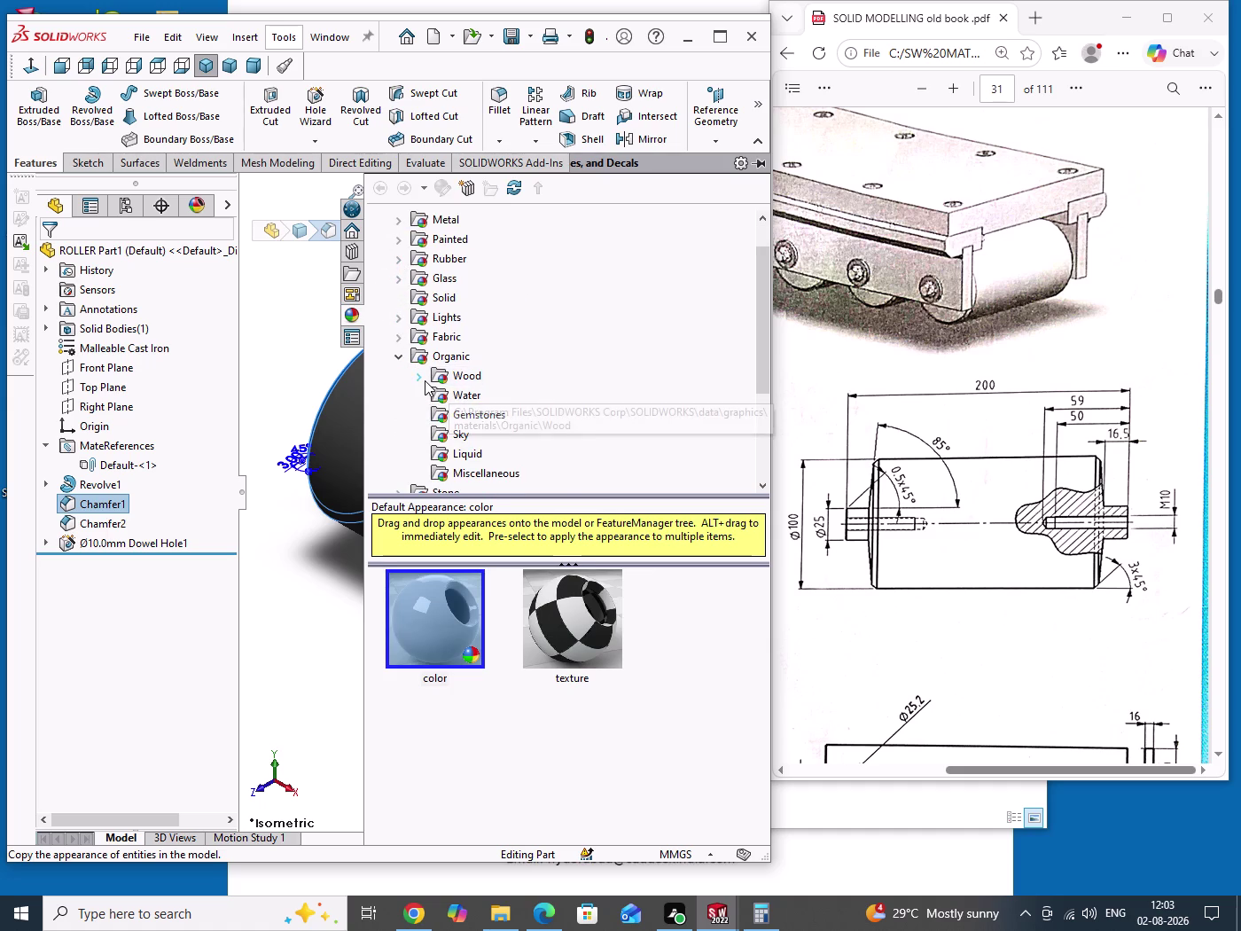
click(421, 381)
double_click(481, 394)
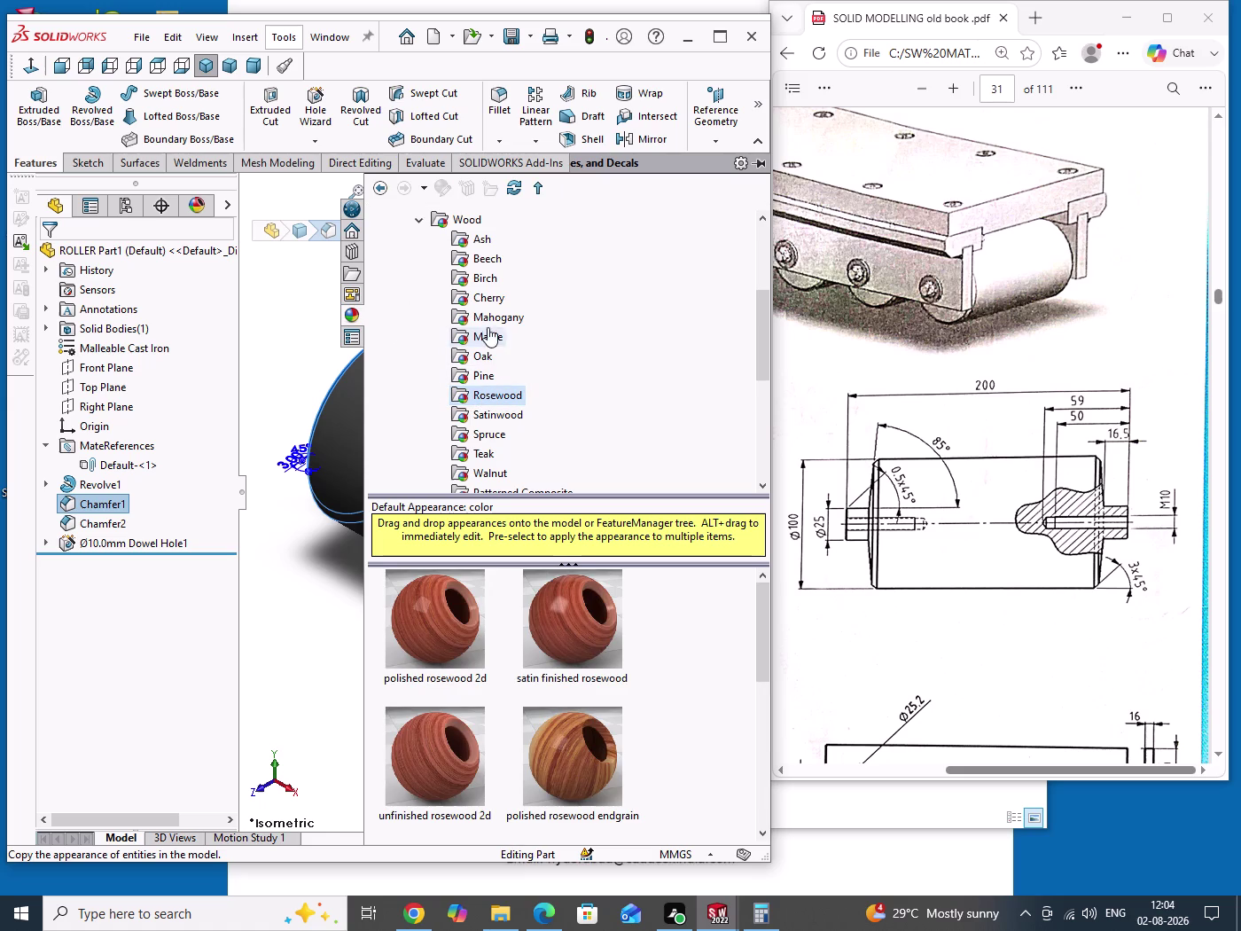
double_click(487, 301)
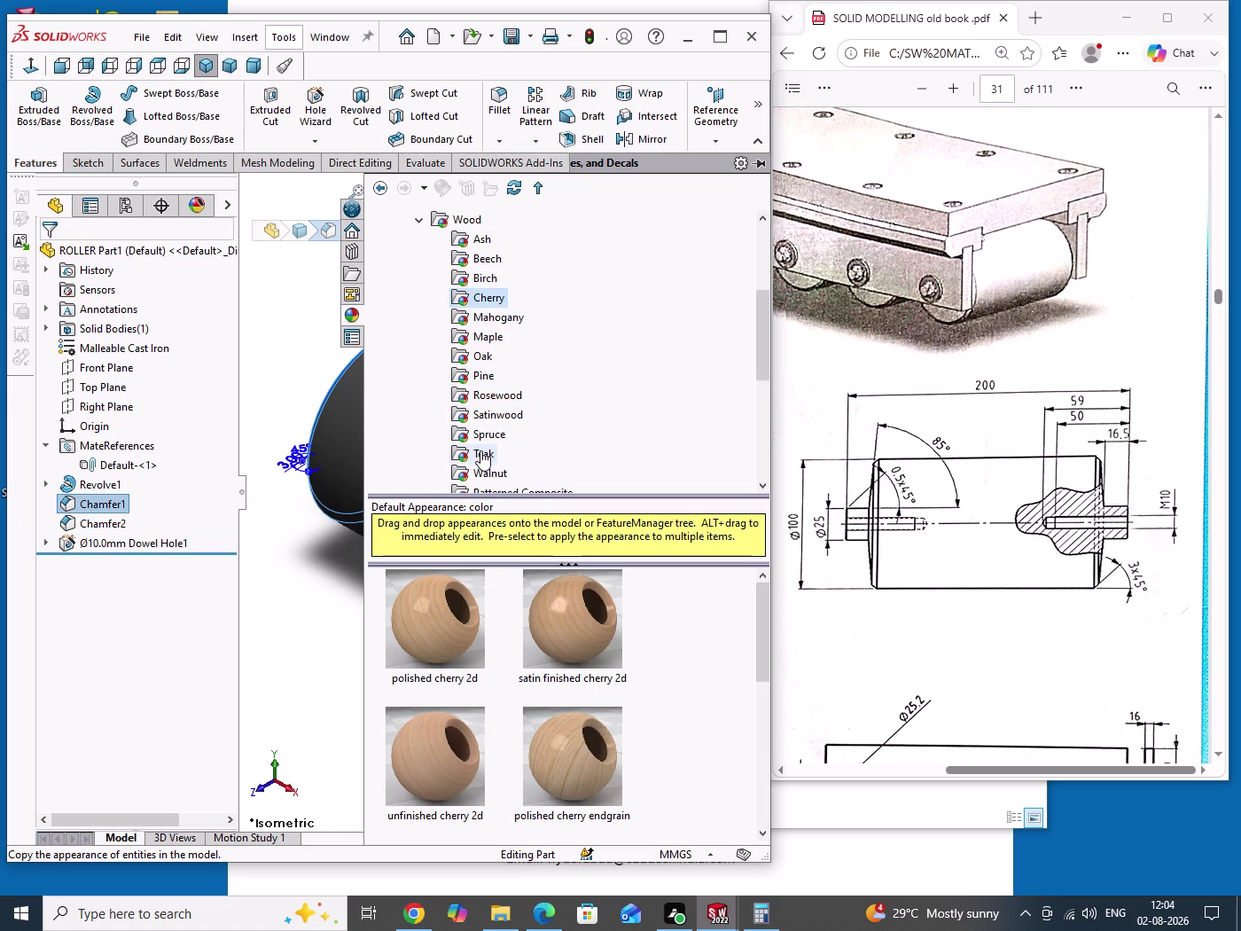
double_click(481, 467)
scroll(down, 3)
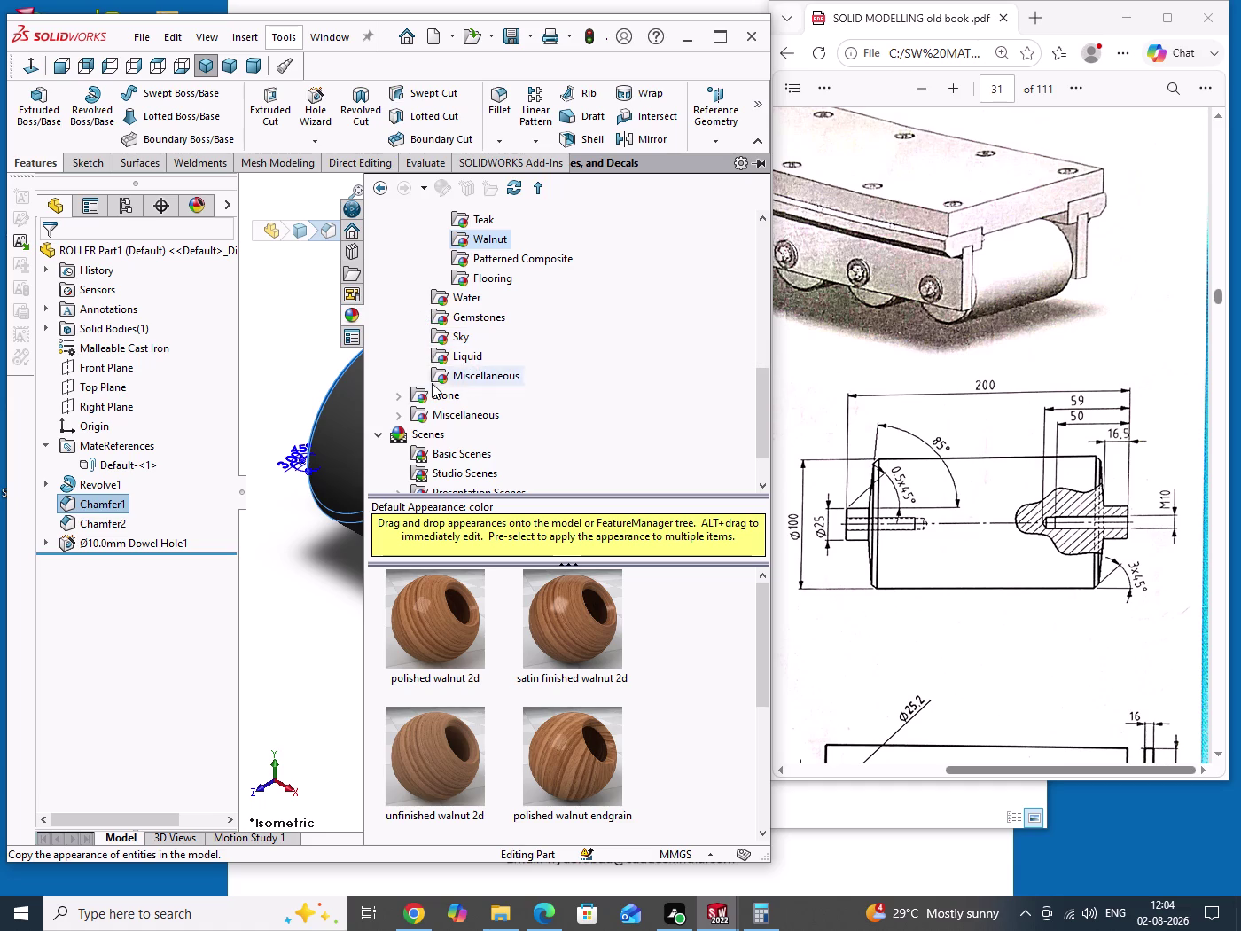
Expand Stone and preview the Stoneware, Paving and Architectural swatches.
click(399, 398)
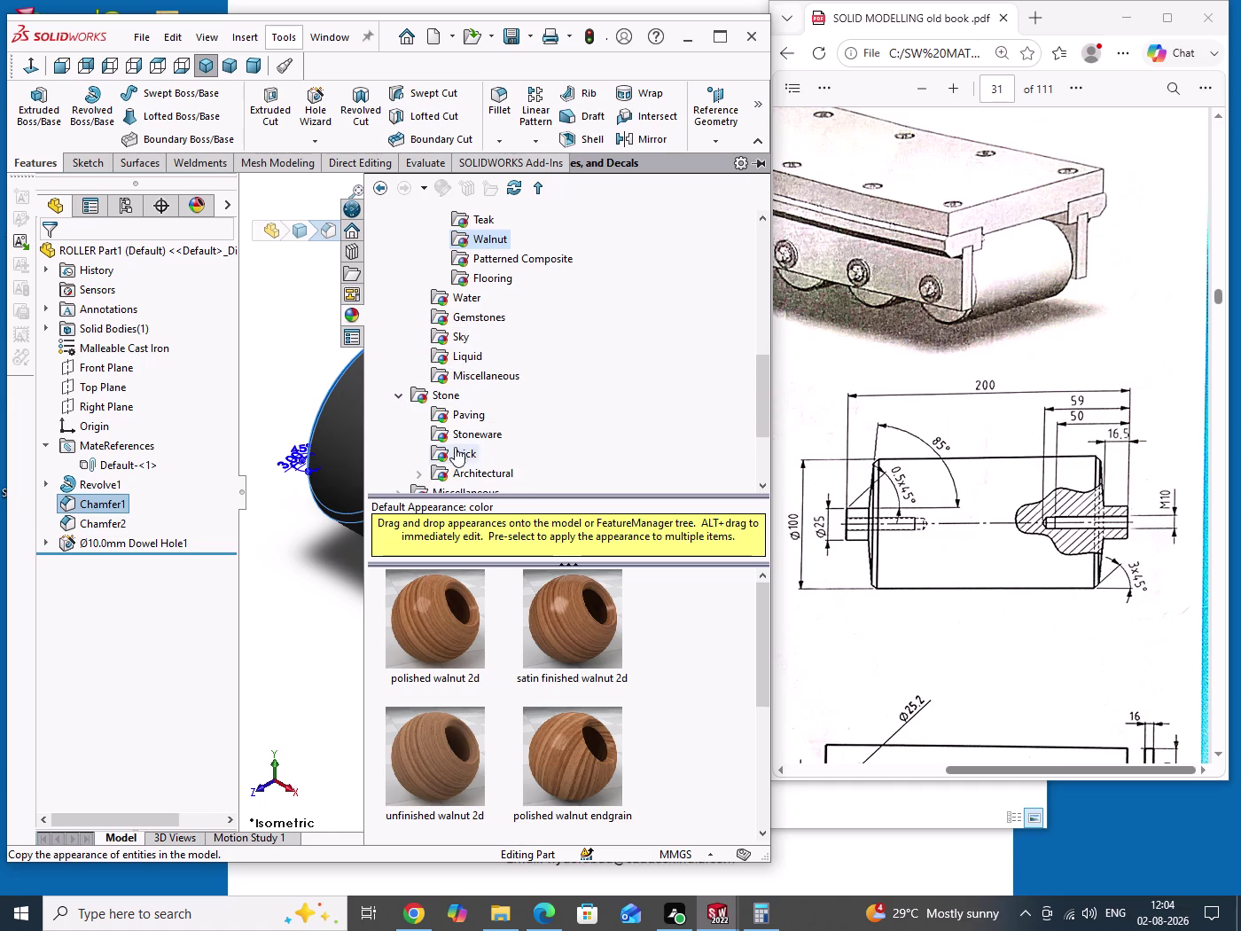
double_click(481, 438)
scroll(down, 3)
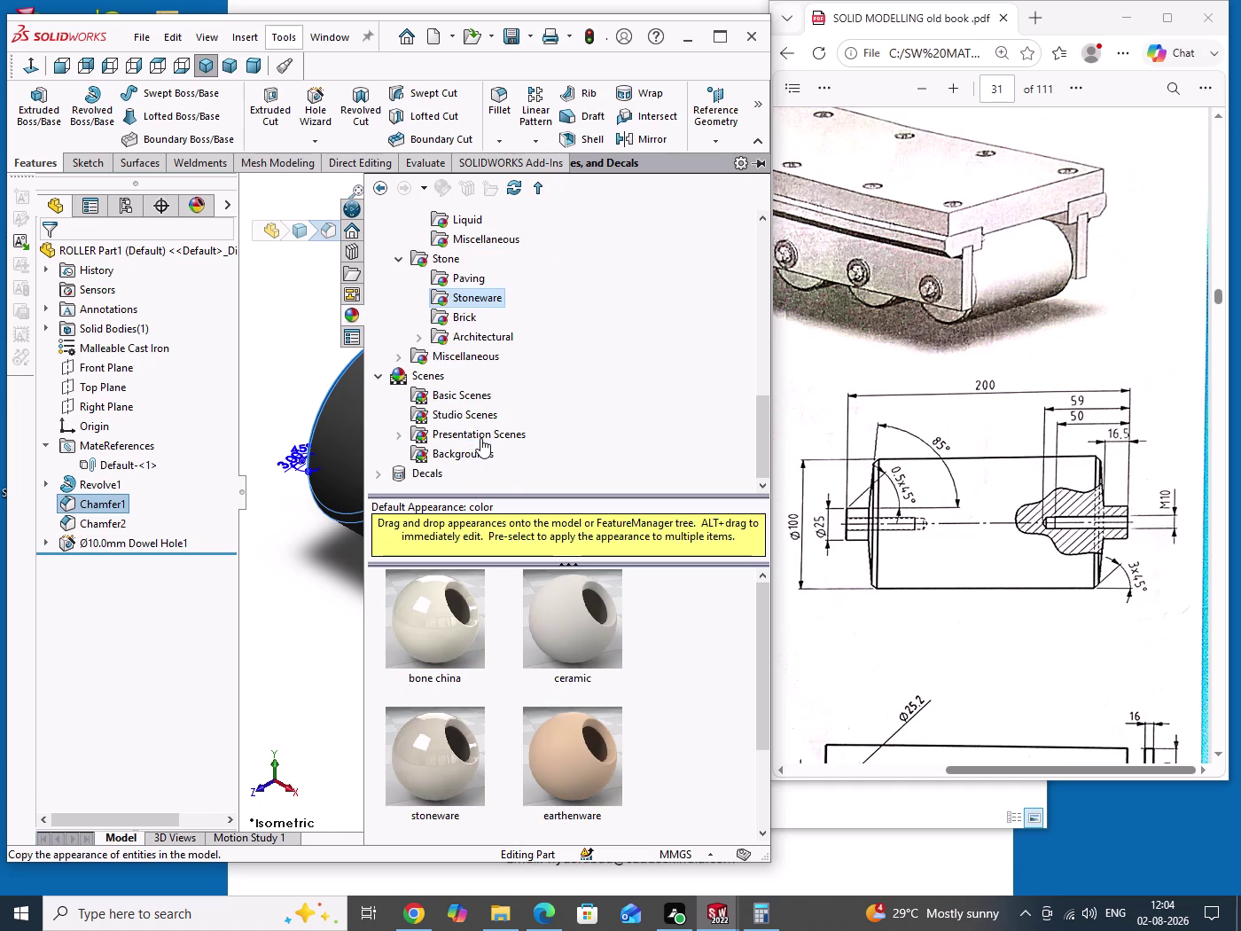
scroll(down, 3)
double_click(461, 281)
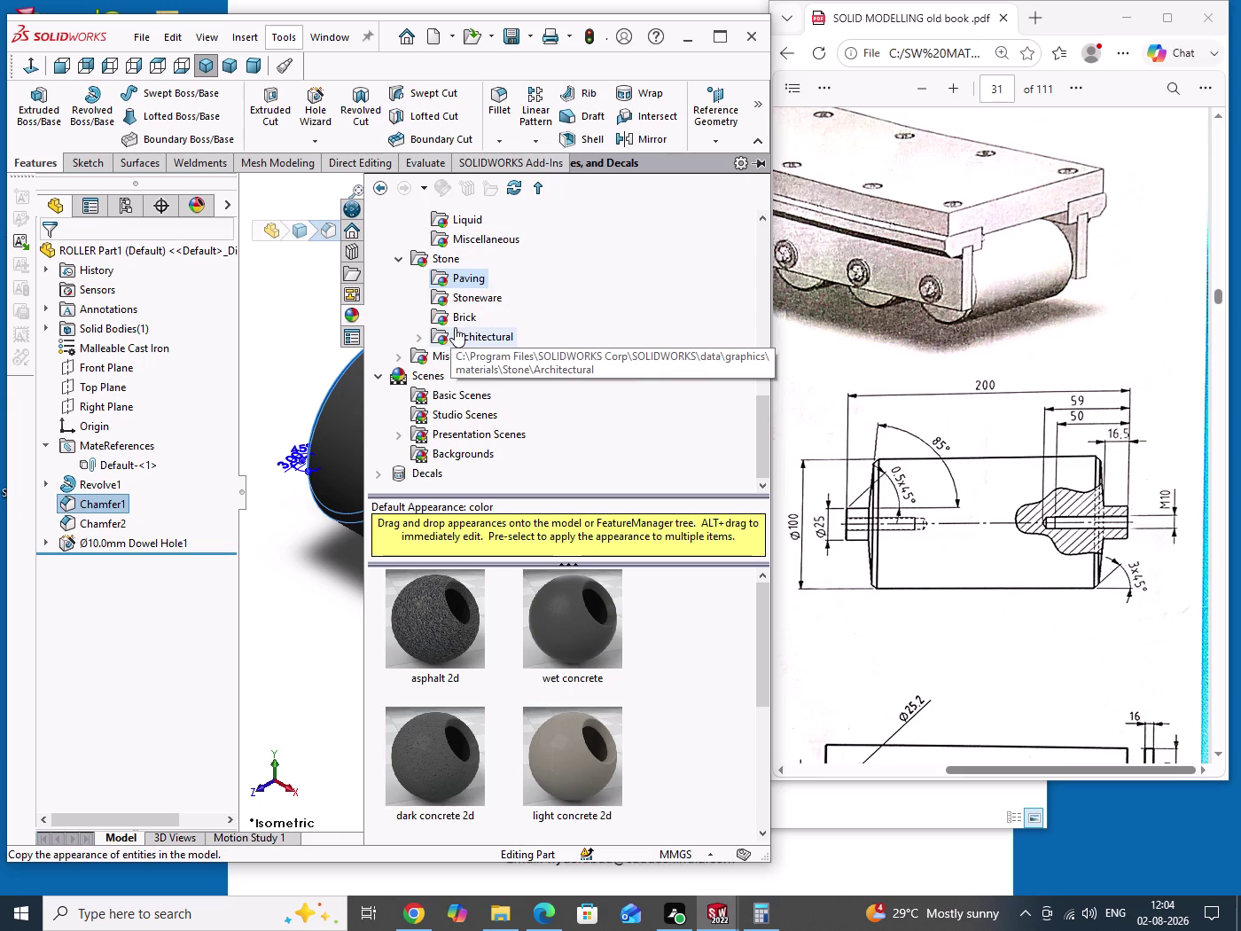
double_click(493, 334)
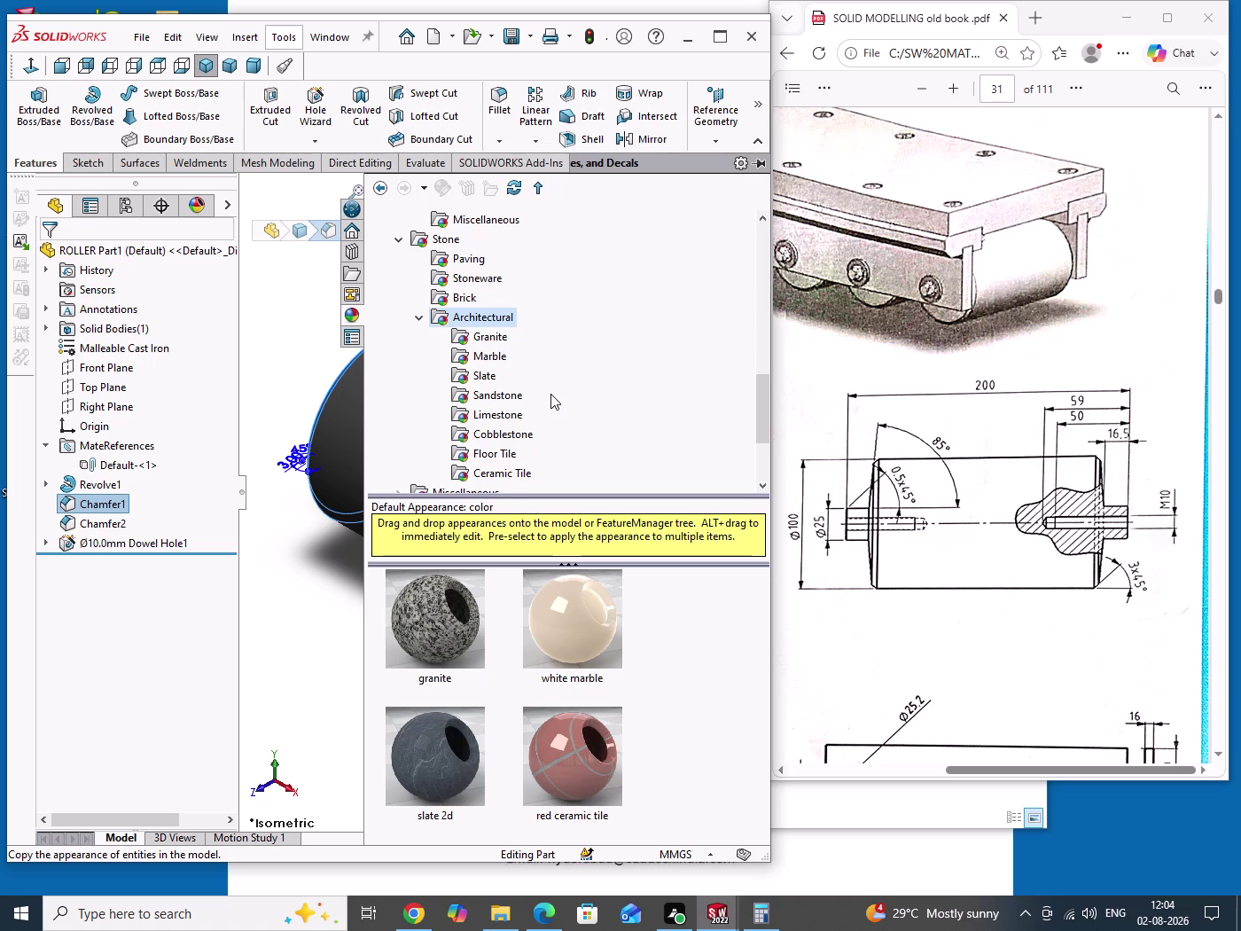
Preview architectural stone finishes: ceramic tile, floor tile, sandstone, slate, marble, granite.
scroll(down, 3)
double_click(518, 420)
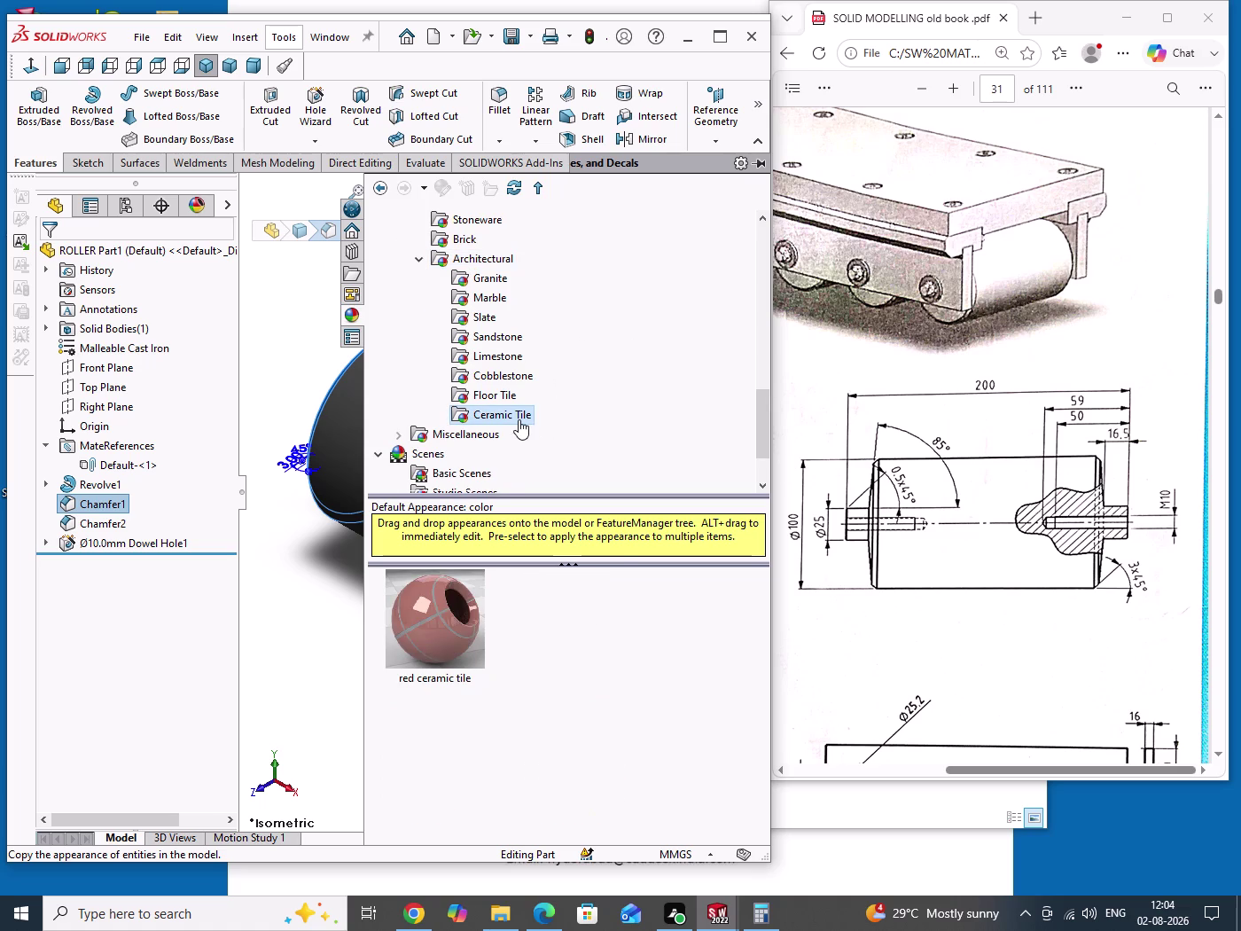
double_click(504, 399)
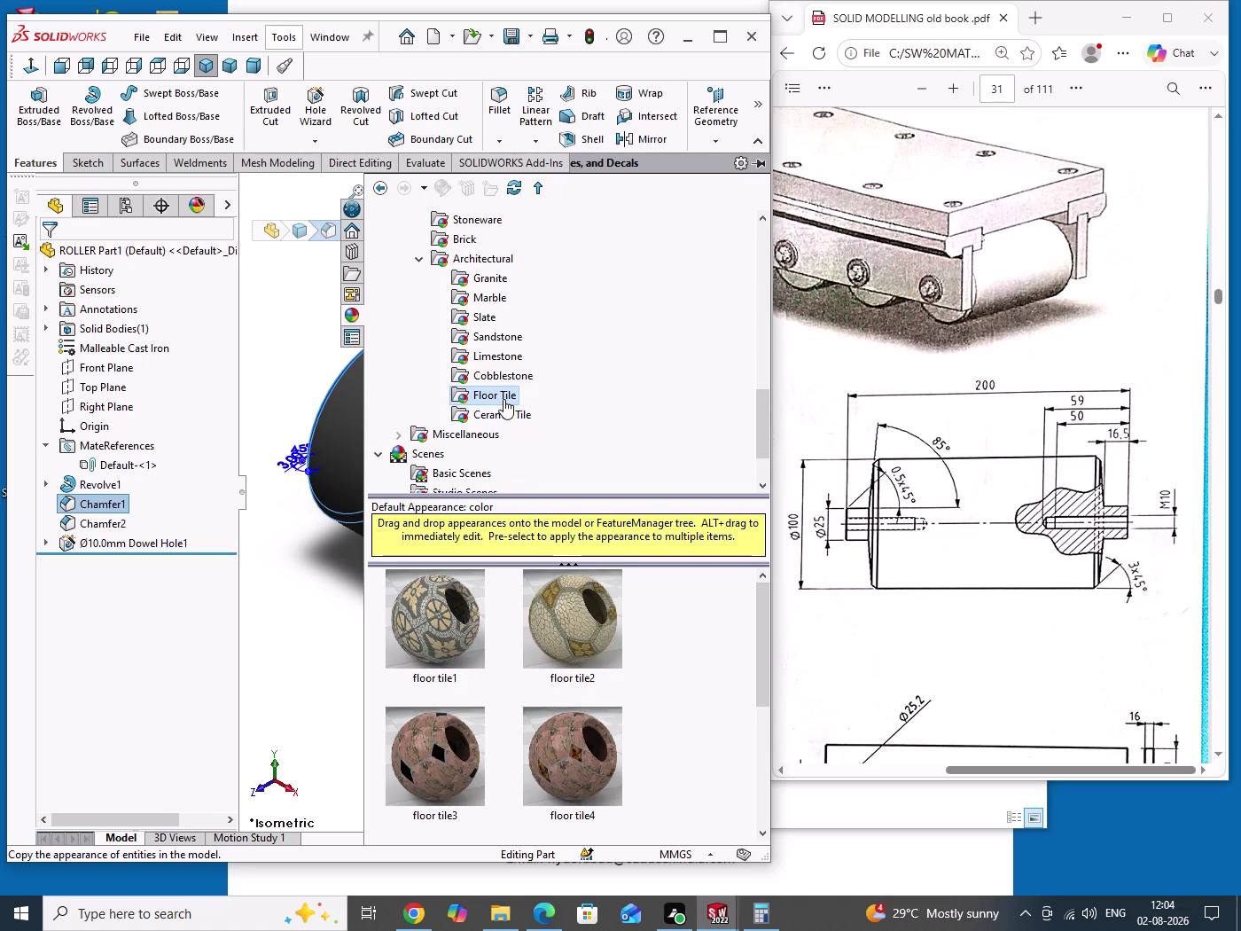
scroll(down, 3)
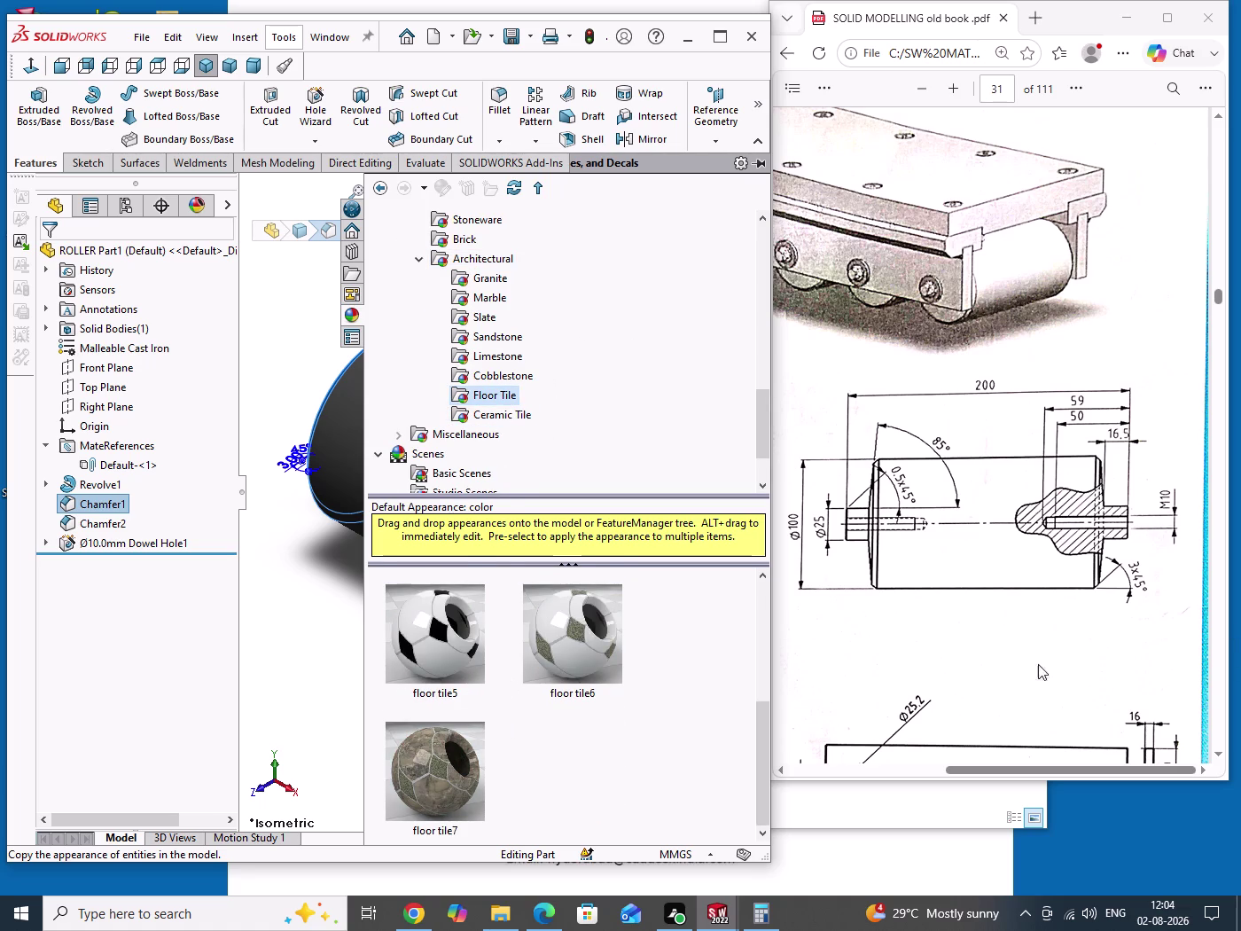
double_click(487, 358)
double_click(506, 335)
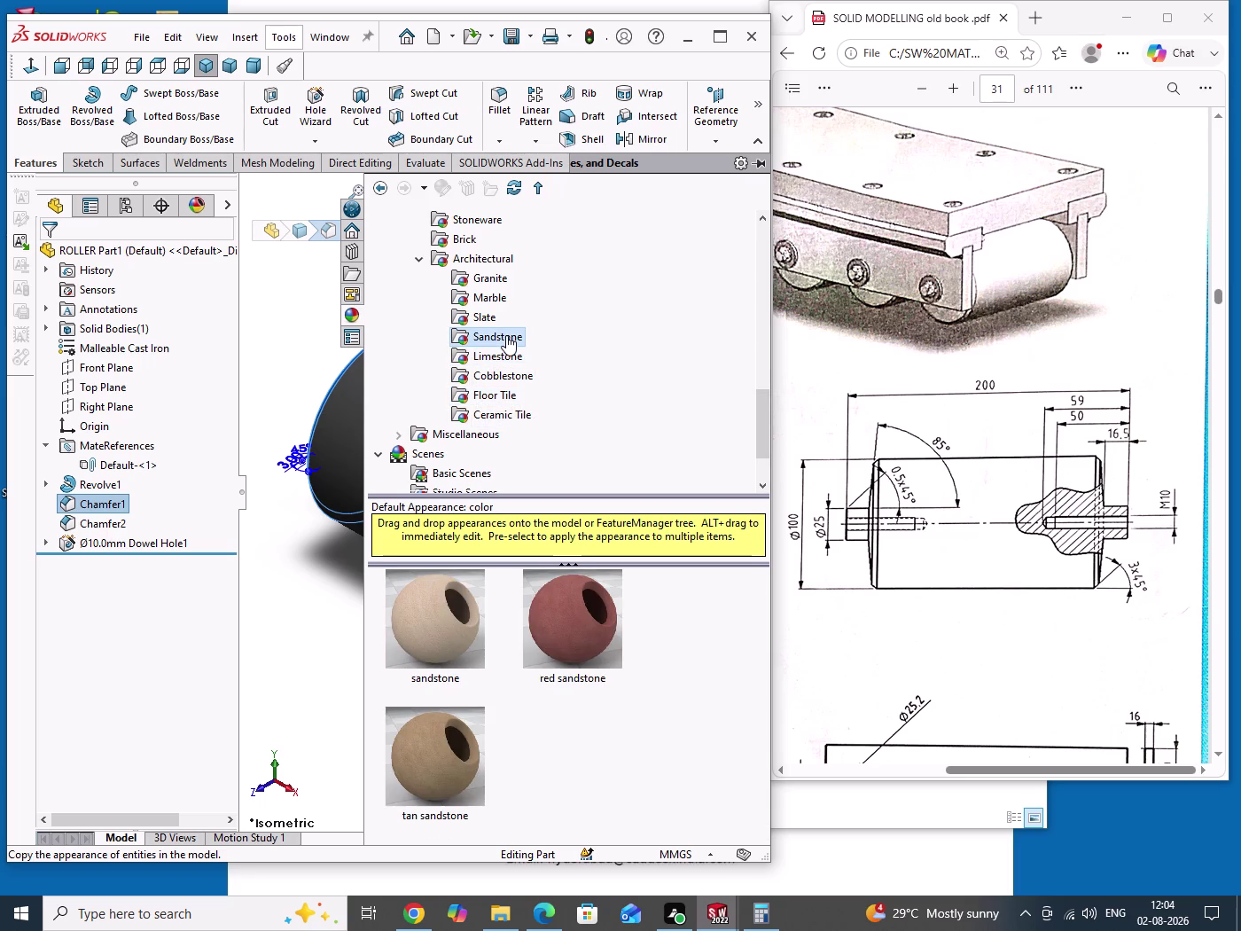
scroll(down, 3)
scroll(down, 3)
double_click(480, 322)
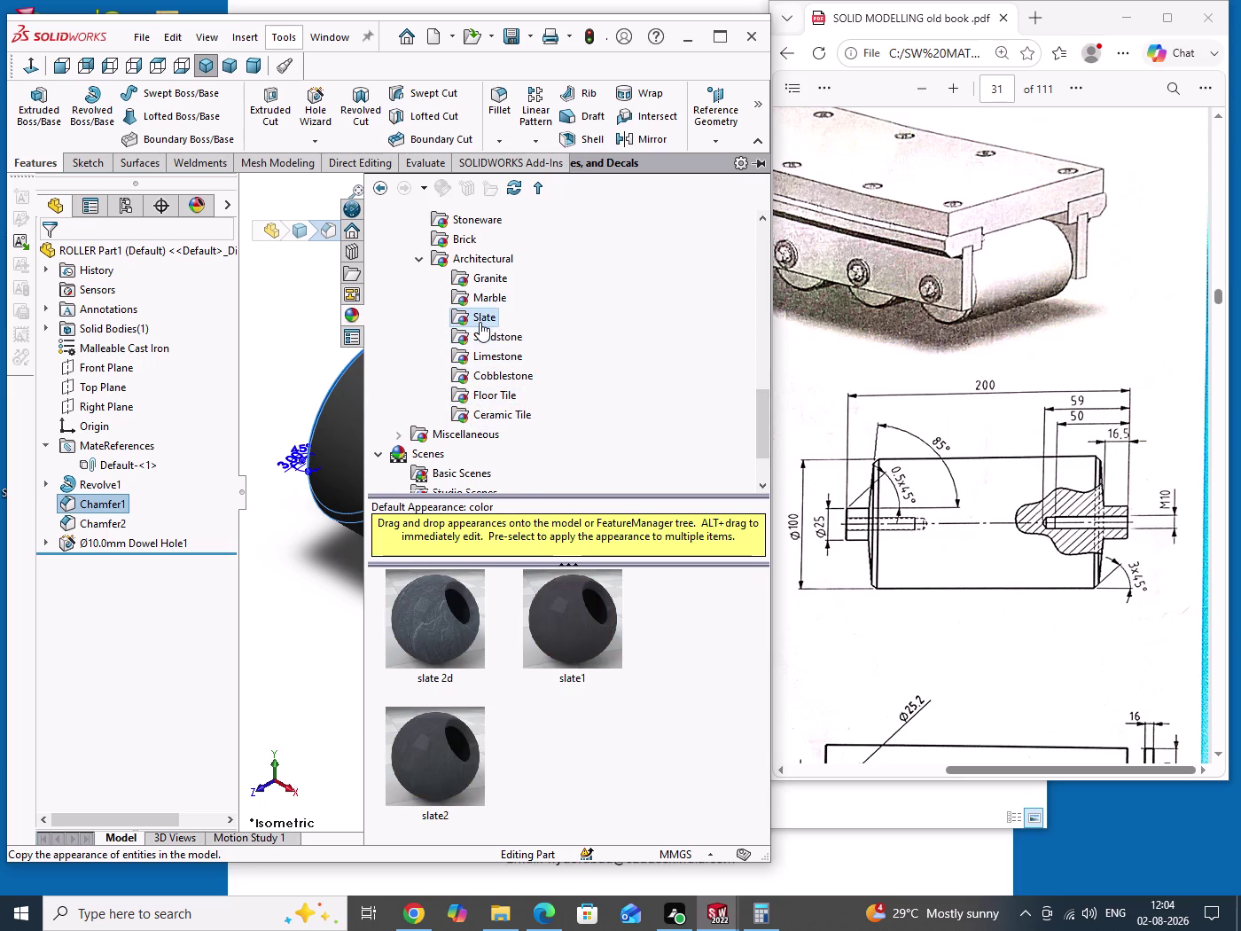
double_click(489, 302)
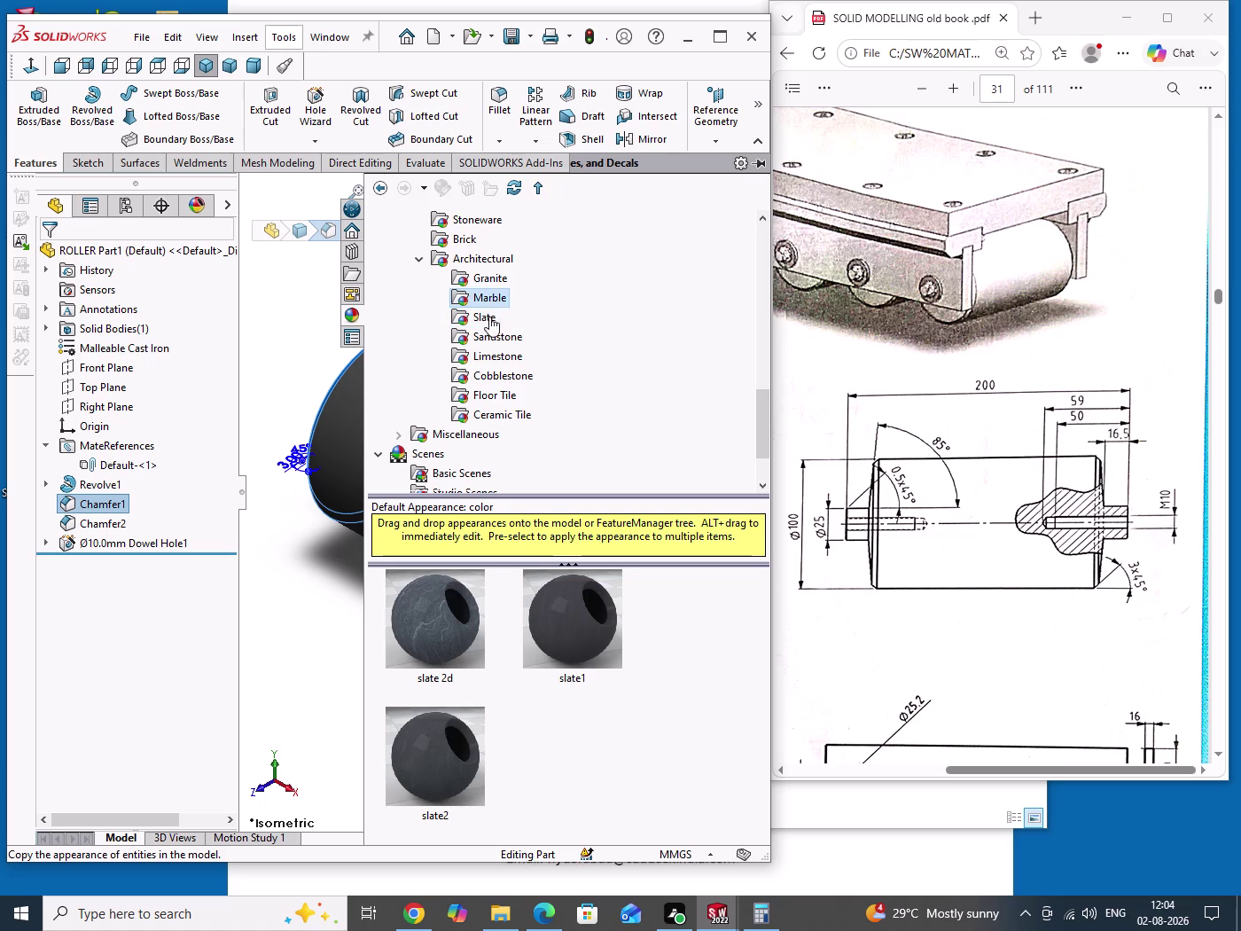
scroll(down, 3)
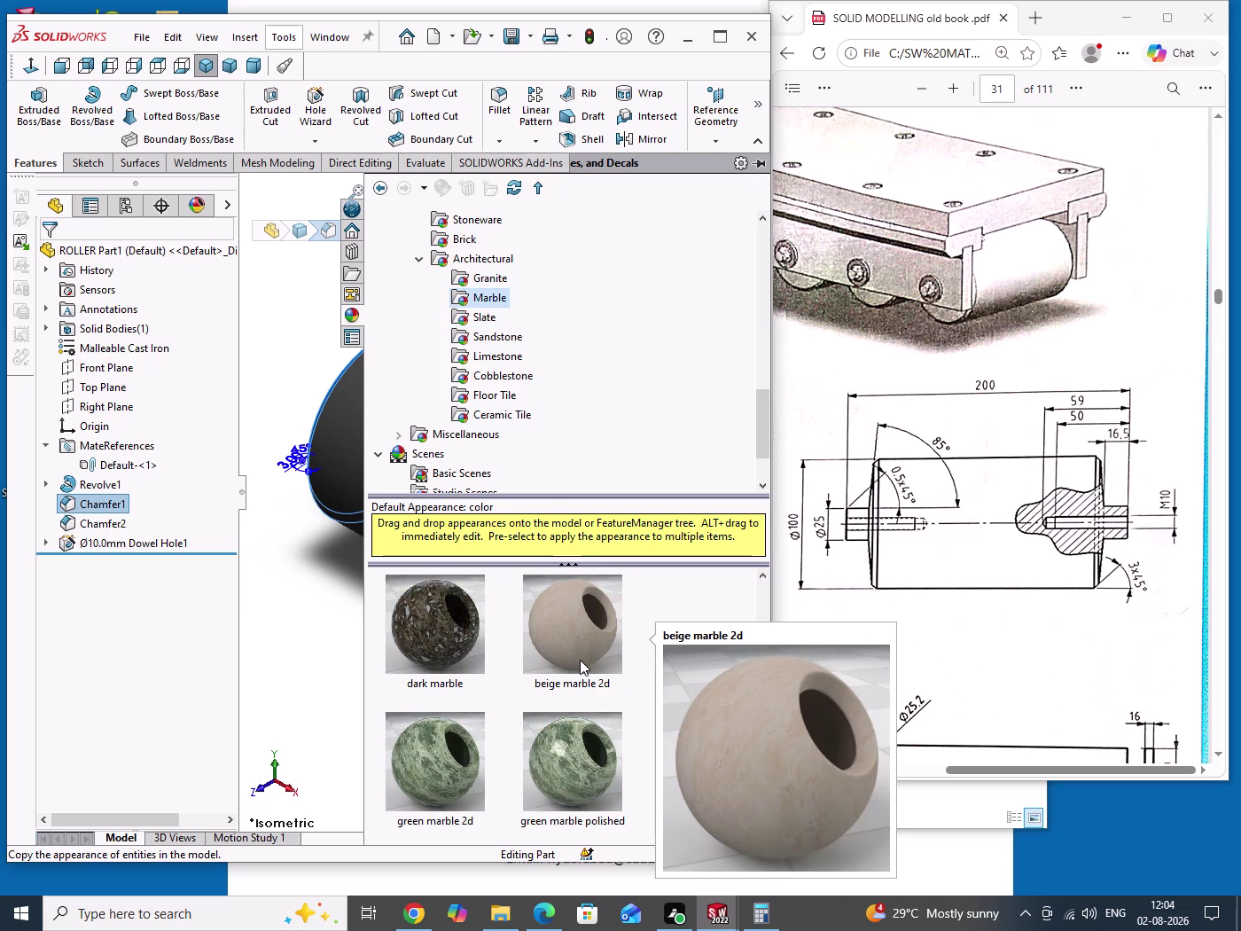
scroll(up, 3)
scroll(up, 3)
scroll(up, 3)
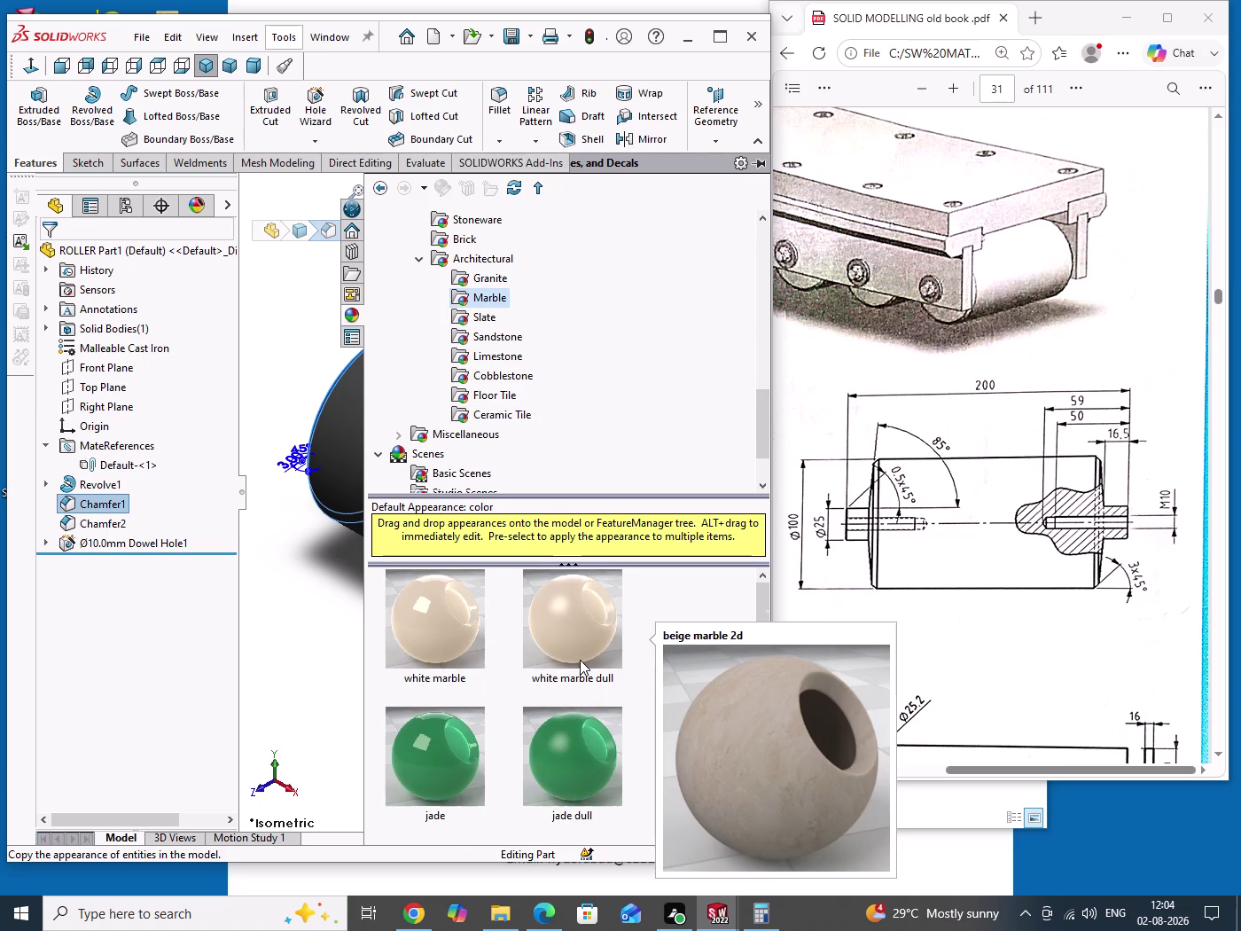
scroll(up, 3)
scroll(up, 3)
double_click(491, 282)
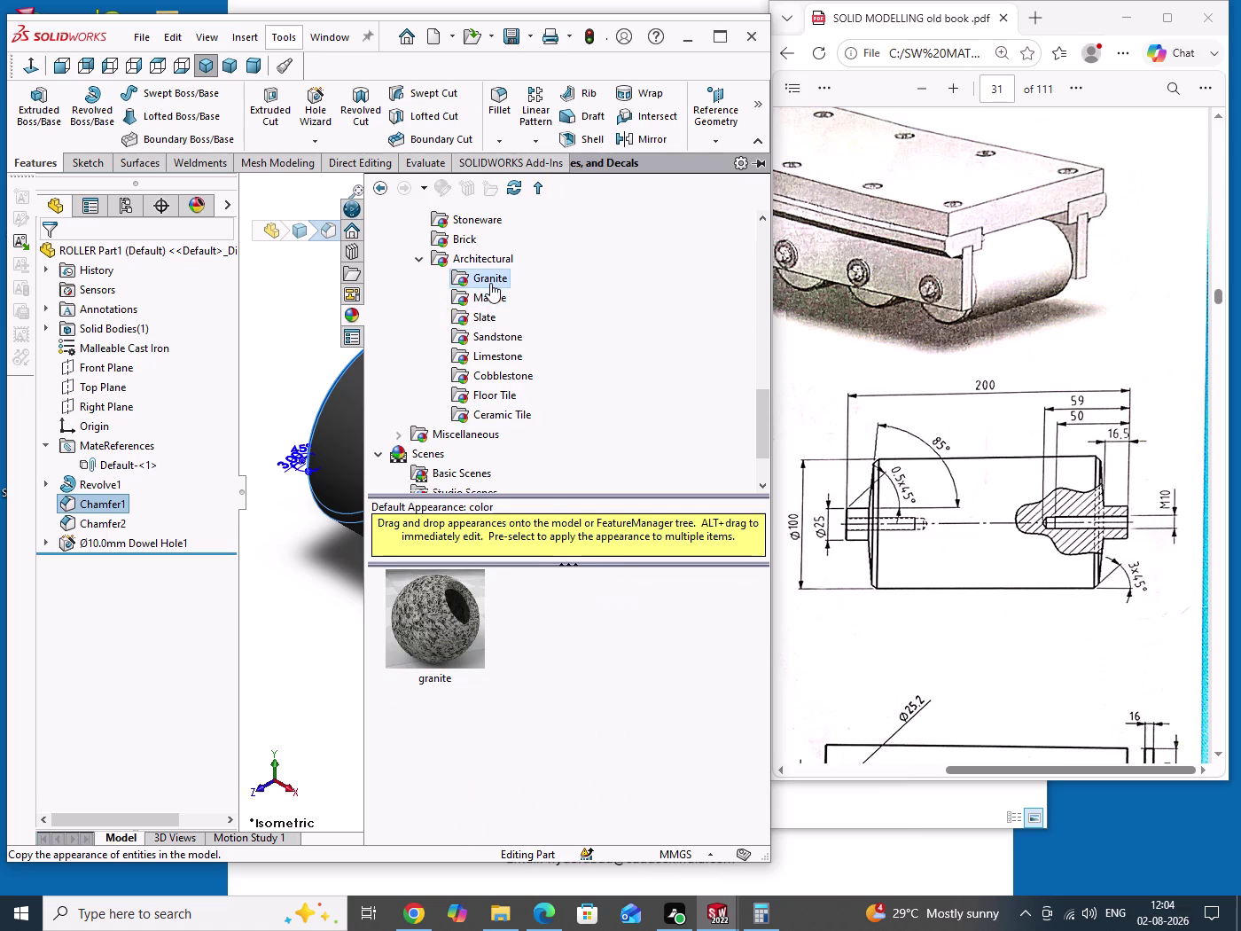
scroll(up, 3)
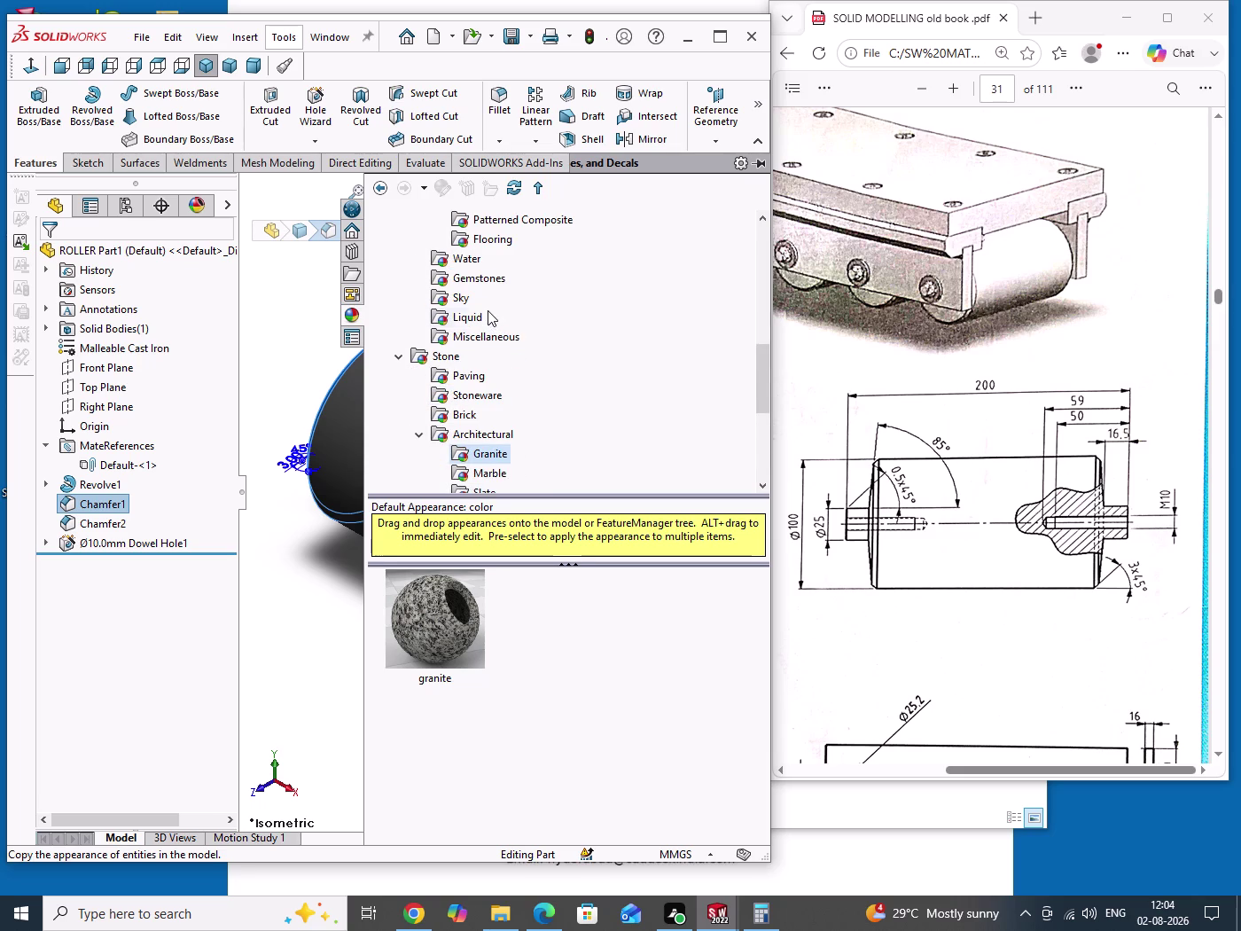
Preview liquid and wood finishes: pine, rosewood, spruce and ash.
double_click(457, 318)
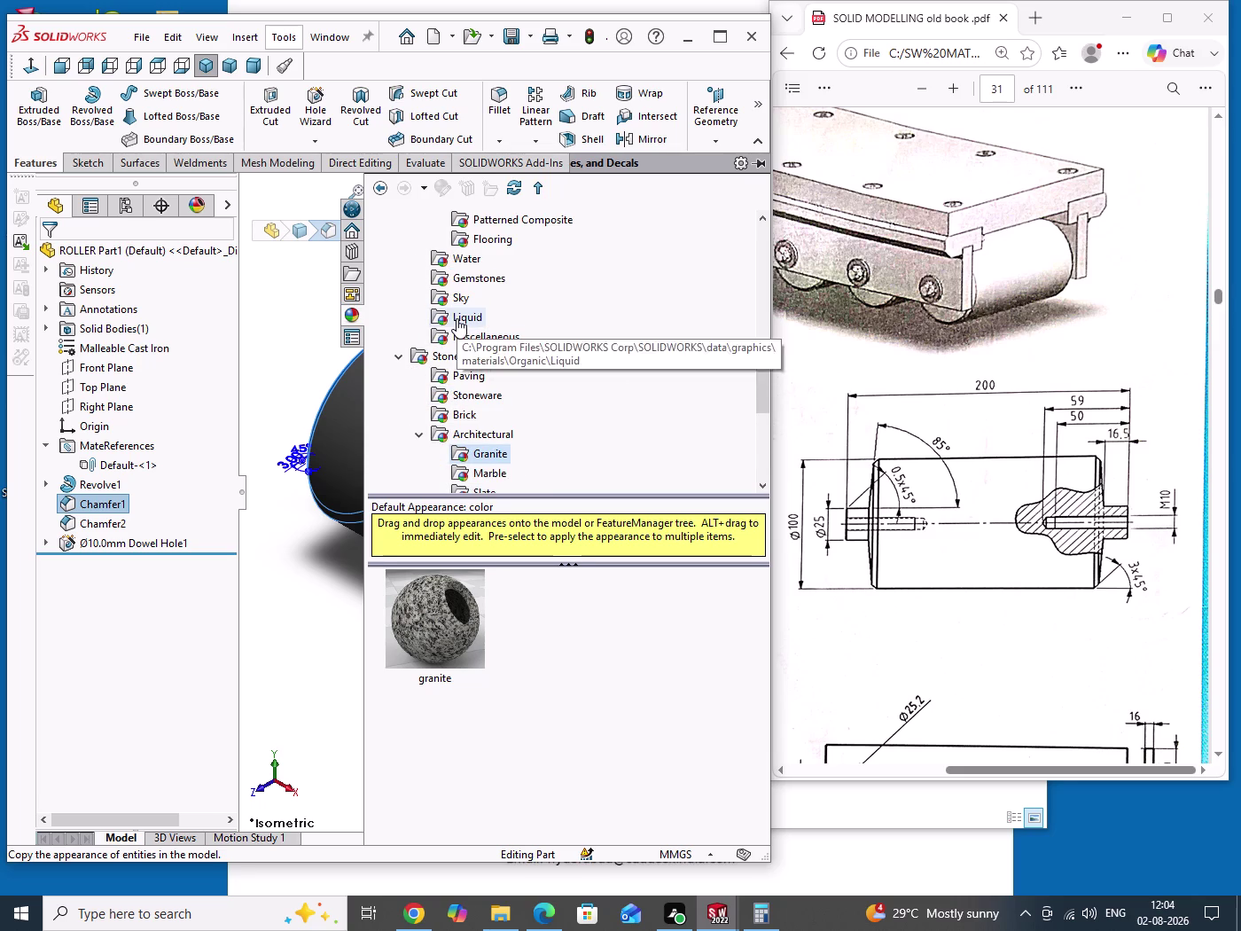
scroll(down, 3)
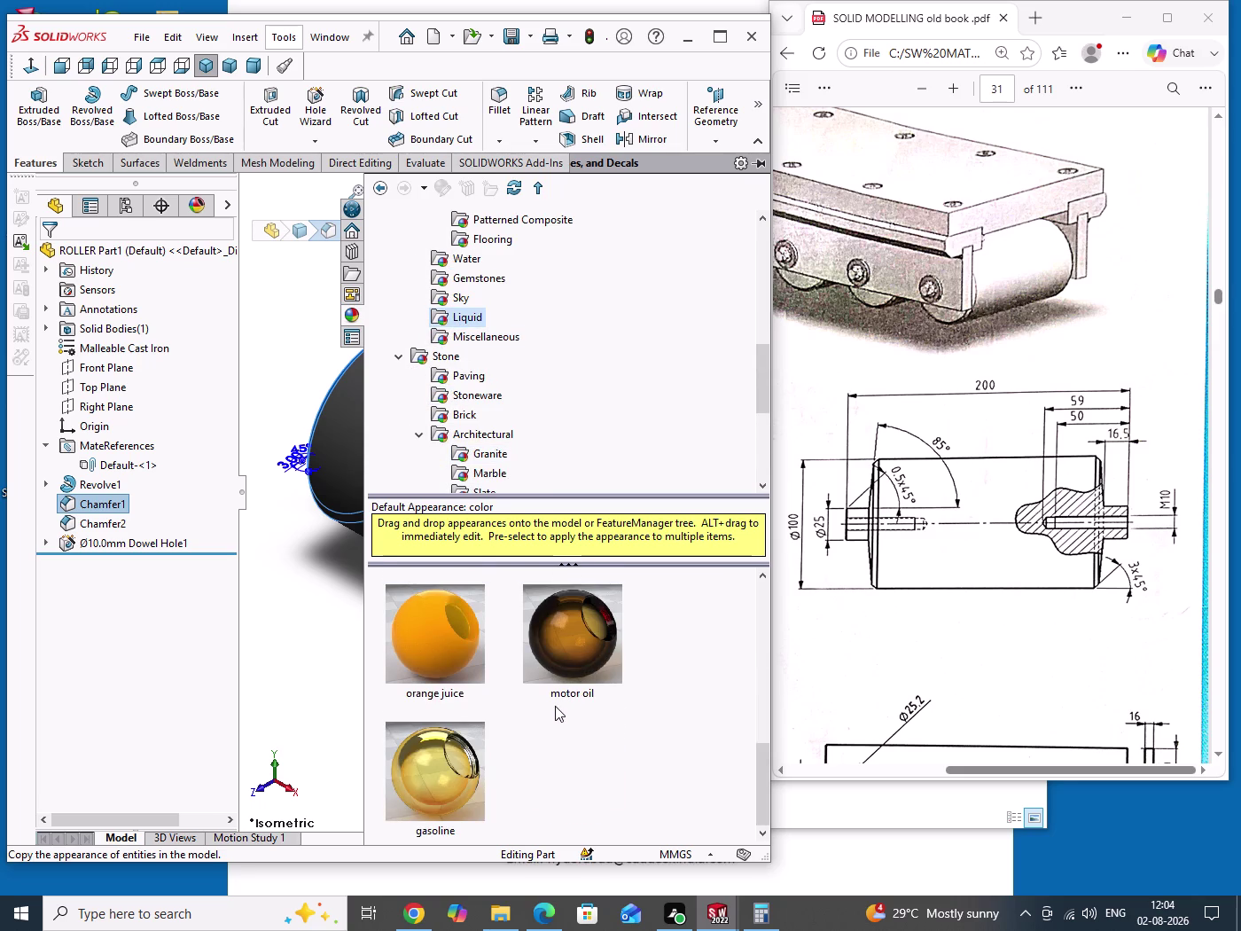
scroll(up, 3)
scroll(up, 3)
scroll(up, 3)
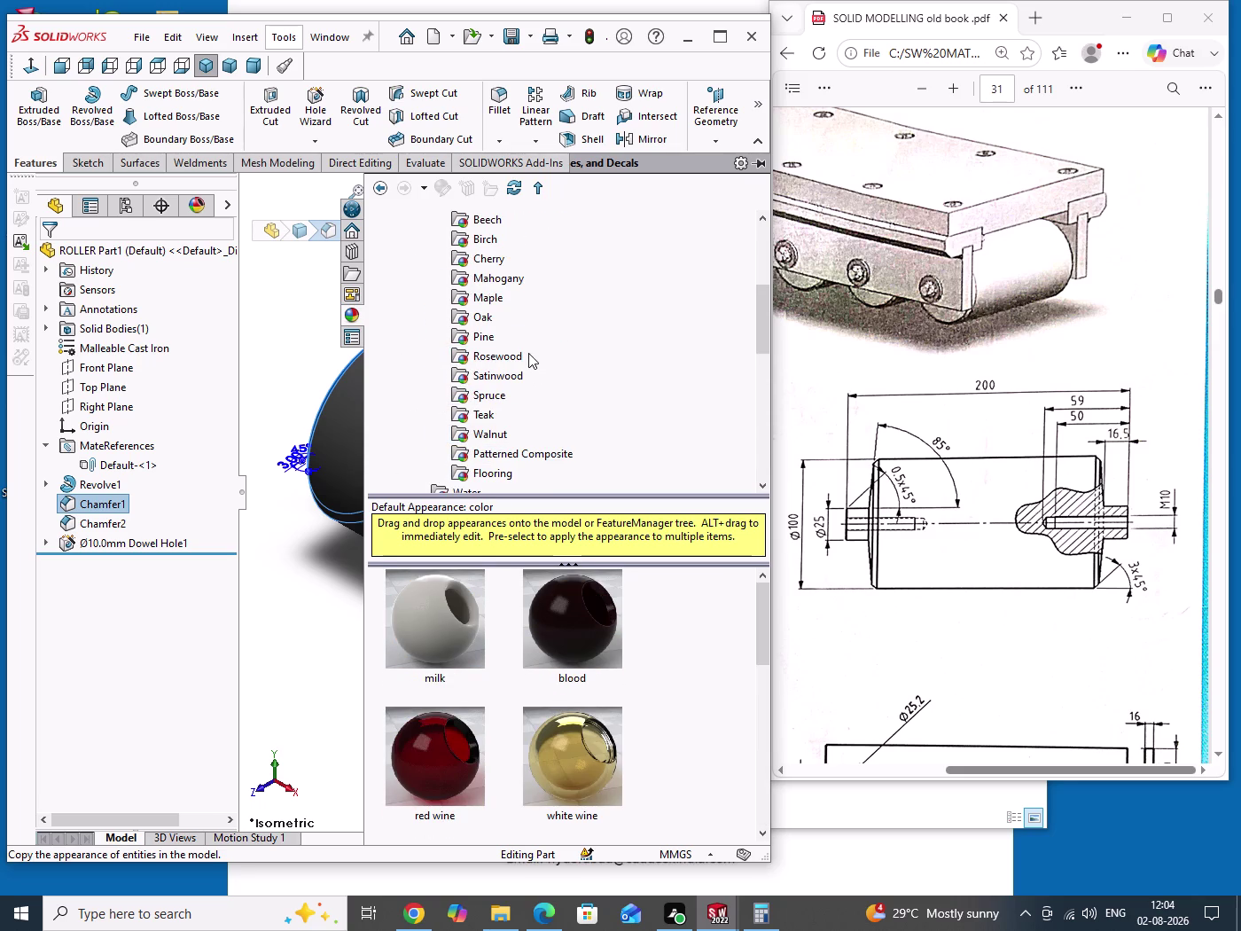
double_click(491, 336)
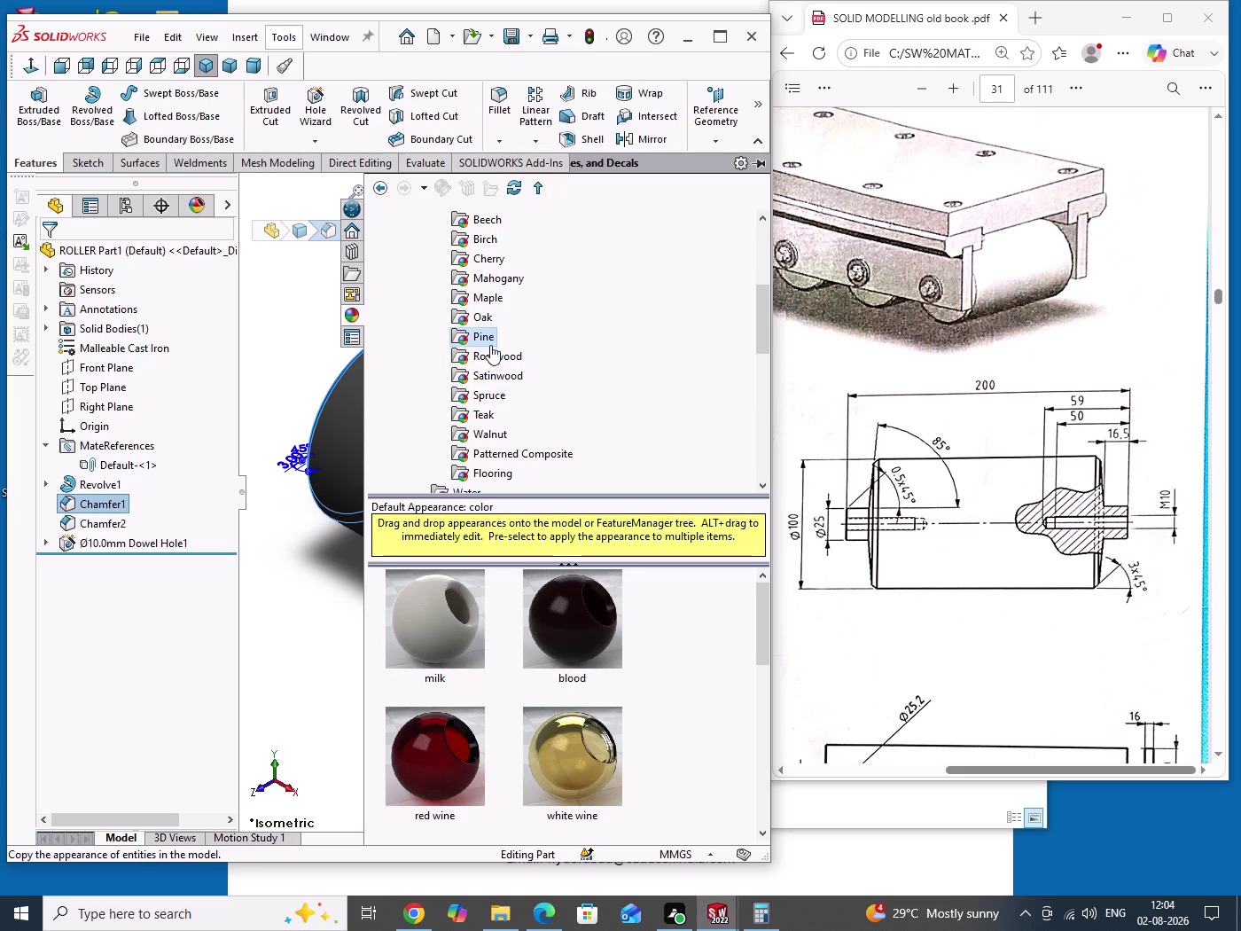
double_click(501, 363)
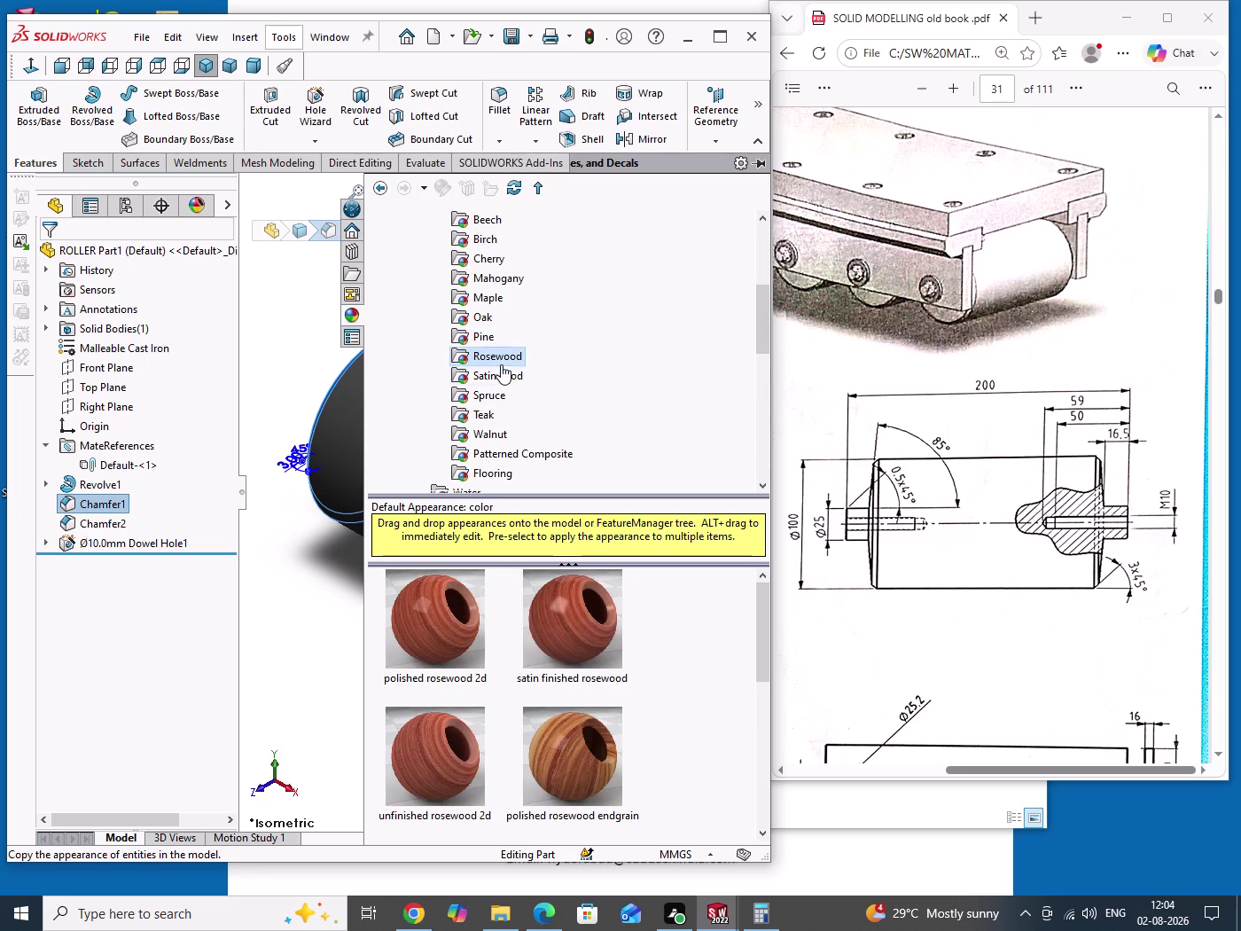
double_click(497, 400)
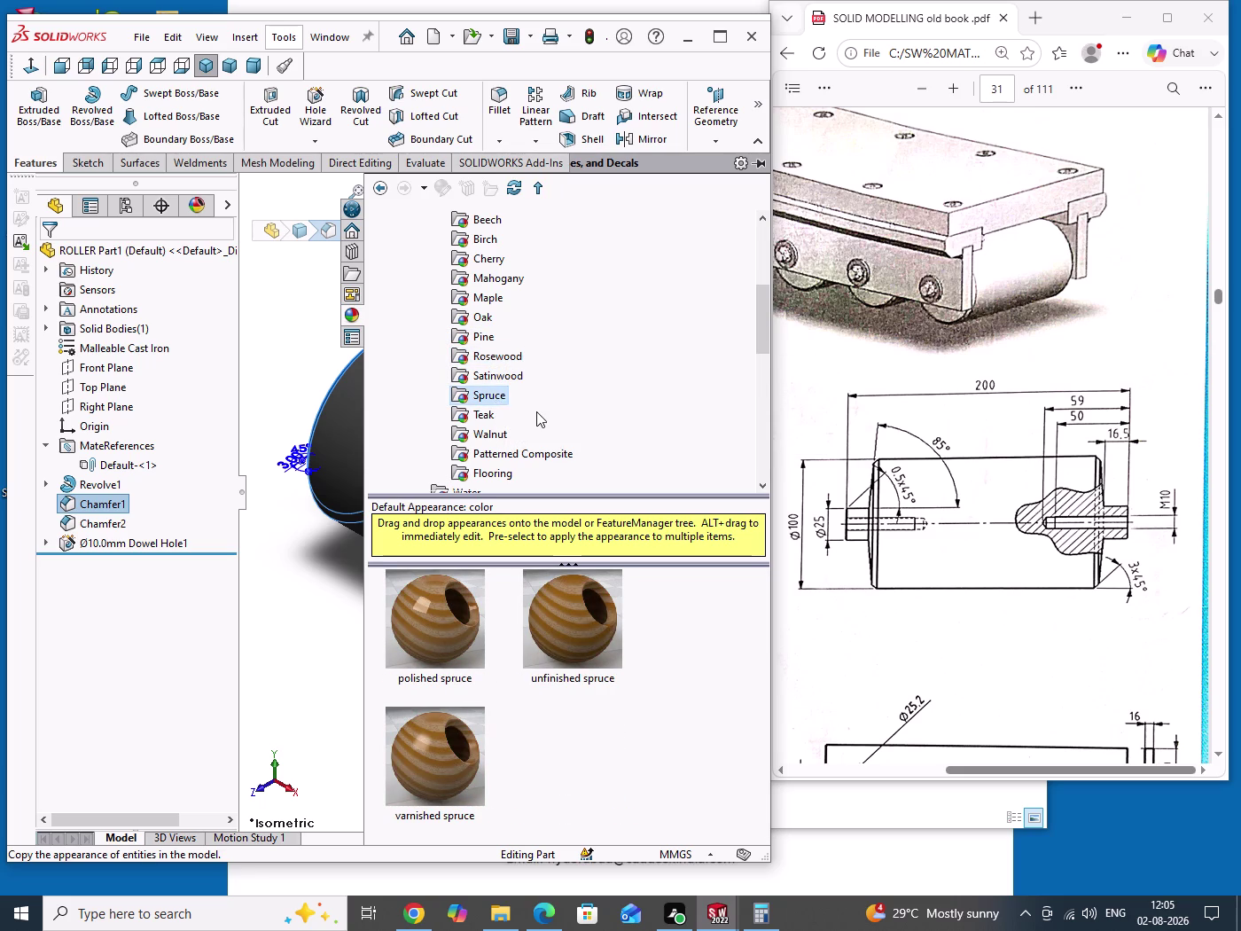
scroll(up, 3)
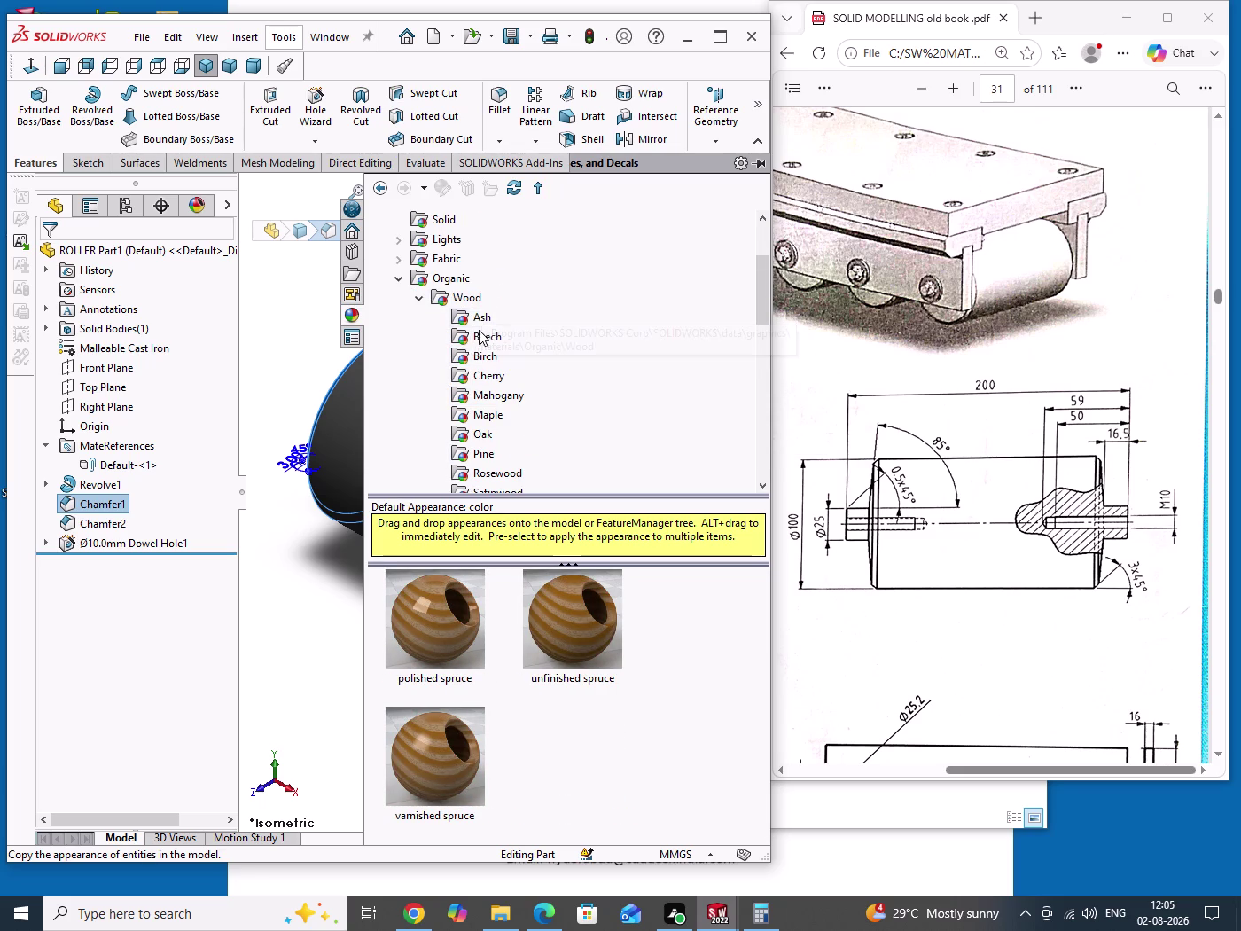
double_click(483, 319)
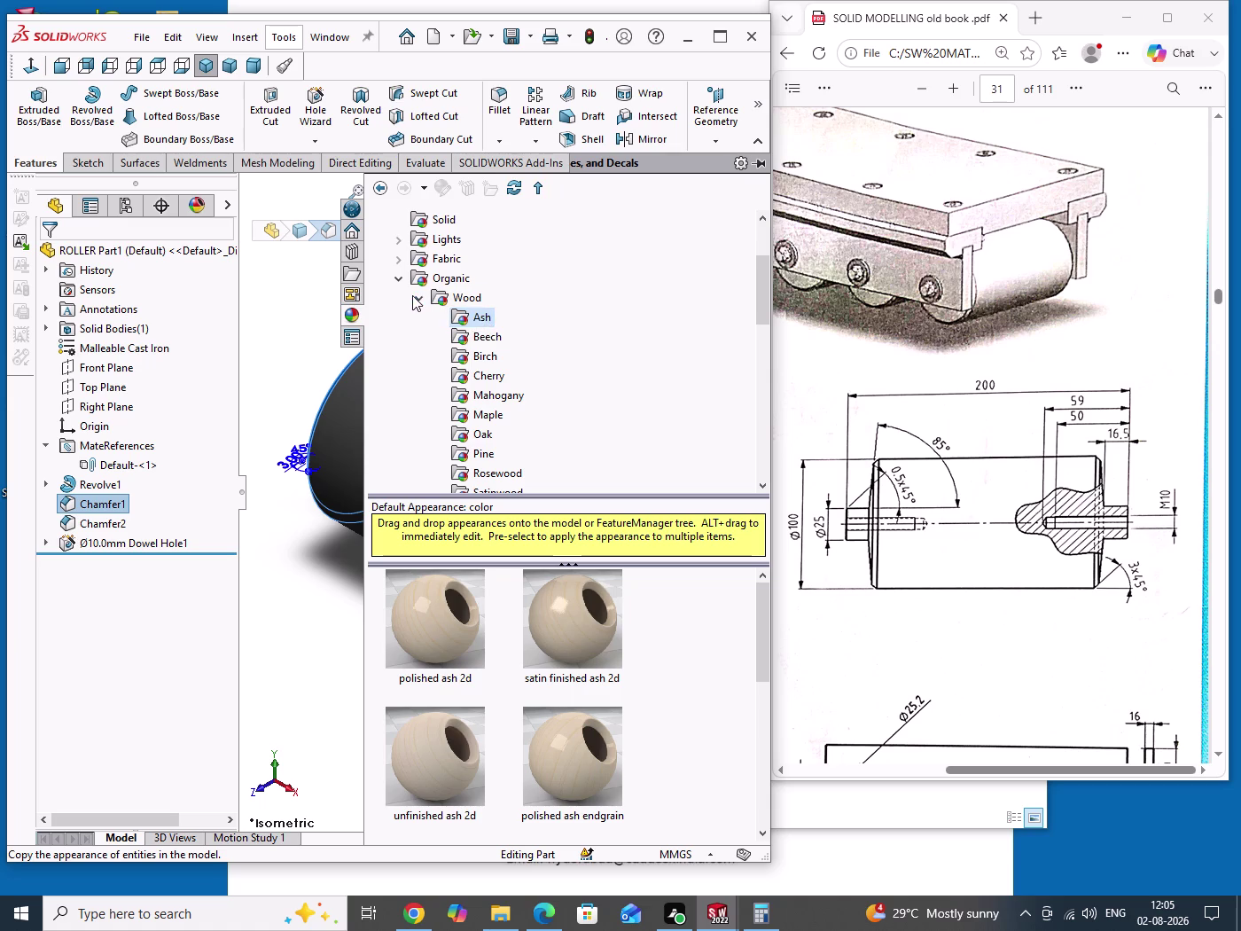
Open the Fabric group, preview cloth and carpet, and pick carpet color4.
click(399, 281)
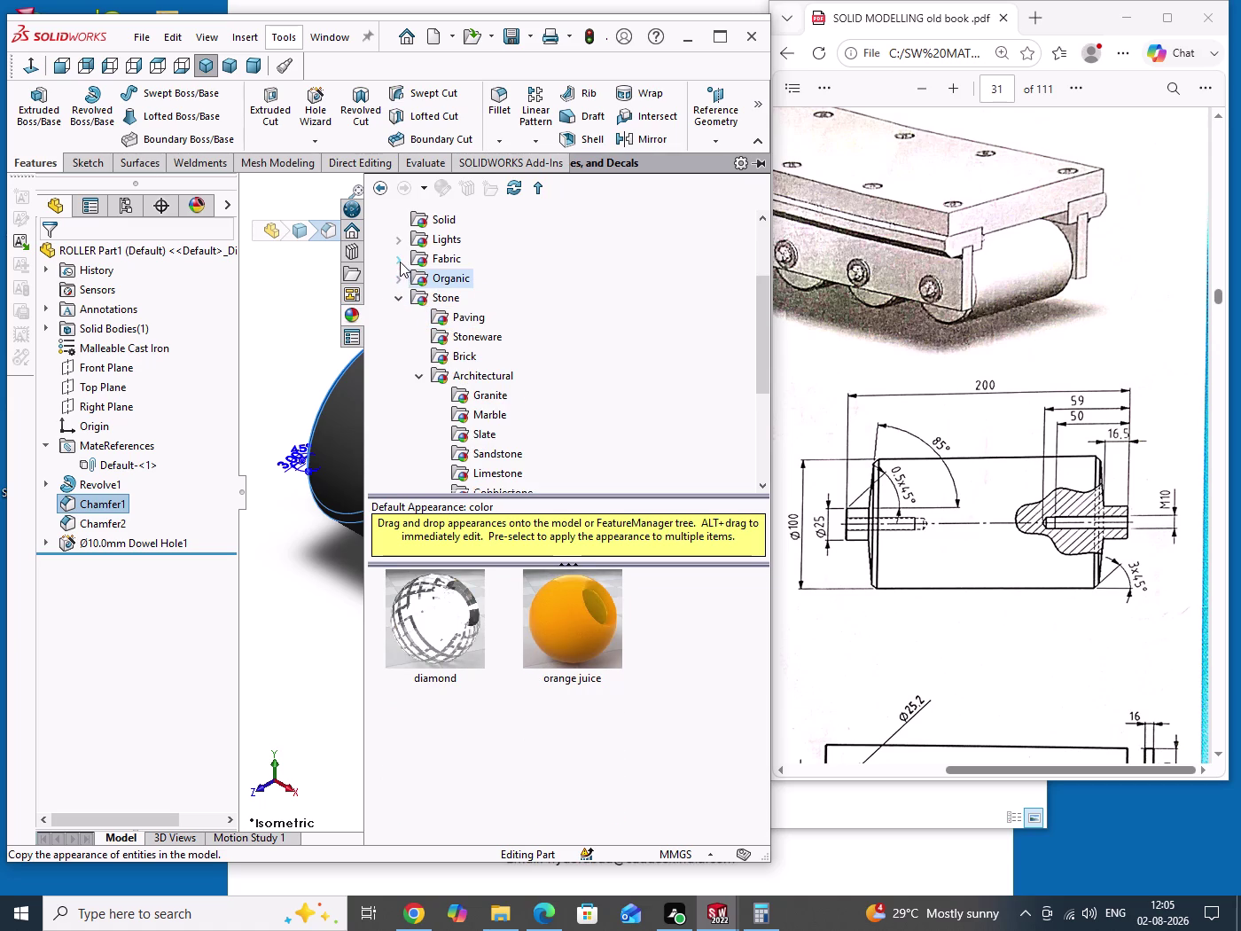
click(400, 262)
double_click(463, 275)
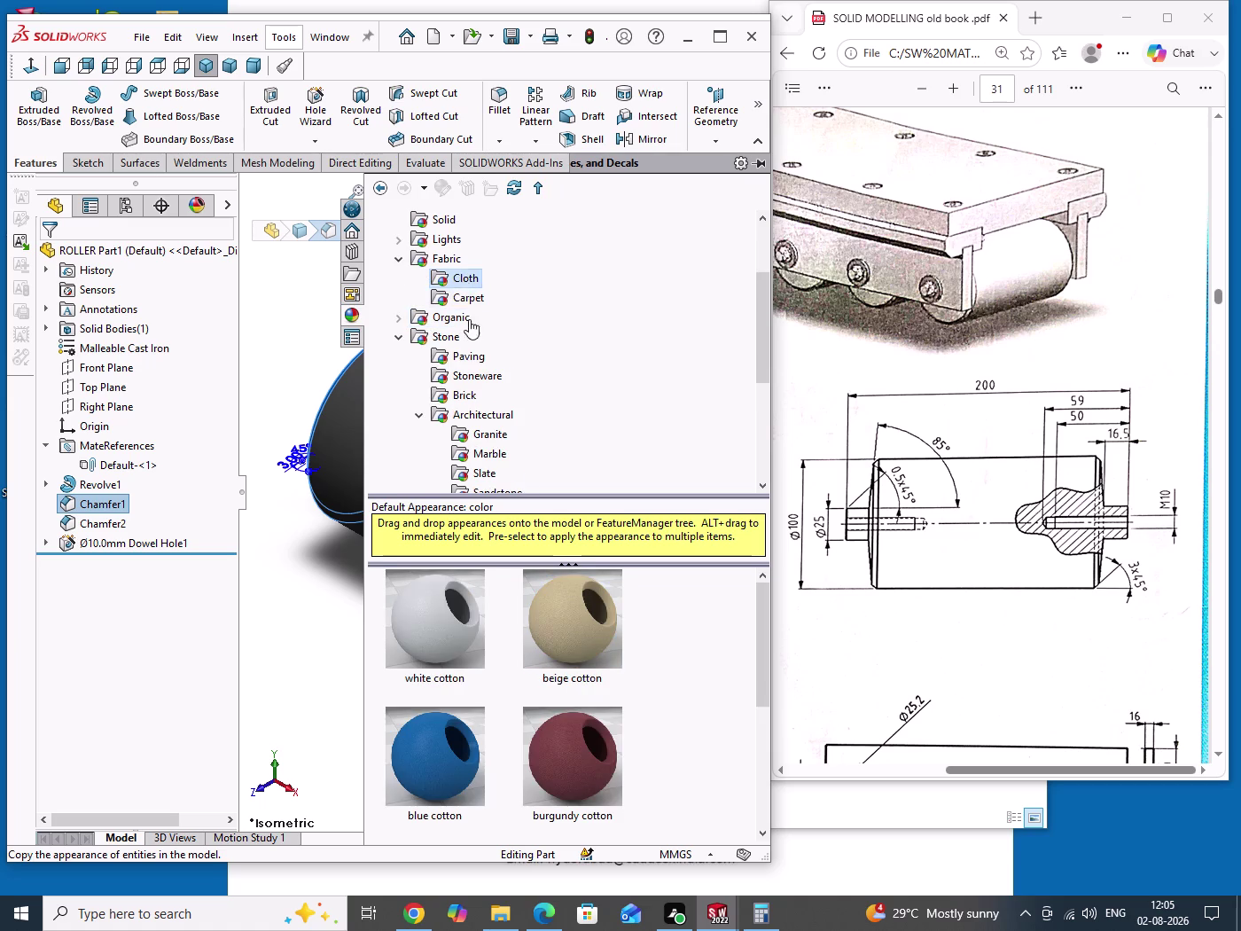
double_click(476, 299)
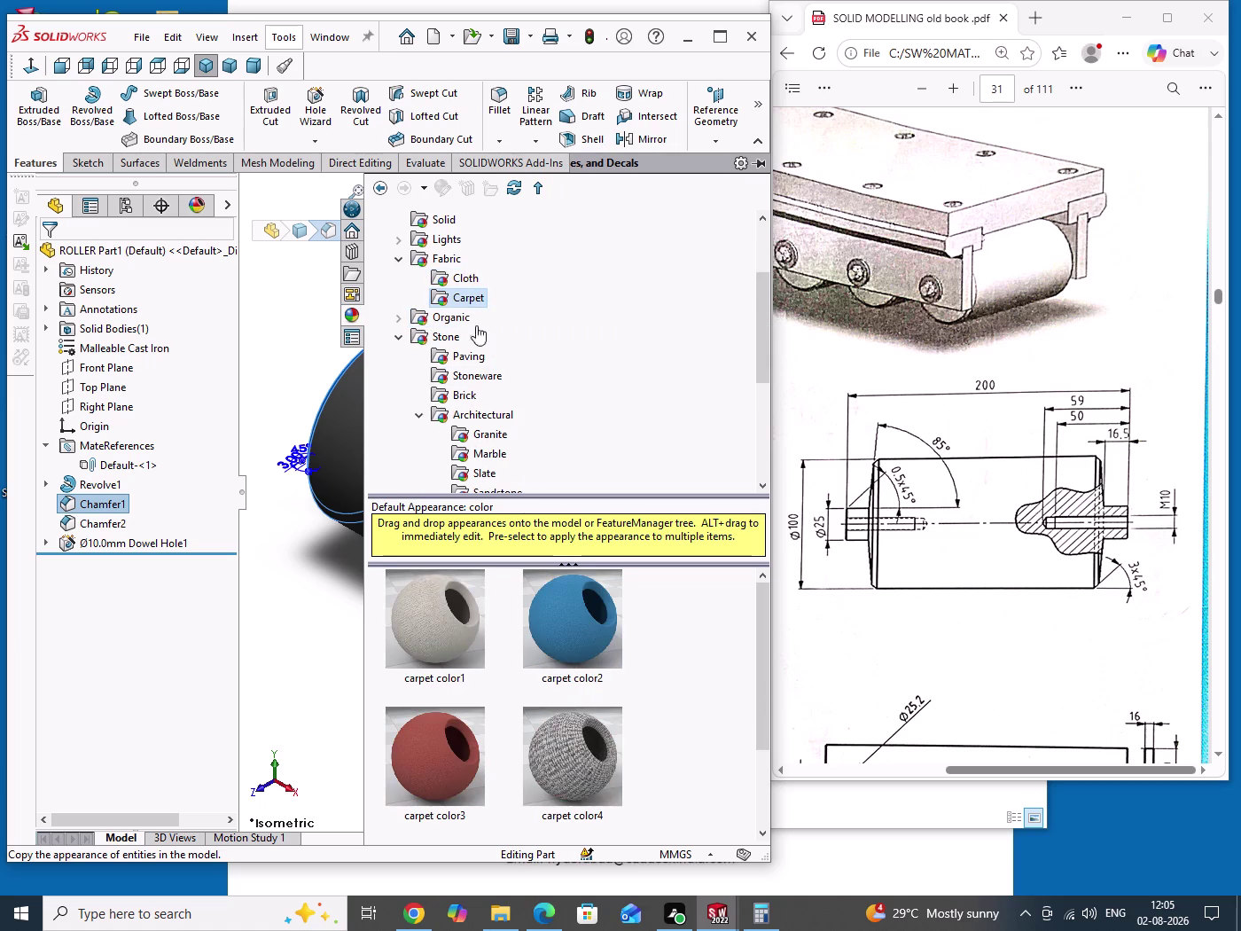
click(583, 748)
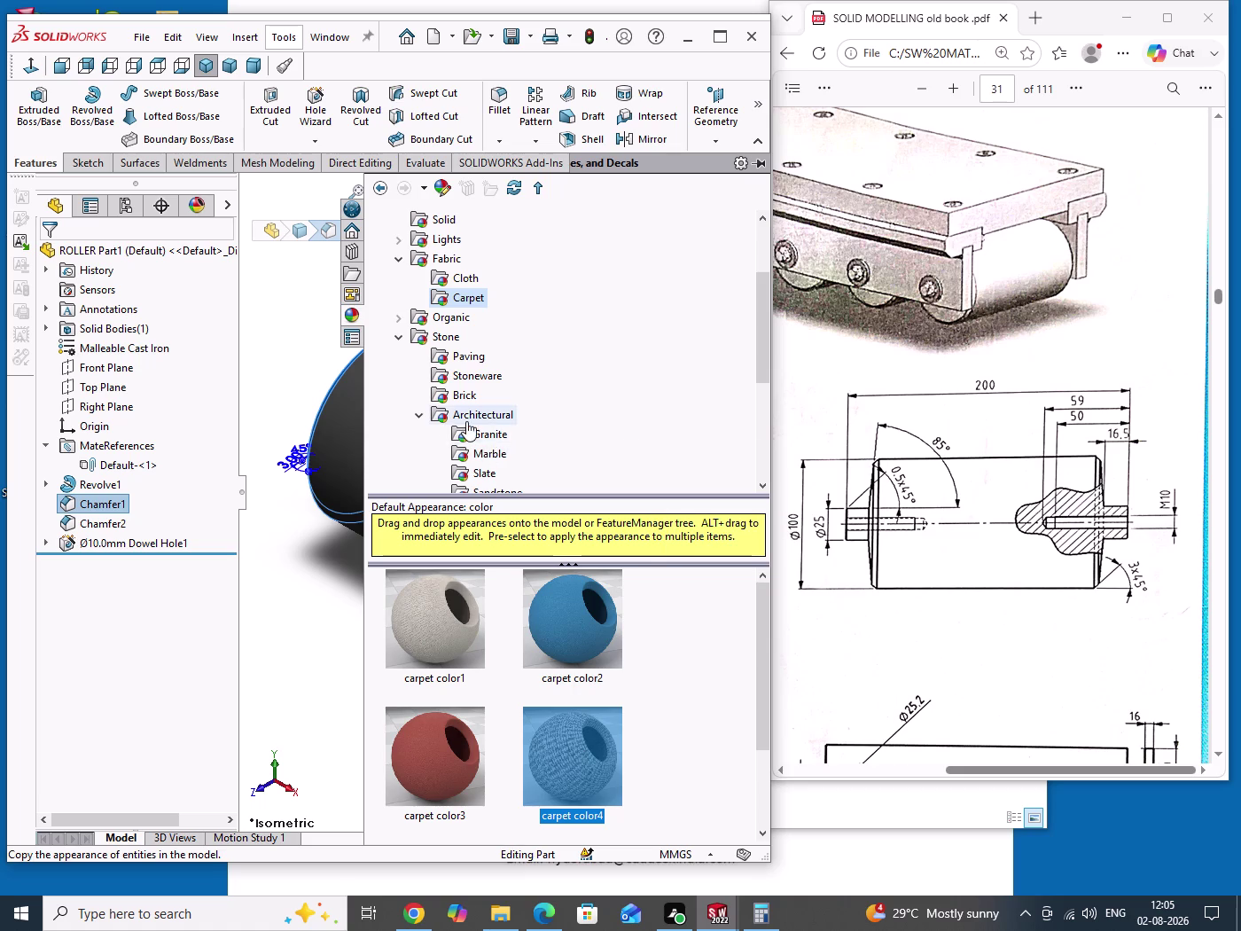
Make the appearance library pane narrower.
drag(366, 591, 402, 596)
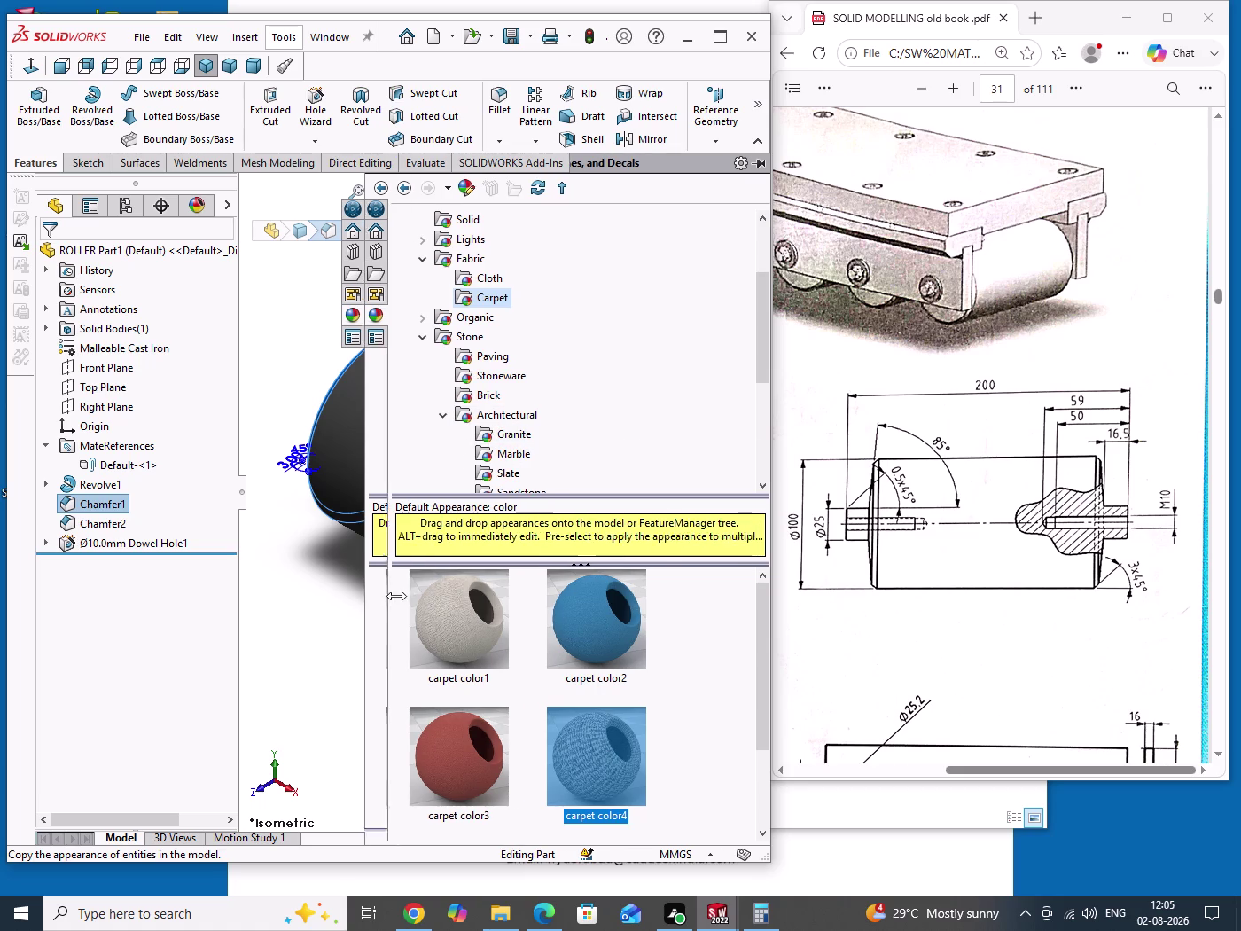
drag(402, 595, 494, 605)
scroll(up, 3)
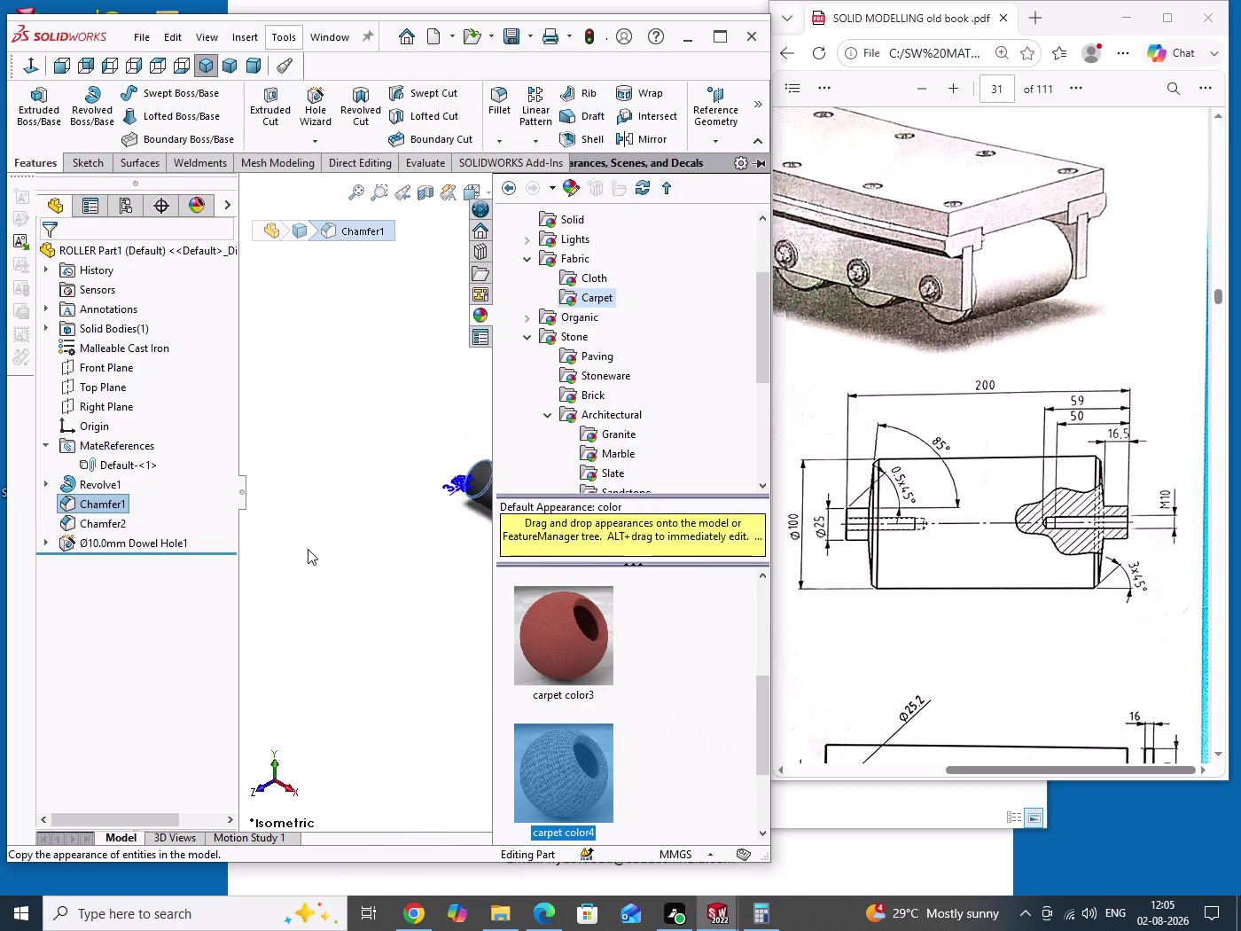
scroll(down, 3)
scroll(up, 3)
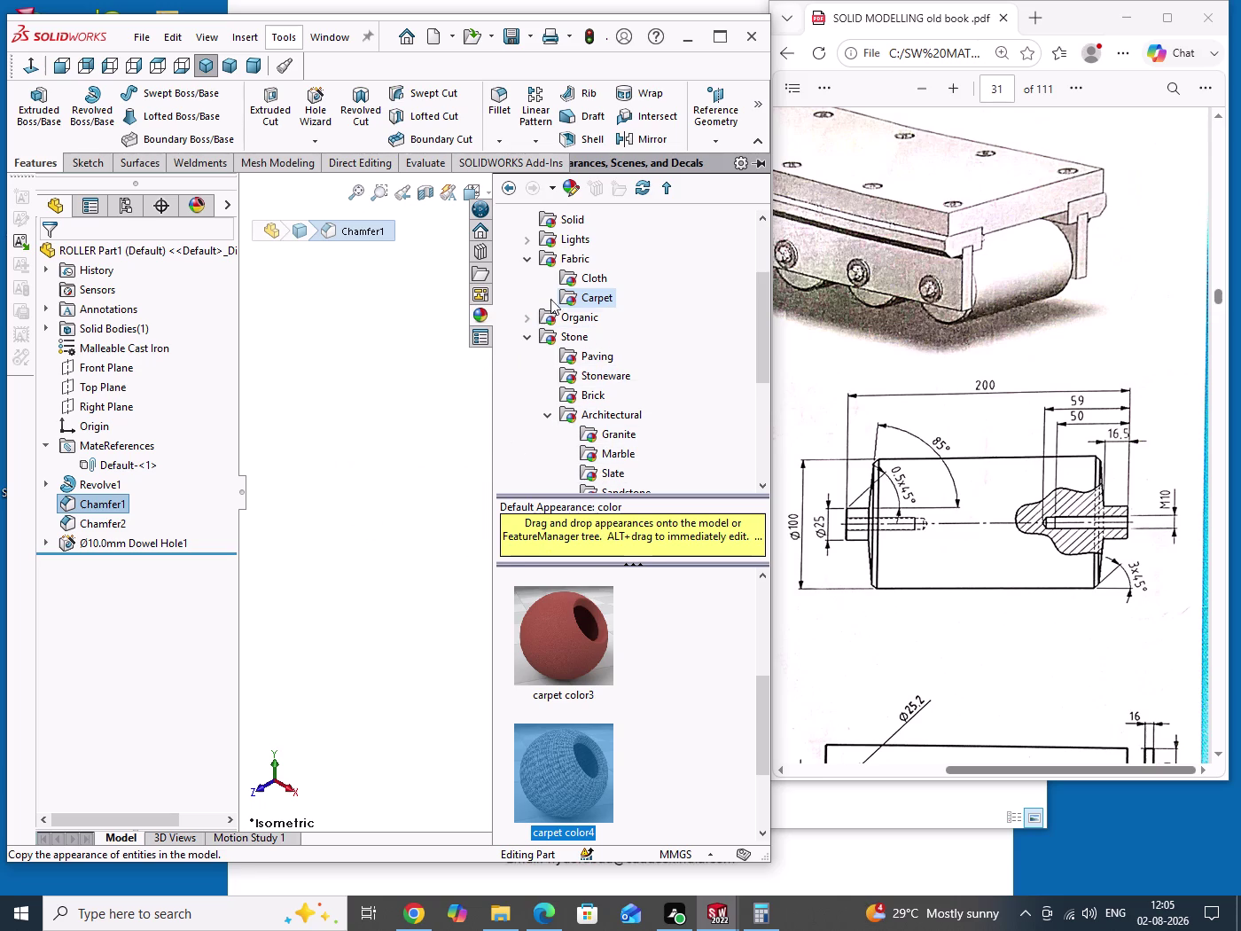
scroll(up, 3)
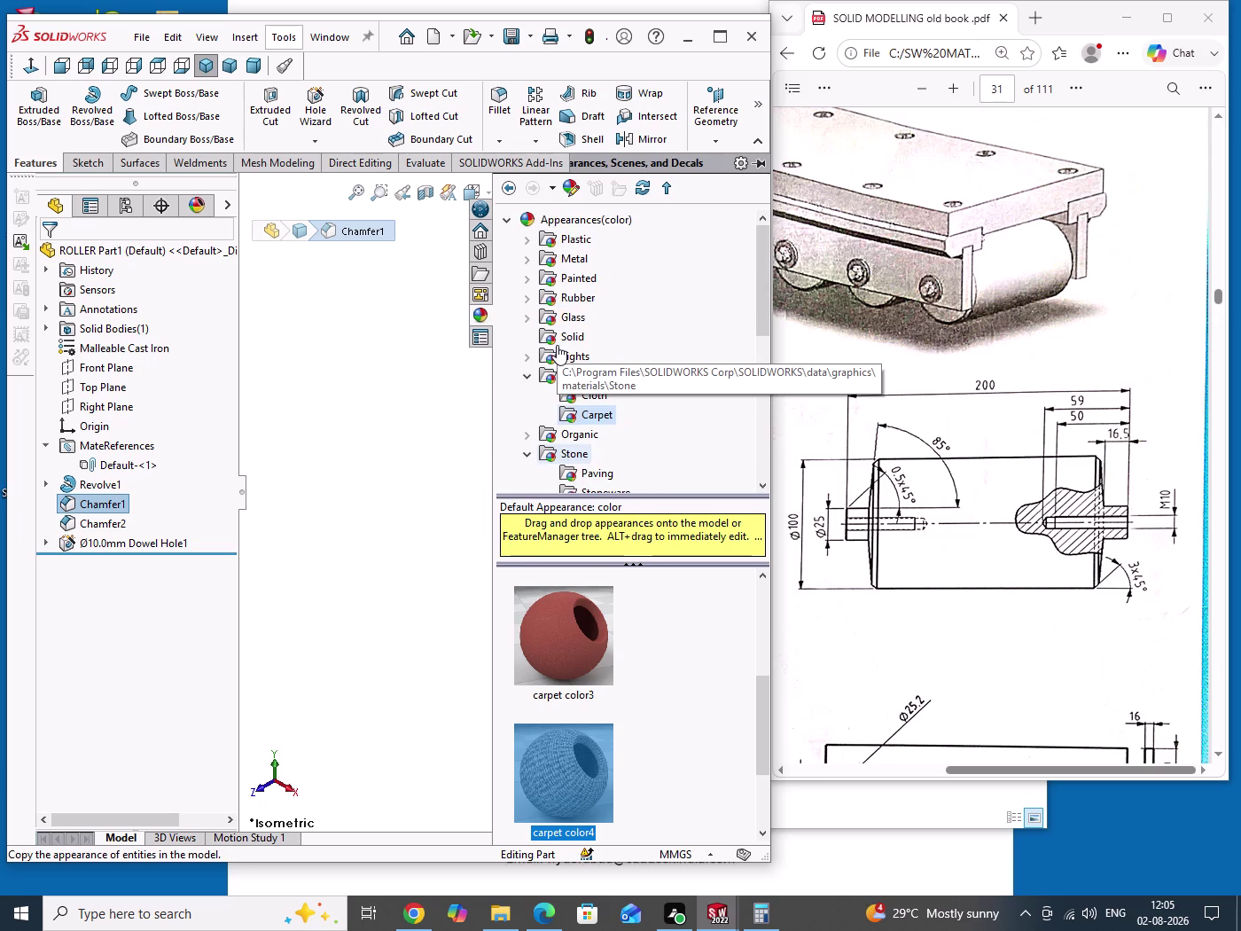
Preview textured, high gloss, clear and patterned plastics, dragging blue dimpled plastic toward the roller.
click(530, 243)
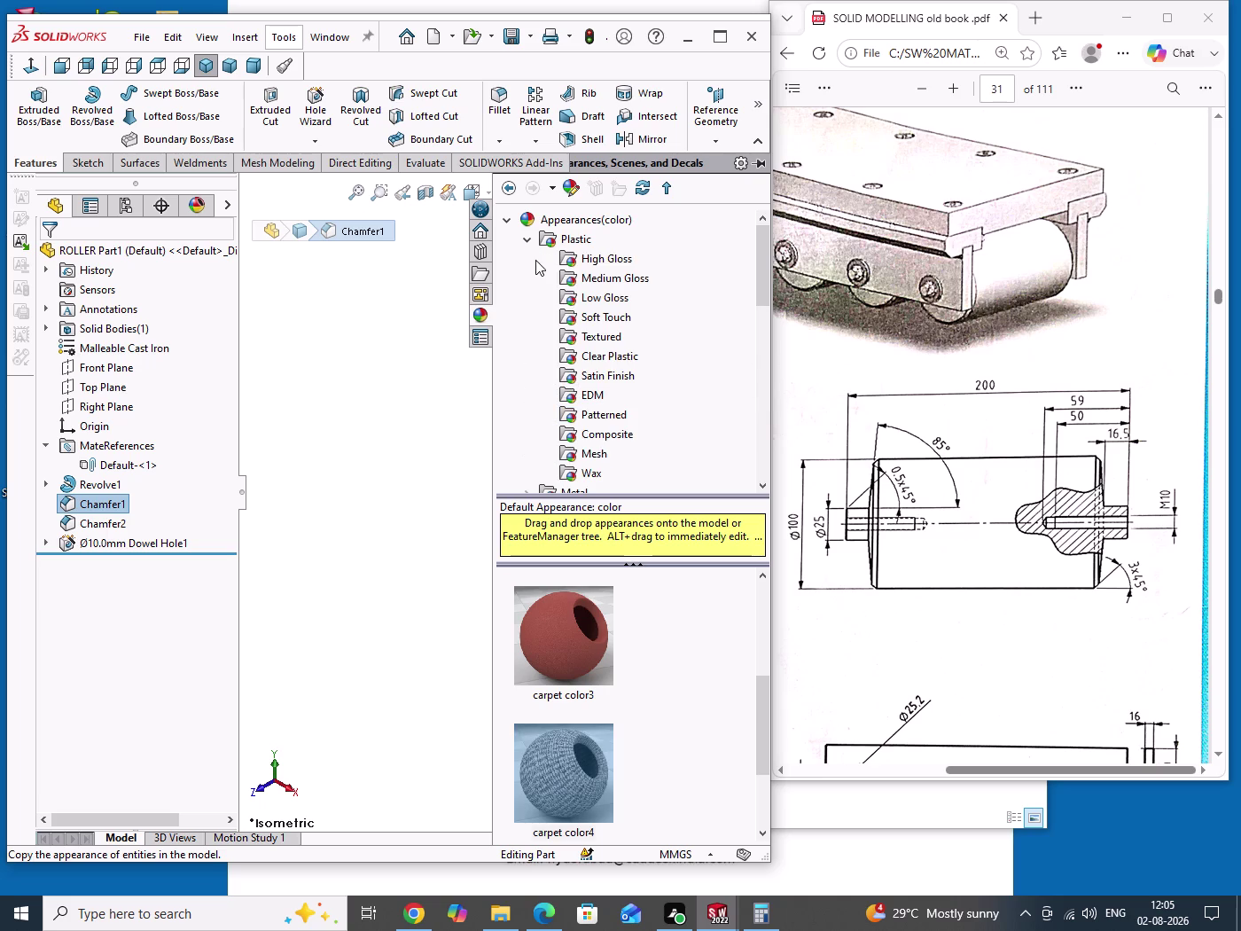
double_click(599, 341)
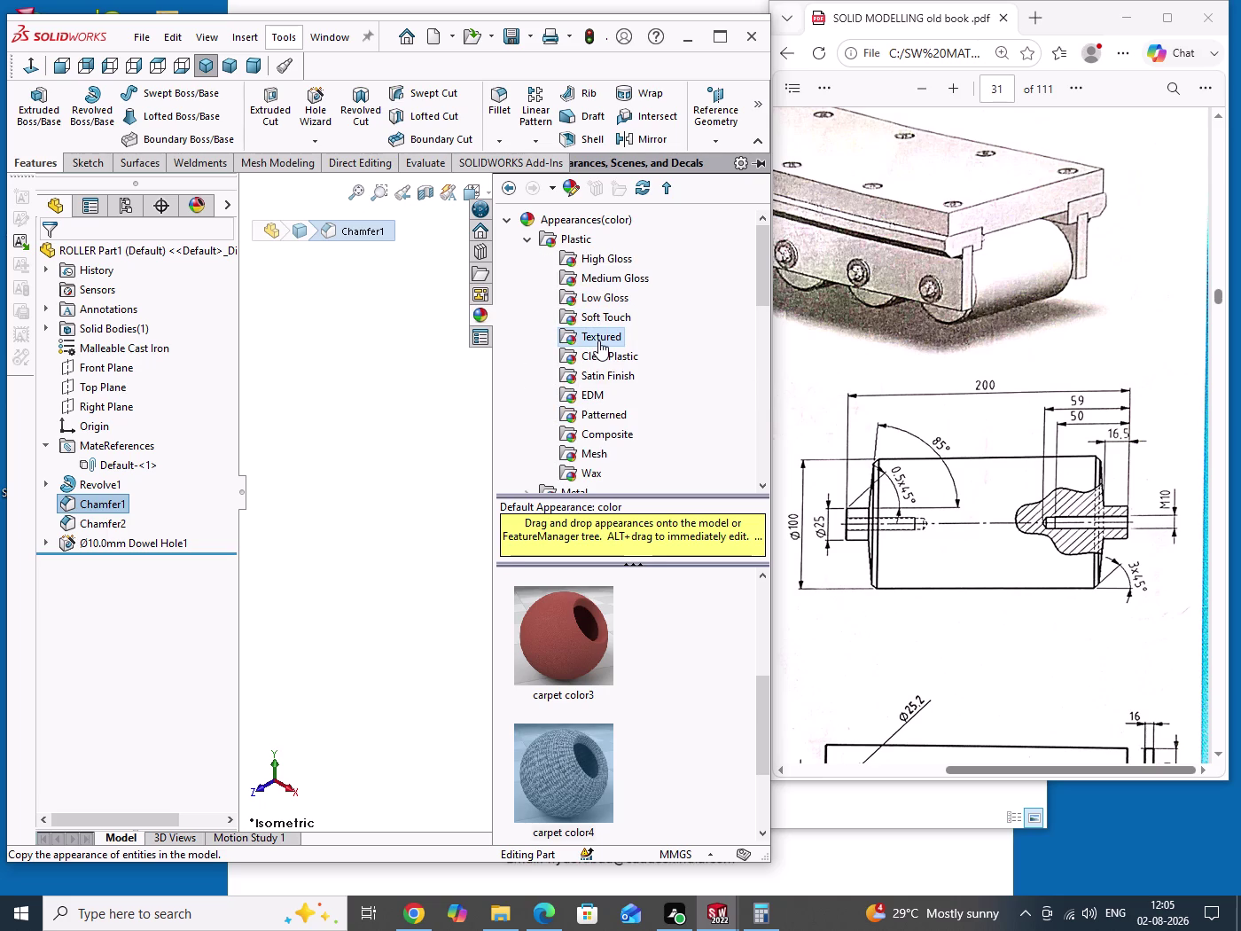
double_click(610, 319)
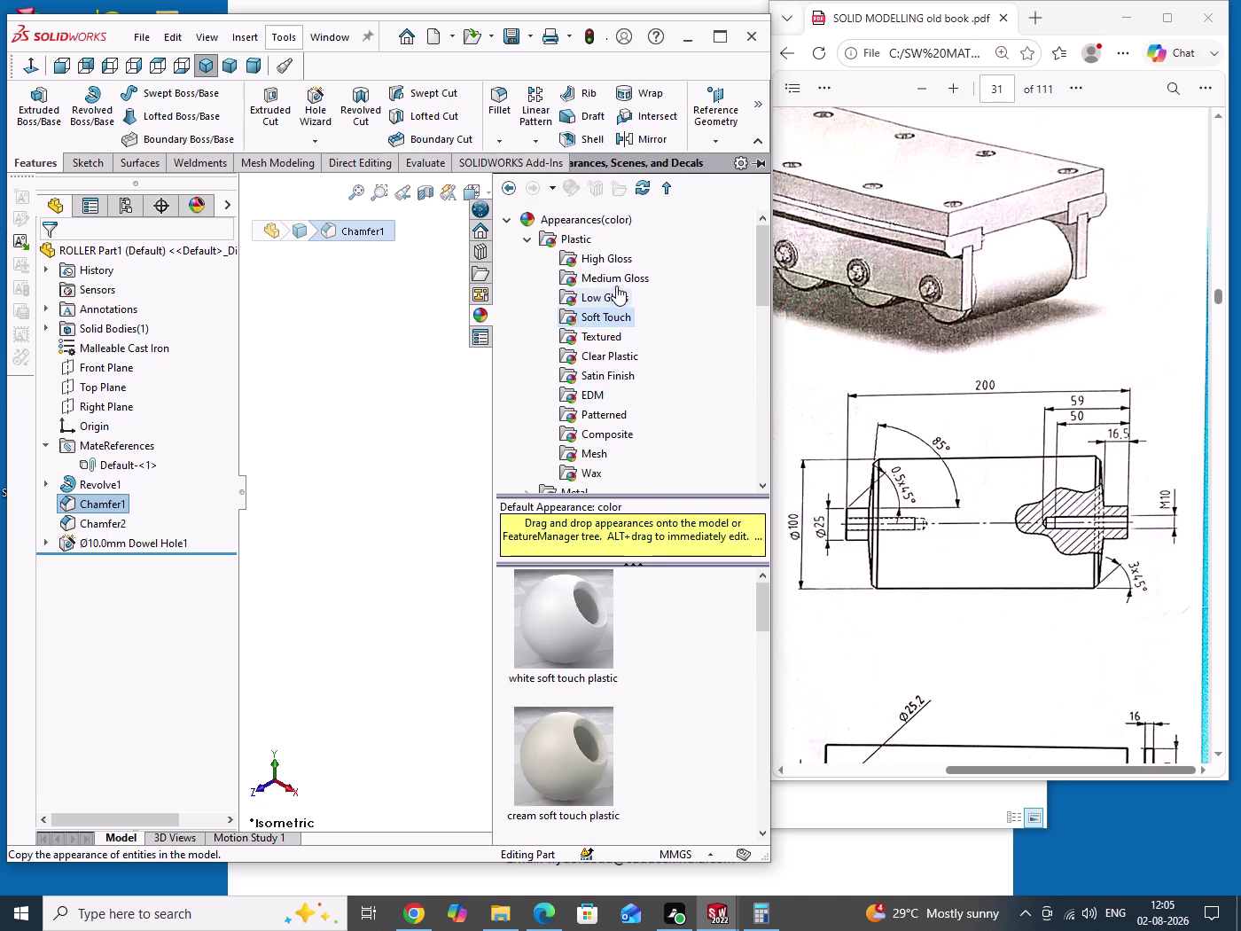
double_click(617, 258)
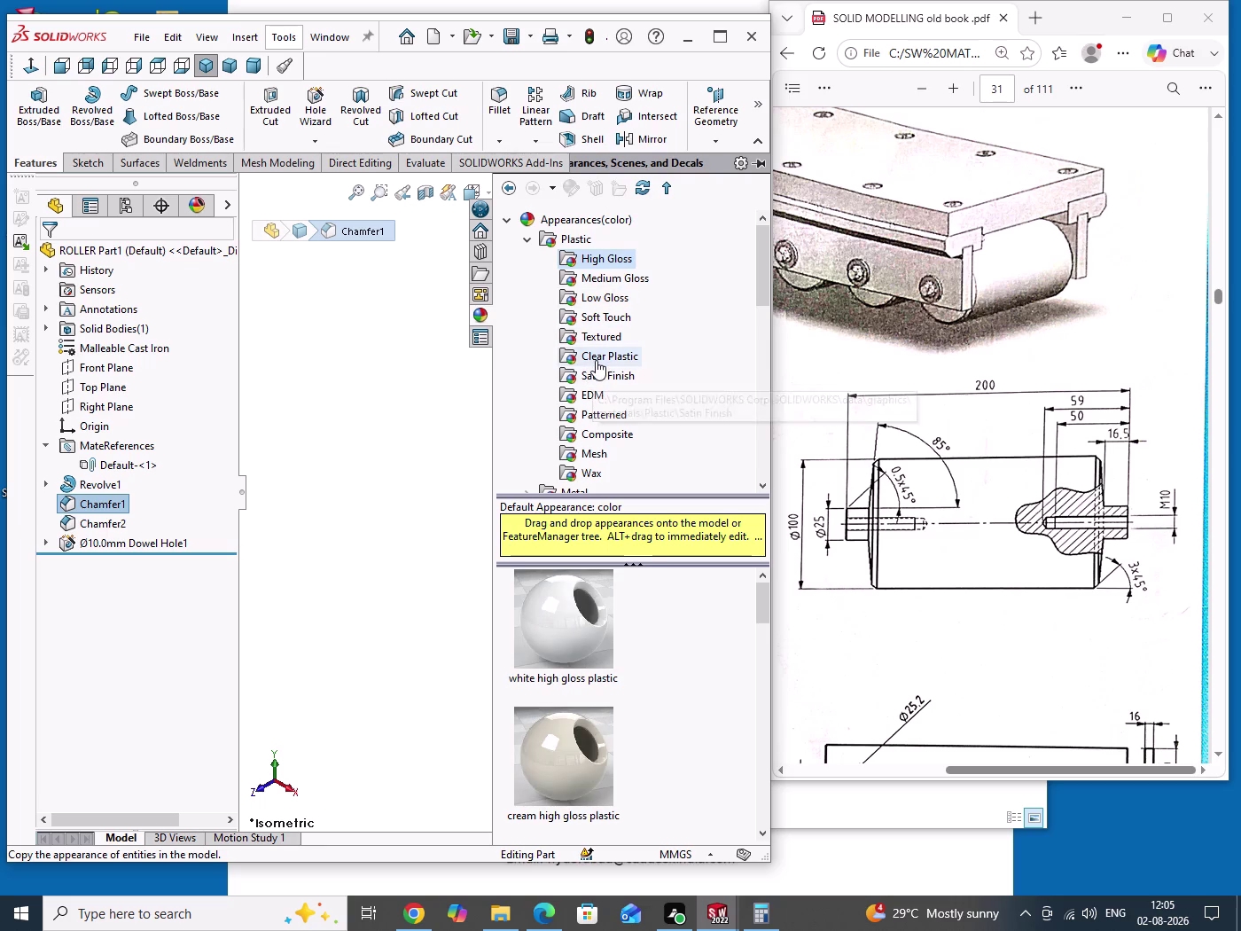
double_click(596, 360)
double_click(595, 410)
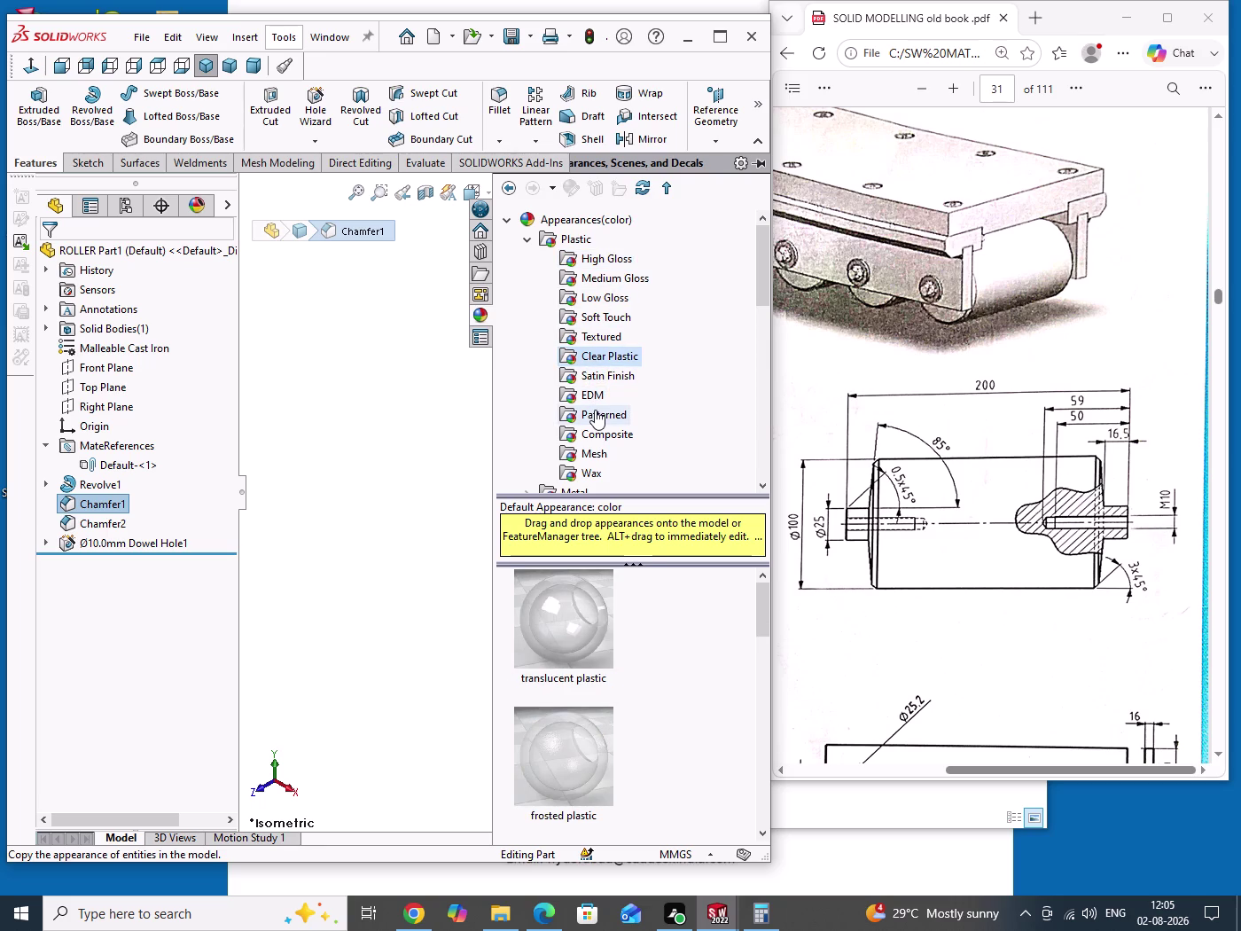
drag(555, 765, 428, 651)
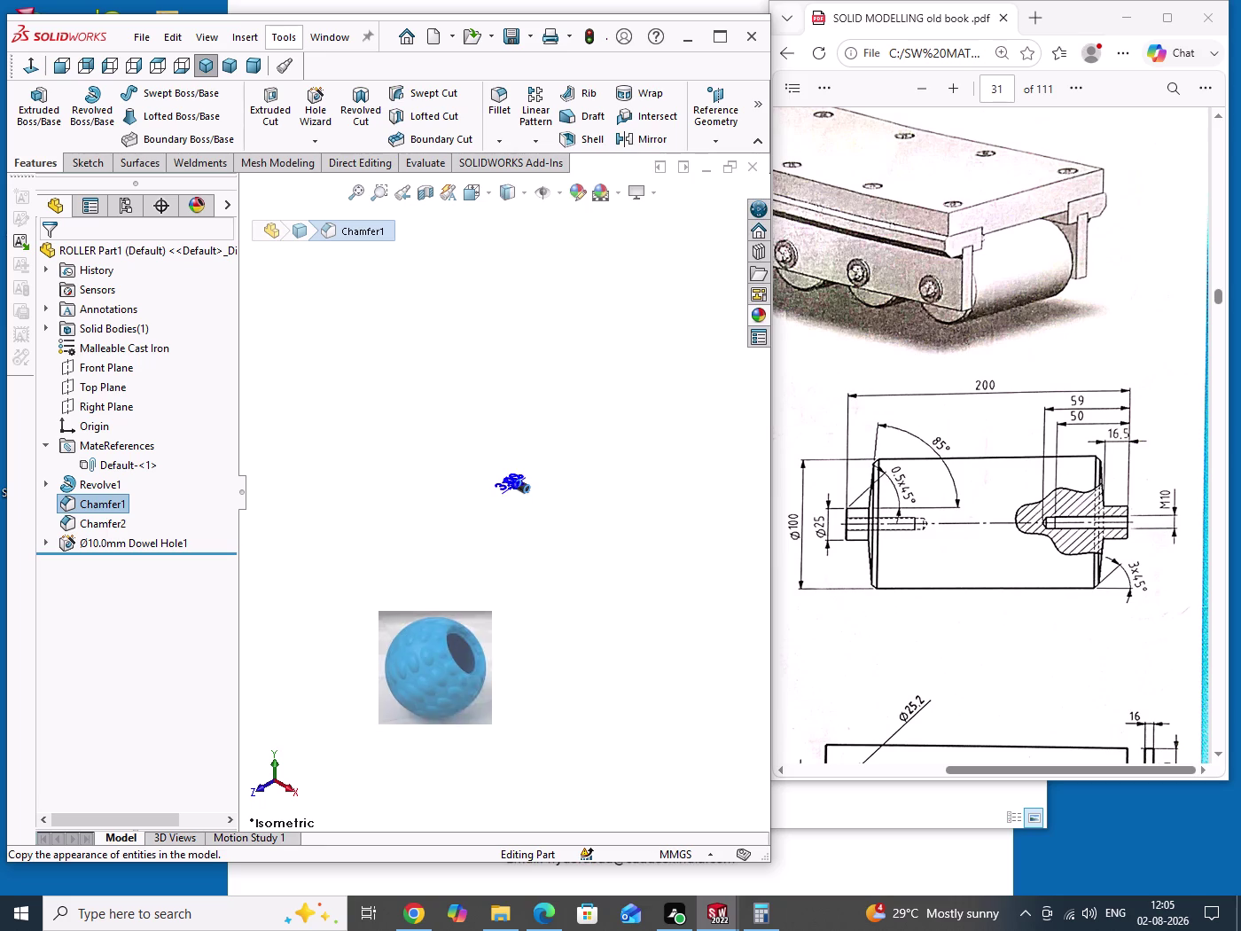
Drop the blue dimpled plastic onto the roller's chamfered rim and zoom in.
drag(427, 651, 418, 614)
scroll(down, 3)
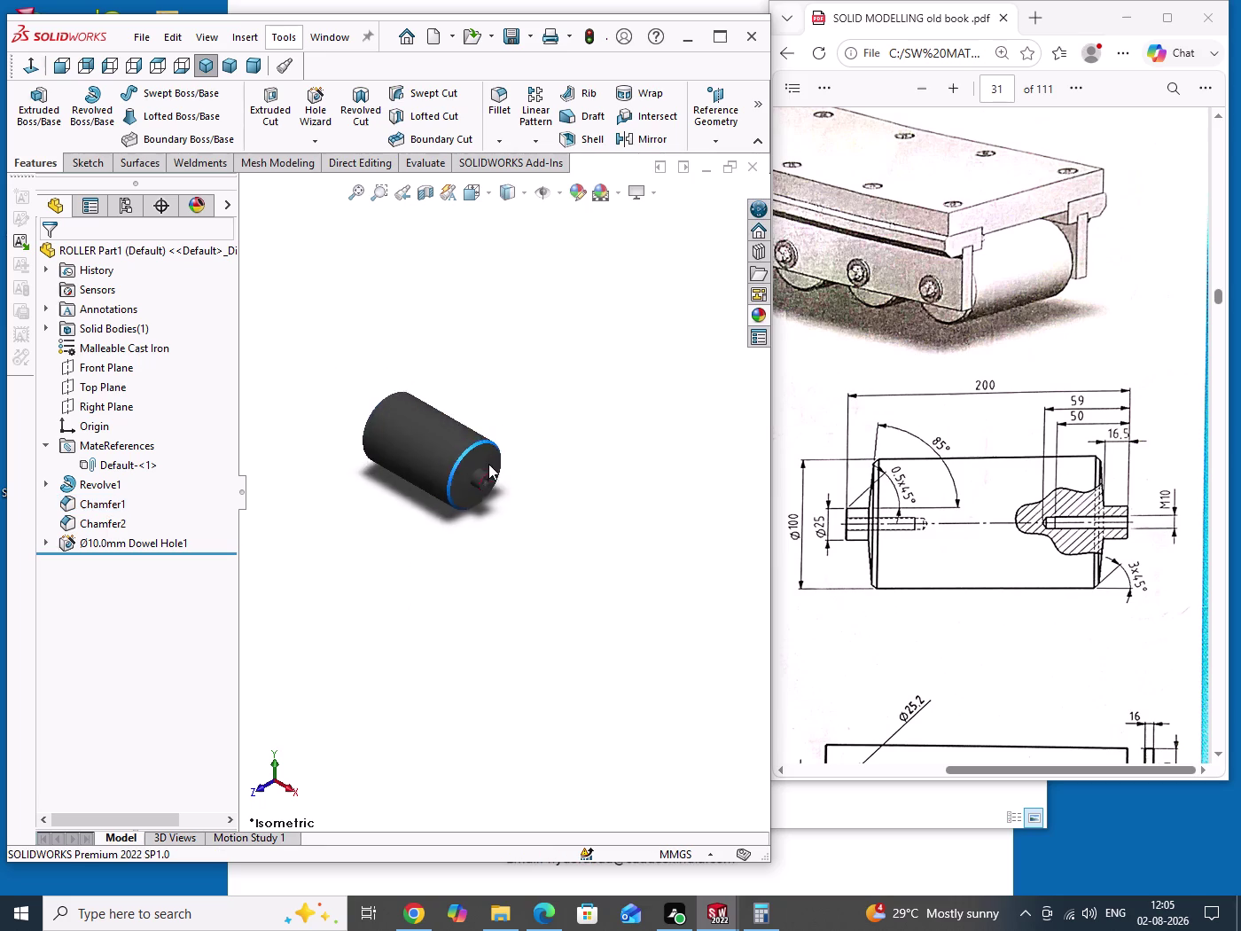
scroll(down, 3)
scroll(up, 3)
scroll(down, 3)
scroll(down, 3)
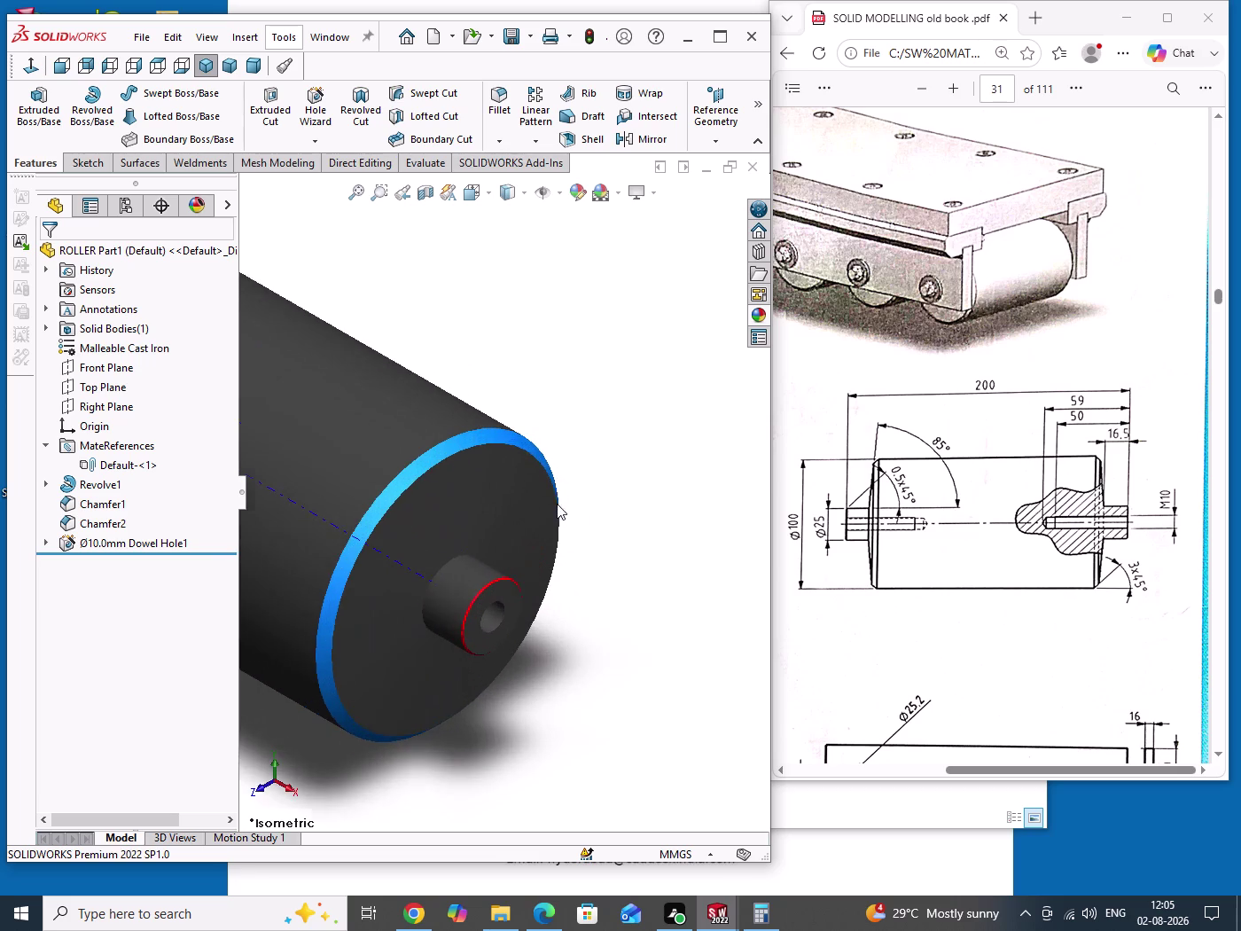
scroll(up, 3)
scroll(down, 3)
Select Chamfer1 and bring back the appearance library.
click(759, 317)
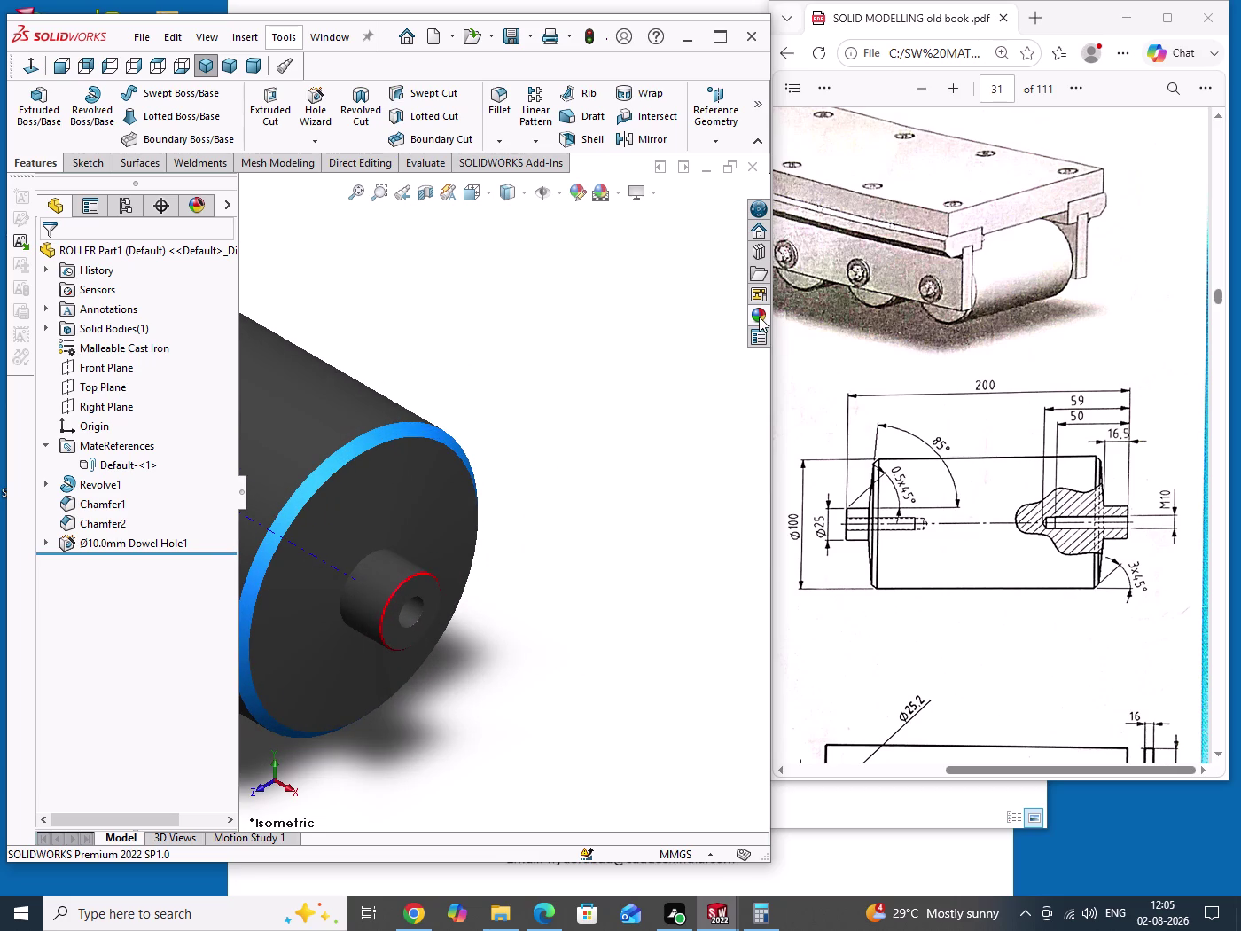
click(367, 316)
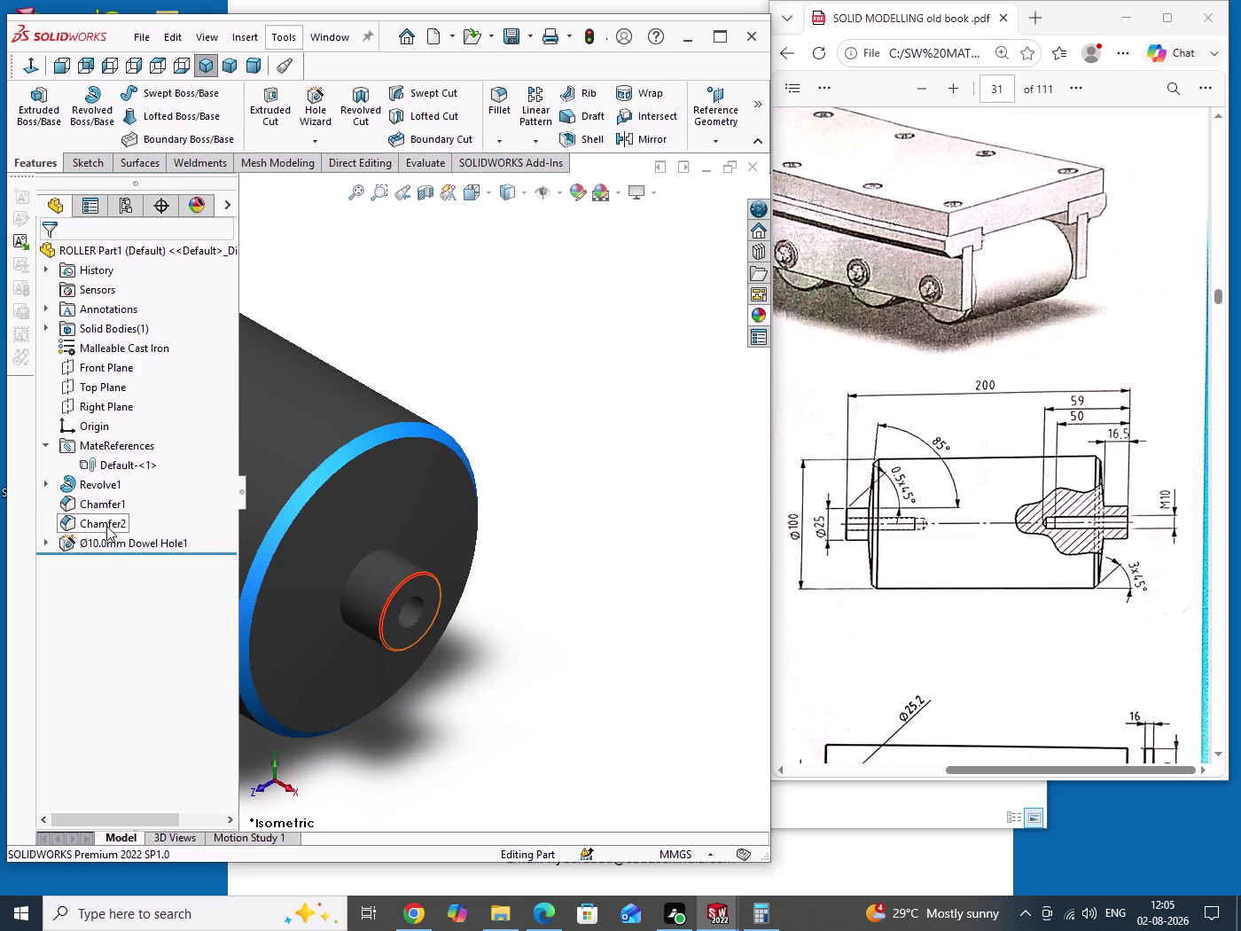
click(106, 513)
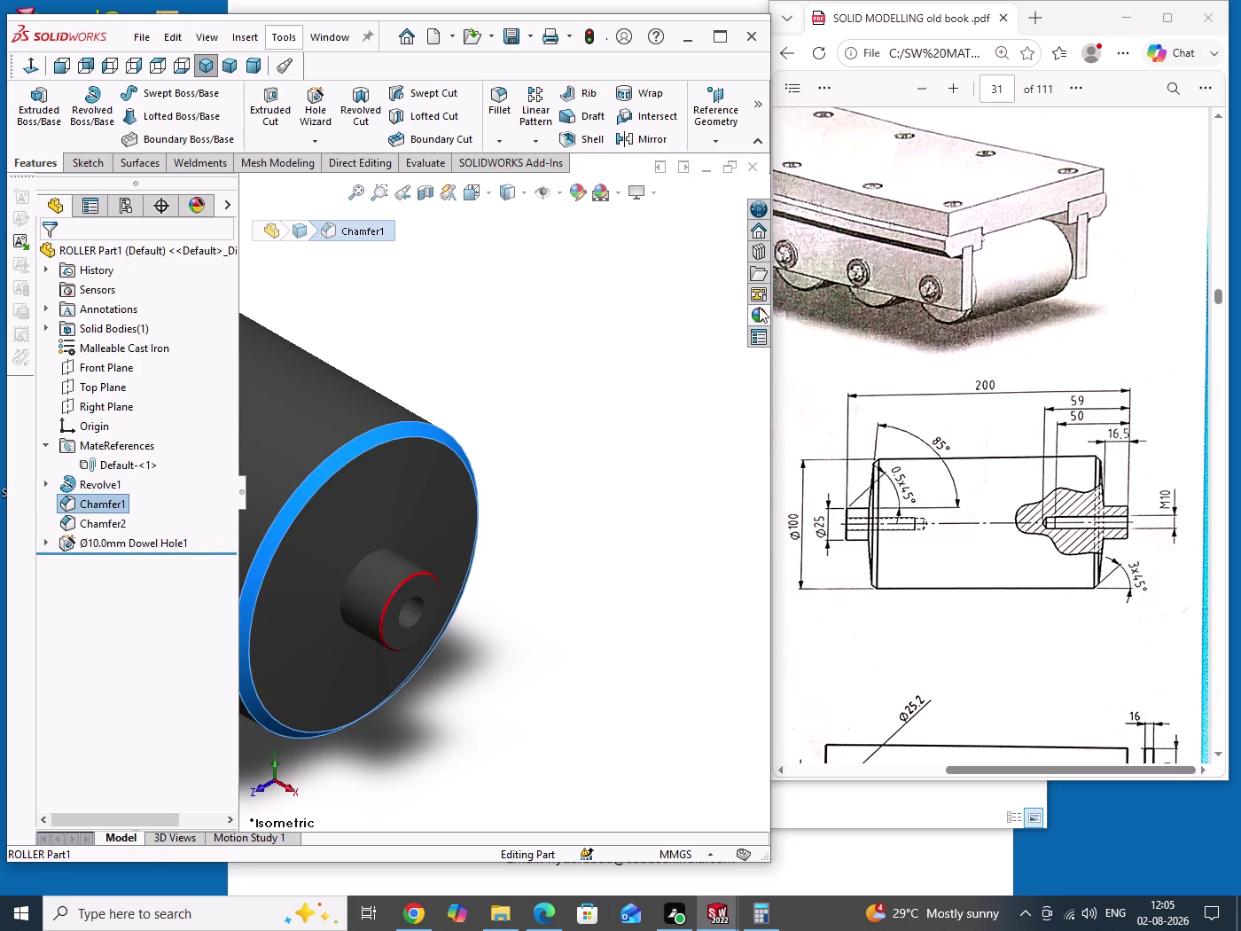
click(762, 315)
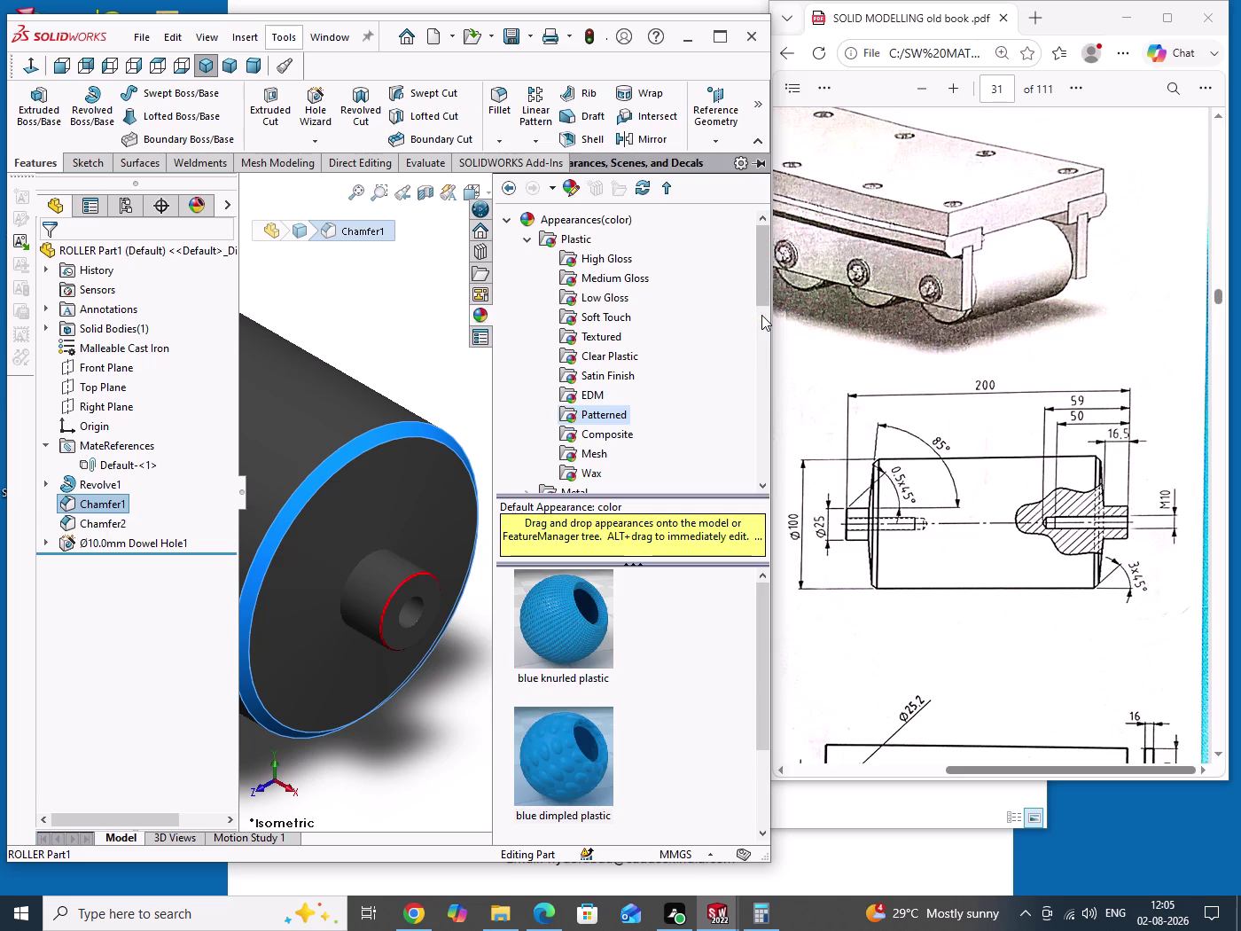
double_click(600, 364)
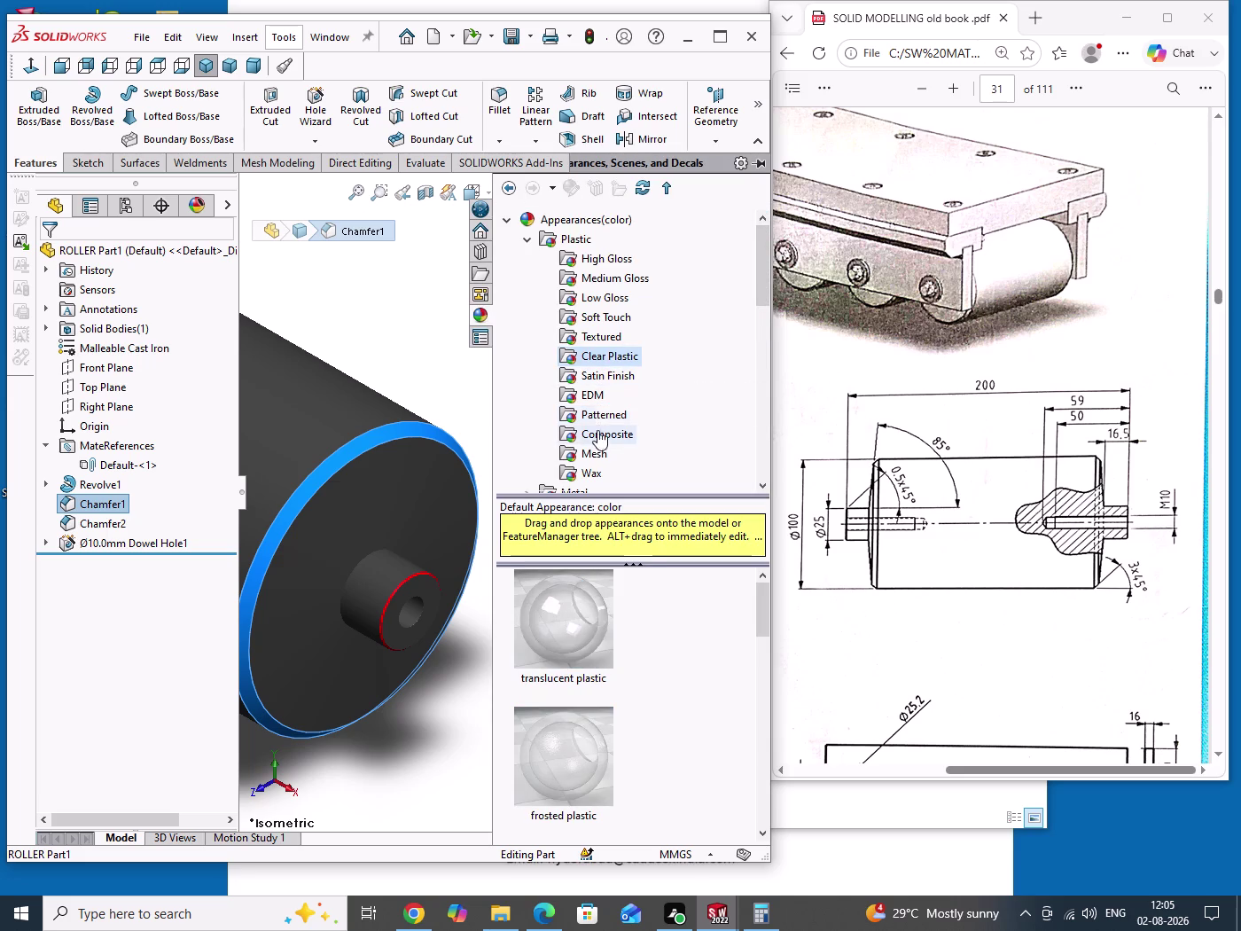
double_click(598, 451)
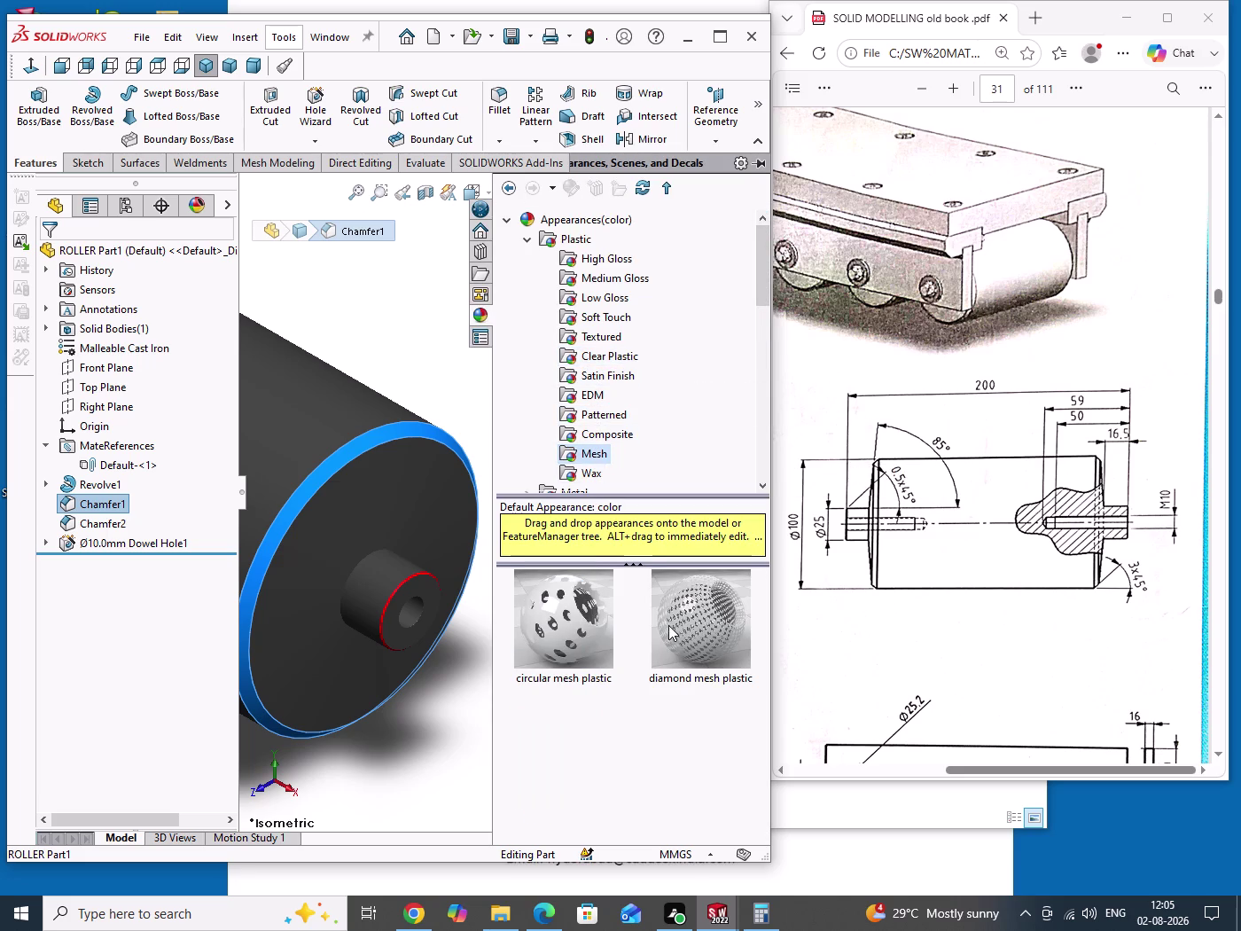
drag(565, 625, 431, 439)
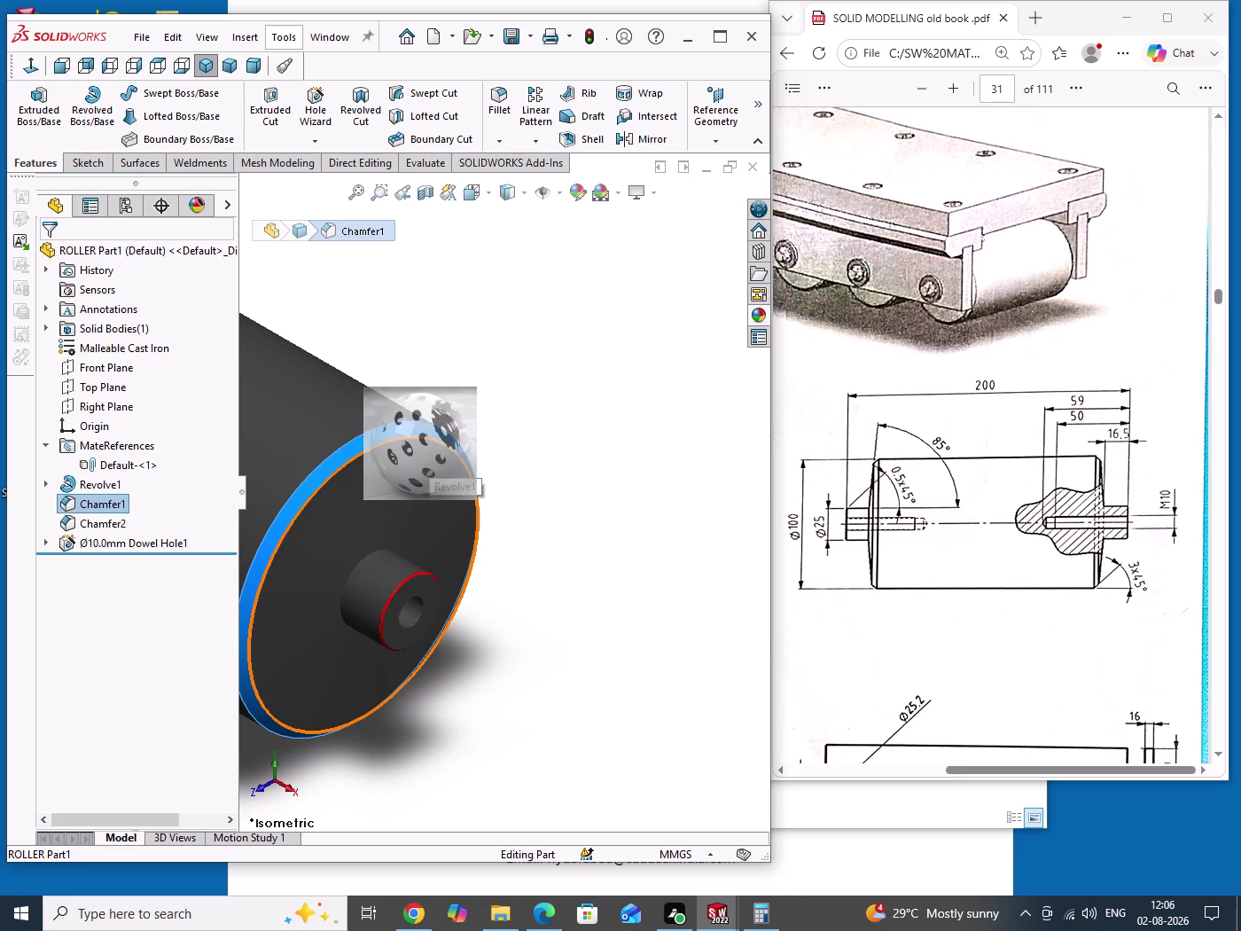
drag(431, 439, 431, 433)
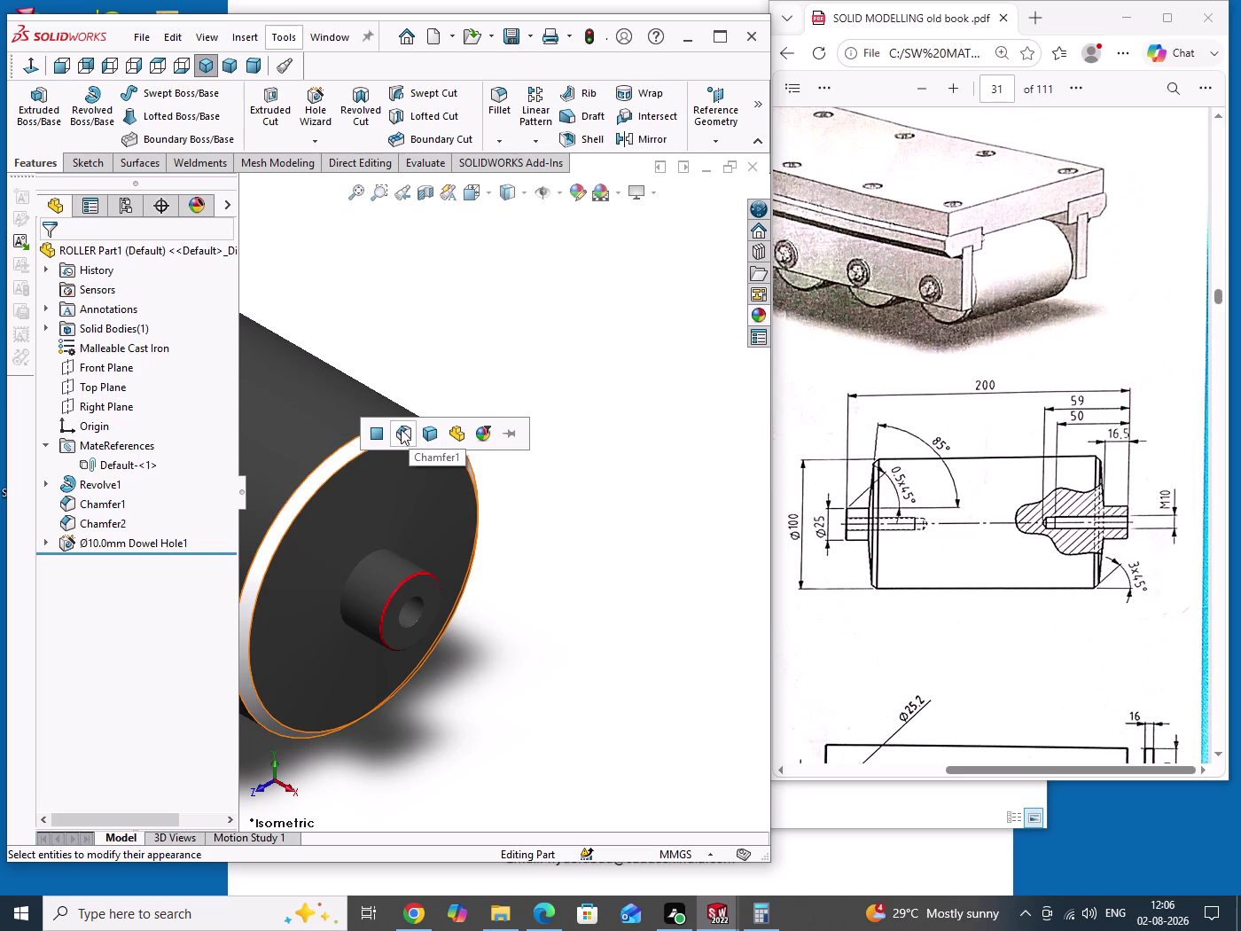
click(761, 314)
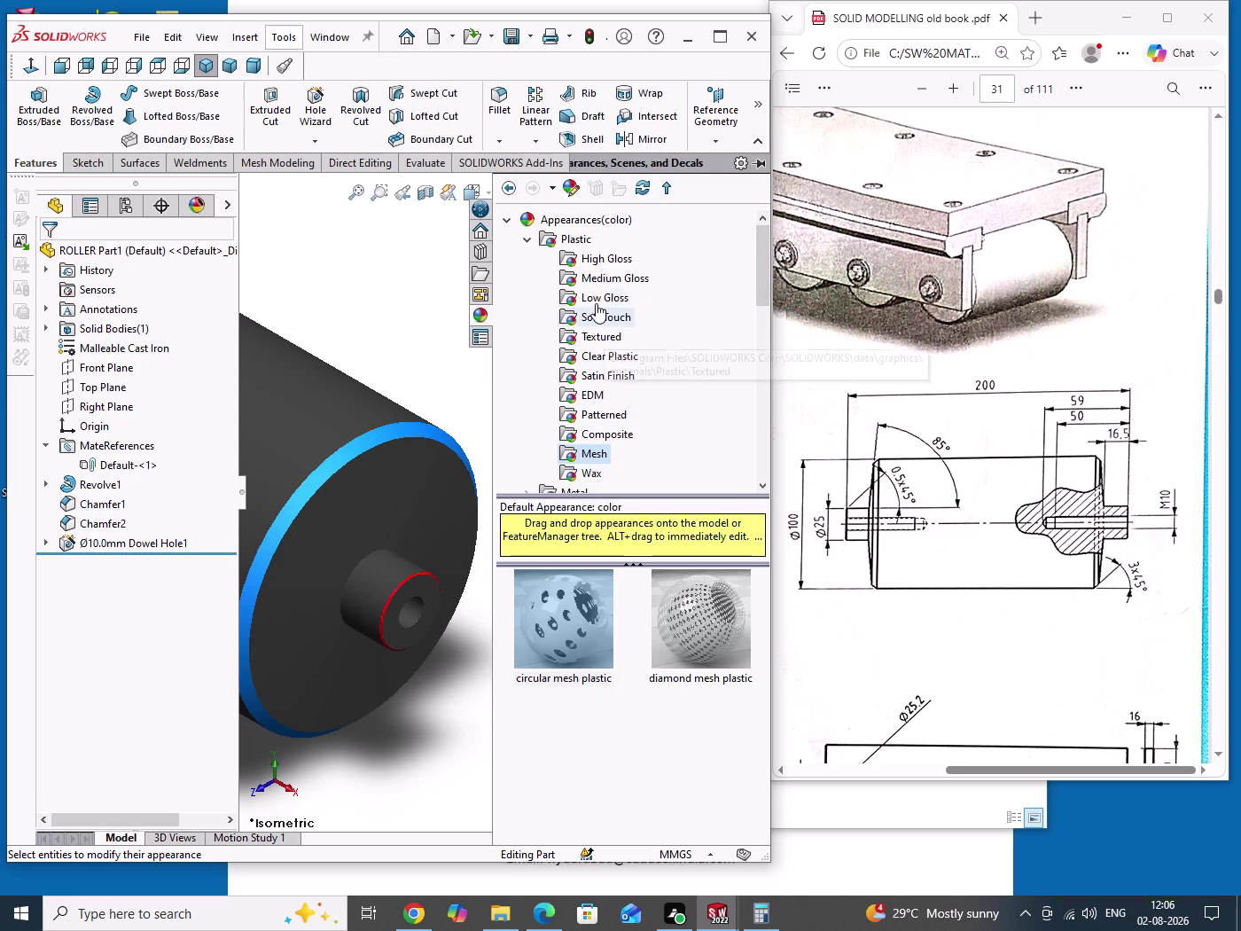
Browse the Car, Sprayed and Powder Coat painted appearances, then collapse the categories.
click(528, 244)
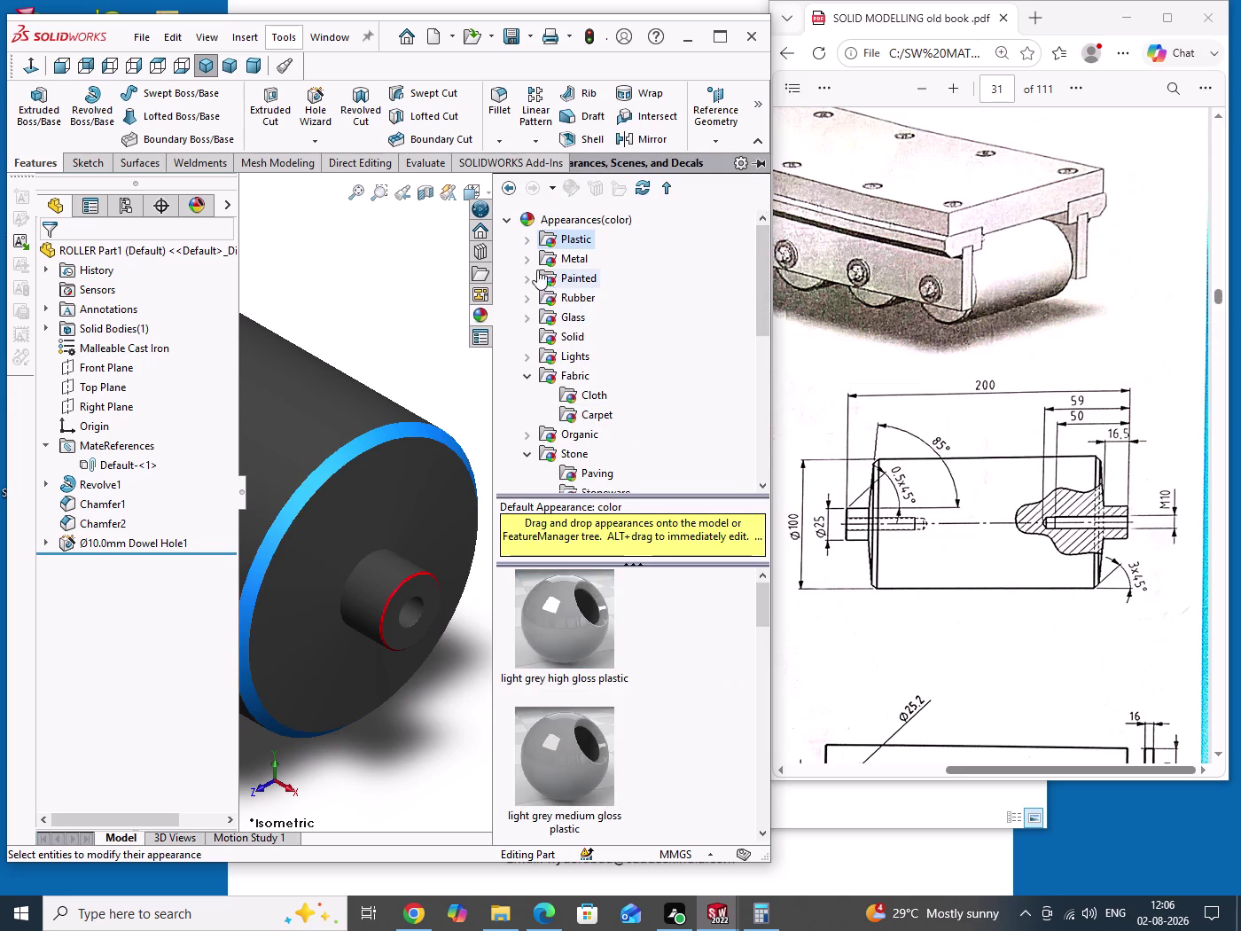
click(529, 277)
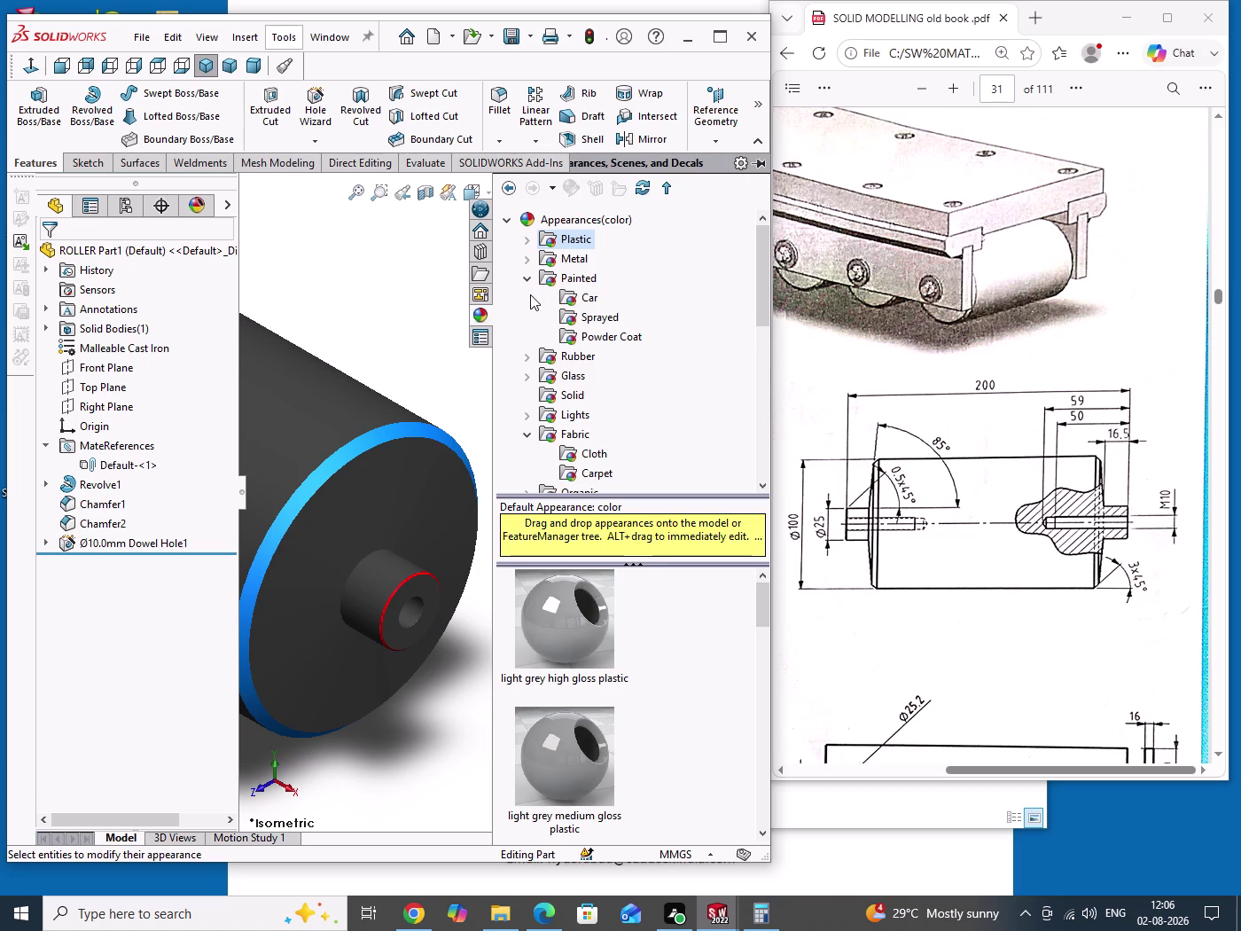
double_click(585, 299)
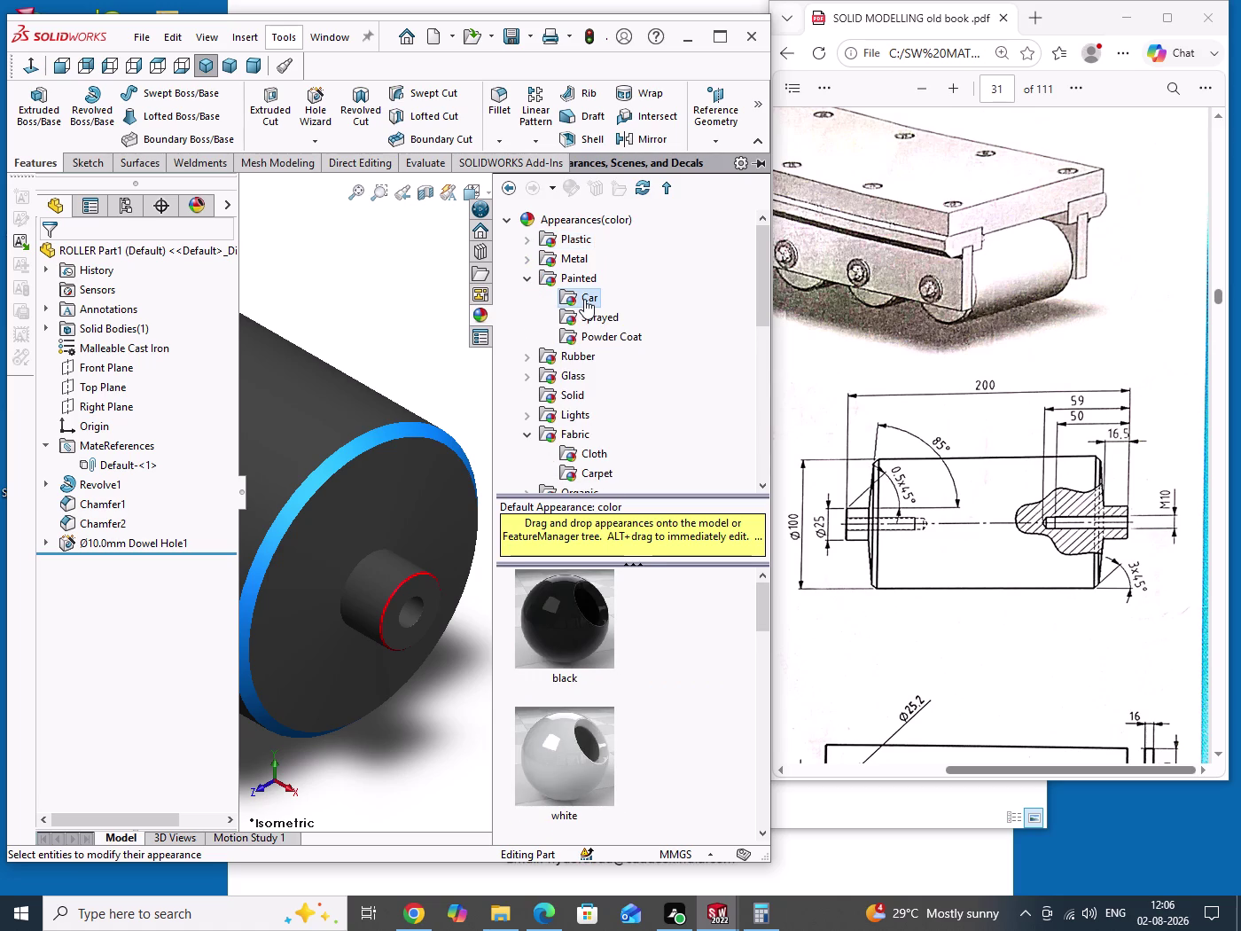
double_click(594, 324)
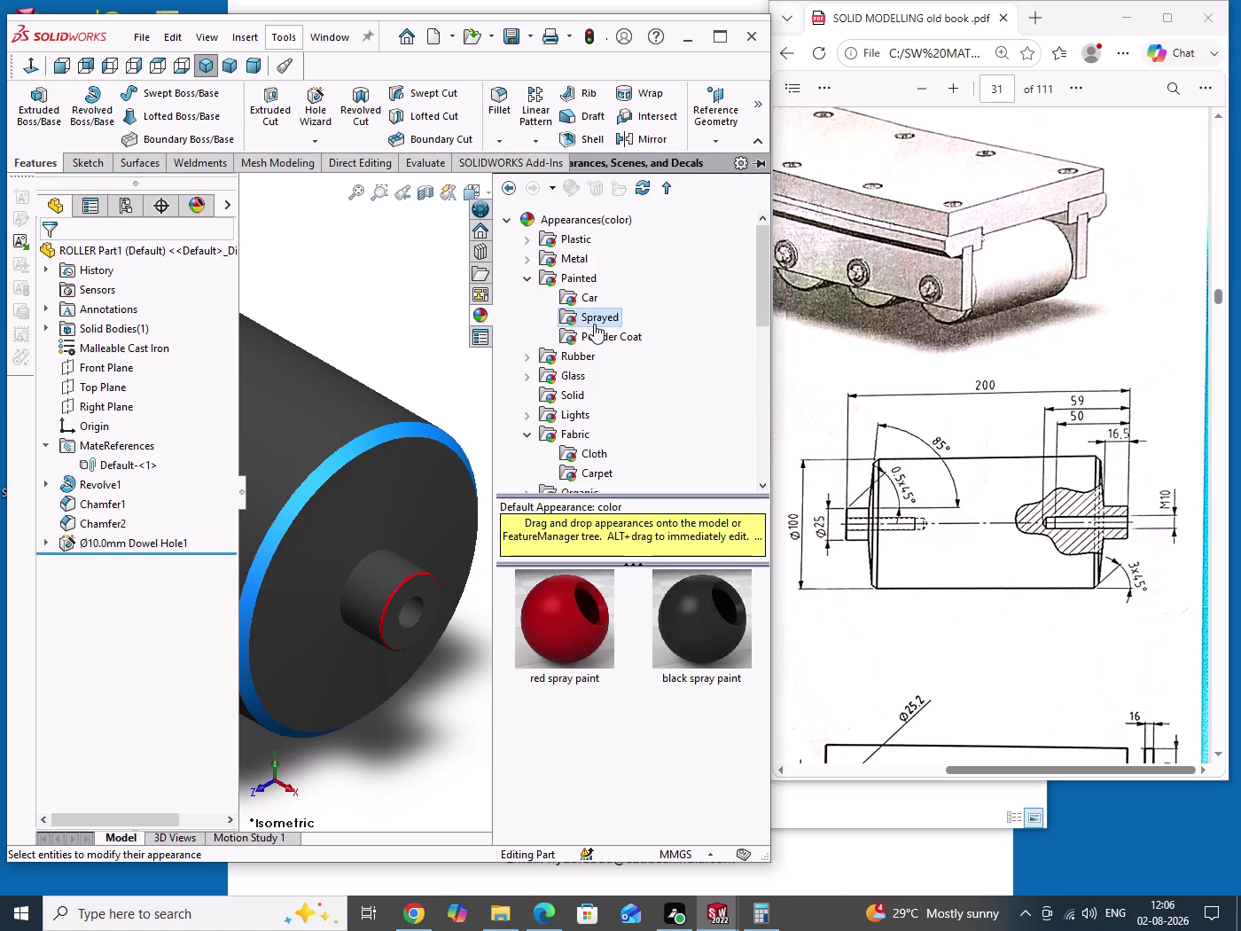
double_click(598, 337)
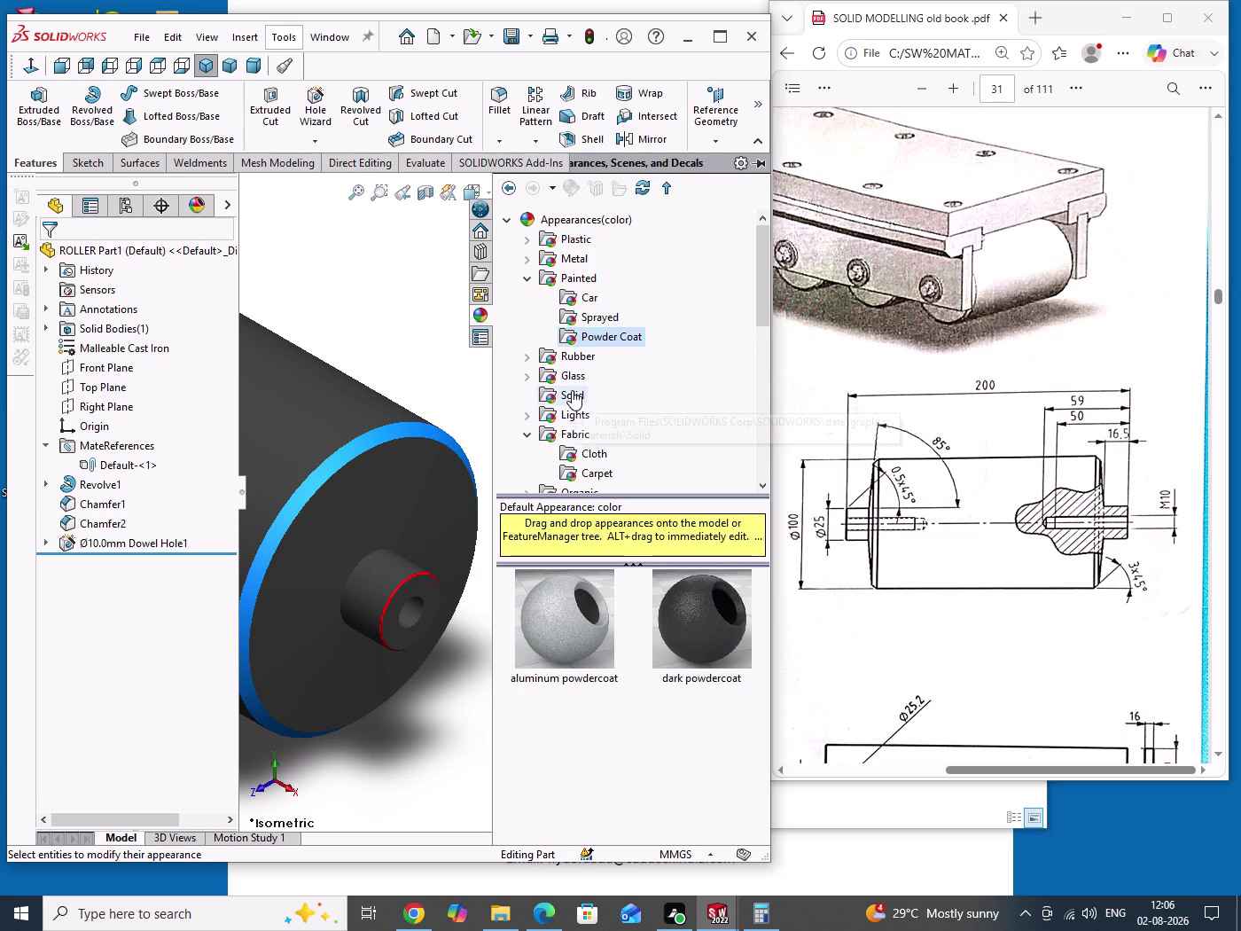
click(526, 437)
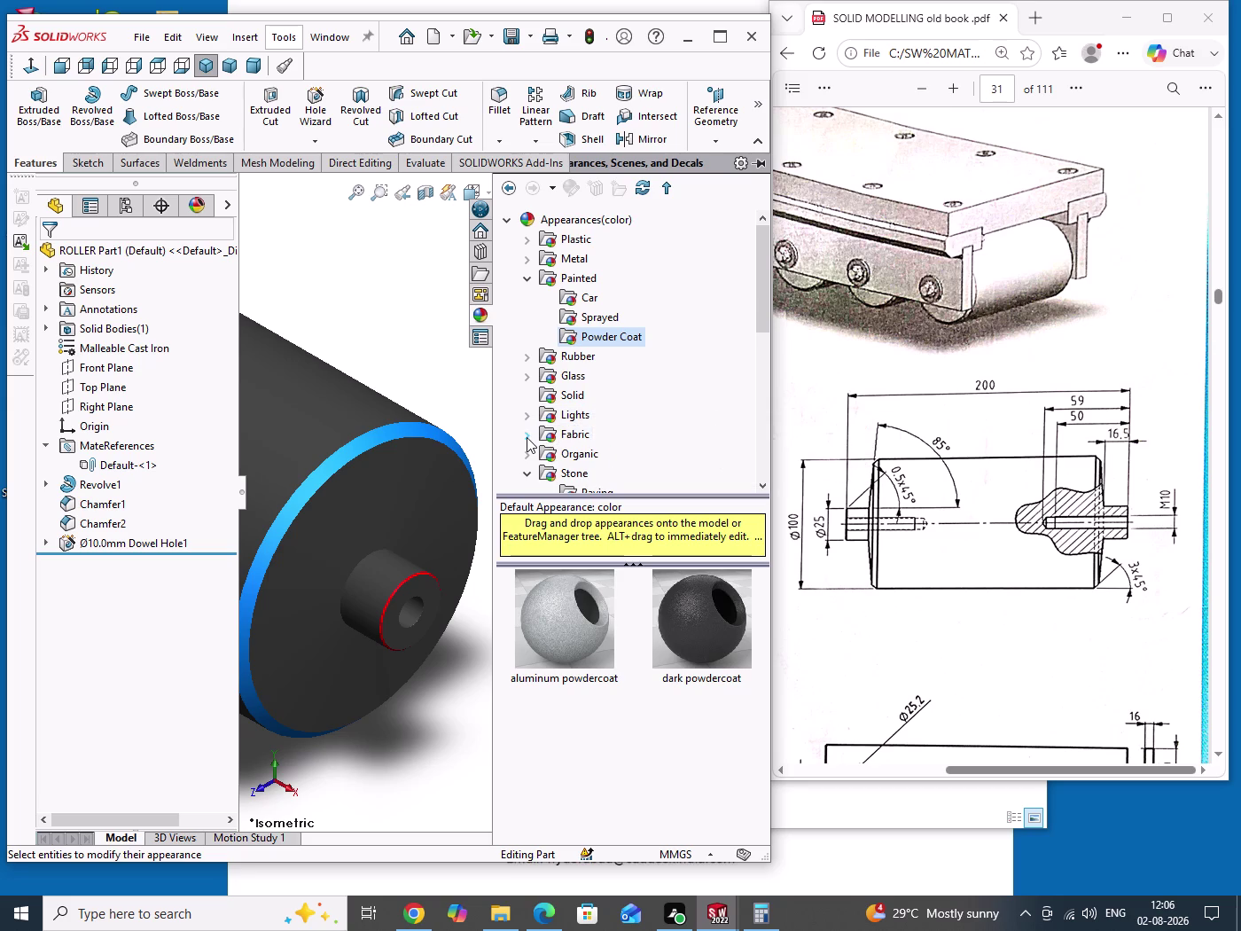
click(528, 283)
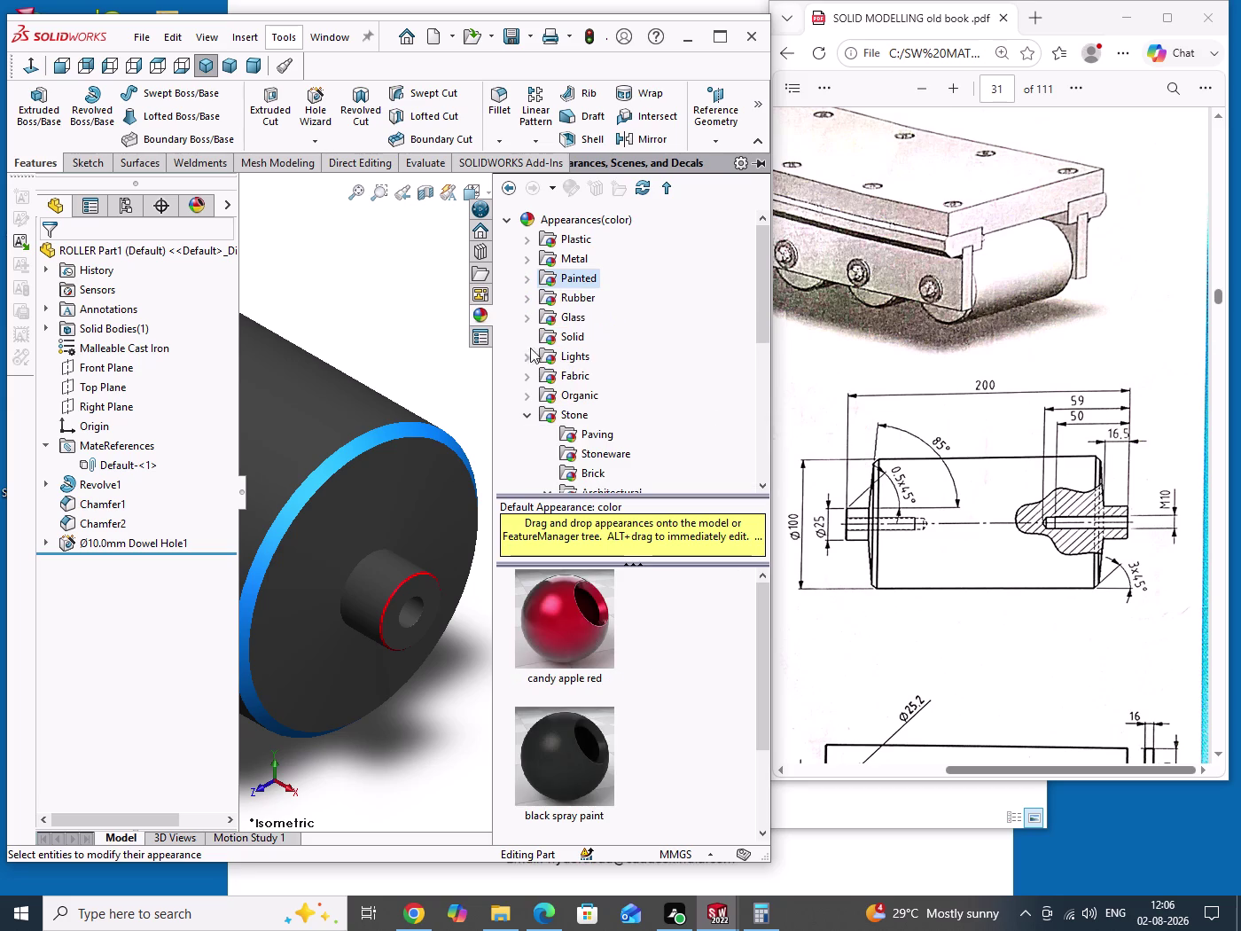
Preview the paving, sandstone and slate stone finishes, then drag Floor Tile onto the roller's rim.
double_click(602, 449)
double_click(603, 435)
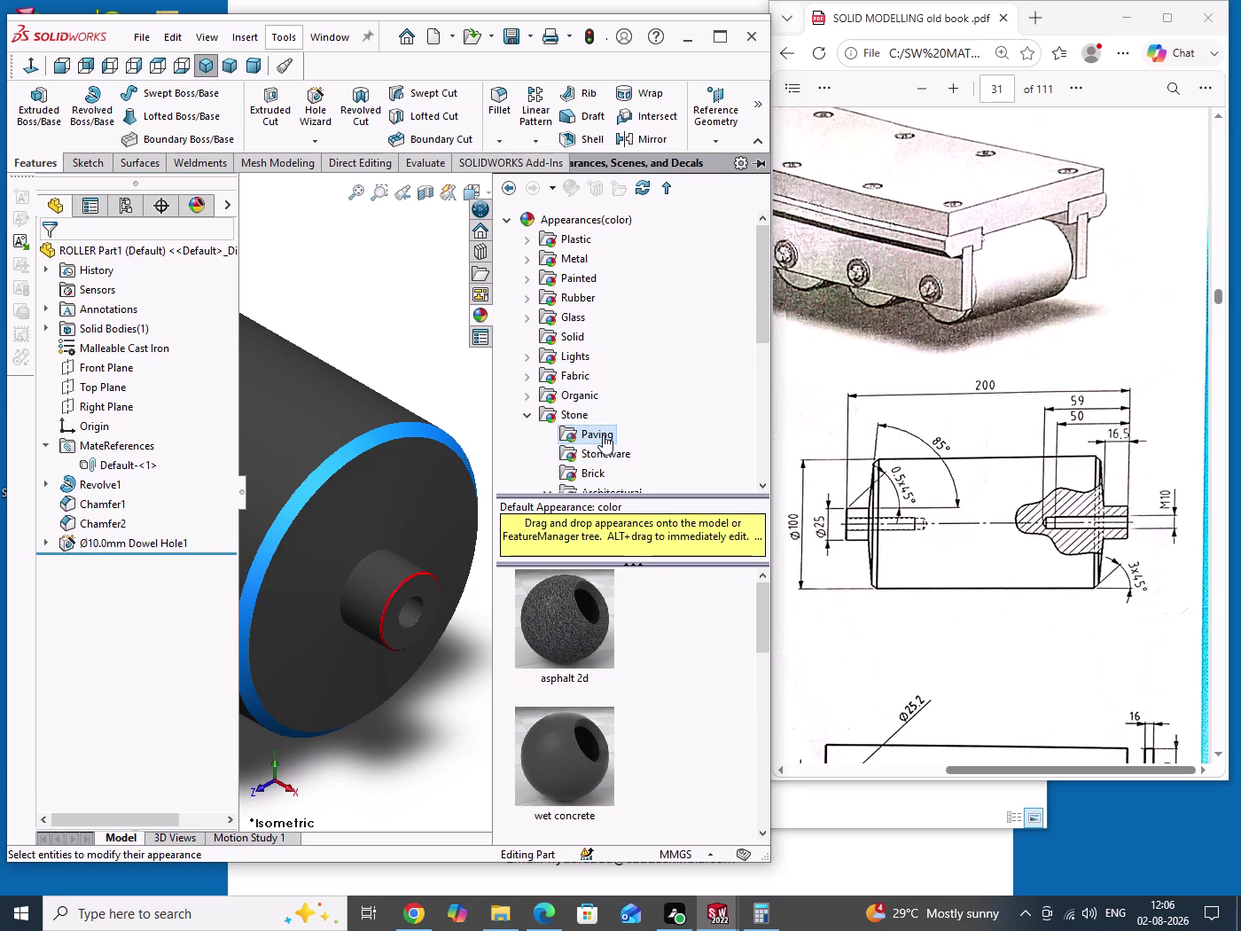
scroll(down, 3)
double_click(620, 398)
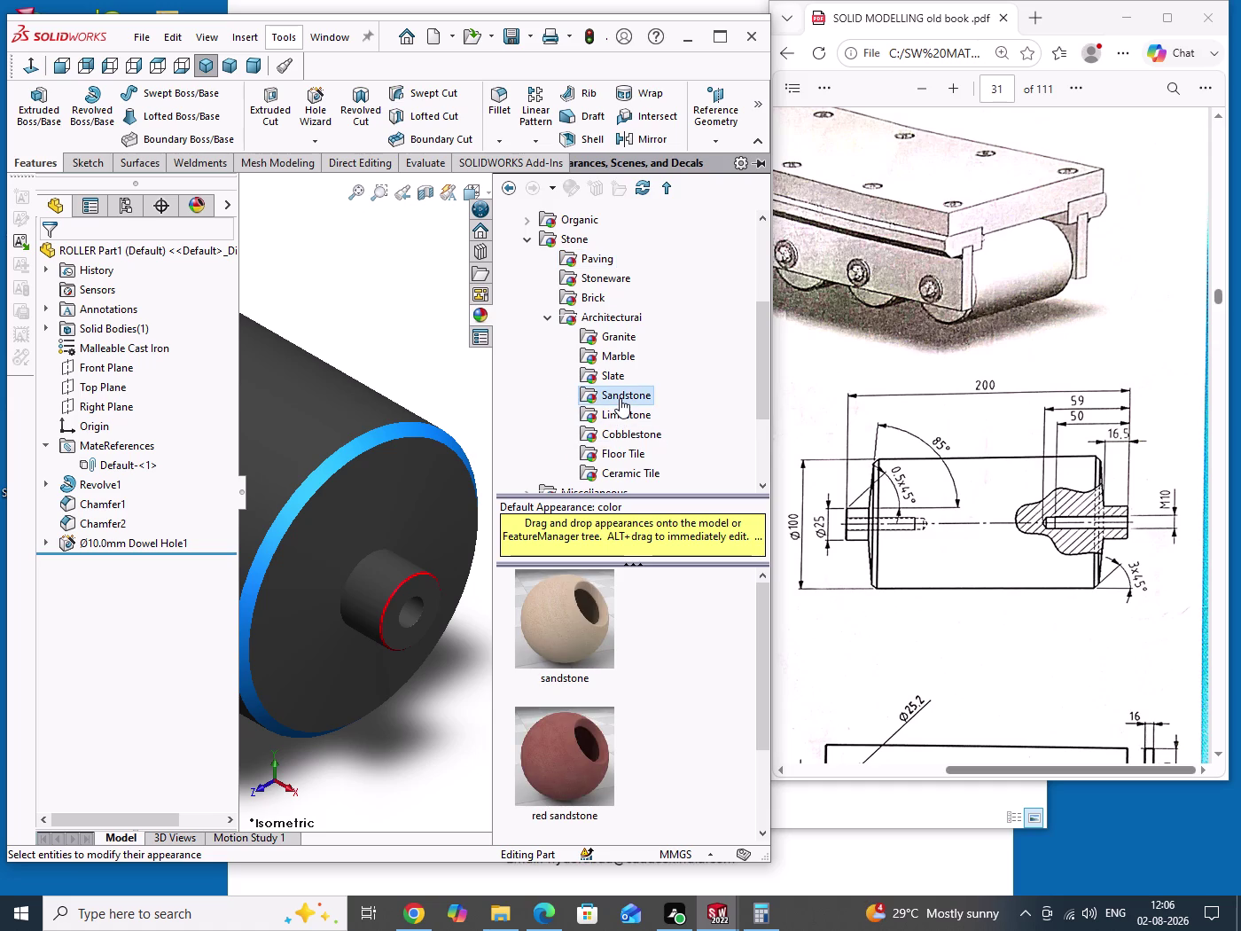
double_click(621, 378)
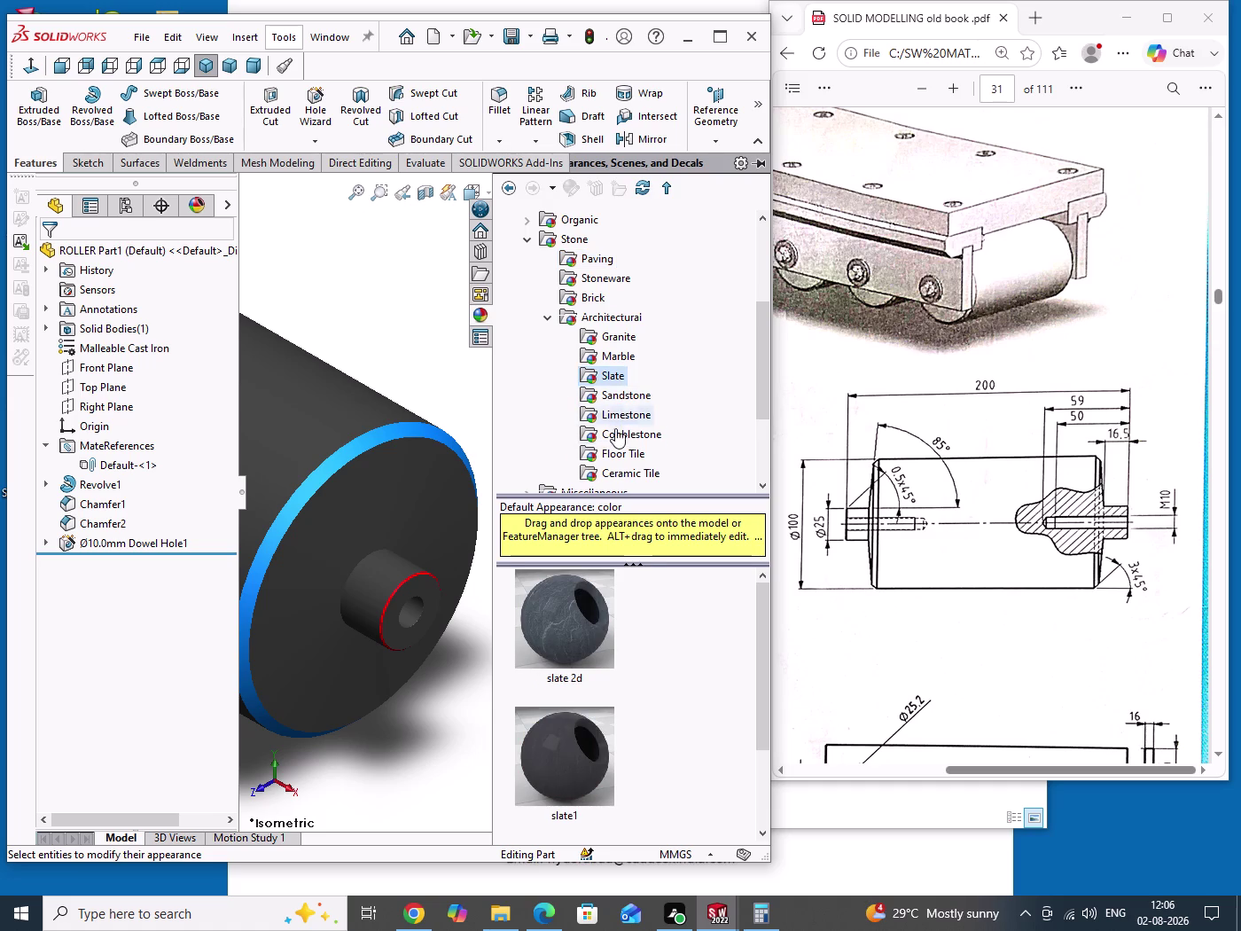
double_click(616, 443)
double_click(617, 455)
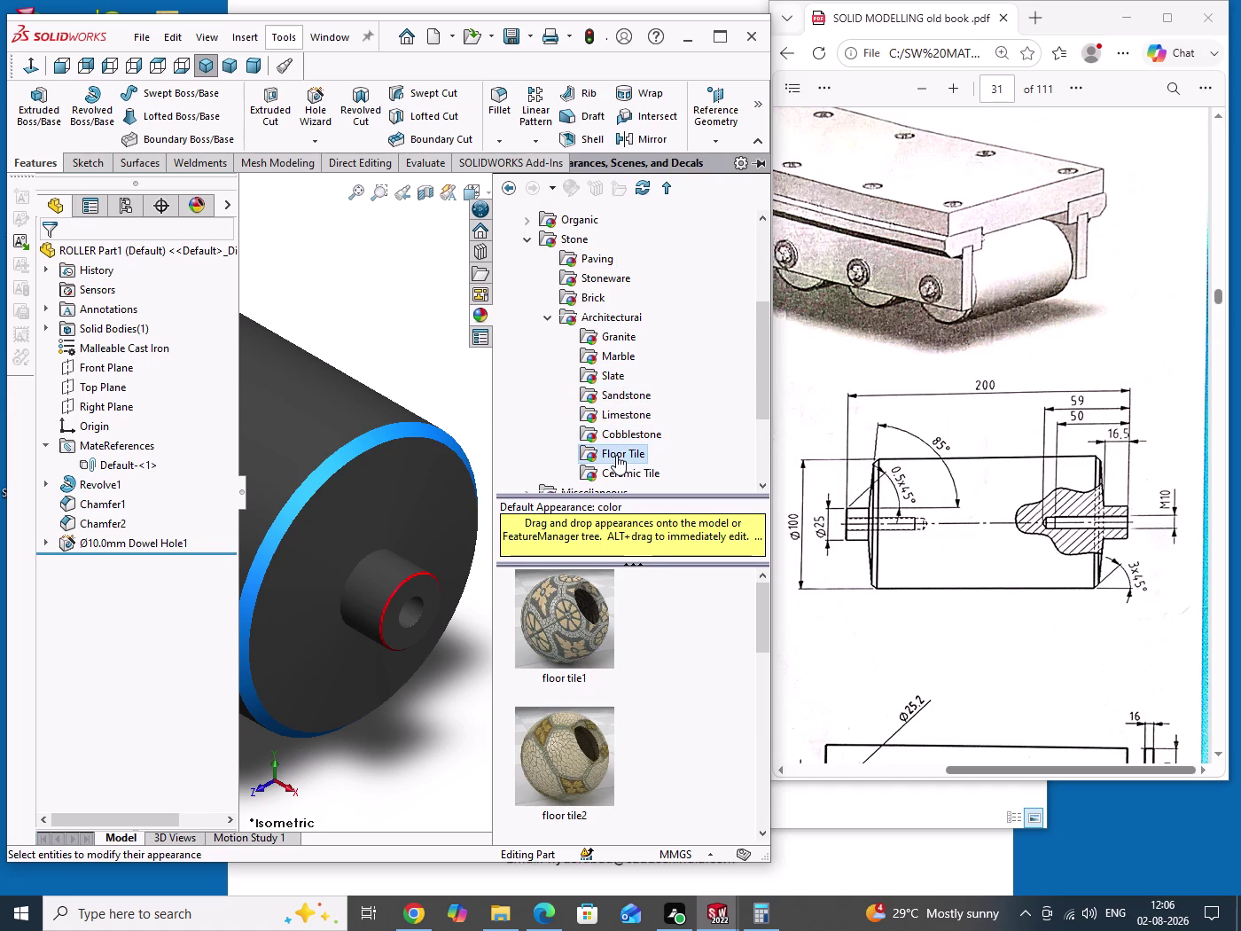
drag(559, 743, 423, 432)
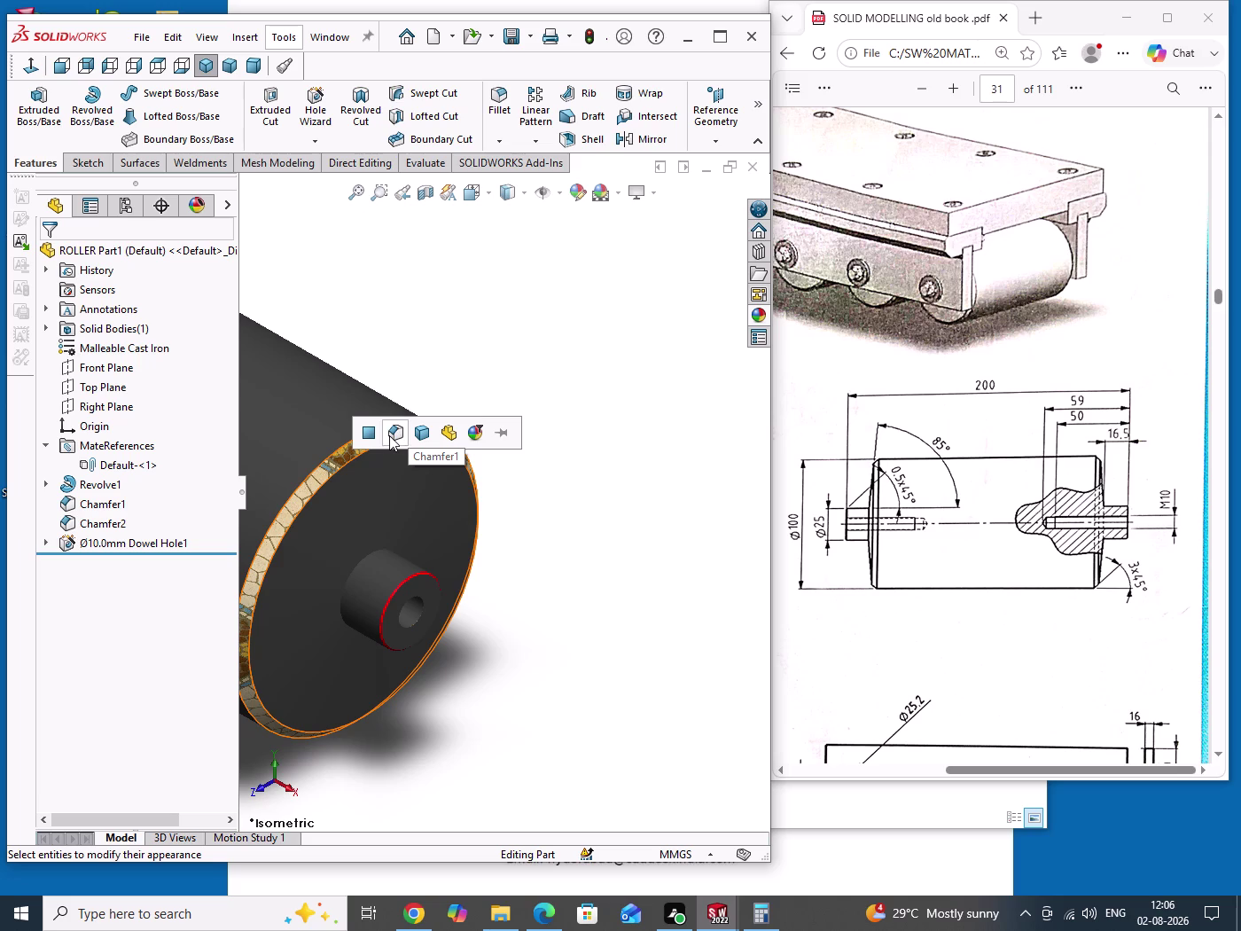
Apply floor tile to the whole Chamfer1 feature, save the roller part, and orbit to inspect it.
click(389, 435)
drag(607, 389, 618, 515)
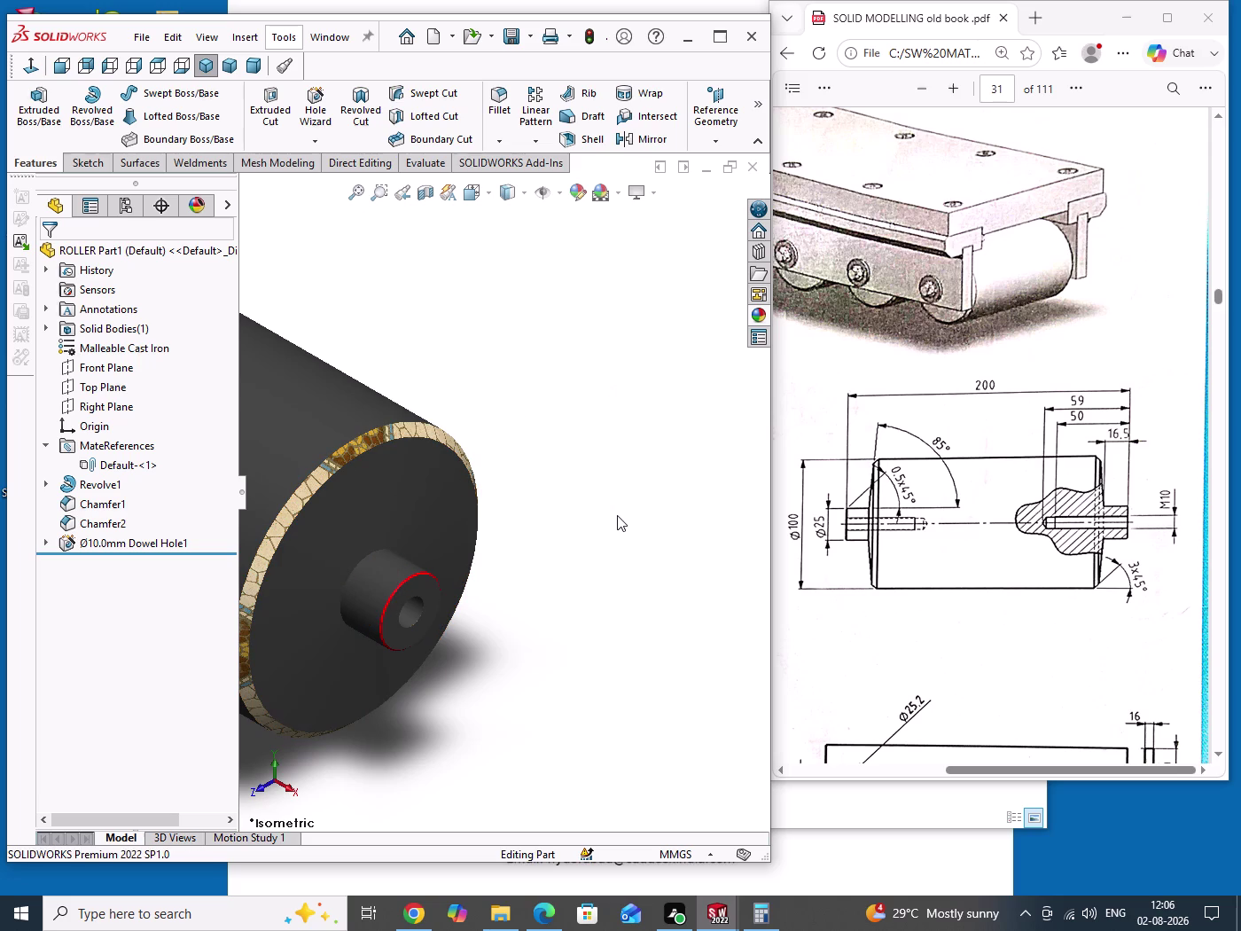
key(ctrl+s)
scroll(up, 3)
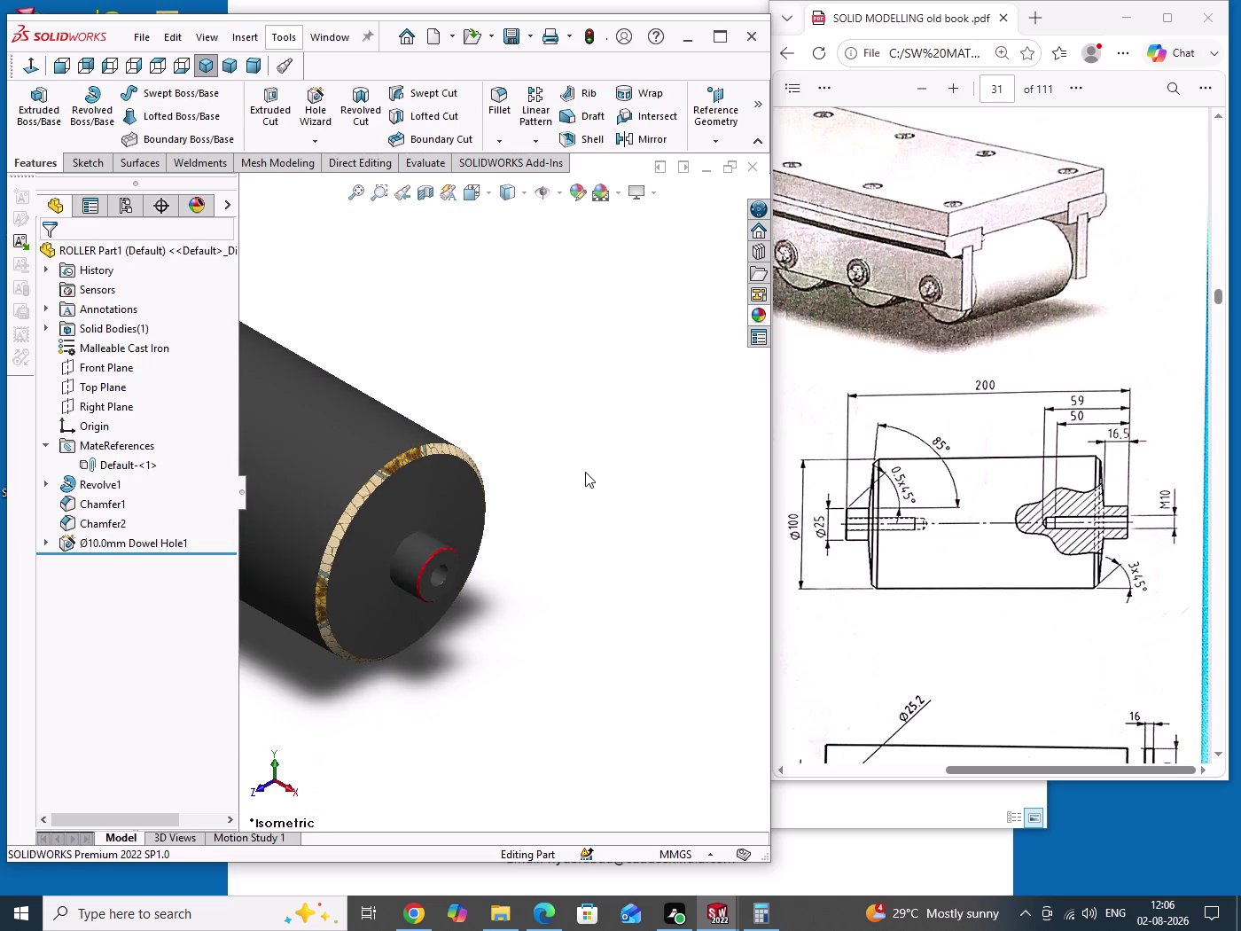
scroll(up, 3)
scroll(down, 3)
middle_drag(406, 532, 595, 538)
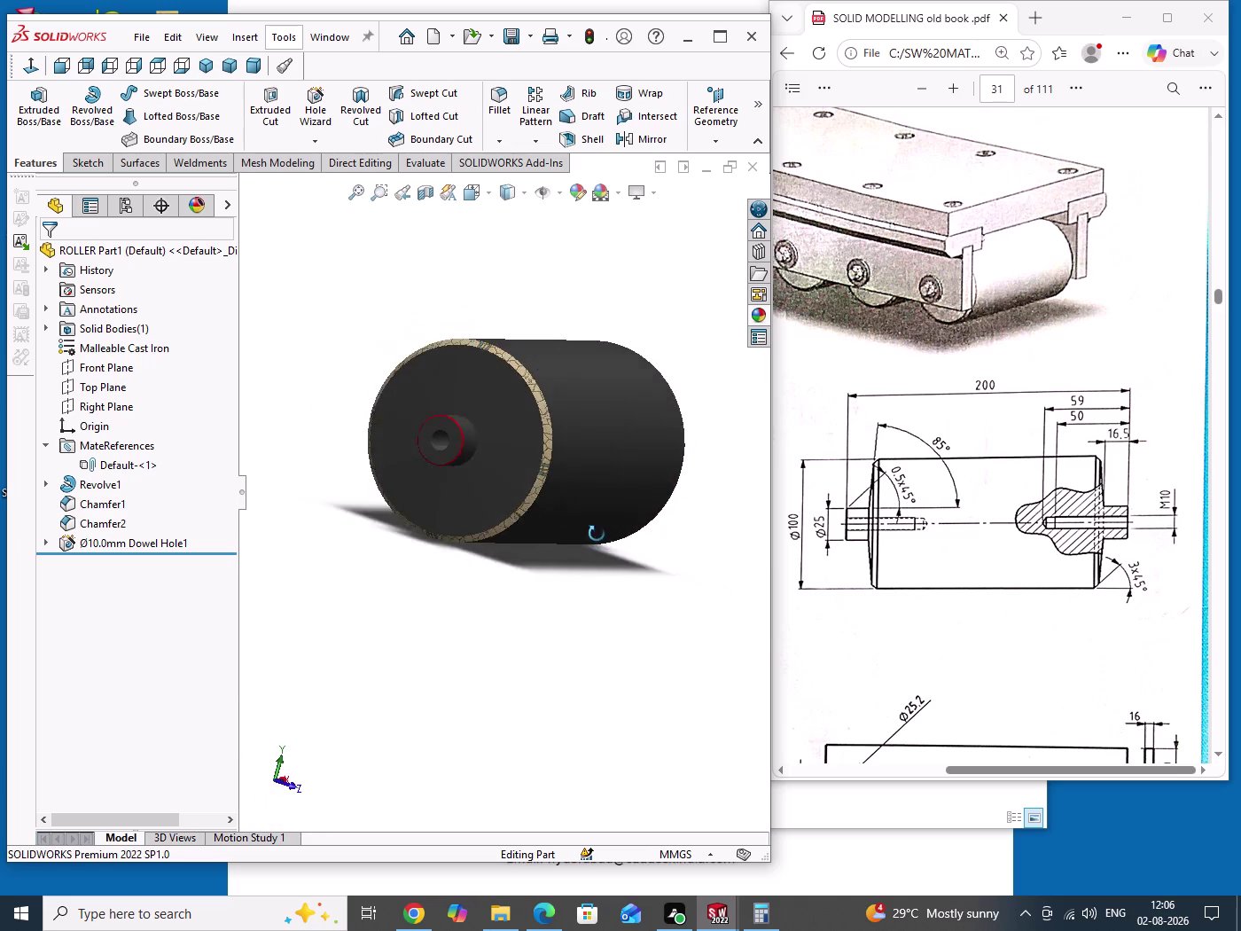
middle_drag(595, 538, 561, 579)
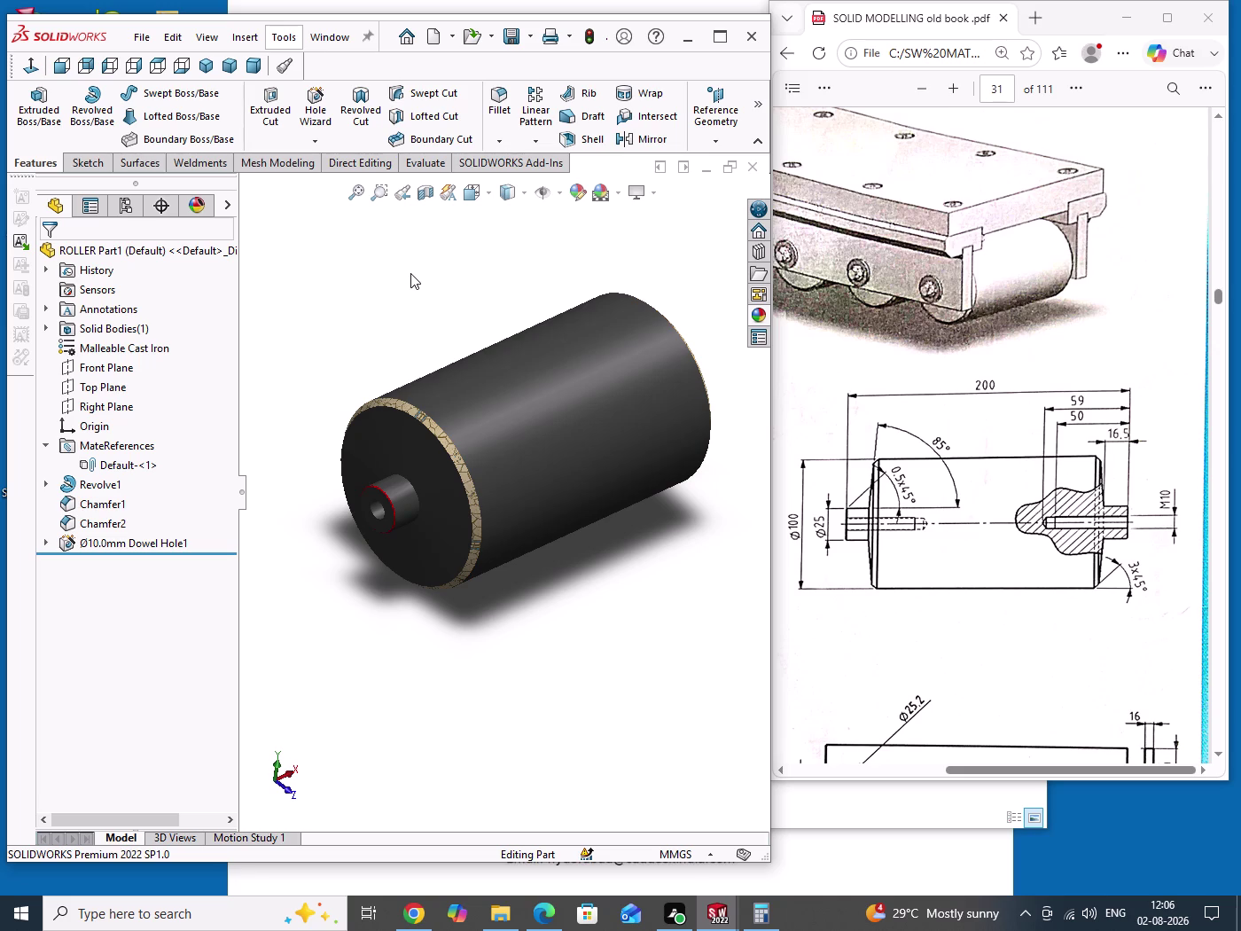
Switch to the ROLLER TRACK assembly from the list of open documents.
click(208, 67)
click(331, 41)
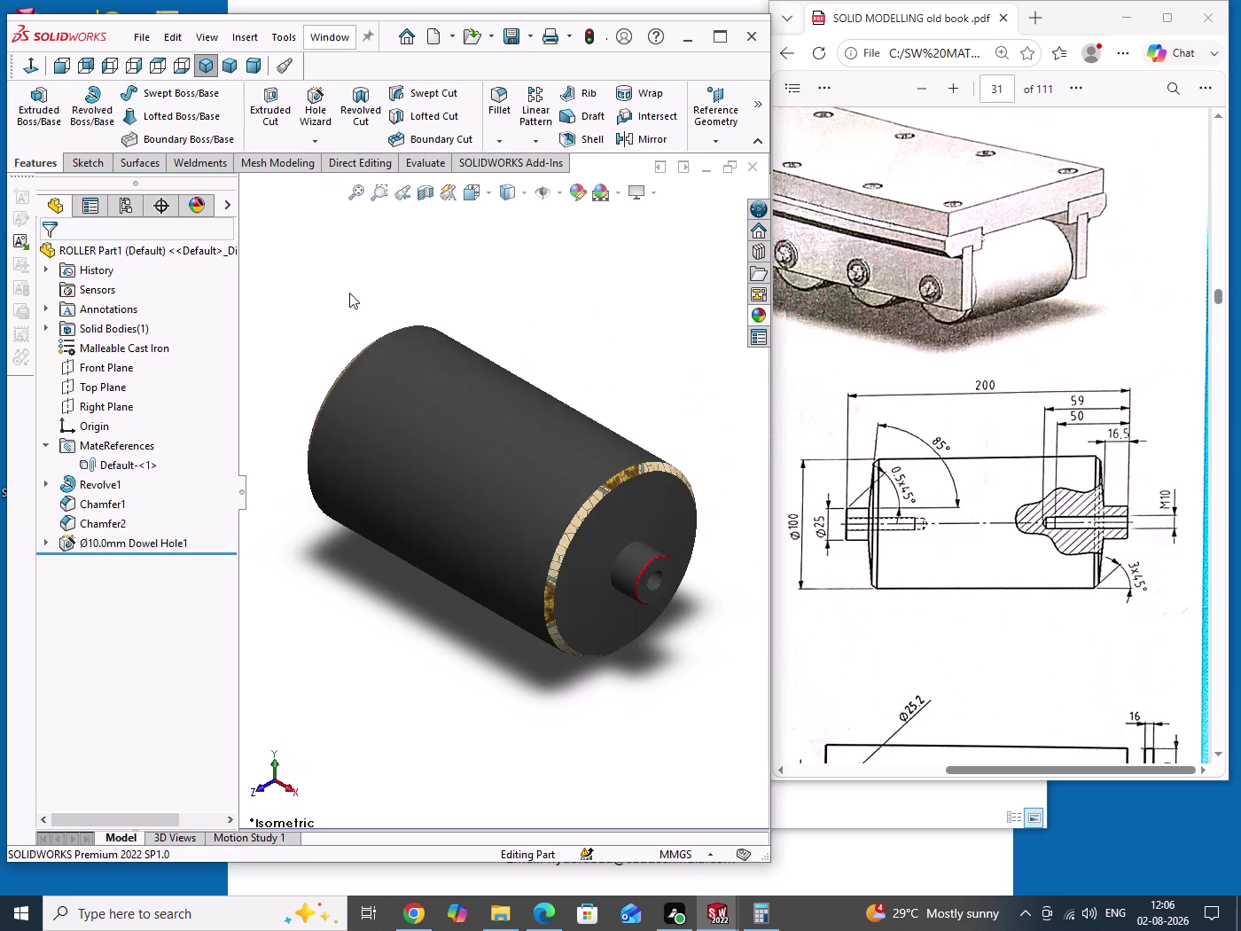
click(350, 308)
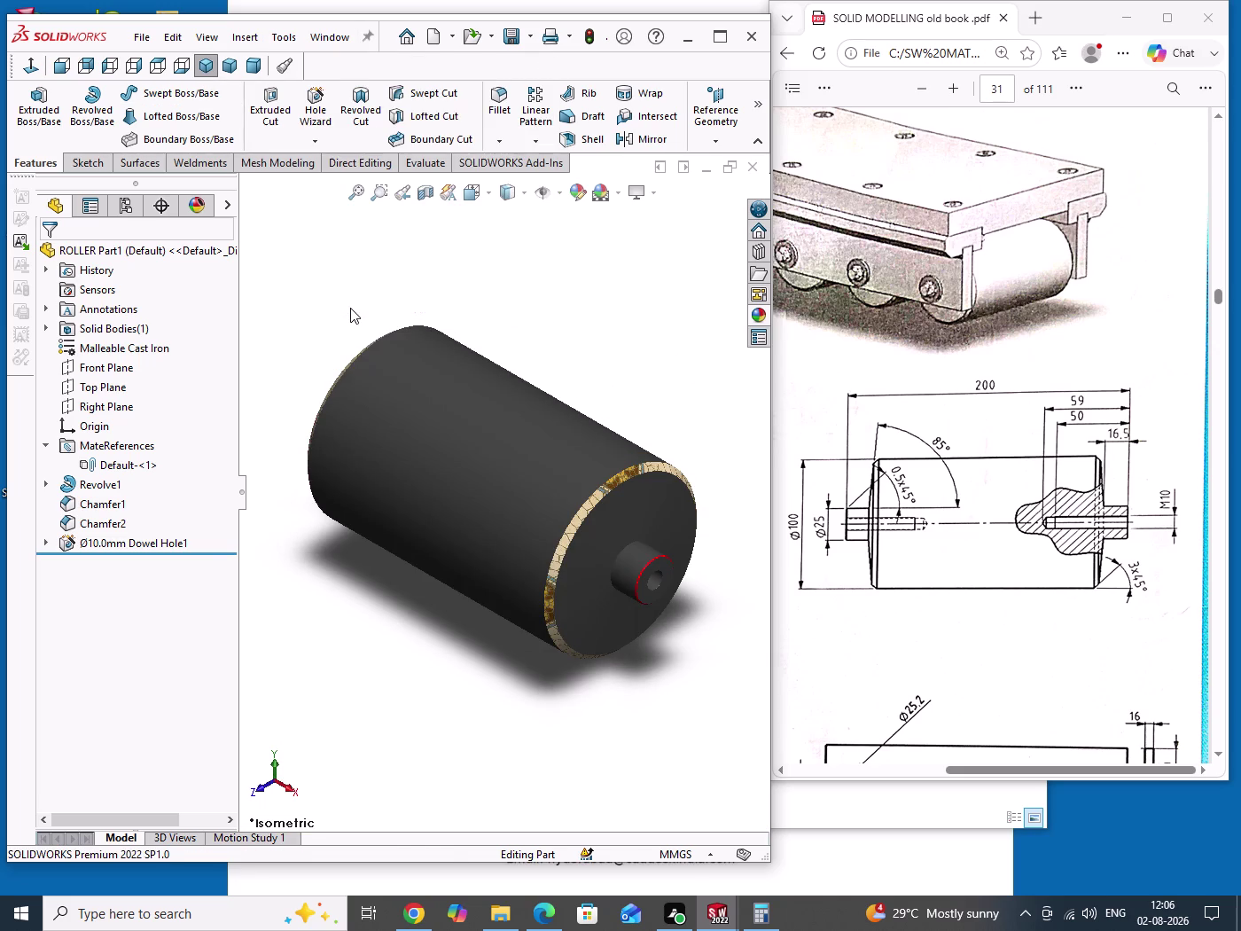
scroll(up, 3)
Save the roller track assembly using 'Rebuild and save the document'.
drag(651, 577, 668, 627)
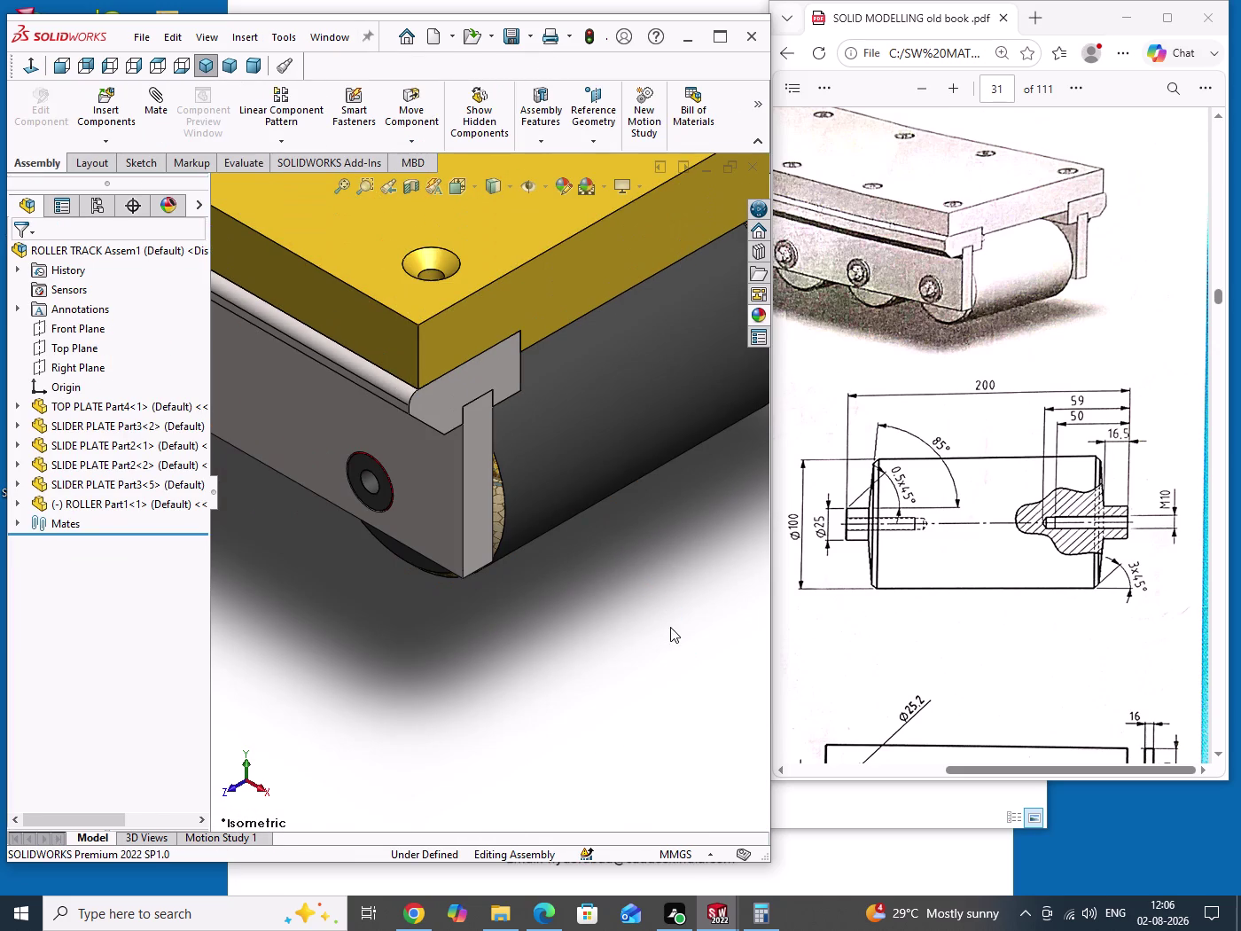
key(ctrl+s)
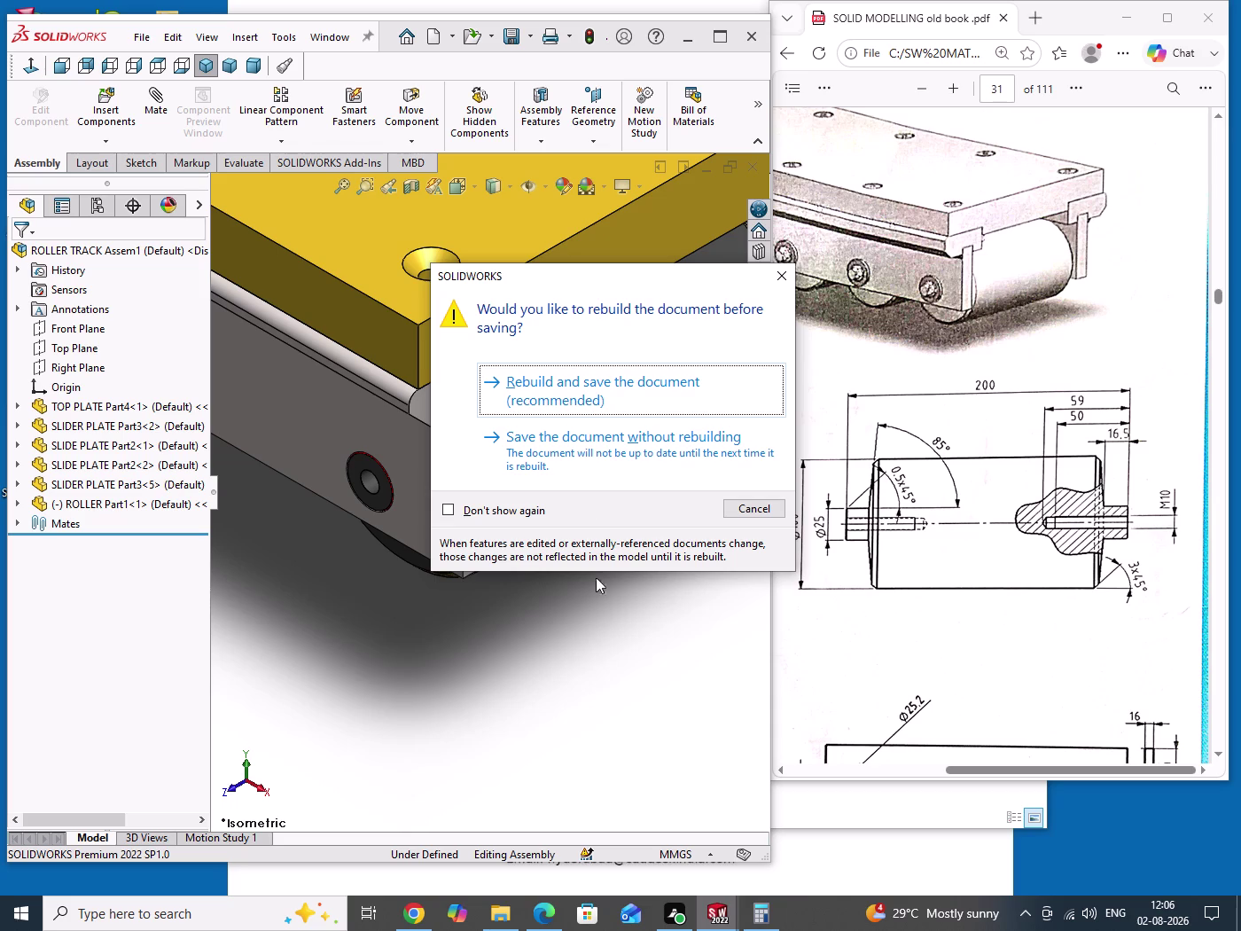
click(556, 399)
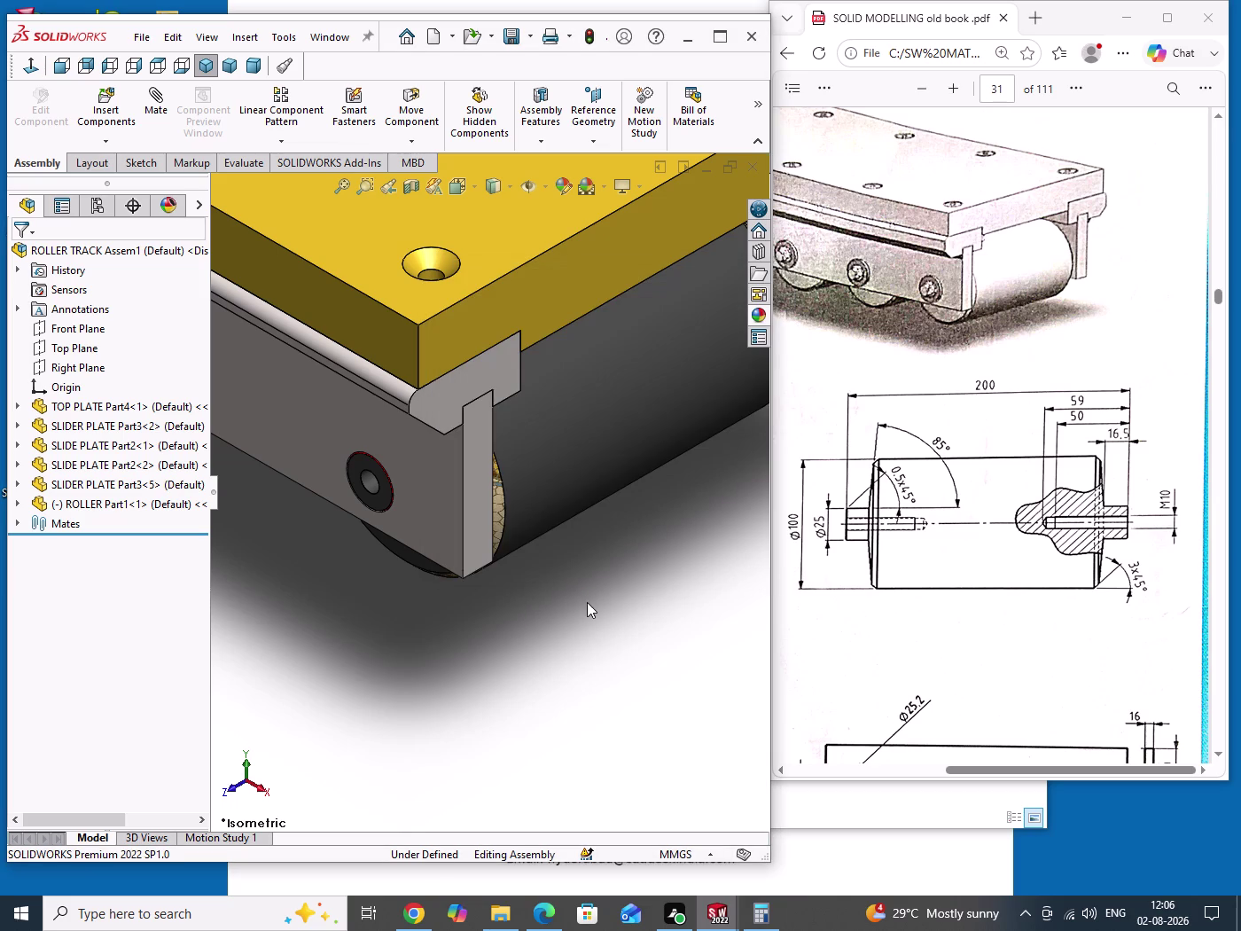
Rotate and zoom the assembly to inspect the roller.
drag(587, 597, 602, 683)
scroll(down, 3)
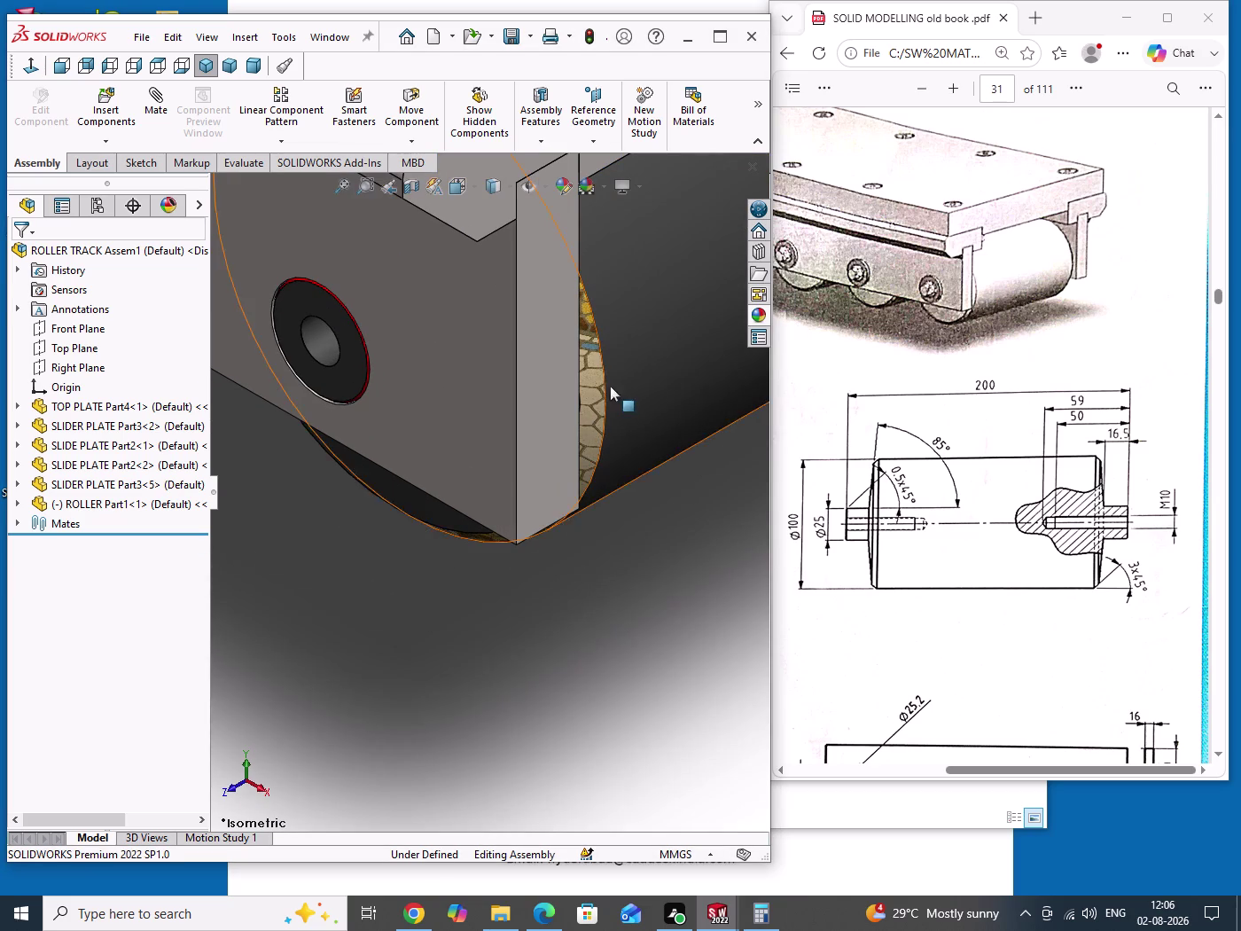
drag(604, 374, 597, 434)
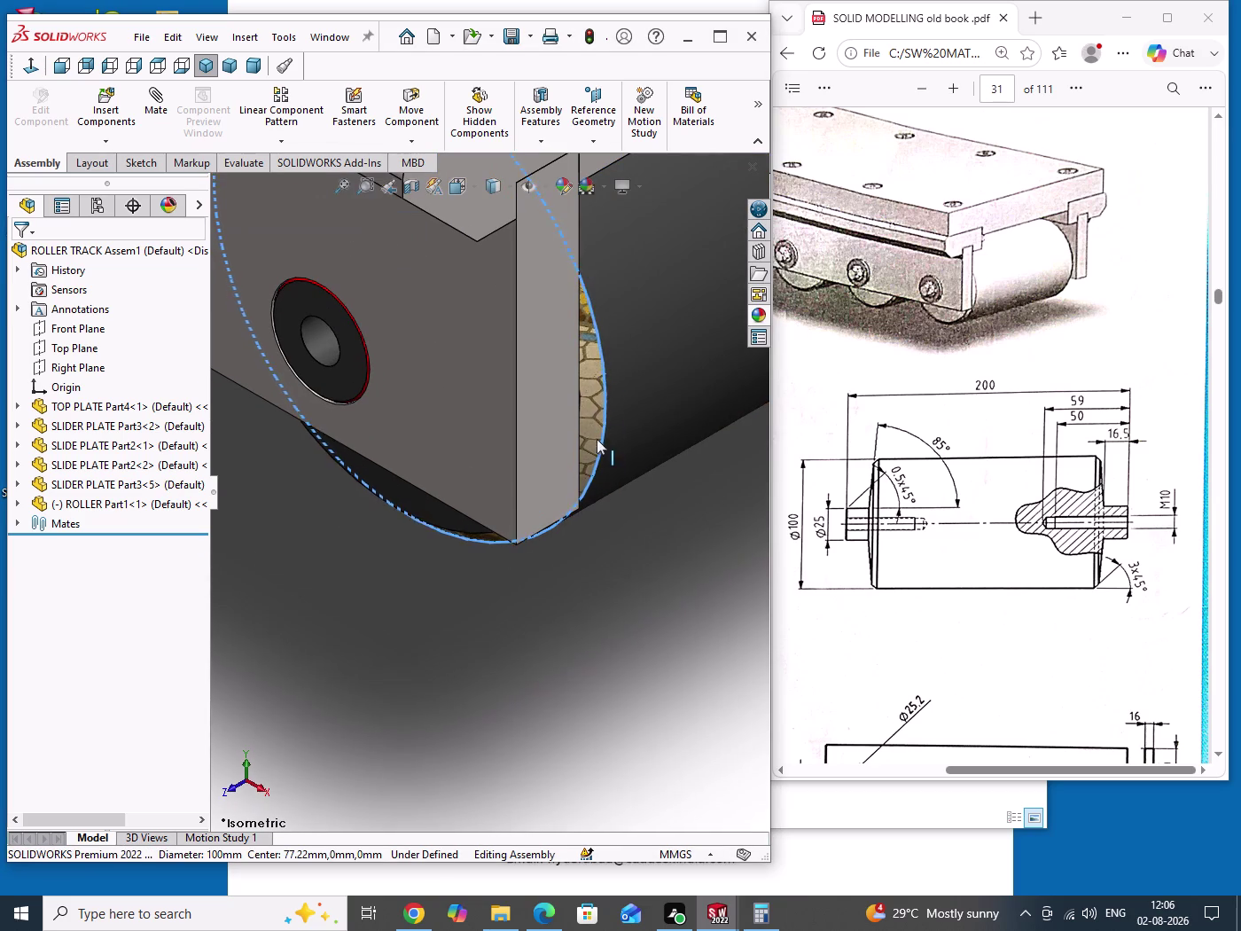
drag(597, 435, 559, 279)
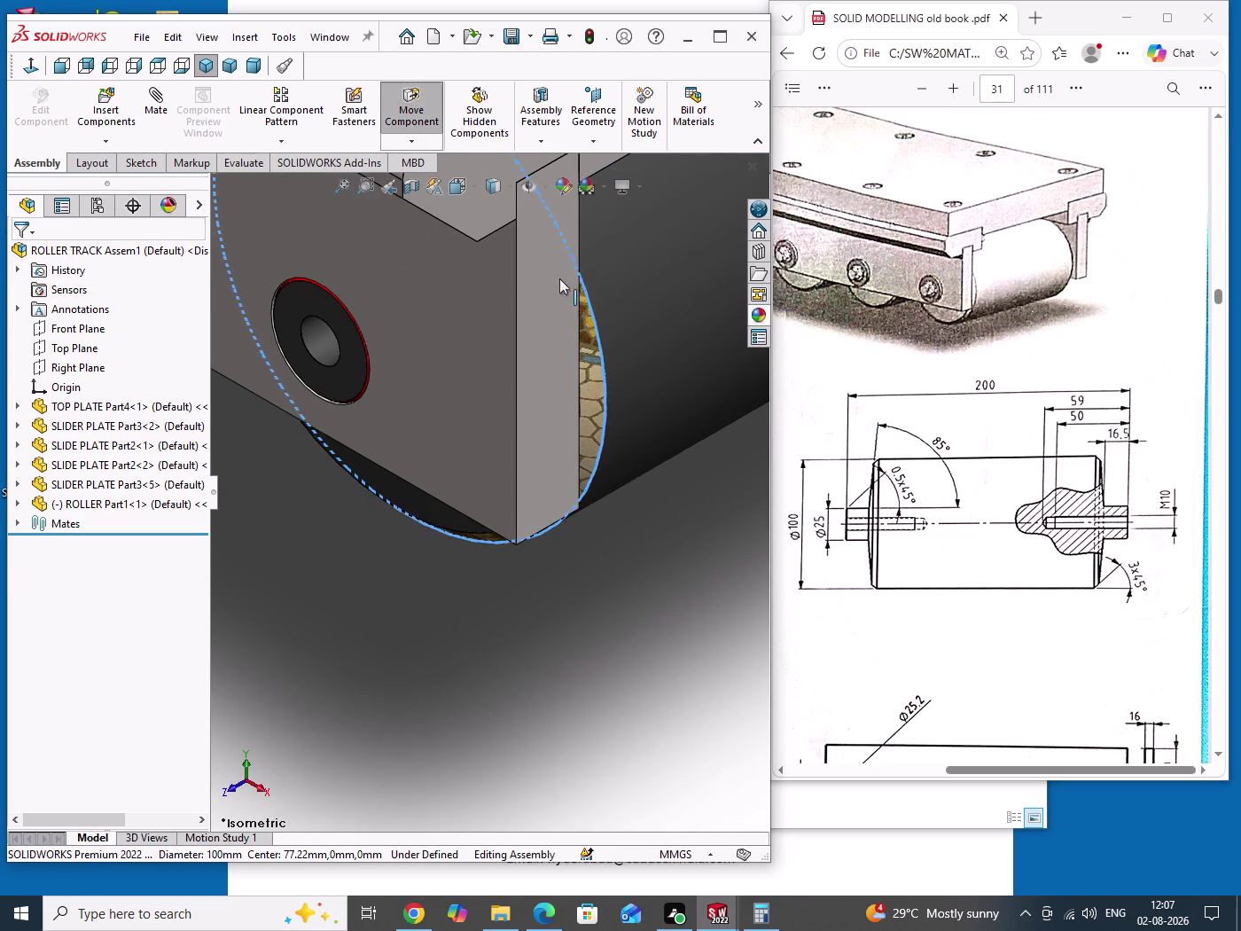
drag(559, 279, 467, 186)
drag(629, 586, 630, 664)
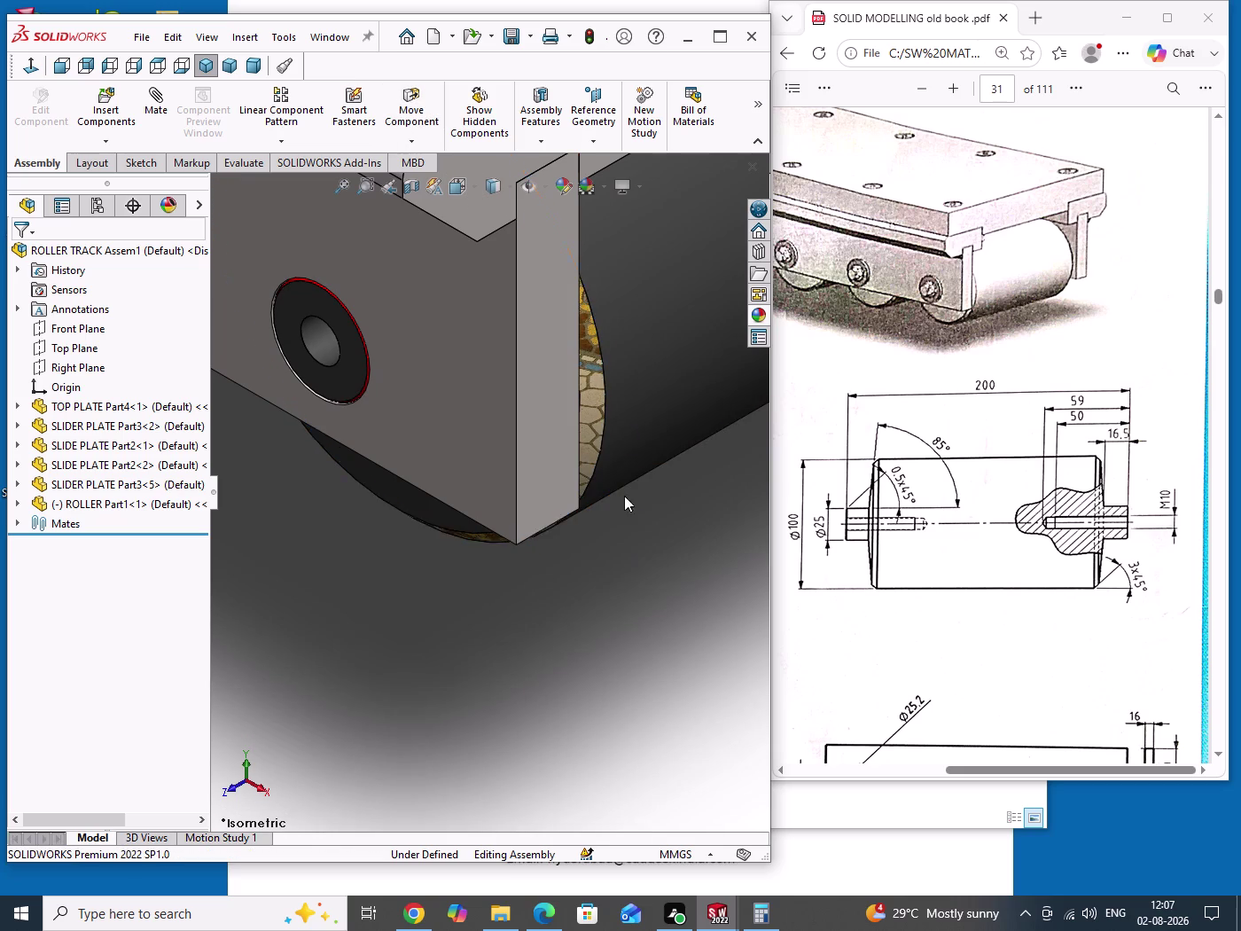
drag(605, 422, 592, 425)
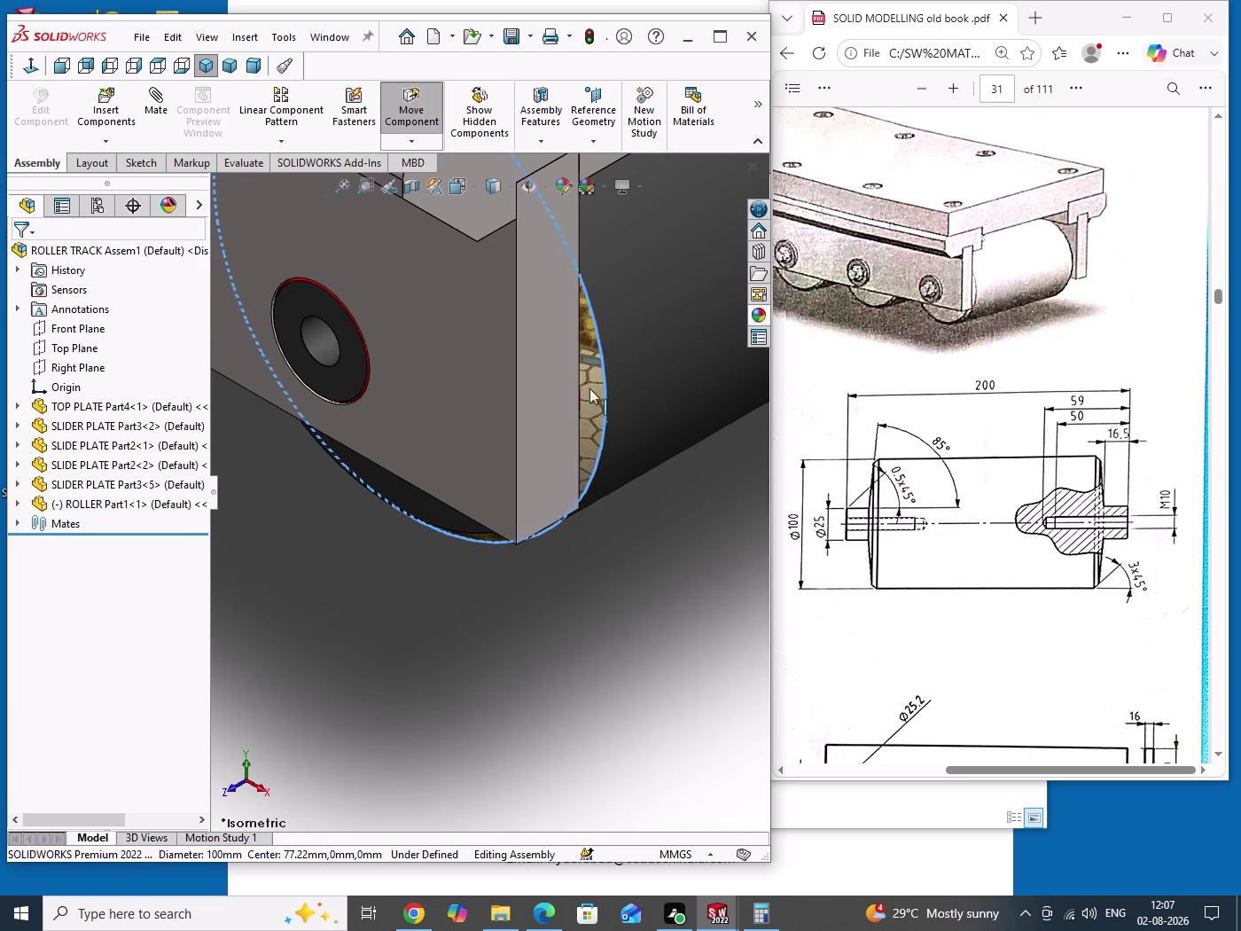
drag(592, 425, 585, 322)
drag(614, 580, 616, 645)
Select the roller's circular end edge, then save the assembly again with a rebuild.
drag(602, 455, 602, 442)
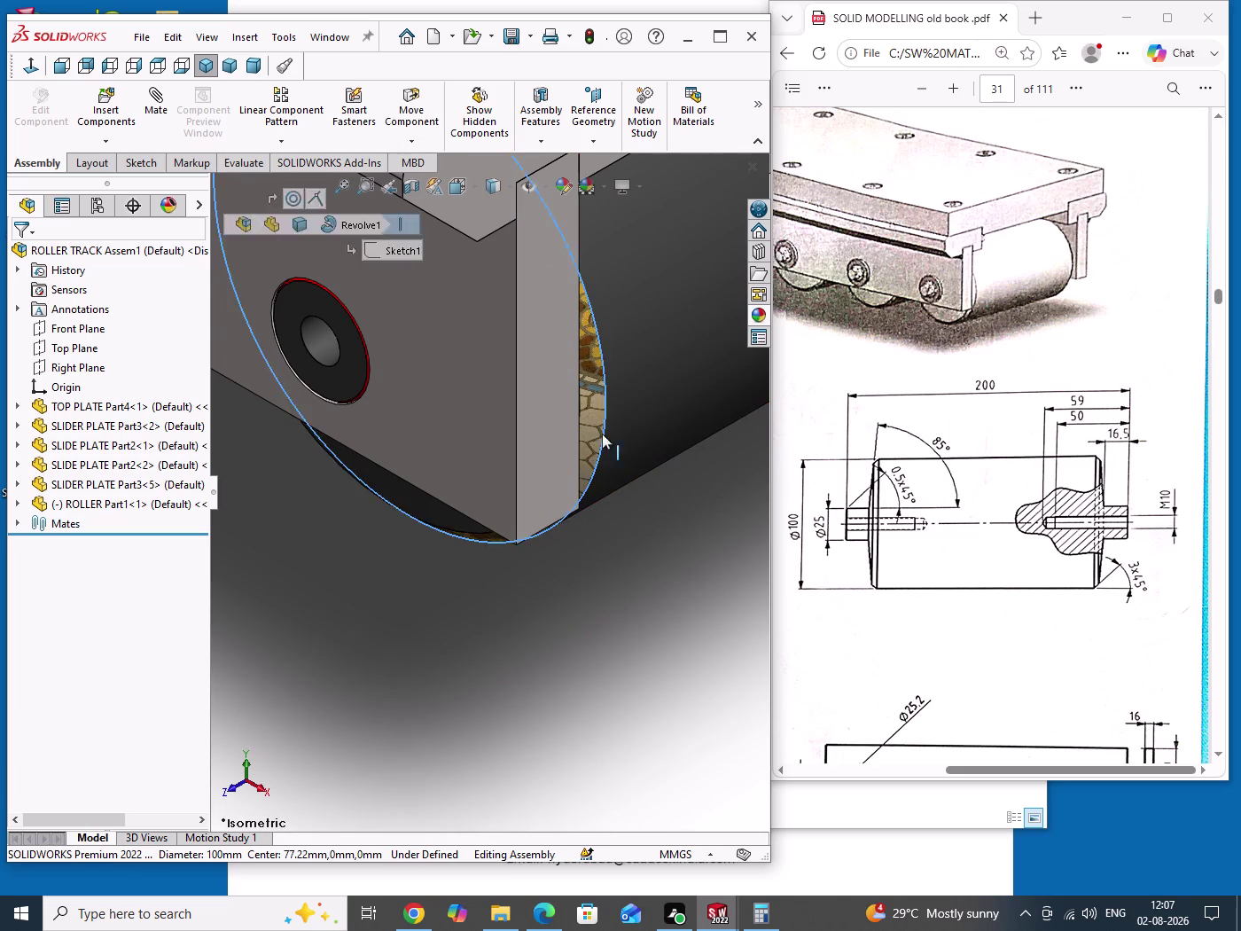
drag(602, 442, 616, 301)
drag(631, 565, 631, 581)
drag(599, 464, 618, 311)
drag(646, 583, 647, 598)
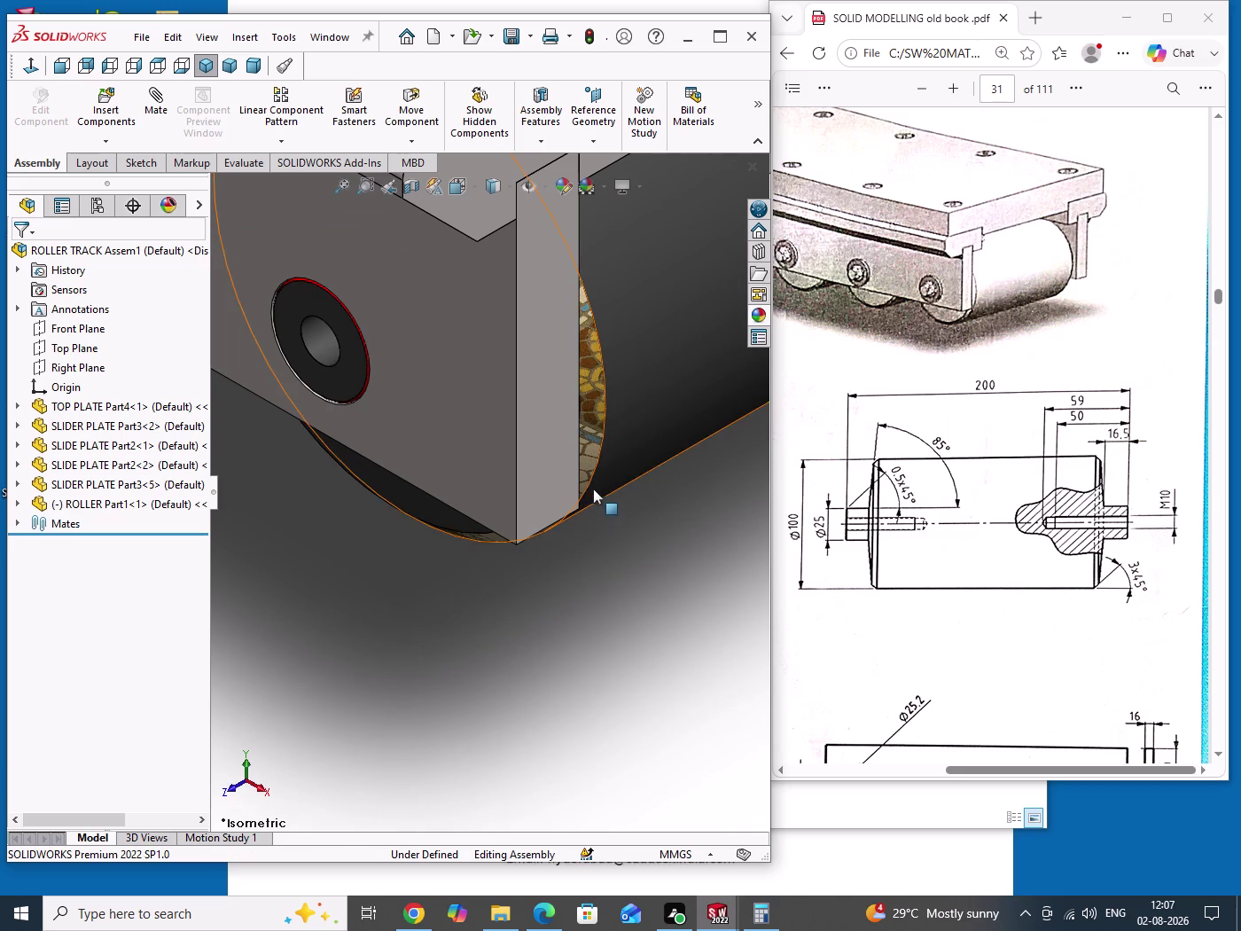
drag(593, 481, 616, 251)
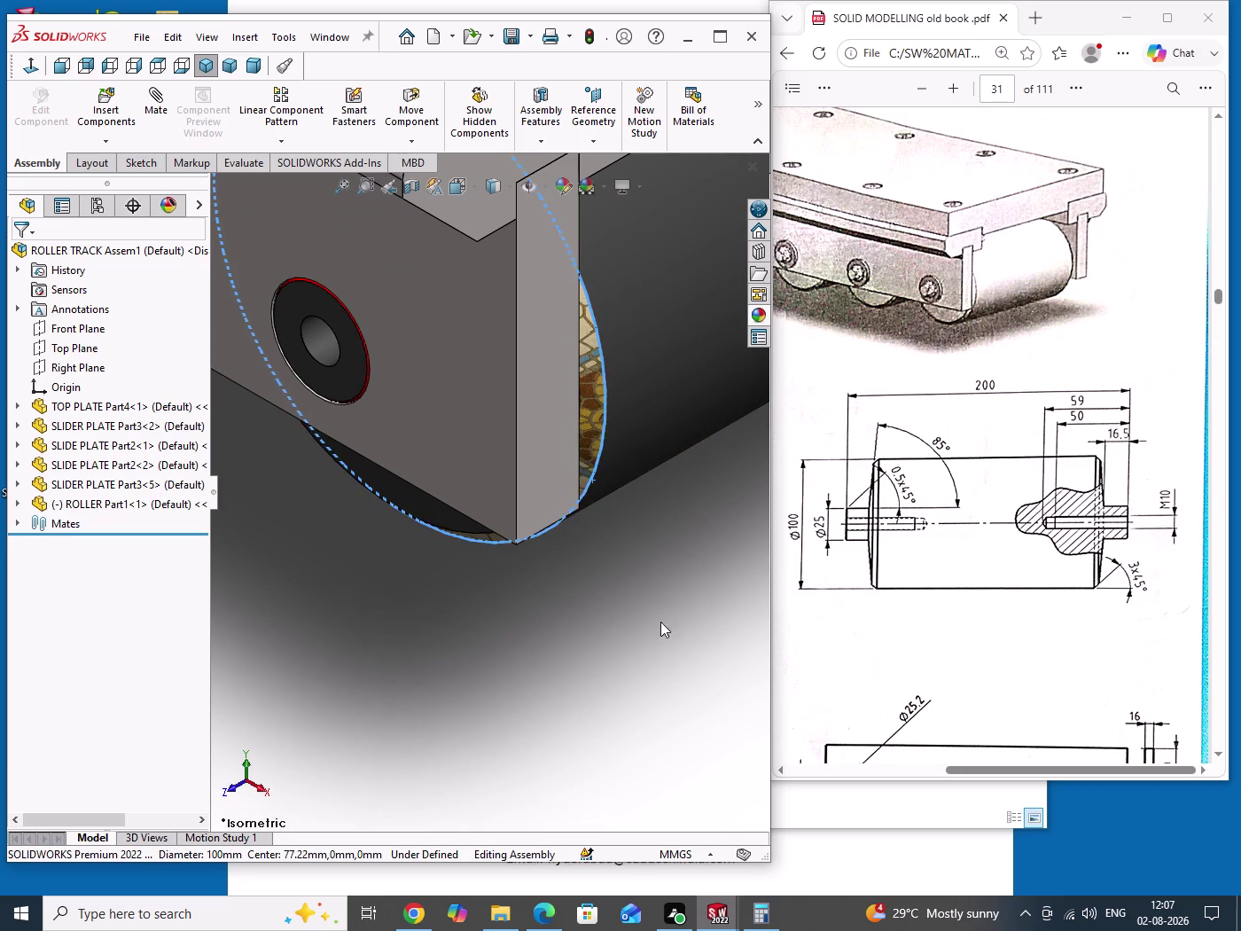
drag(660, 600, 660, 694)
key(ctrl+s)
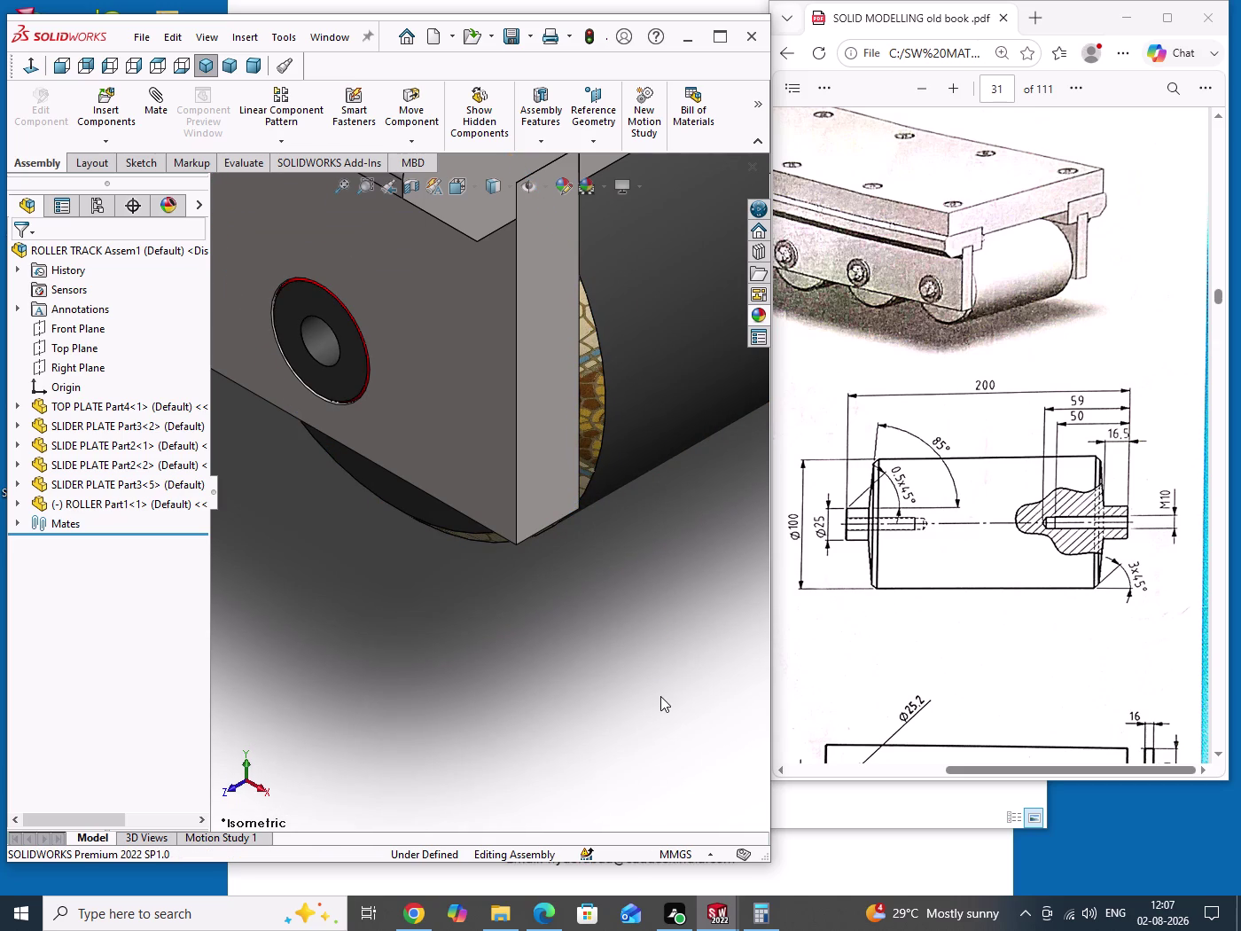
click(581, 385)
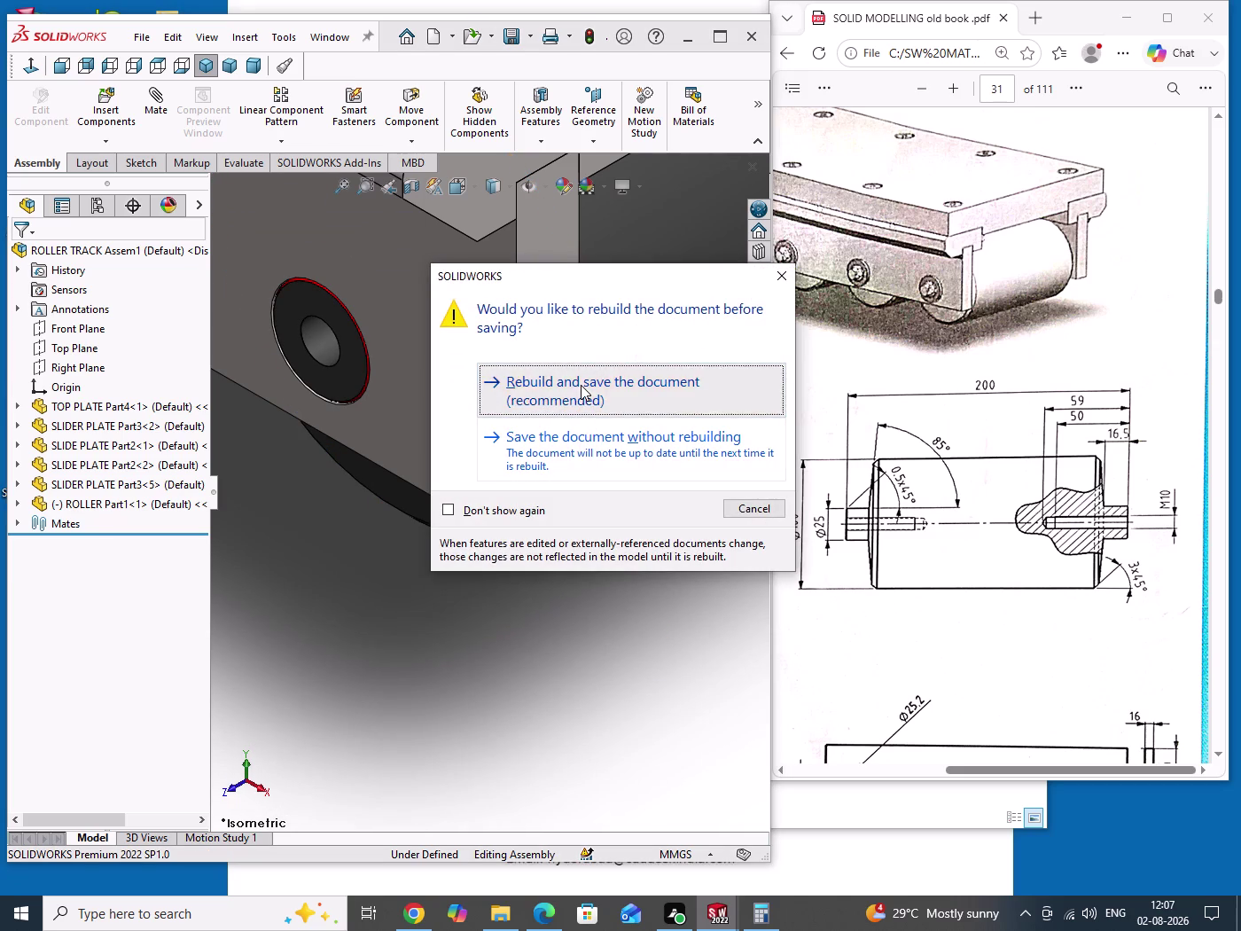
Zoom out to the full assembly, select ROLLER Part1, and start a linear component pattern.
drag(532, 612, 557, 656)
scroll(up, 3)
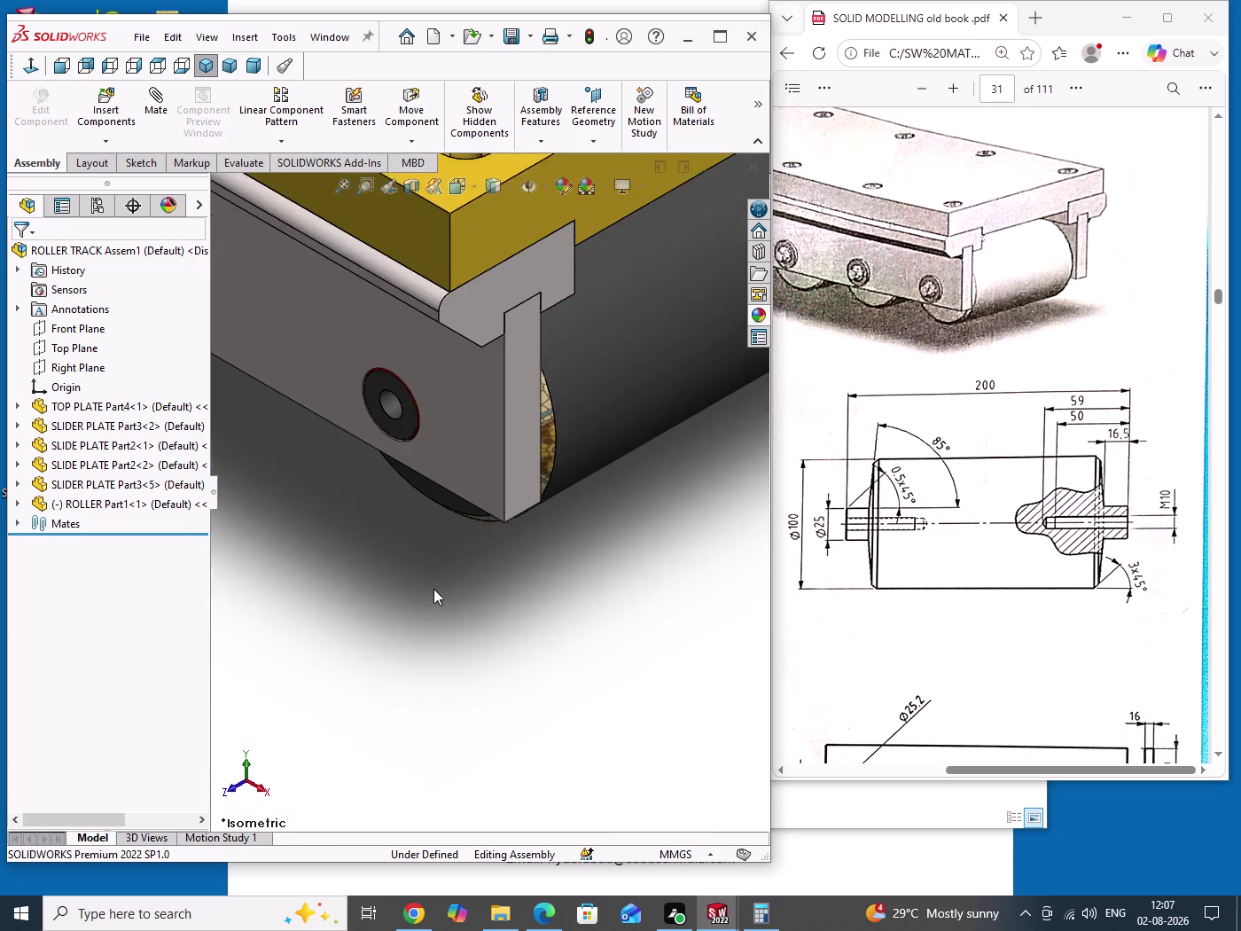
scroll(up, 3)
scroll(down, 3)
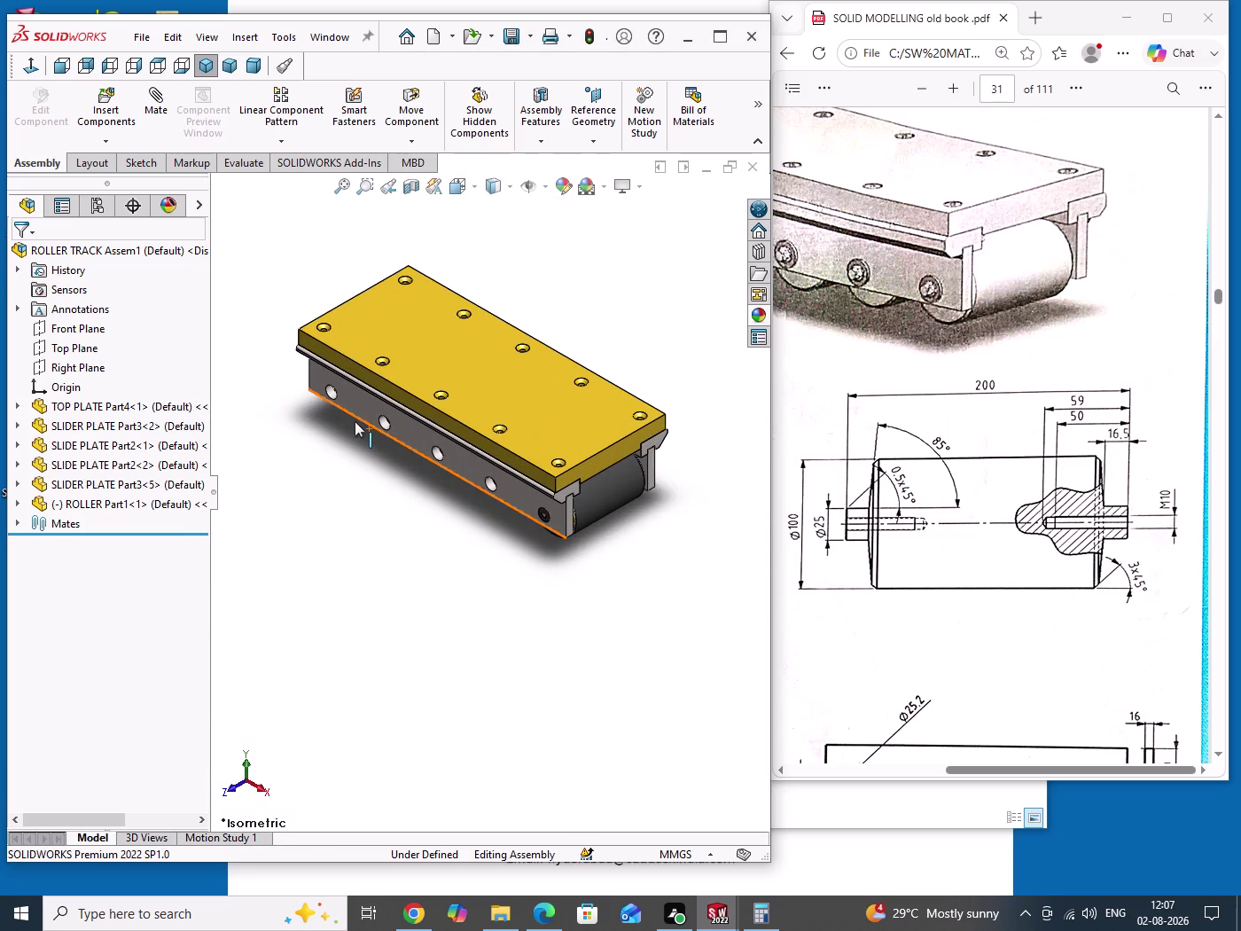
drag(691, 286, 699, 687)
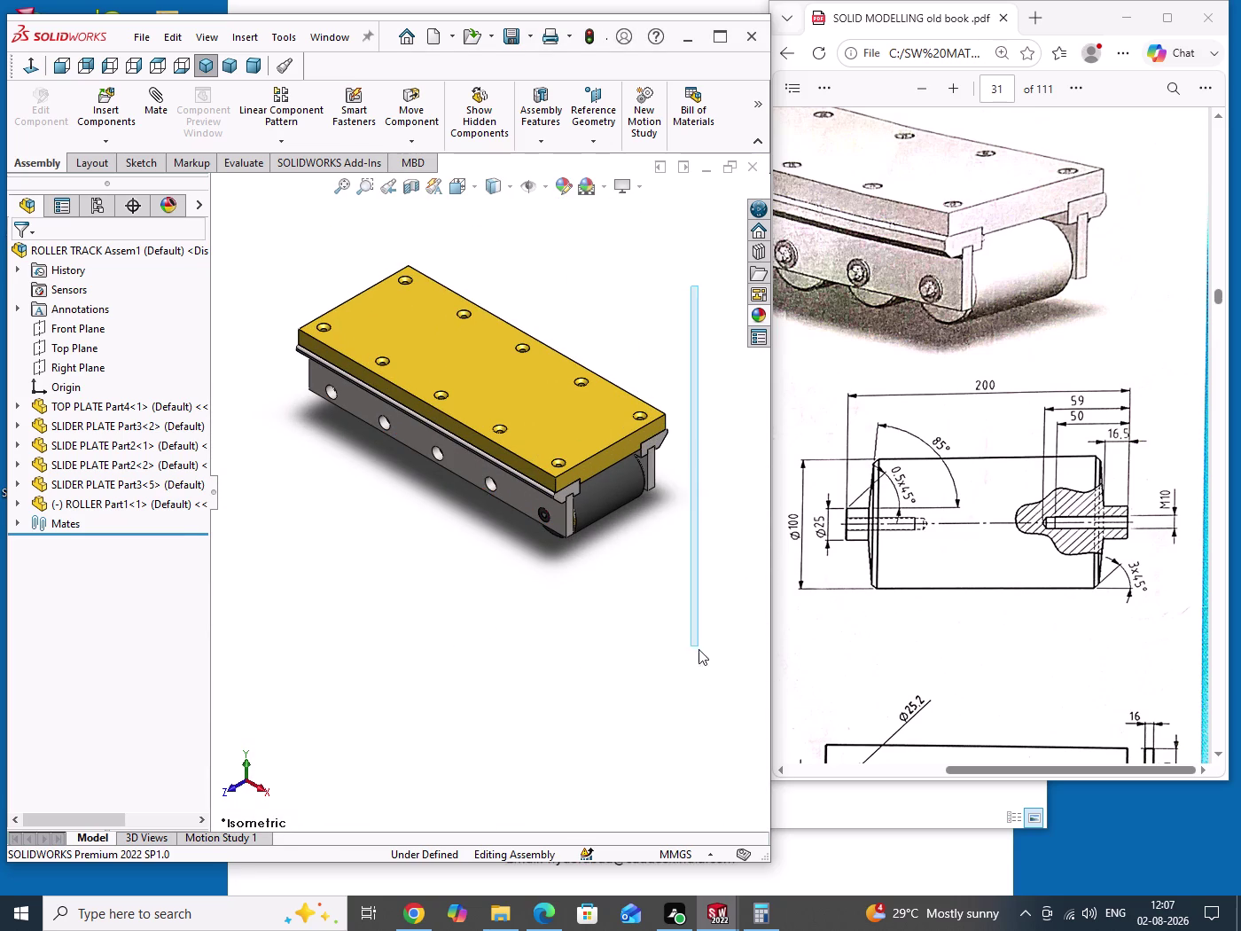
drag(699, 688, 699, 693)
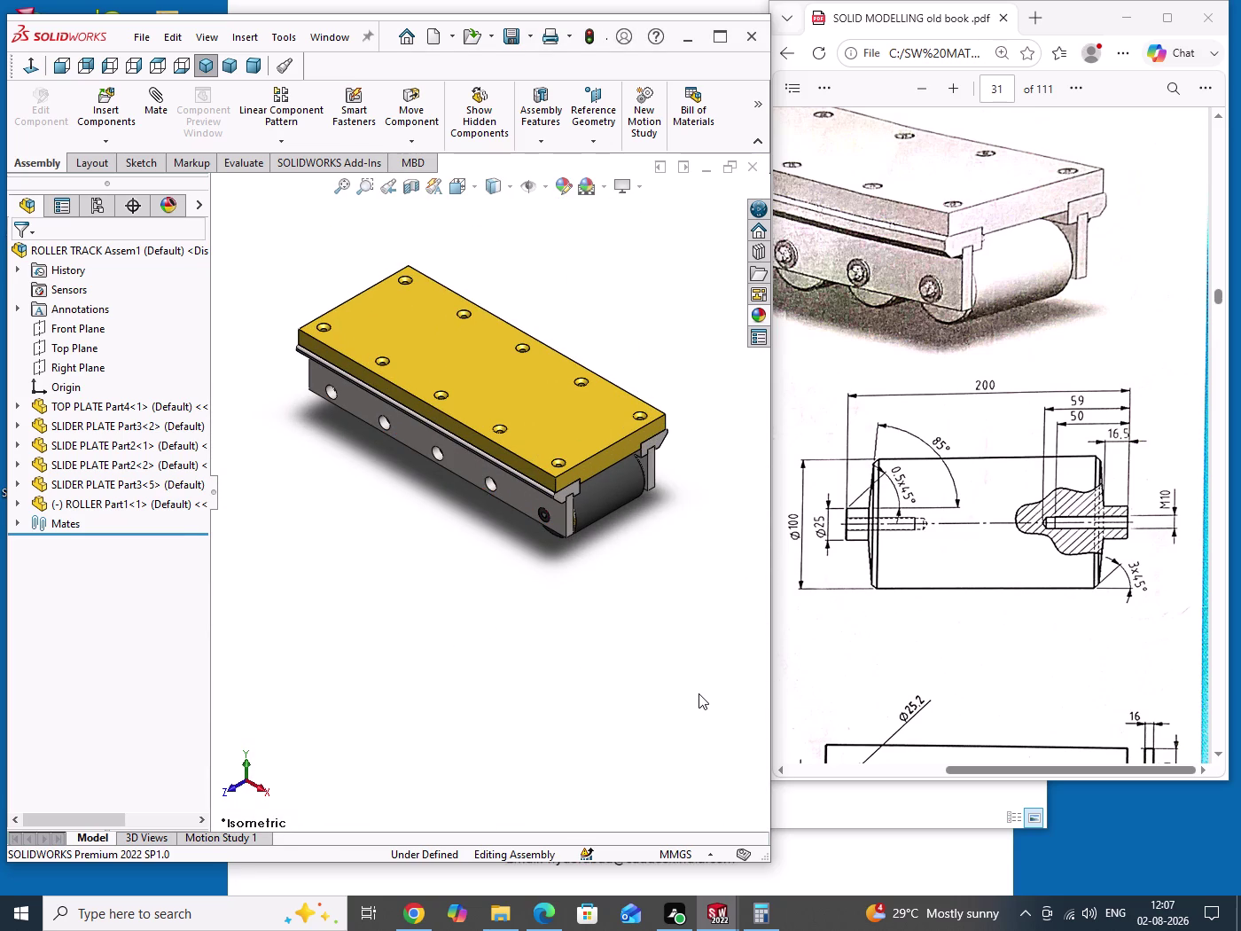
click(108, 499)
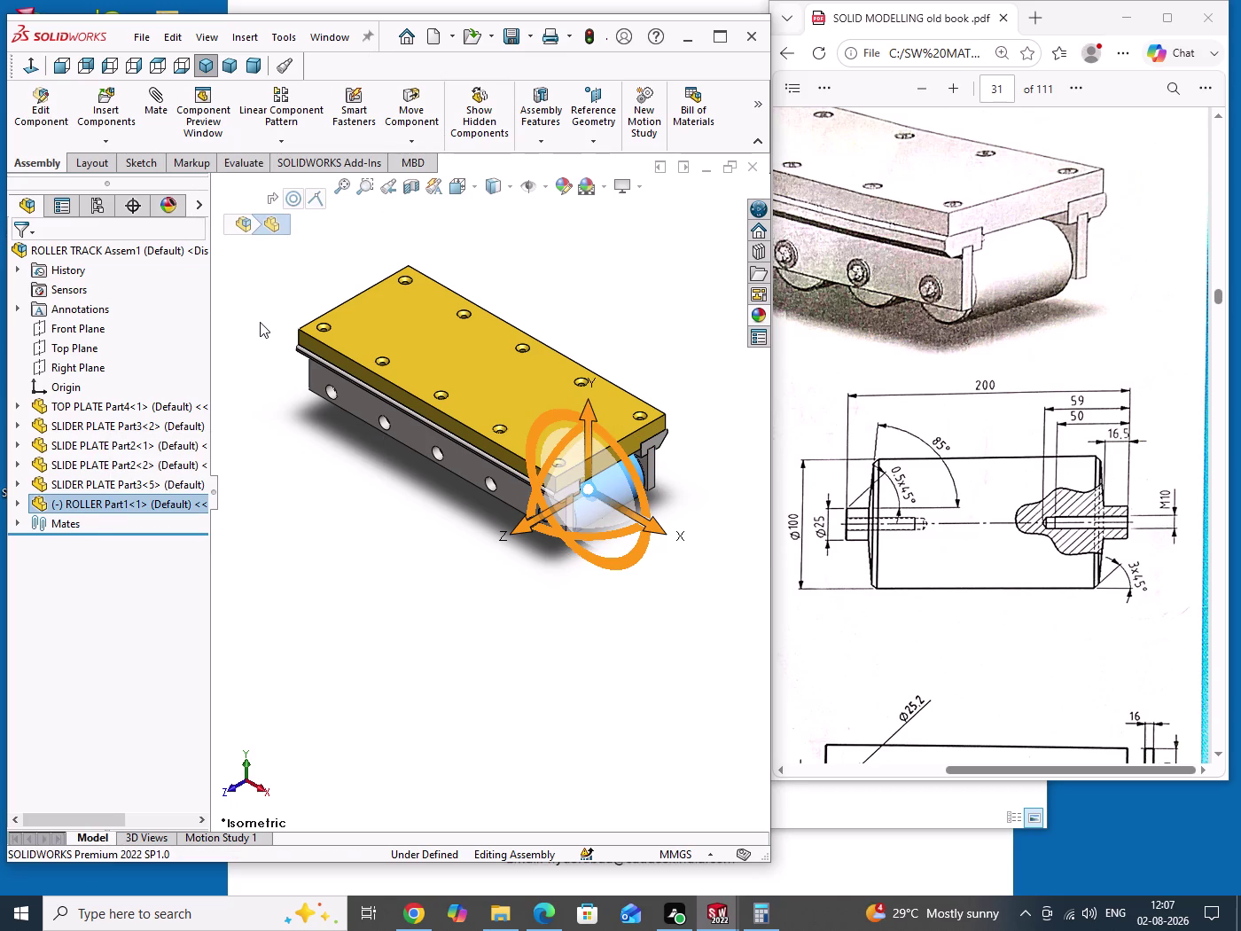
click(282, 107)
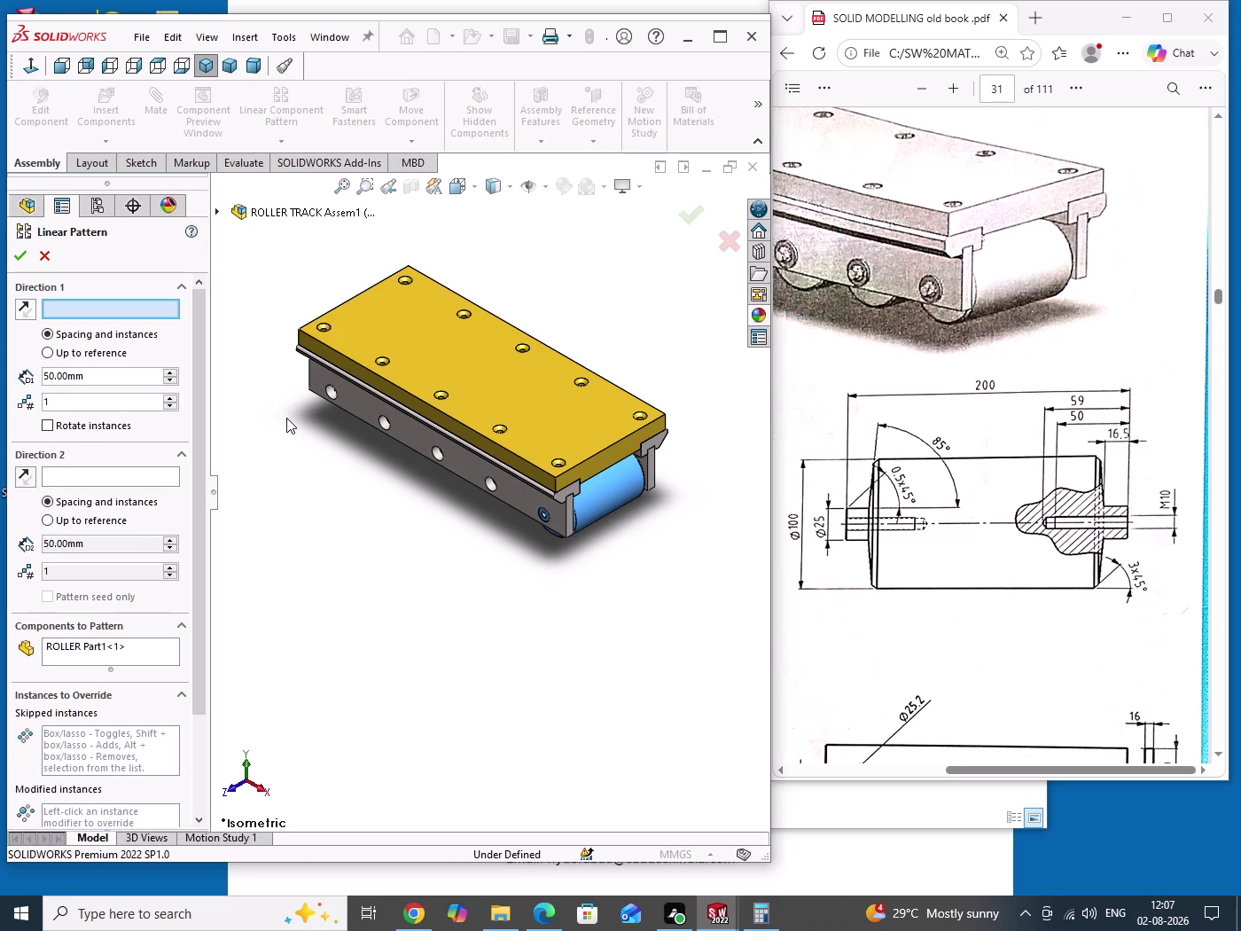
Pattern up to a reference: direction along the top plate's long edge, ending at the slide plate's end edge.
click(94, 358)
middle_drag(432, 604, 433, 603)
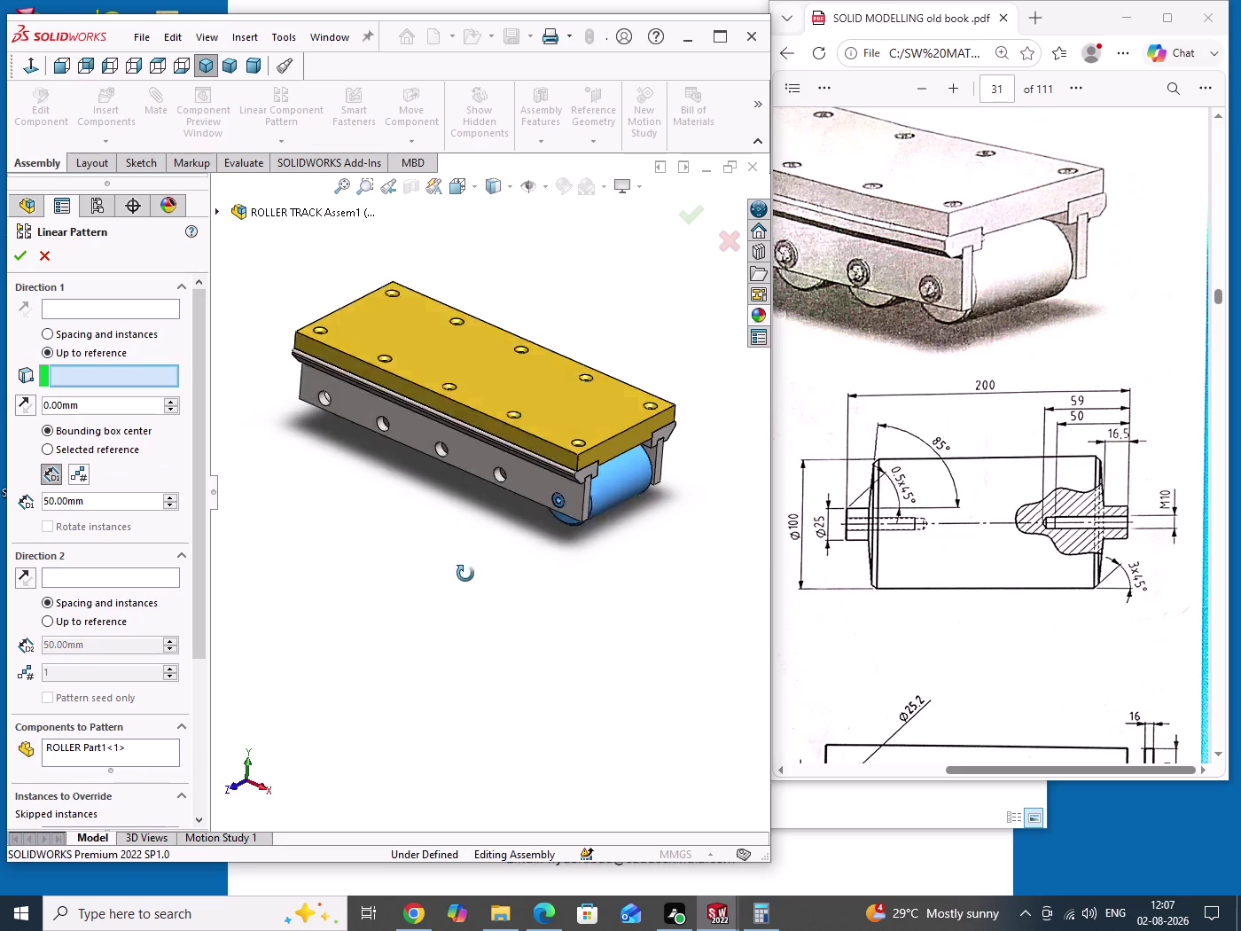
middle_drag(433, 603, 602, 624)
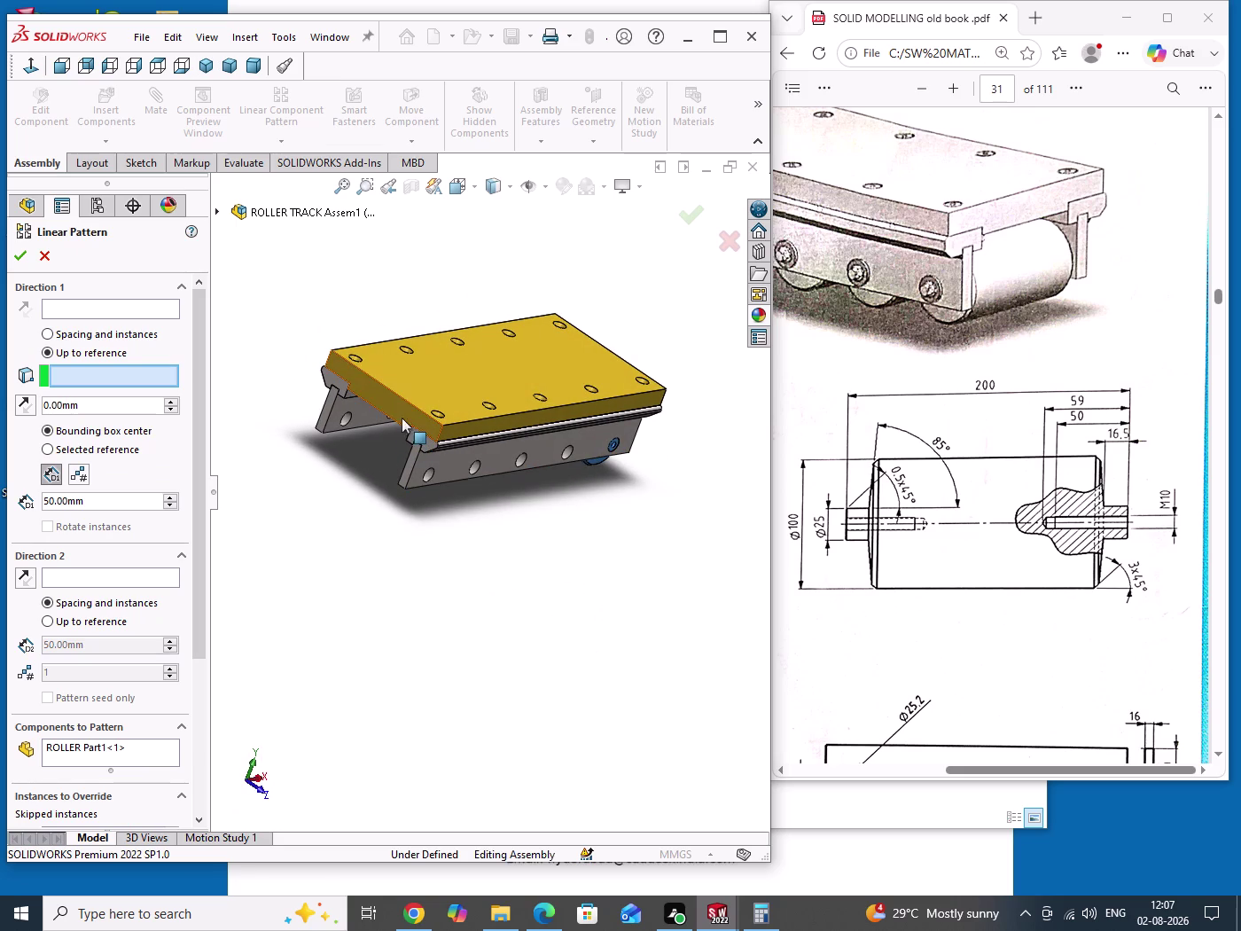
click(407, 472)
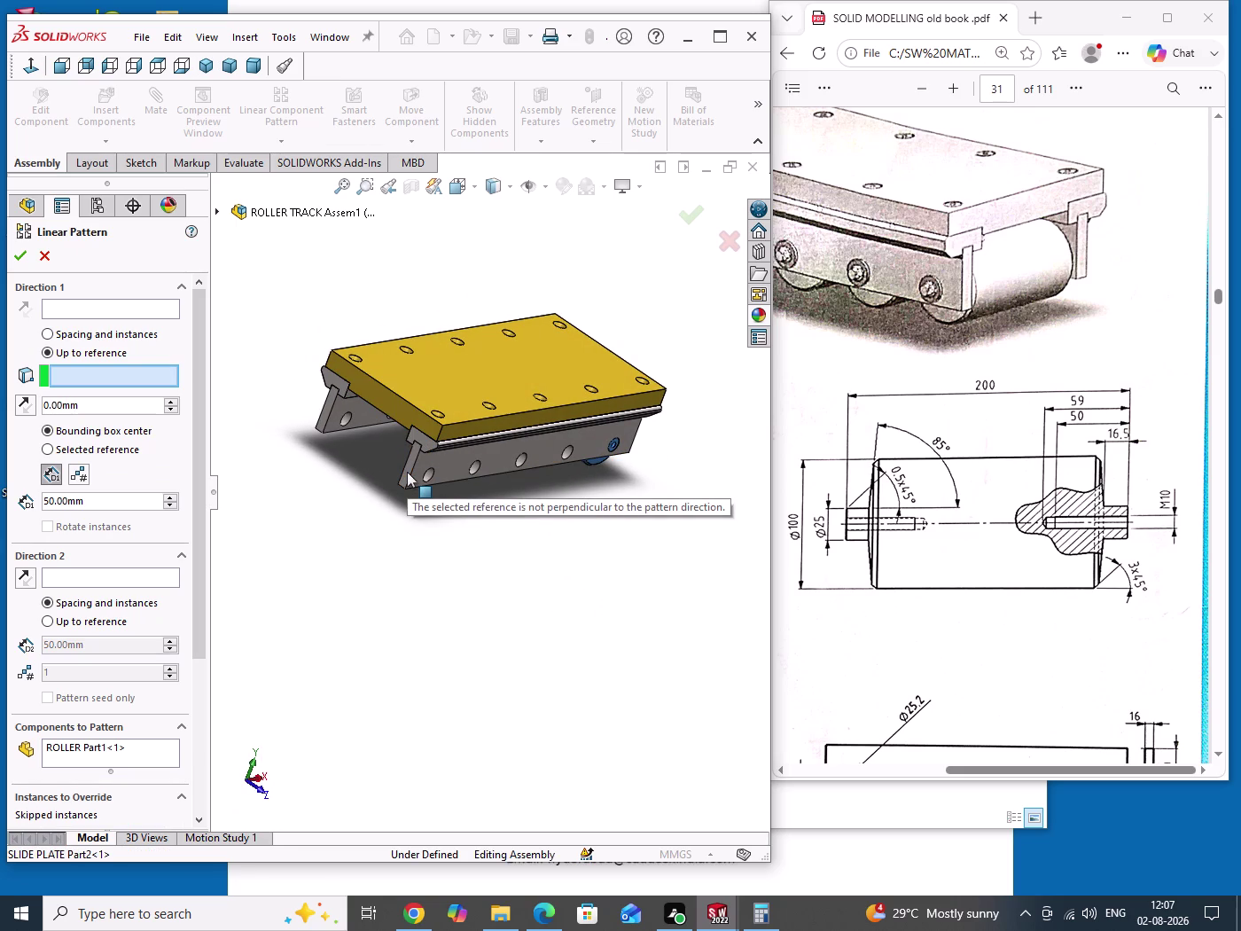
click(89, 306)
click(522, 413)
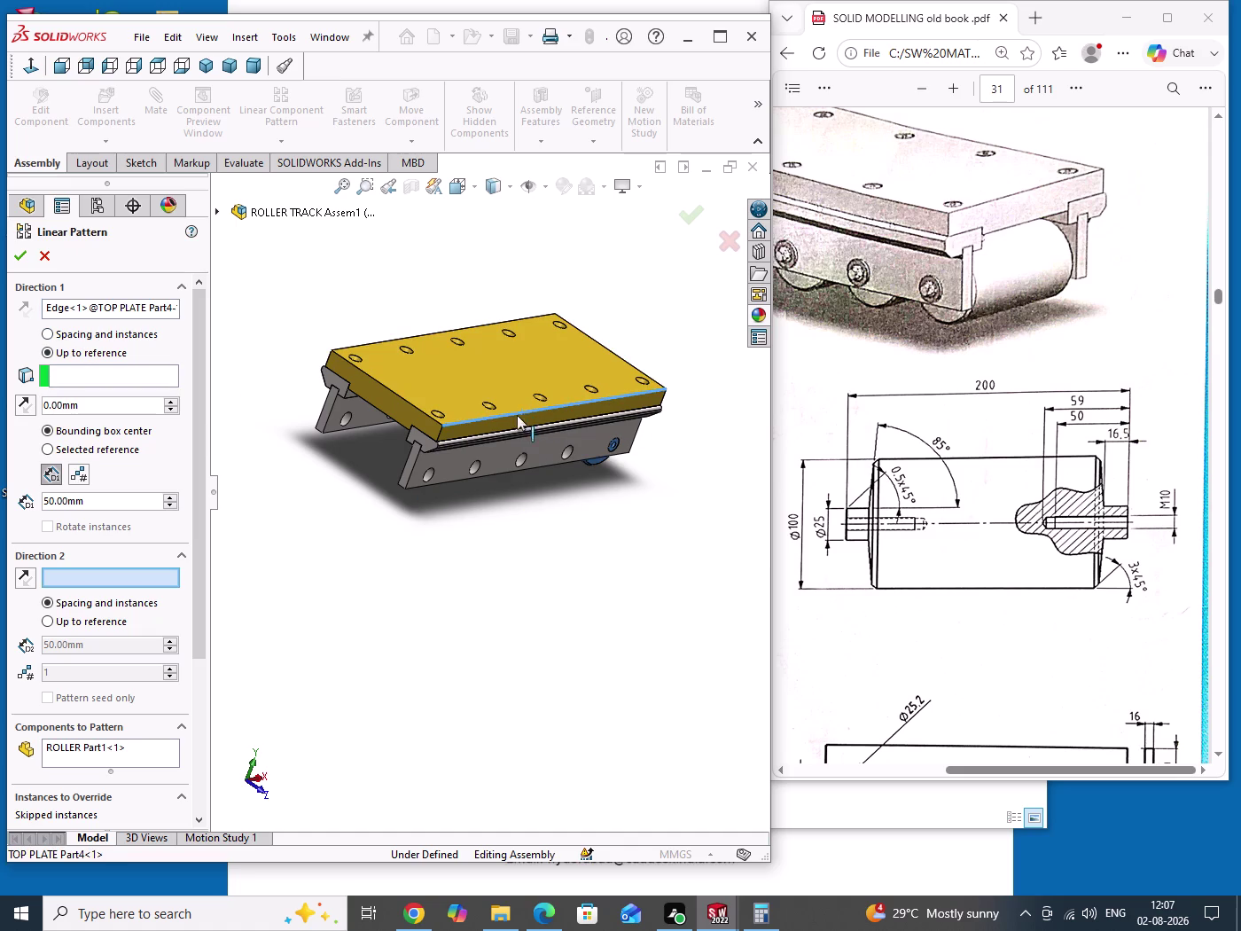
click(75, 386)
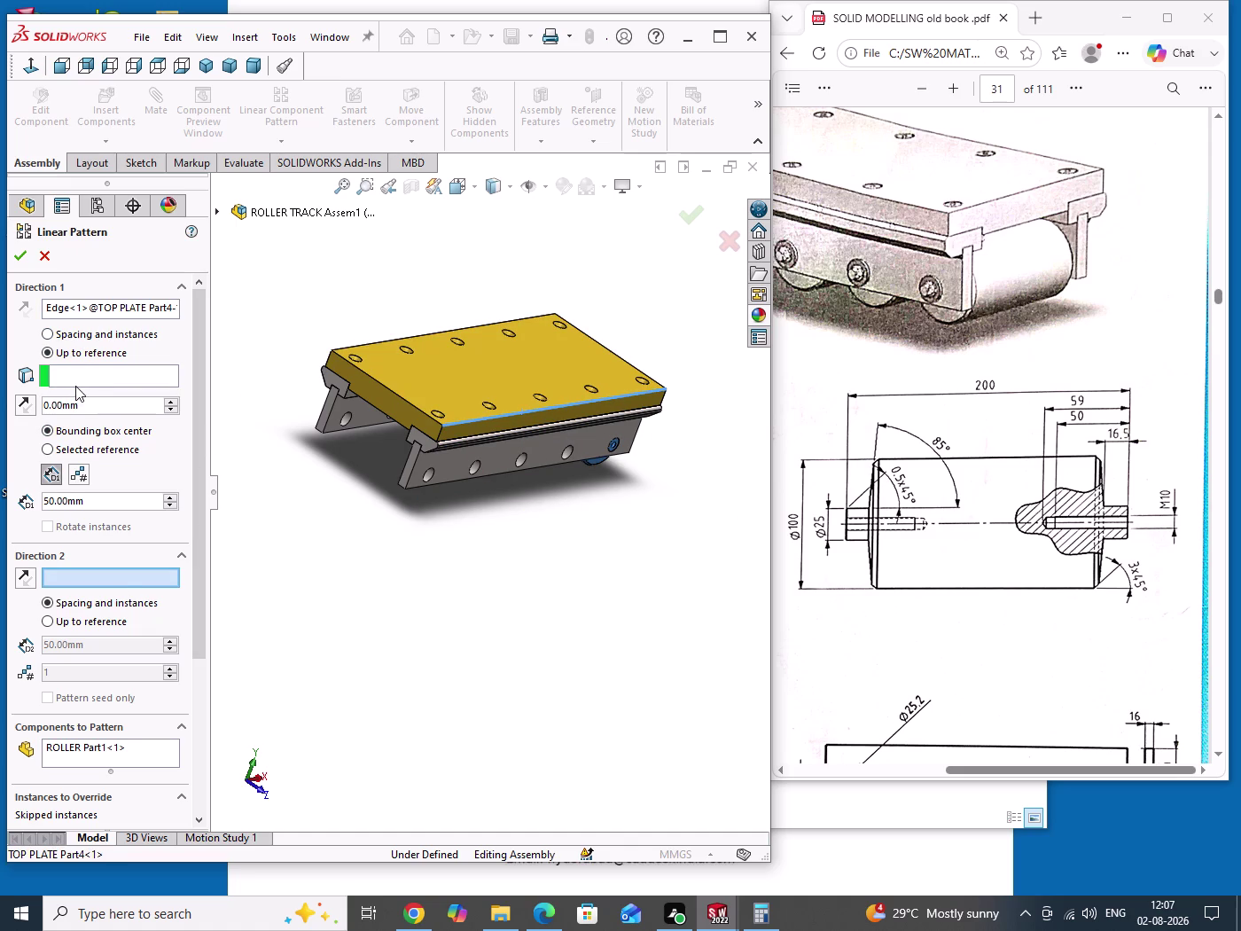
click(82, 371)
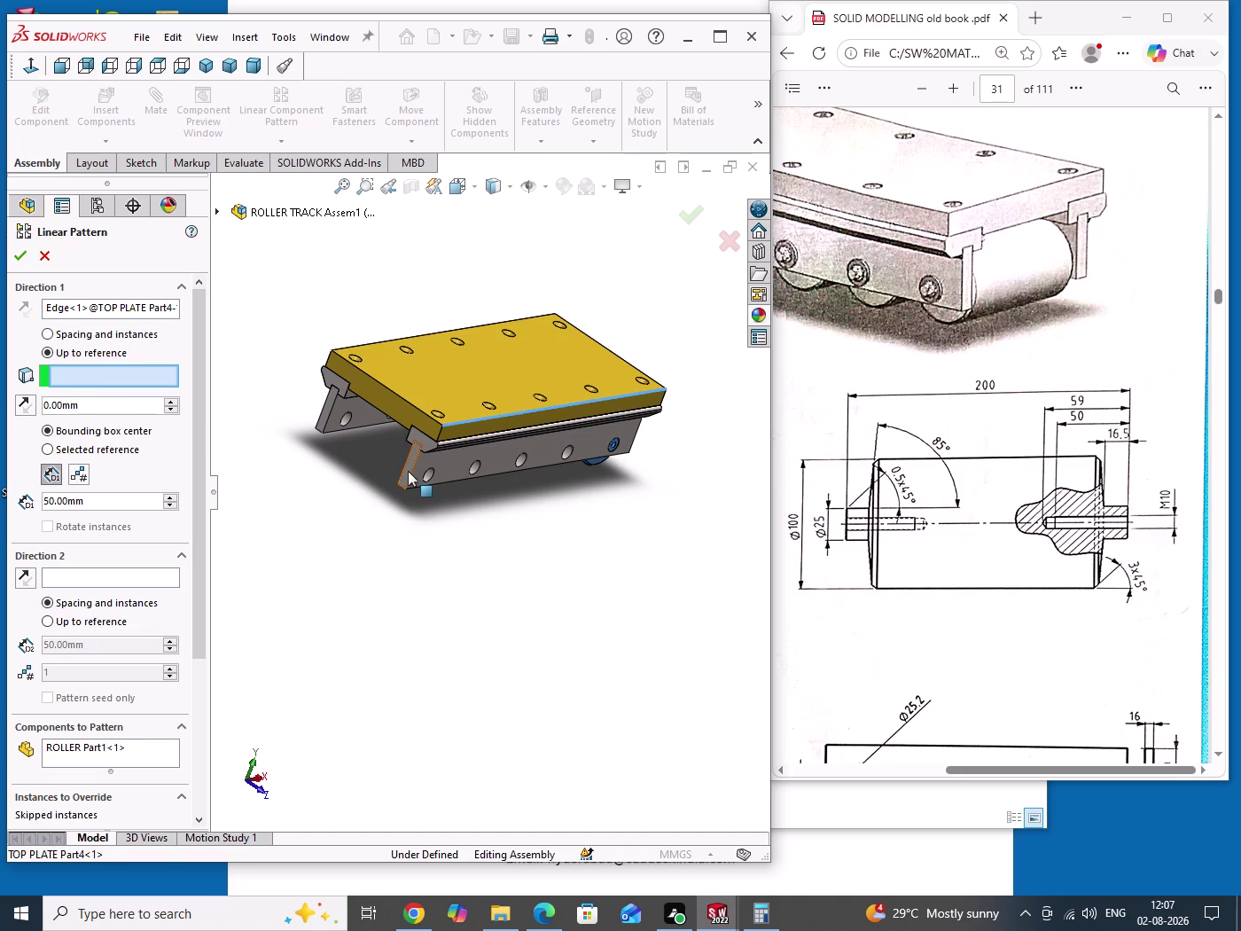
click(411, 468)
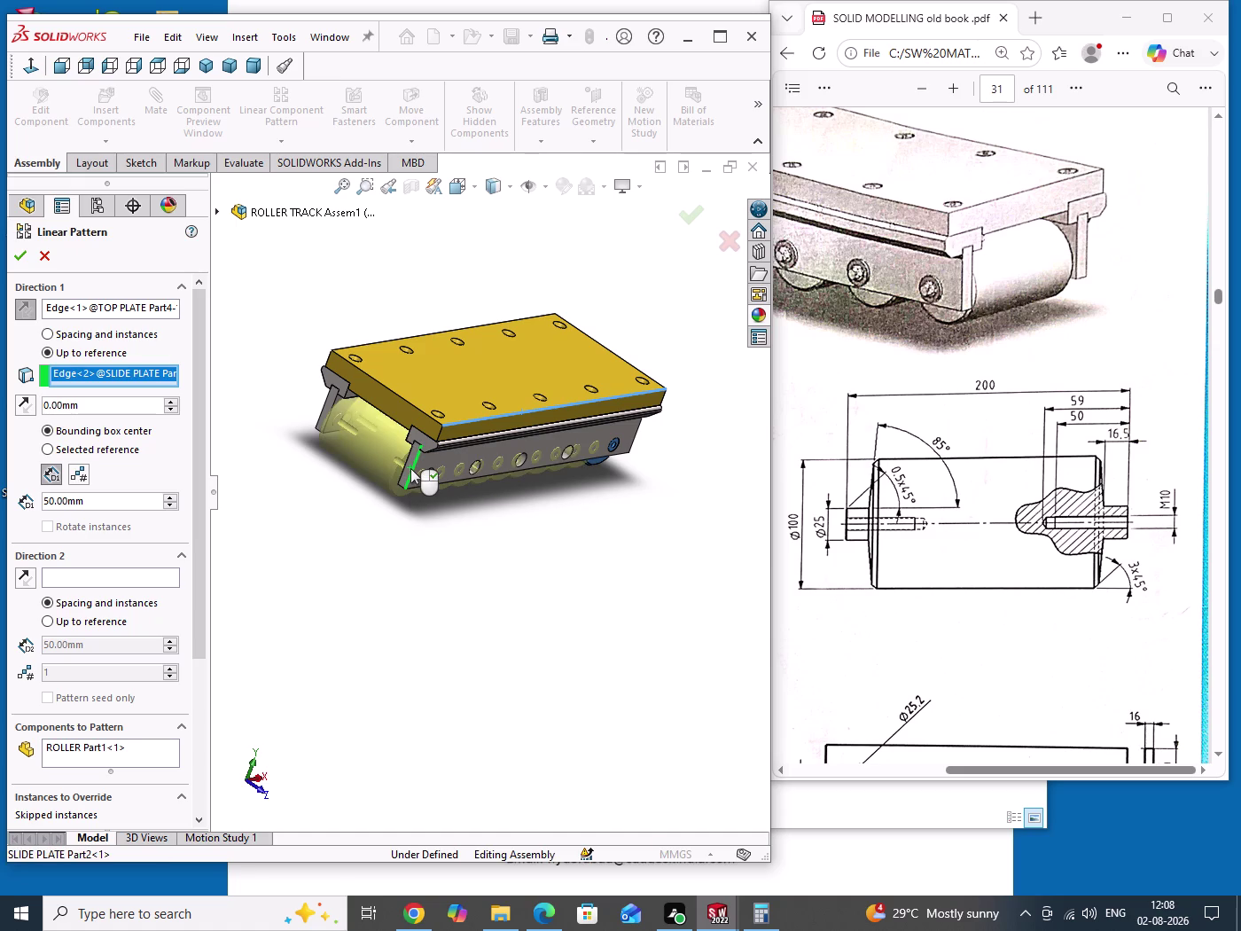
Check the roller preview, change the spacing from 50 mm to 120 mm, and finish the pattern.
middle_drag(452, 542, 414, 515)
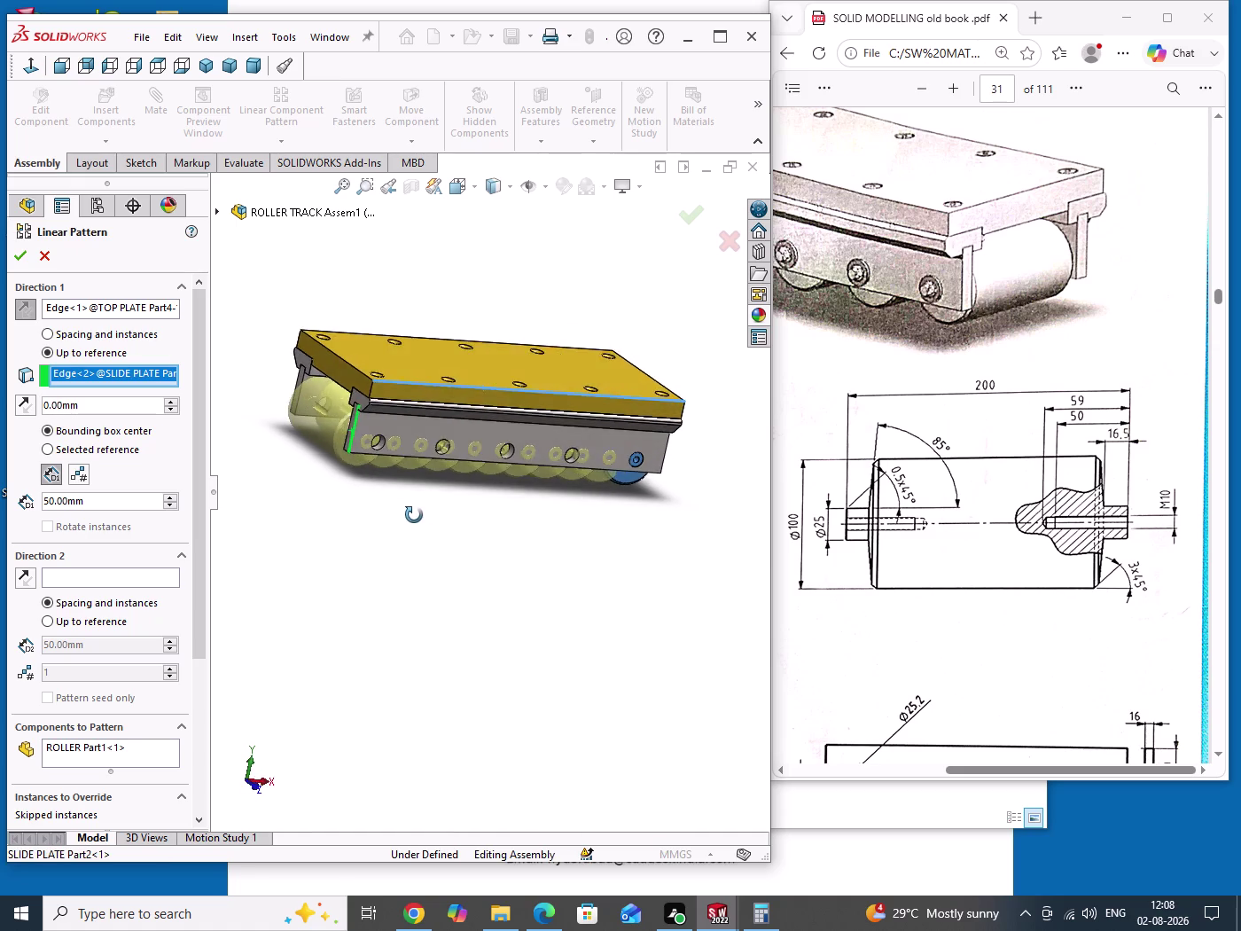
middle_drag(414, 515, 396, 523)
scroll(down, 3)
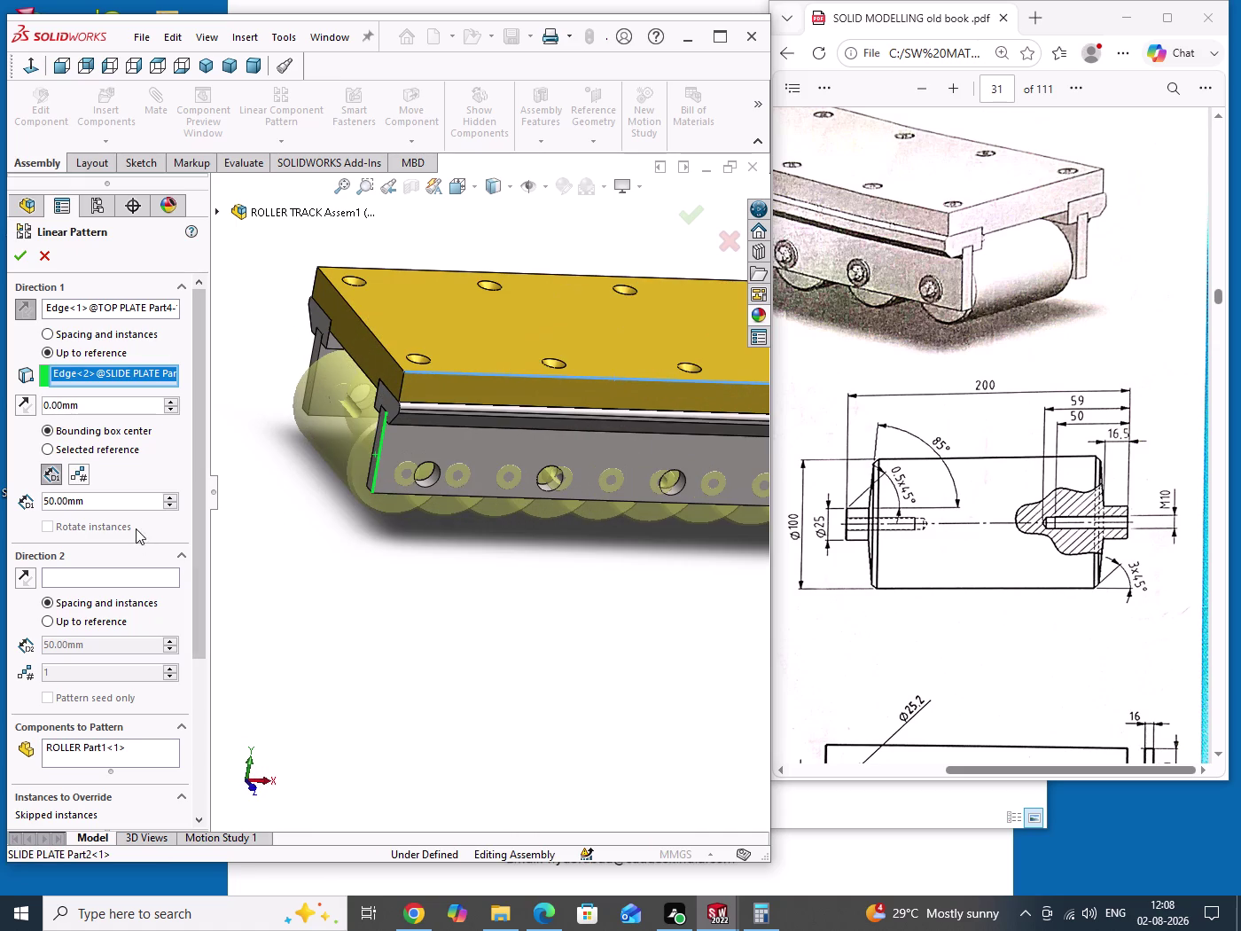
double_click(129, 503)
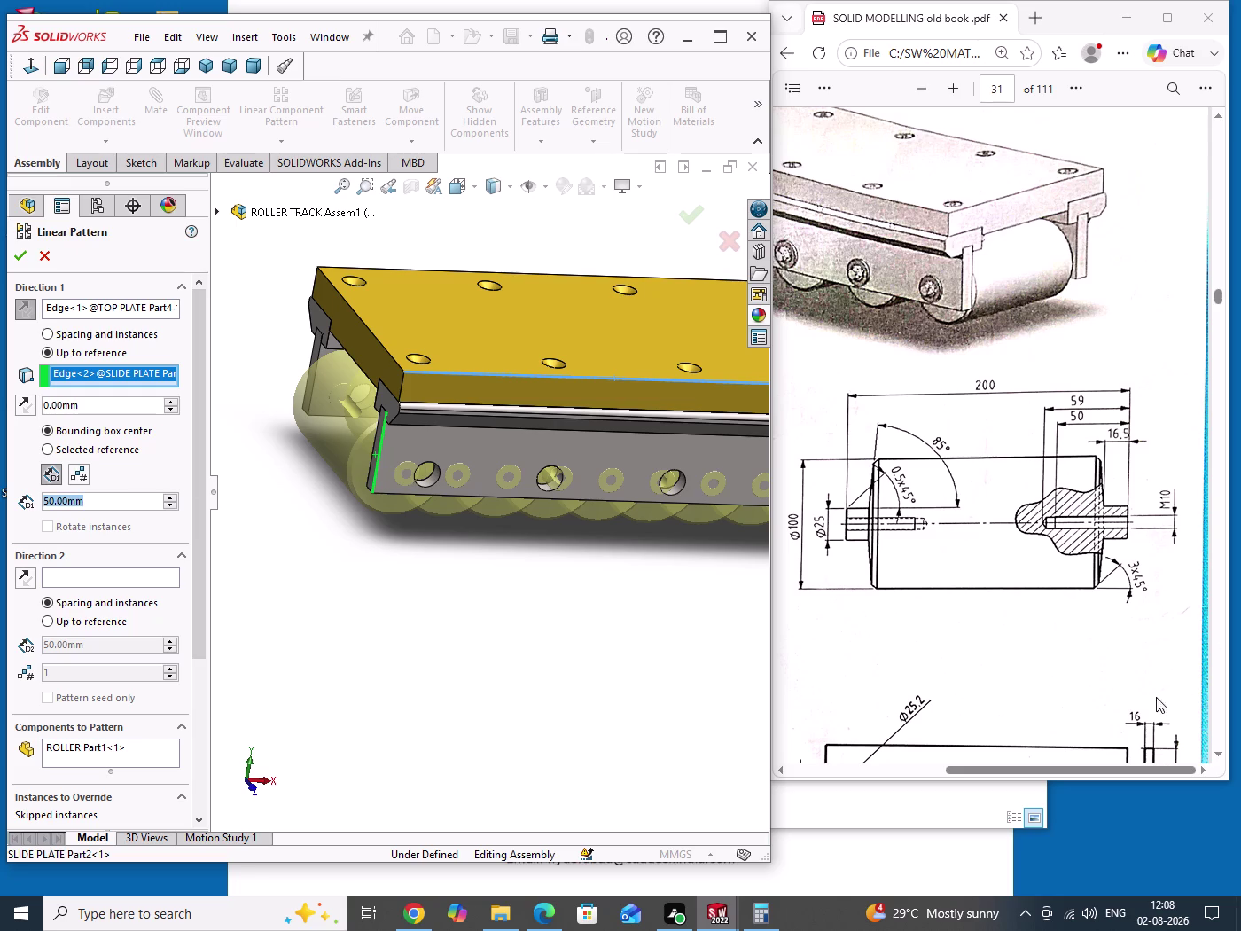
scroll(down, 3)
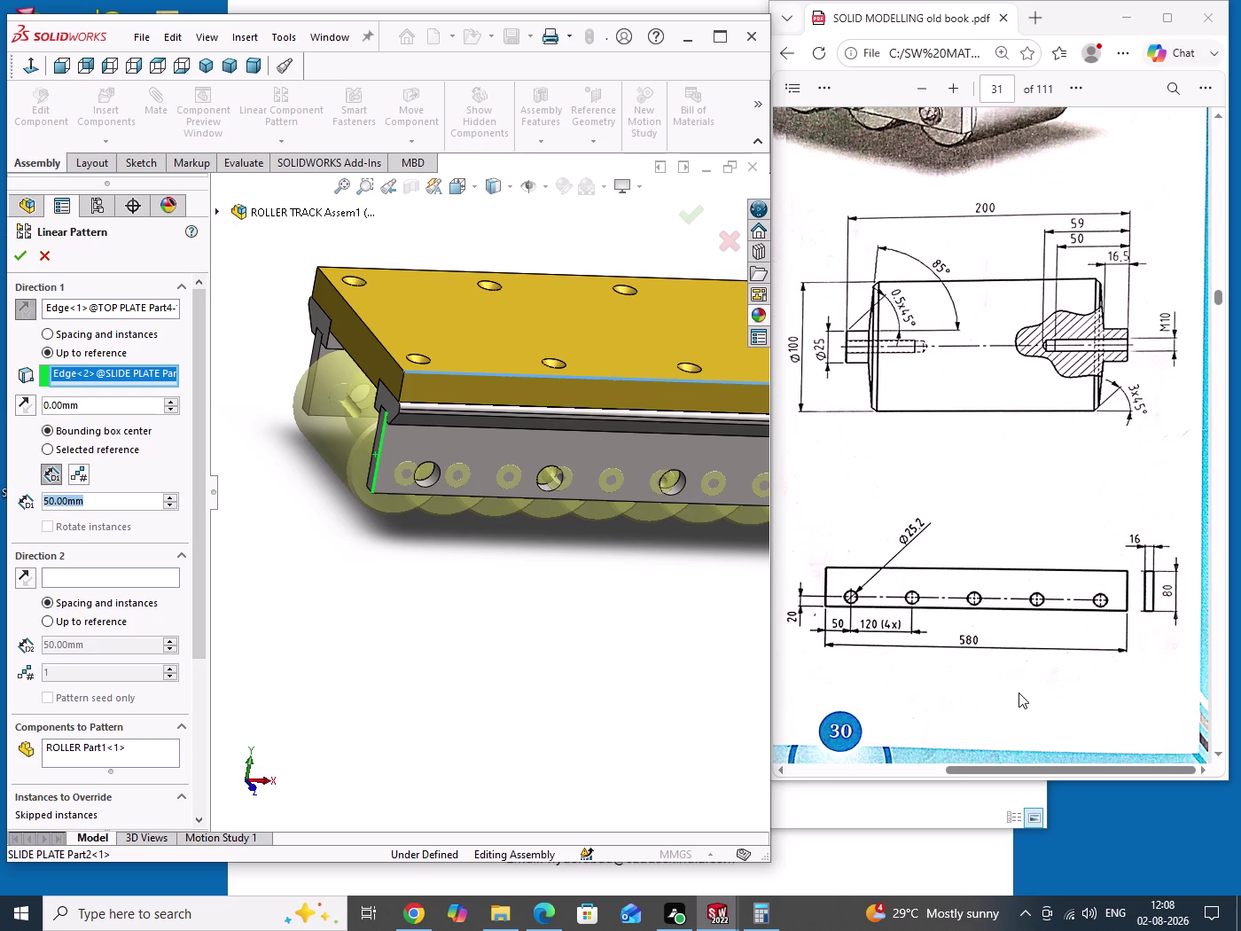
text(1)
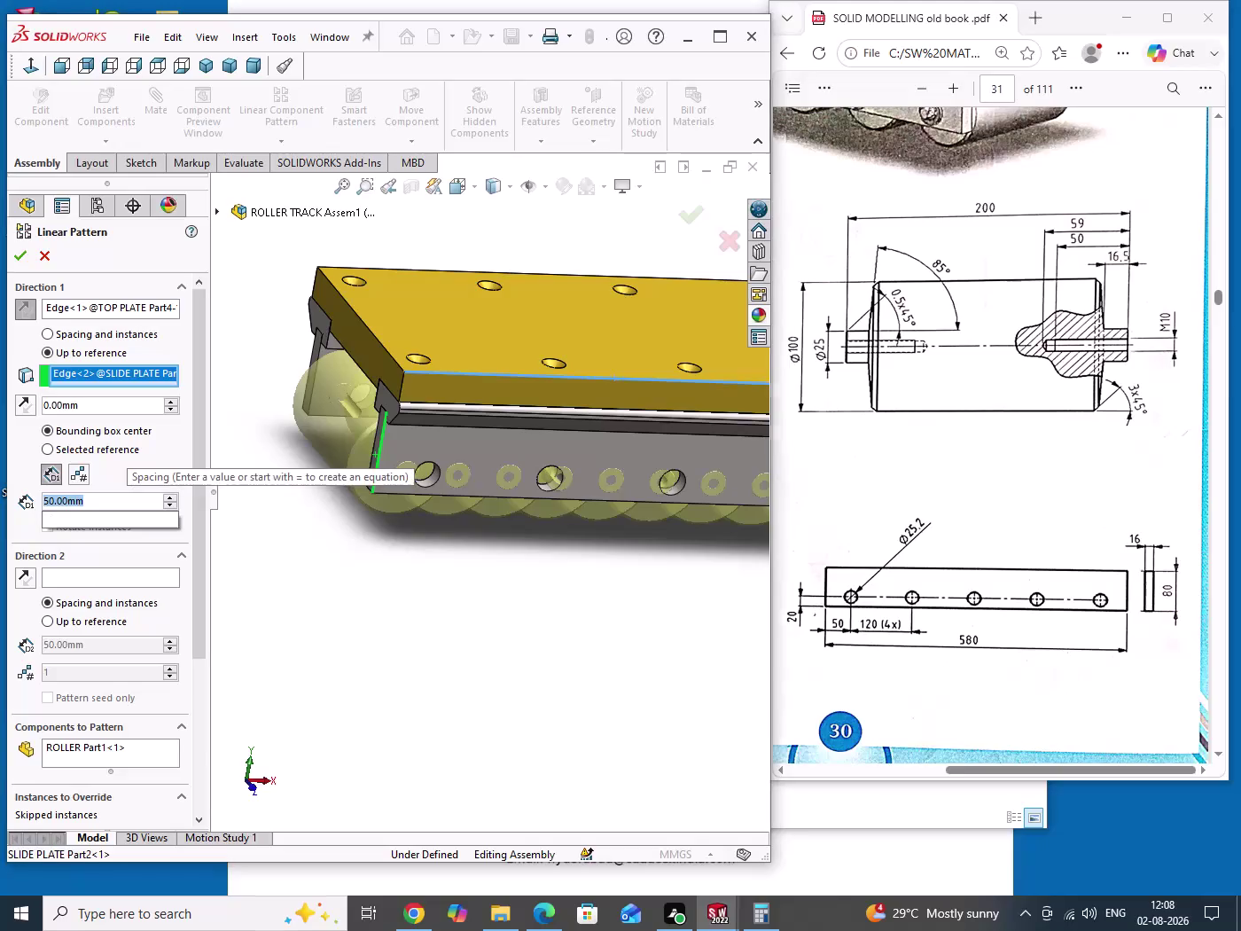
text(20)
key(Return)
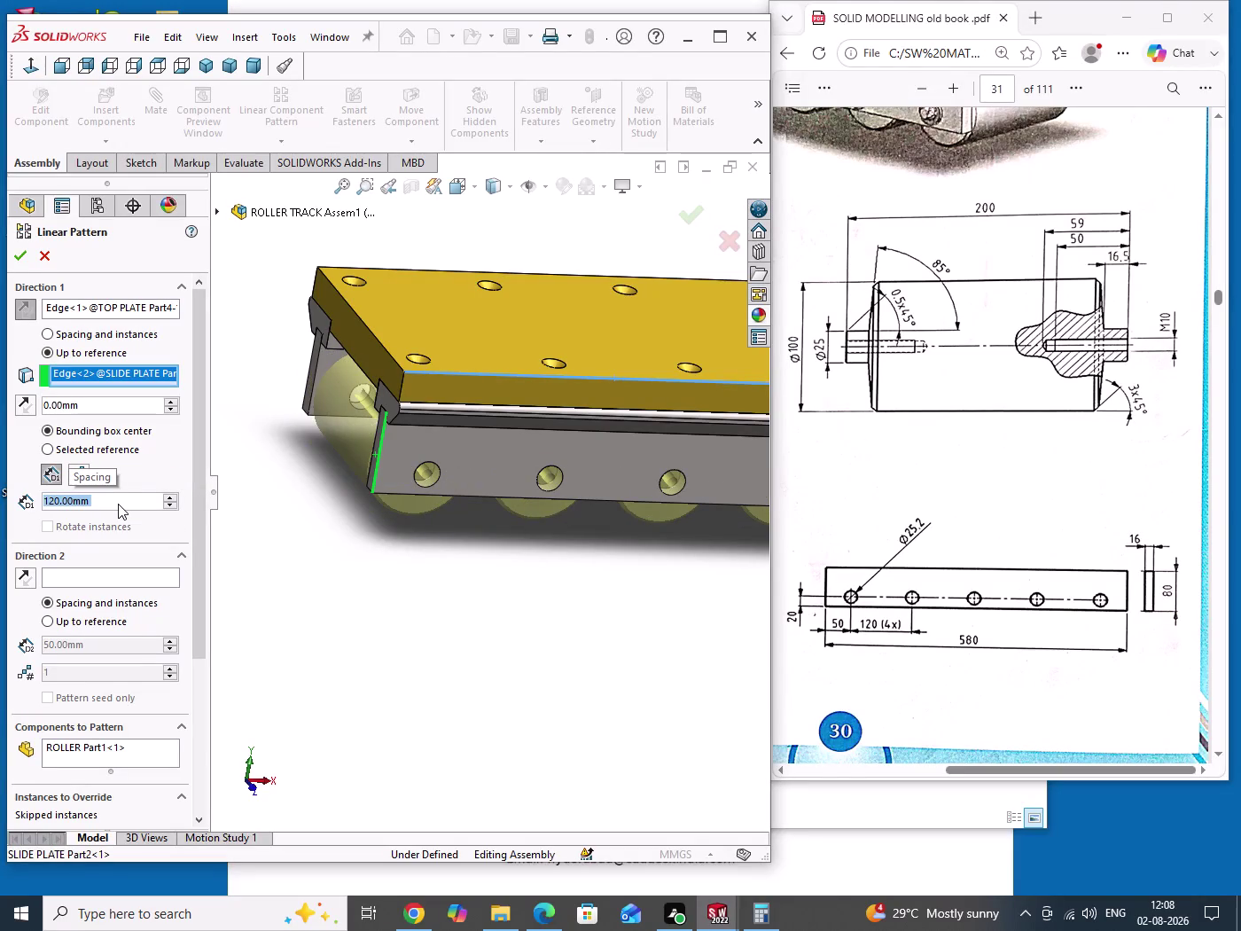
click(26, 254)
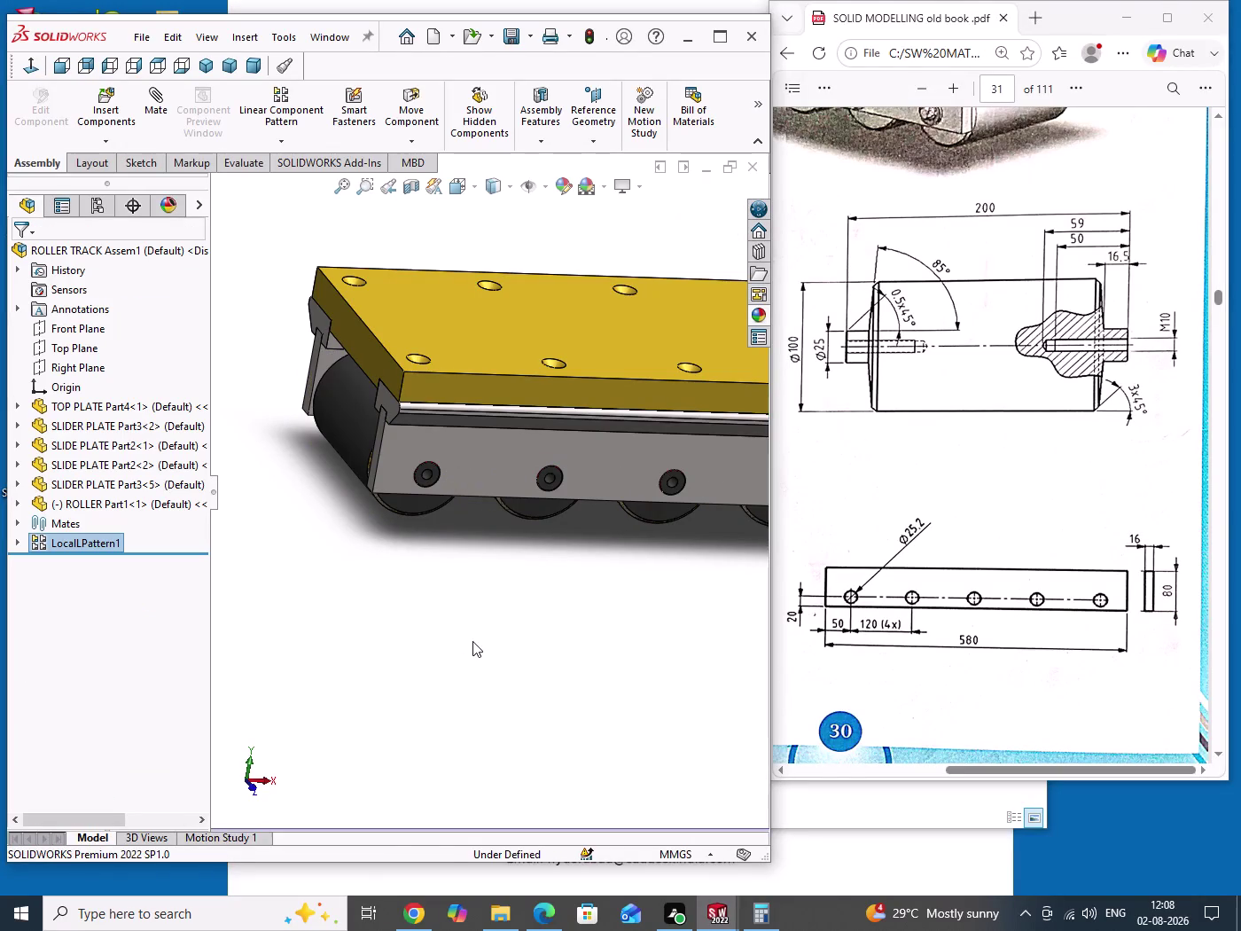
click(473, 641)
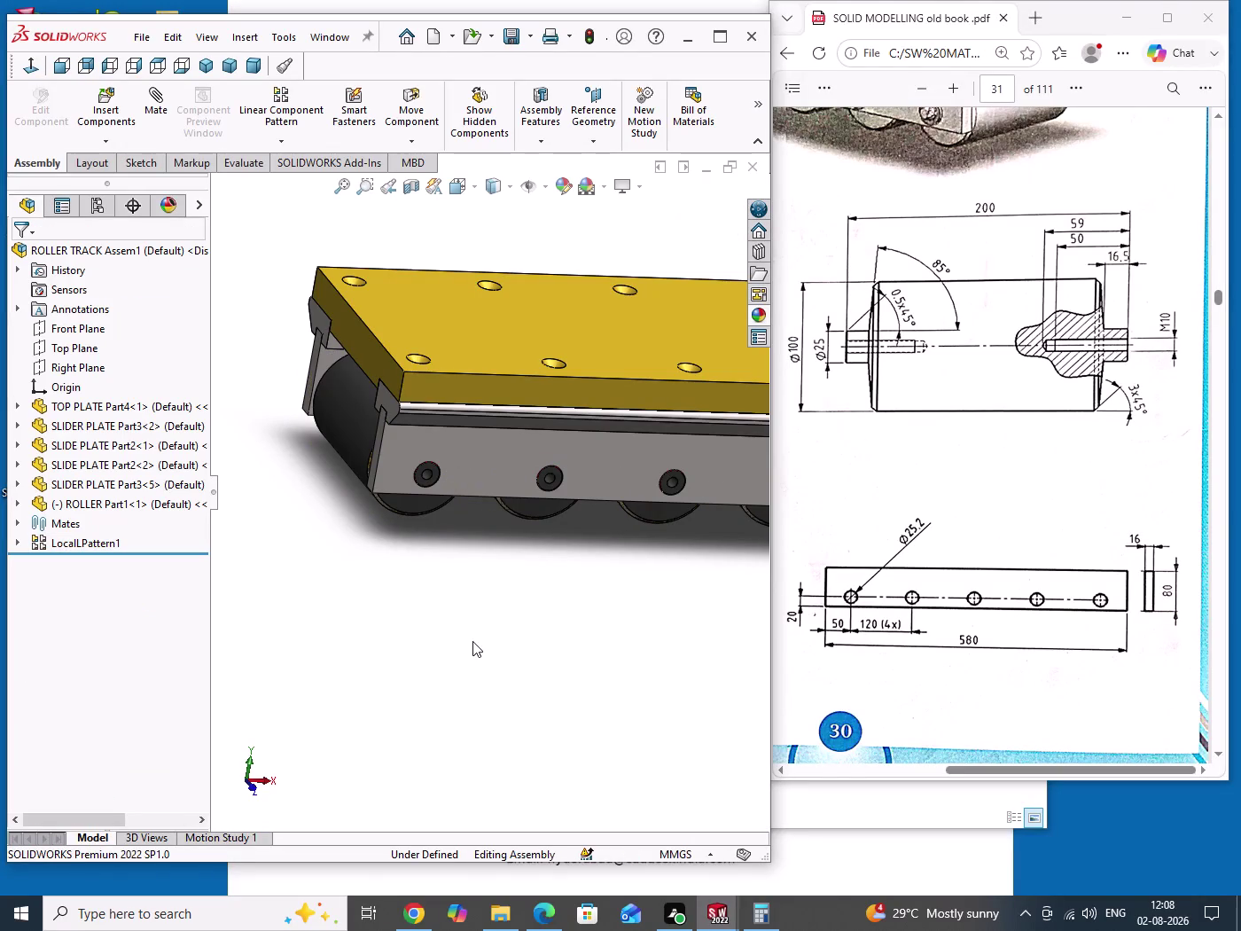
click(17, 542)
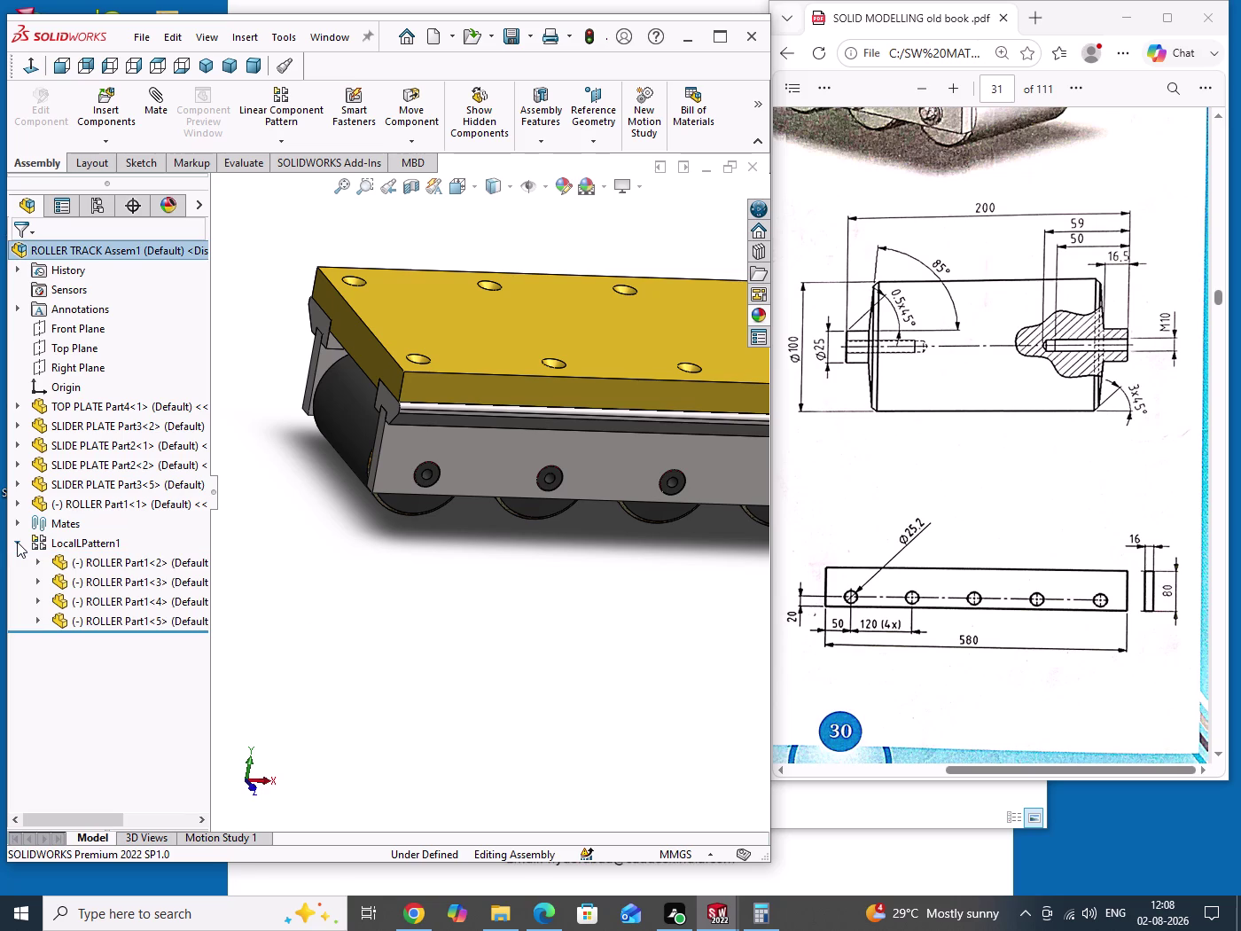
click(17, 542)
click(18, 523)
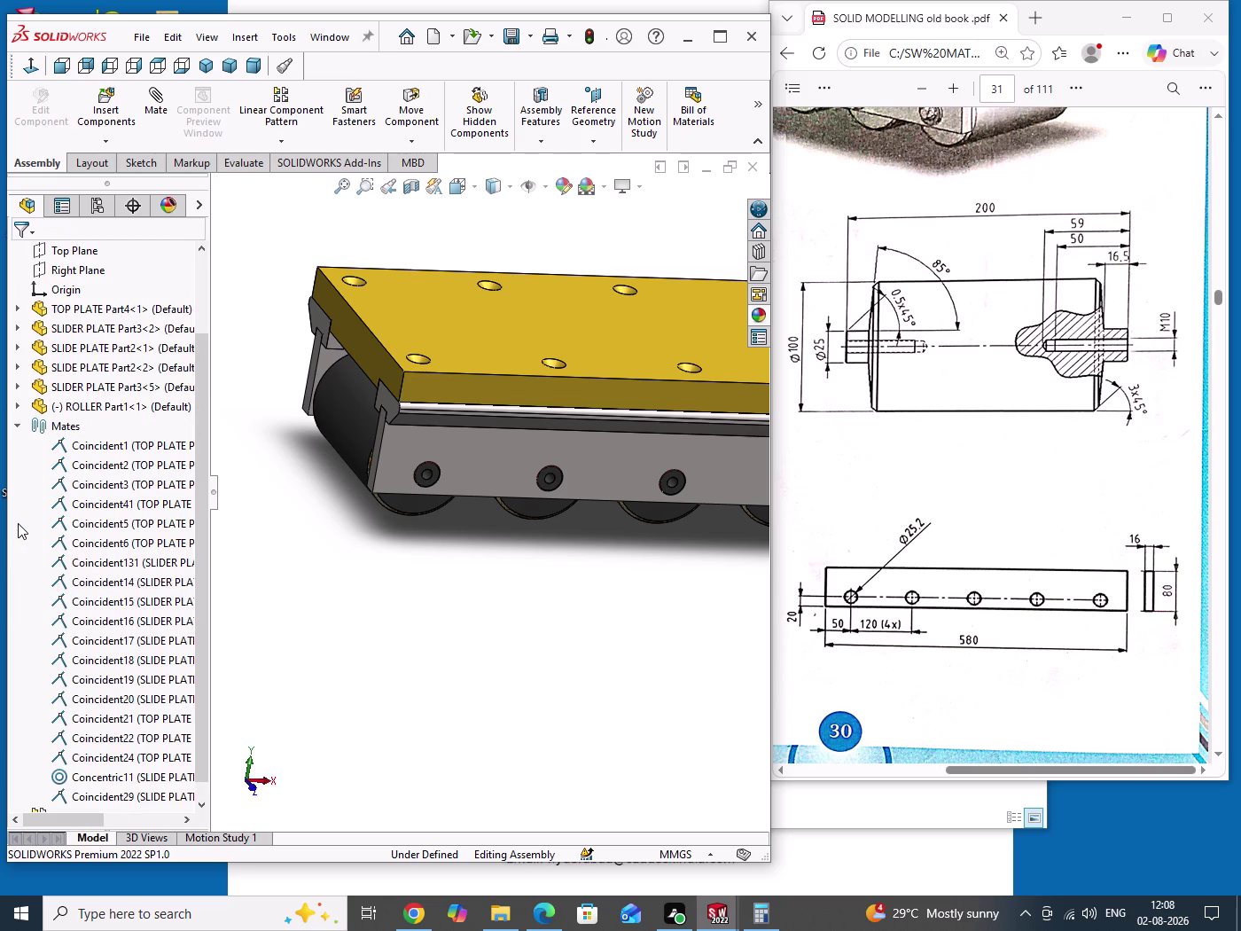
scroll(down, 3)
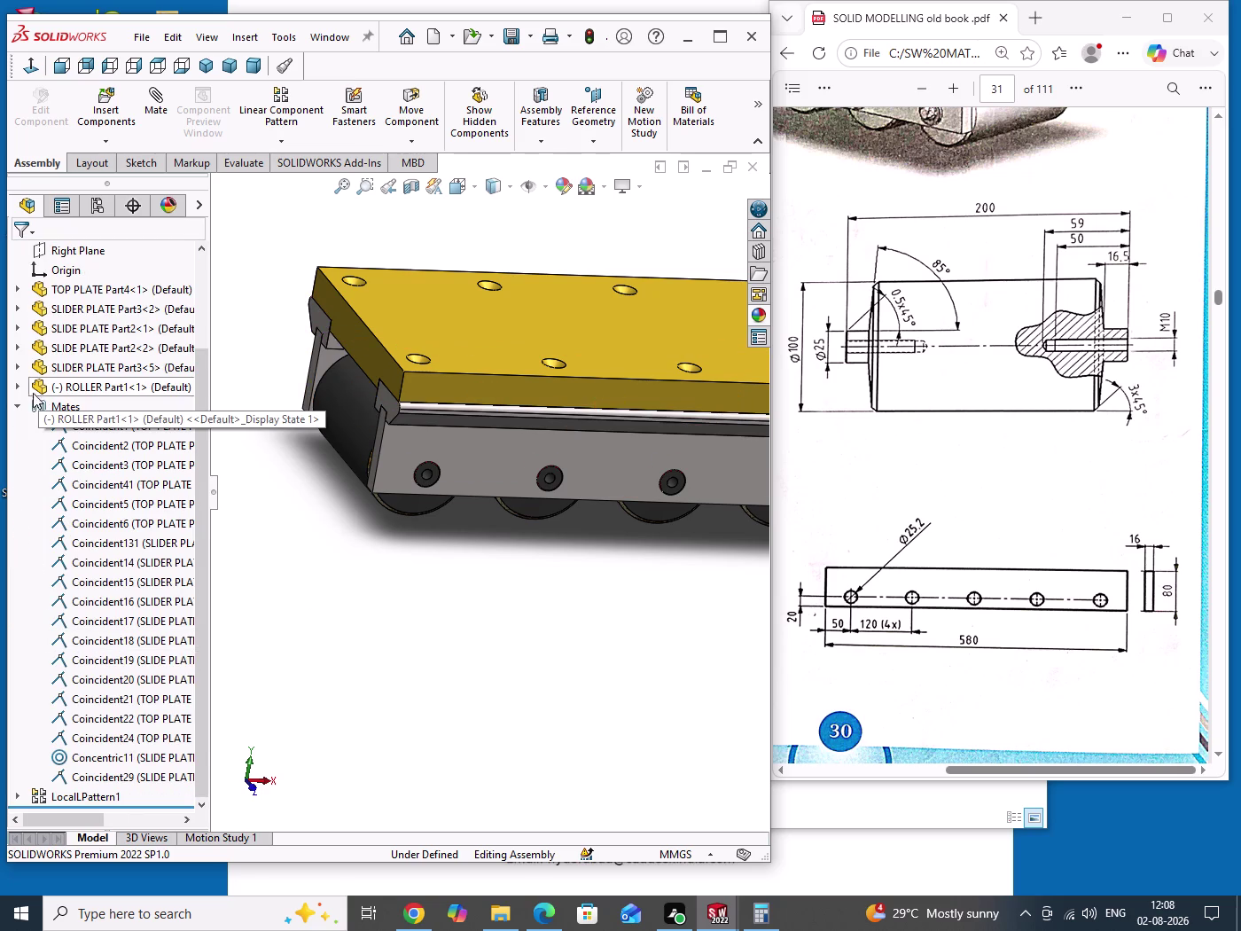
click(16, 407)
drag(448, 642, 558, 696)
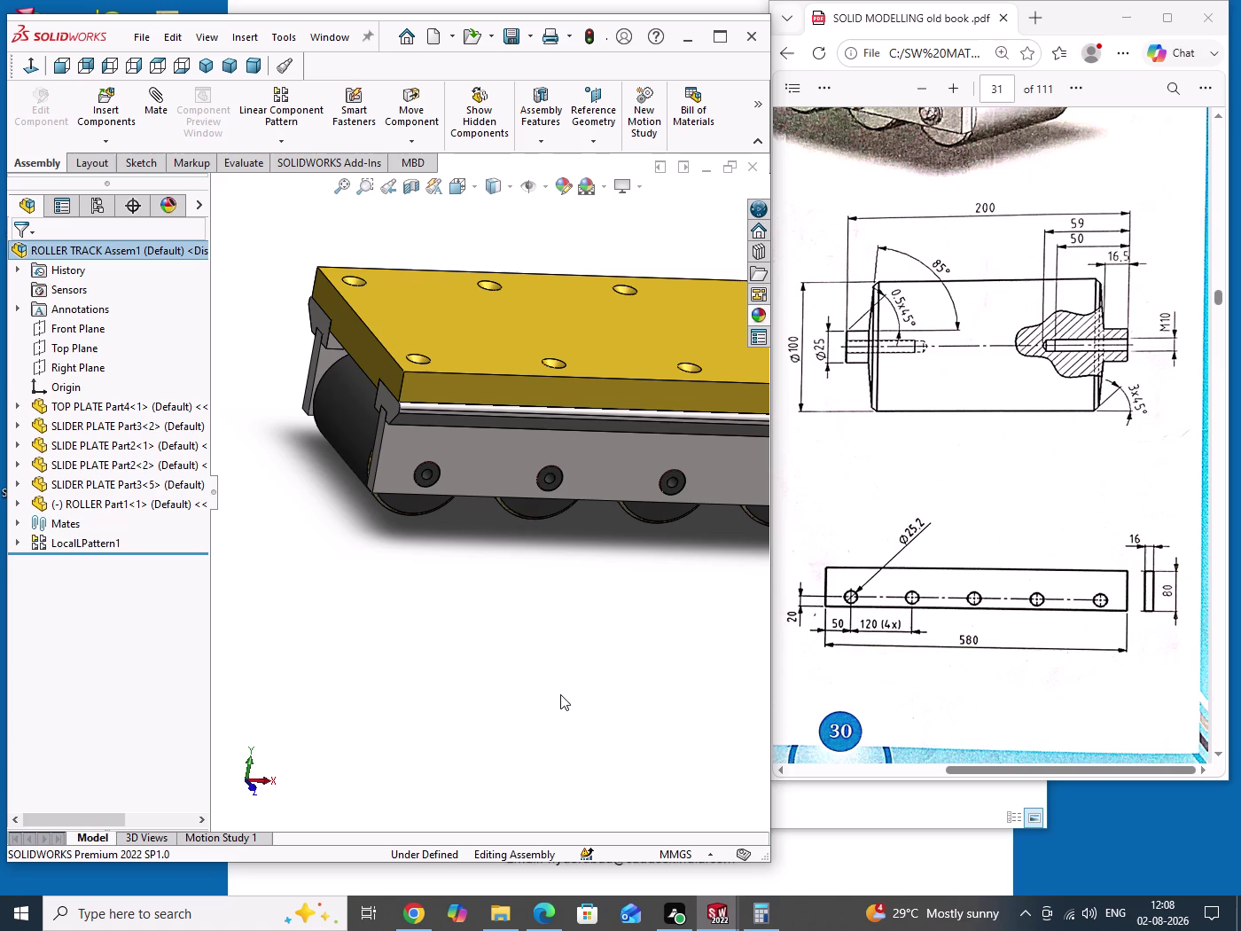
key(ctrl+s)
click(202, 66)
scroll(up, 3)
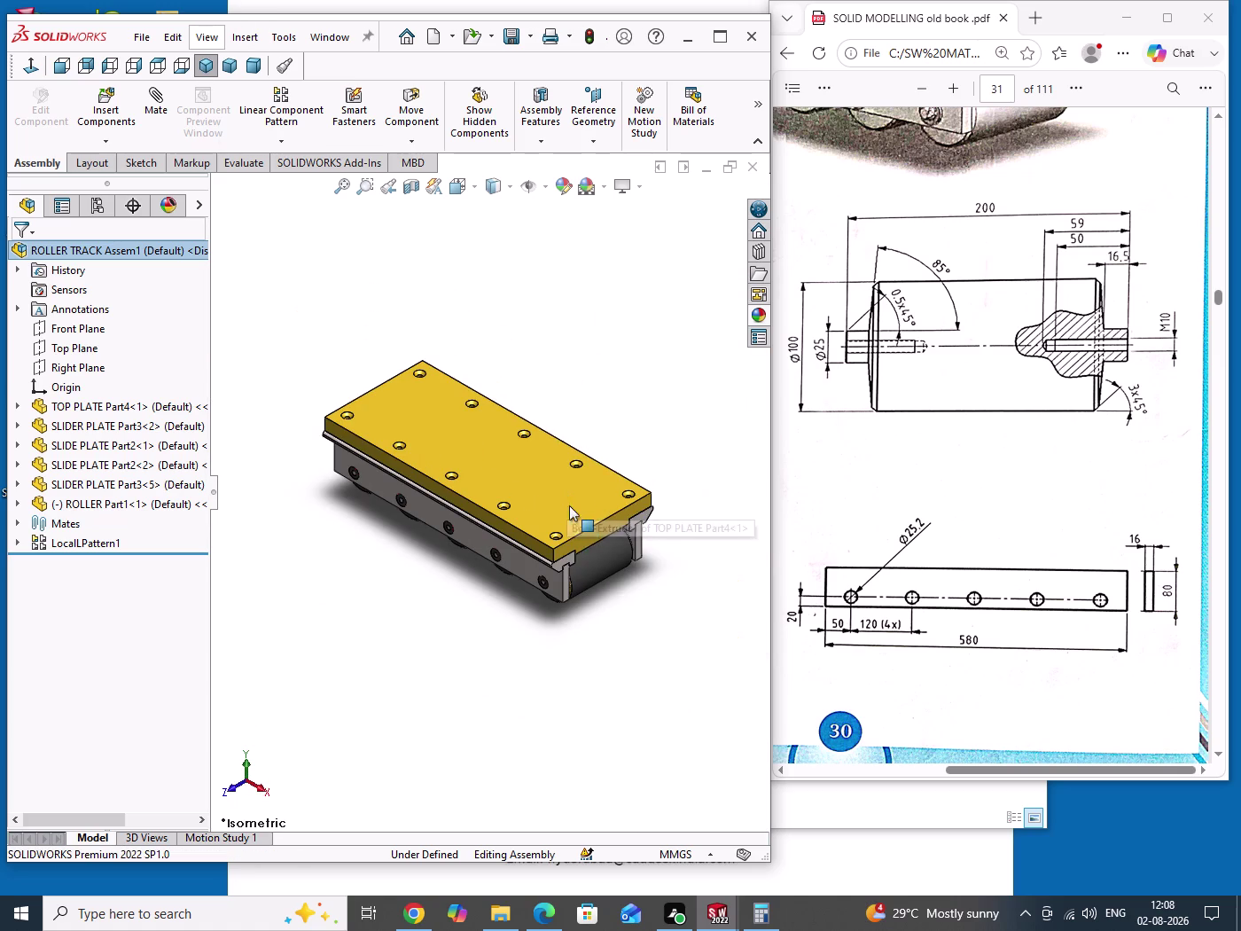
Pan and zoom to centre the roller track assembly in the view.
drag(670, 402, 706, 695)
scroll(down, 3)
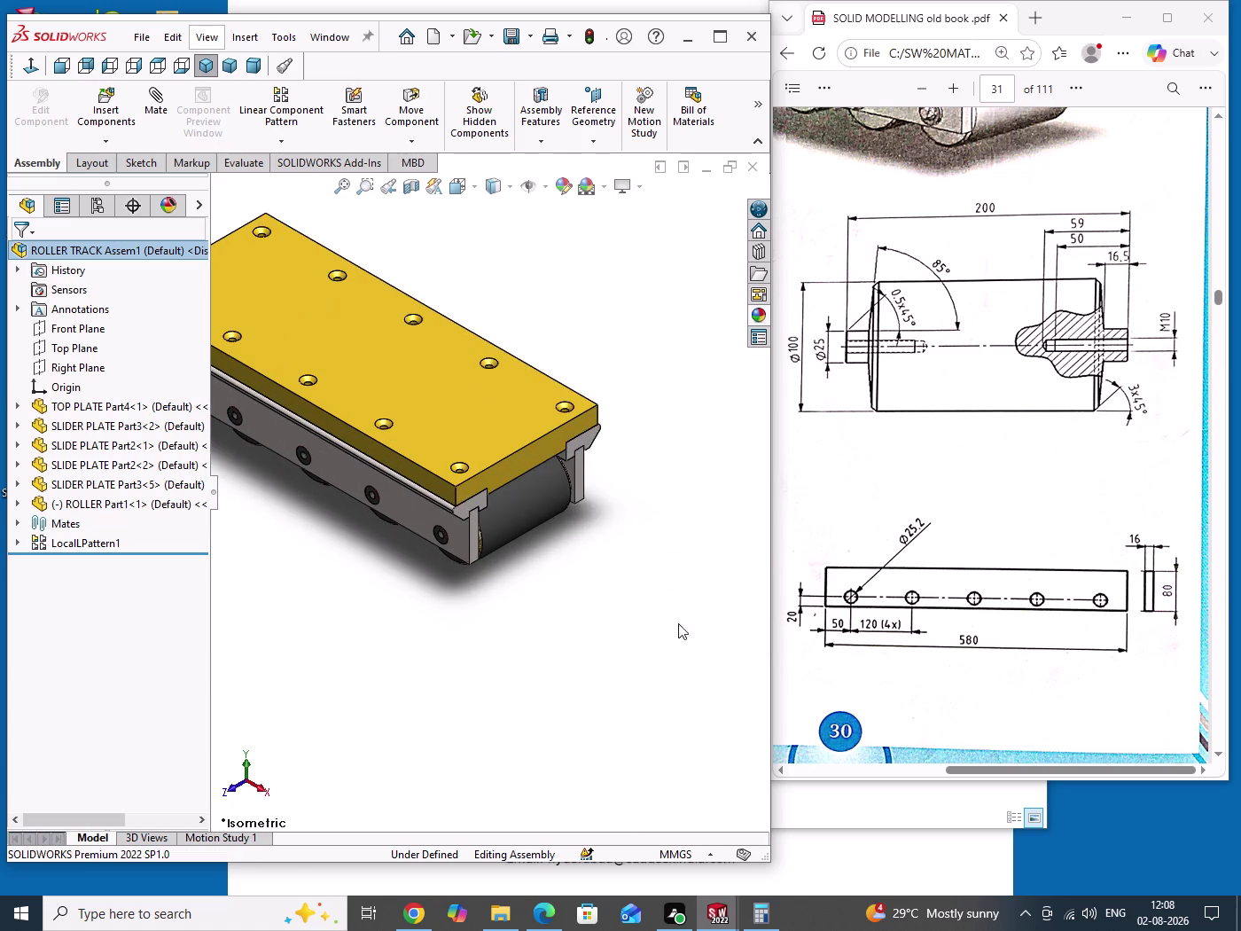
scroll(up, 3)
drag(611, 428, 636, 631)
scroll(down, 3)
drag(414, 567, 532, 629)
scroll(up, 3)
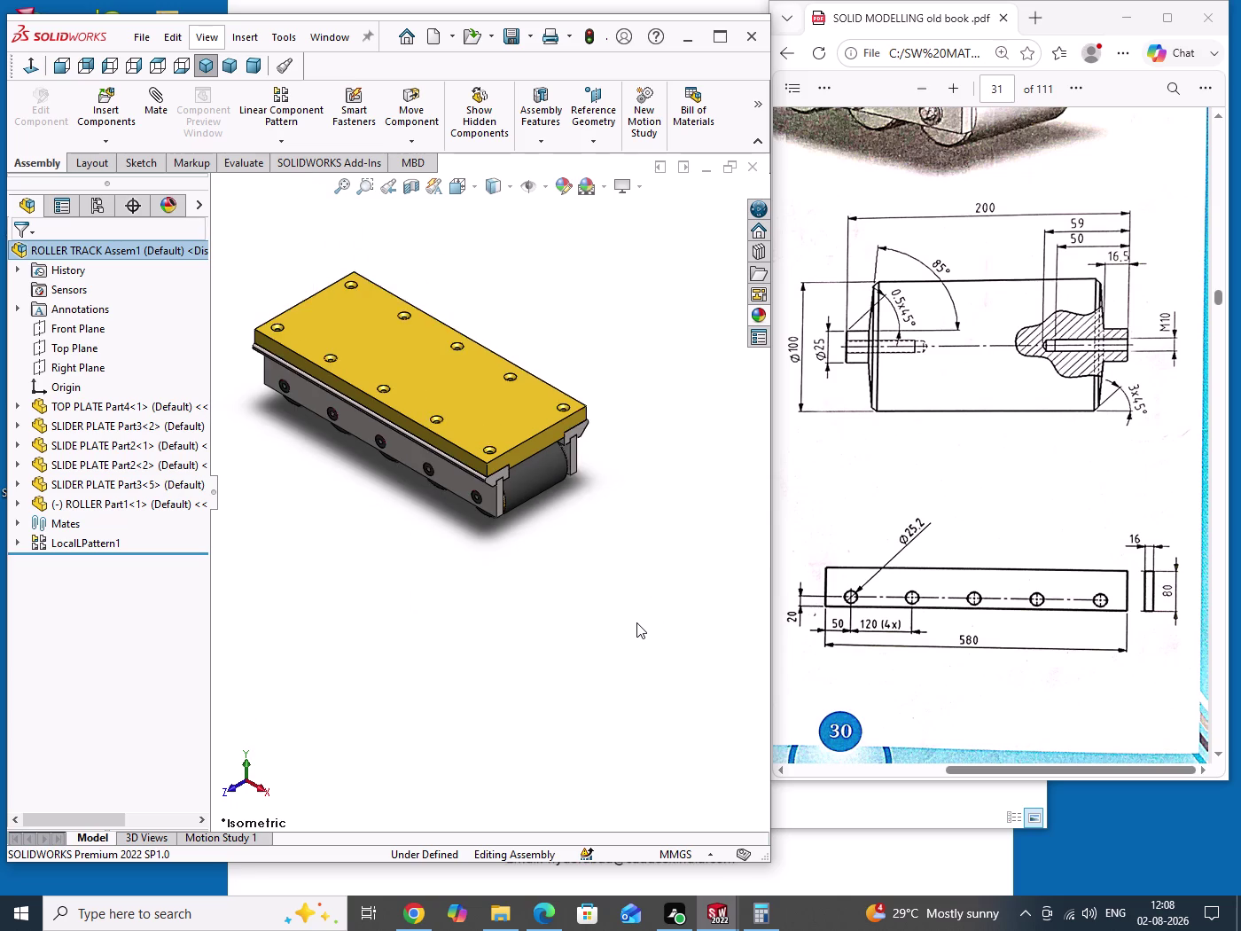
scroll(up, 3)
scroll(down, 3)
drag(351, 509, 454, 599)
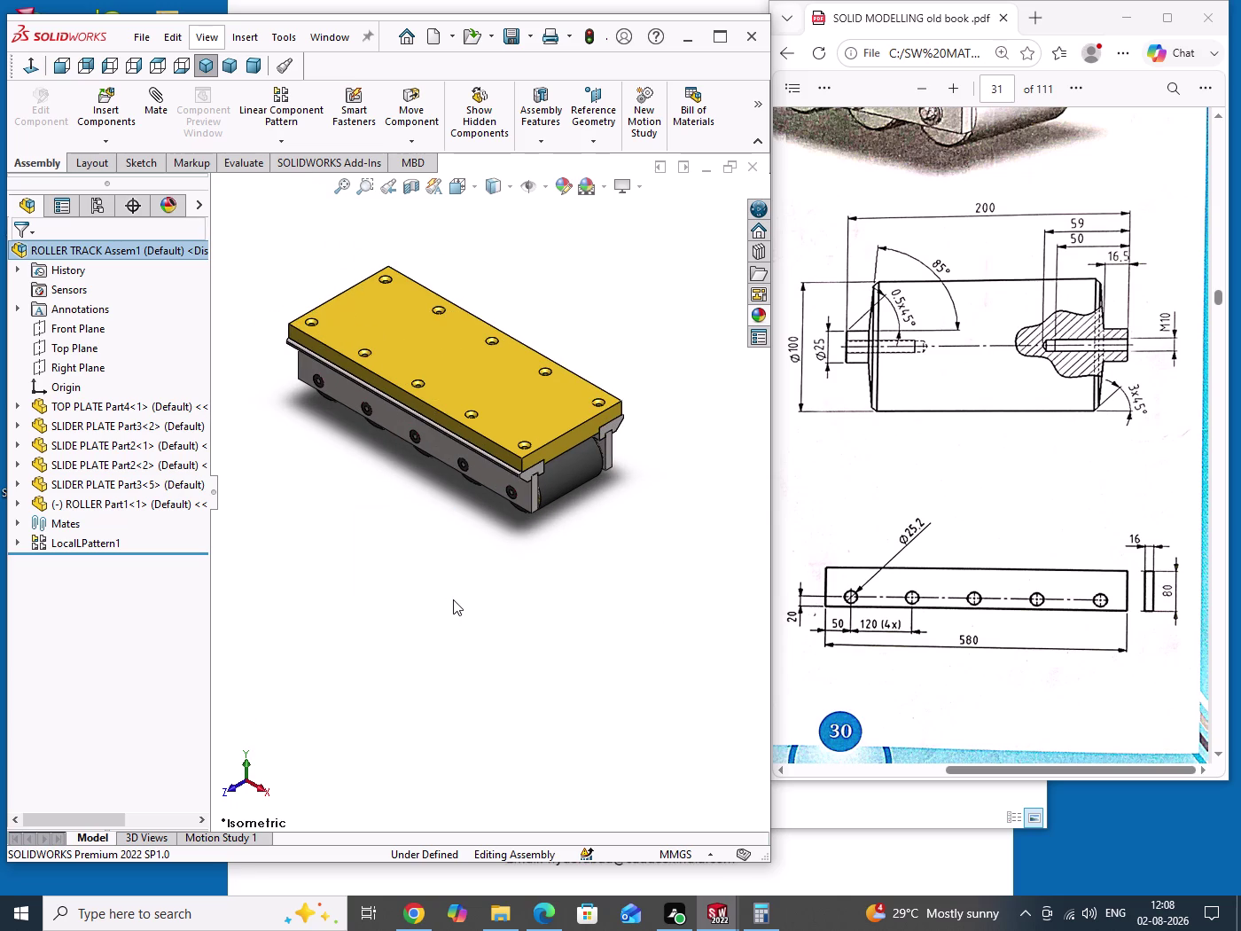
Scroll the reference book to the assembly pages, then maximize the SOLIDWORKS window.
click(963, 478)
scroll(down, 3)
scroll(down, 3)
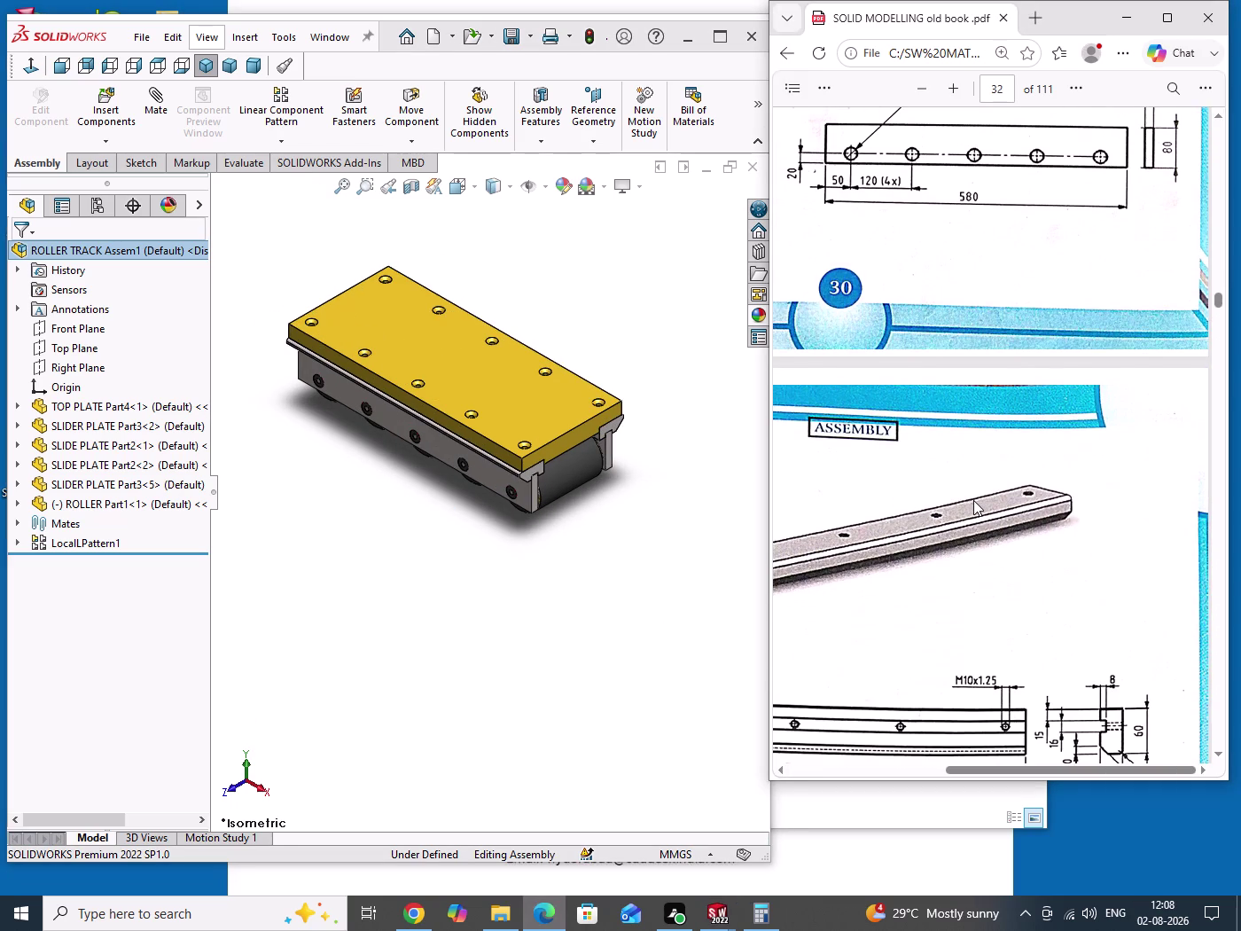
scroll(down, 3)
scroll(up, 3)
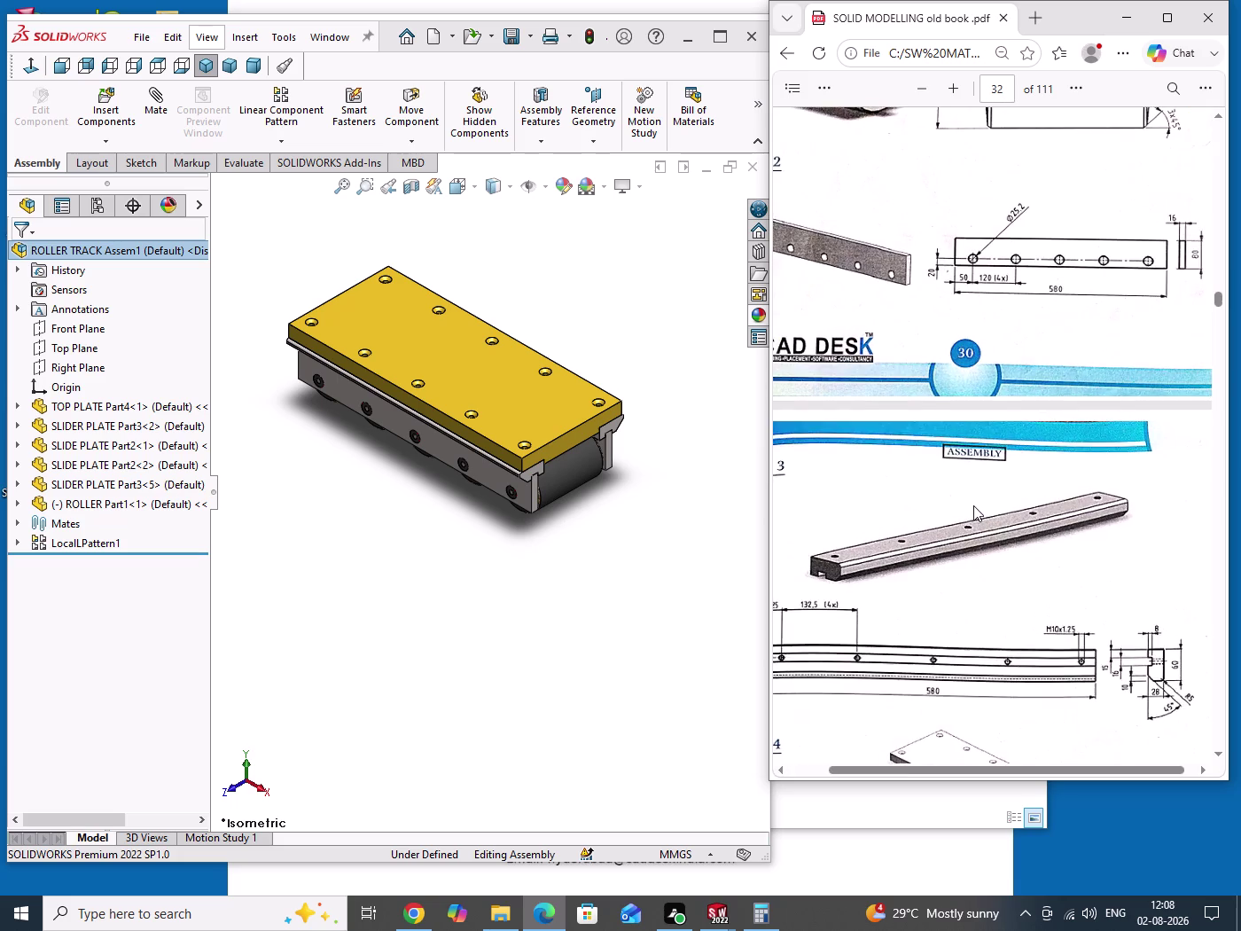
scroll(up, 3)
scroll(up, 3)
scroll(down, 3)
scroll(down, 3)
scroll(down, 3)
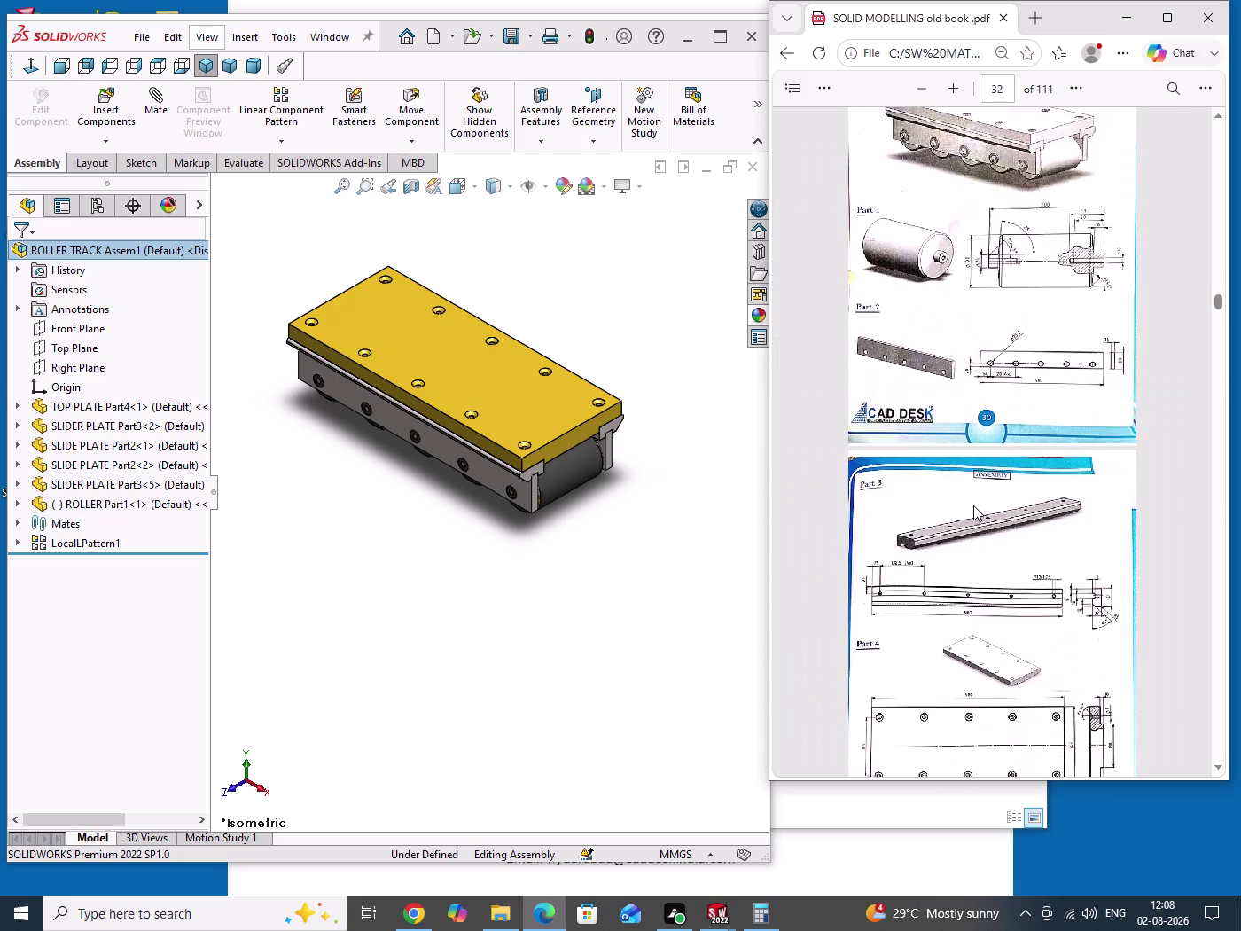
scroll(up, 3)
scroll(up, 3)
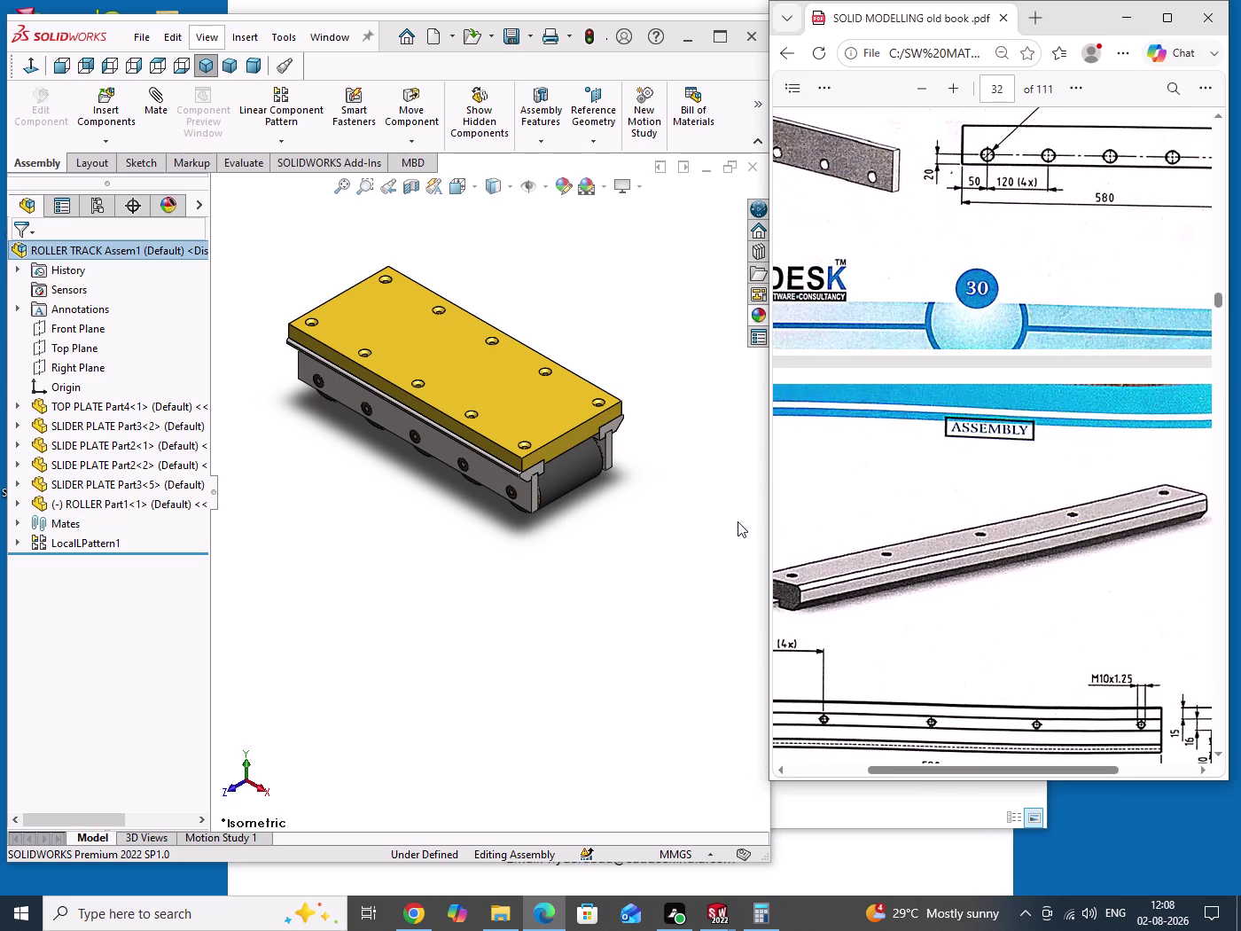
drag(698, 404, 700, 643)
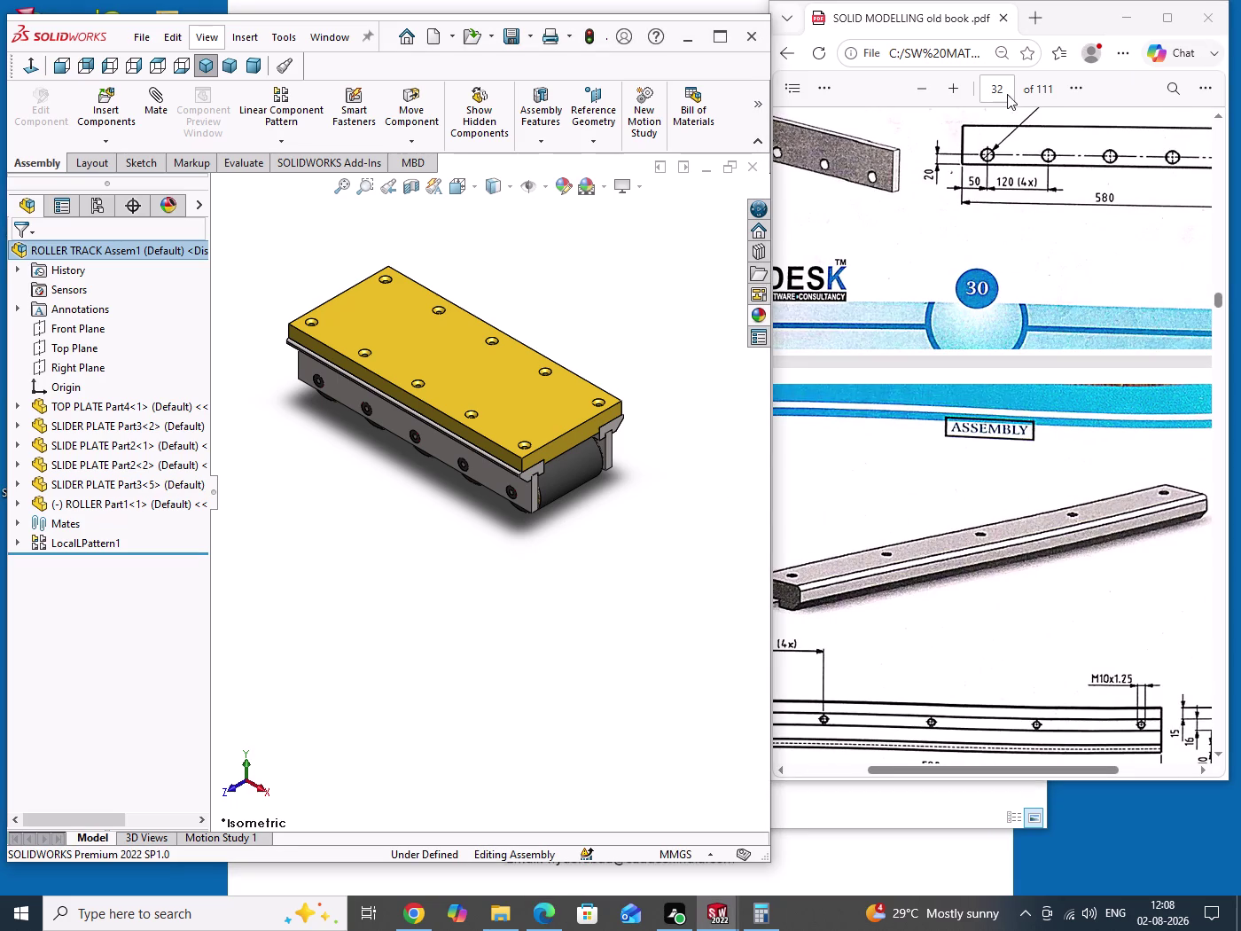
click(719, 38)
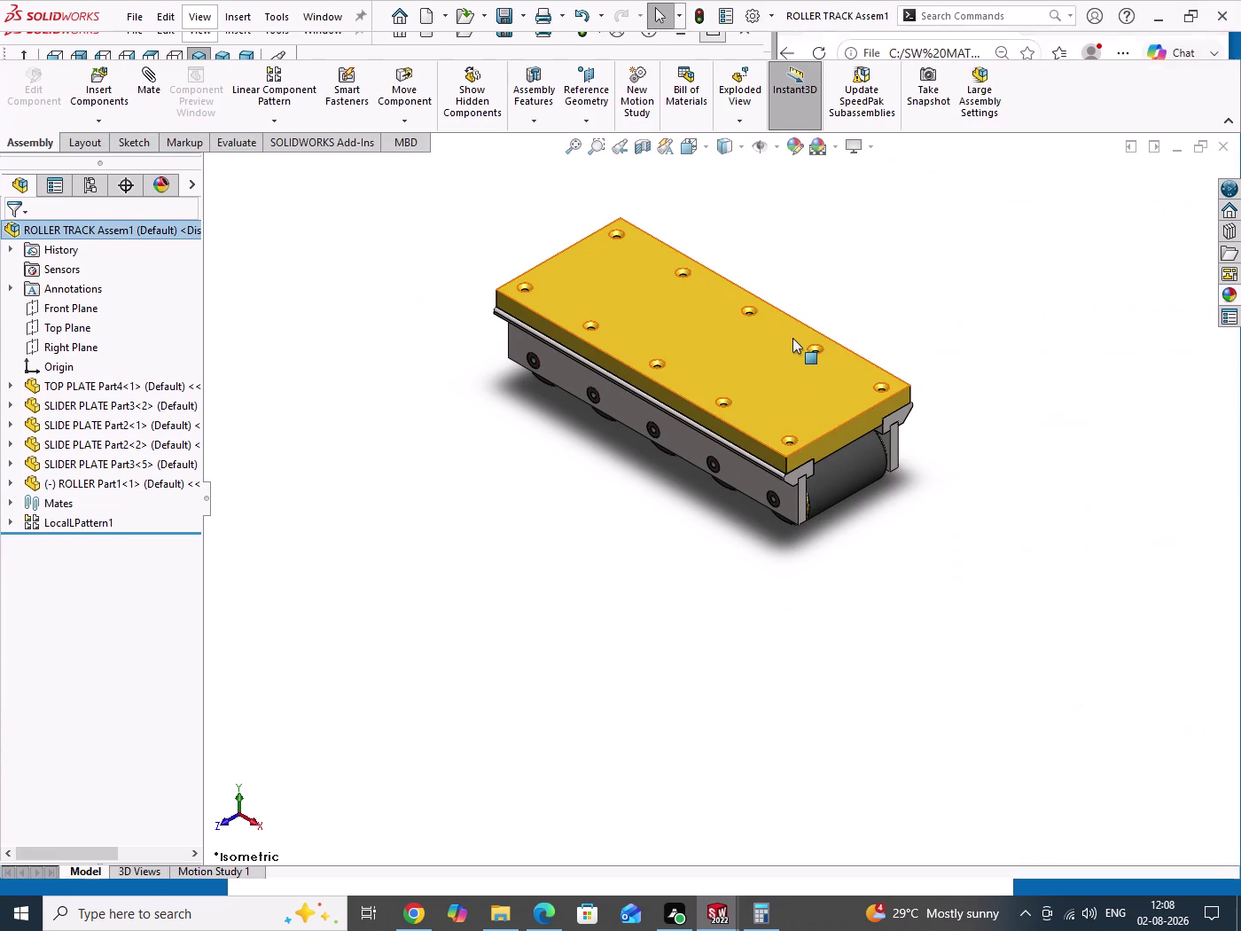
Reposition the assembly view, then open New SOLIDWORKS Document with Ctrl+N and pick Part.
drag(967, 327, 1048, 487)
scroll(up, 3)
scroll(down, 3)
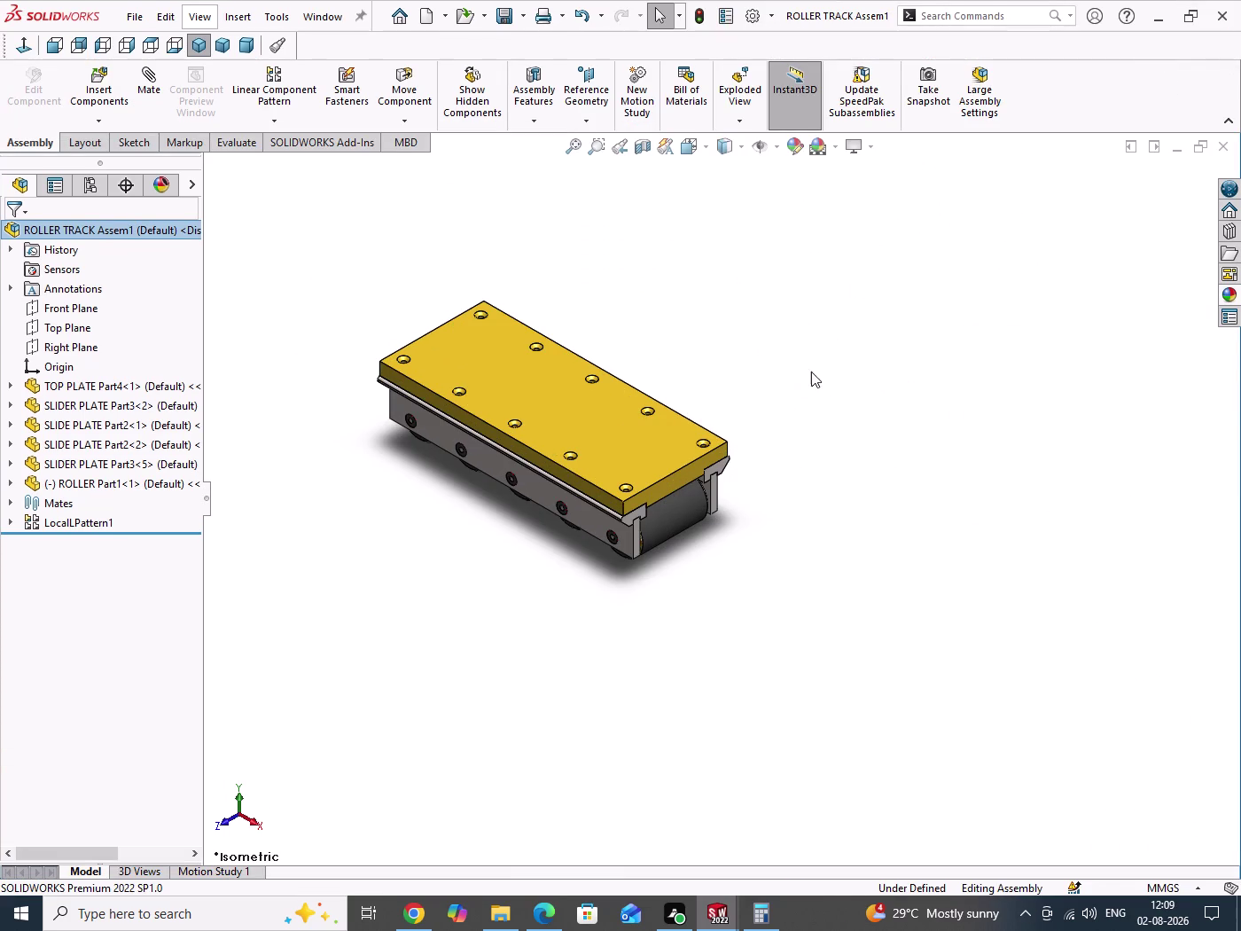
drag(812, 372, 852, 489)
key(ctrl+n)
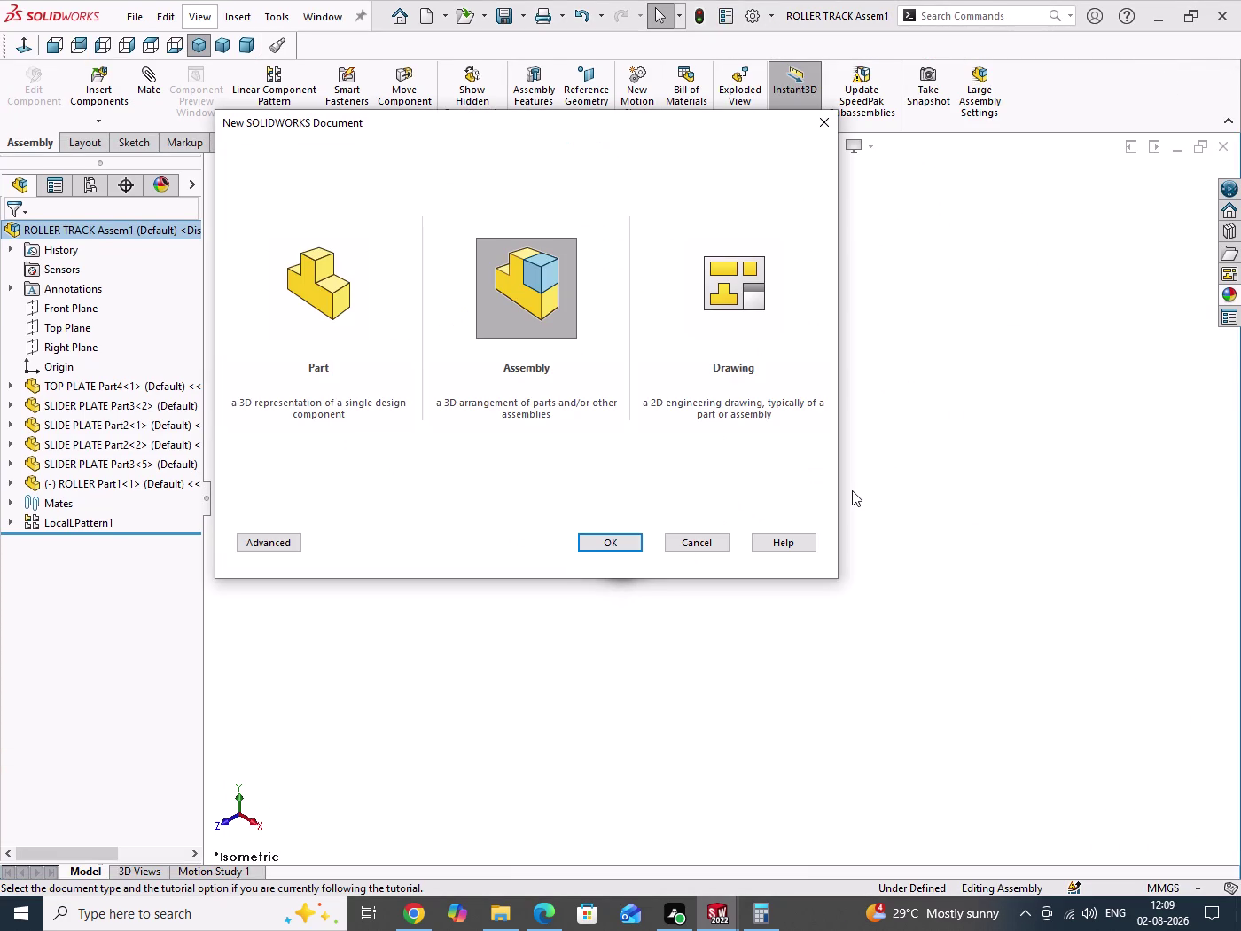
click(294, 280)
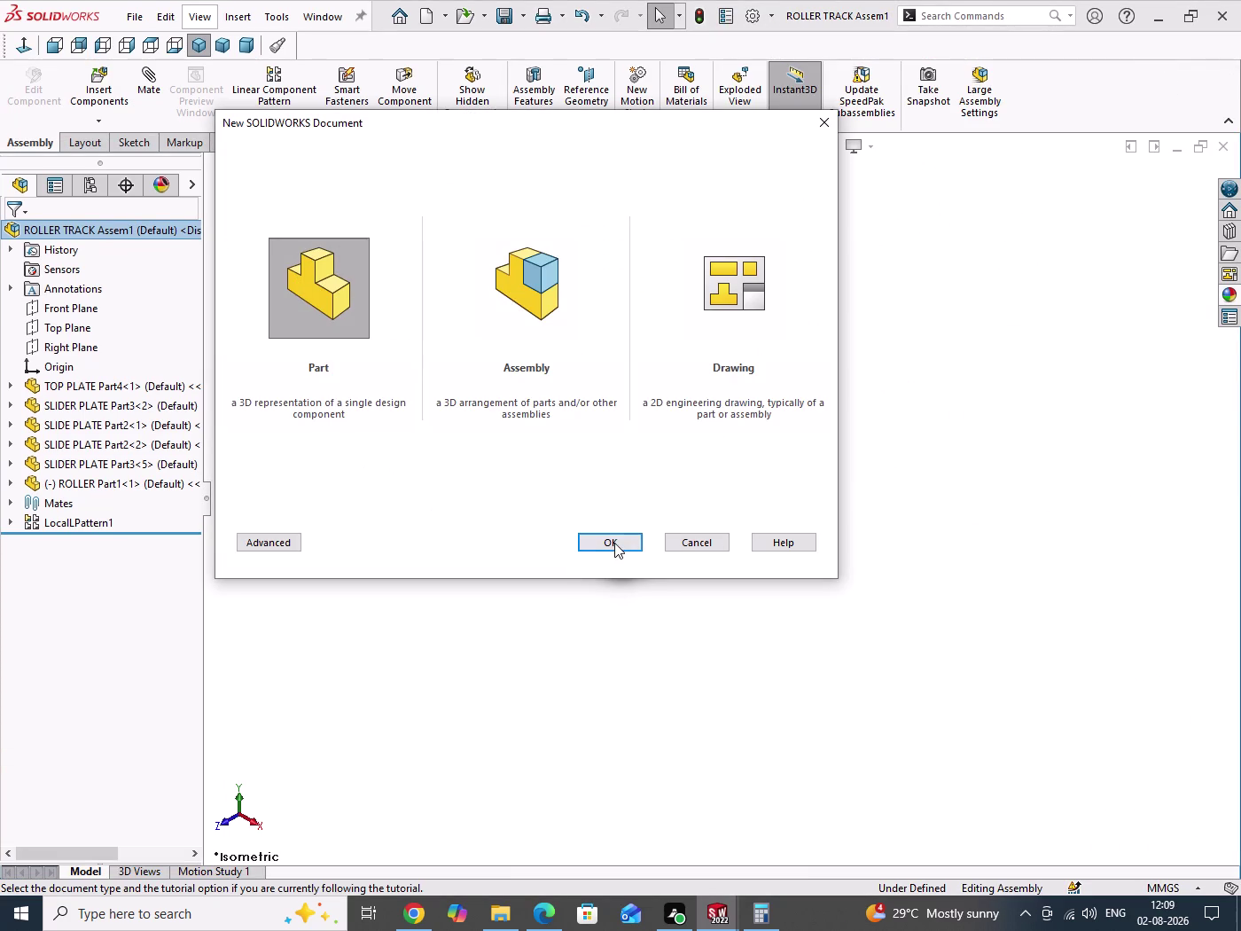